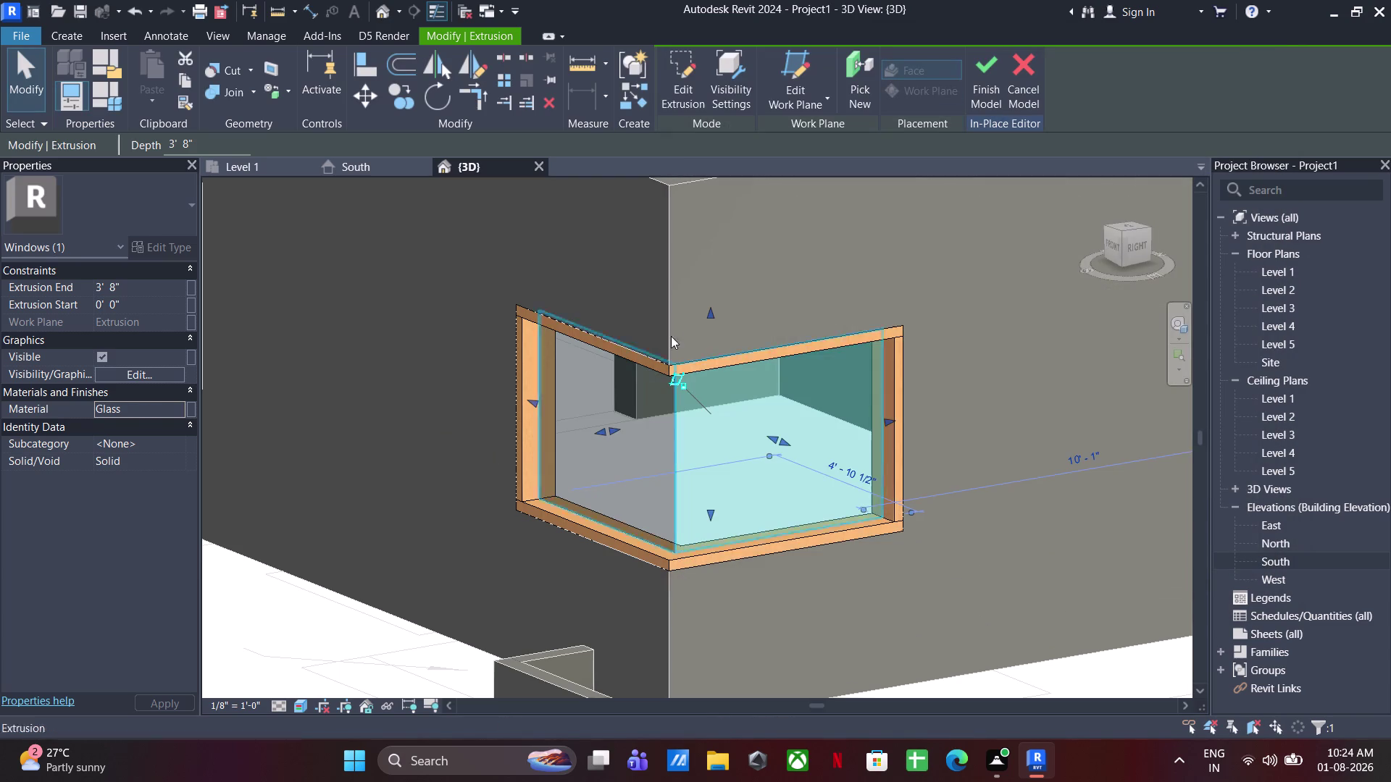
Finish the L-shaped corner window model and dismiss the 'Project Not Saved Recently' reminder.
scroll(down, 3)
click(875, 522)
middle_drag(776, 499, 719, 454)
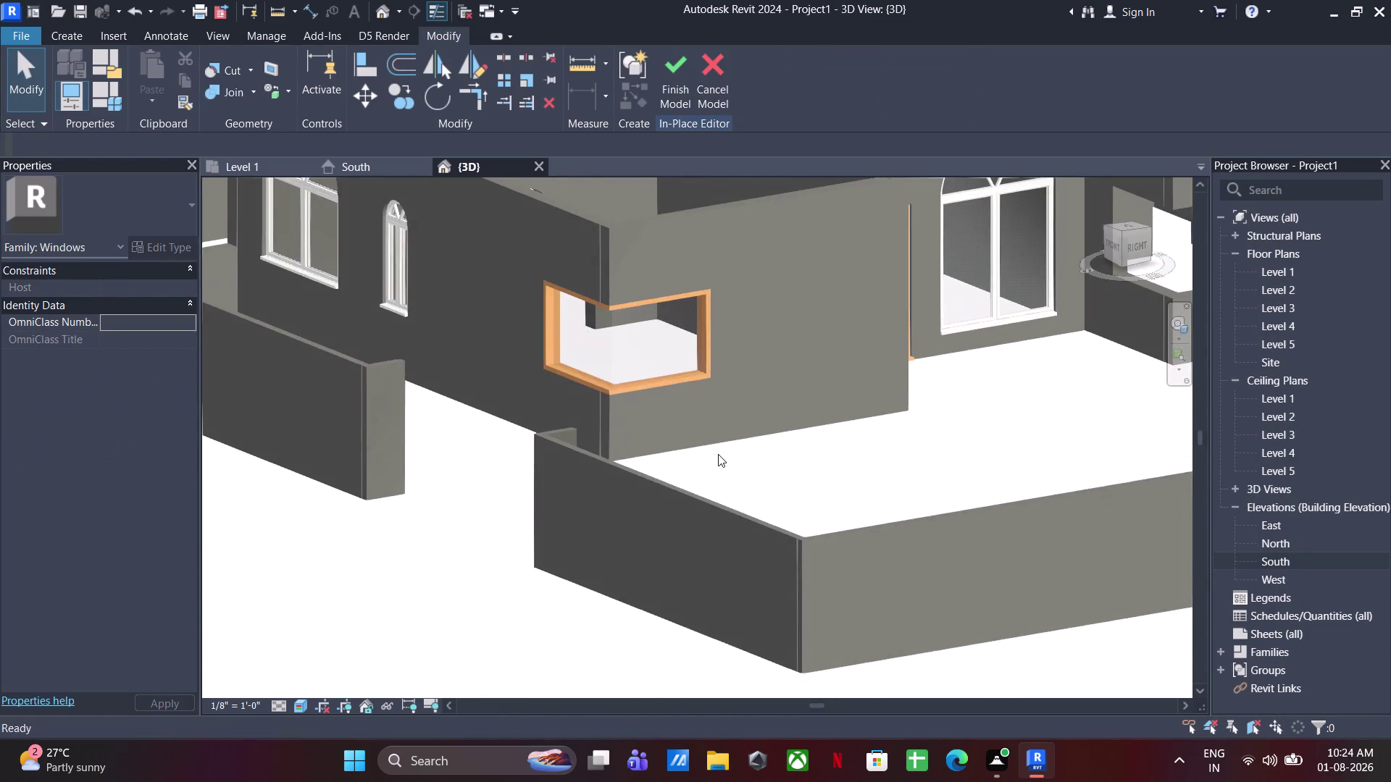
middle_drag(716, 475, 765, 528)
middle_drag(730, 507, 786, 612)
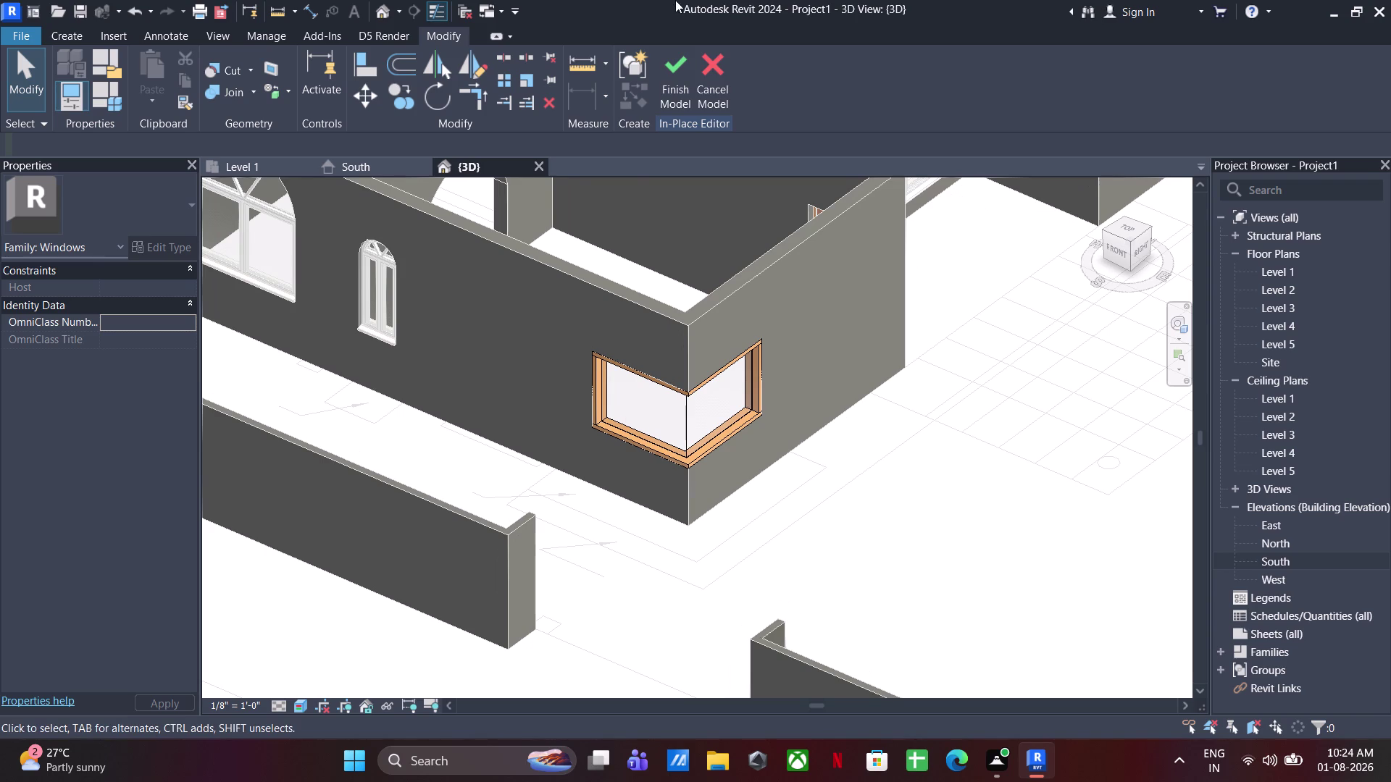
click(681, 61)
scroll(down, 3)
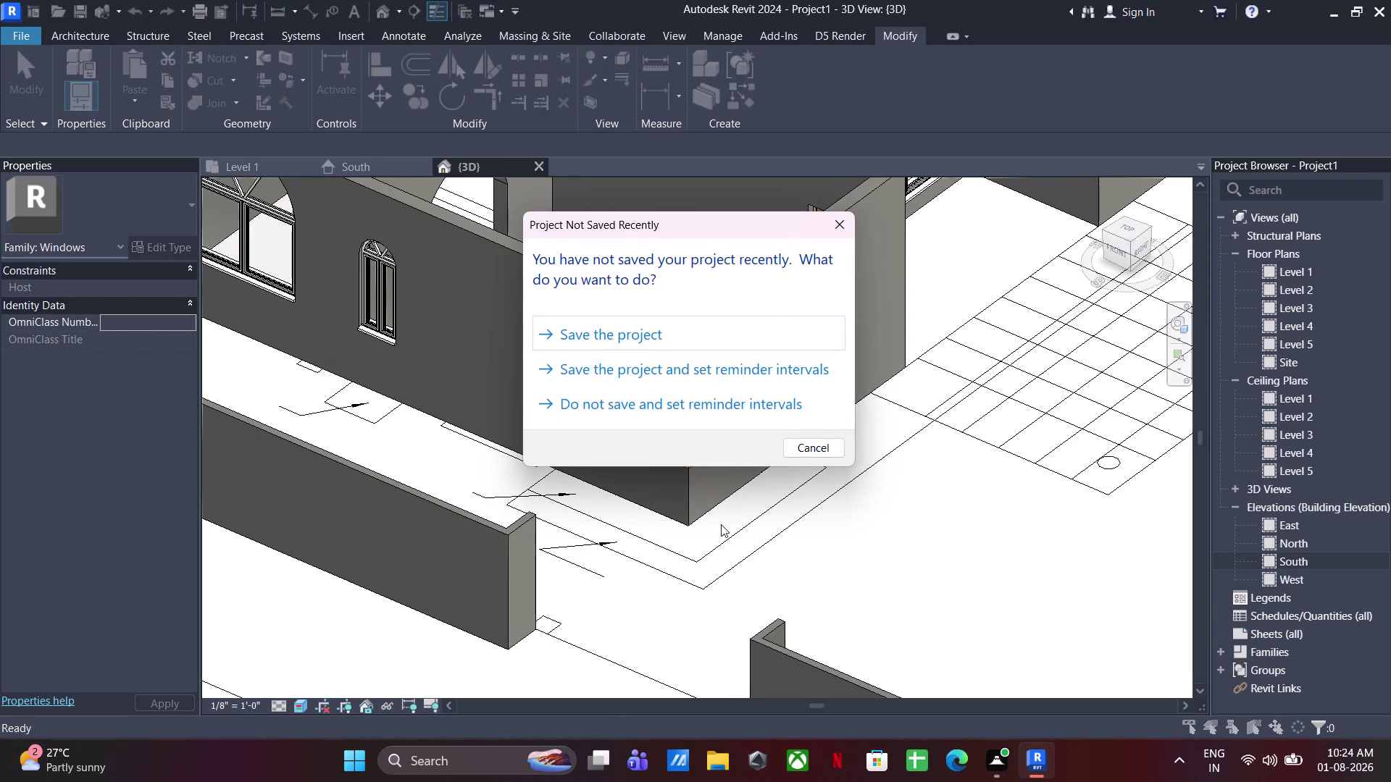
click(845, 227)
scroll(down, 3)
Orbit around the building to face the empty second corner opening.
middle_drag(724, 508, 752, 498)
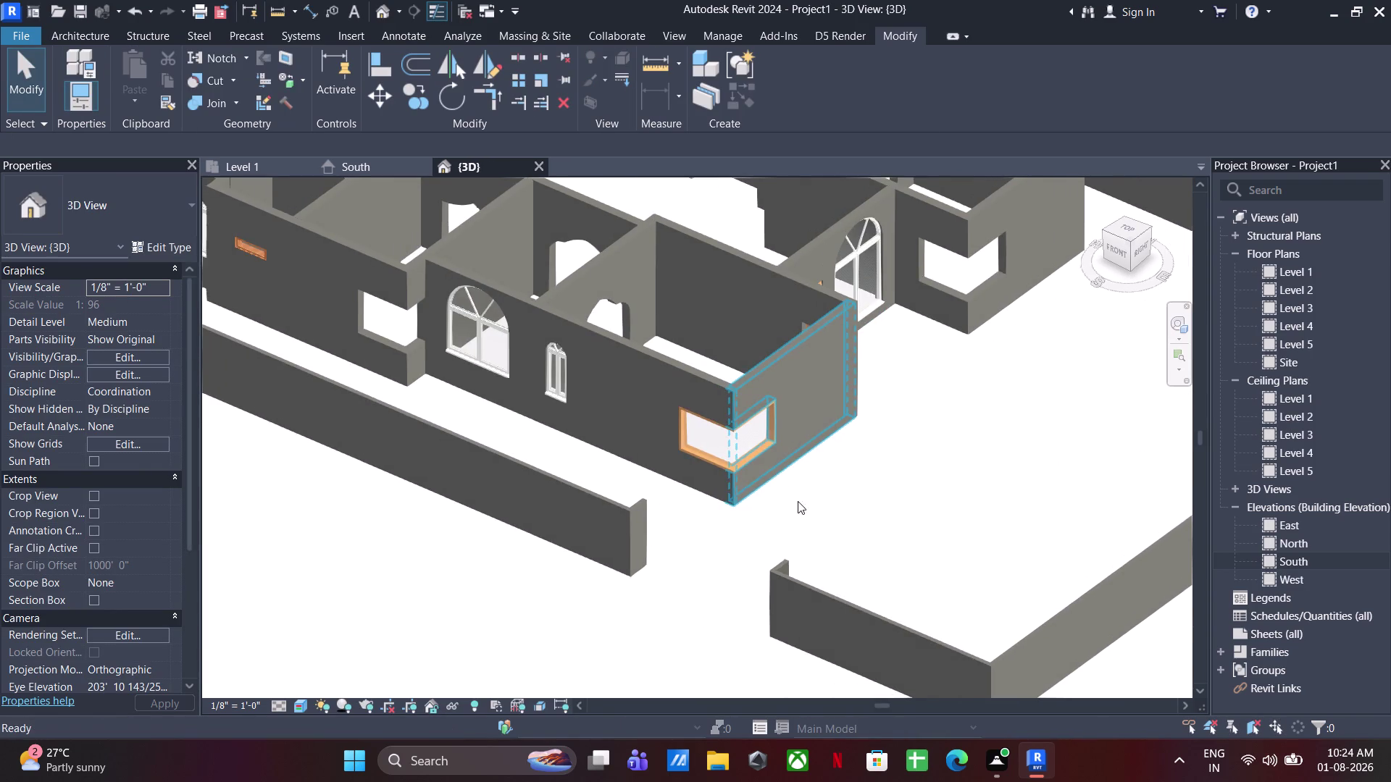
click(902, 524)
middle_drag(872, 537, 809, 450)
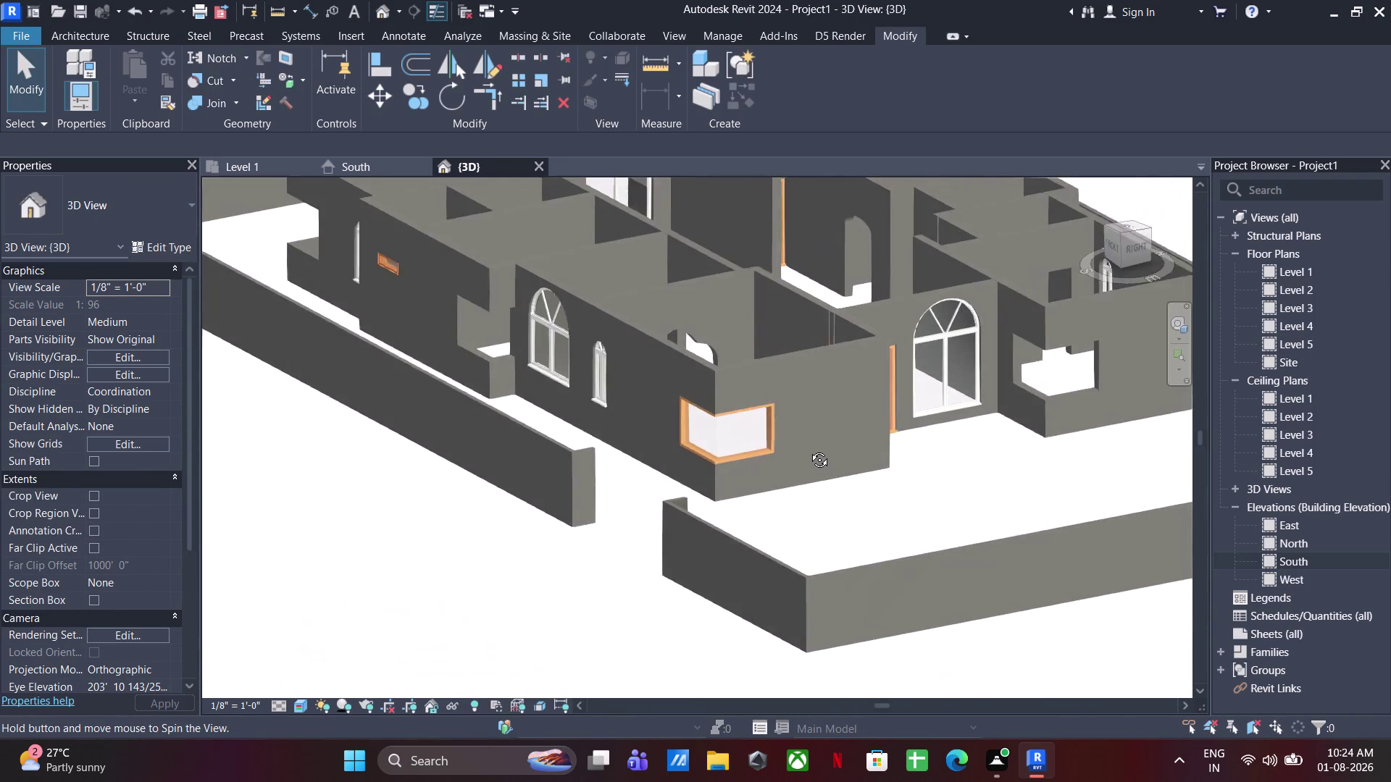
middle_drag(809, 450, 793, 511)
scroll(down, 3)
middle_drag(787, 513, 712, 519)
middle_drag(842, 521, 558, 519)
middle_drag(708, 537, 736, 594)
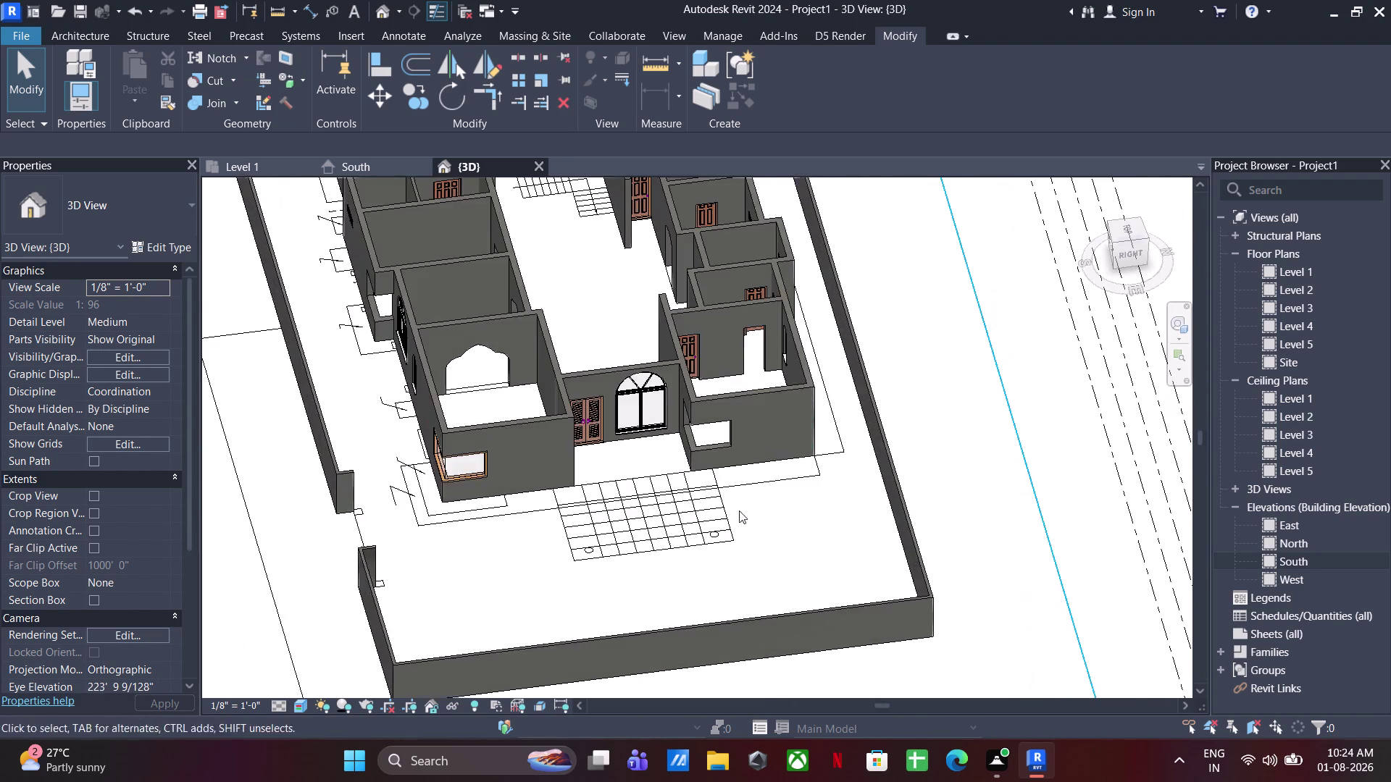
scroll(up, 3)
scroll(up, 3)
middle_drag(679, 500, 646, 590)
middle_drag(707, 541, 767, 464)
scroll(up, 3)
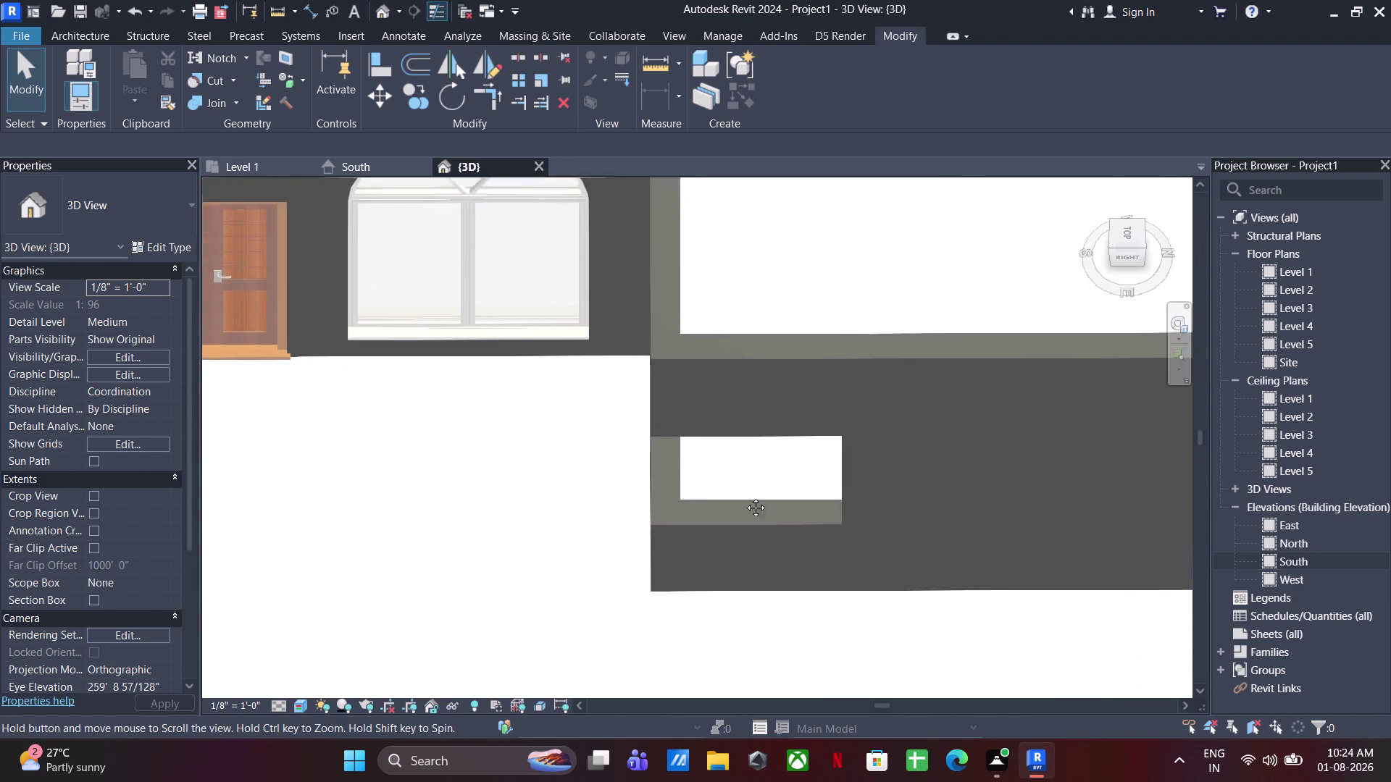
middle_drag(767, 464, 644, 600)
middle_drag(719, 553, 795, 491)
middle_drag(727, 474, 773, 706)
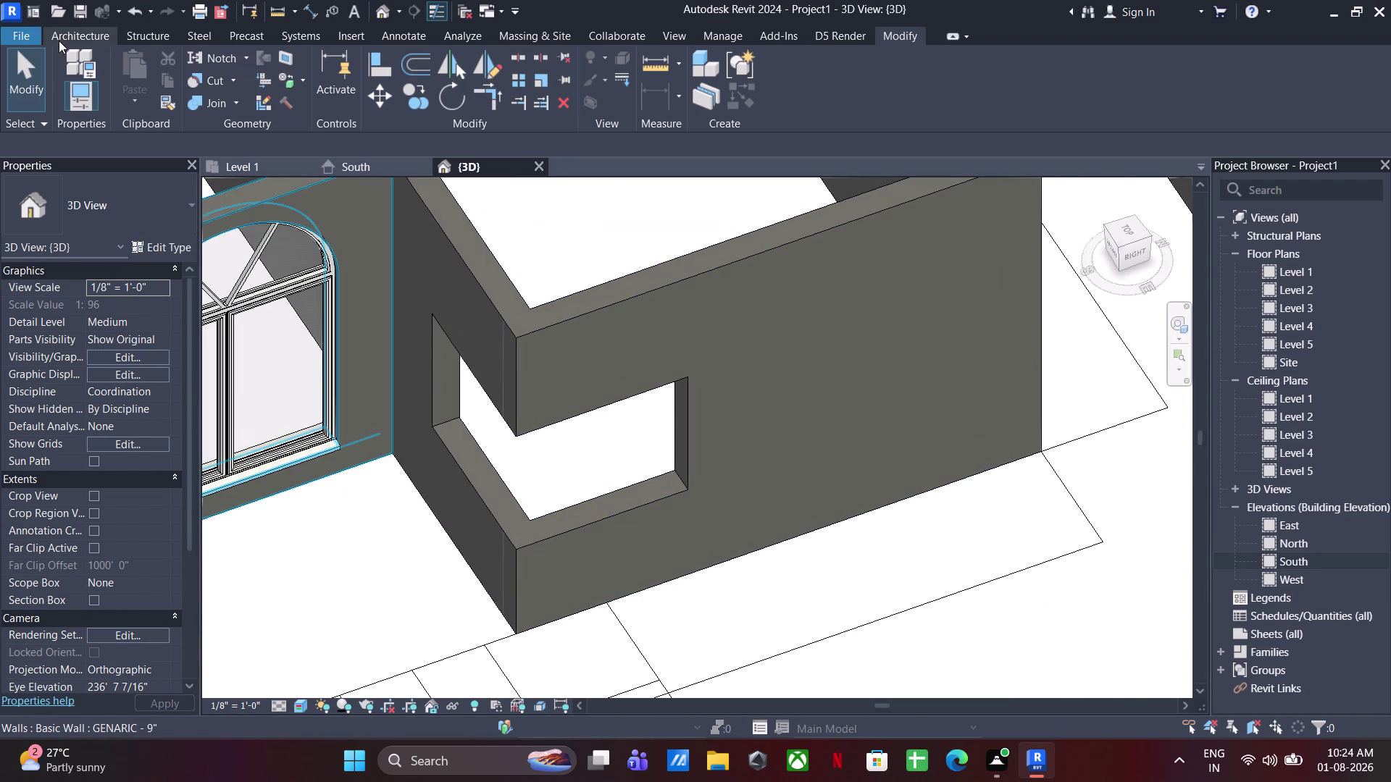
click(60, 39)
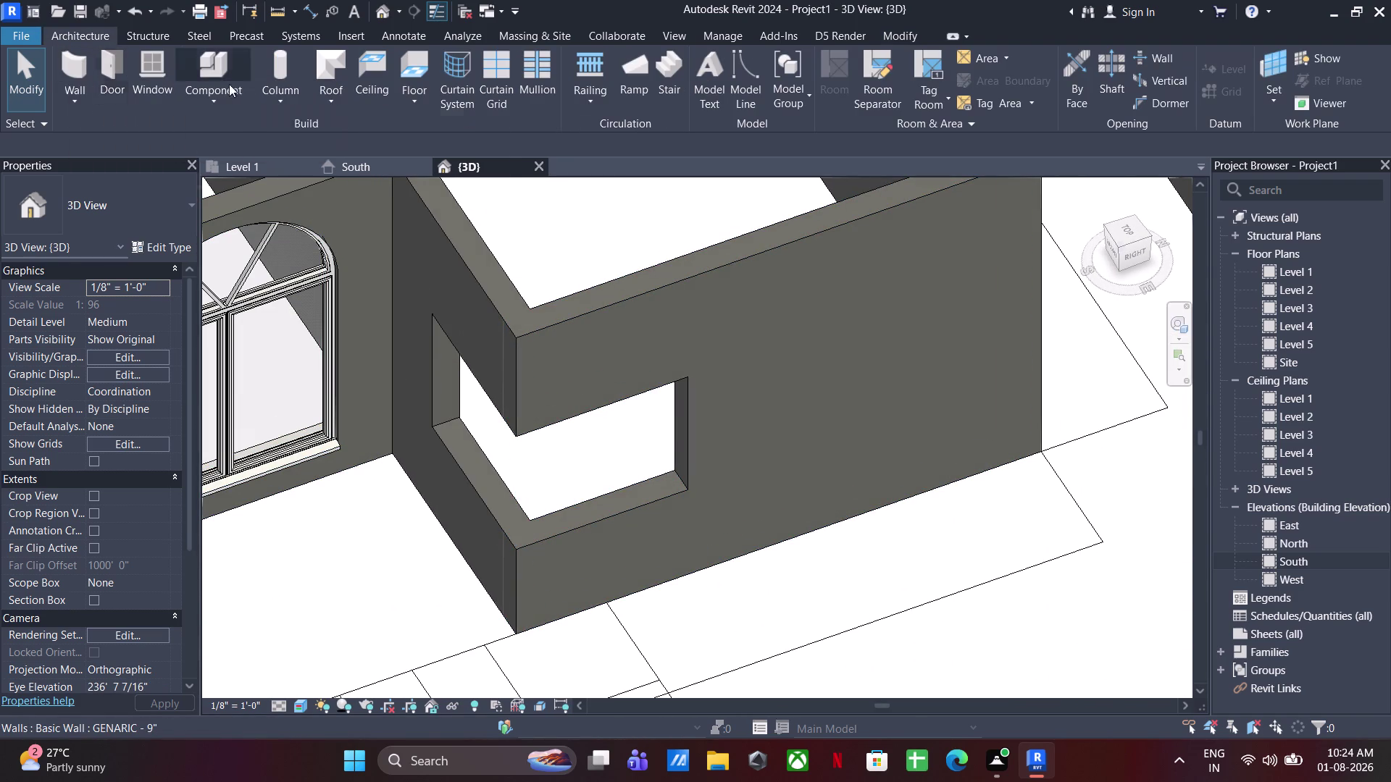
Start a new in-place model in the Windows category.
click(214, 106)
click(232, 182)
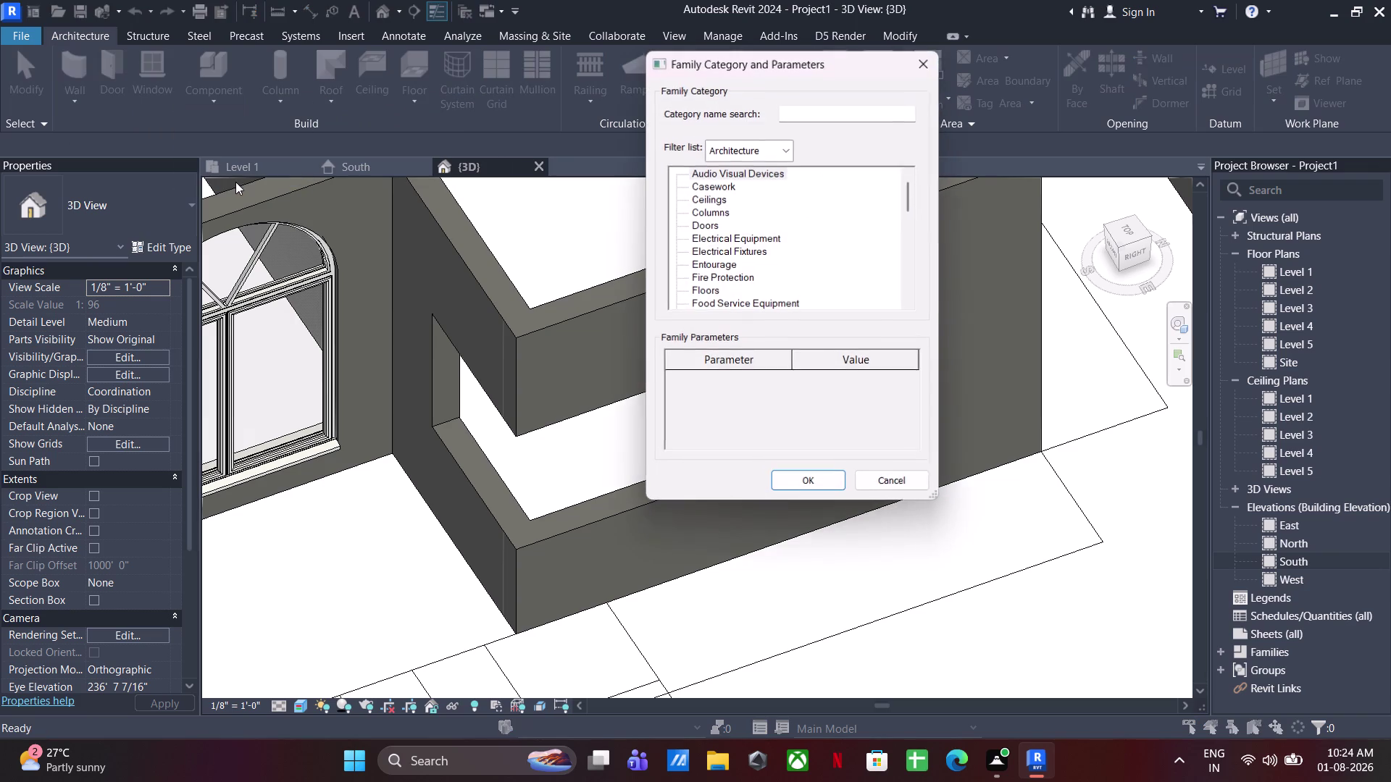
scroll(down, 3)
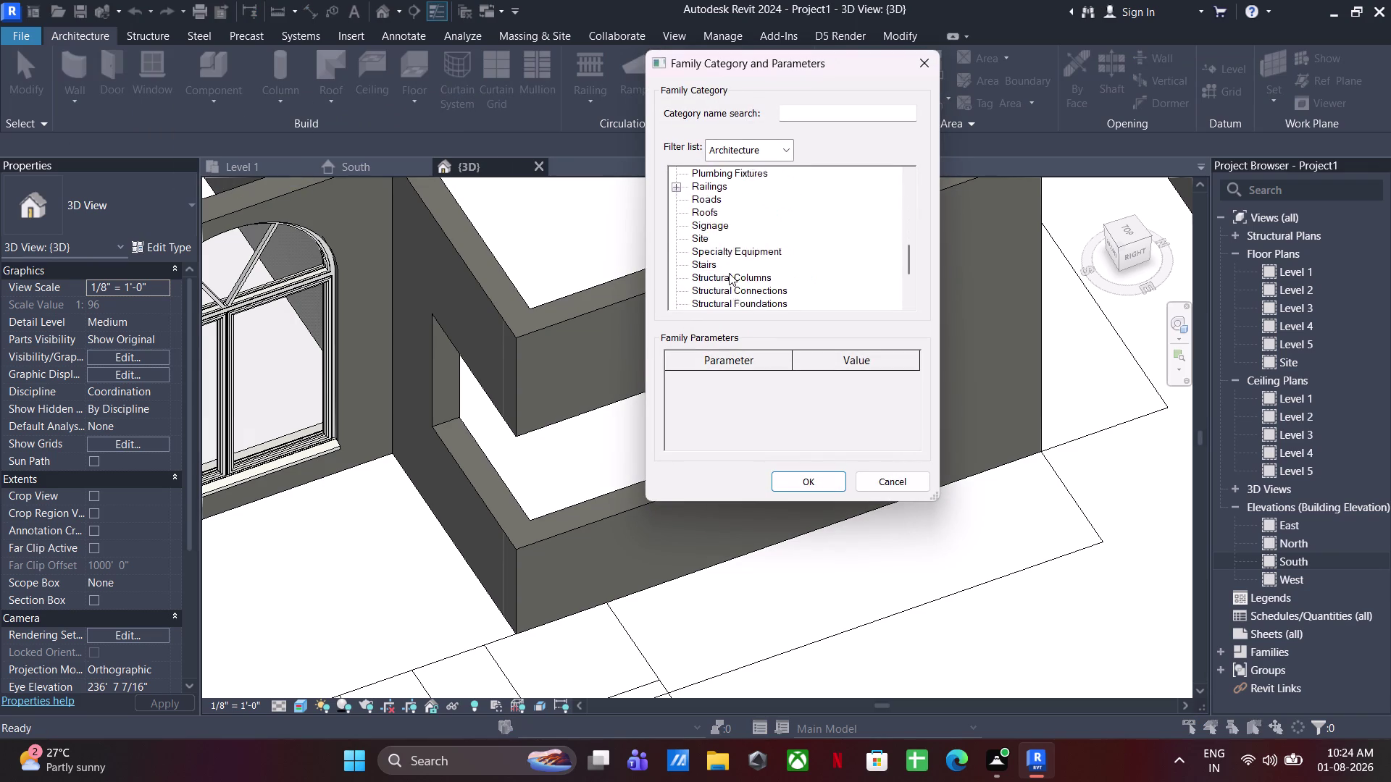
scroll(down, 3)
scroll(down, 3)
click(708, 305)
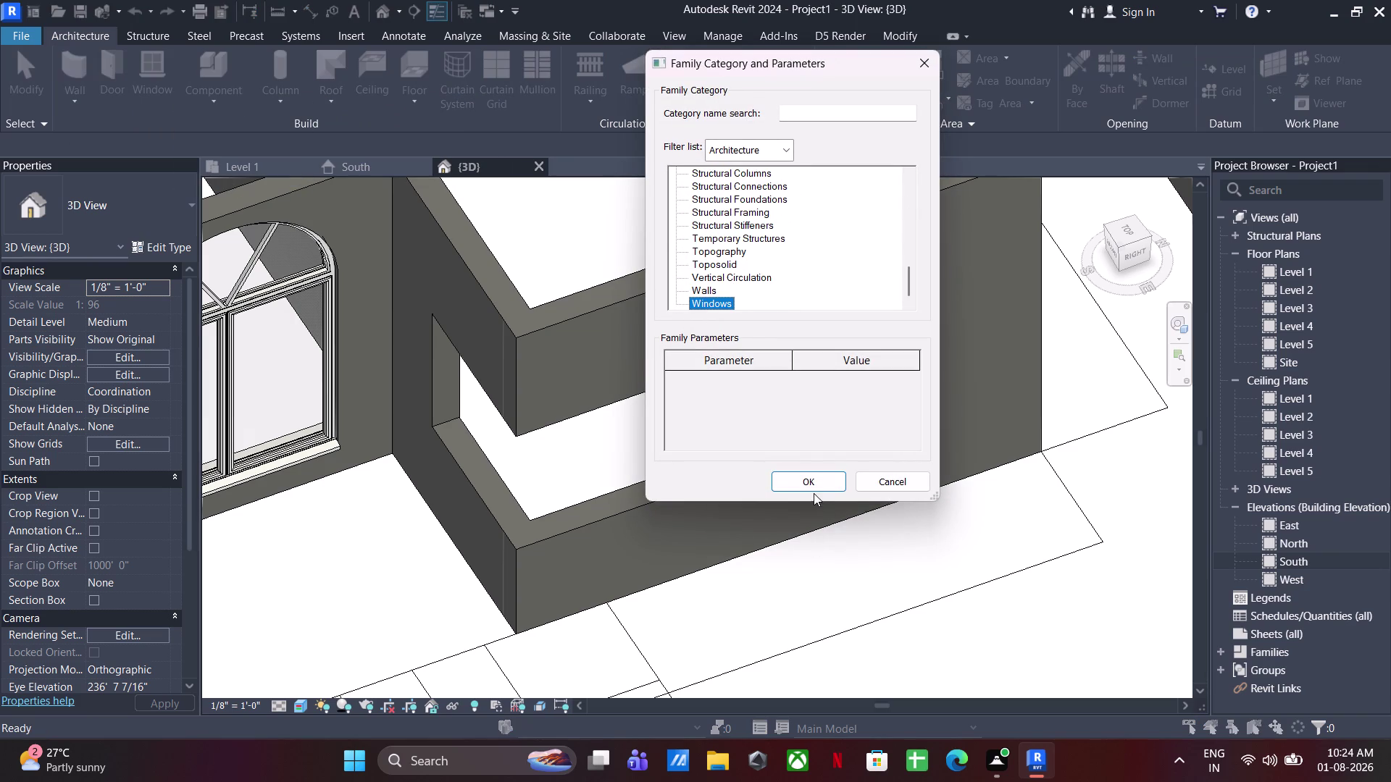
click(813, 481)
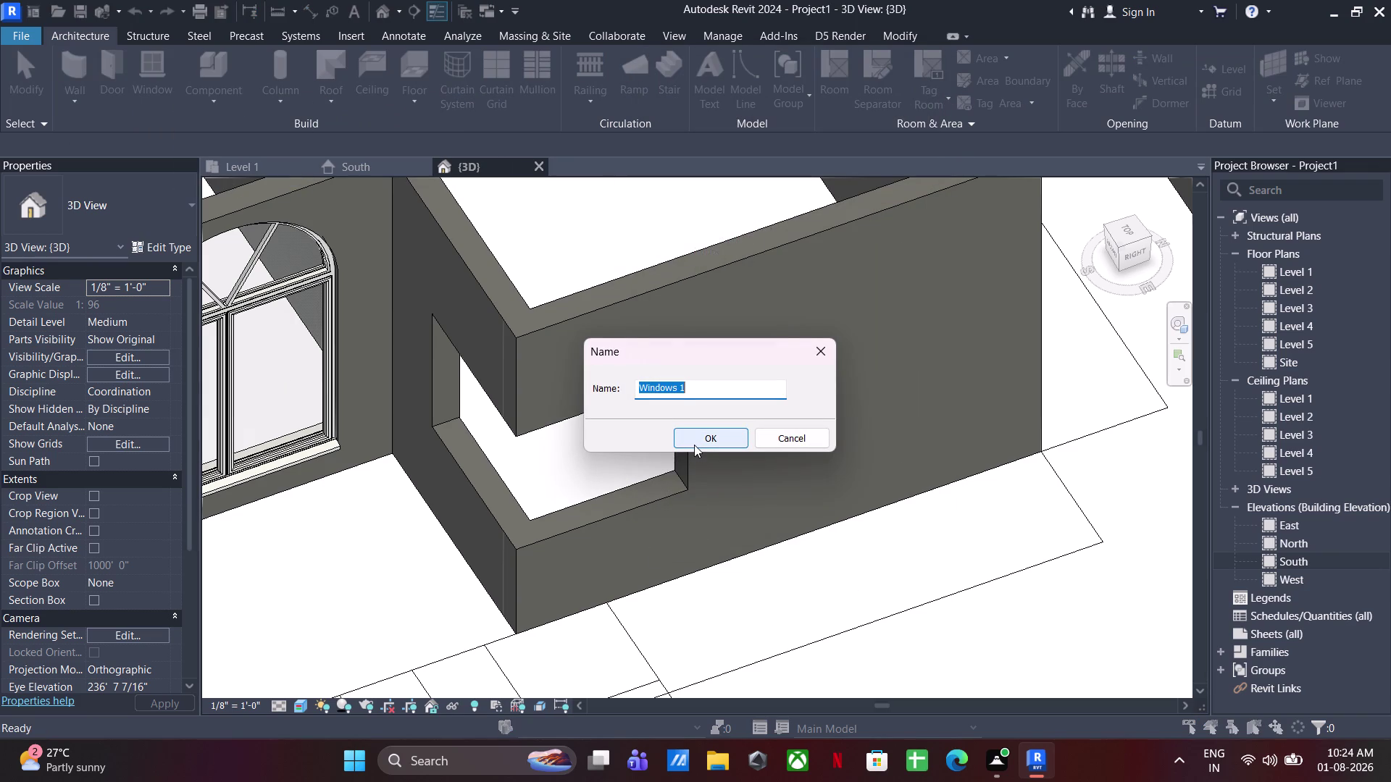
Name the in-place model 'W4 1L SHAPE WINDOW' and begin an extrusion.
text(W4)
key(space)
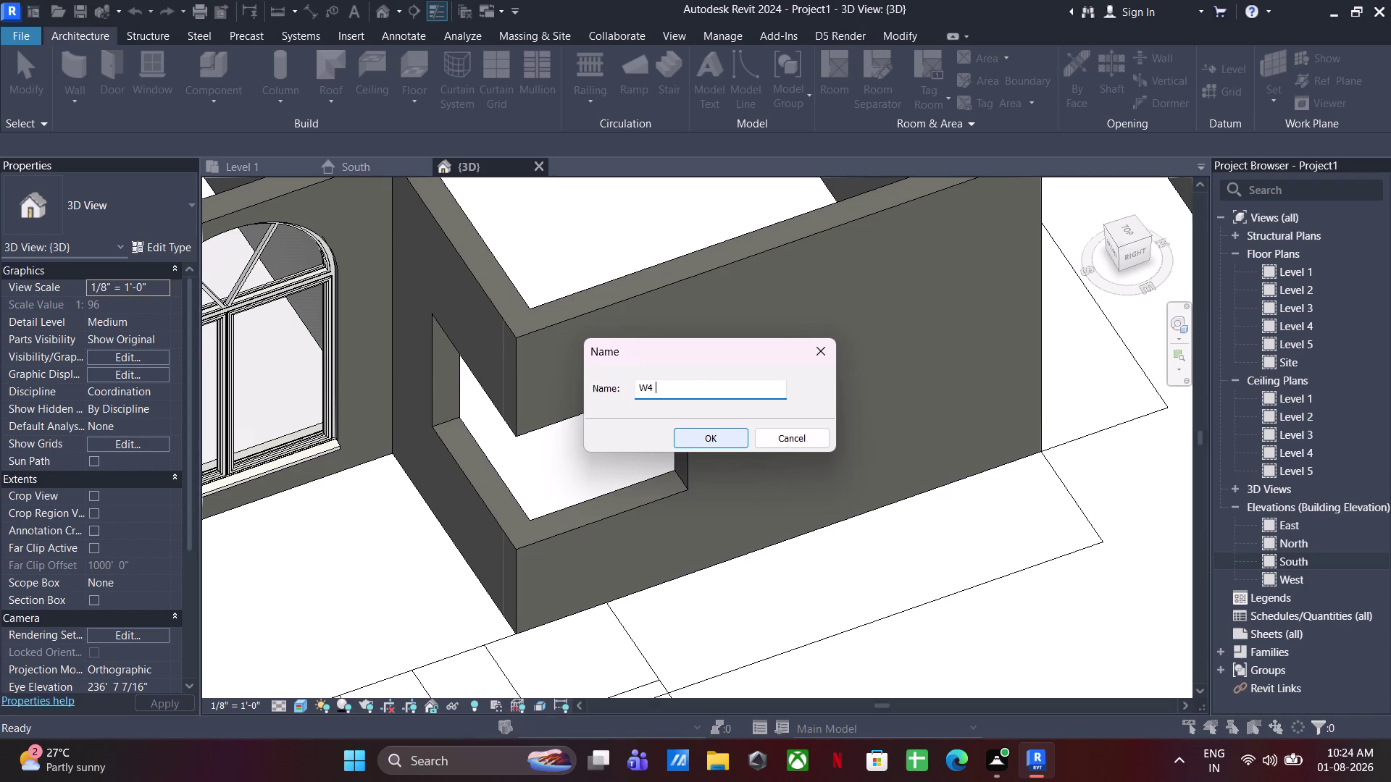
key(1)
text(L)
key(space)
text(SHAPE WIN)
text(DOW)
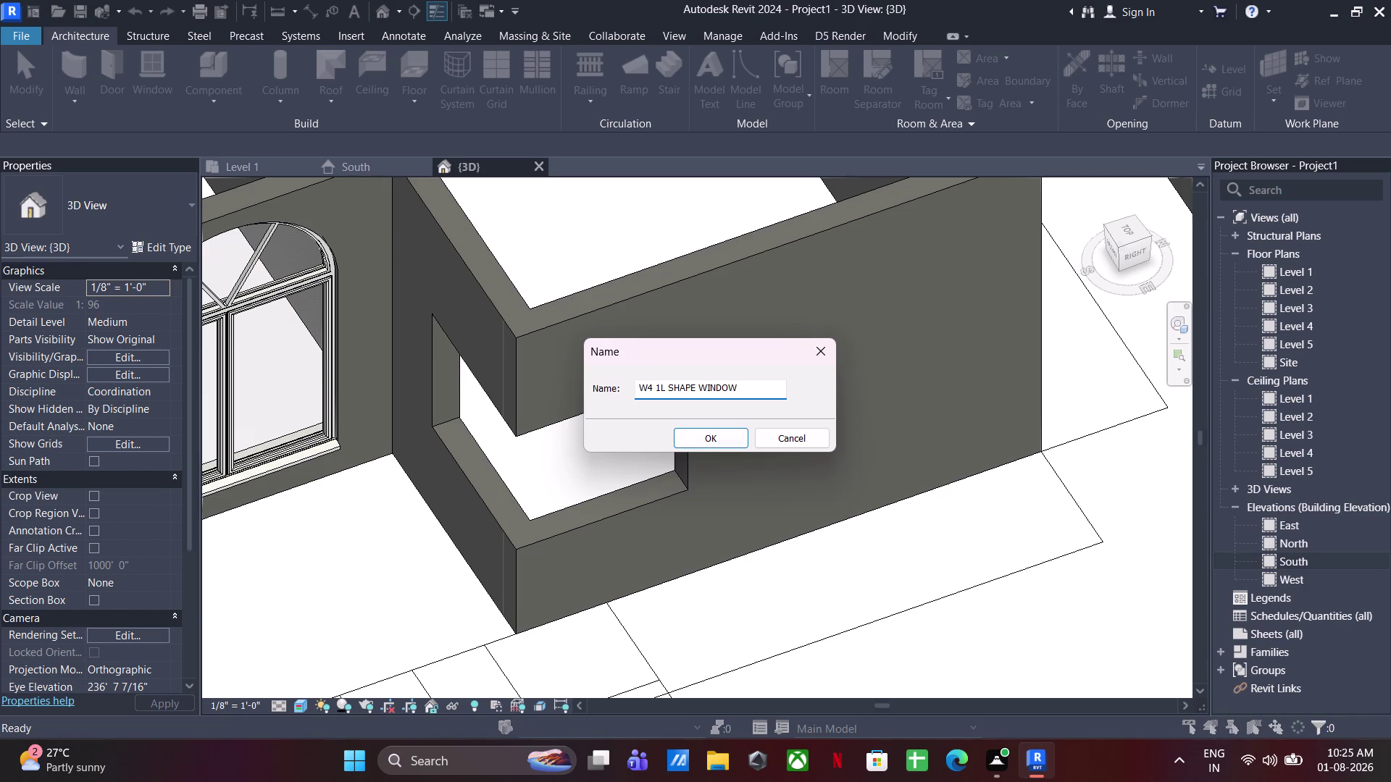
click(702, 436)
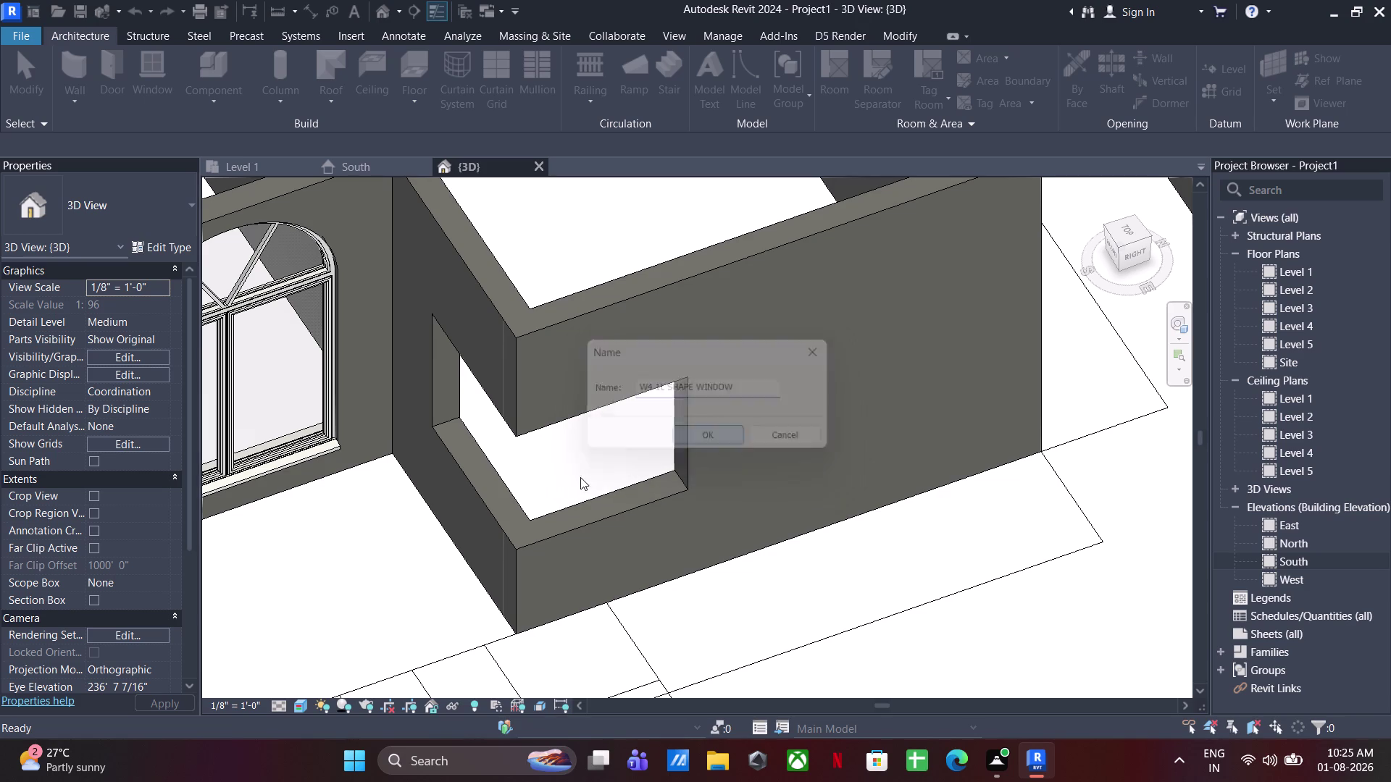
click(158, 94)
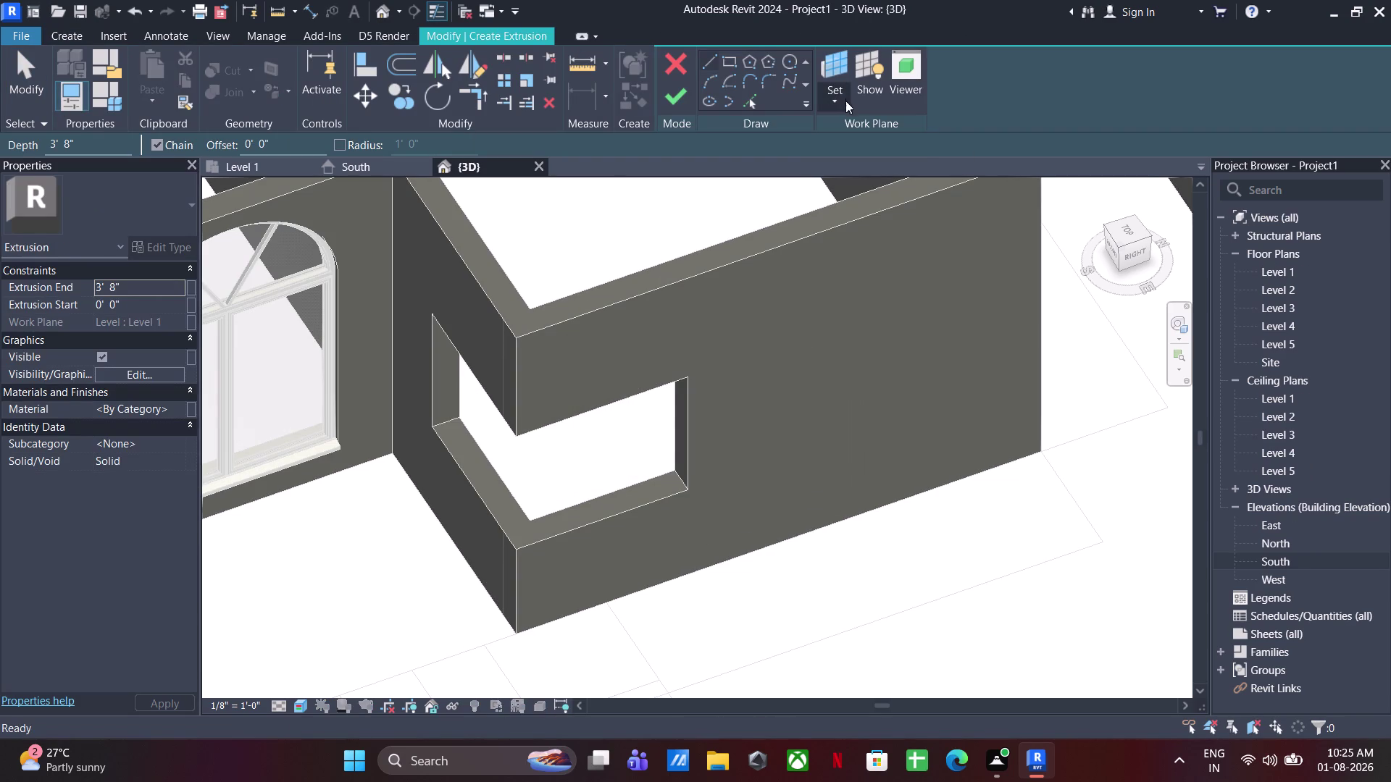
Trace the closed L-shaped sill outline along the bottom of the corner opening.
click(843, 97)
click(860, 167)
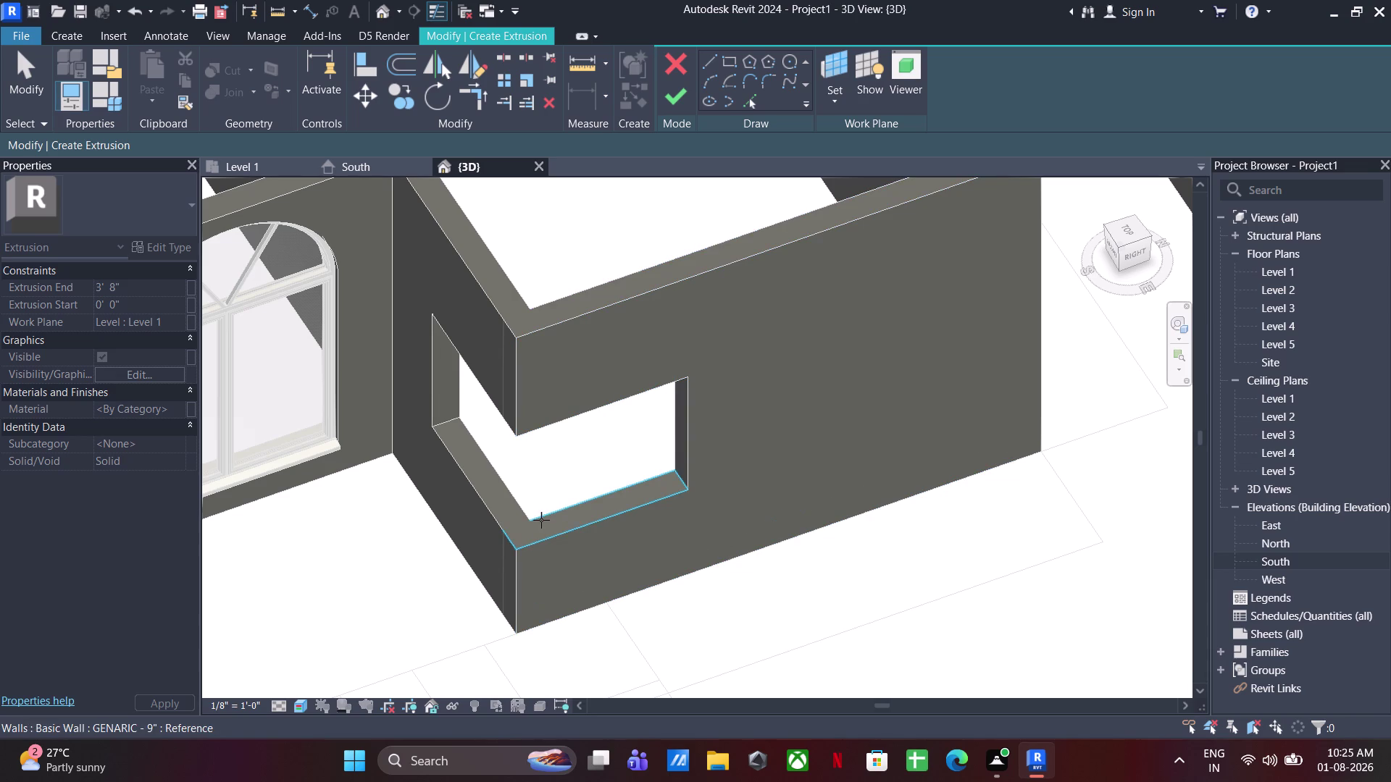
click(541, 520)
click(696, 64)
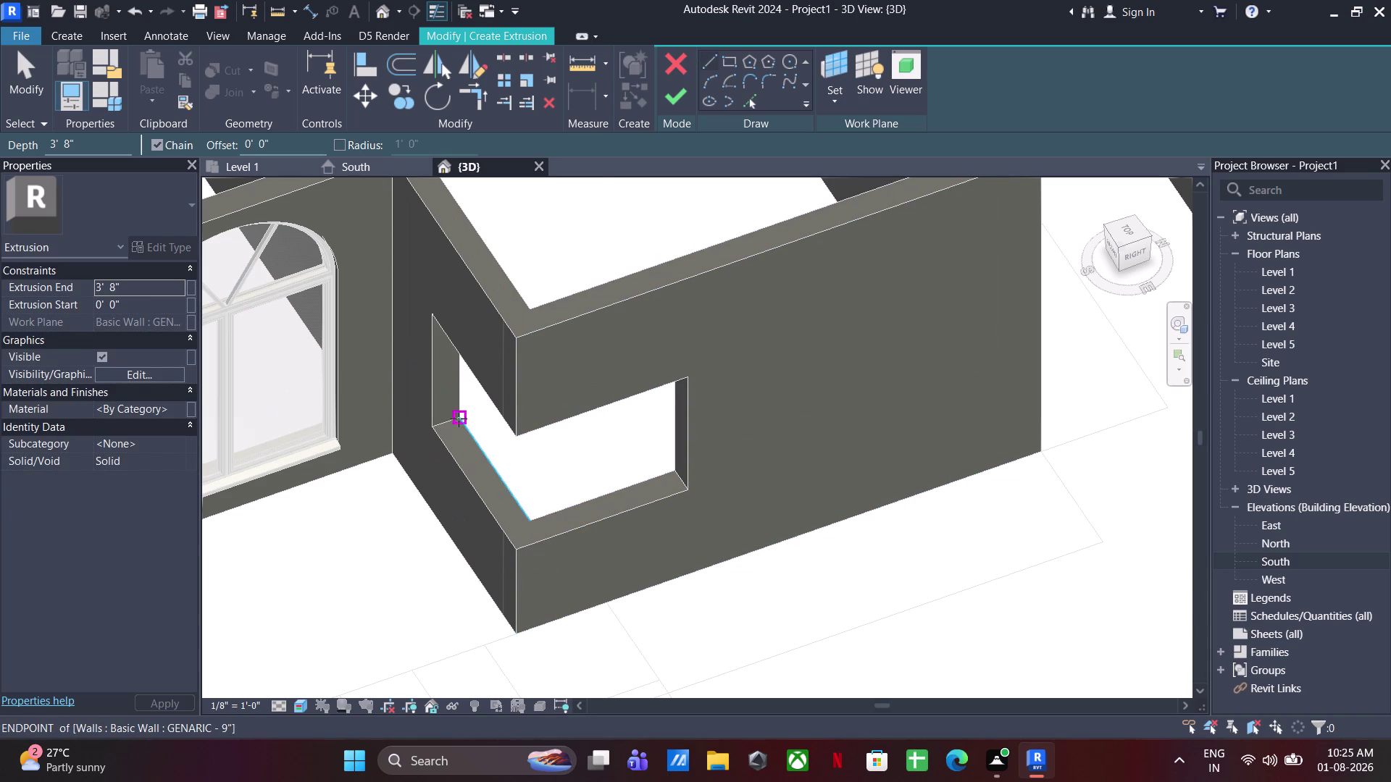
click(458, 417)
click(527, 524)
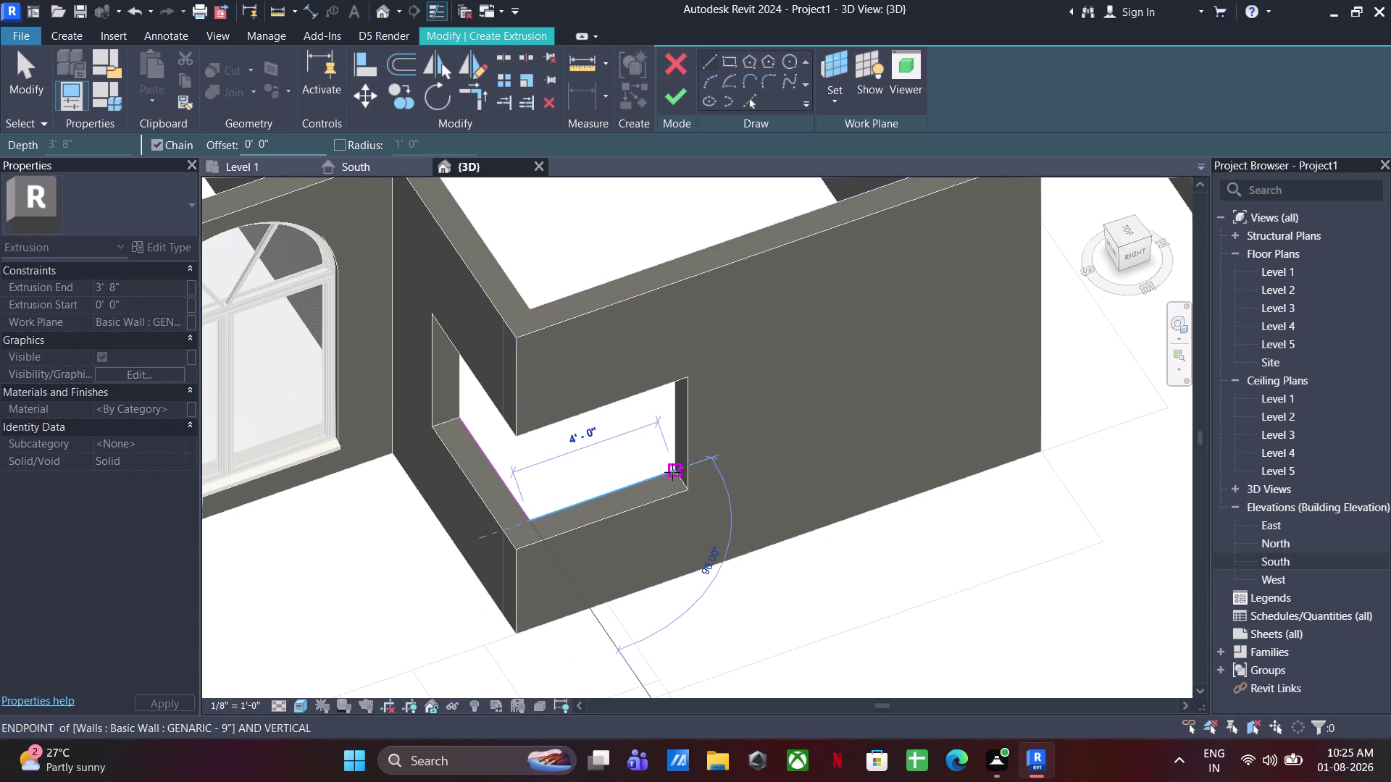
click(674, 470)
click(684, 490)
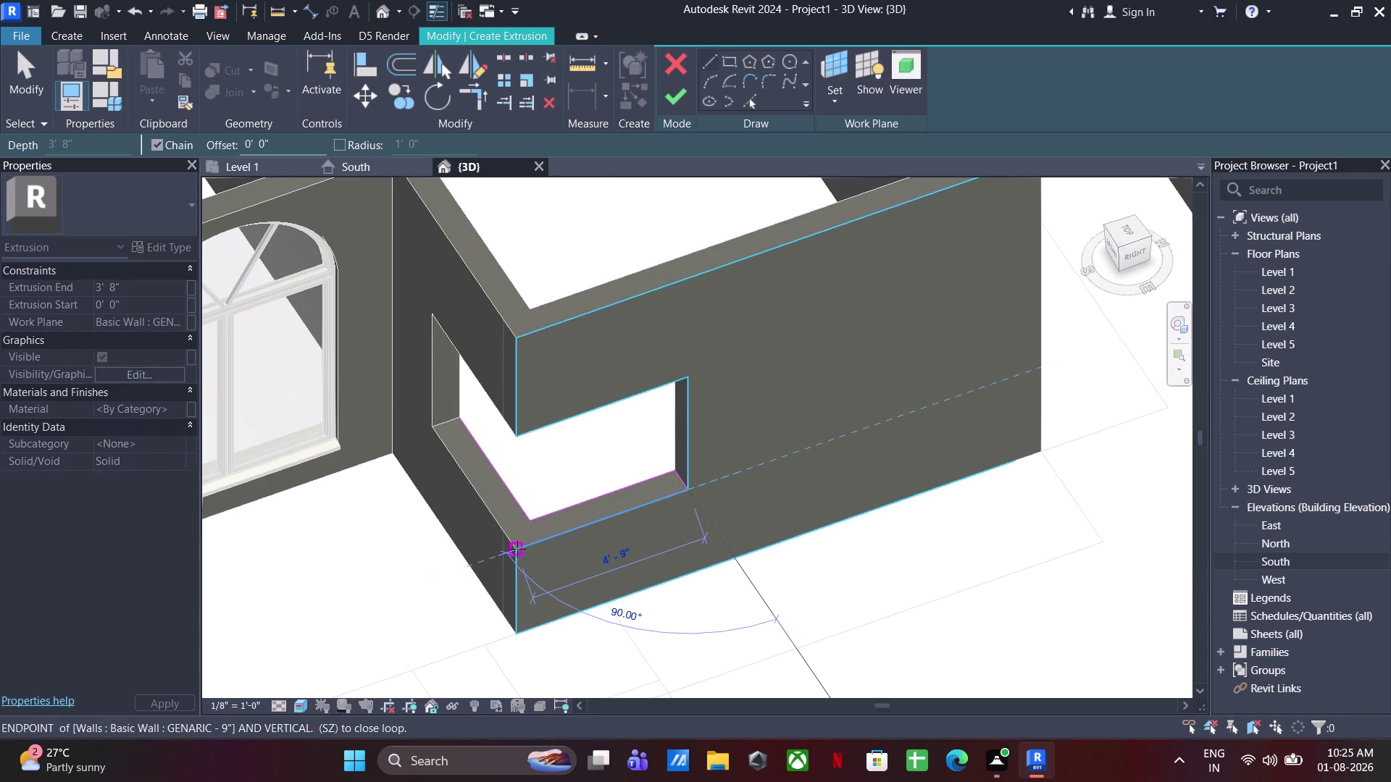
click(518, 549)
click(426, 424)
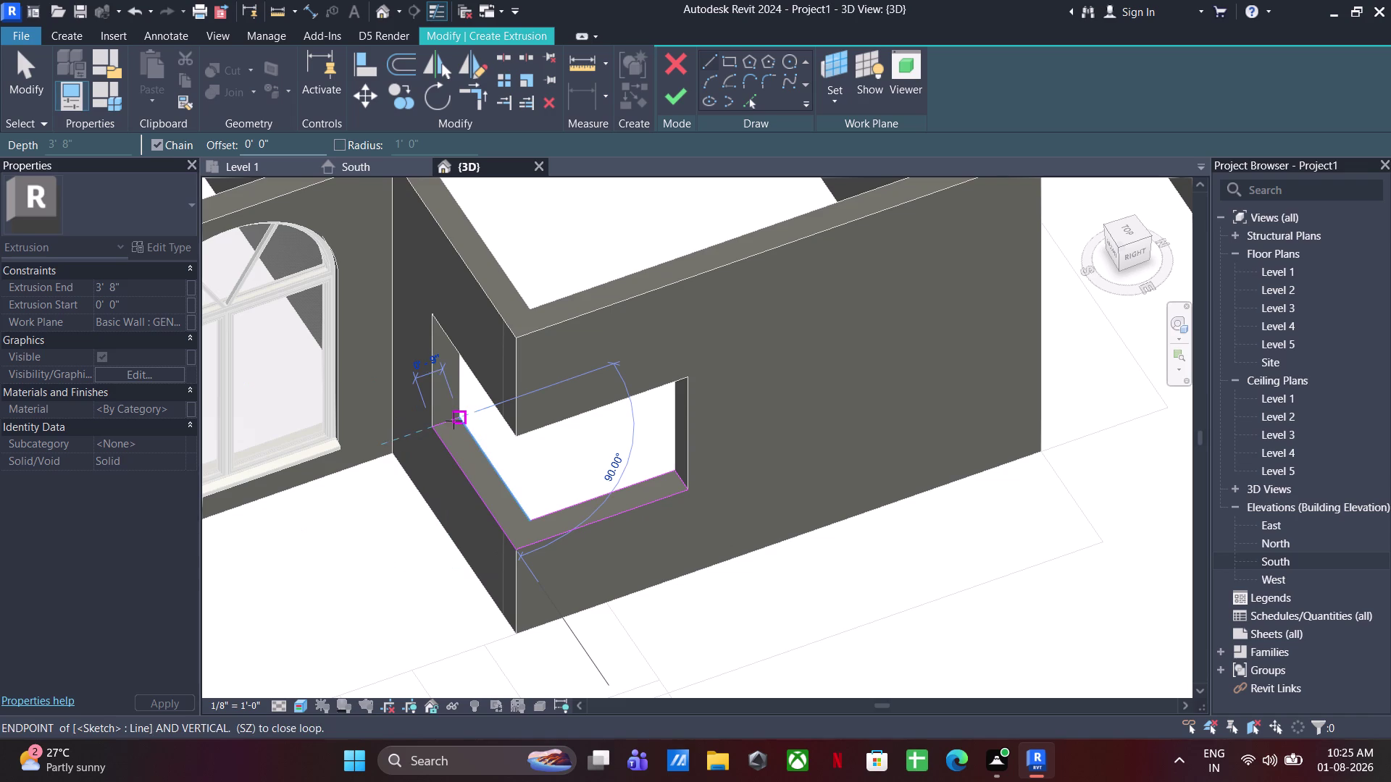
click(453, 421)
key(Escape)
key(Escape)
key(Escape)
key(Escape)
key(Escape)
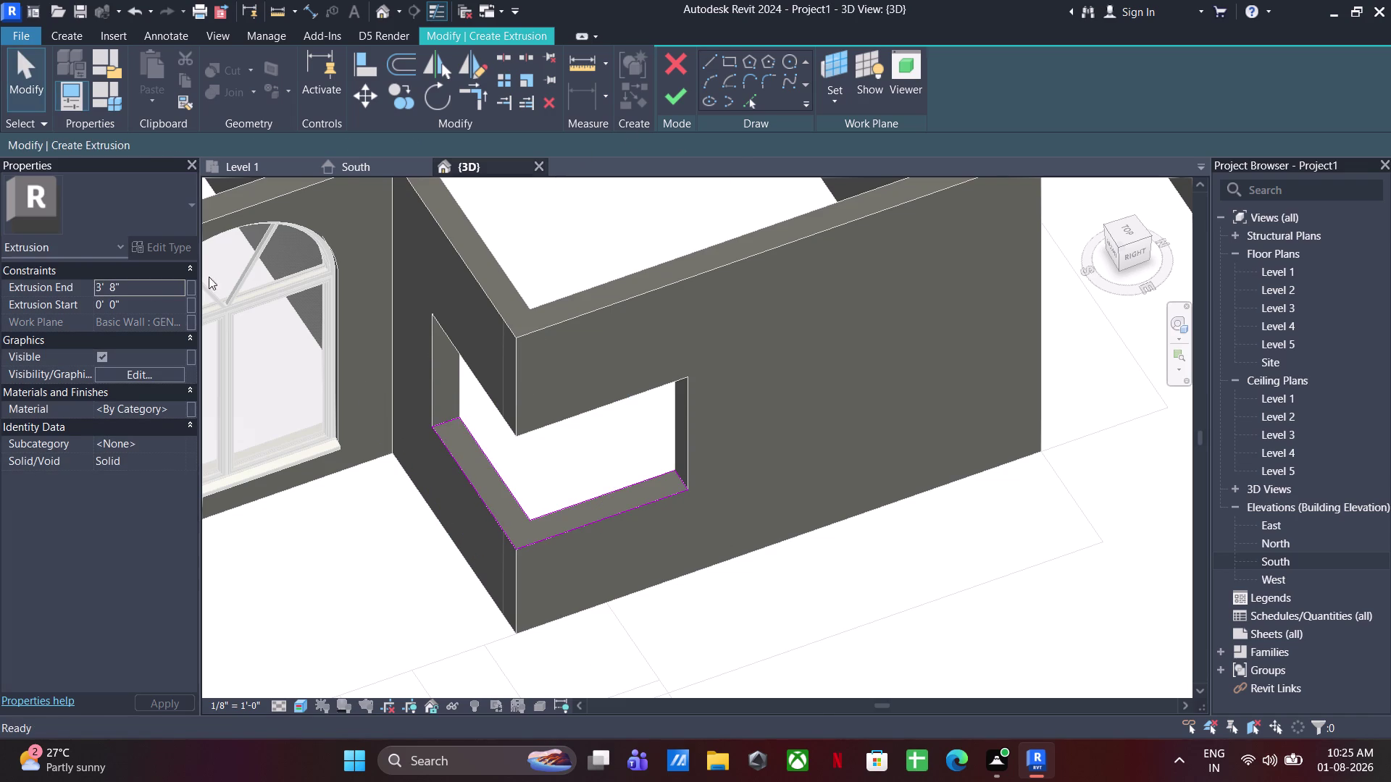
Set the extrusion depth to 2.5" and finish the sill extrusion.
click(165, 280)
text(2.5)
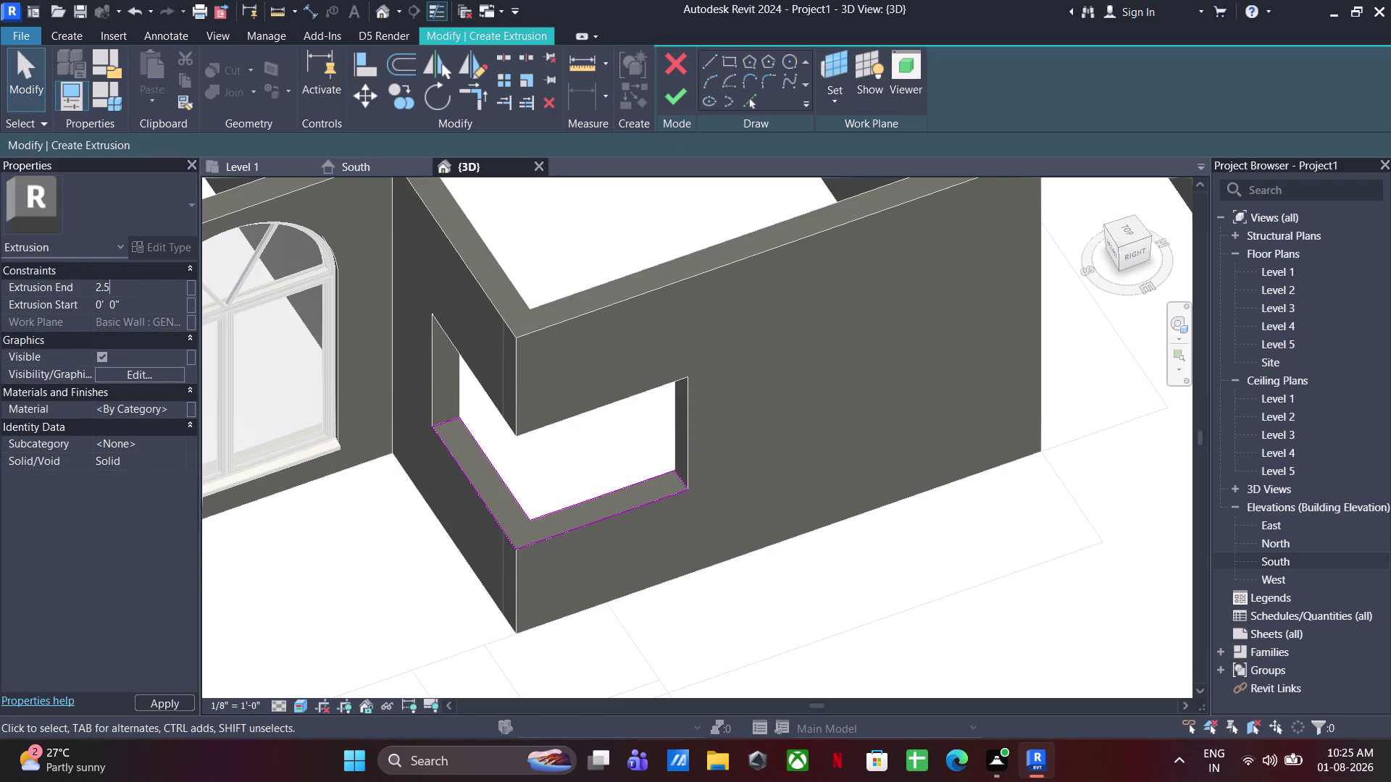
text(")
key(Return)
click(684, 96)
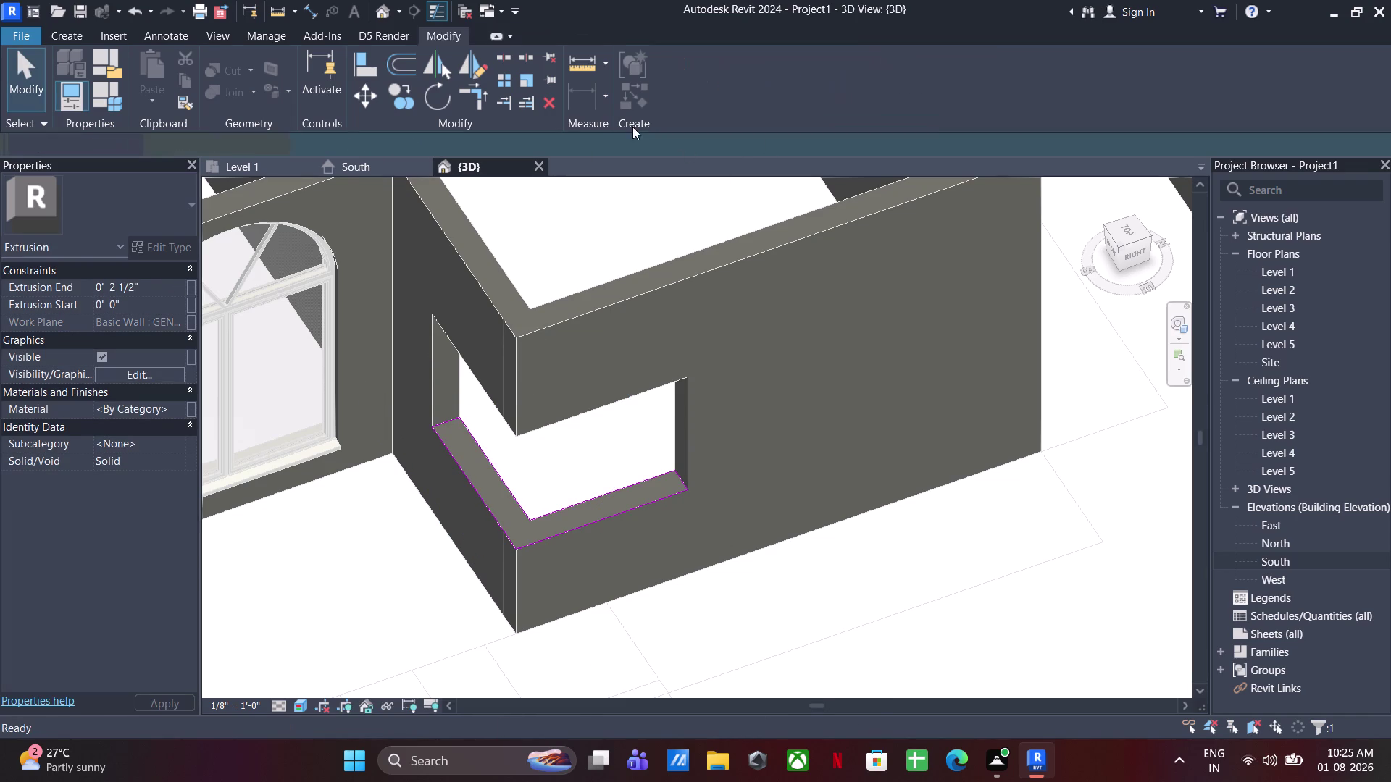
Orbit to inspect the new sill from inside, then clear the selection.
click(848, 609)
middle_drag(737, 599, 778, 493)
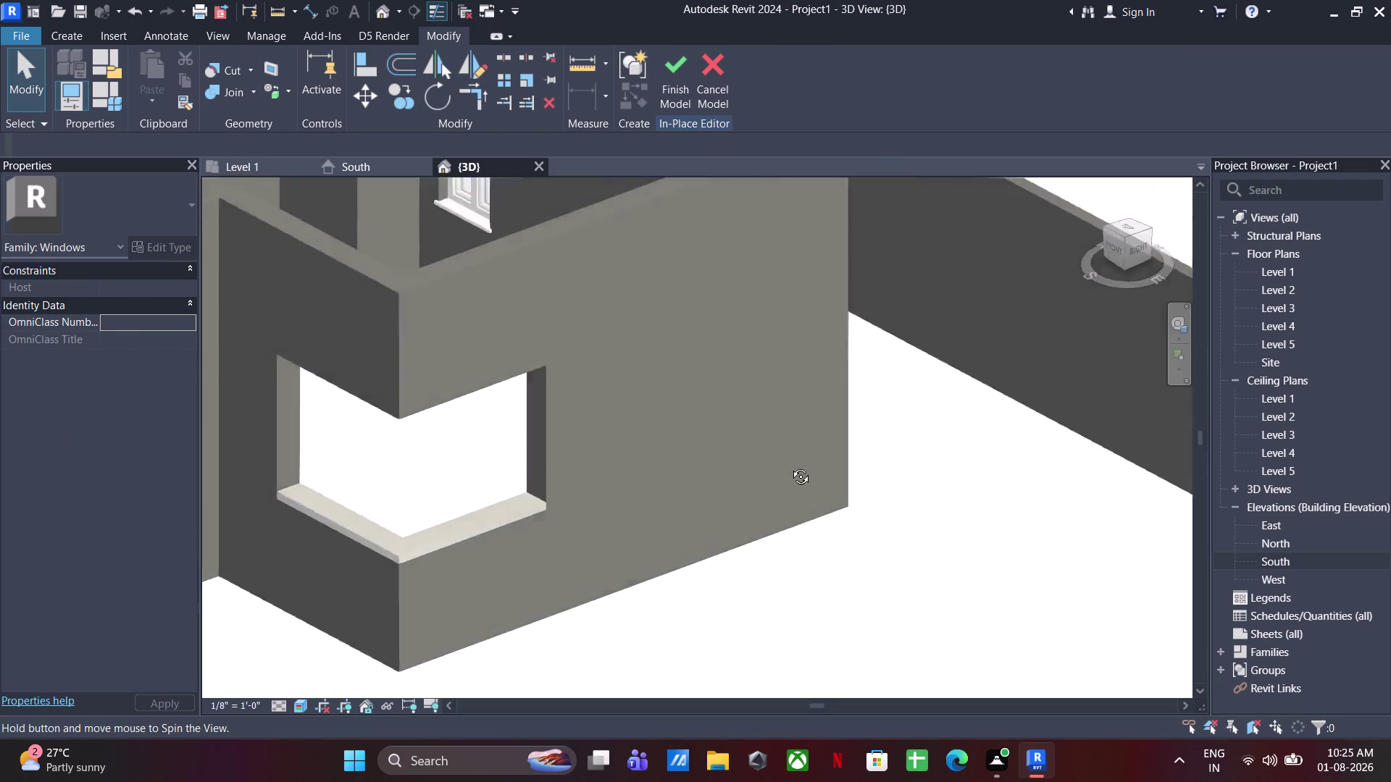
middle_drag(777, 493, 837, 362)
middle_drag(623, 539, 1074, 217)
middle_drag(662, 437, 736, 493)
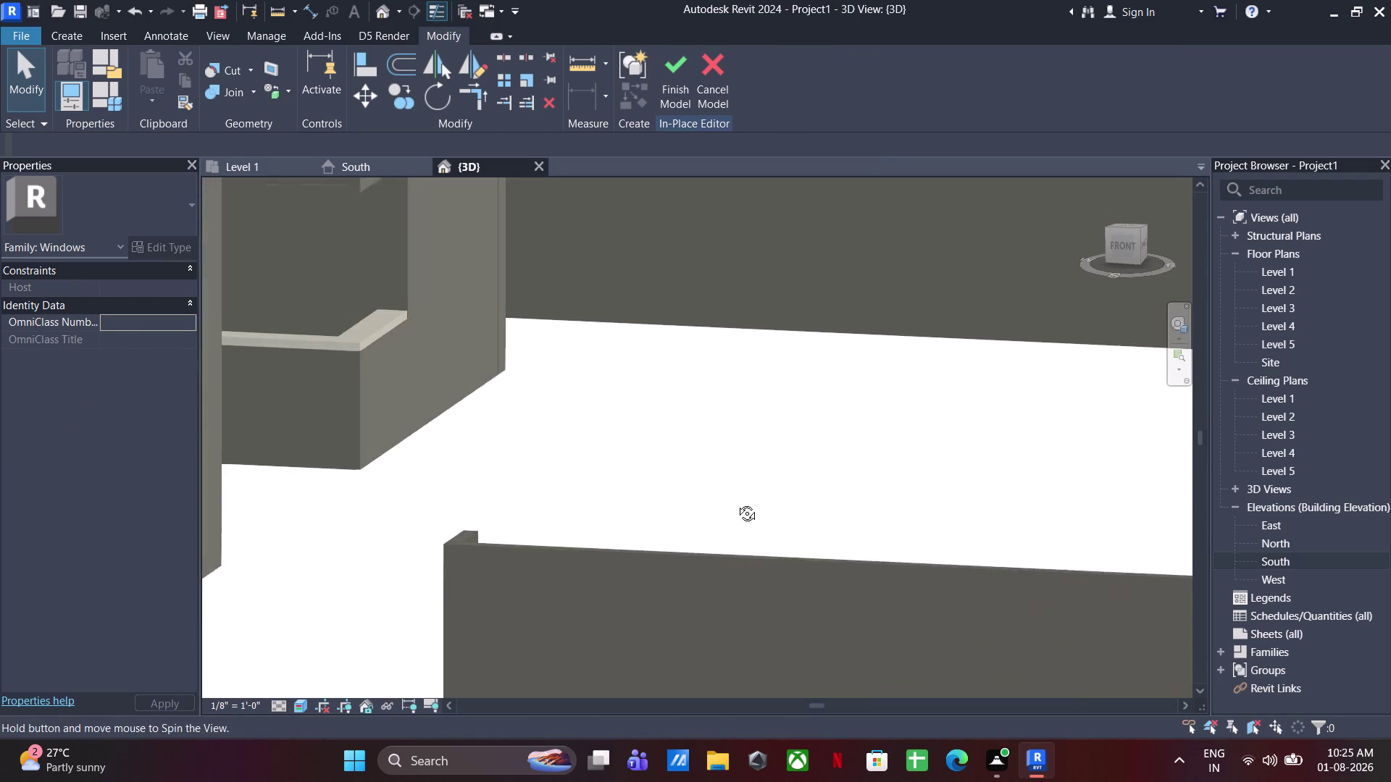
middle_drag(735, 494, 736, 506)
drag(556, 237, 353, 391)
middle_drag(482, 453, 976, 627)
middle_drag(948, 616, 923, 449)
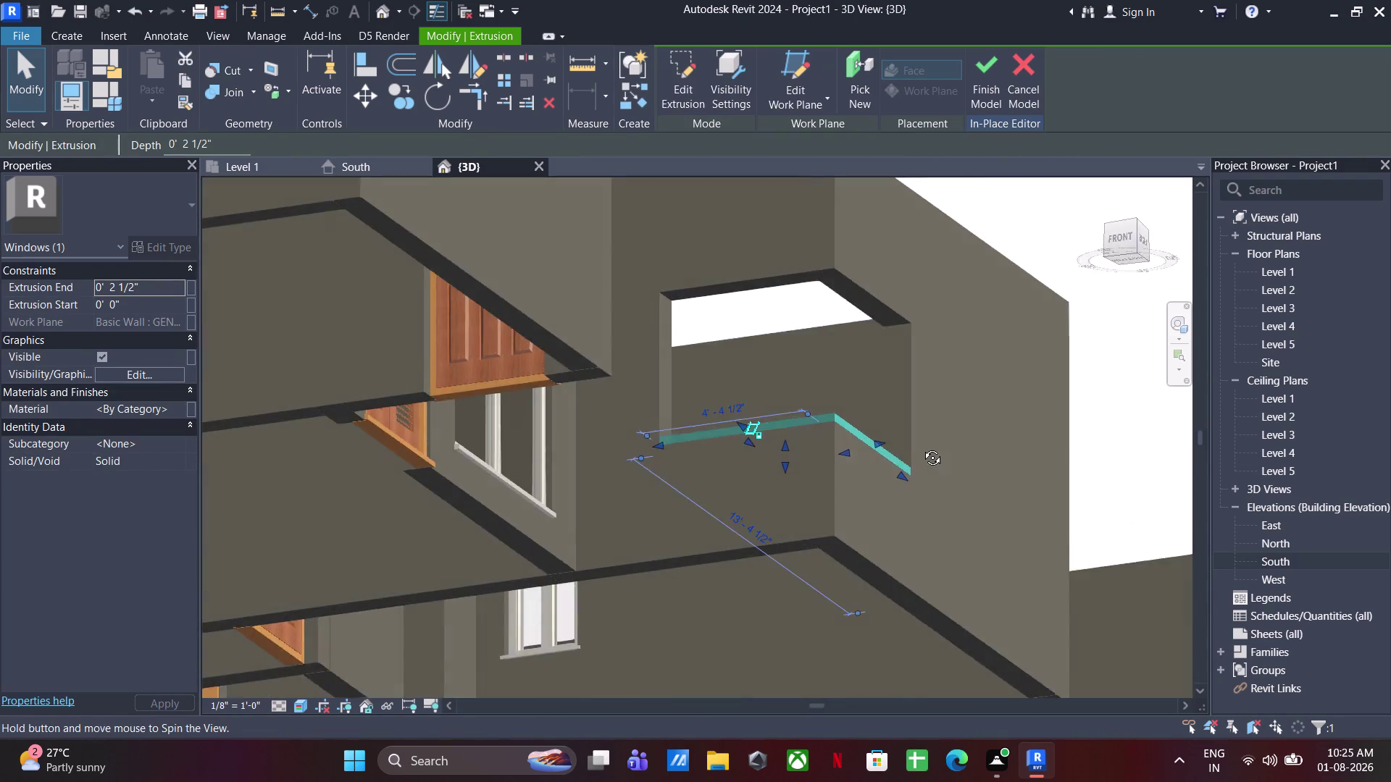
middle_drag(923, 449, 891, 426)
click(1008, 209)
Start a new extrusion on the wall work plane and sketch the head profile's top edge.
click(54, 30)
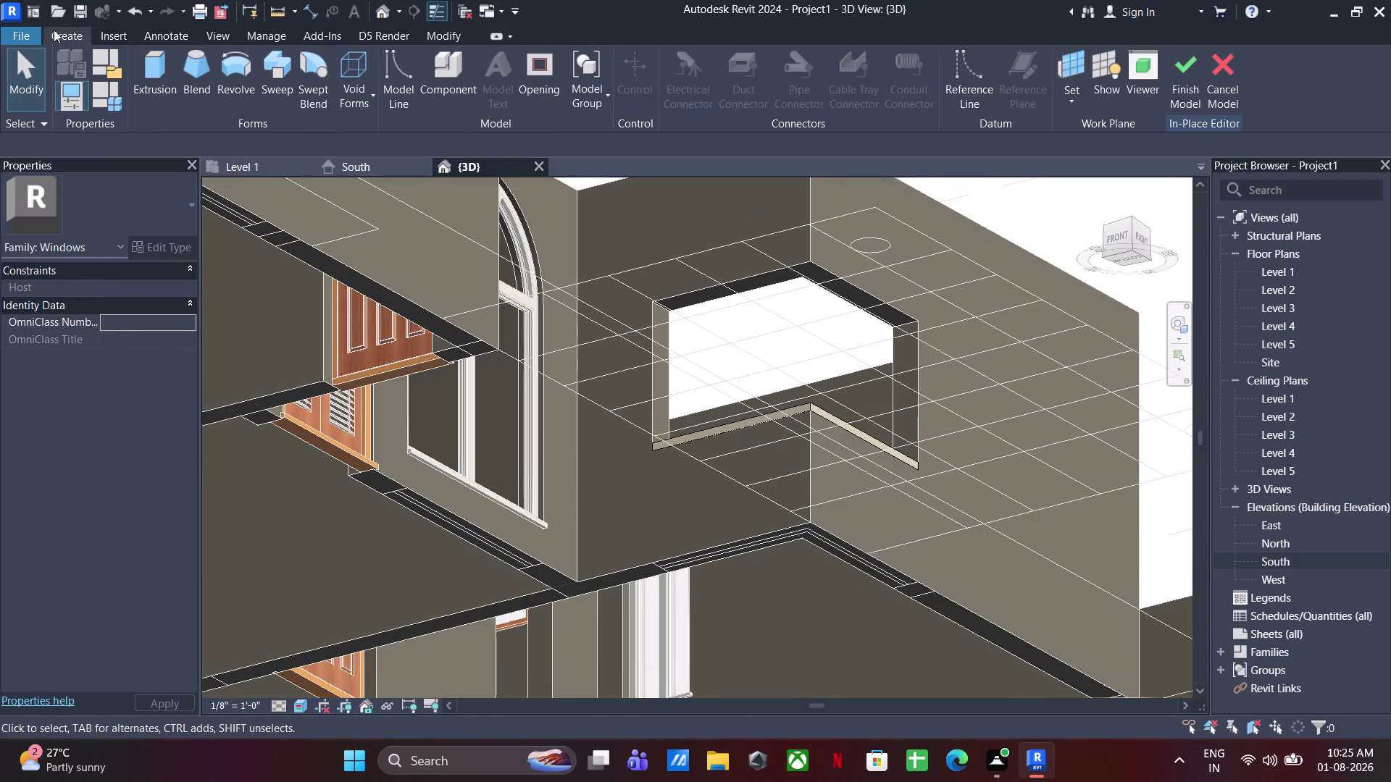
click(148, 74)
click(832, 107)
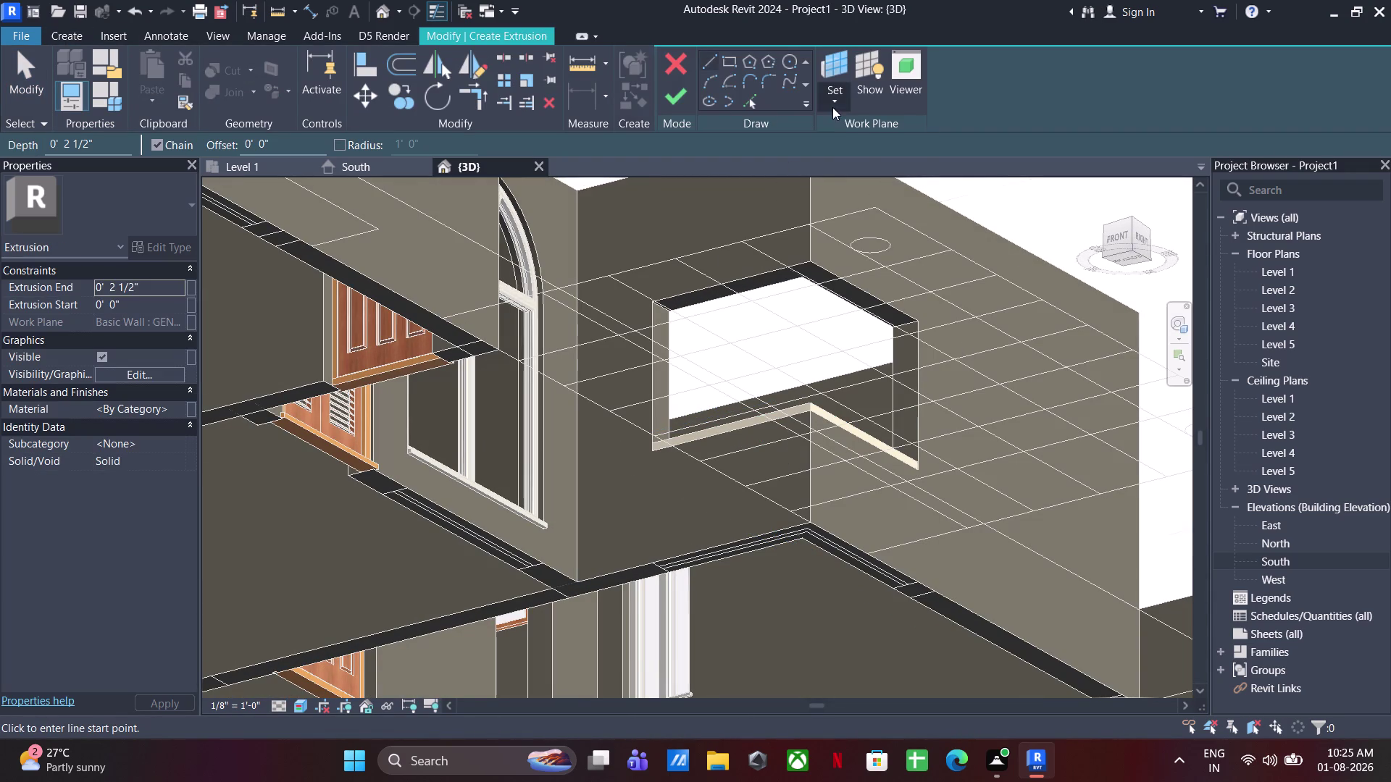
click(862, 154)
scroll(up, 3)
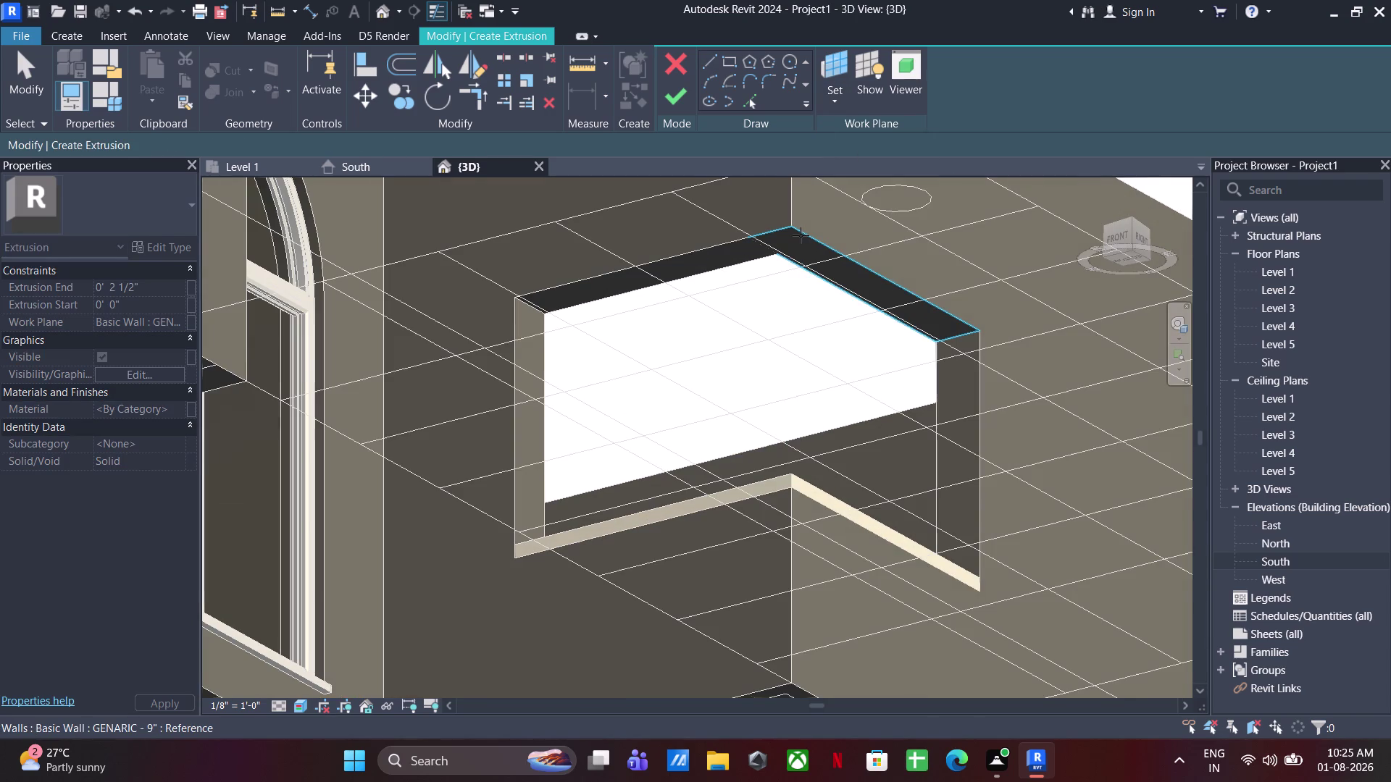
click(800, 236)
click(713, 60)
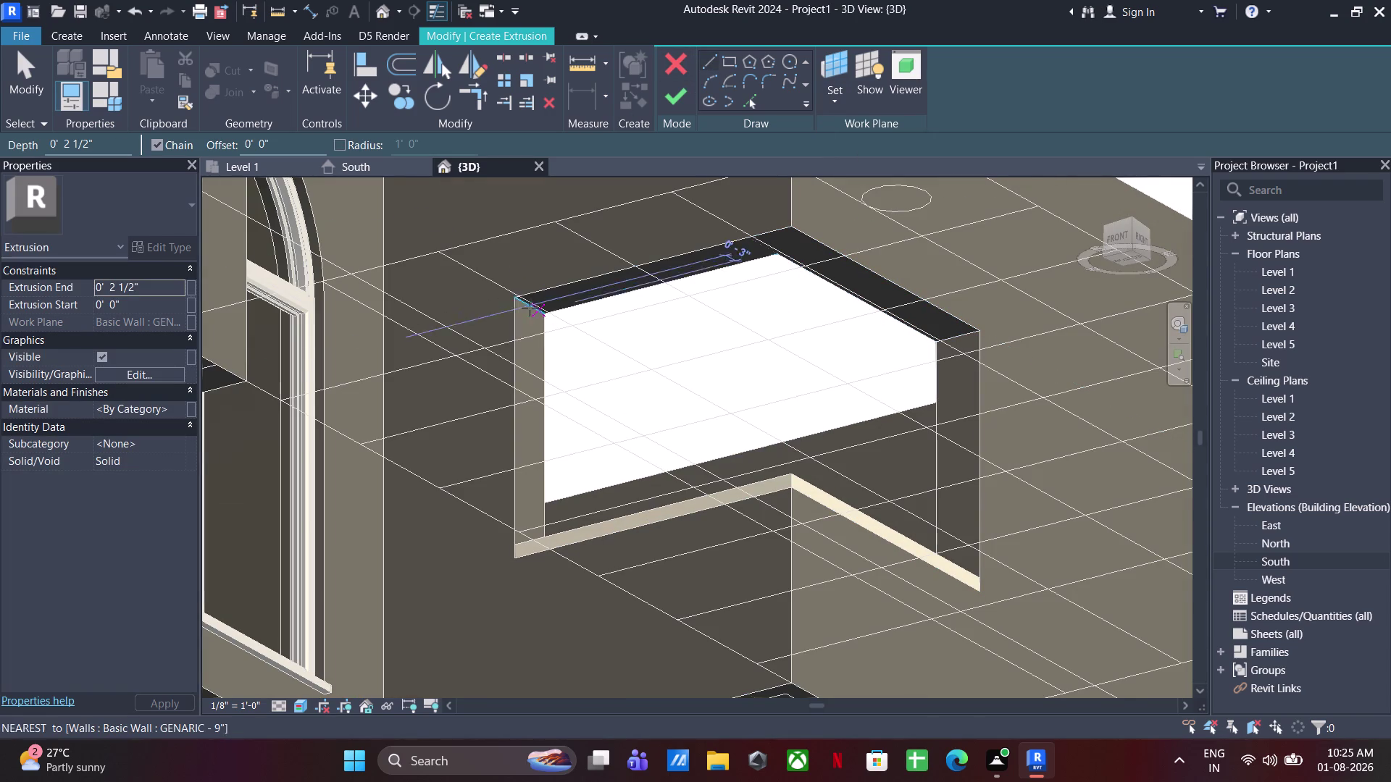
click(518, 296)
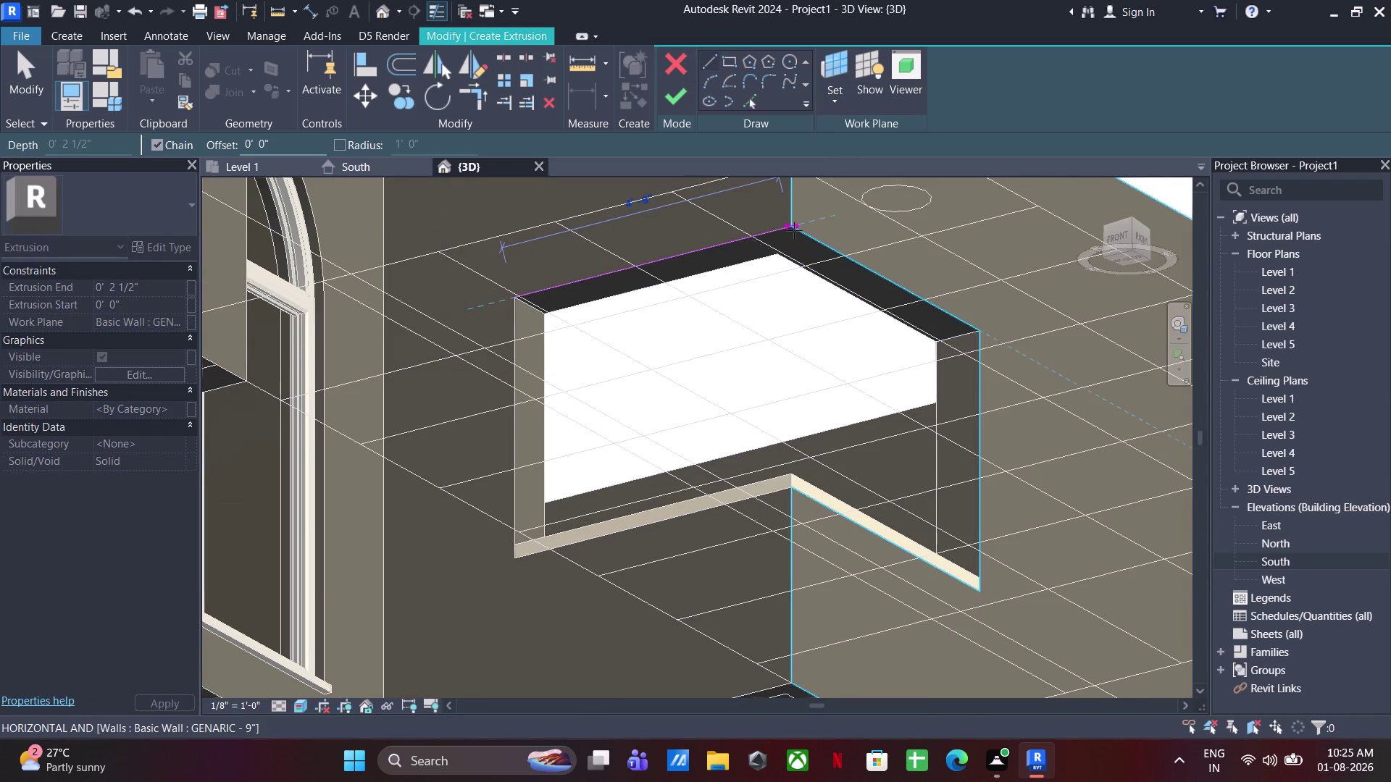
Complete the head trim profile outline, closing it at the starting corner.
click(789, 223)
click(972, 332)
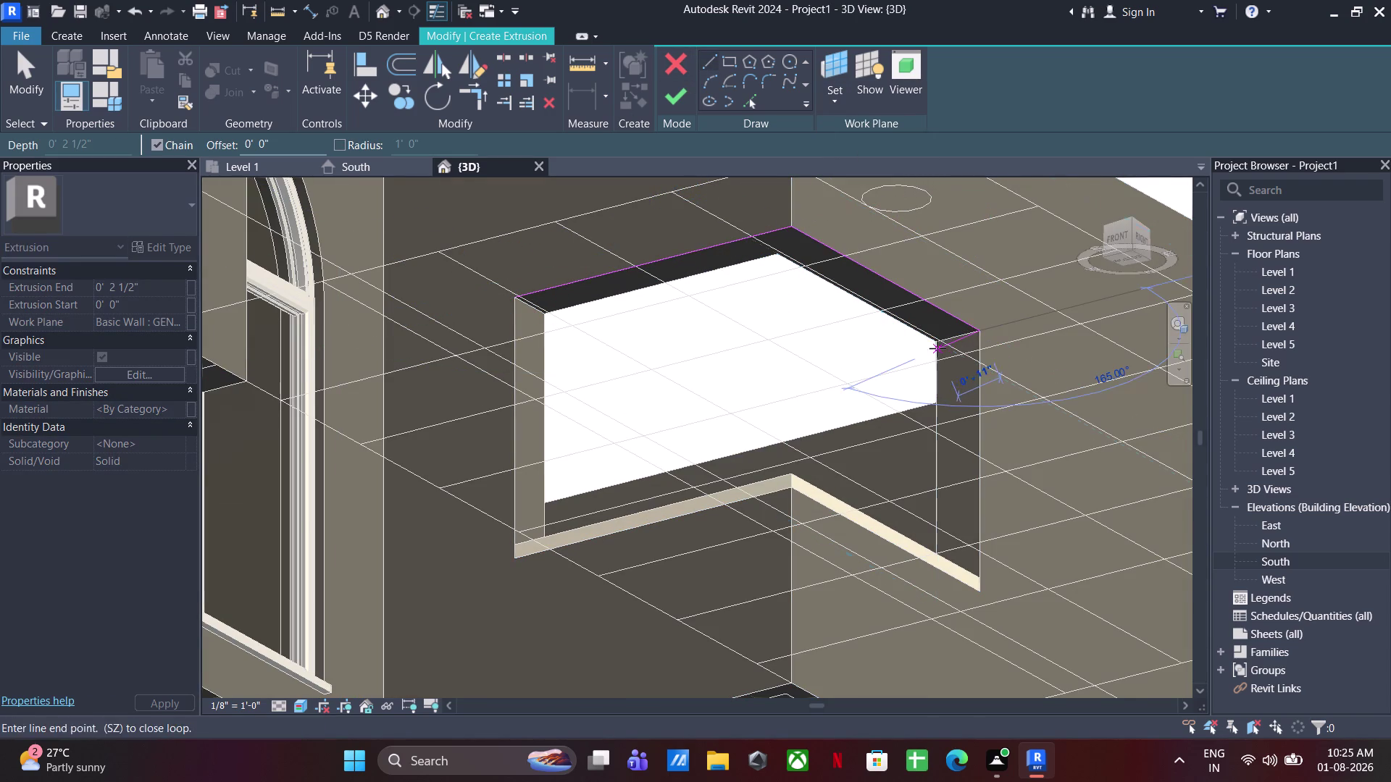
click(933, 343)
click(775, 256)
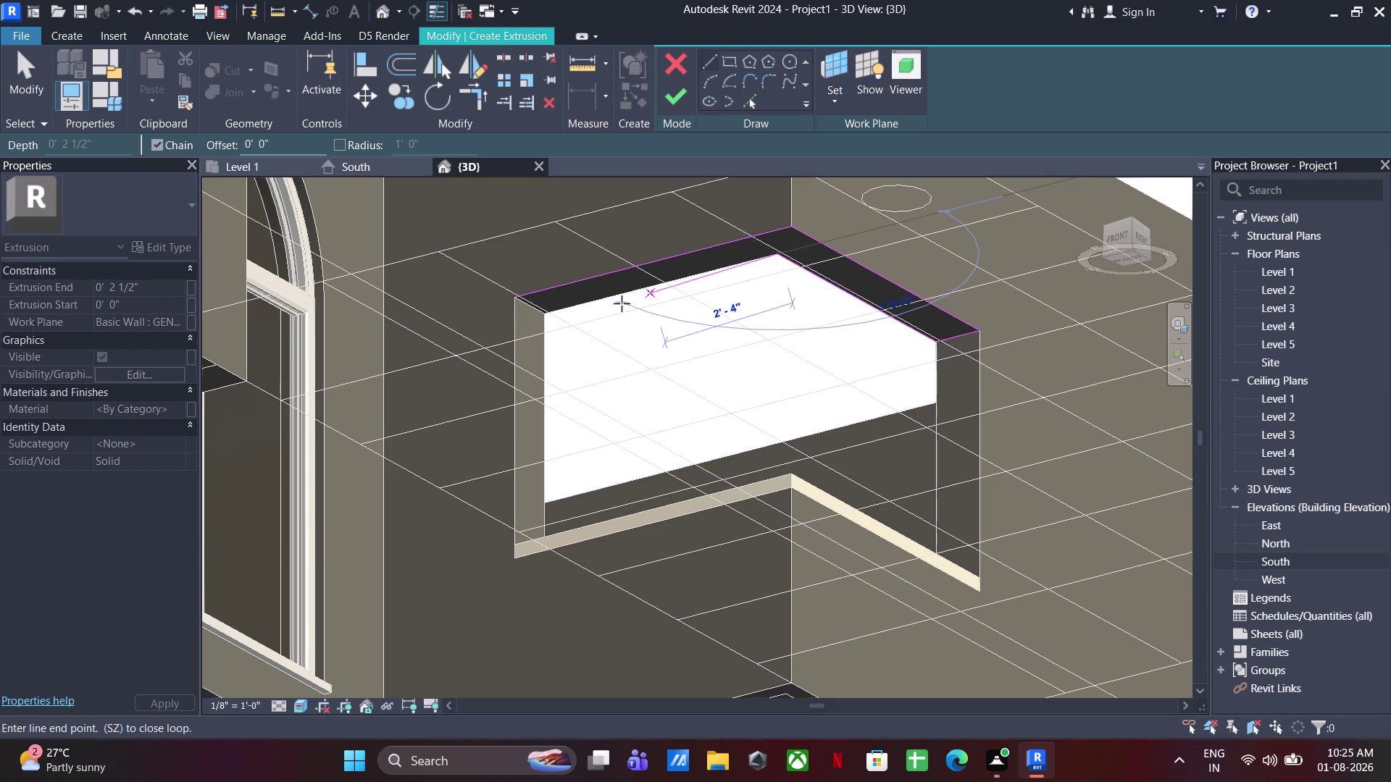
click(540, 315)
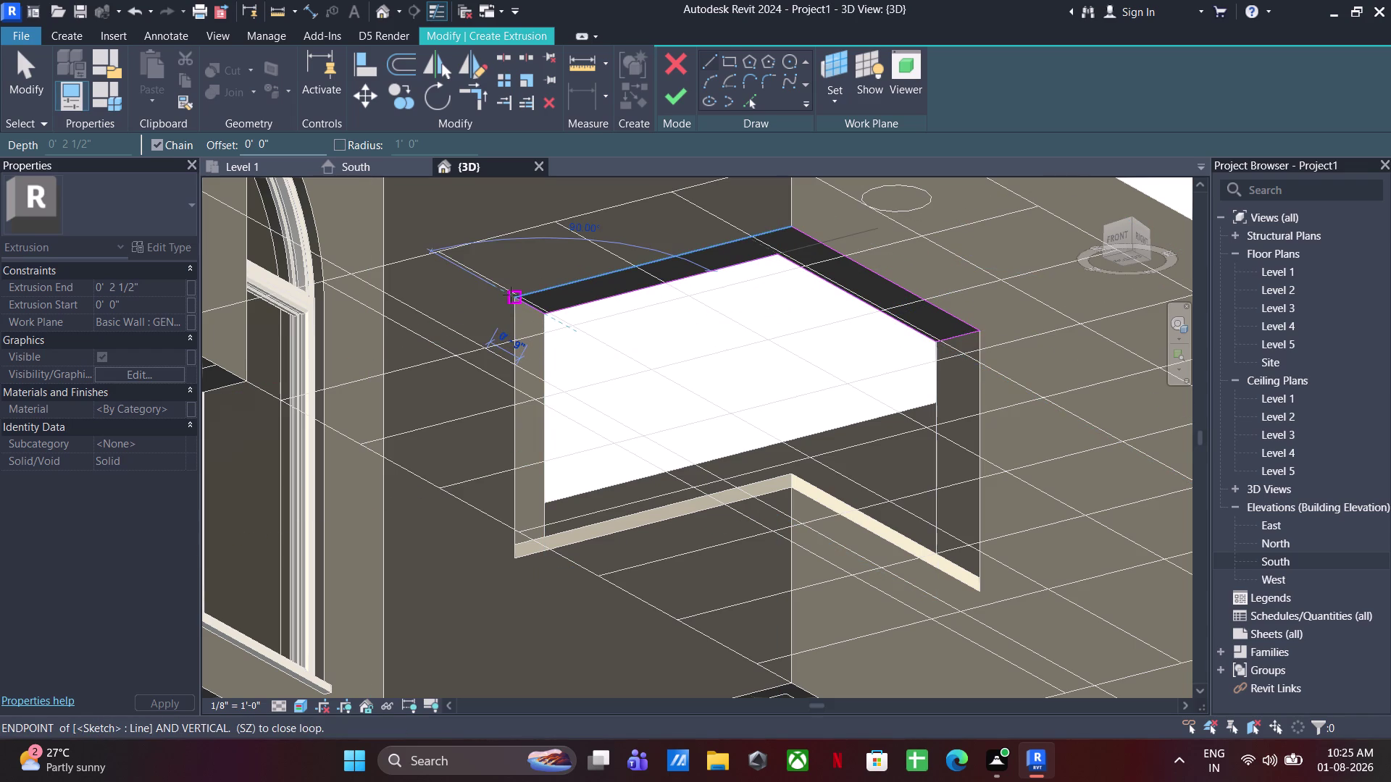
click(510, 295)
key(Escape)
key(Escape)
key(Escape)
key(Escape)
key(Escape)
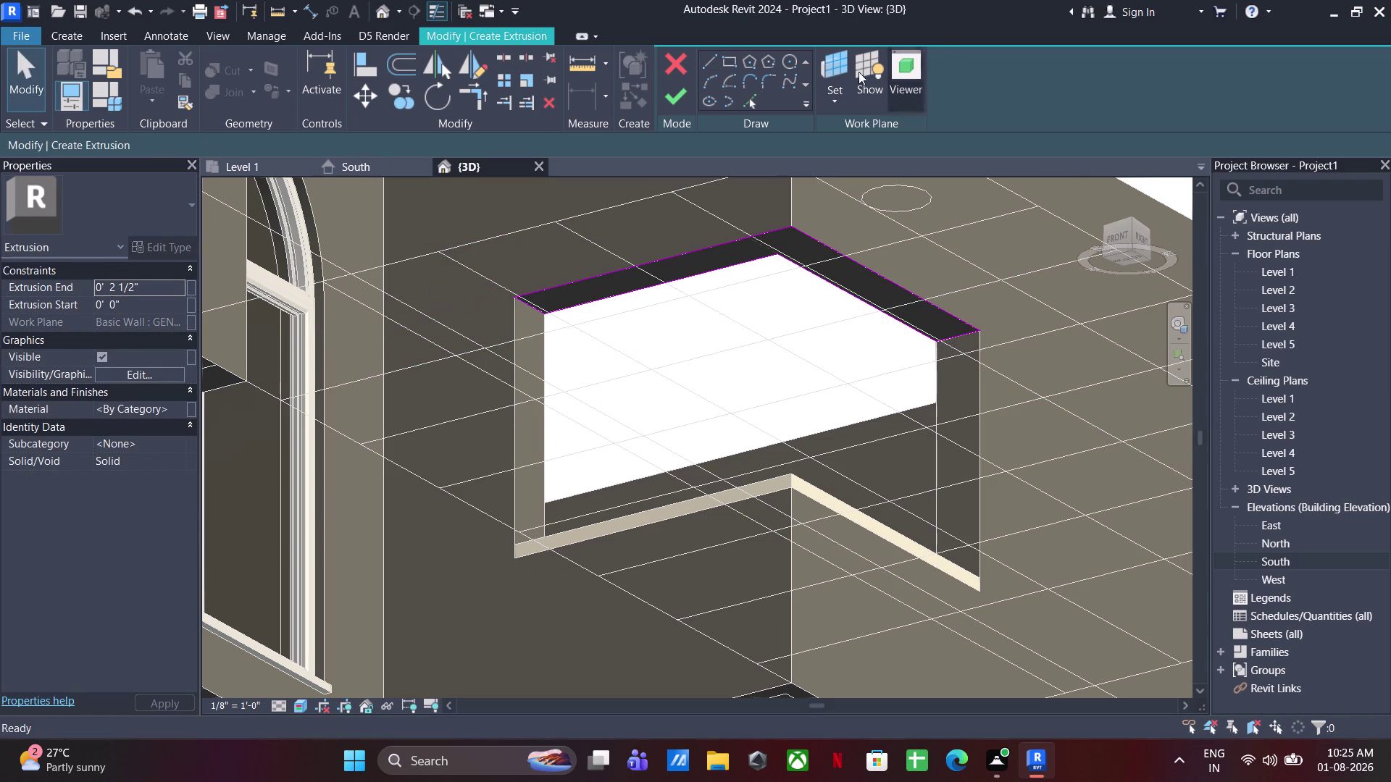
Finish the head trim extrusion, orbit to check it, and clear the selection.
click(665, 105)
scroll(down, 3)
middle_drag(686, 291, 665, 539)
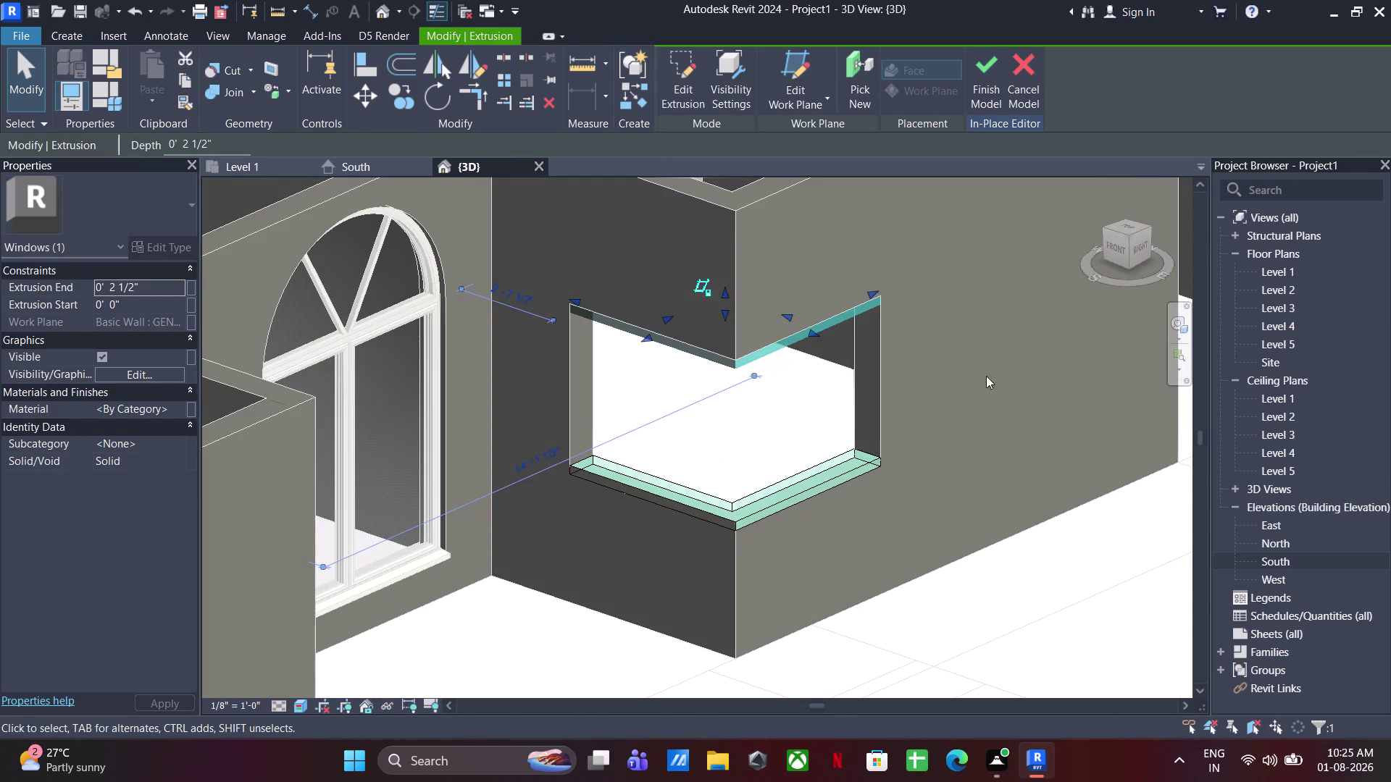
click(1021, 347)
drag(982, 227, 313, 649)
click(1080, 562)
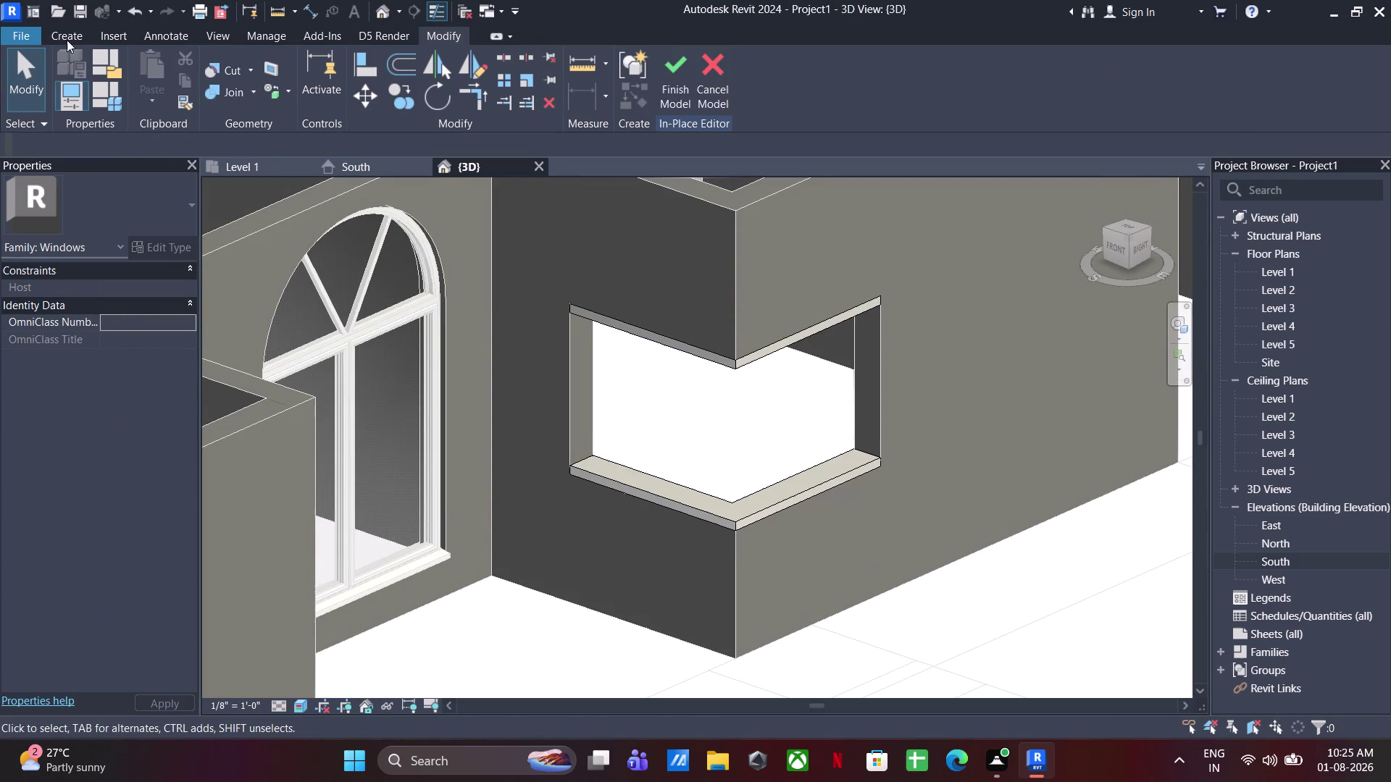
Create the left jamb trim extrusion on the picked wall face.
click(65, 31)
click(136, 62)
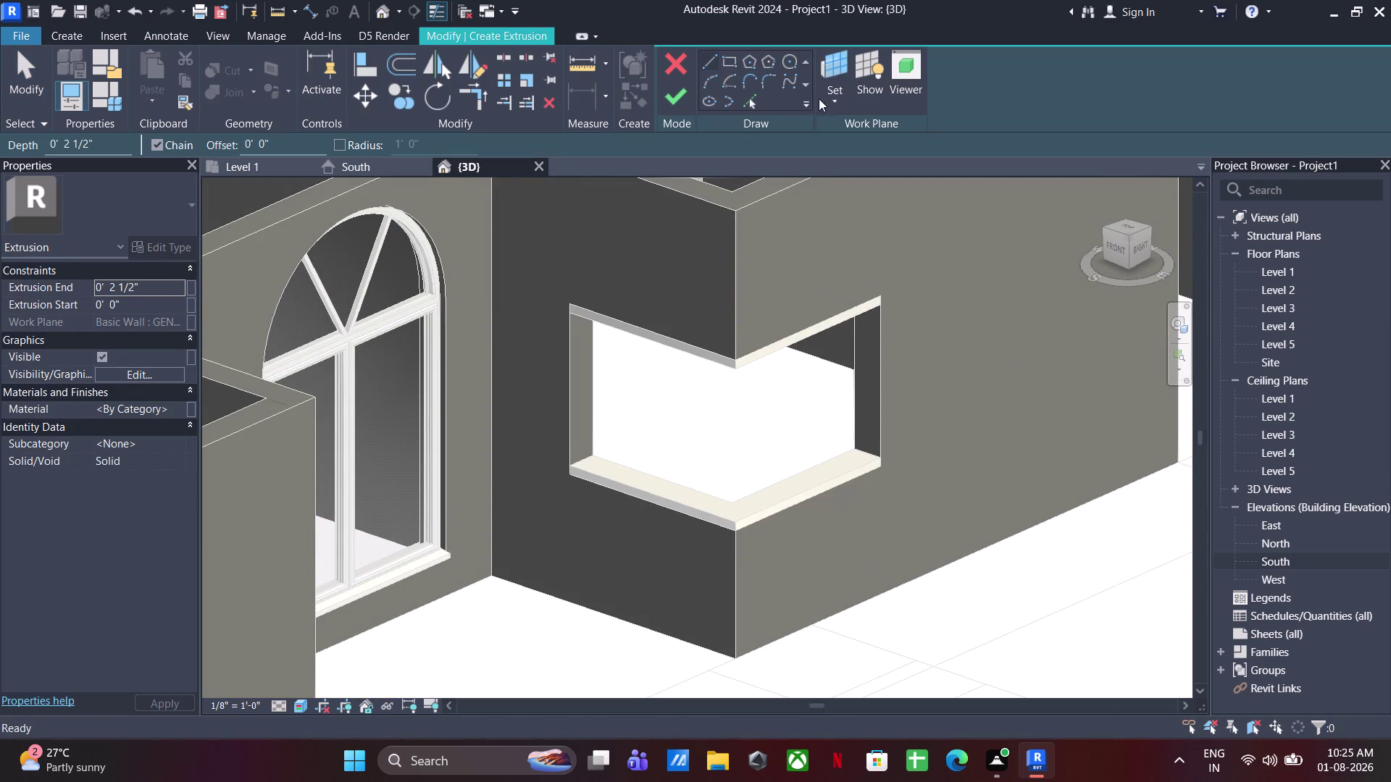
click(825, 96)
click(855, 160)
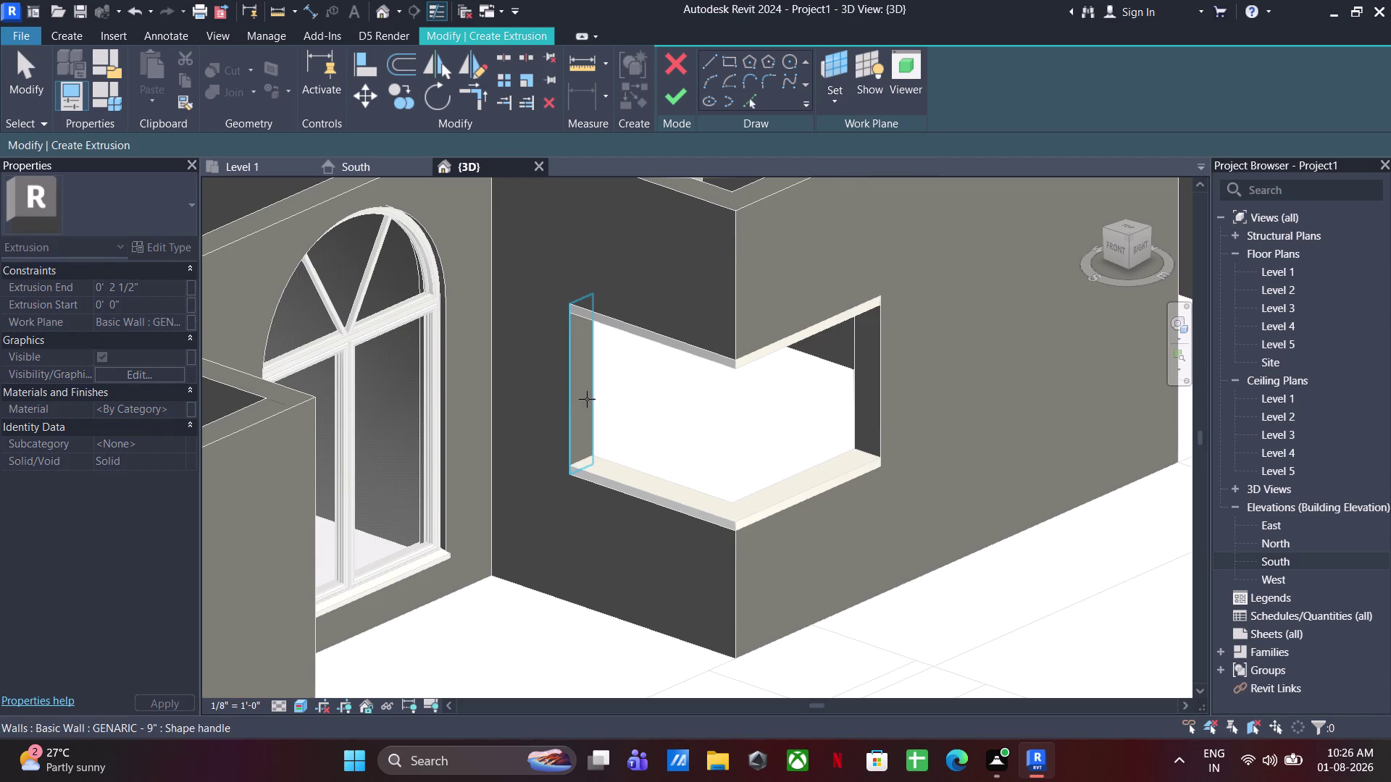
click(587, 399)
click(725, 53)
click(566, 315)
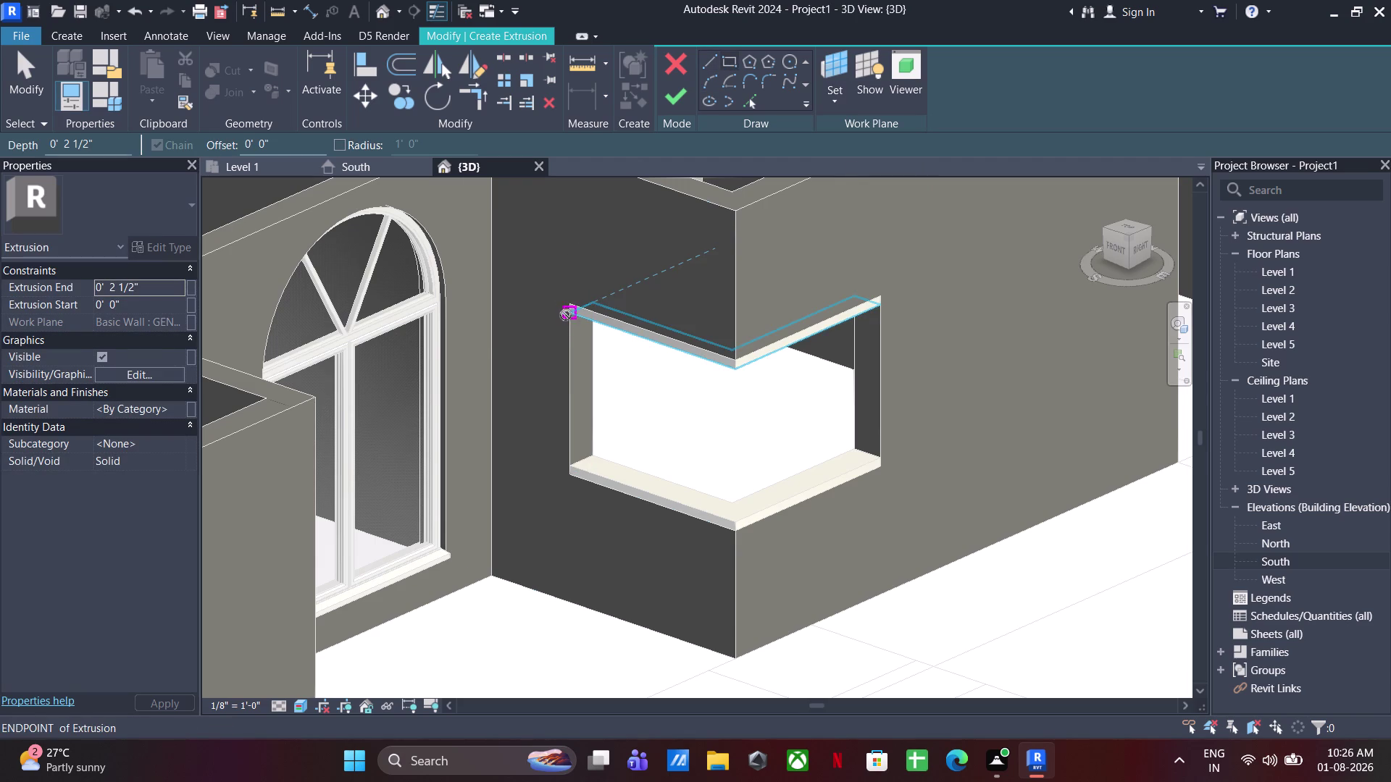
click(593, 453)
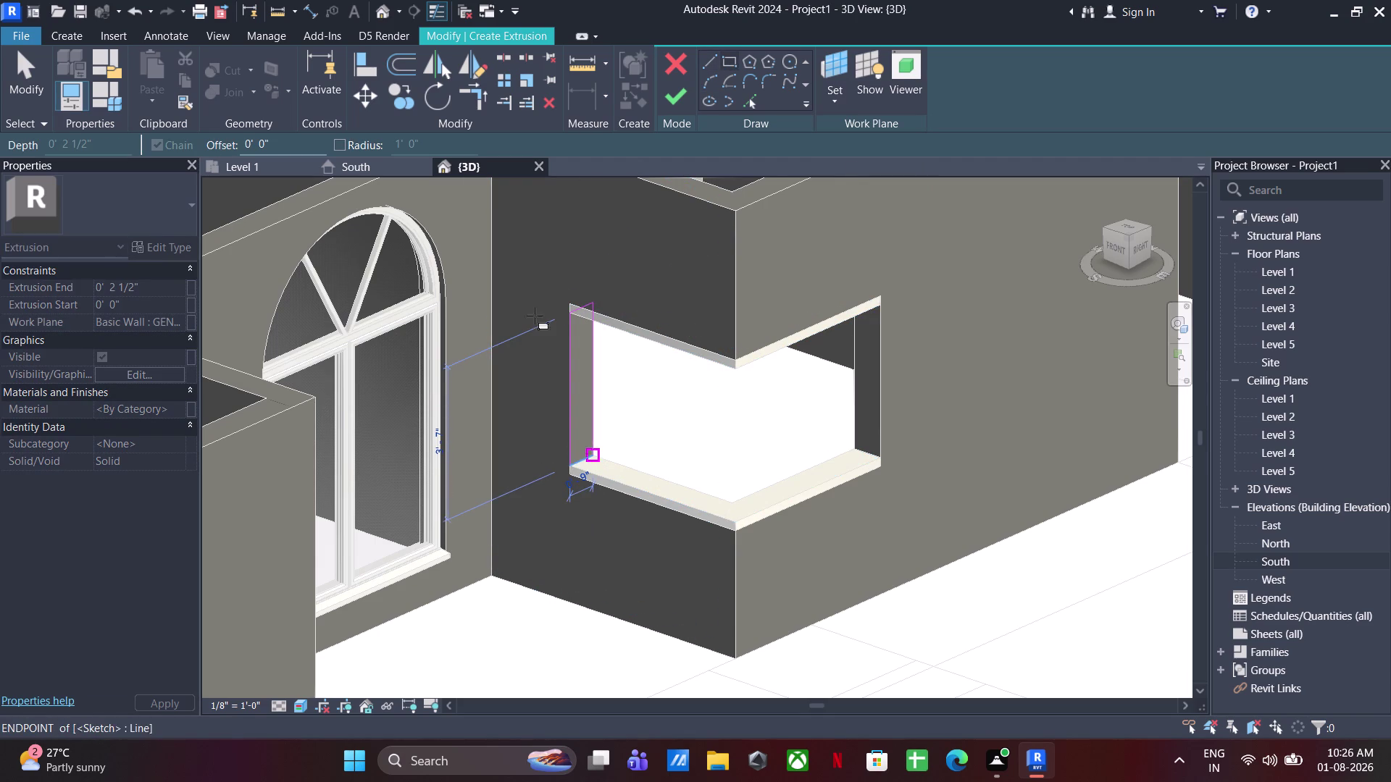
key(Escape)
key(Escape)
key(Escape)
click(671, 100)
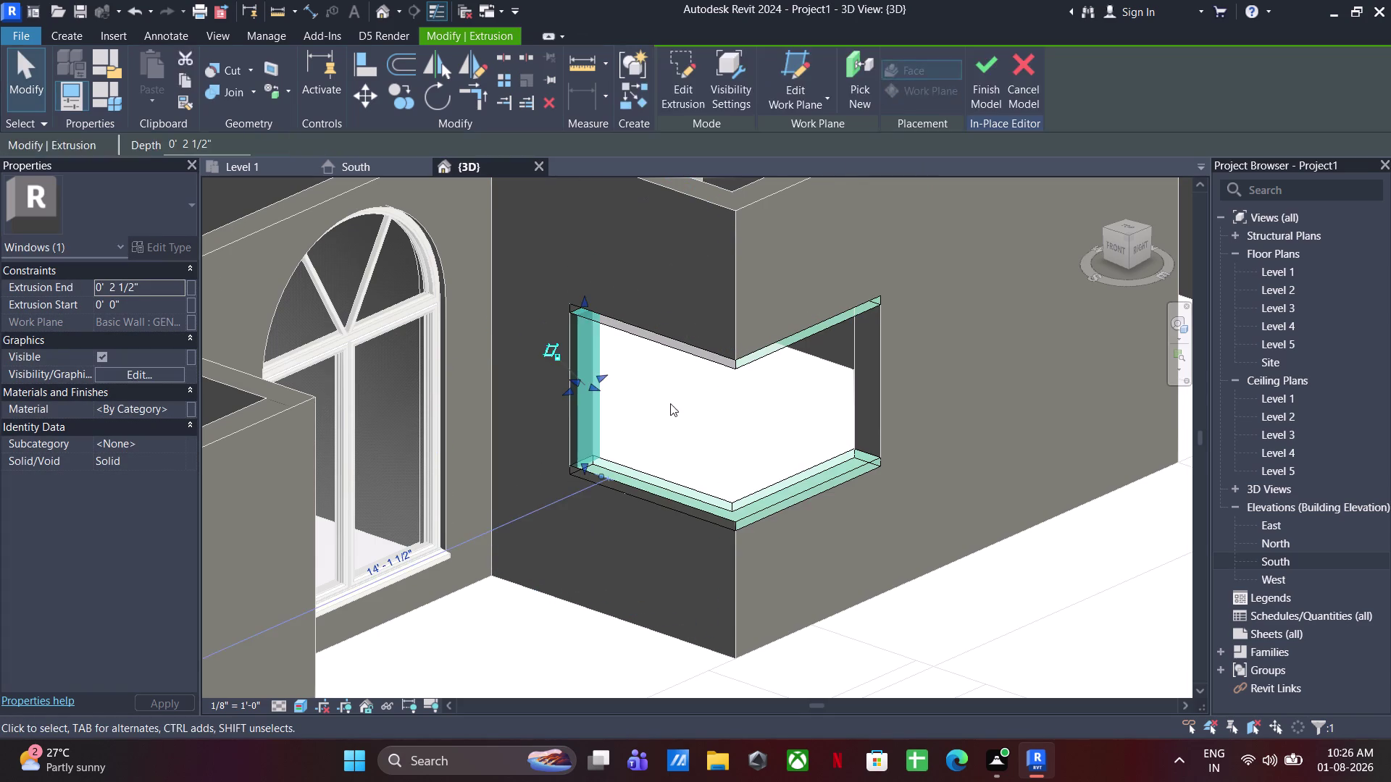
Clear the selection and orbit the model toward the right jamb.
click(677, 402)
drag(907, 270, 472, 649)
click(845, 550)
middle_drag(798, 551, 667, 551)
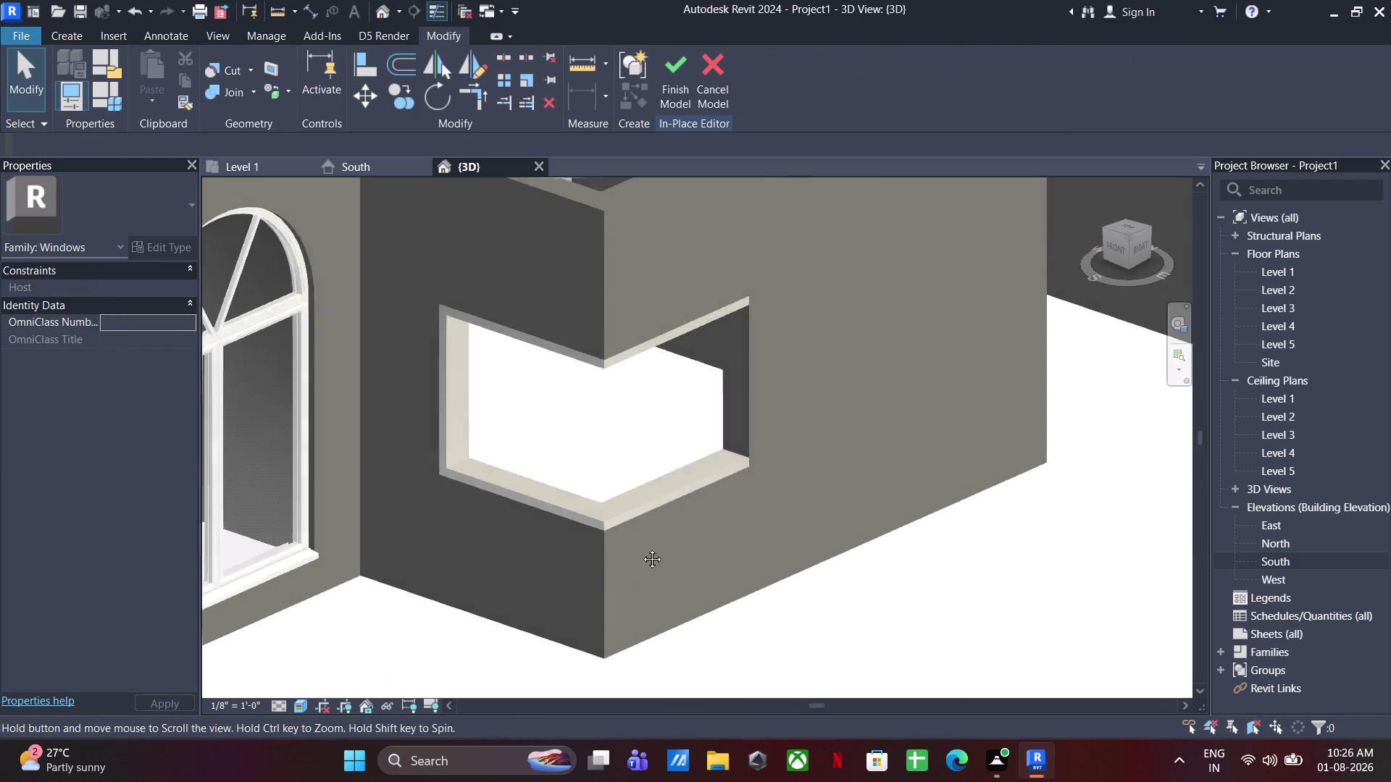
middle_drag(667, 551, 587, 551)
middle_drag(696, 561, 729, 549)
Create the right jamb trim extrusion on the wall face, then select all trim pieces.
click(74, 35)
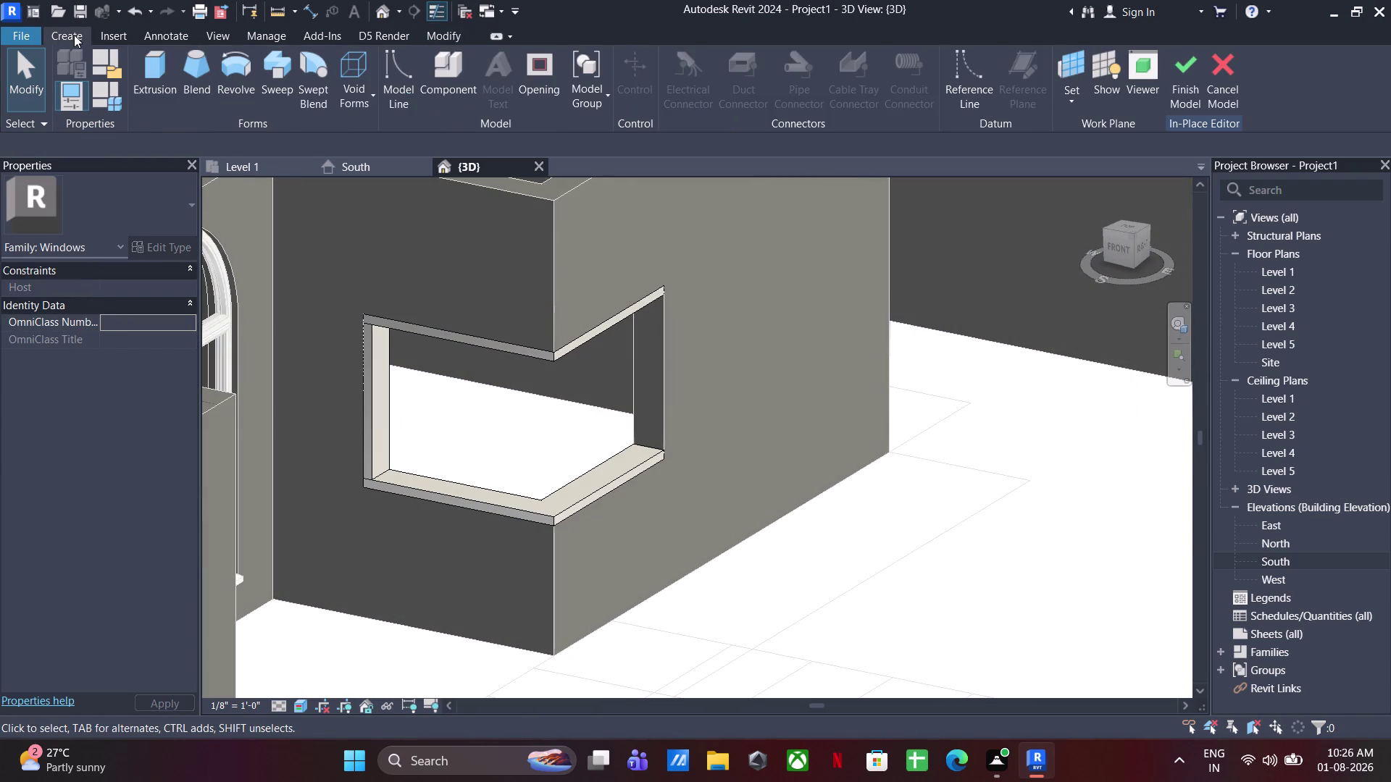
click(151, 65)
click(835, 106)
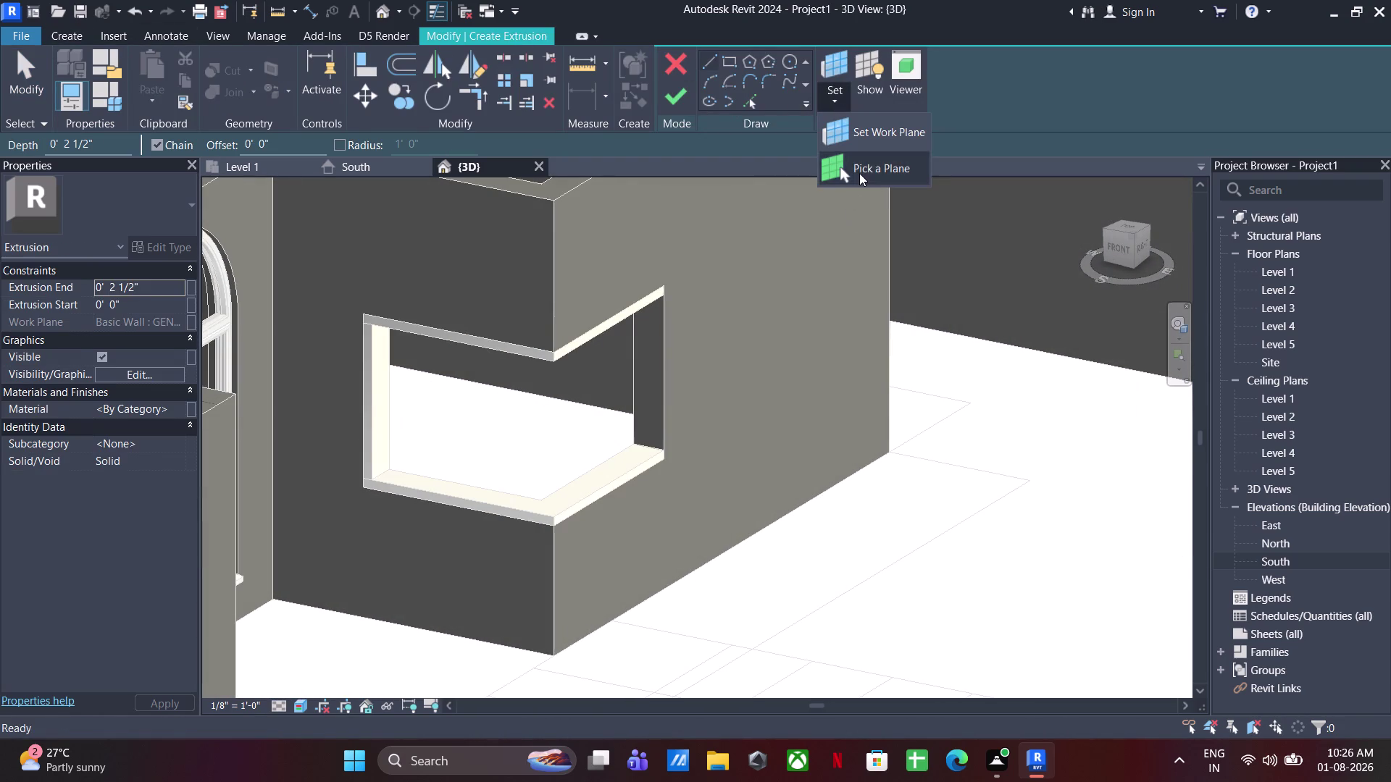
click(859, 174)
click(656, 358)
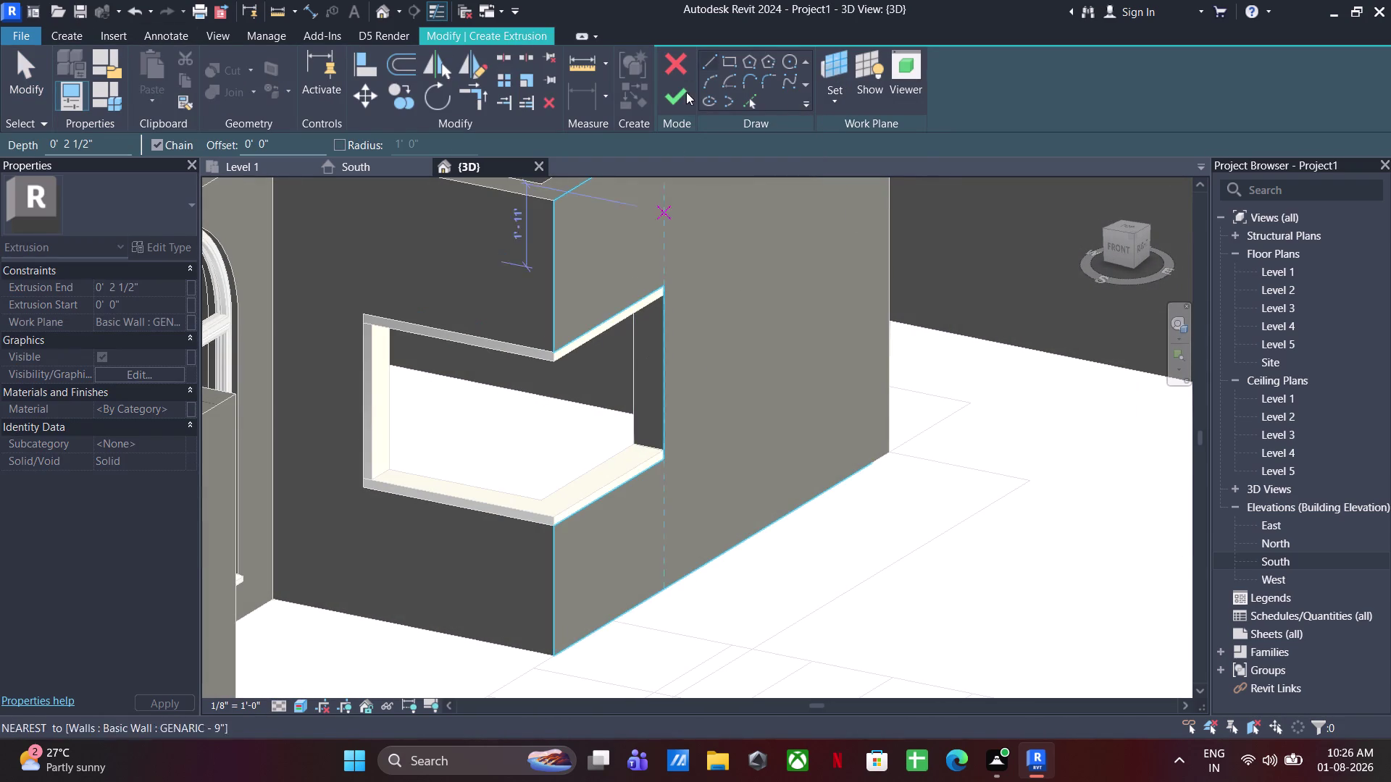
click(737, 65)
click(628, 445)
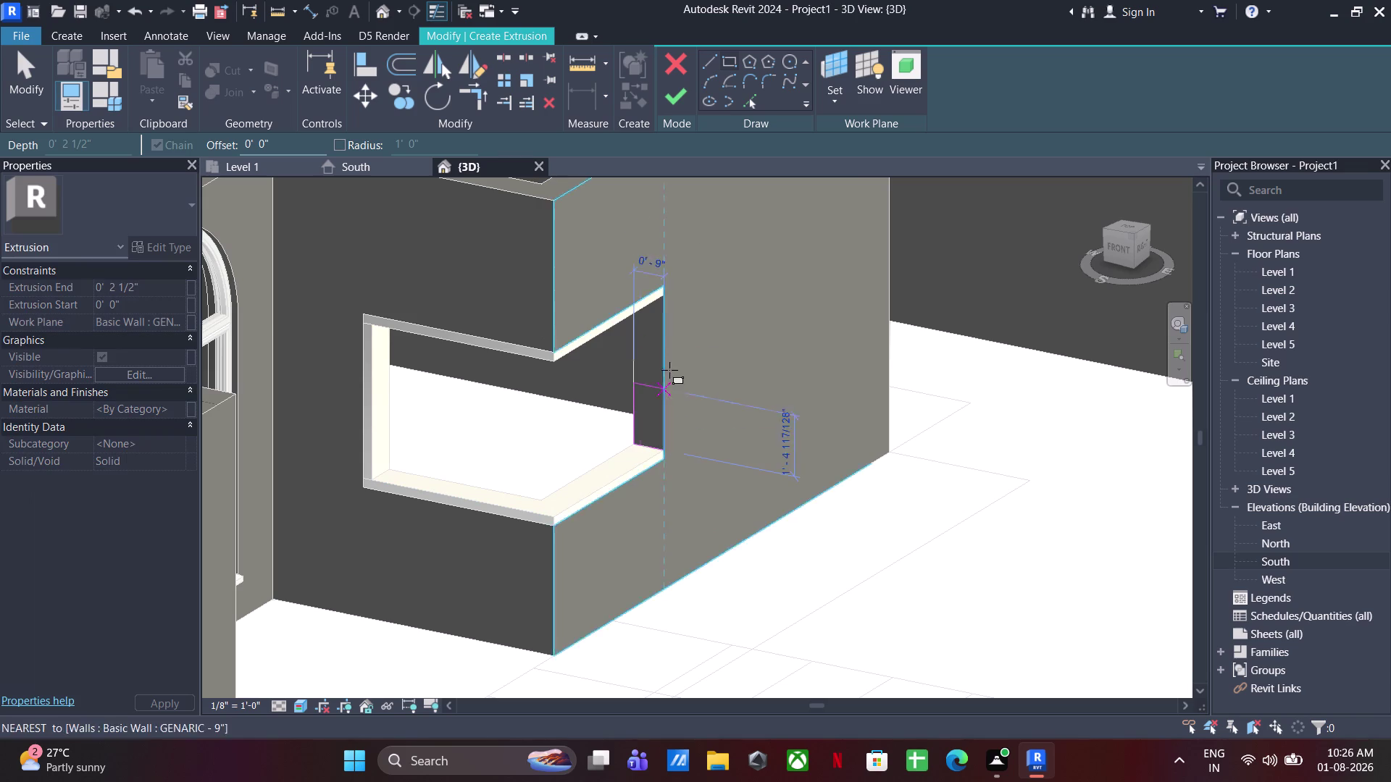
click(662, 299)
key(Escape)
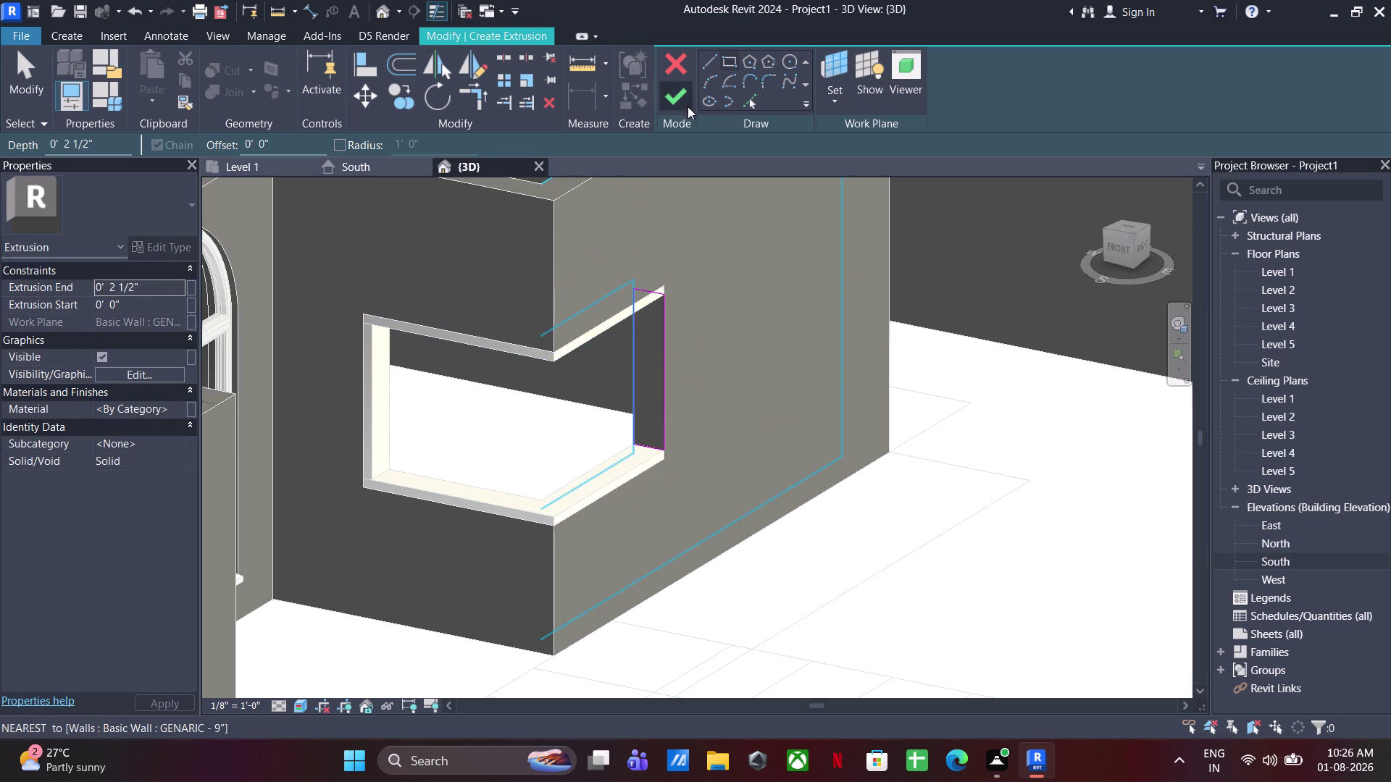
key(Escape)
click(682, 97)
click(897, 539)
drag(823, 266, 228, 620)
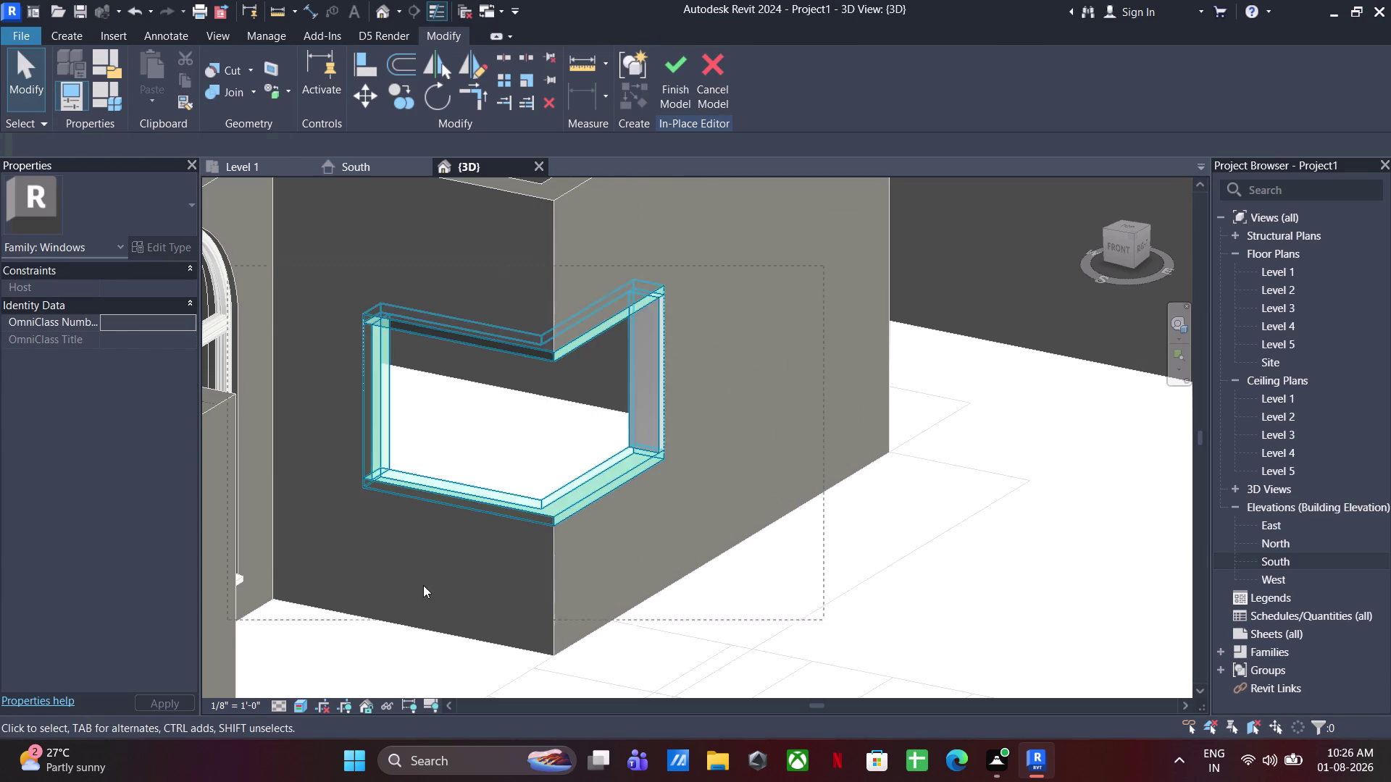
Orbit to face the corner opening and box-select its four trim pieces.
click(852, 544)
scroll(down, 3)
middle_drag(829, 513, 871, 485)
middle_drag(830, 536, 673, 598)
middle_drag(777, 469, 809, 465)
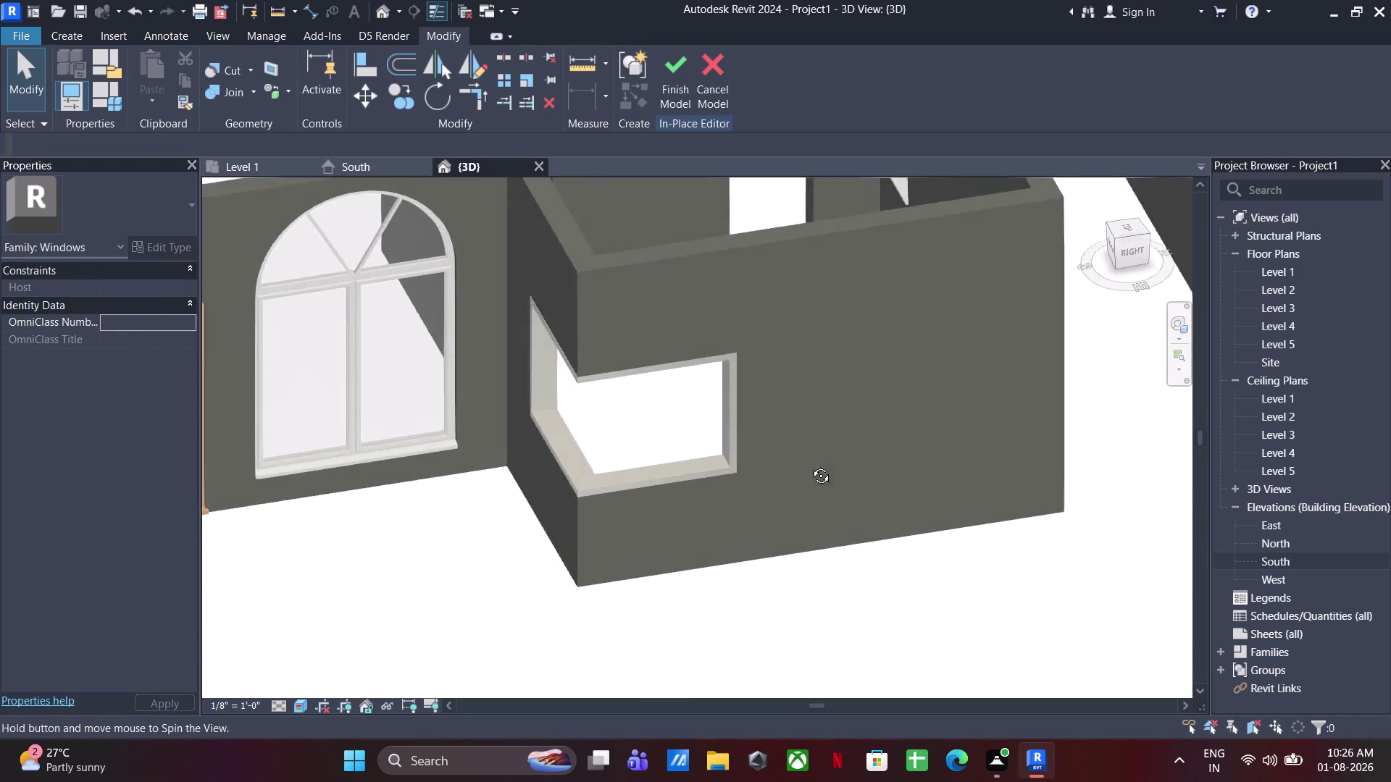
middle_drag(810, 465, 855, 440)
drag(870, 266, 422, 578)
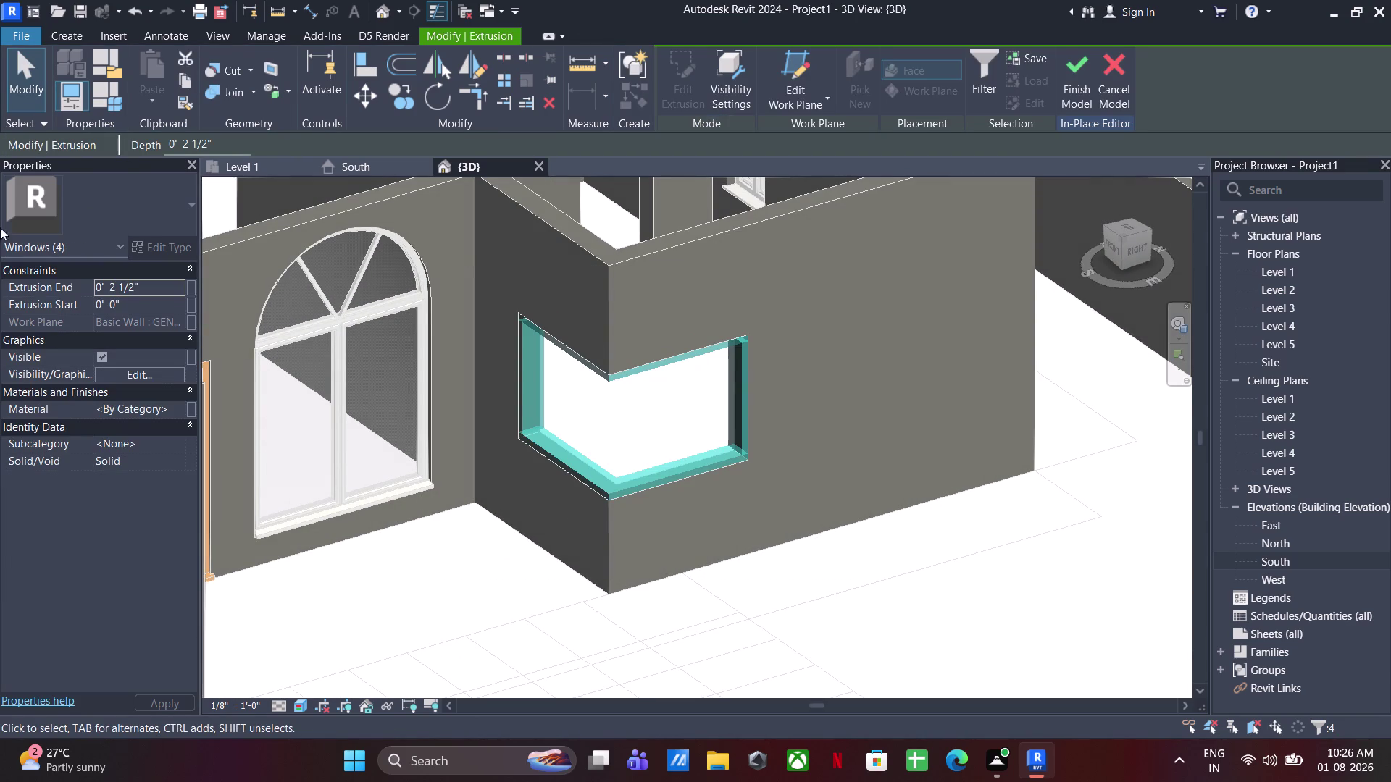
Assign the wood material Door - Frame/Mullion to the four trim pieces.
click(181, 405)
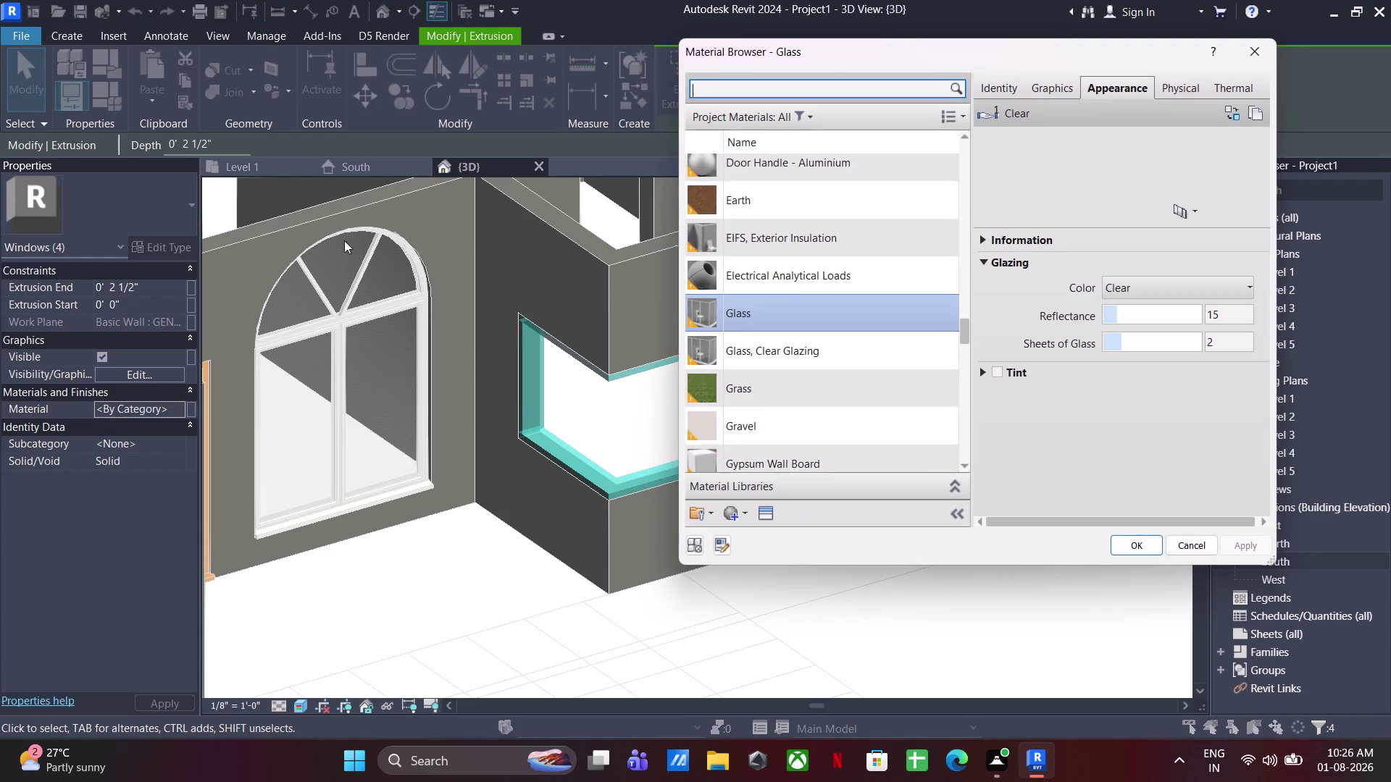
scroll(down, 3)
scroll(up, 3)
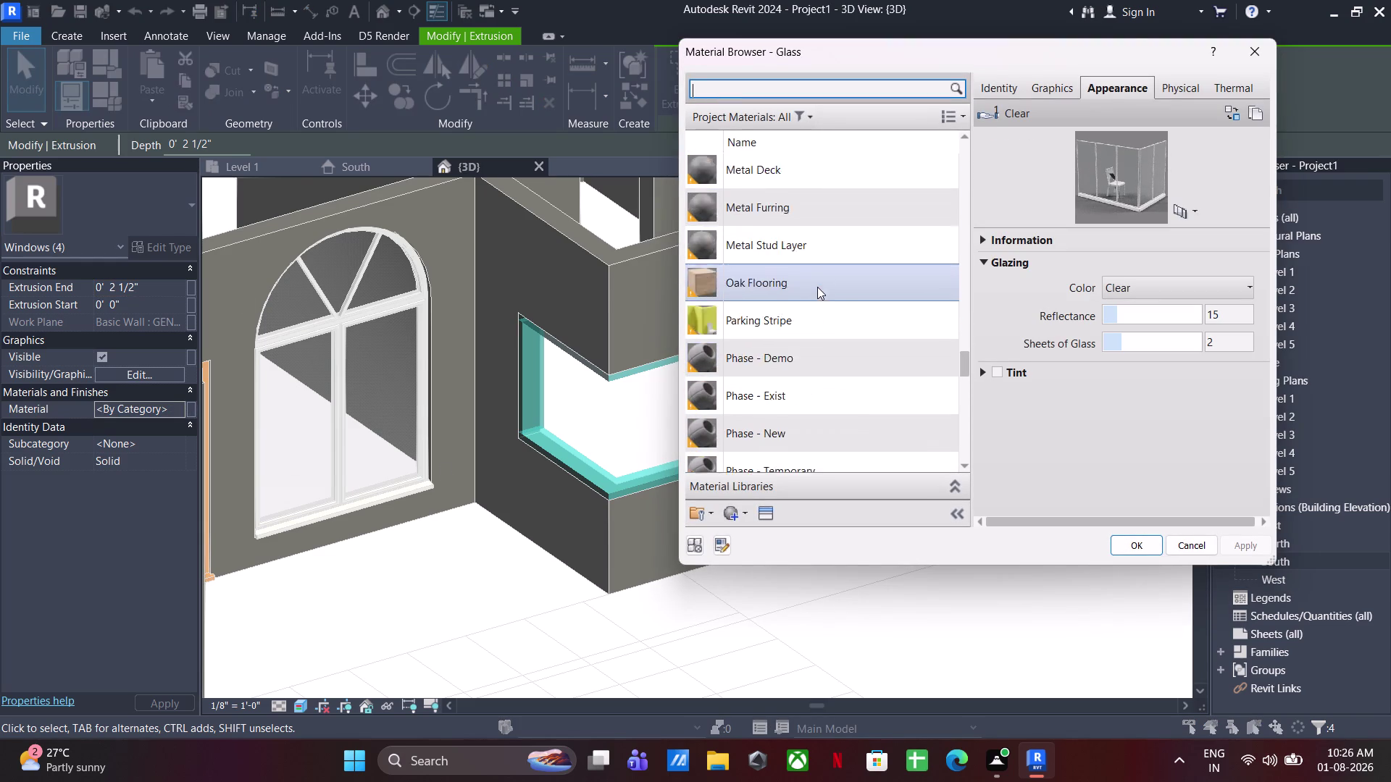
click(816, 112)
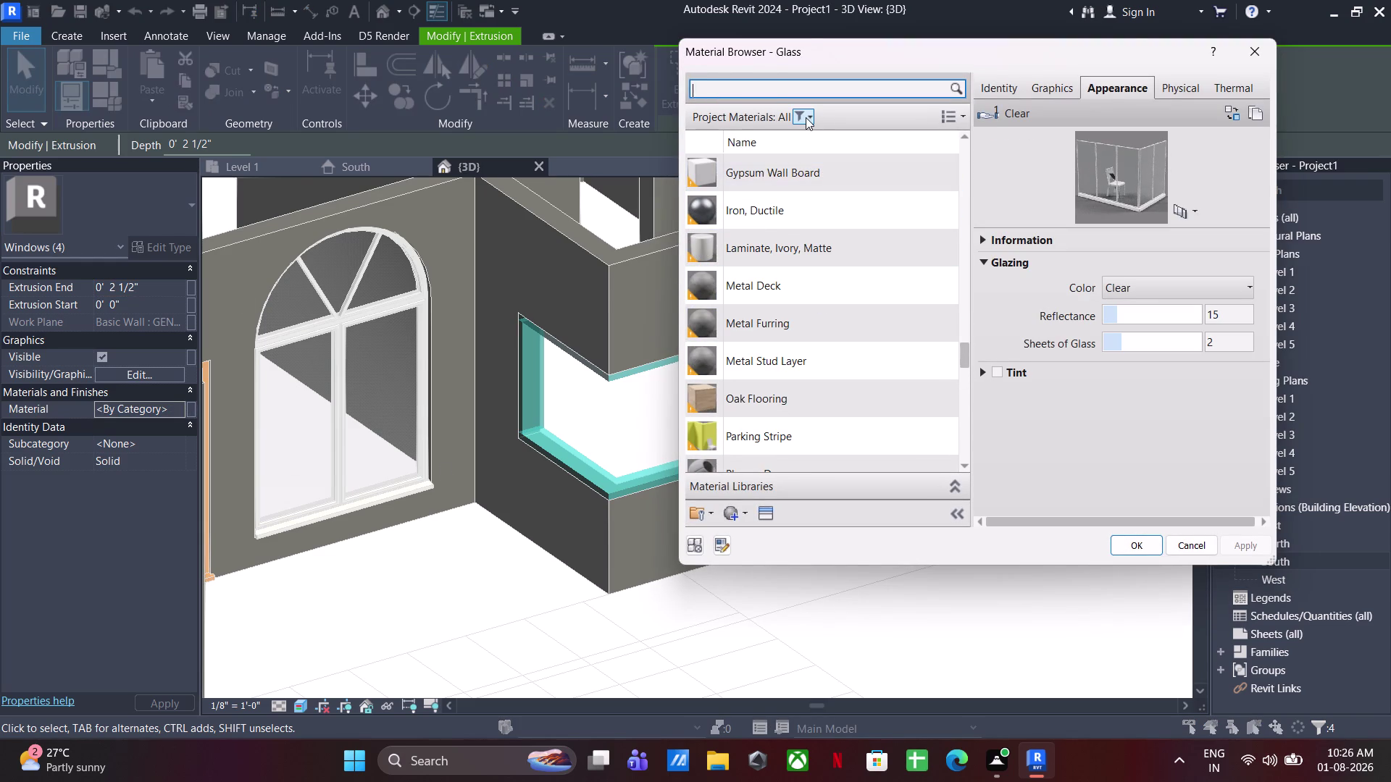
click(806, 118)
click(721, 436)
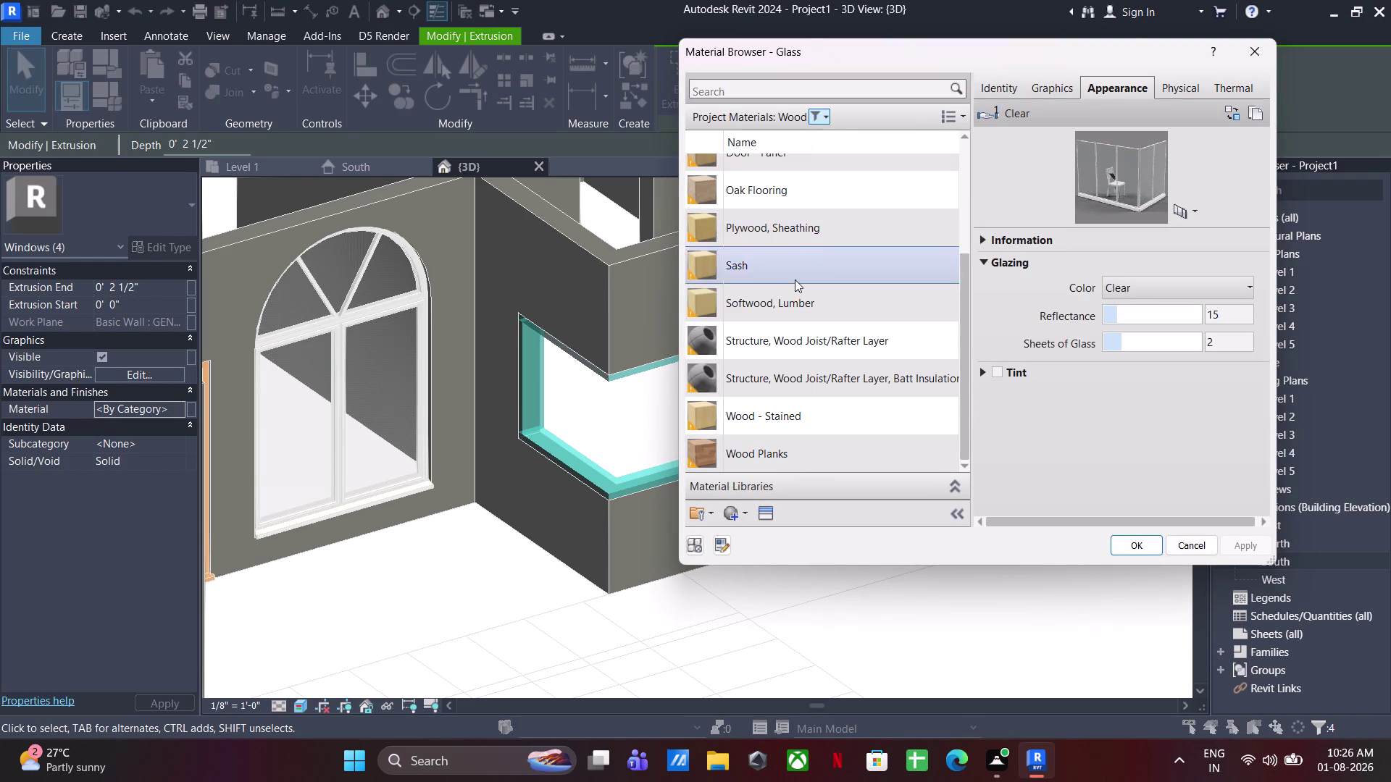
scroll(up, 3)
click(796, 289)
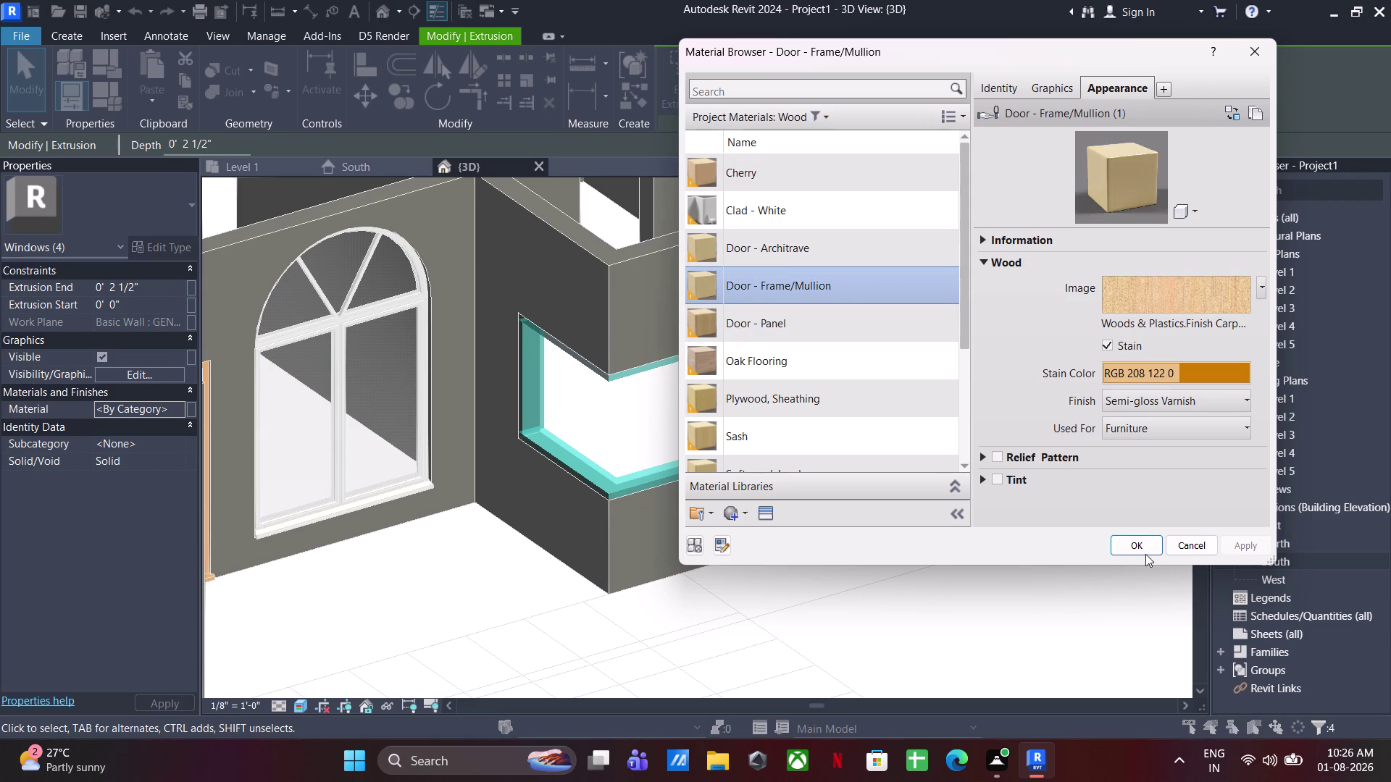
click(1145, 554)
Start another new in-place extrusion beside the framed opening.
click(1003, 597)
scroll(up, 3)
middle_drag(717, 549, 708, 614)
click(80, 33)
click(149, 69)
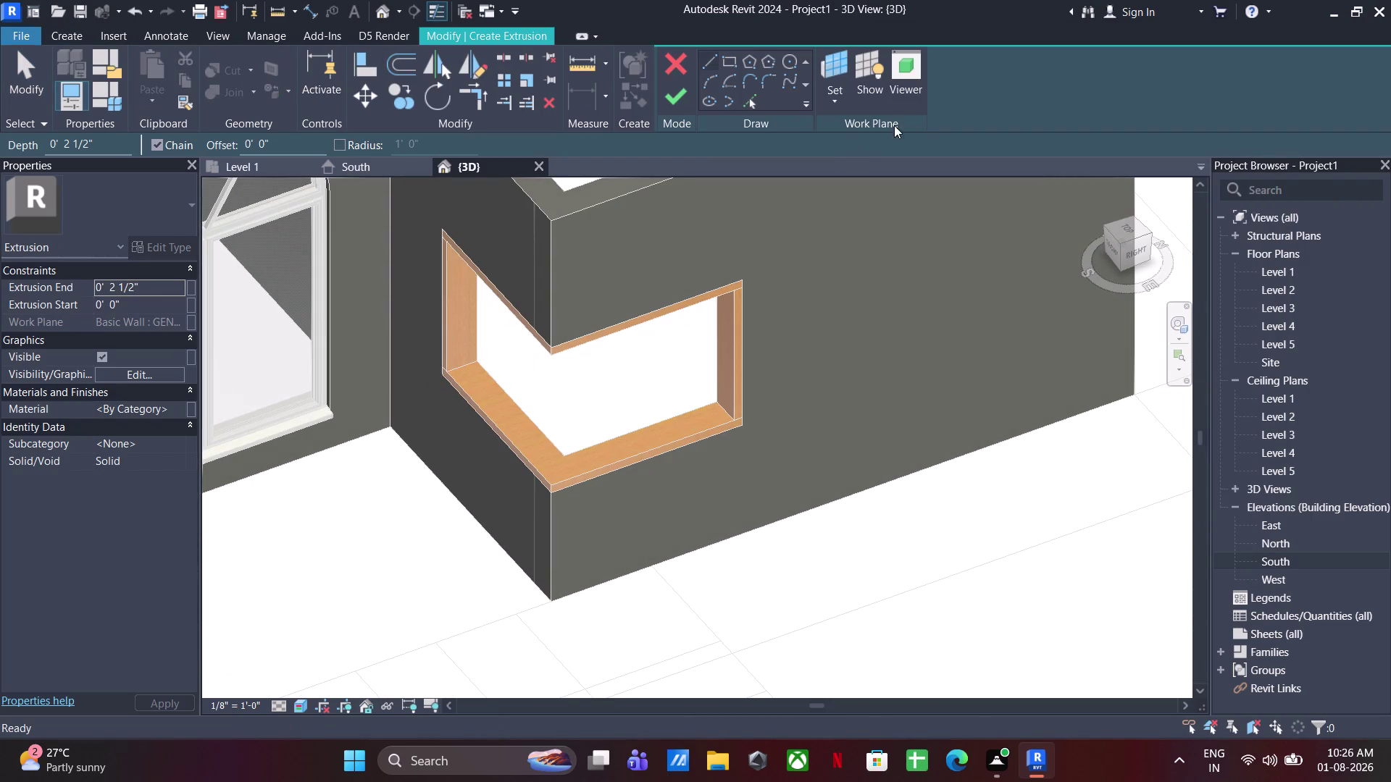
Set the wooden sill face as work plane and sketch a first profile edge.
click(829, 104)
click(854, 164)
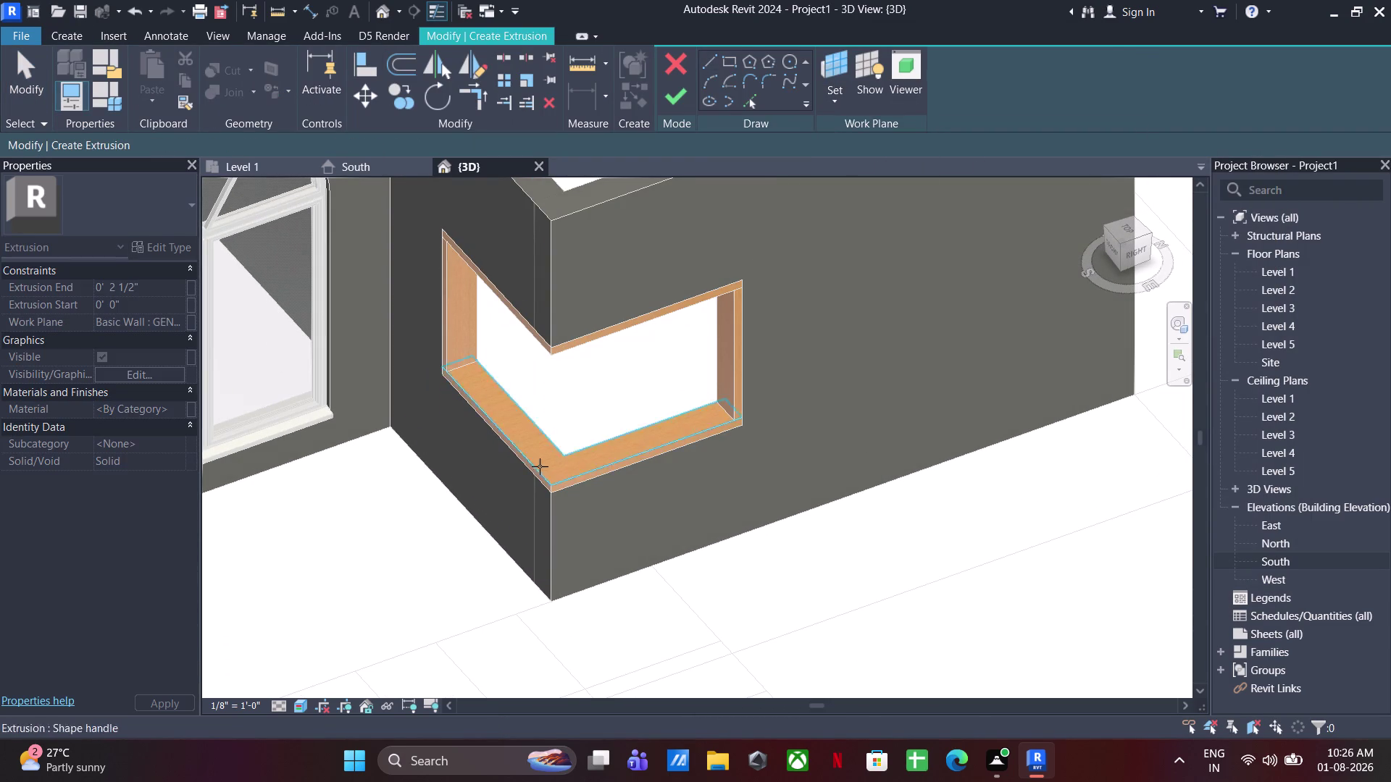
click(553, 446)
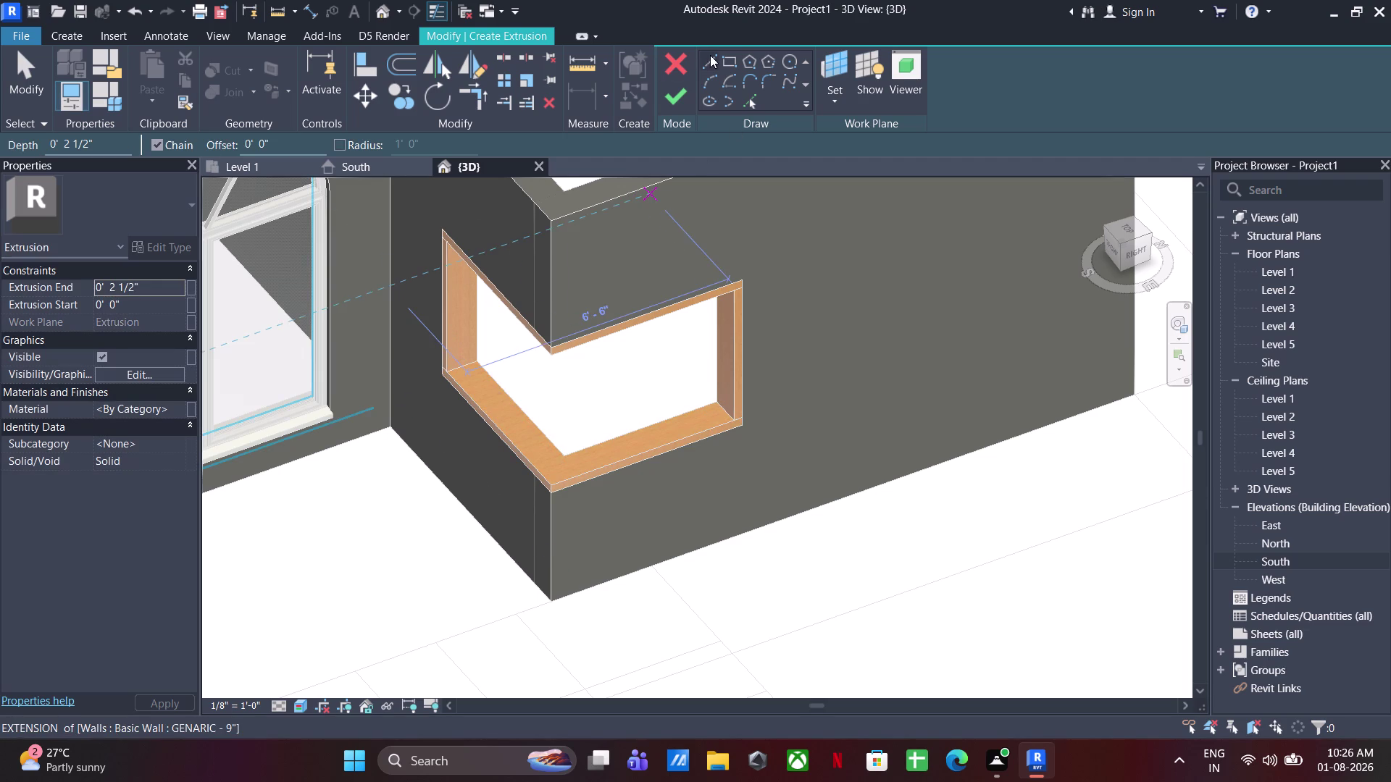
click(712, 55)
click(461, 369)
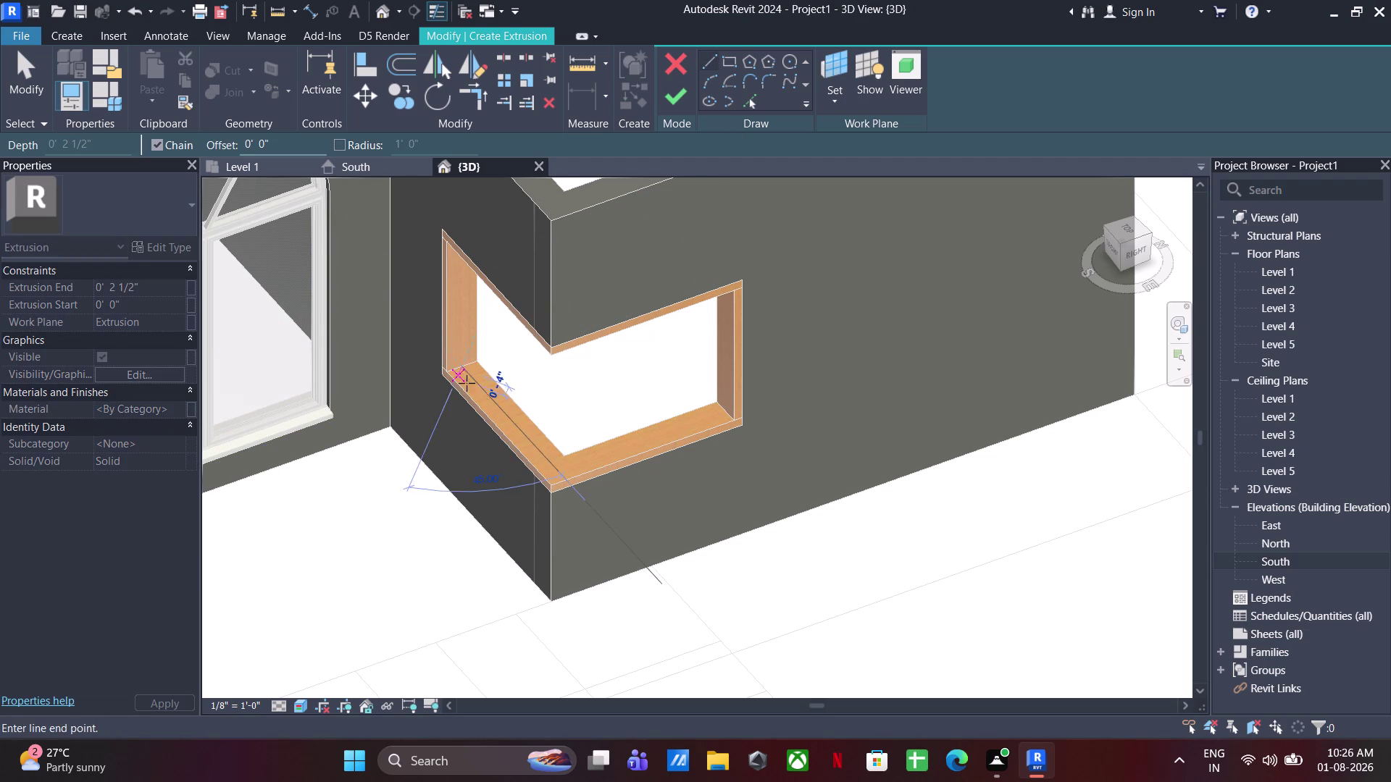
click(607, 527)
key(Escape)
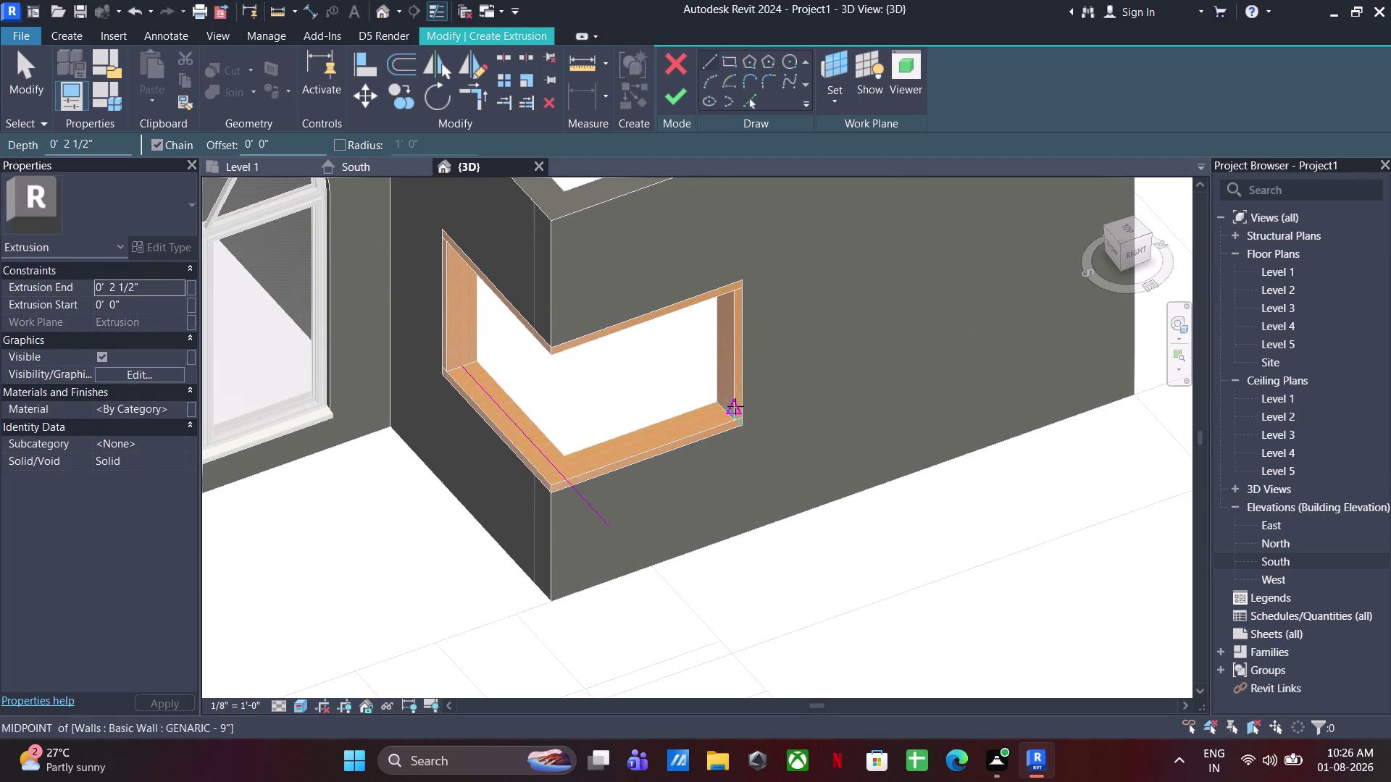
Sketch a line along the frame and trim it to a corner with the first edge.
click(727, 406)
click(488, 517)
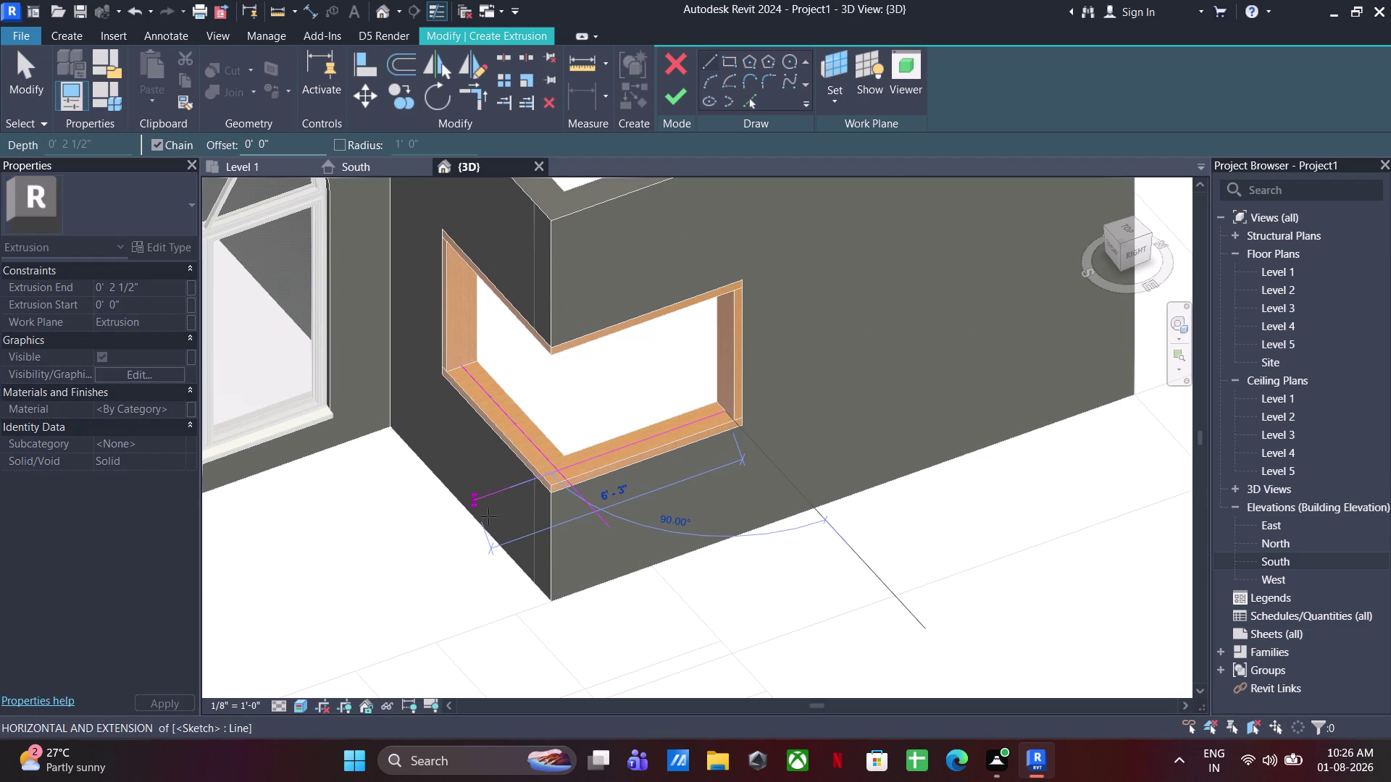
key(Escape)
key(Escape)
key(Escape)
click(460, 97)
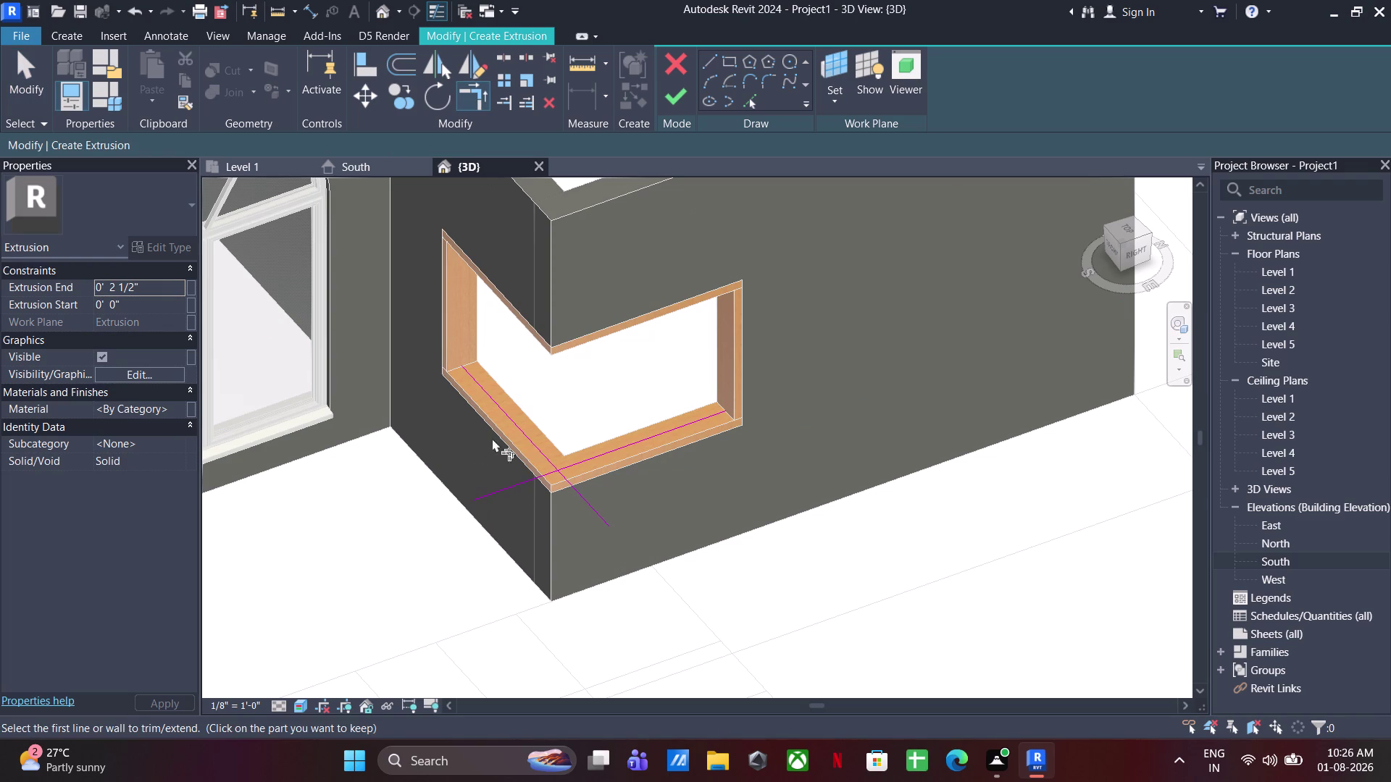
click(520, 438)
click(572, 471)
scroll(up, 3)
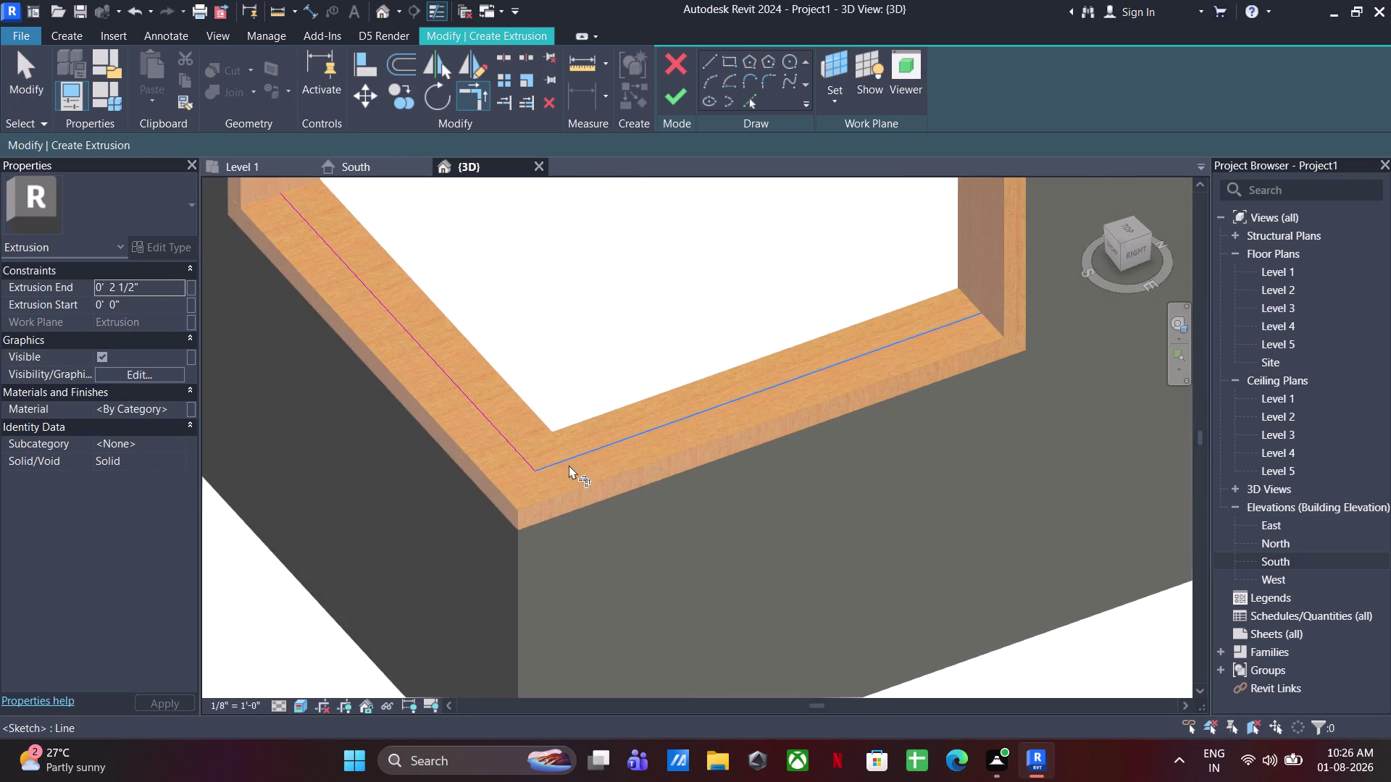
Create picked lines offset 6mm from the two adjoining frame edges.
key(Escape)
key(Escape)
key(Escape)
click(750, 94)
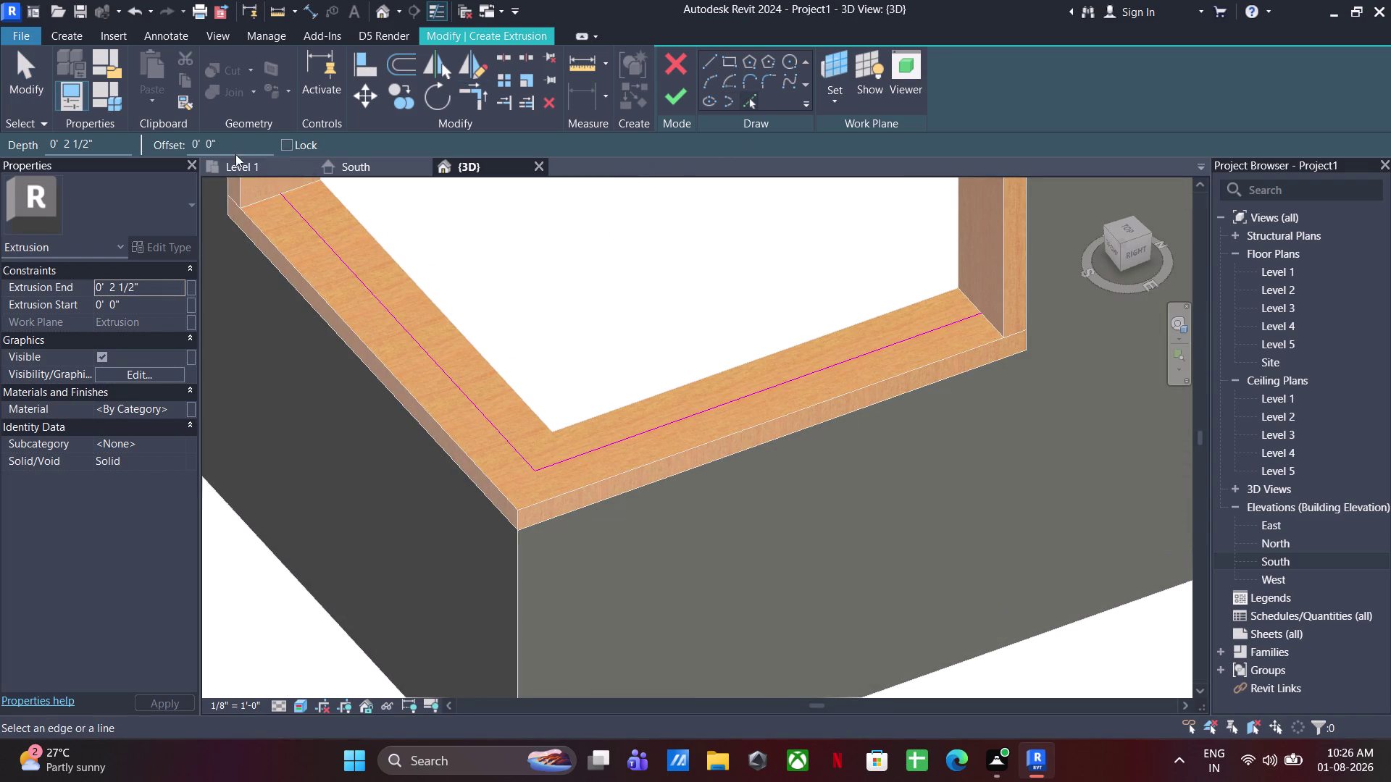
drag(234, 144, 164, 144)
text(6MM)
key(Return)
scroll(up, 3)
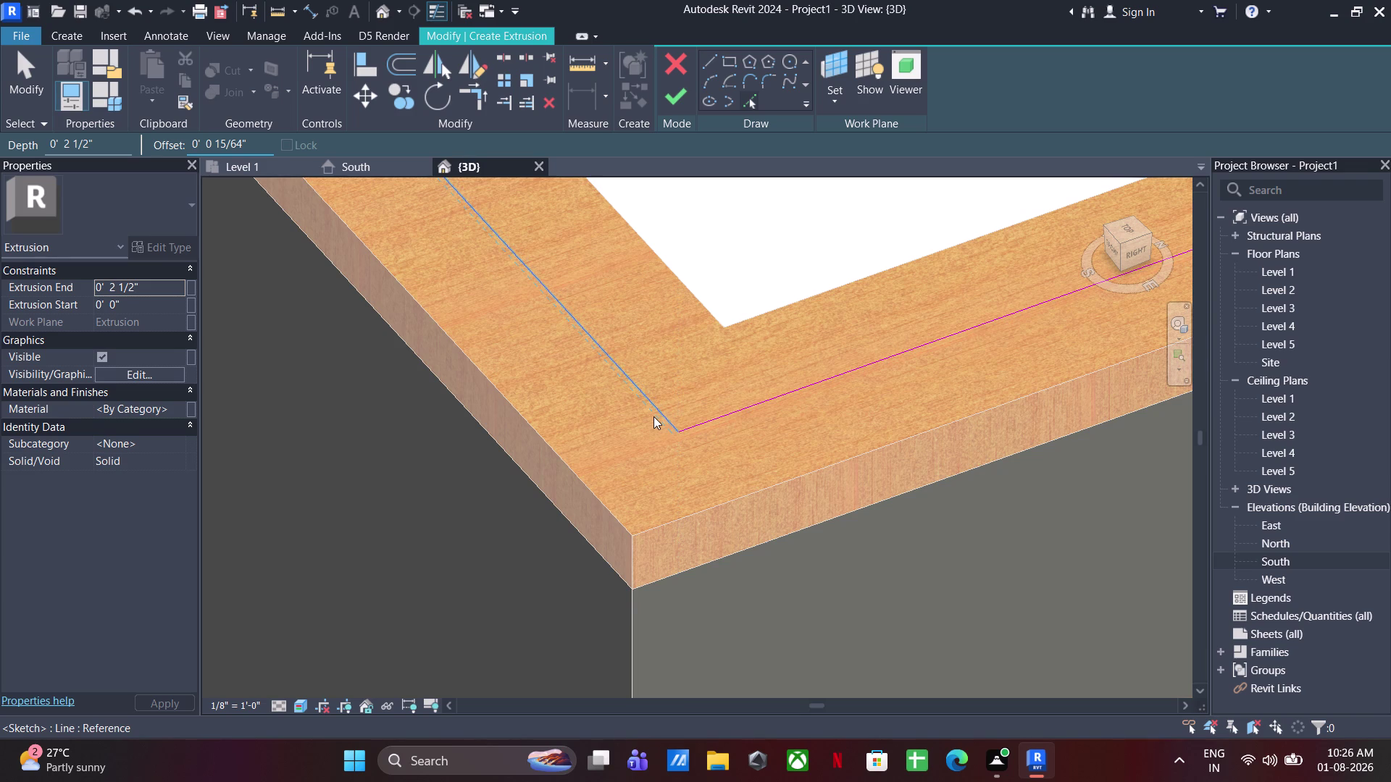
click(653, 416)
click(709, 418)
Pan to the open end of the sketch and draw a line closing the gap.
scroll(up, 3)
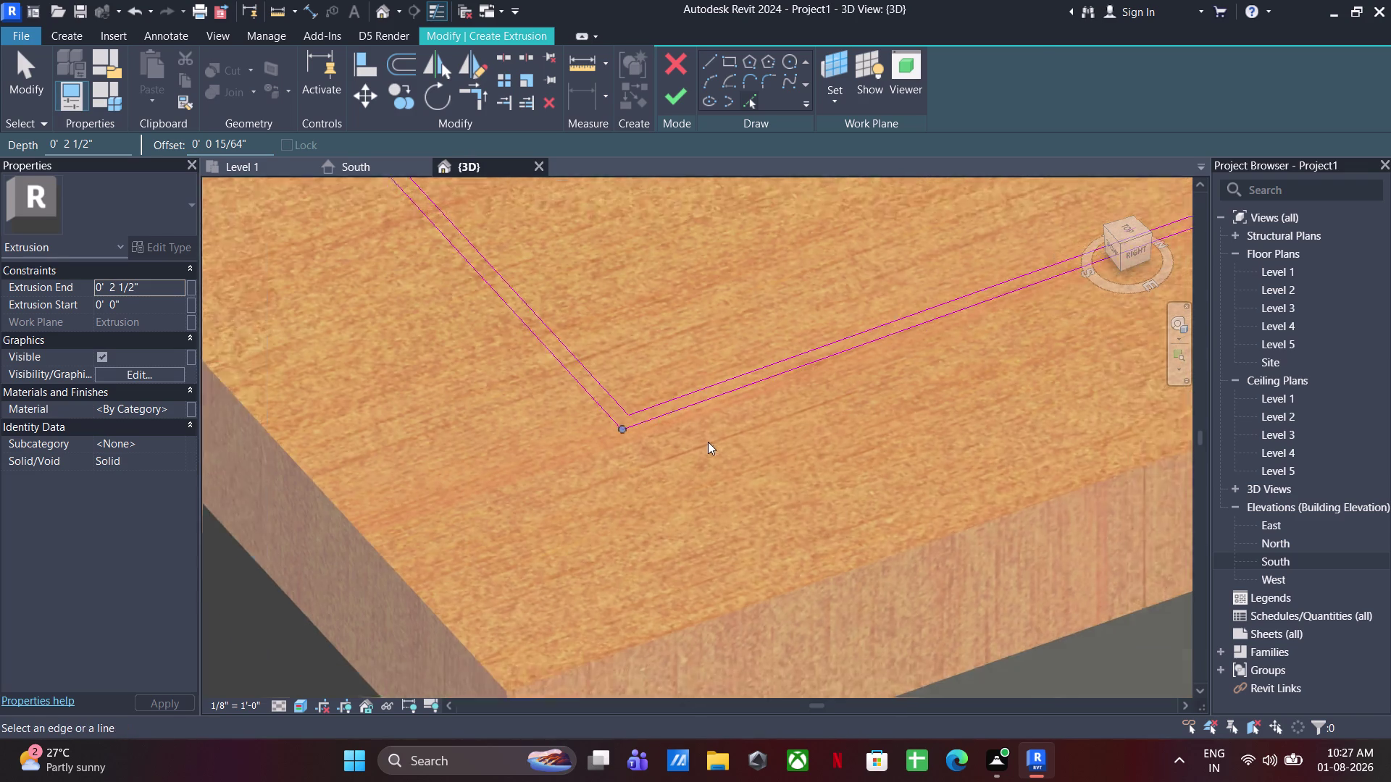
scroll(up, 3)
key(Escape)
key(Escape)
scroll(down, 3)
key(Escape)
key(Escape)
scroll(up, 3)
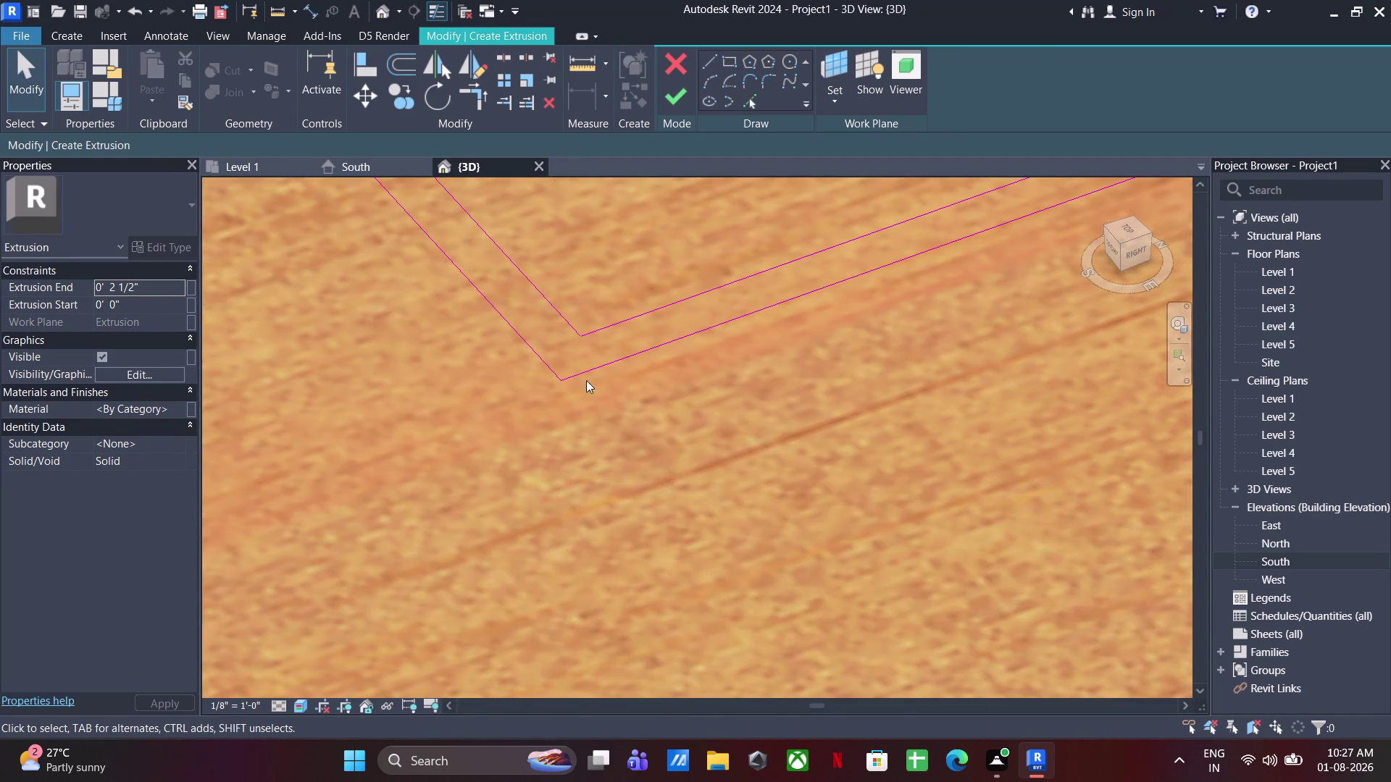
scroll(down, 3)
scroll(up, 3)
scroll(down, 3)
middle_drag(790, 416, 461, 531)
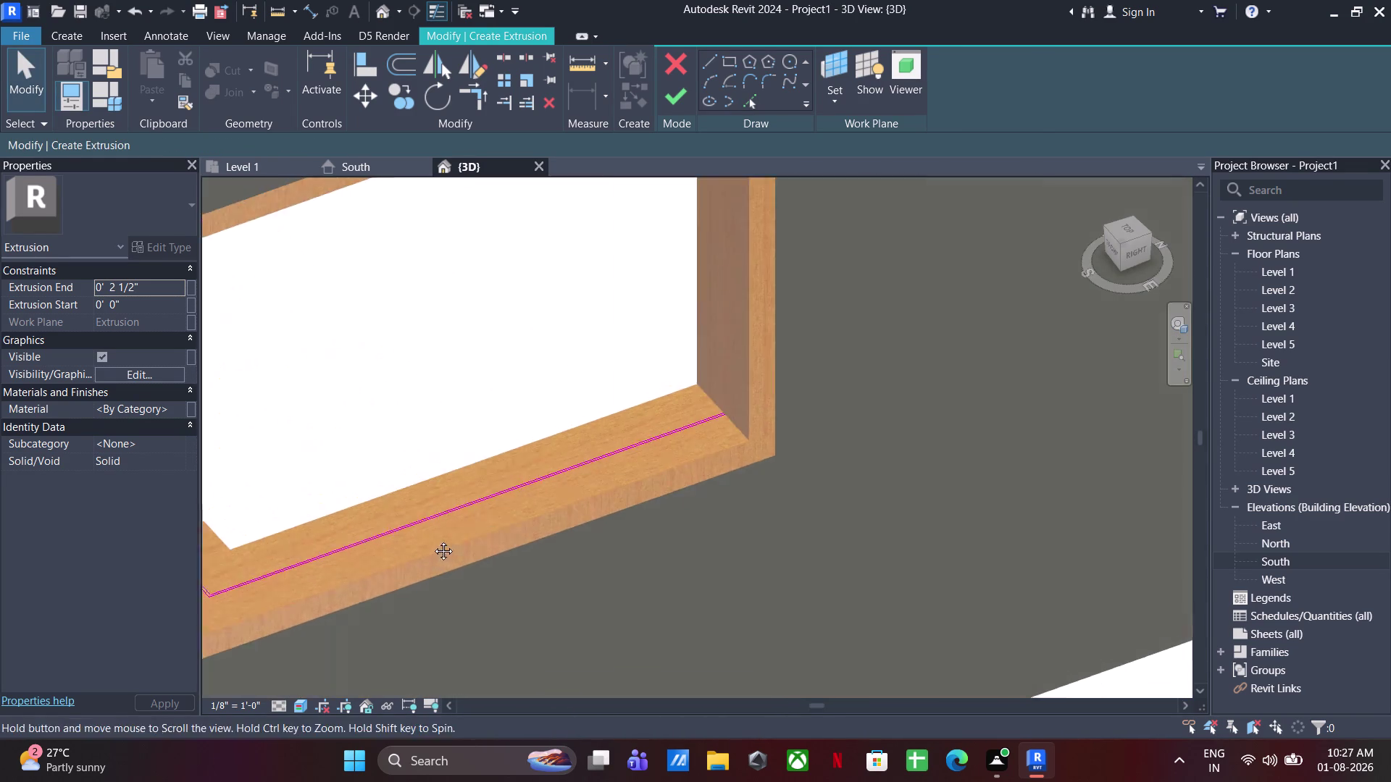
middle_drag(461, 531, 424, 545)
scroll(up, 3)
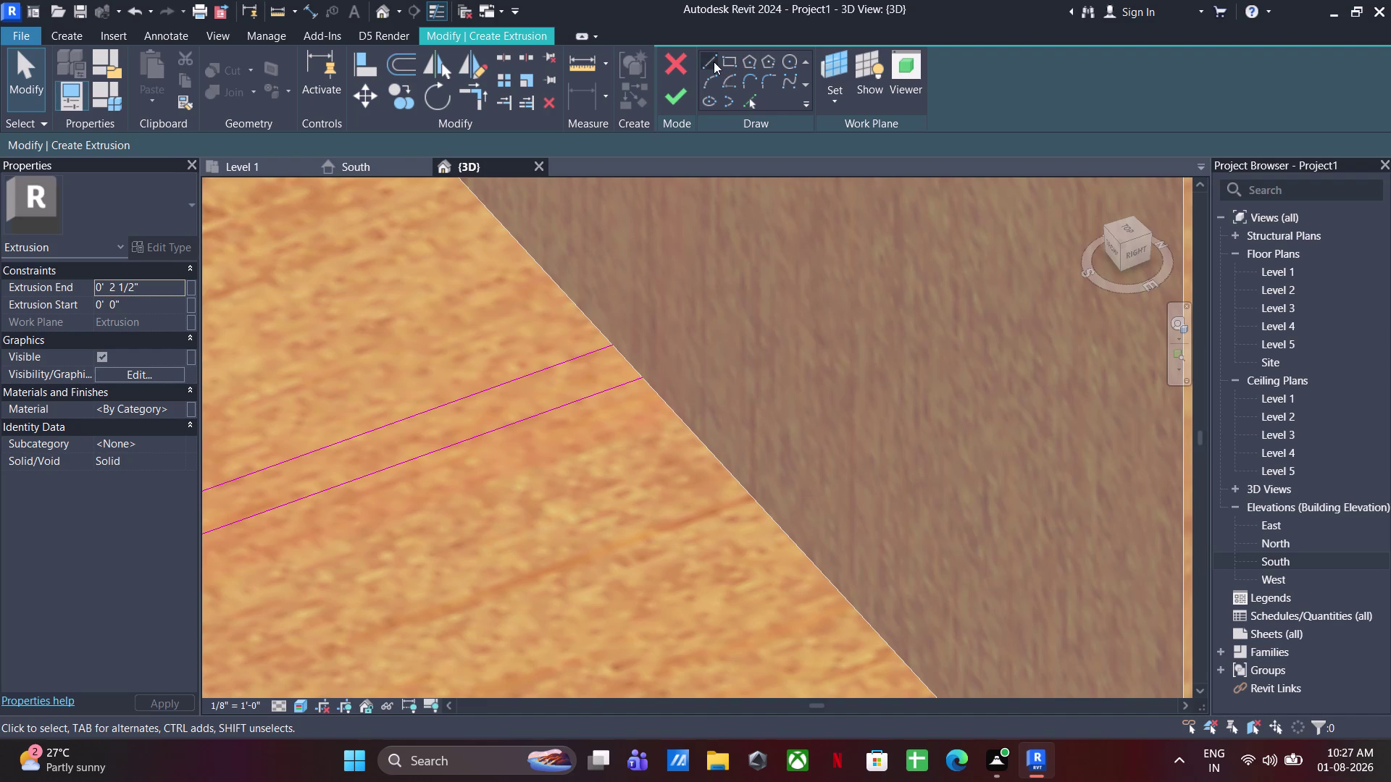
click(713, 61)
click(617, 344)
click(642, 379)
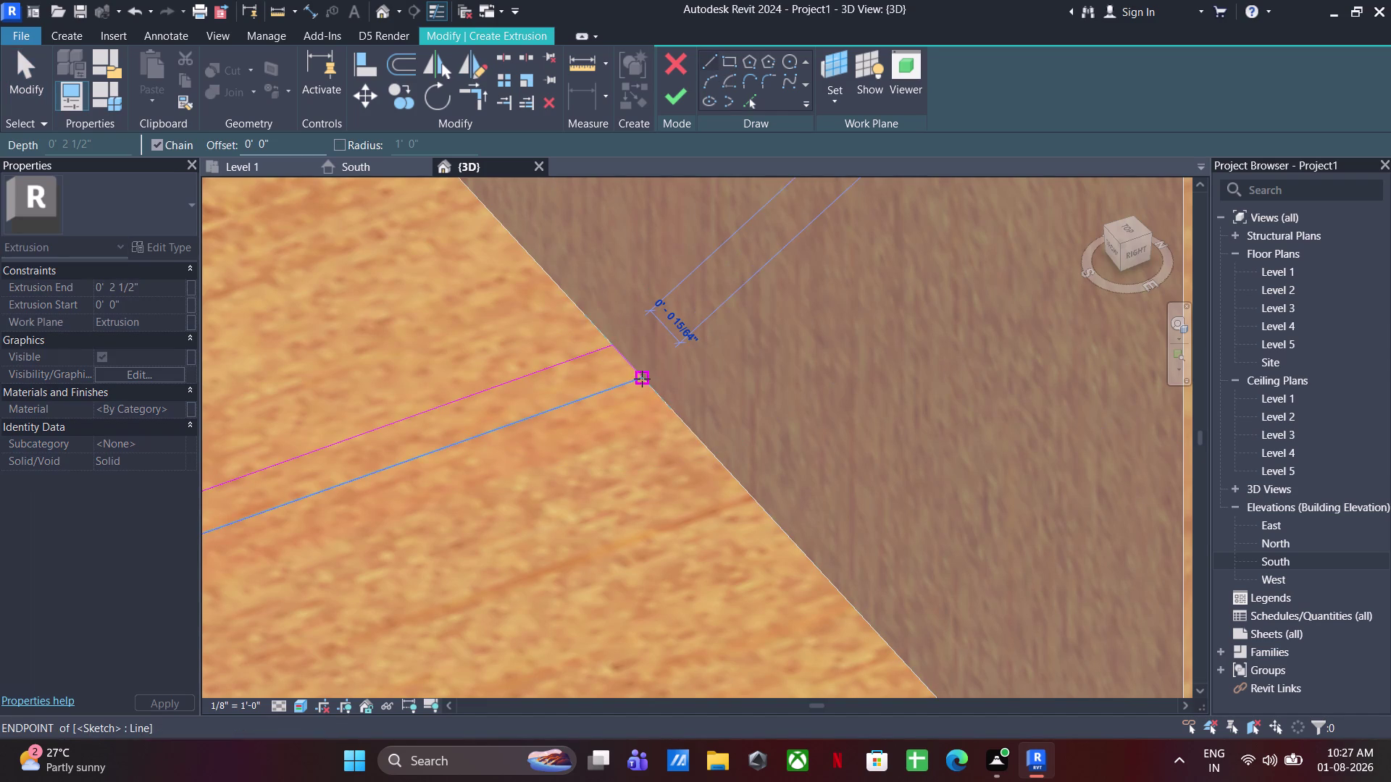
key(Escape)
At the frame's other end, draw a line from its outer edge across the sketch lines.
scroll(down, 3)
scroll(up, 3)
scroll(down, 3)
scroll(up, 3)
scroll(down, 3)
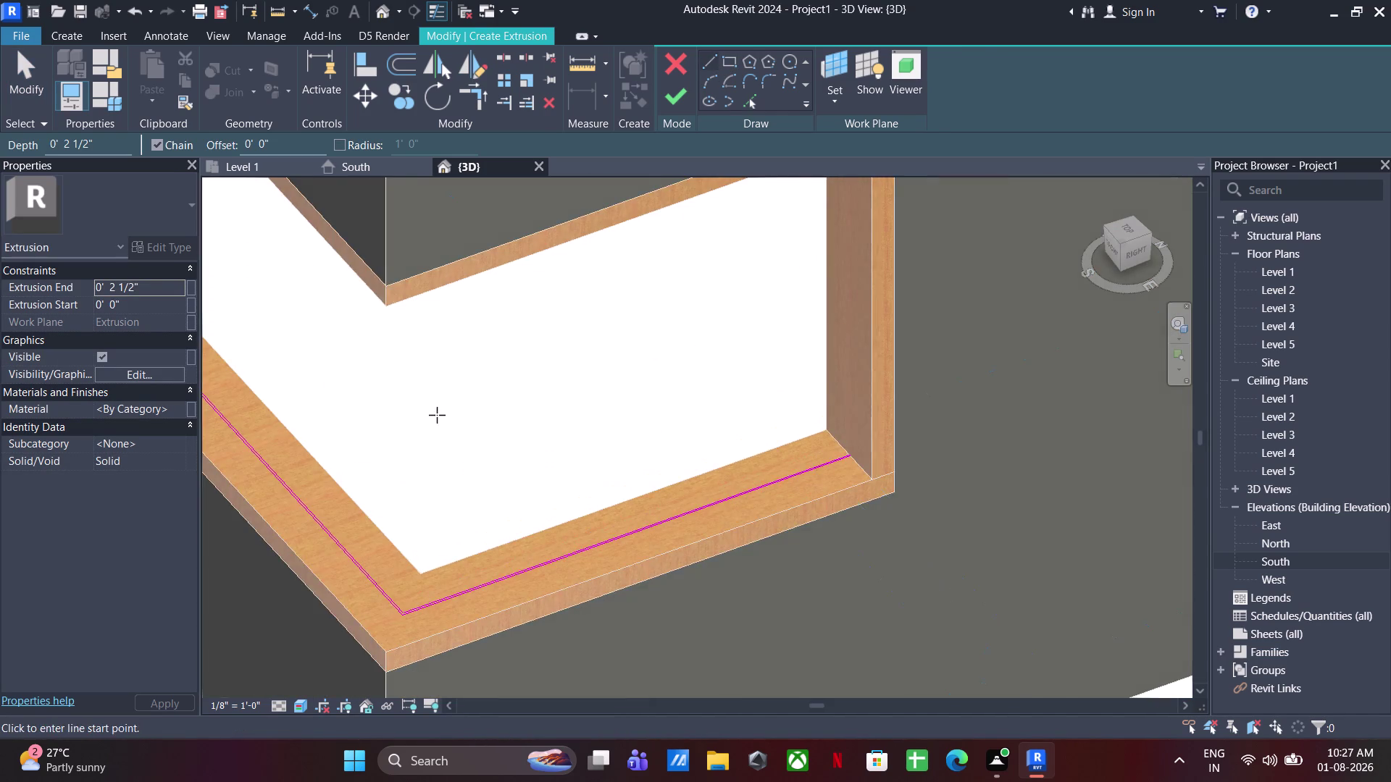
middle_drag(437, 415, 870, 520)
scroll(up, 3)
scroll(down, 3)
scroll(up, 3)
scroll(up, 3)
scroll(down, 3)
scroll(up, 3)
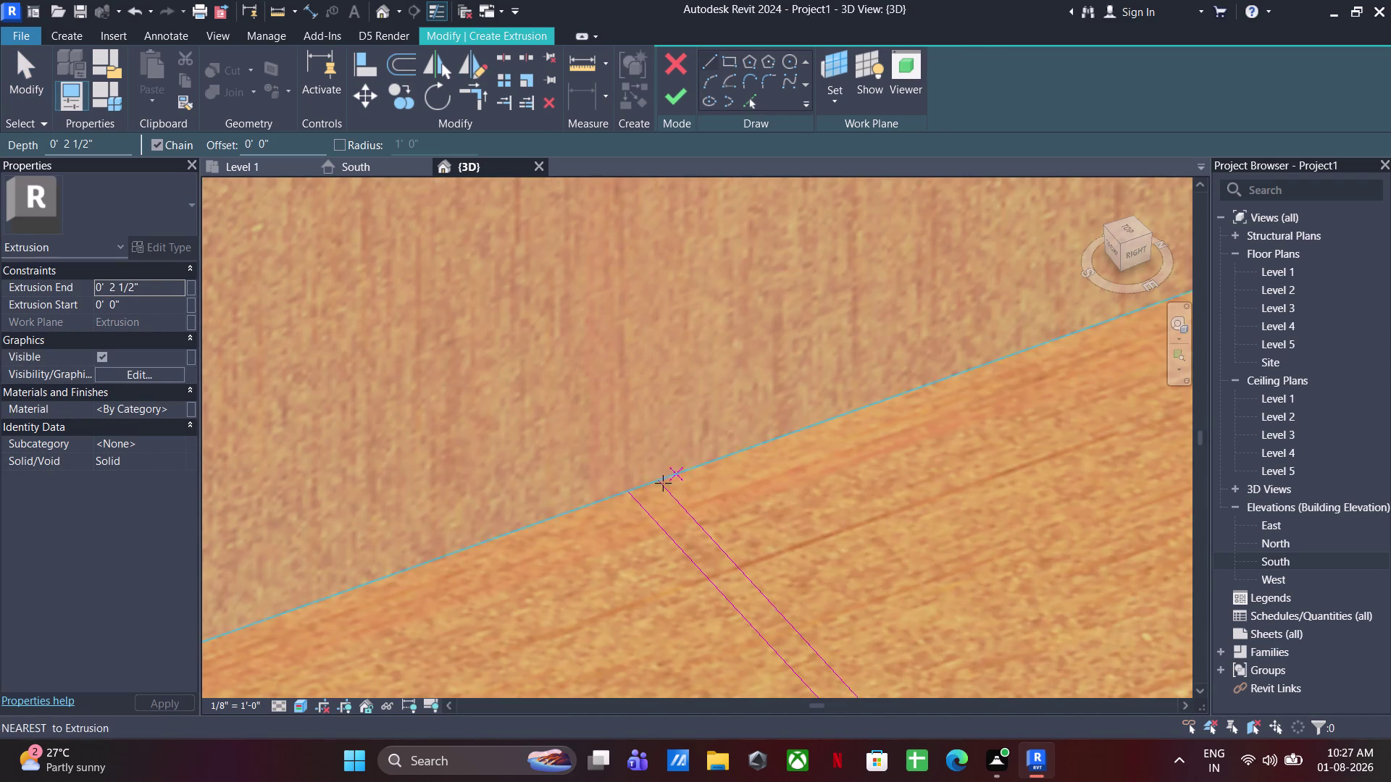
click(631, 491)
click(665, 475)
key(Escape)
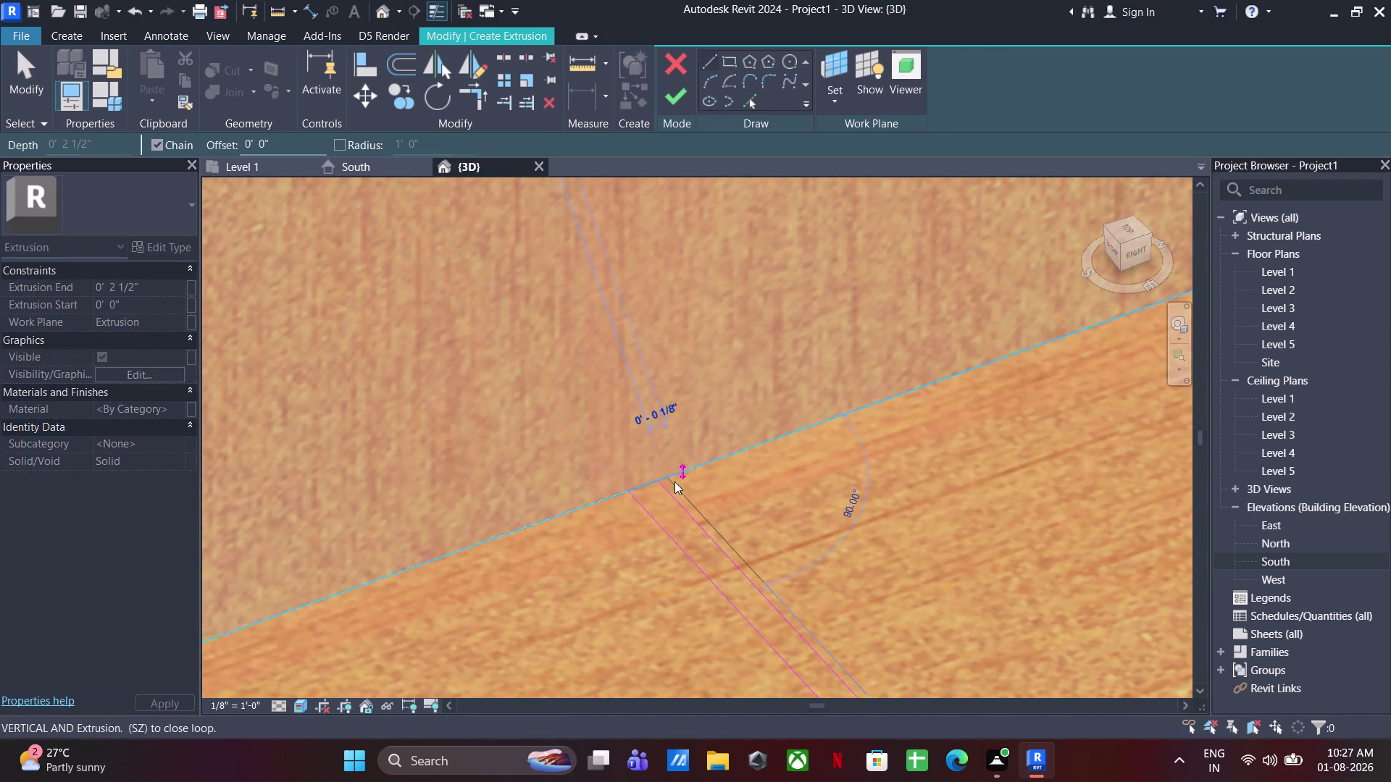
Trim the remaining sketch lines to corners, forming a closed pane loop.
key(Escape)
scroll(up, 3)
key(Escape)
key(Escape)
key(Escape)
click(488, 97)
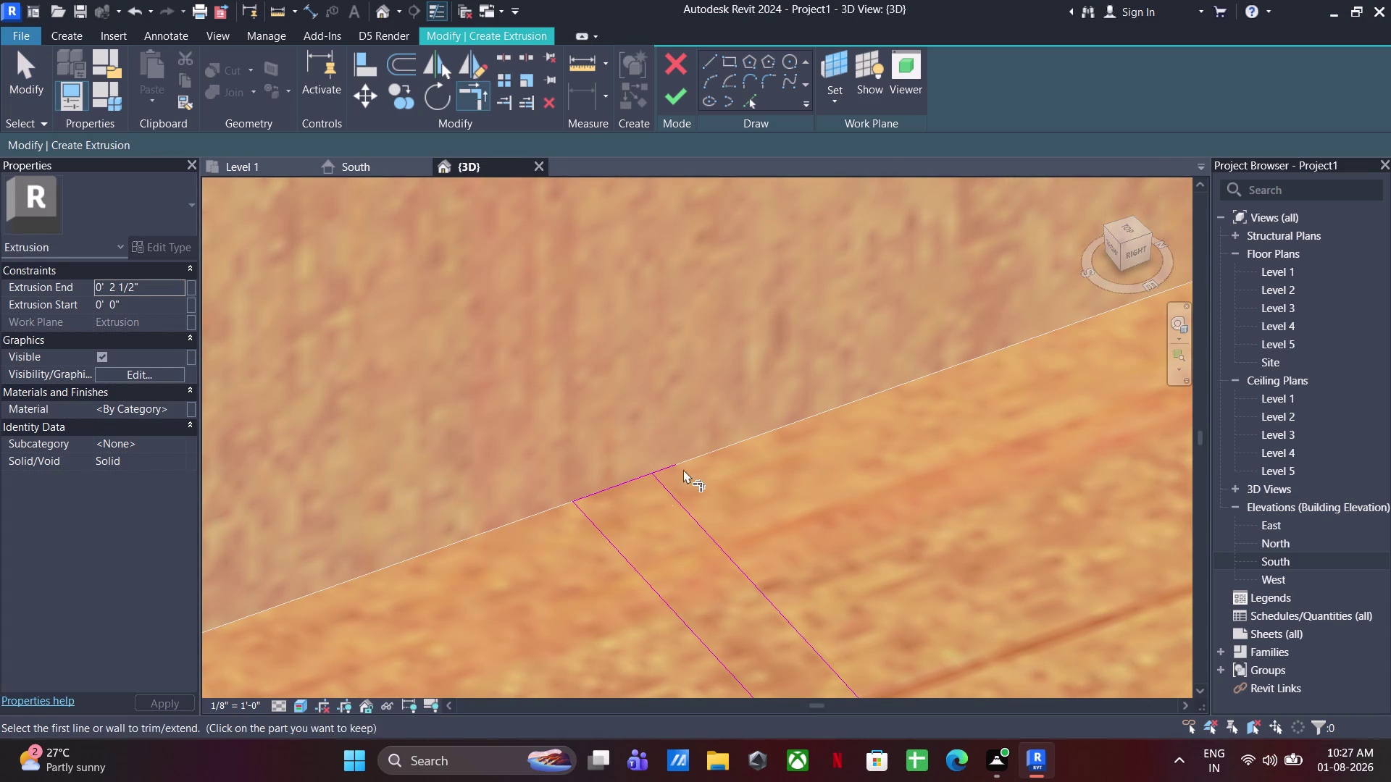
click(632, 479)
click(656, 485)
key(Escape)
Set the Extrusion End to 3'8" and finish the pane sketch.
scroll(down, 3)
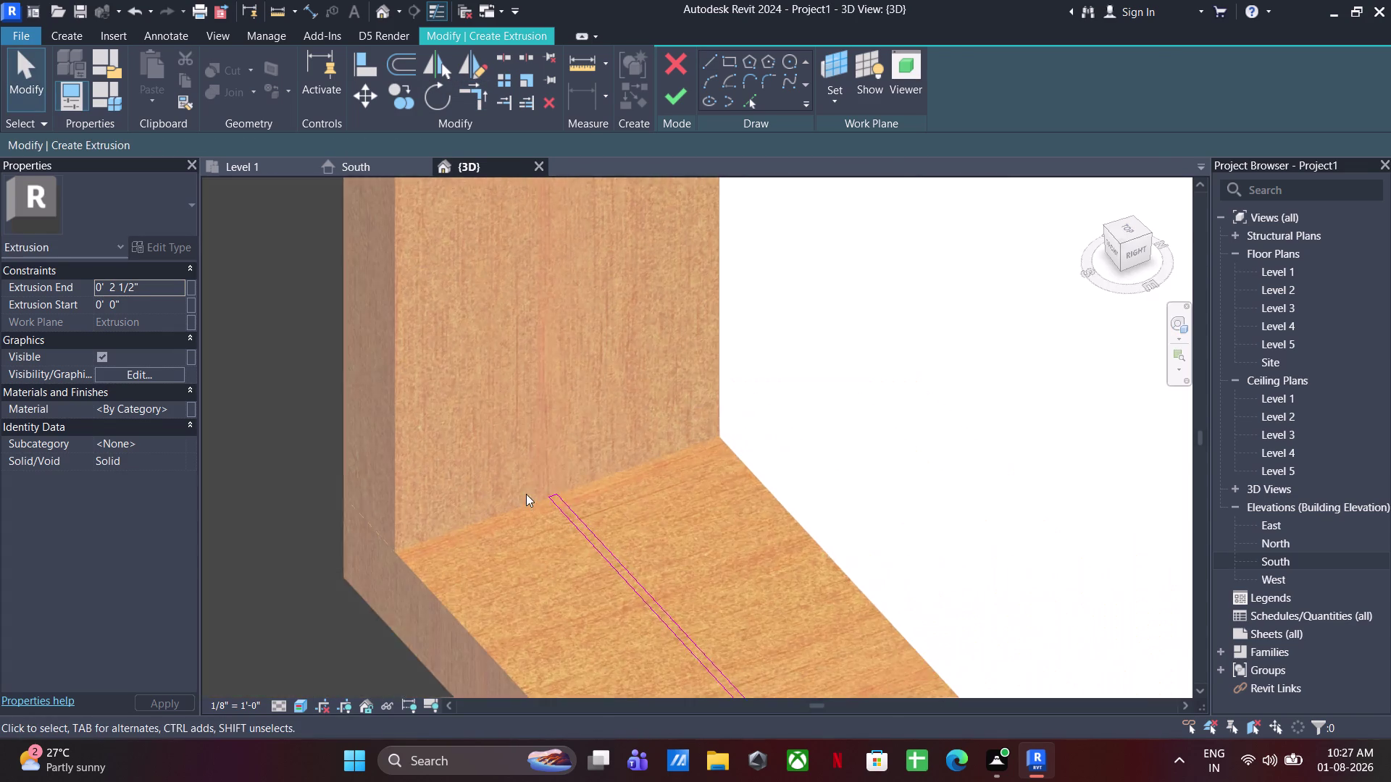
scroll(down, 3)
key(Escape)
key(Escape)
click(168, 290)
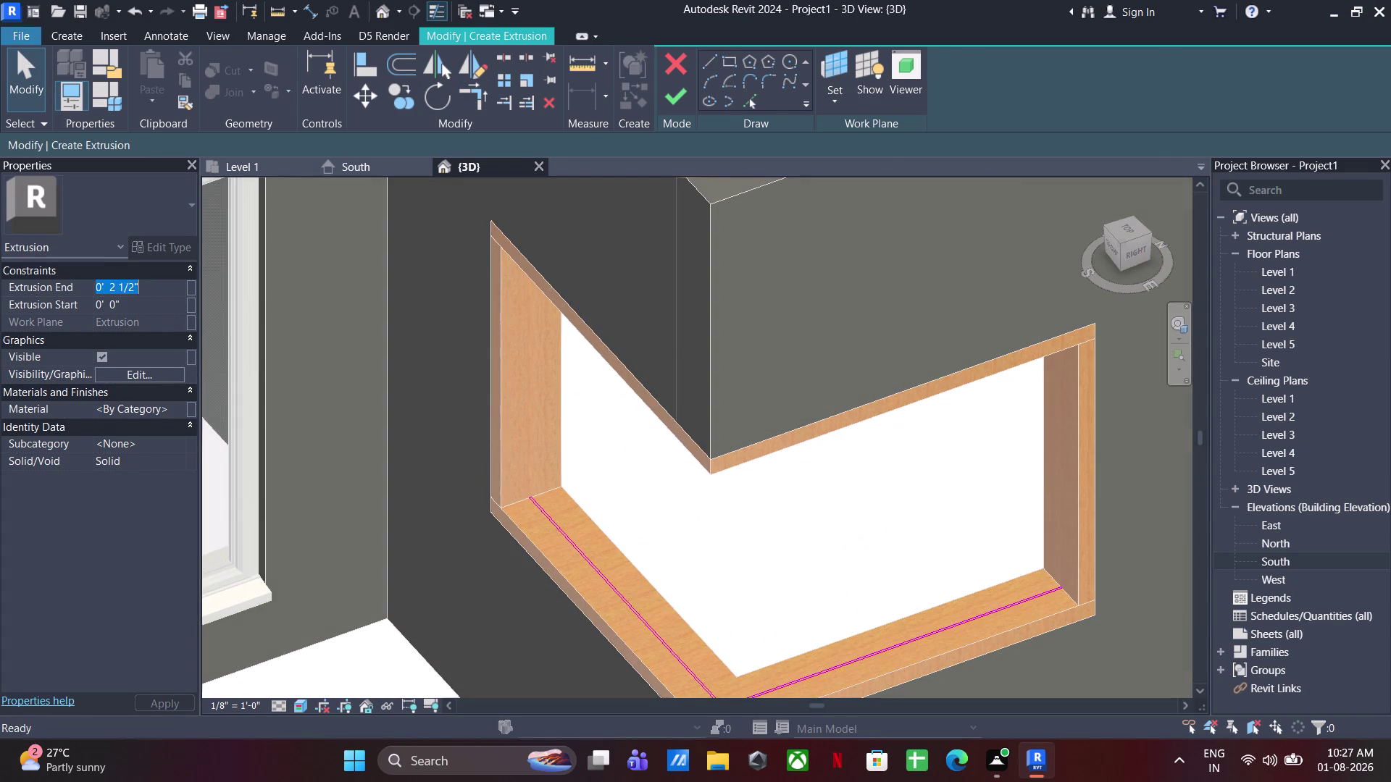
text(3'8")
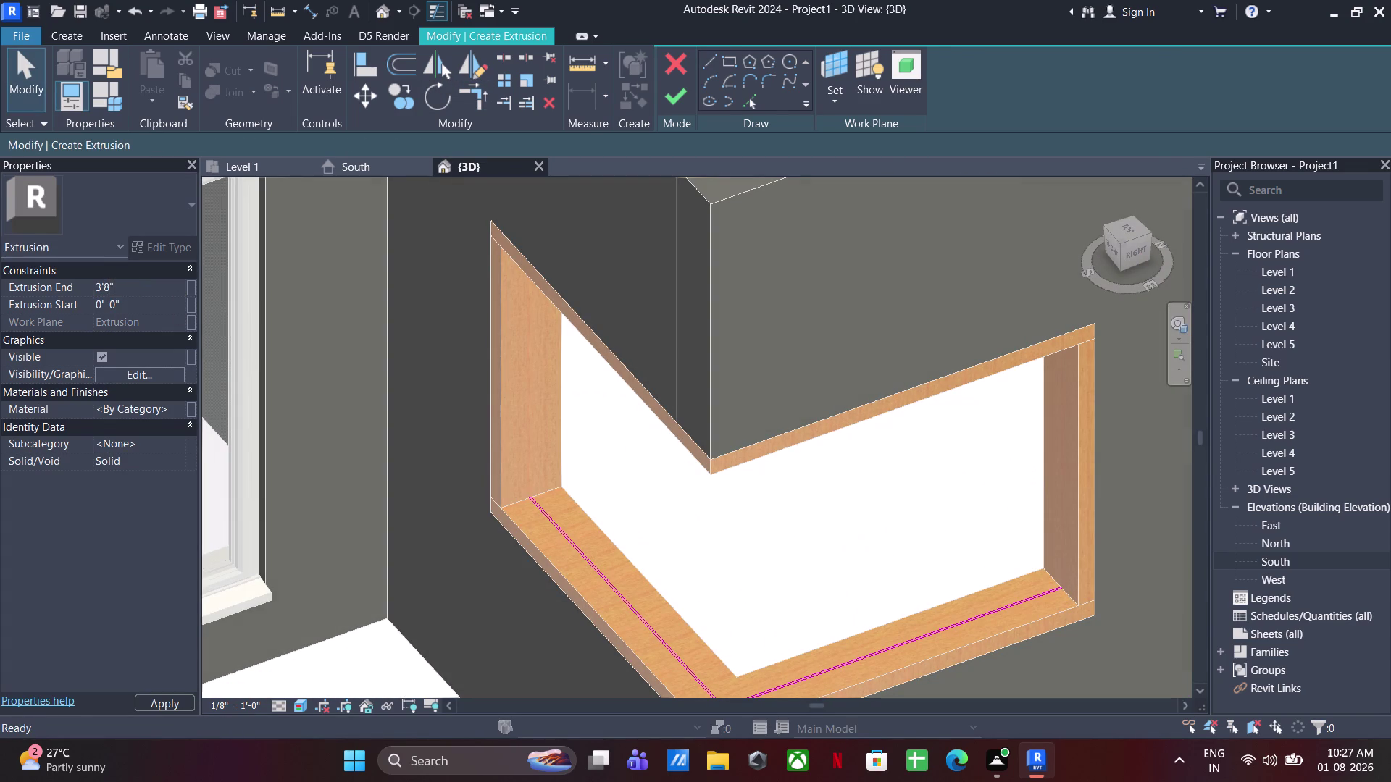
key(Return)
click(667, 103)
Assign Glass, found by searching 'GLASS', to the pane and finish the in-place model.
scroll(down, 3)
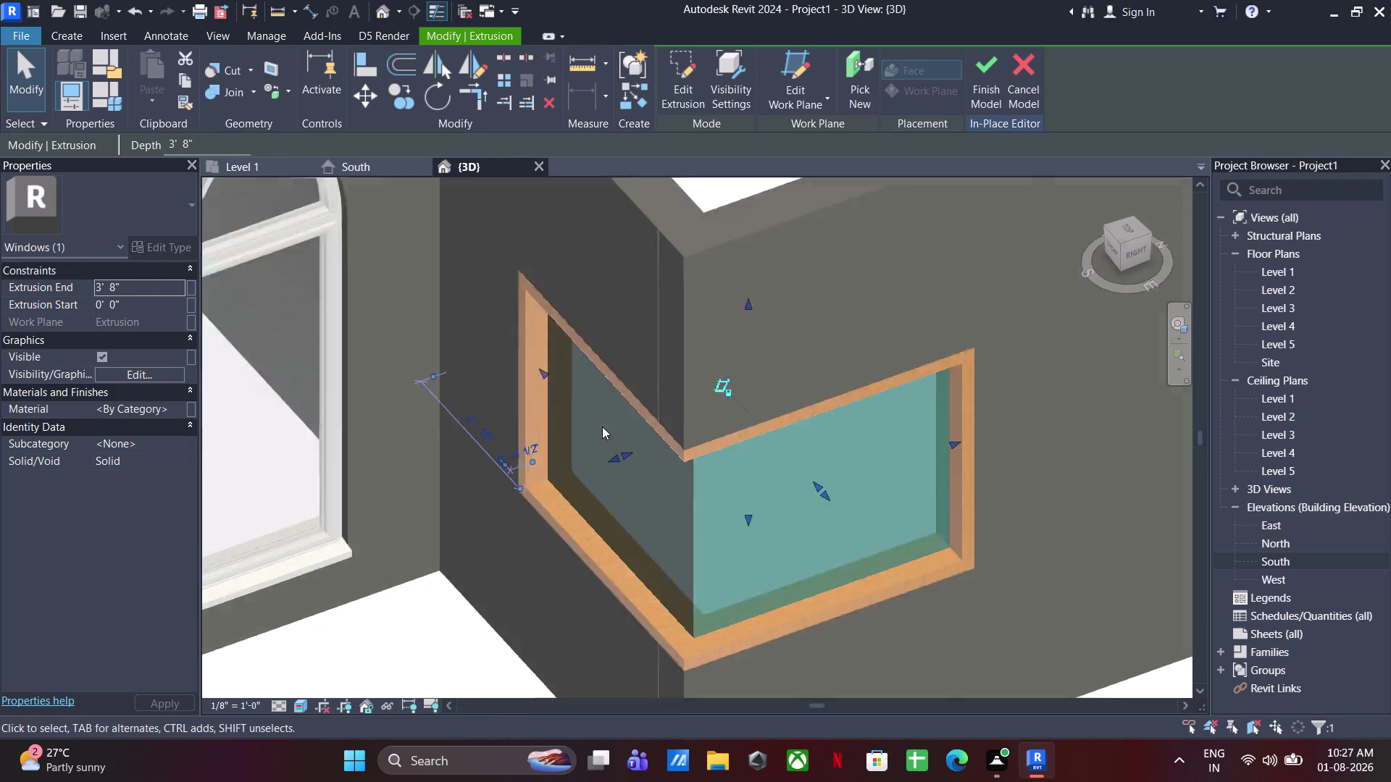
scroll(down, 3)
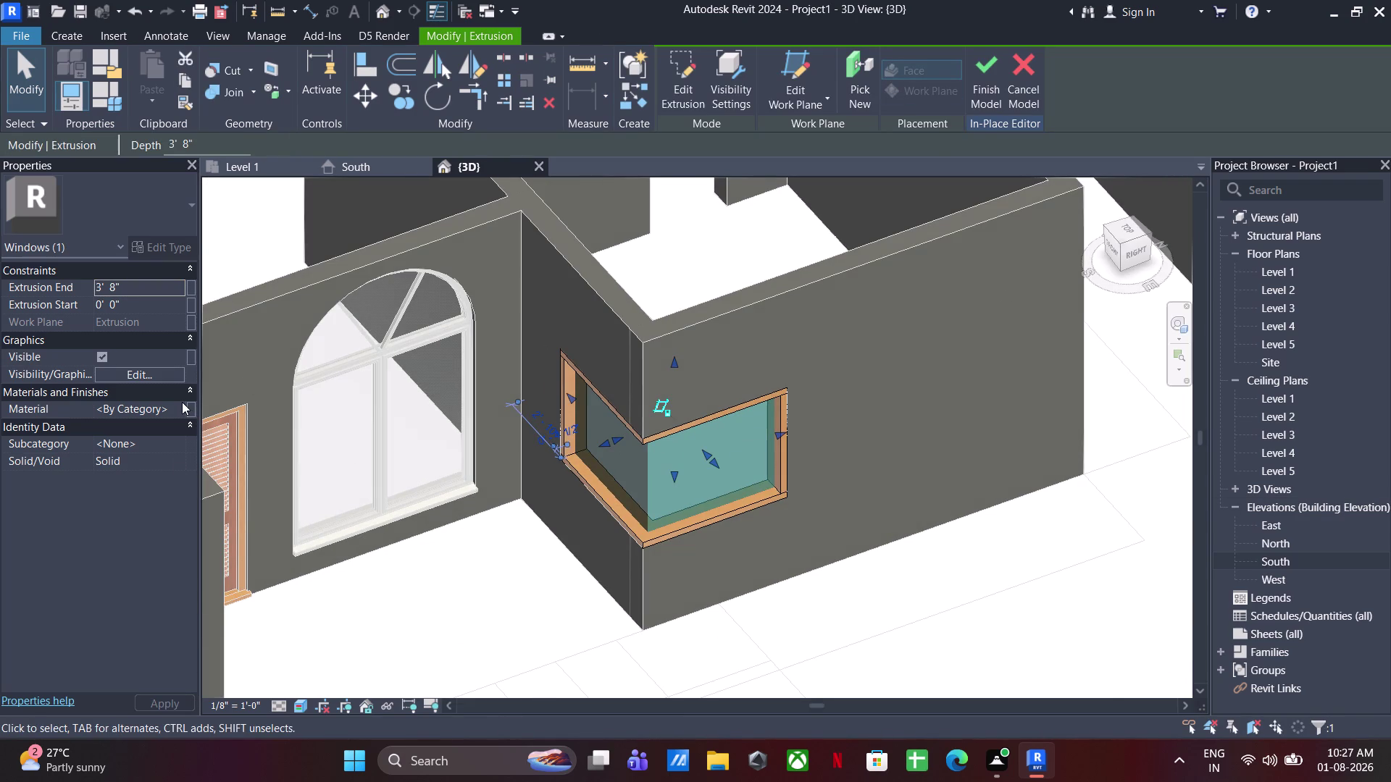
click(182, 402)
click(776, 92)
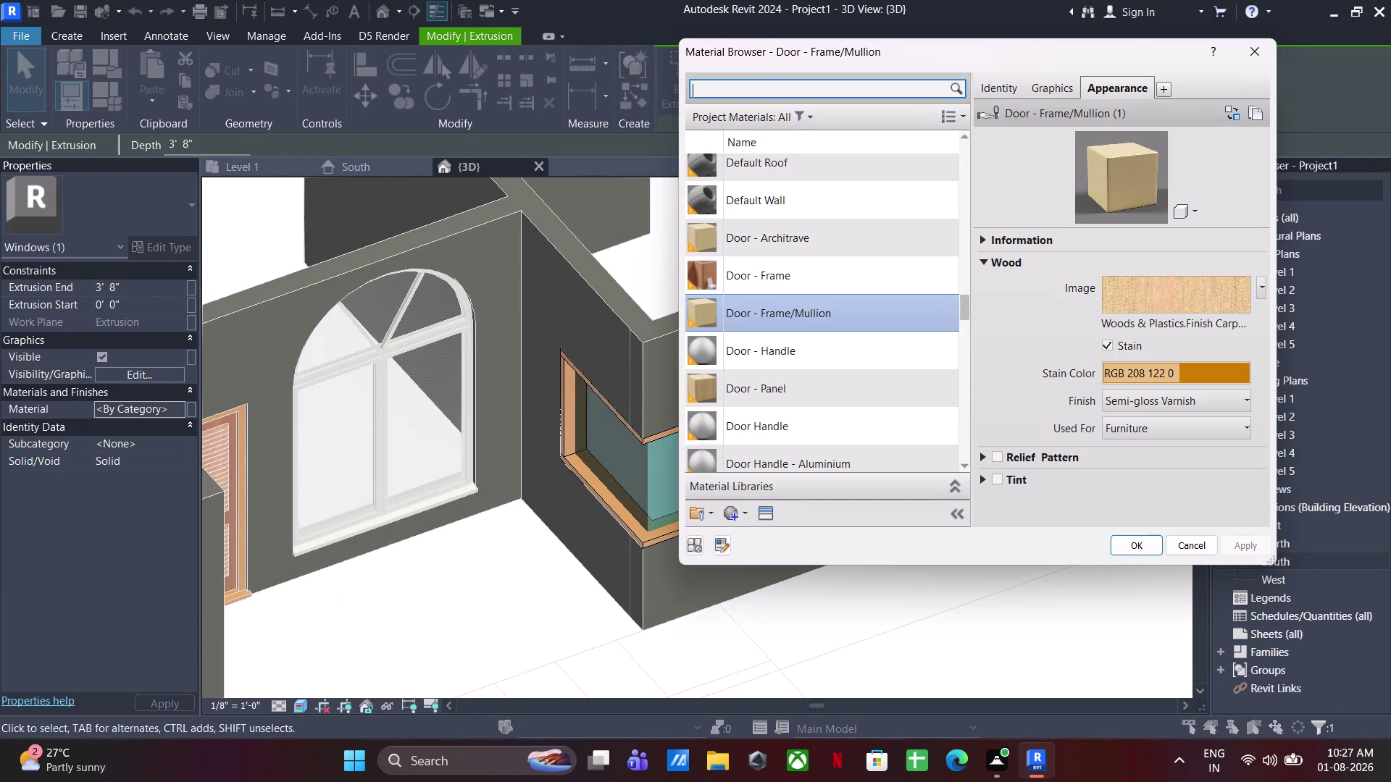
text(GLASS)
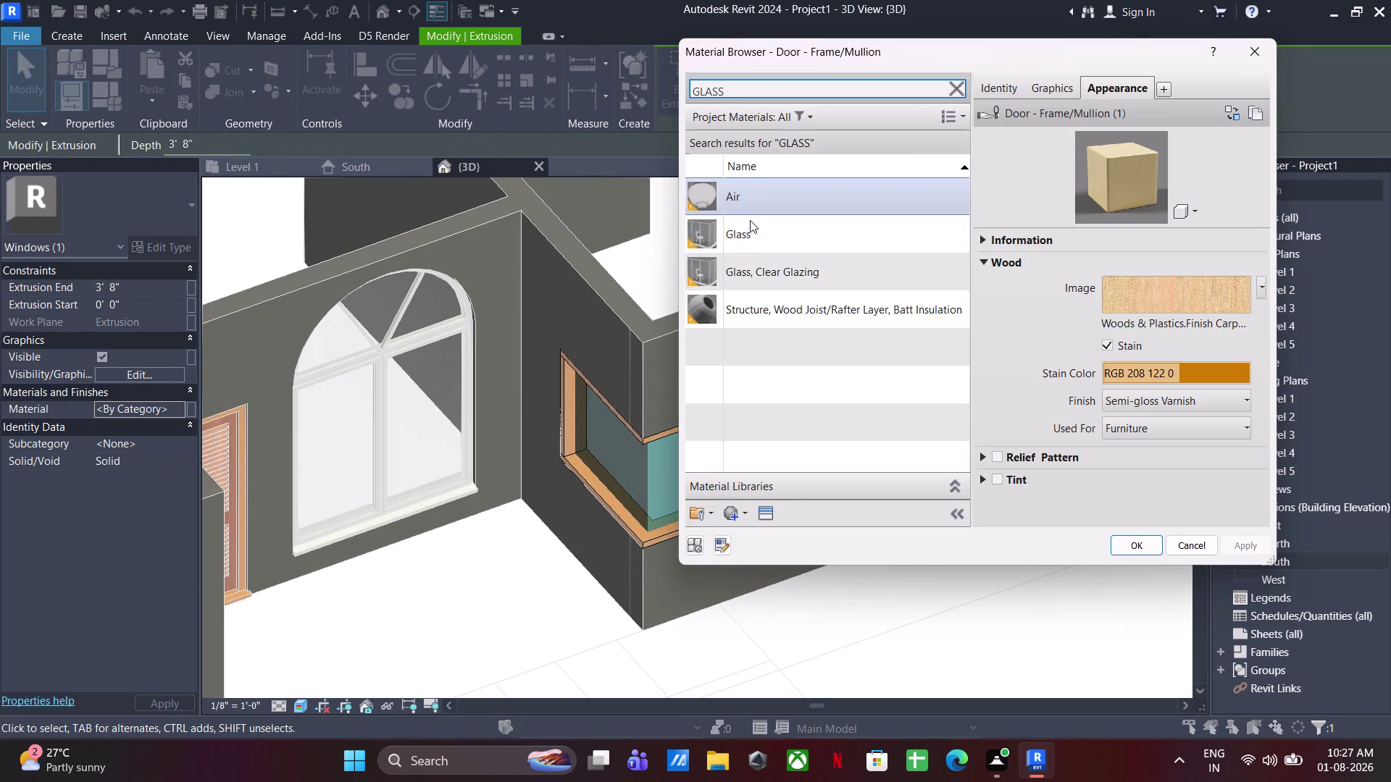
click(749, 232)
click(1150, 551)
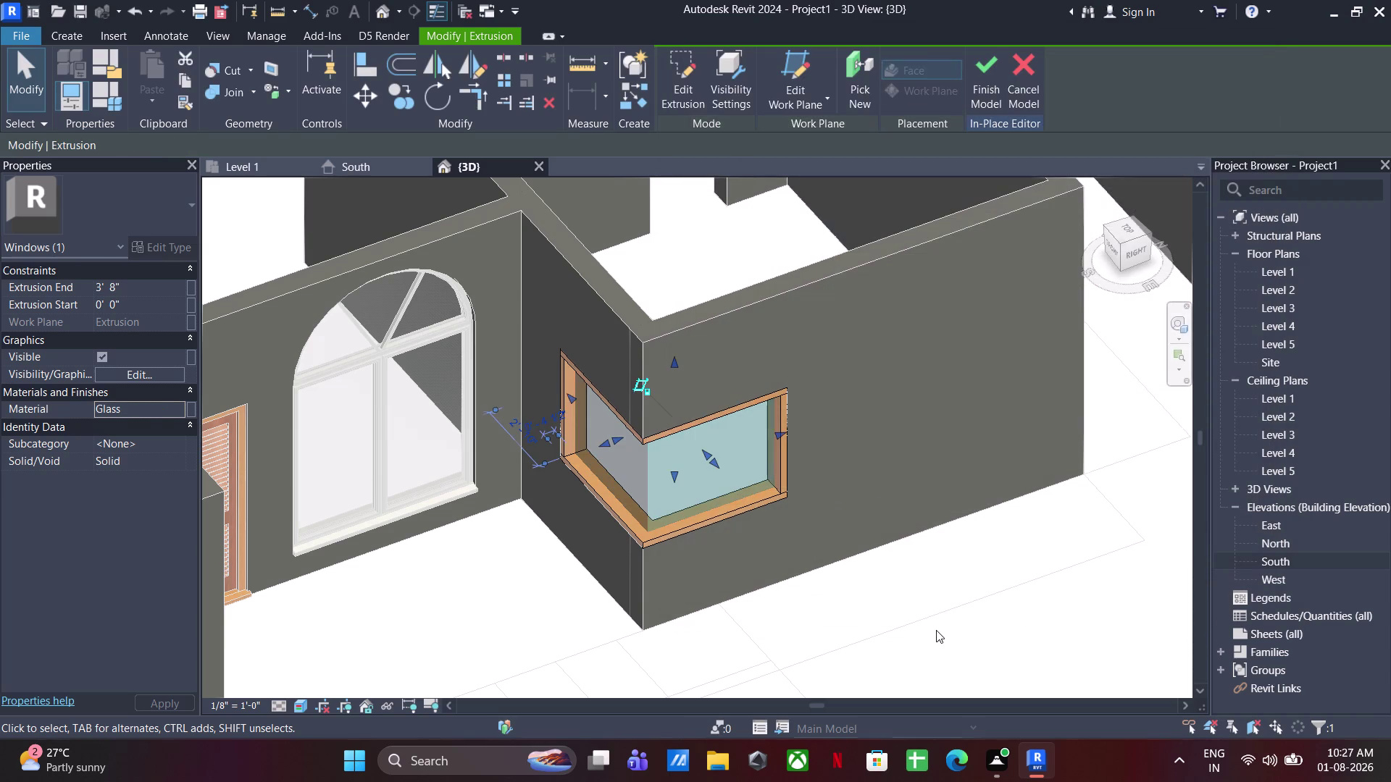
click(936, 630)
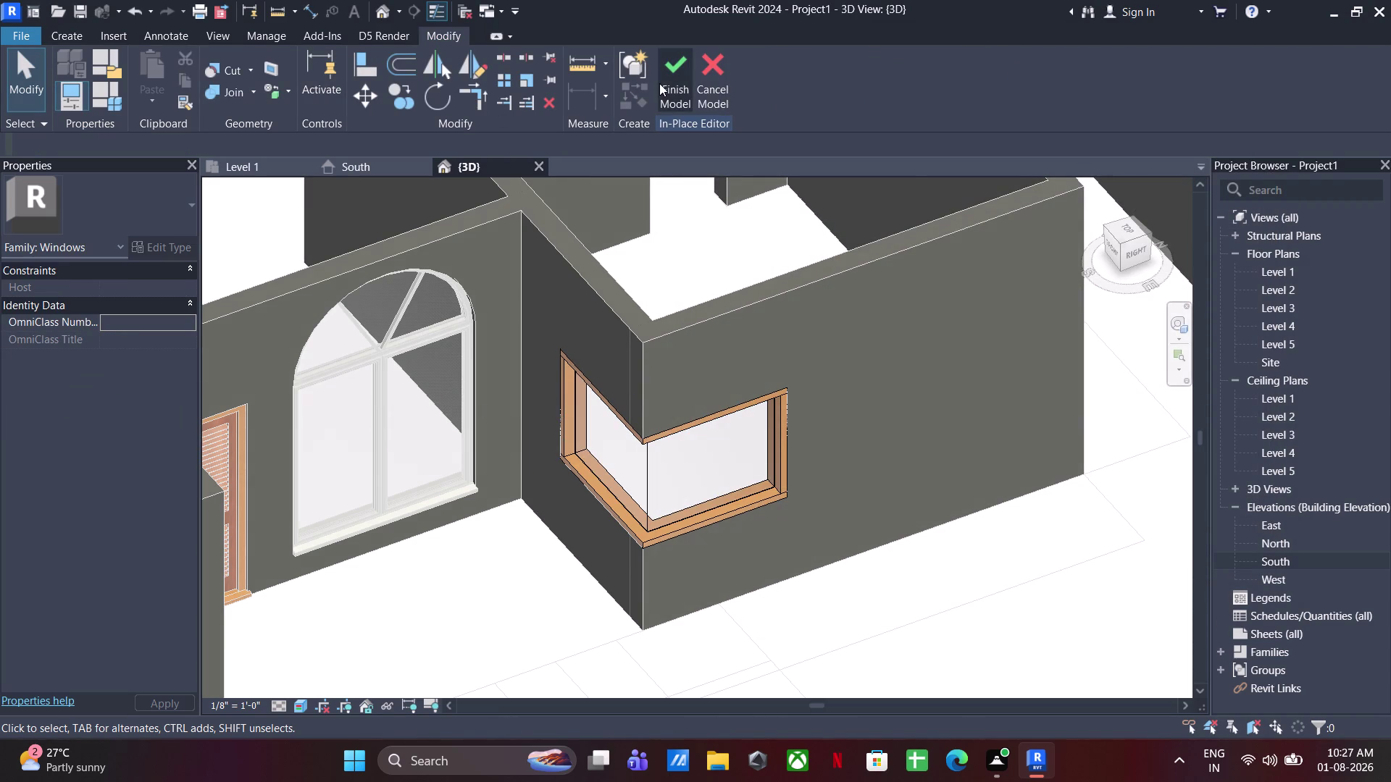
click(659, 83)
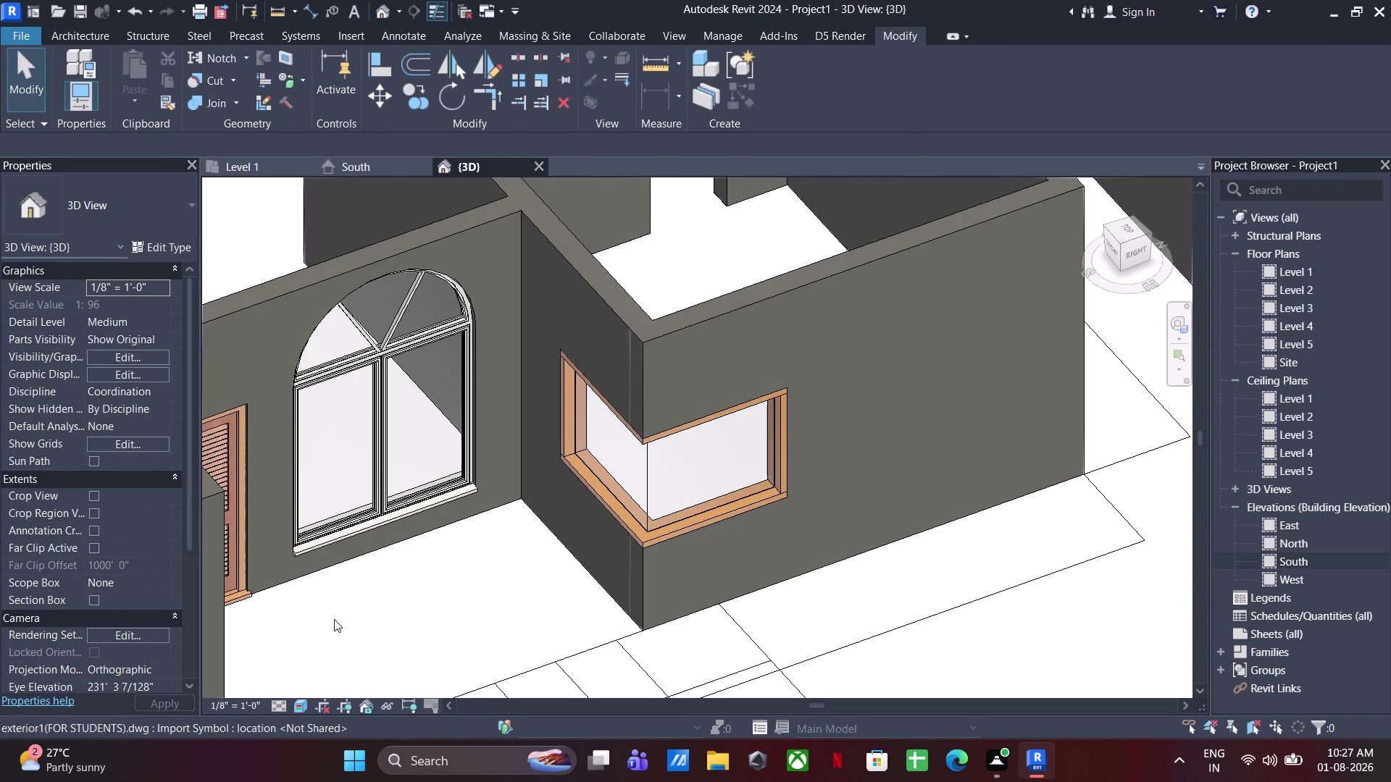
Orbit the 3D view to a near-plan angle and select the corner window.
scroll(down, 3)
middle_drag(596, 532, 386, 595)
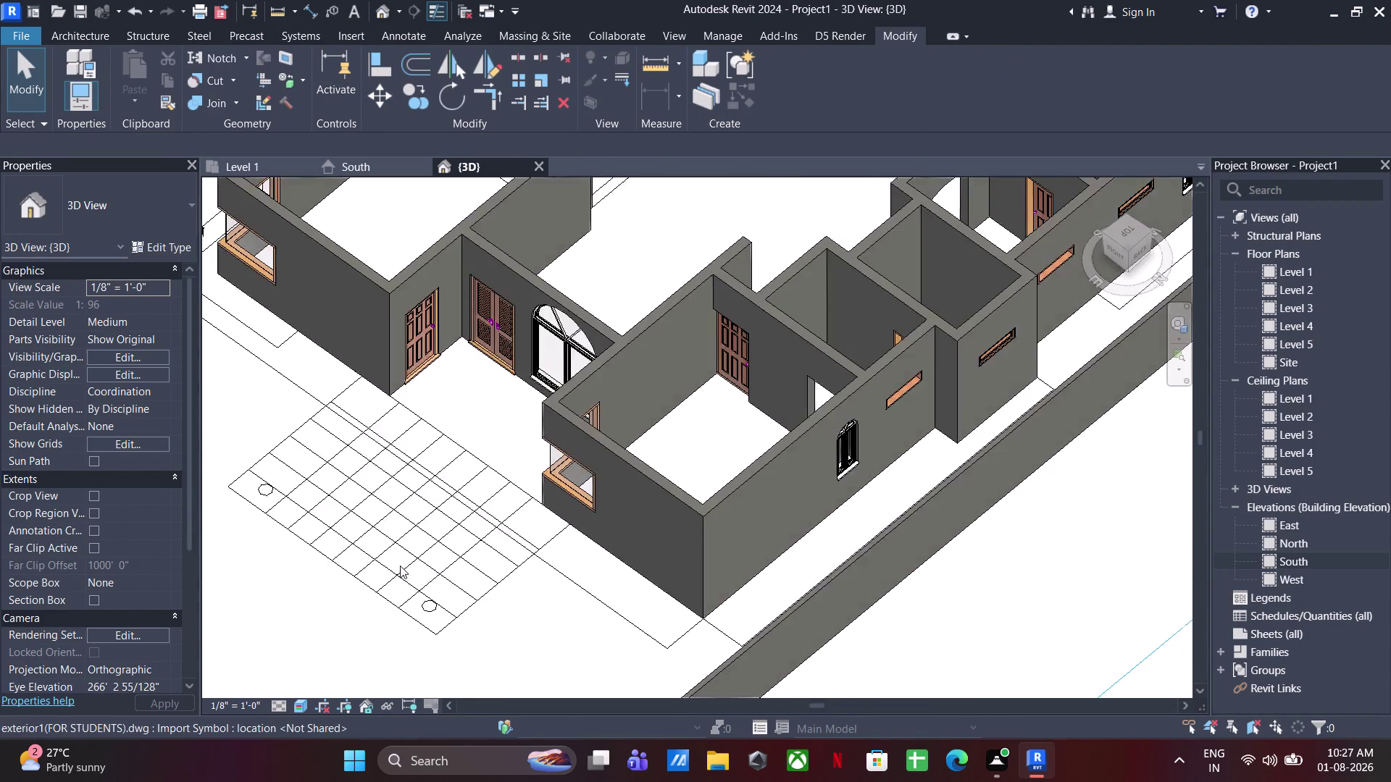
scroll(down, 3)
middle_drag(475, 526, 375, 597)
middle_drag(466, 581, 343, 603)
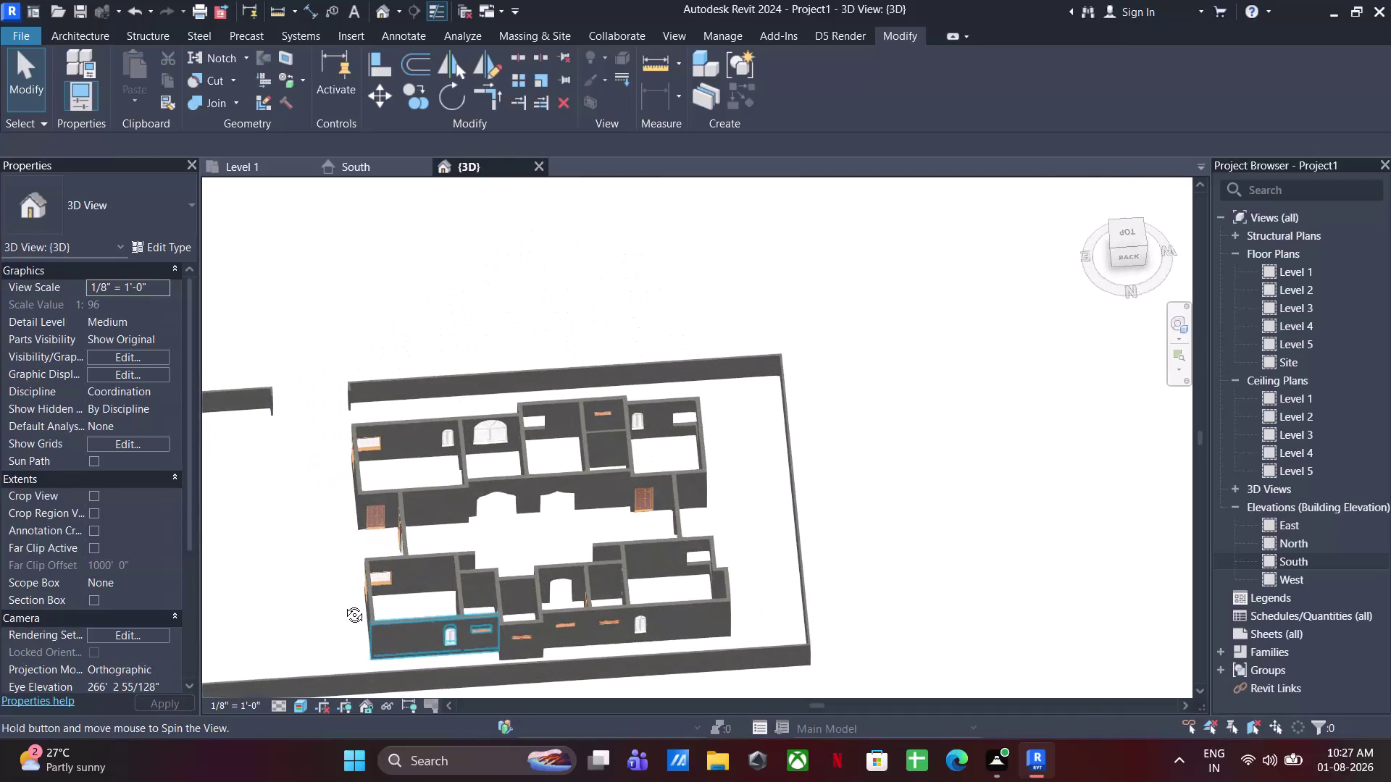
middle_drag(344, 604, 346, 603)
scroll(up, 3)
click(393, 589)
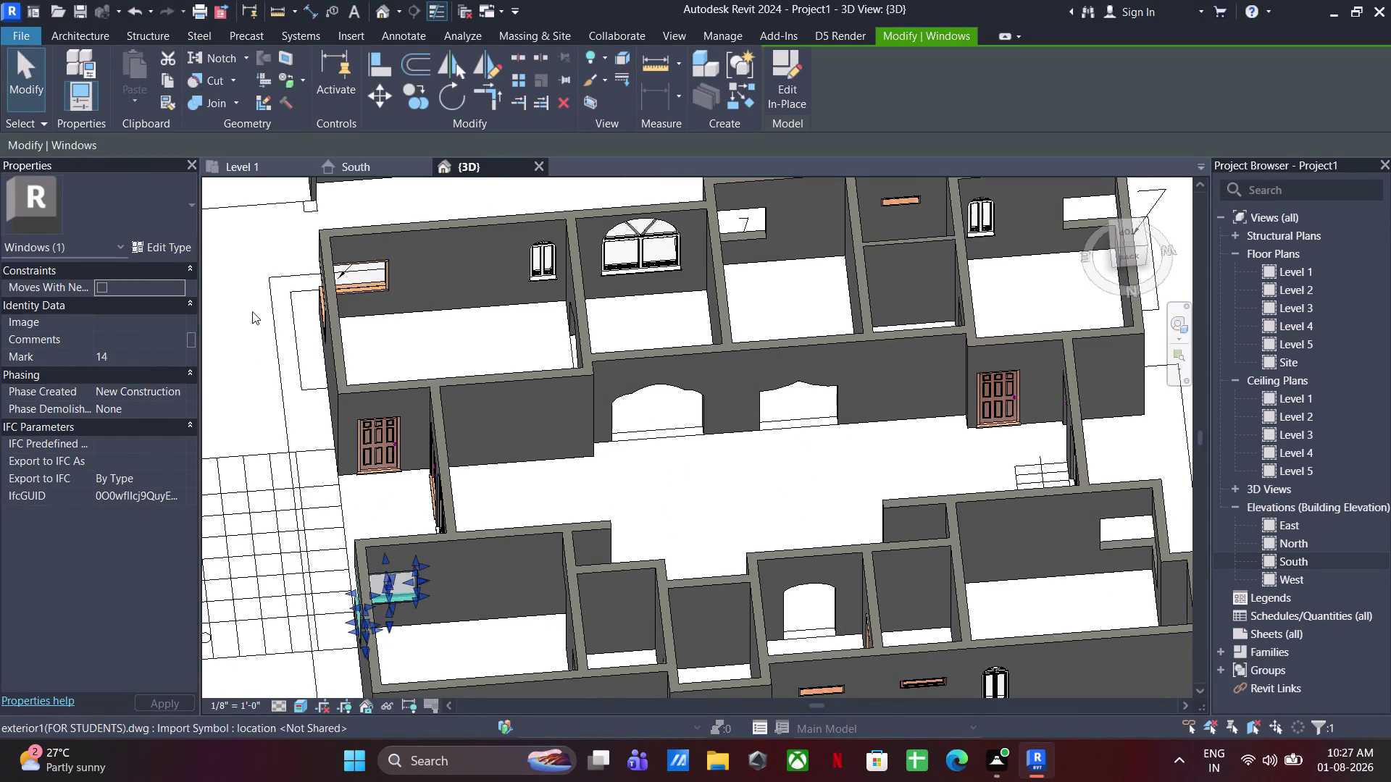
Switch to the Level 1 floor plan and pan to the corner window.
click(249, 166)
scroll(down, 3)
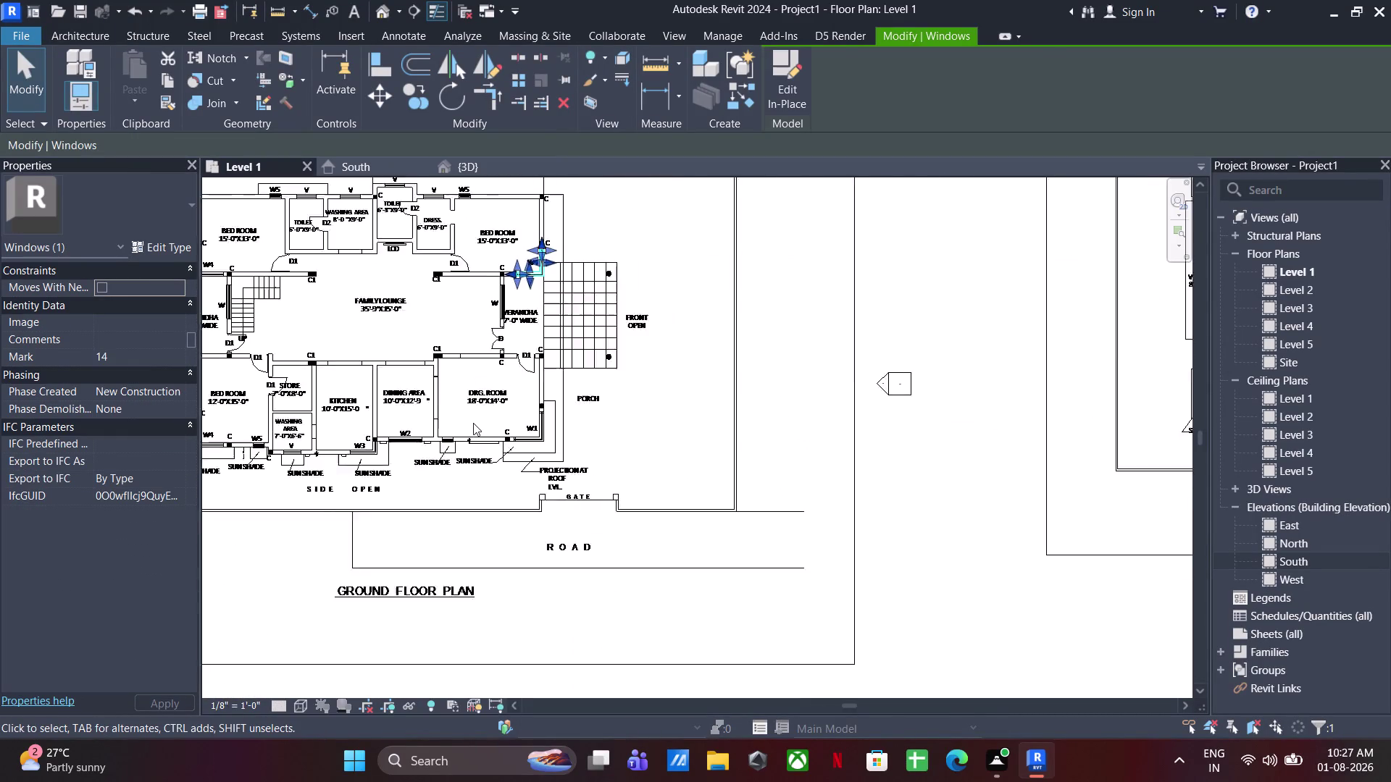
middle_drag(473, 423, 529, 526)
scroll(up, 3)
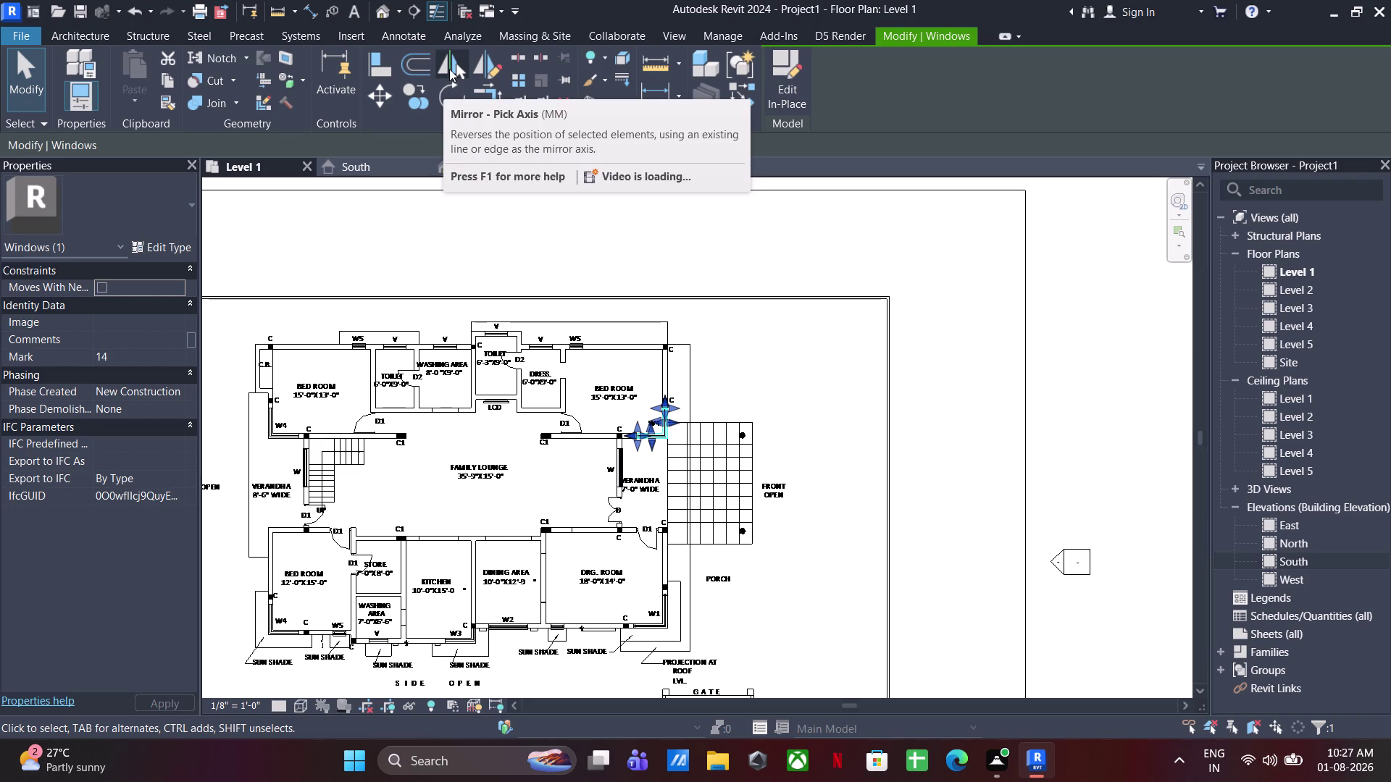
Start a move from the window corner, then pan to the opposite bedroom corner and reselect W4.
click(425, 101)
scroll(up, 3)
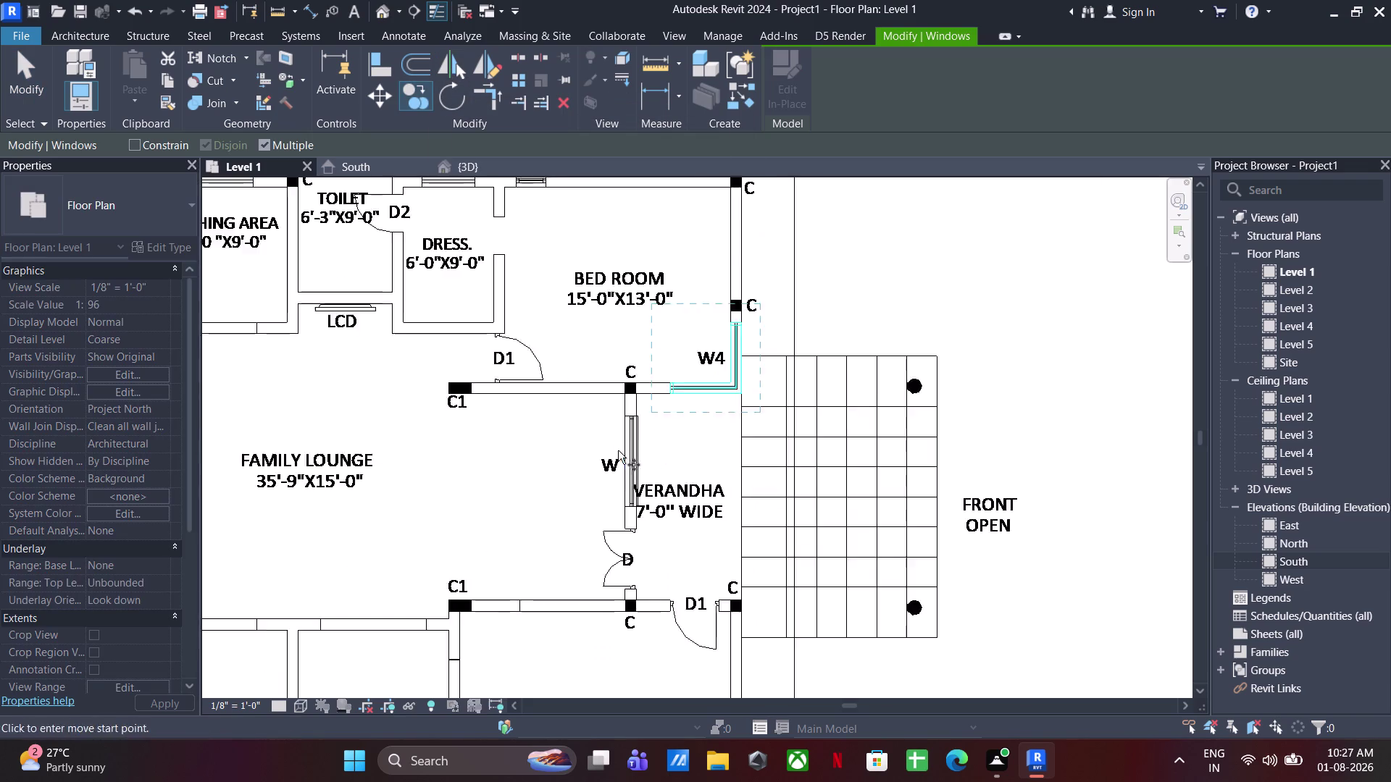
click(679, 388)
middle_drag(474, 413, 529, 415)
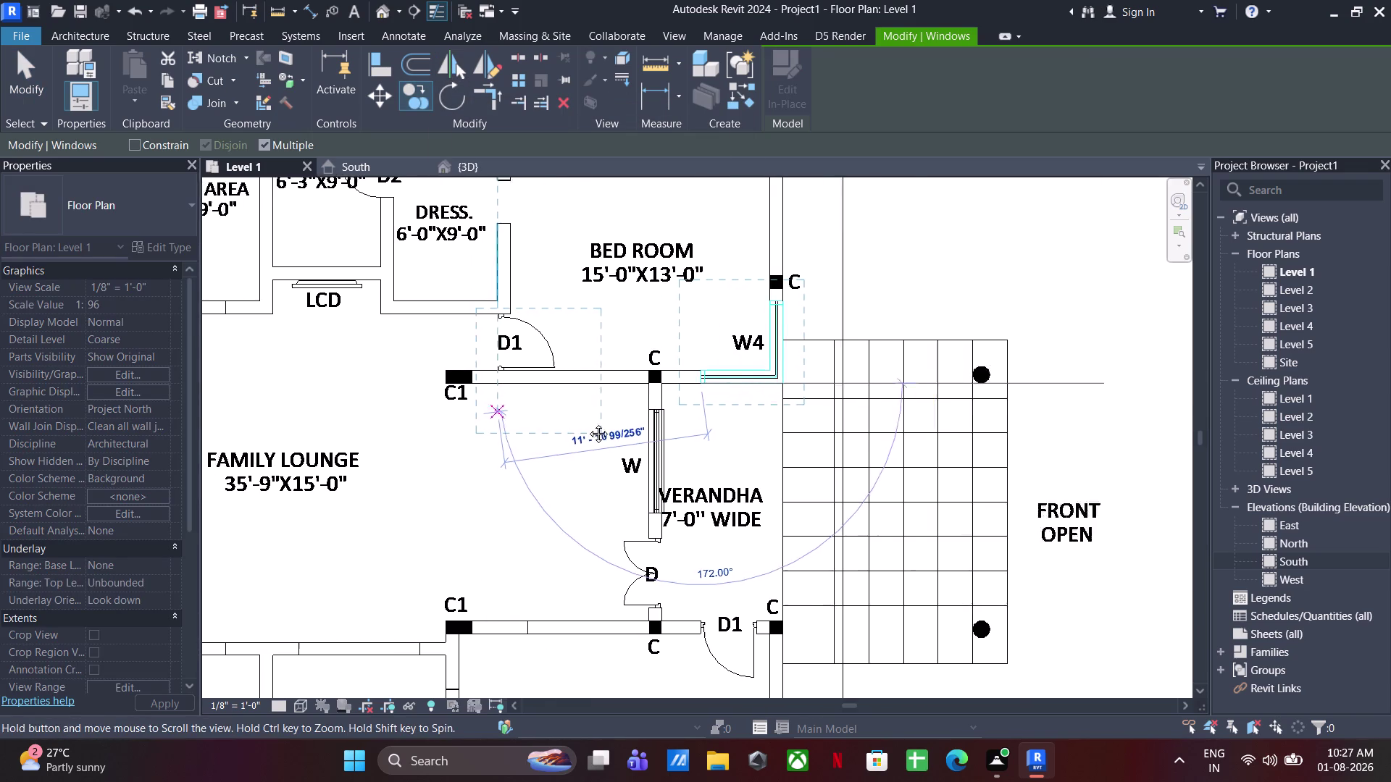
middle_drag(530, 416, 860, 497)
middle_drag(407, 419, 788, 442)
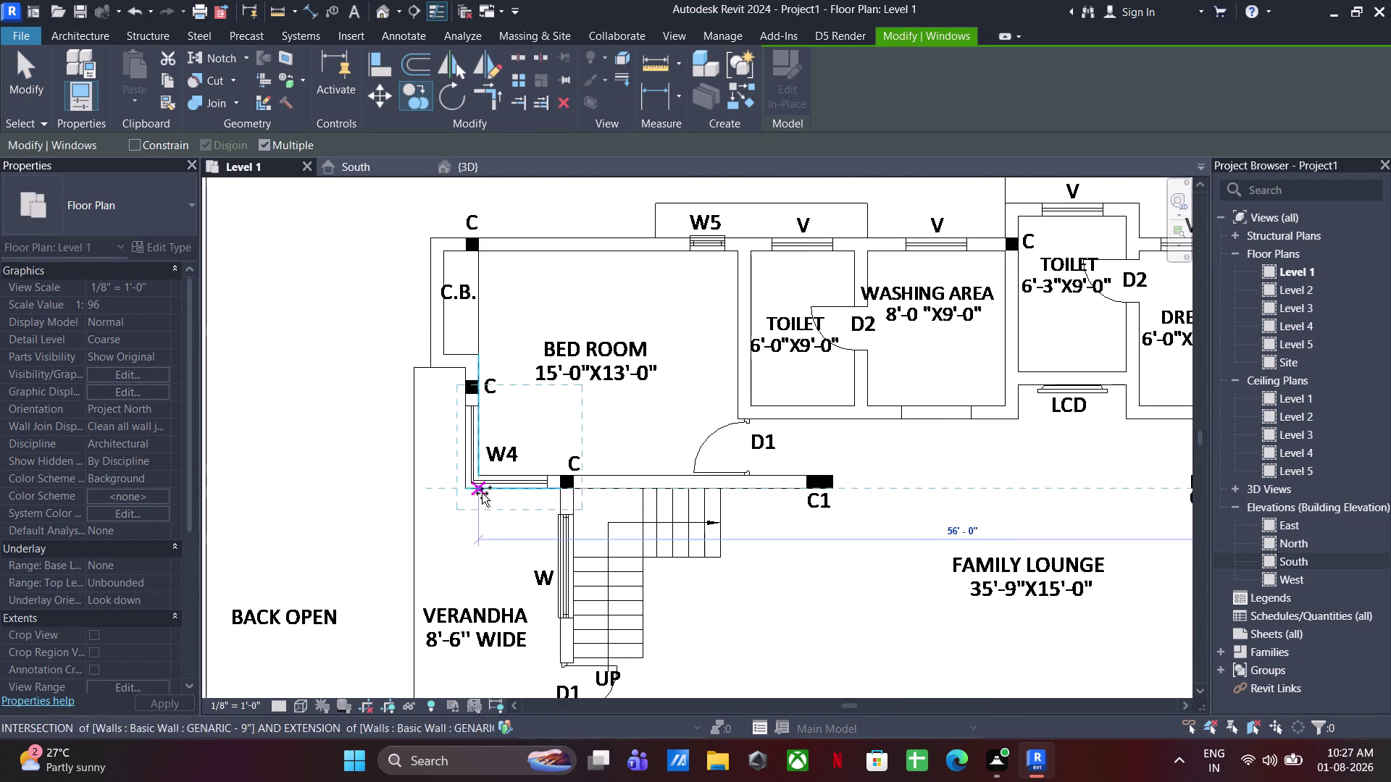
click(465, 497)
scroll(up, 3)
key(Escape)
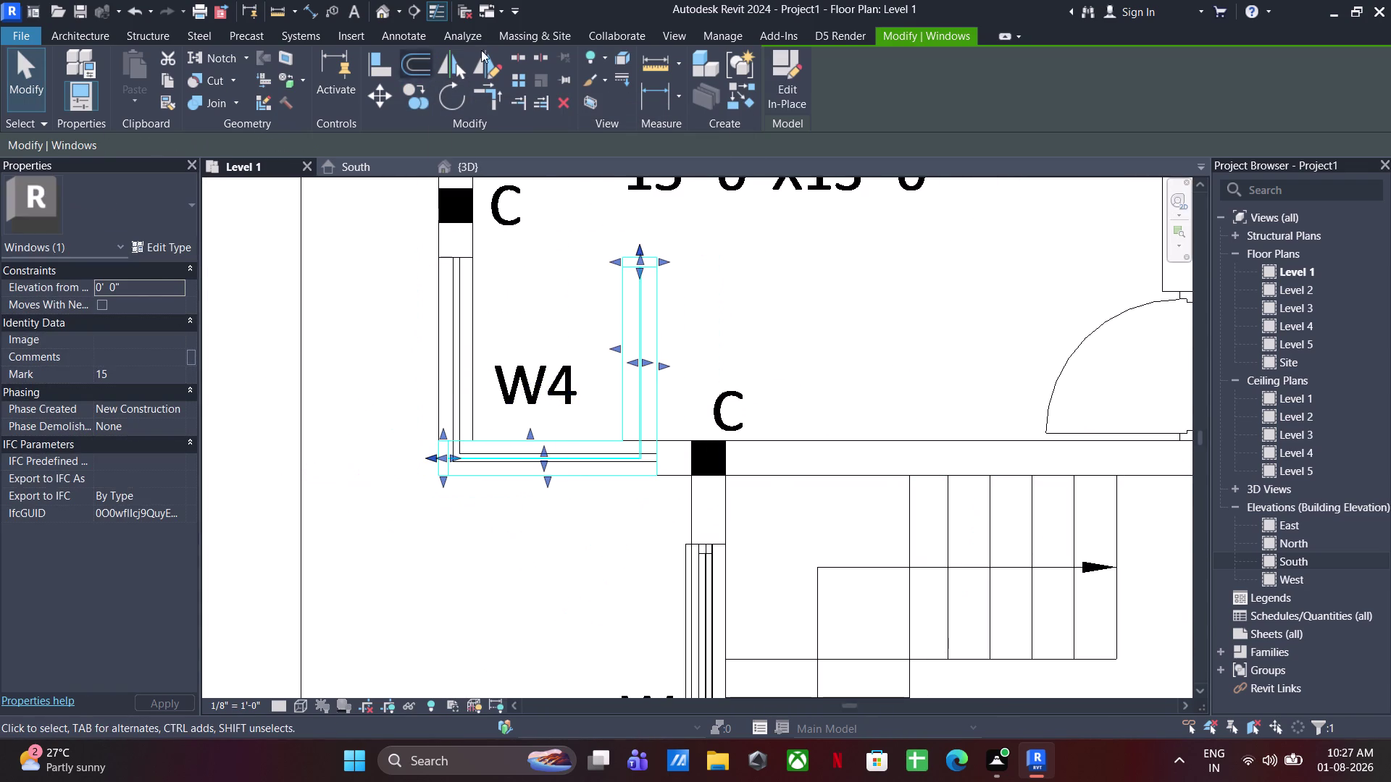
Mirror a copy of the W4 window across a vertical axis onto the left wall.
click(490, 73)
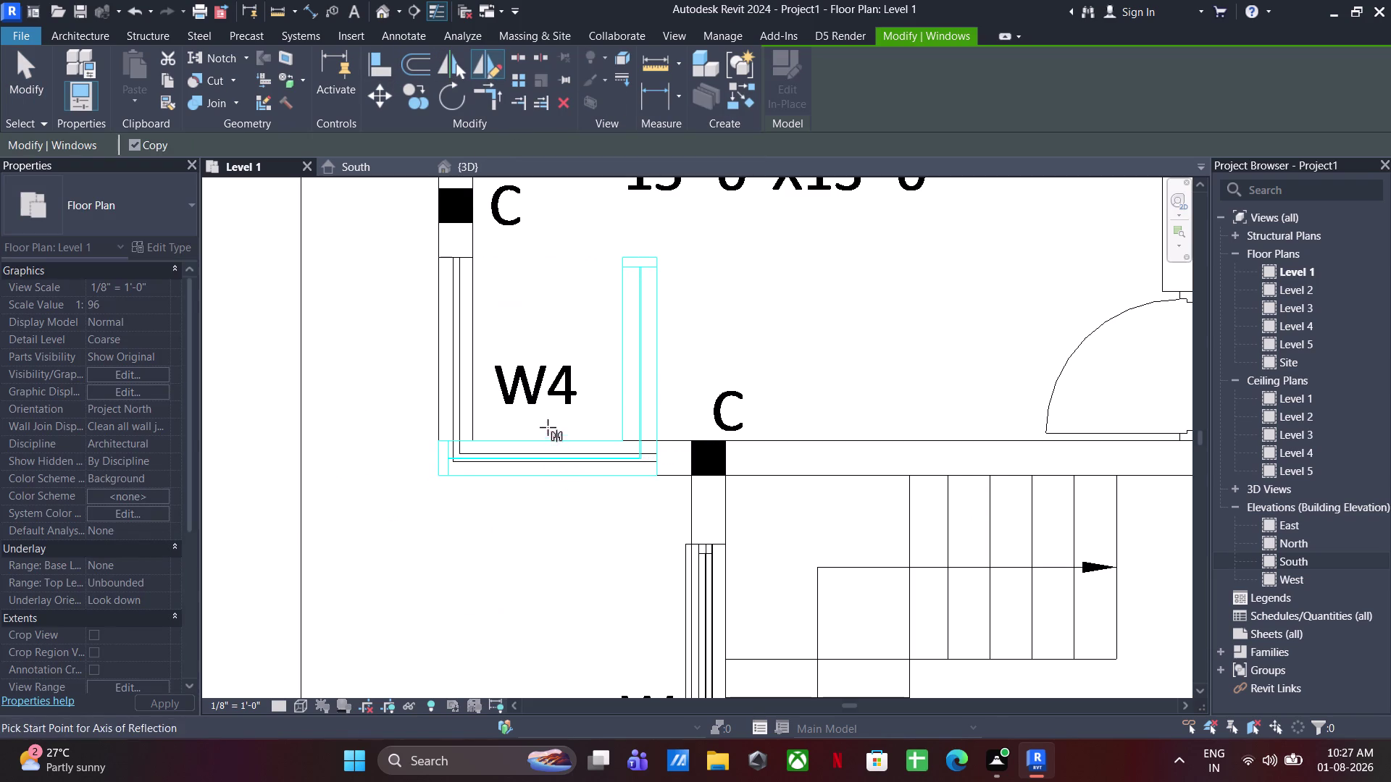
click(549, 480)
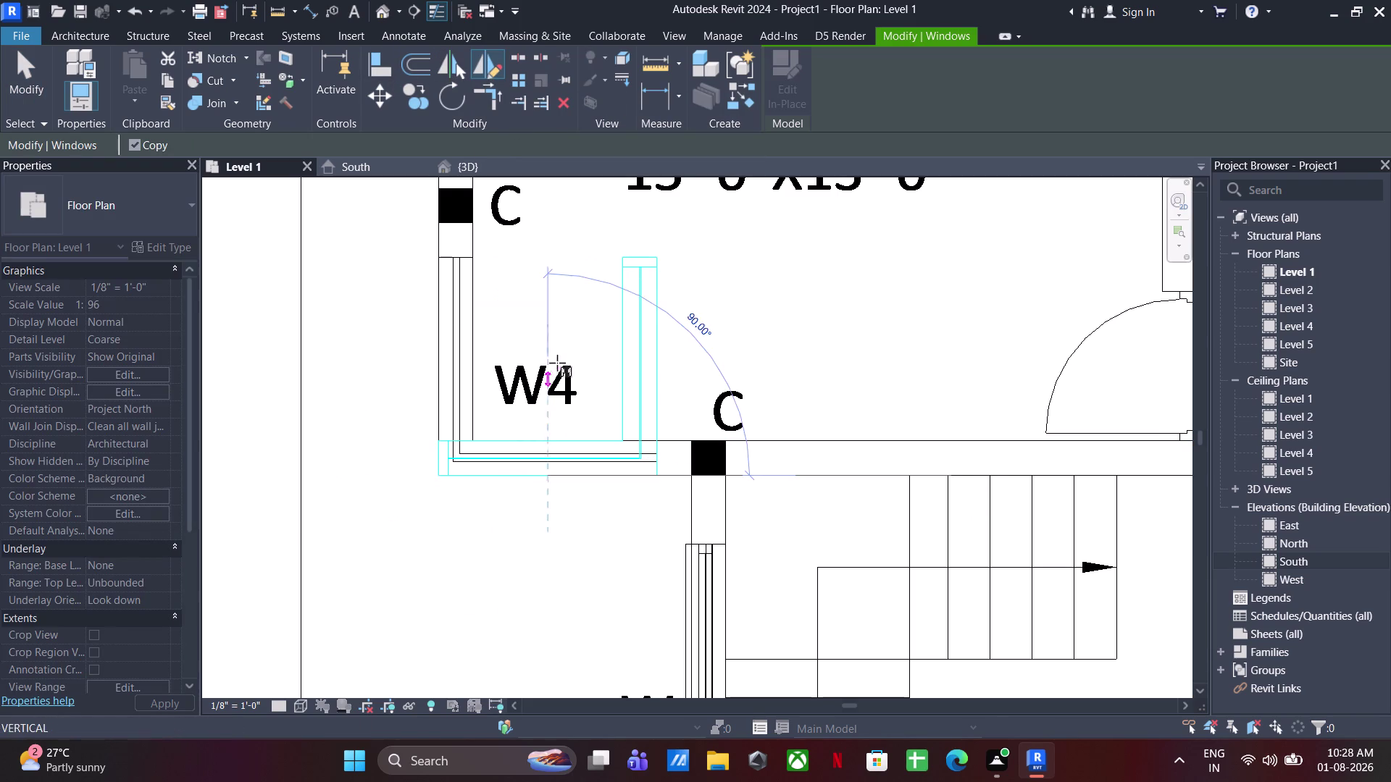
click(542, 339)
key(Escape)
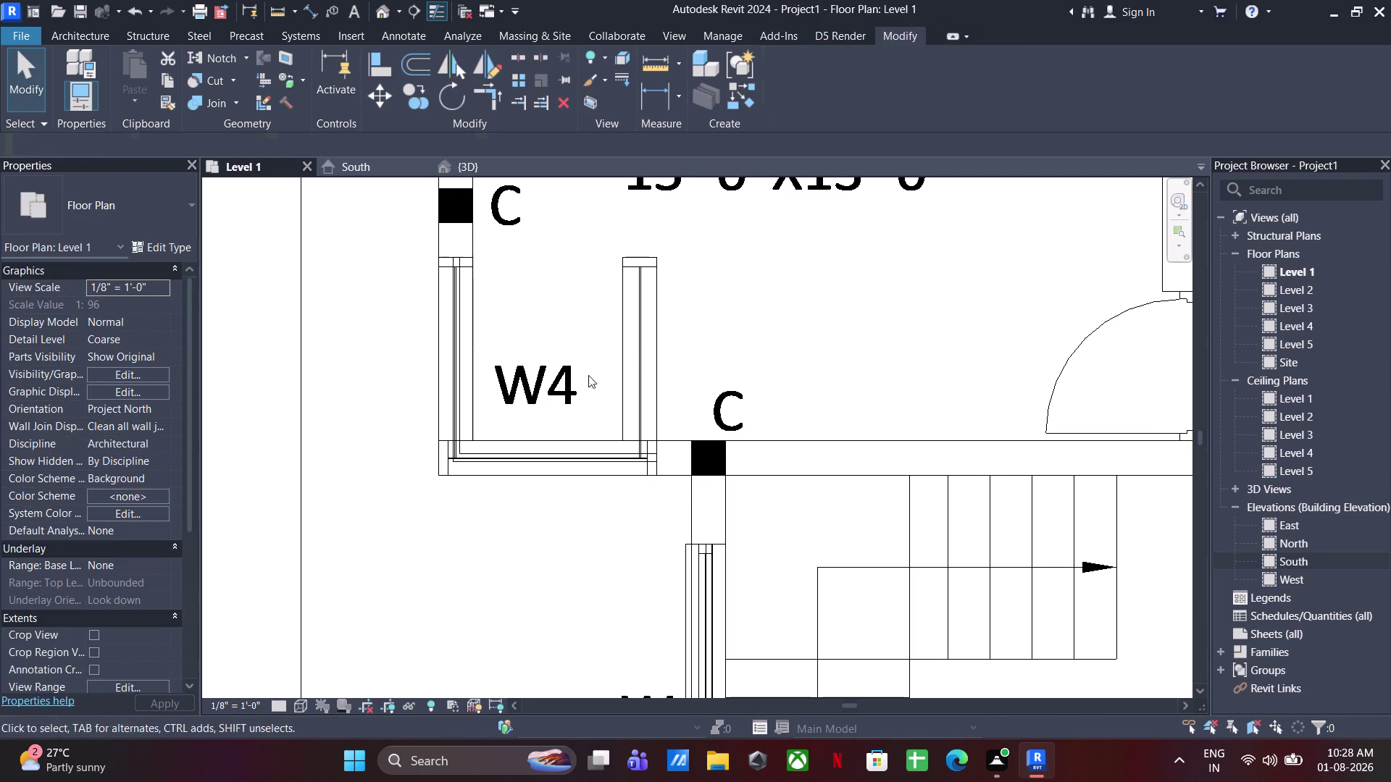
key(Escape)
Delete the original misplaced window and select the mirrored copy.
click(645, 337)
key(F12)
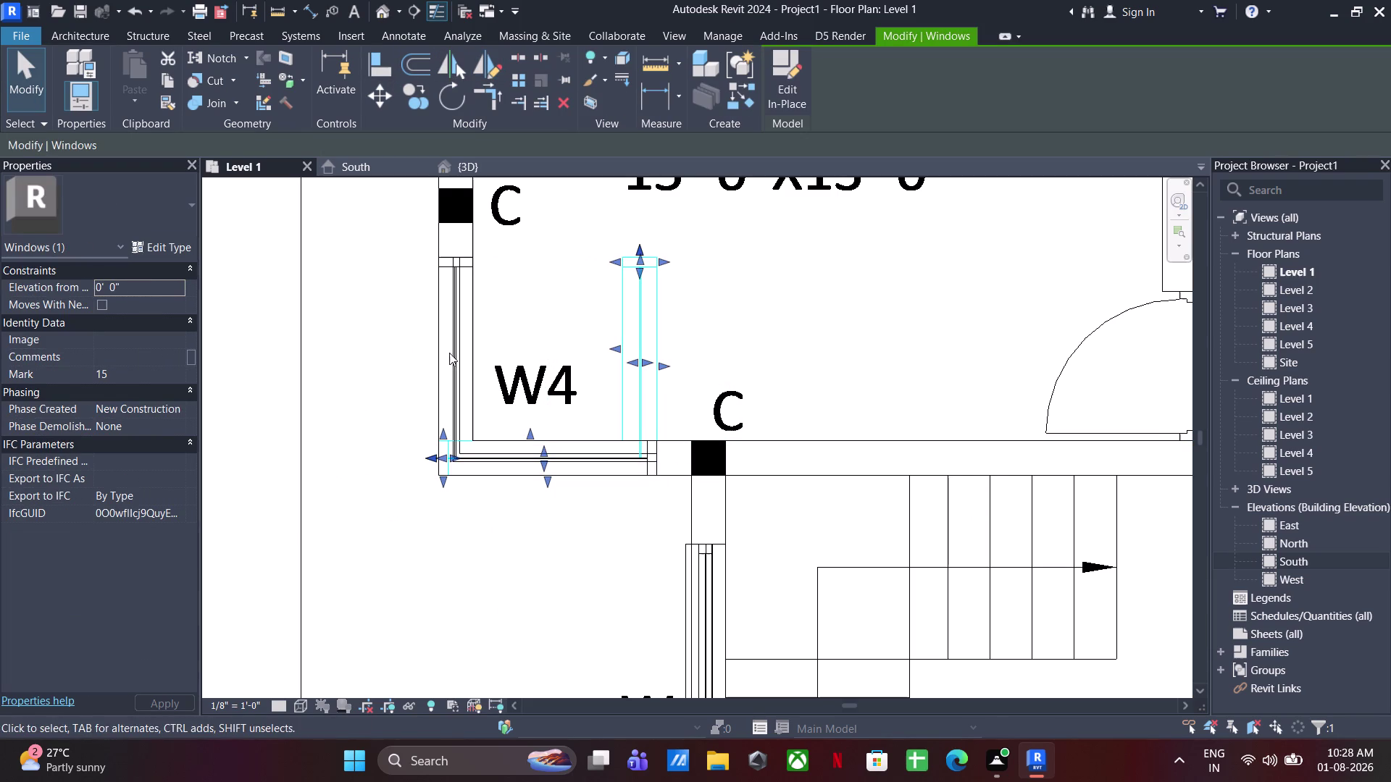
key(Delete)
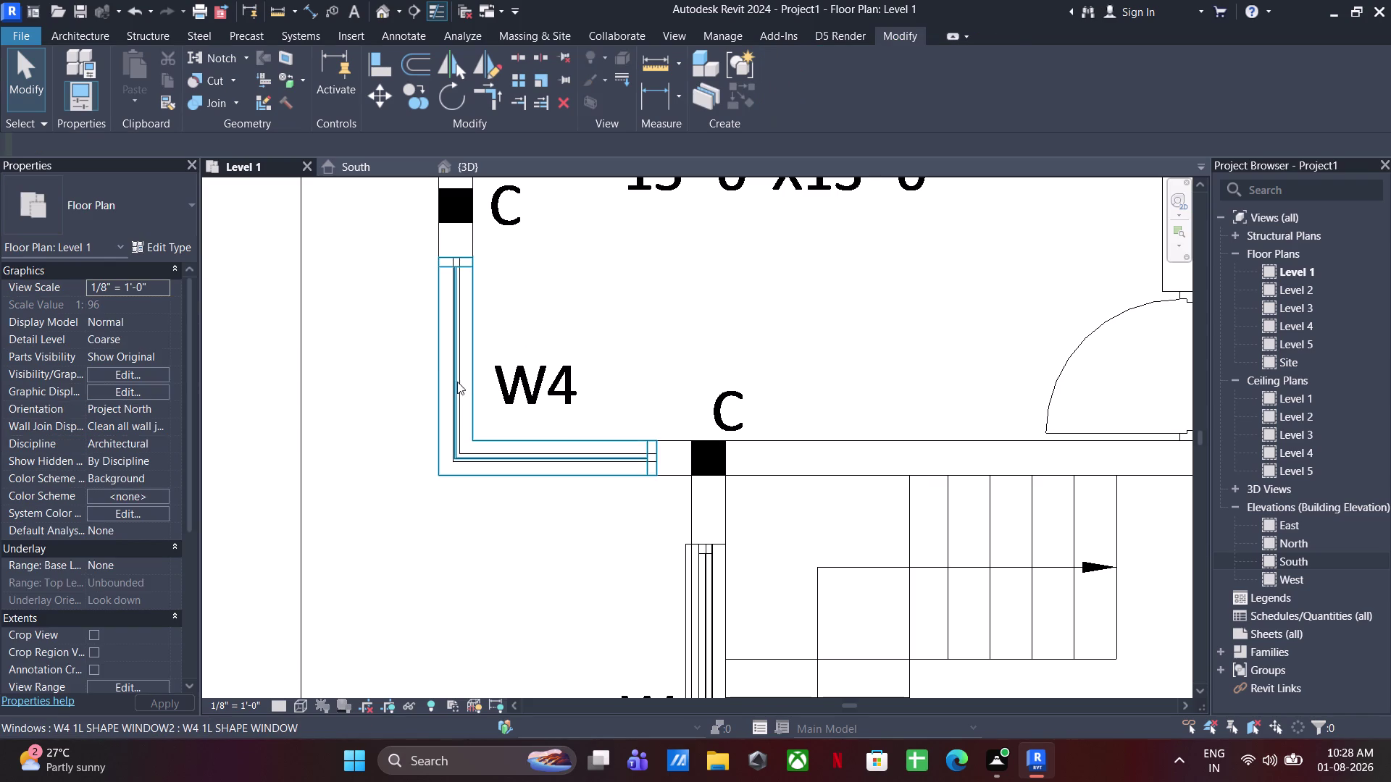
click(457, 382)
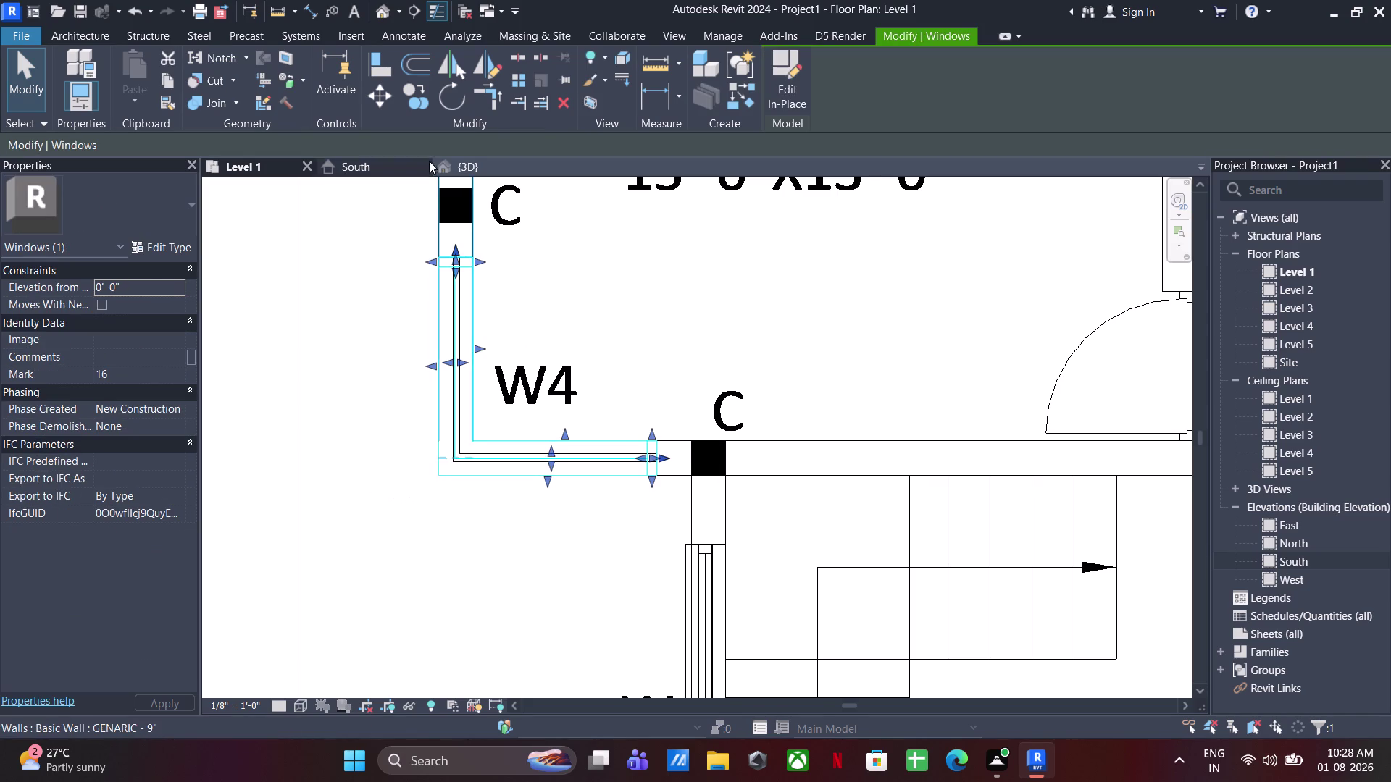
click(467, 166)
scroll(down, 3)
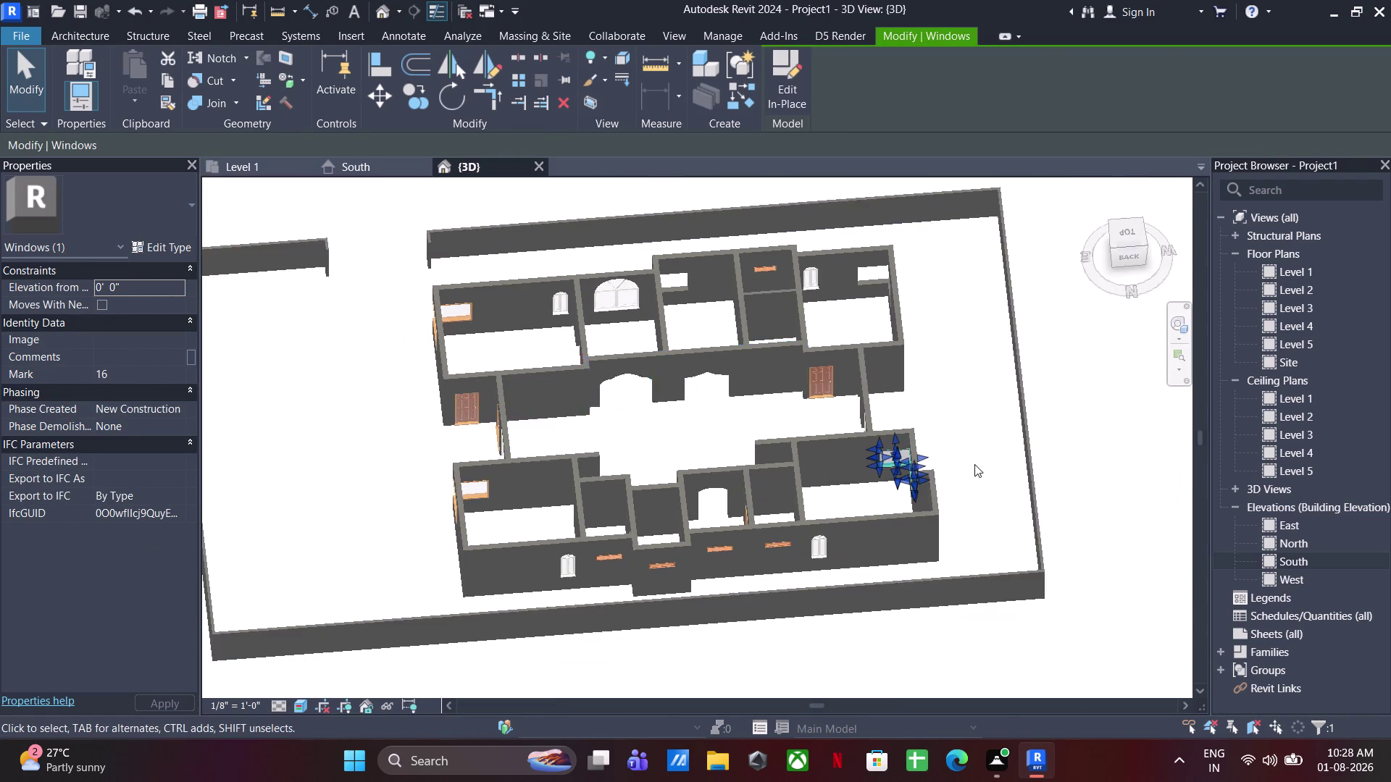
middle_drag(949, 482, 472, 473)
scroll(up, 3)
click(571, 660)
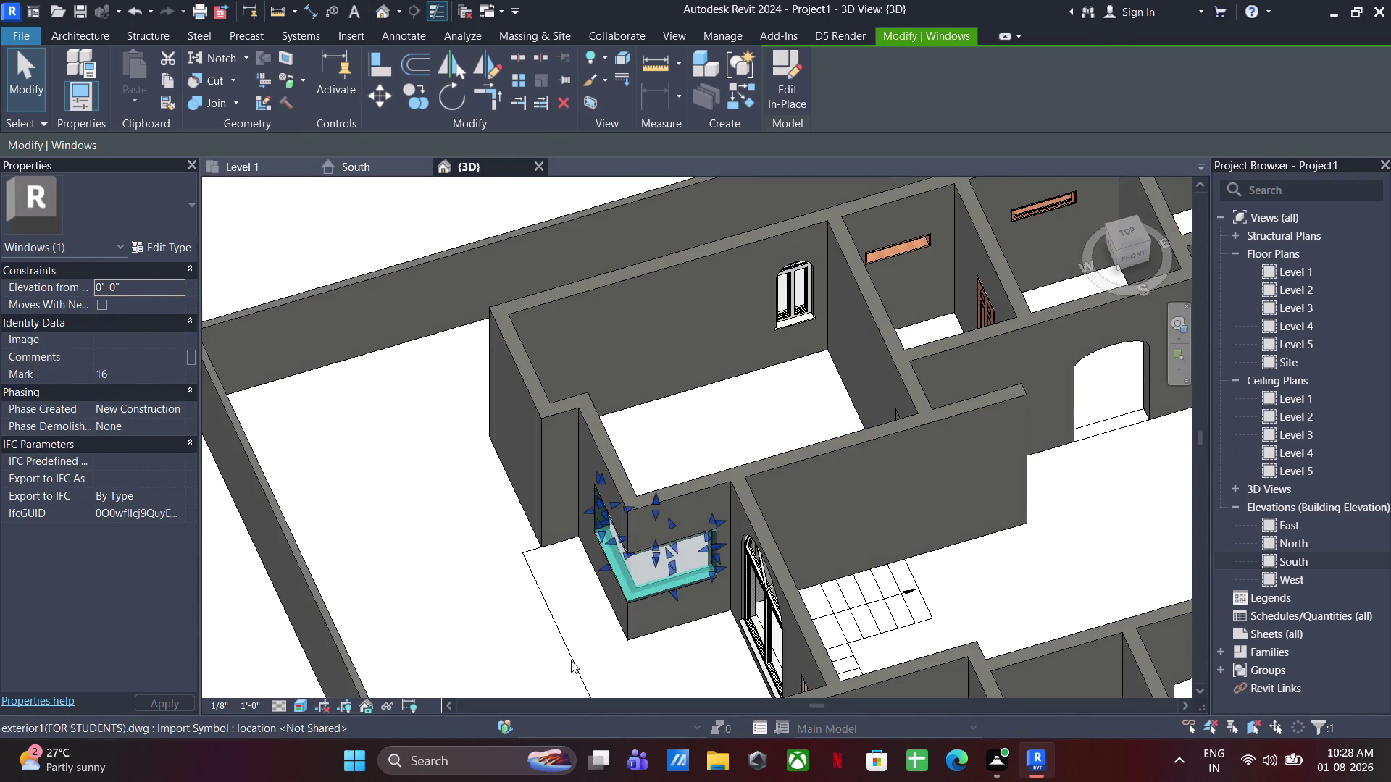
middle_drag(685, 602, 714, 492)
middle_drag(734, 563, 835, 515)
middle_drag(803, 602, 485, 0)
scroll(down, 3)
middle_drag(625, 295, 586, 34)
scroll(down, 3)
scroll(up, 3)
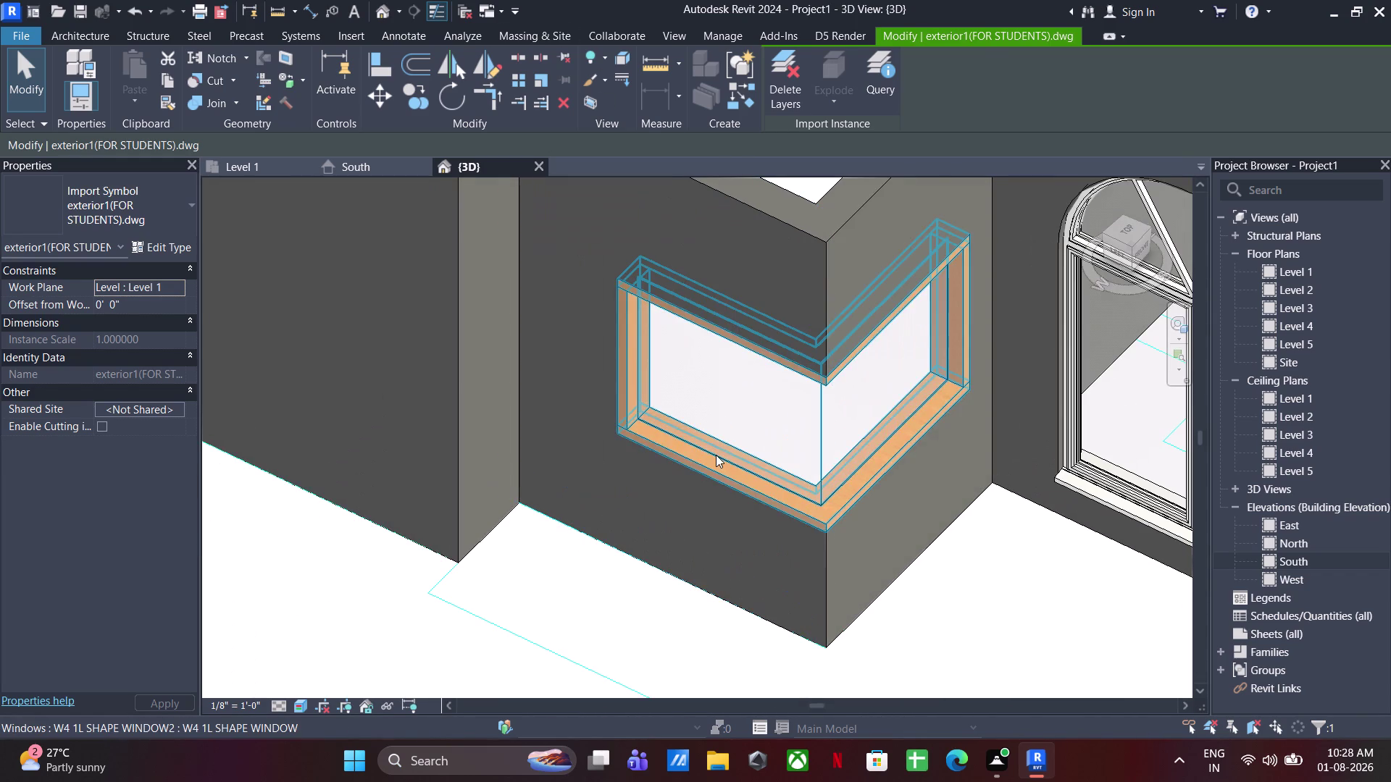
click(715, 455)
middle_drag(523, 470, 472, 419)
middle_drag(500, 476, 507, 467)
middle_click(509, 465)
middle_drag(515, 461, 522, 456)
middle_drag(525, 449, 543, 409)
middle_drag(522, 441, 371, 479)
scroll(down, 3)
middle_drag(501, 476, 552, 479)
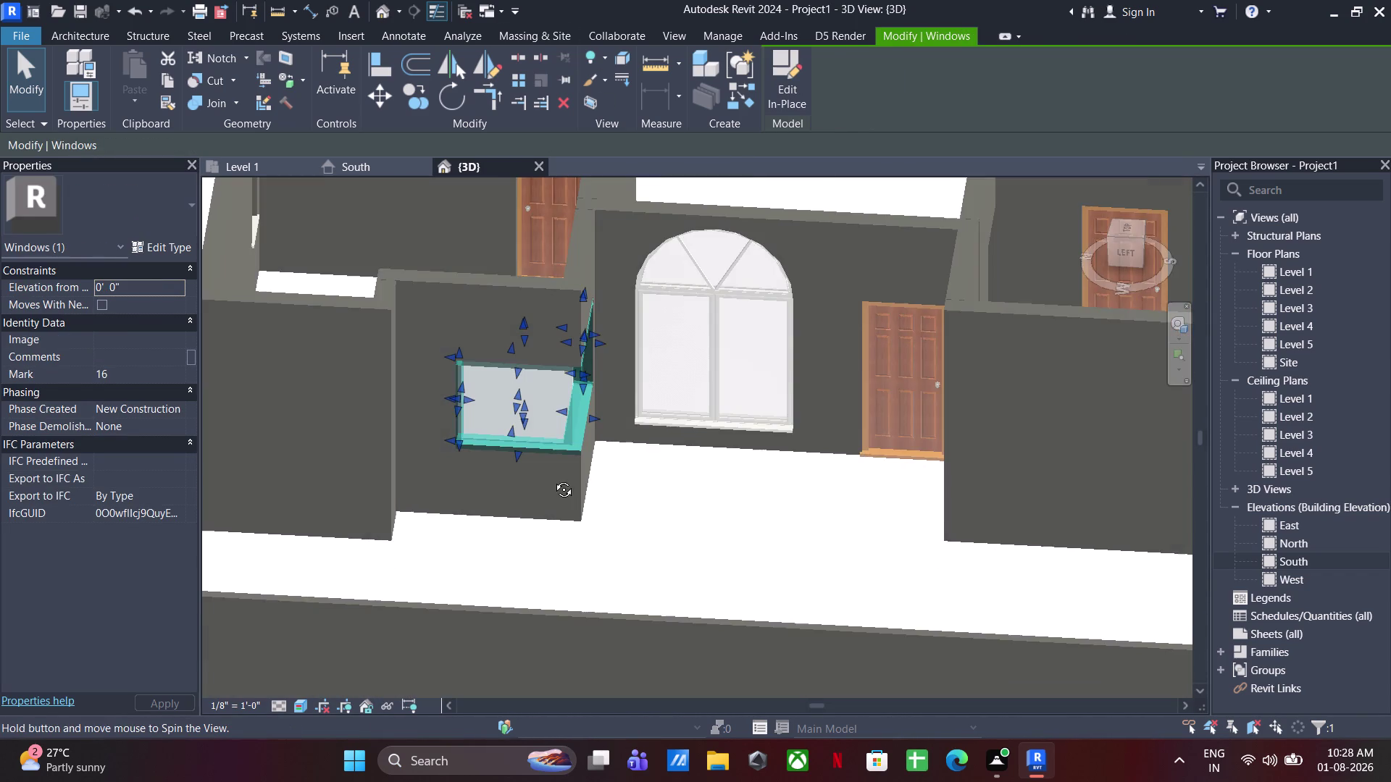
middle_drag(552, 479, 551, 504)
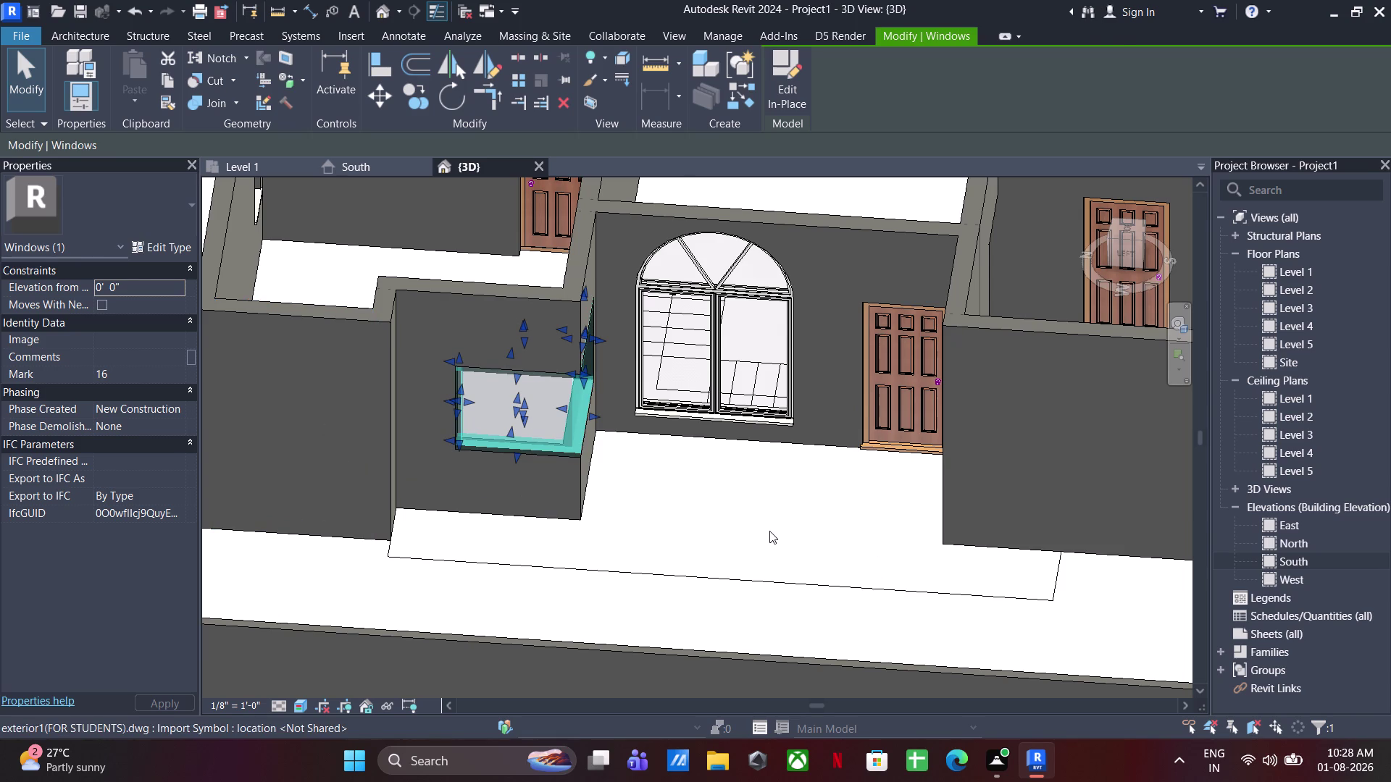
click(770, 531)
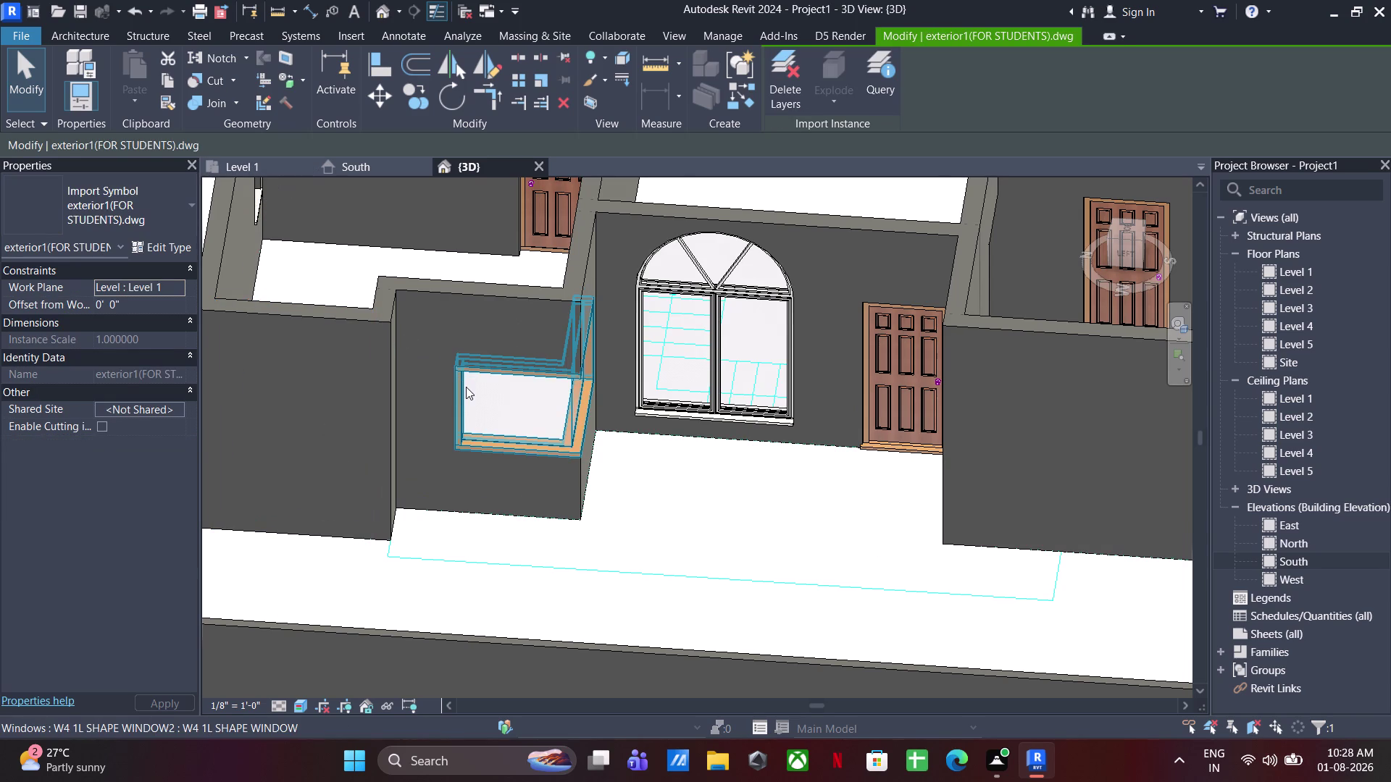
click(466, 387)
click(266, 172)
scroll(down, 3)
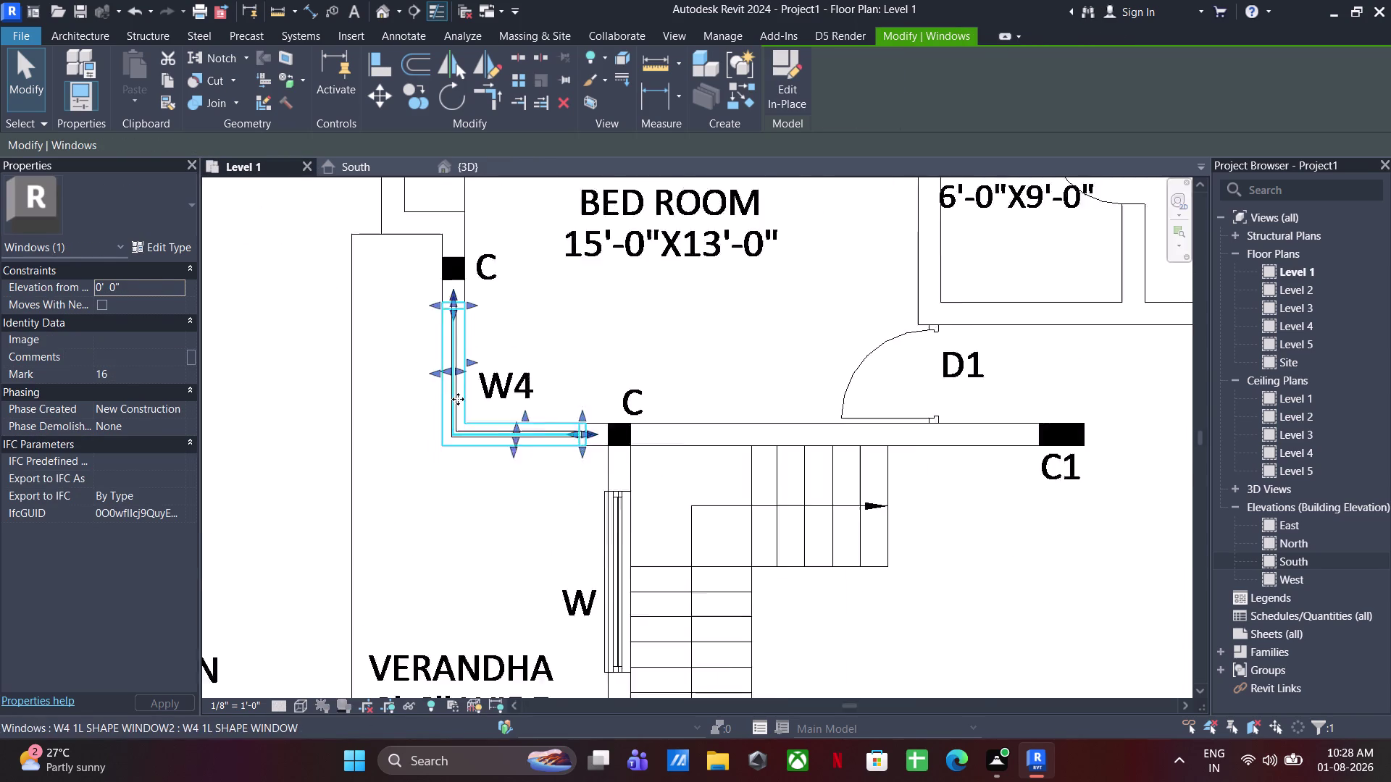
Copy the L-shaped corner window to the lower bedroom's W4 corner beside W5.
scroll(down, 3)
middle_drag(458, 410, 420, 241)
scroll(down, 3)
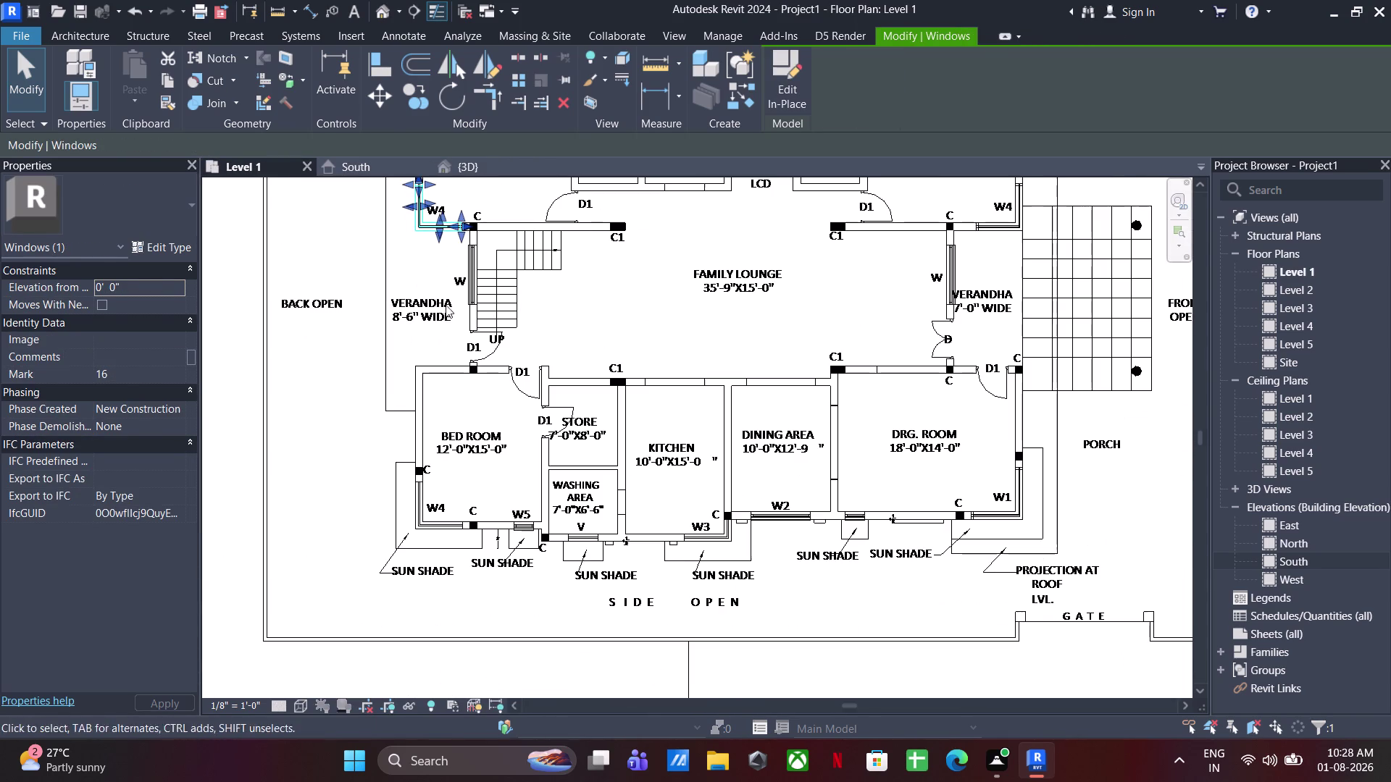
click(413, 95)
scroll(up, 3)
middle_drag(411, 232, 411, 302)
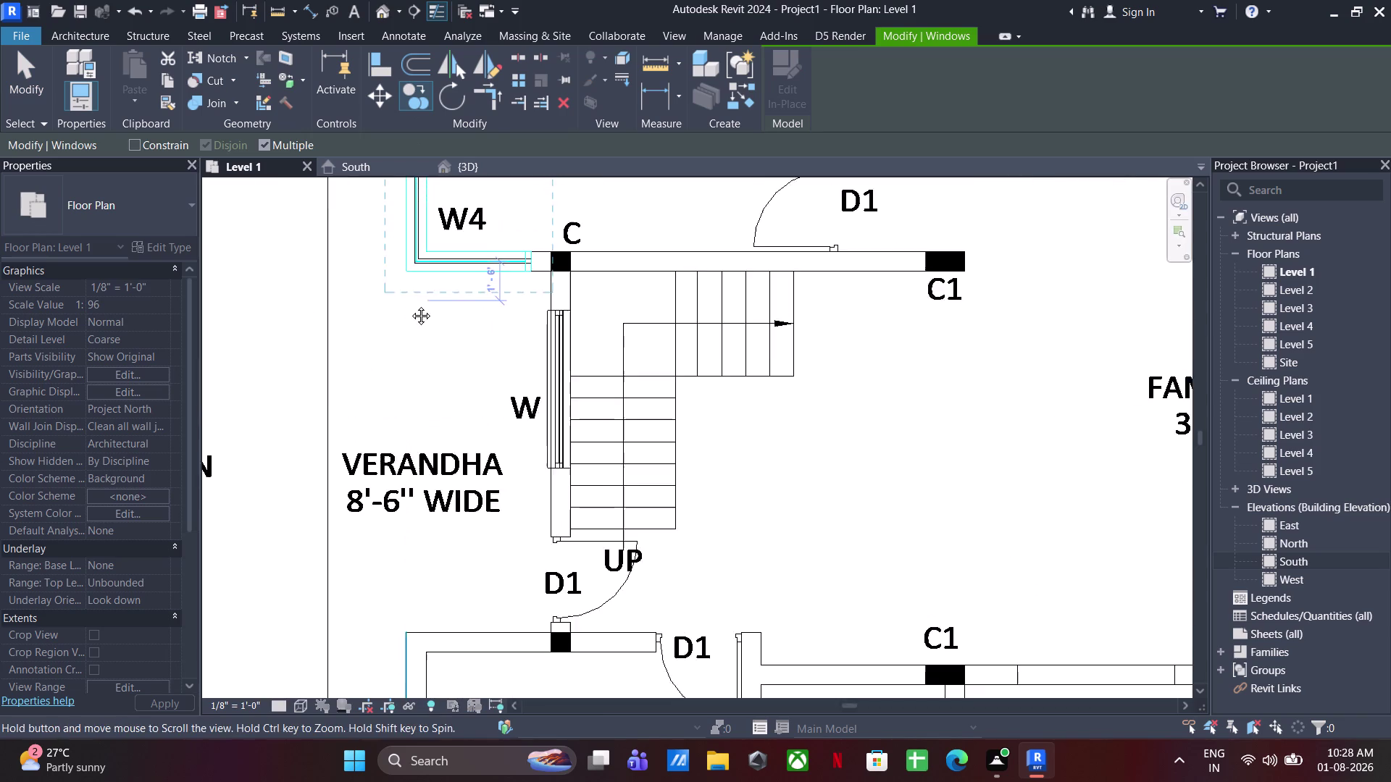
middle_drag(412, 302, 410, 305)
scroll(up, 3)
click(402, 266)
scroll(down, 3)
middle_drag(395, 586, 399, 114)
middle_drag(387, 428, 406, 209)
scroll(up, 3)
click(441, 440)
key(Escape)
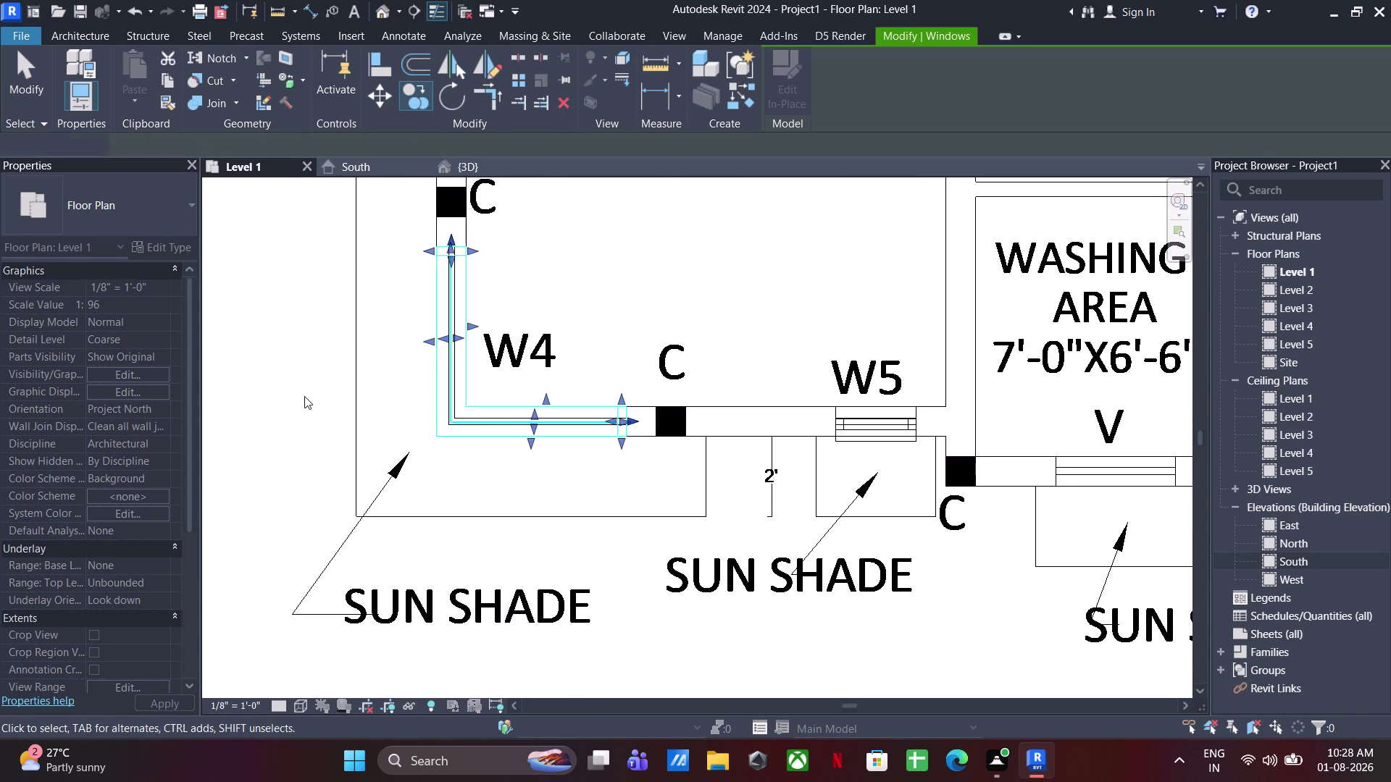
key(Escape)
key(Escape)
In the {3D} view, orbit to find and select the newly copied corner window.
click(448, 160)
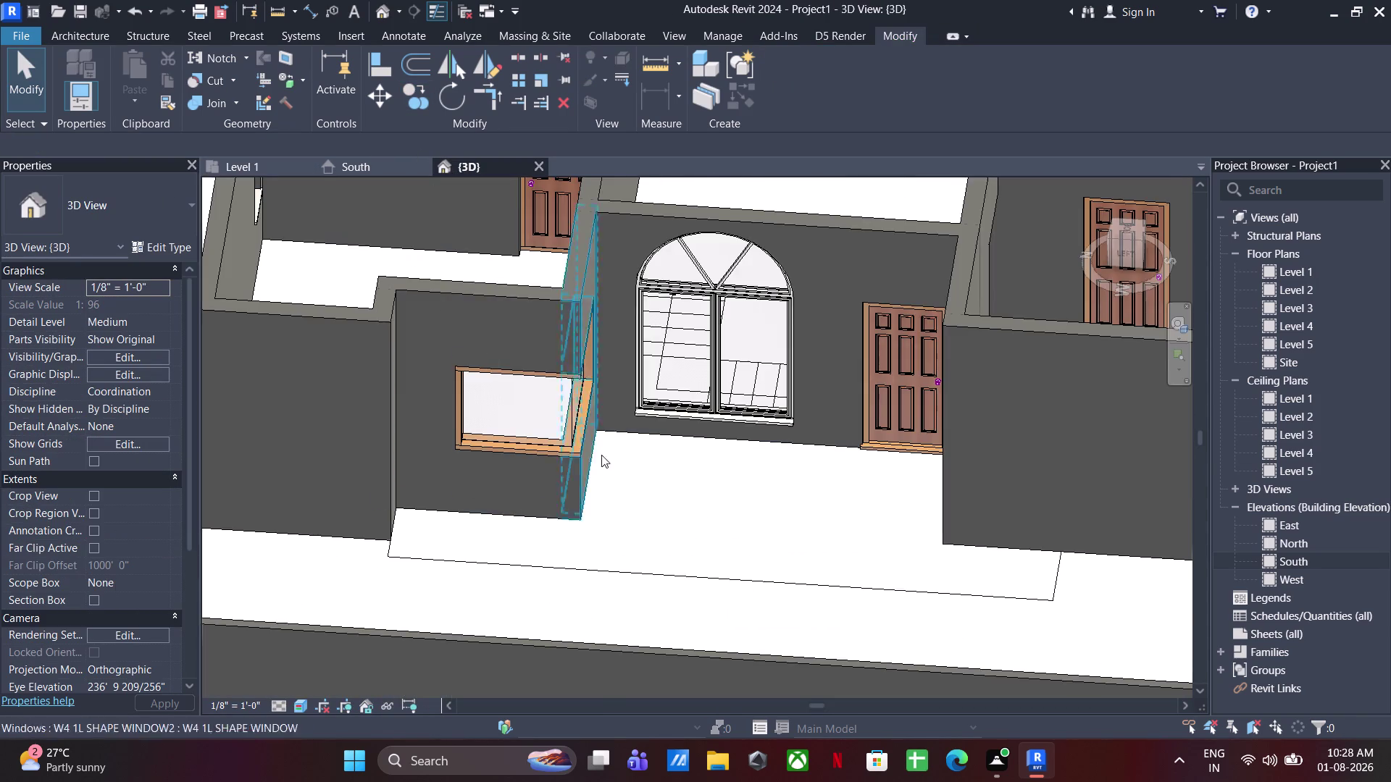
scroll(down, 3)
middle_drag(432, 405, 153, 422)
scroll(up, 3)
click(677, 484)
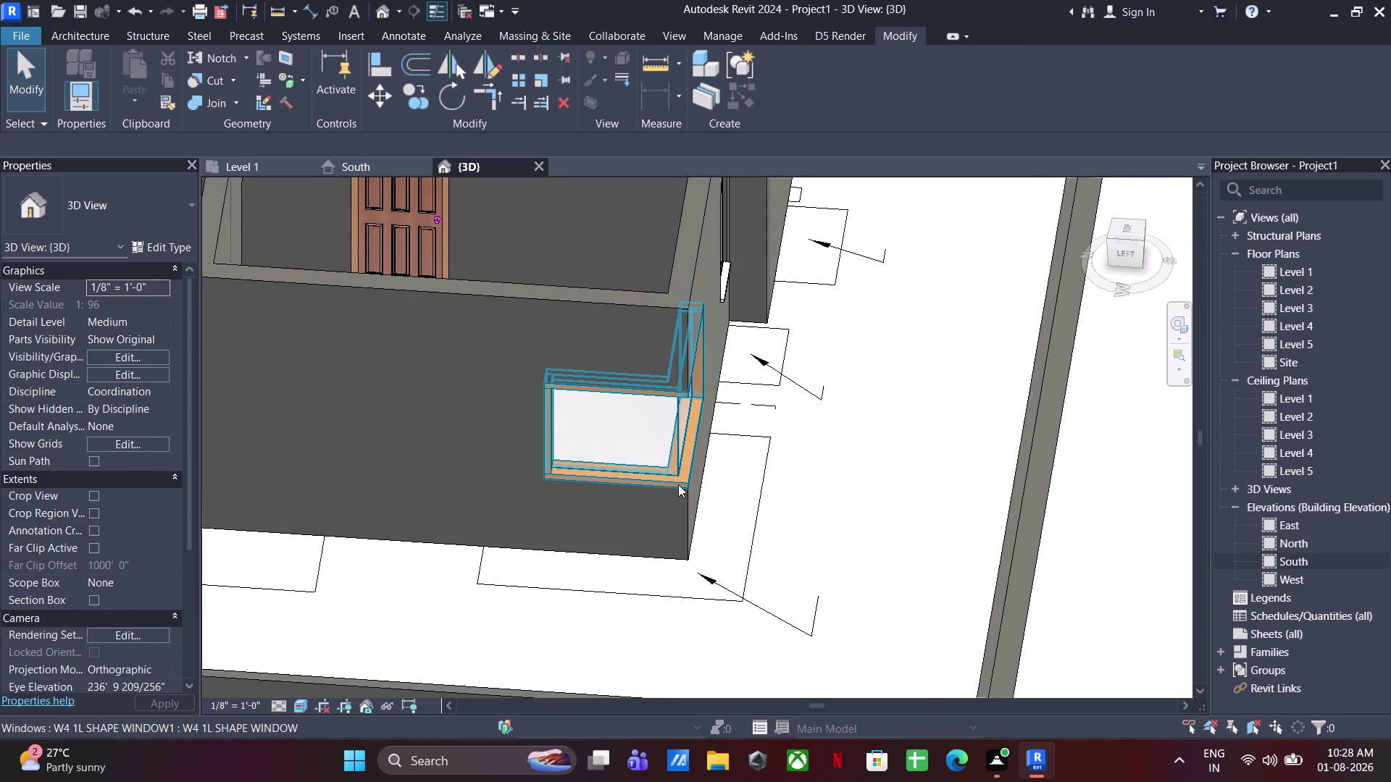
scroll(down, 3)
middle_drag(683, 508, 577, 546)
click(777, 549)
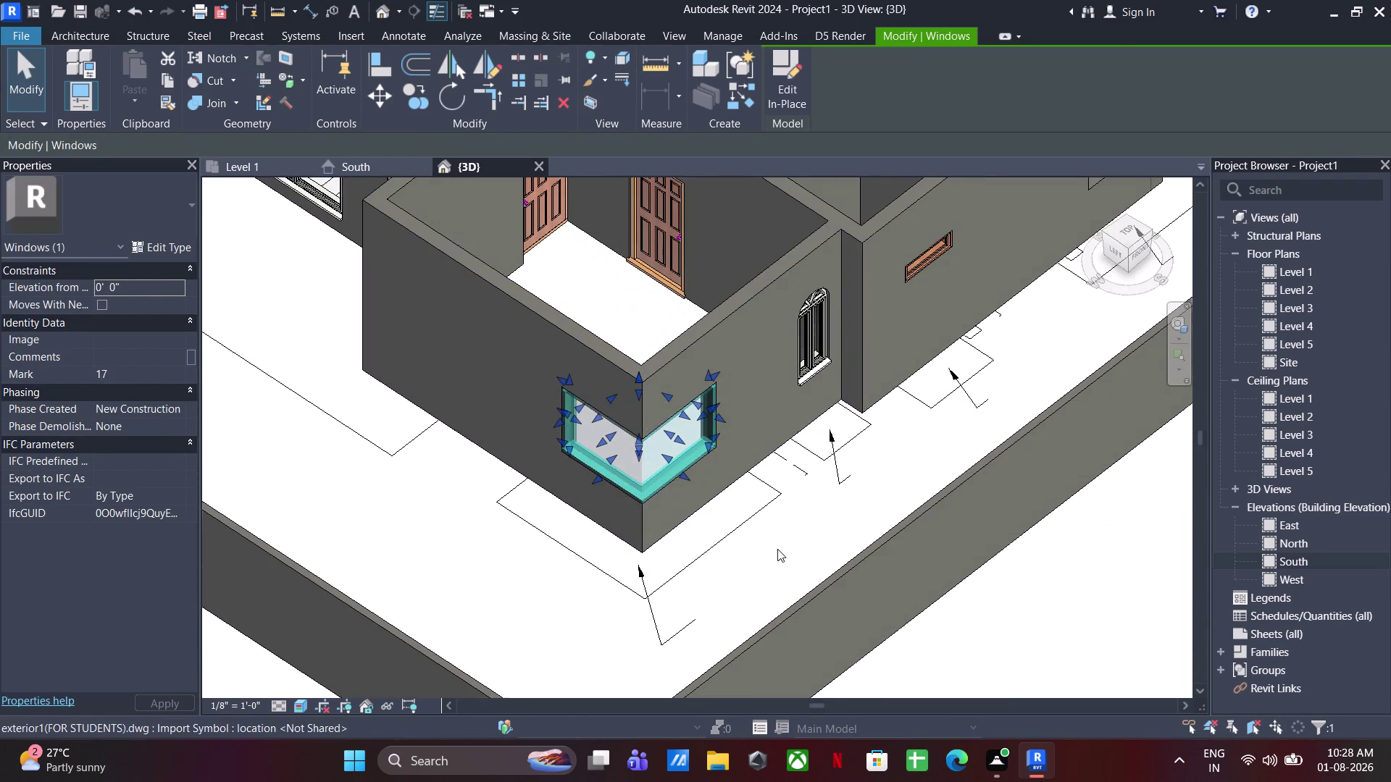
Orbit around the house and inspect the walls and the new recessed opening.
scroll(down, 3)
middle_drag(737, 493, 561, 563)
scroll(up, 3)
scroll(down, 3)
middle_drag(650, 459, 779, 740)
scroll(down, 3)
middle_drag(616, 404, 656, 552)
scroll(up, 3)
click(788, 404)
scroll(down, 3)
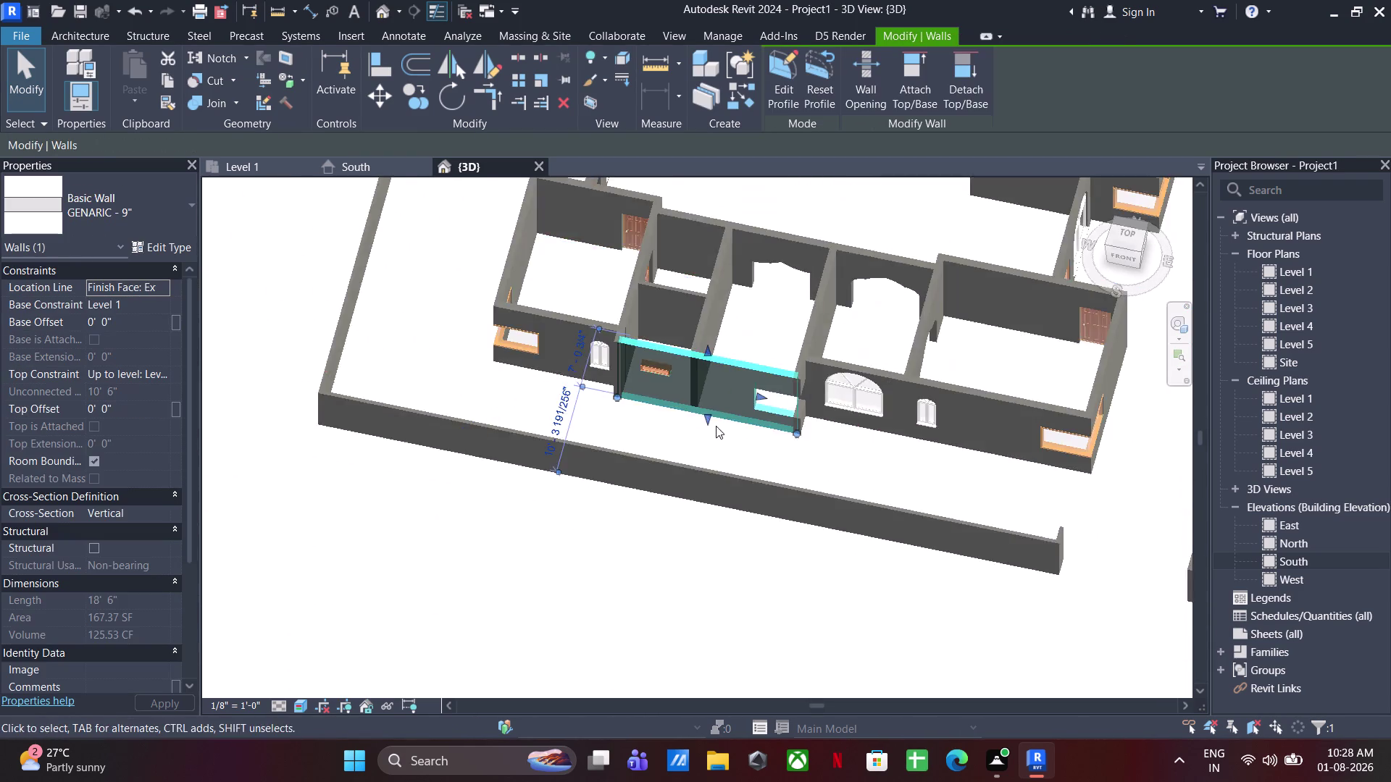
middle_drag(715, 428, 590, 382)
scroll(up, 3)
middle_drag(746, 416, 655, 332)
click(632, 560)
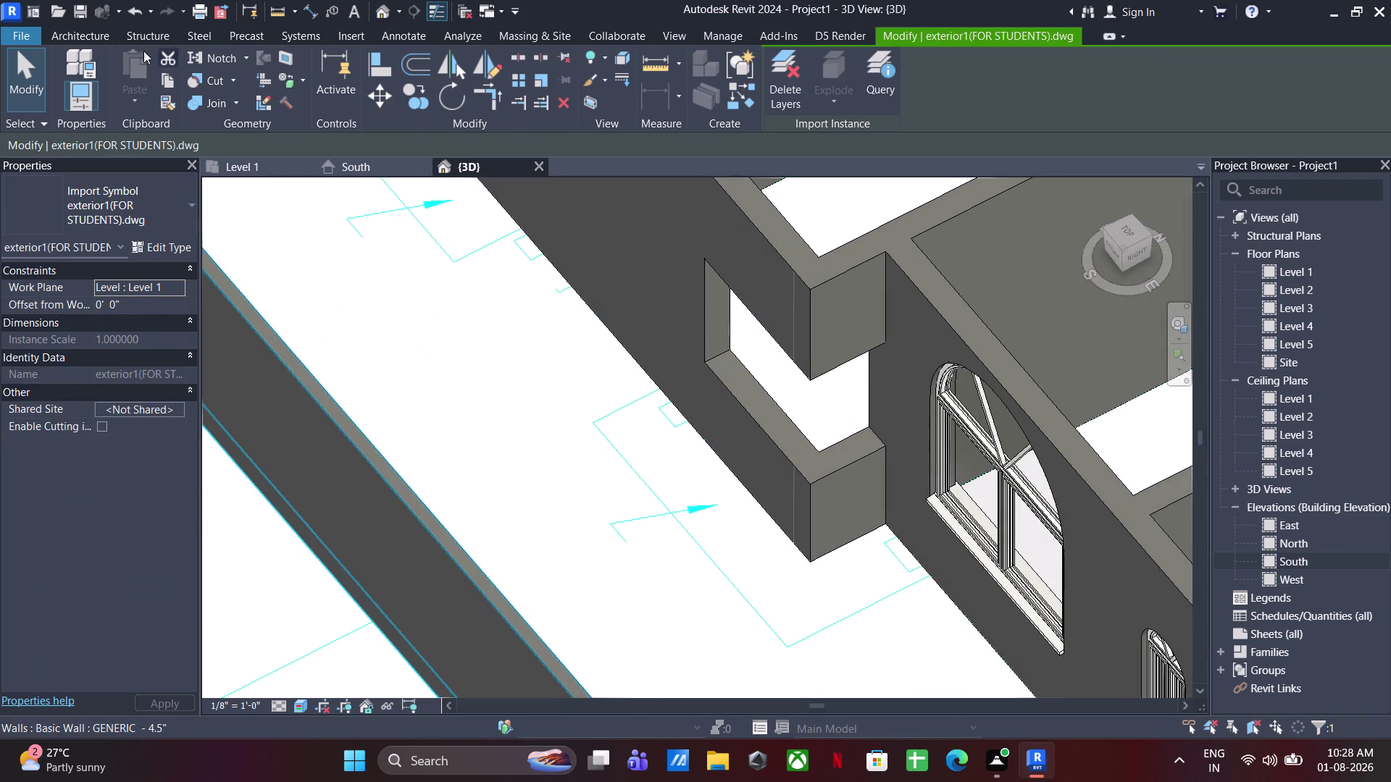
click(103, 35)
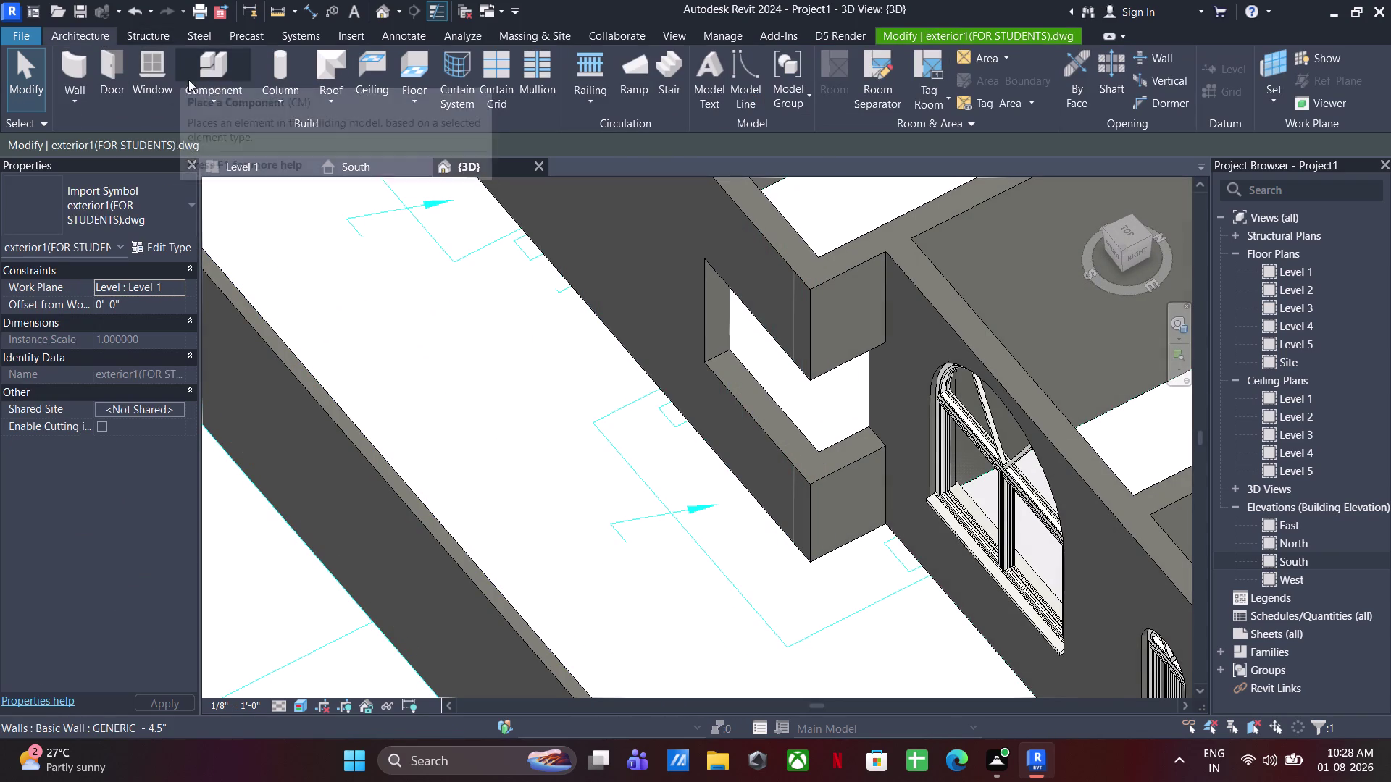
Start an in-place model in the Windows category, then cancel it.
click(207, 101)
click(252, 162)
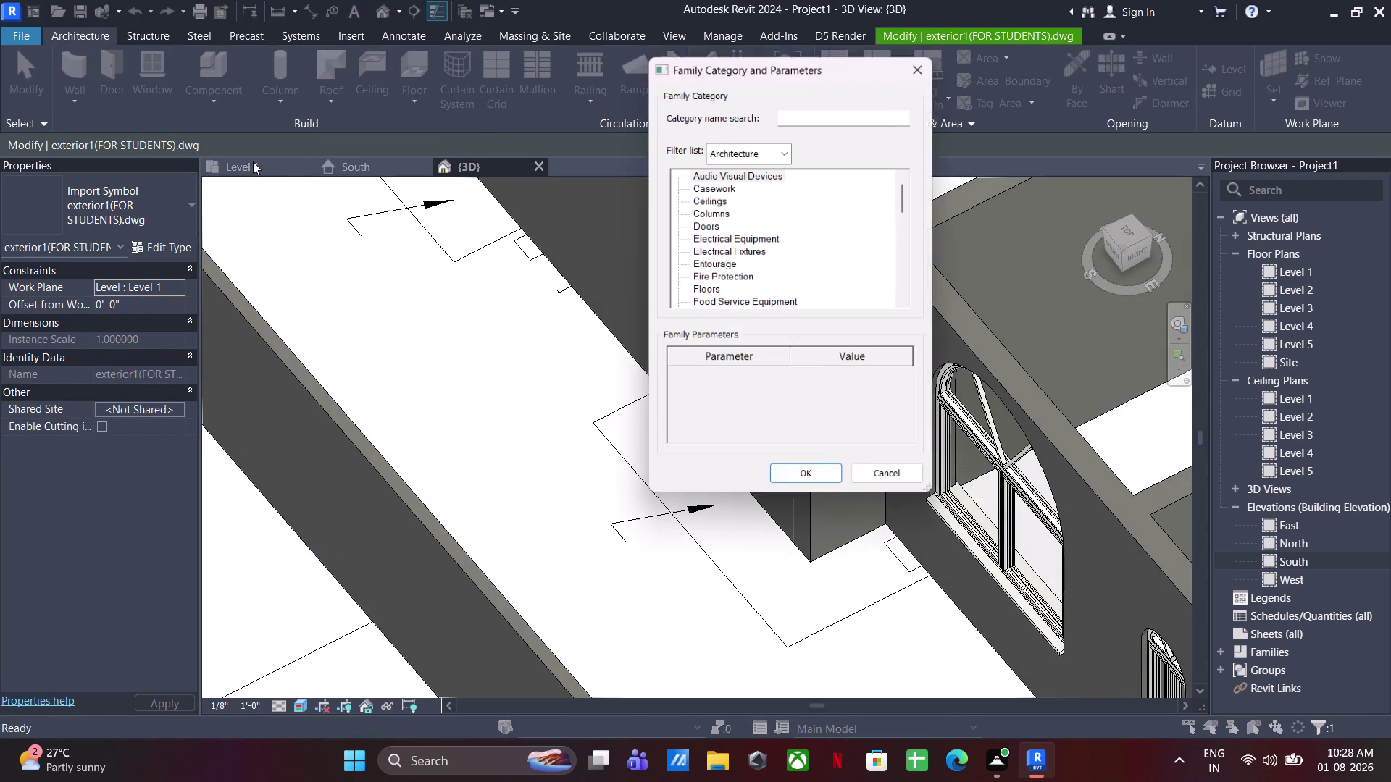
scroll(down, 3)
scroll(up, 3)
scroll(down, 3)
scroll(up, 3)
scroll(down, 3)
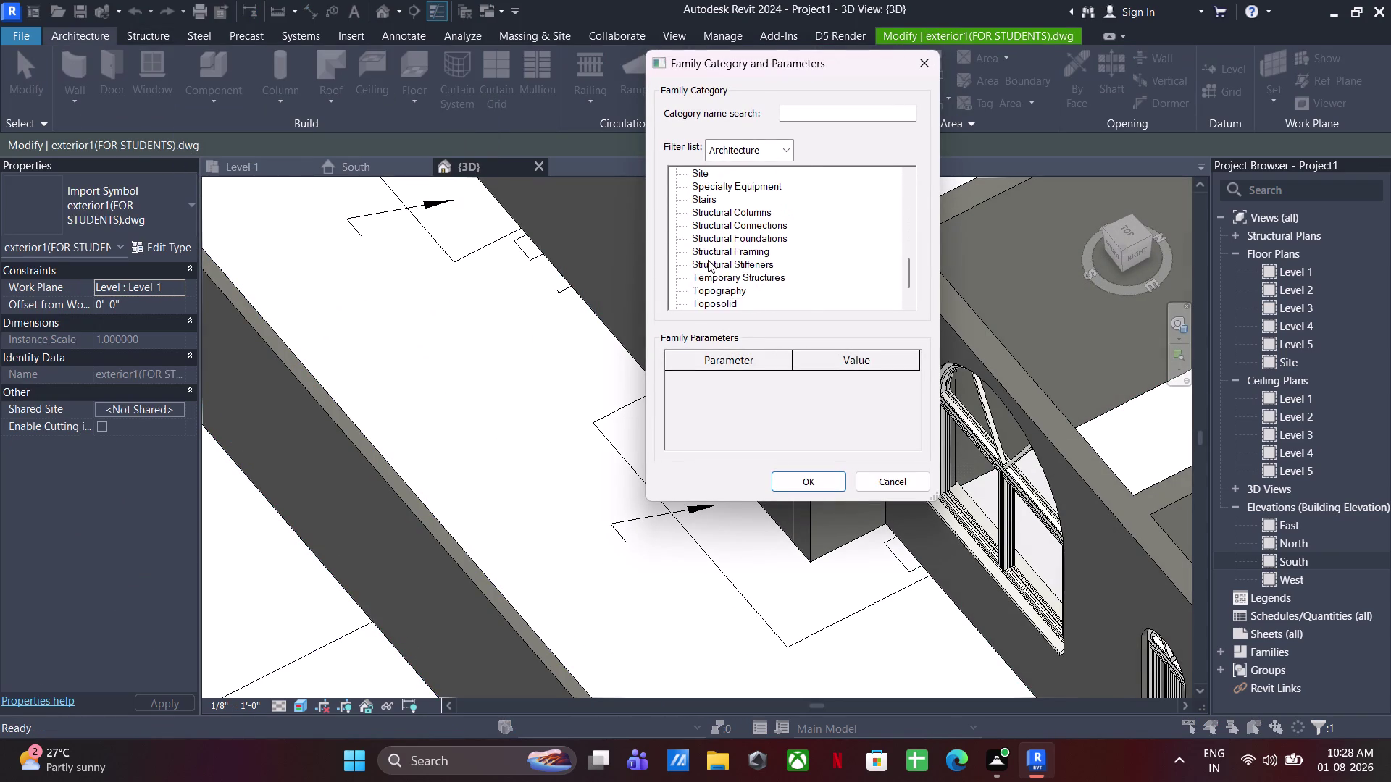
scroll(down, 3)
click(715, 308)
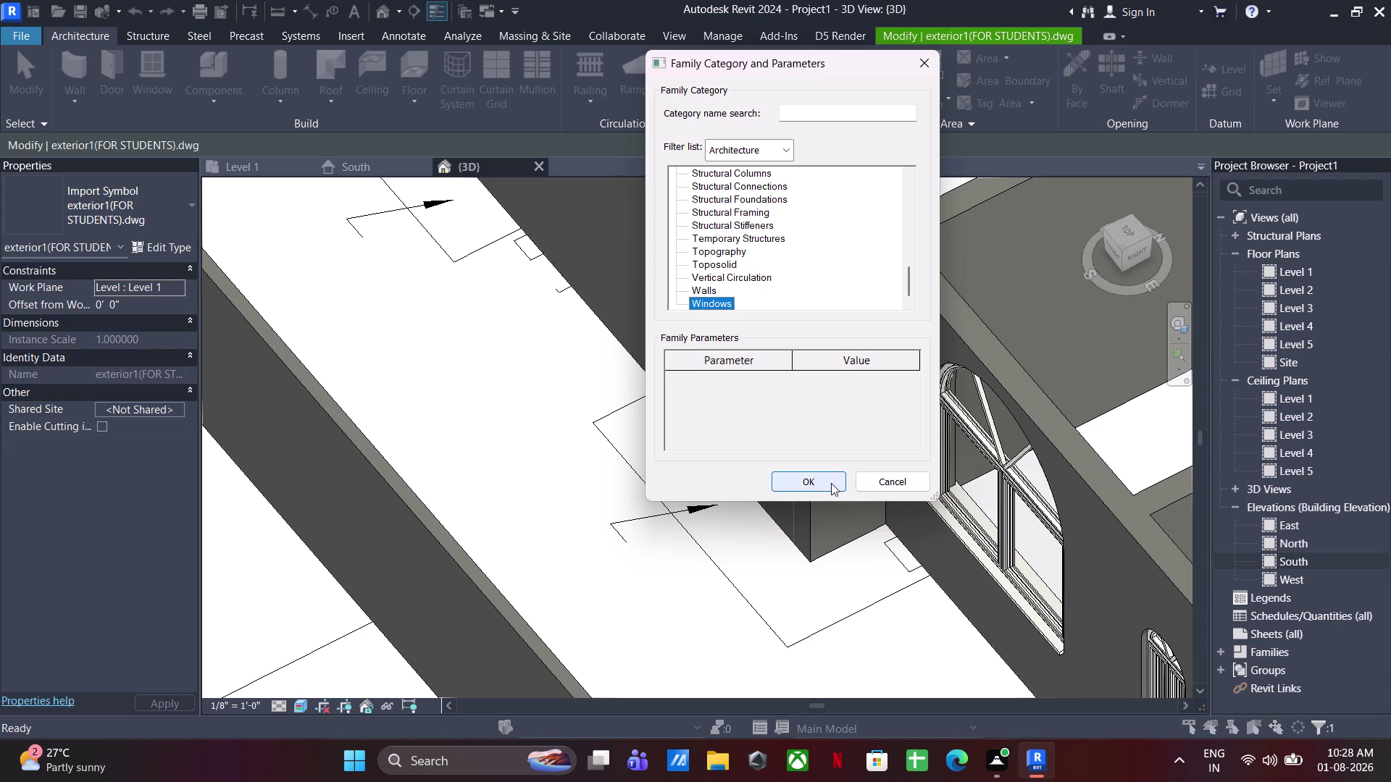
key(Escape)
key(Escape)
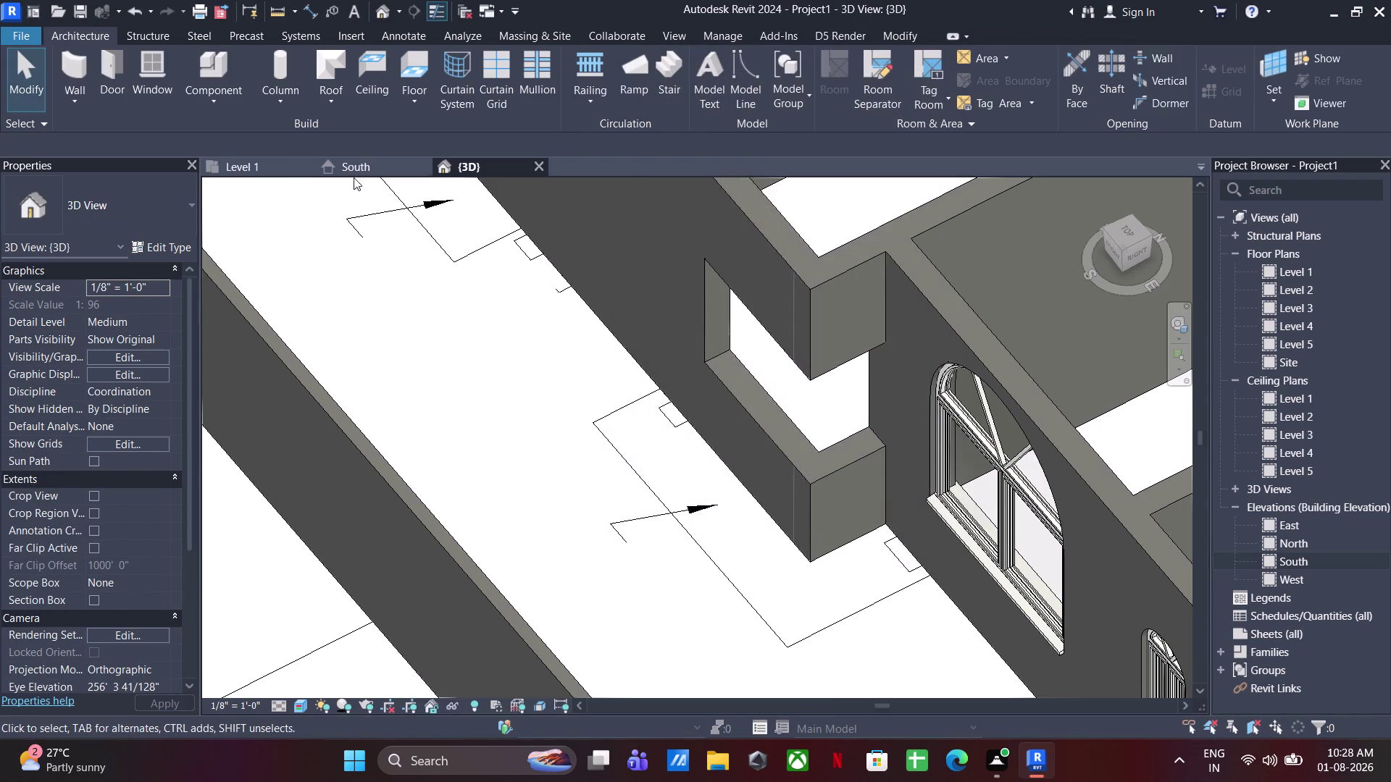
Return to the Level 1 plan and pan to the kitchen's W3 side.
click(279, 166)
scroll(down, 3)
middle_drag(768, 417, 252, 397)
scroll(up, 3)
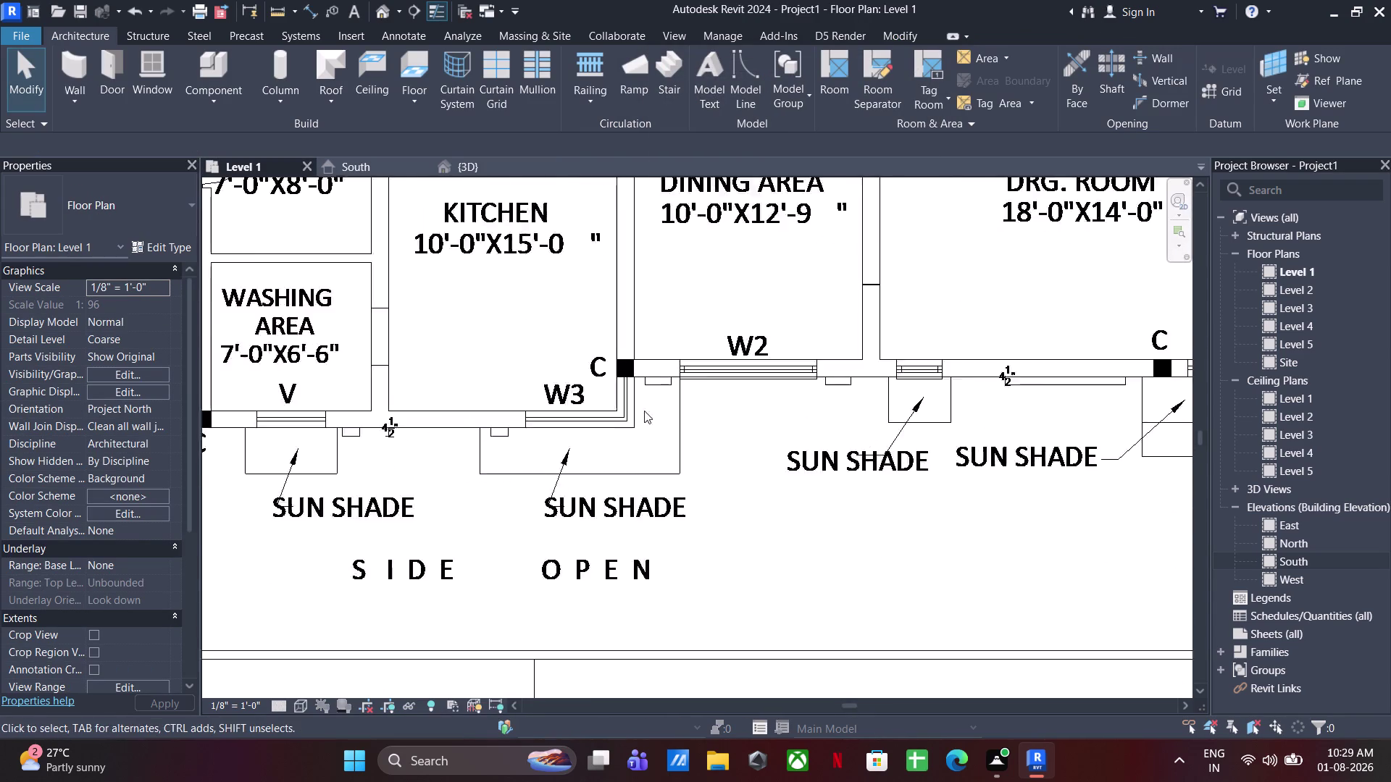
scroll(up, 3)
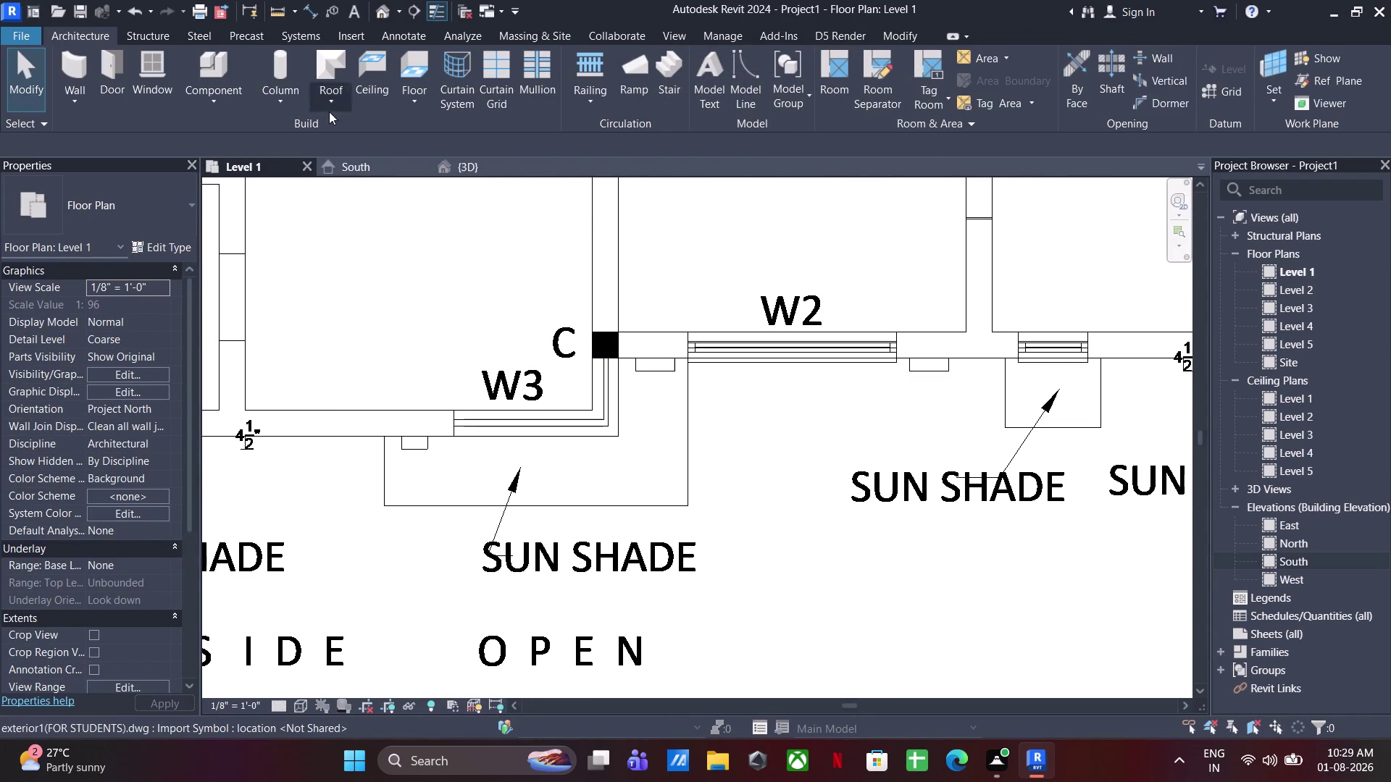
Start a new in-place model in the Windows category.
click(198, 109)
click(252, 155)
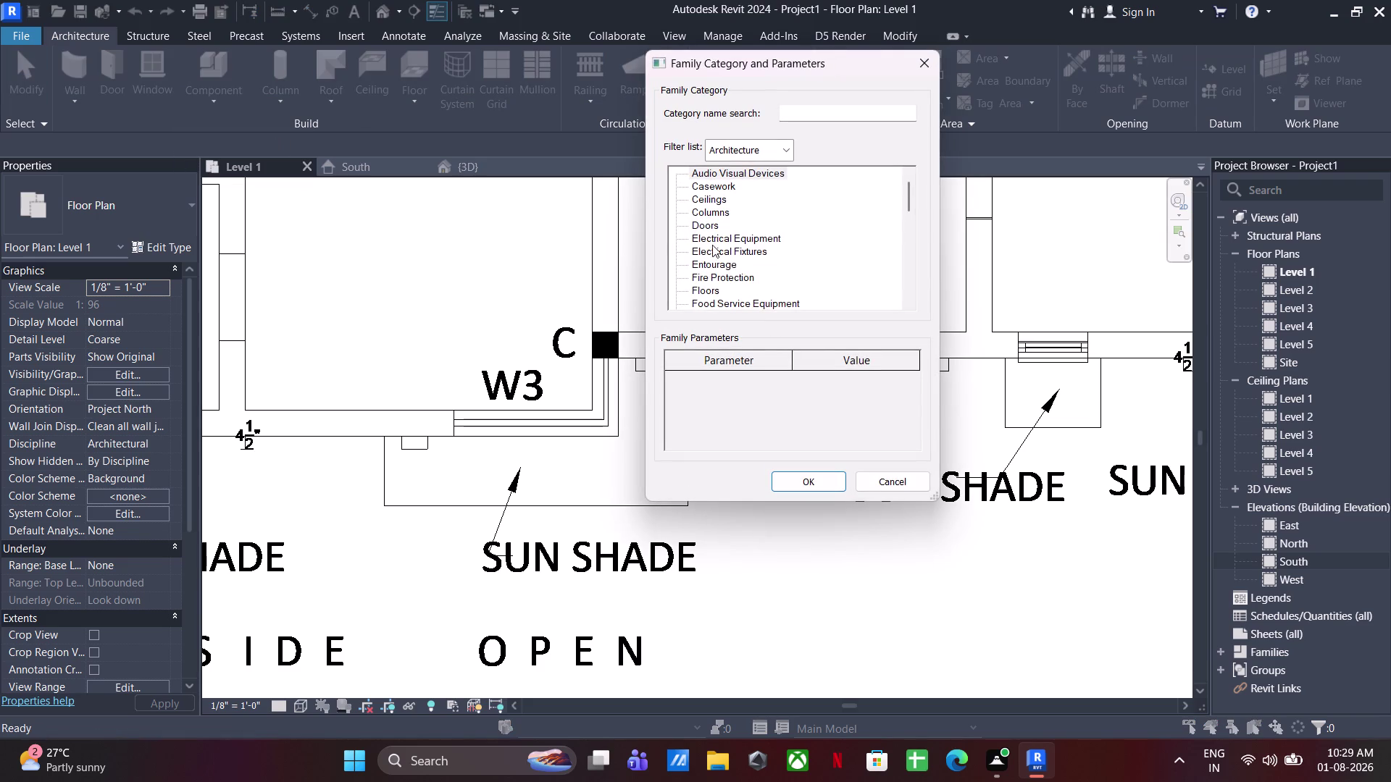
scroll(down, 3)
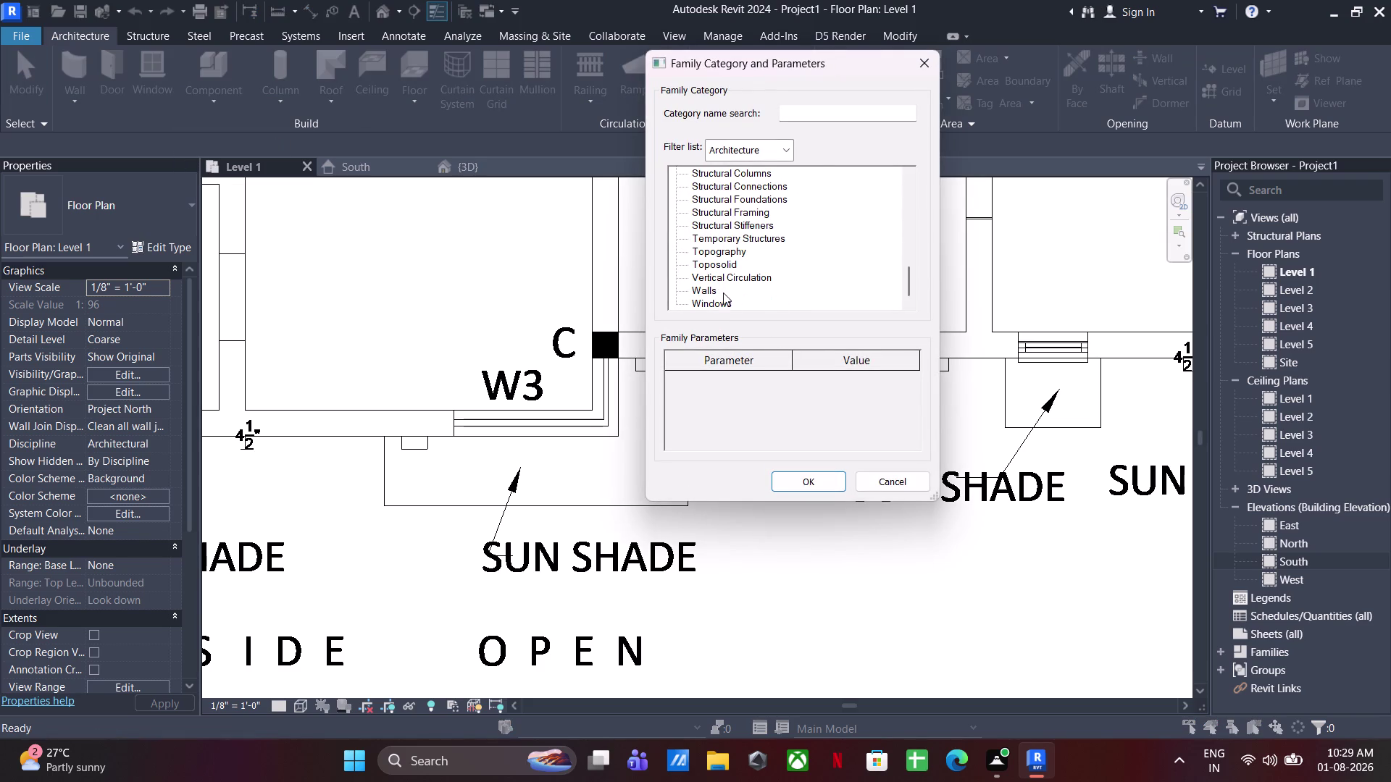
click(720, 304)
click(820, 483)
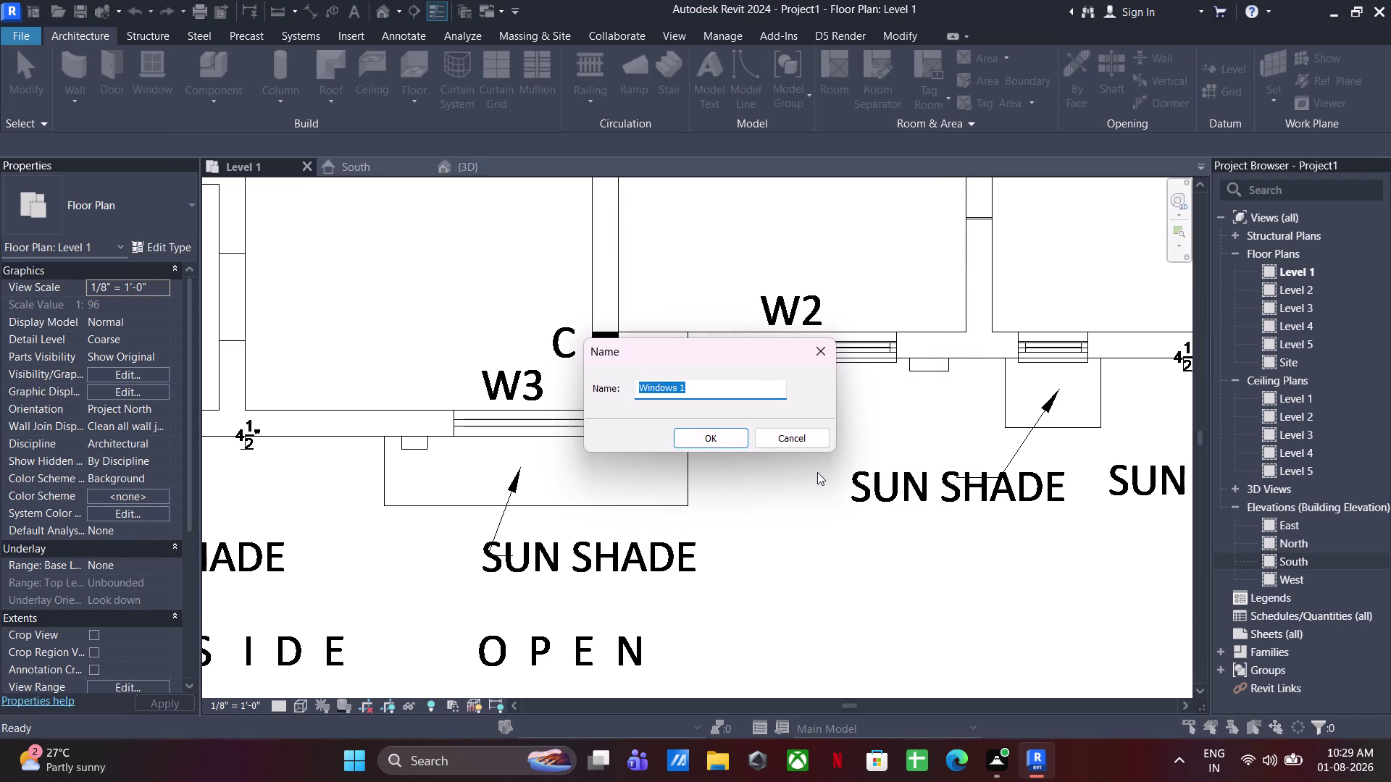
Name the model 'W3 L SHAPE WINDO', correcting a mistyped word along the way.
text(W3)
key(space)
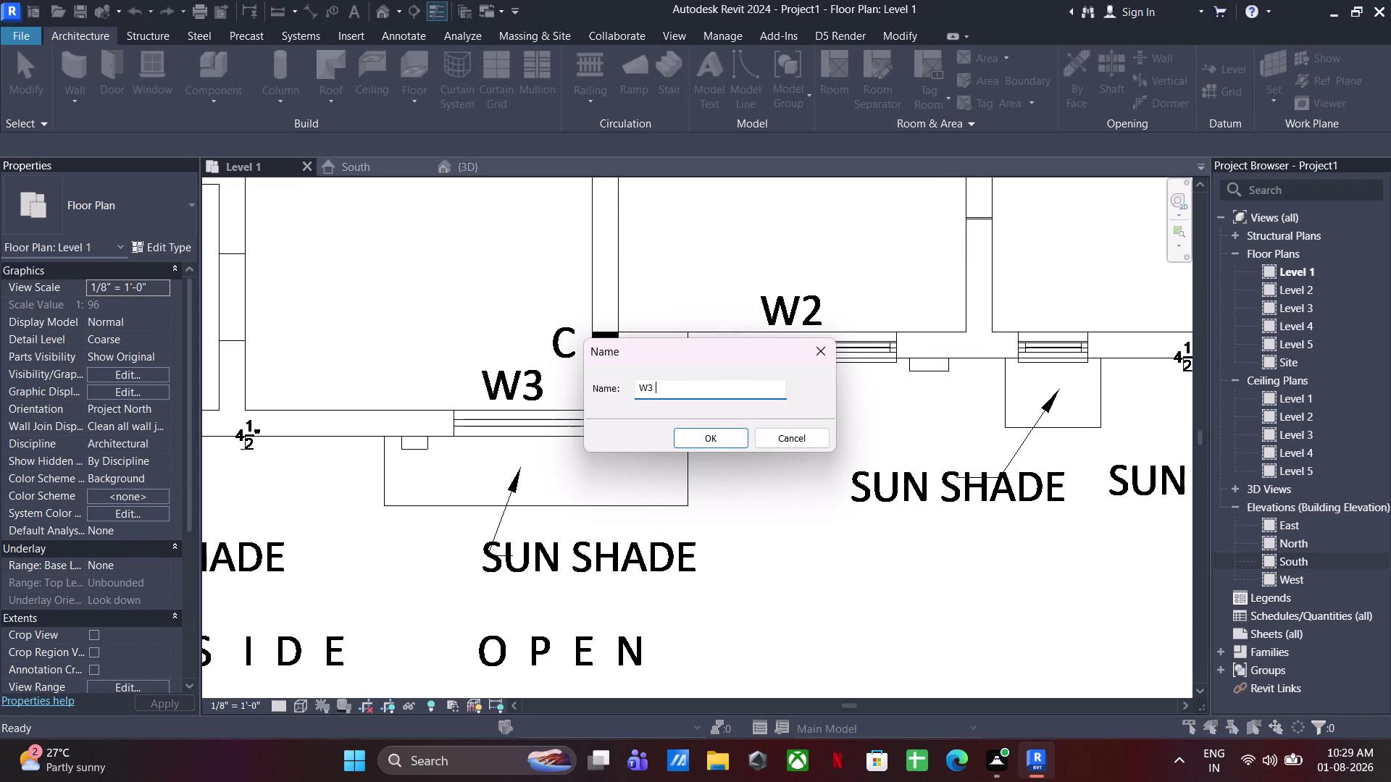
text(WINDO)
key(BackSpace)
key(BackSpace)
key(BackSpace)
key(BackSpace)
key(BackSpace)
text(L SHAPE)
key(space)
text(WINDO)
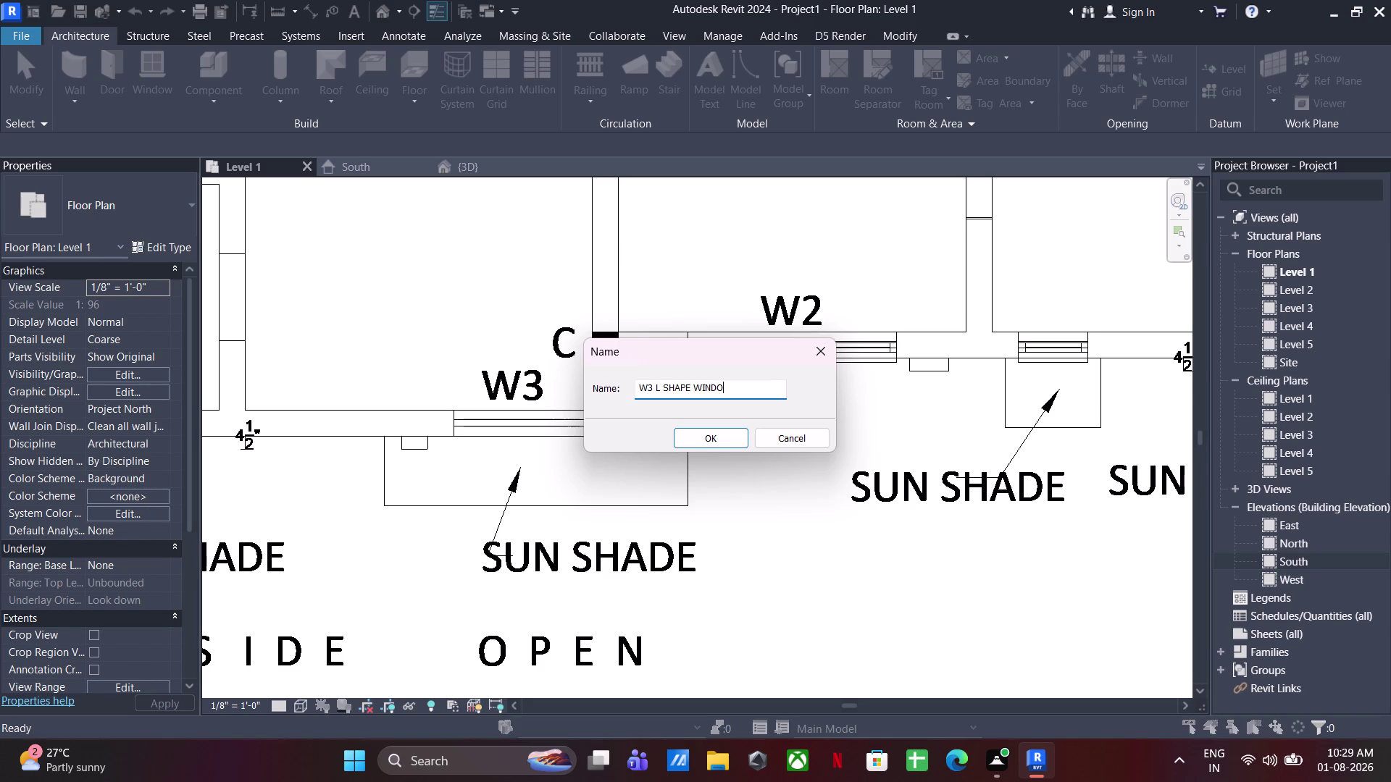
Confirm the name W3 L SHAPE WINDOW and go to the {3D} view.
text(W)
click(696, 432)
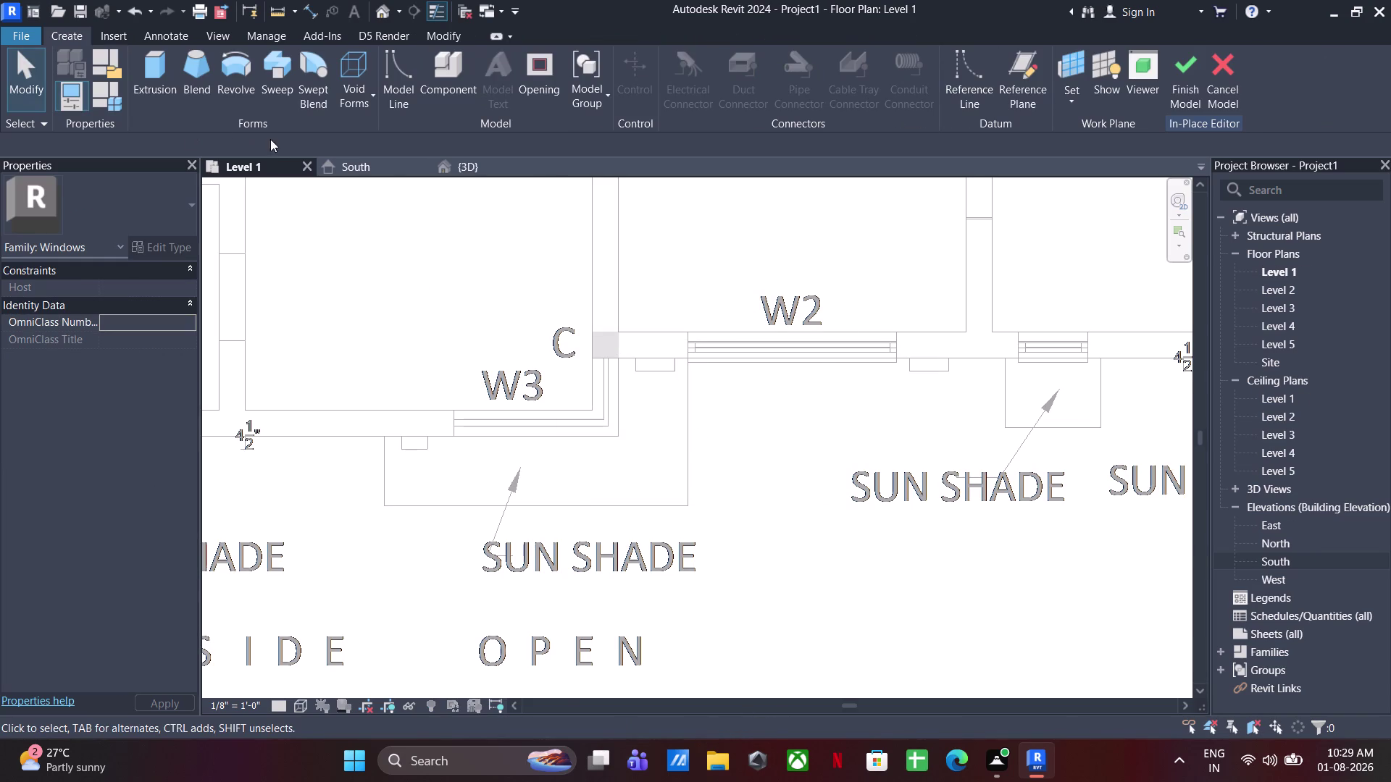
click(470, 166)
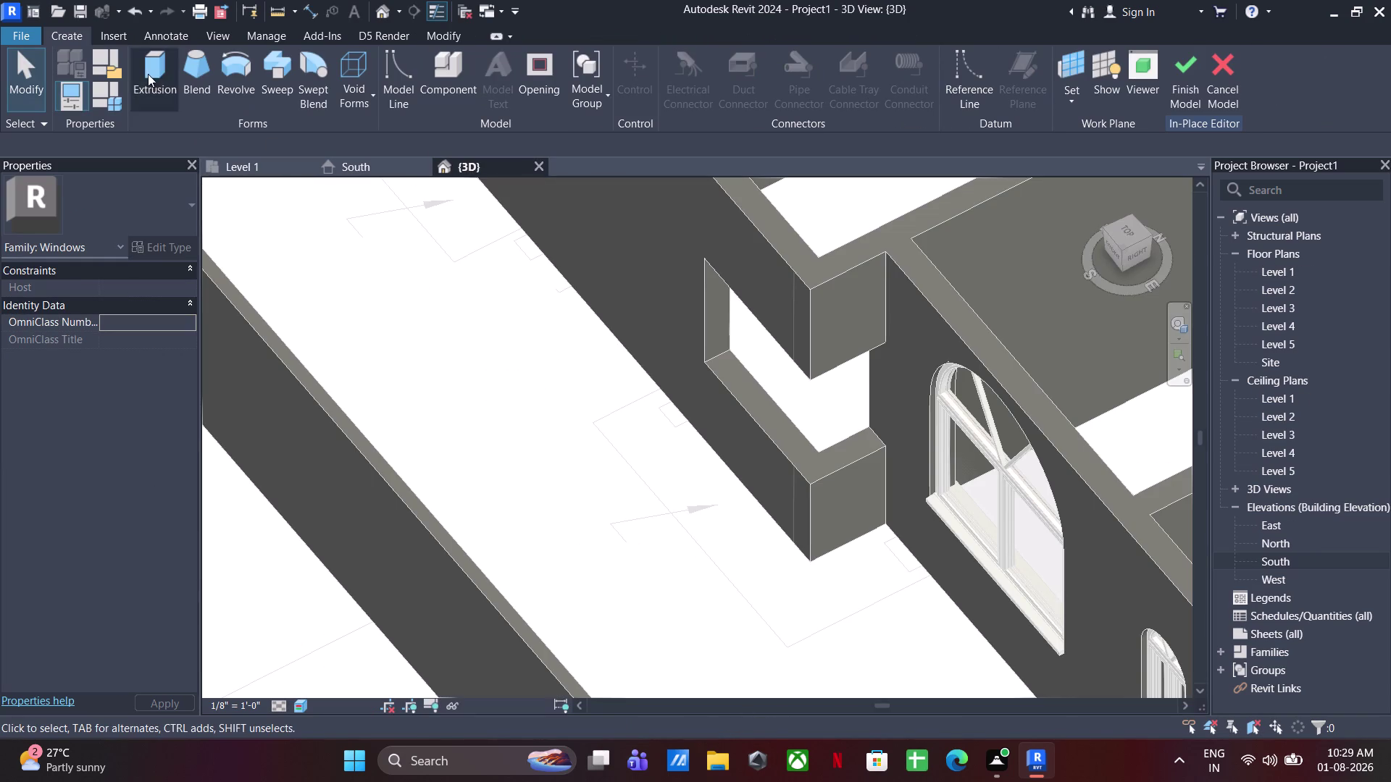
Start an extrusion sketched on the wall face below the opening.
click(148, 74)
click(833, 102)
click(853, 177)
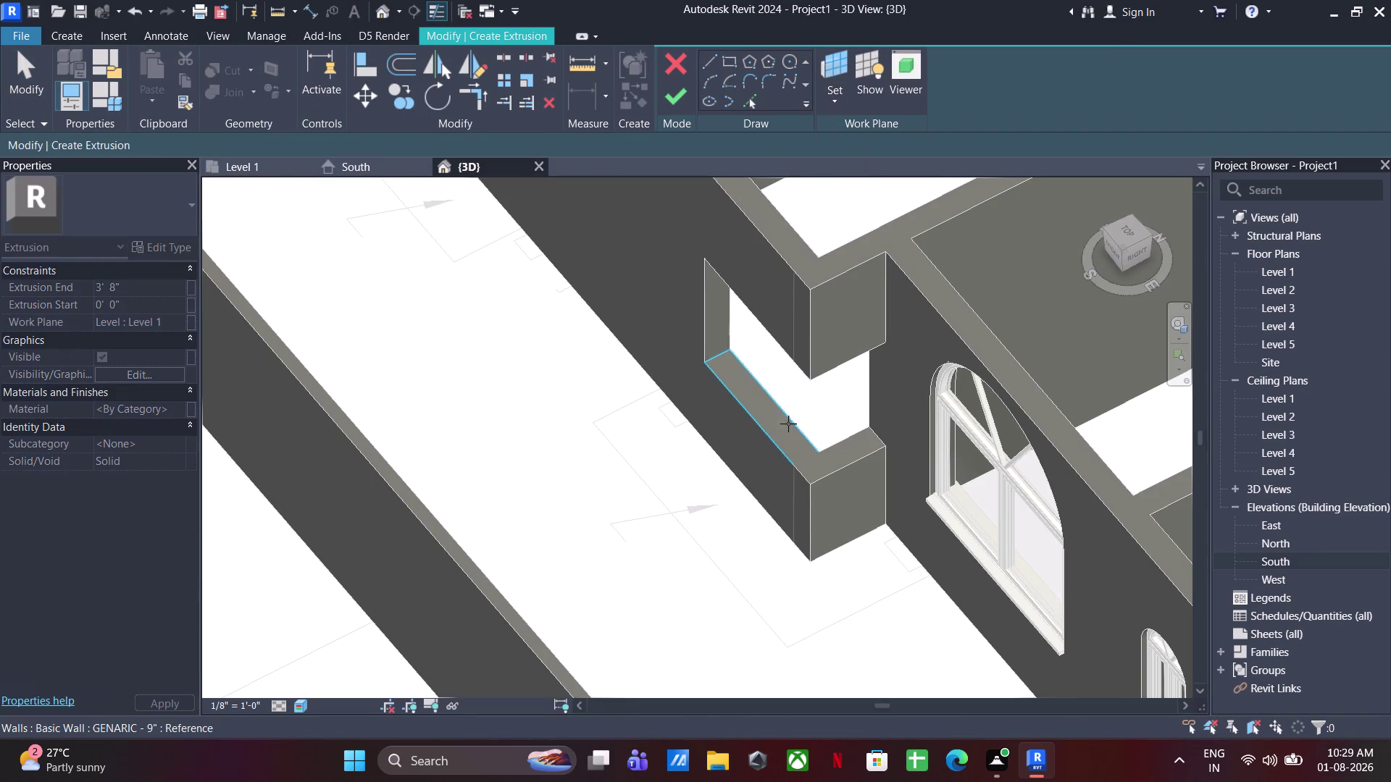
click(842, 443)
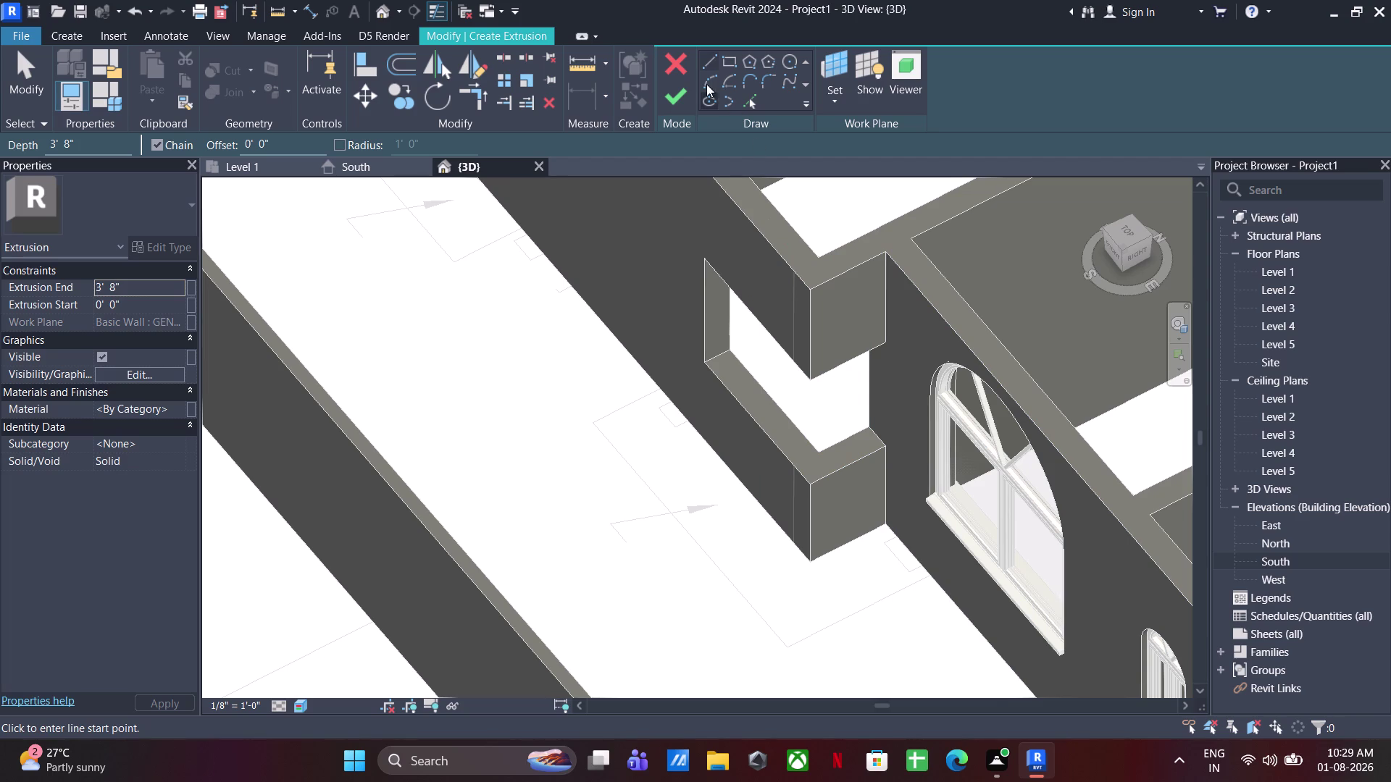
Sketch the closed L-shaped sill outline along the opening's bottom edge.
click(700, 61)
click(707, 361)
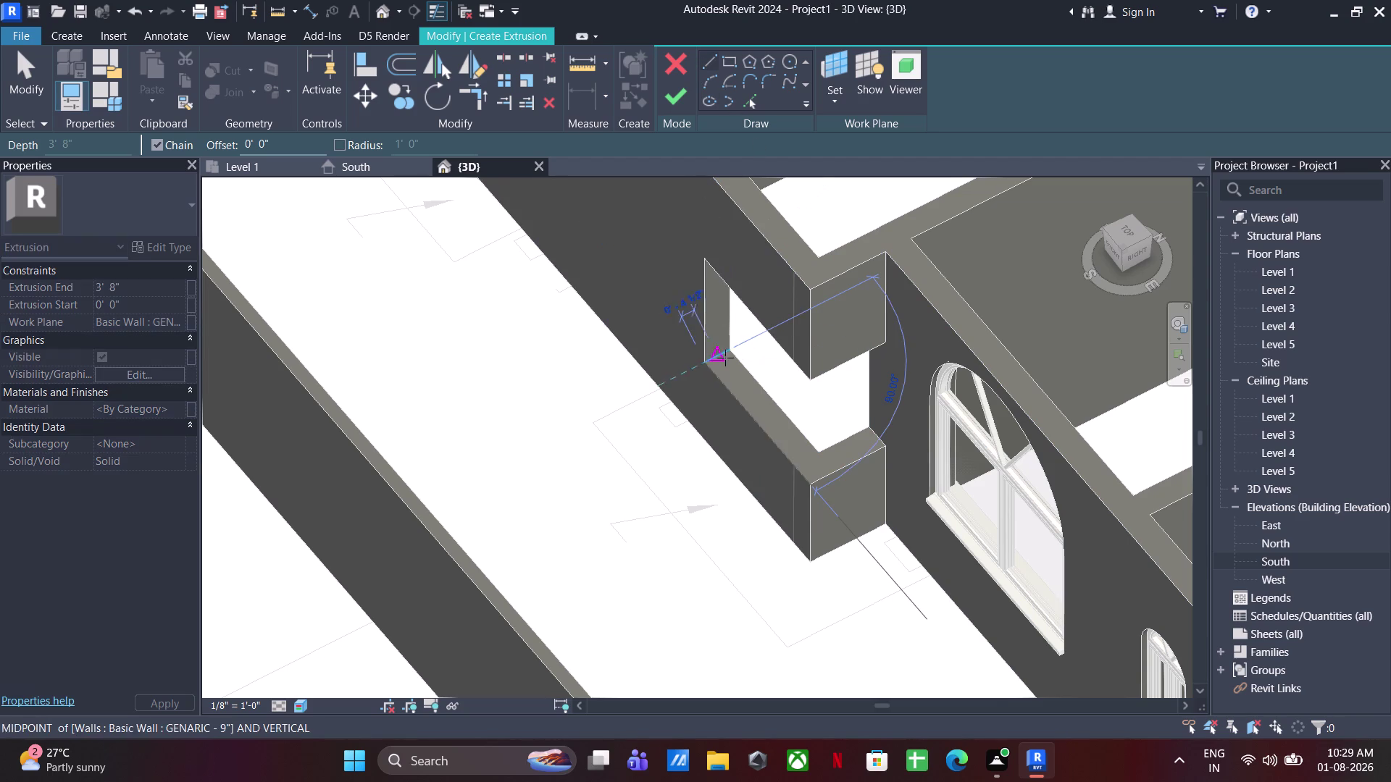
click(733, 351)
click(825, 450)
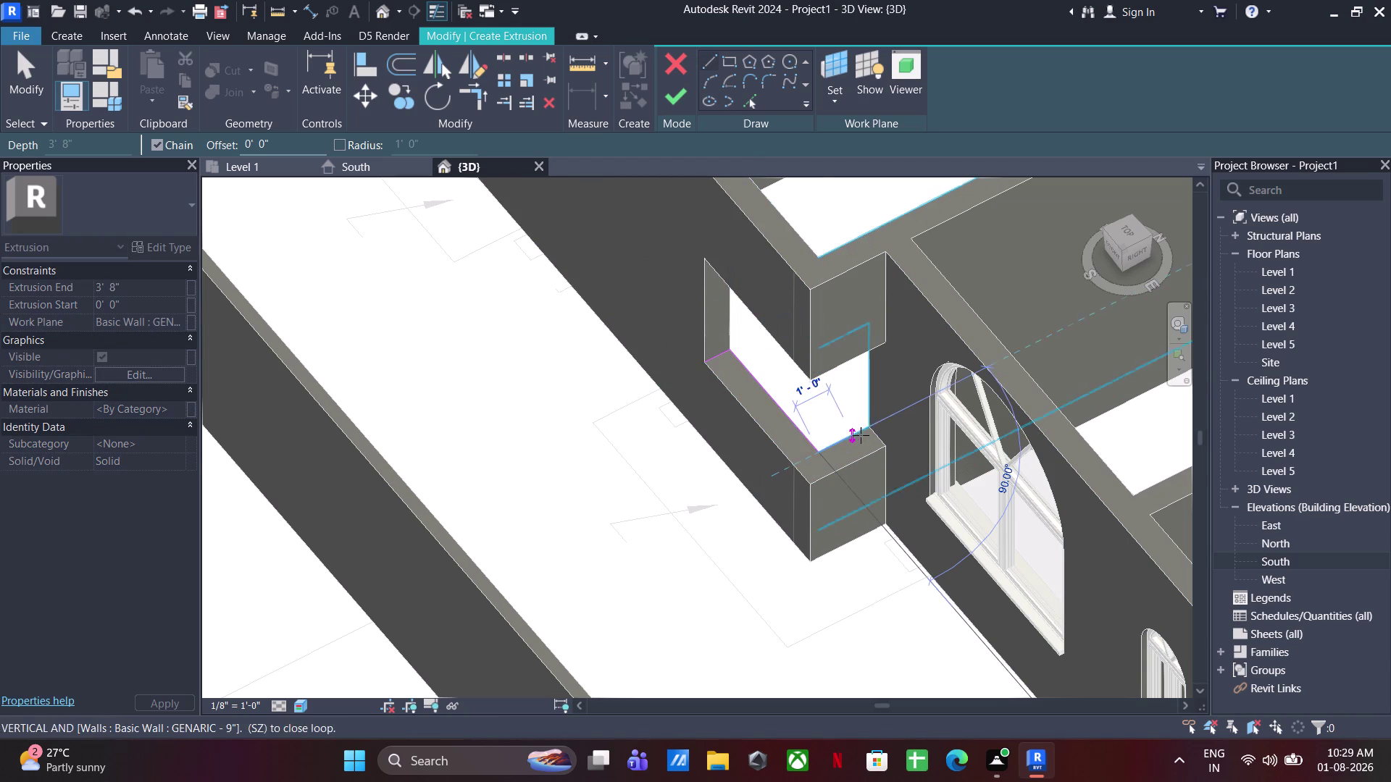
click(874, 430)
click(886, 447)
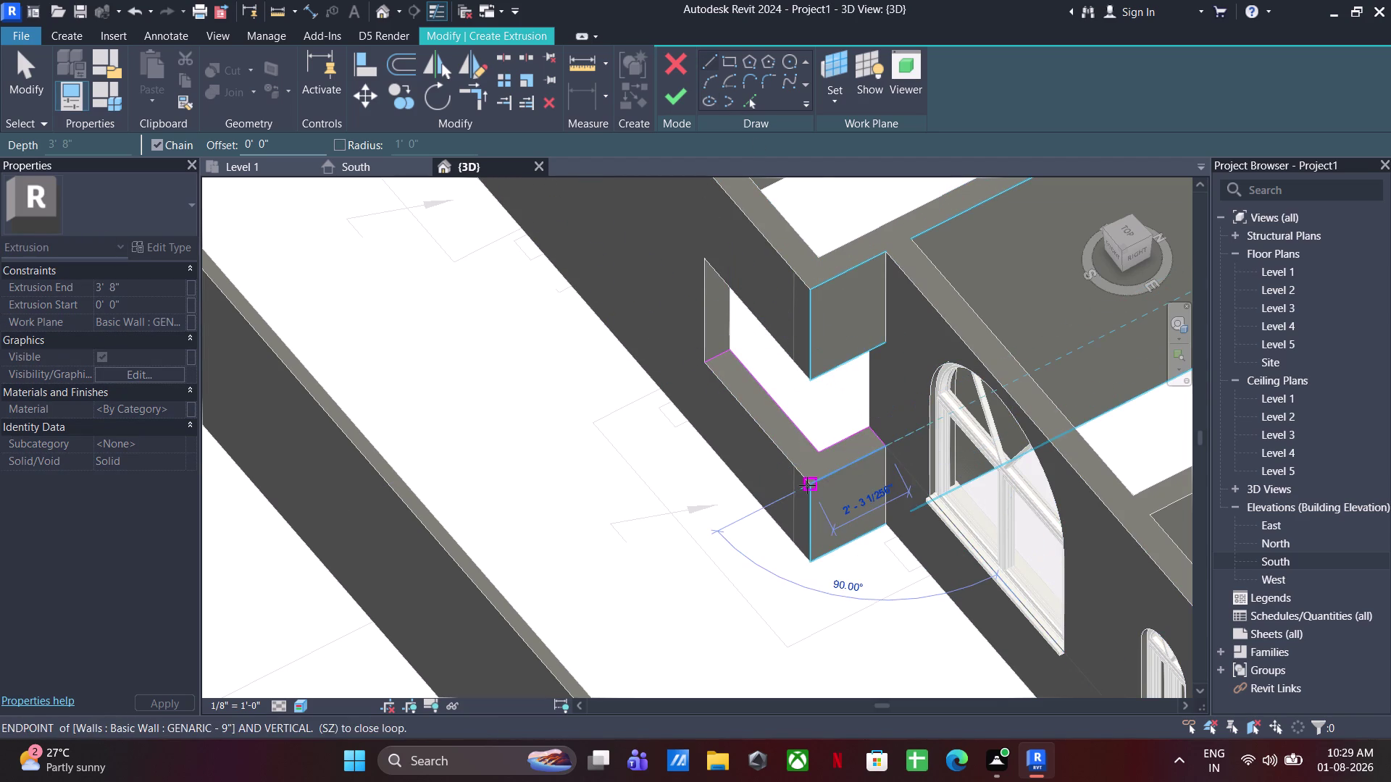
click(807, 485)
click(706, 361)
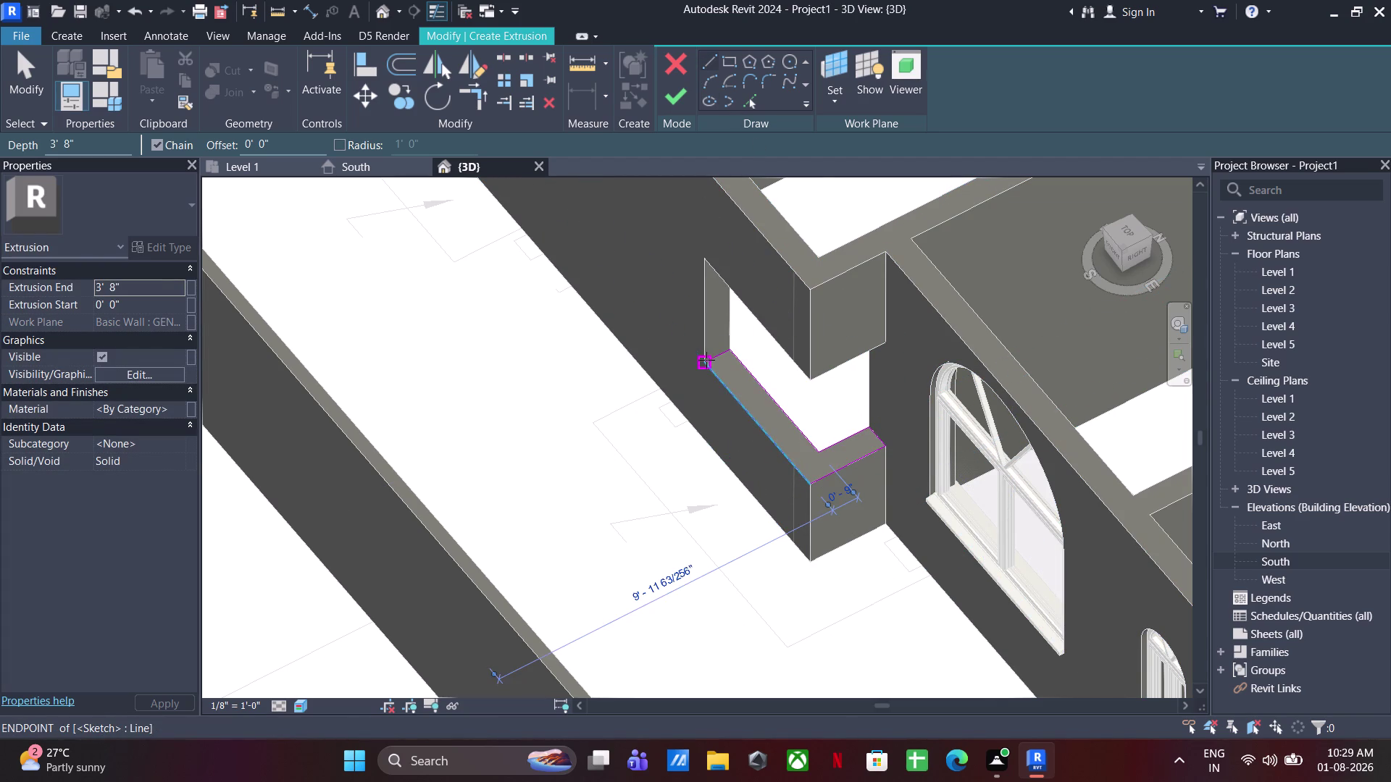
key(Escape)
key(Escape)
key(Escape)
key(Escape)
Set the extrusion end to 2 1/2" and finish the sill extrusion.
click(178, 285)
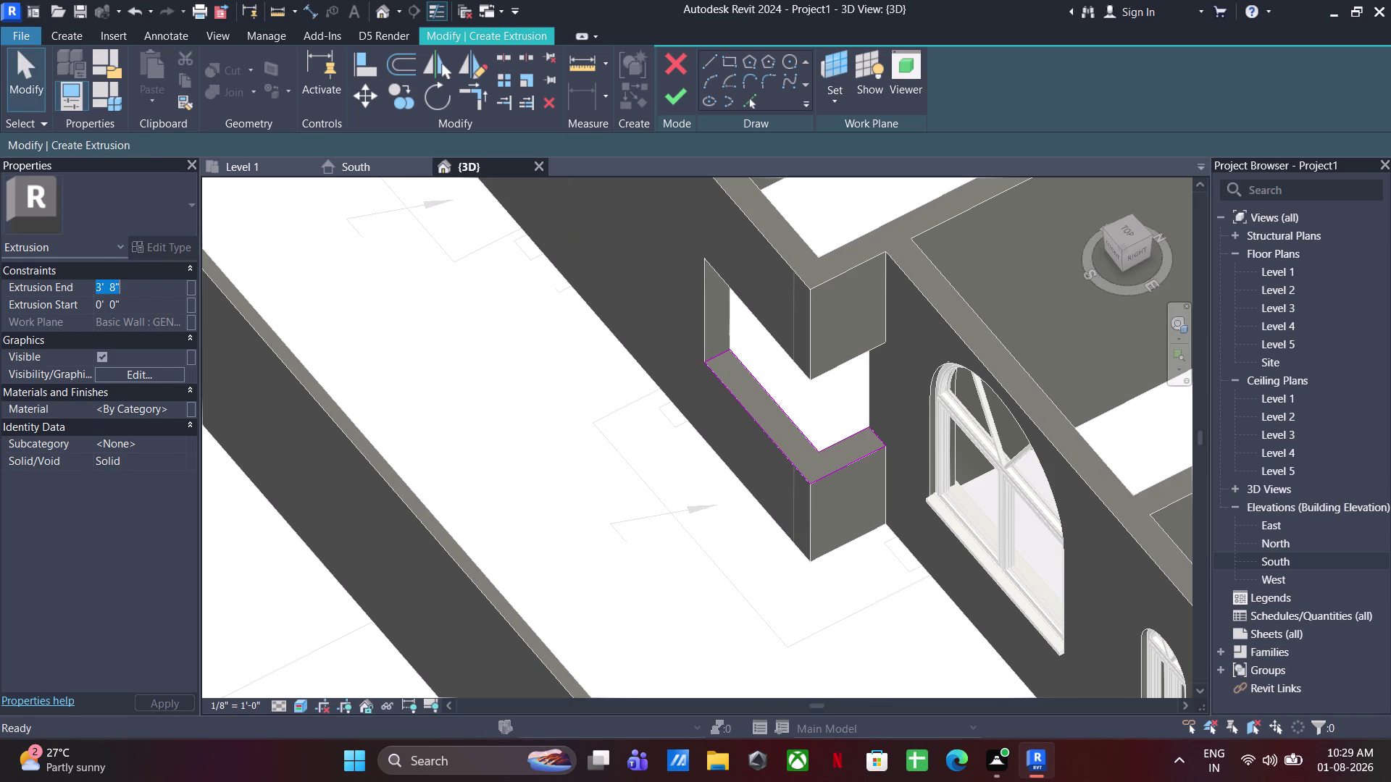
text(2.5")
key(Return)
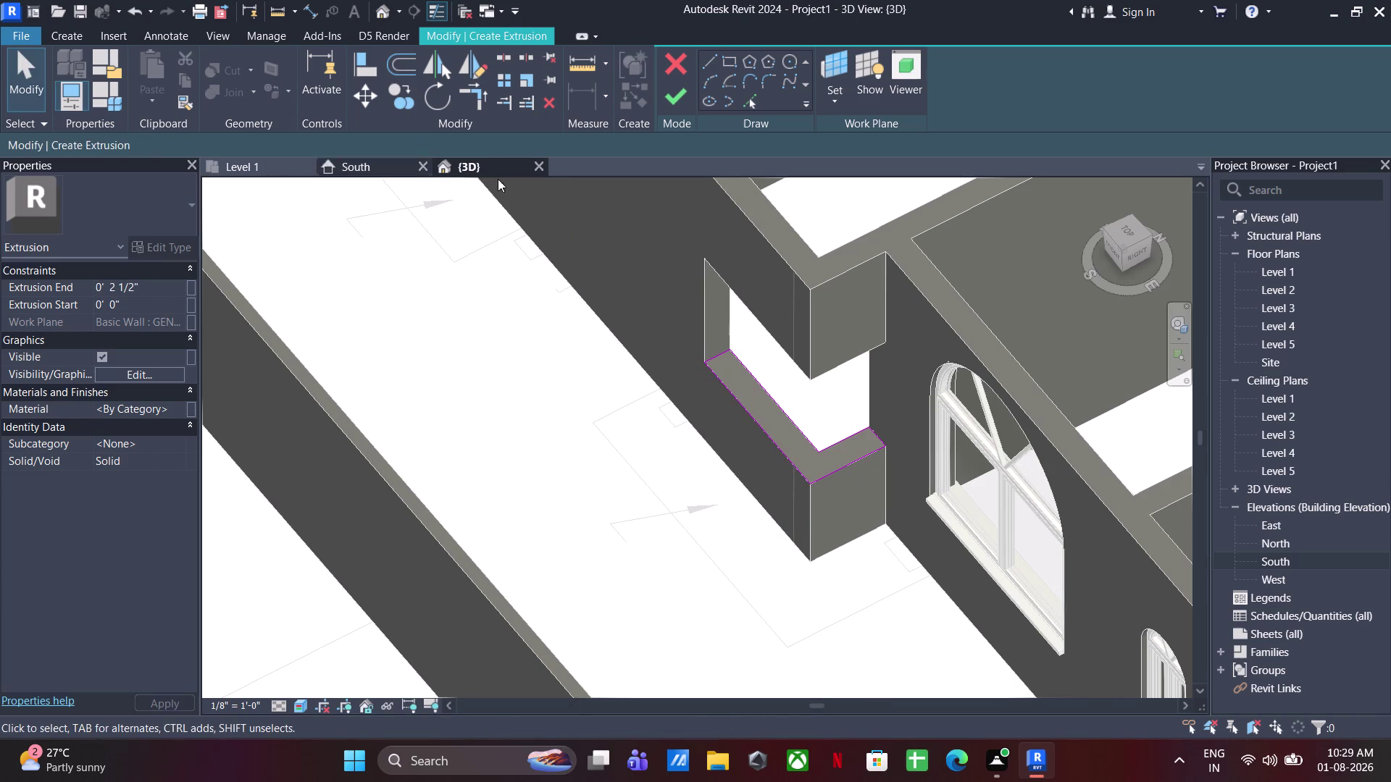
click(684, 96)
middle_drag(681, 477, 573, 459)
middle_drag(698, 453, 755, 323)
click(802, 290)
middle_drag(754, 346, 755, 434)
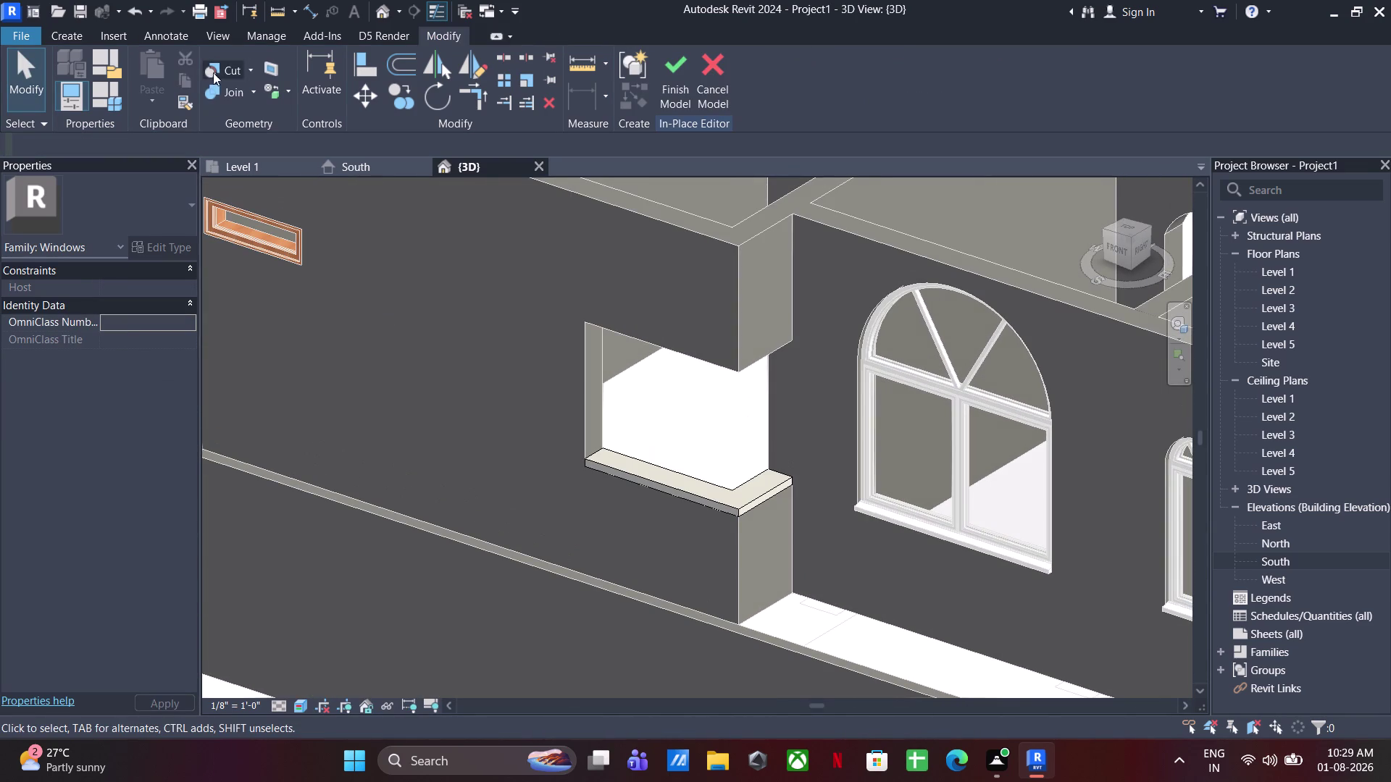
click(80, 27)
click(150, 76)
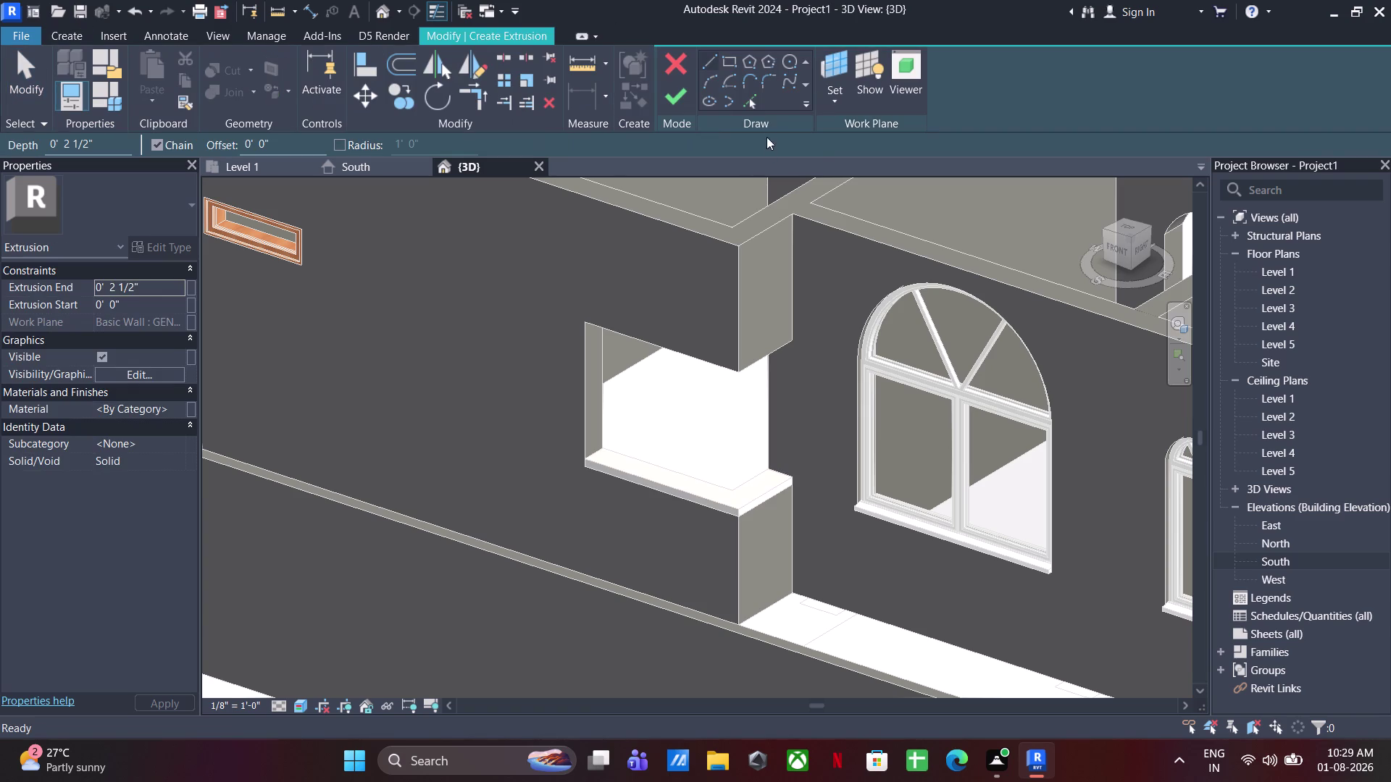
Begin the head extrusion and orbit to view the top of the opening.
click(822, 110)
click(845, 164)
middle_drag(839, 356, 739, 62)
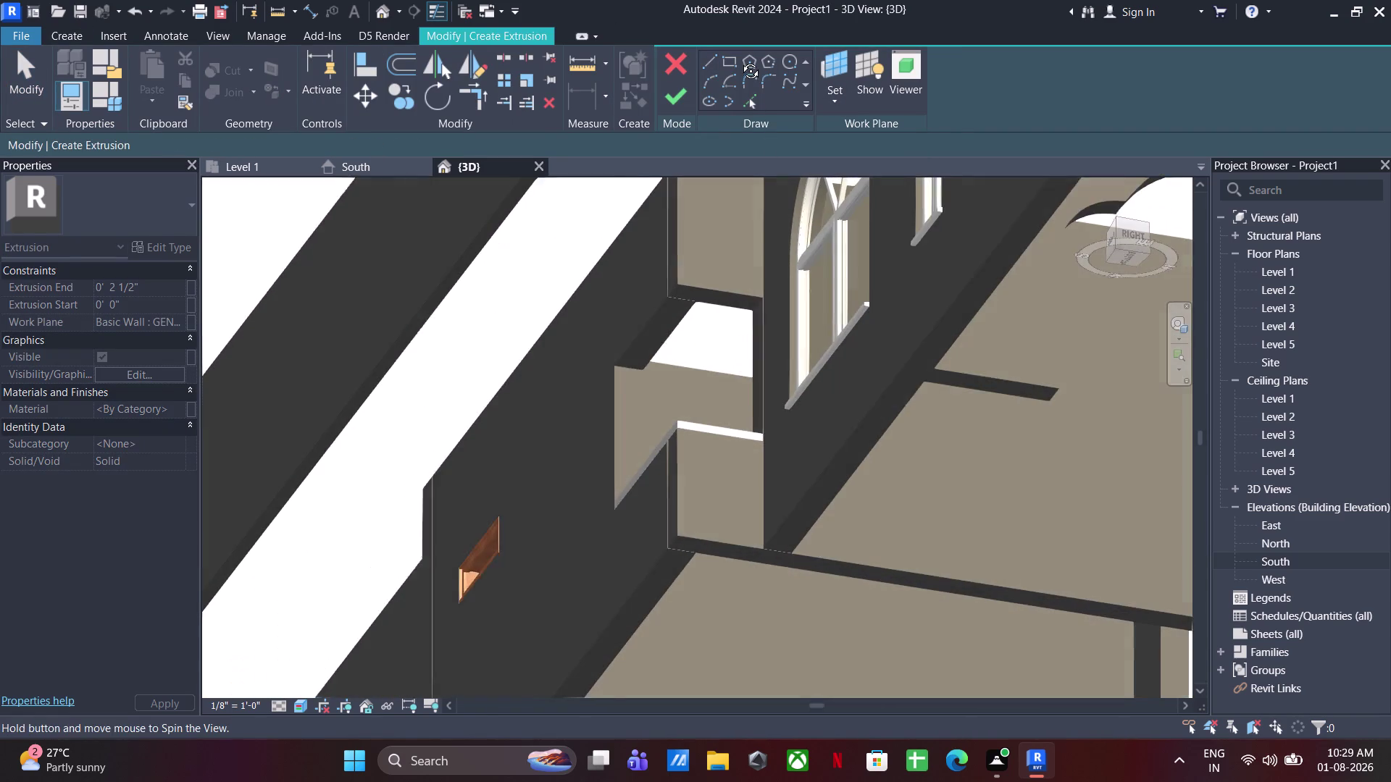
middle_drag(739, 62, 739, 60)
click(665, 340)
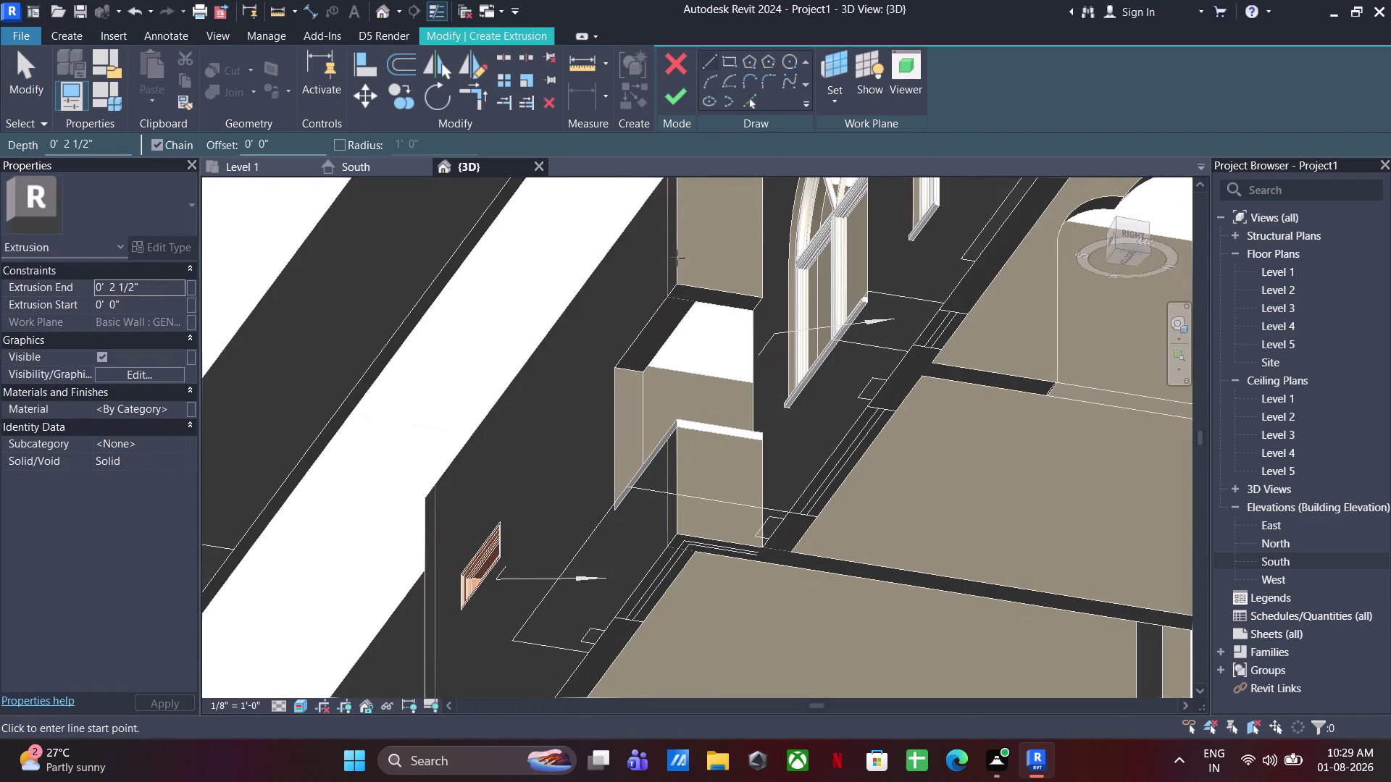
scroll(up, 3)
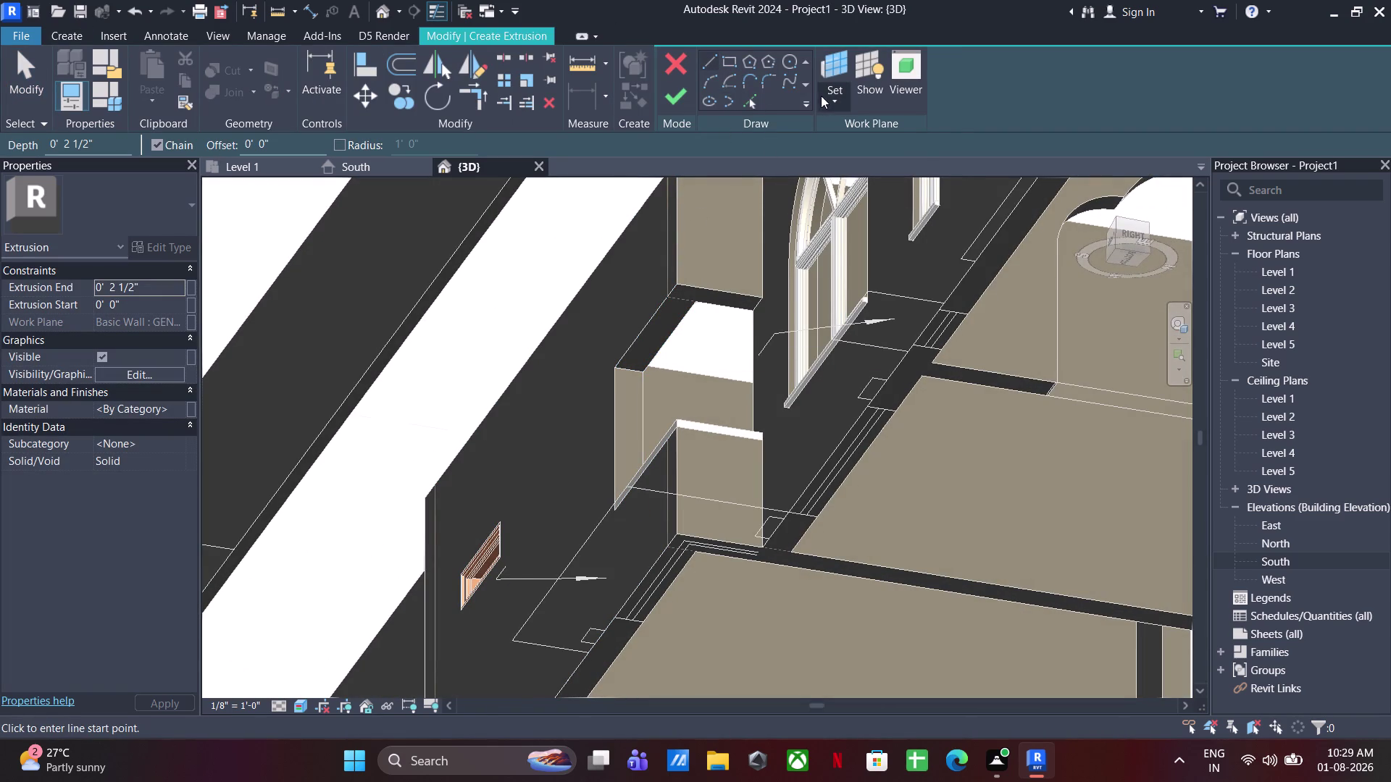
Set the sketch work plane to the face above the opening.
click(827, 99)
click(850, 176)
click(722, 305)
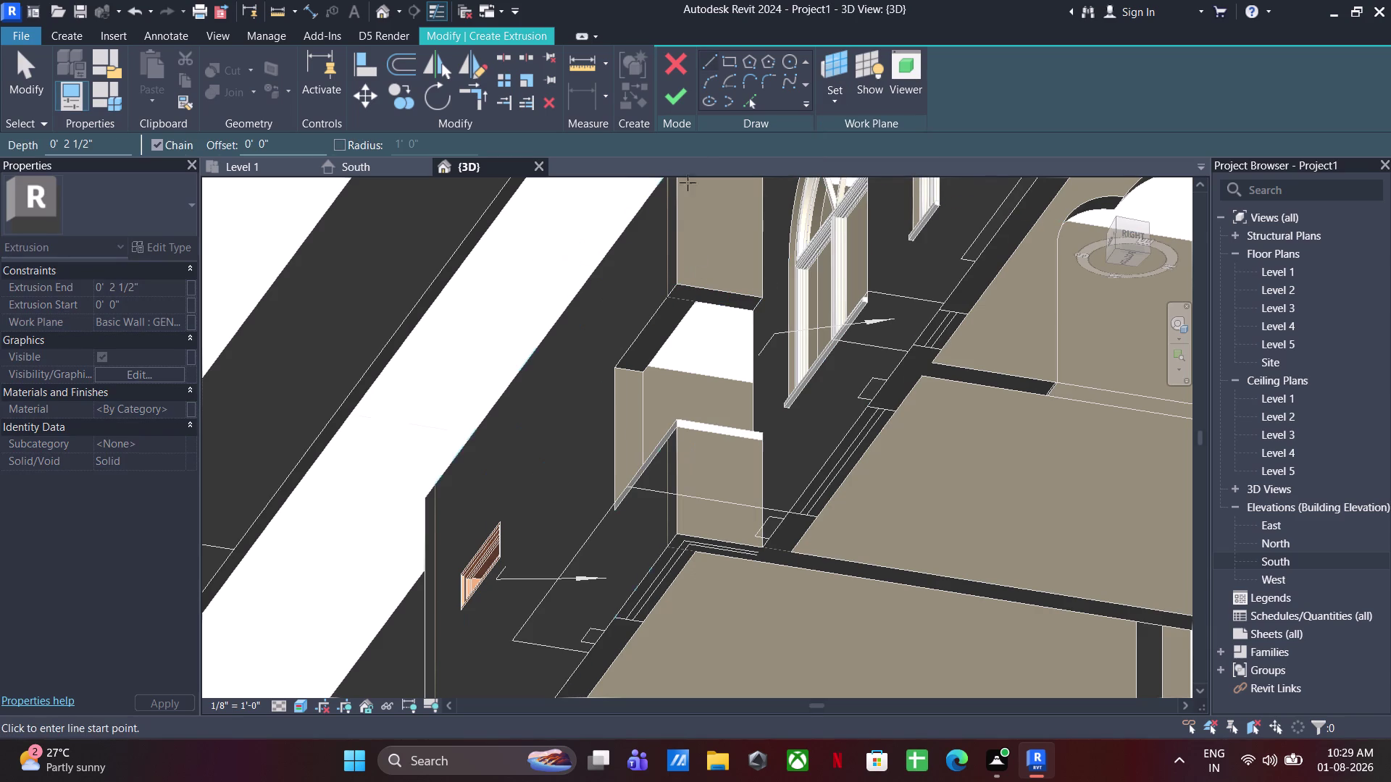
click(709, 62)
Sketch the closed L-shaped head outline along the top edge and finish the extrusion.
click(614, 370)
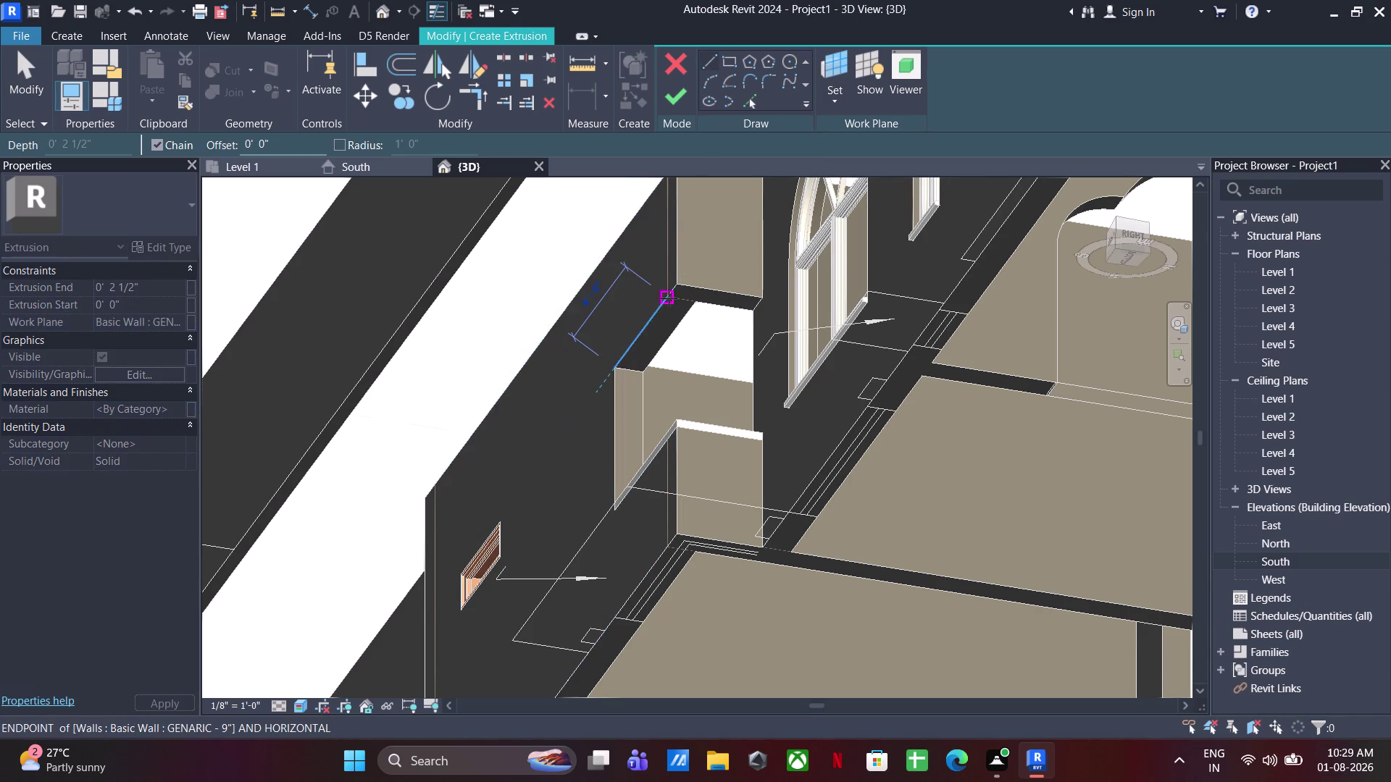
click(678, 281)
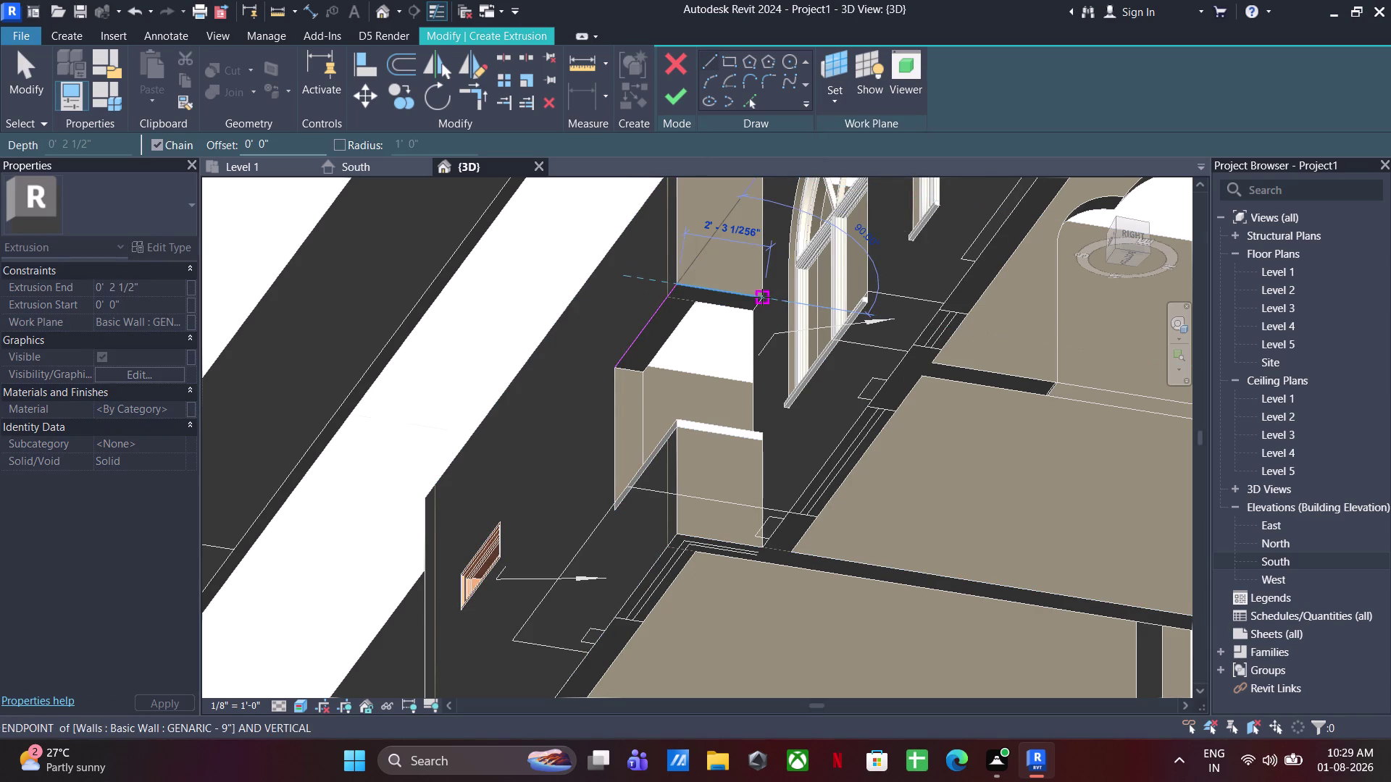
click(762, 297)
click(759, 312)
click(694, 298)
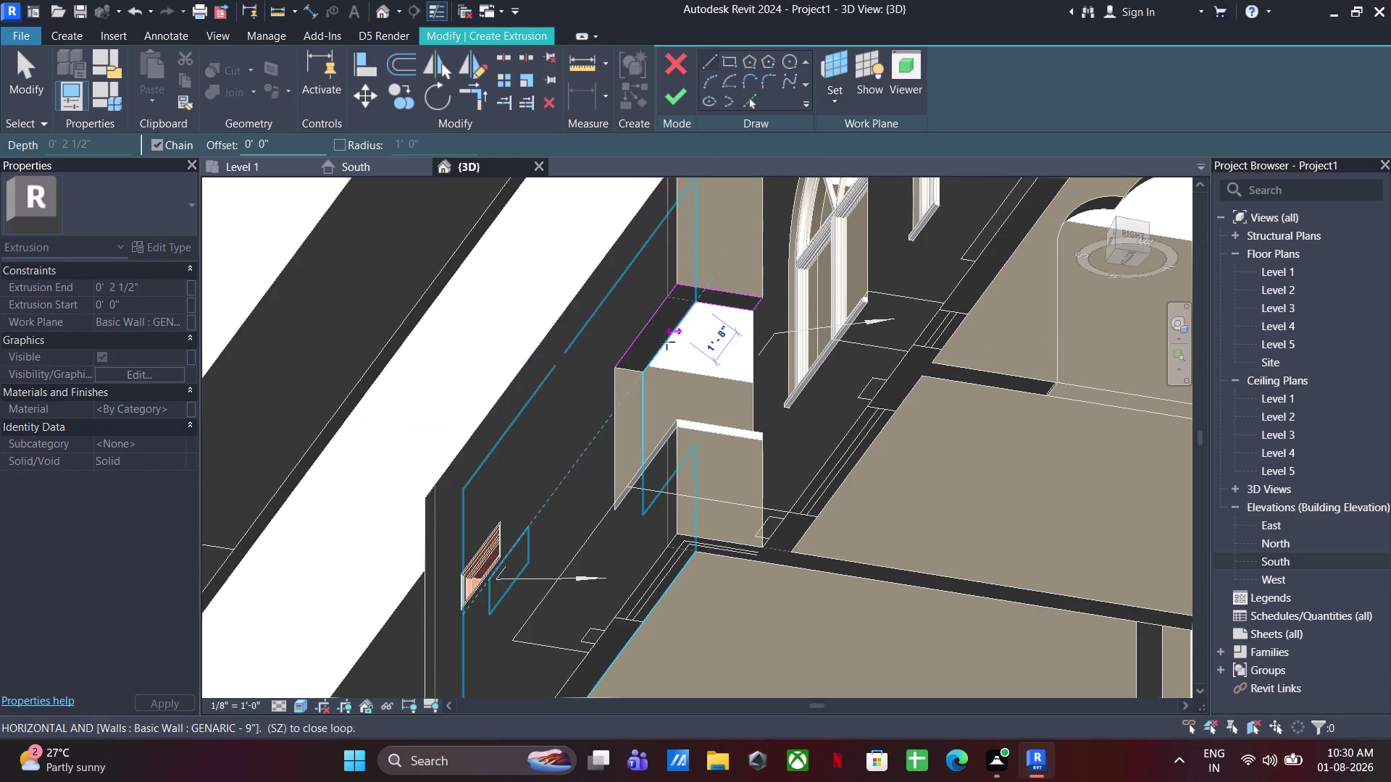
click(643, 375)
click(617, 365)
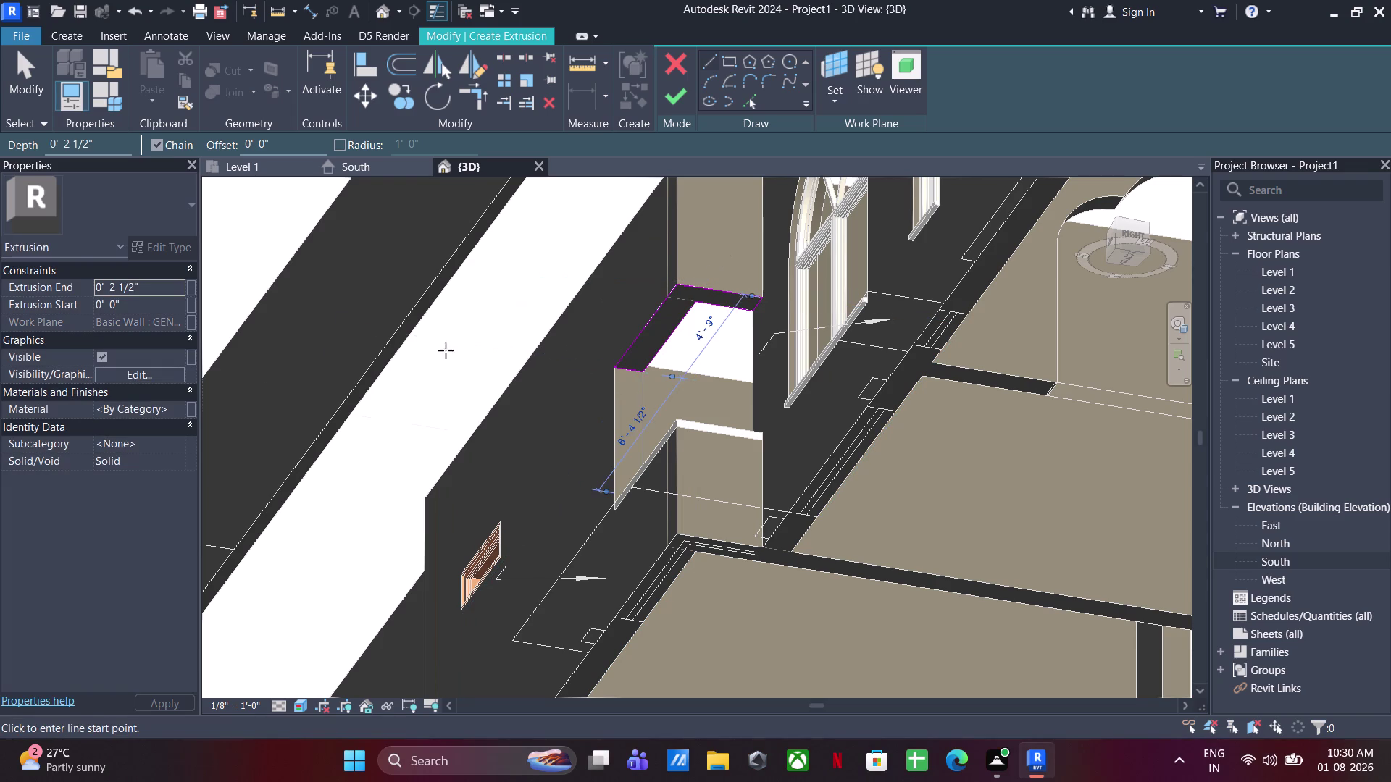
key(Escape)
key(Escape)
key(Escape)
click(682, 103)
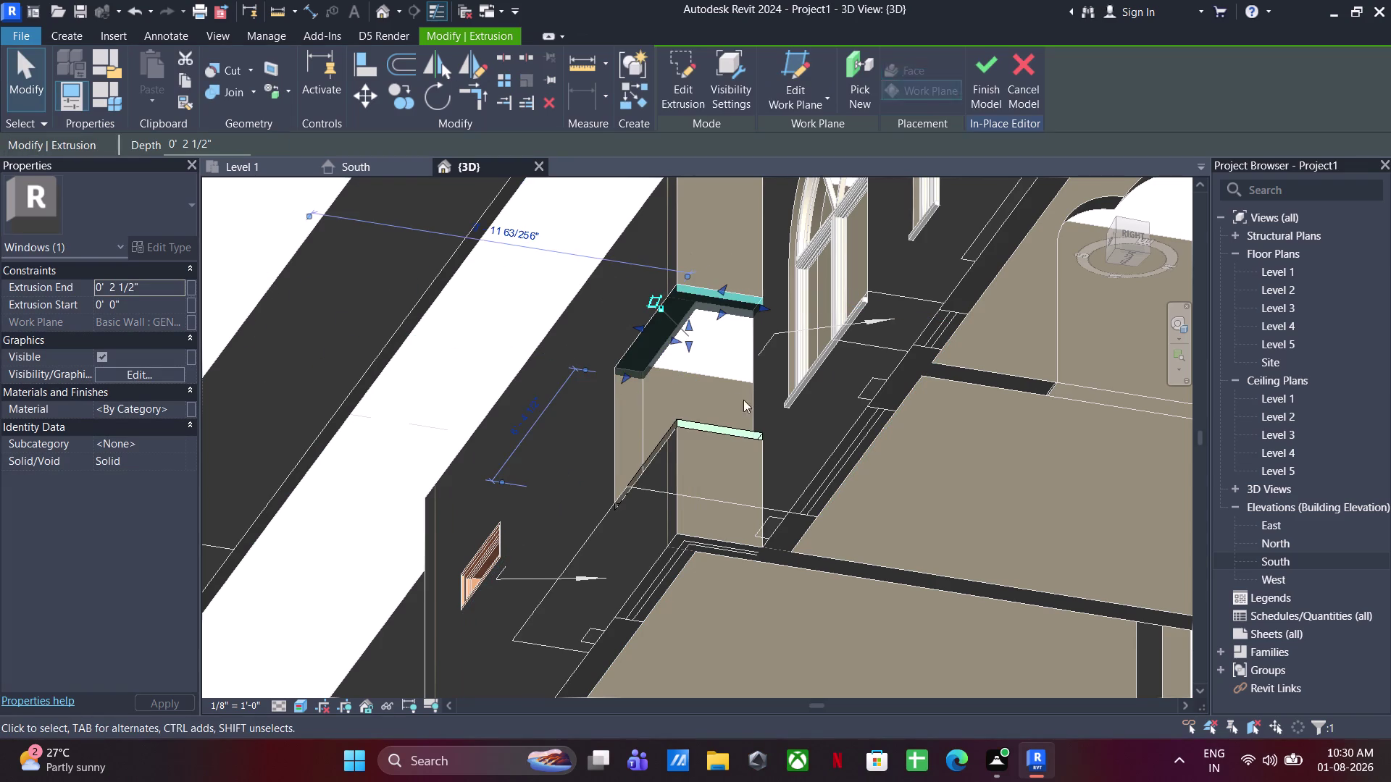
Orbit and select the head and sill pieces to check them from the front.
middle_drag(732, 392, 791, 629)
drag(843, 333, 645, 540)
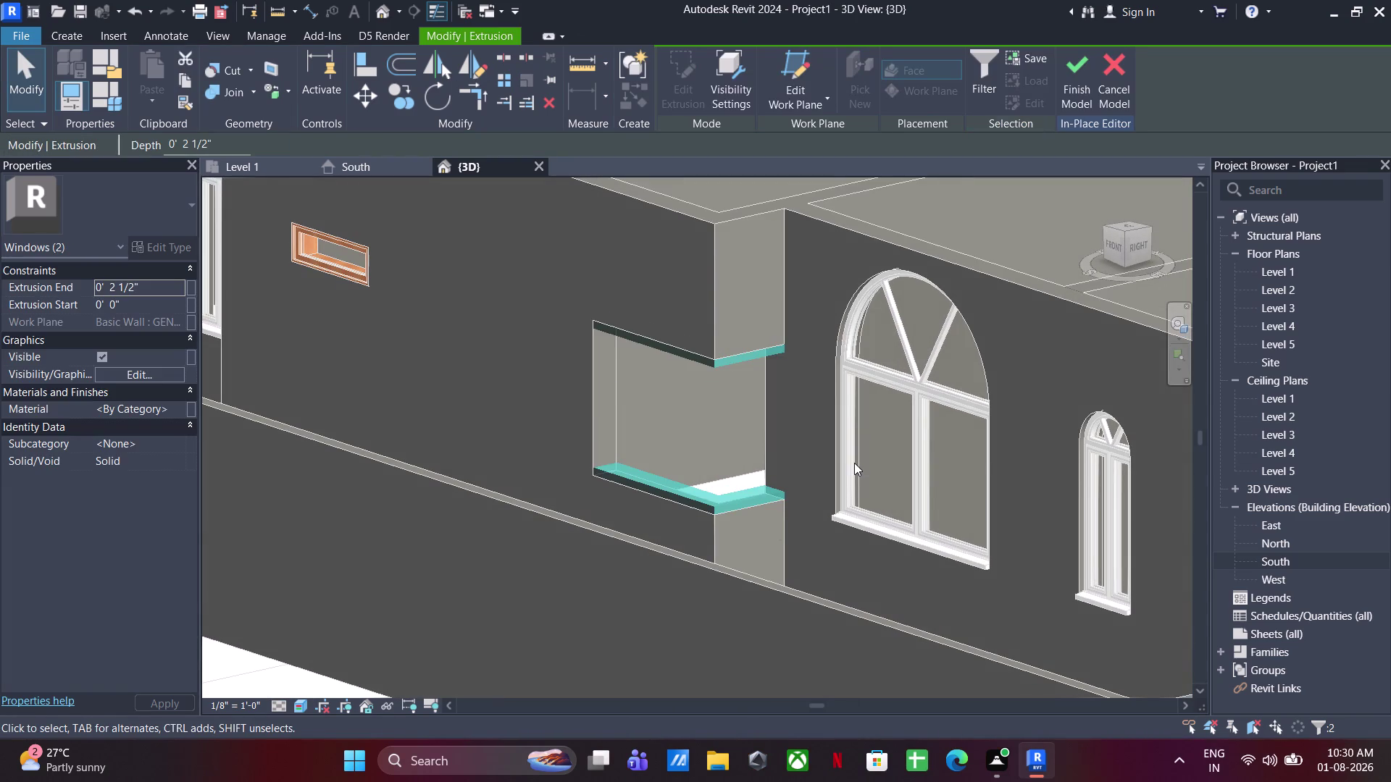
click(811, 473)
middle_drag(813, 449, 763, 517)
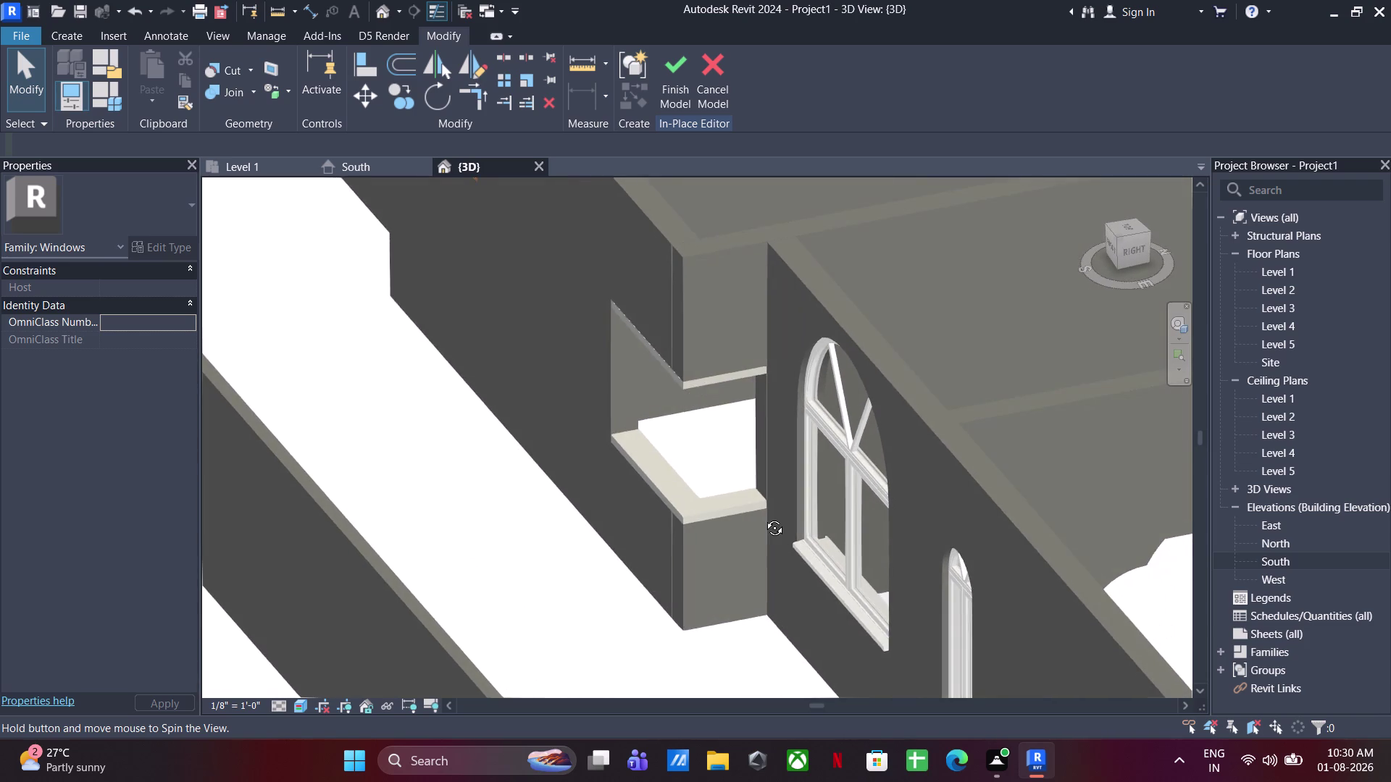
Extrude a rectangular jamb piece on one side face of the corner window opening.
middle_drag(764, 518, 763, 511)
scroll(up, 3)
click(60, 33)
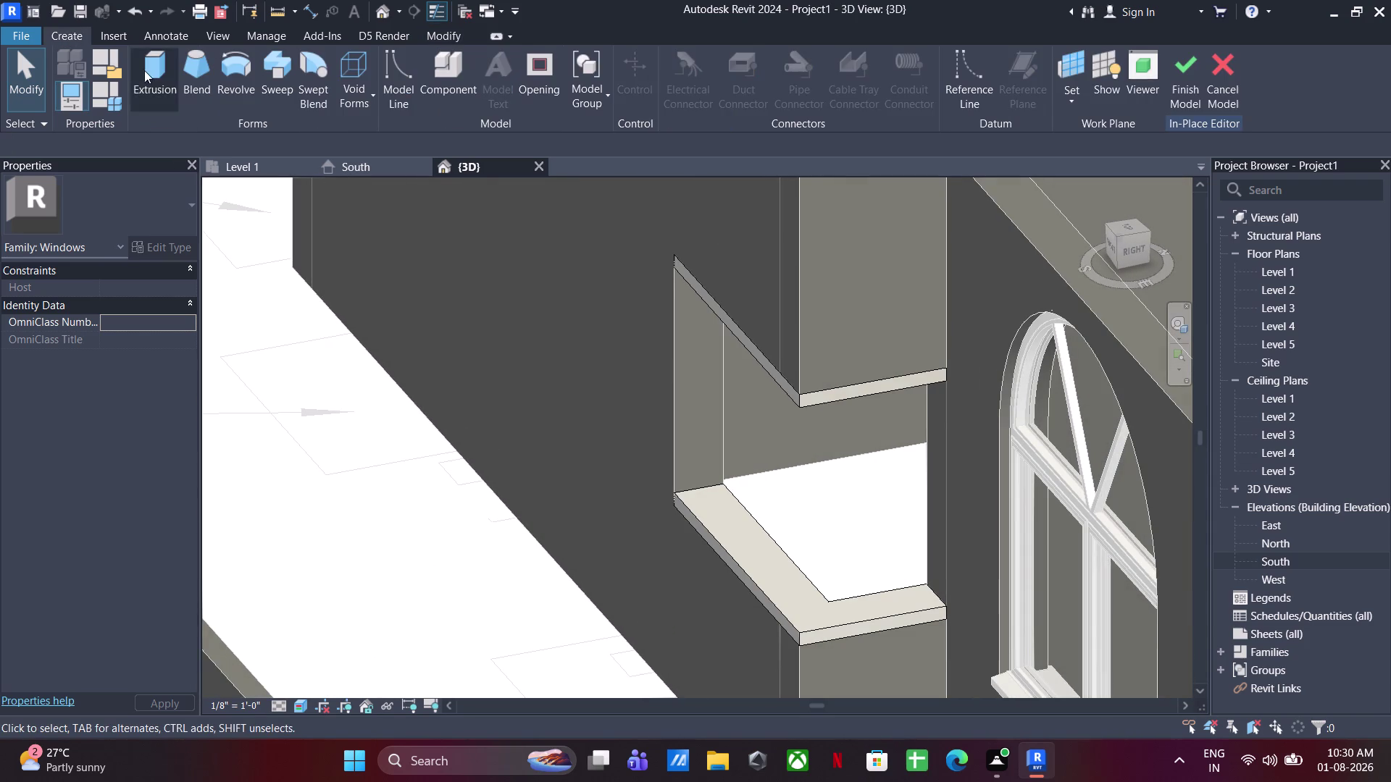
click(145, 72)
click(841, 102)
click(858, 164)
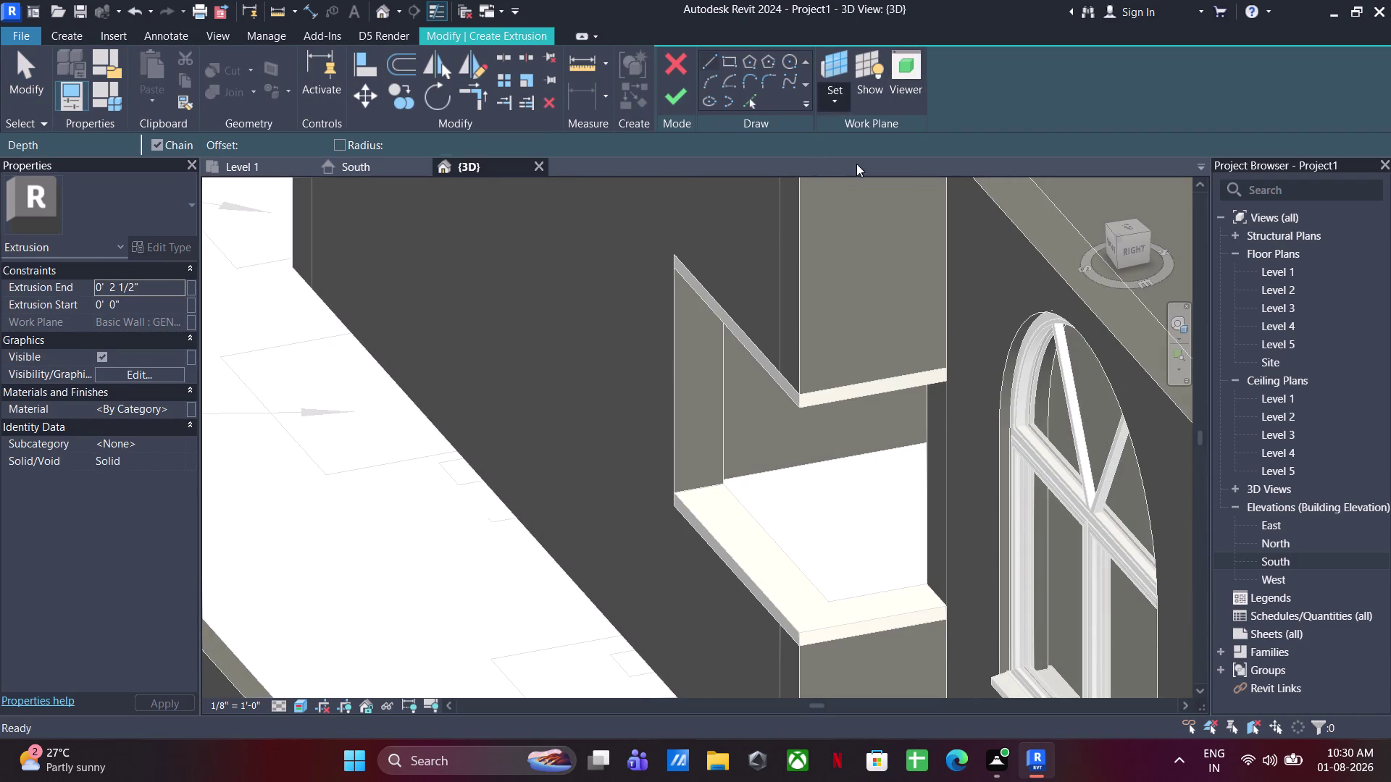
click(719, 404)
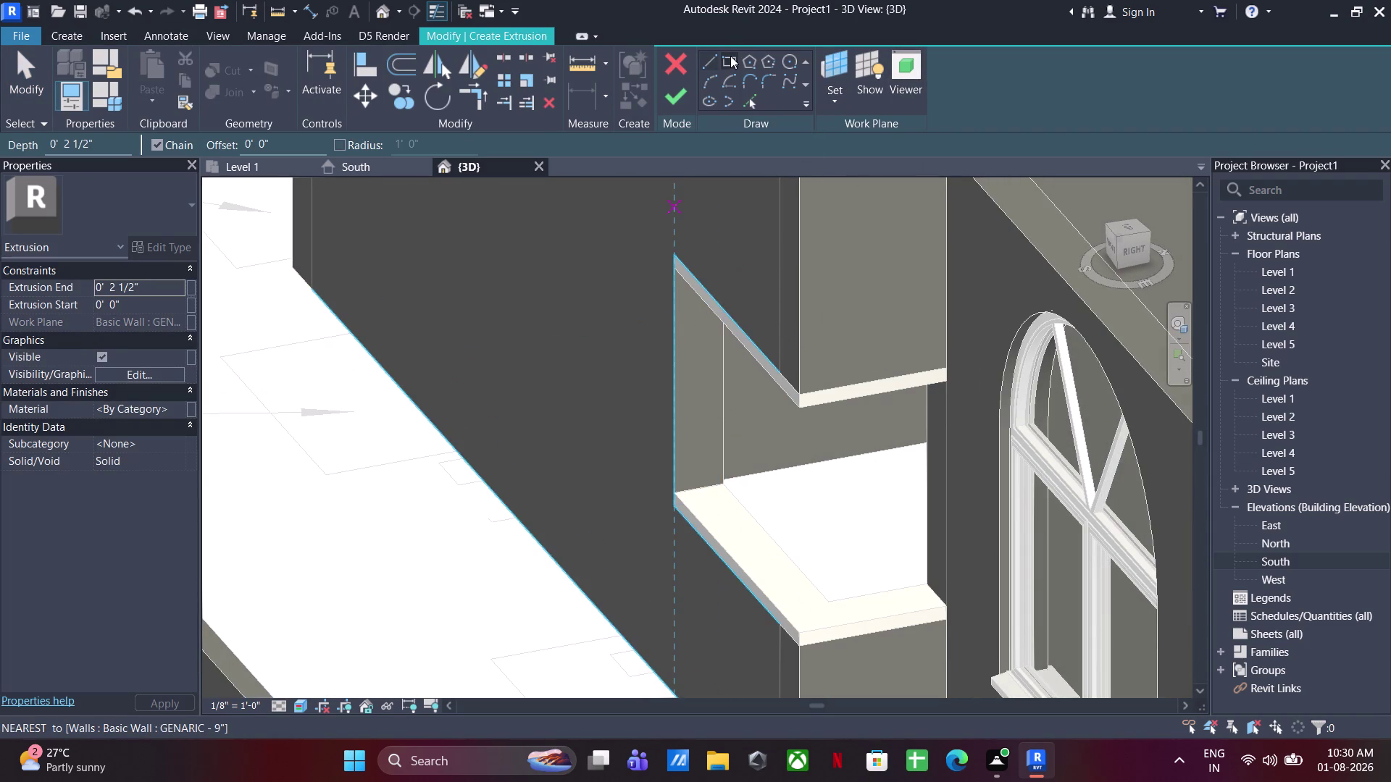
click(730, 57)
click(672, 273)
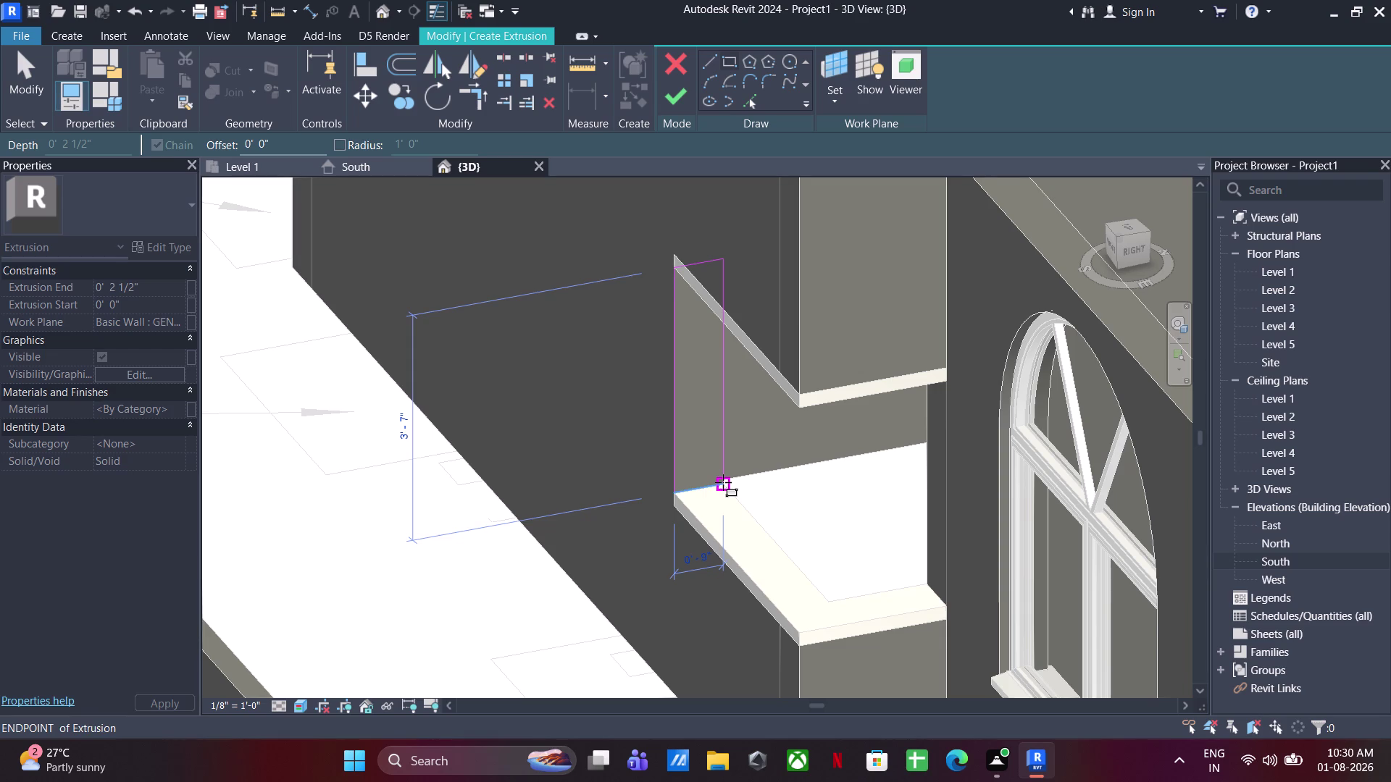
click(723, 483)
key(Escape)
key(Escape)
key(Escape)
key(Escape)
click(685, 95)
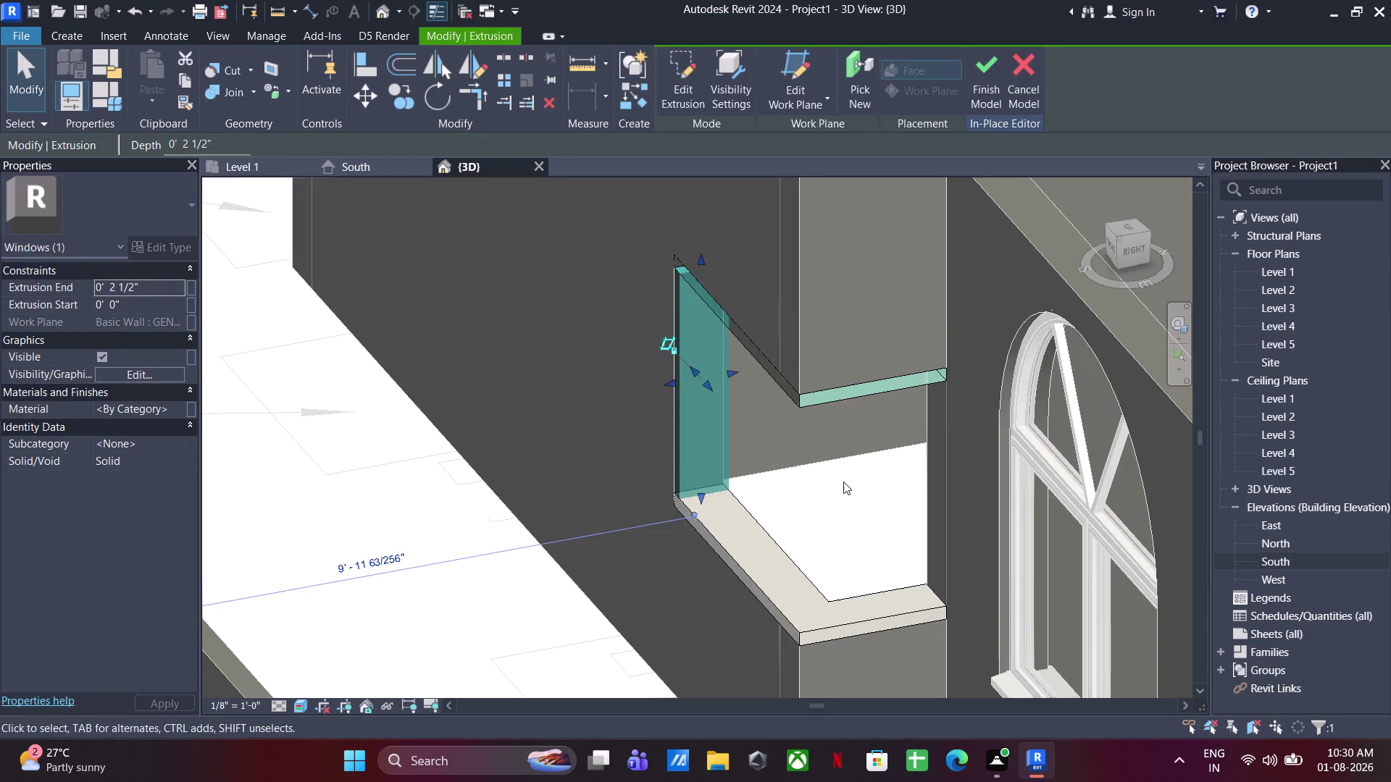
Select and deselect the side piece, then orbit to inspect the window pieces.
click(844, 482)
drag(963, 249, 551, 647)
click(818, 526)
scroll(down, 3)
middle_drag(714, 579, 745, 589)
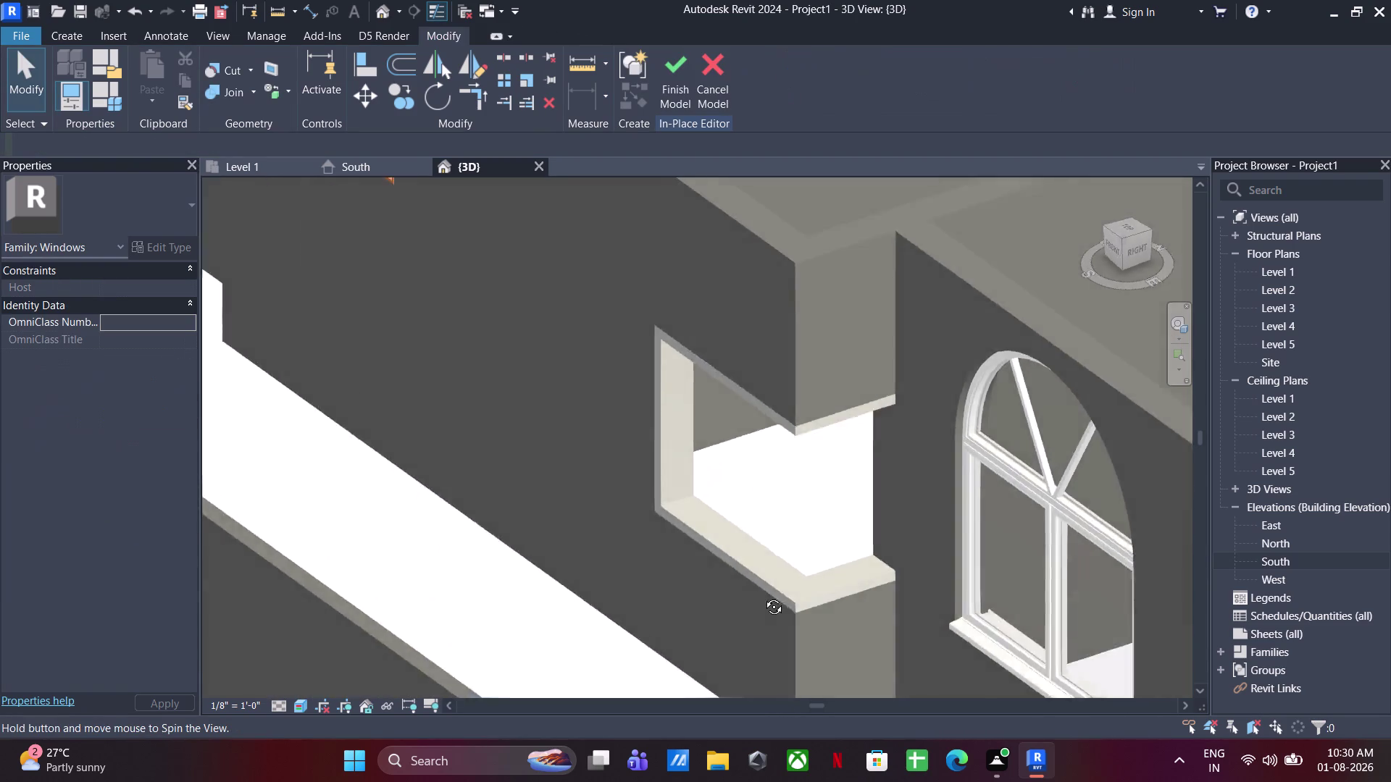
middle_drag(745, 590, 836, 552)
Extrude a second rectangular frame profile along the opening's other side.
click(73, 34)
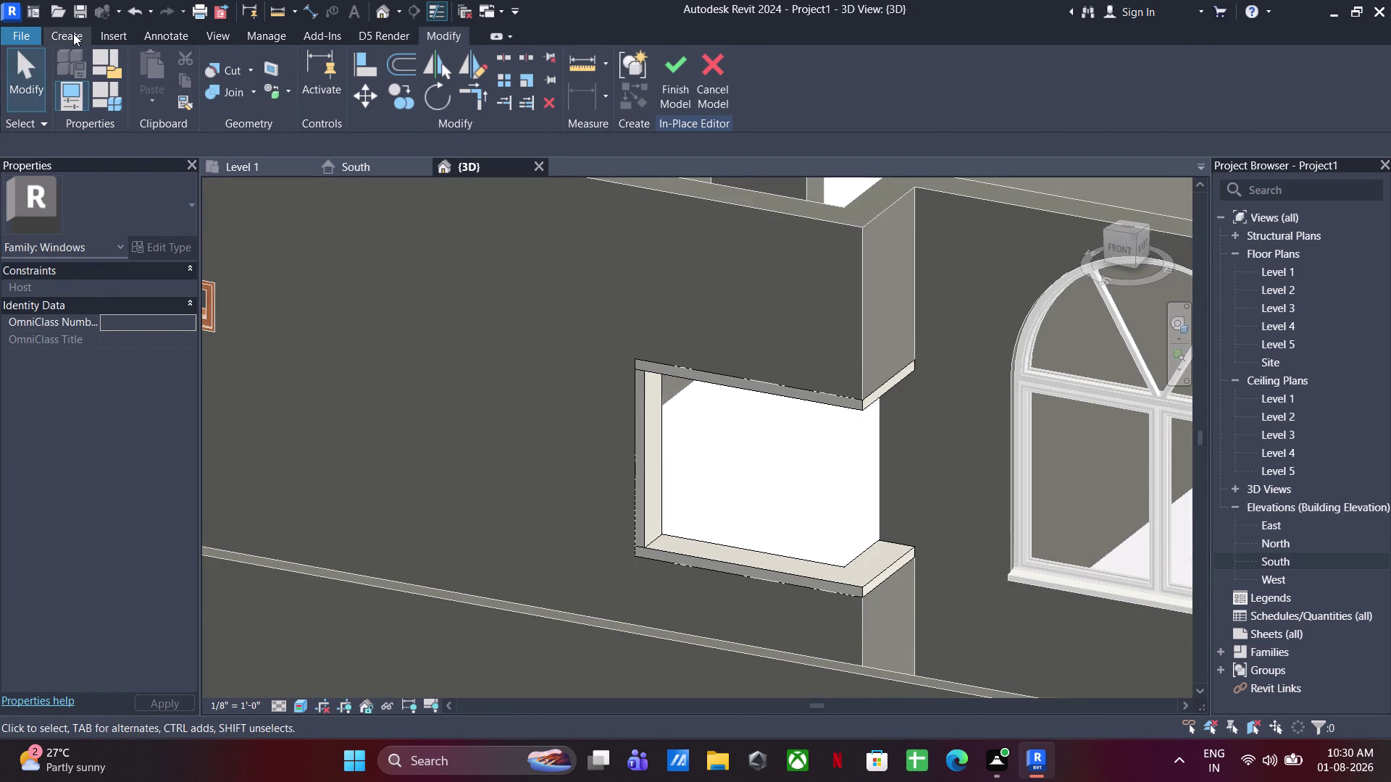
click(164, 69)
click(849, 98)
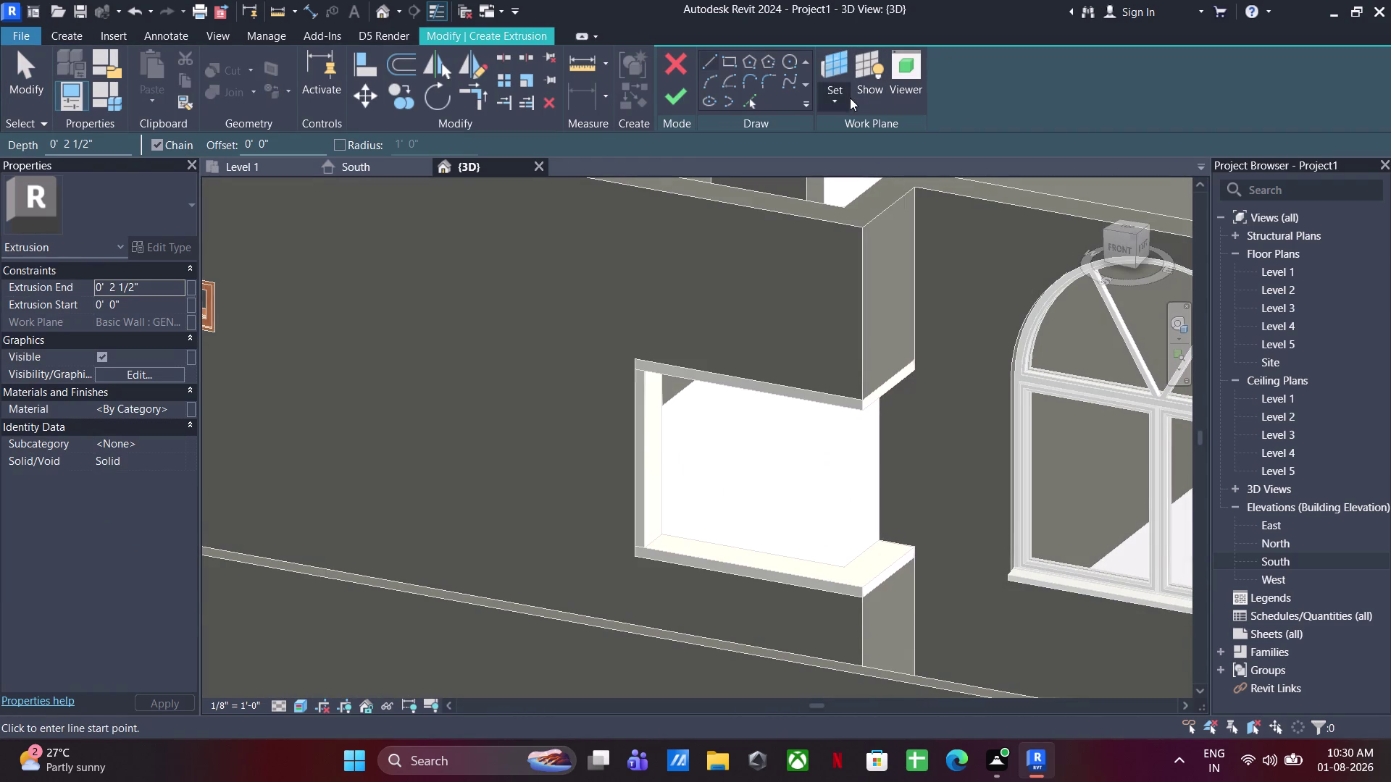
click(873, 168)
click(885, 445)
click(727, 50)
click(732, 57)
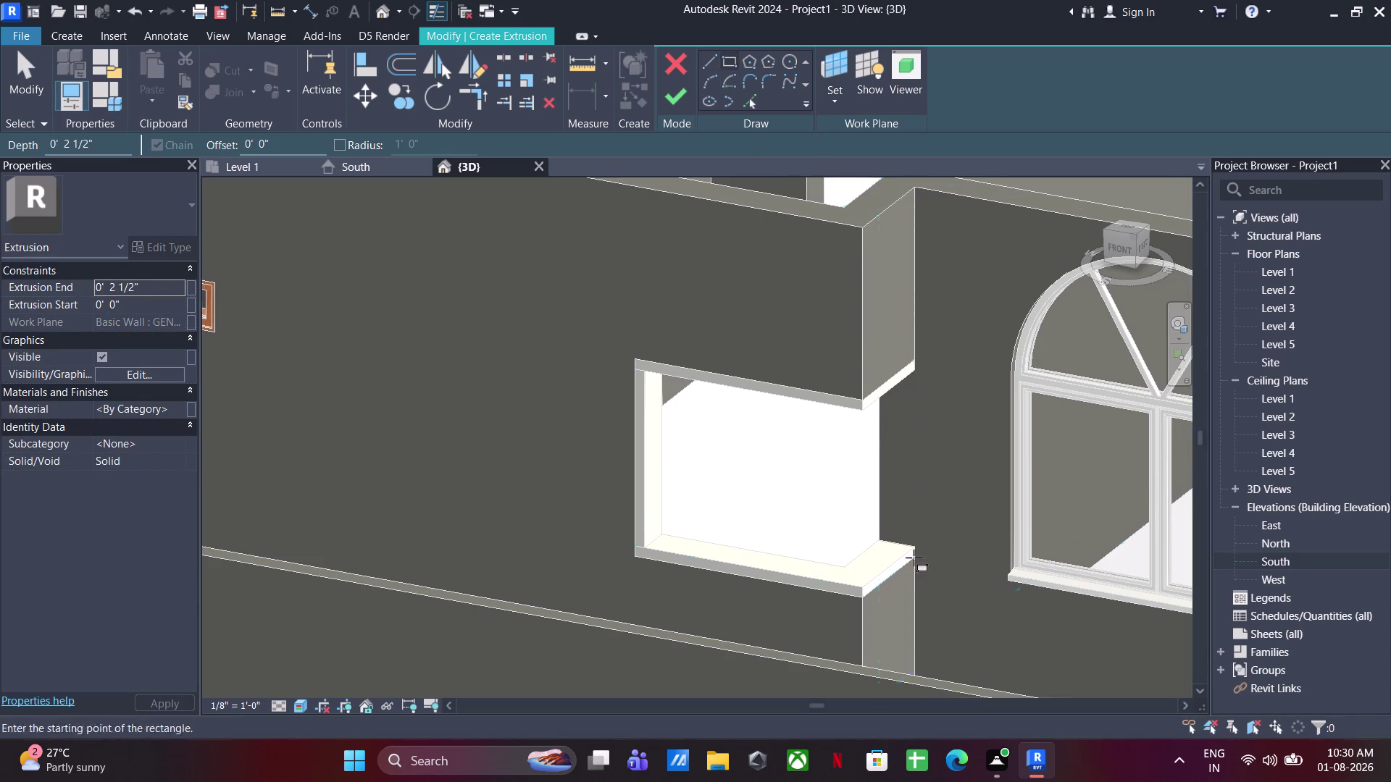
click(881, 534)
click(919, 372)
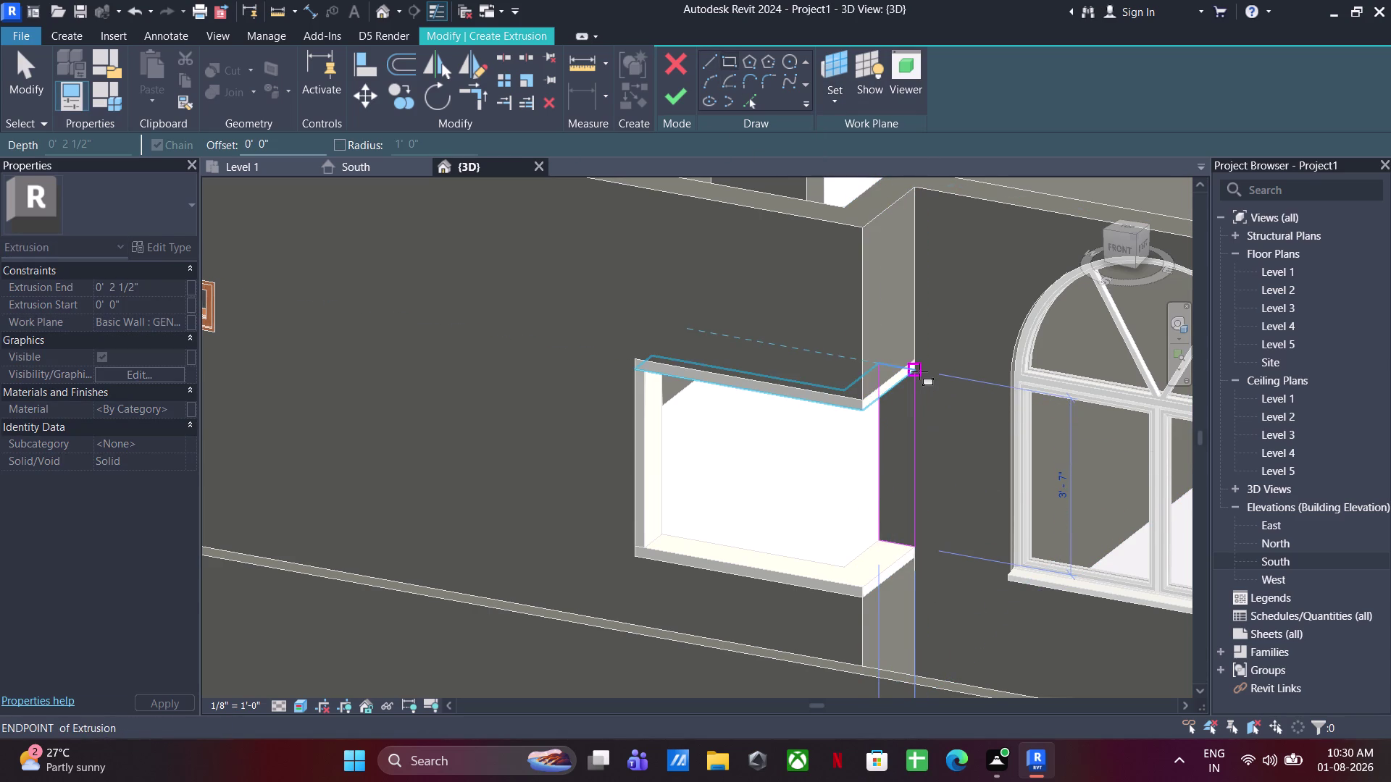
key(Escape)
key(Escape)
key(Escape)
click(673, 100)
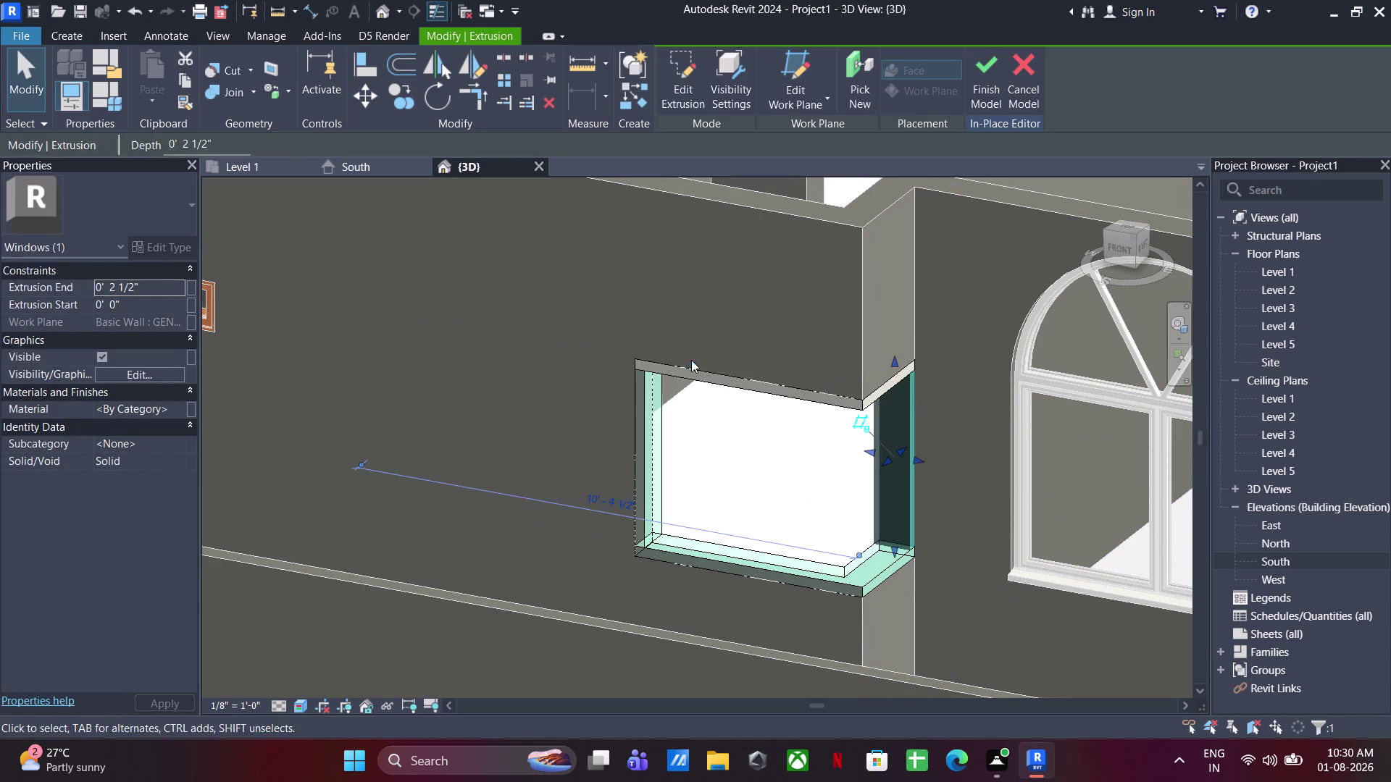
Select all the new frame pieces together and bring up their material setting.
click(681, 286)
drag(1041, 285, 622, 595)
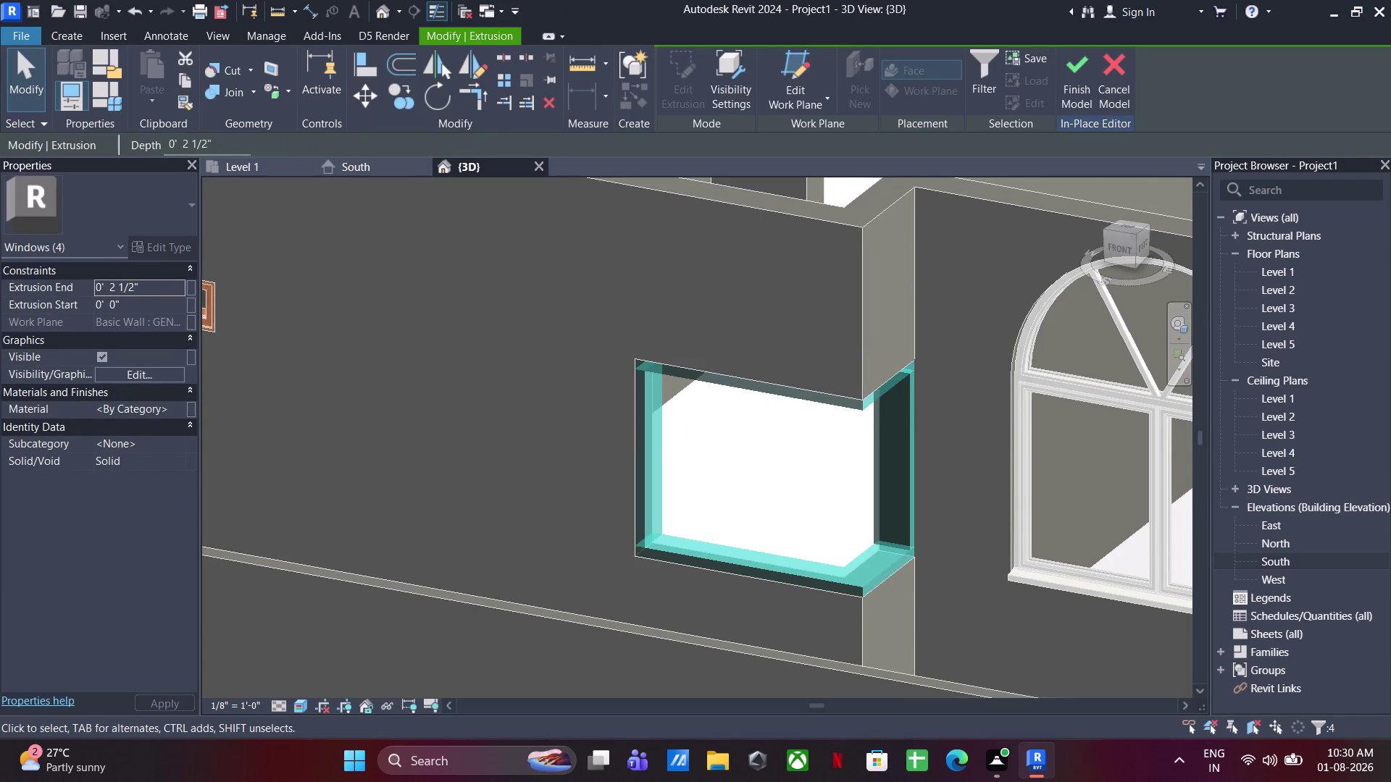
click(180, 409)
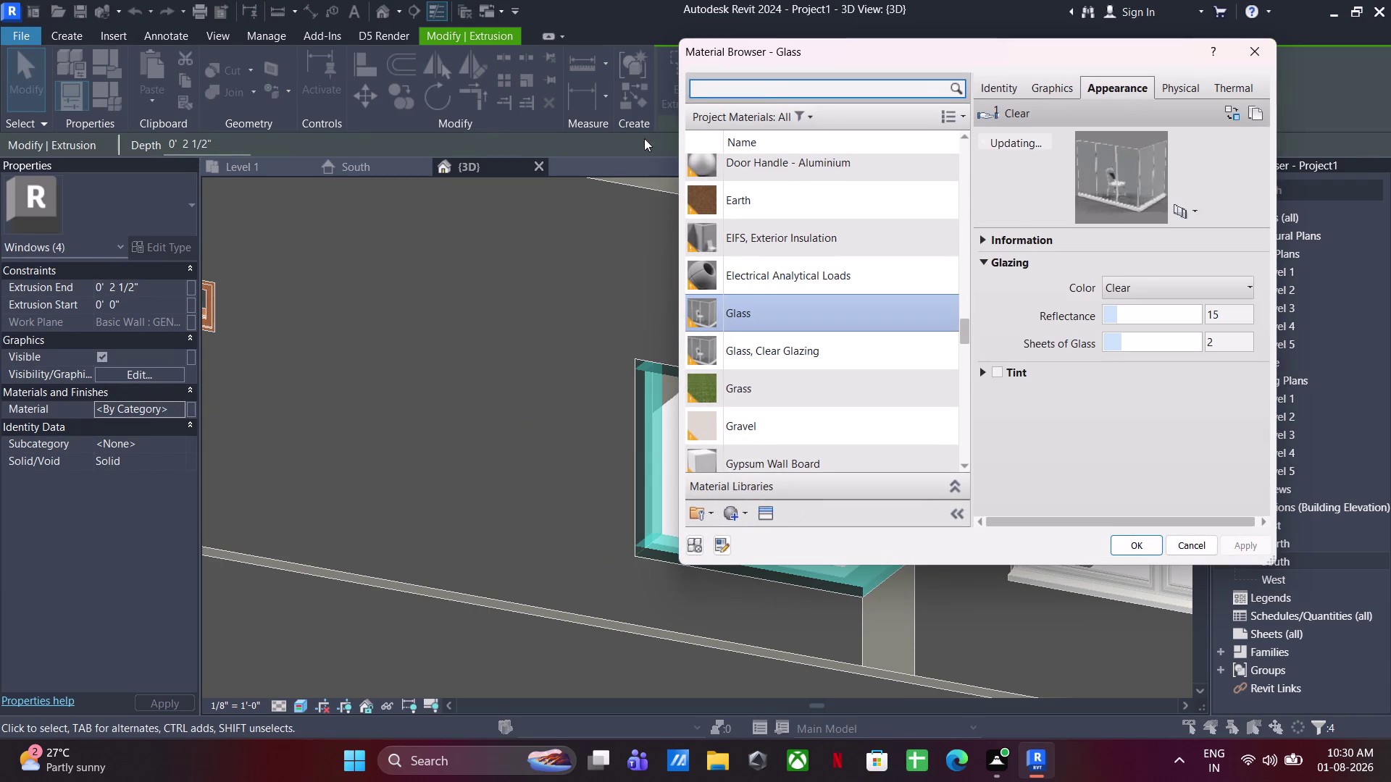
Filter materials to Wood and assign Door - Frame/Mullion to the selected frame pieces.
click(775, 85)
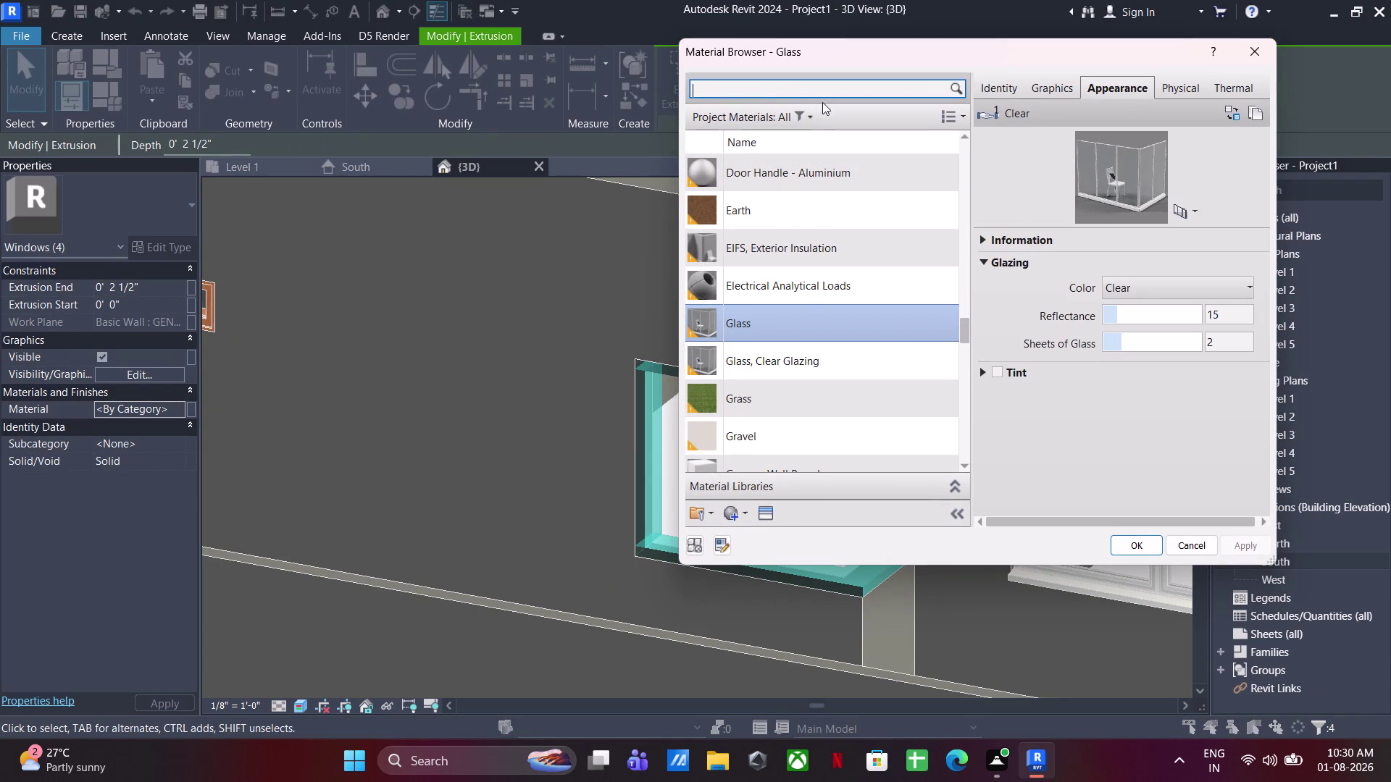
click(808, 115)
click(706, 441)
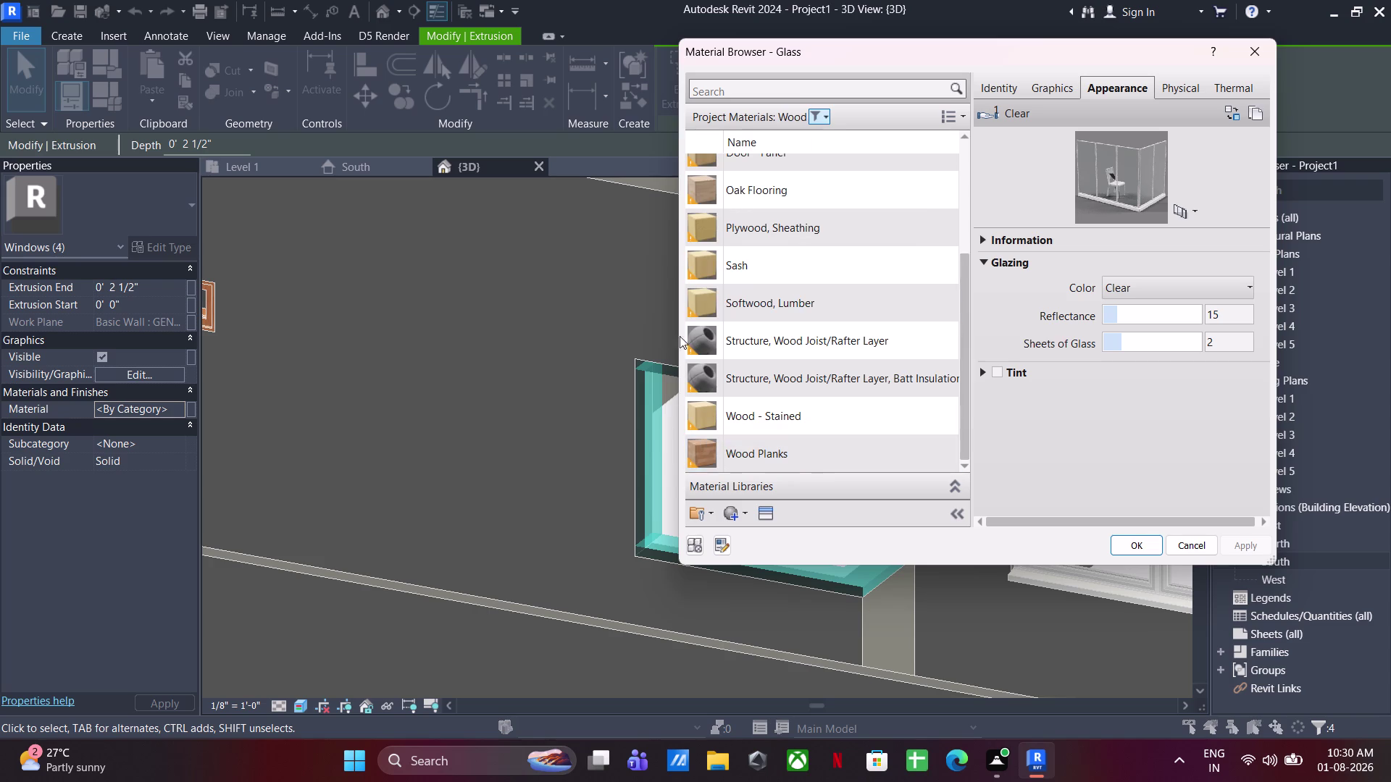
scroll(up, 3)
click(797, 299)
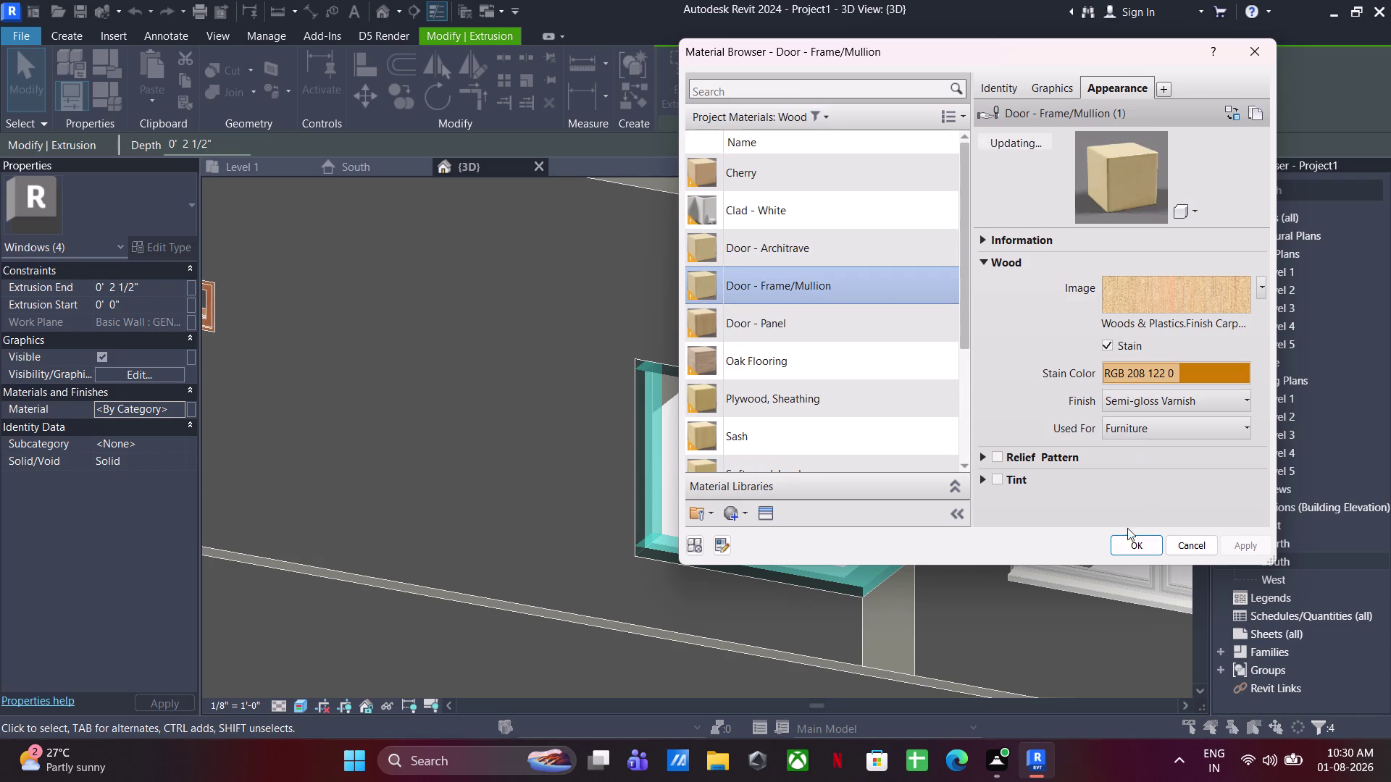
click(1135, 540)
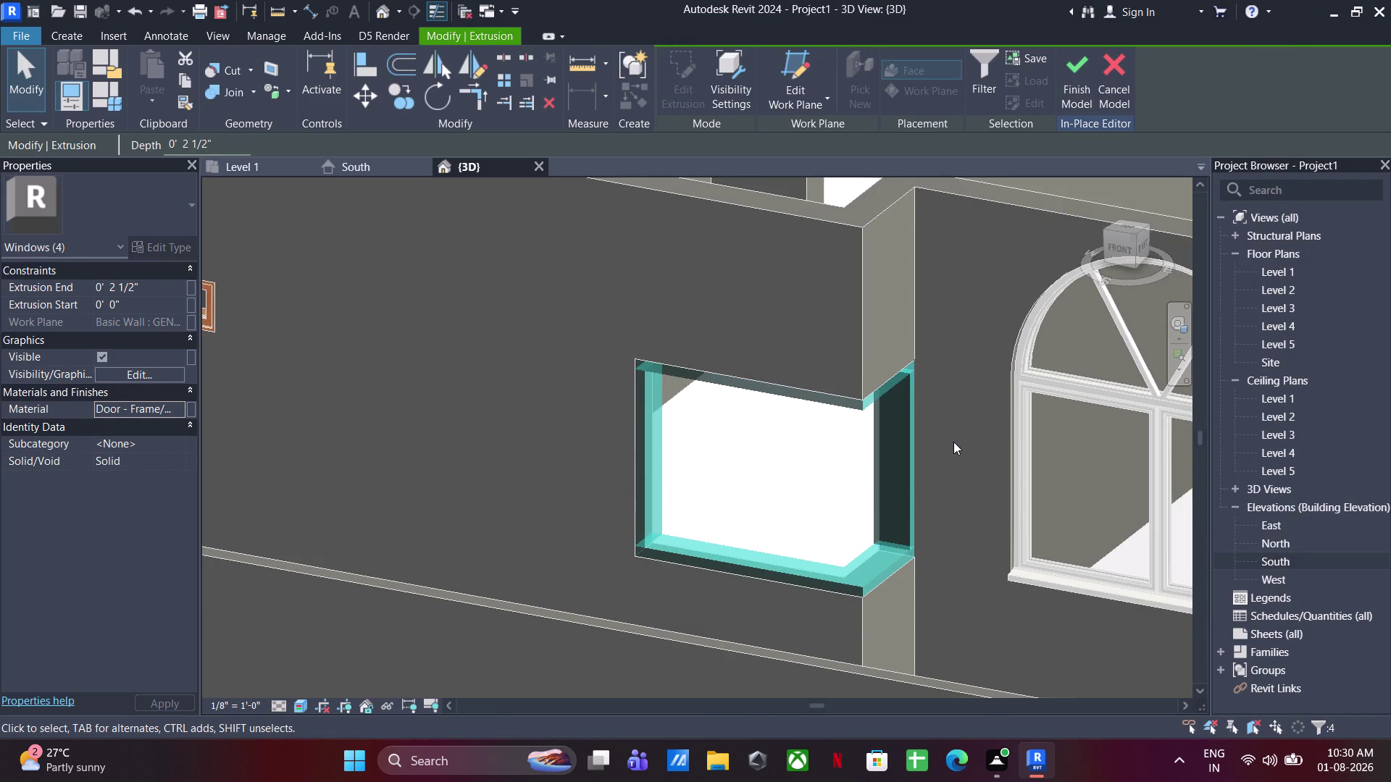
click(952, 441)
middle_drag(916, 452, 860, 548)
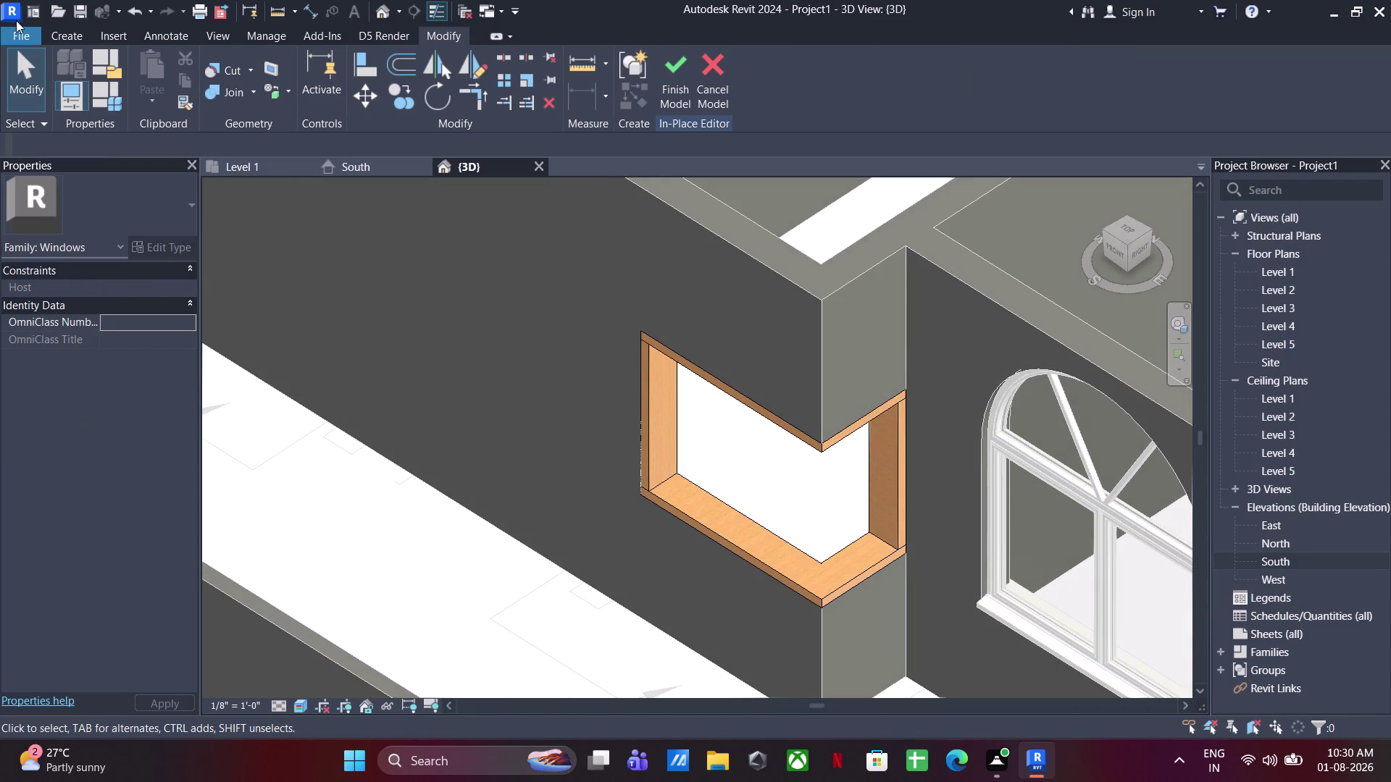
click(57, 36)
Sketch two perpendicular lines along the corner window sill on a picked work plane.
click(162, 75)
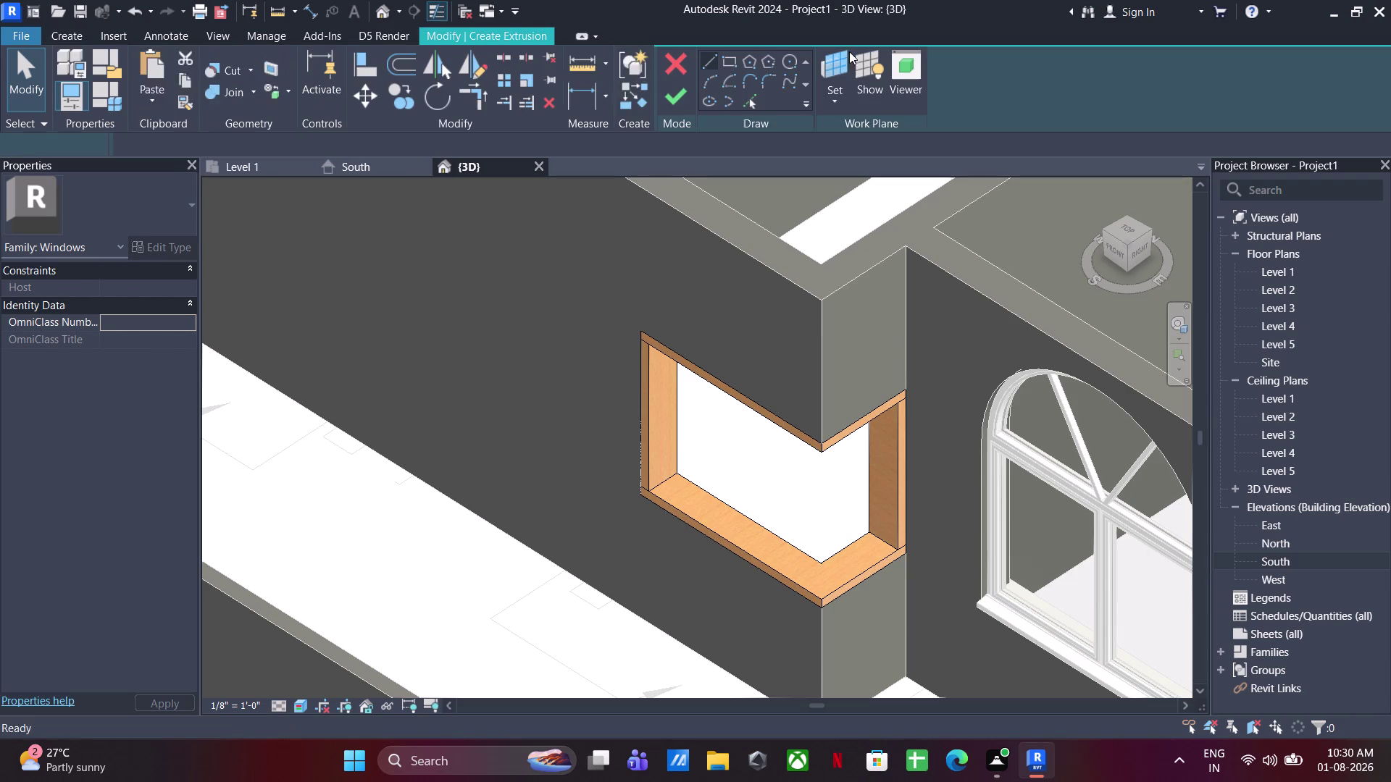
click(830, 98)
click(875, 160)
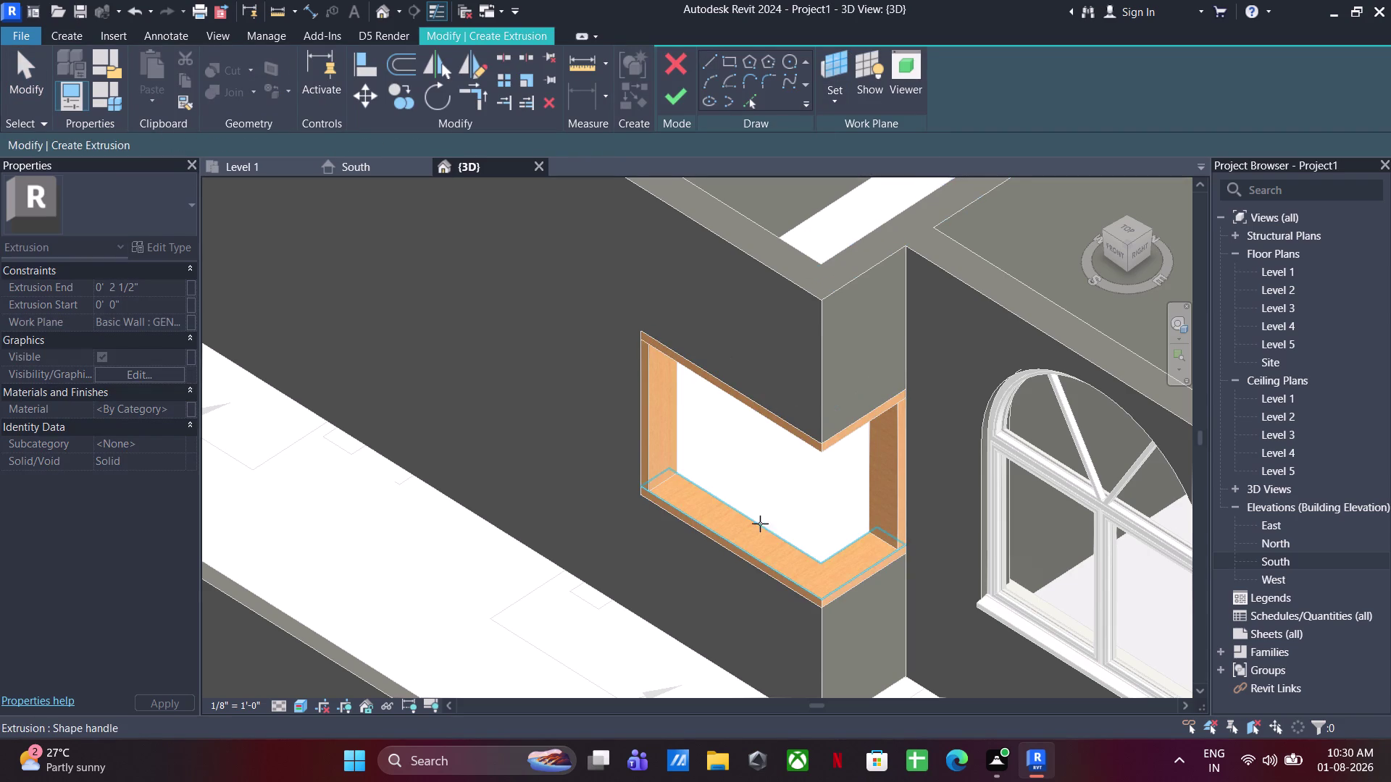
click(757, 527)
click(709, 61)
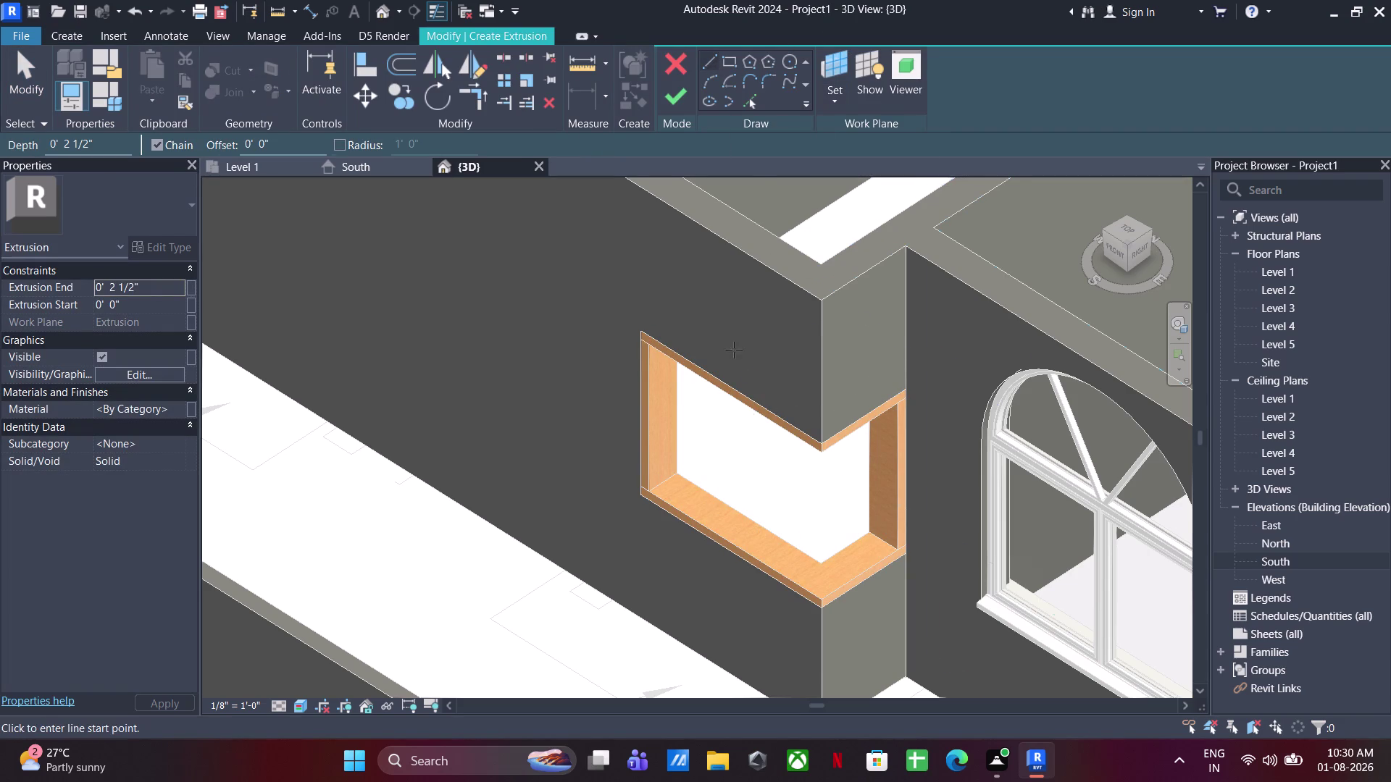
click(665, 478)
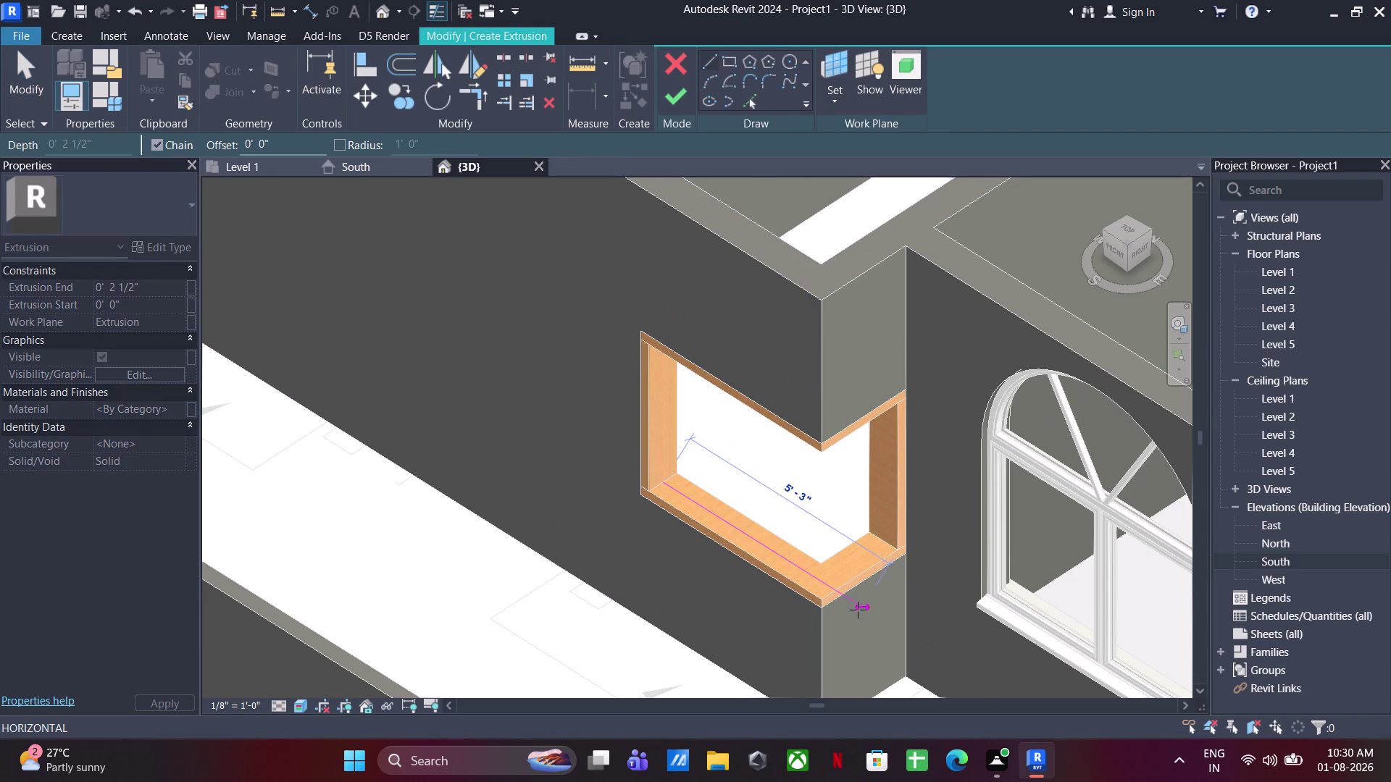
click(869, 612)
key(Escape)
key(Escape)
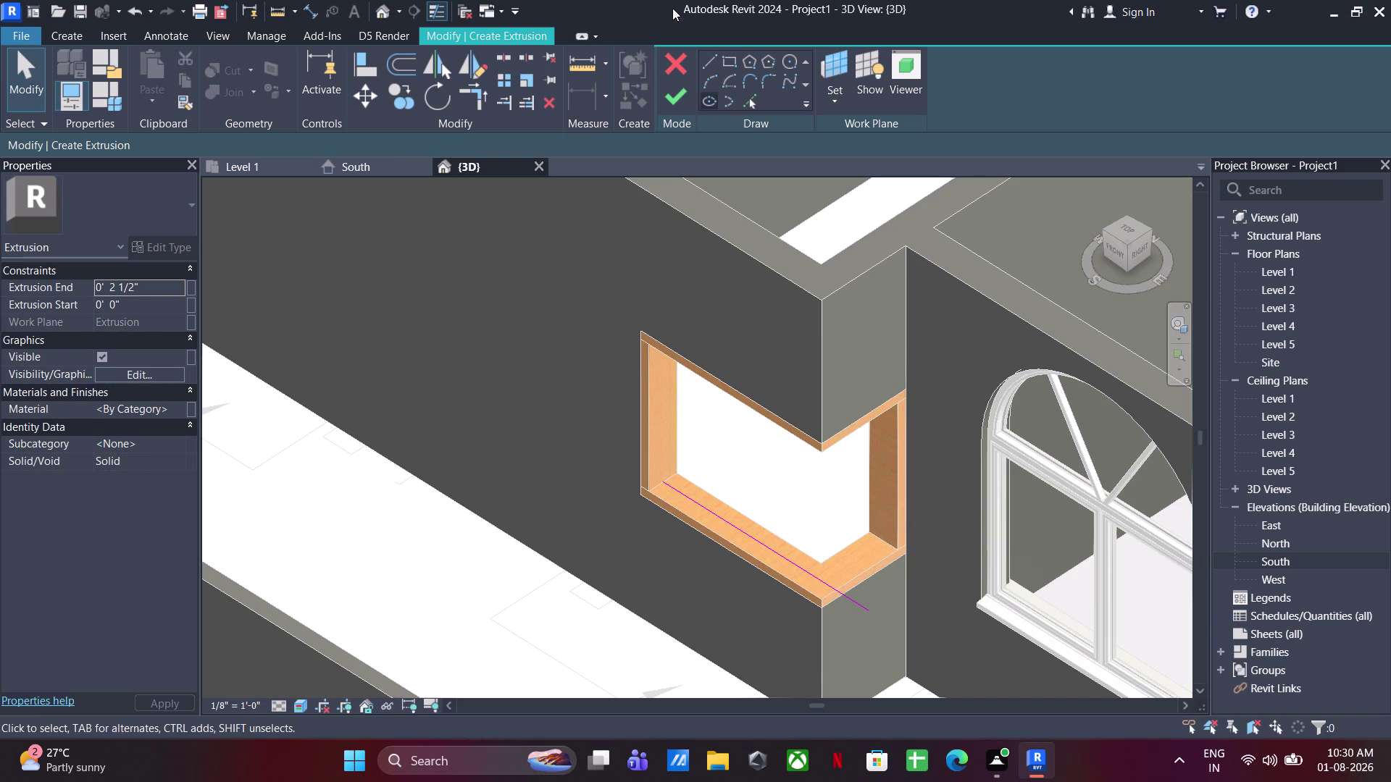
click(712, 62)
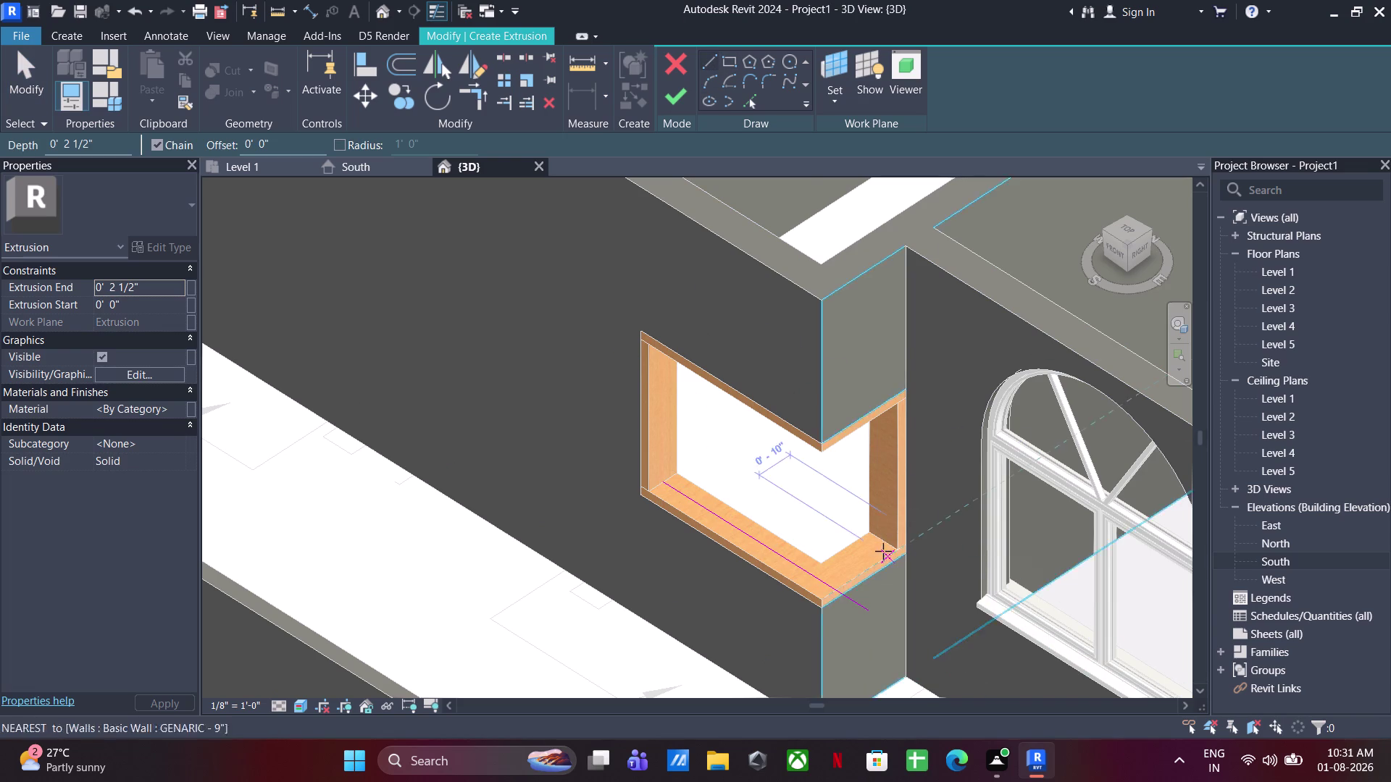
click(883, 542)
click(720, 620)
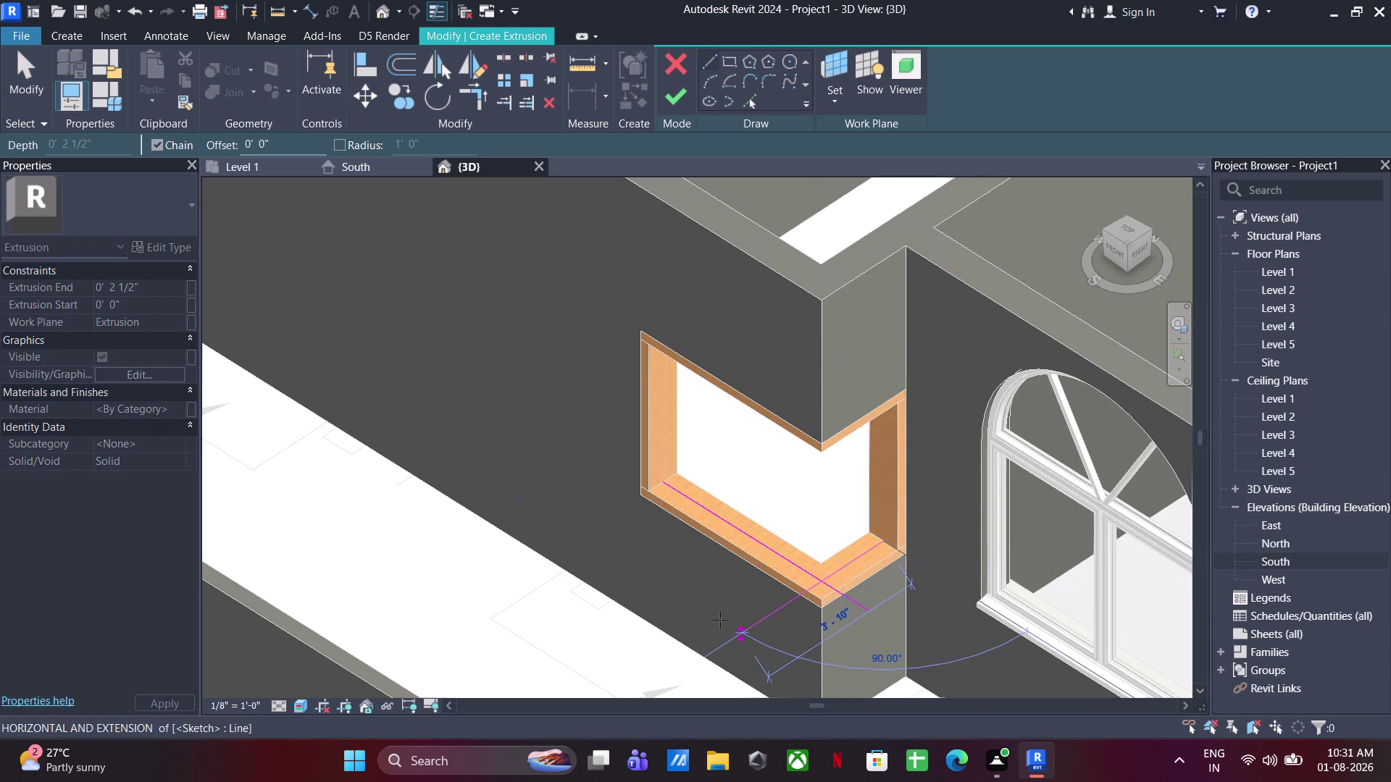
key(Escape)
key(Escape)
key(Escape)
Trim the two sill lines into a clean corner.
click(471, 102)
middle_drag(683, 386, 657, 303)
scroll(up, 3)
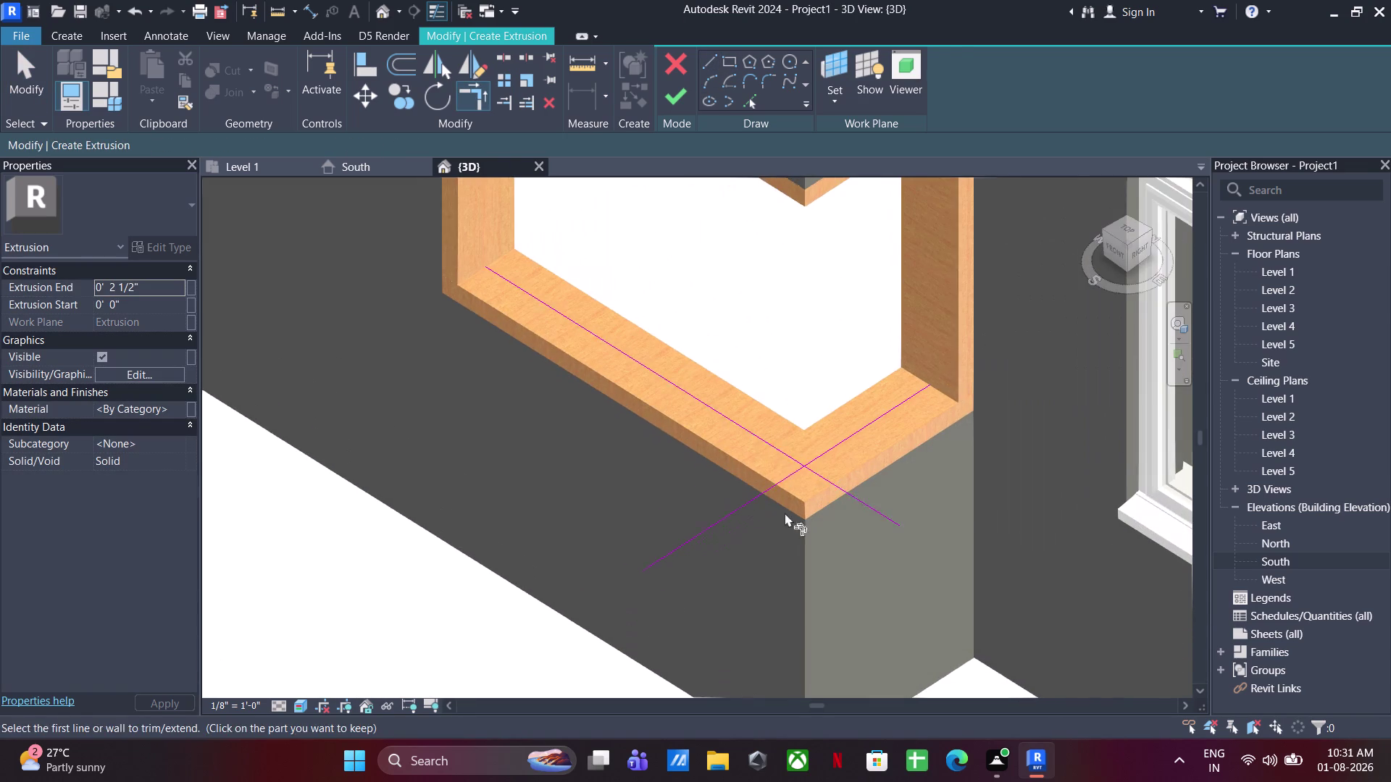
click(775, 446)
click(816, 458)
key(Escape)
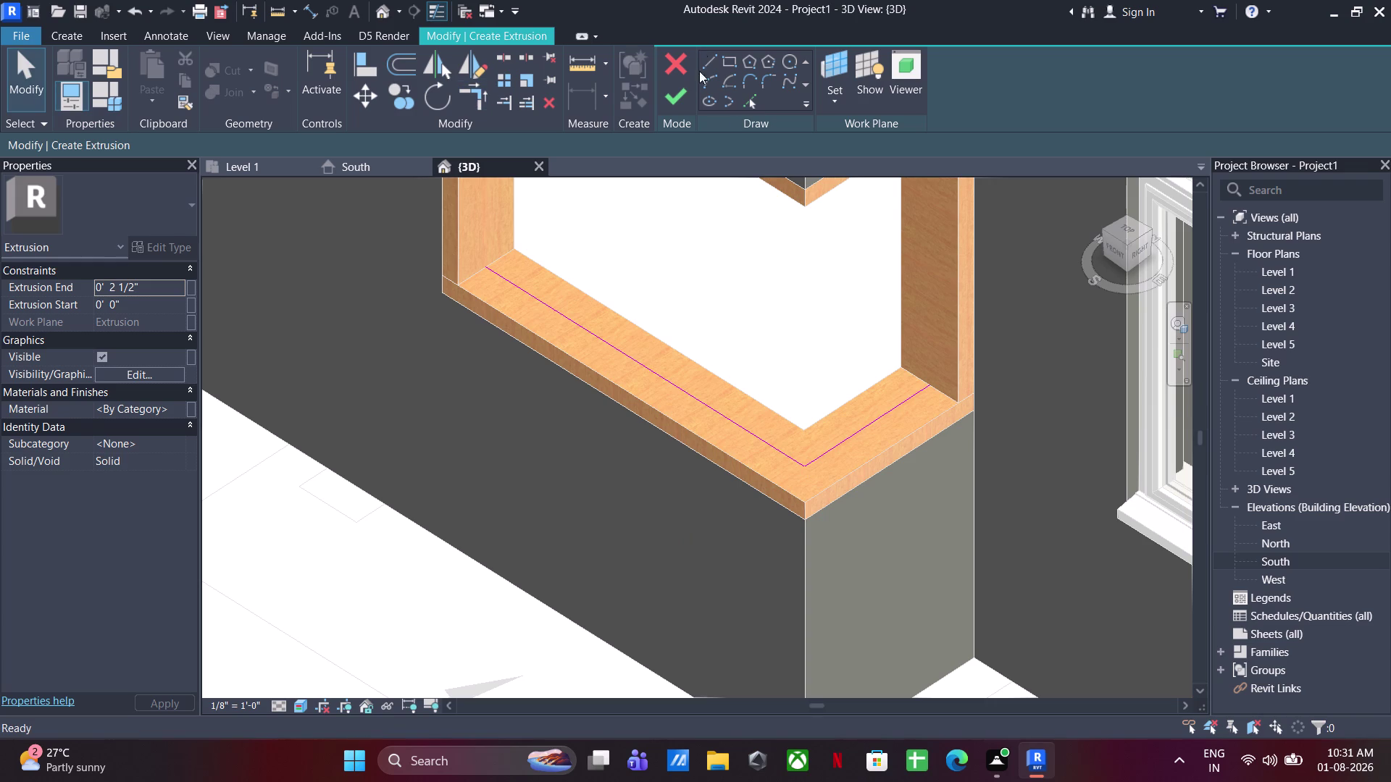
Offset both sill lines 6 mm inward.
key(Escape)
click(745, 104)
drag(228, 149, 144, 148)
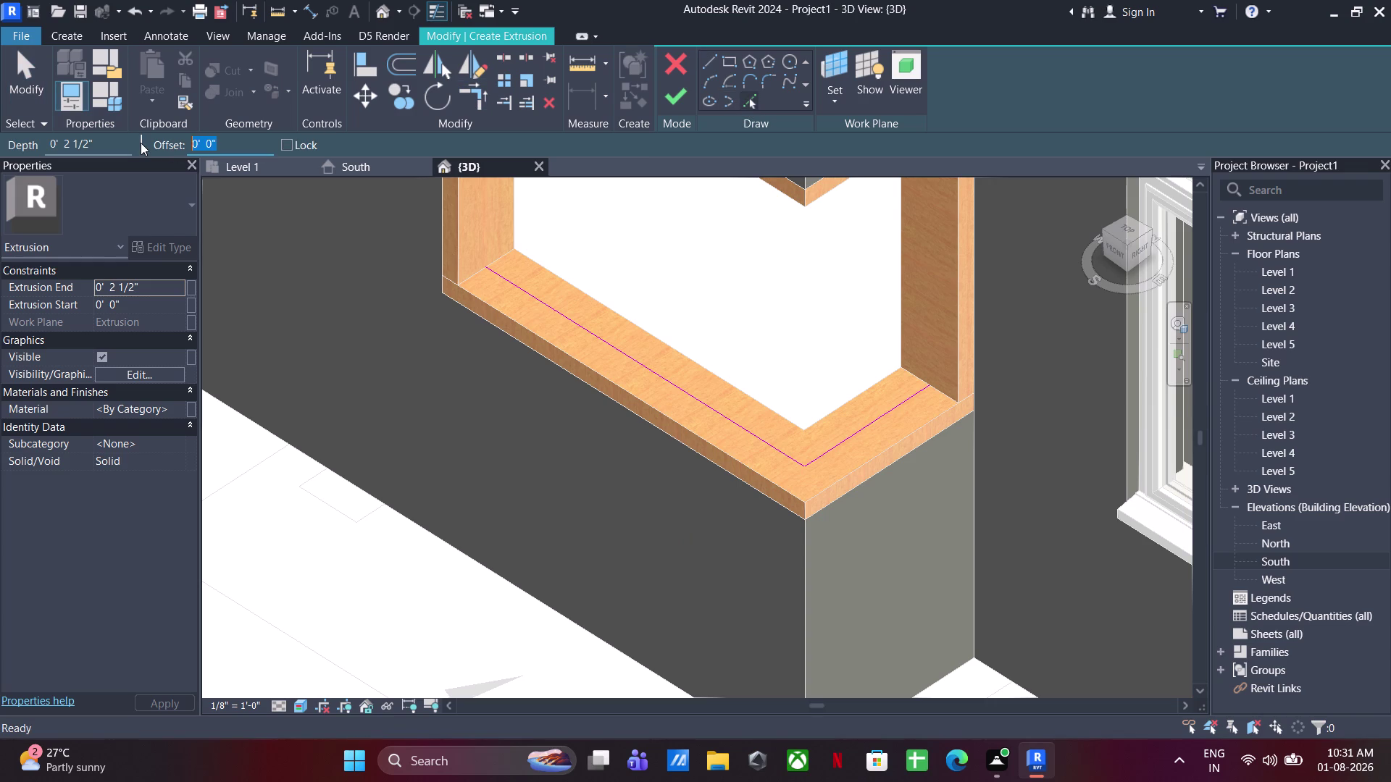
text(6MM)
key(Return)
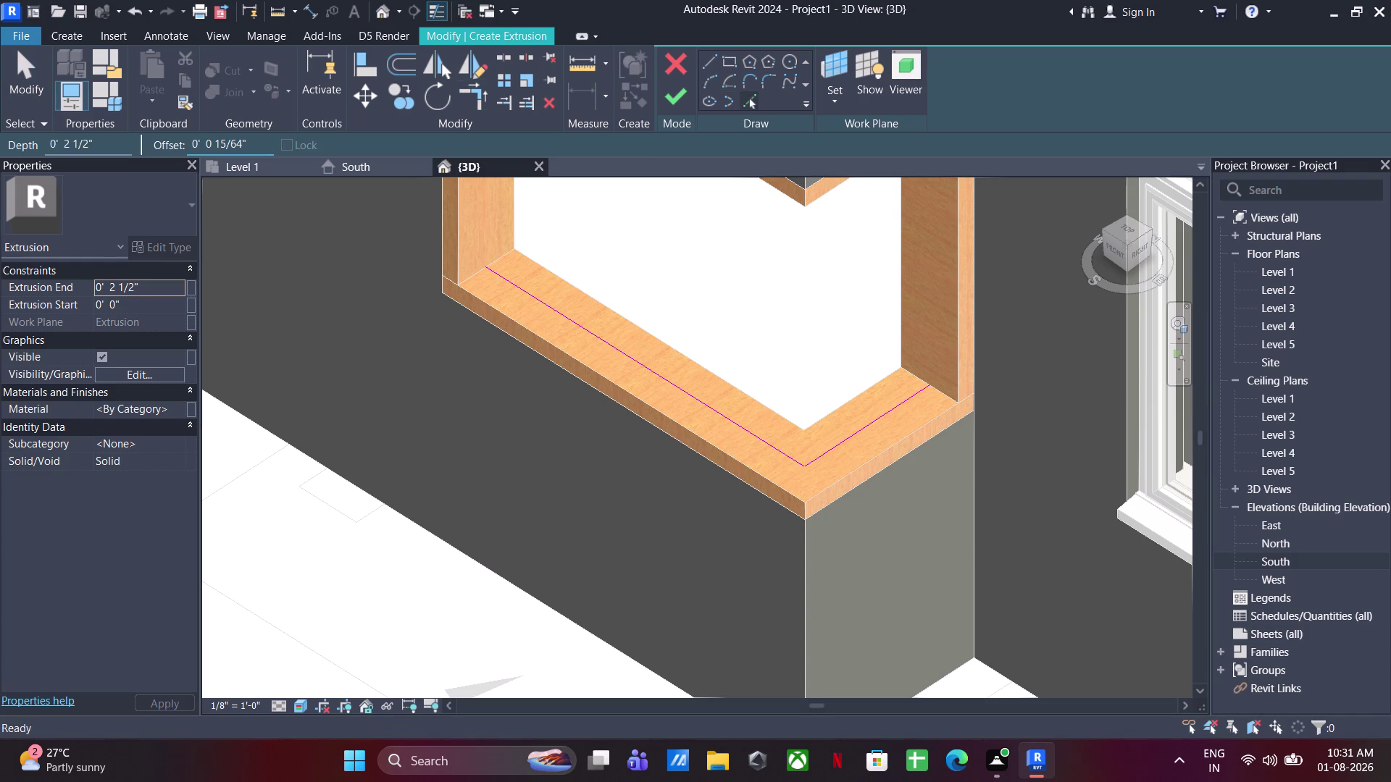
scroll(up, 3)
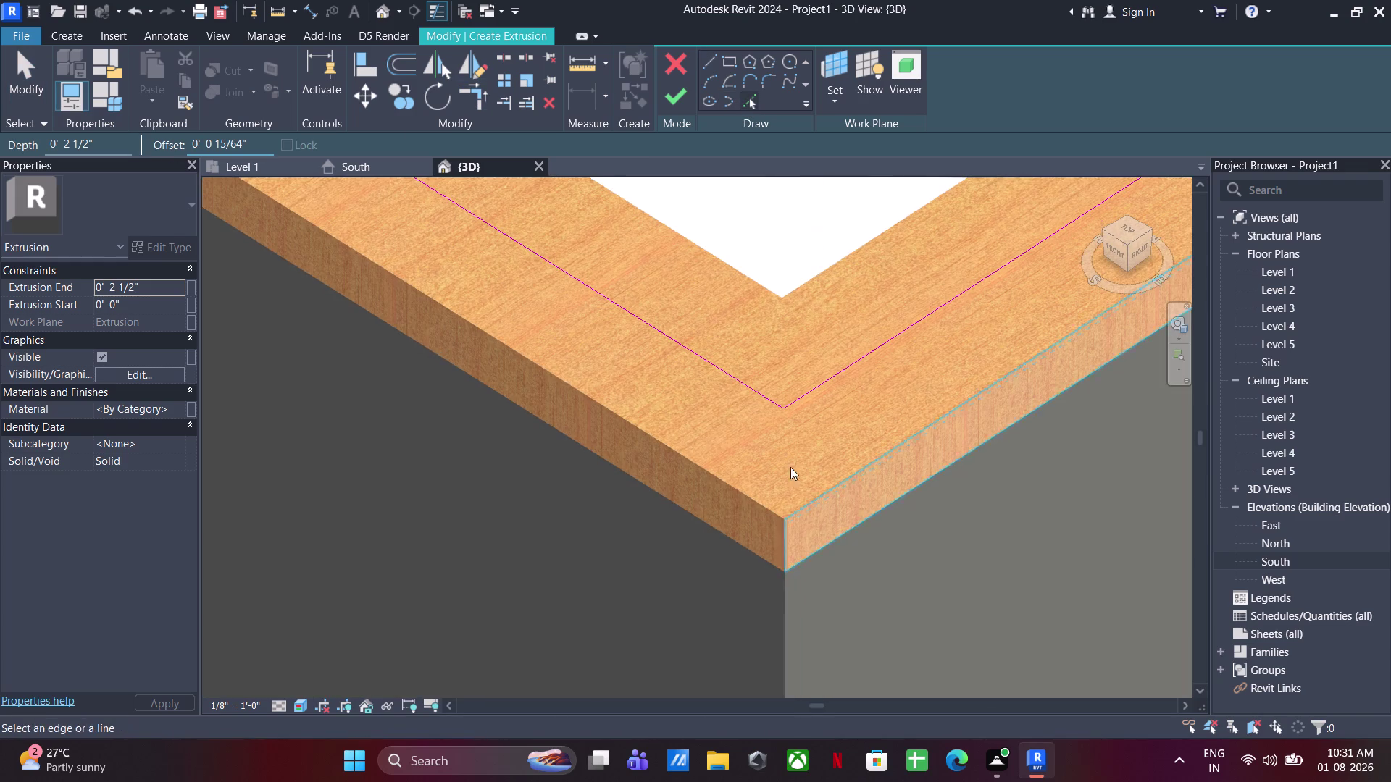
click(736, 386)
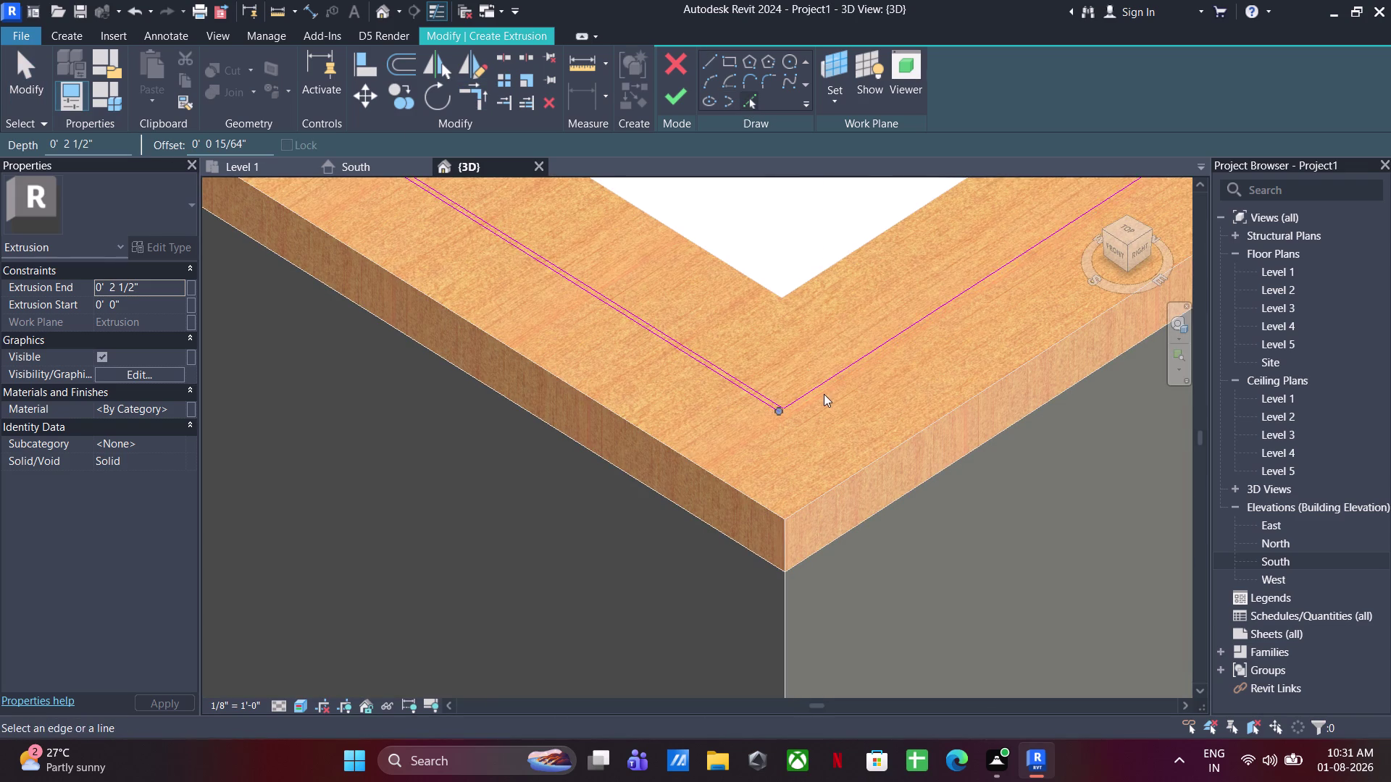
click(820, 391)
scroll(up, 3)
key(Escape)
key(Escape)
key(Escape)
scroll(up, 3)
scroll(down, 3)
scroll(up, 3)
scroll(down, 3)
scroll(up, 3)
scroll(down, 3)
scroll(up, 3)
scroll(down, 3)
scroll(up, 3)
scroll(down, 3)
scroll(up, 3)
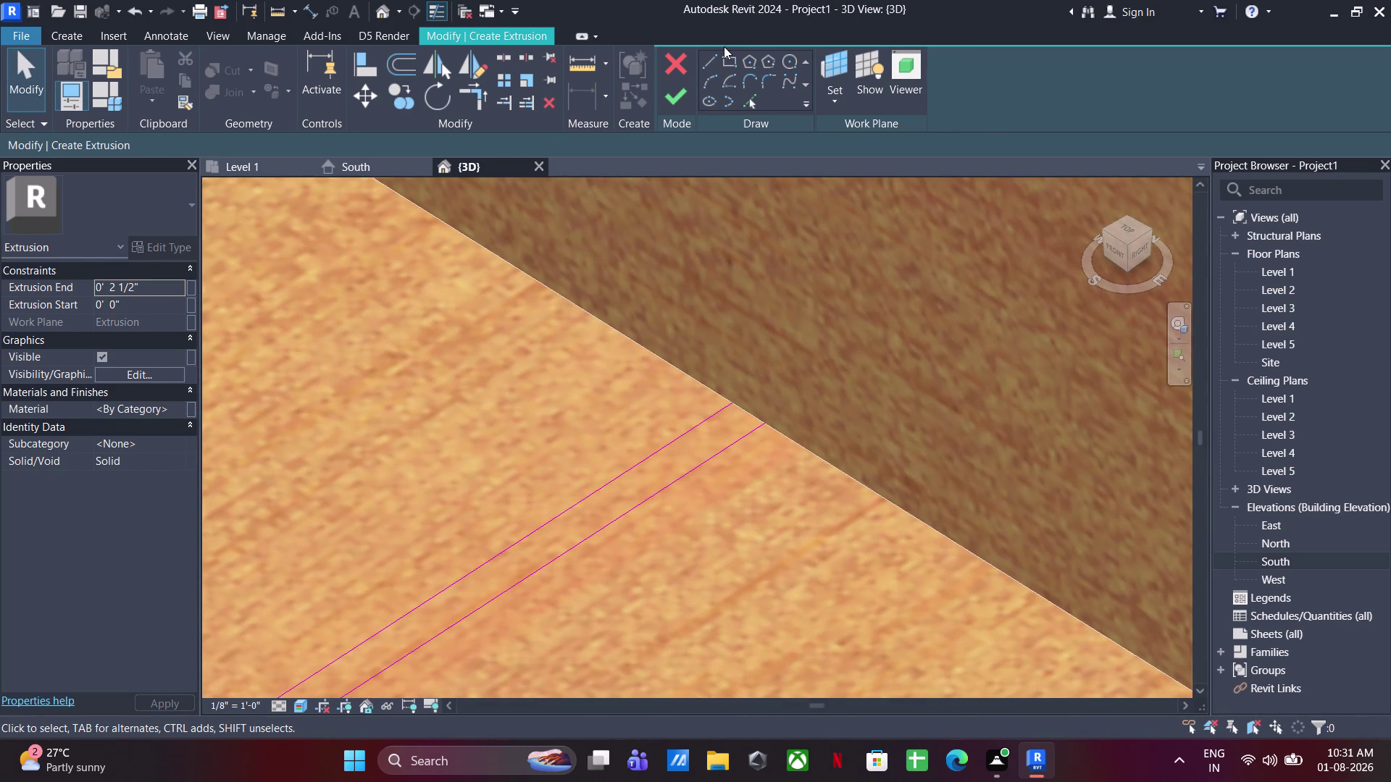
Close the pane sketch with short lines across both sill ends.
click(711, 55)
click(763, 425)
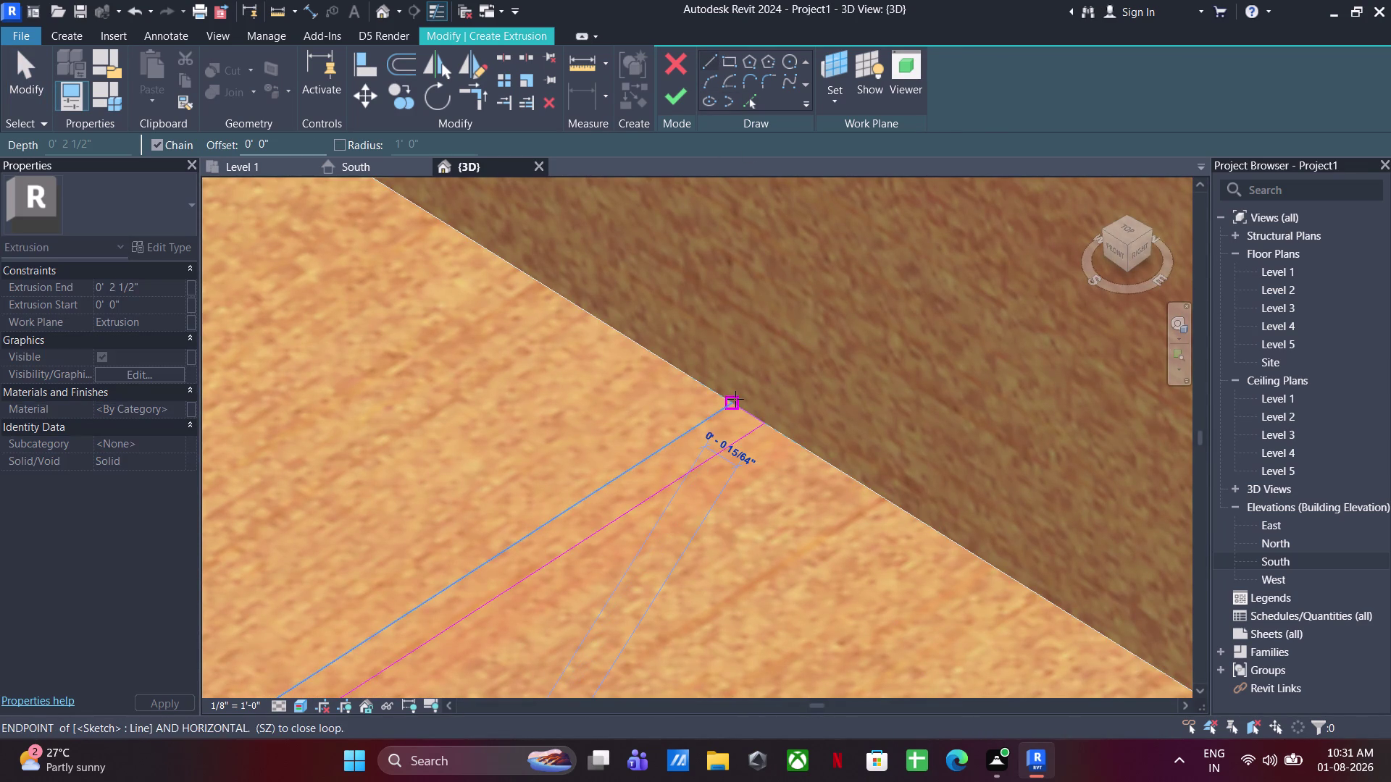
click(735, 399)
key(Escape)
scroll(down, 3)
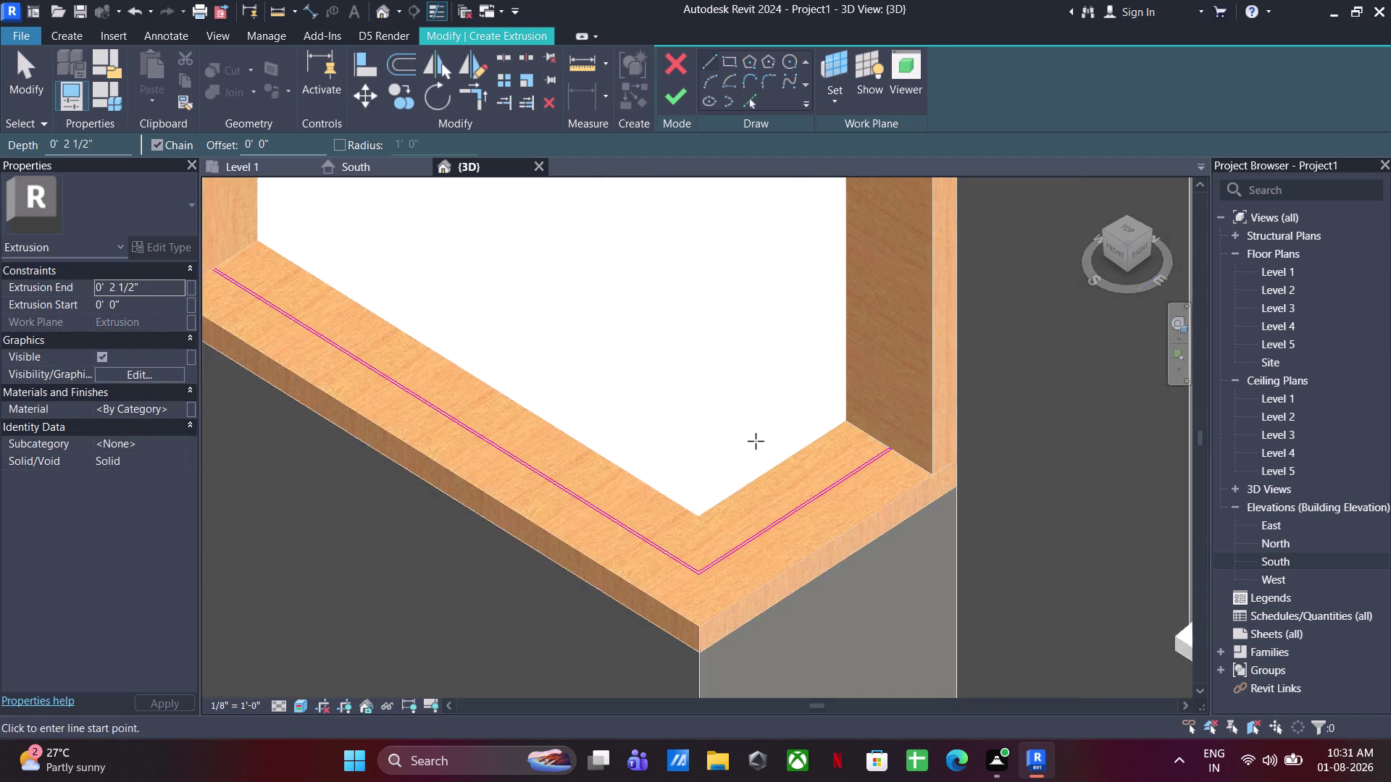
middle_drag(756, 441, 1208, 620)
scroll(up, 3)
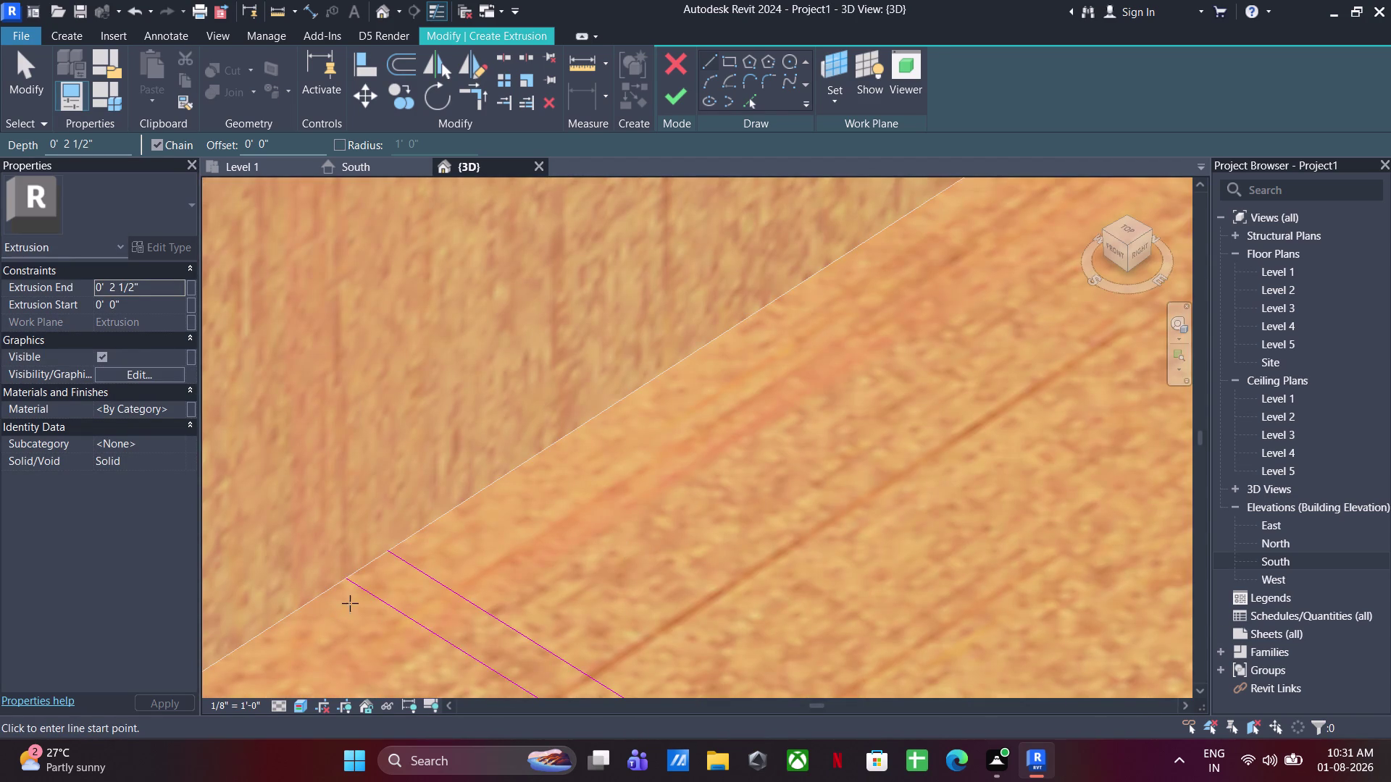
click(346, 583)
click(387, 549)
key(Escape)
key(Escape)
scroll(down, 3)
scroll(up, 3)
scroll(down, 3)
scroll(up, 3)
scroll(down, 3)
key(Escape)
key(Escape)
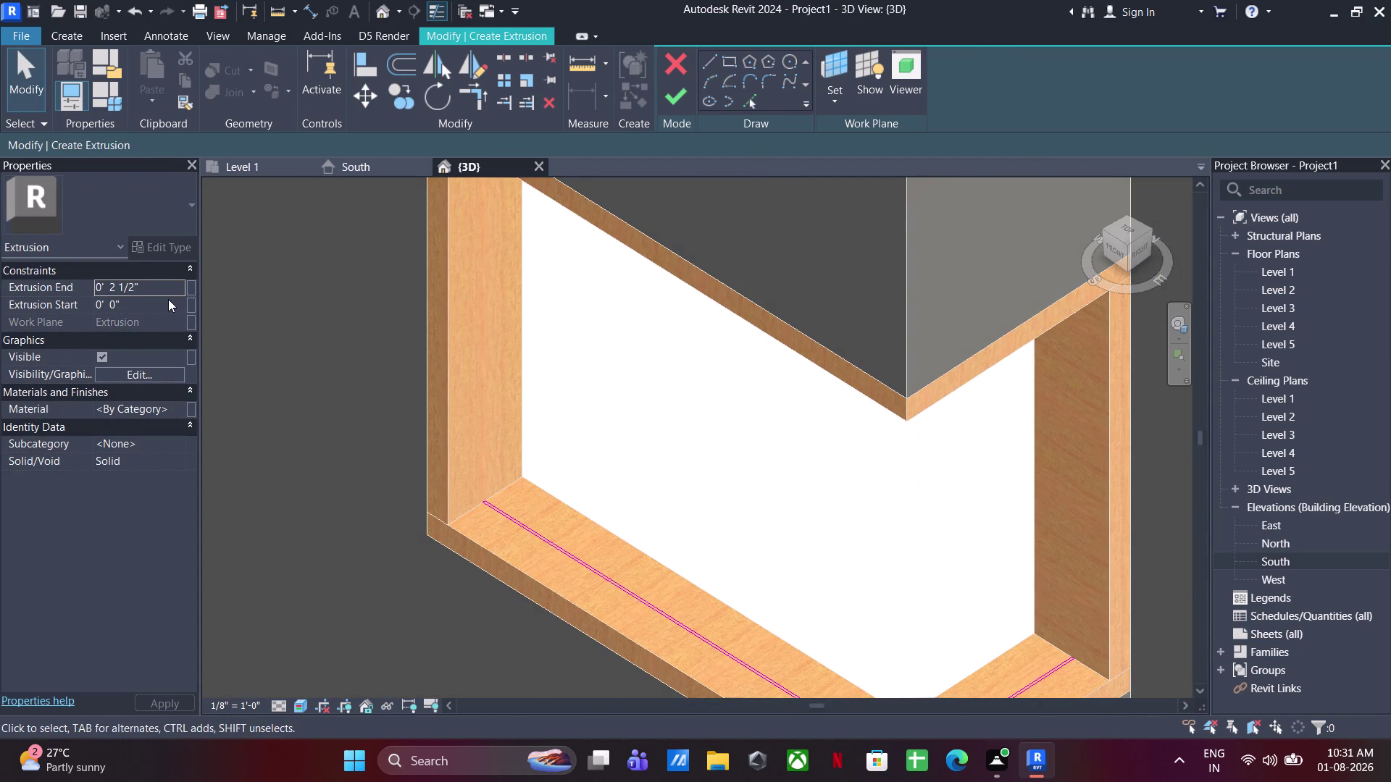
Set Extrusion End to 3' 8" and finish the pane extrusion.
click(170, 293)
text(3')
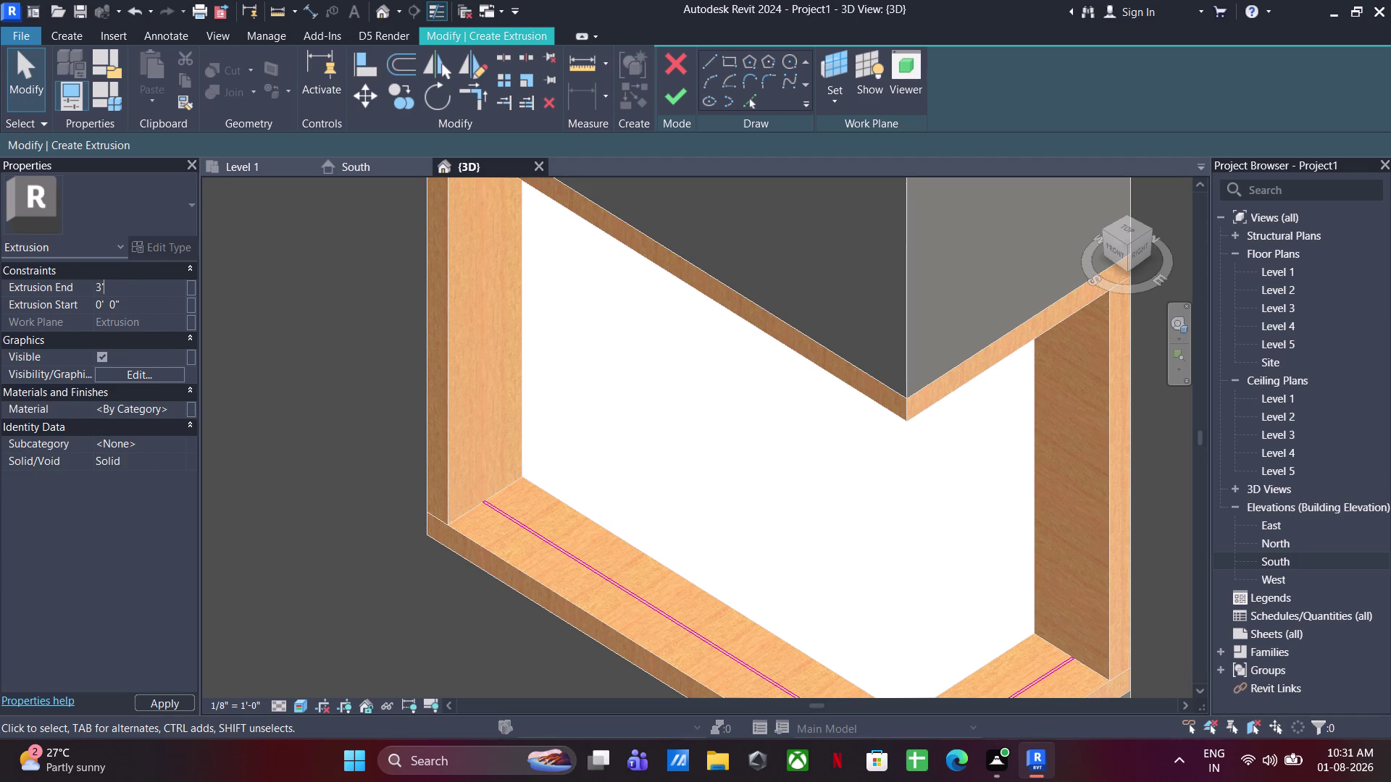
text(8")
key(Return)
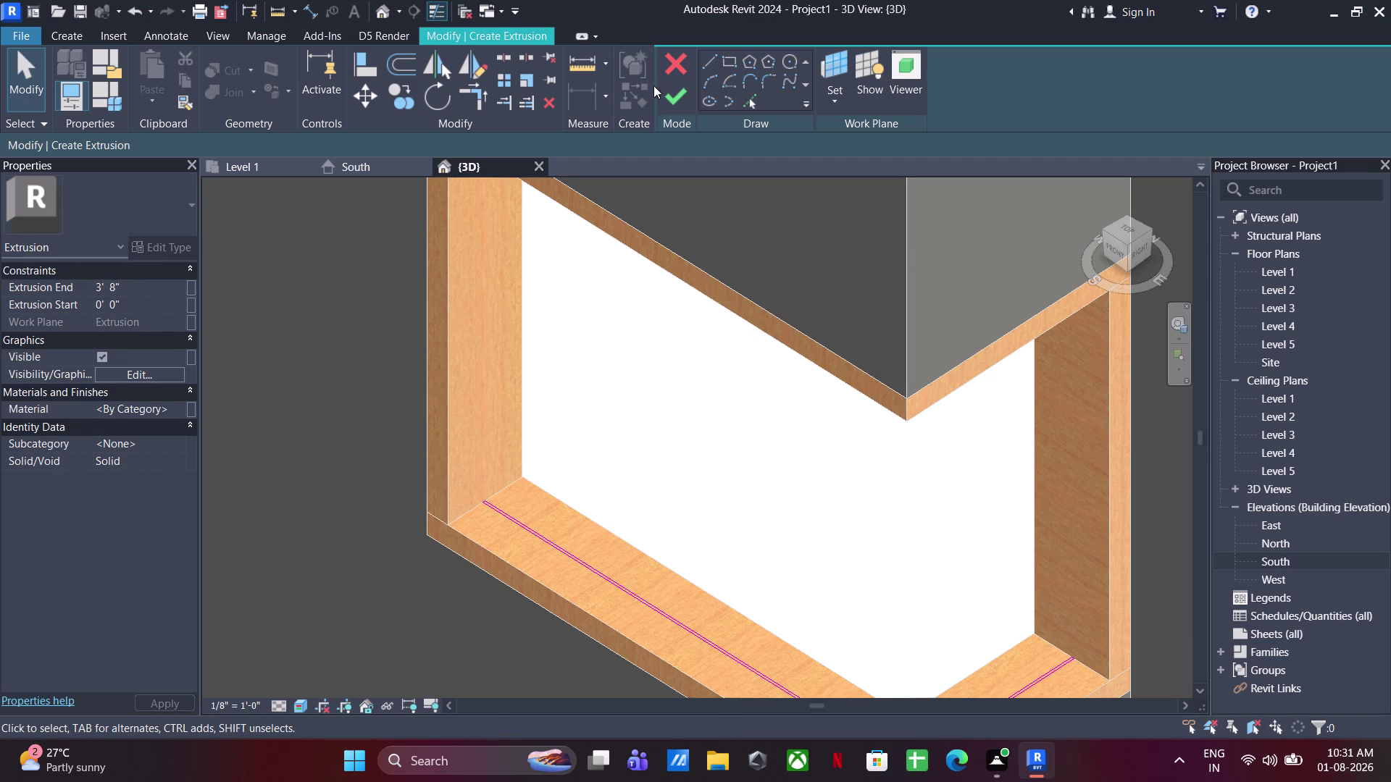
click(673, 91)
scroll(down, 3)
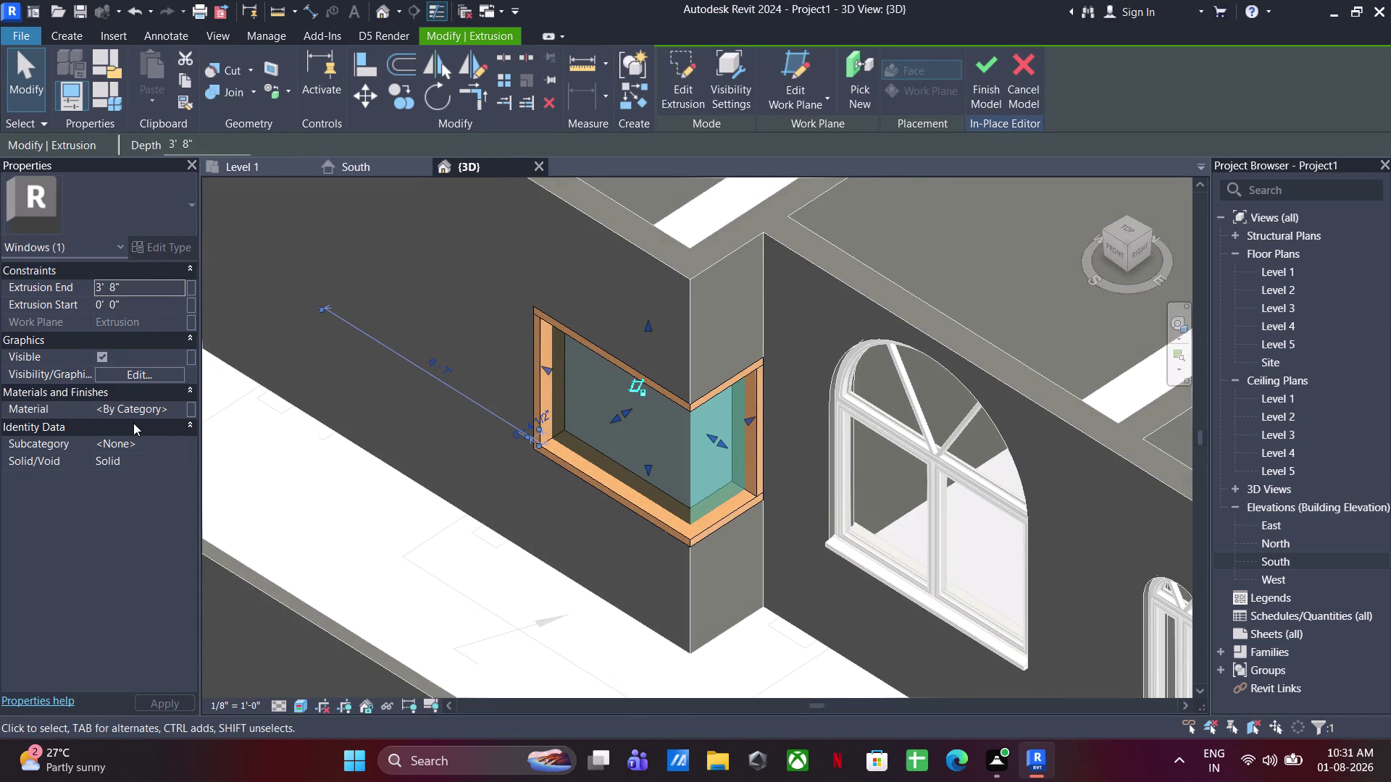
click(184, 406)
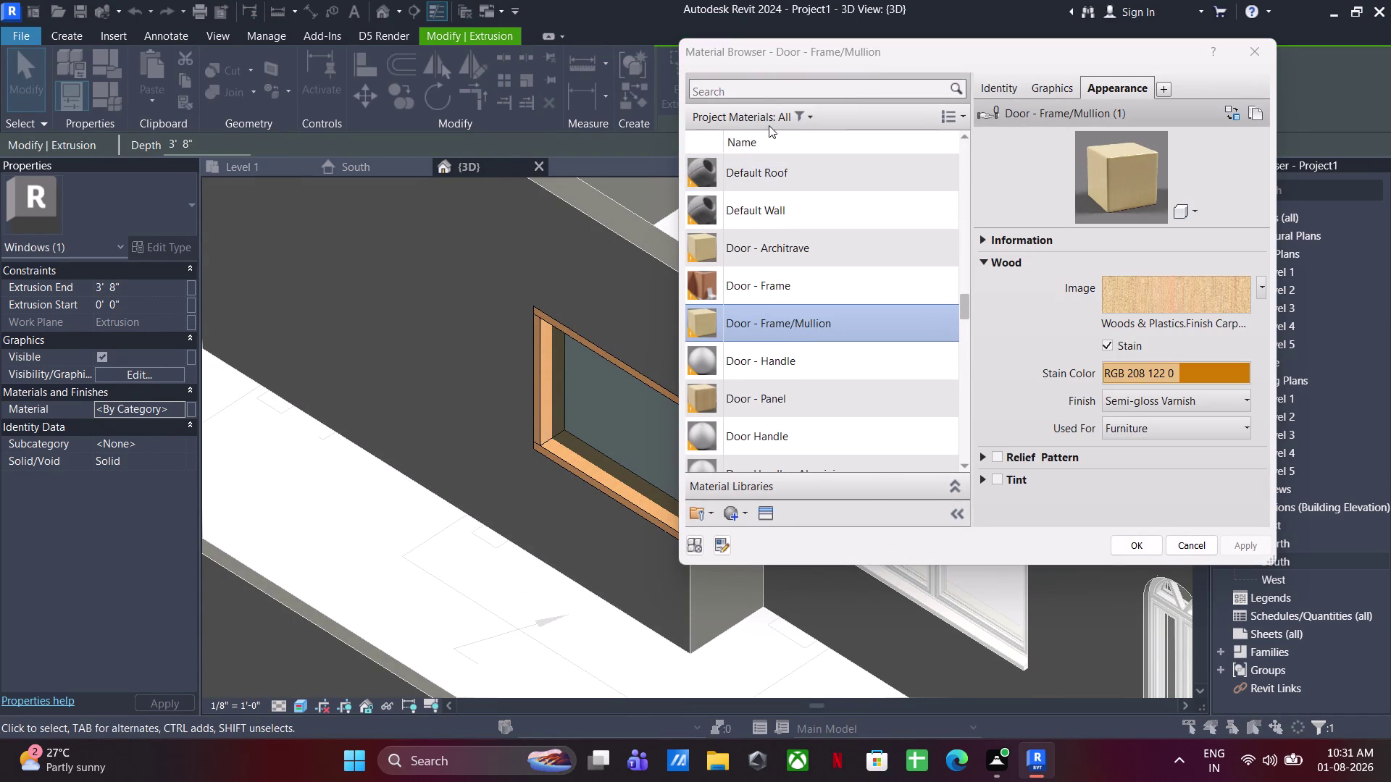
Search materials for 'GLASS' and apply Glass to the pane.
click(757, 88)
text(GLA)
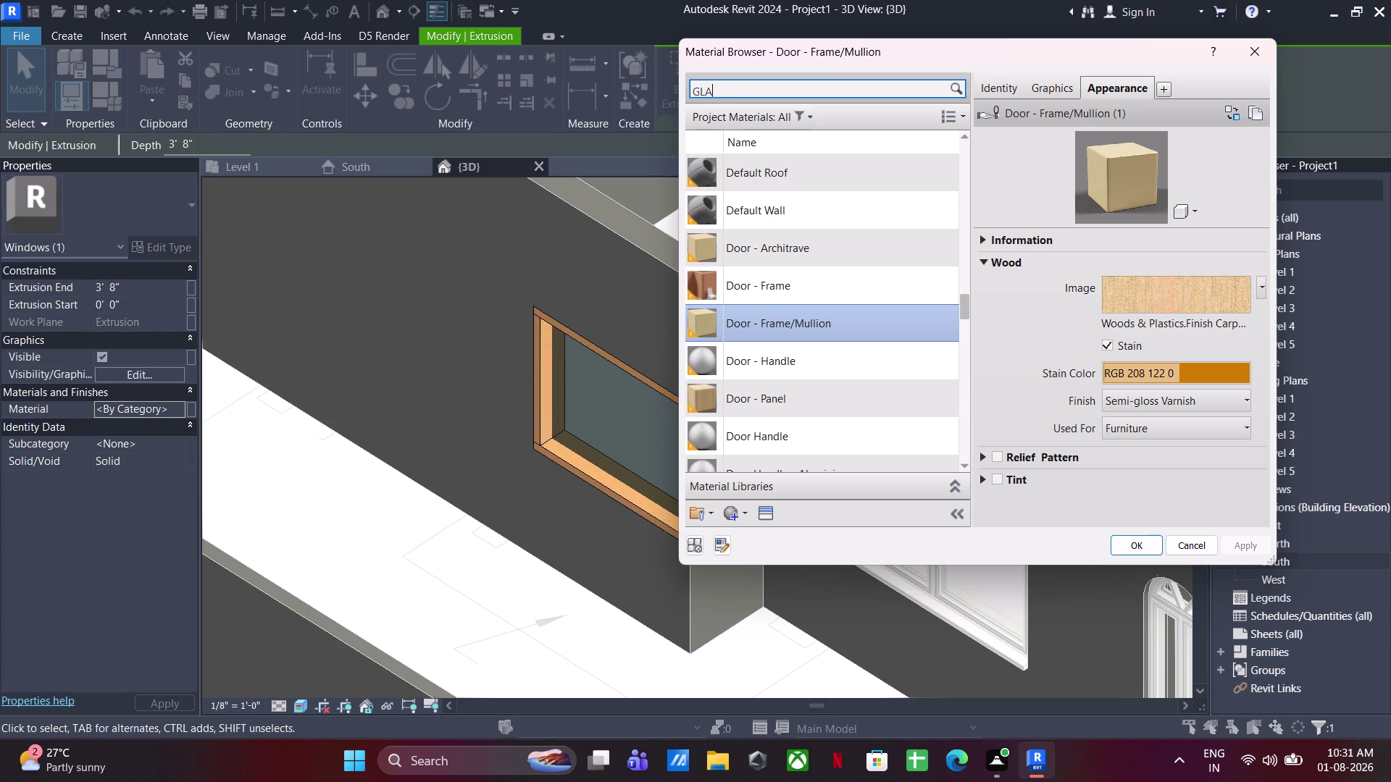
text(SS)
click(774, 228)
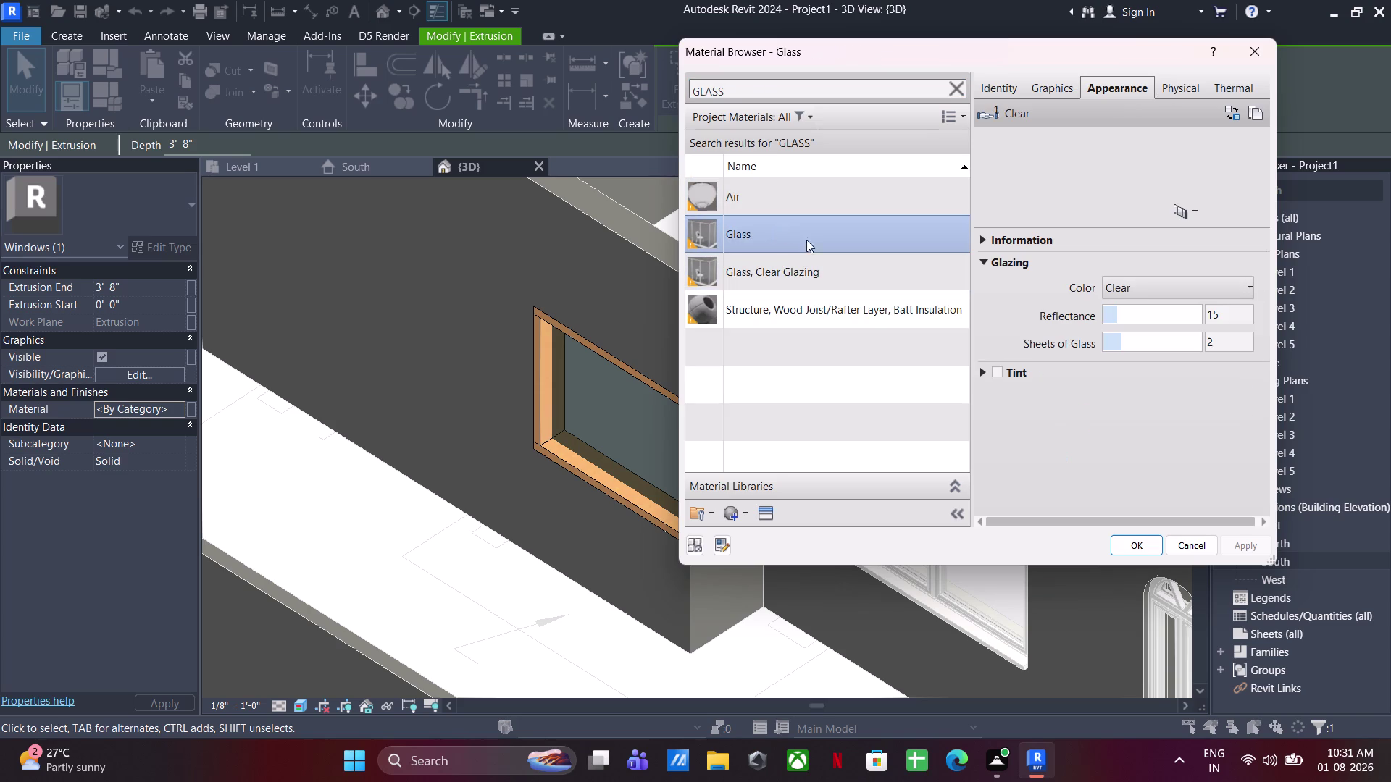
click(1149, 547)
scroll(down, 3)
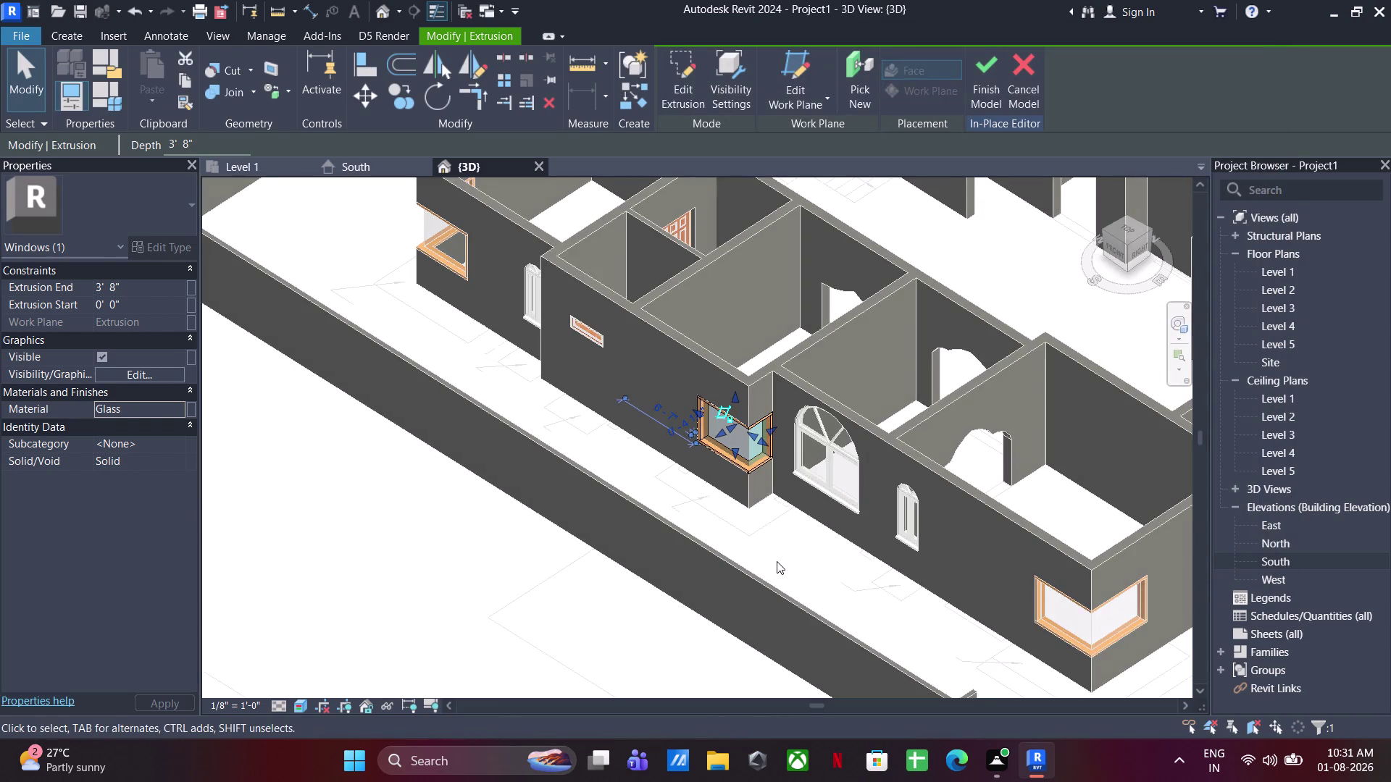
click(777, 561)
Finish the in-place model and dismiss the W3 L SHAPE WINDOW regeneration error.
scroll(down, 3)
click(678, 71)
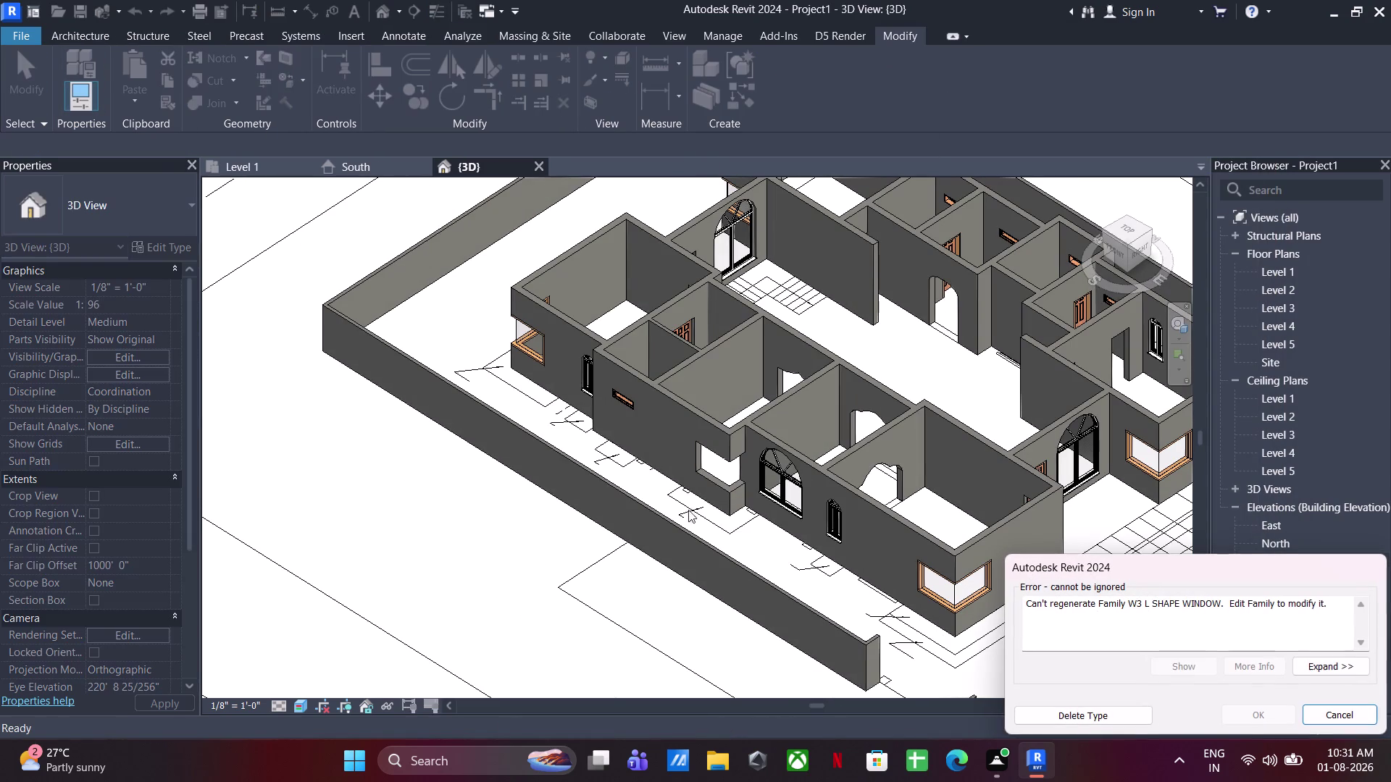
click(1303, 711)
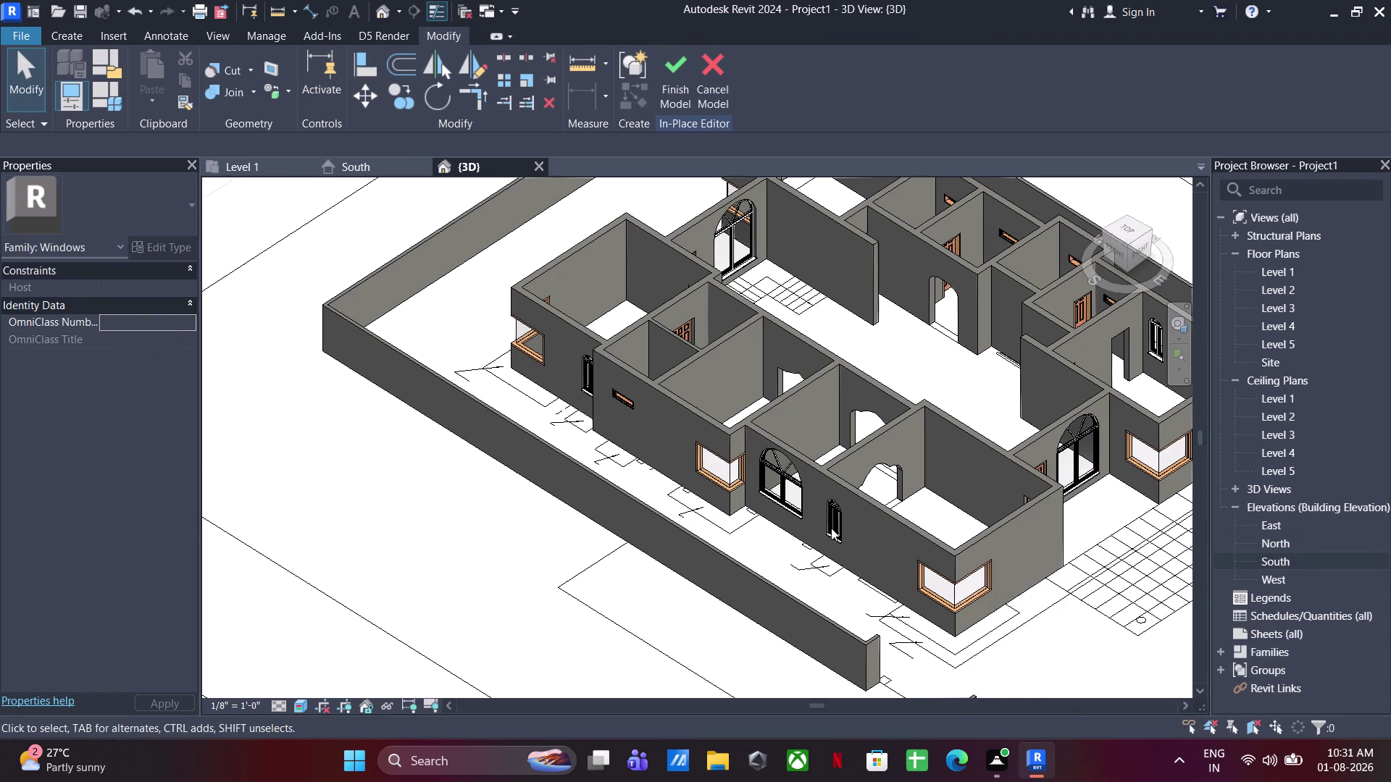
Select the window's sill, head and glass extrusions in turn, orbiting around the window.
scroll(up, 3)
click(638, 418)
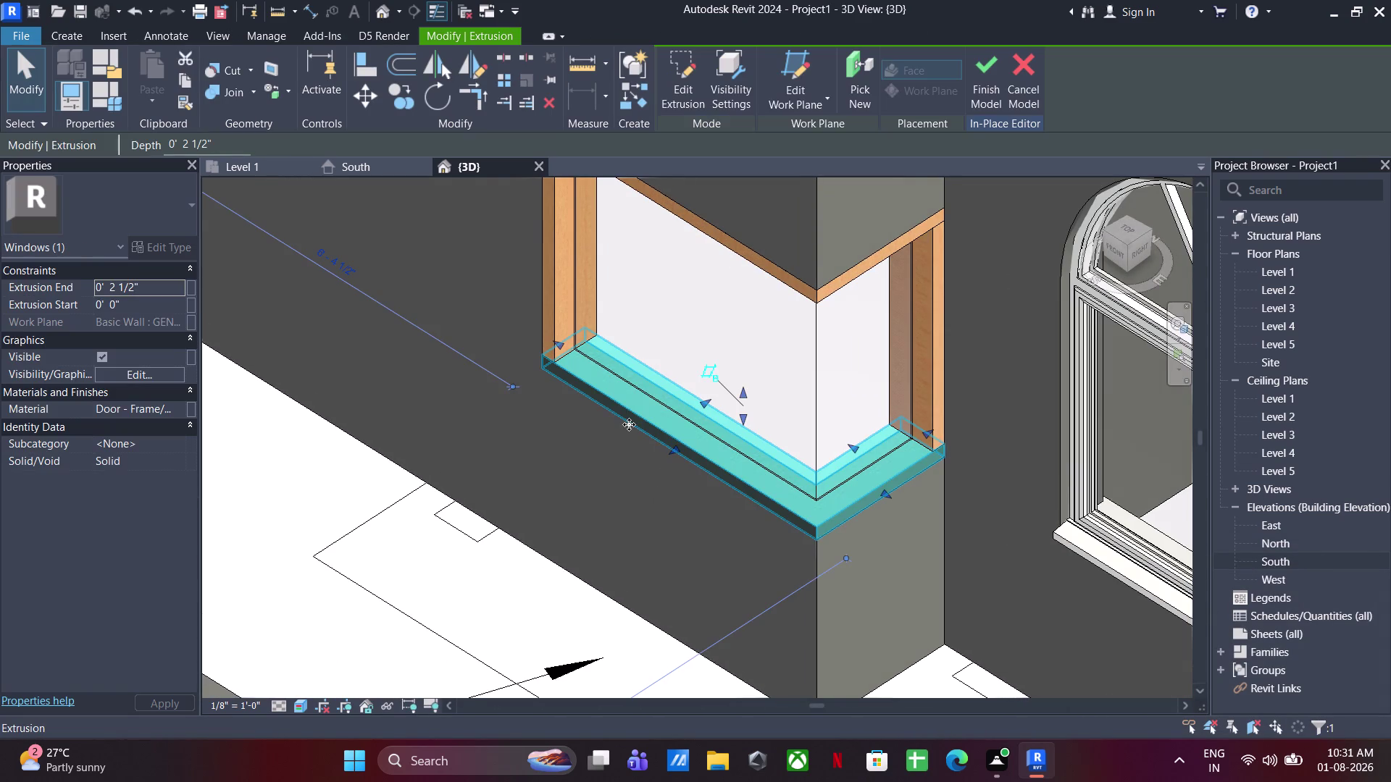
scroll(down, 3)
middle_drag(663, 439, 802, 325)
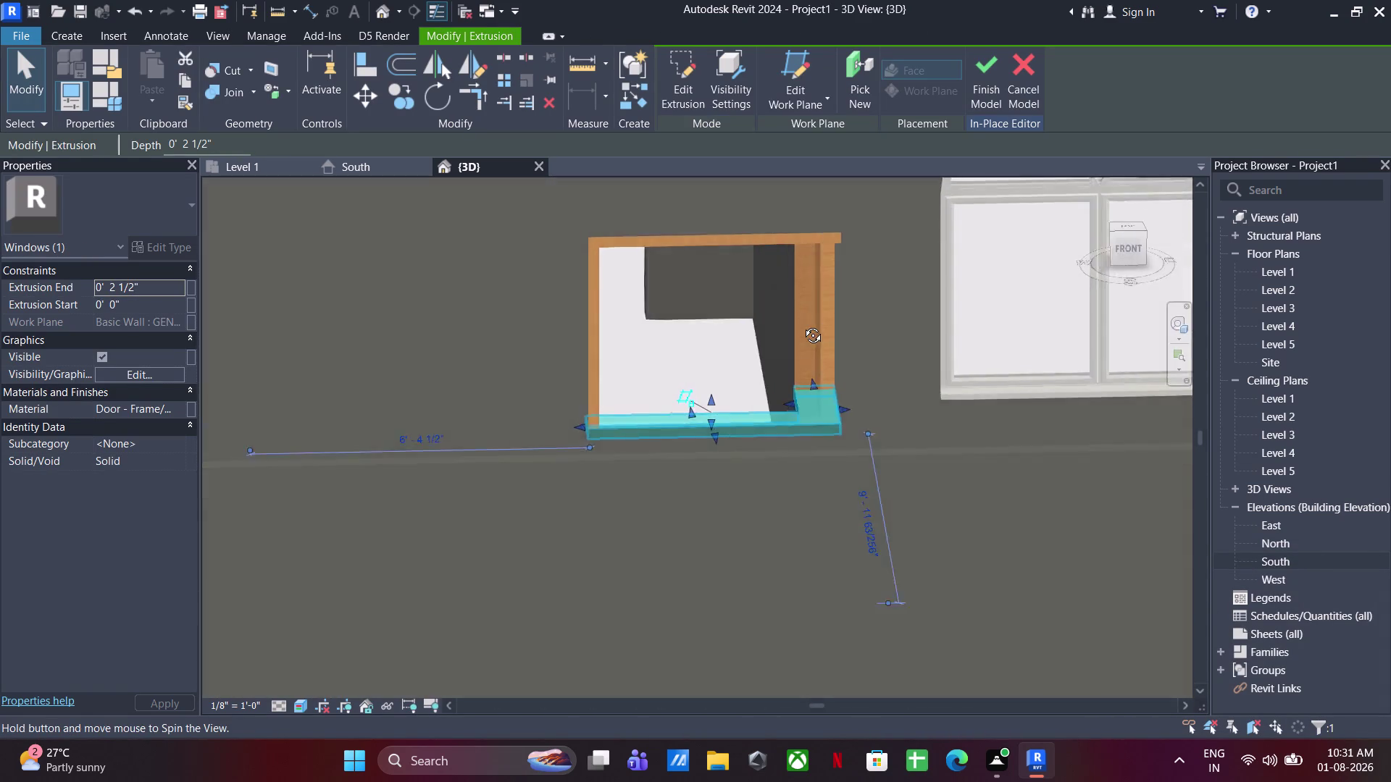
middle_drag(802, 325, 684, 258)
click(662, 211)
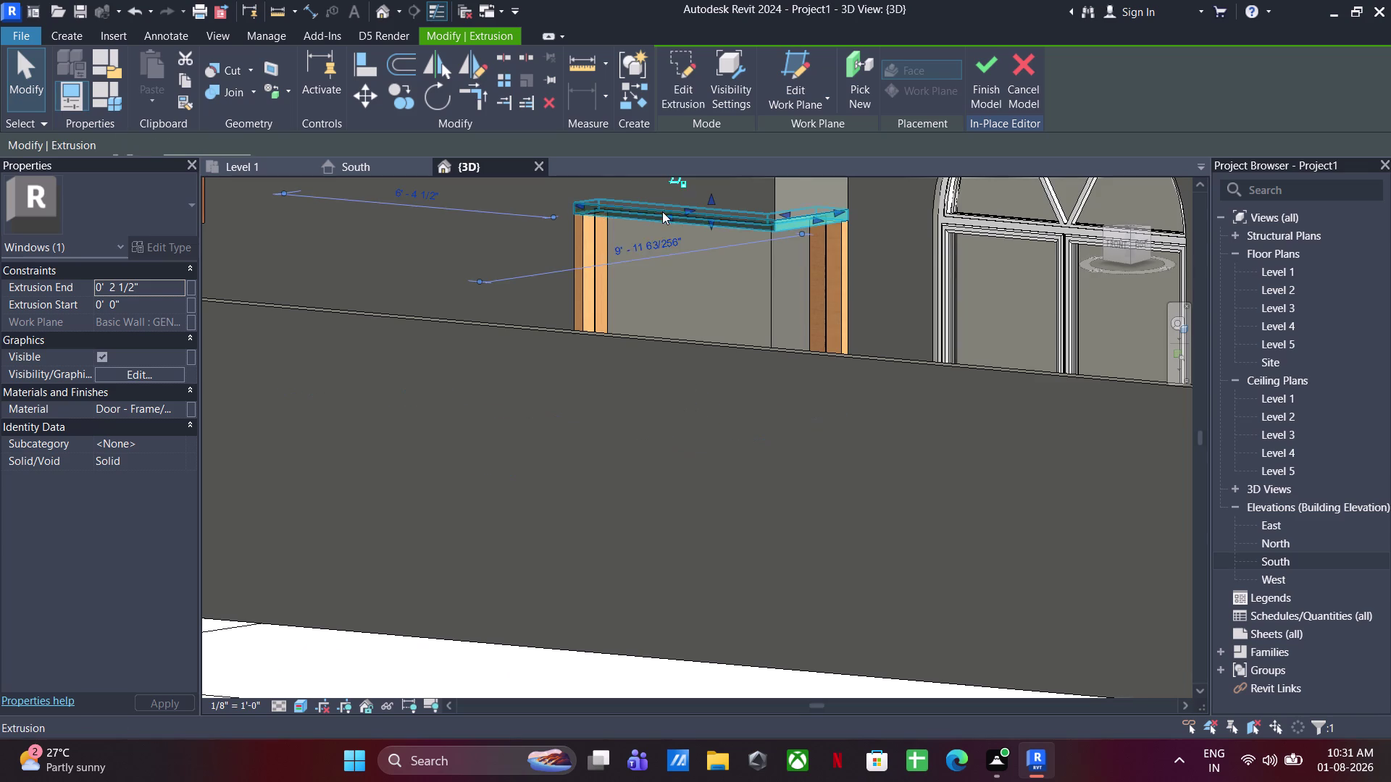
click(586, 281)
middle_drag(784, 317, 733, 404)
click(722, 407)
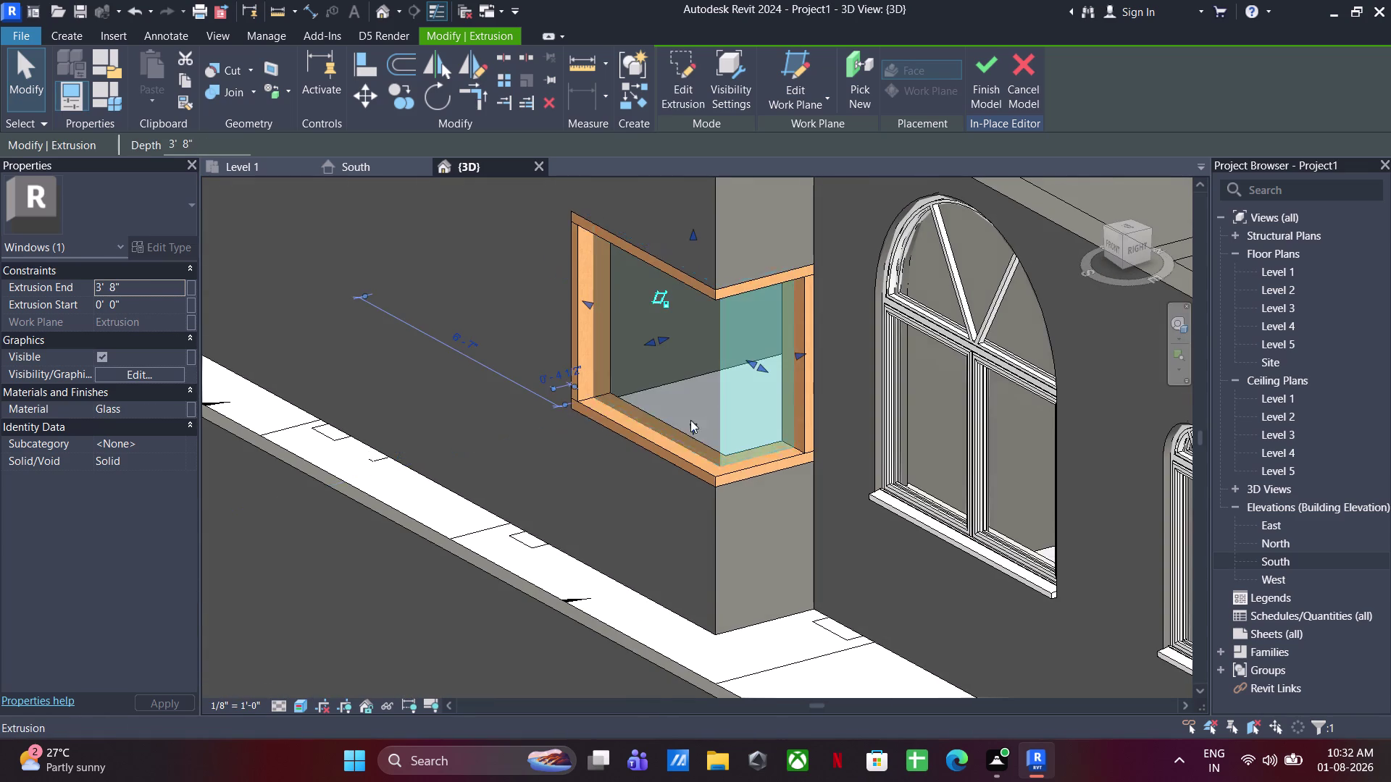
Lower the glass pane's top edge to about 3' 6 7/8" and retry finishing the model.
scroll(up, 3)
scroll(up, 3)
click(738, 461)
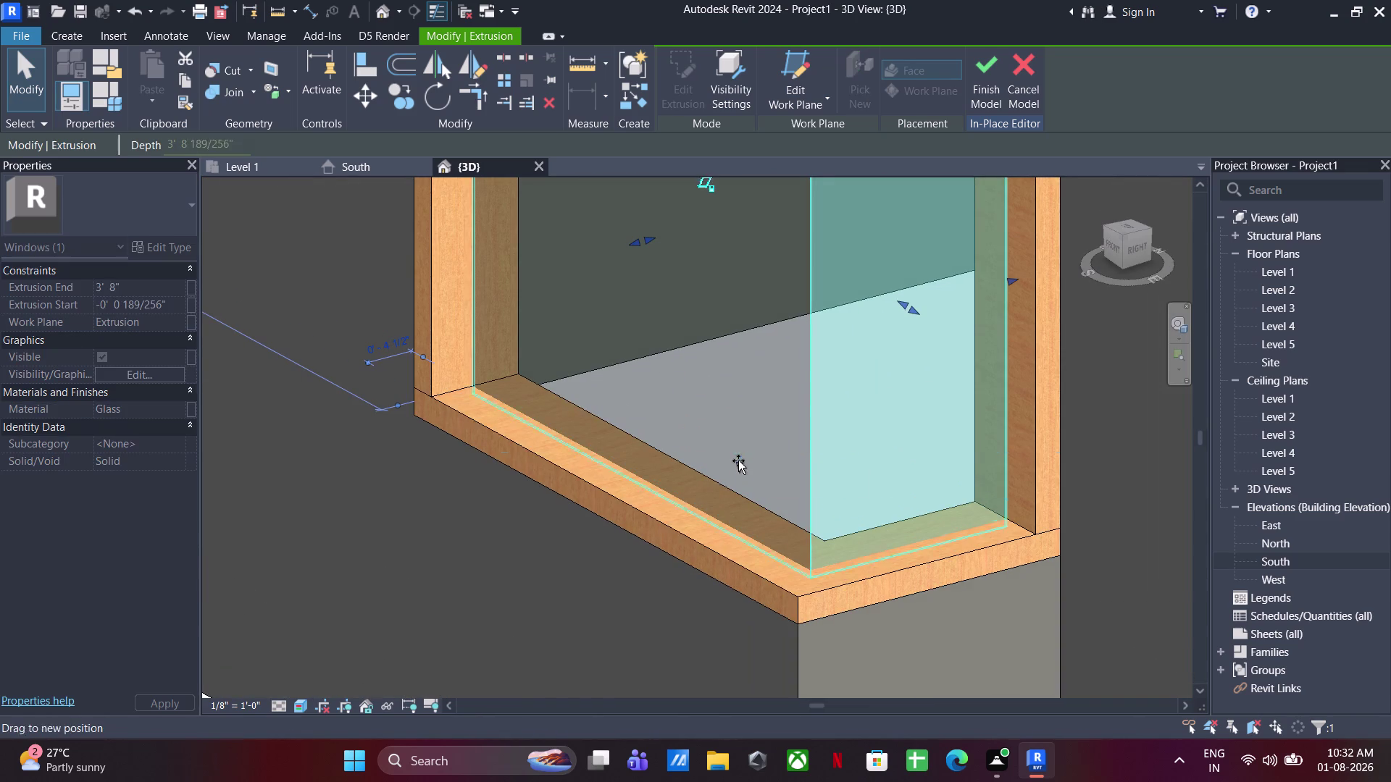
scroll(down, 3)
middle_drag(733, 520, 754, 599)
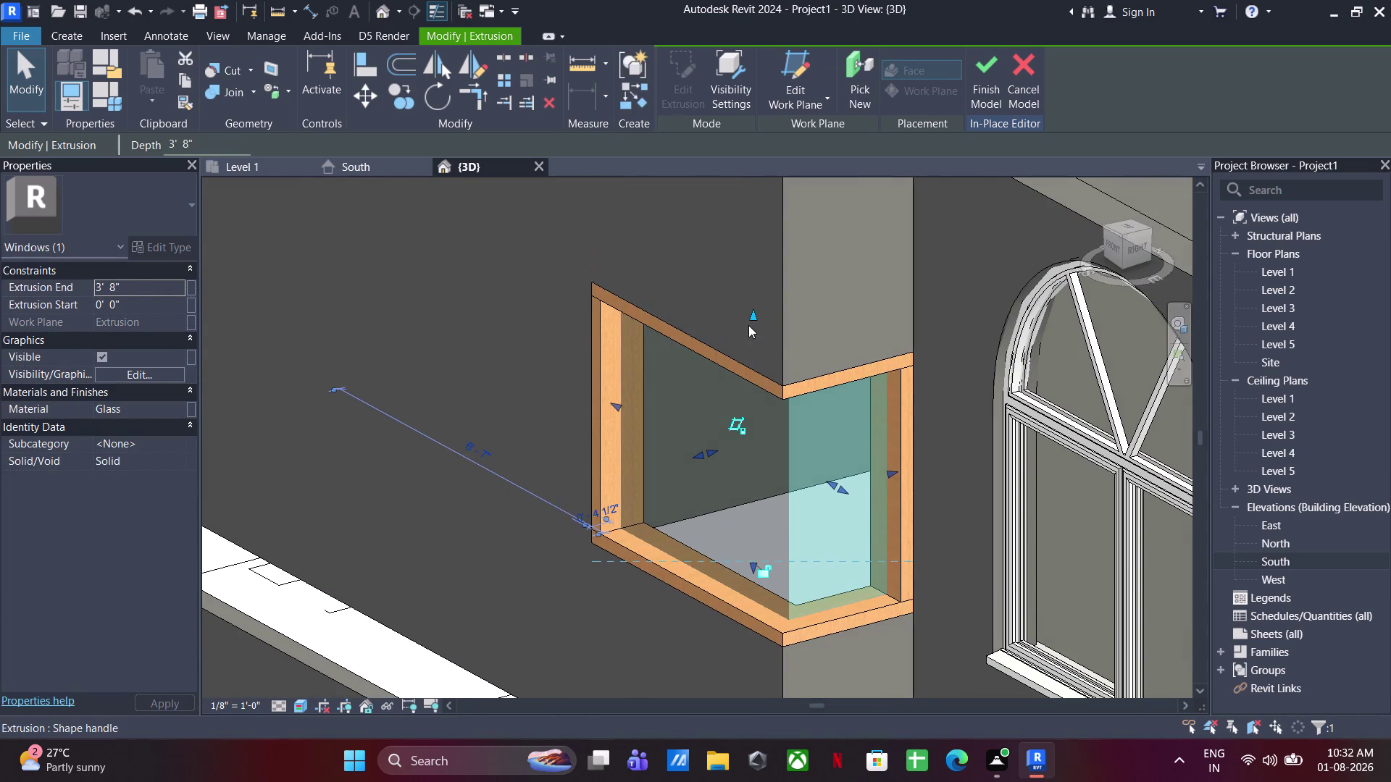
click(749, 325)
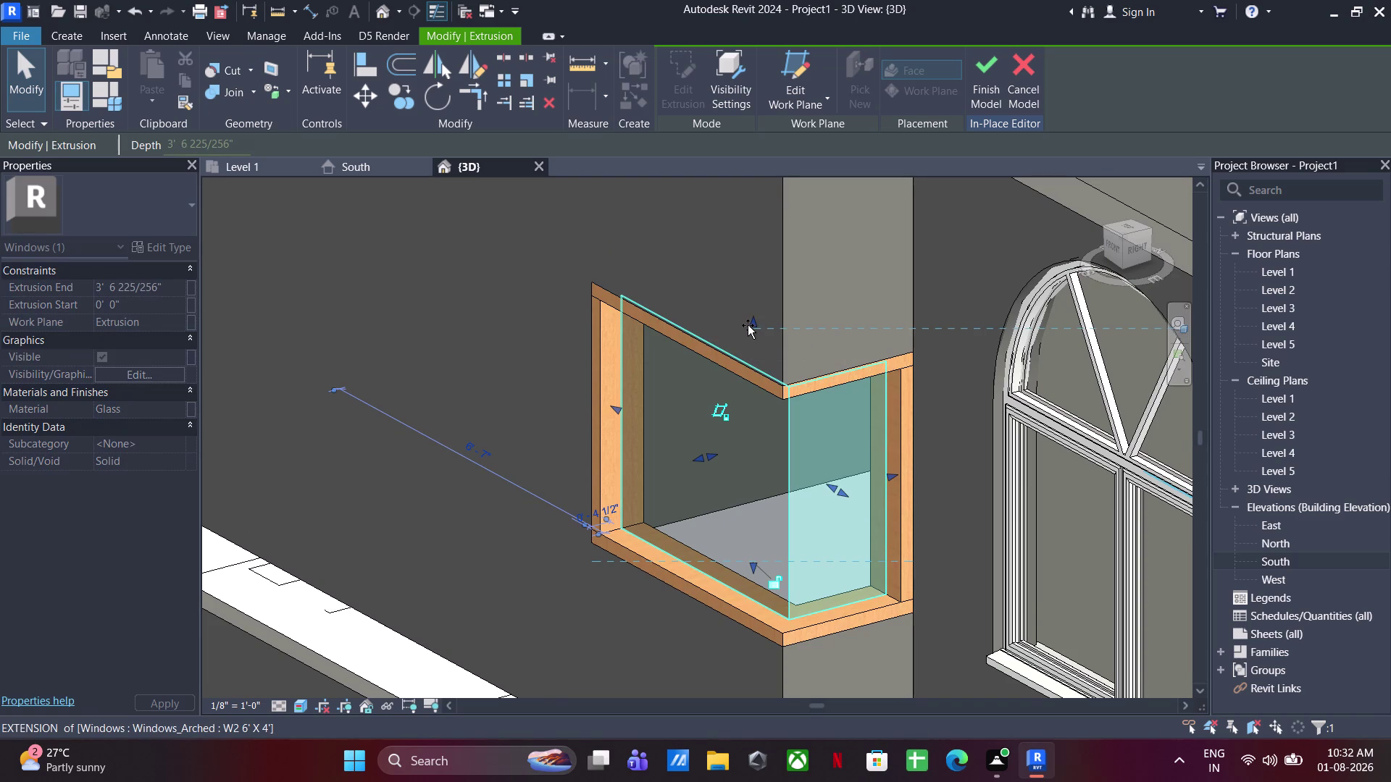
click(997, 69)
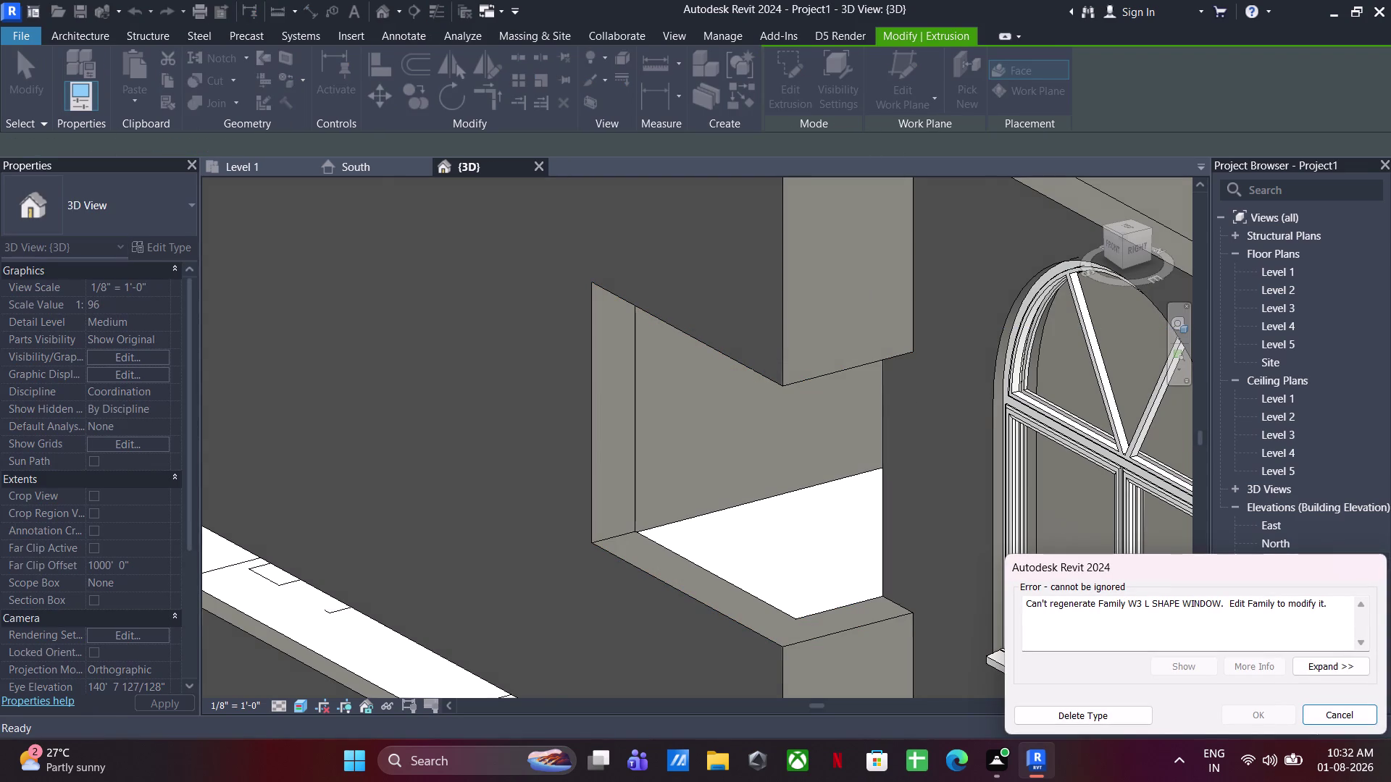
Expand the regeneration error, cancel its report export, and dismiss it, leaving the W3 opening empty.
click(1324, 663)
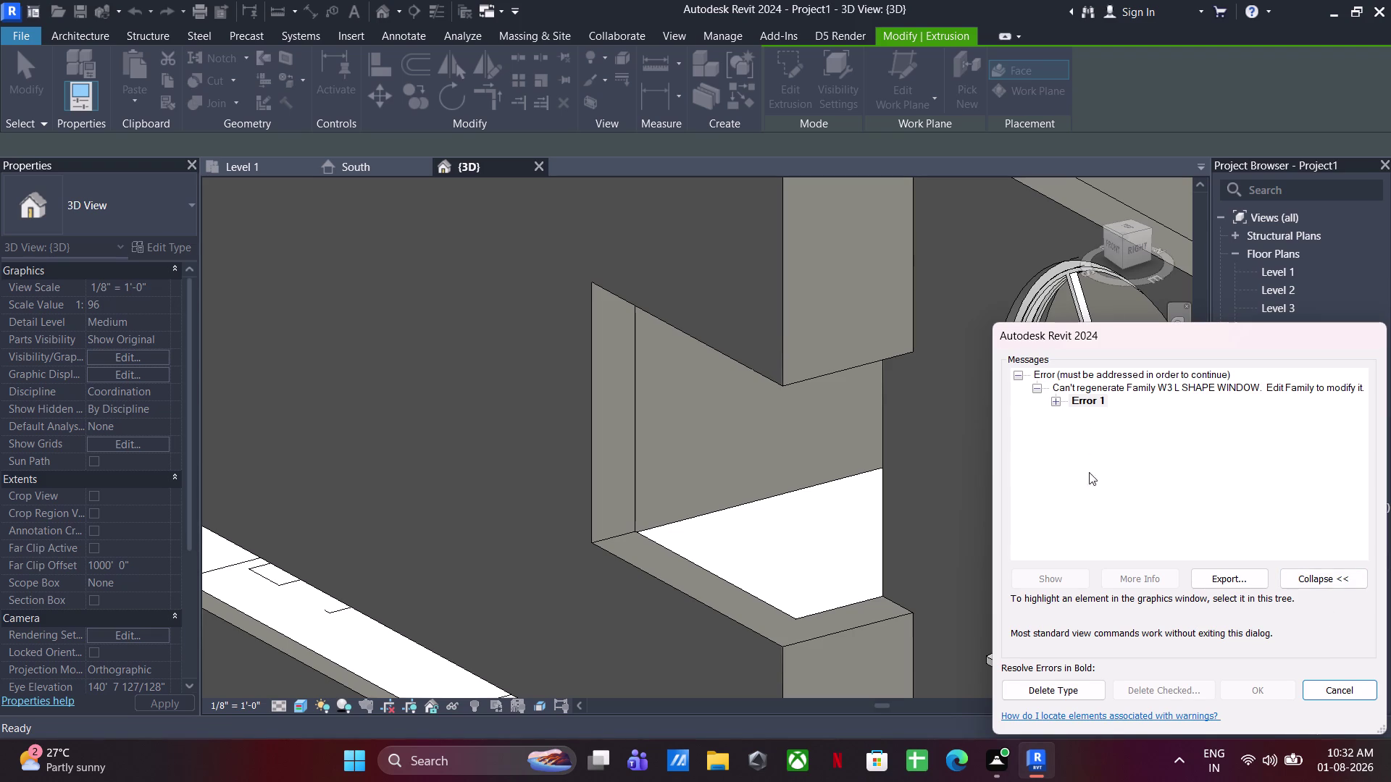
click(1208, 581)
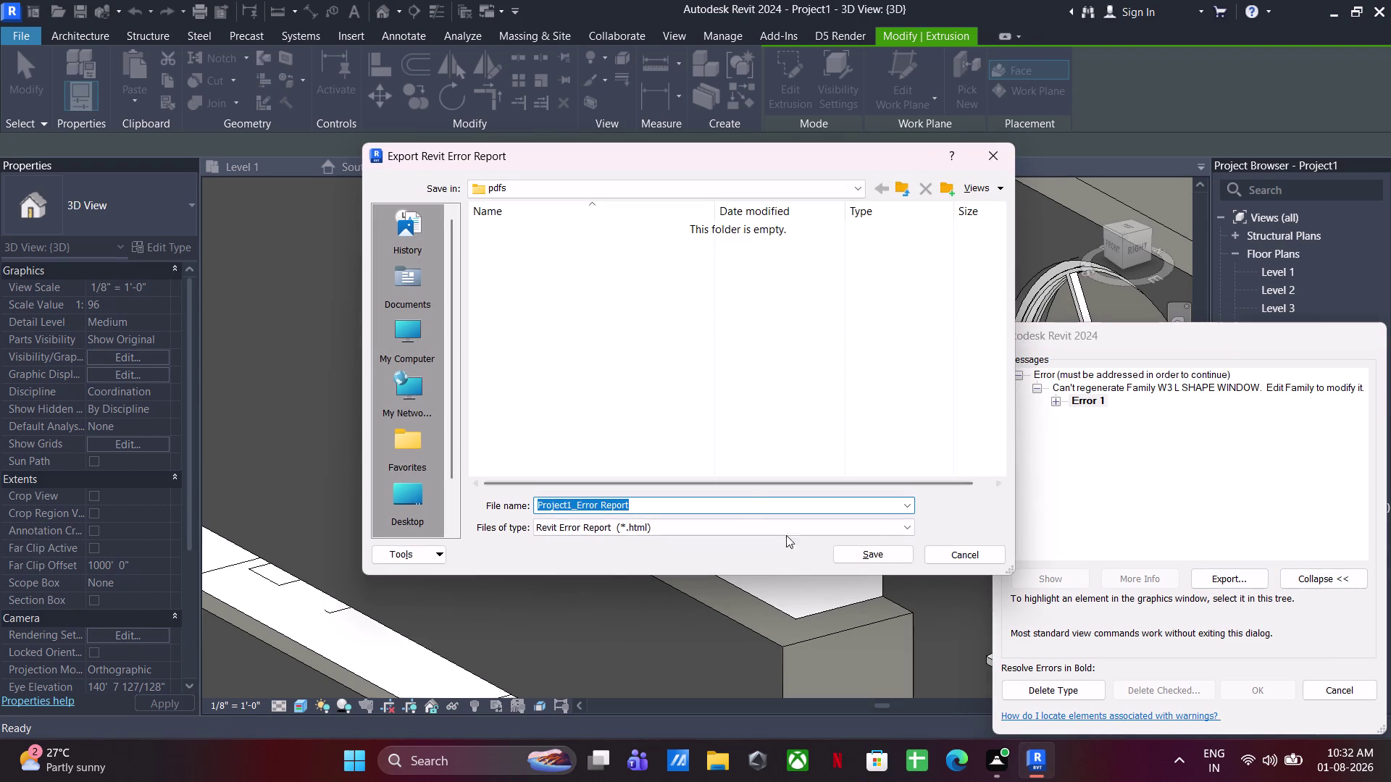
click(870, 555)
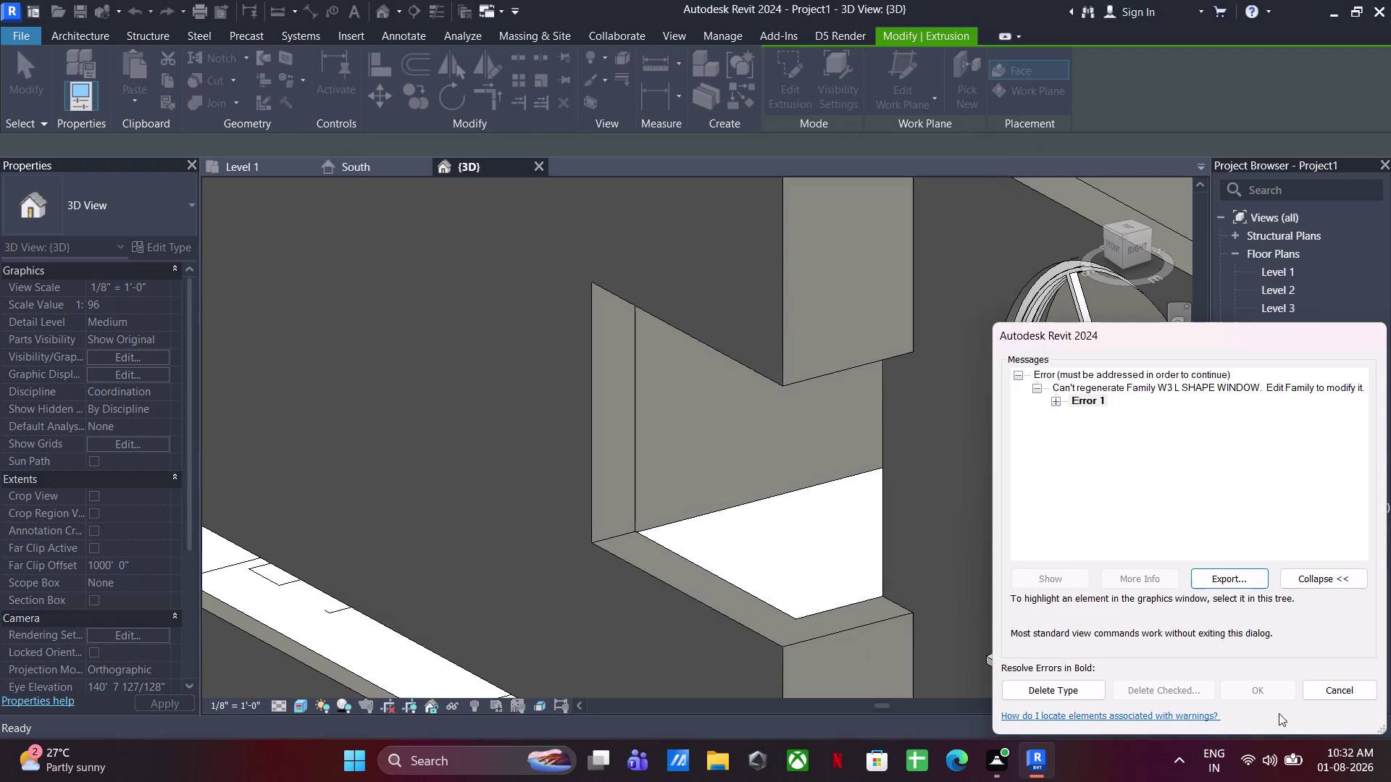
click(1028, 688)
scroll(down, 3)
middle_drag(825, 535, 827, 551)
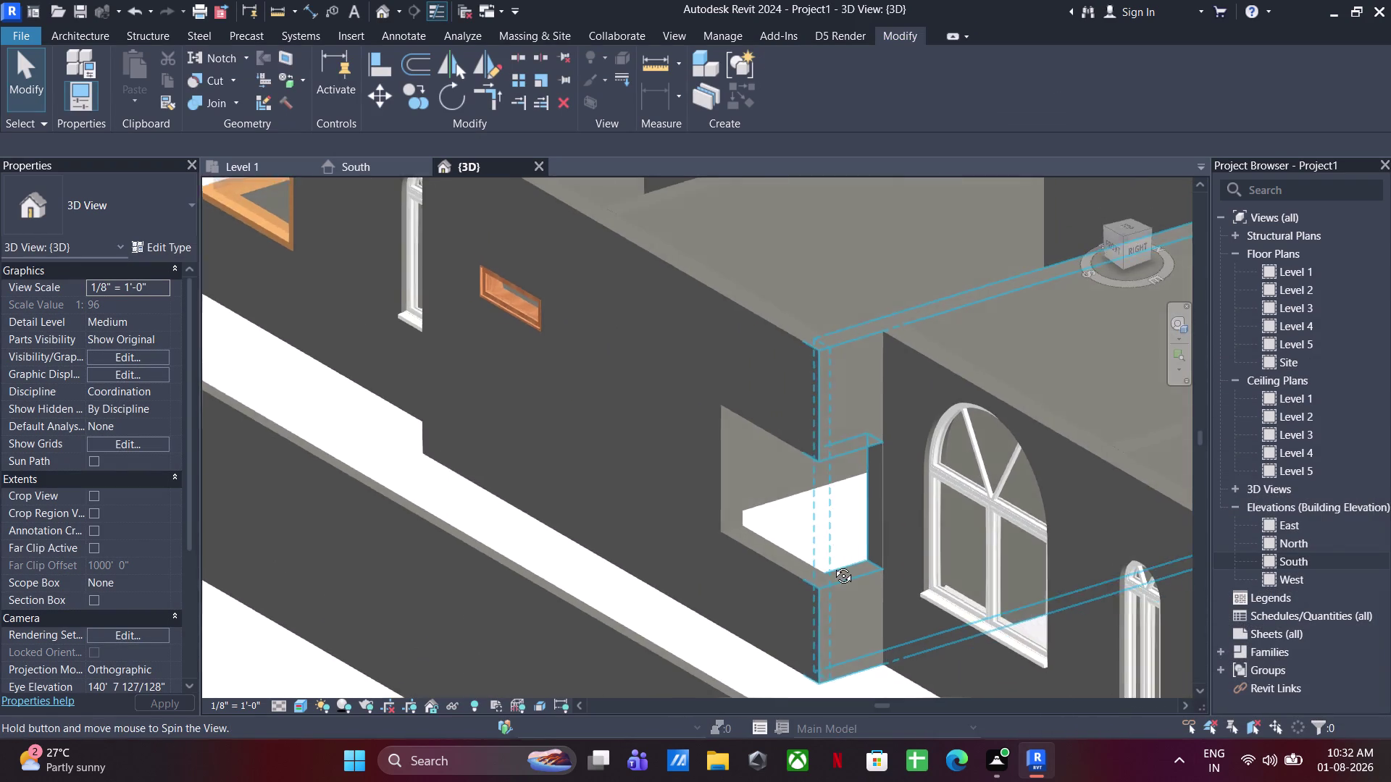
middle_drag(827, 551, 858, 625)
middle_drag(751, 606, 704, 569)
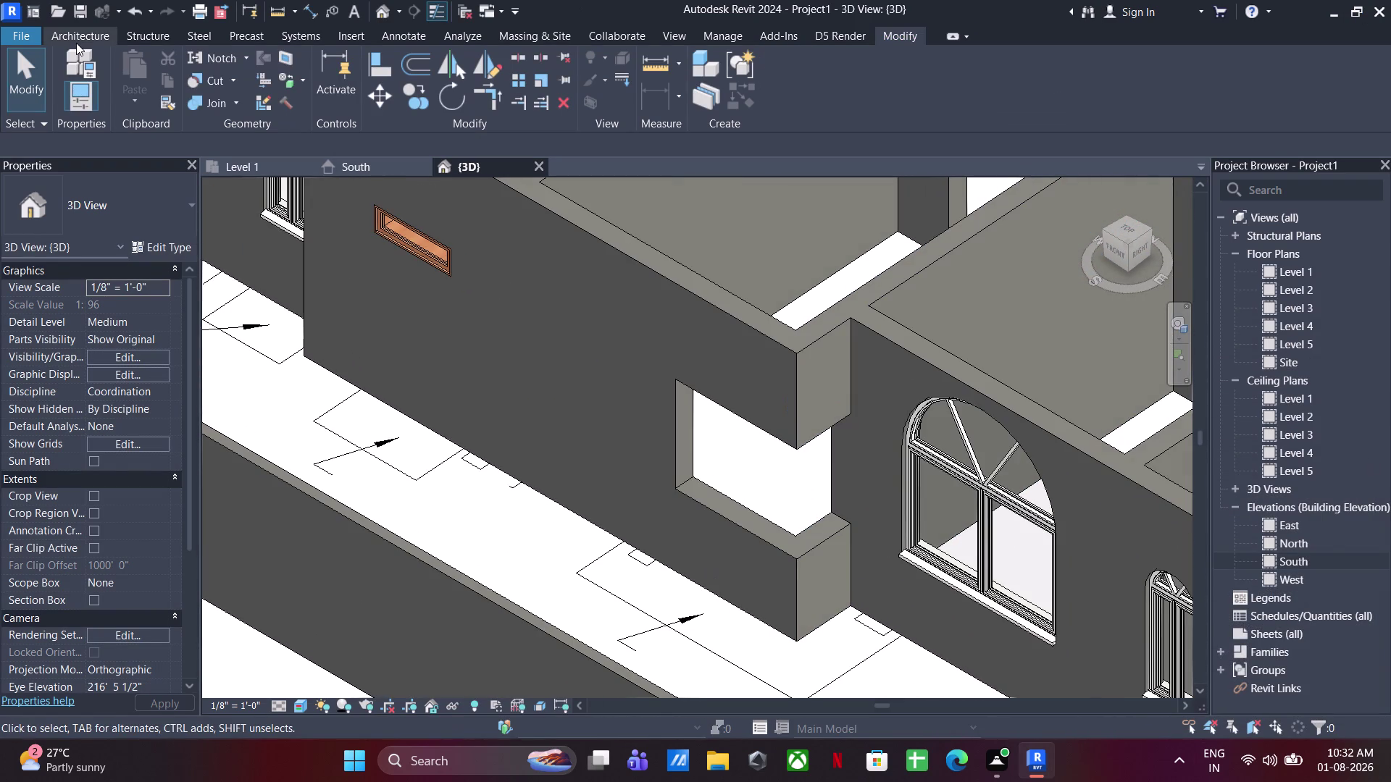
click(77, 43)
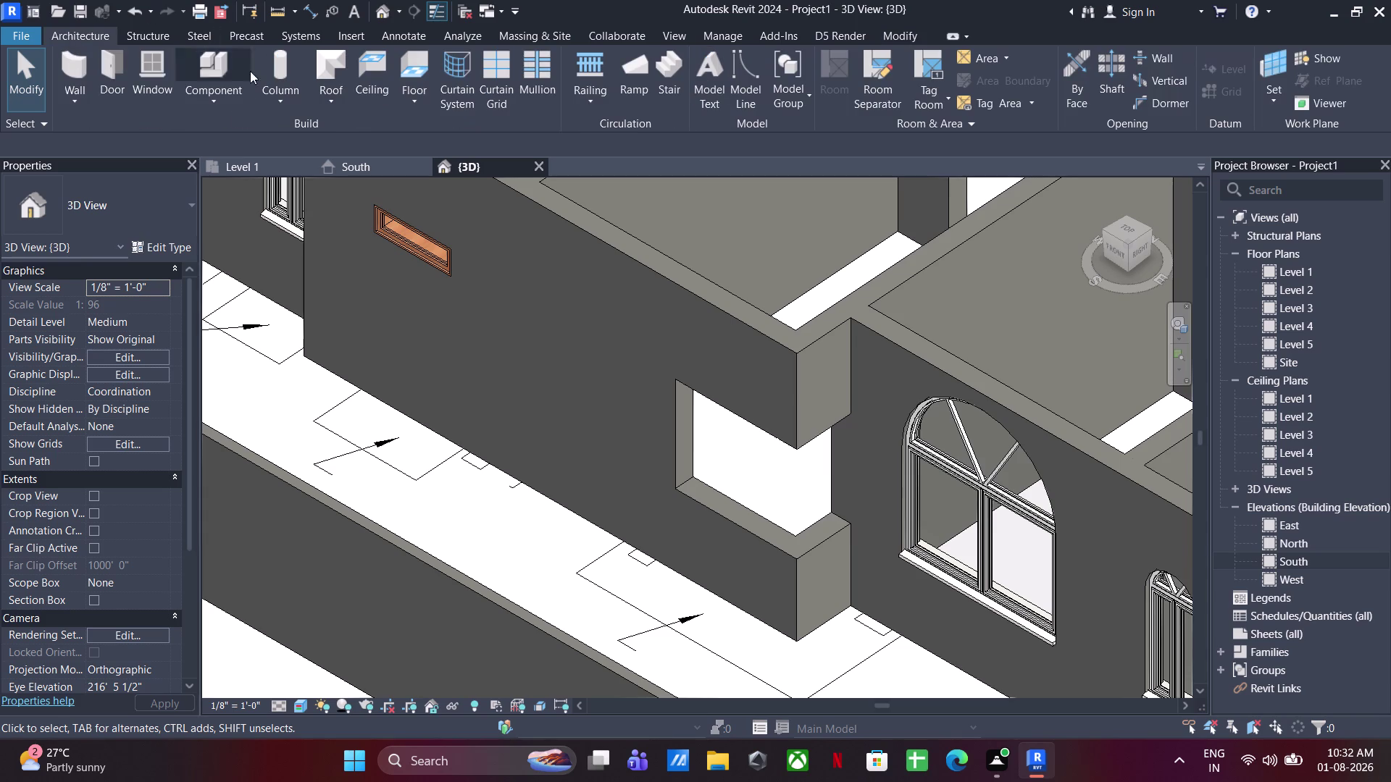
click(215, 98)
click(203, 134)
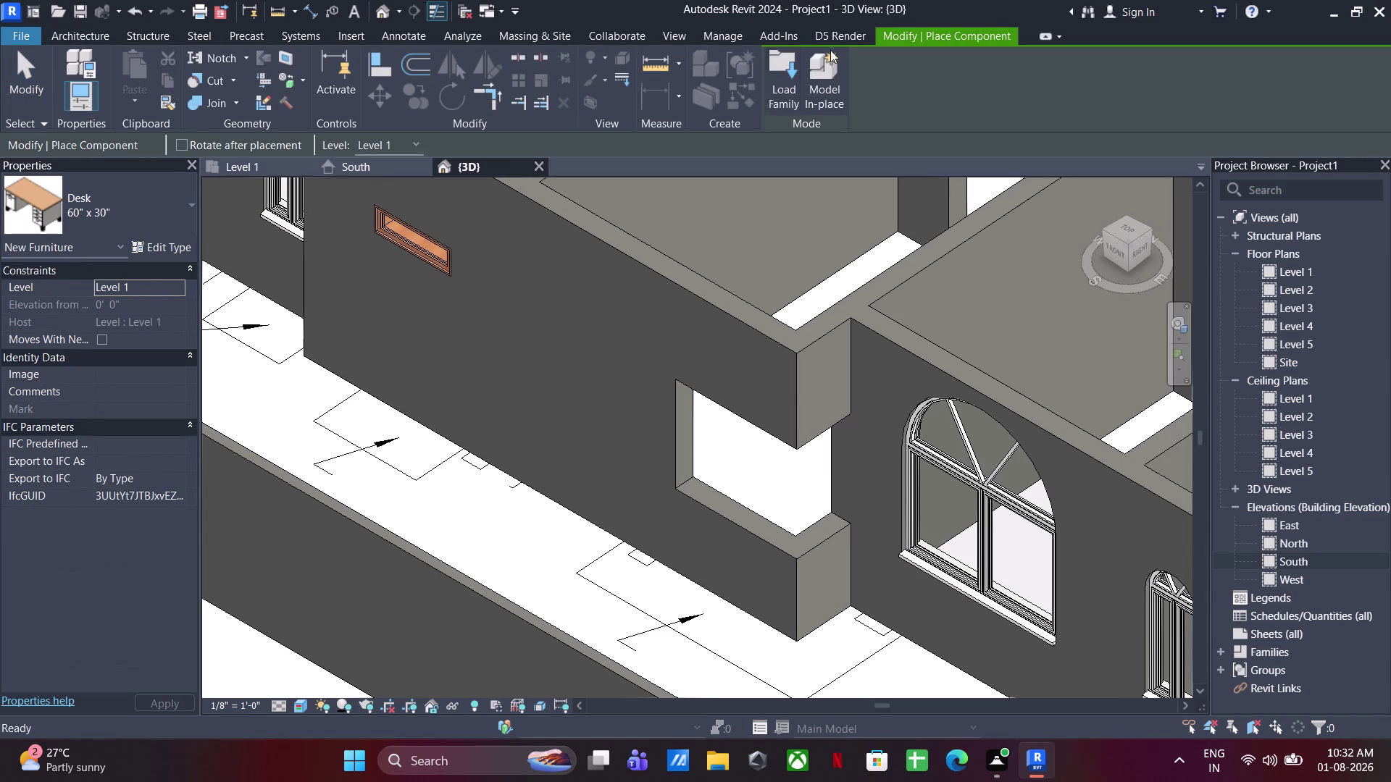
click(768, 102)
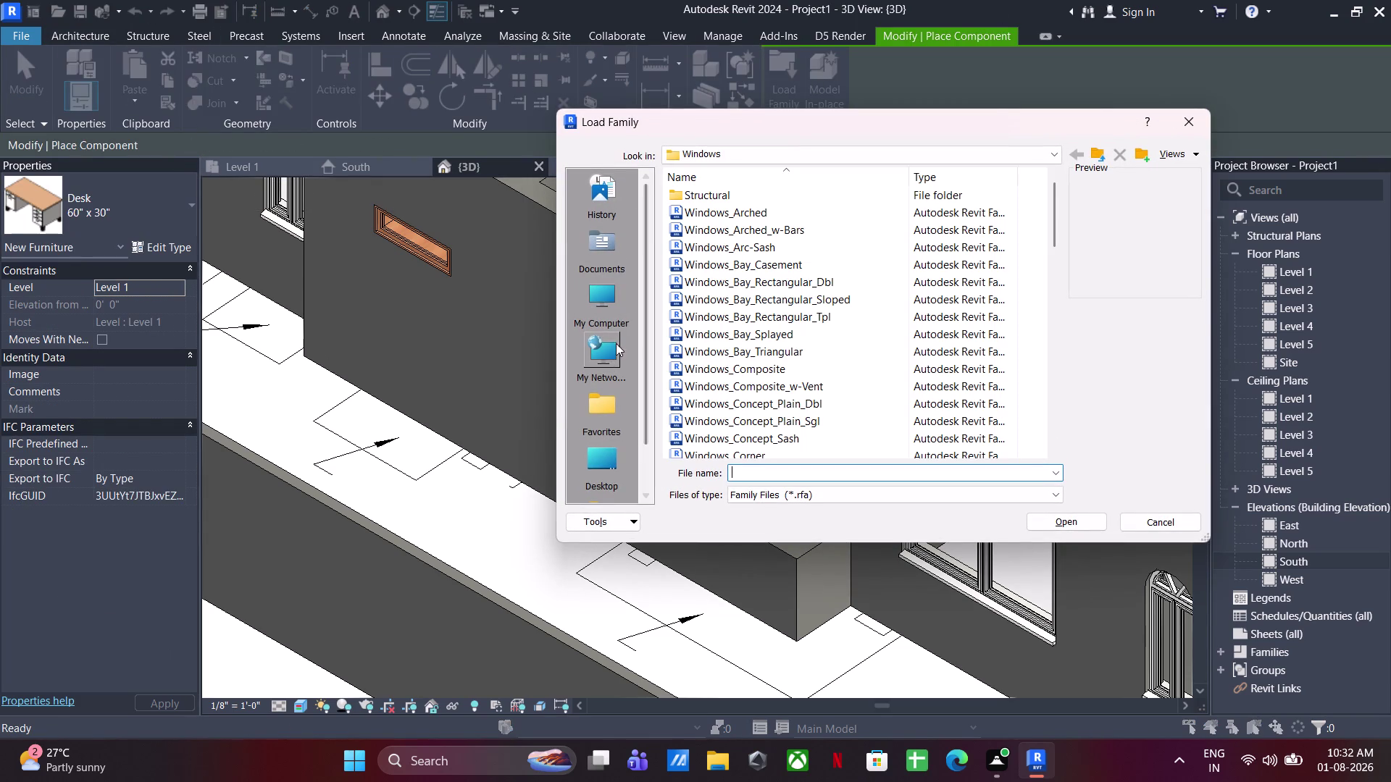
click(597, 471)
scroll(down, 3)
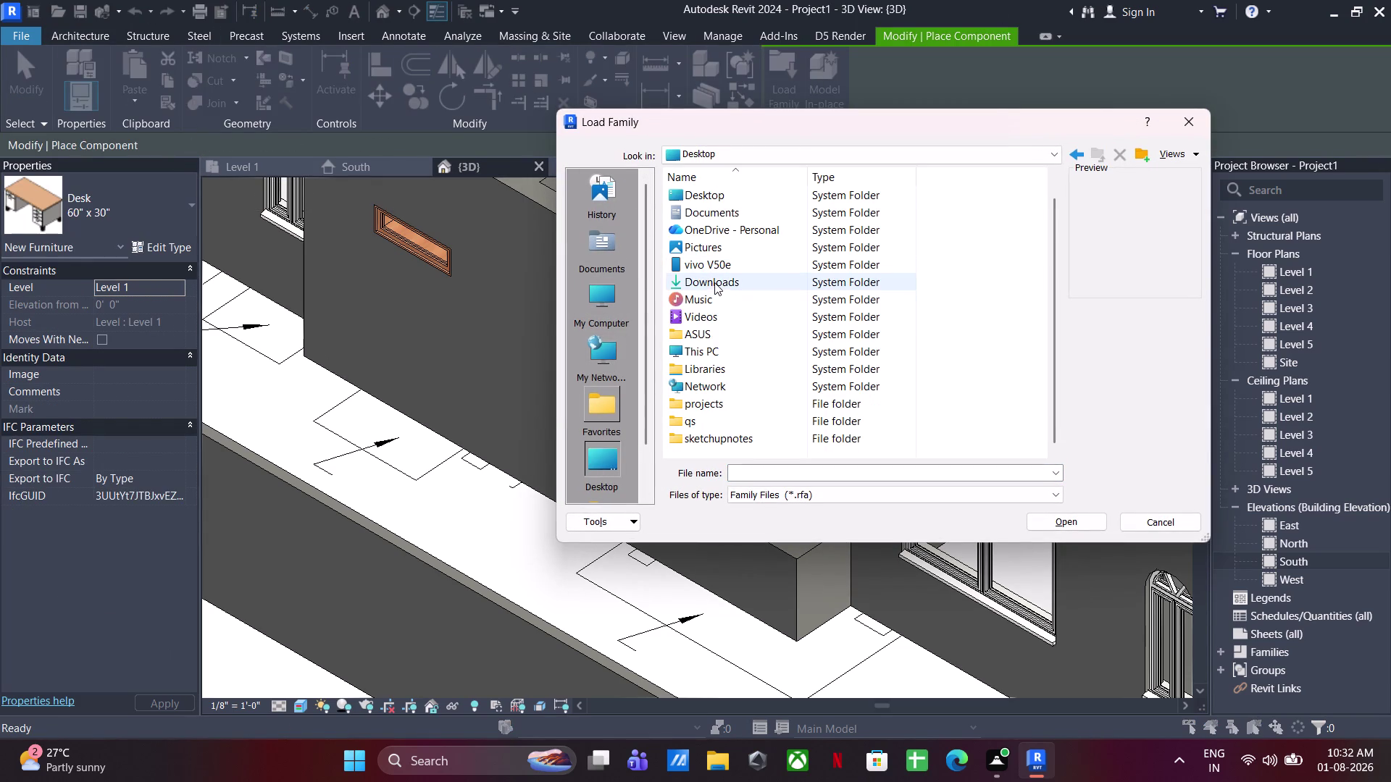
click(616, 261)
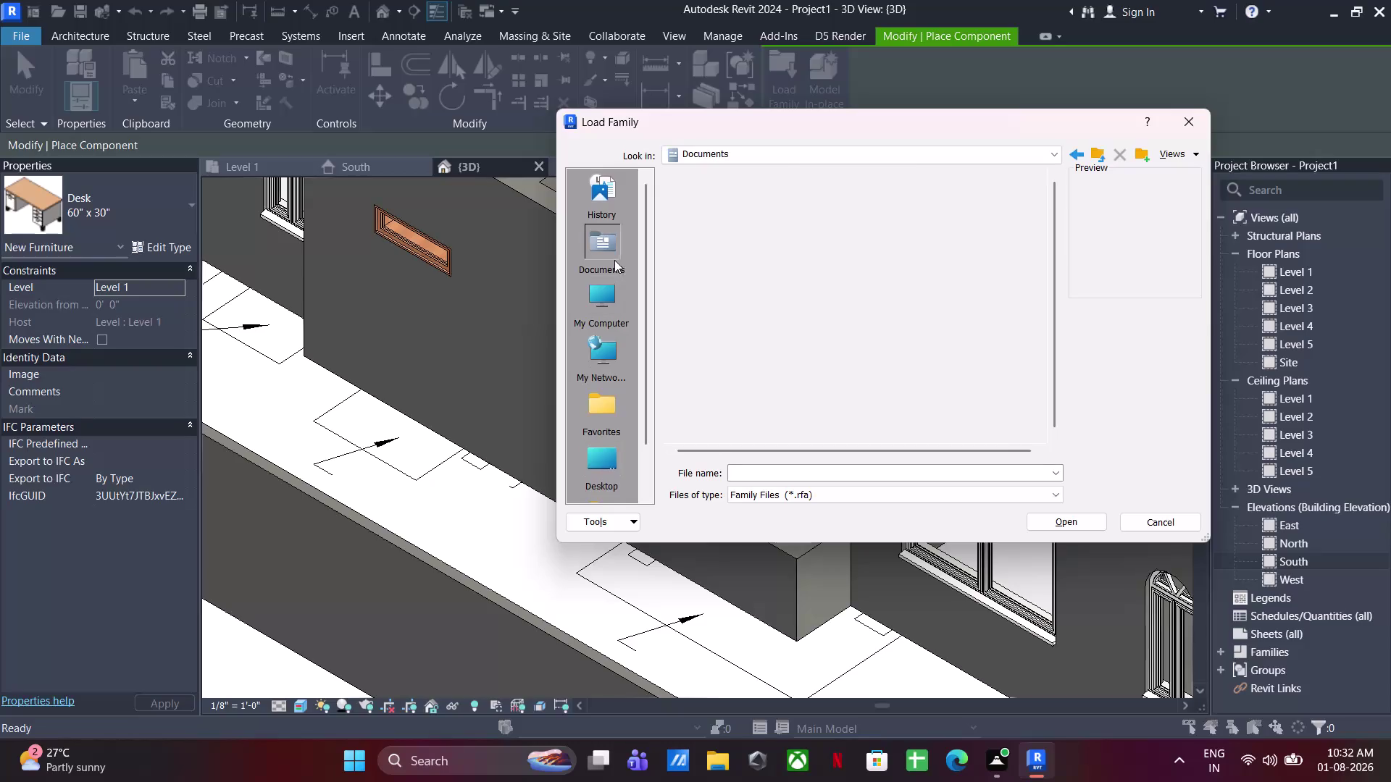
scroll(down, 3)
click(716, 154)
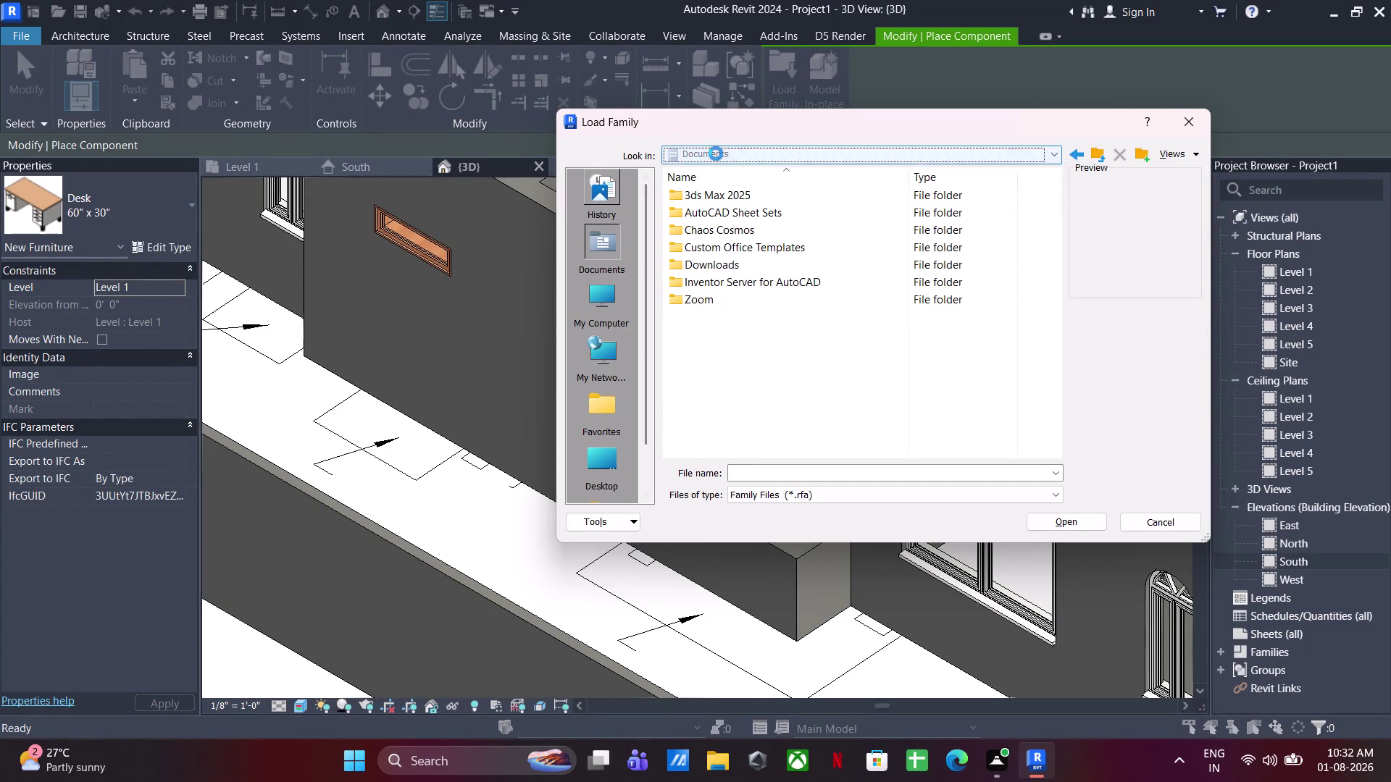
click(725, 306)
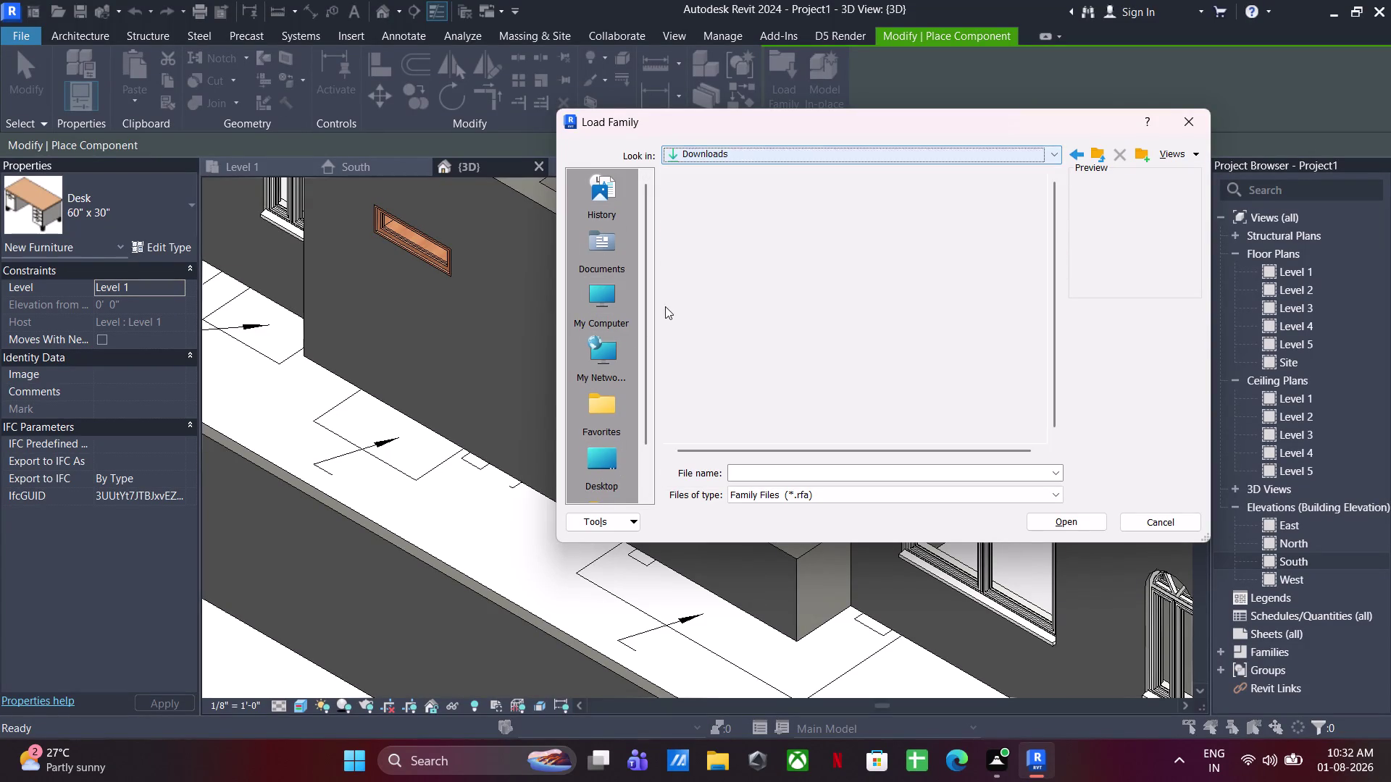
scroll(down, 3)
click(1198, 123)
key(Escape)
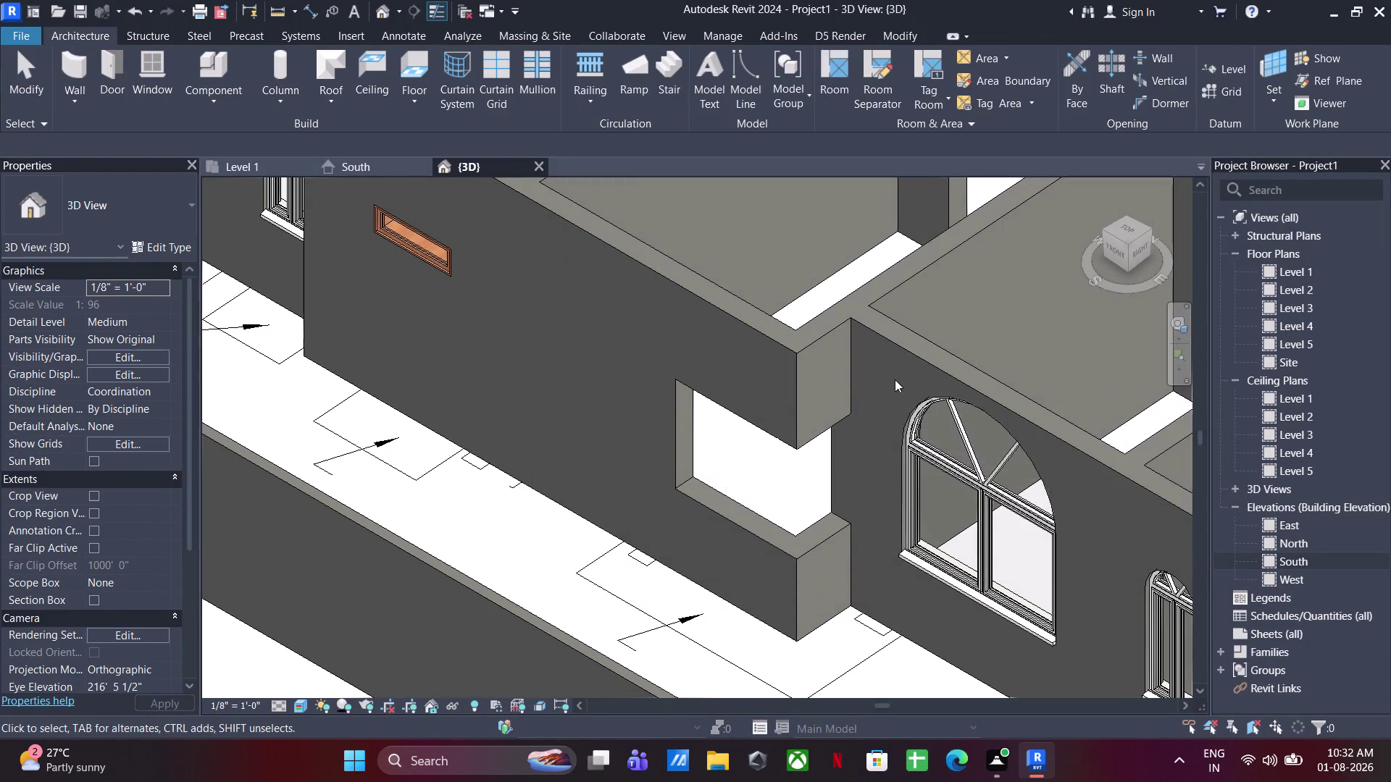
key(Escape)
key(Escape)
middle_drag(790, 369, 802, 345)
scroll(down, 3)
middle_drag(795, 448, 797, 492)
scroll(up, 3)
middle_drag(791, 426, 755, 394)
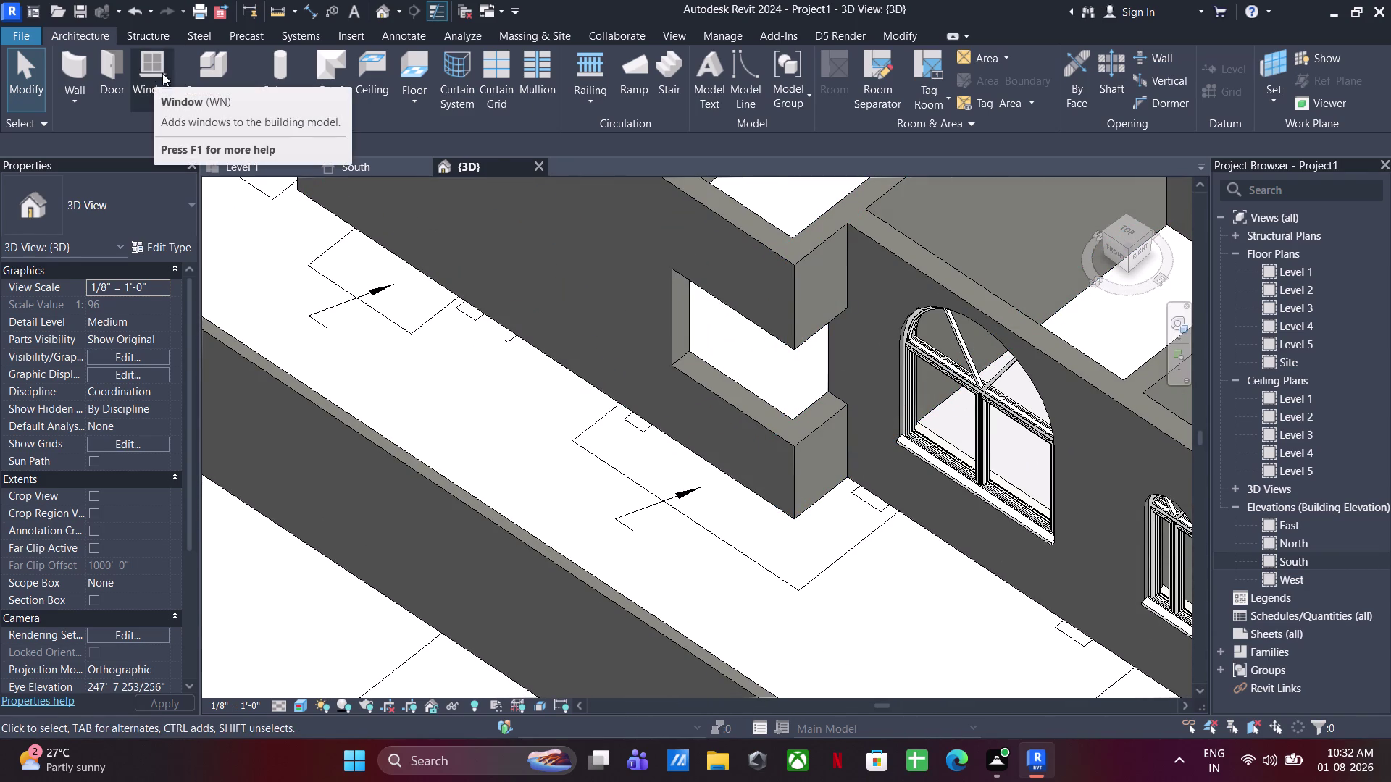
Start a new in-place component in the Windows category.
click(208, 99)
click(239, 171)
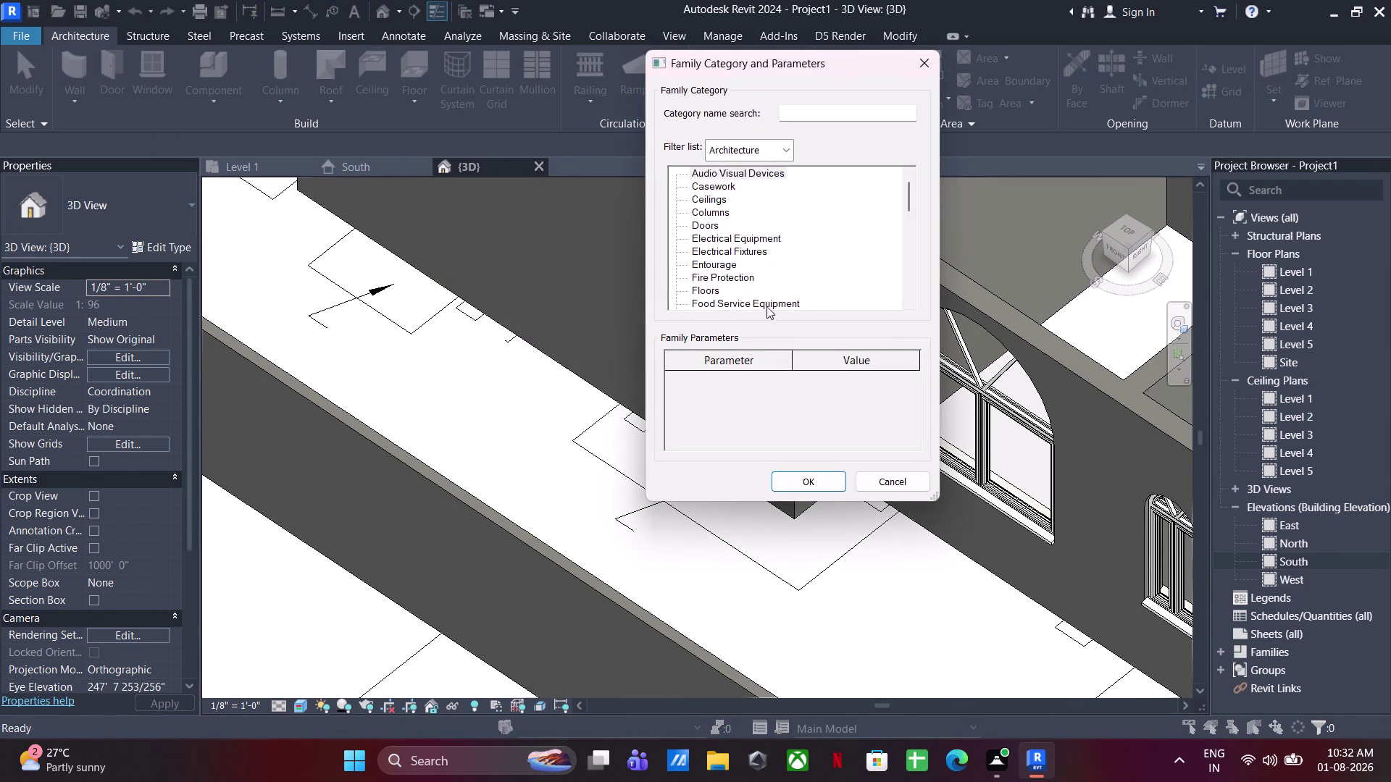
scroll(down, 3)
scroll(down, 3)
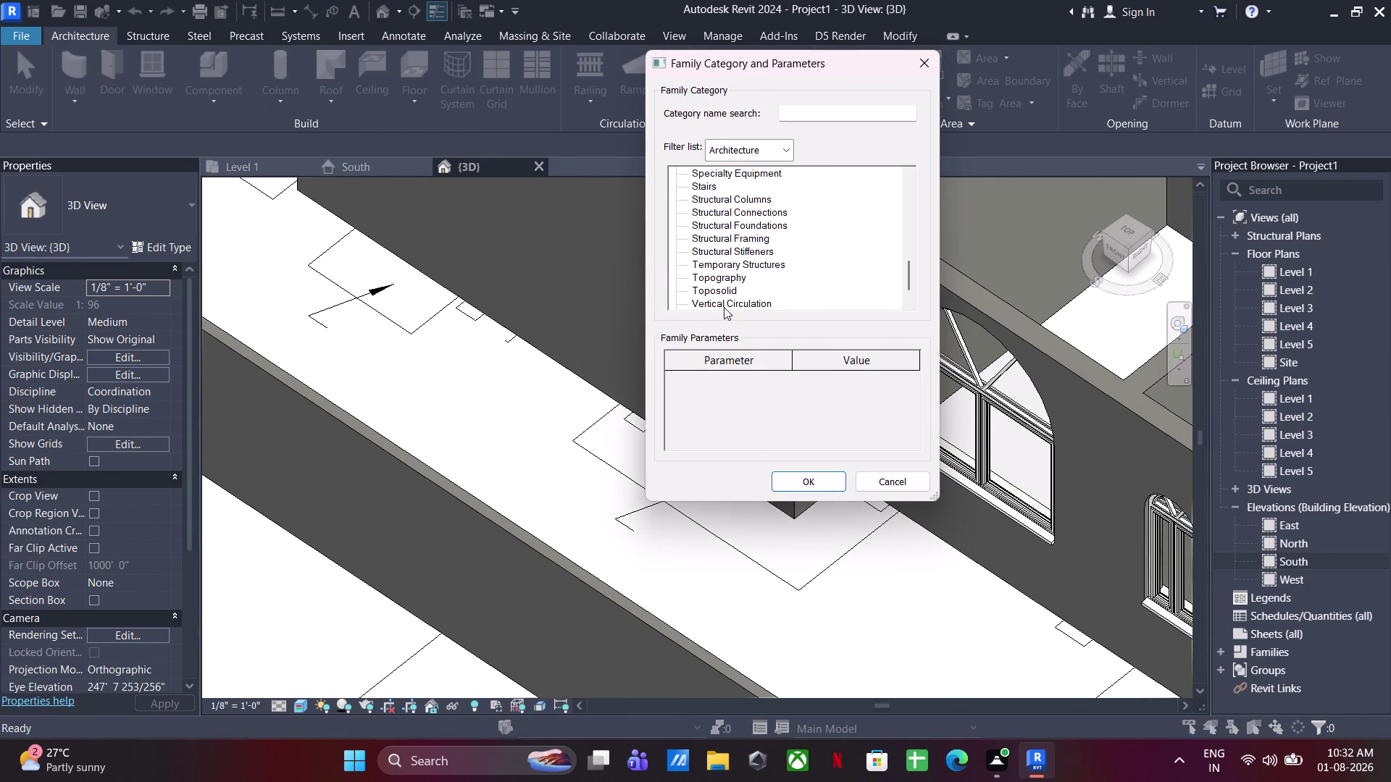
scroll(down, 3)
click(722, 301)
click(805, 488)
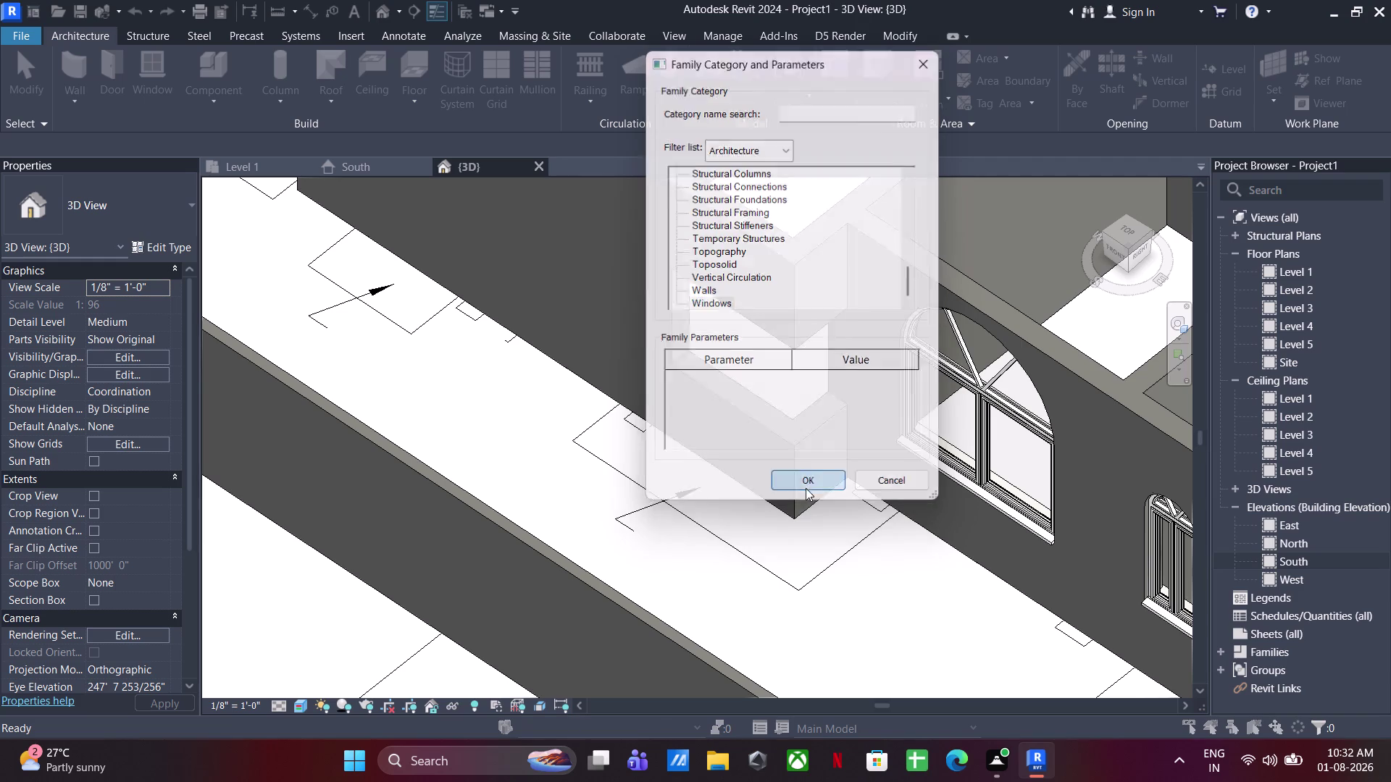
Name the in-place window family 'W3 LSHAPE WINDOW'.
text(W3)
key(space)
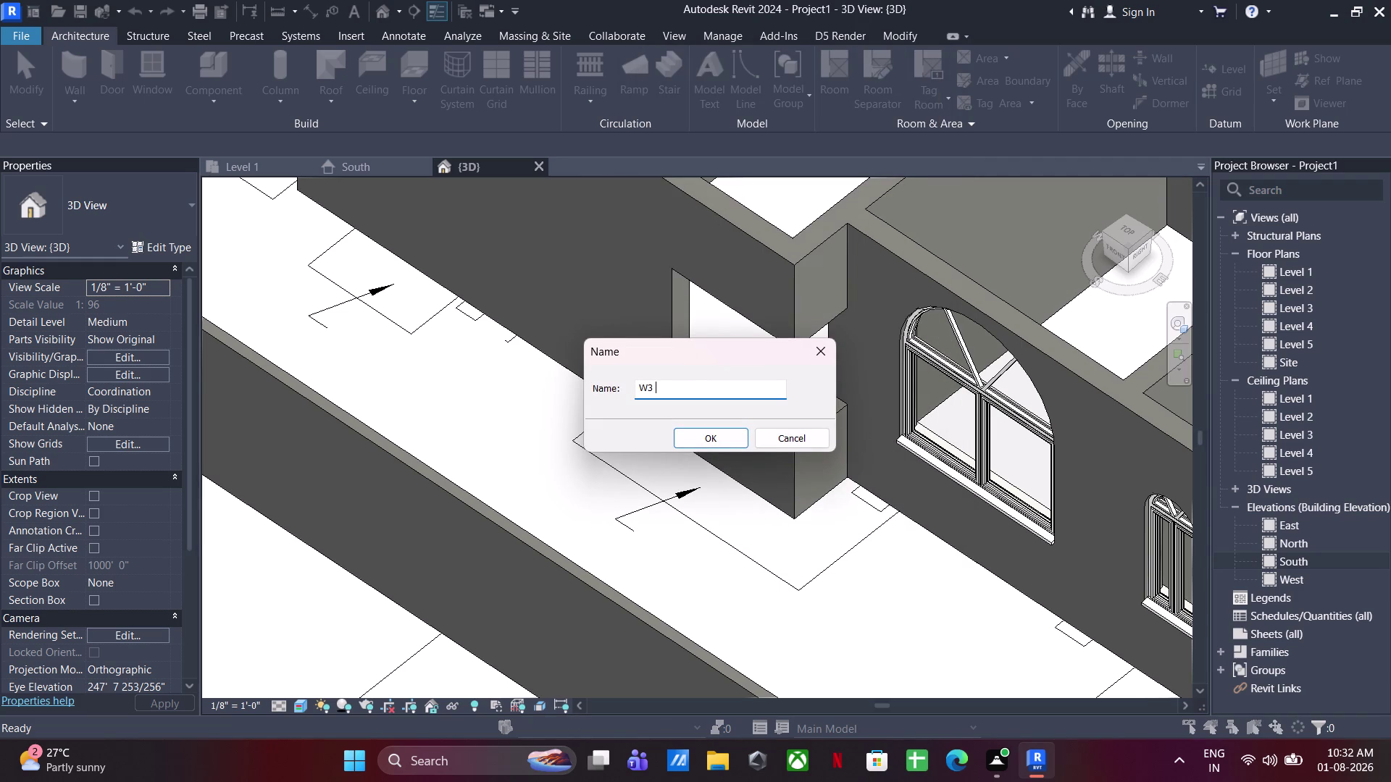
text(LSHAPE)
key(space)
text(WI)
text(NDOW)
click(723, 429)
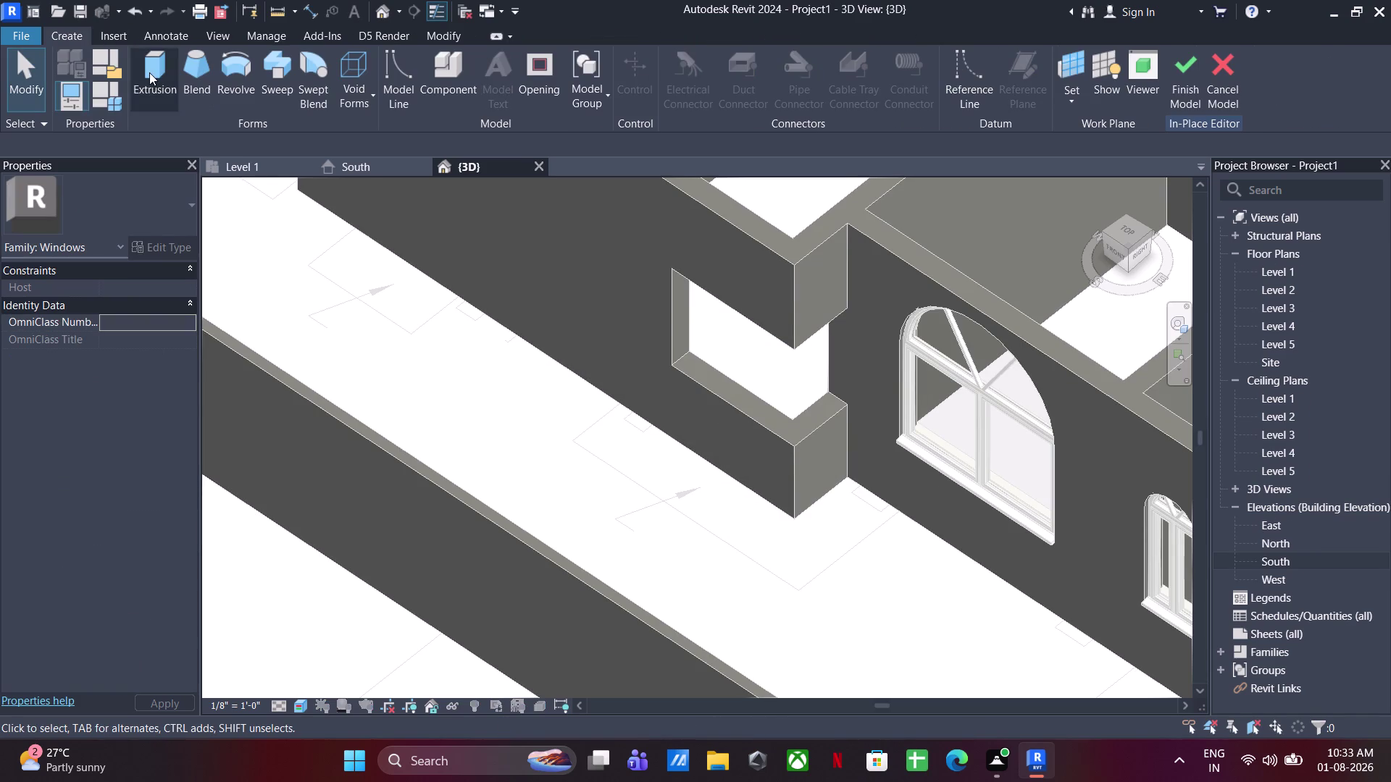
Start a new extrusion with the wall face as its work plane.
click(149, 72)
click(828, 104)
click(835, 167)
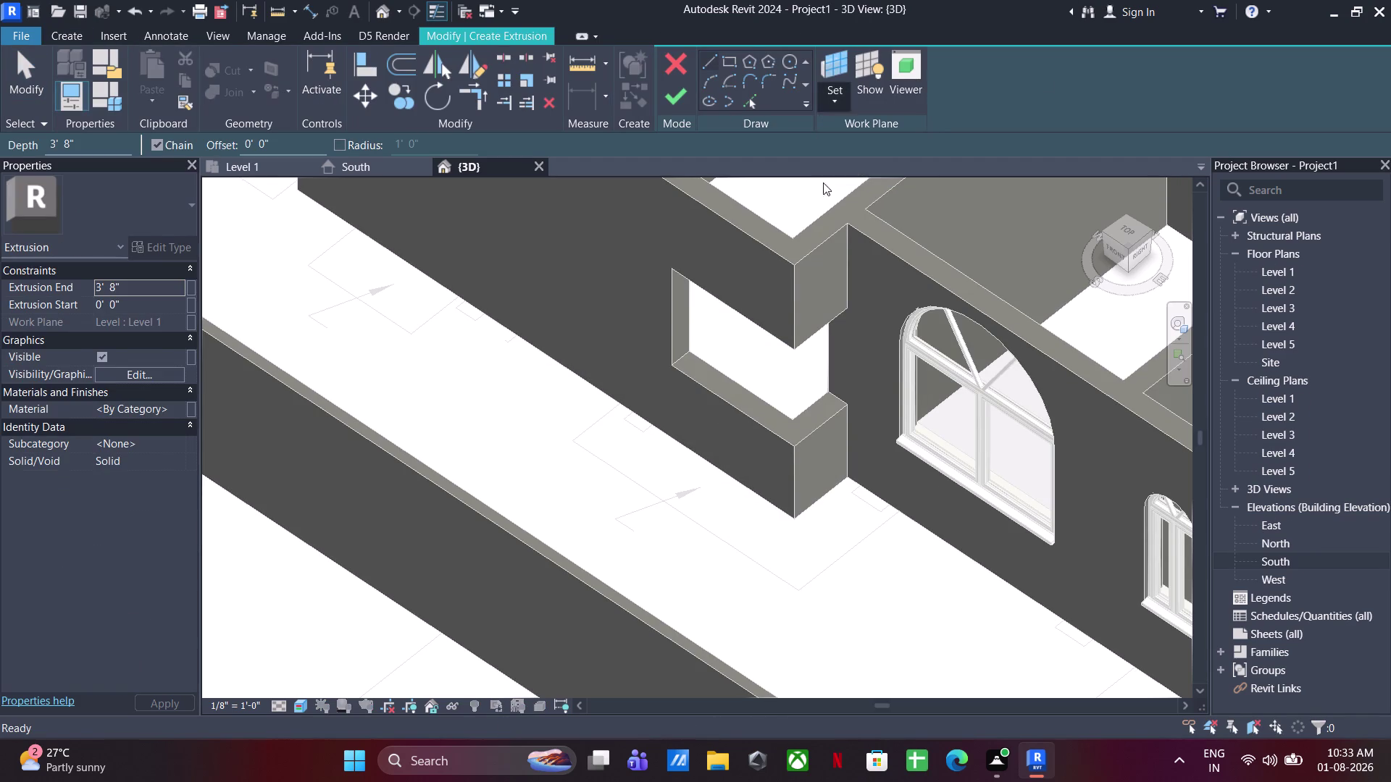
click(756, 398)
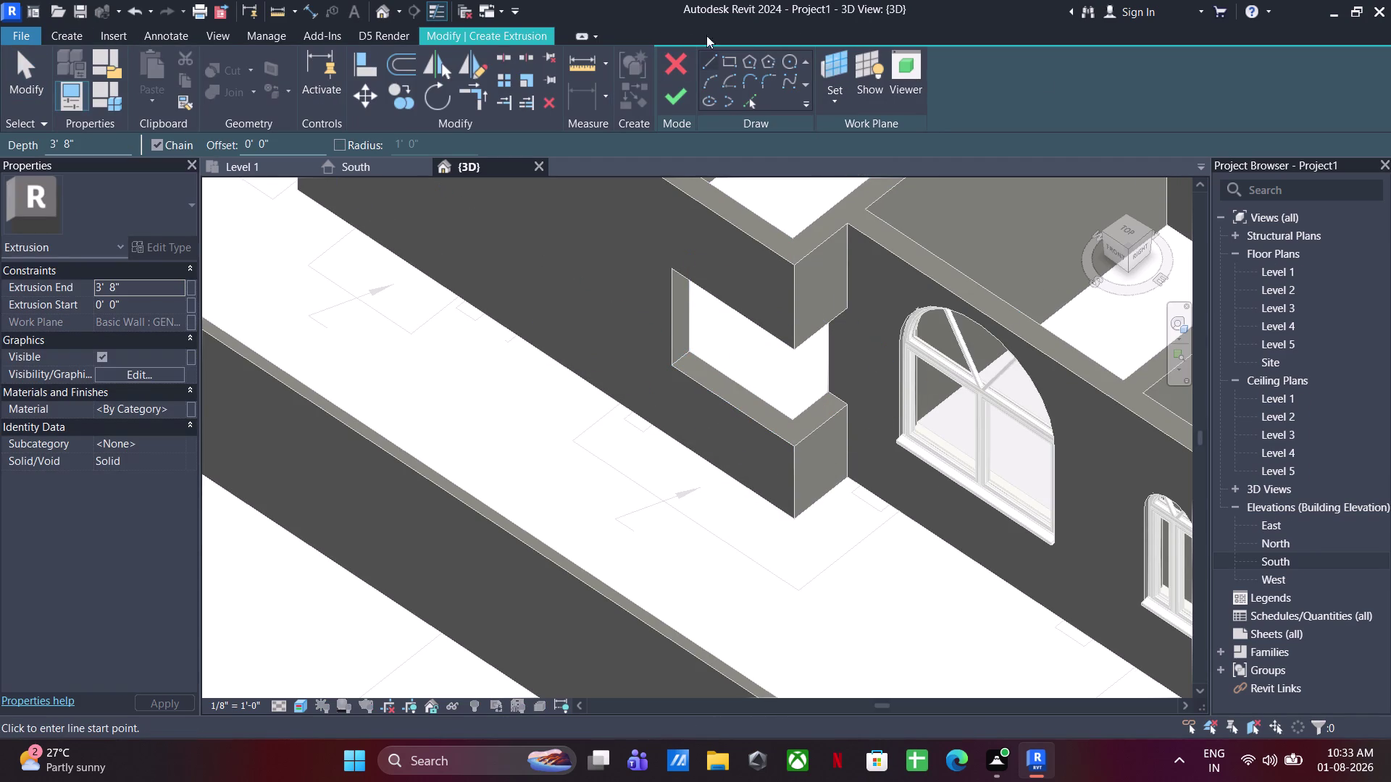
Sketch the sill outline across the bottom of the corner opening.
click(723, 63)
click(697, 353)
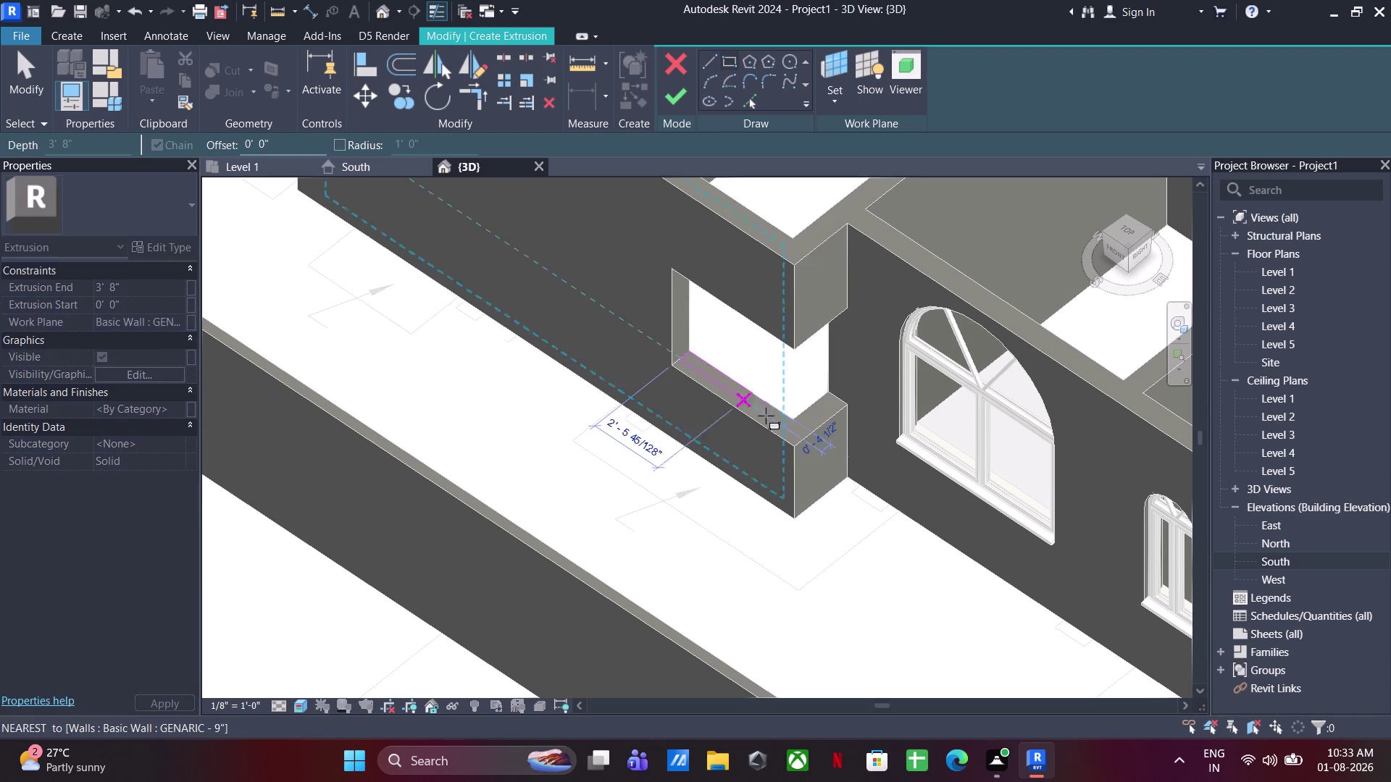
click(800, 448)
scroll(up, 3)
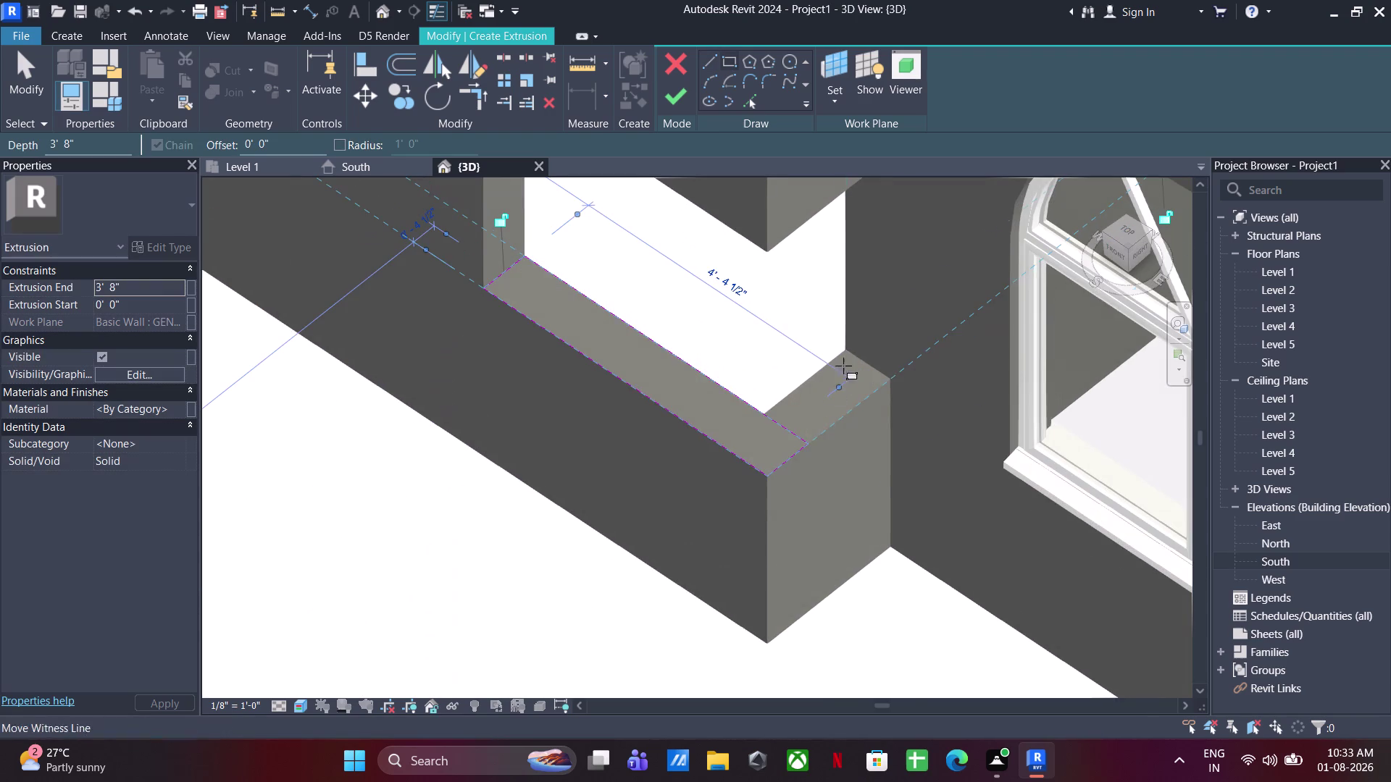
click(849, 346)
click(805, 441)
key(Escape)
scroll(up, 3)
key(Escape)
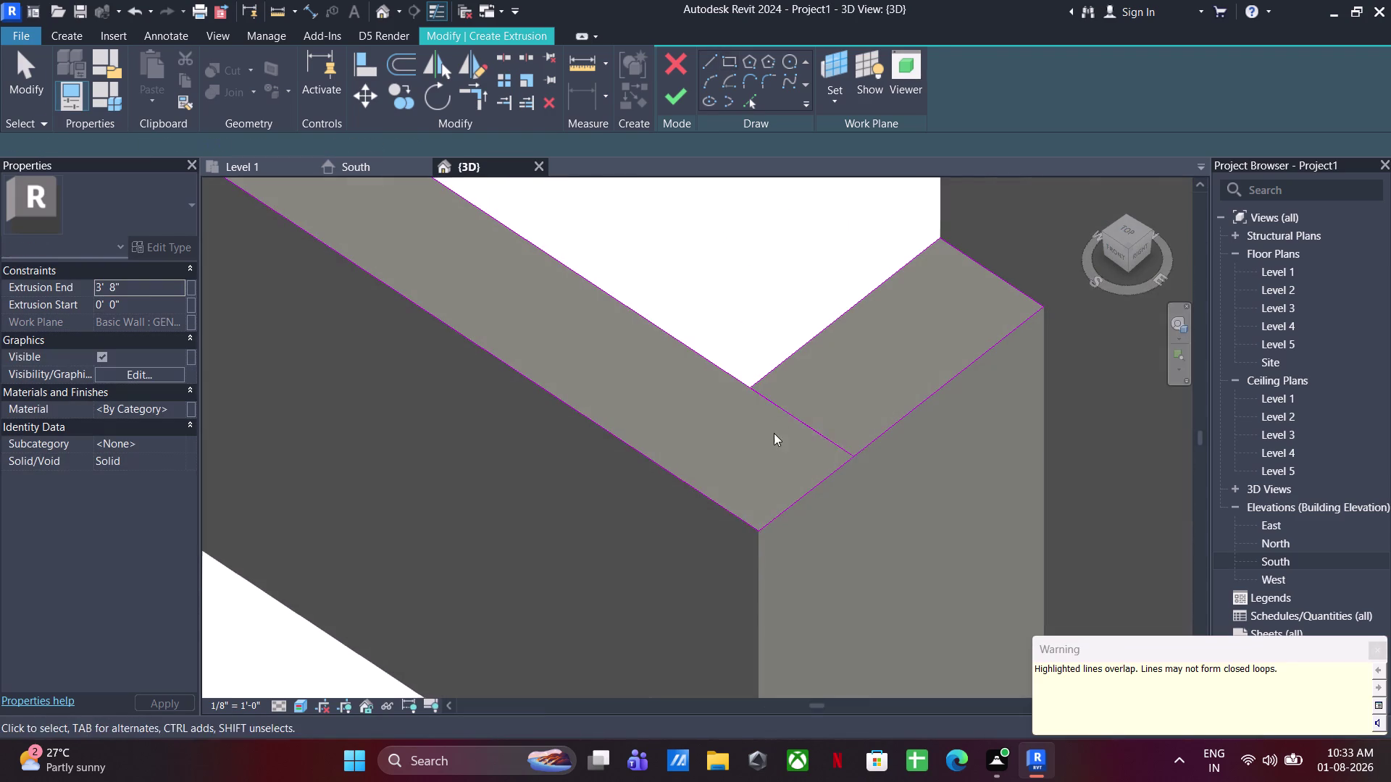
Delete the two overlapping lines from the sill sketch.
click(783, 412)
key(Delete)
click(789, 409)
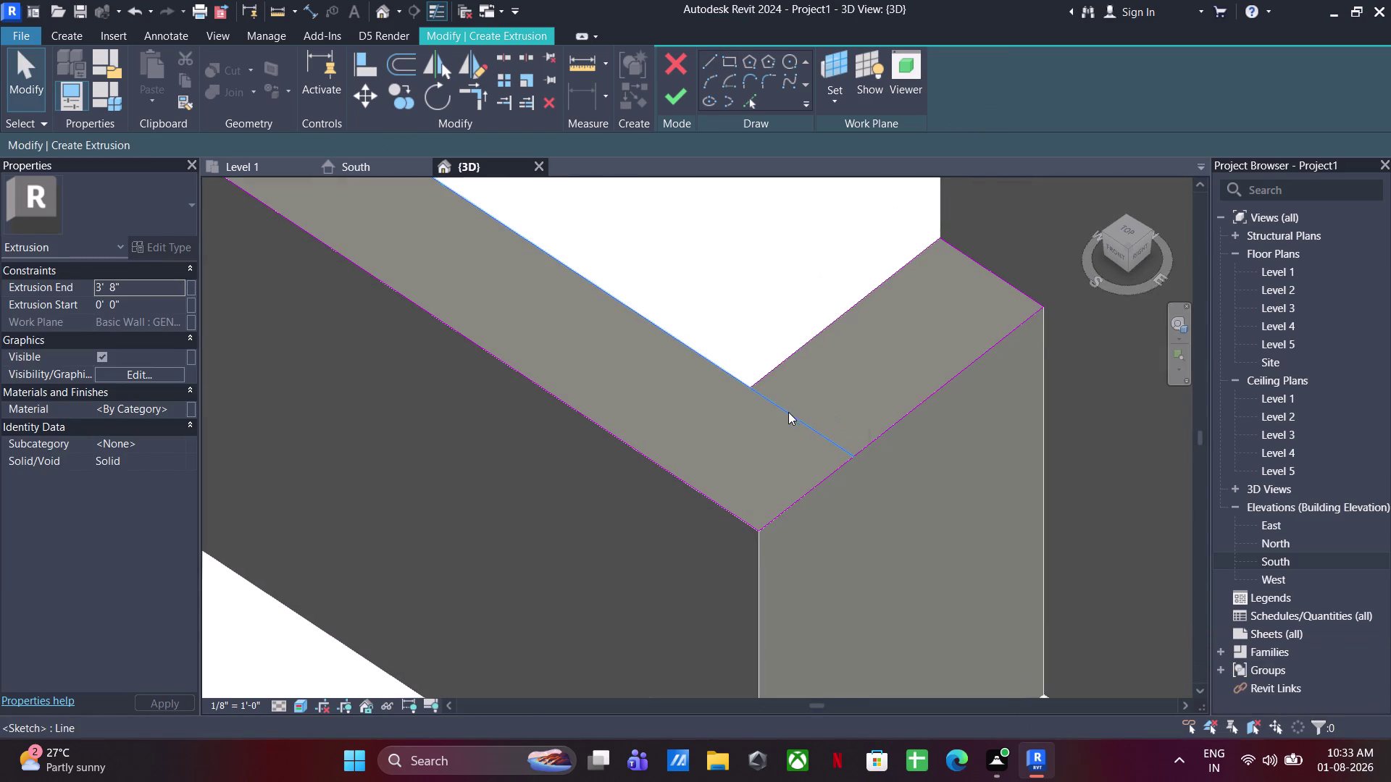
click(785, 418)
key(Delete)
Set the extrusion end to 2.5" and return to the sketch after the open-loop error.
click(129, 289)
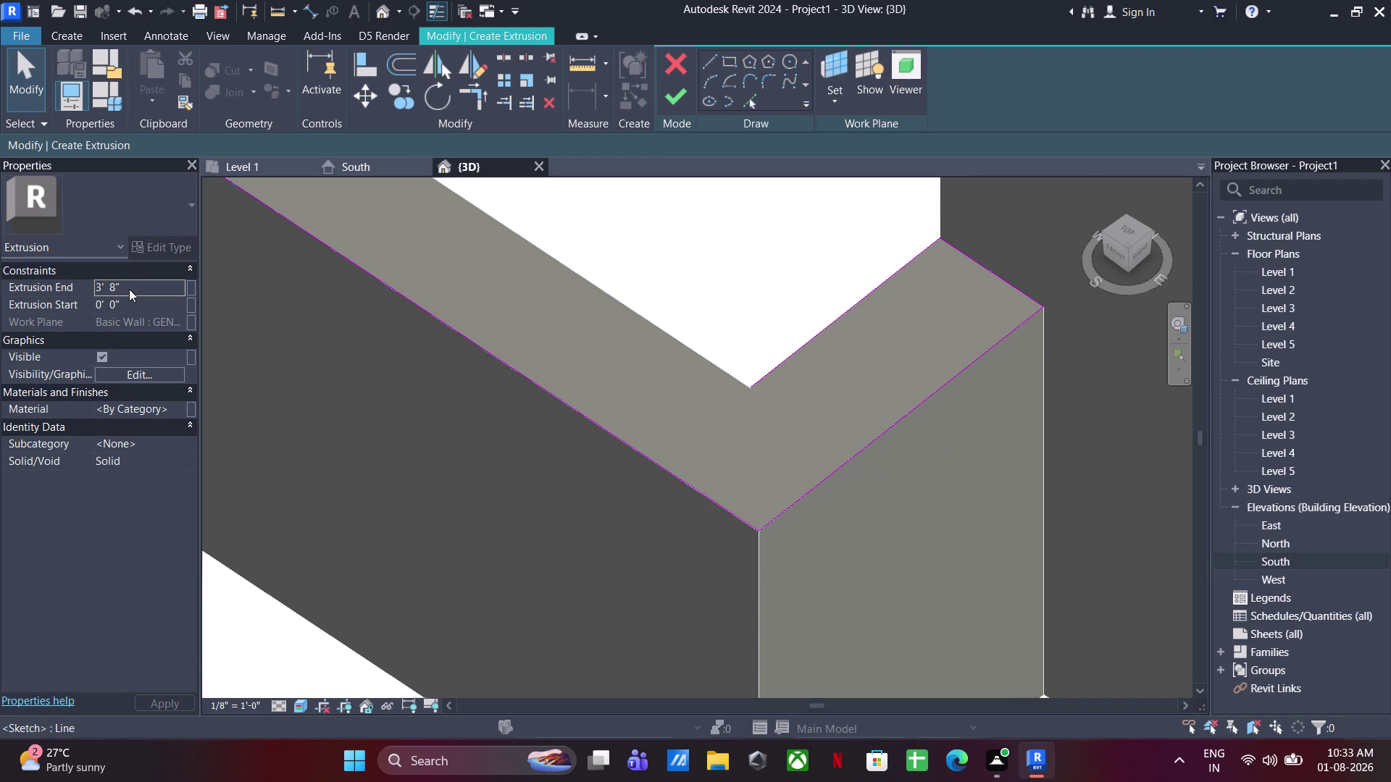
text(2.5")
key(Return)
click(667, 89)
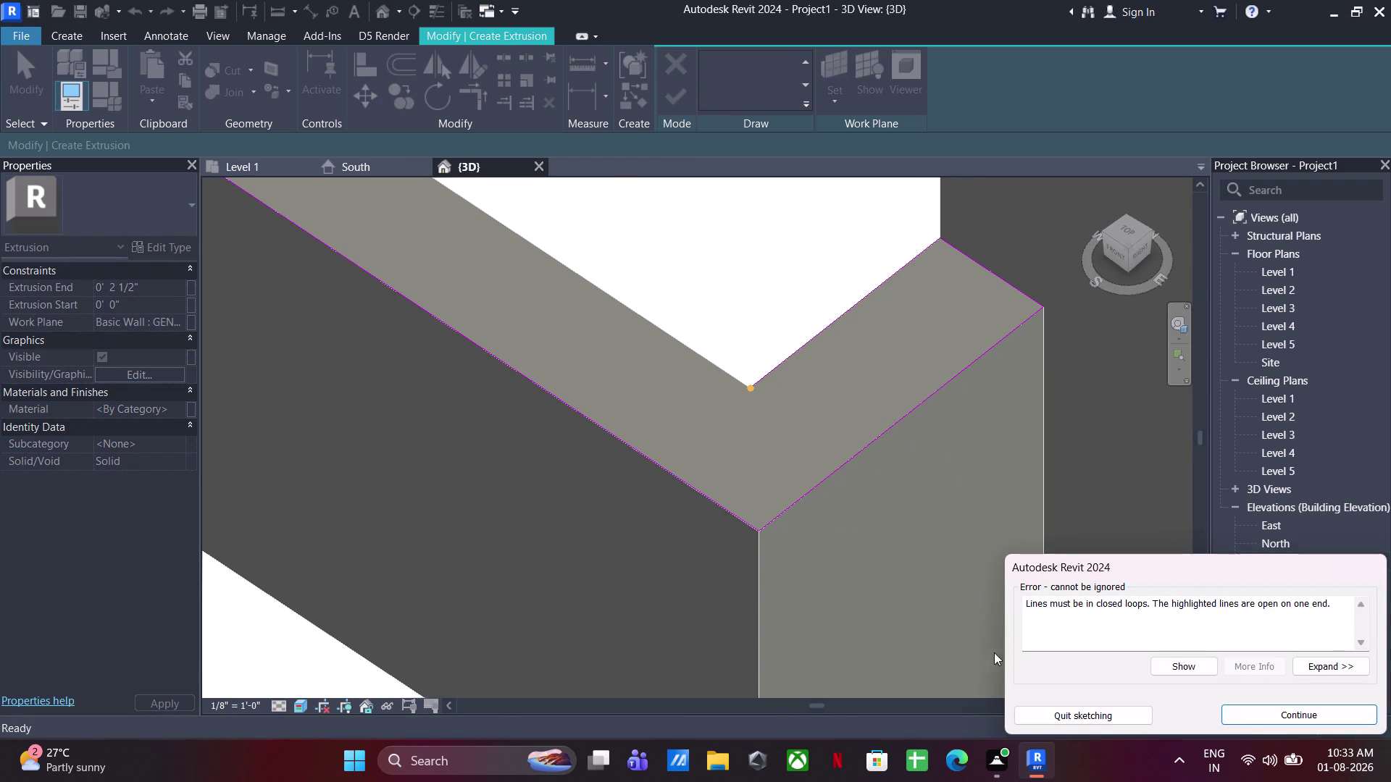
click(1287, 715)
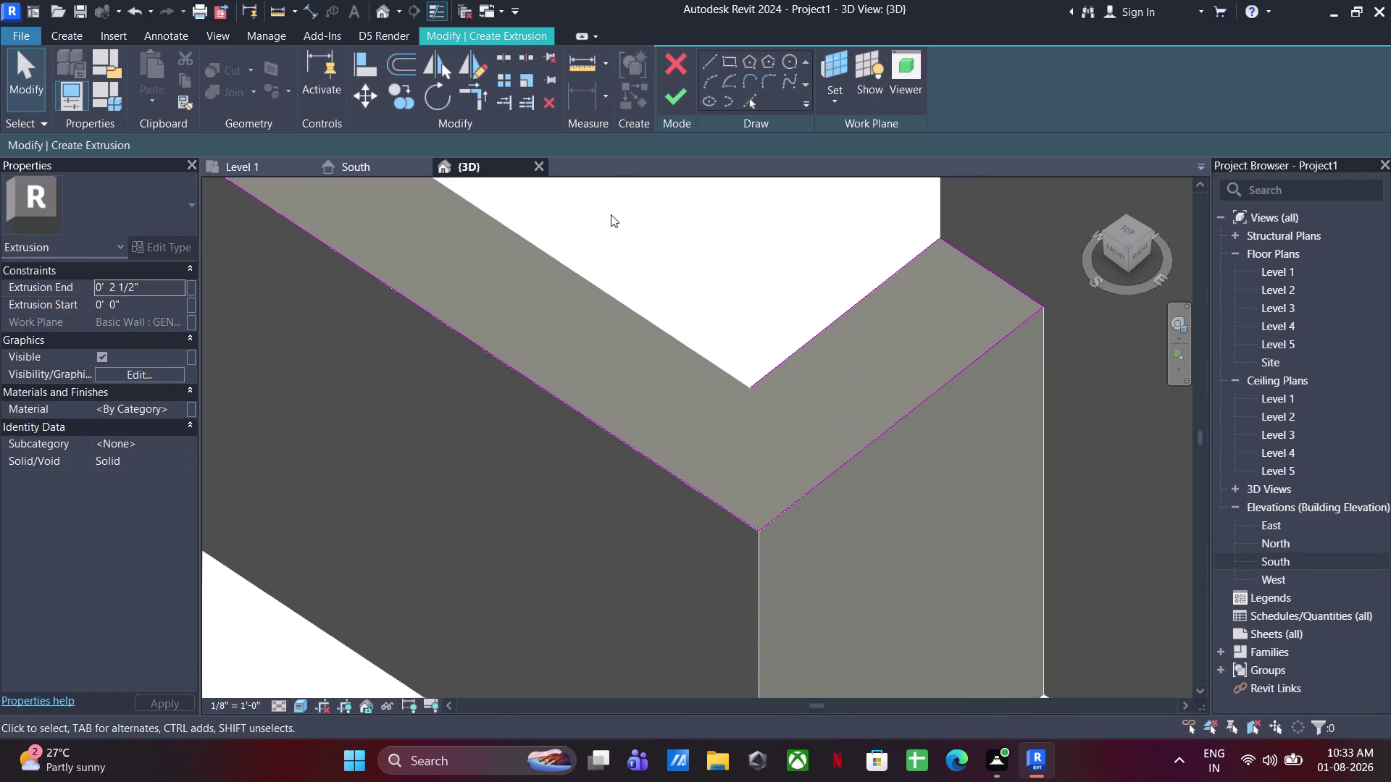
Trim the sill sketch lines into a closed corner.
click(468, 103)
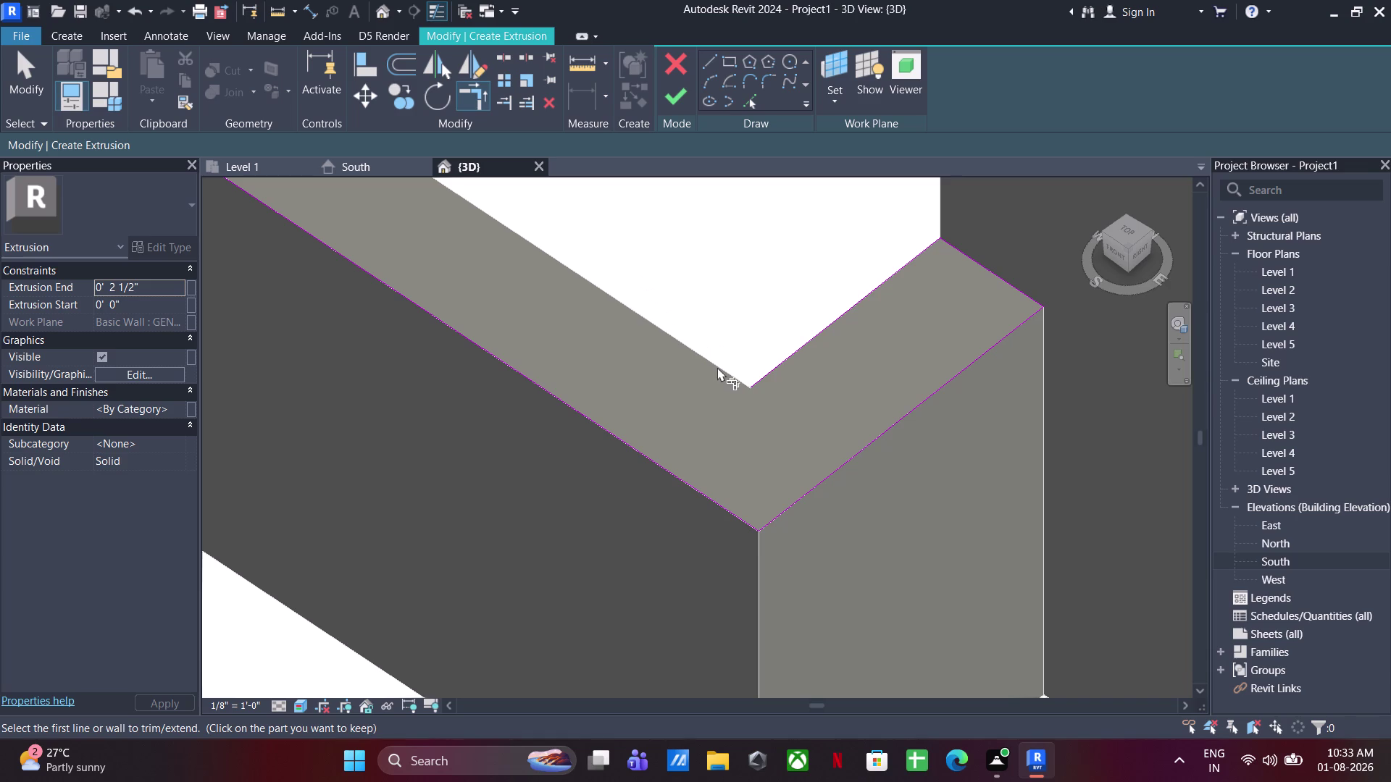
click(717, 367)
click(758, 378)
scroll(down, 3)
middle_drag(723, 398, 725, 409)
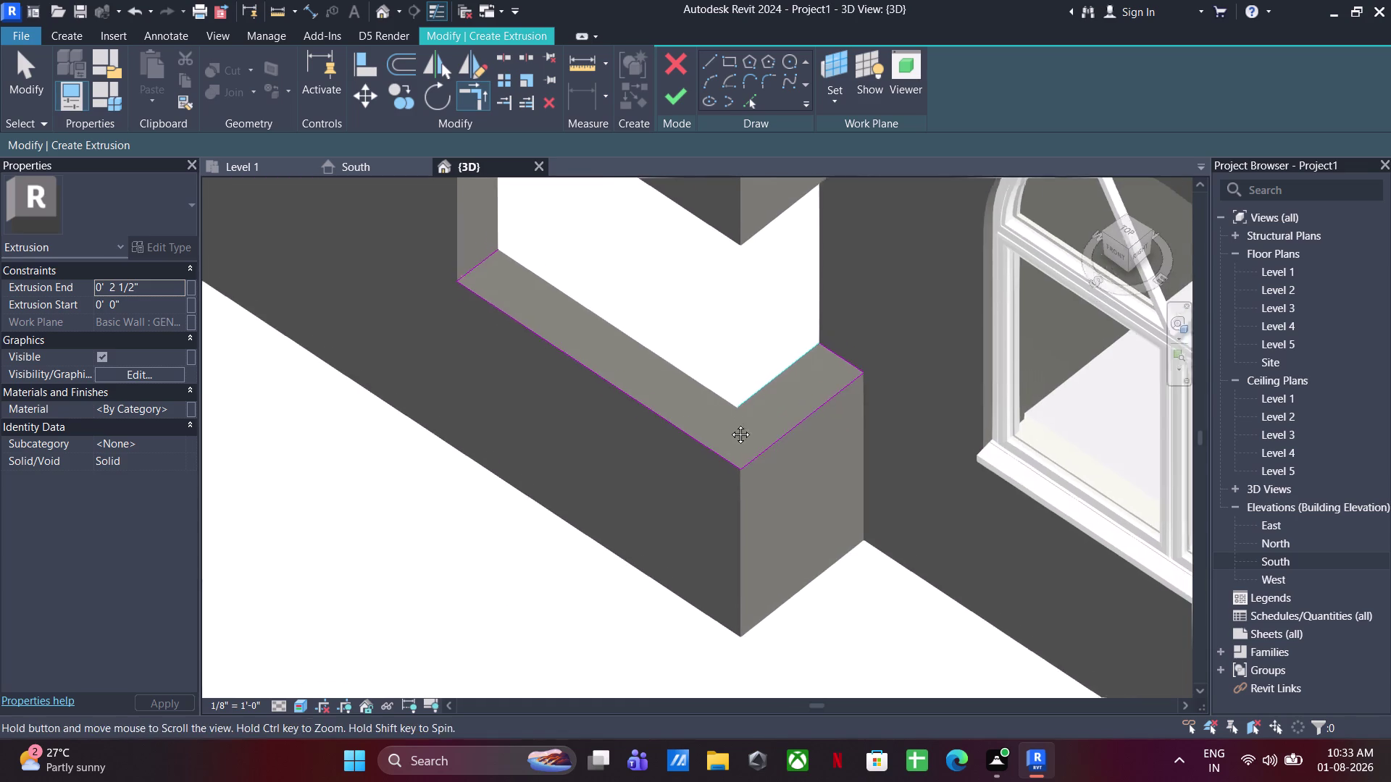
middle_drag(725, 409, 733, 436)
key(Escape)
key(Escape)
Add a sill line along the opening's inner edge and clear the duplicate line.
click(708, 62)
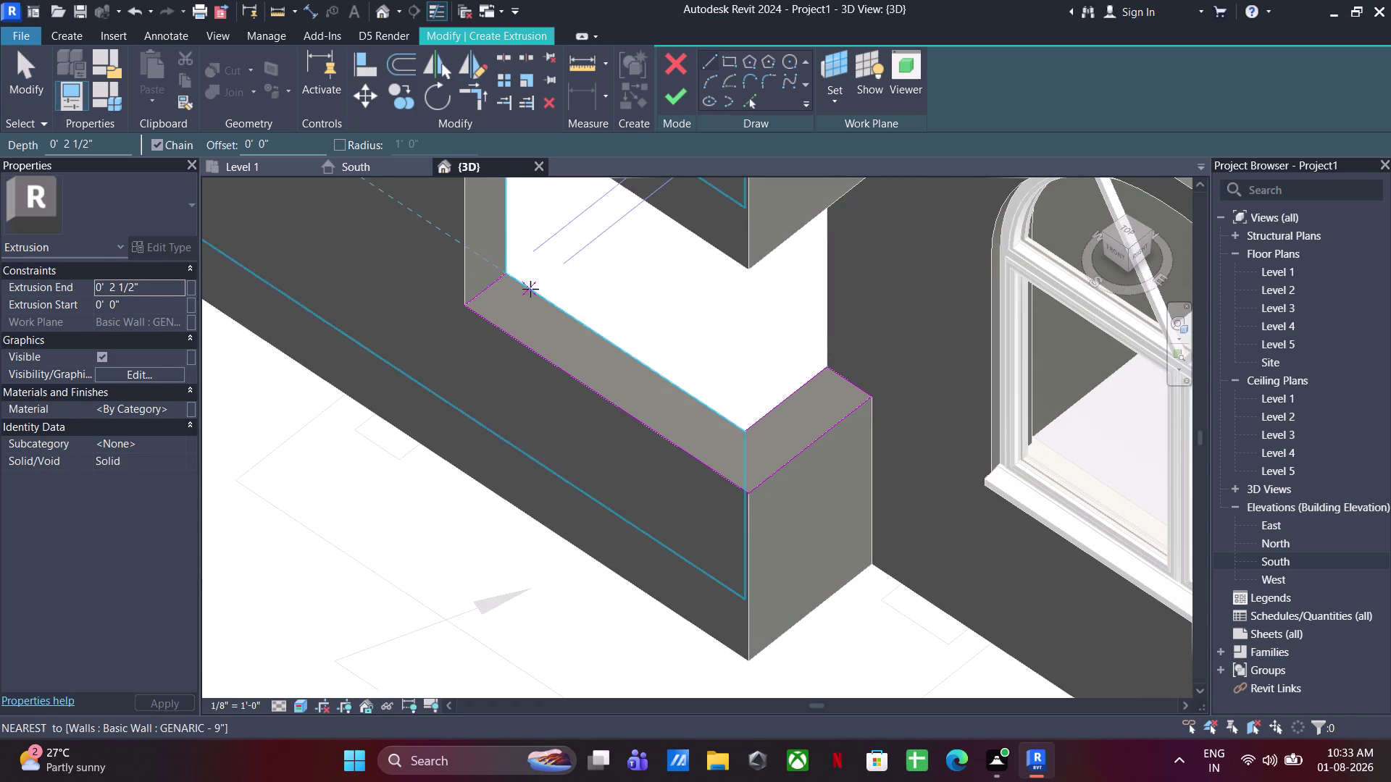
click(507, 270)
click(745, 428)
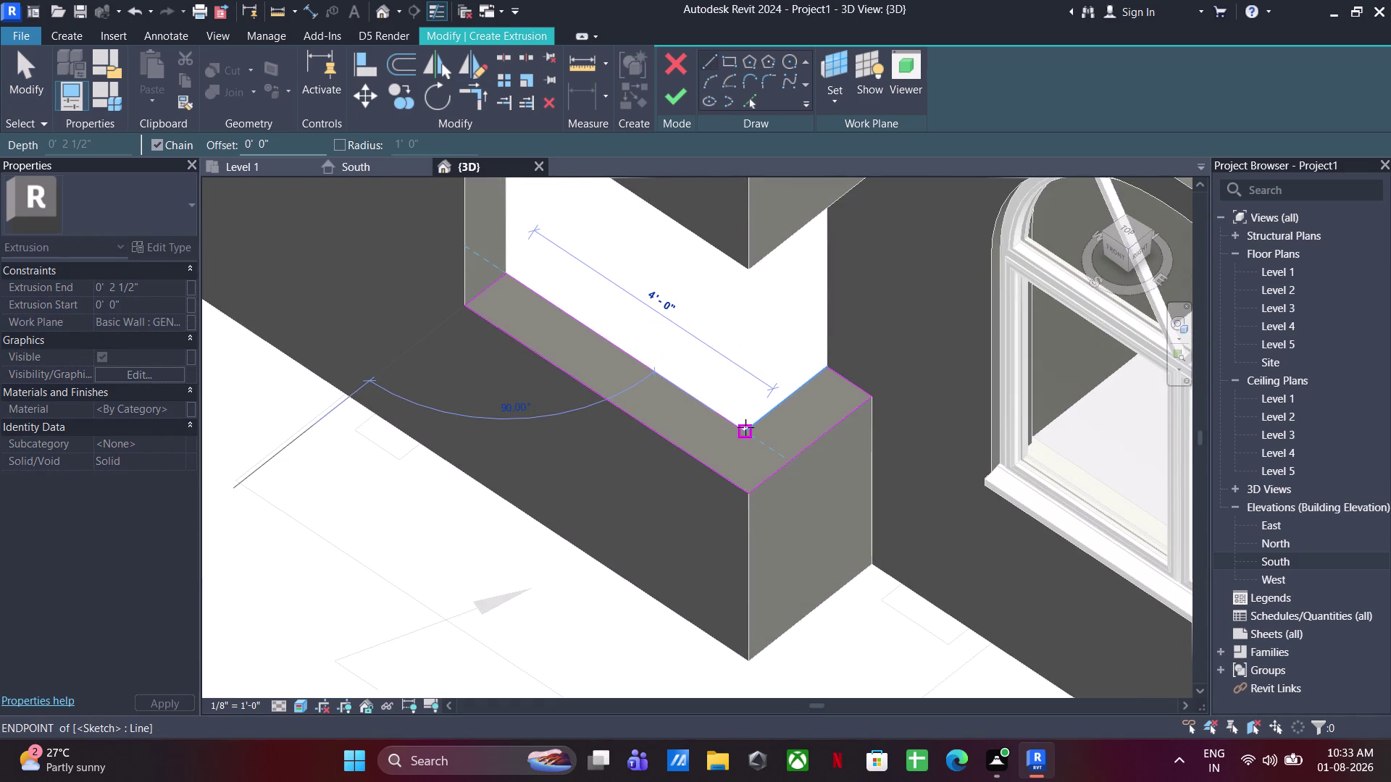
key(Escape)
key(Escape)
key(Escape)
key(Escape)
click(481, 101)
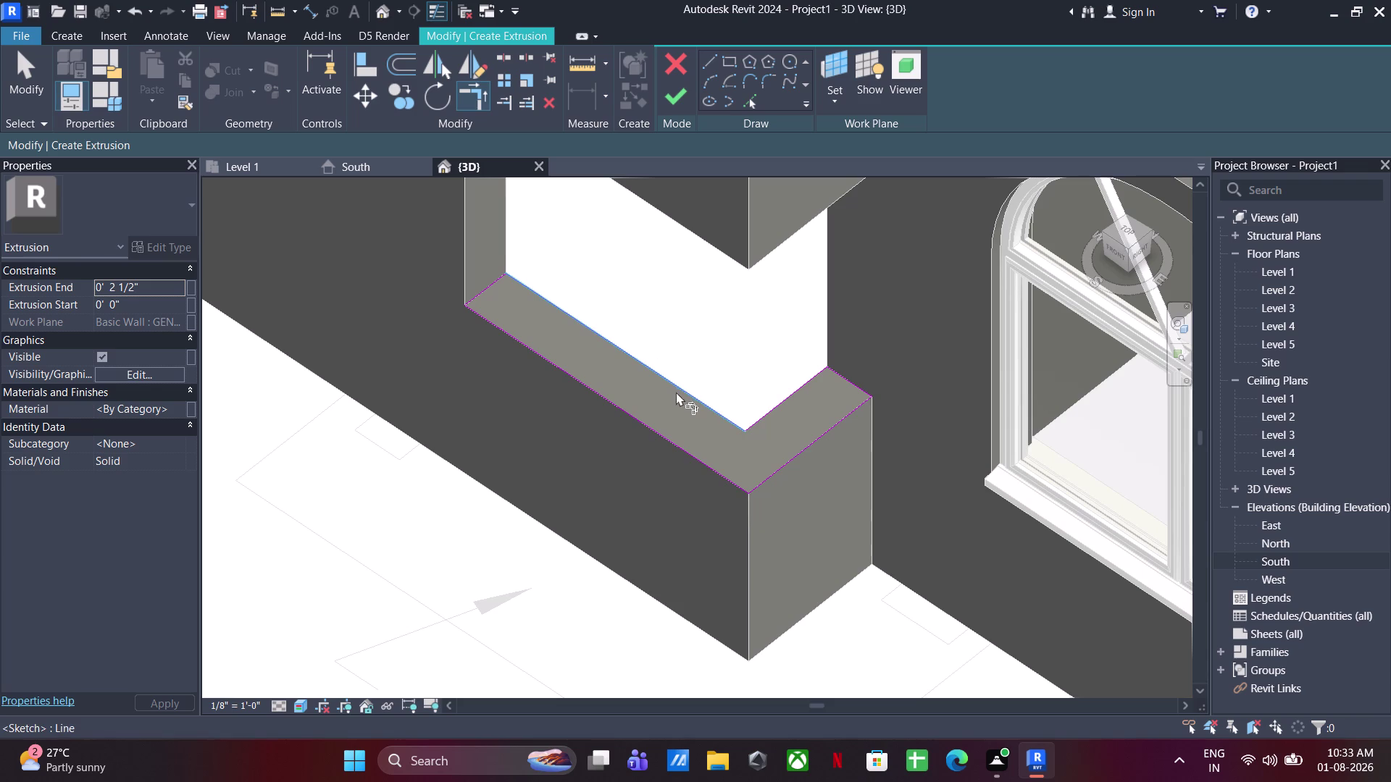
click(676, 392)
click(766, 414)
key(Escape)
key(Escape)
Finish the sill sketch and orbit up toward the opening's top.
click(679, 95)
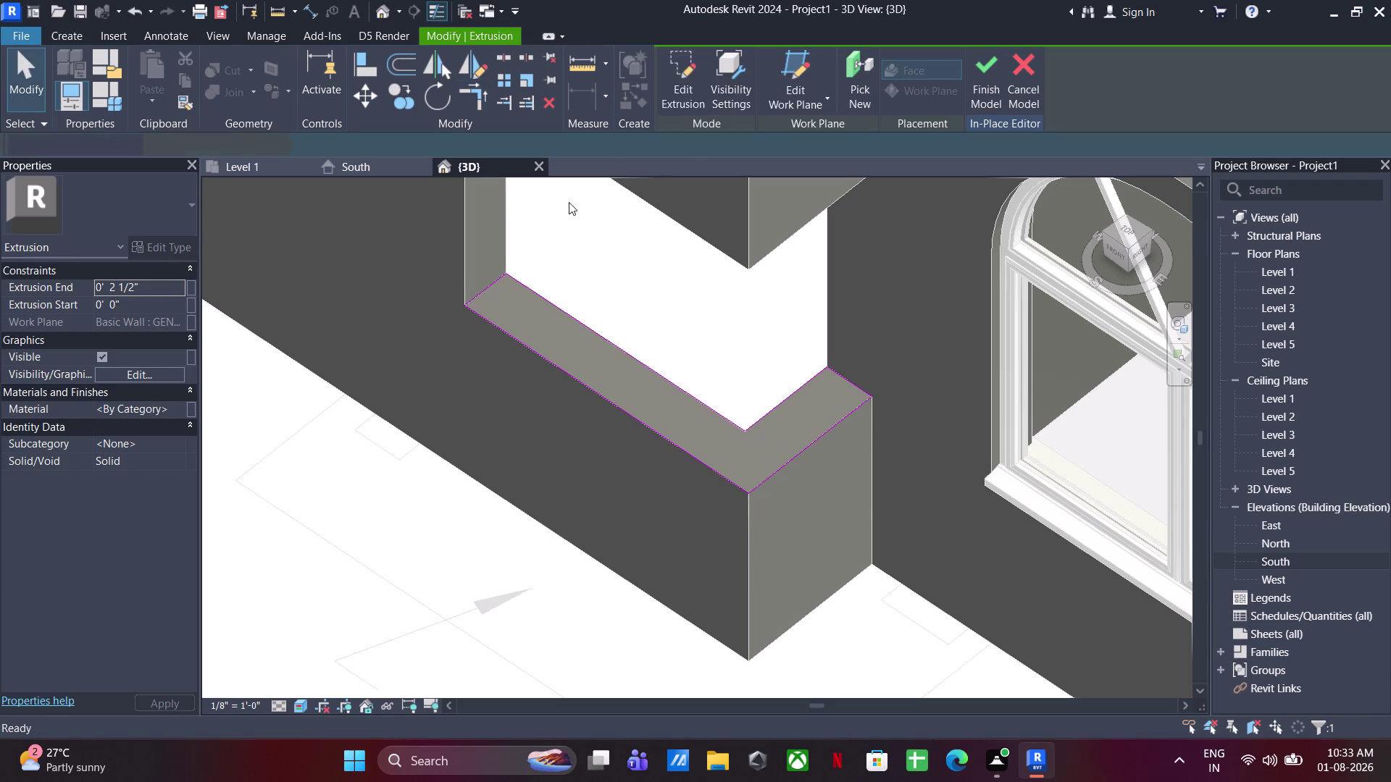
click(706, 319)
scroll(down, 3)
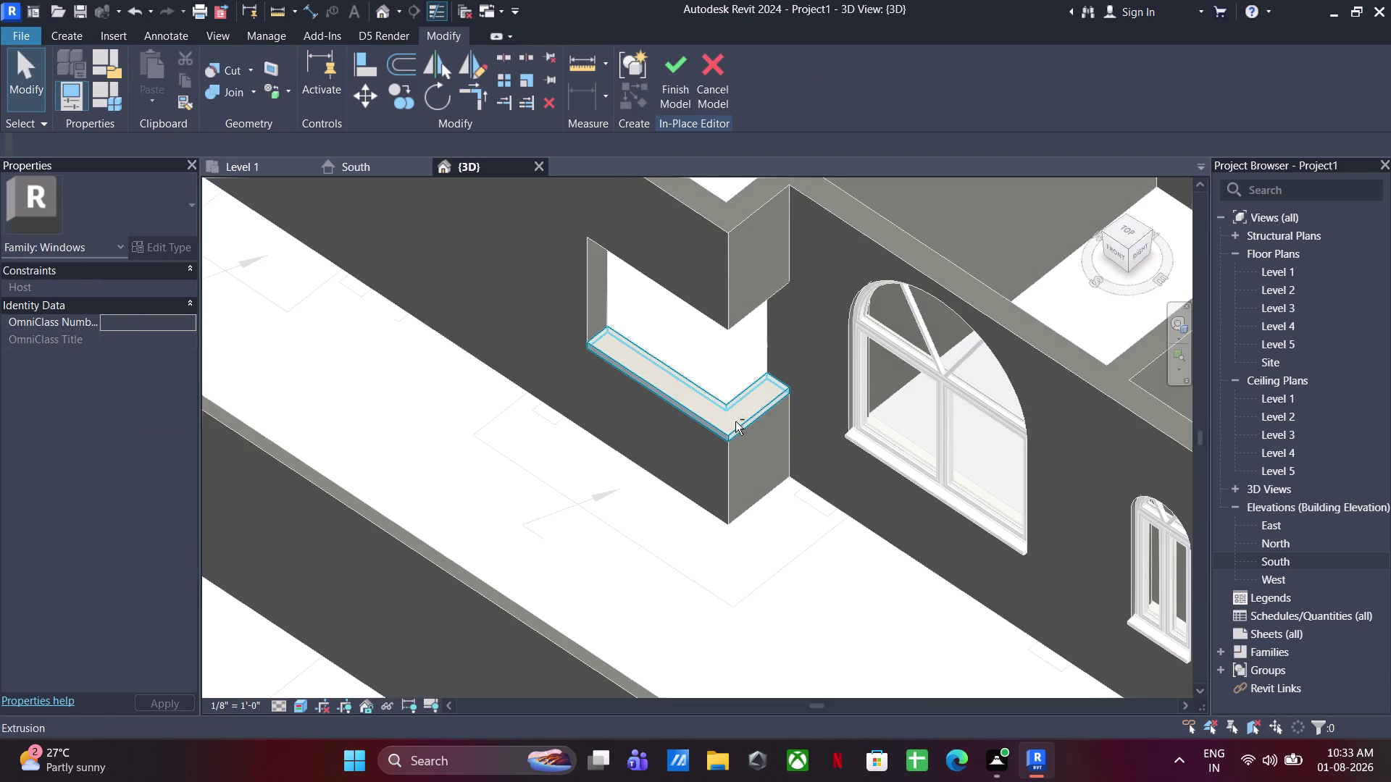
middle_drag(730, 414, 666, 36)
middle_drag(701, 282, 701, 377)
scroll(up, 3)
Start another extrusion with the wall face as its work plane.
scroll(up, 3)
click(55, 37)
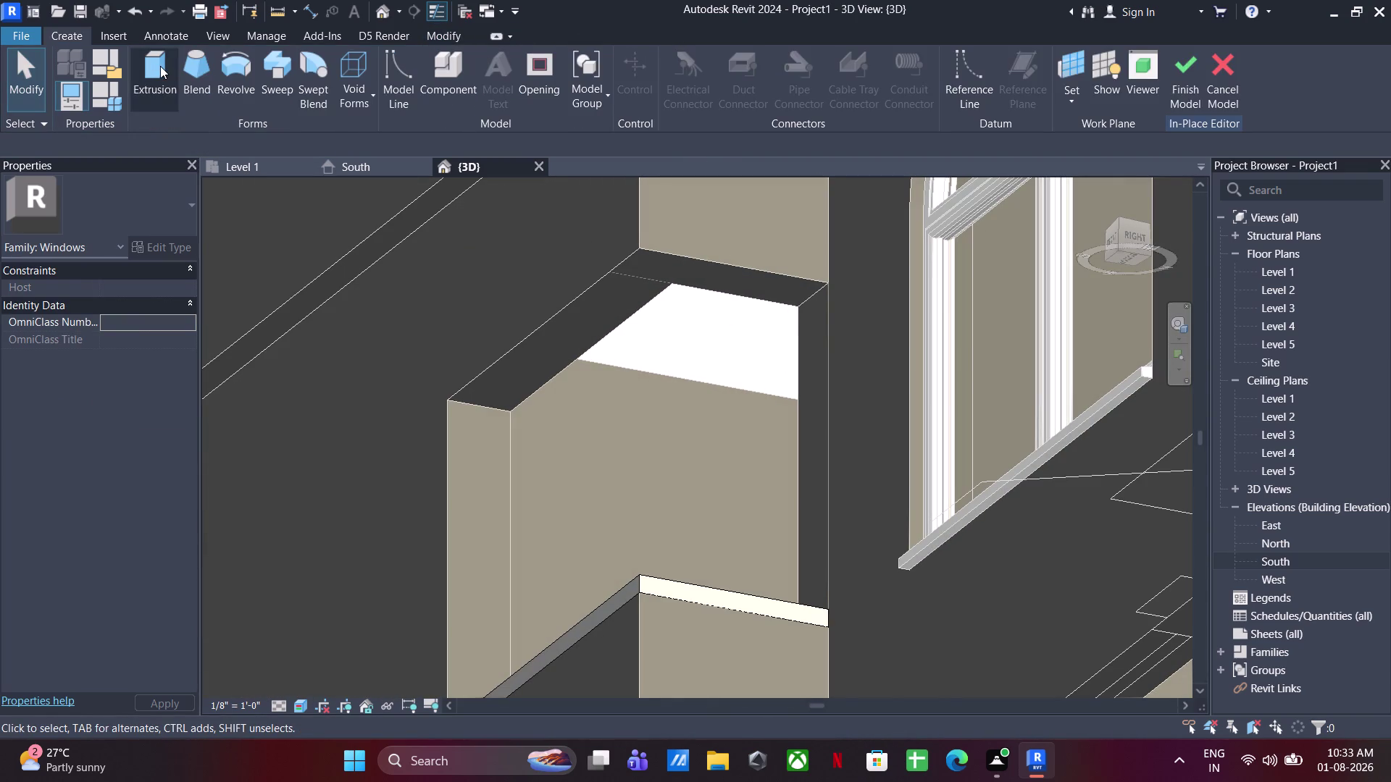
click(160, 66)
click(836, 103)
click(871, 164)
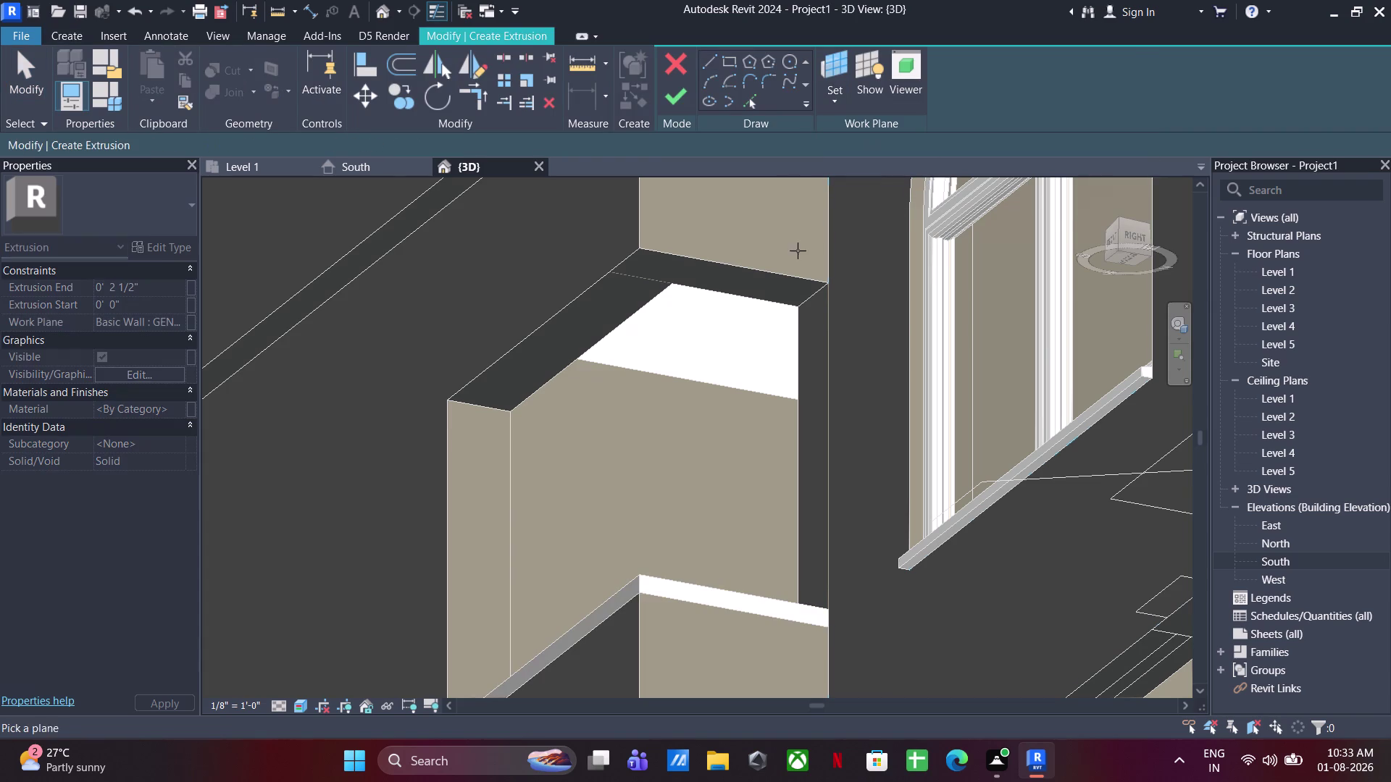
click(764, 276)
Sketch a rectangle along the top of the corner opening.
click(732, 60)
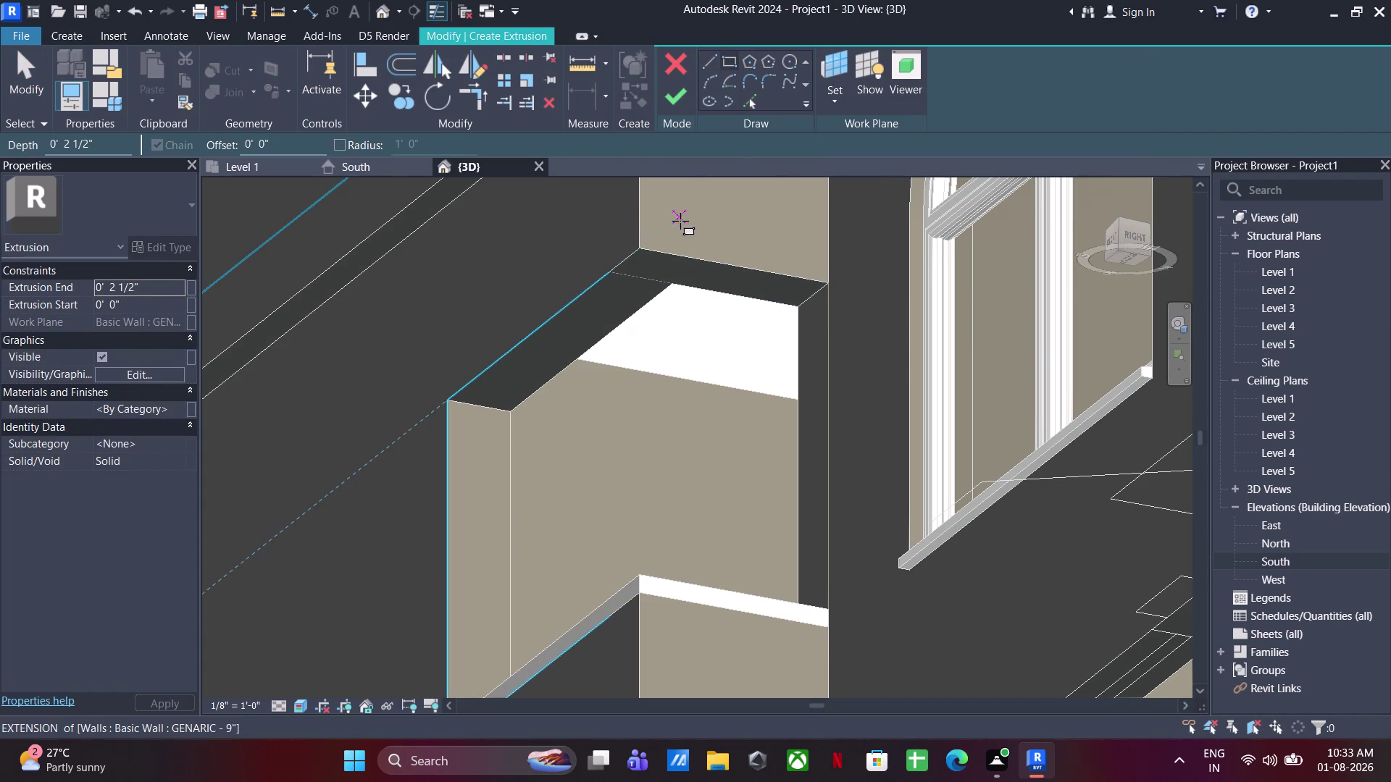
click(633, 249)
click(515, 414)
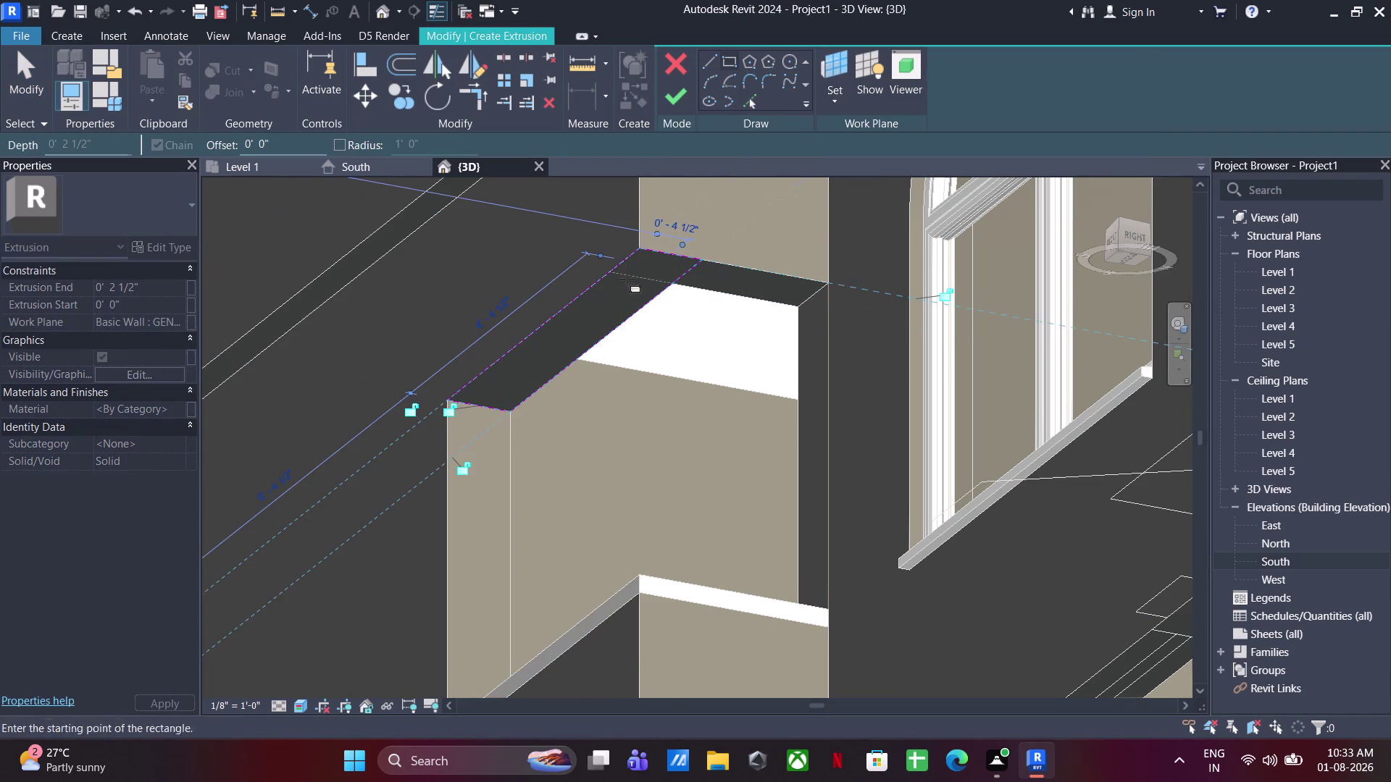
click(672, 282)
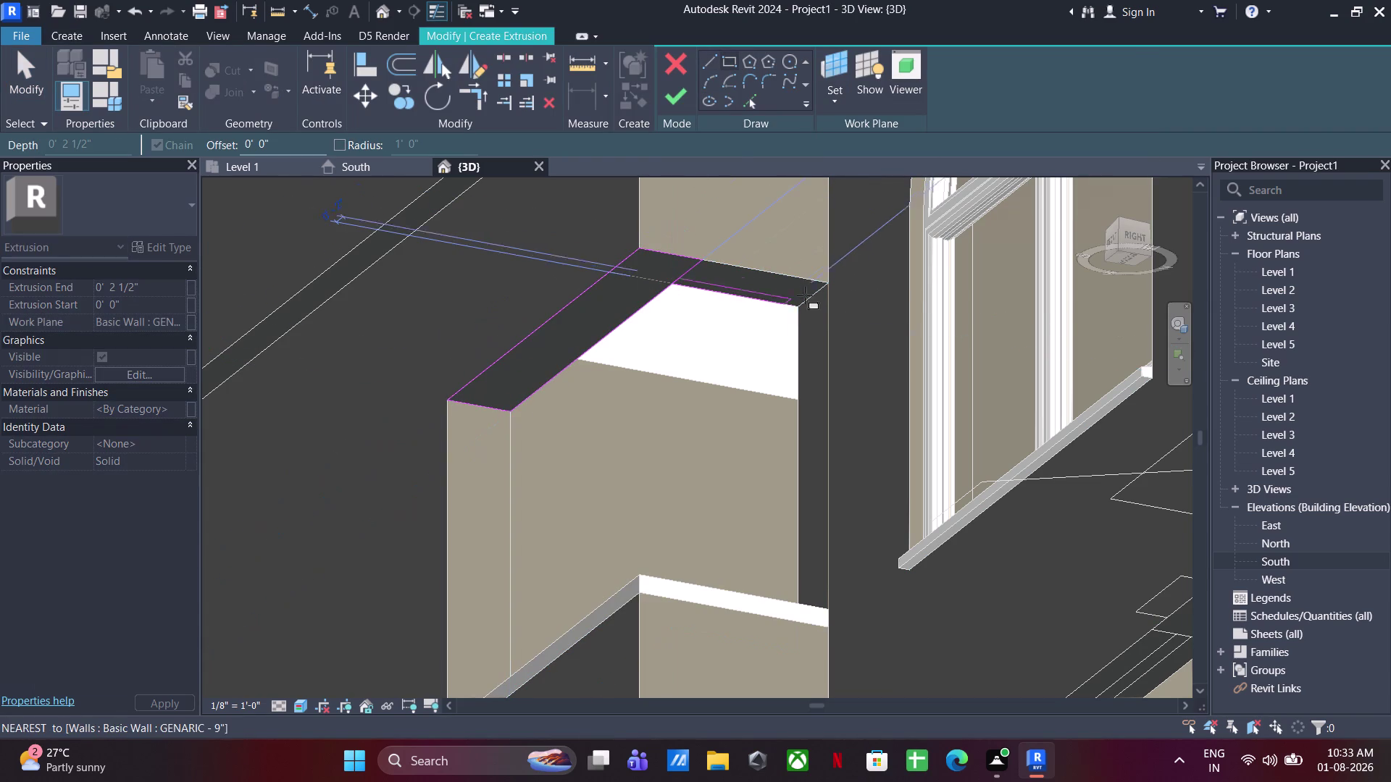
click(826, 284)
scroll(up, 3)
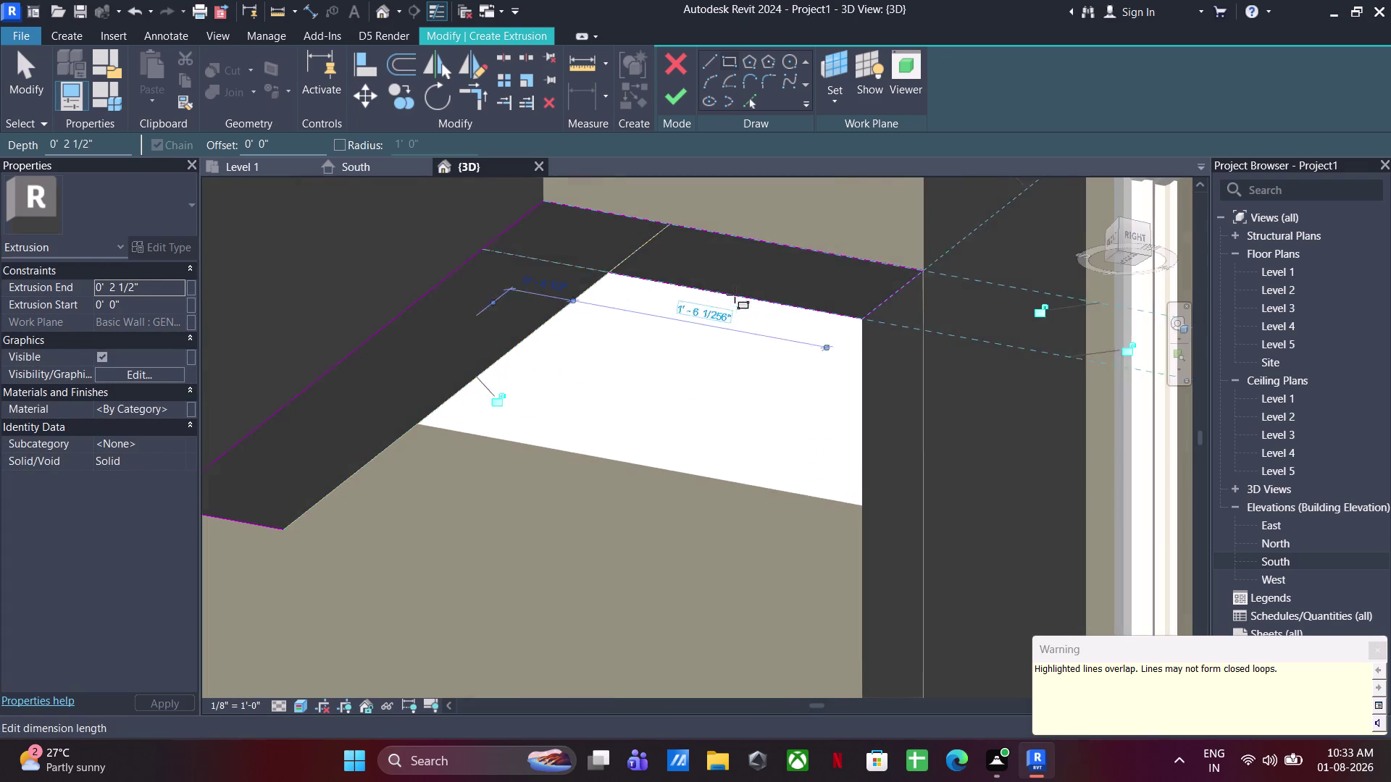
key(Escape)
key(Escape)
Delete the short overlapping line from the head sketch.
click(631, 258)
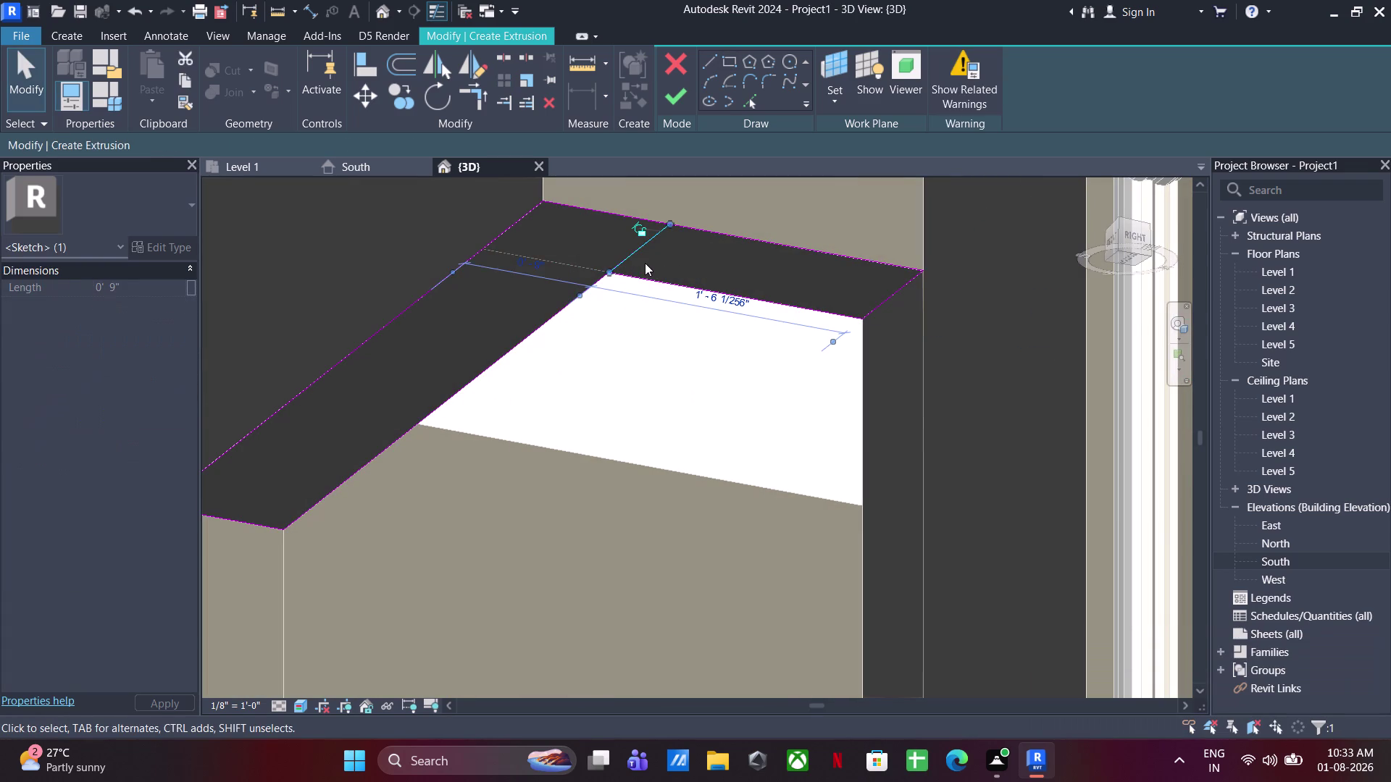
key(Delete)
click(472, 114)
click(480, 102)
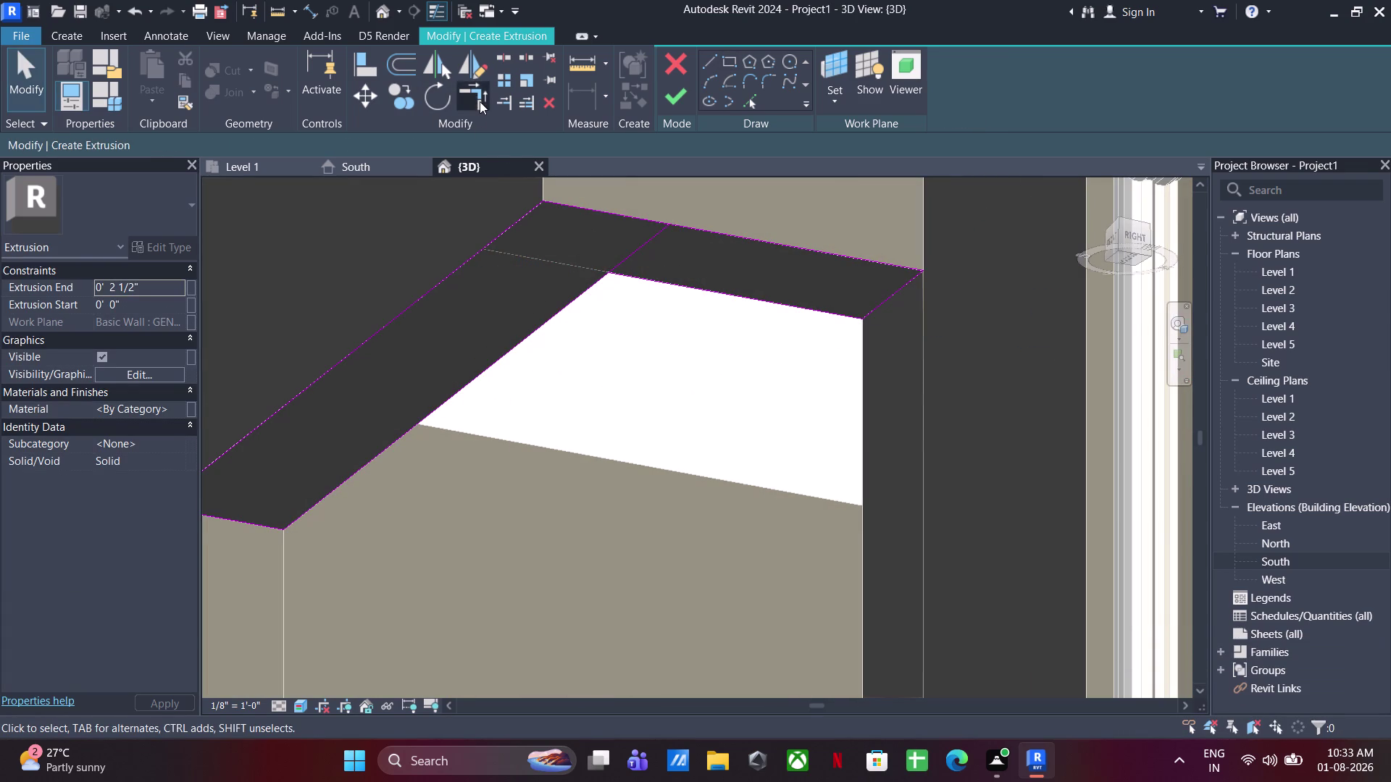
Trim the head sketch corners closed and finish the 2½" head extrusion.
click(571, 304)
click(646, 279)
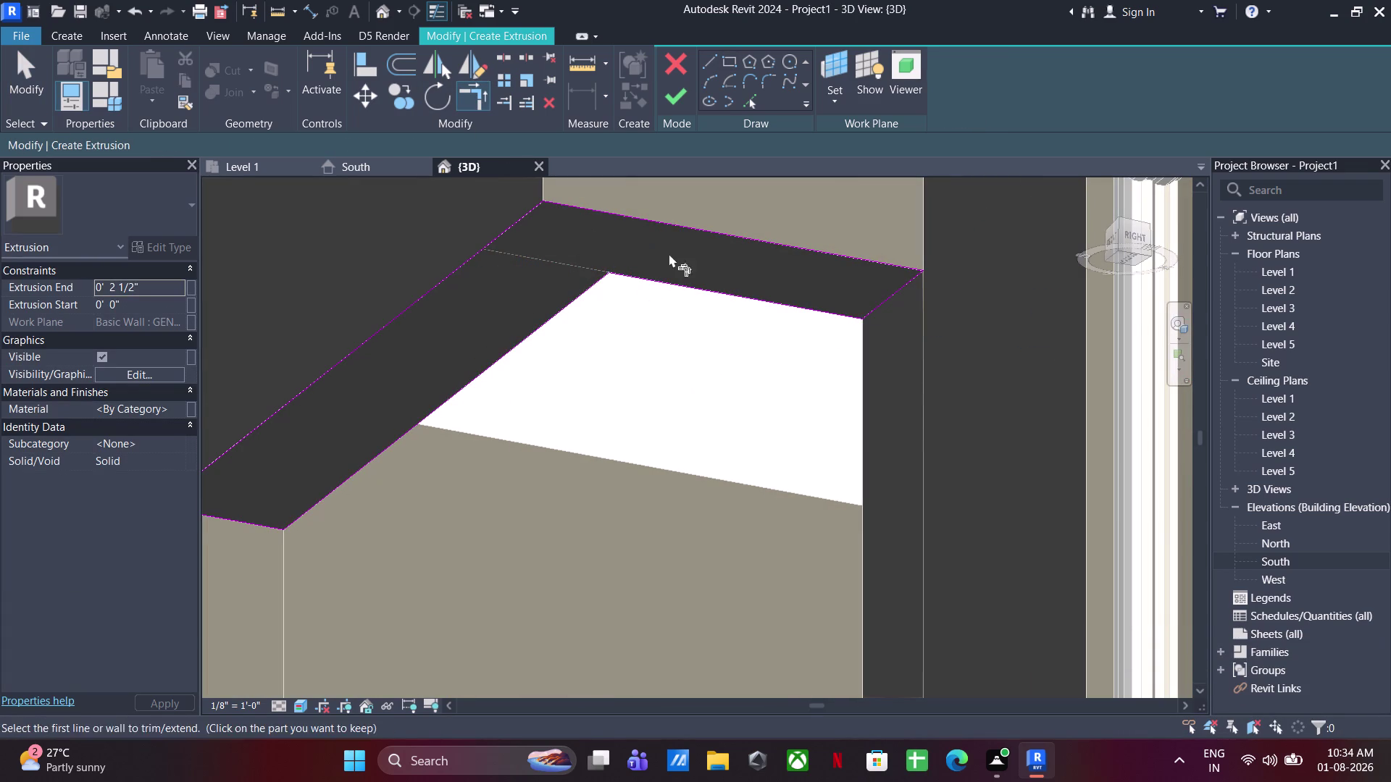
key(Escape)
key(Escape)
click(693, 84)
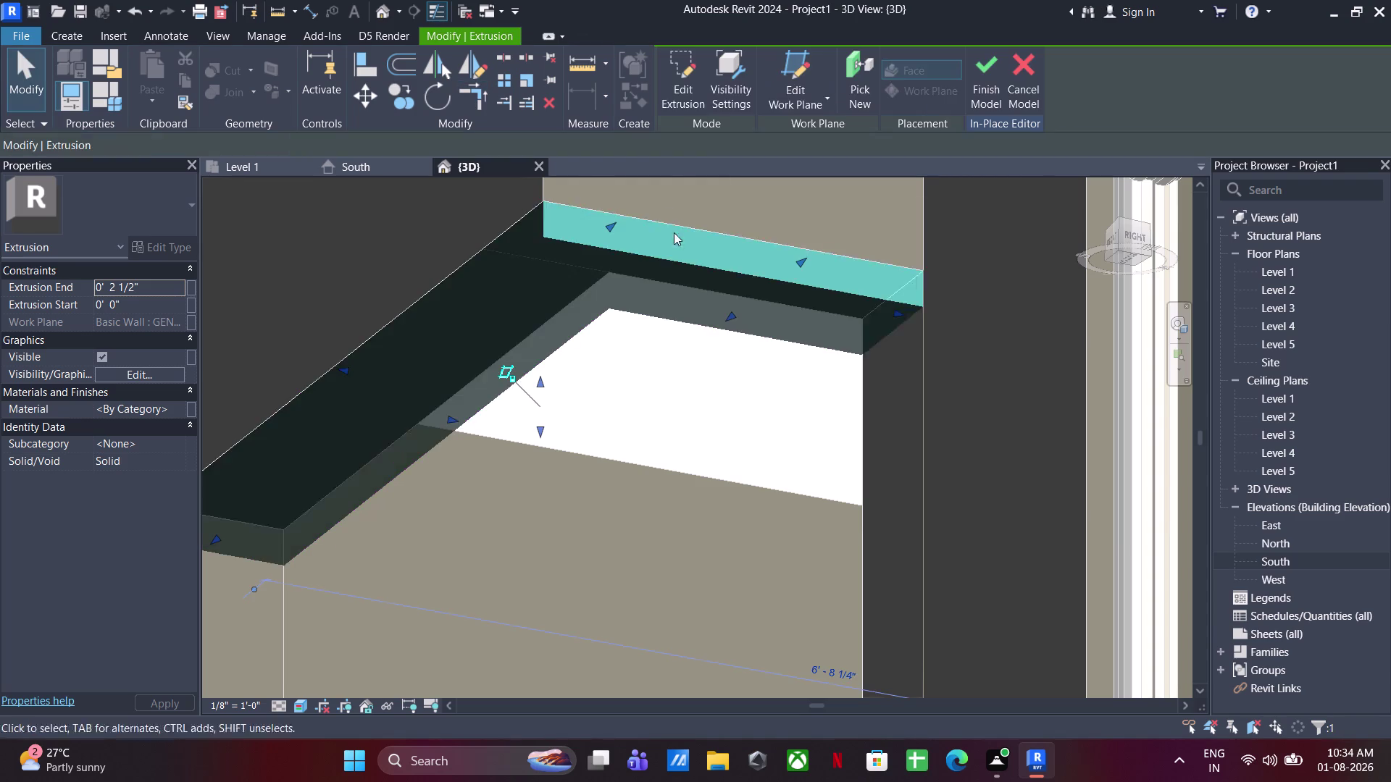
Orbit and zoom the model to inspect the new frame pieces at the opening.
click(701, 409)
scroll(down, 3)
scroll(down, 3)
middle_drag(688, 308, 694, 344)
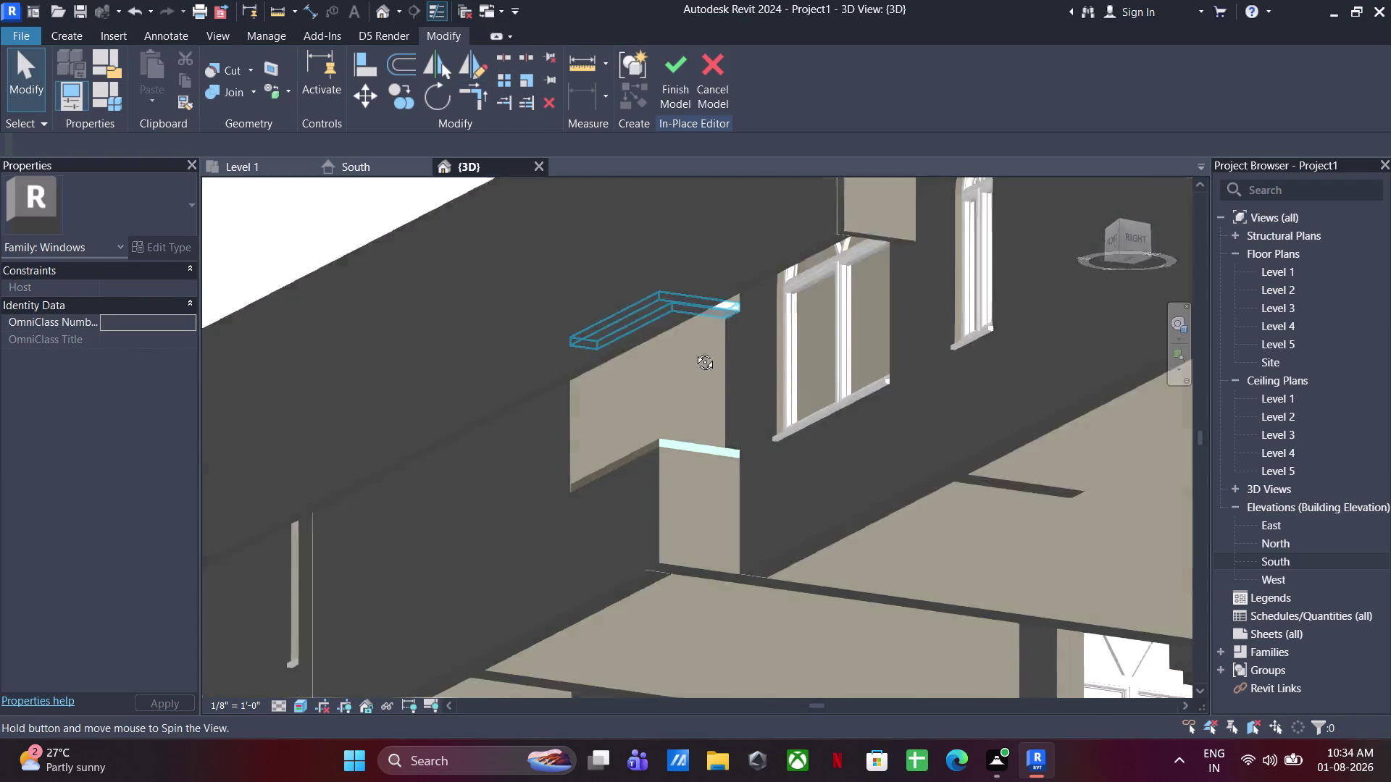
middle_drag(694, 344, 702, 575)
scroll(up, 3)
scroll(down, 3)
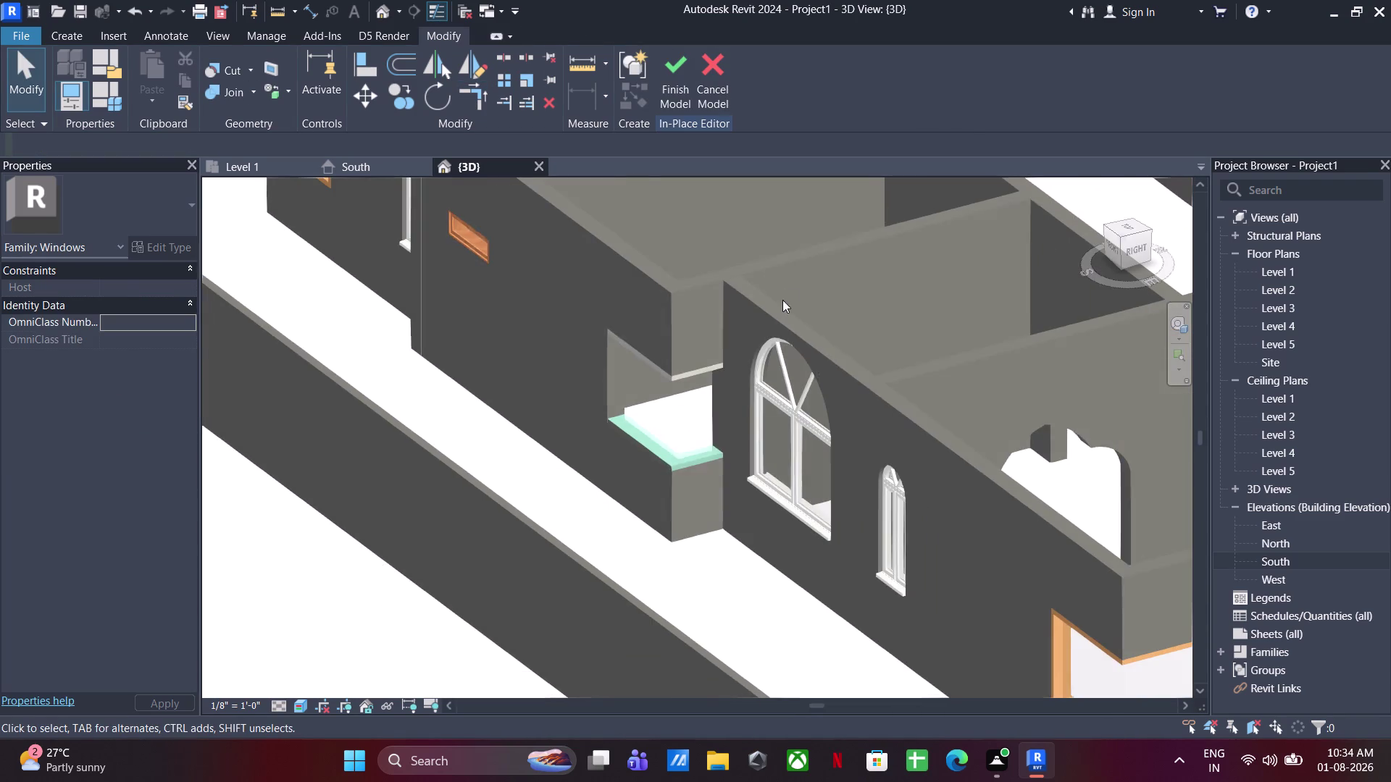
drag(787, 299, 679, 485)
click(730, 565)
scroll(up, 3)
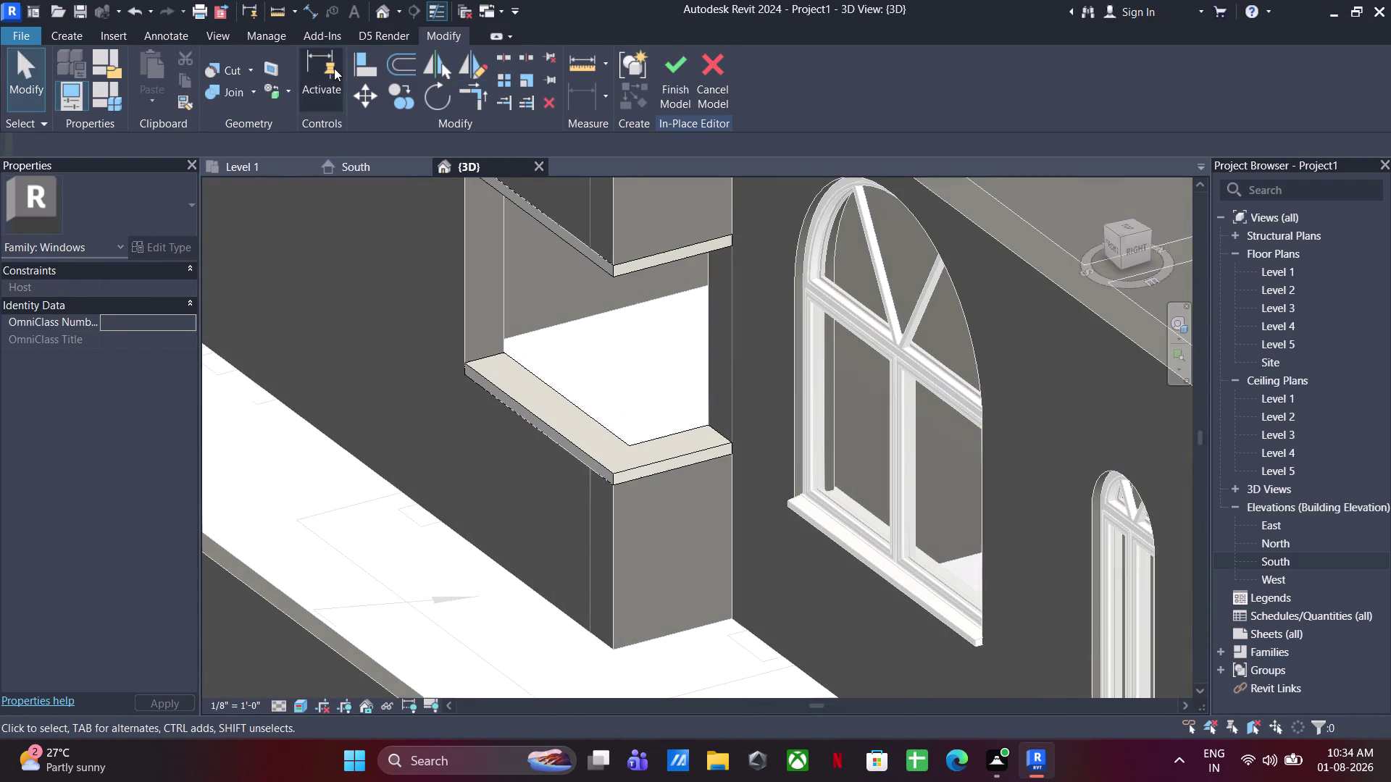
Extrude a side jamb piece from a line profile sketched on the opening's side wall.
click(55, 41)
click(155, 90)
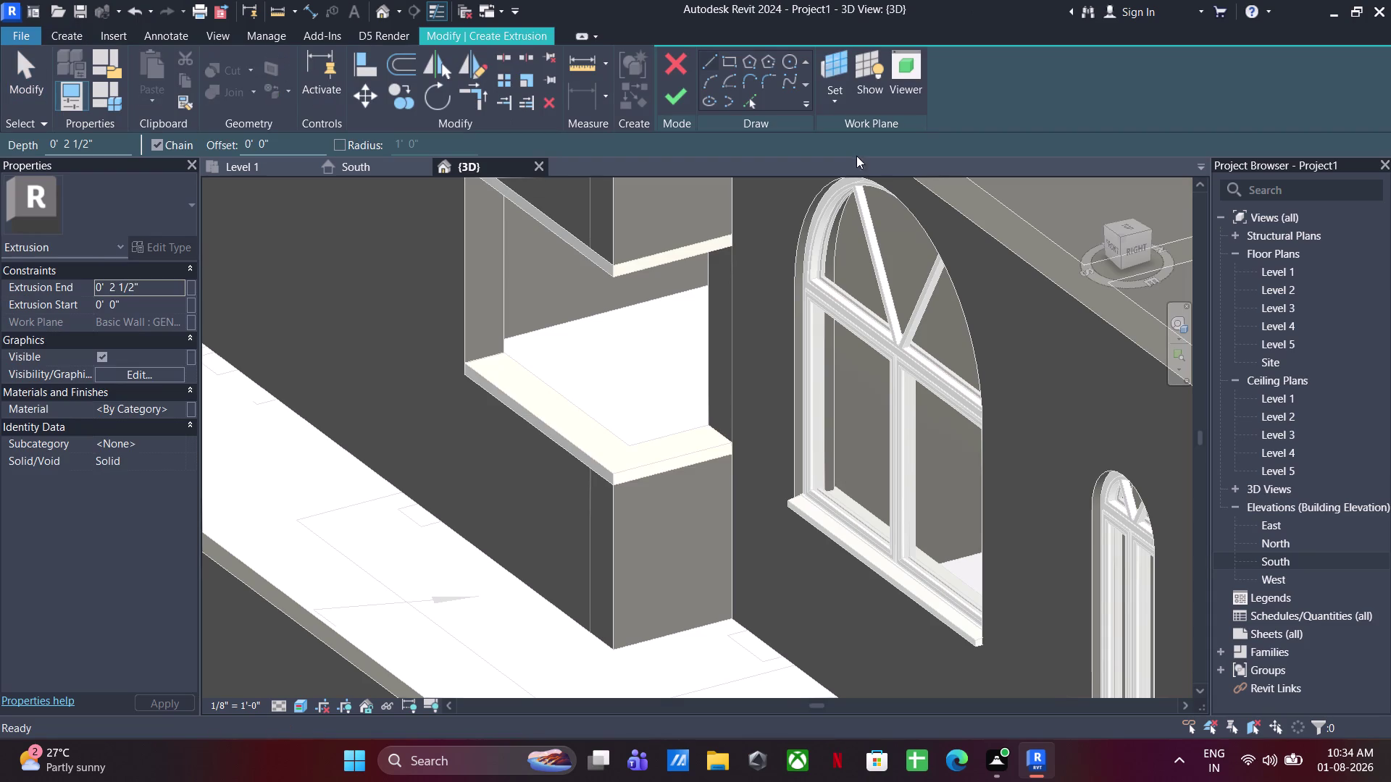
click(842, 94)
click(855, 157)
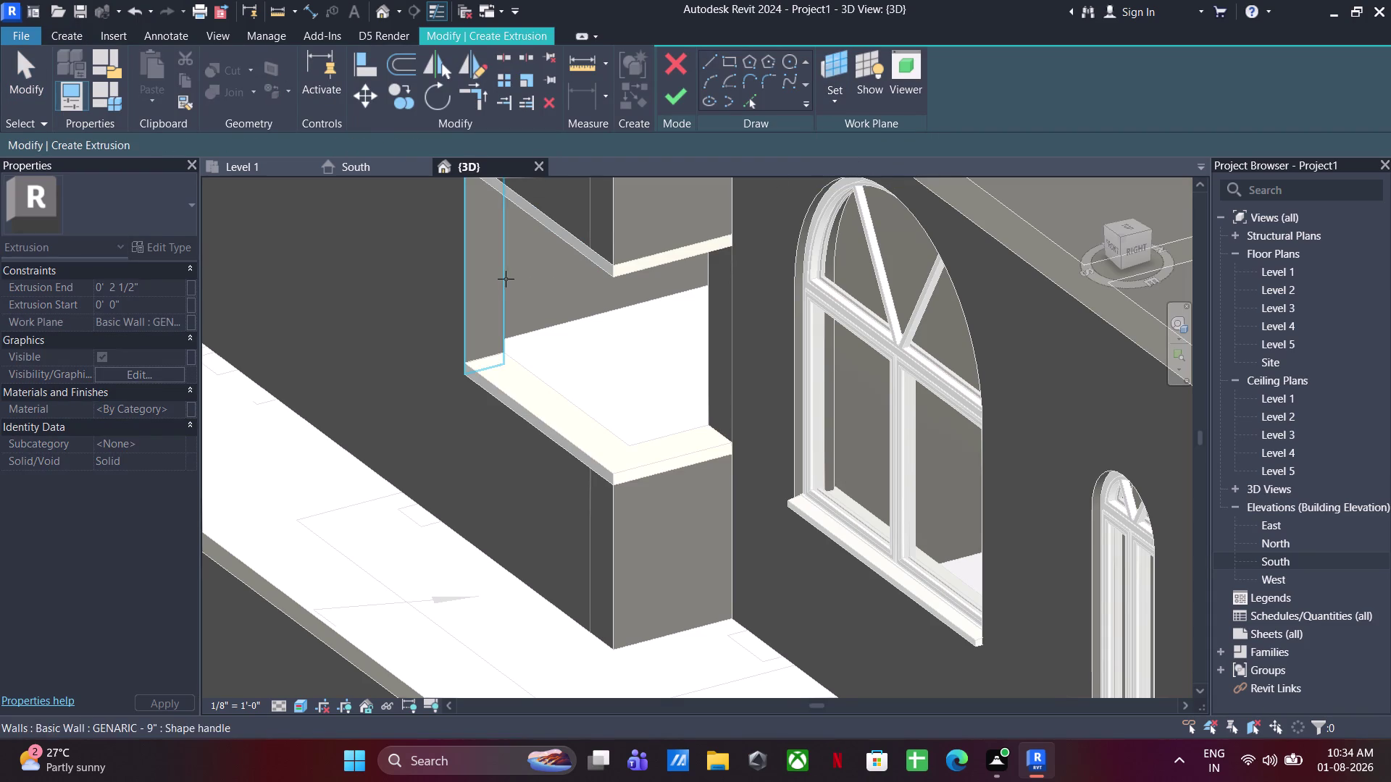
click(506, 279)
middle_drag(596, 300, 763, 445)
click(732, 63)
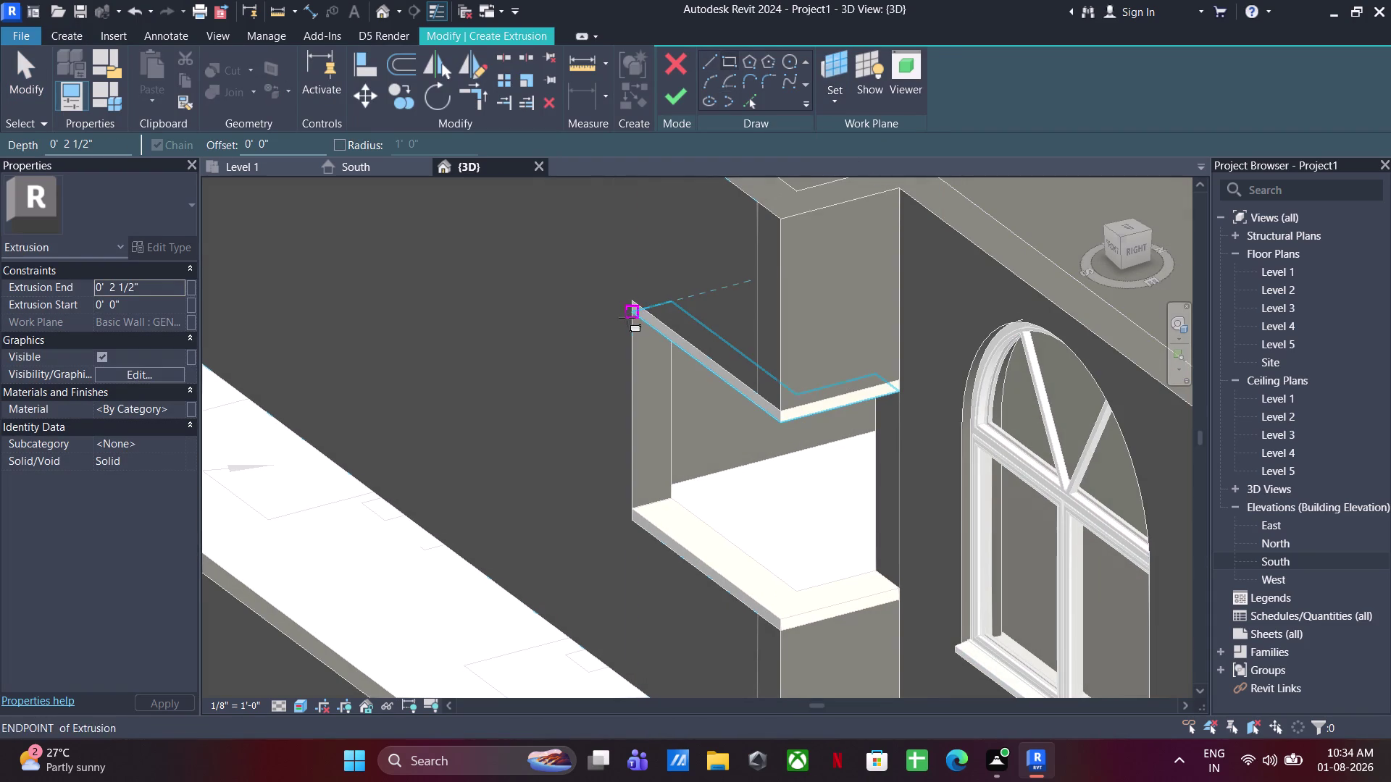
click(637, 315)
click(674, 497)
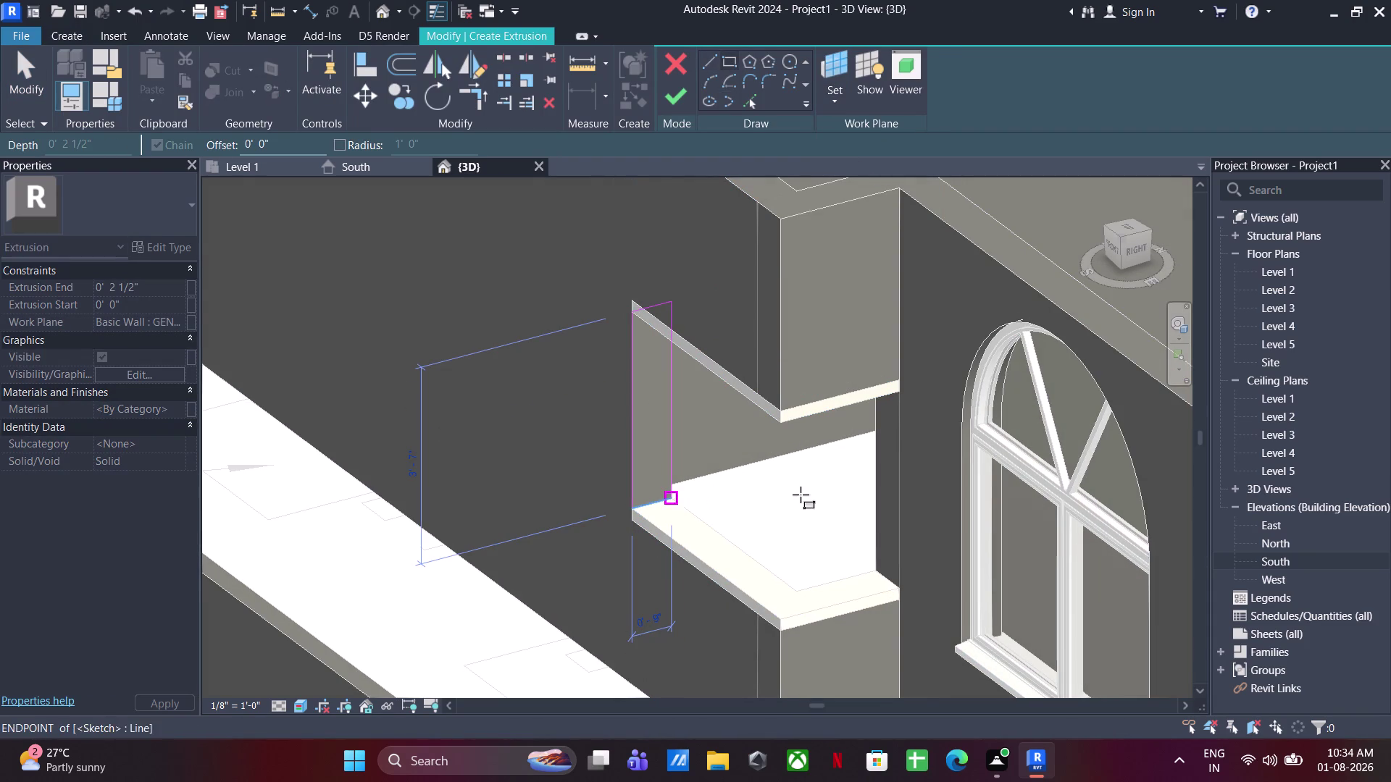
key(Escape)
key(Escape)
key(Escape)
click(686, 98)
Orbit the view to face the window opening along the wall face.
scroll(down, 3)
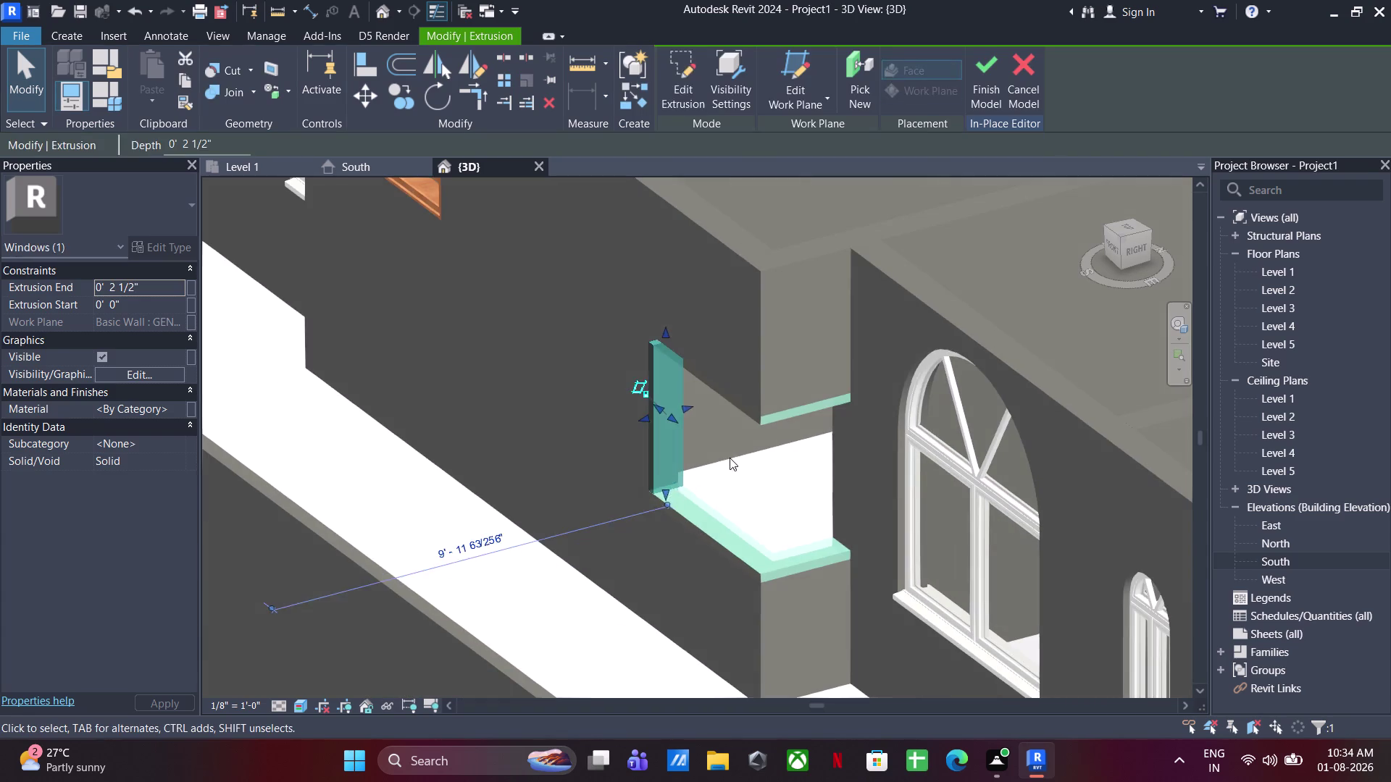
click(733, 461)
drag(826, 306, 620, 638)
click(908, 651)
middle_drag(748, 599, 769, 601)
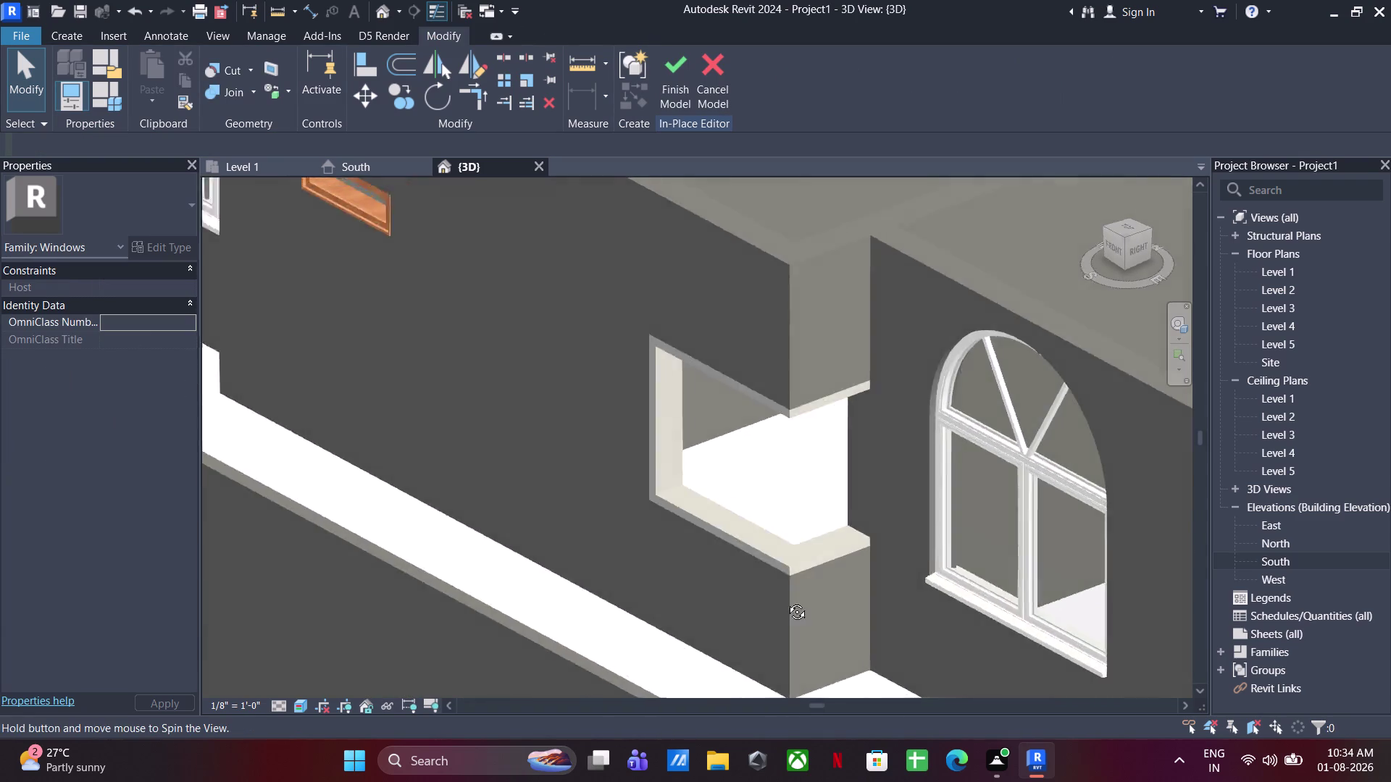
middle_drag(770, 600, 904, 559)
middle_drag(872, 510, 763, 620)
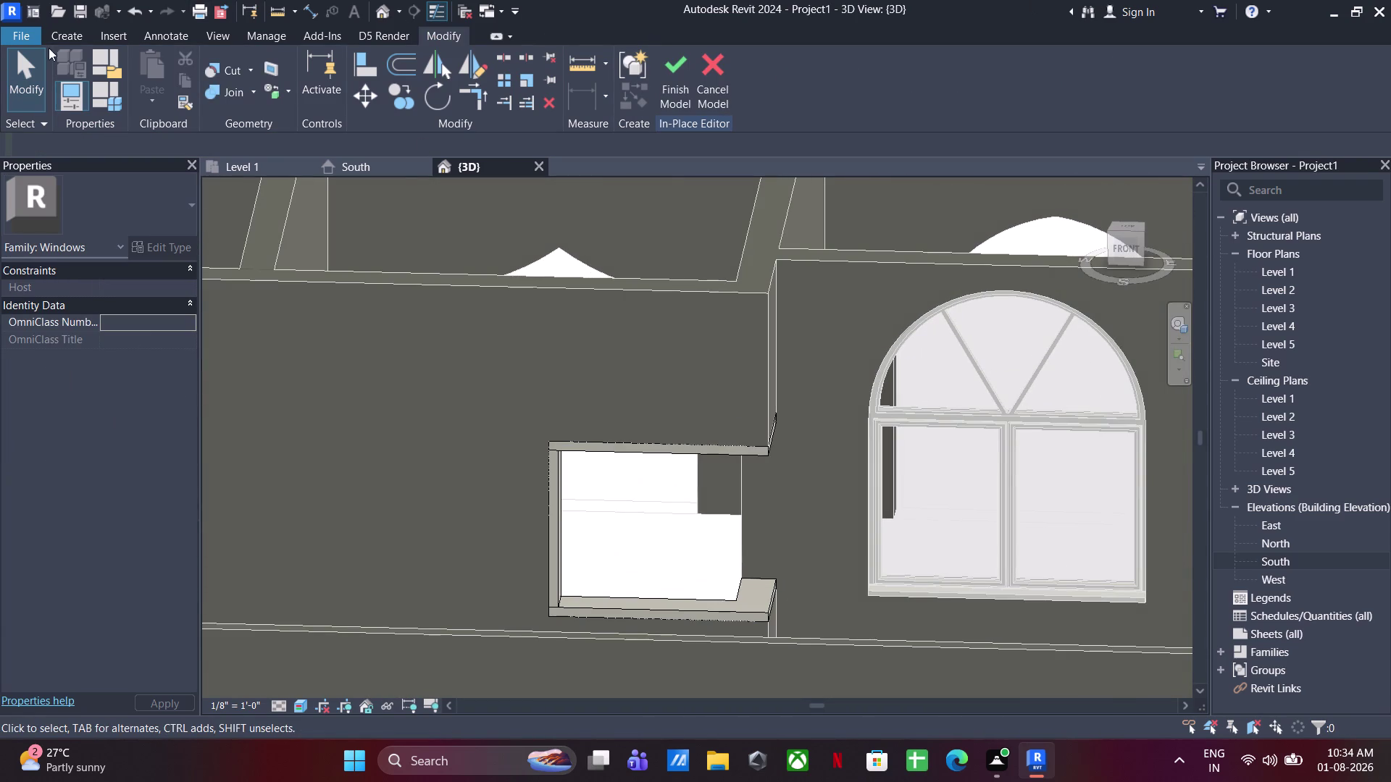
Extrude another jamb piece from a line profile sketched on the wall plane.
click(54, 43)
click(155, 80)
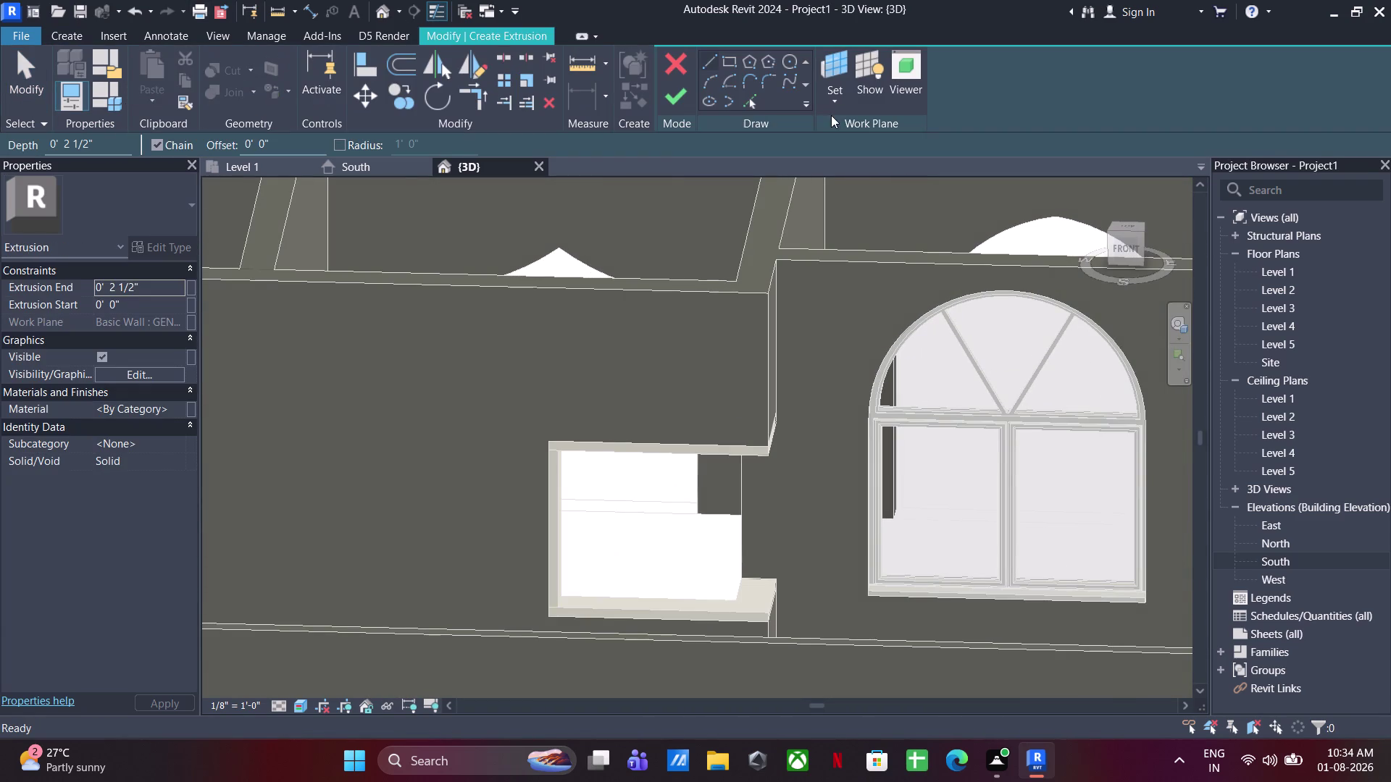
click(835, 101)
click(870, 150)
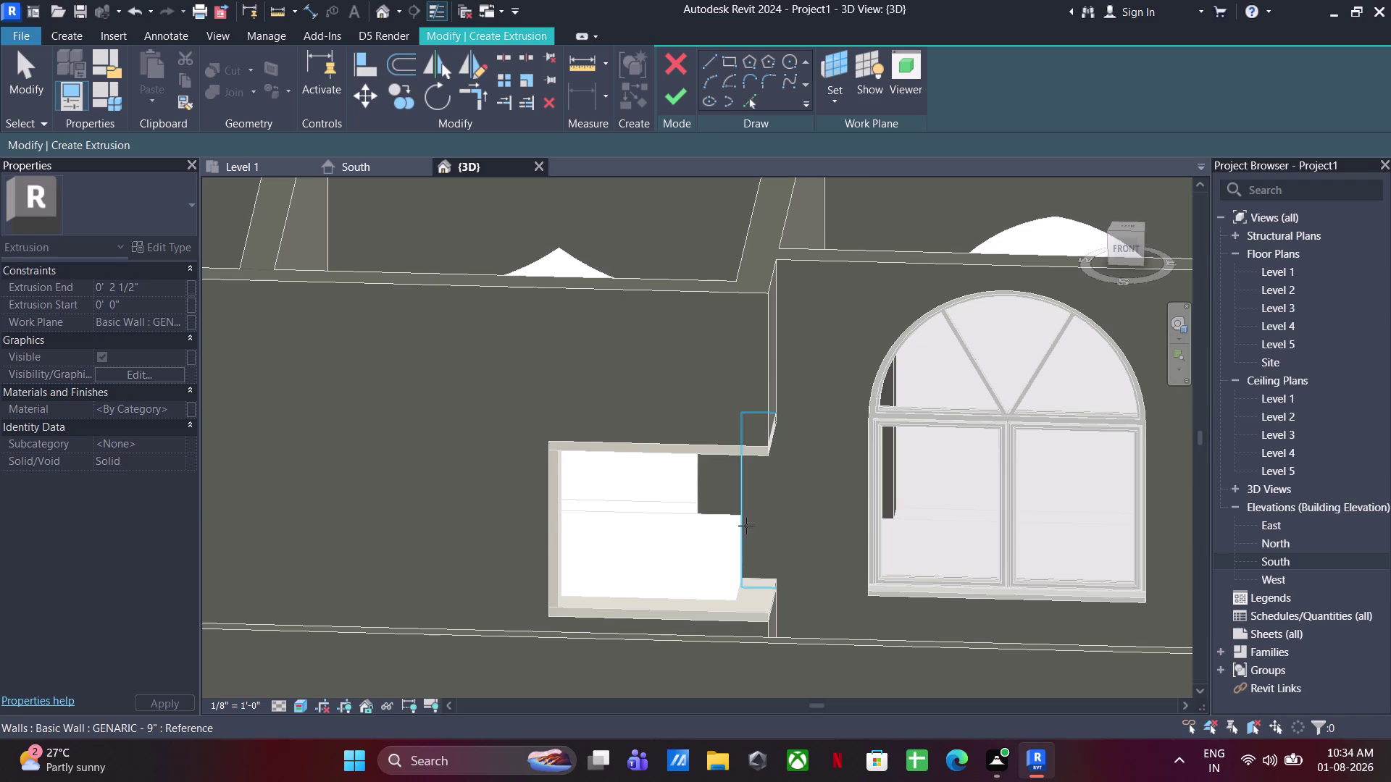
click(746, 526)
click(729, 56)
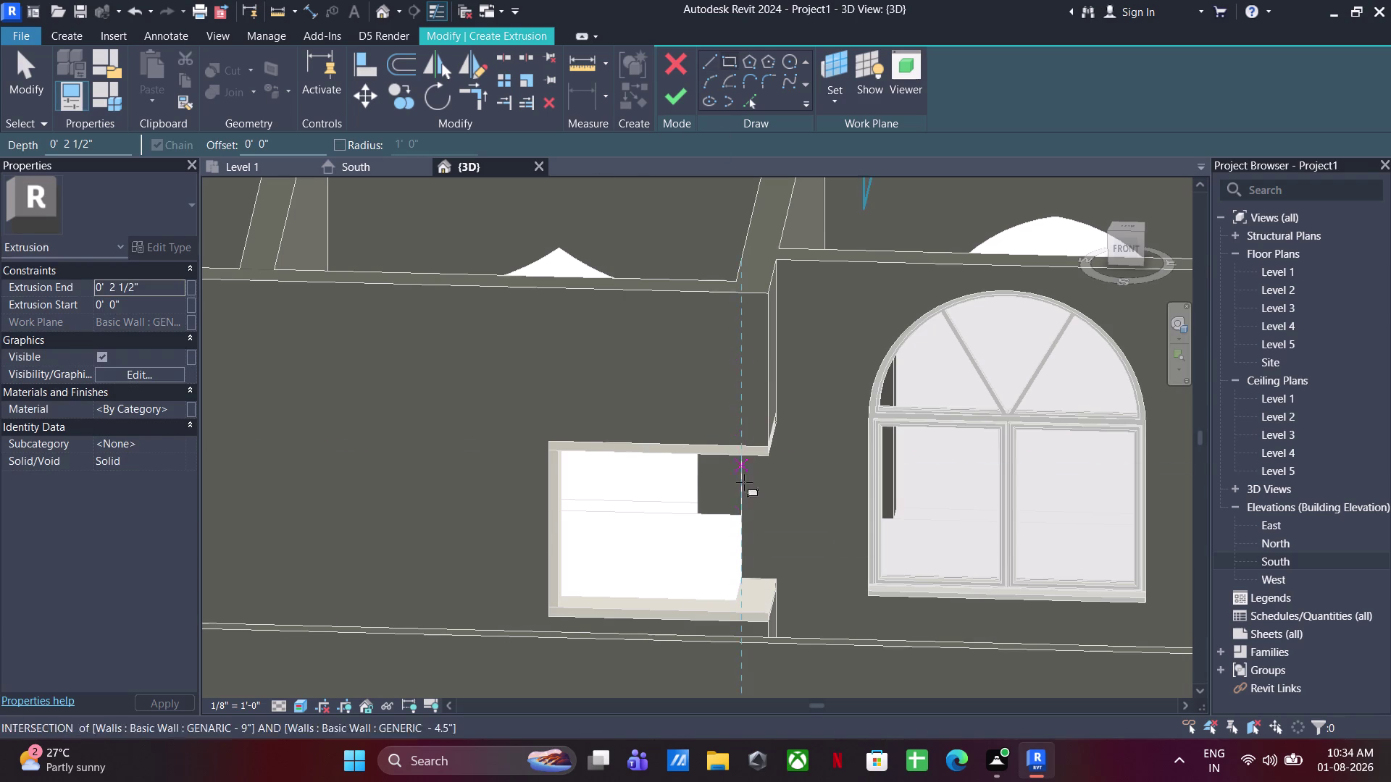
click(744, 580)
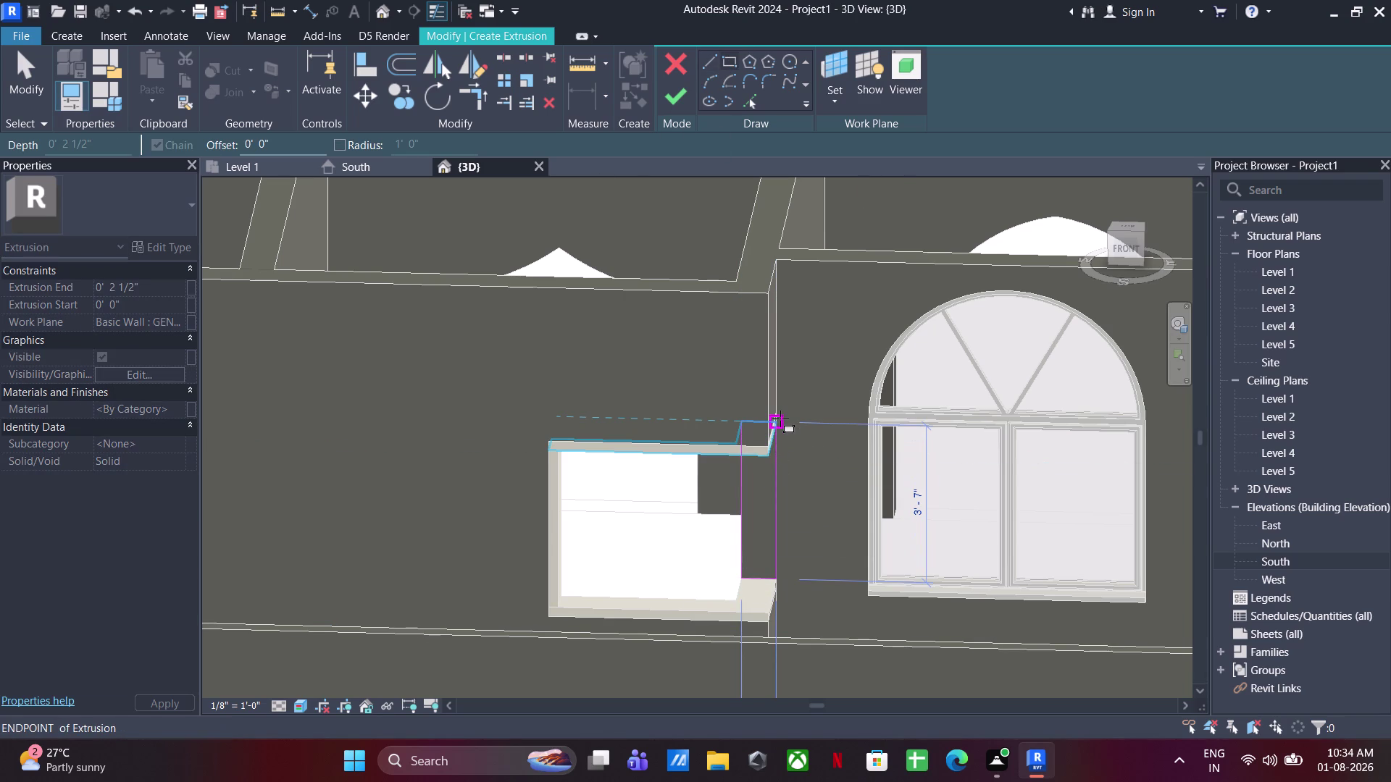
click(780, 419)
key(Escape)
key(Escape)
click(681, 99)
Select all four extruded frame pieces together.
scroll(down, 3)
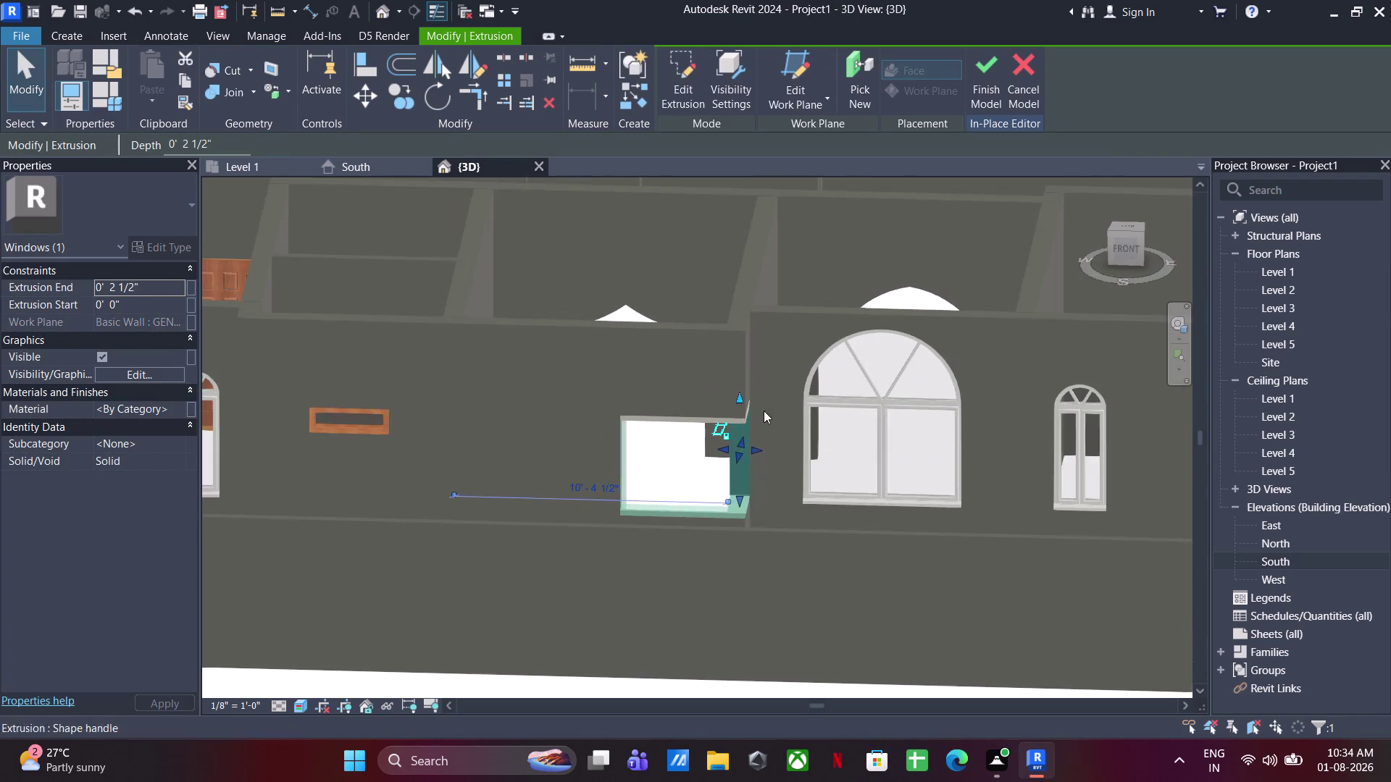
click(803, 461)
drag(796, 316, 583, 565)
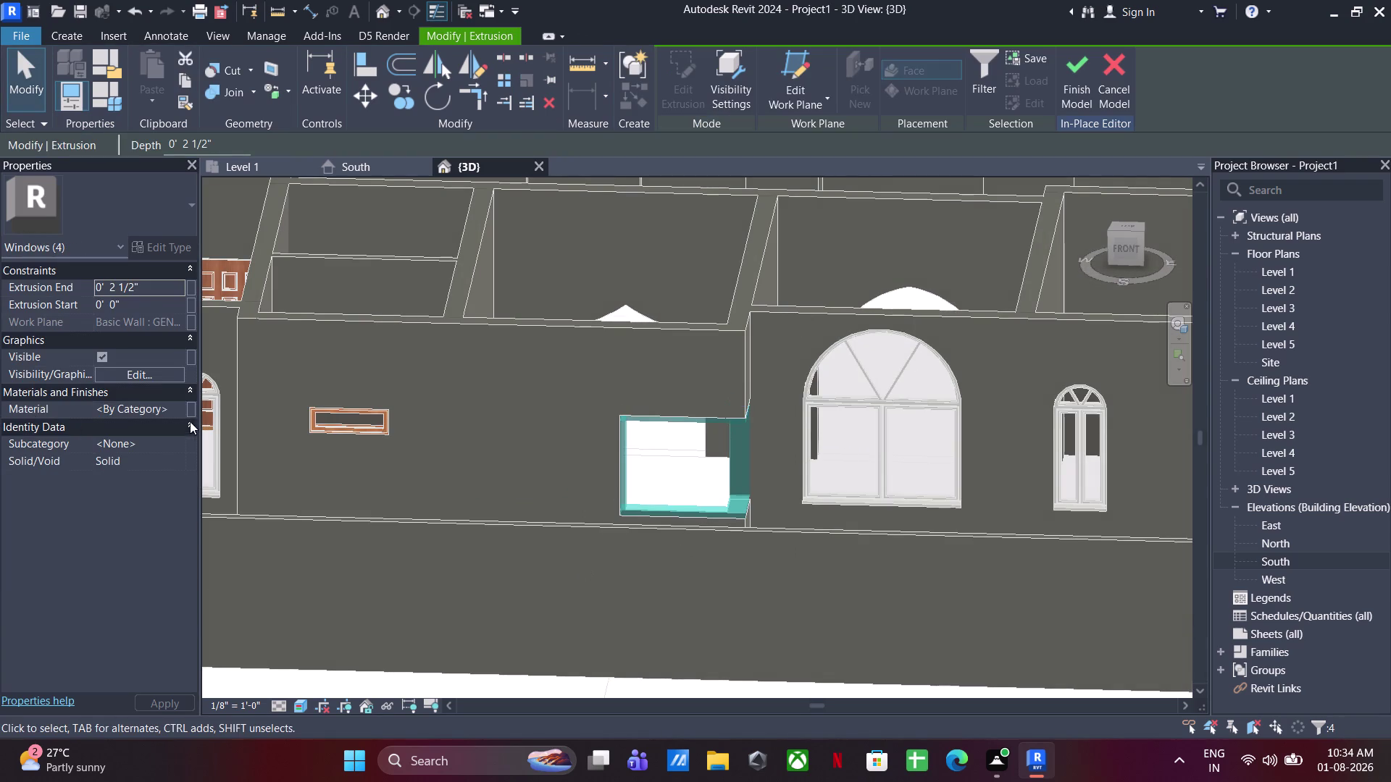
Filter materials to Wood and apply Door - Frame/Mullion to the four frame extrusions.
click(175, 405)
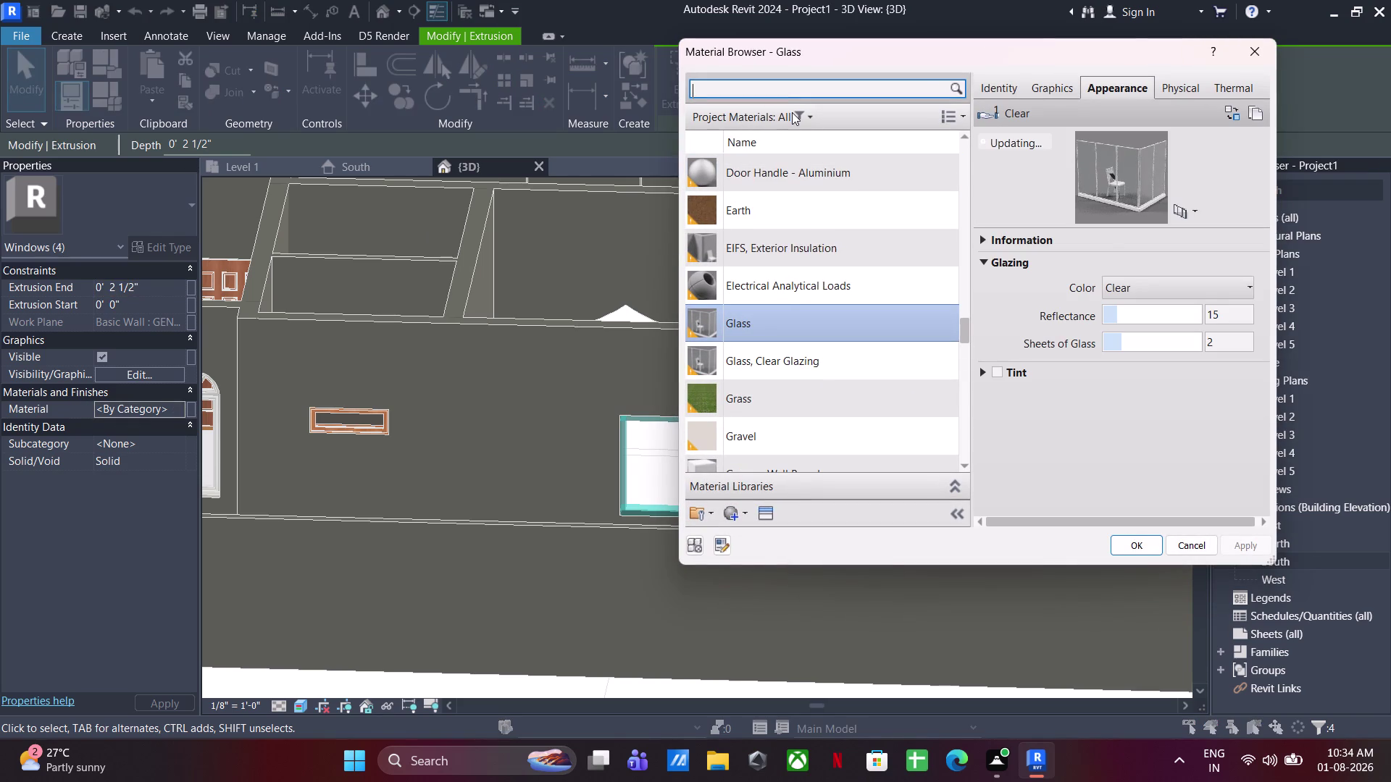
click(792, 114)
click(799, 115)
click(728, 435)
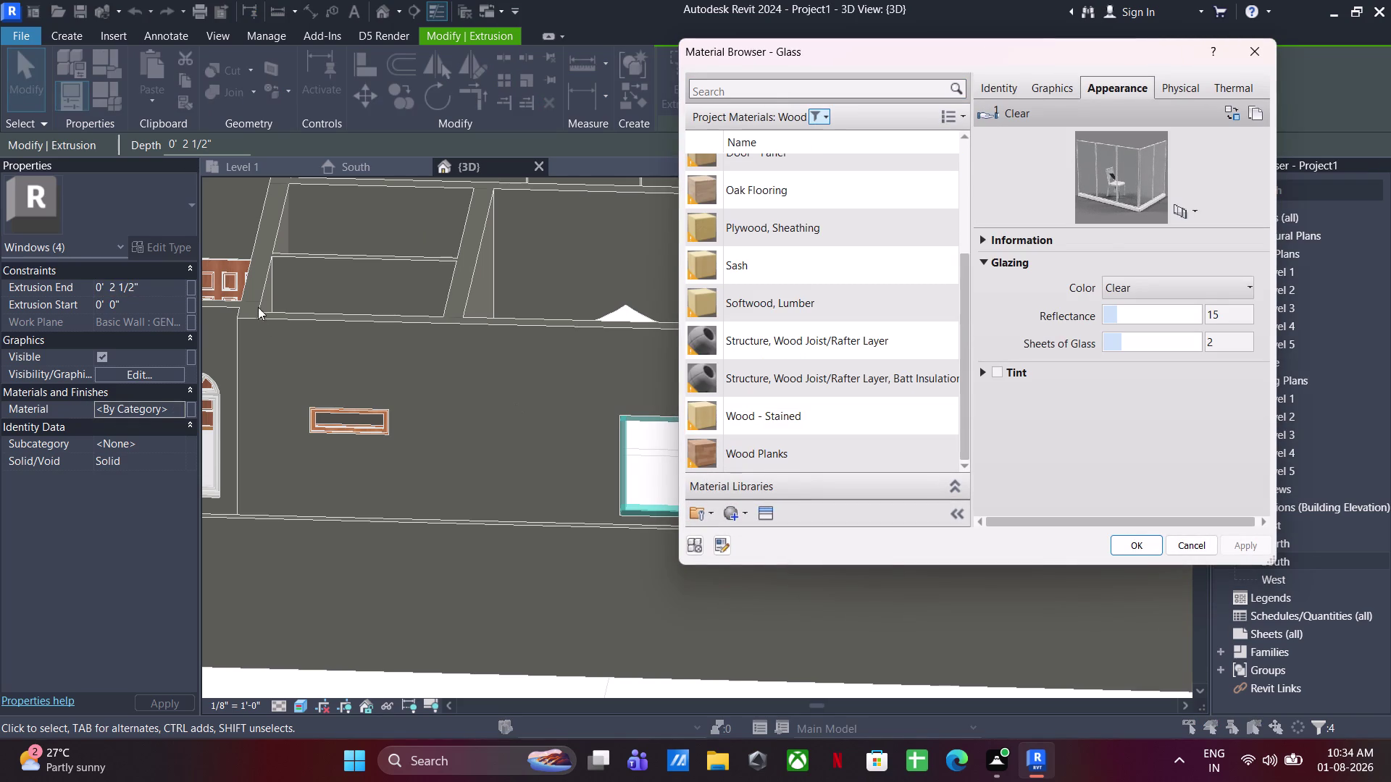
scroll(up, 3)
click(792, 285)
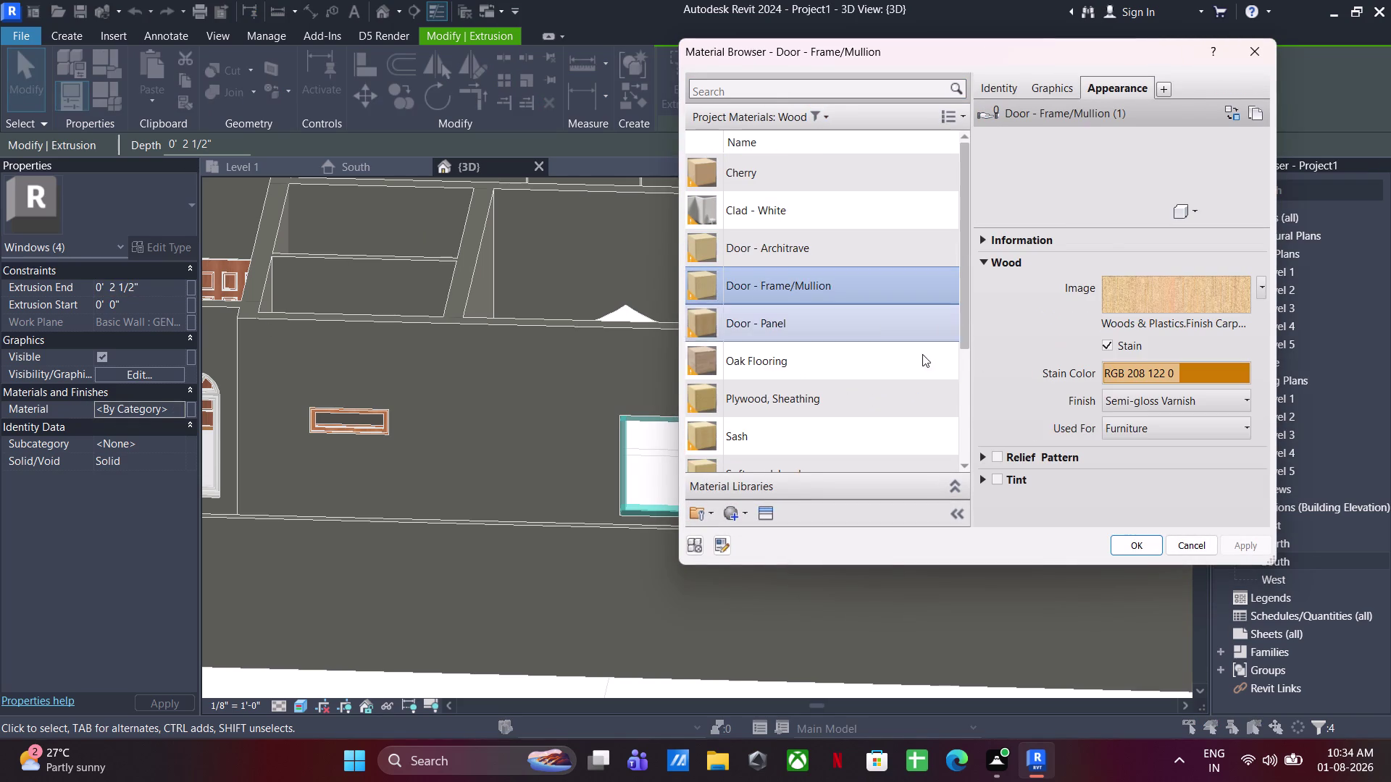
click(1156, 540)
click(779, 343)
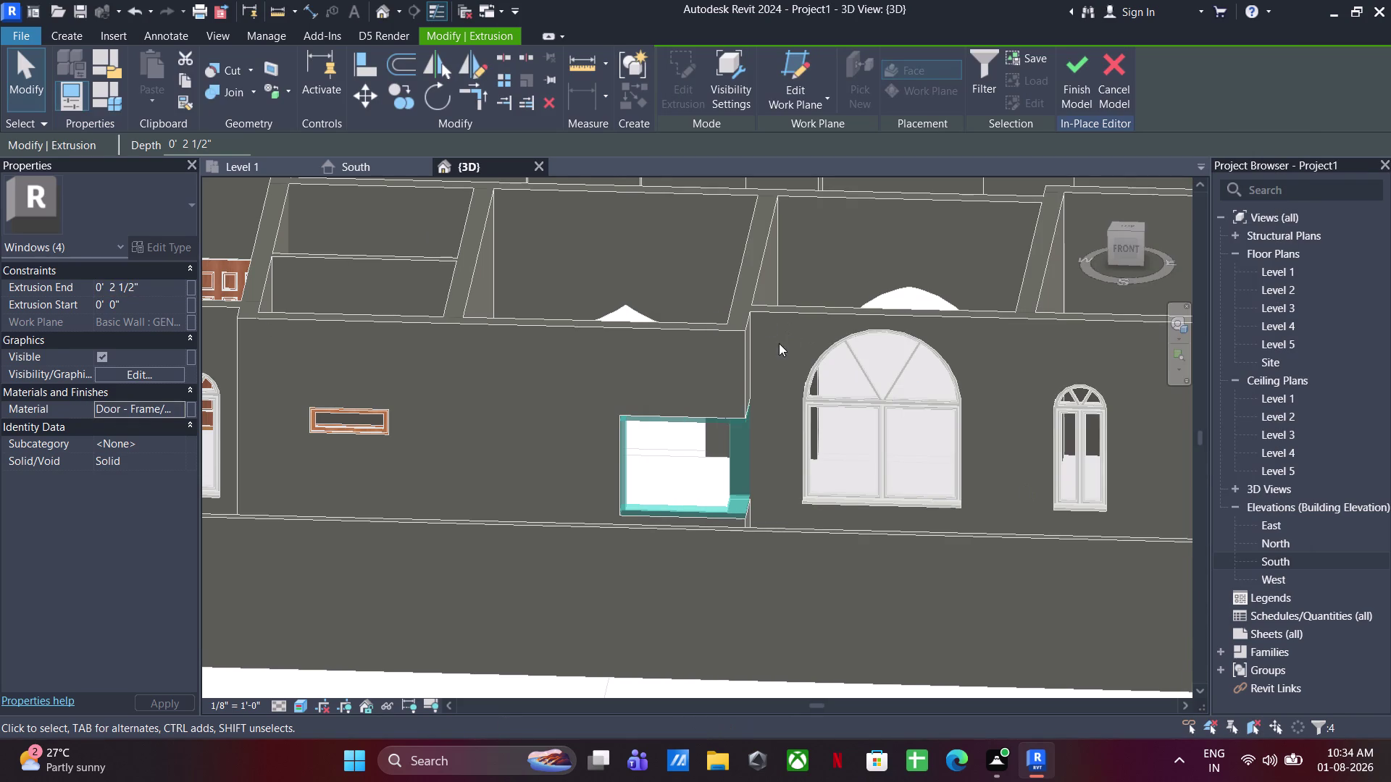
scroll(down, 3)
middle_drag(775, 399, 628, 498)
scroll(up, 3)
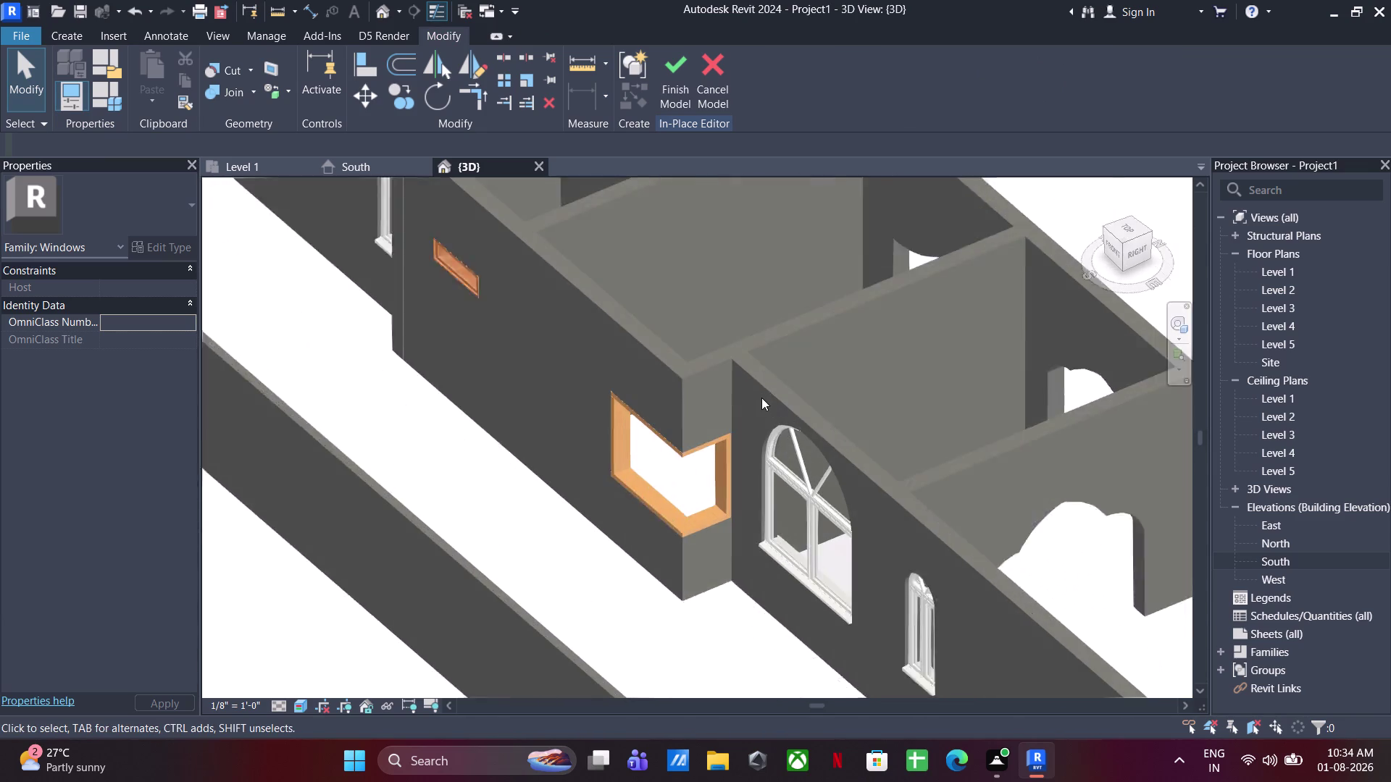
scroll(up, 3)
Finish the model, dismiss the regeneration error, then cancel and quit the in-place window.
click(665, 75)
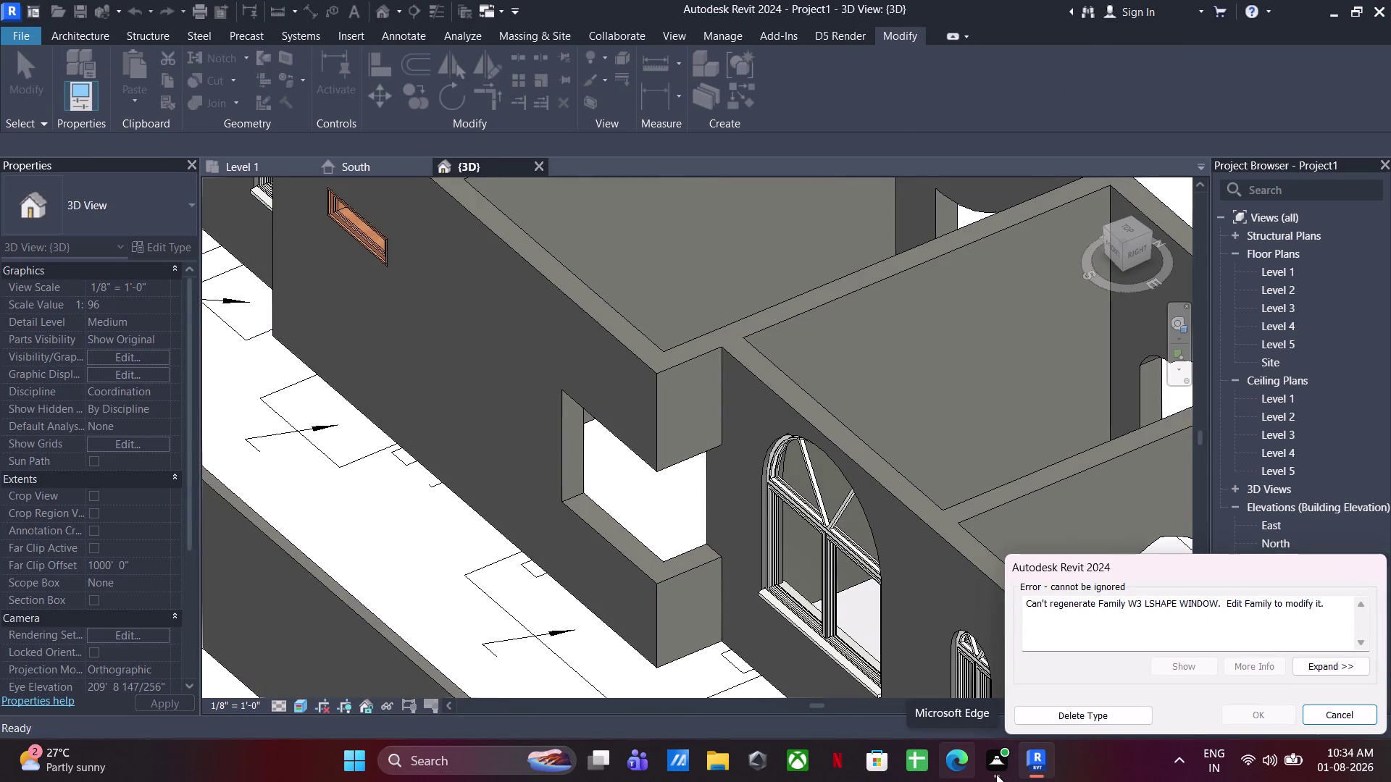
click(1348, 714)
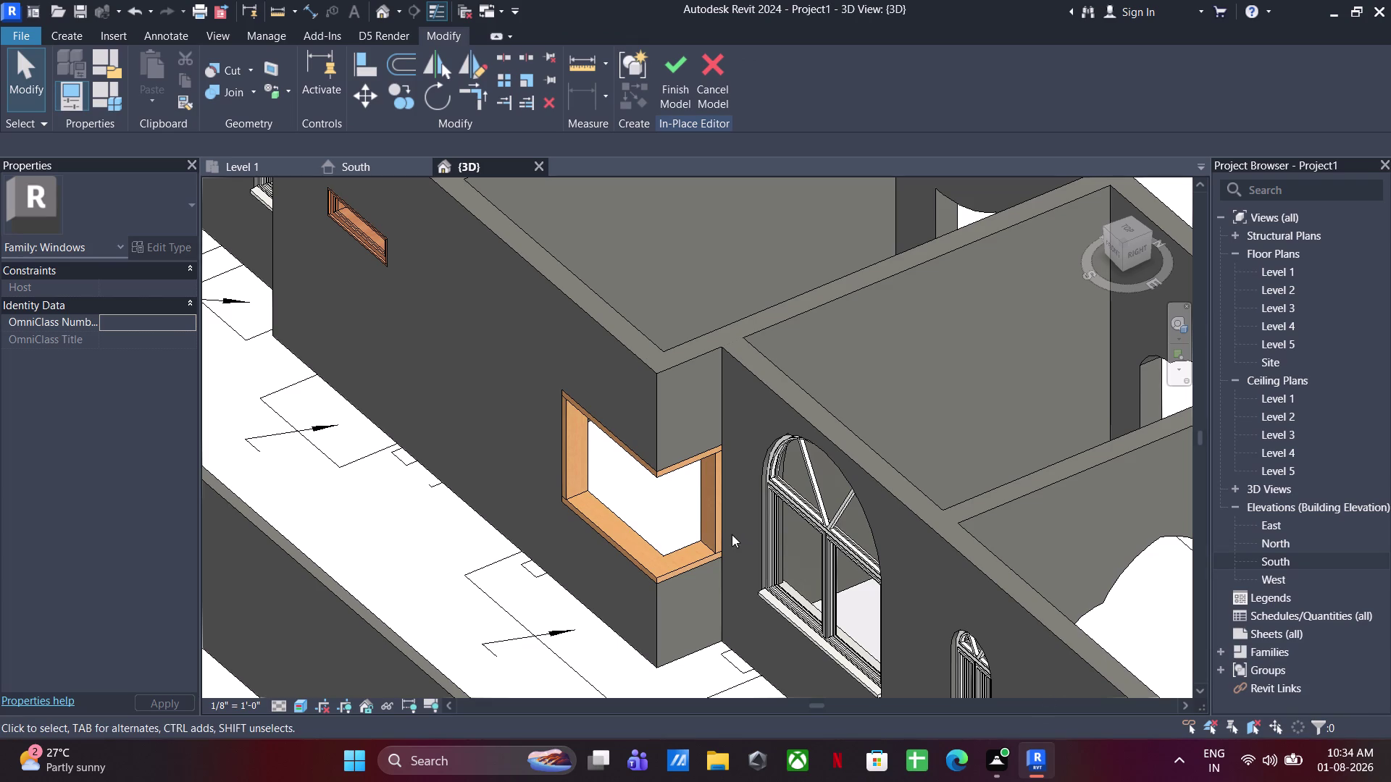
scroll(down, 3)
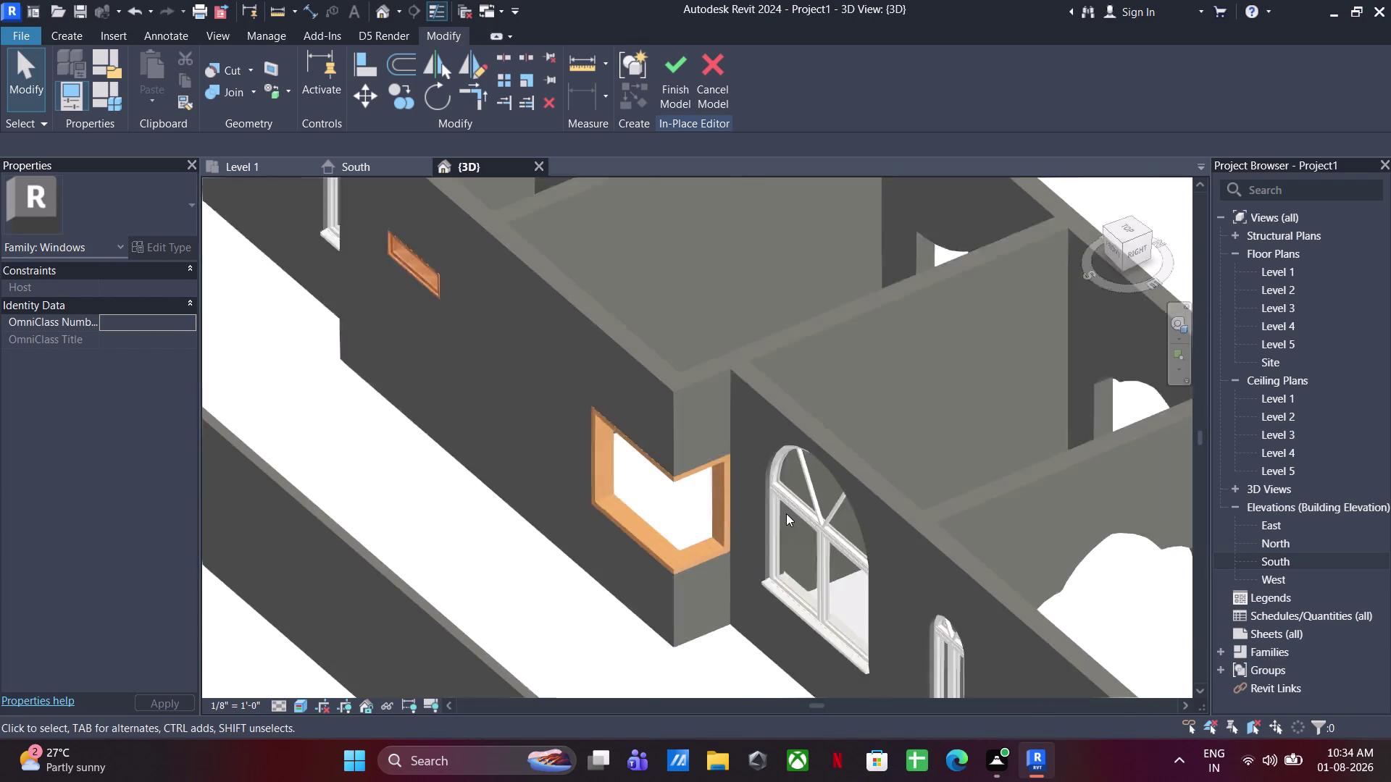
scroll(down, 3)
middle_drag(805, 519, 850, 554)
click(720, 55)
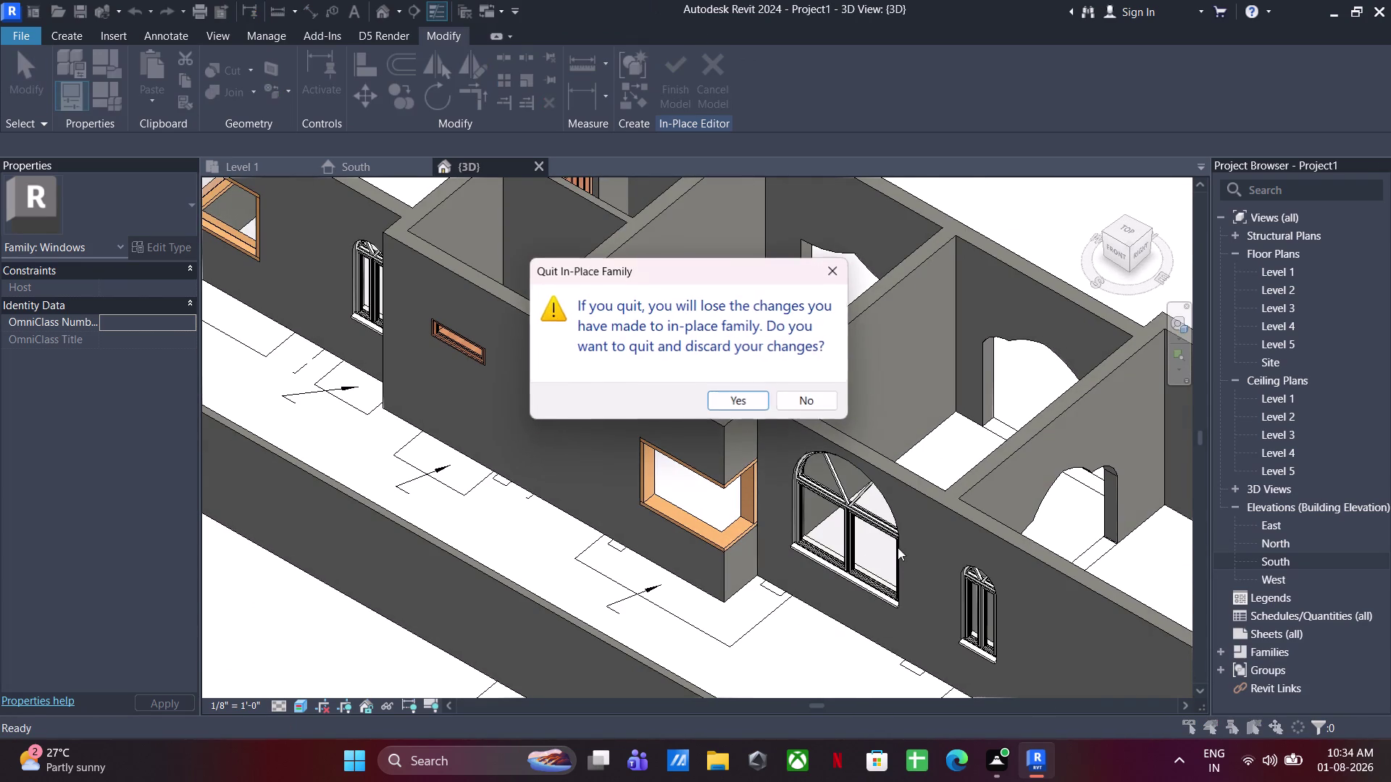
click(746, 399)
scroll(down, 3)
Select the L-shaped corner window in the 3D view.
middle_drag(798, 407, 795, 508)
scroll(down, 3)
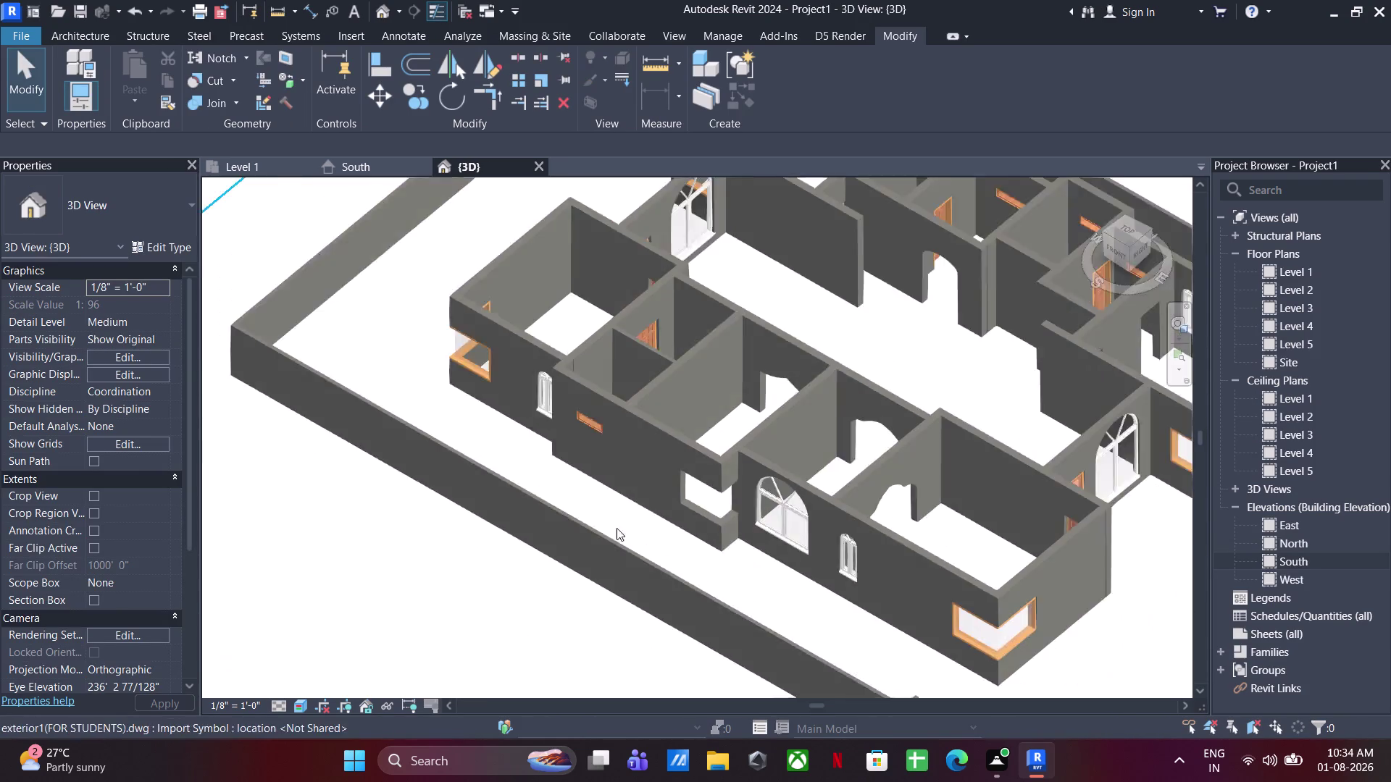
scroll(down, 3)
middle_drag(607, 528, 514, 436)
scroll(up, 3)
click(711, 500)
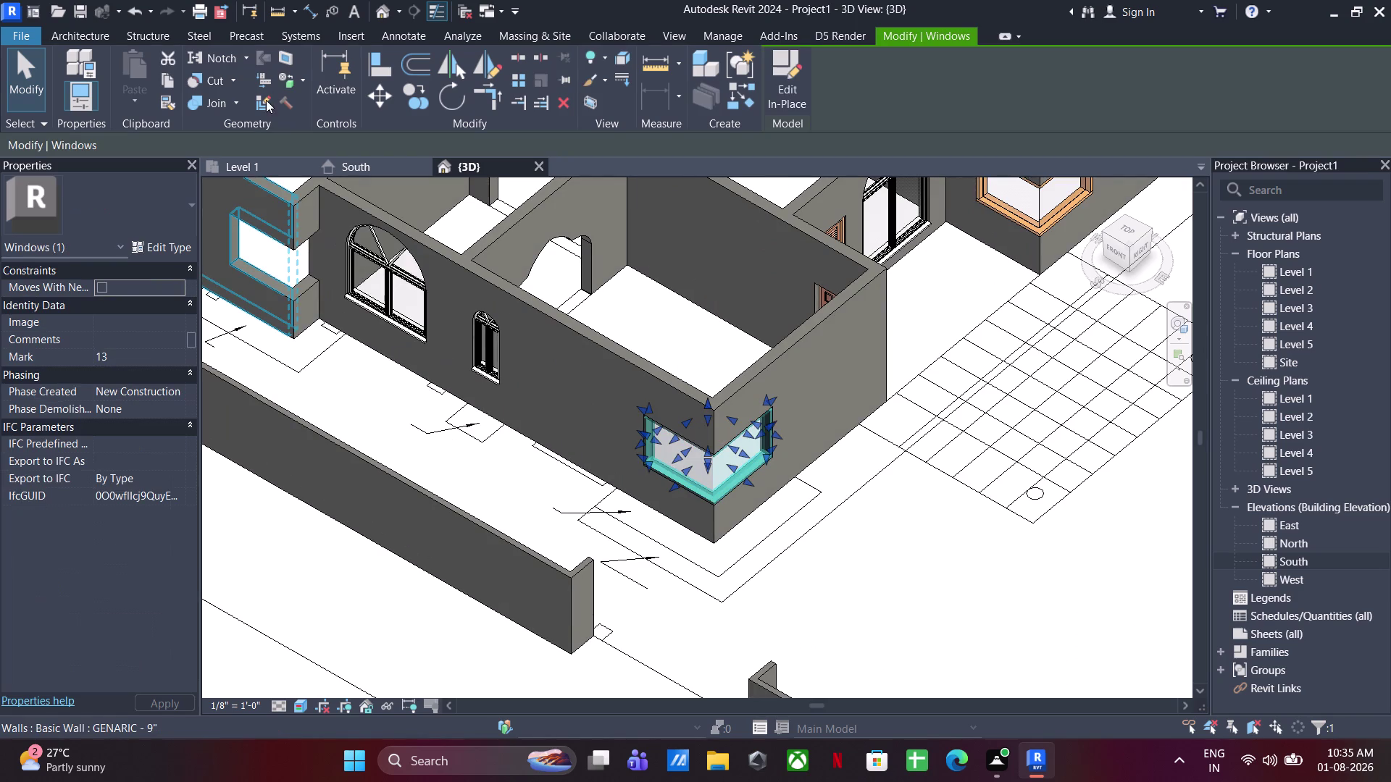
Switch to the Level 1 floor plan, centred on the corner window.
click(227, 175)
scroll(down, 3)
middle_drag(608, 361, 535, 417)
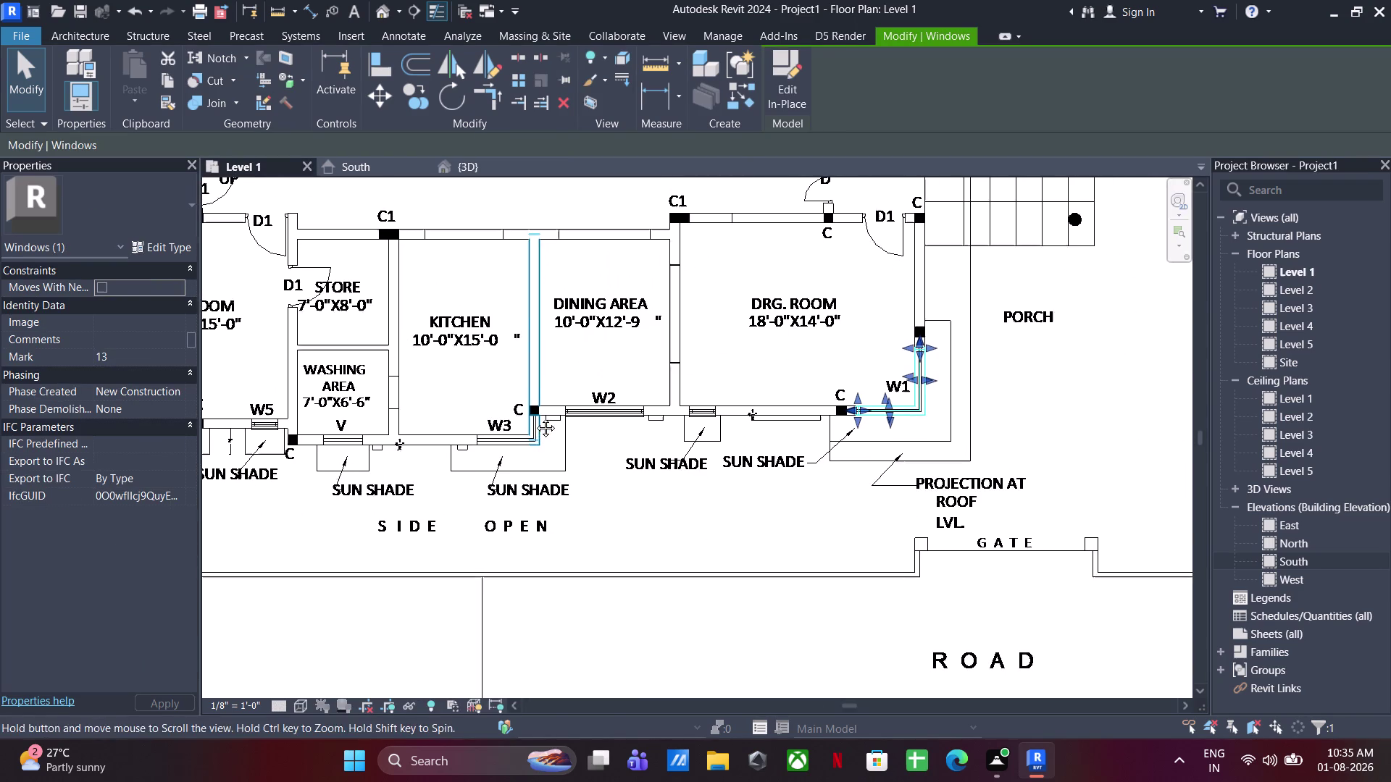
middle_drag(535, 417, 534, 418)
Copy the L-shaped window from its corner base point to the W3 corner.
click(418, 99)
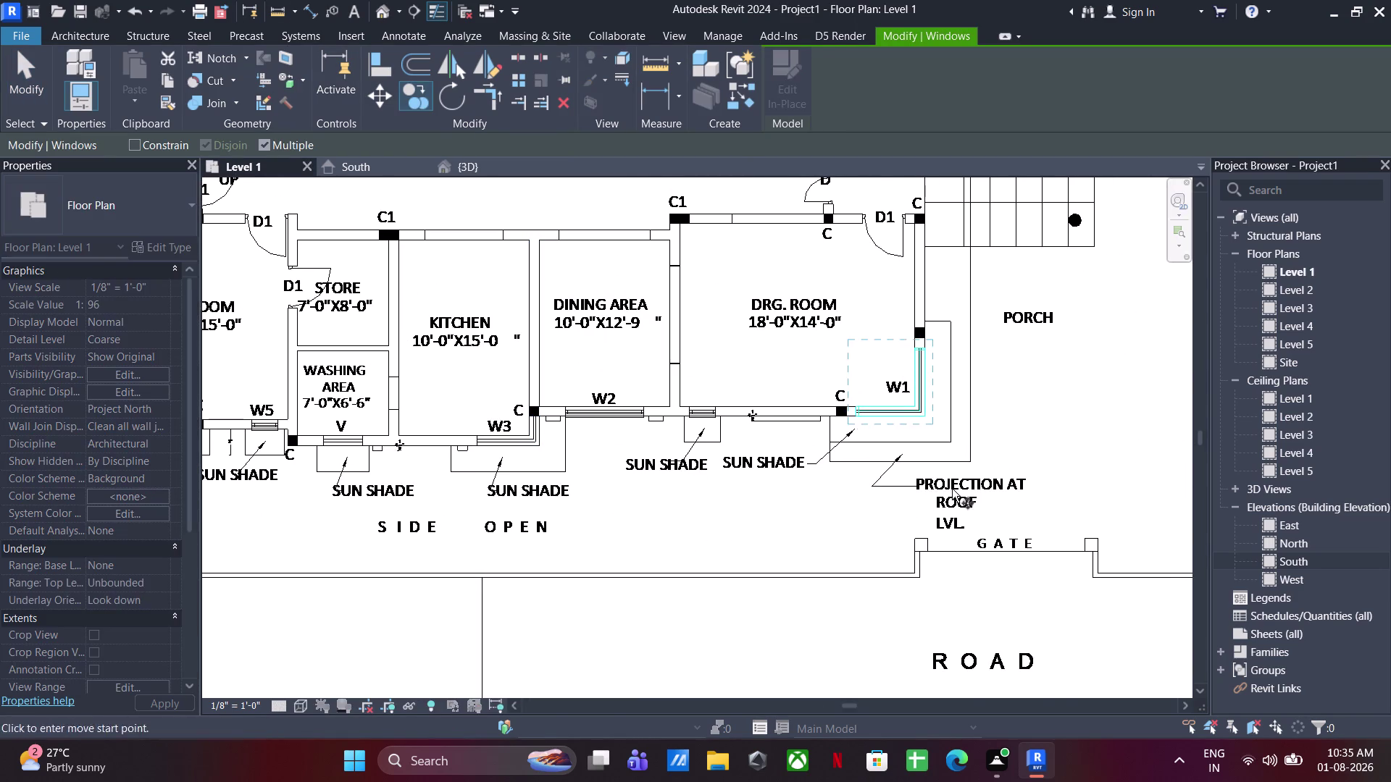
scroll(up, 3)
click(840, 316)
scroll(down, 3)
middle_drag(655, 384, 744, 392)
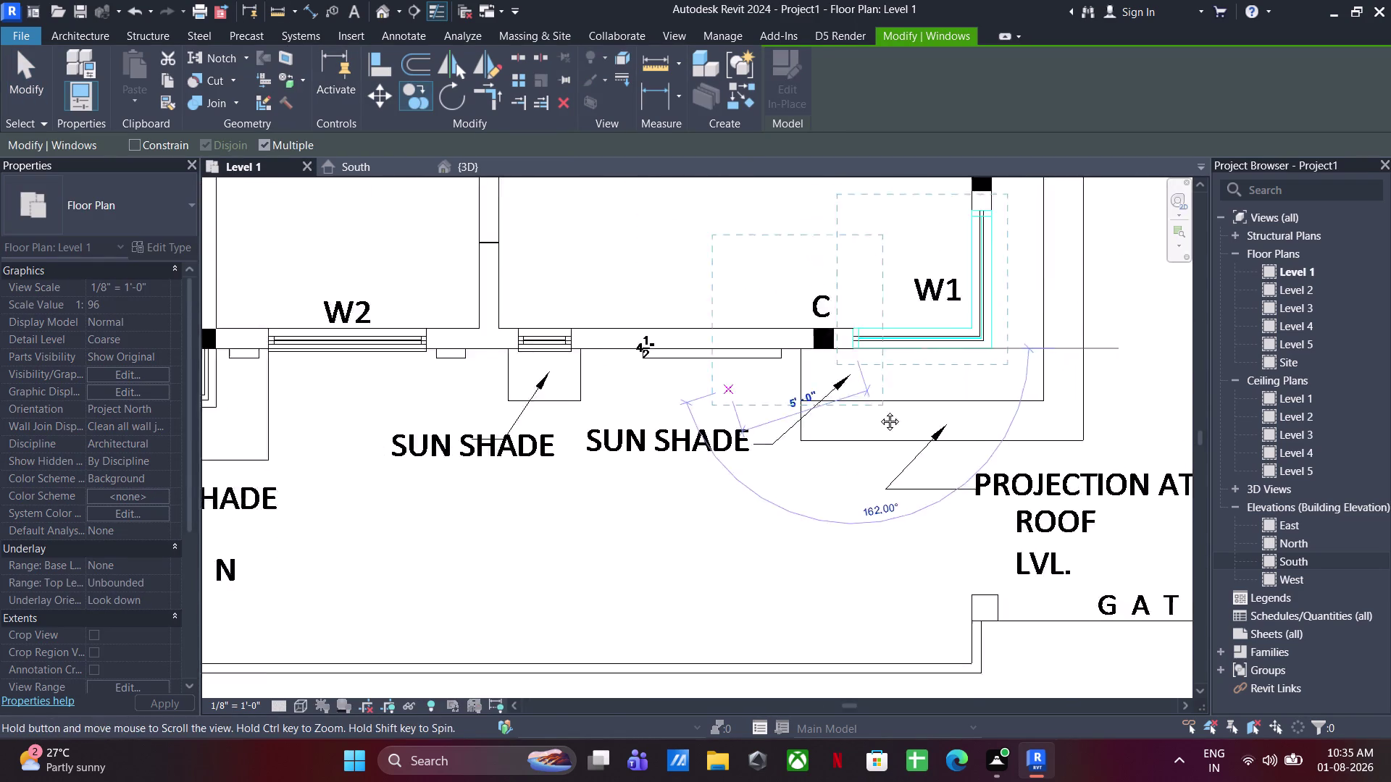
middle_drag(744, 392, 1112, 441)
scroll(up, 3)
click(467, 459)
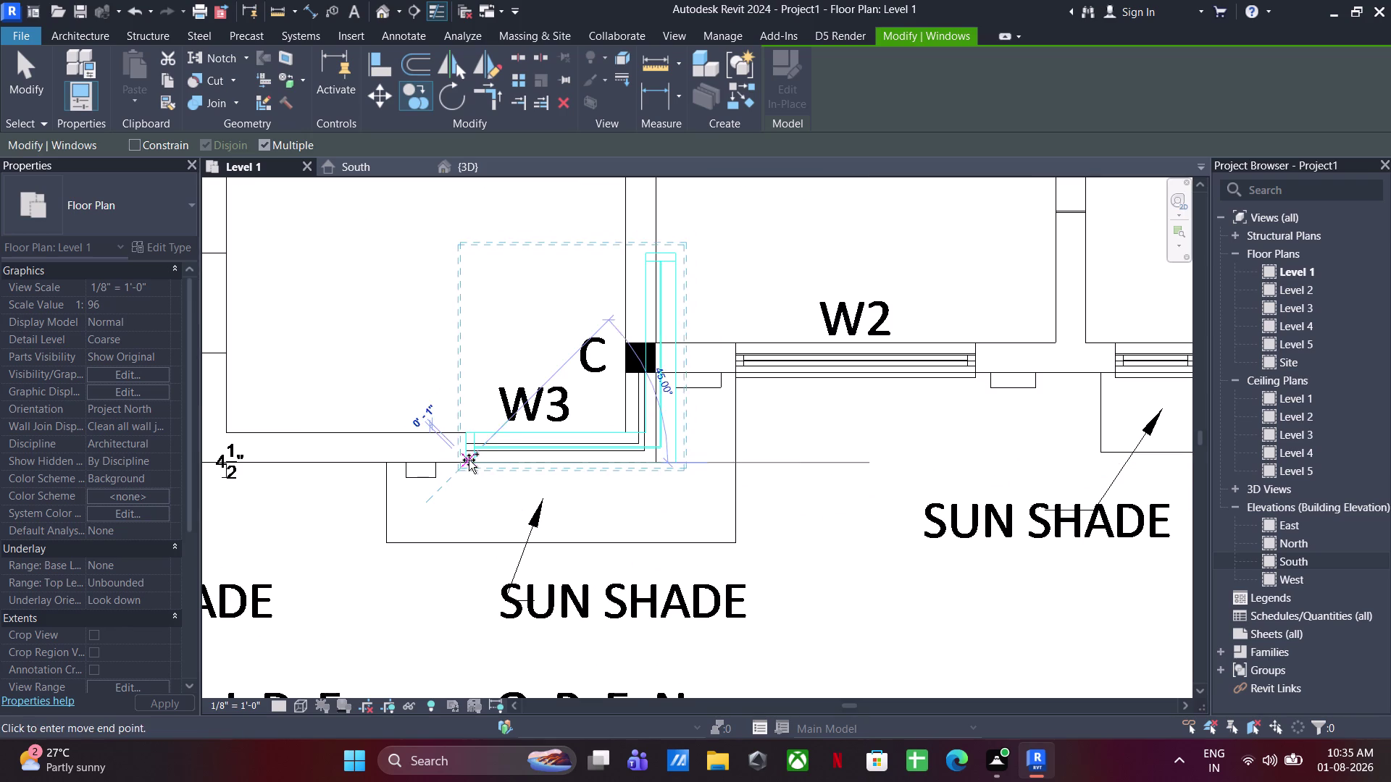
key(Escape)
key(Escape)
key(Escape)
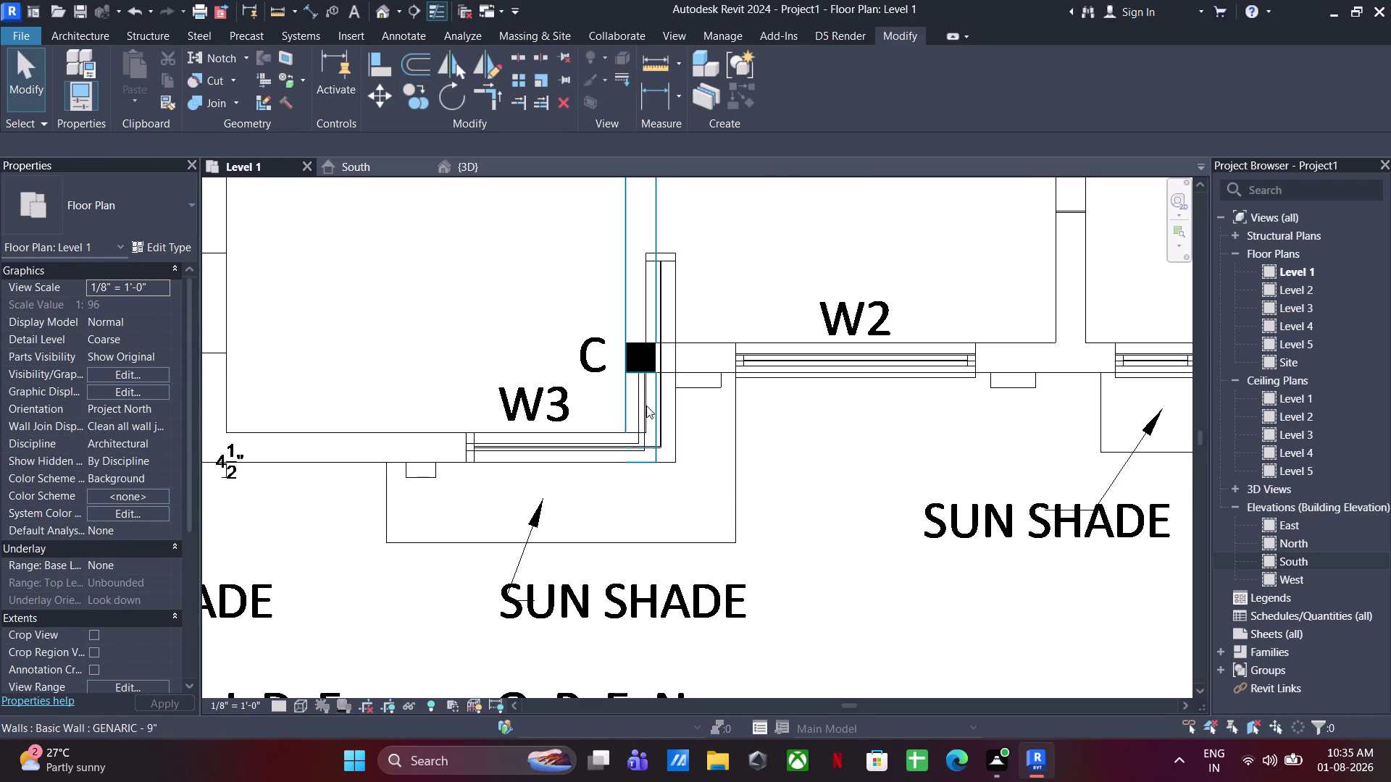
Open the copied W3 window for in-place editing and frame it in 3D.
click(667, 425)
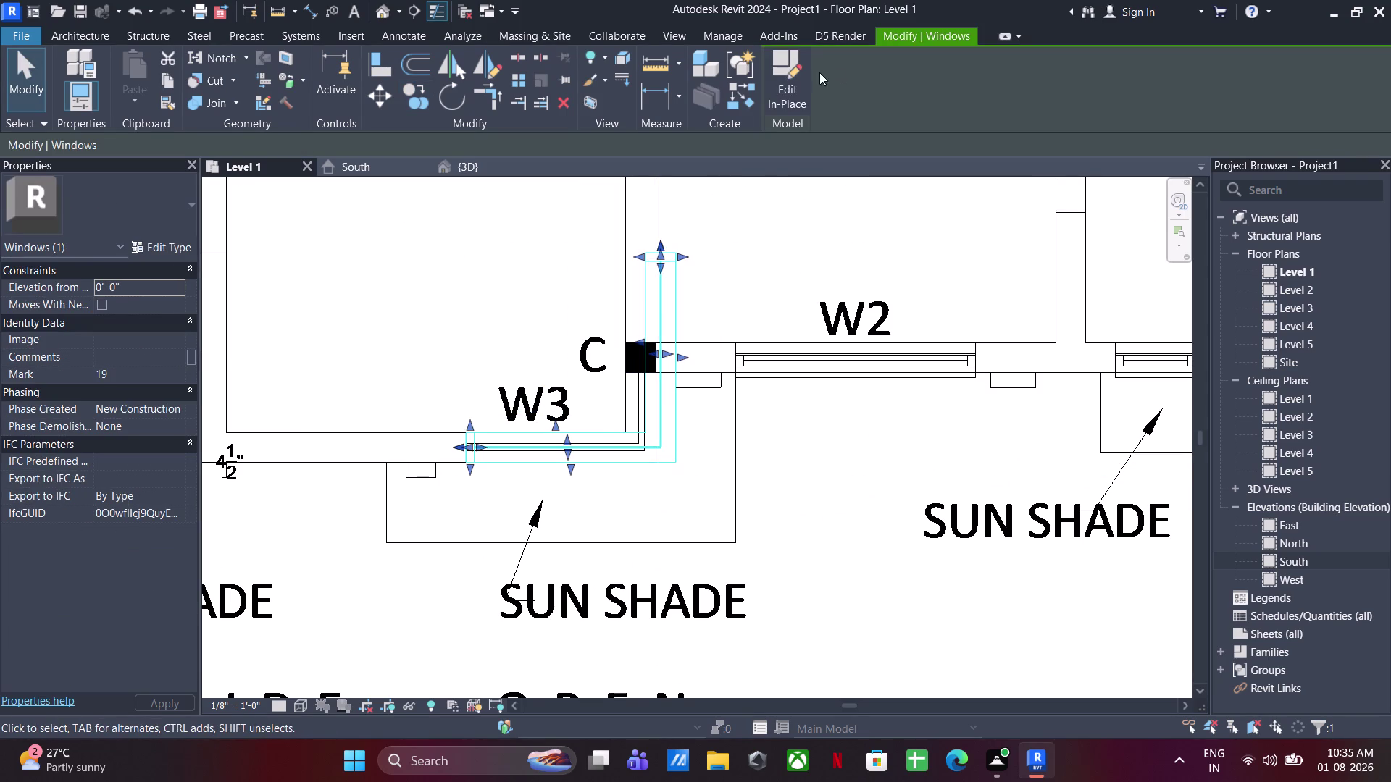
click(796, 74)
click(463, 162)
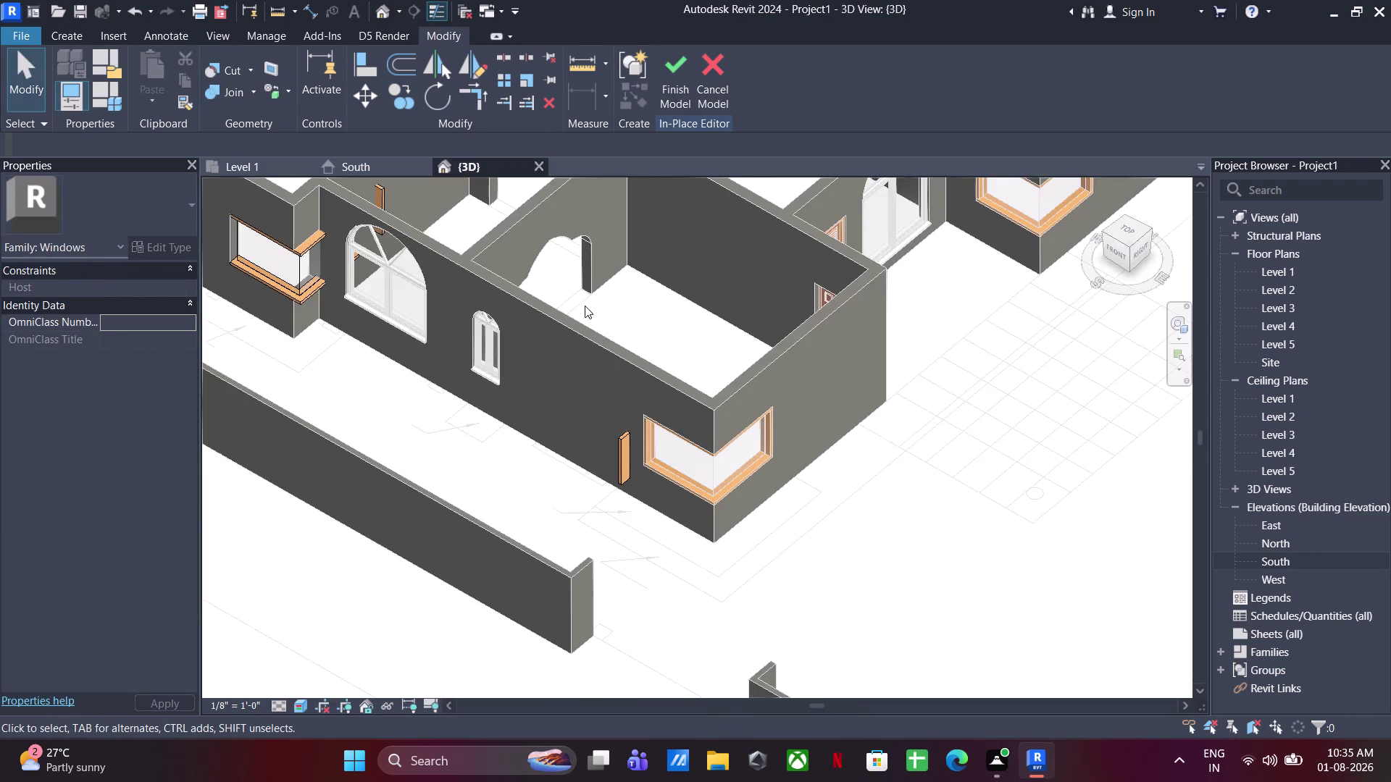
scroll(up, 3)
middle_drag(721, 463, 945, 491)
scroll(down, 3)
middle_drag(901, 499, 915, 522)
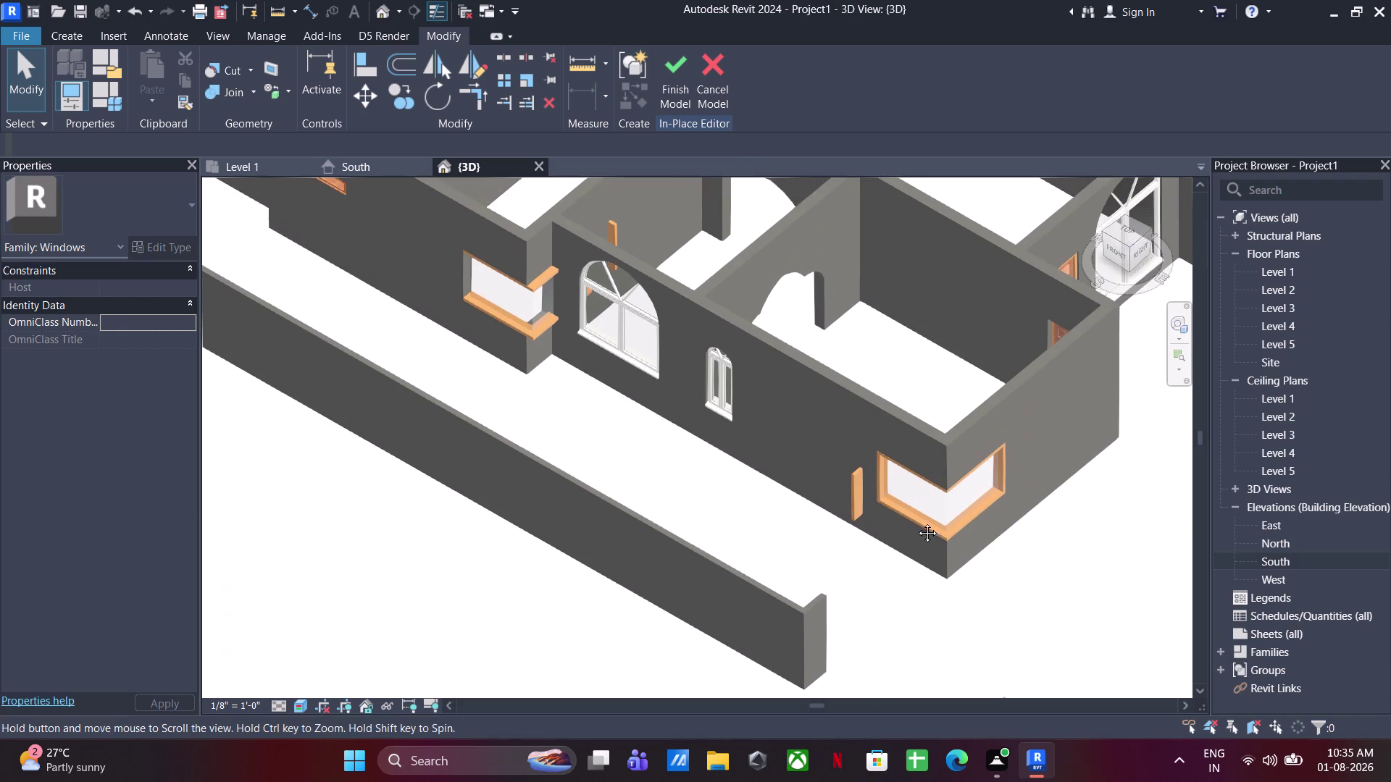
middle_drag(916, 522, 916, 522)
drag(910, 448, 808, 567)
click(917, 568)
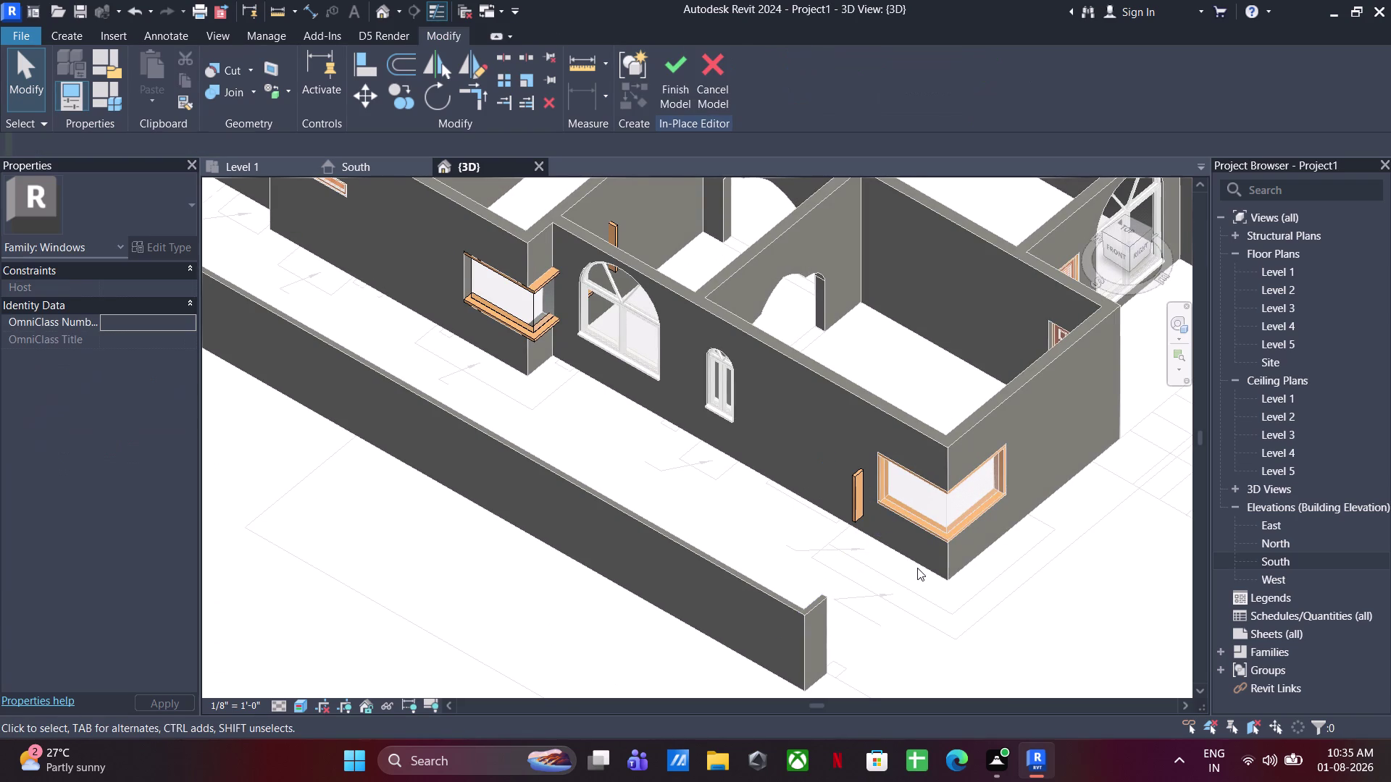
Undo the last two actions and reselect the L-shaped corner window.
key(ctrl+z)
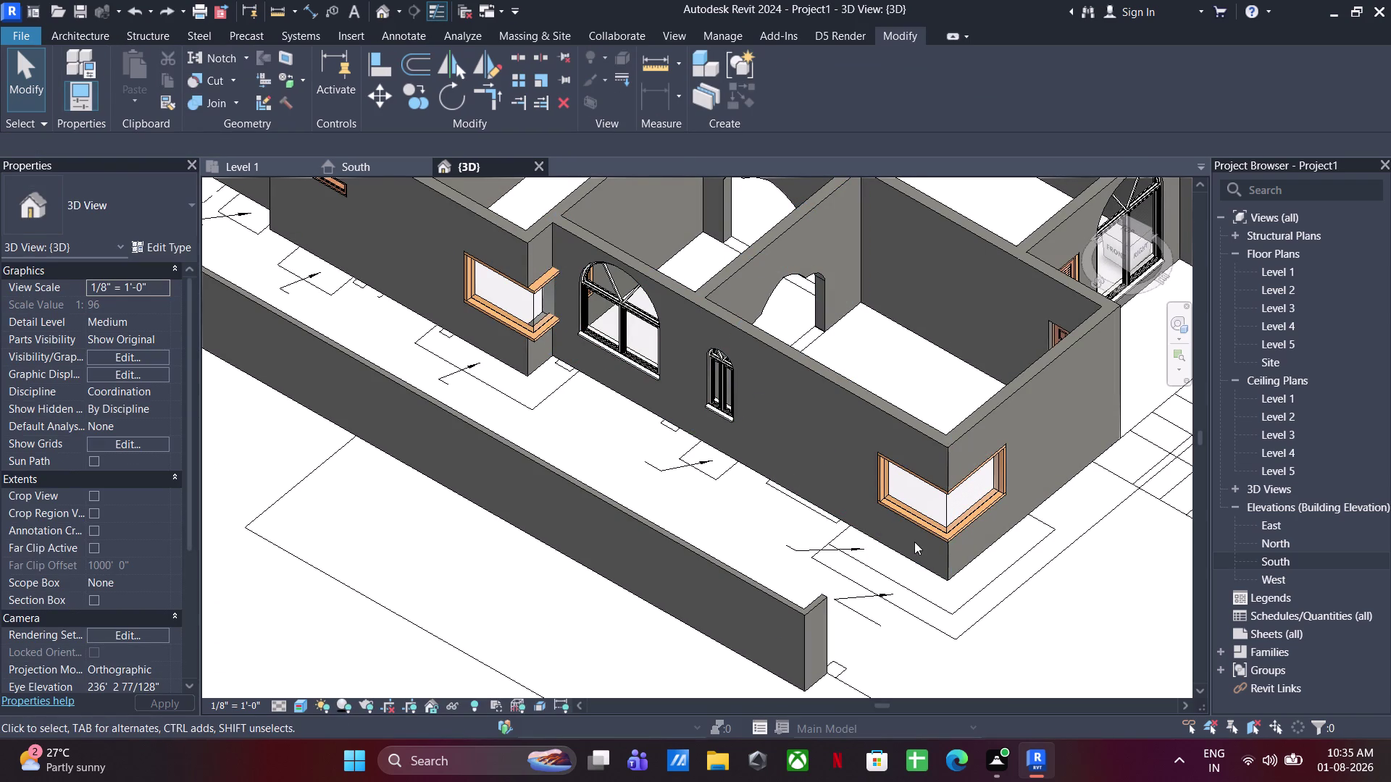
key(ctrl+z)
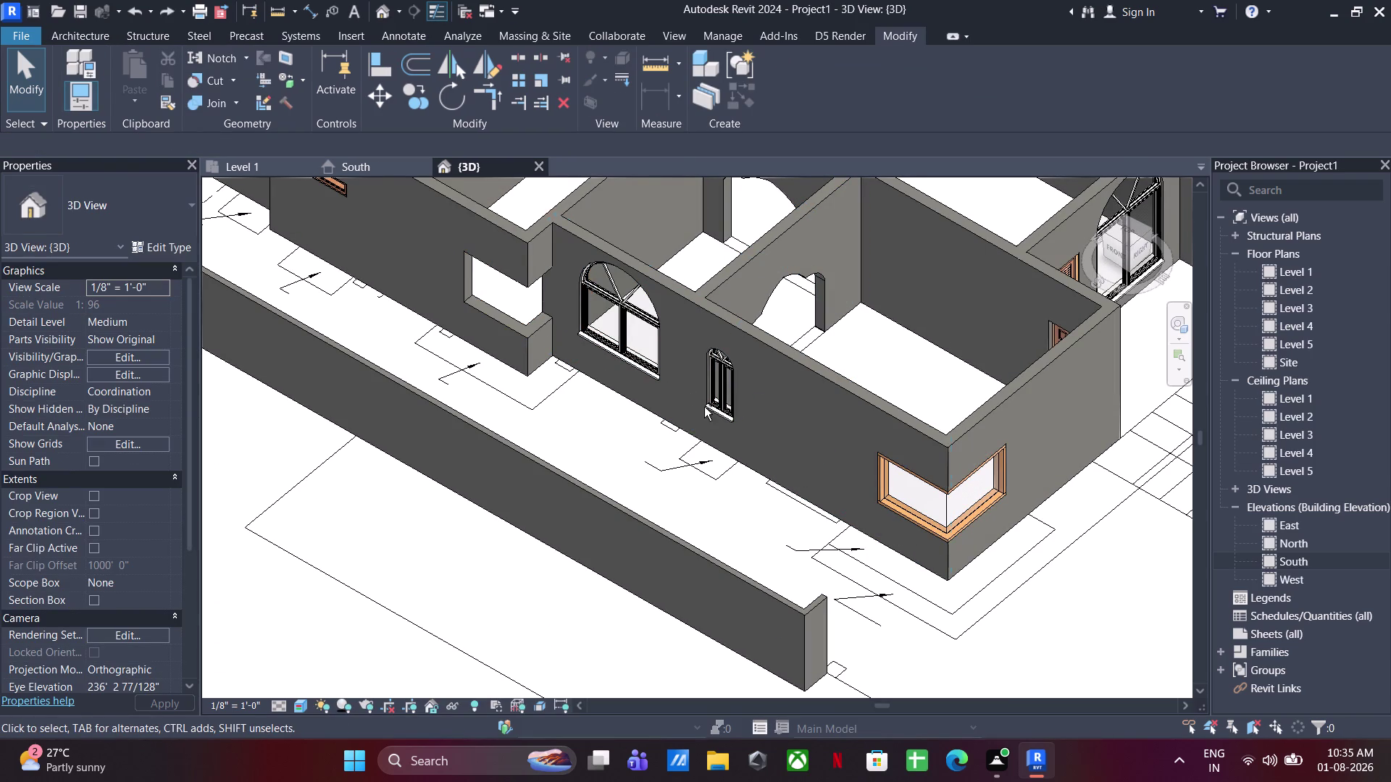
click(894, 503)
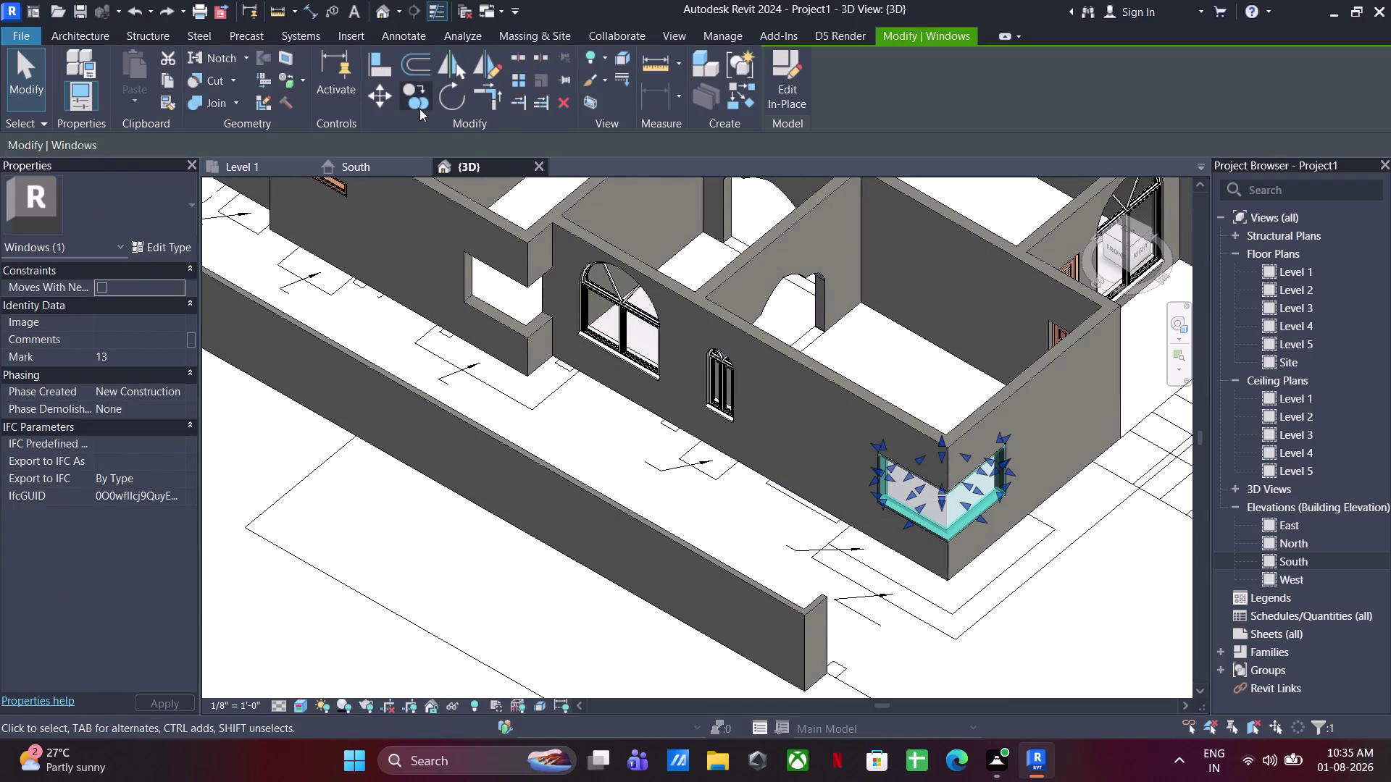
Copy the L-shaped window from its corner base point to the destination wall corner.
click(420, 103)
scroll(up, 3)
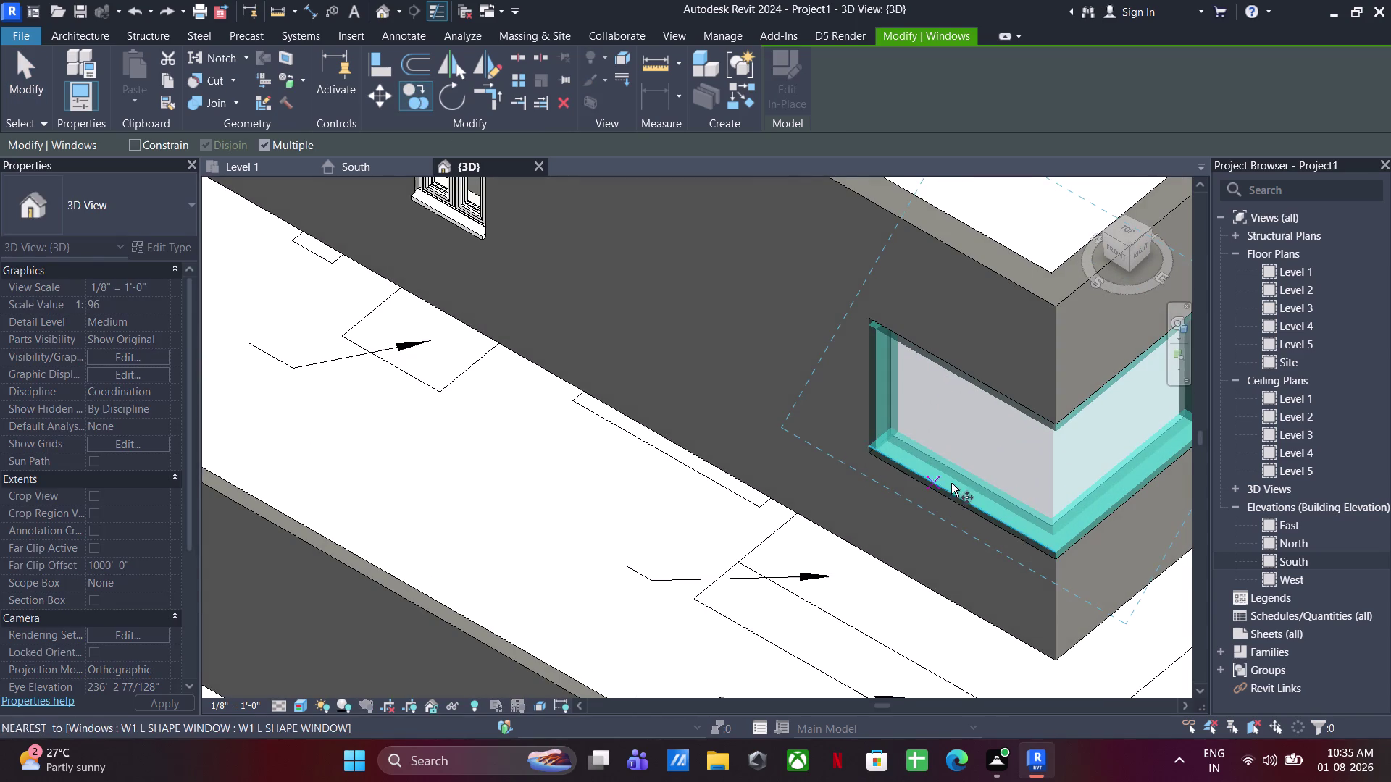
click(866, 448)
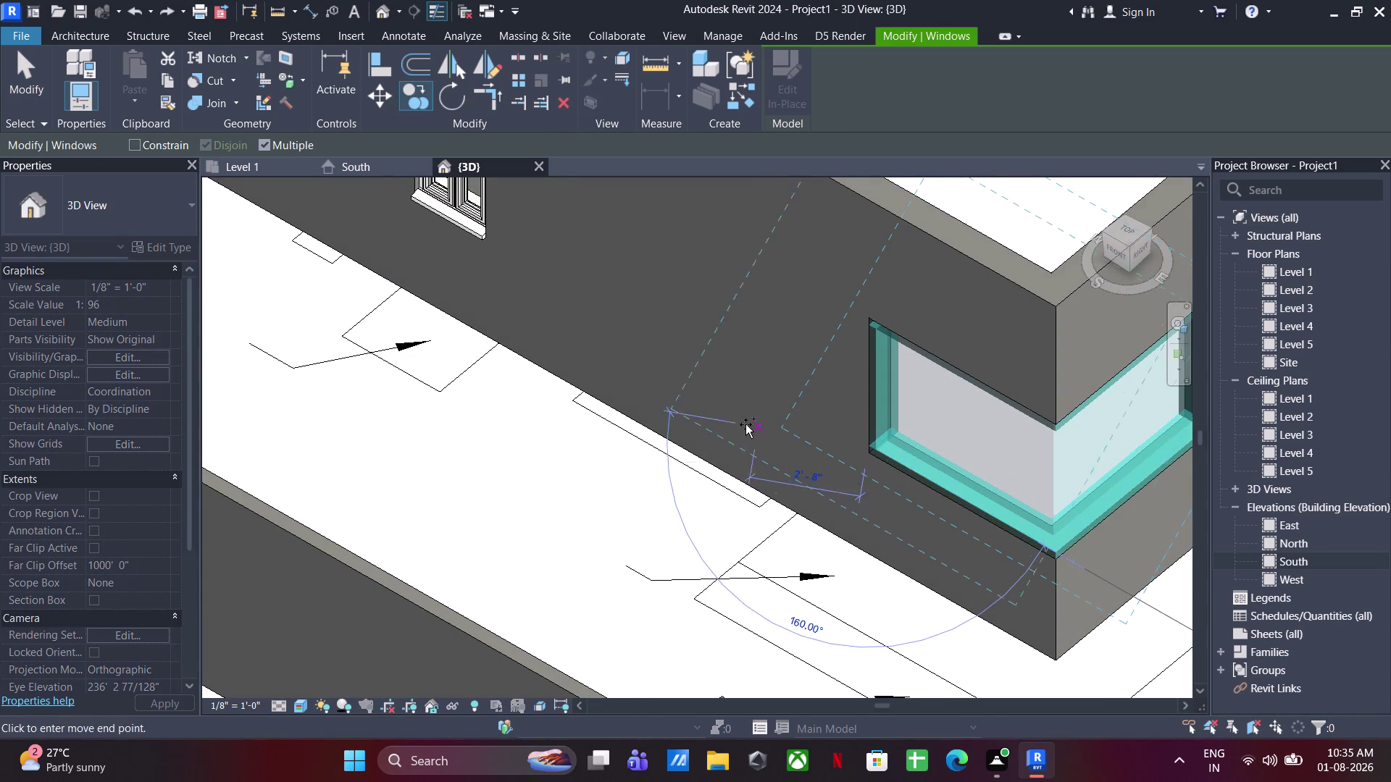
scroll(down, 3)
middle_drag(741, 424, 1200, 698)
scroll(up, 3)
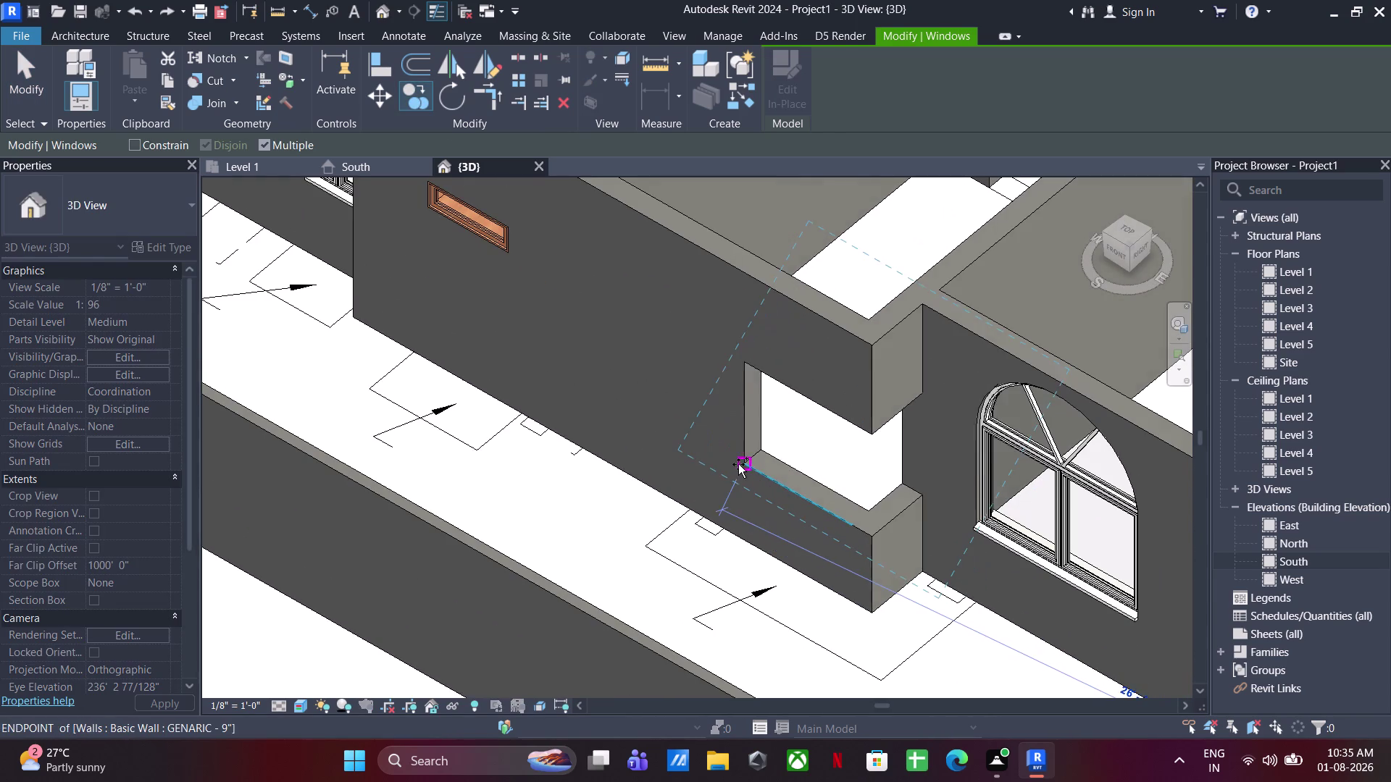
click(738, 464)
scroll(down, 3)
middle_drag(932, 597, 857, 546)
key(Escape)
key(Escape)
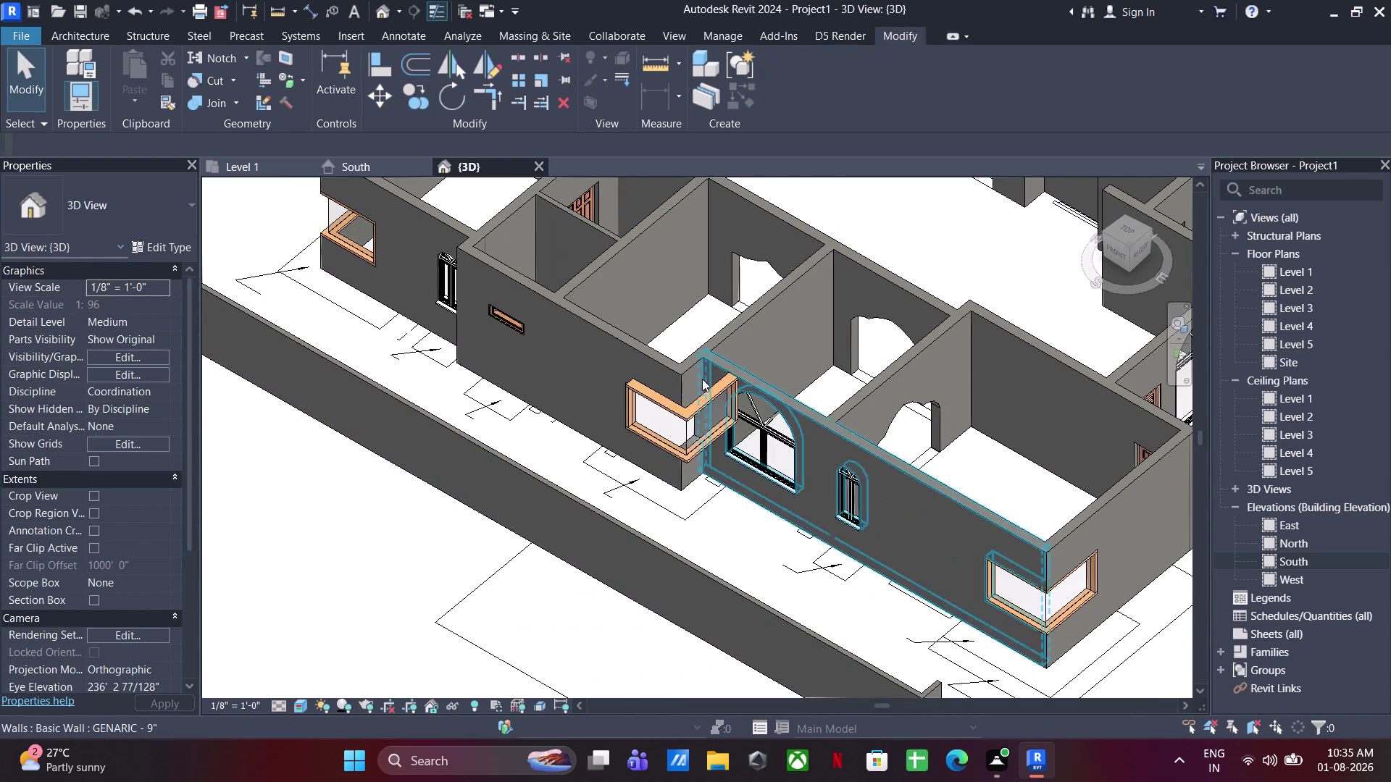
key(Escape)
Edit the copied window in place, selecting its frame and sill extrusions and deleting them.
click(687, 457)
click(781, 89)
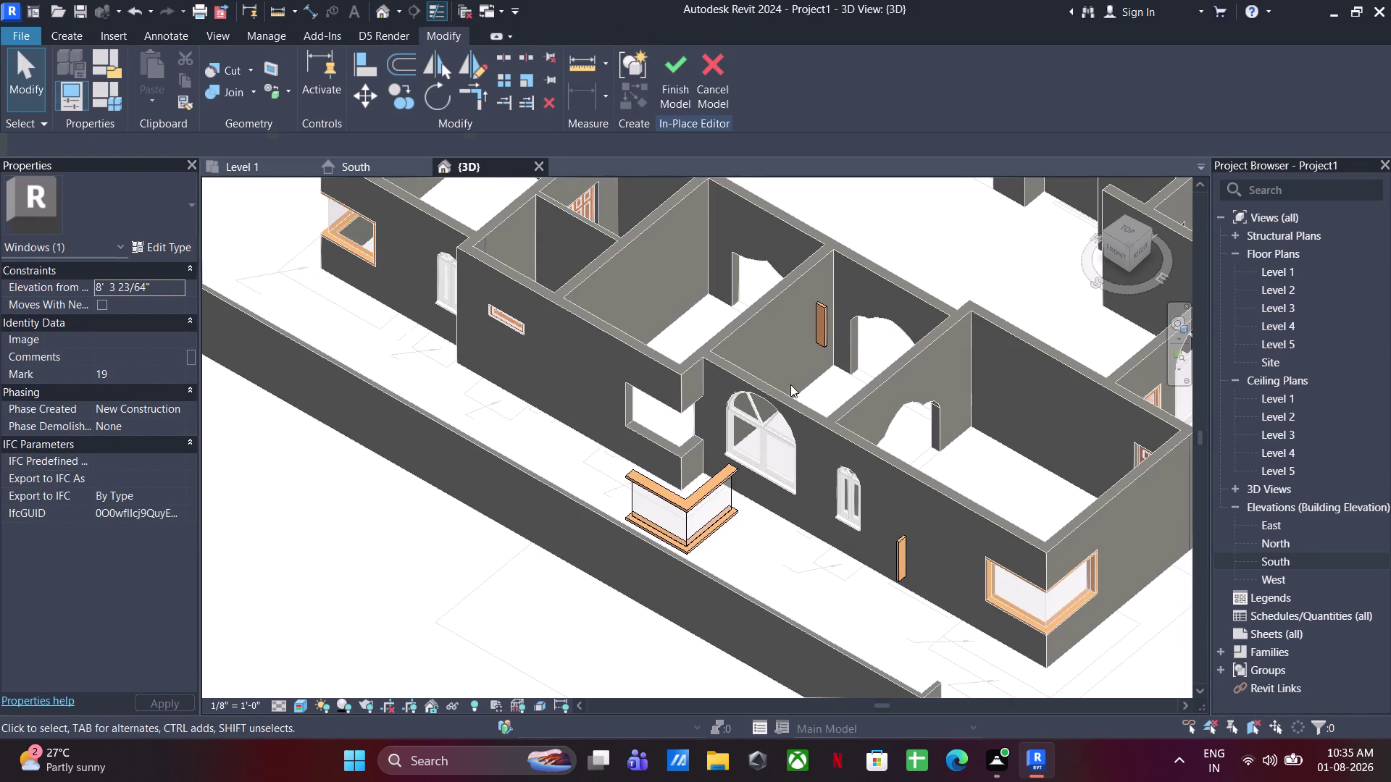
middle_drag(769, 541, 798, 603)
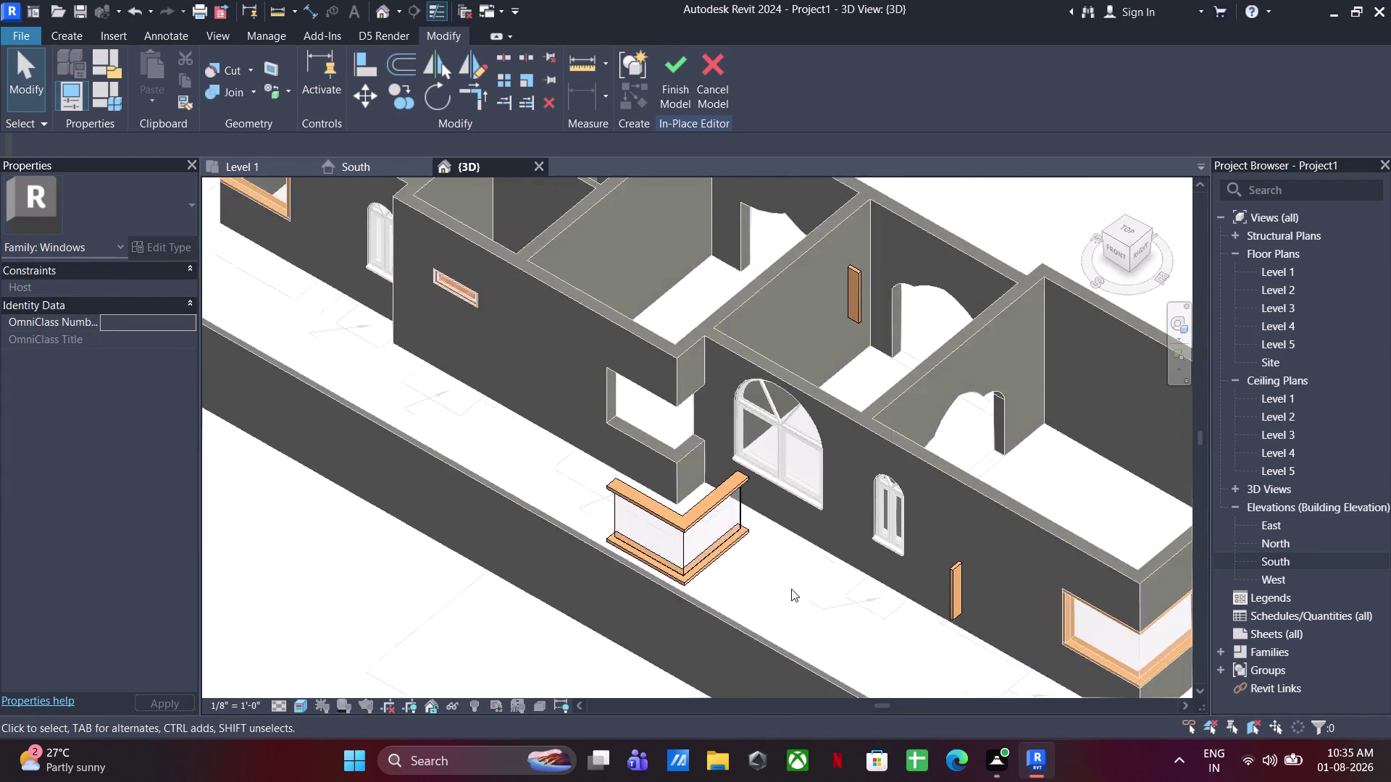
middle_drag(786, 588, 756, 480)
scroll(down, 3)
middle_drag(758, 487, 823, 607)
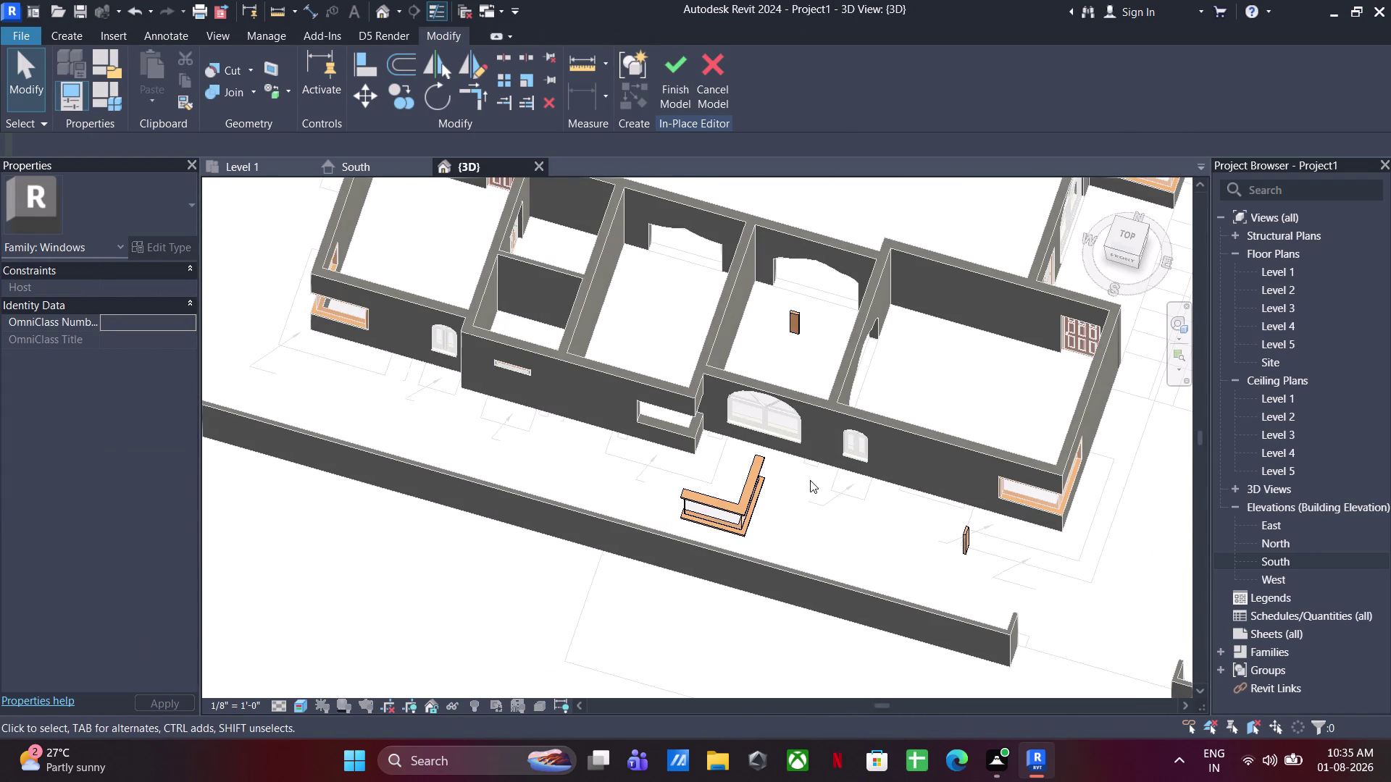
drag(805, 463, 721, 549)
key(Delete)
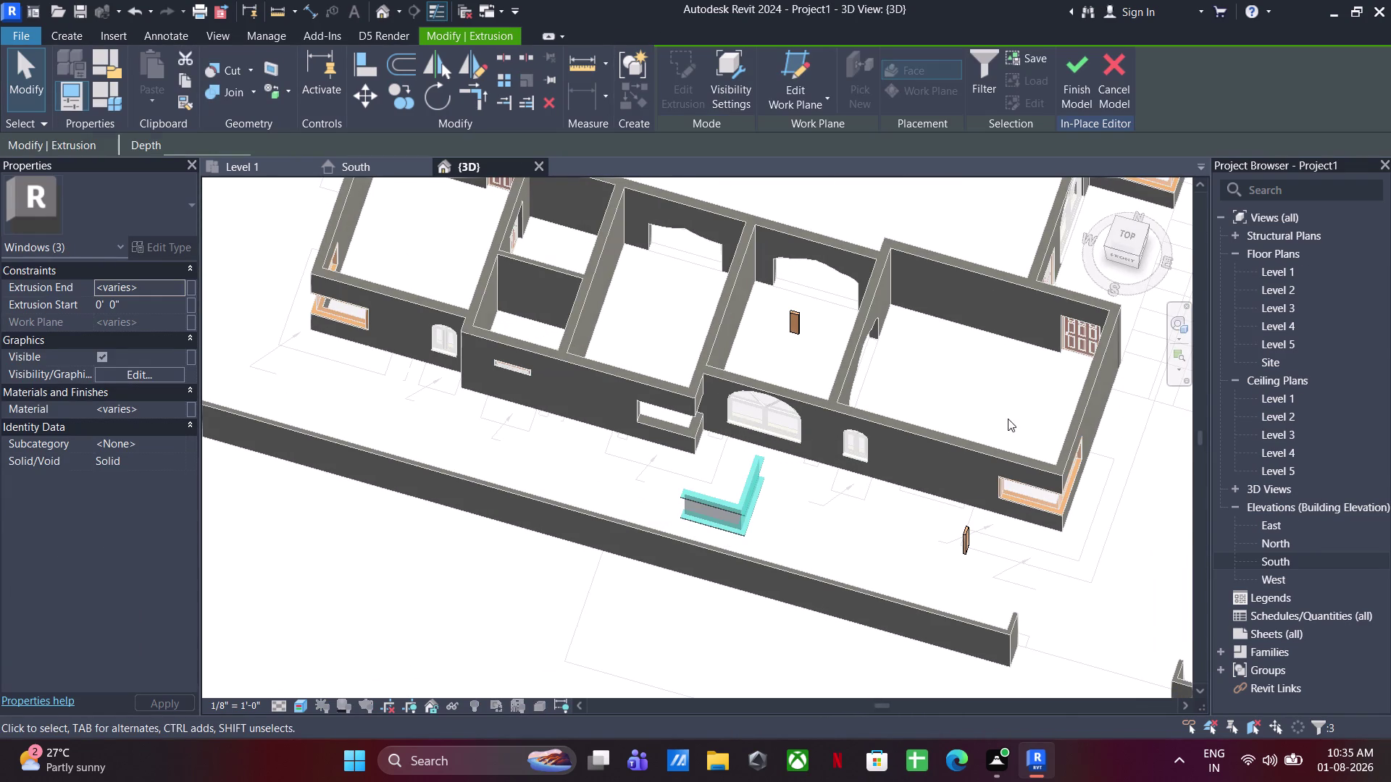
Delete the two box-selected pieces of existing geometry around the opening.
drag(858, 252, 728, 437)
key(Delete)
drag(1063, 517, 725, 654)
key(Delete)
scroll(up, 3)
Start a new solid extrusion with the wall face as its work plane.
click(84, 29)
click(156, 63)
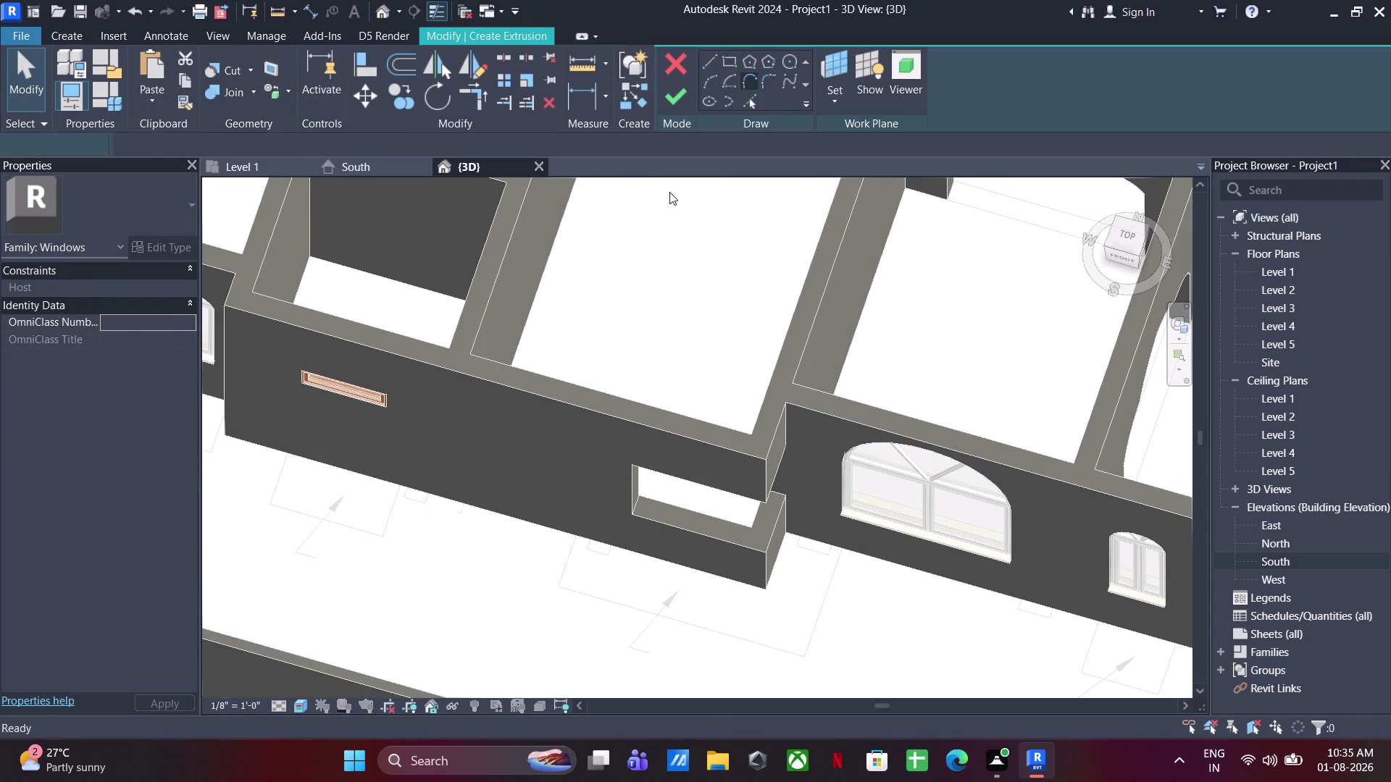
click(851, 106)
click(846, 161)
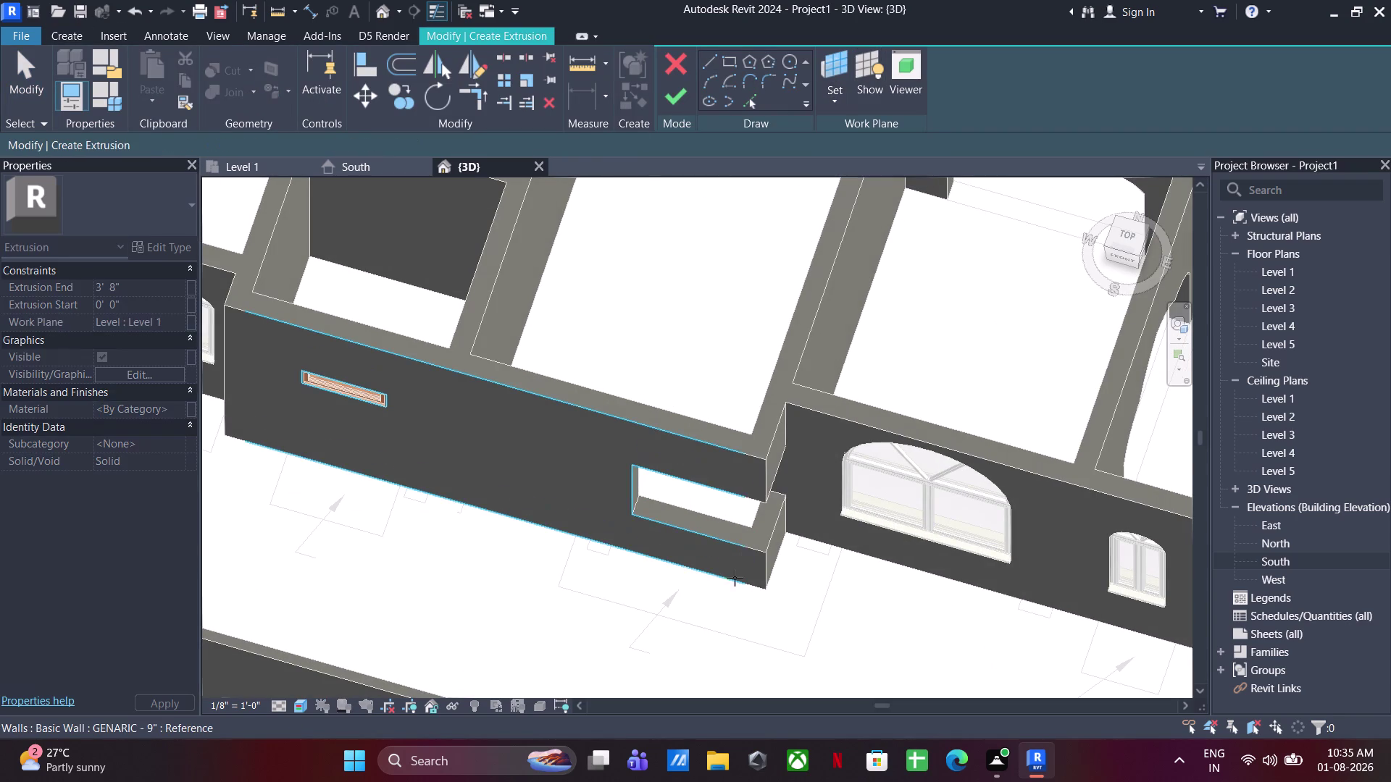
click(741, 528)
Sketch the sill lines along the opening, ending at the wall corner.
click(737, 58)
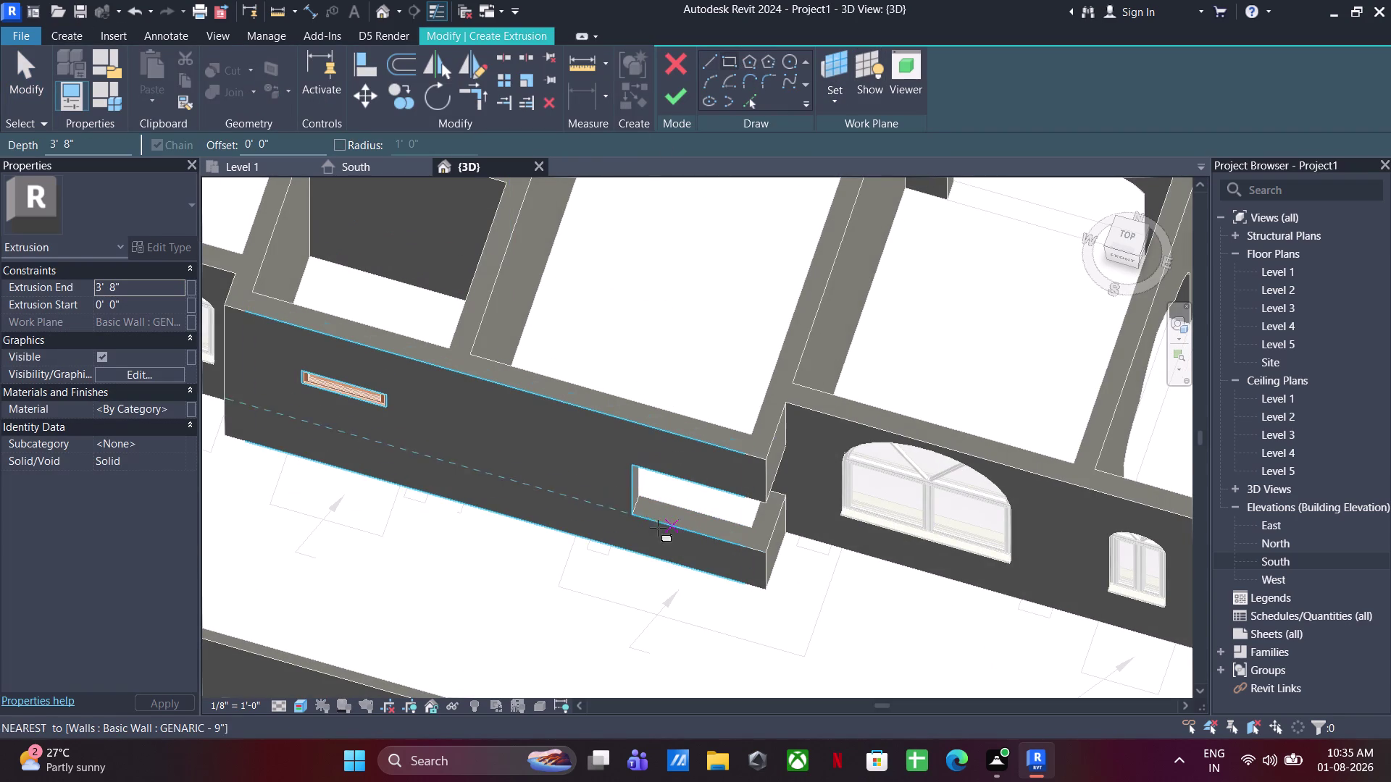
click(642, 494)
click(766, 554)
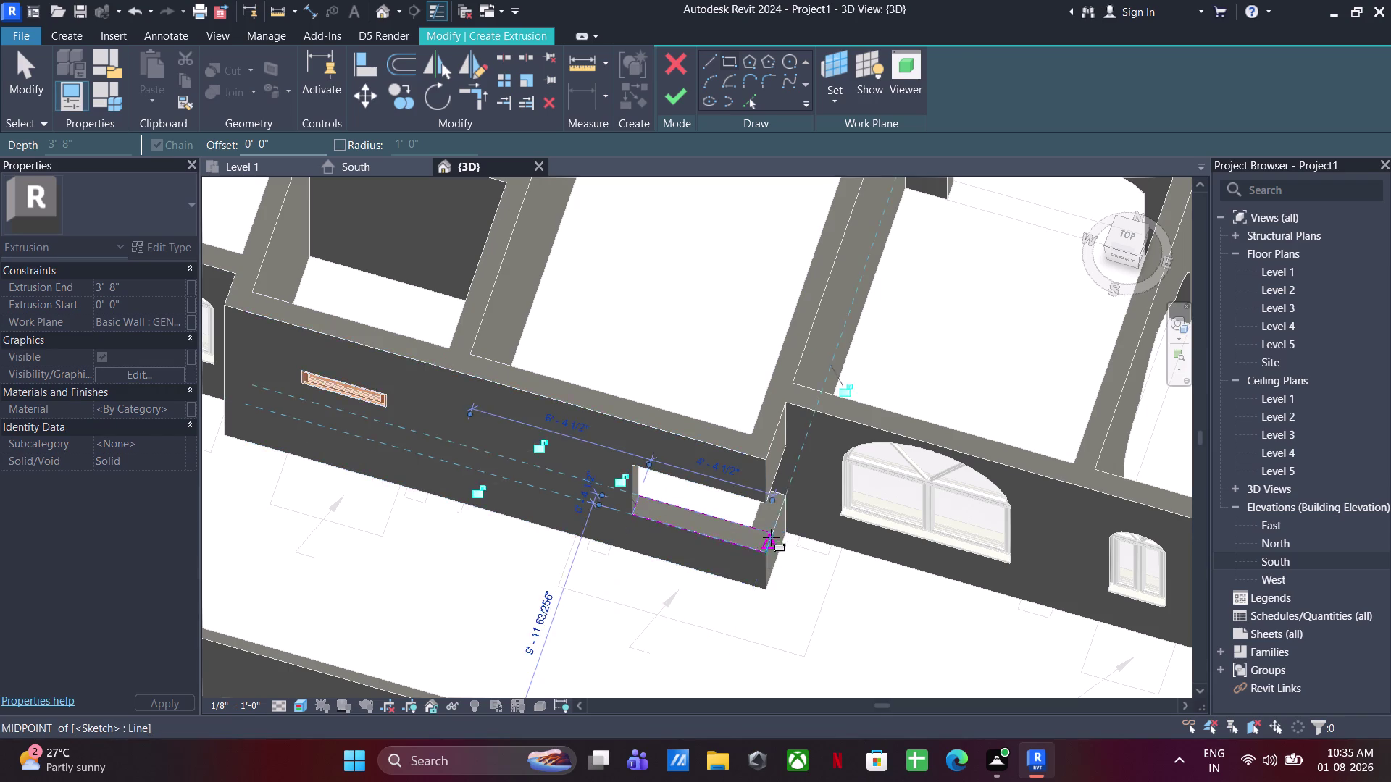
scroll(up, 3)
click(772, 533)
middle_drag(770, 495, 735, 446)
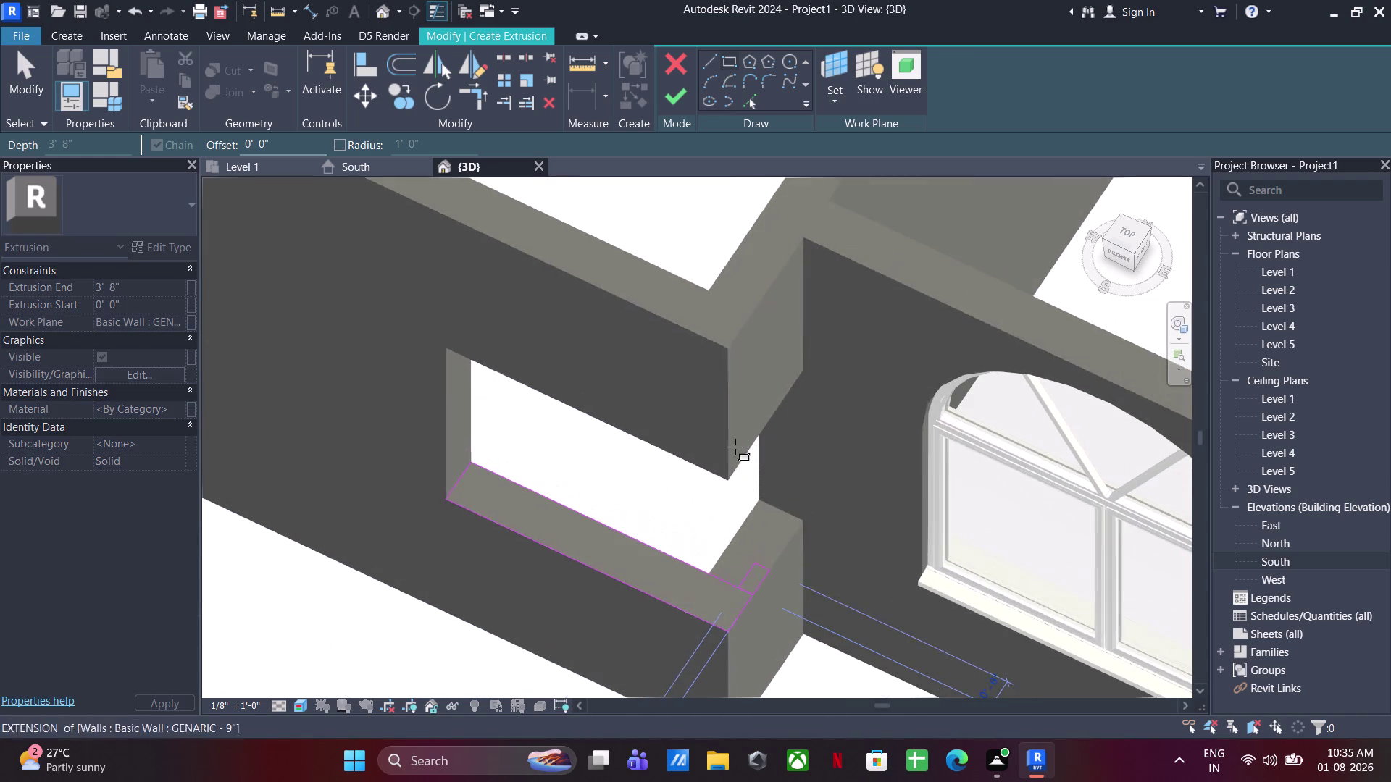
click(758, 500)
key(Escape)
key(Escape)
key(Escape)
Remove the short sketch line, trim the sill lines to a corner, and finish the sketch.
click(729, 583)
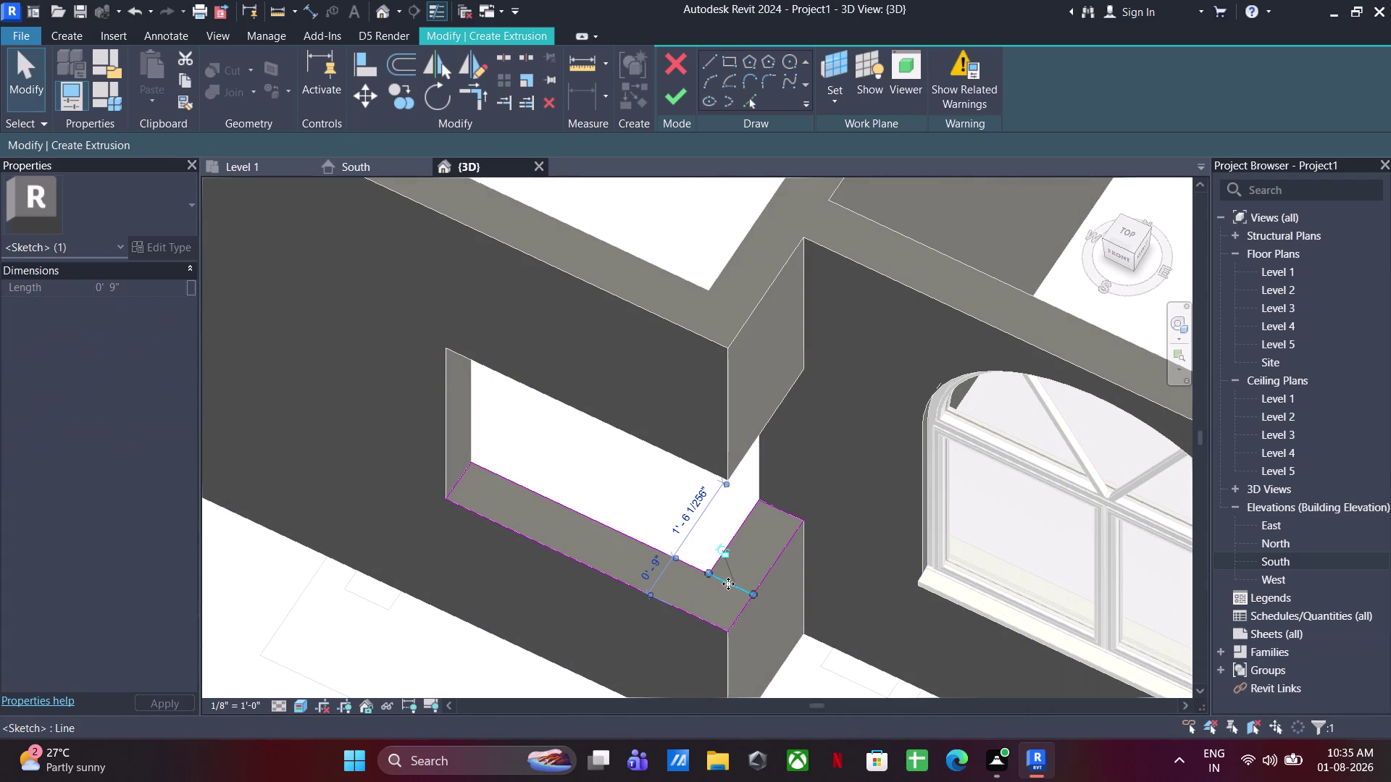
key(Delete)
key(Delete)
click(473, 100)
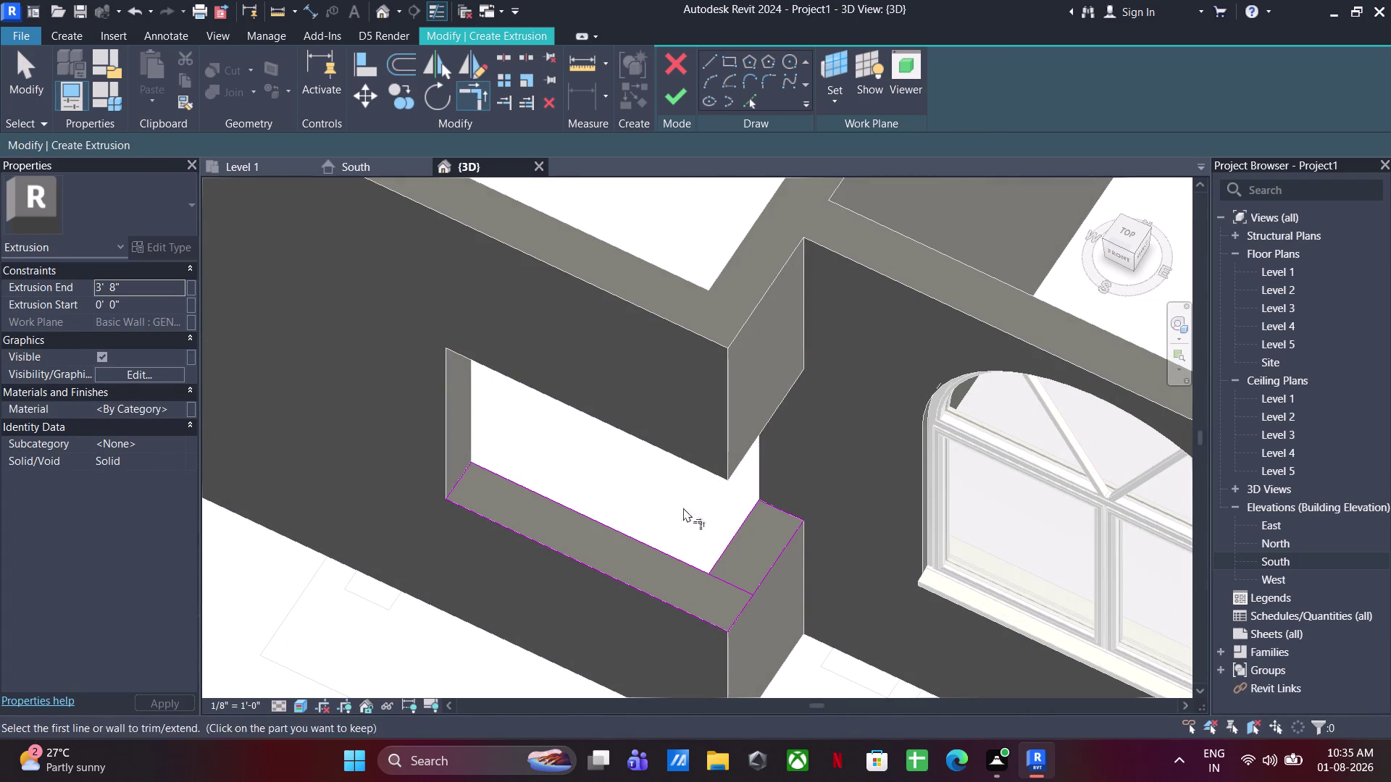
click(683, 562)
click(724, 558)
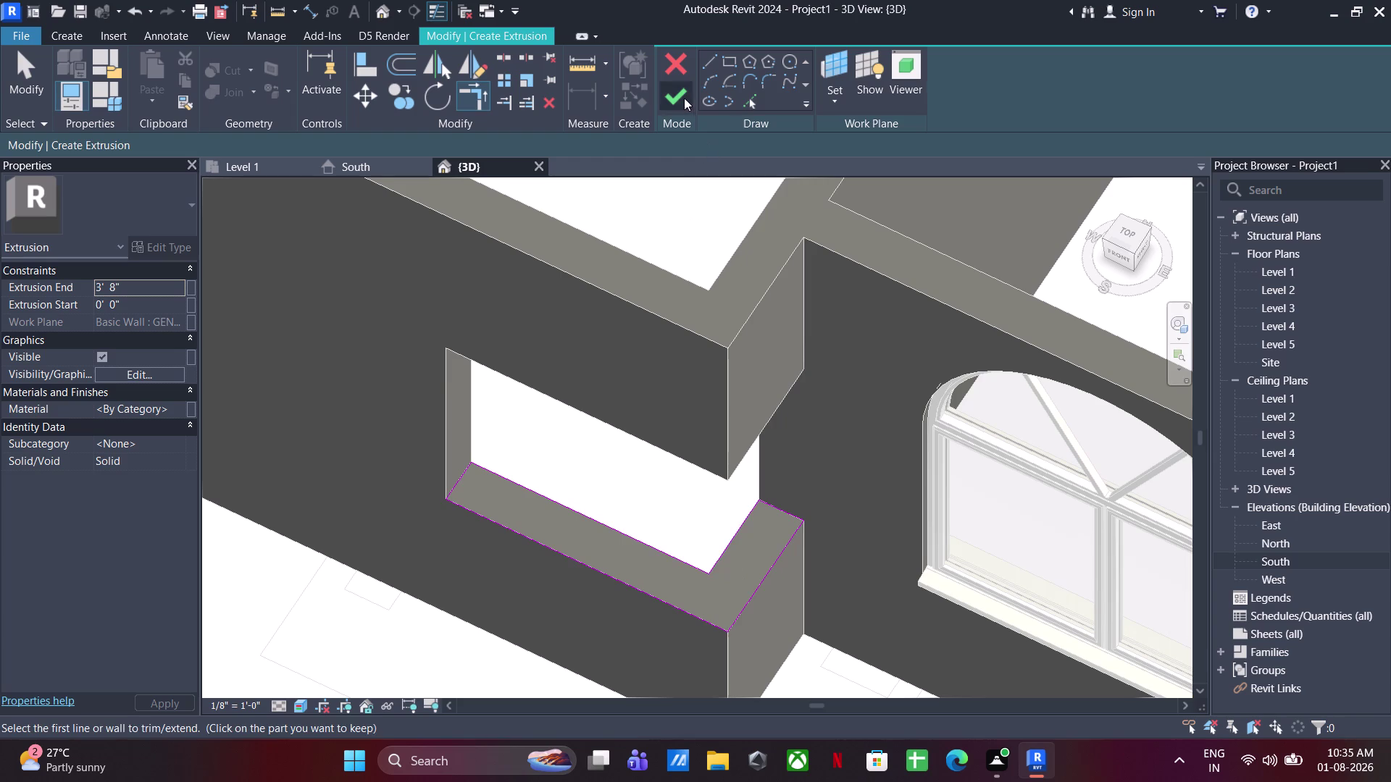
click(684, 98)
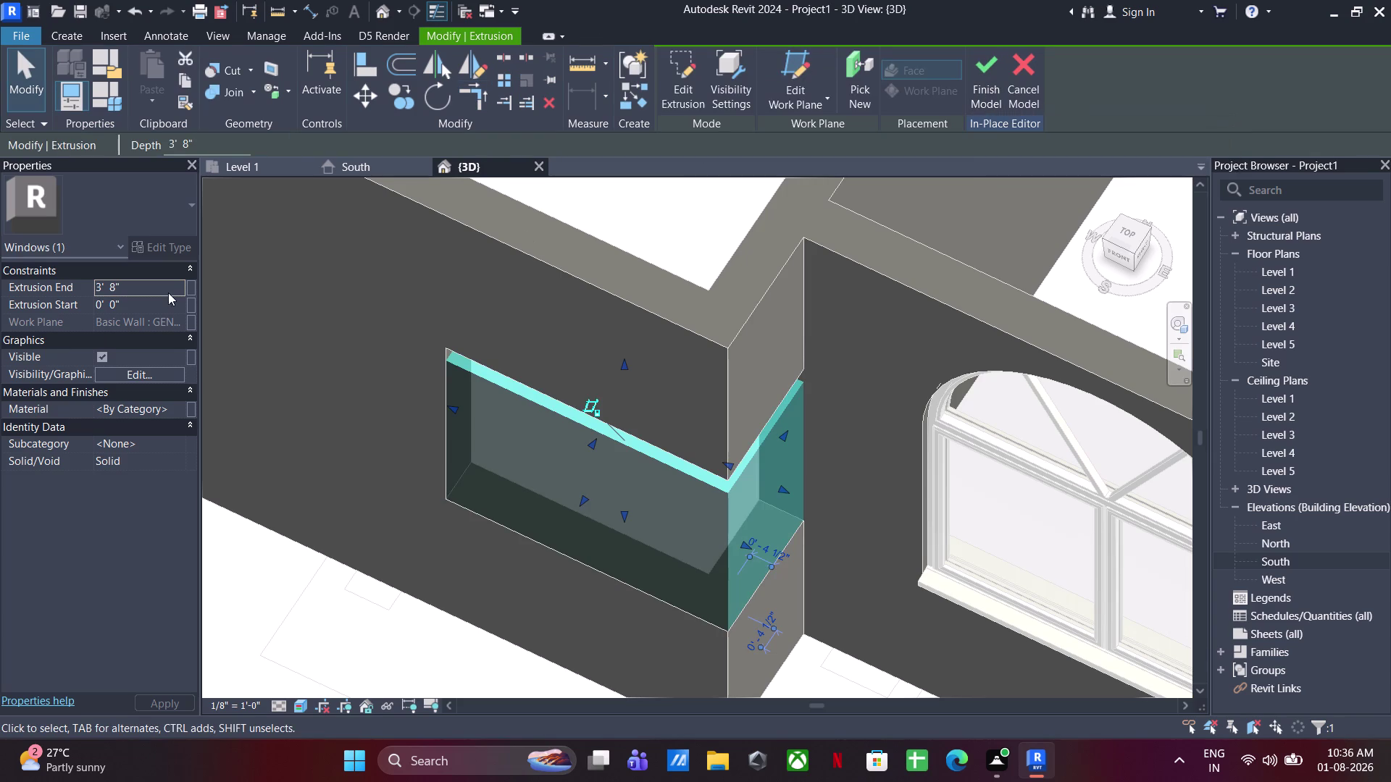
Set the sill's Extrusion End to 2.5" and finish the in-place window model.
click(155, 300)
click(152, 290)
text(2.5)
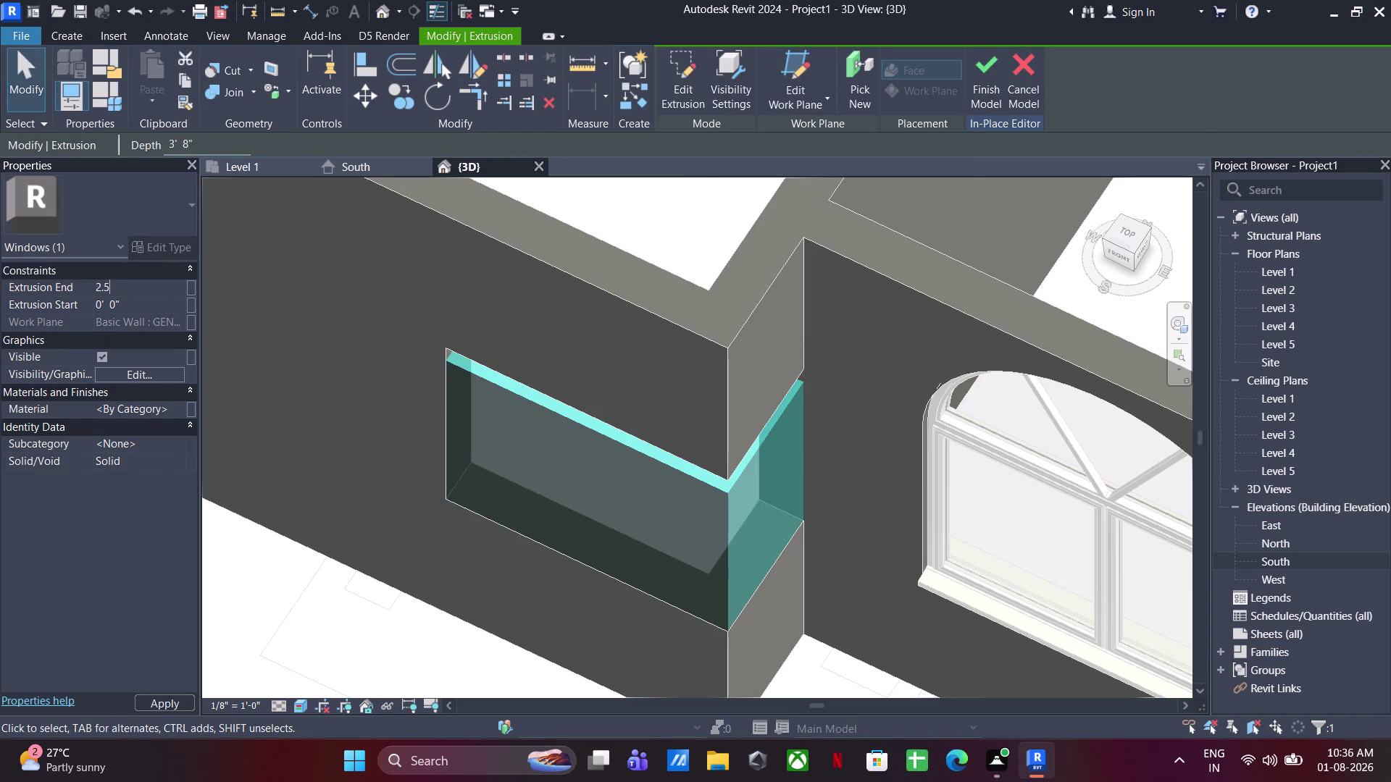
text(")
key(Return)
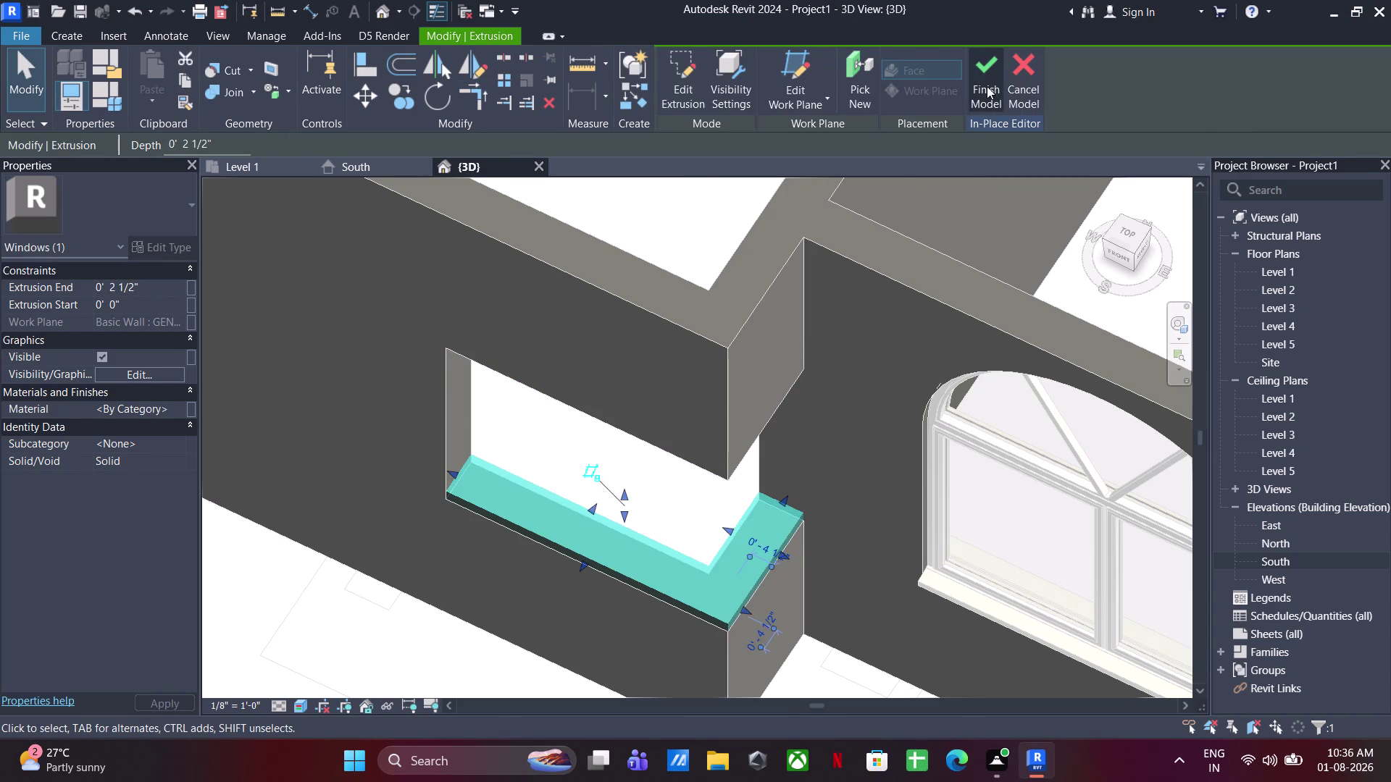
click(987, 87)
scroll(down, 3)
middle_drag(739, 432, 736, 429)
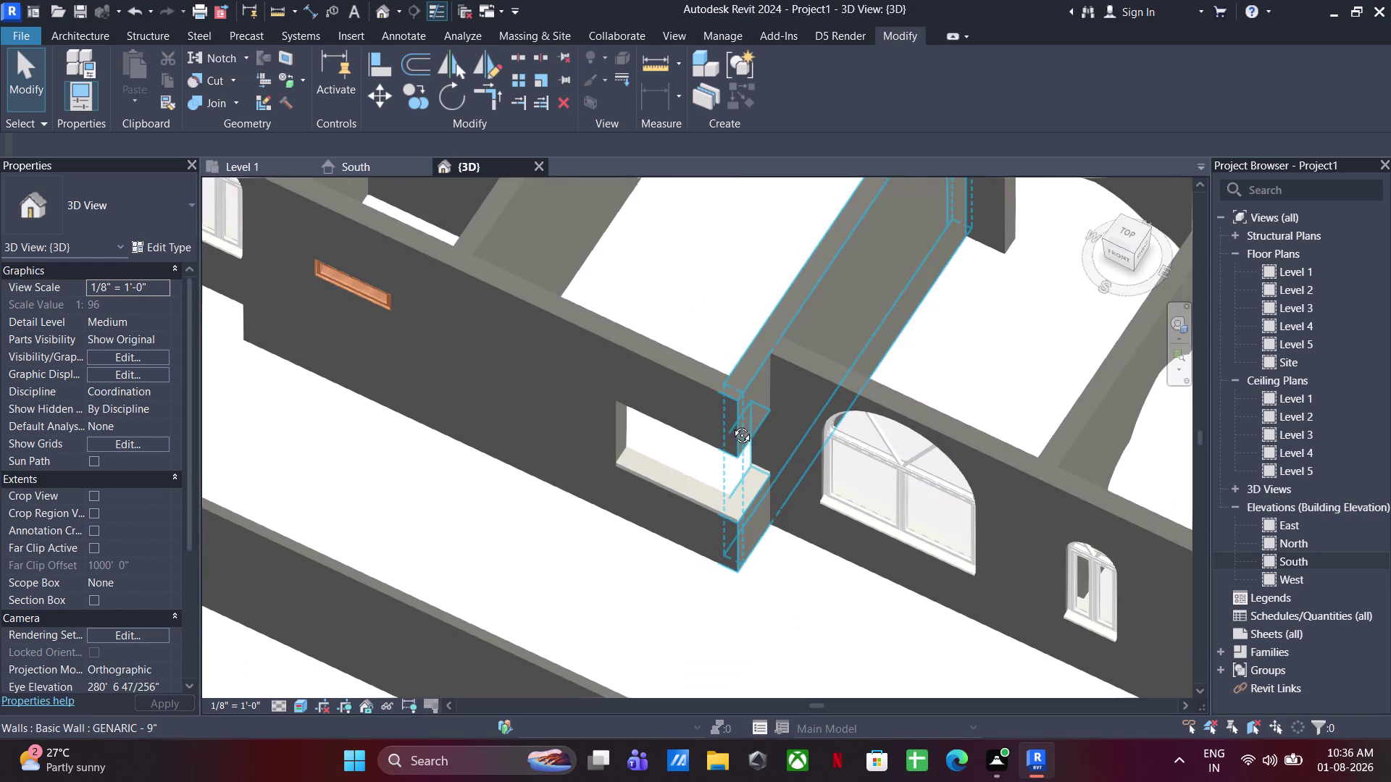
middle_drag(735, 428, 642, 225)
scroll(up, 3)
Reopen the window with the new sill for in-place editing, viewing down into the opening.
click(674, 551)
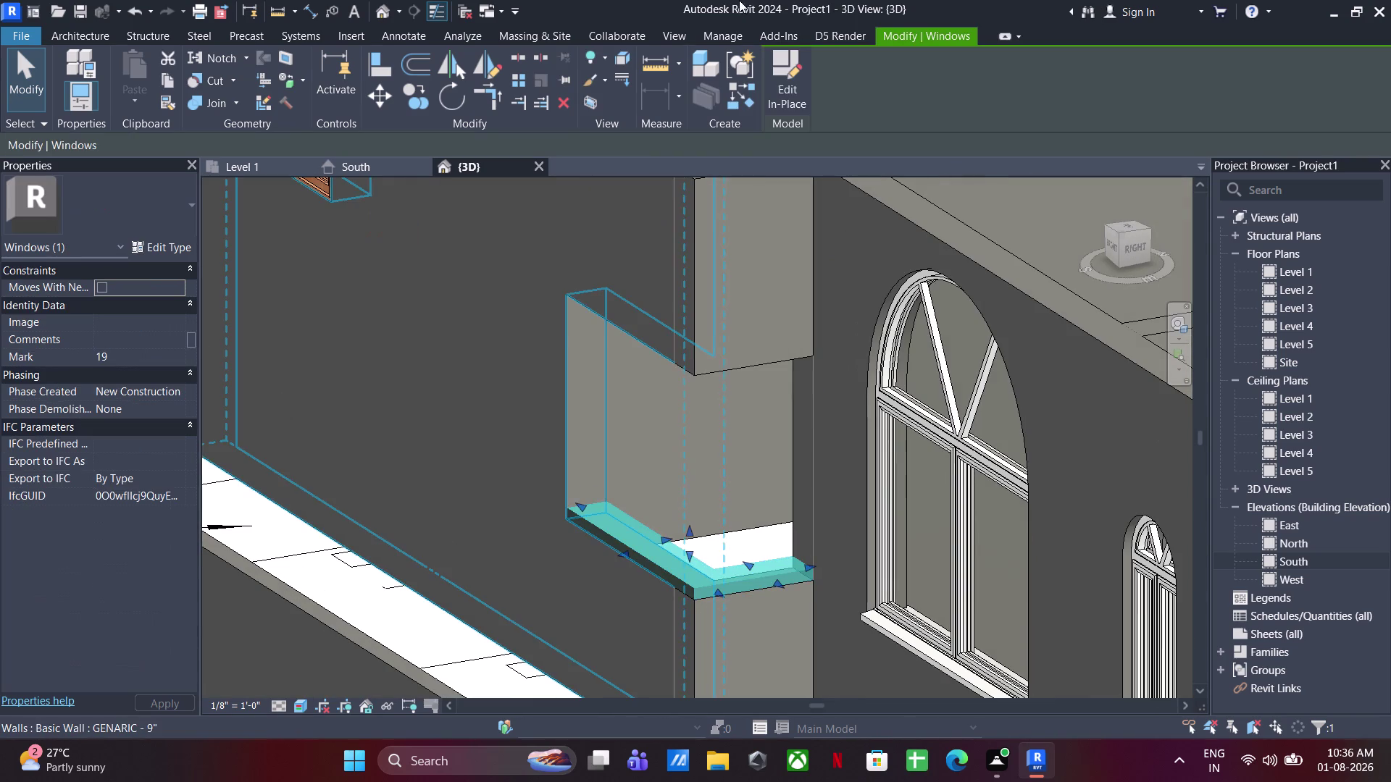
click(800, 78)
middle_drag(698, 164, 675, 0)
scroll(down, 3)
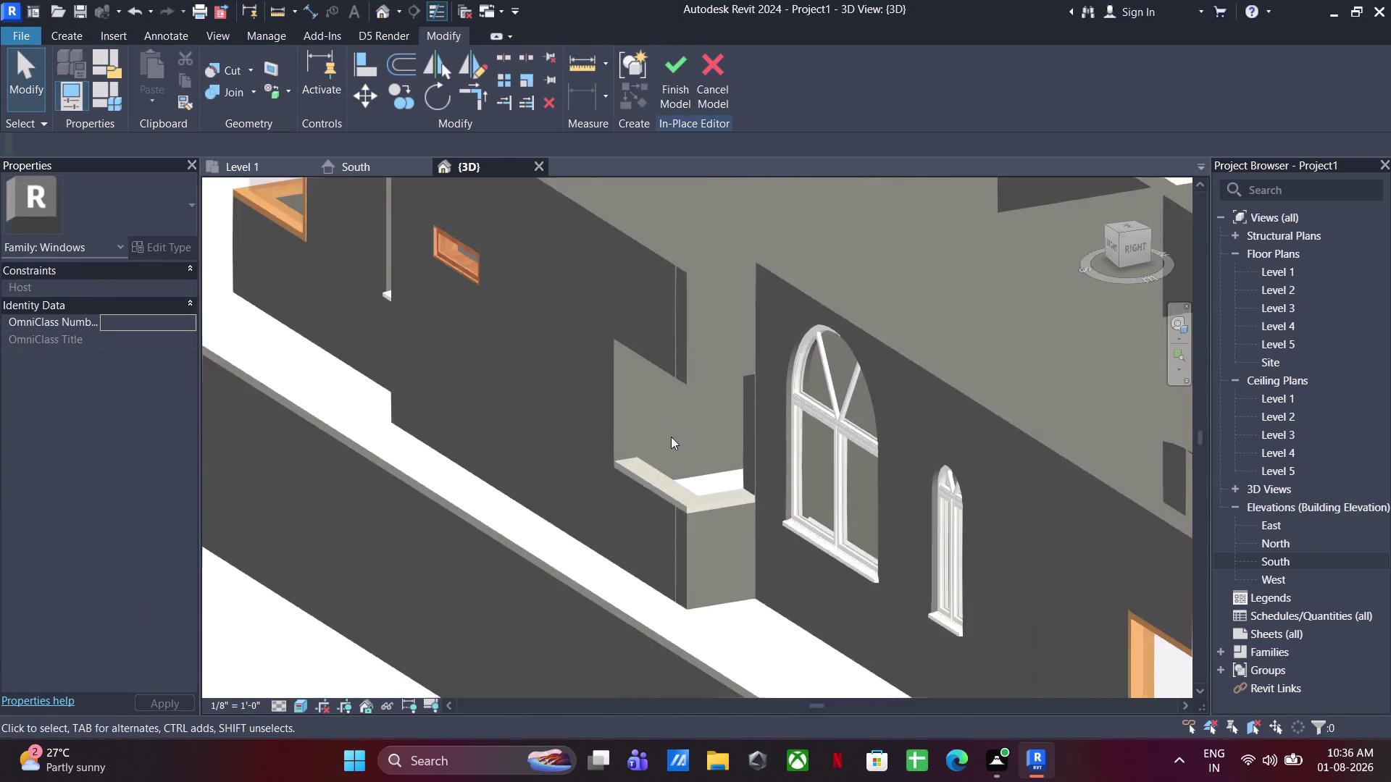
middle_drag(669, 442, 632, 171)
scroll(up, 3)
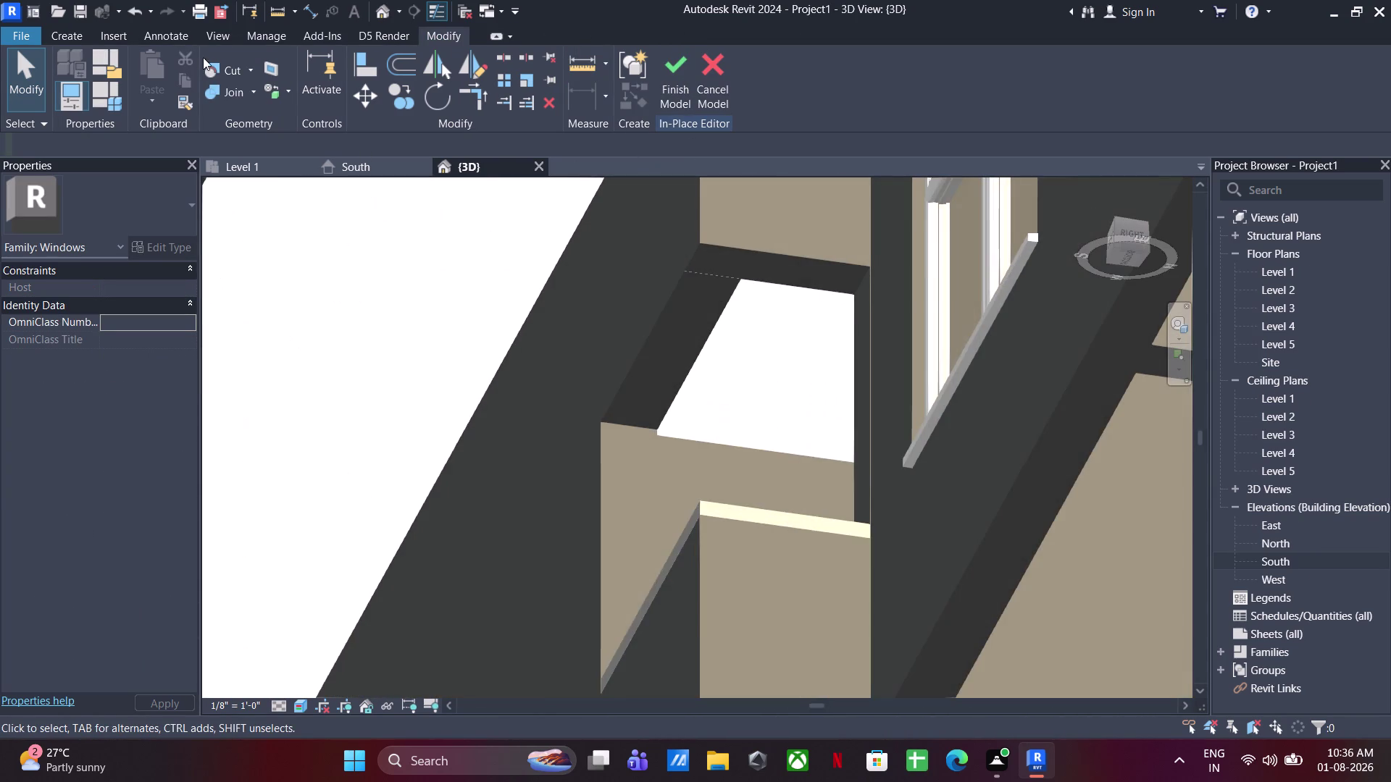
Start another solid extrusion on a wall-face work plane.
click(81, 38)
click(166, 96)
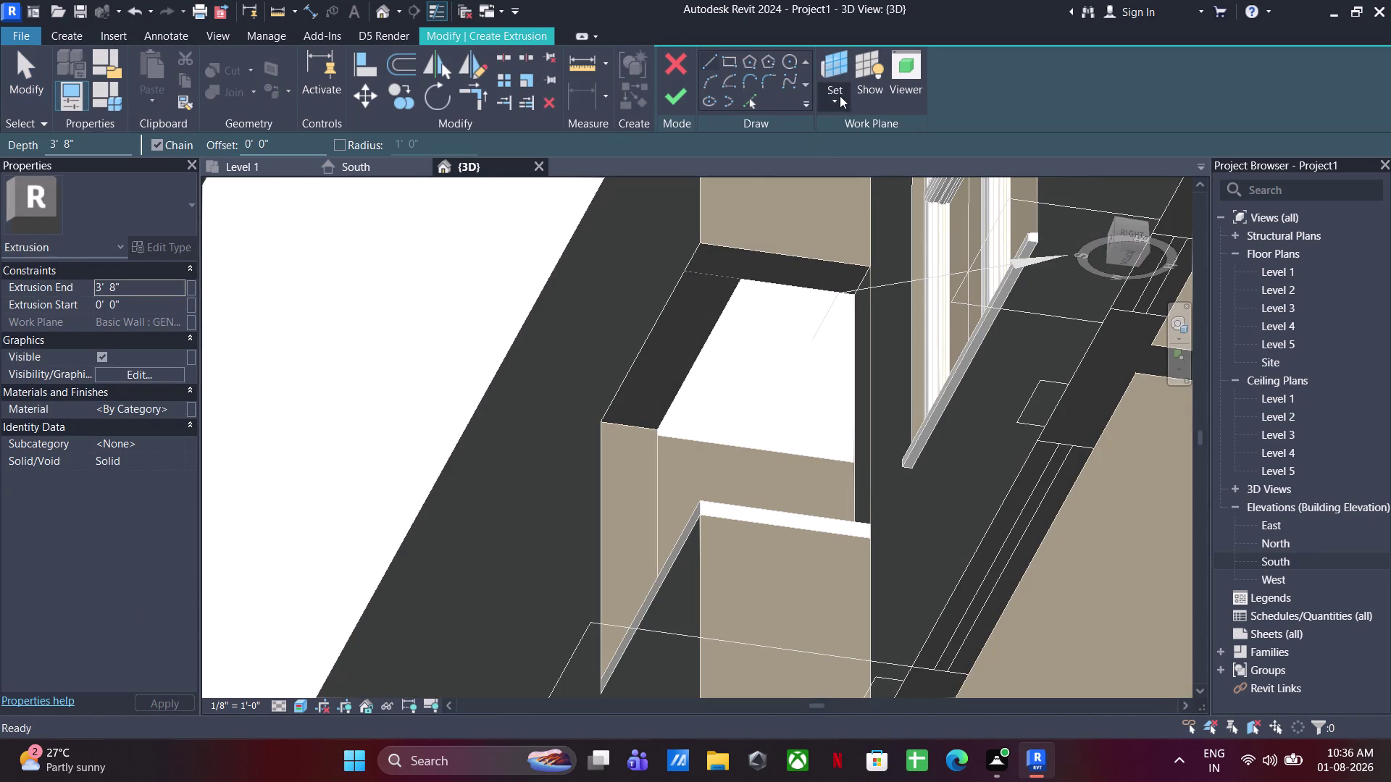
click(847, 97)
click(869, 174)
click(688, 360)
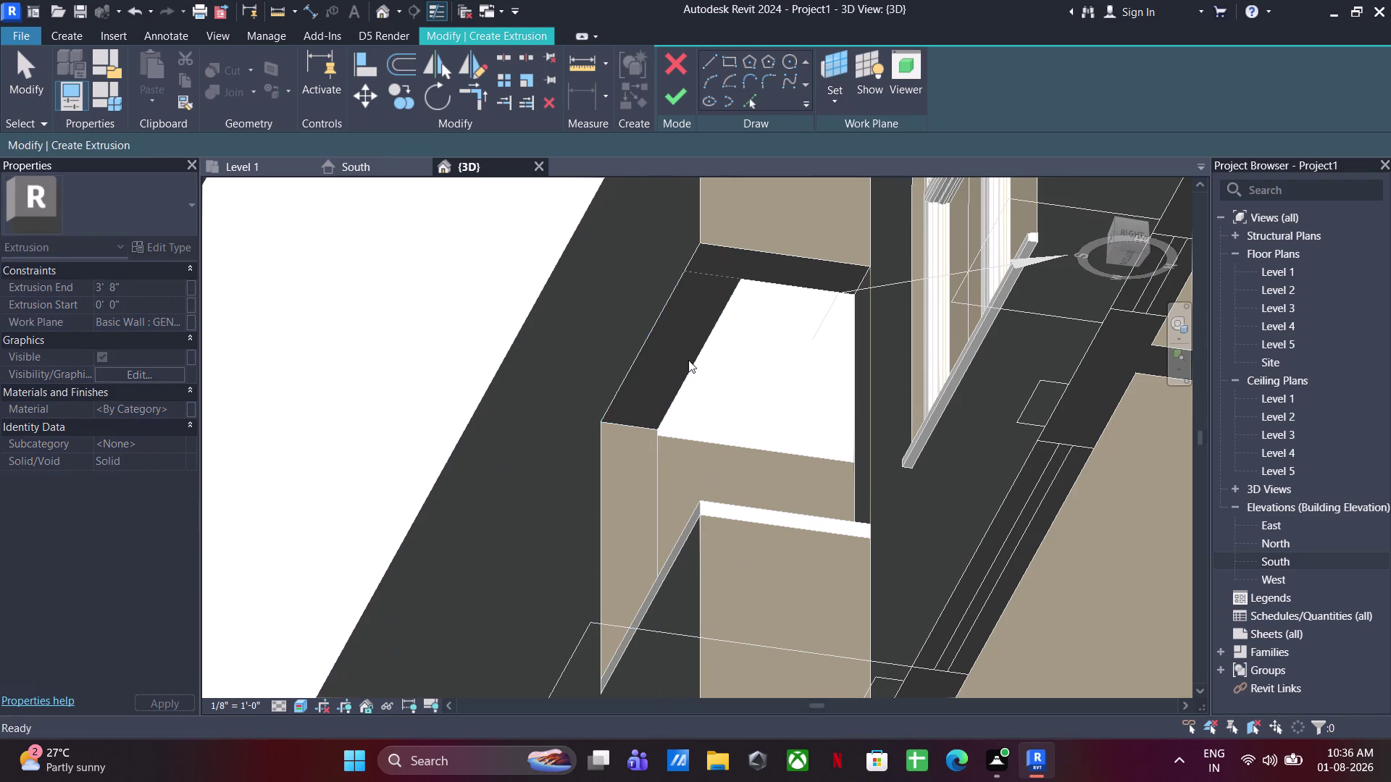
Sketch a rectangle across the top of the opening for the ledge.
click(719, 60)
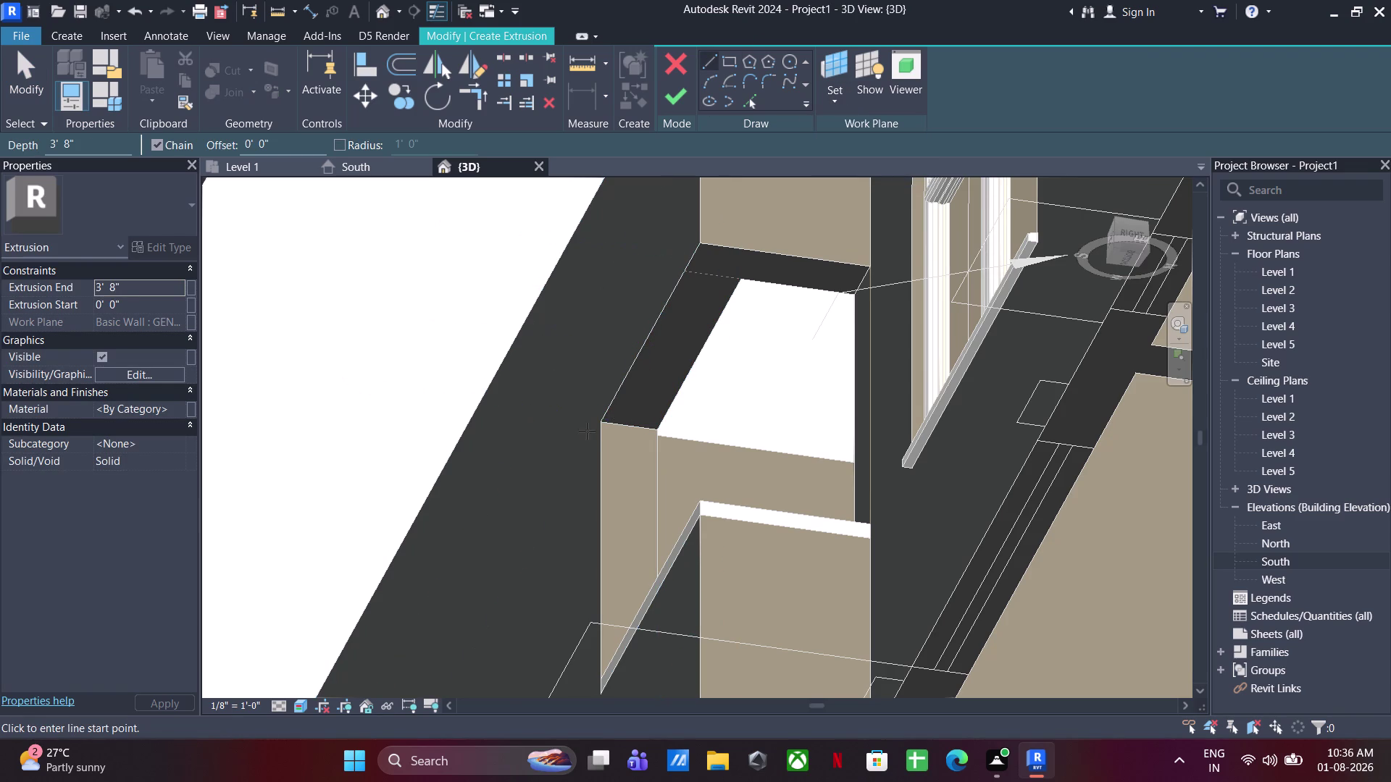
click(595, 422)
key(Escape)
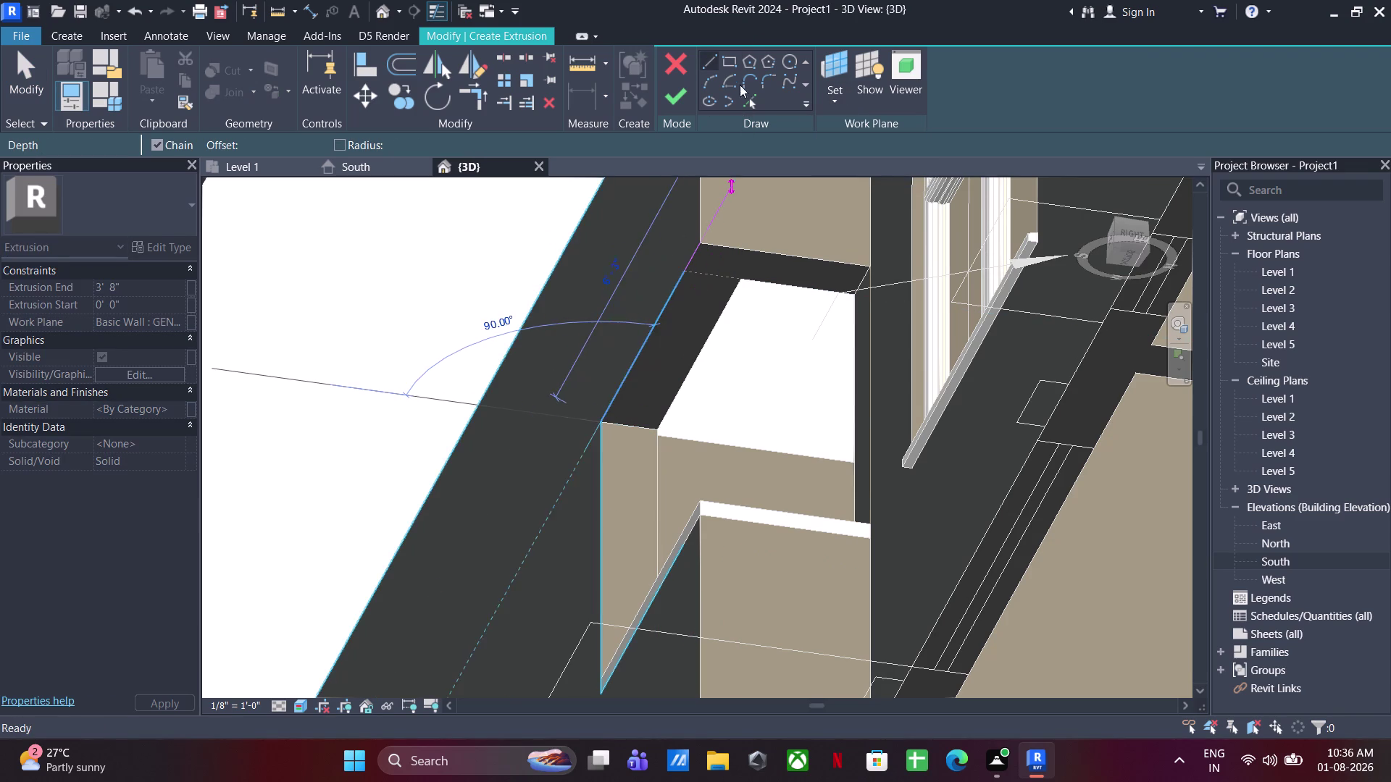
click(739, 62)
click(736, 63)
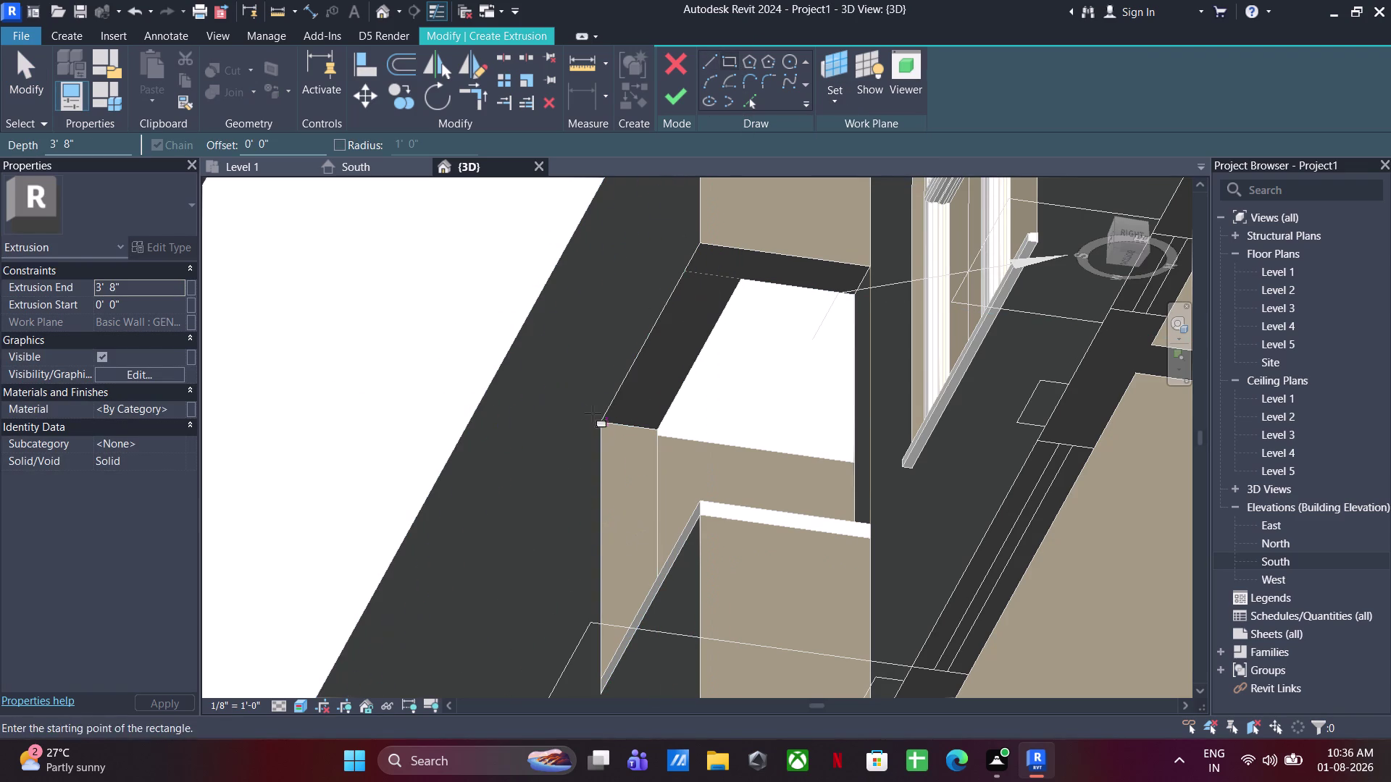
click(607, 425)
click(736, 281)
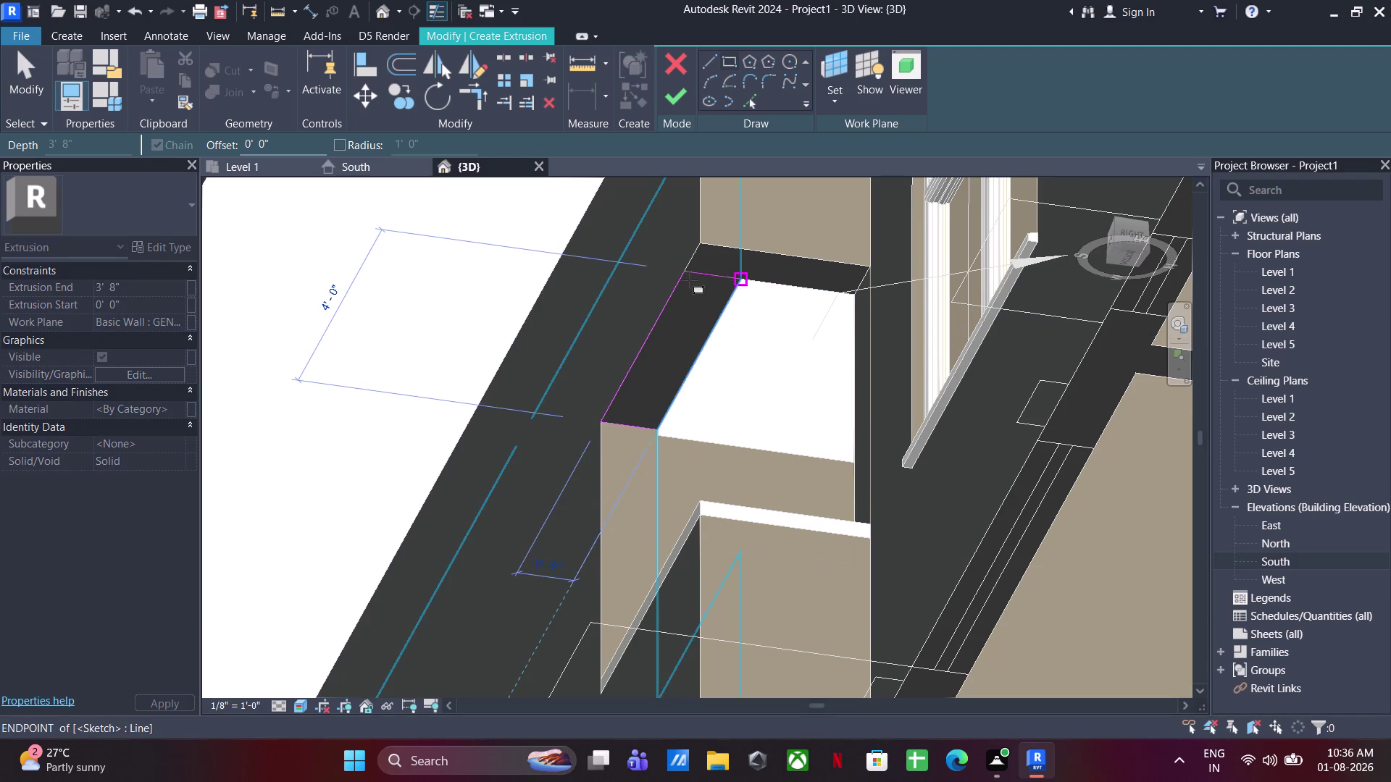
click(689, 272)
click(865, 266)
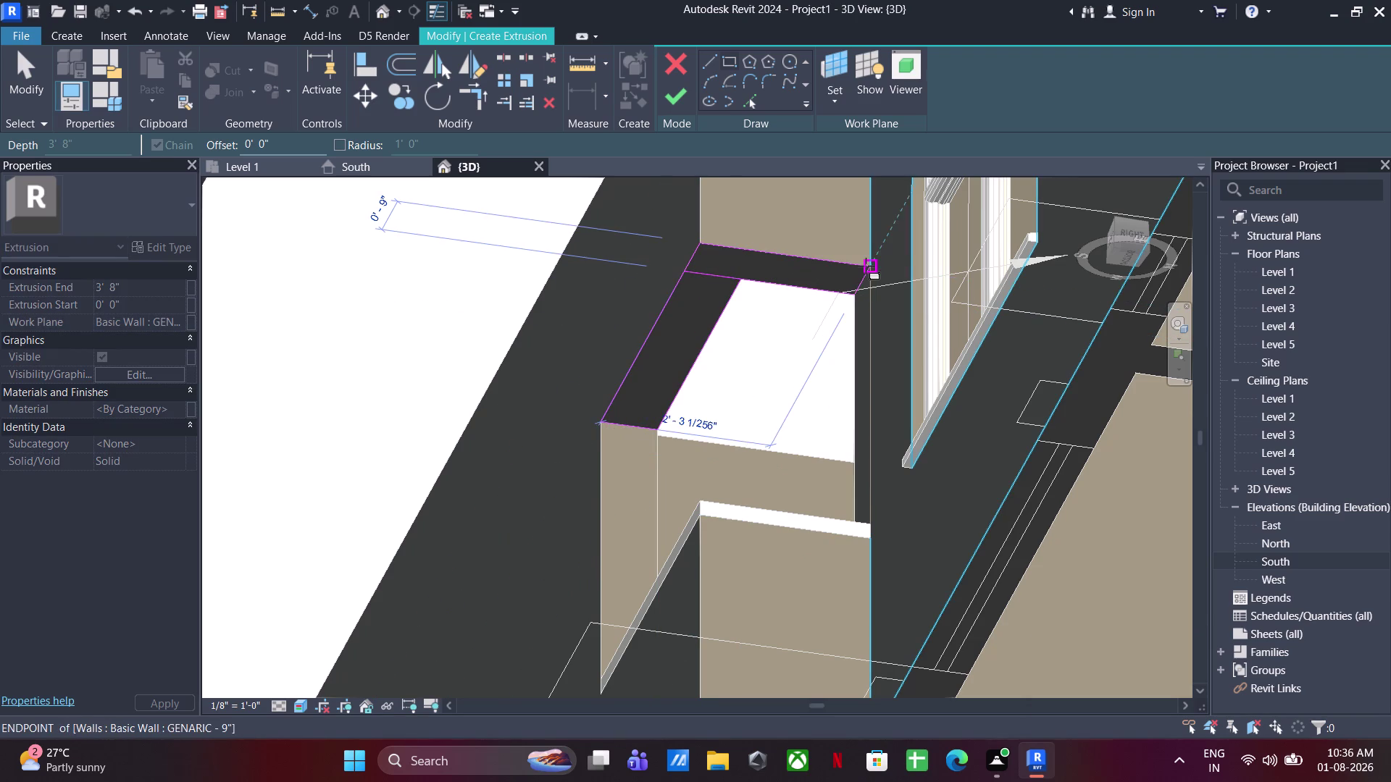
key(Escape)
key(Escape)
key(Escape)
Refine the ledge outline by deleting its short closing edge.
click(698, 270)
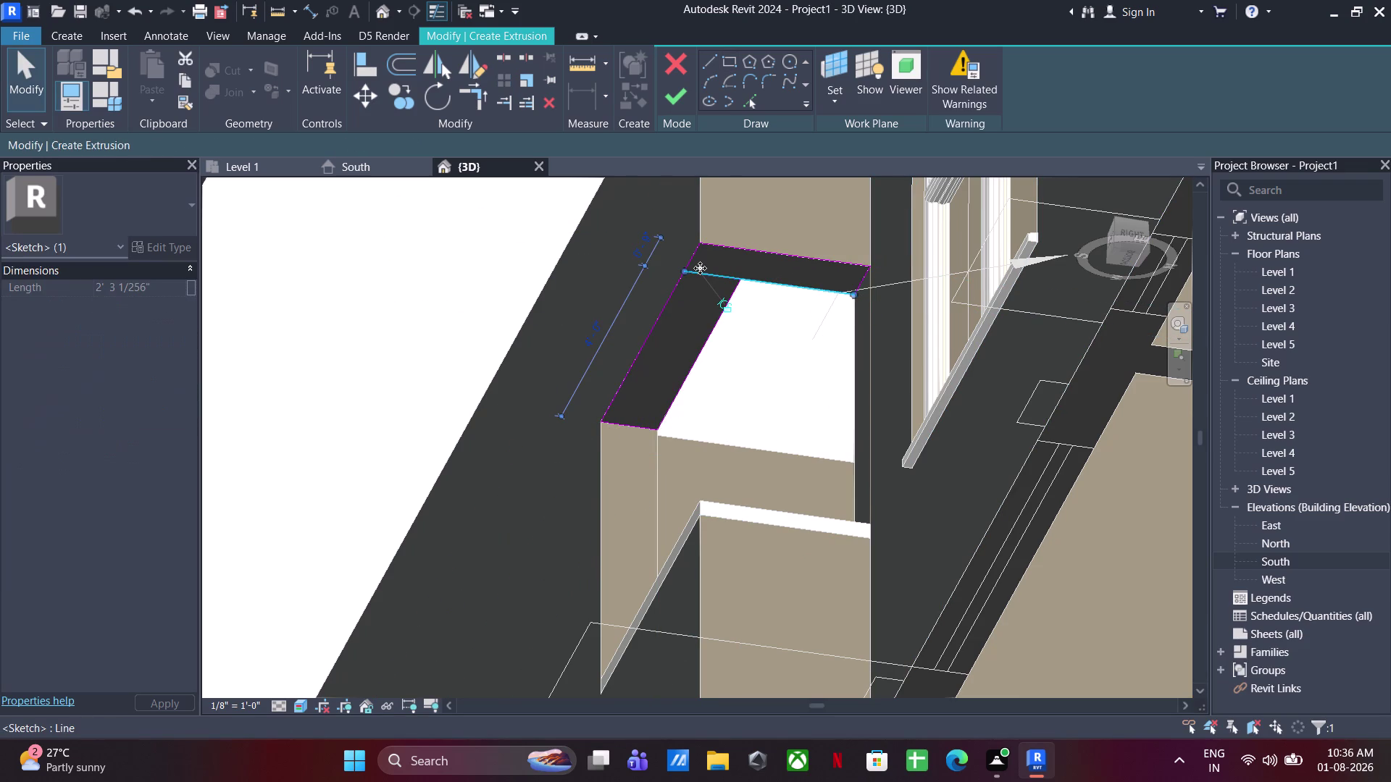
scroll(up, 3)
drag(665, 252, 666, 251)
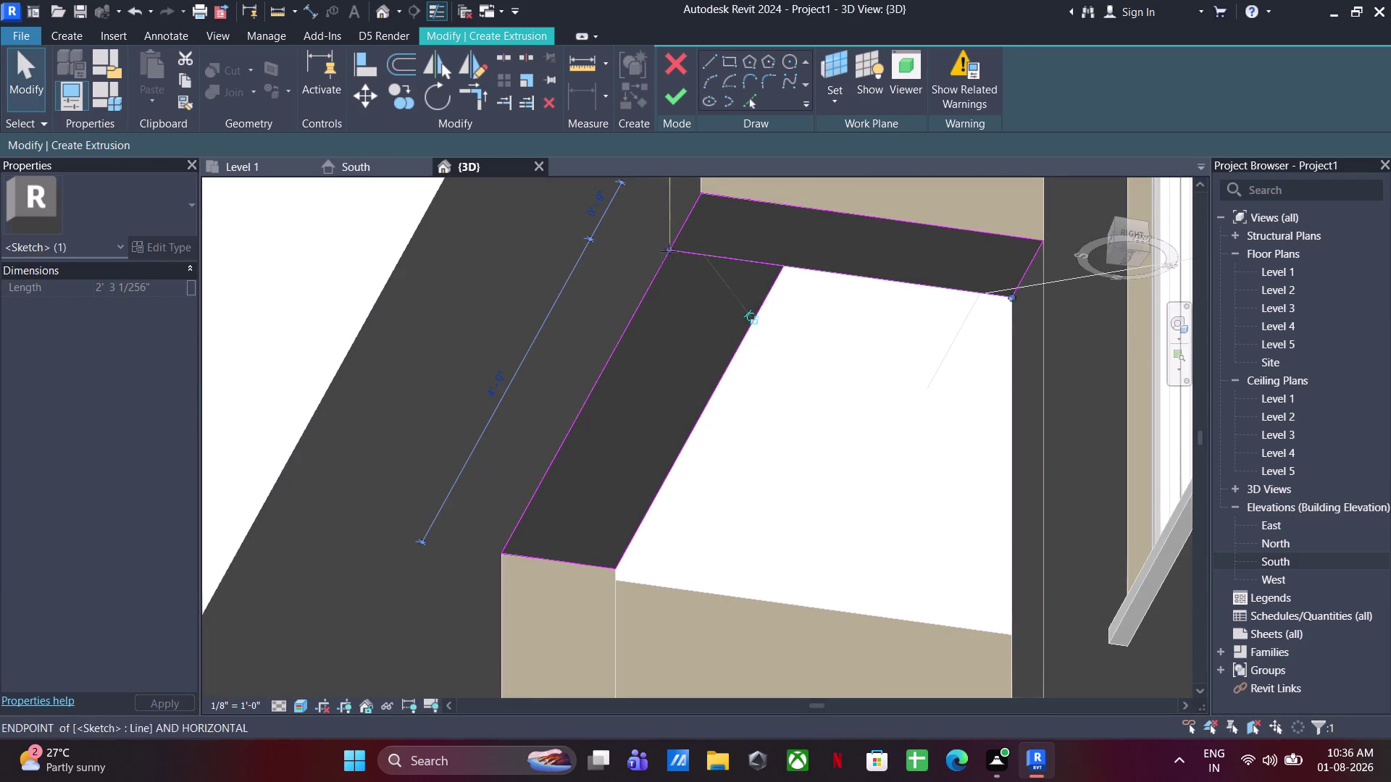
drag(666, 251, 782, 266)
click(739, 275)
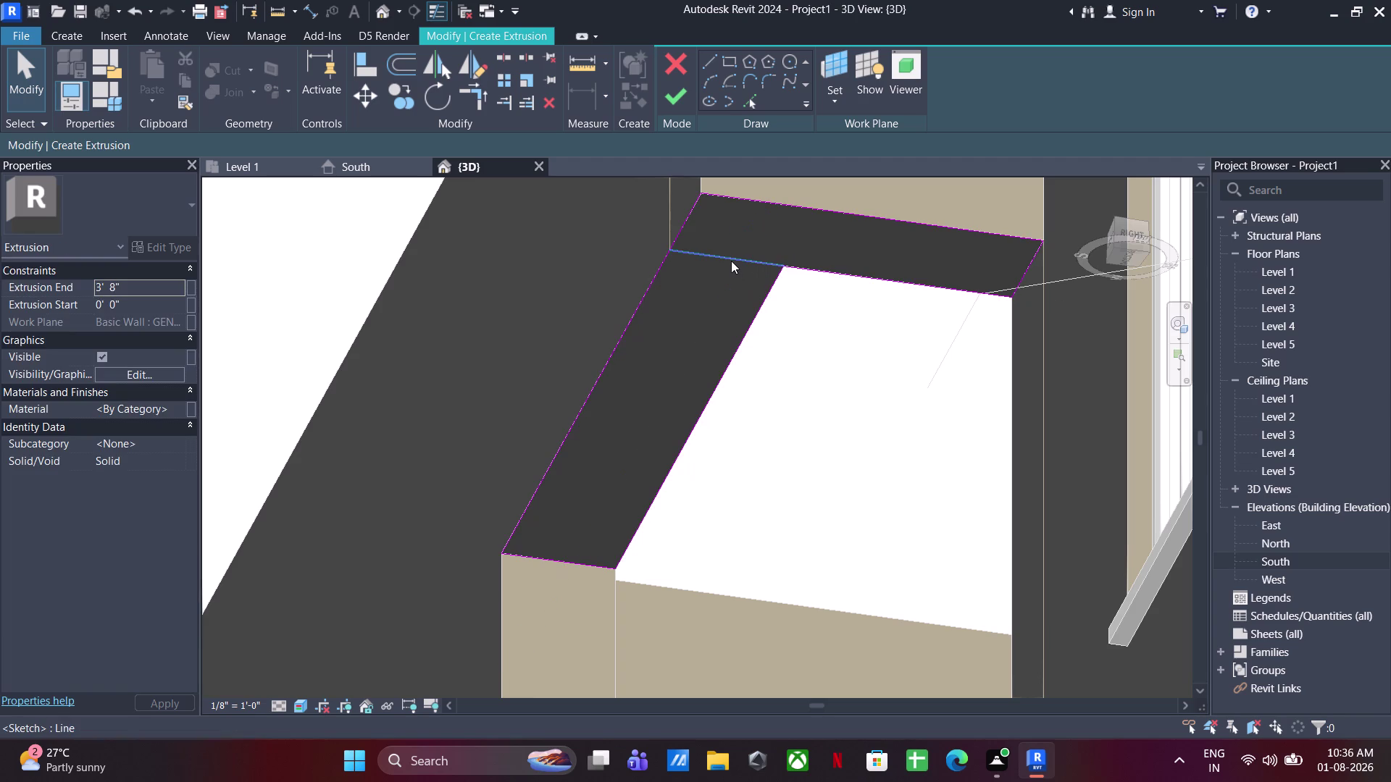
click(731, 261)
key(Delete)
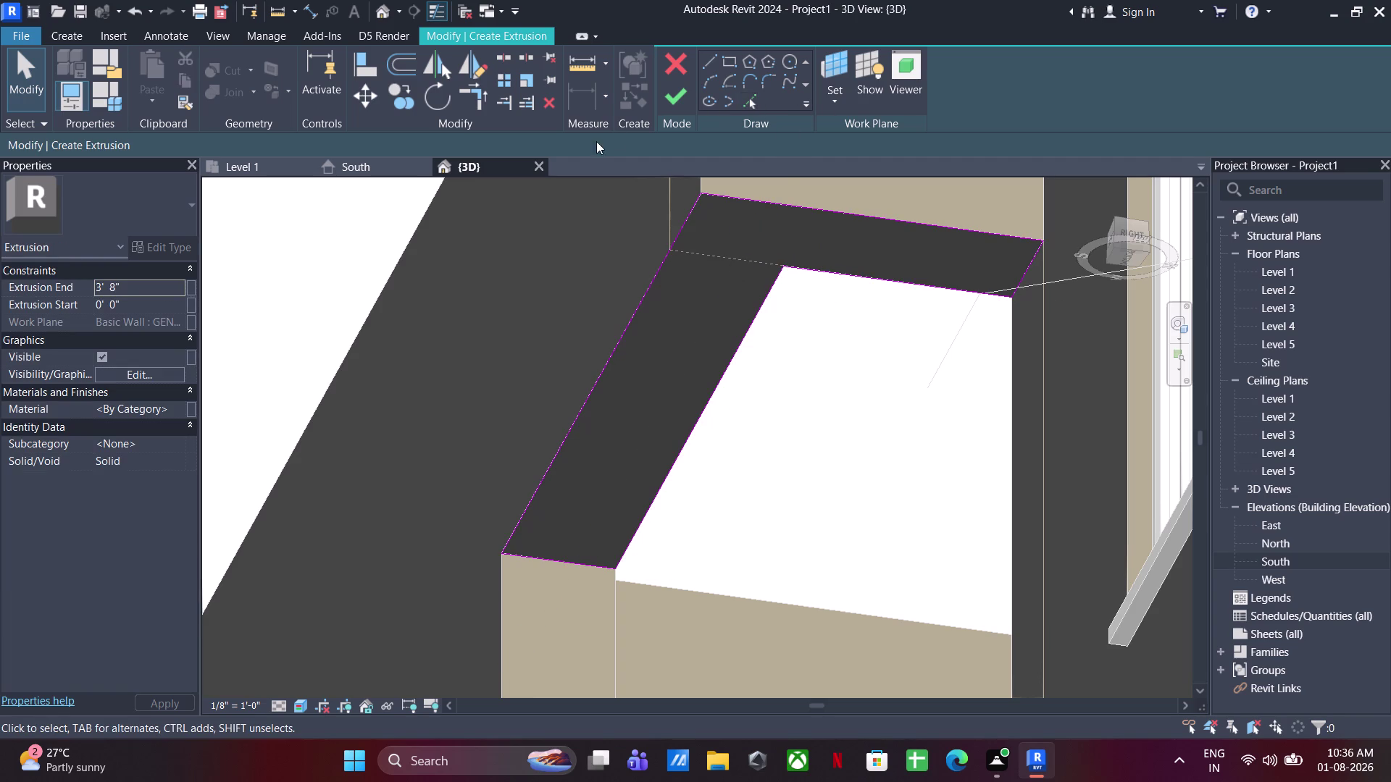
Set the ledge's Extrusion End to 2.5", complete the extrusion, and finish the window model.
click(147, 289)
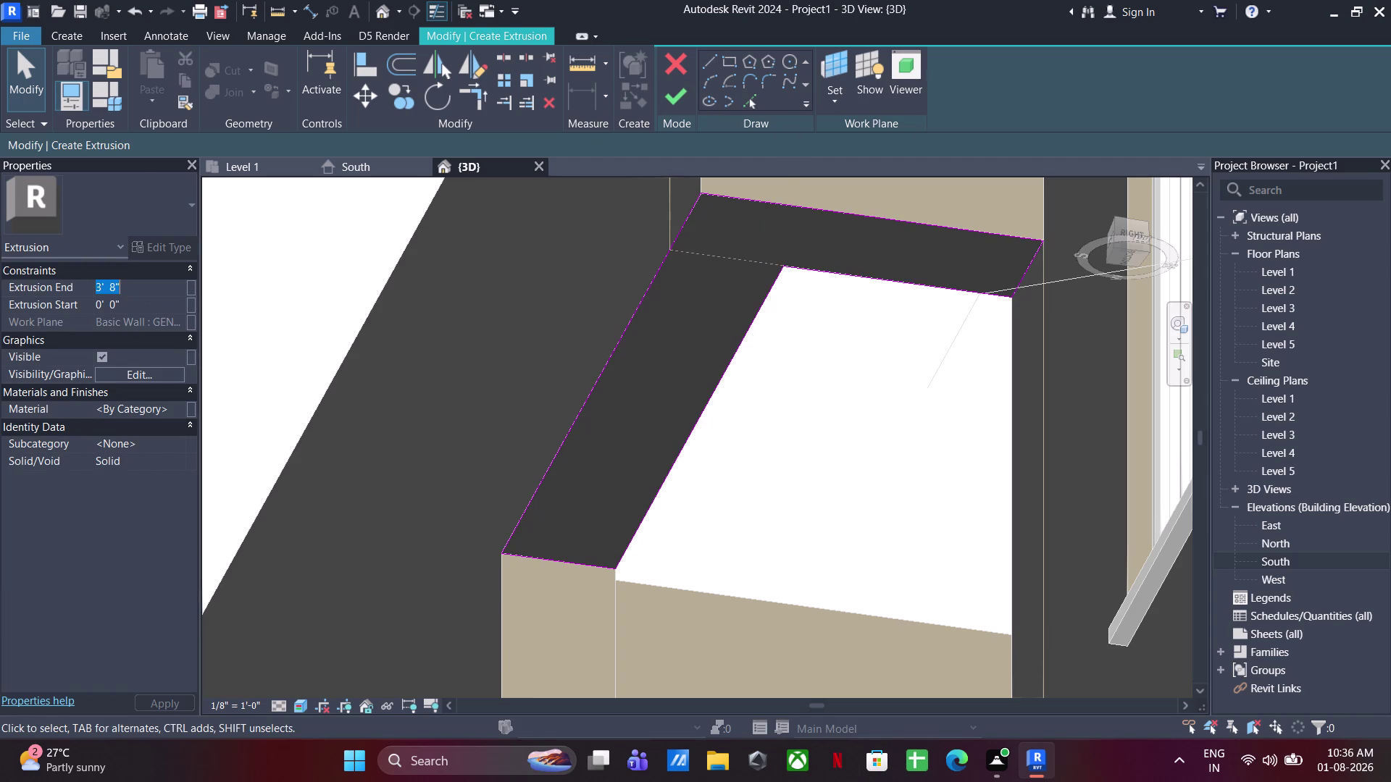
text(2.5")
key(Return)
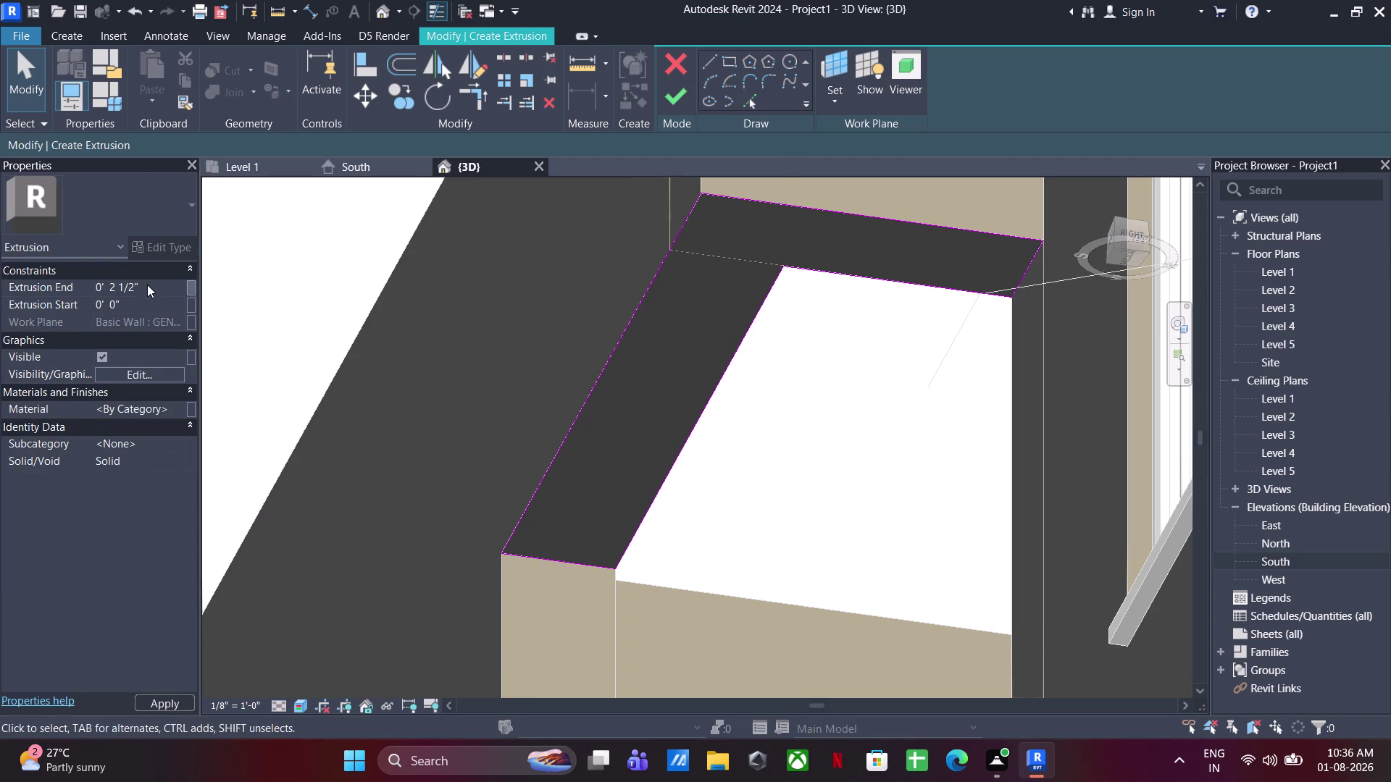
click(672, 99)
click(883, 497)
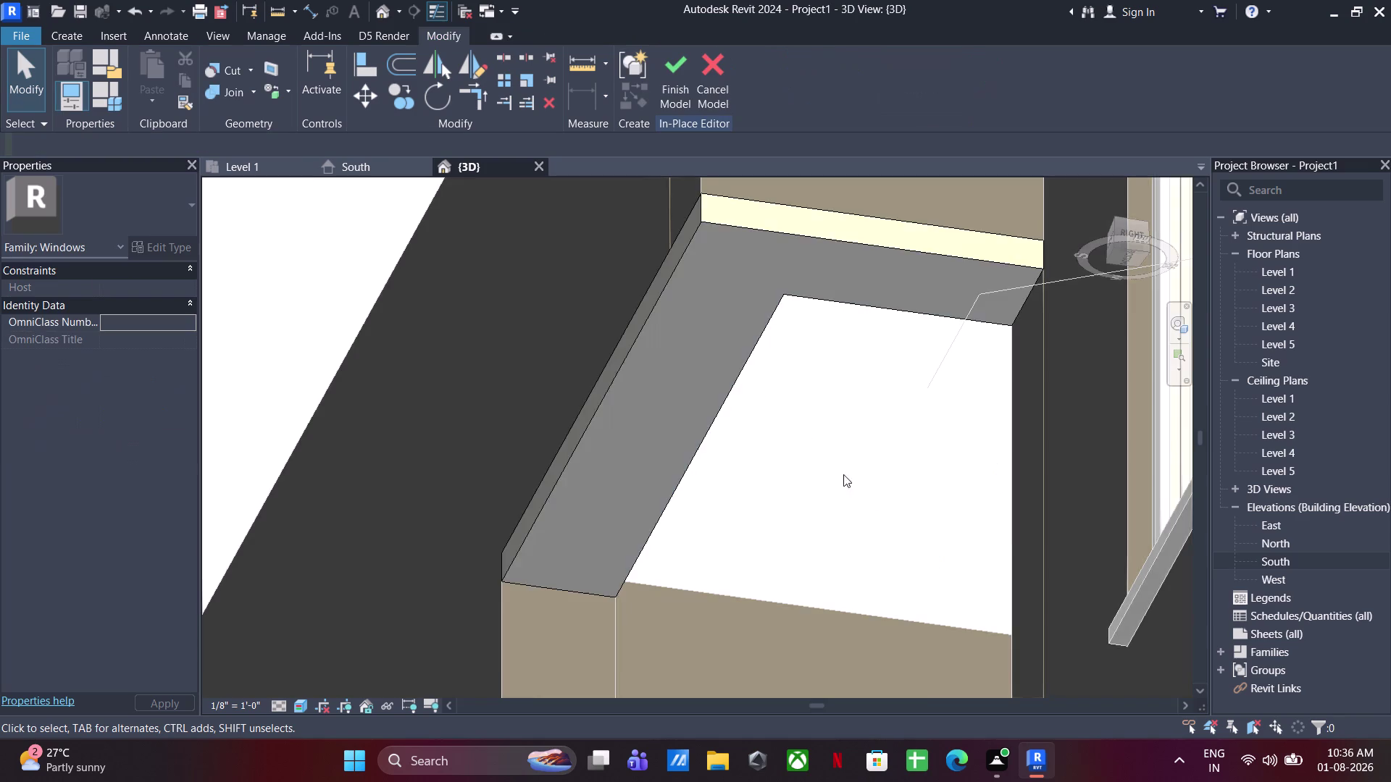
scroll(down, 3)
middle_drag(796, 419, 858, 725)
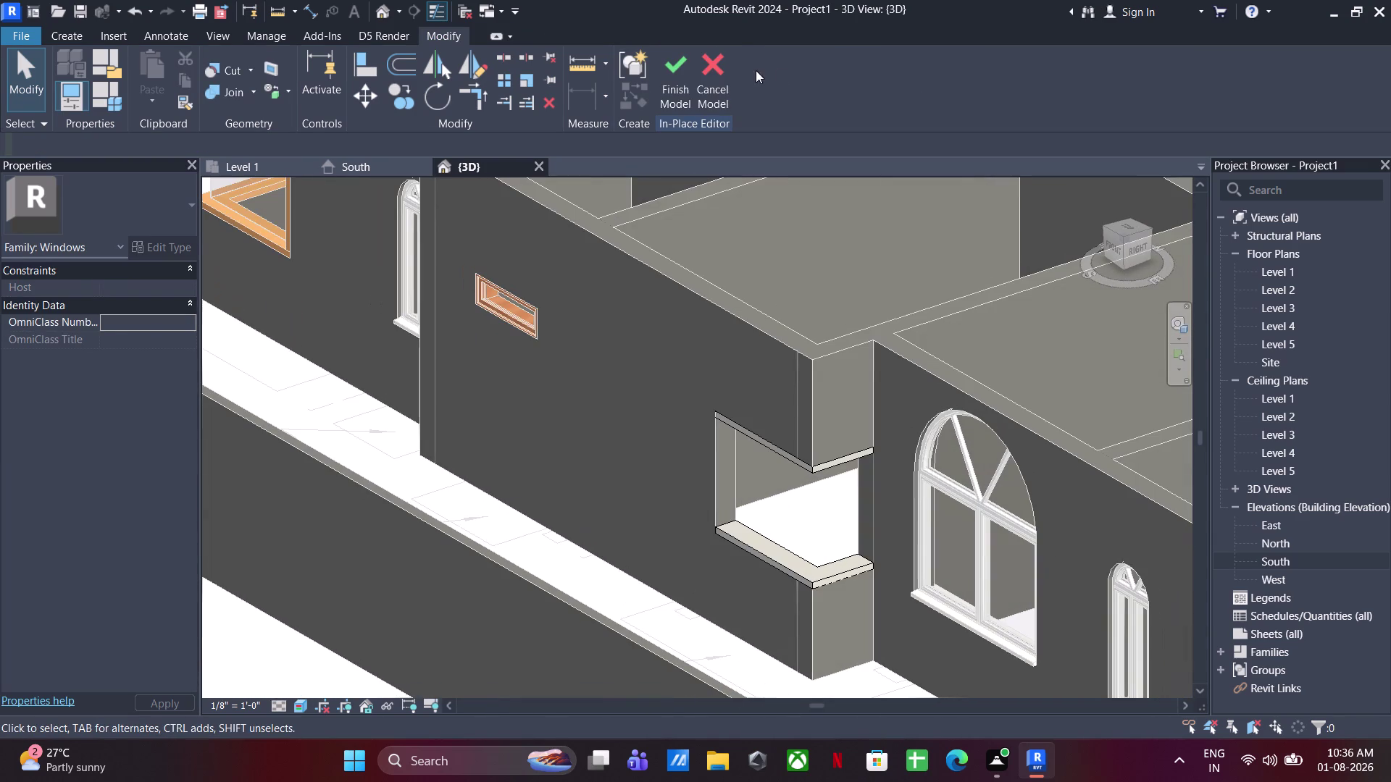
click(678, 82)
Select the window and reopen it for in-place editing.
click(770, 546)
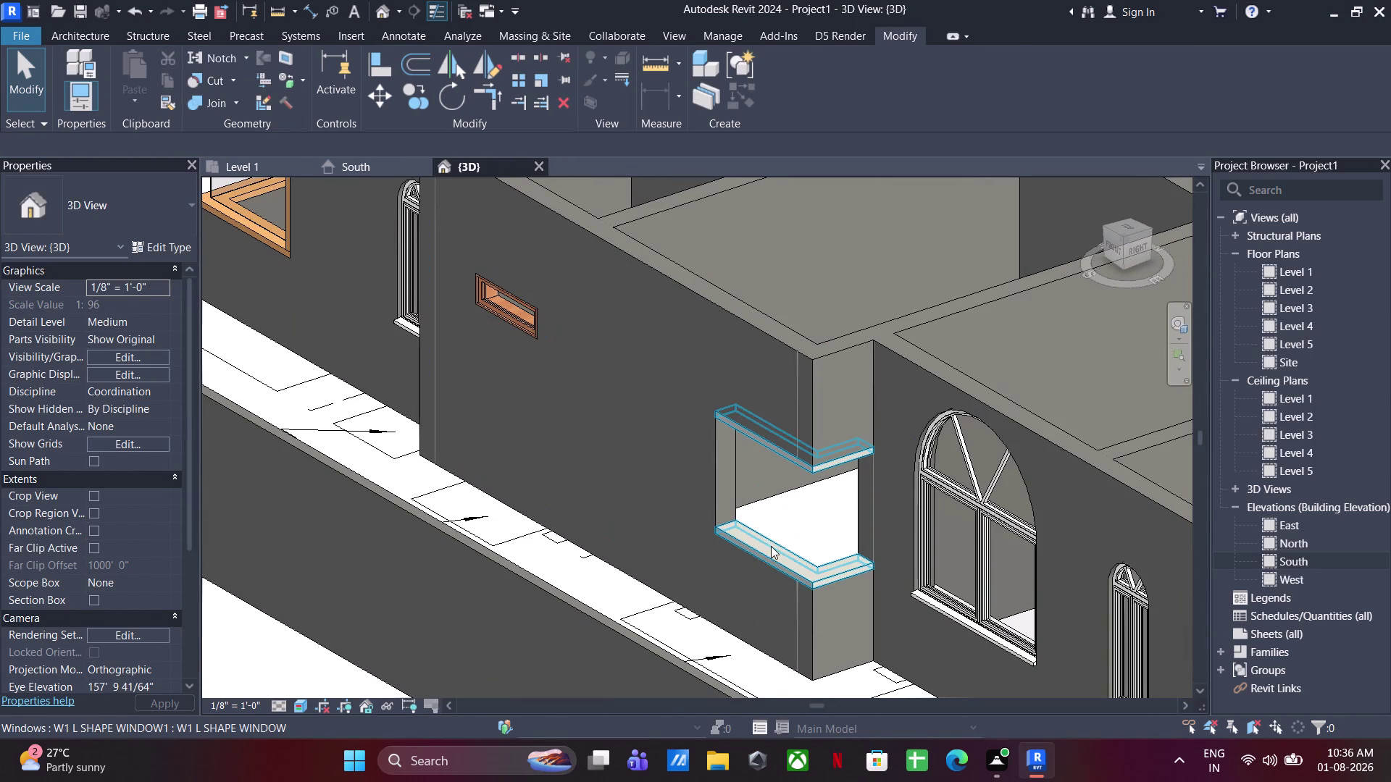
click(785, 83)
scroll(up, 3)
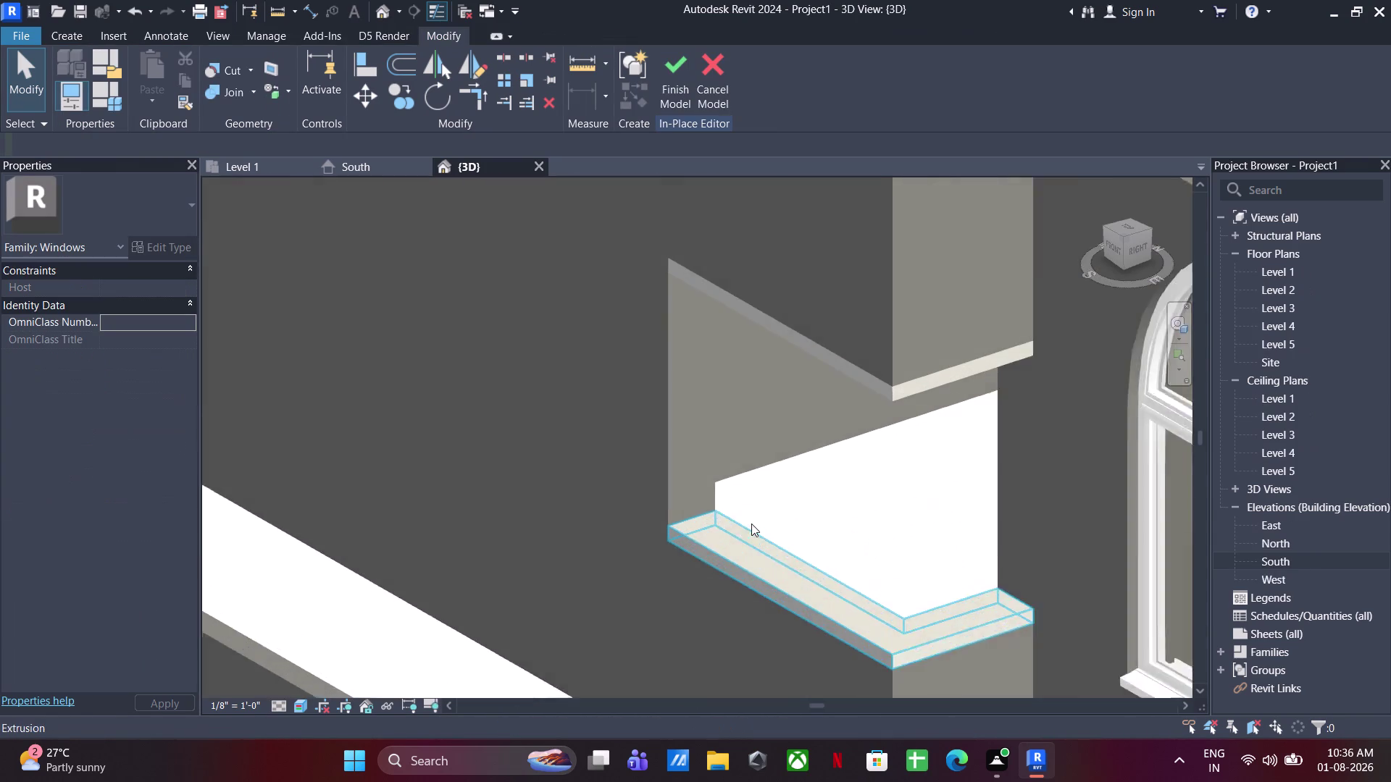
scroll(up, 3)
Start a new extrusion with a wall face as the work plane.
click(66, 30)
click(149, 85)
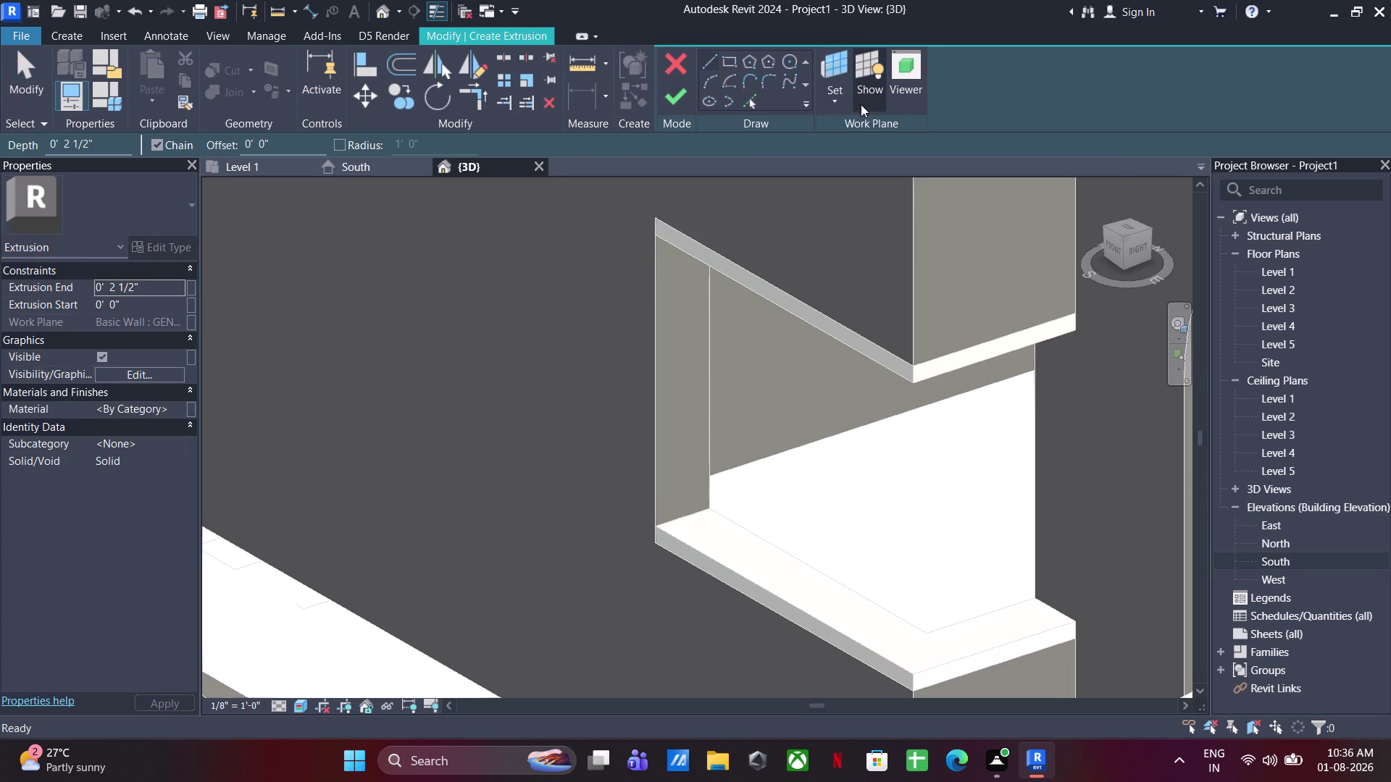
click(840, 104)
click(873, 165)
click(709, 358)
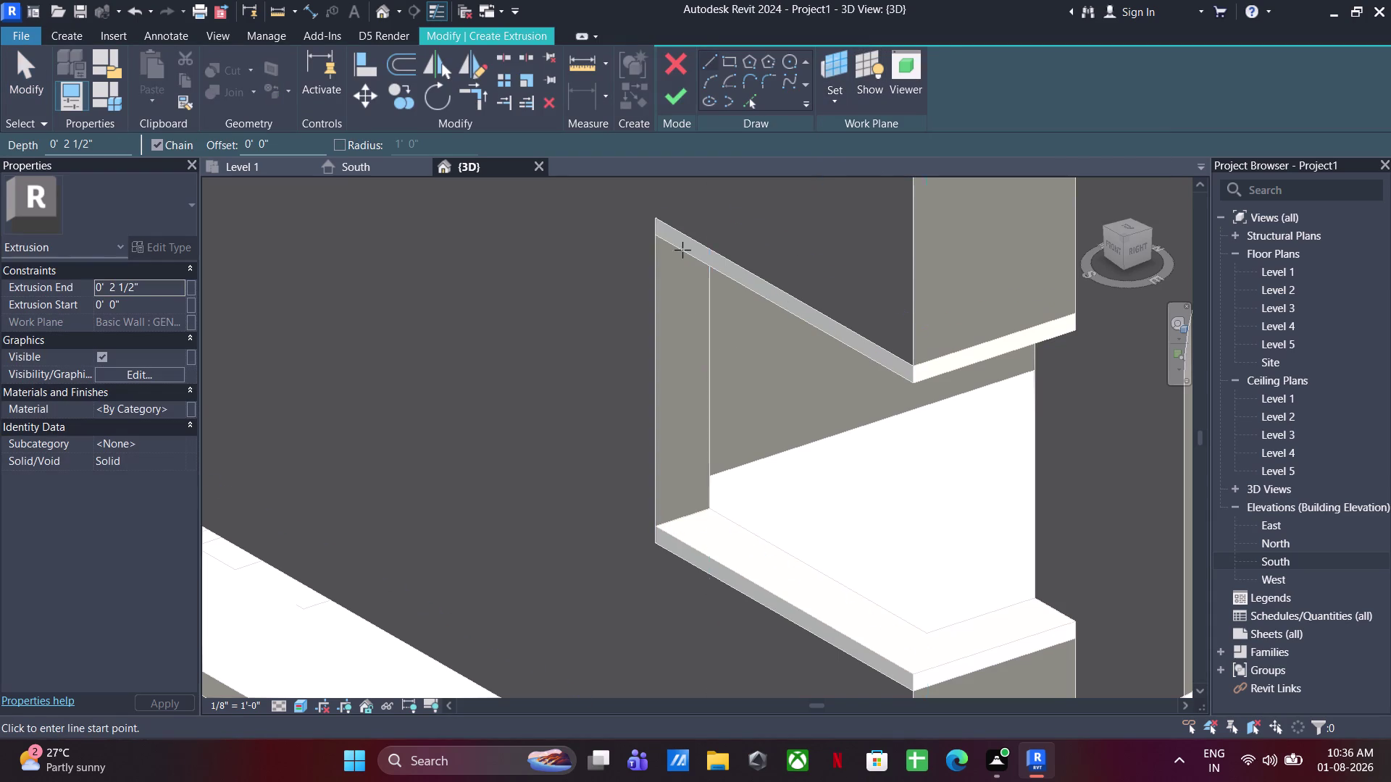
Draw the left jamb outline down the opening and complete the extrusion.
click(734, 60)
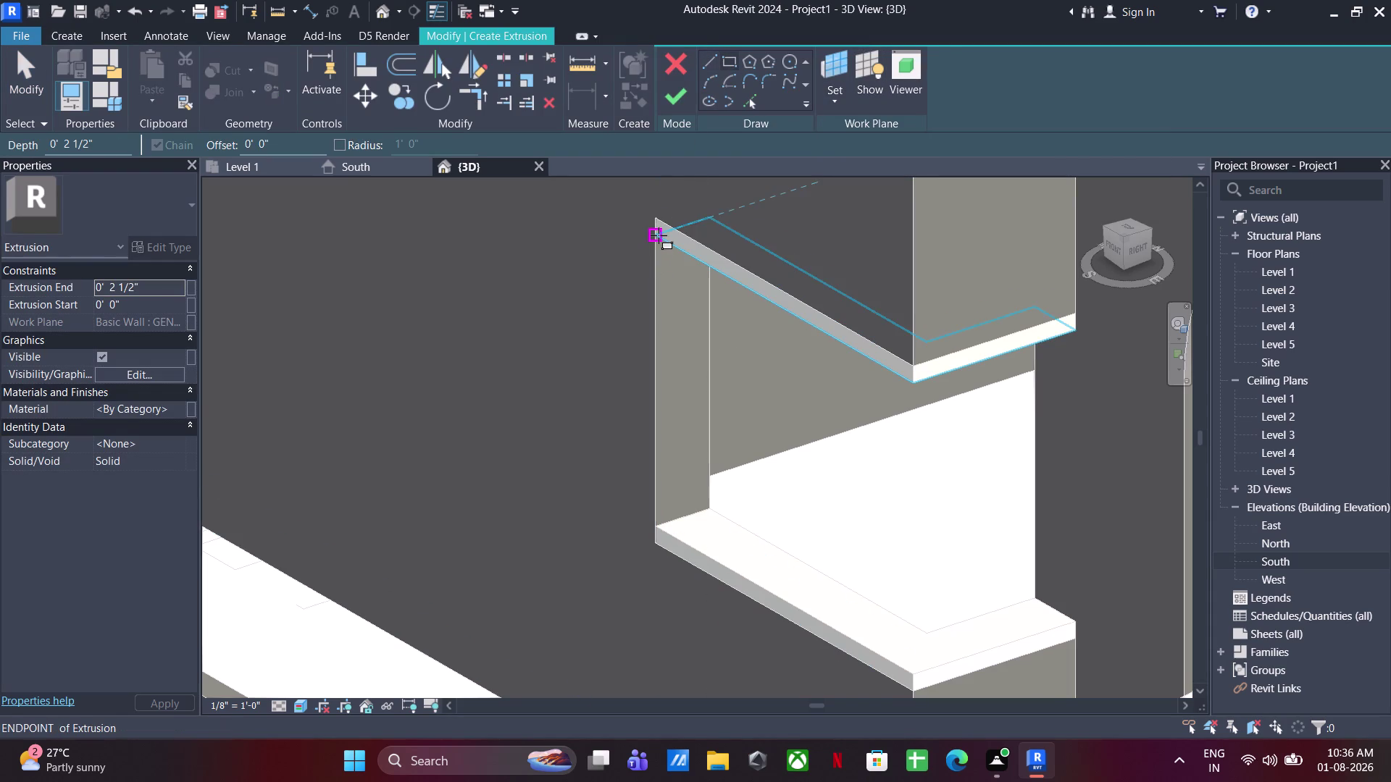
click(658, 235)
click(704, 507)
key(Escape)
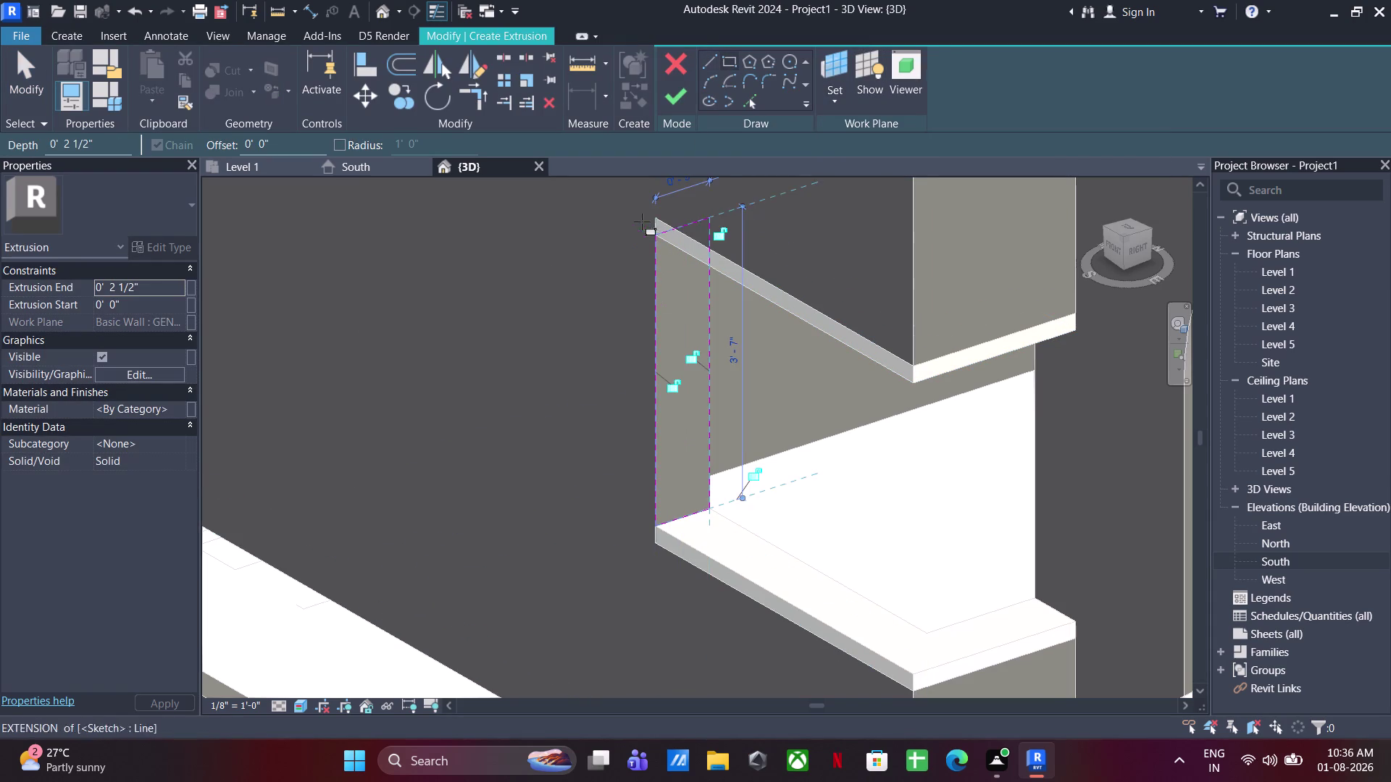
key(Escape)
click(676, 105)
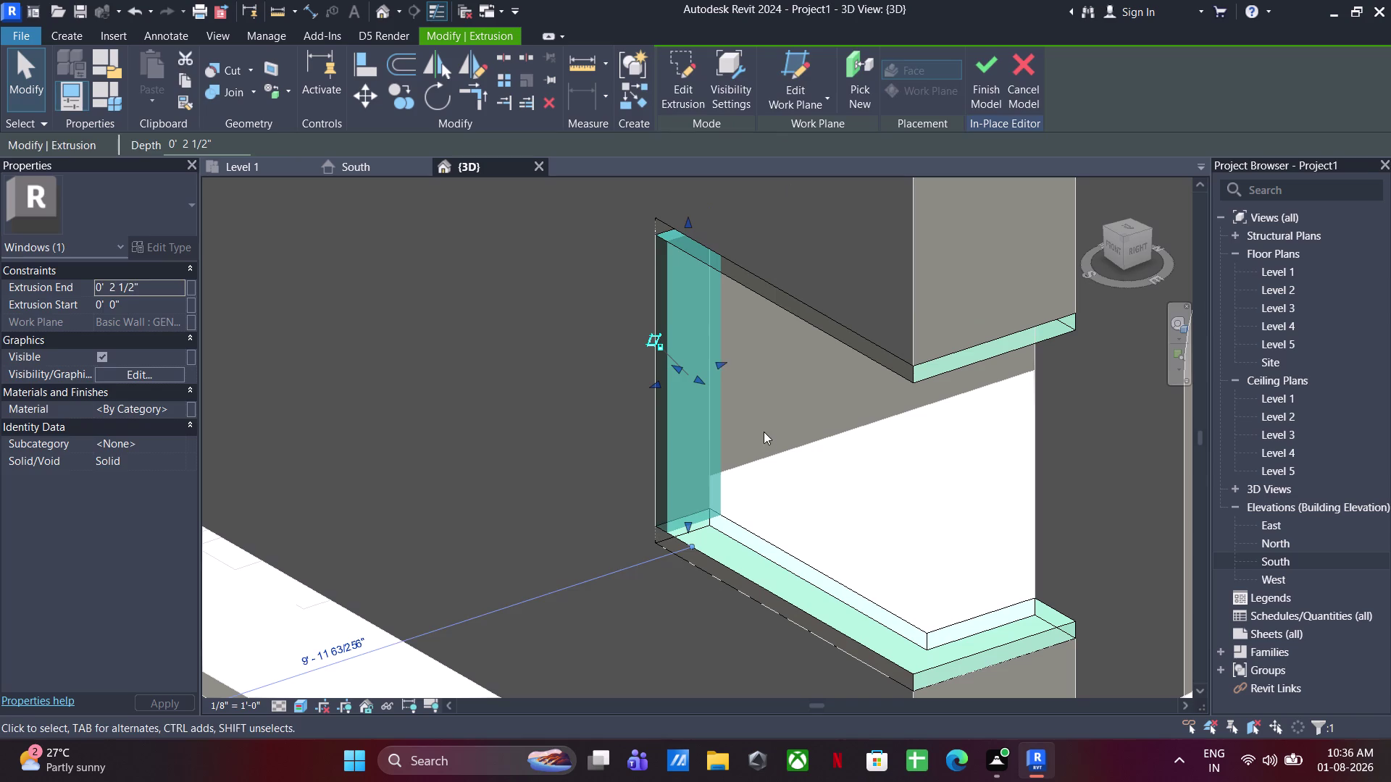
Deselect the new jamb and finish the in-place window model.
click(765, 436)
drag(828, 189, 559, 575)
click(878, 406)
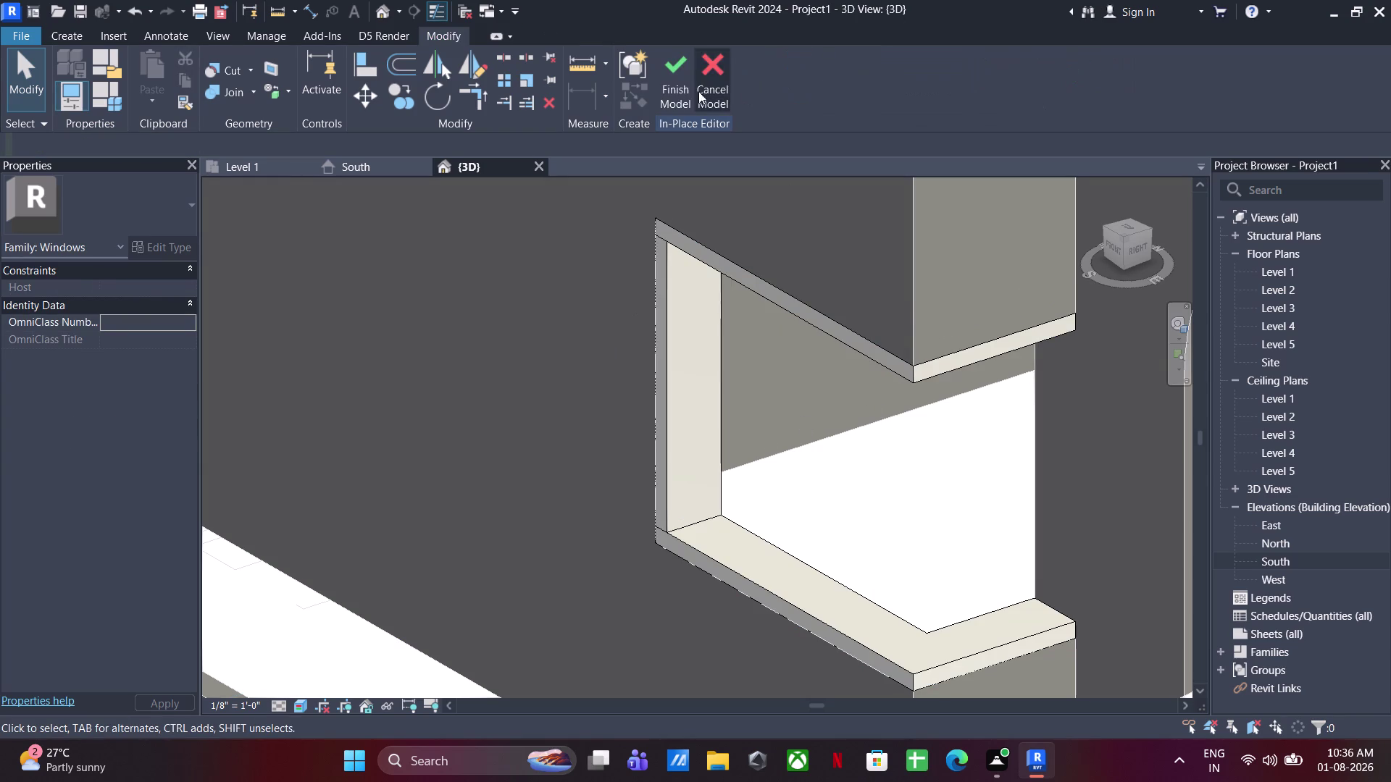
click(684, 81)
Reselect the window, reopen it for editing, and orbit toward its other side.
click(733, 532)
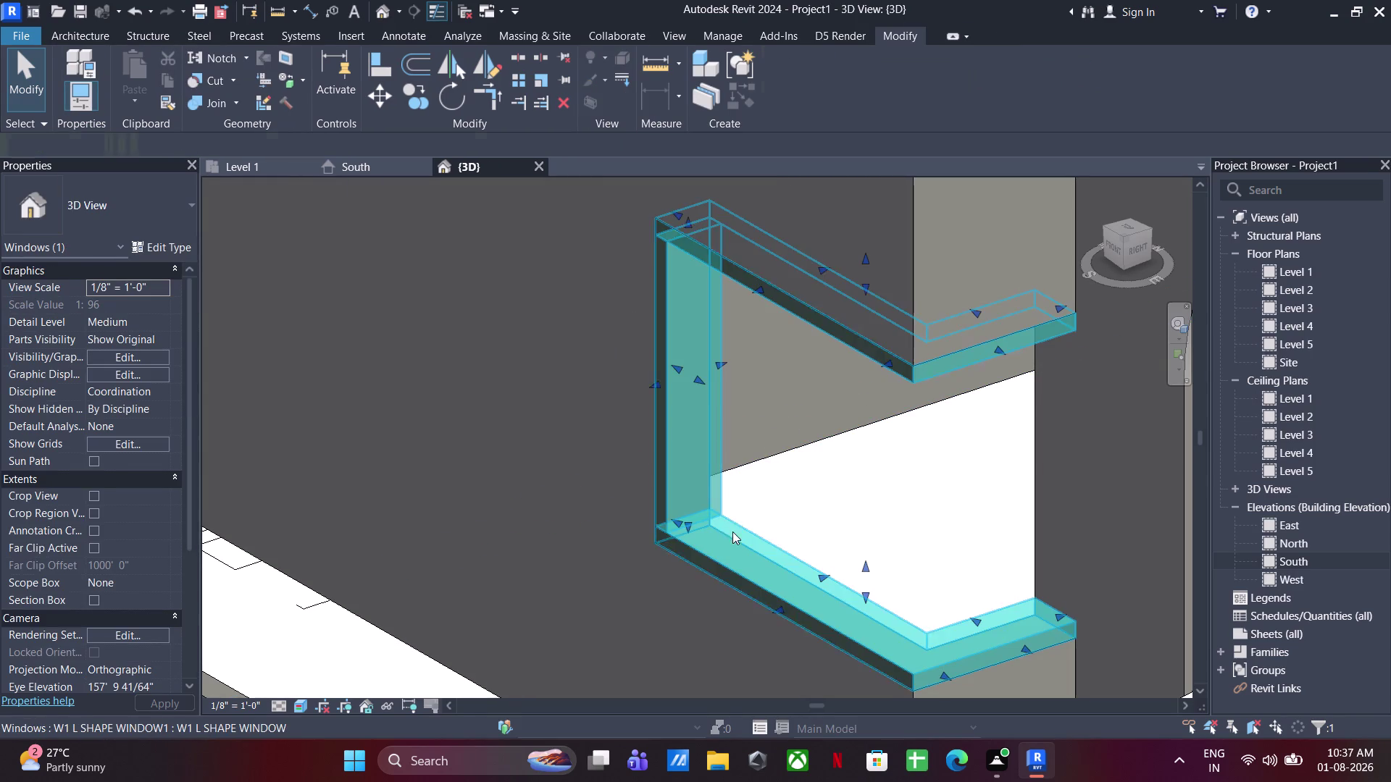
click(802, 94)
middle_drag(857, 366, 602, 363)
middle_drag(767, 451, 865, 423)
click(70, 30)
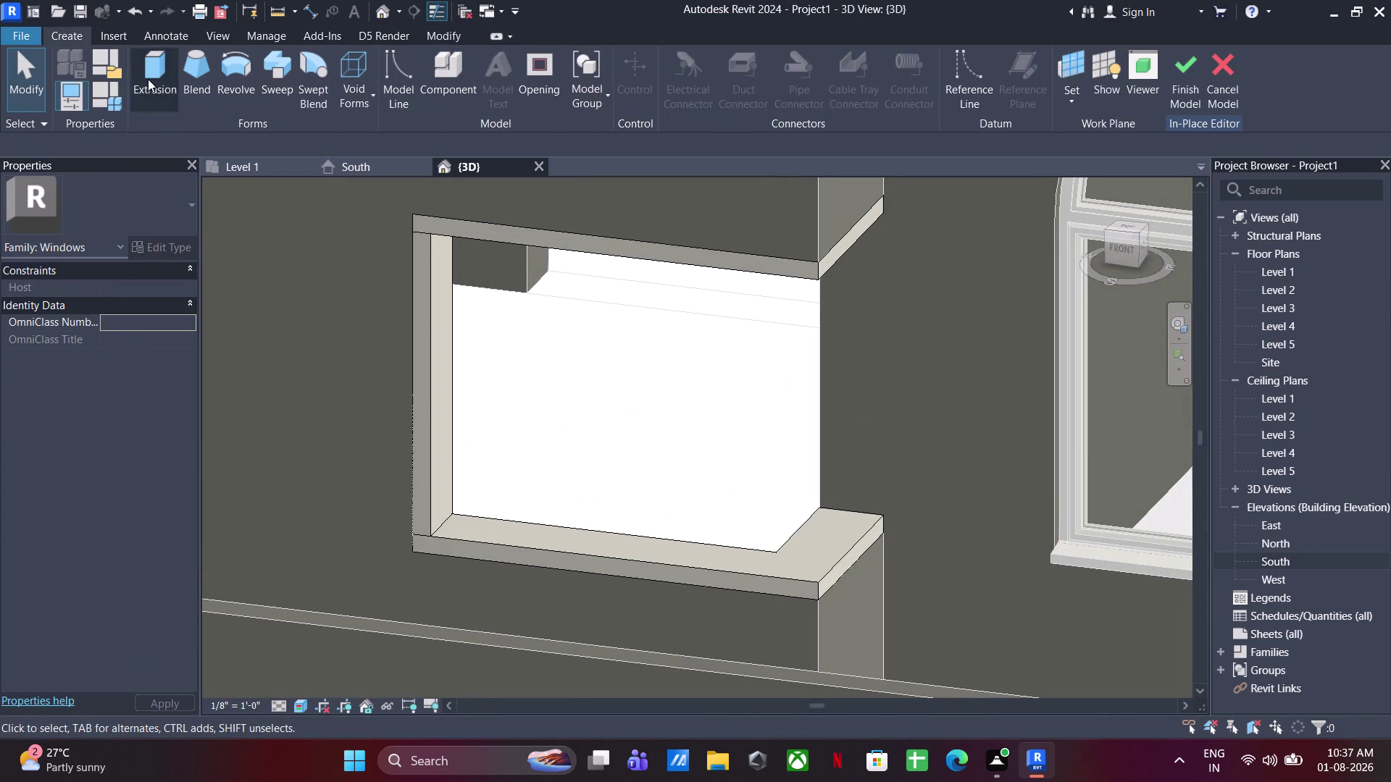
Start a new extrusion on a picked face for the right jamb.
click(148, 79)
click(824, 99)
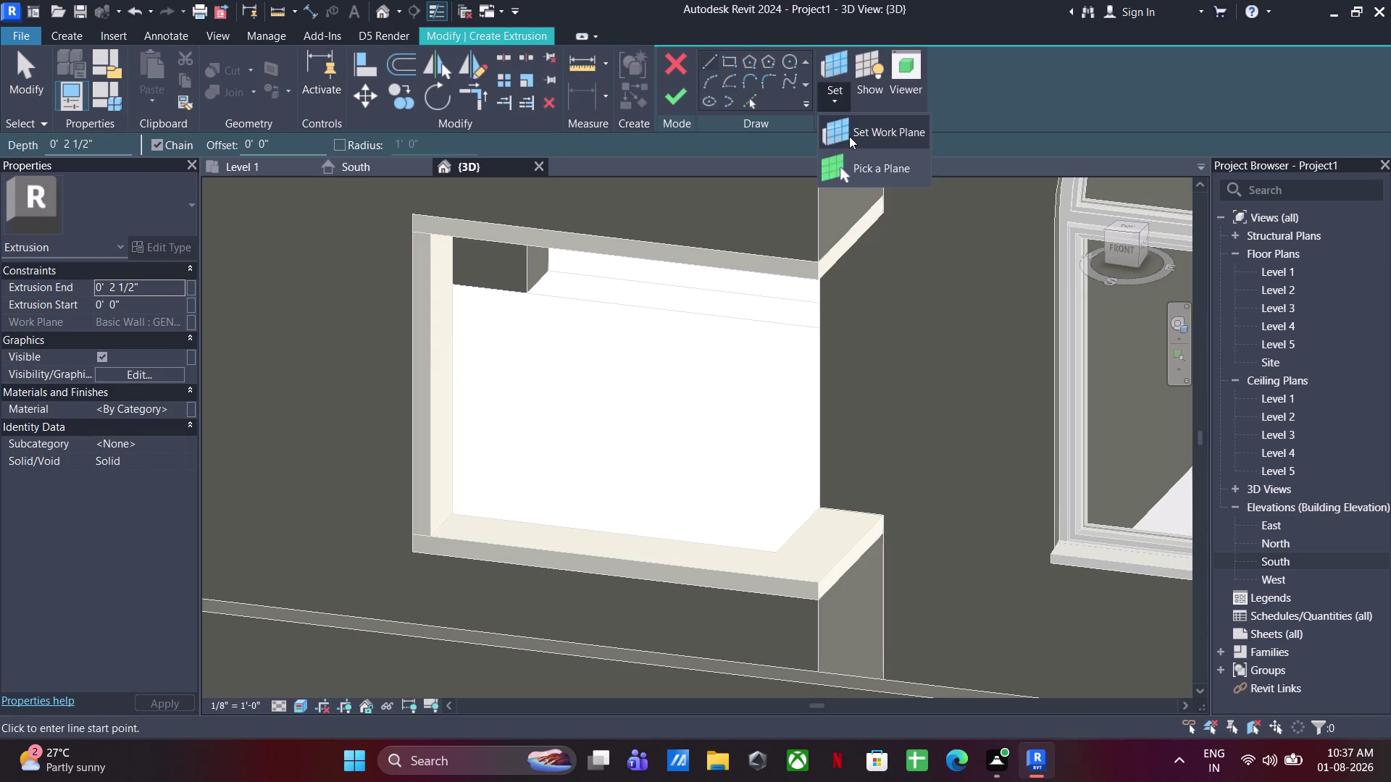
click(852, 165)
click(824, 367)
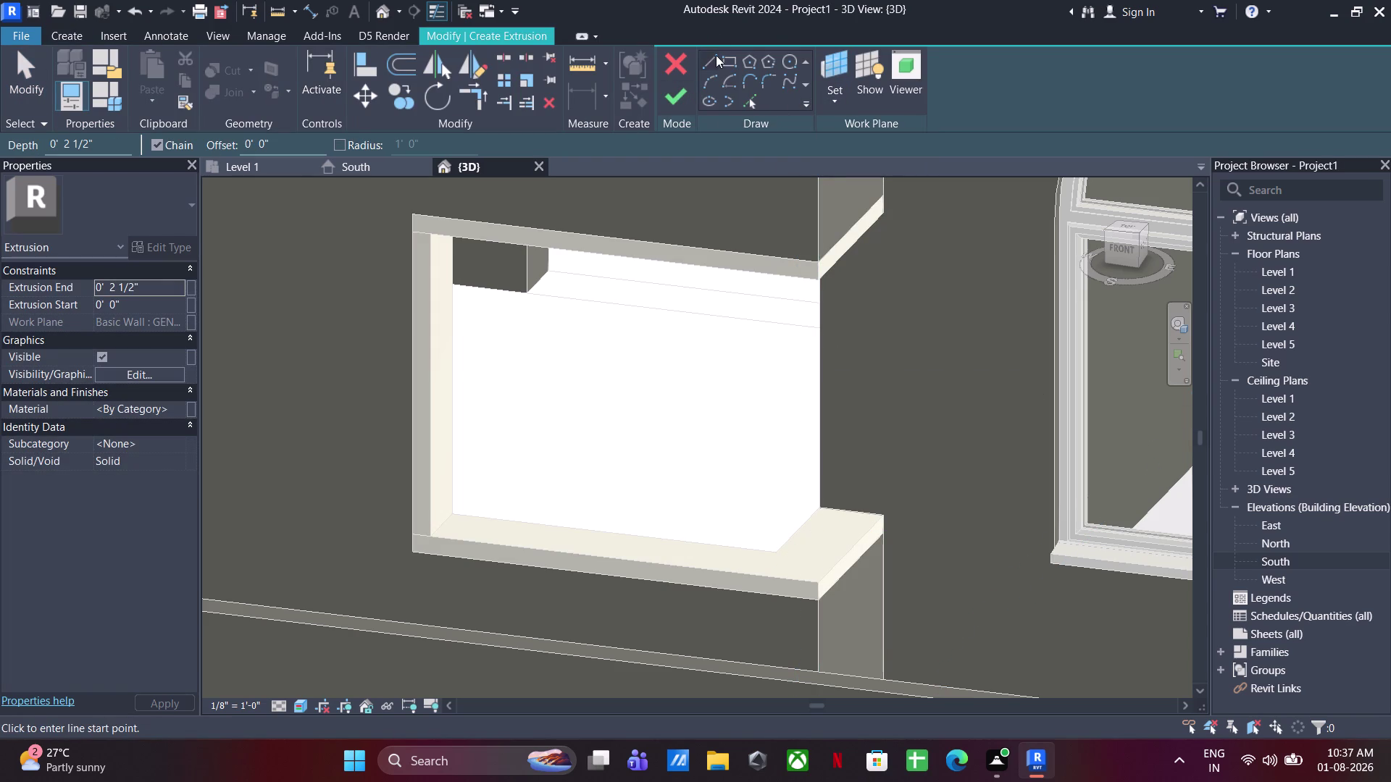
click(720, 59)
click(825, 507)
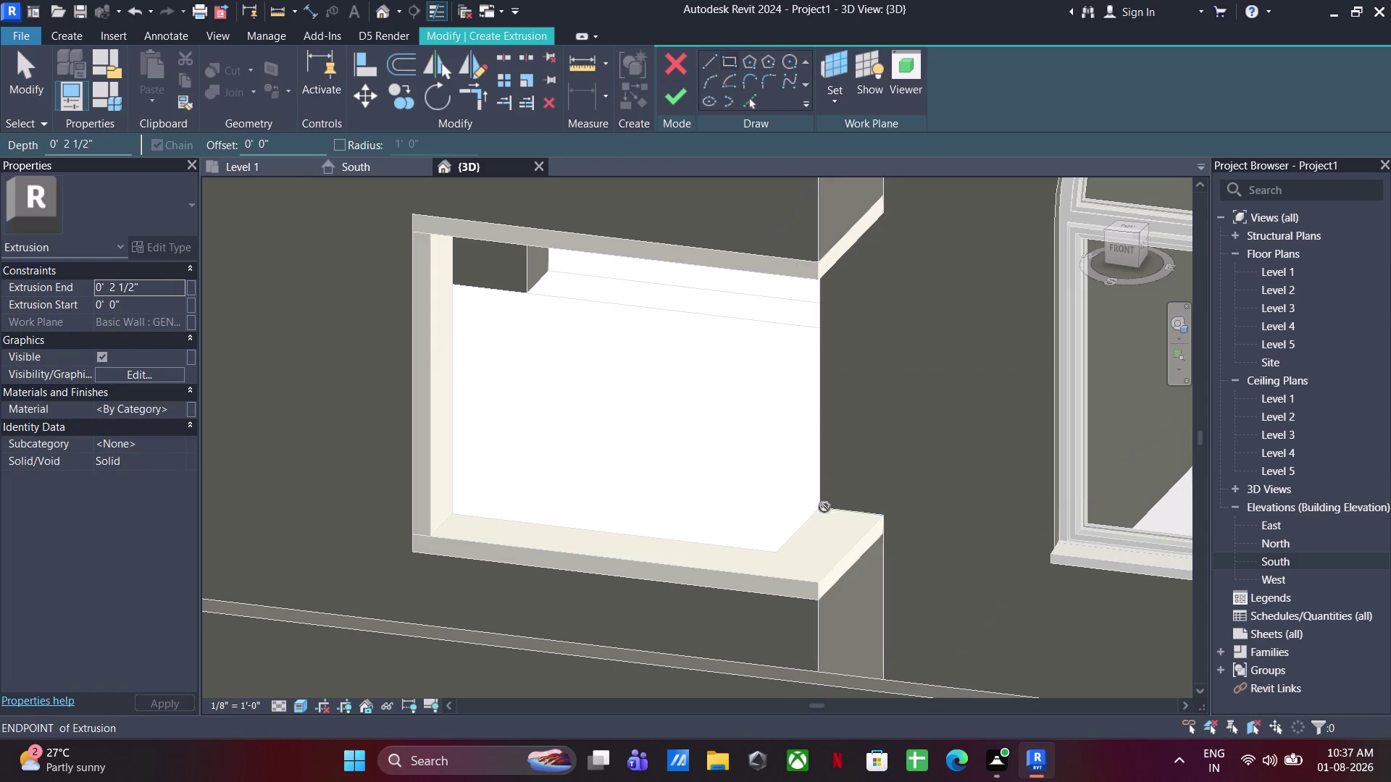
Draw the right jamb outline from the right corner and complete the extrusion.
click(886, 214)
key(Escape)
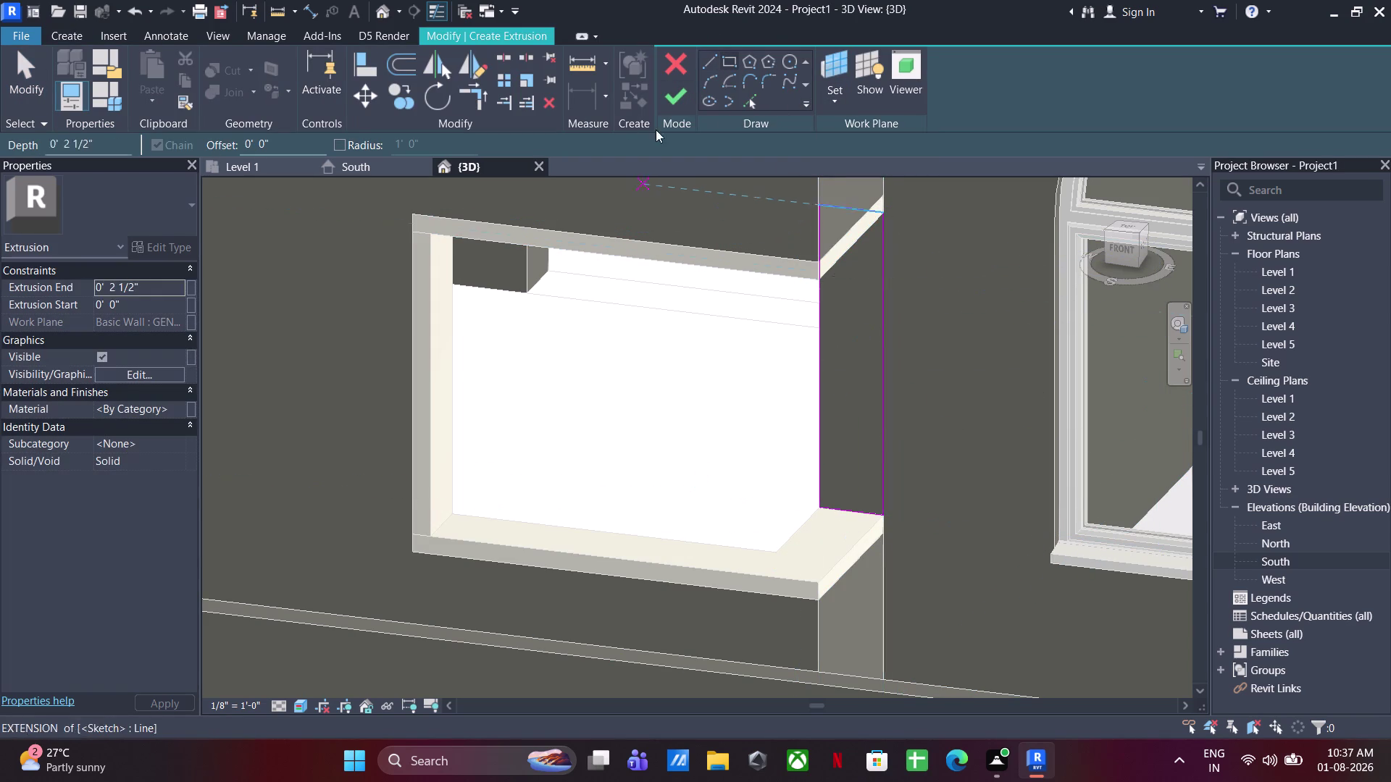
key(Escape)
key(Escape)
click(677, 96)
Select all frame extrusions and finish the model, then cancel the regeneration error.
click(1028, 365)
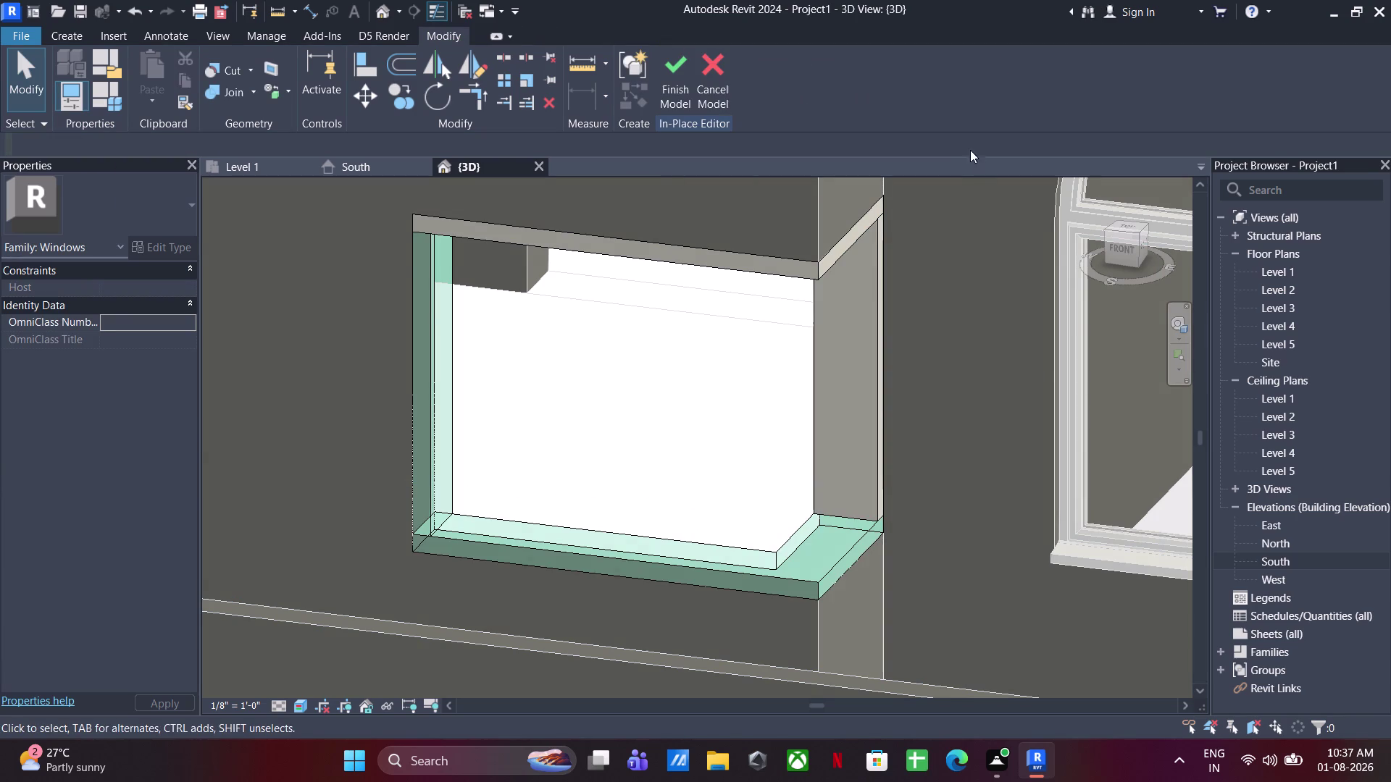
drag(970, 159, 392, 615)
drag(966, 204, 414, 692)
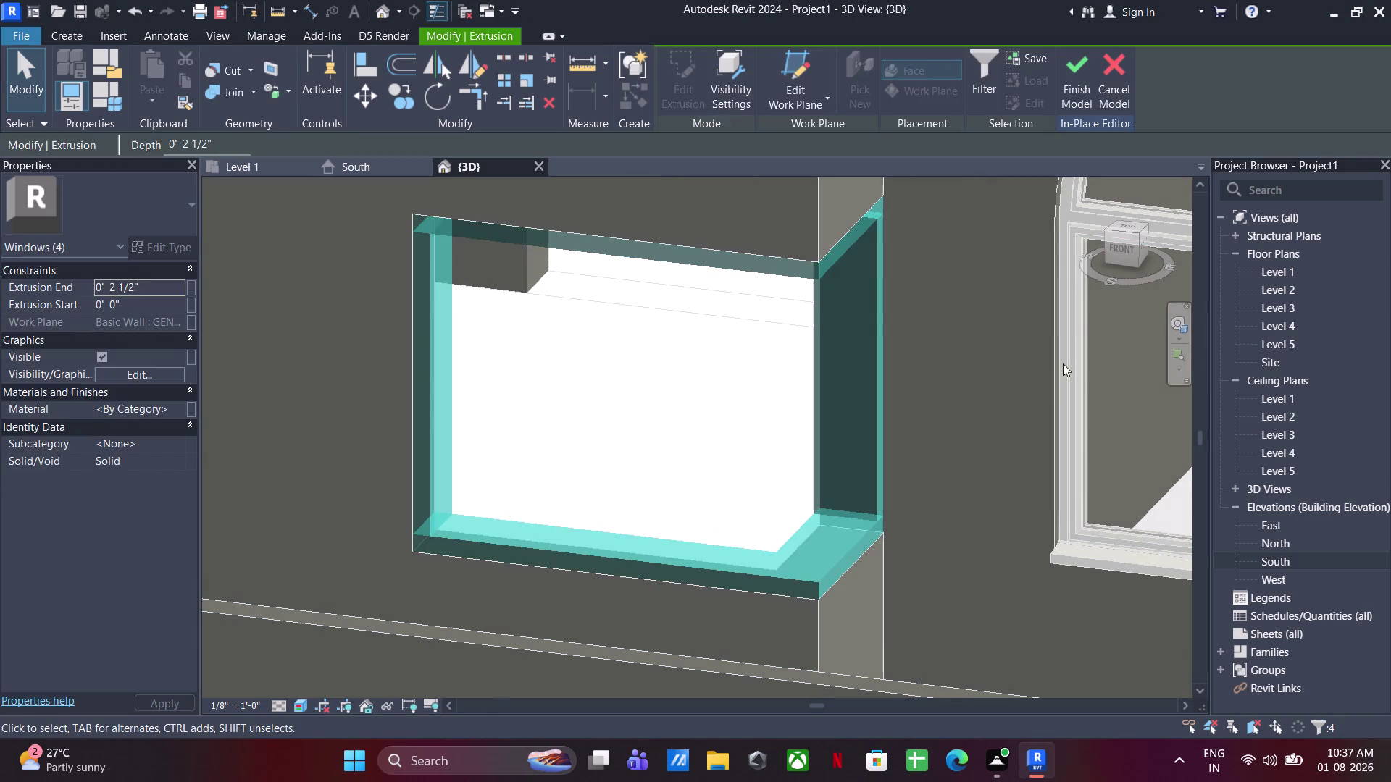
click(1021, 363)
click(686, 65)
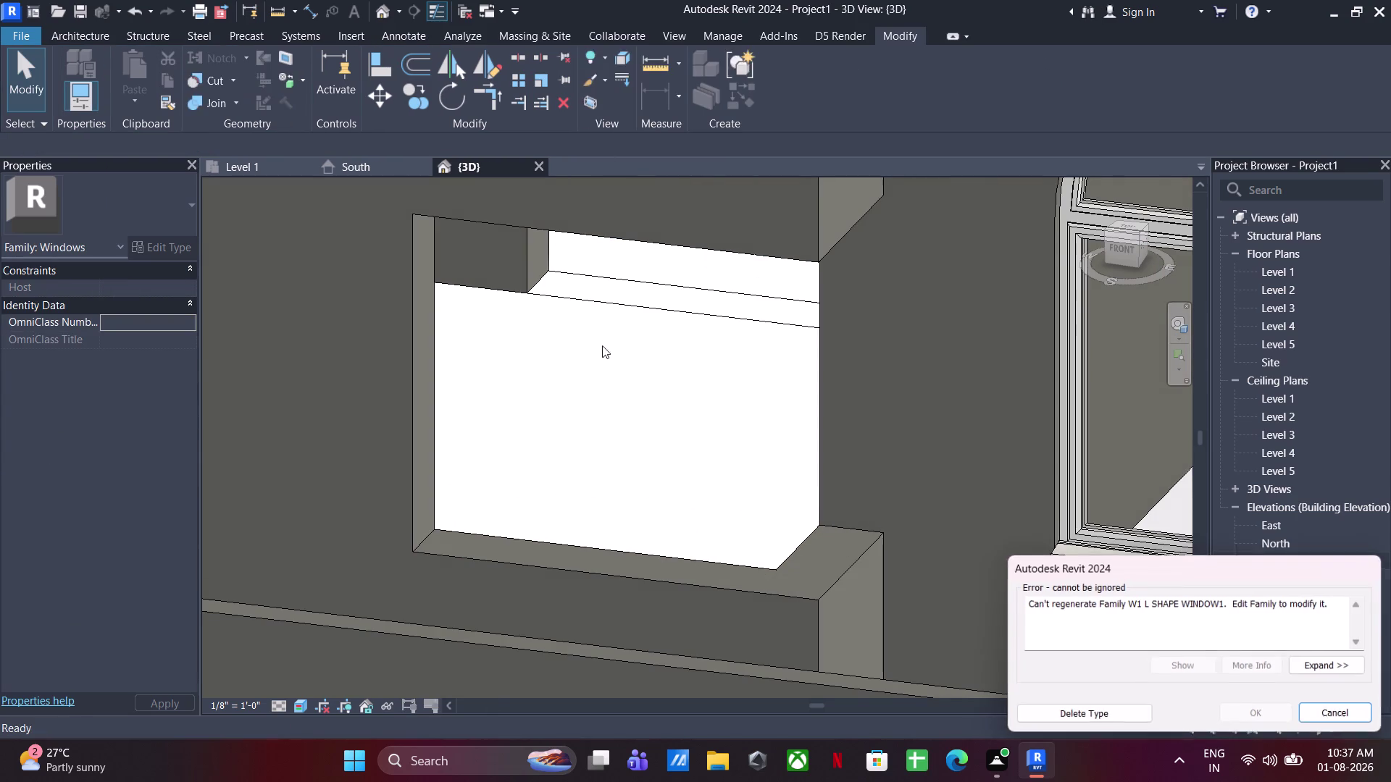
click(1359, 707)
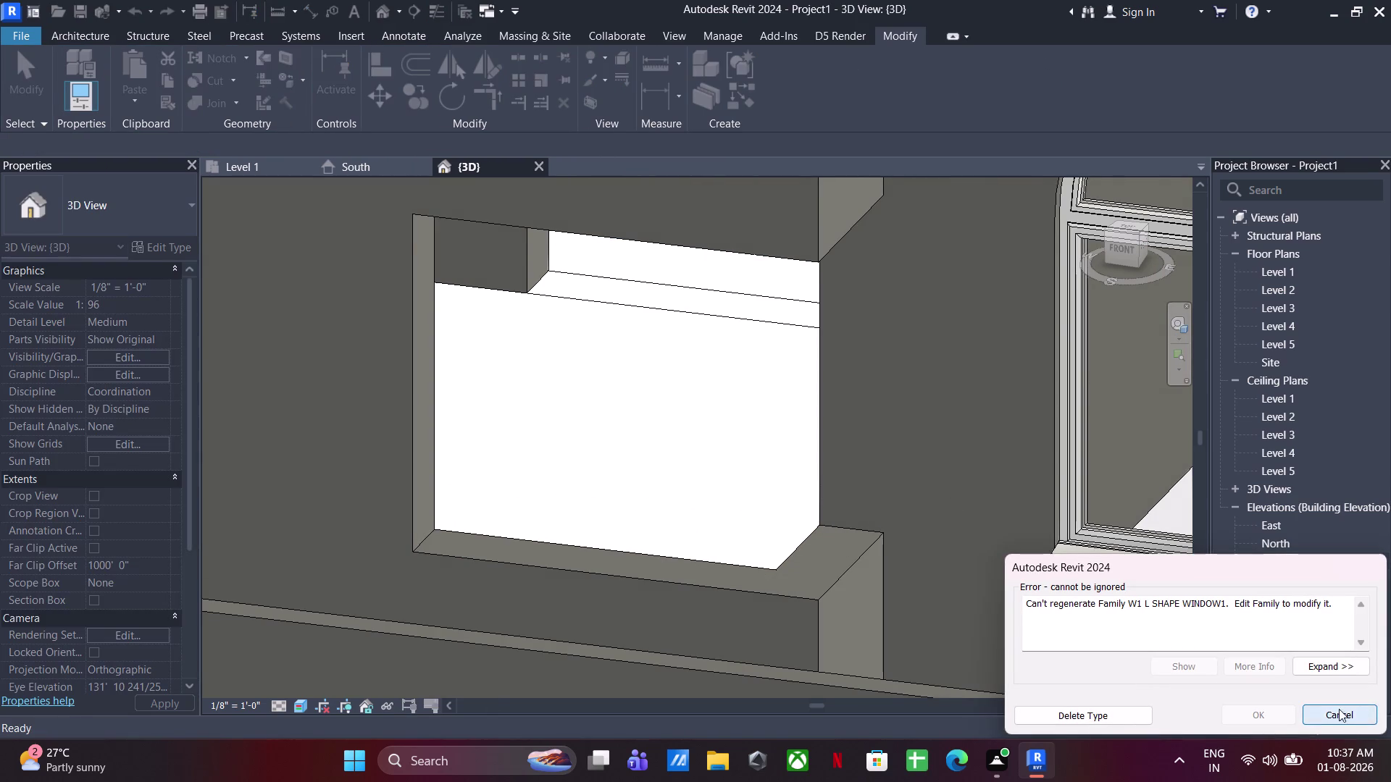
click(872, 440)
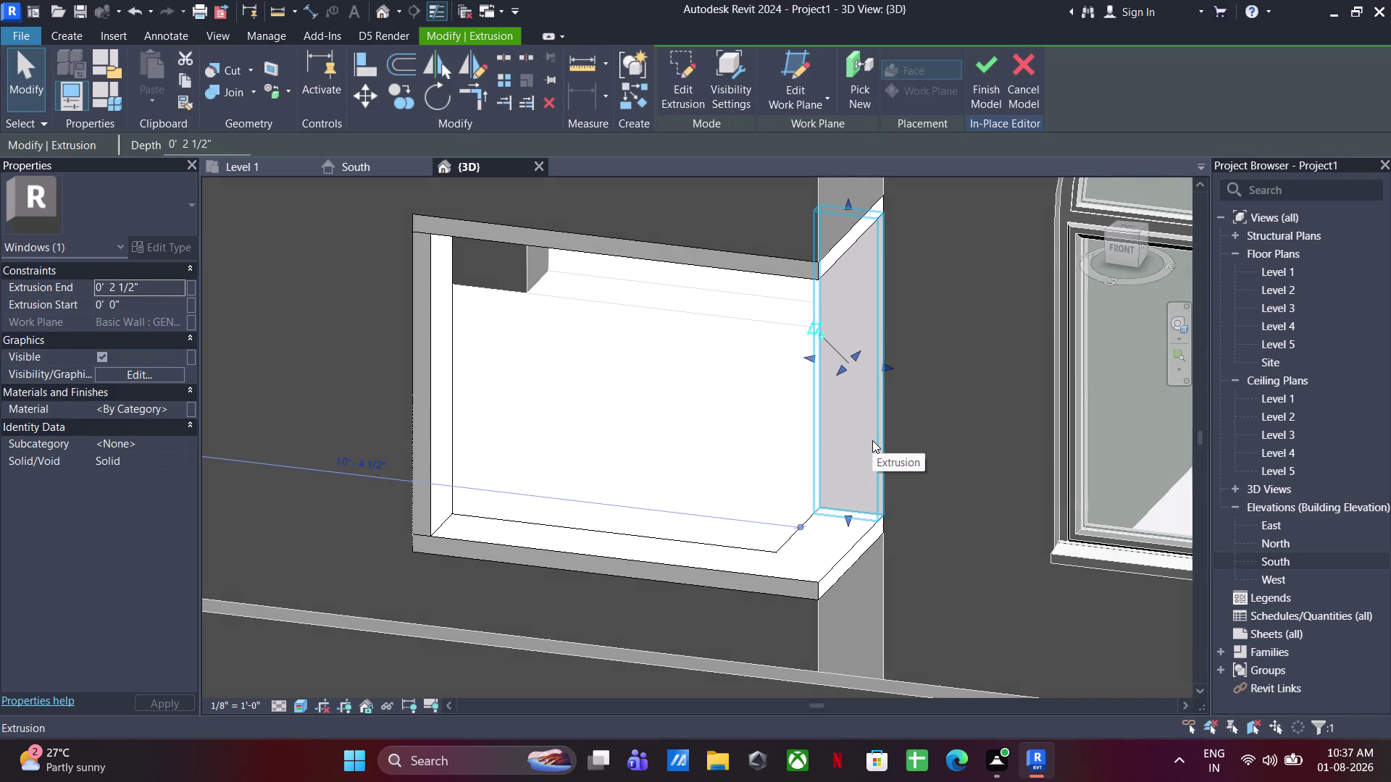
Delete the selected element and orbit around the copied window.
key(Delete)
middle_drag(856, 430, 841, 507)
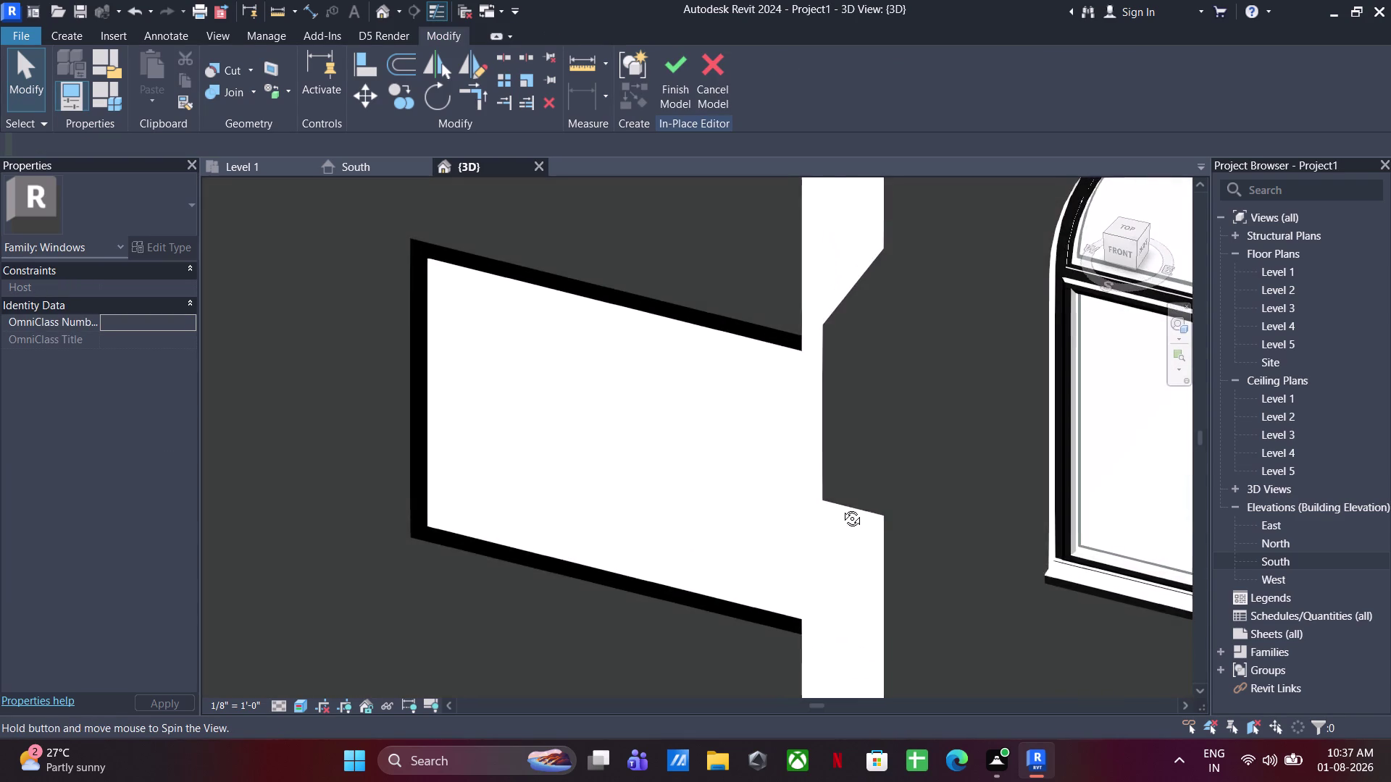
middle_drag(841, 507, 842, 509)
middle_drag(843, 516, 909, 445)
middle_drag(885, 520, 815, 527)
scroll(up, 3)
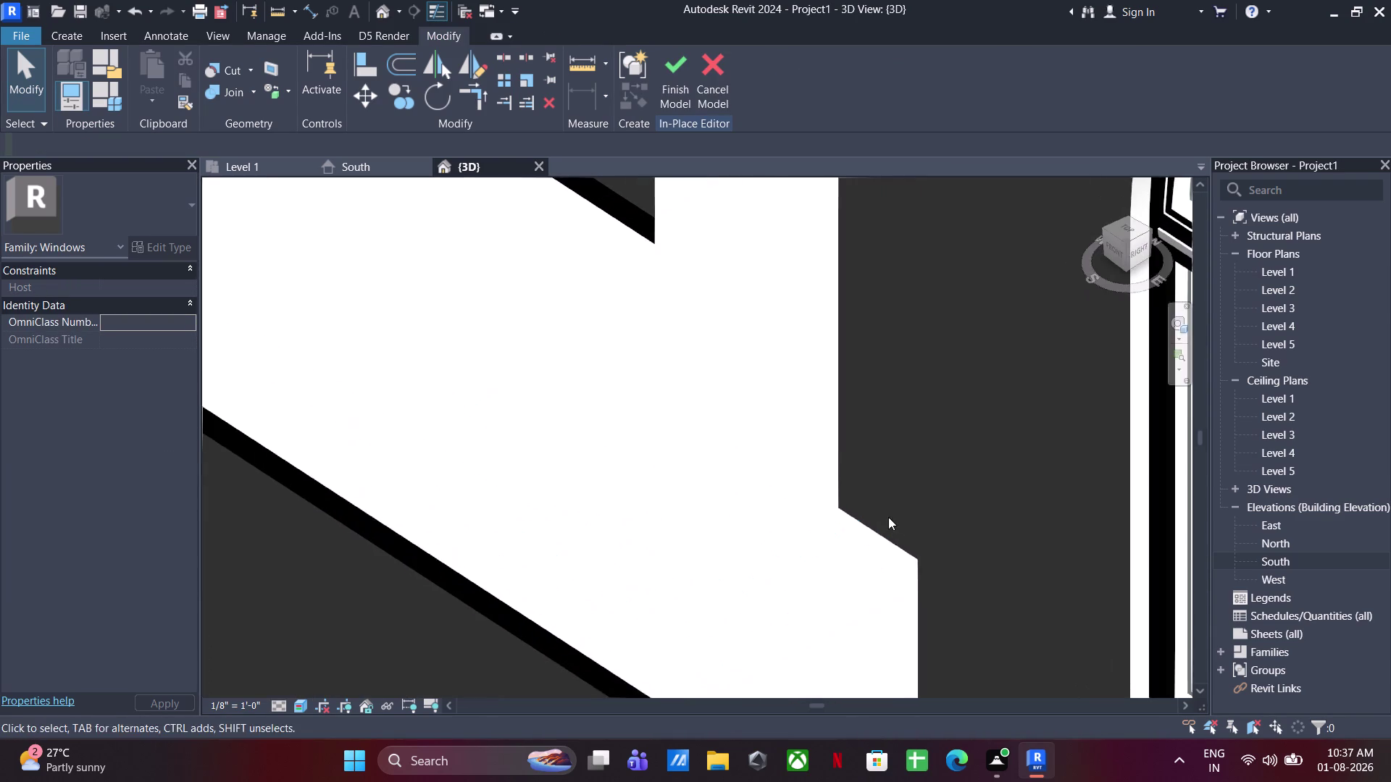
scroll(down, 3)
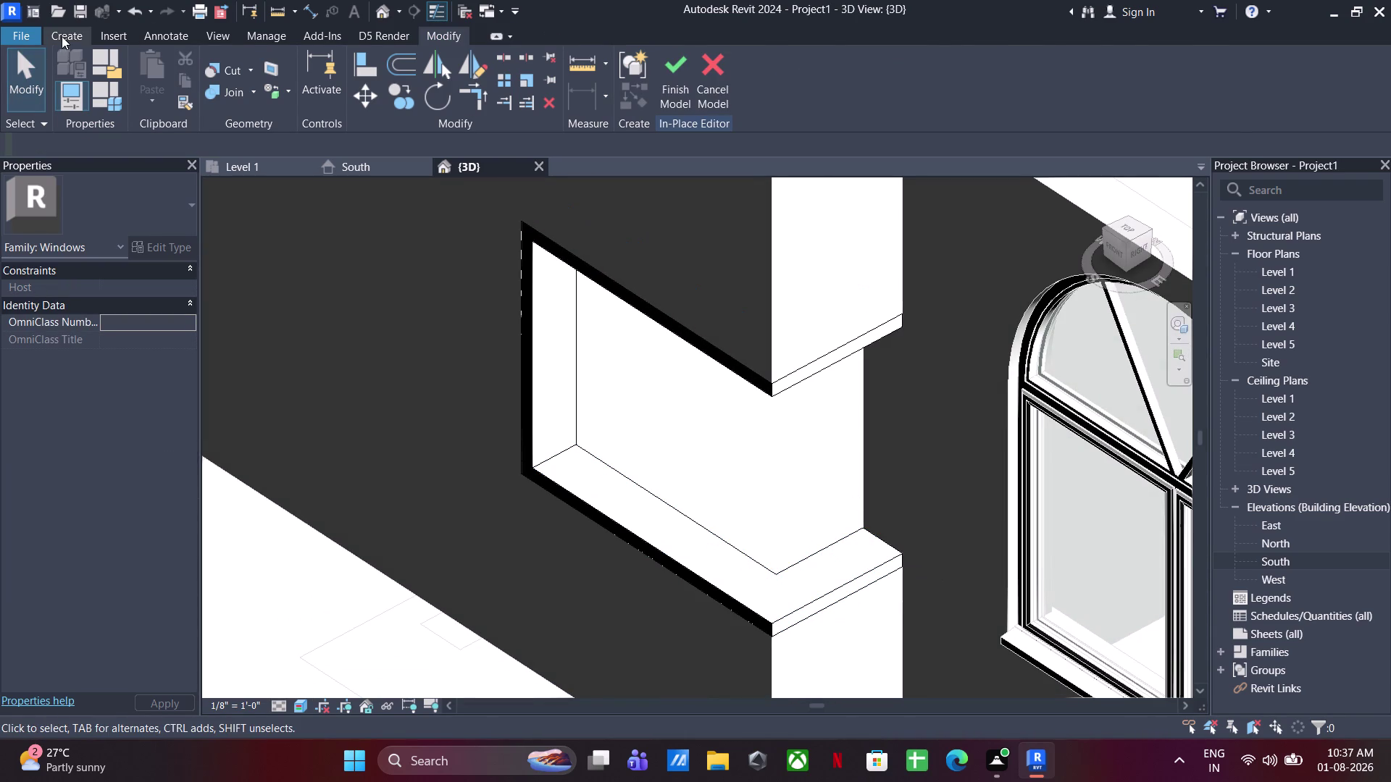
Start a new extrusion on the window's face and sketch its profile lines.
click(61, 36)
click(165, 61)
click(832, 104)
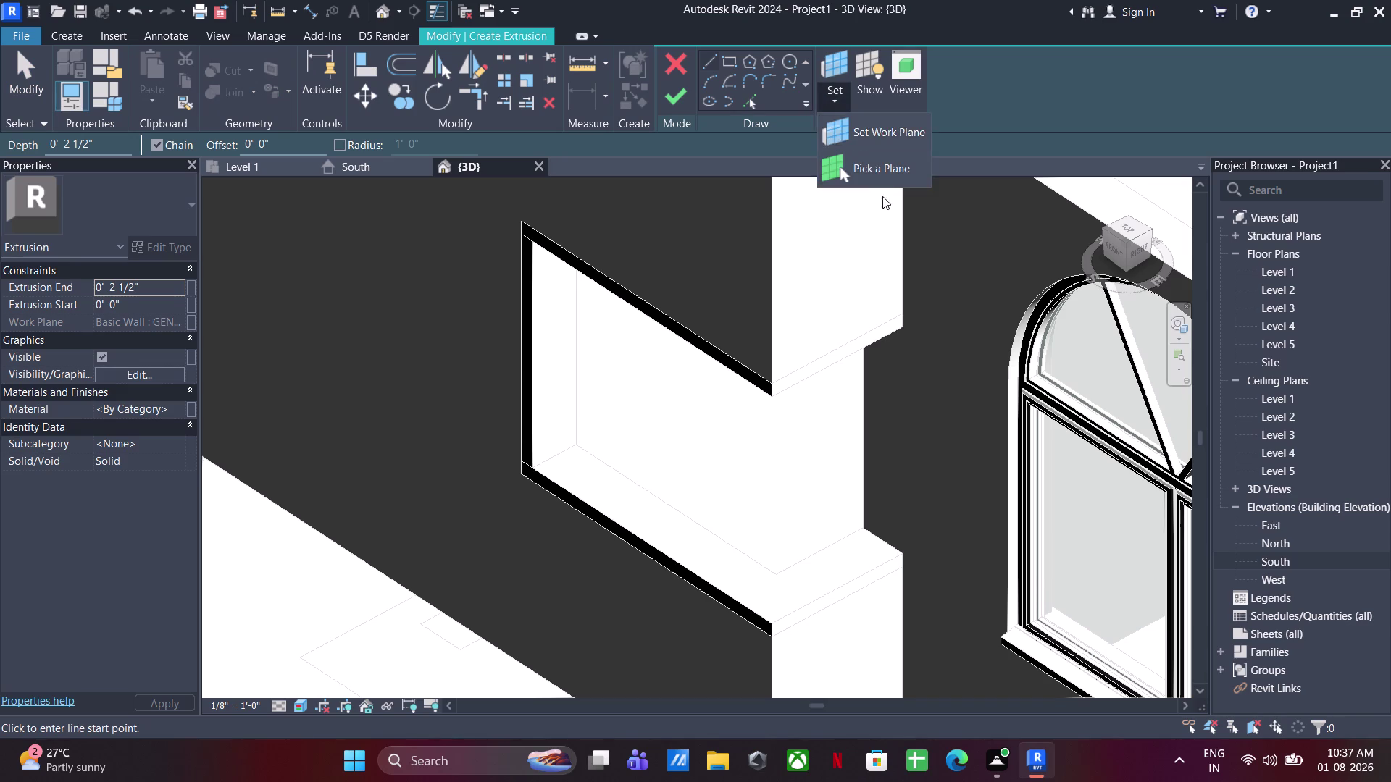
click(879, 167)
click(877, 563)
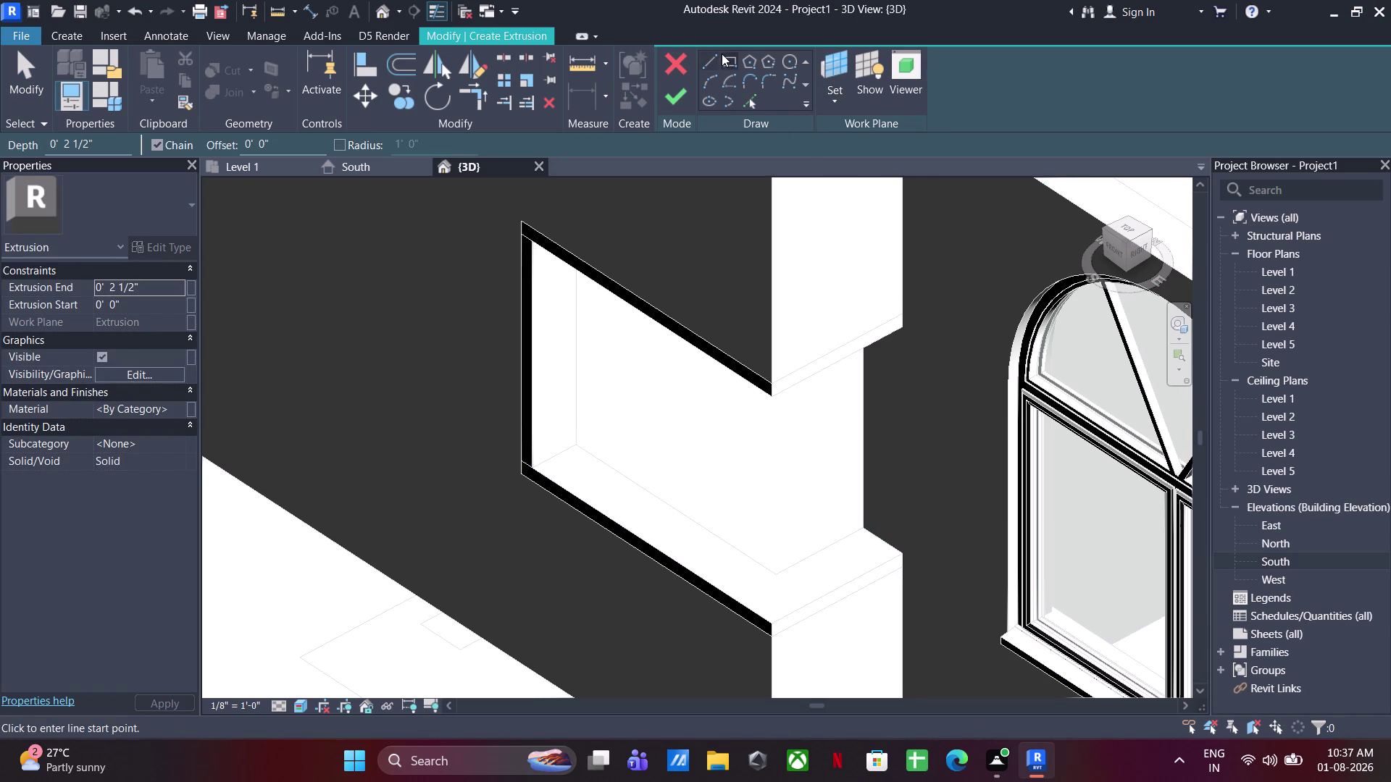
click(722, 53)
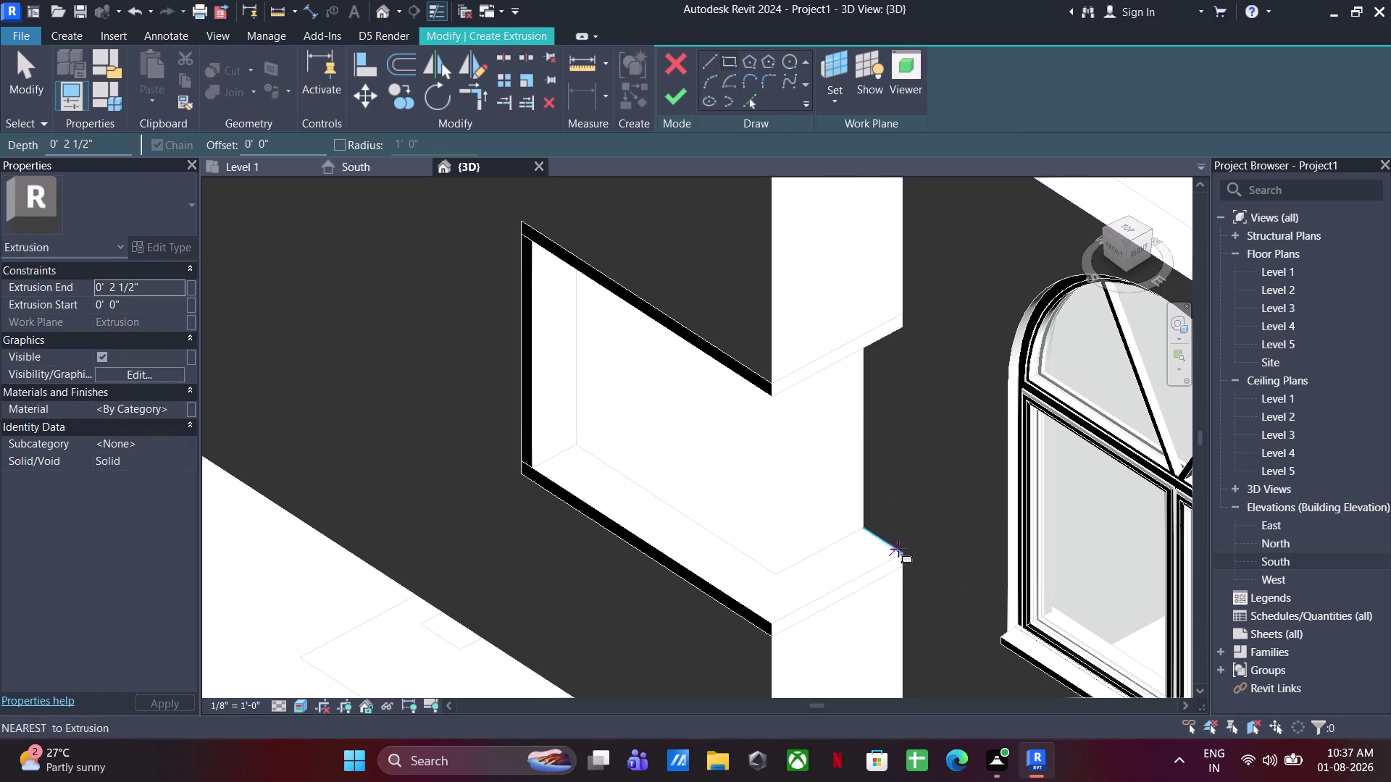
click(902, 552)
click(826, 551)
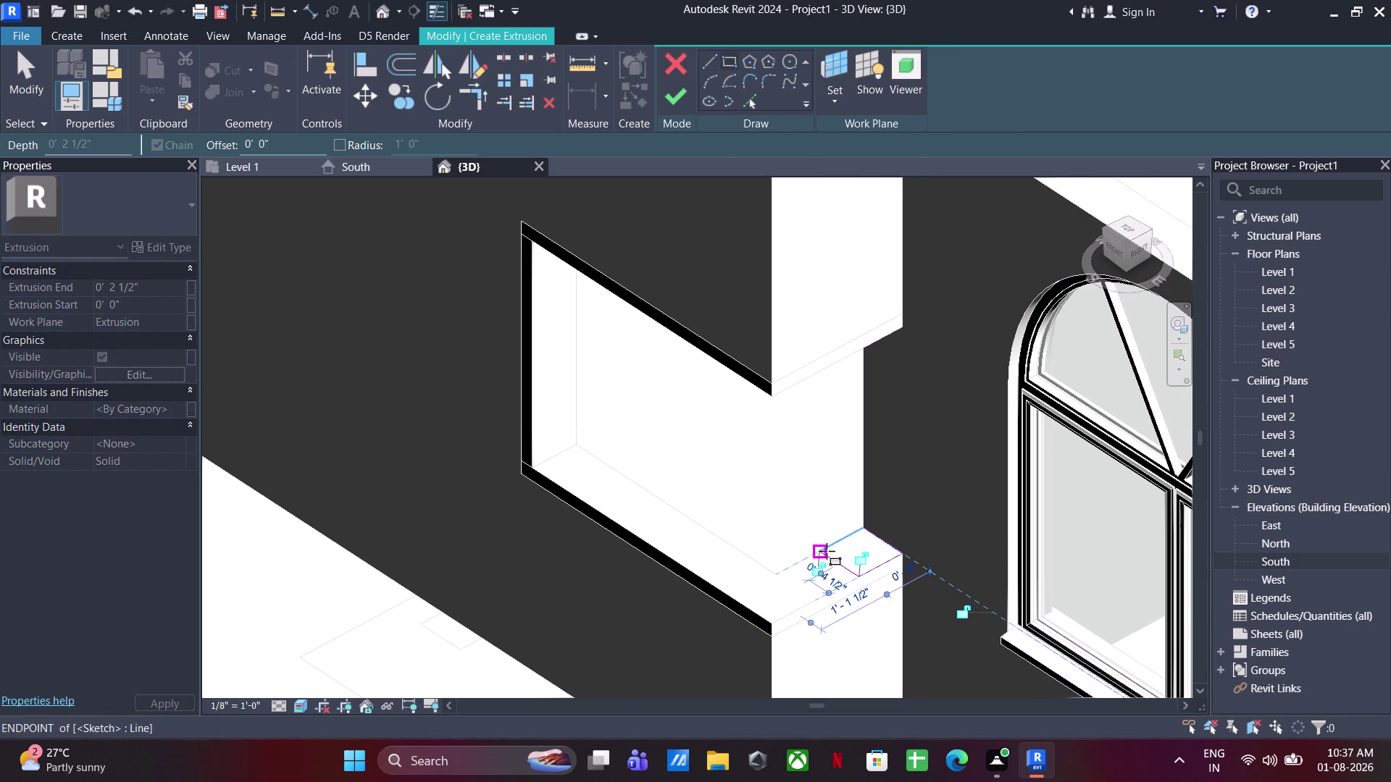
scroll(up, 3)
key(Escape)
key(Escape)
Change the sketched profile line's length to 2.5".
click(836, 561)
click(959, 579)
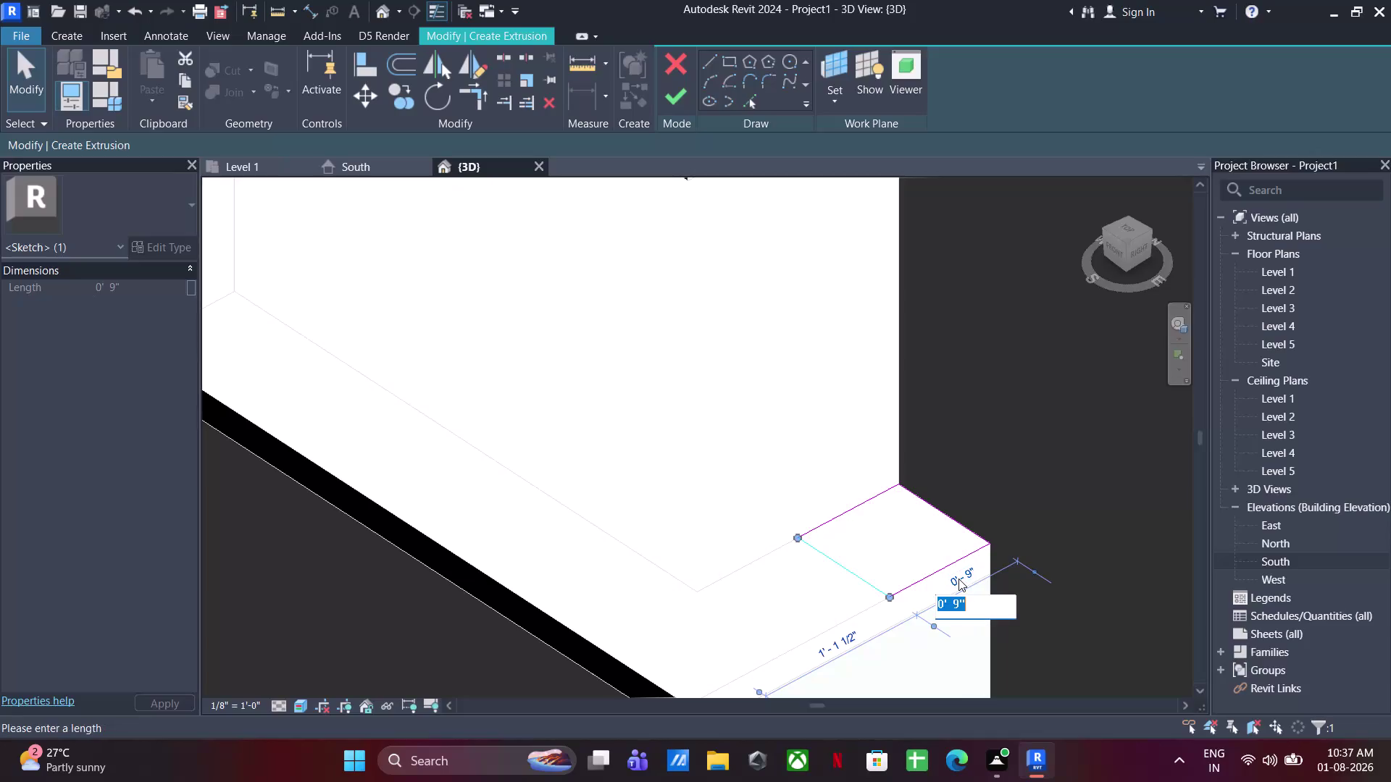
text(23)
key(BackSpace)
text(.5)
text(")
key(Return)
click(922, 396)
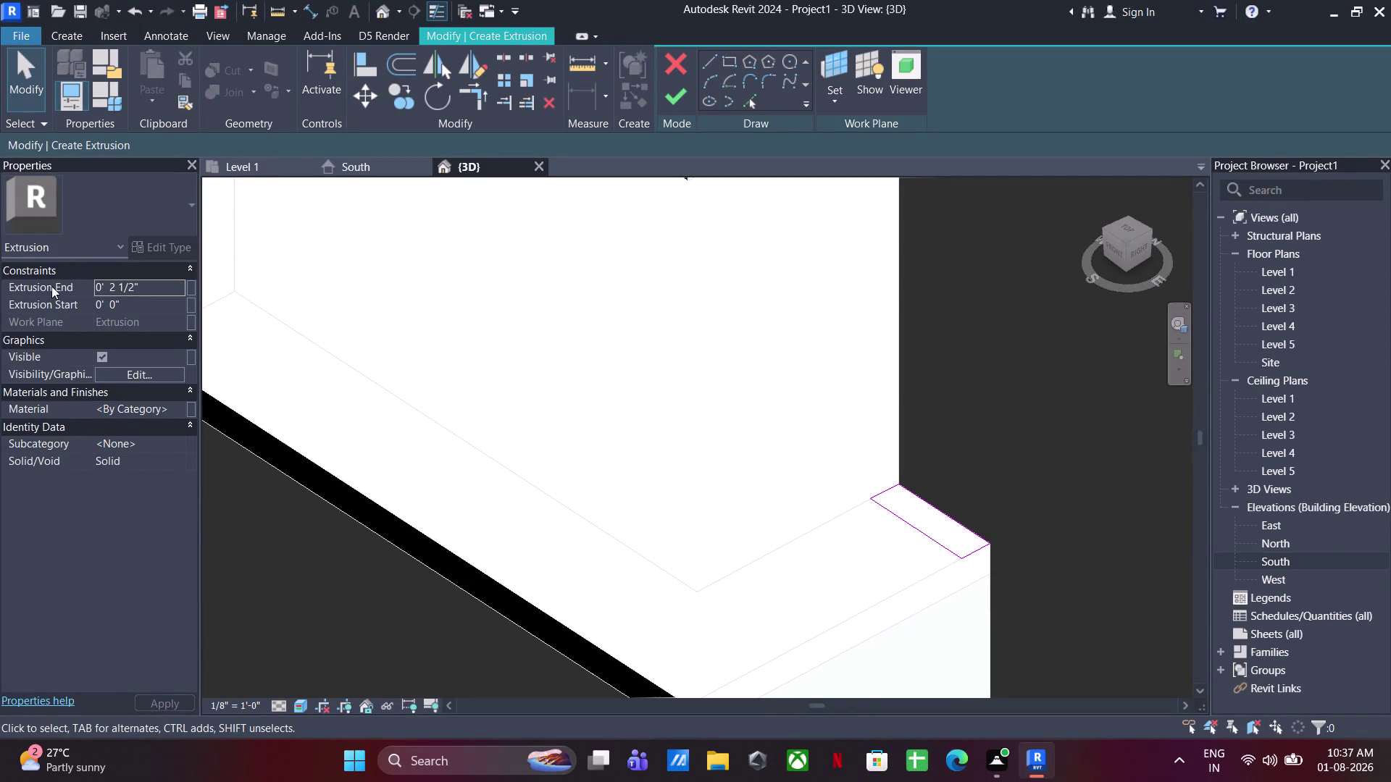
Set Extrusion End to 3' 8", apply it, and finish the in-place model.
click(164, 284)
text(3)
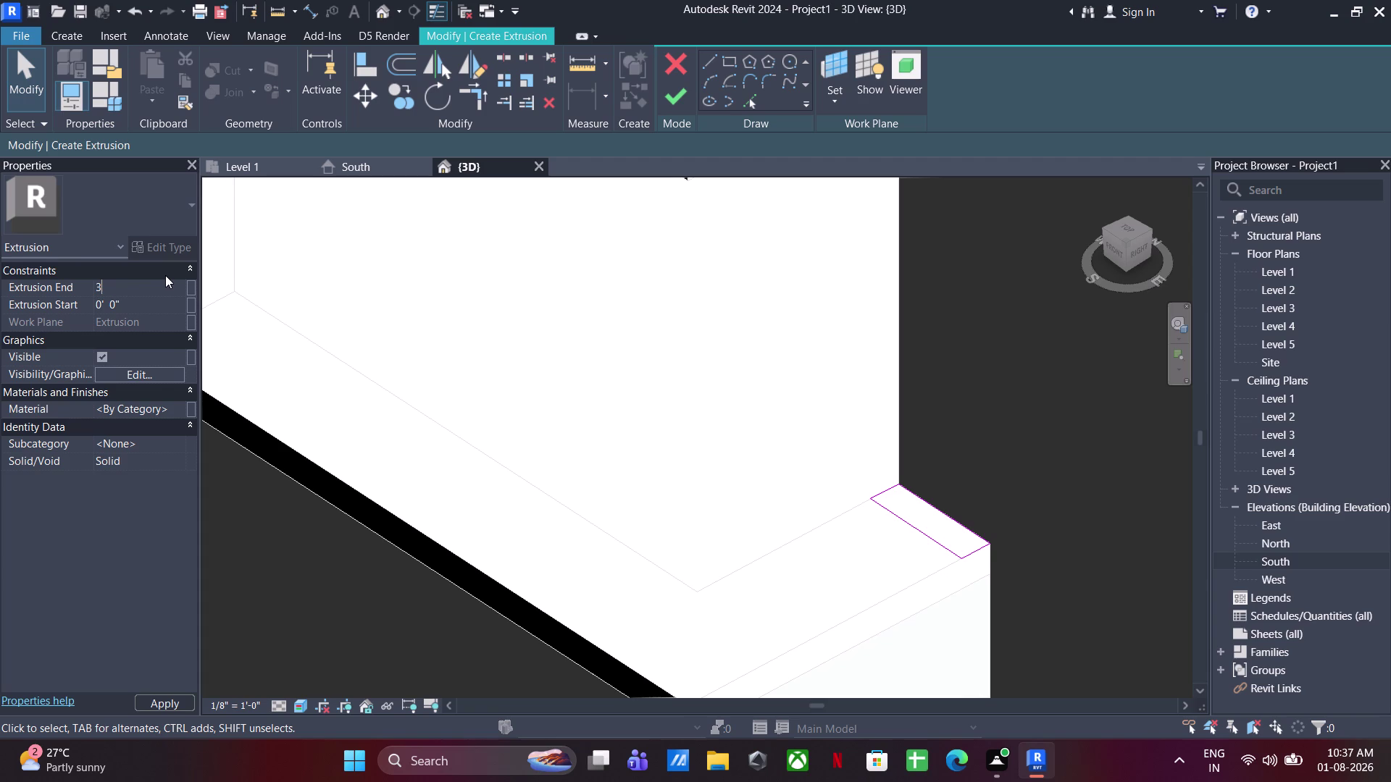
text('8")
key(Return)
click(683, 96)
scroll(down, 3)
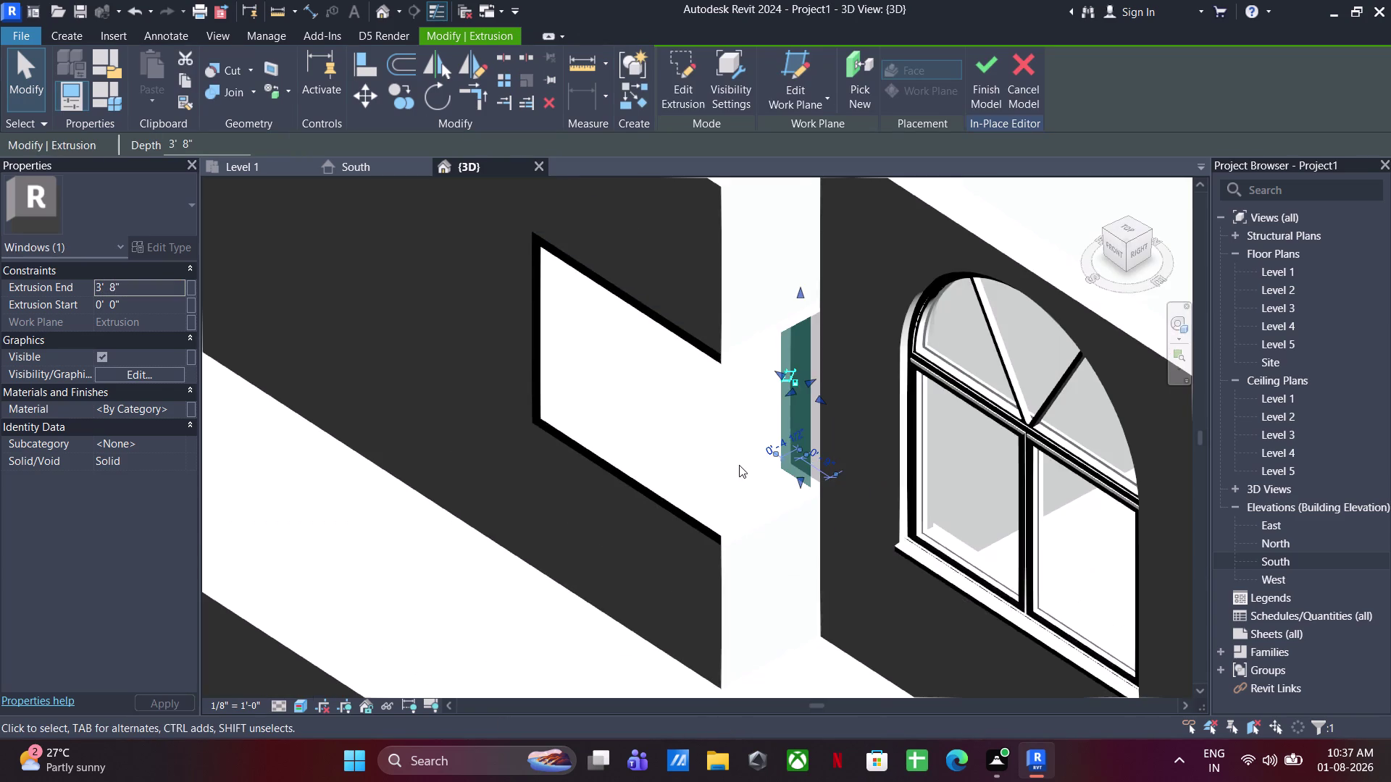
click(881, 283)
click(685, 70)
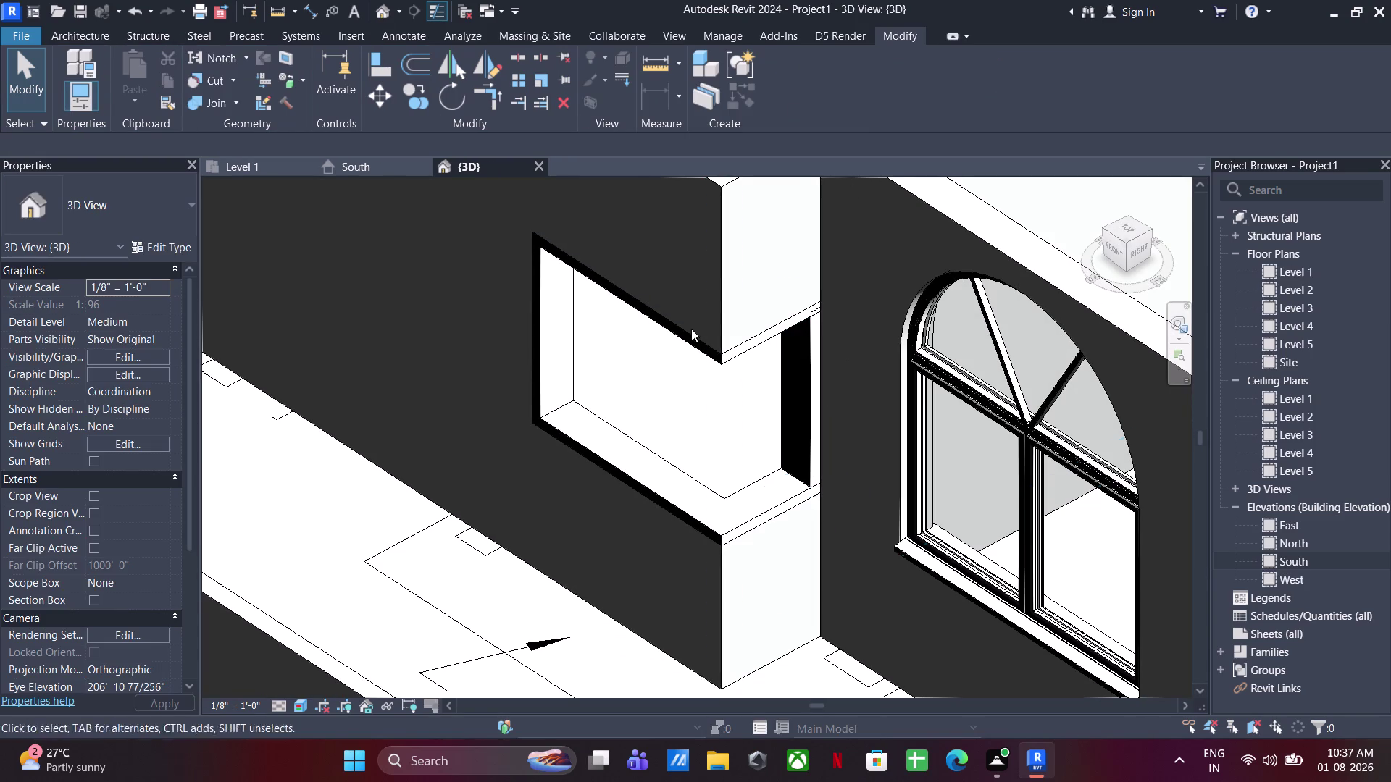
Reopen the L-shaped window in place and give its four frame extrusions Door - Frame/Mullion material.
click(812, 405)
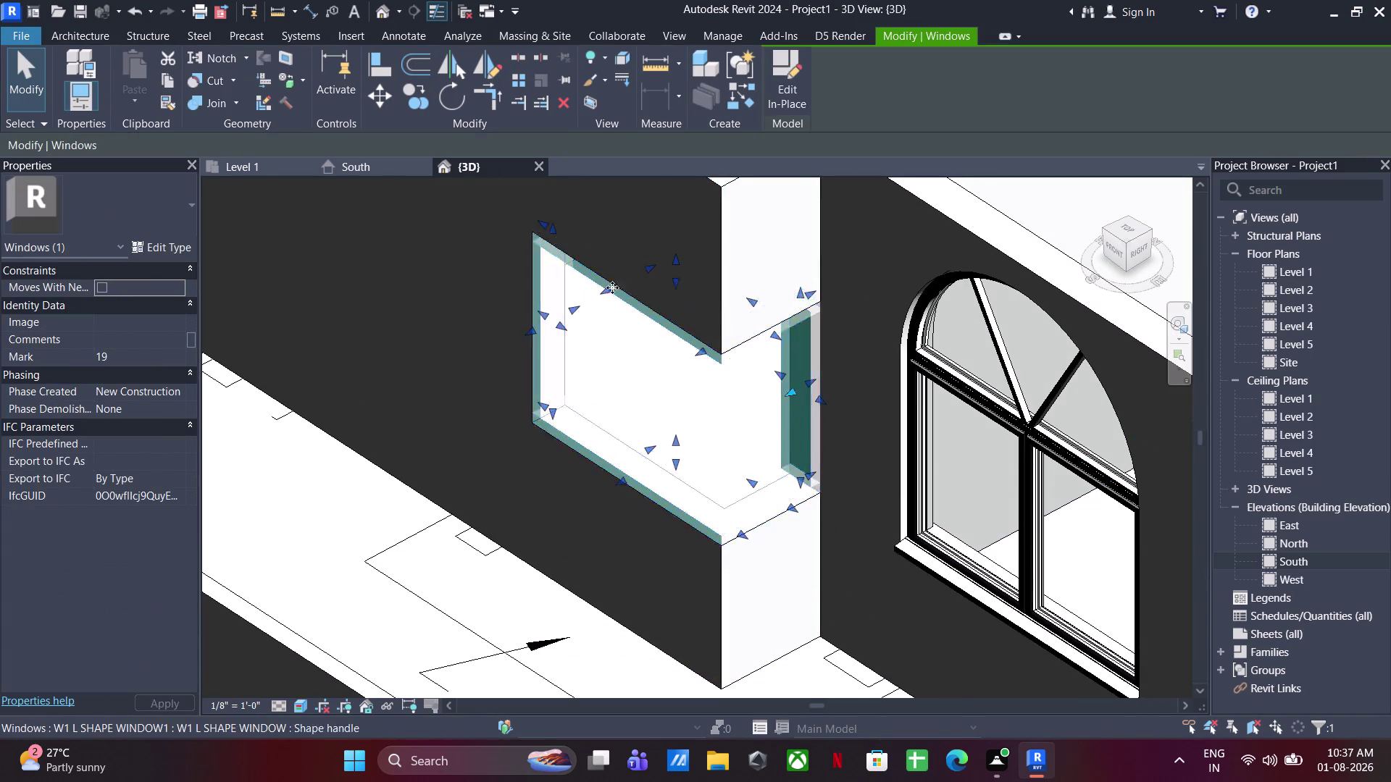
click(793, 76)
drag(853, 221, 424, 561)
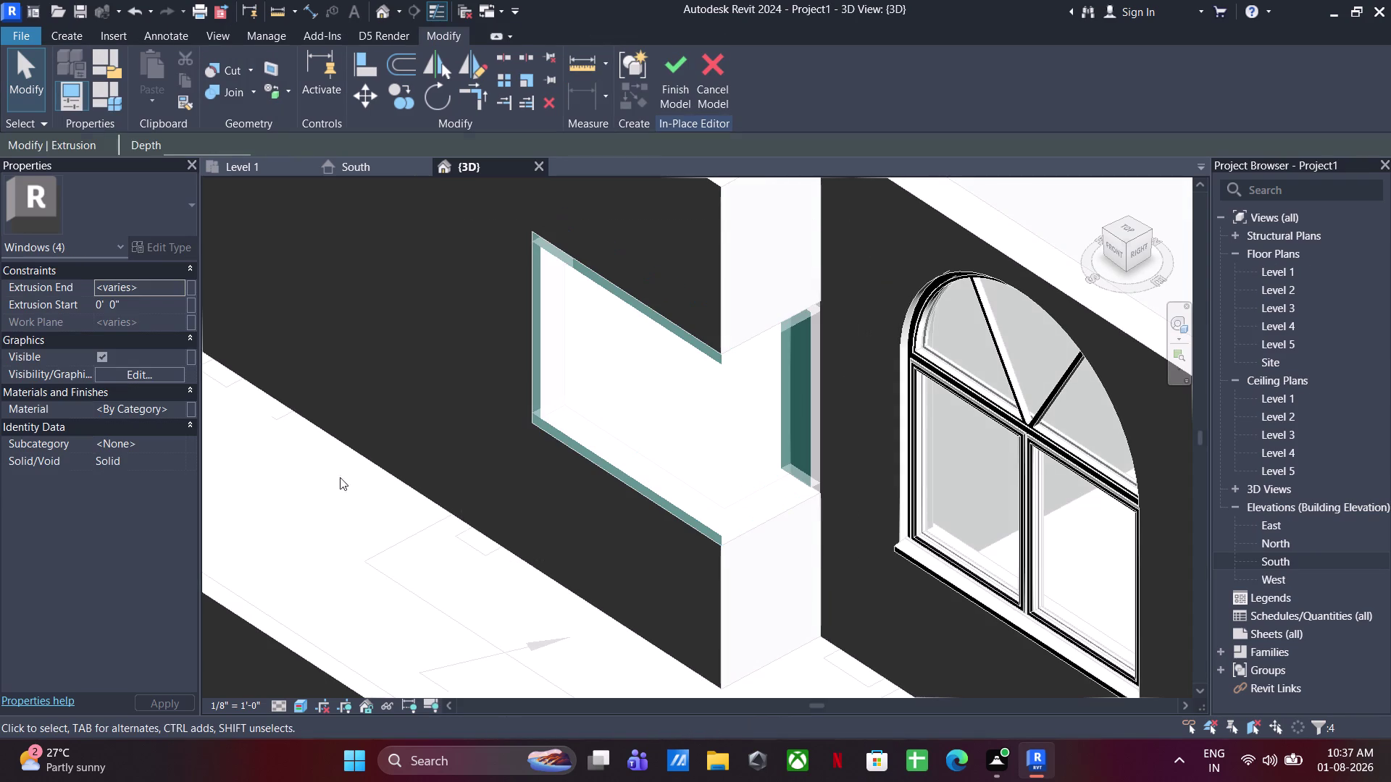
click(179, 407)
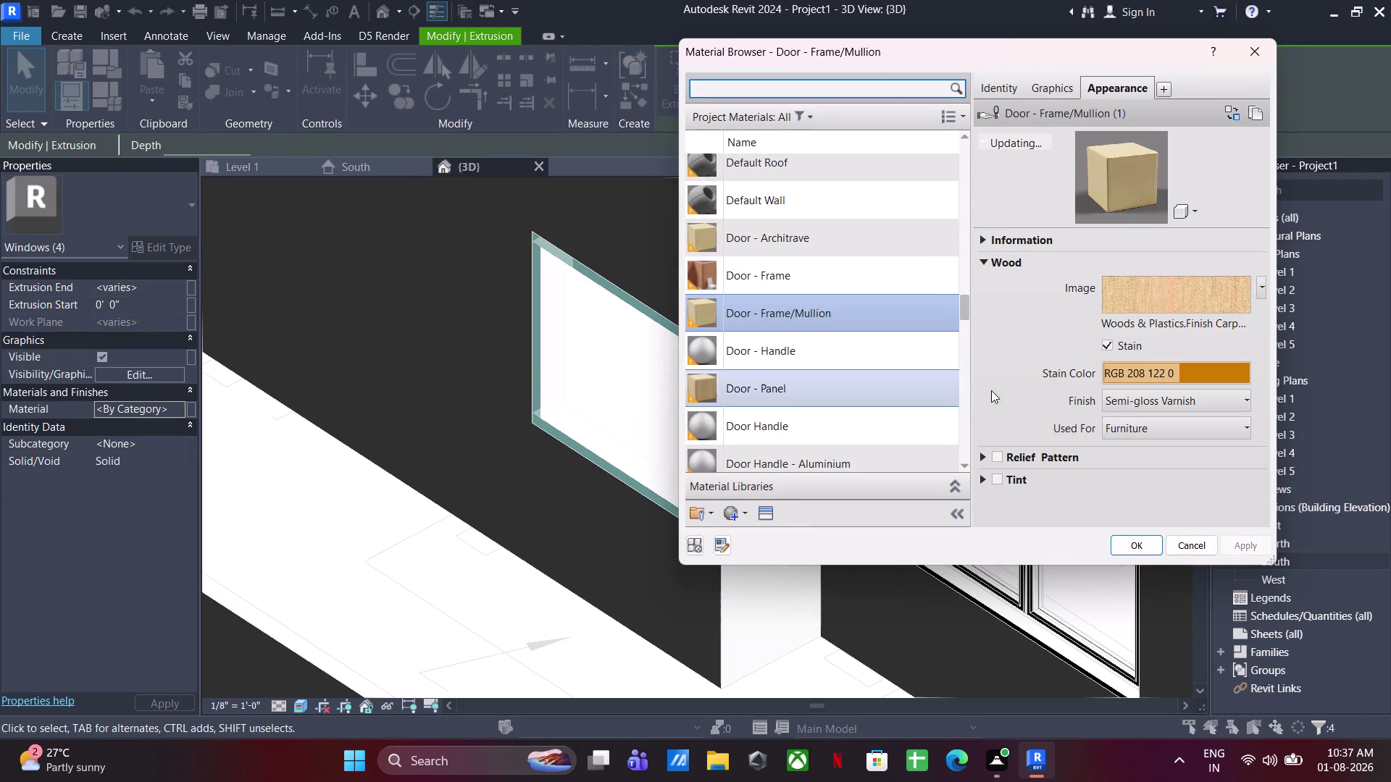
click(1139, 551)
scroll(down, 3)
click(851, 529)
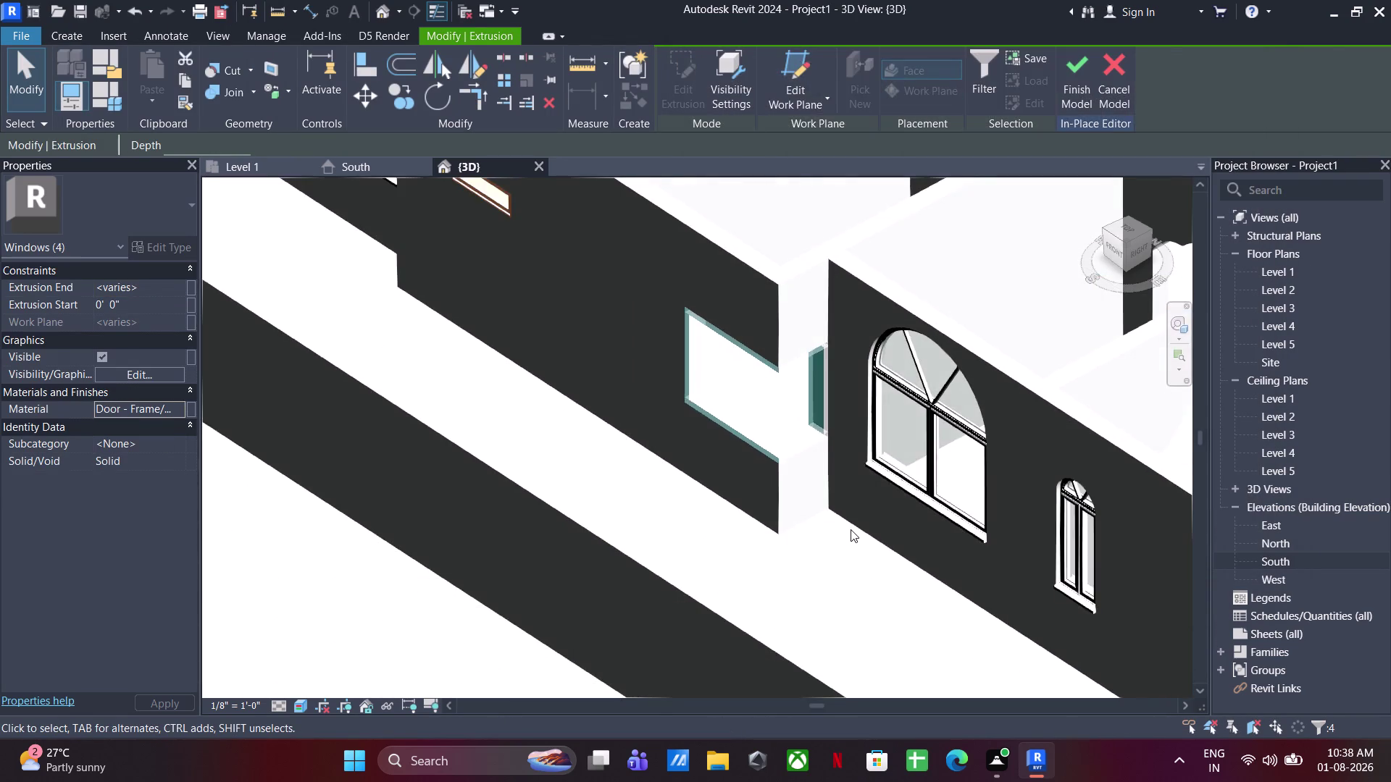
middle_drag(777, 535, 964, 668)
scroll(down, 3)
Orbit in to look down on the wooden window frame's bottom sill.
middle_drag(784, 545, 714, 356)
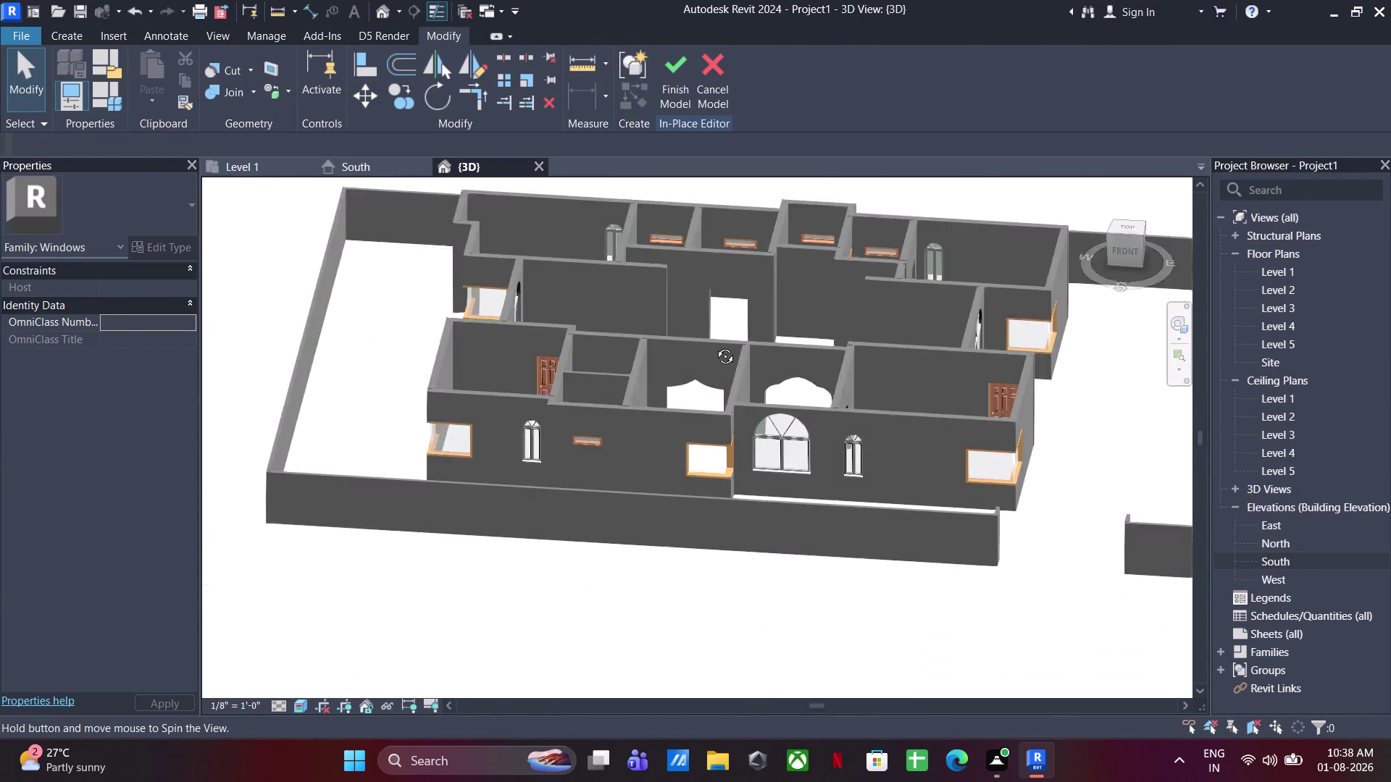
middle_drag(714, 356, 701, 271)
scroll(up, 3)
middle_drag(721, 453, 670, 476)
scroll(up, 3)
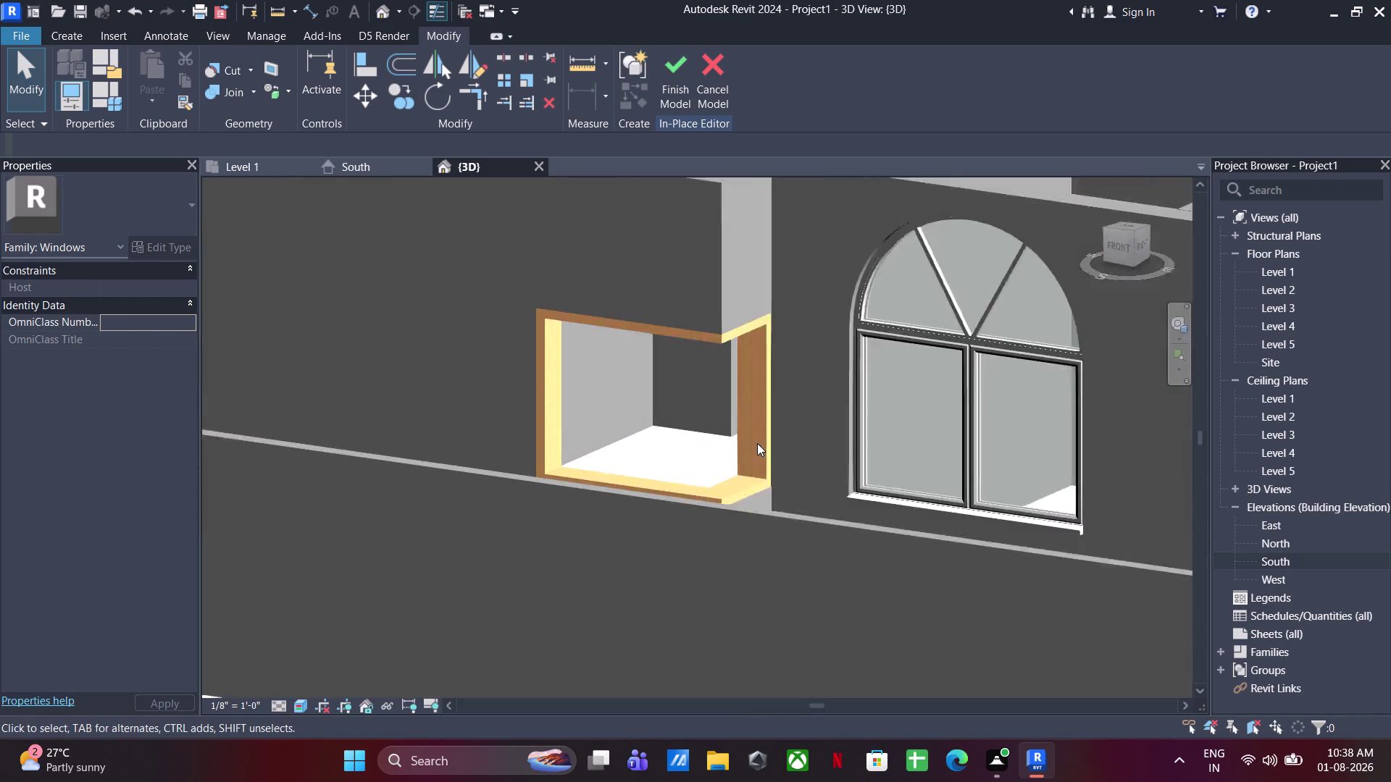
scroll(up, 3)
click(708, 533)
scroll(down, 3)
middle_drag(795, 491, 721, 594)
middle_drag(729, 594, 820, 525)
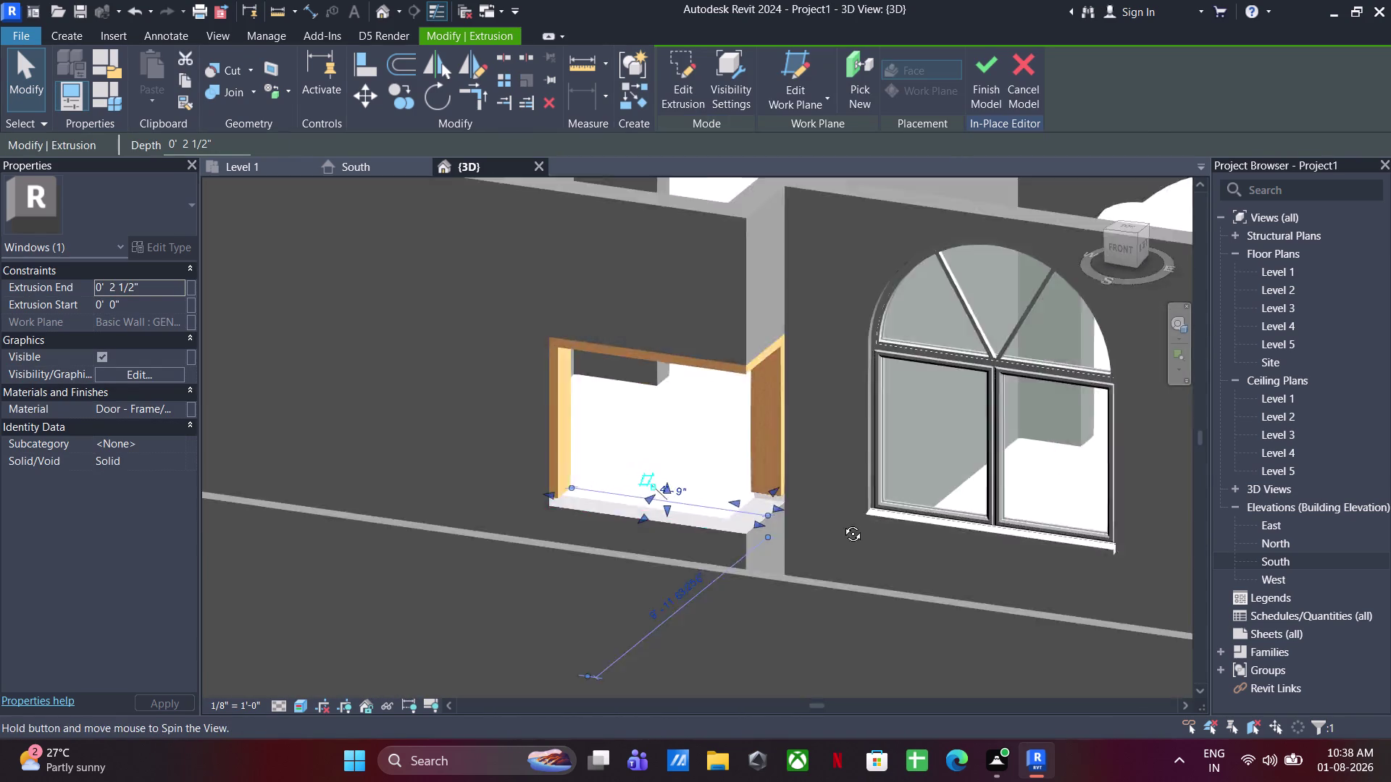
middle_drag(820, 525, 919, 539)
scroll(up, 3)
middle_drag(847, 557, 904, 669)
click(838, 636)
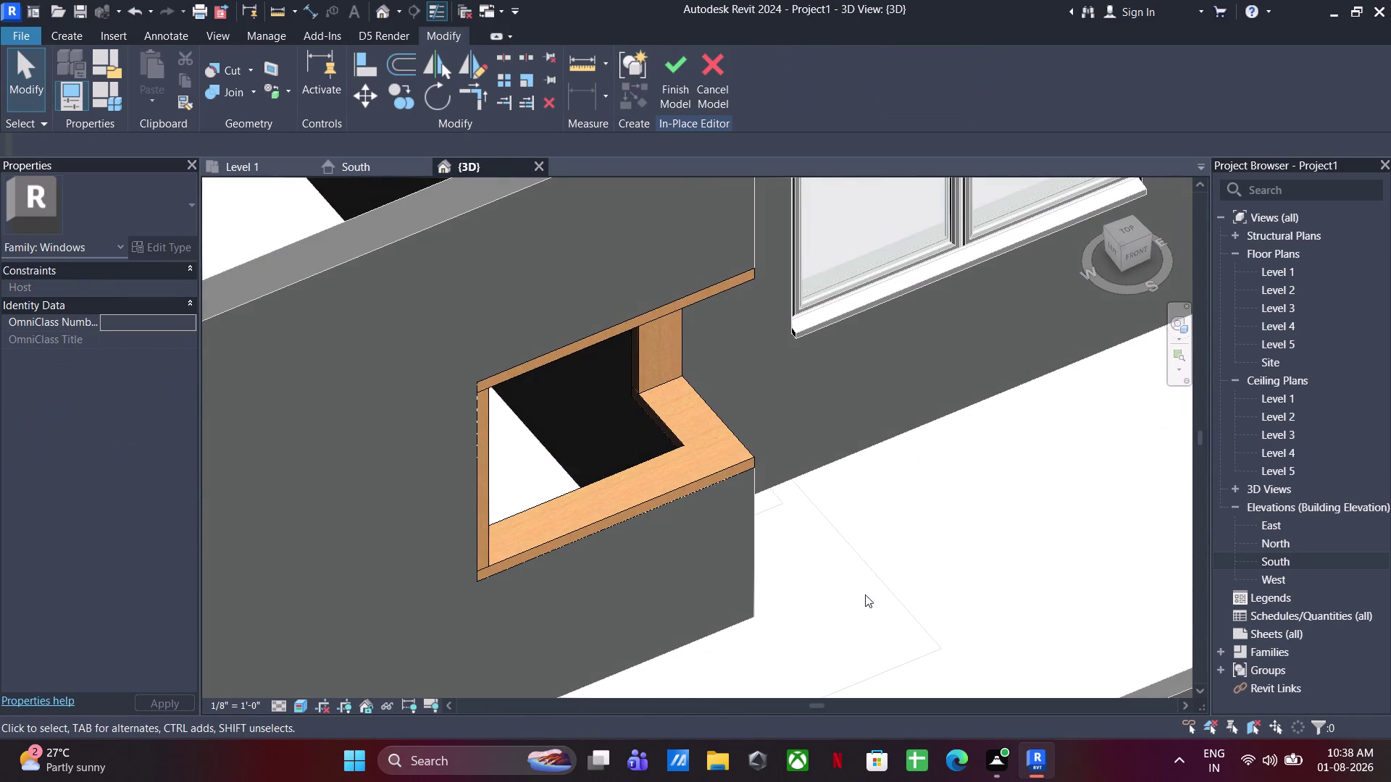
Start a new extrusion sketched on the wall and draw a first profile line.
click(70, 28)
click(174, 92)
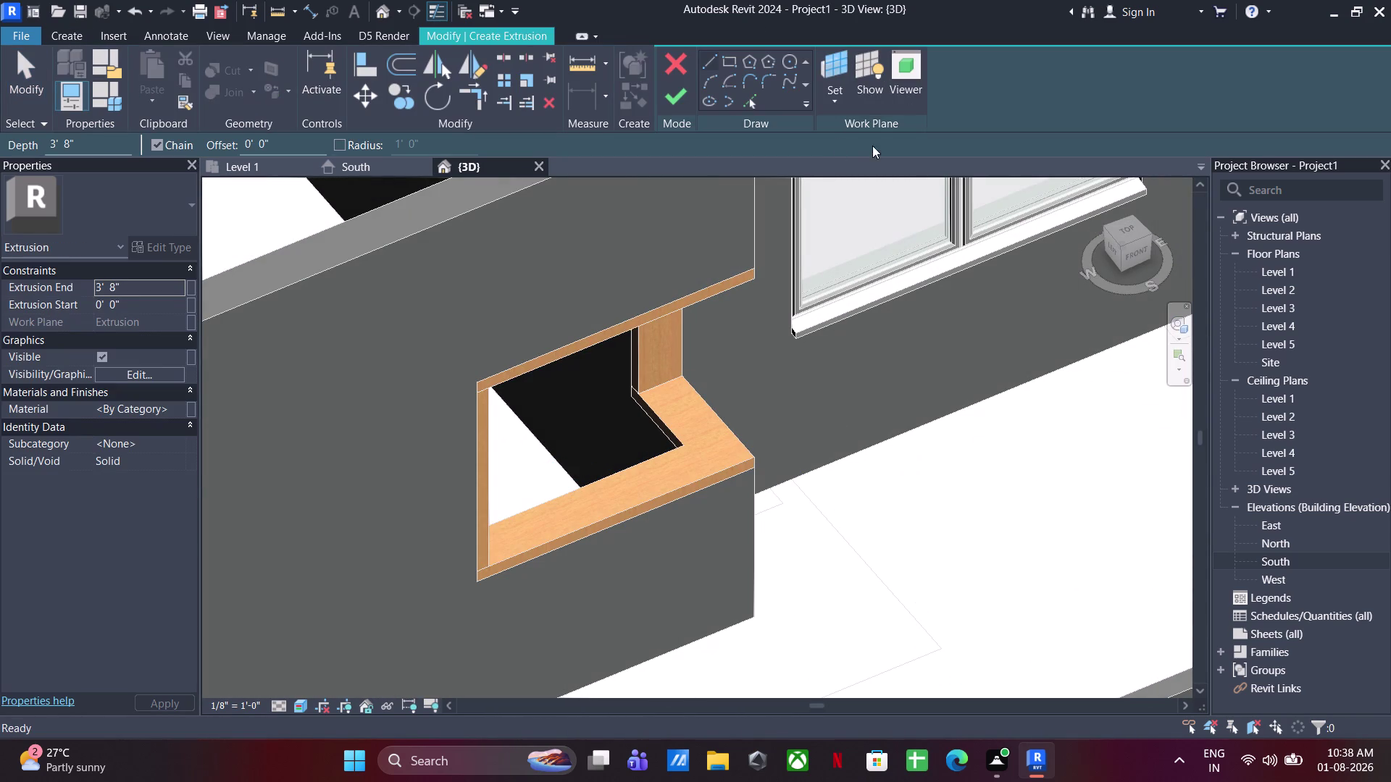
click(842, 94)
click(861, 153)
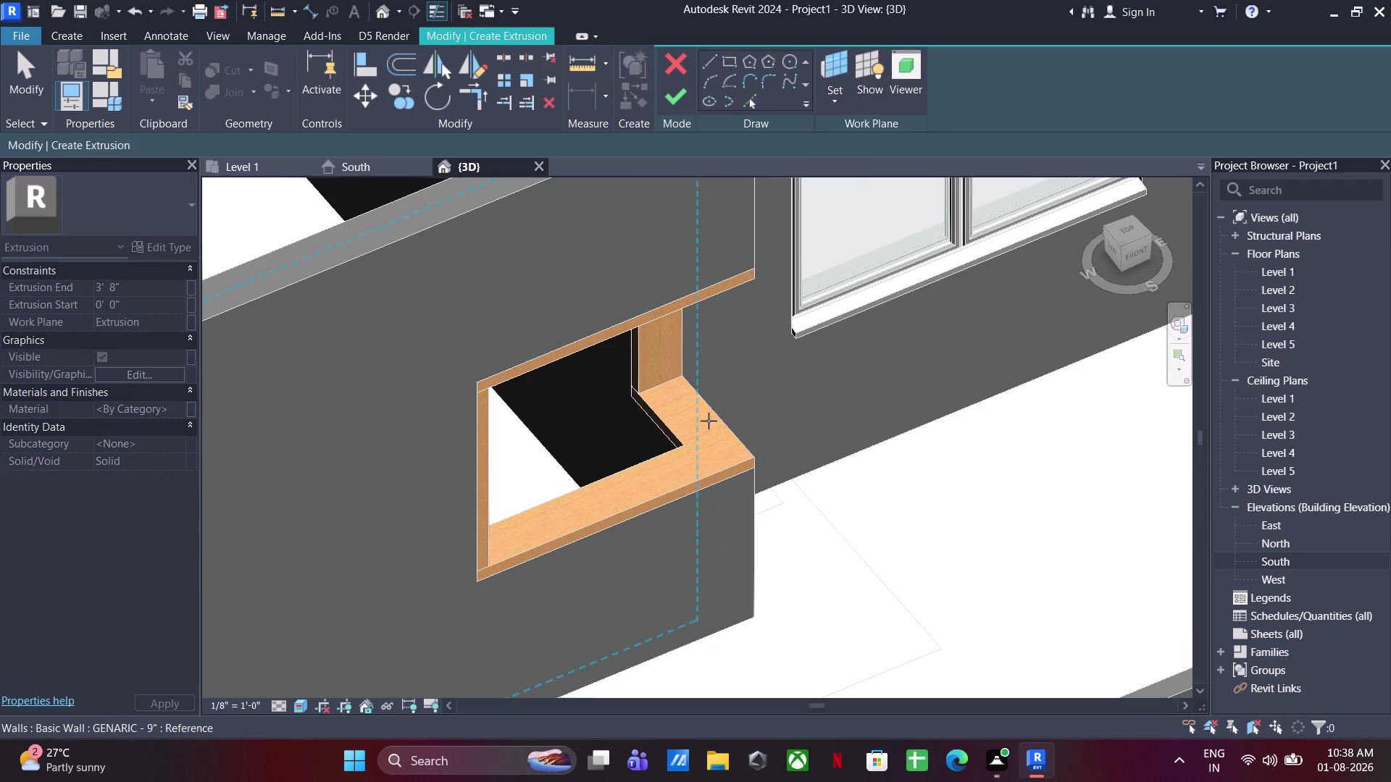
click(713, 411)
click(716, 59)
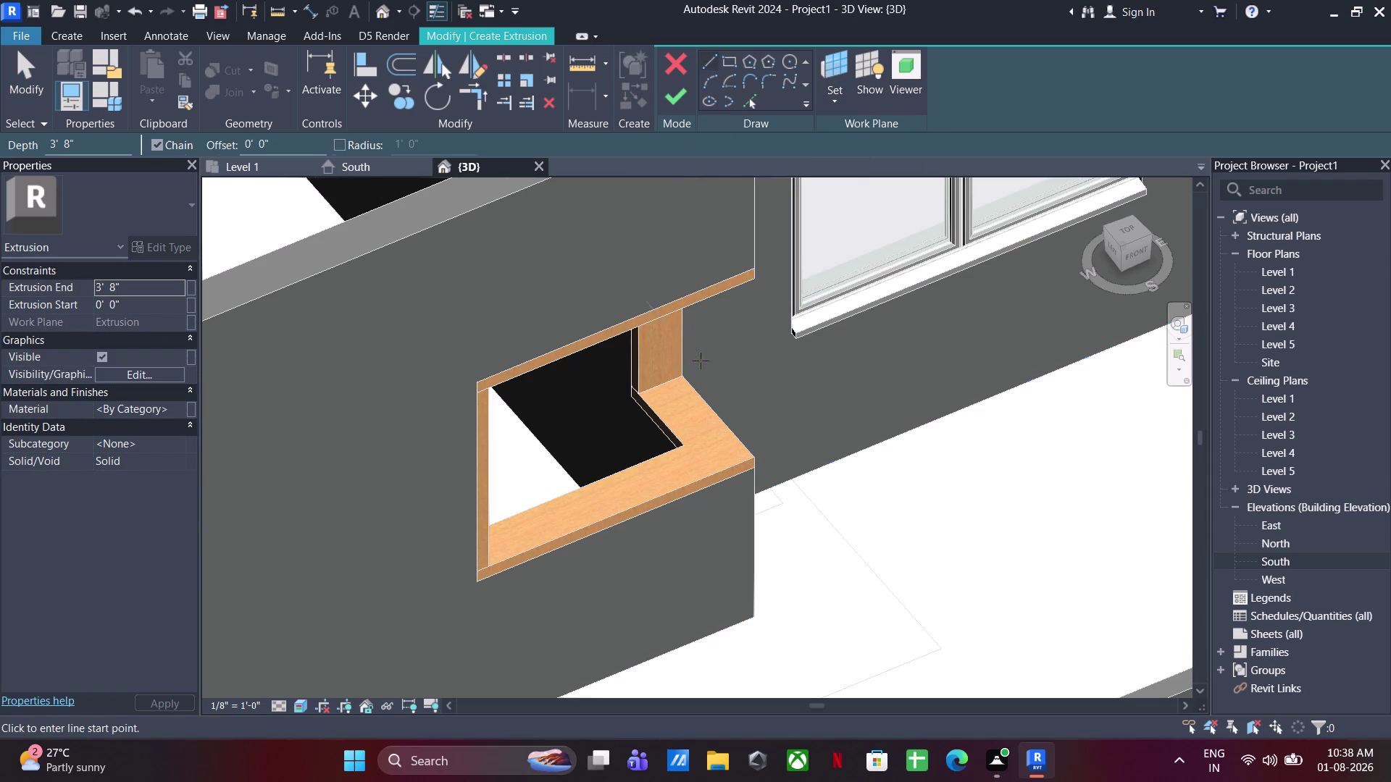
click(664, 385)
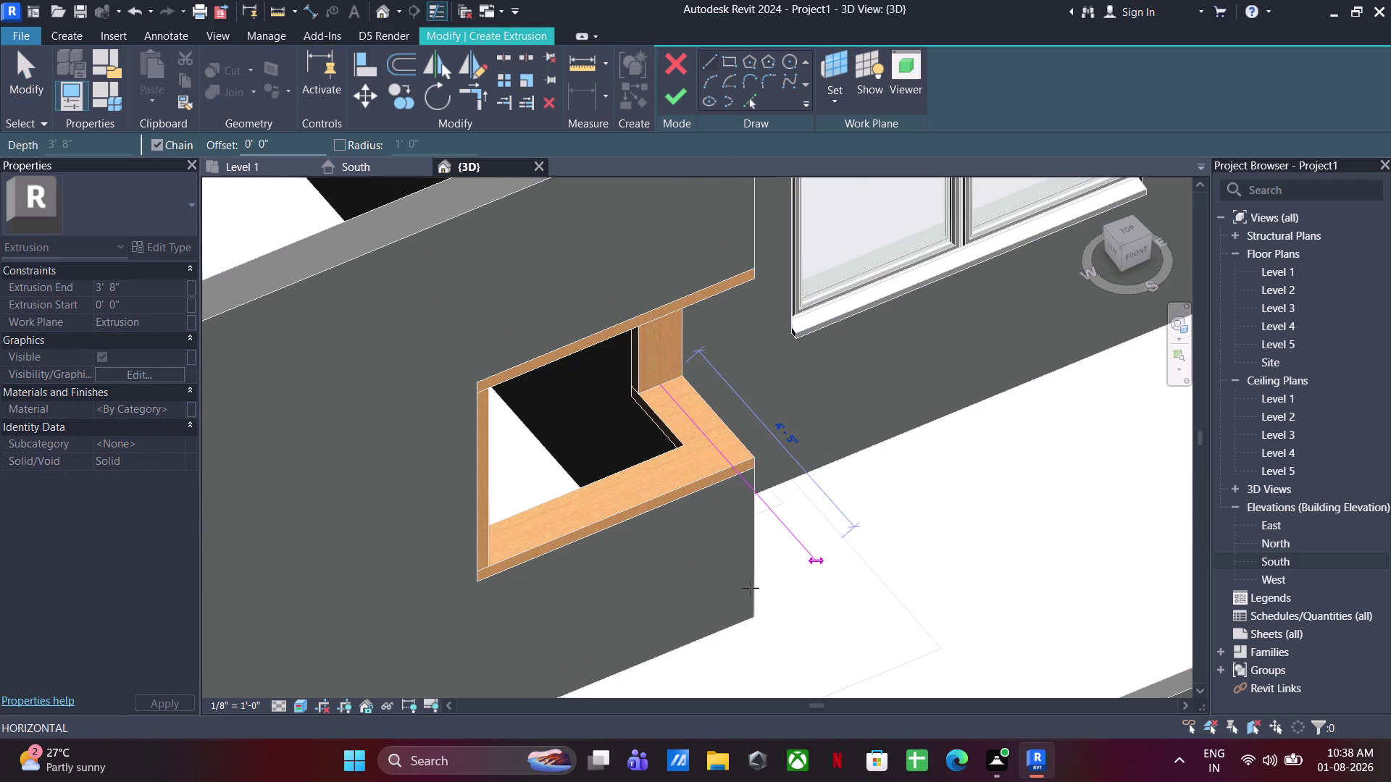
click(750, 588)
key(Escape)
key(Escape)
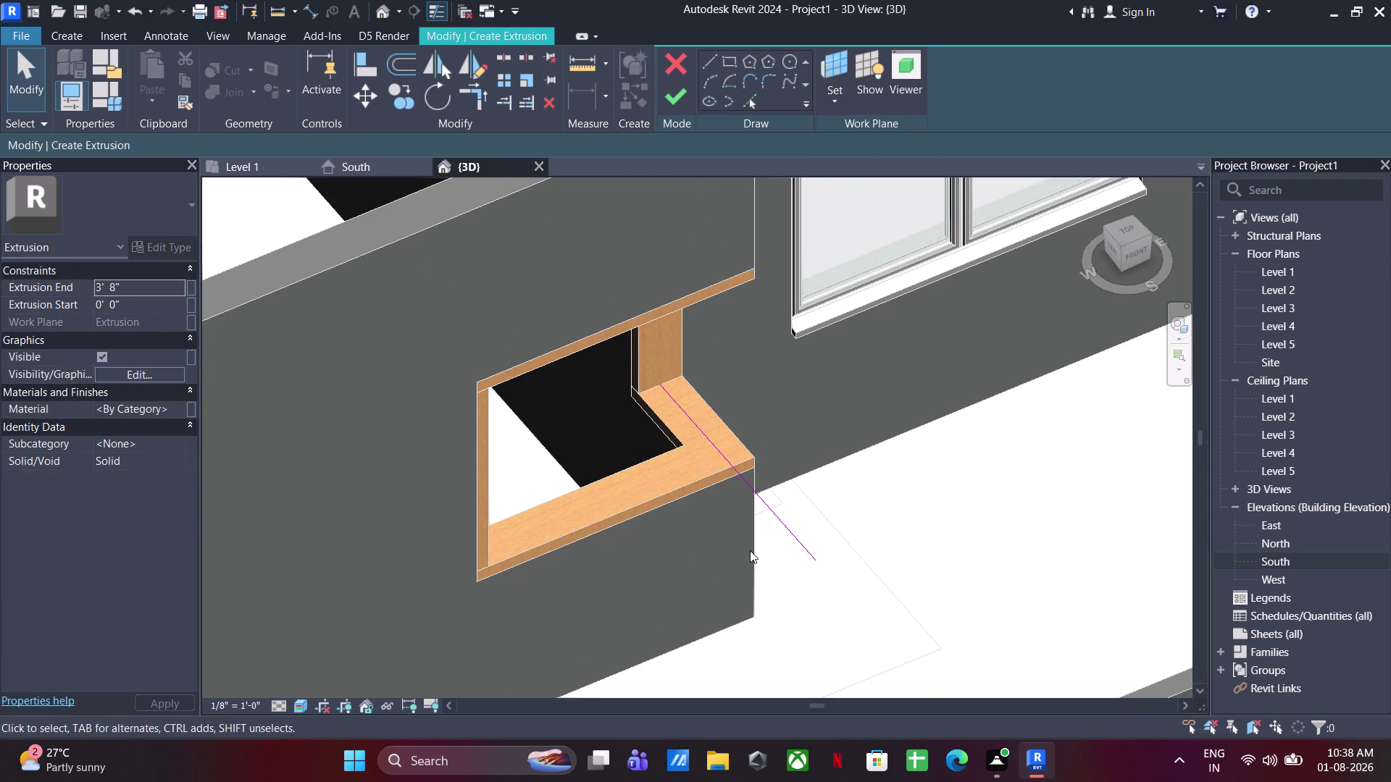
Draw a profile line from the frame midpoint along the sill and remove stray sketch lines.
middle_drag(734, 550, 598, 569)
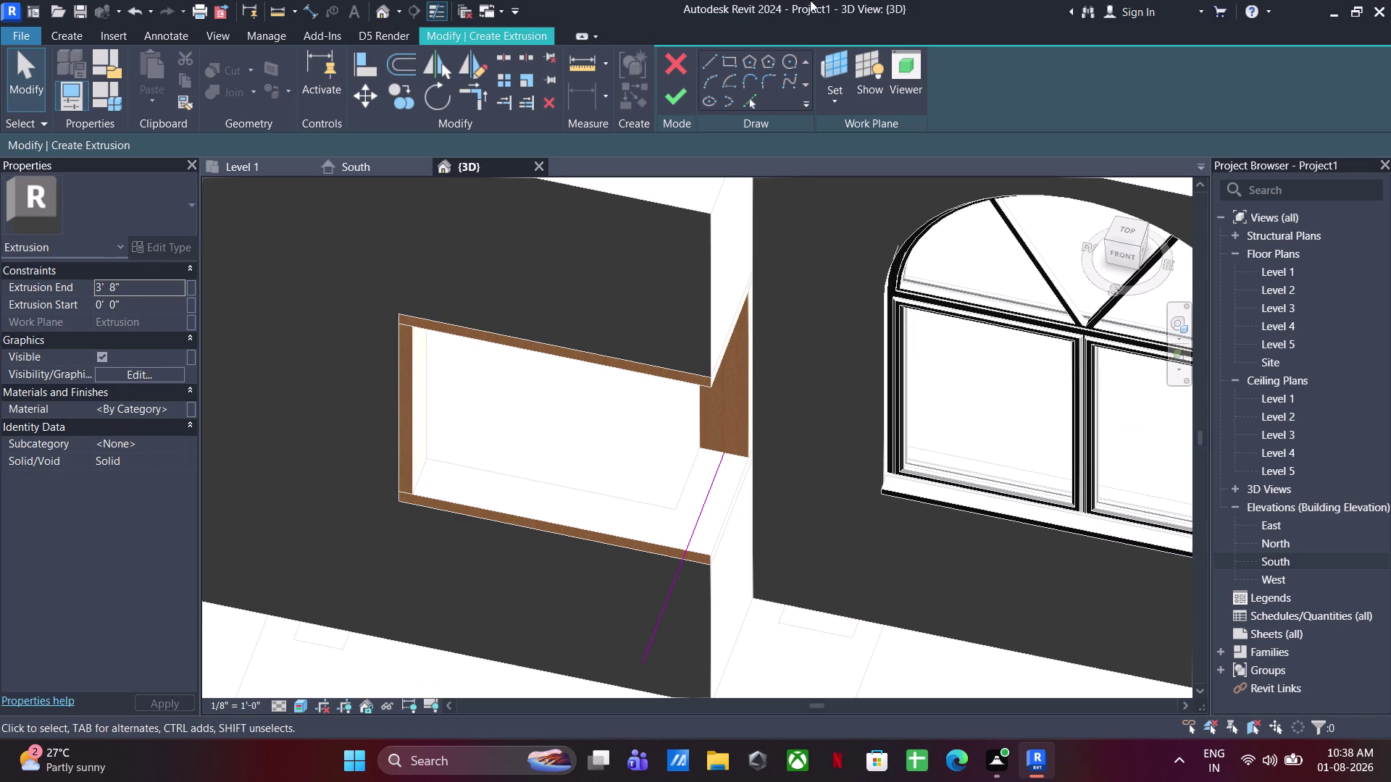
click(717, 62)
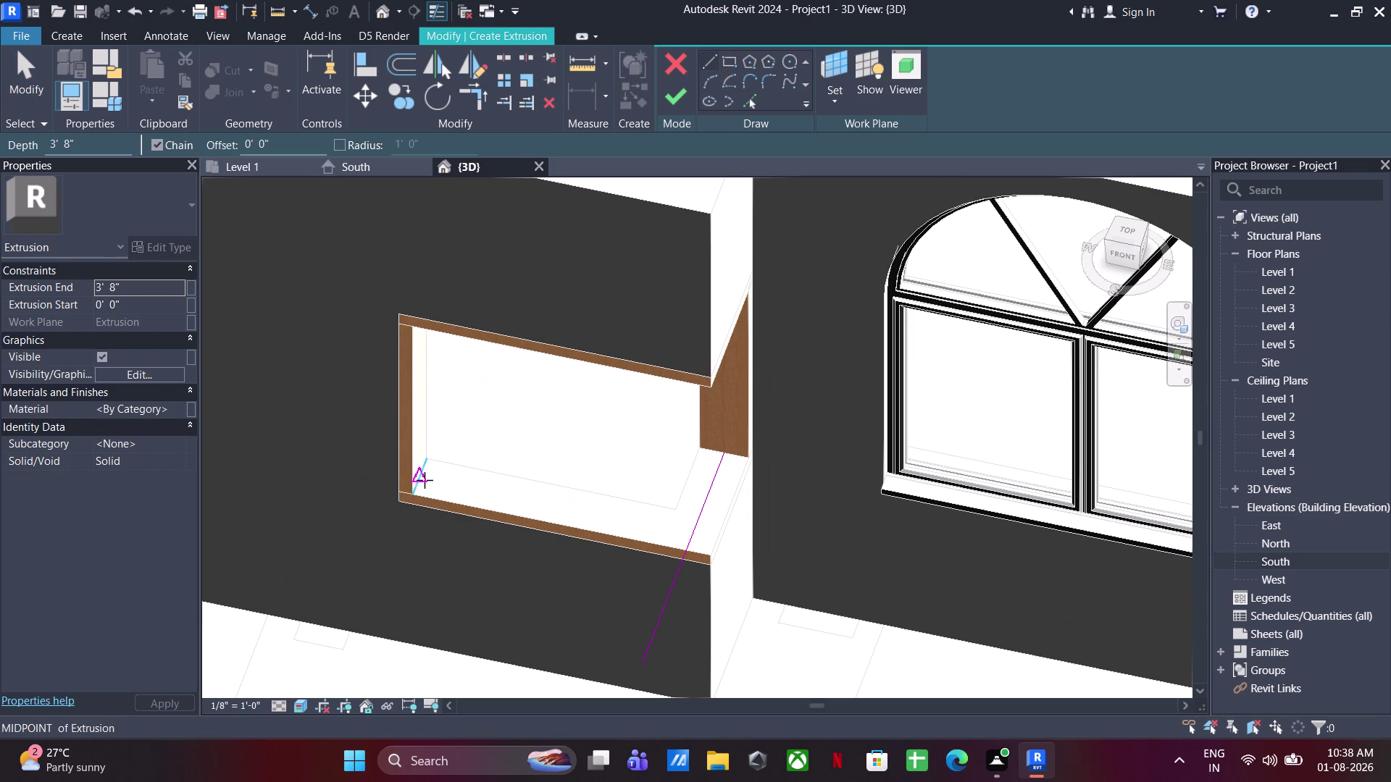
click(425, 481)
click(780, 543)
key(Escape)
key(Escape)
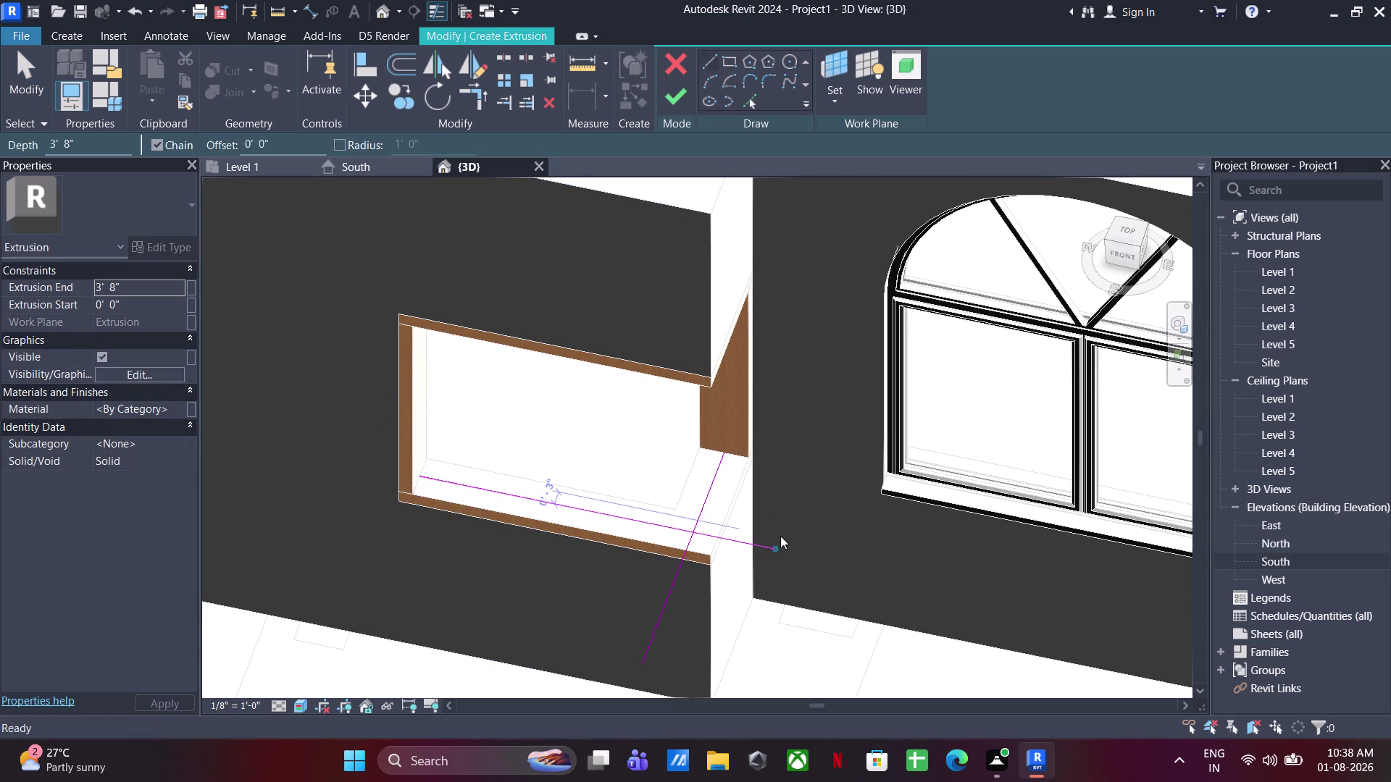
key(Escape)
middle_drag(726, 575, 884, 484)
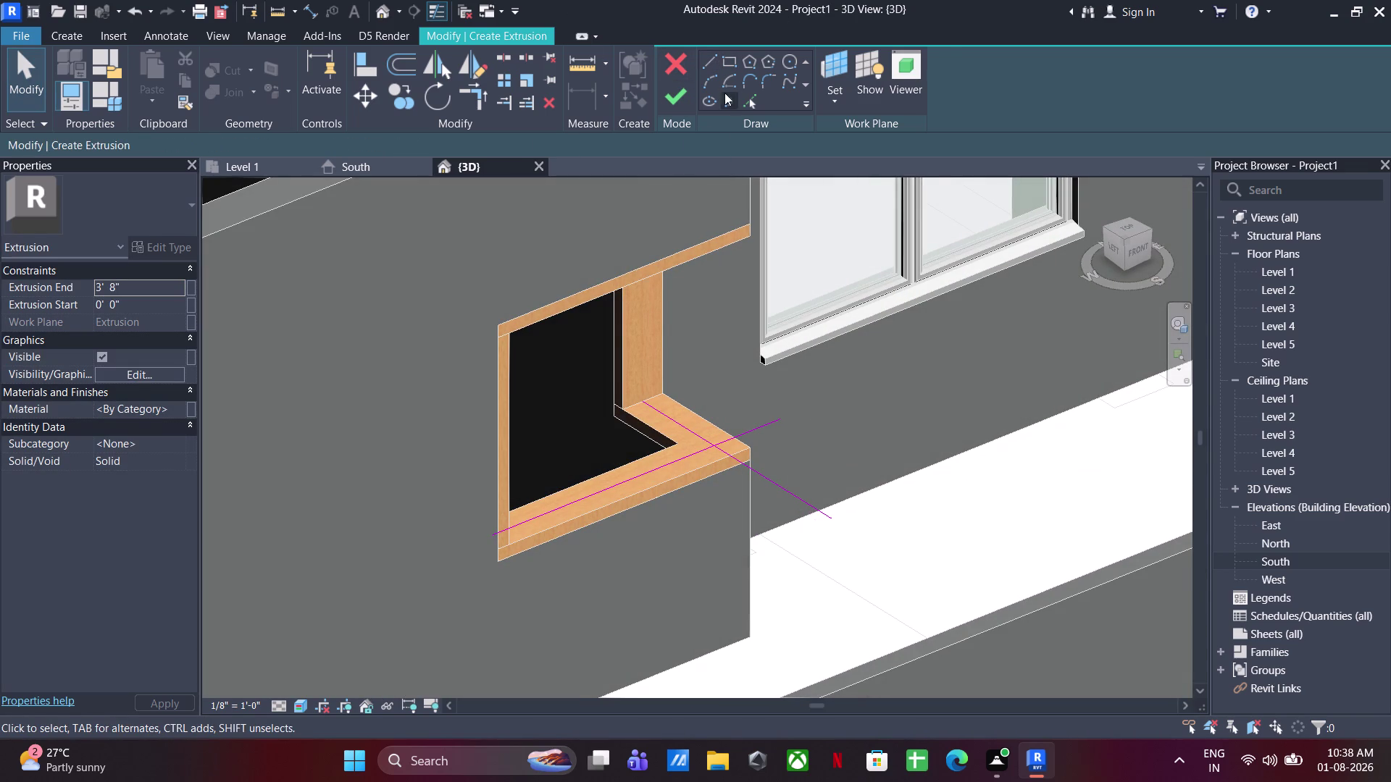
click(475, 90)
click(679, 454)
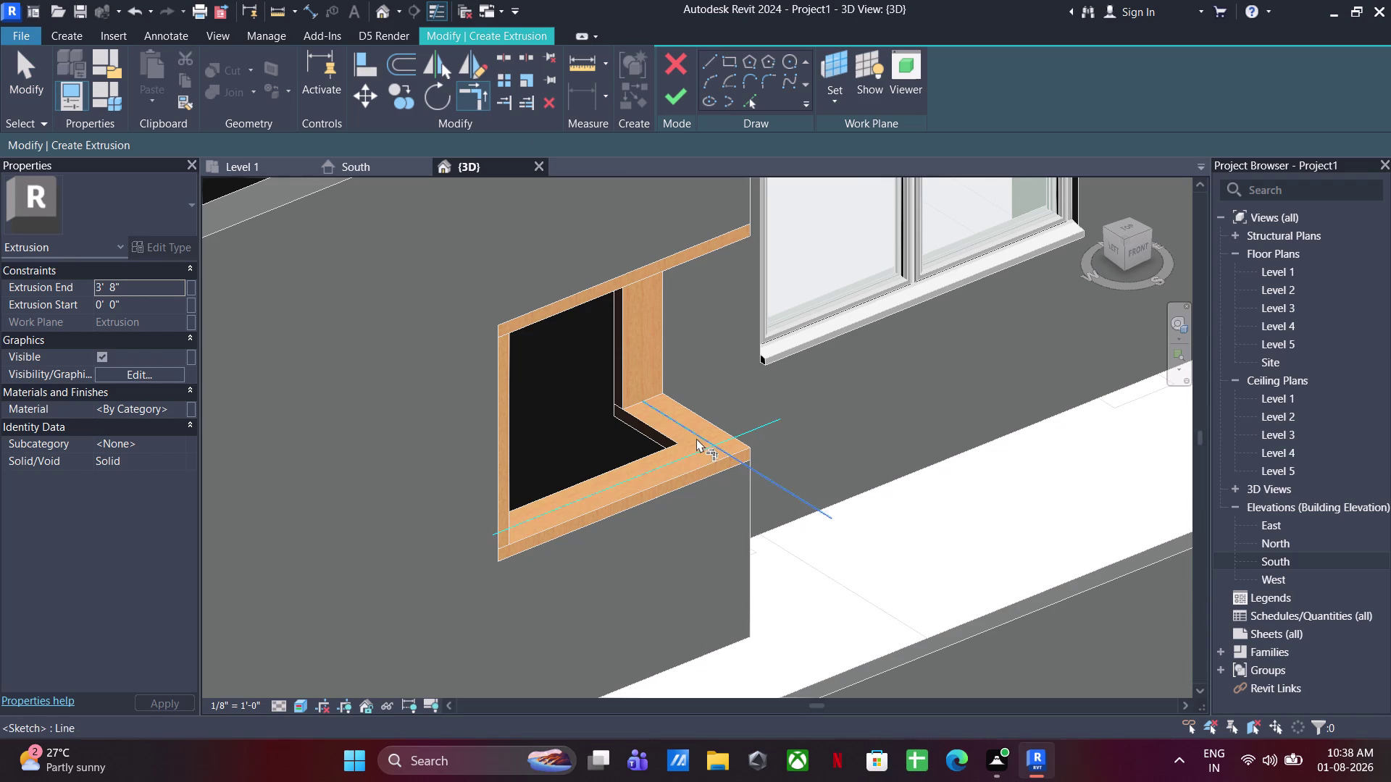
click(697, 438)
key(Escape)
key(Escape)
key(Escape)
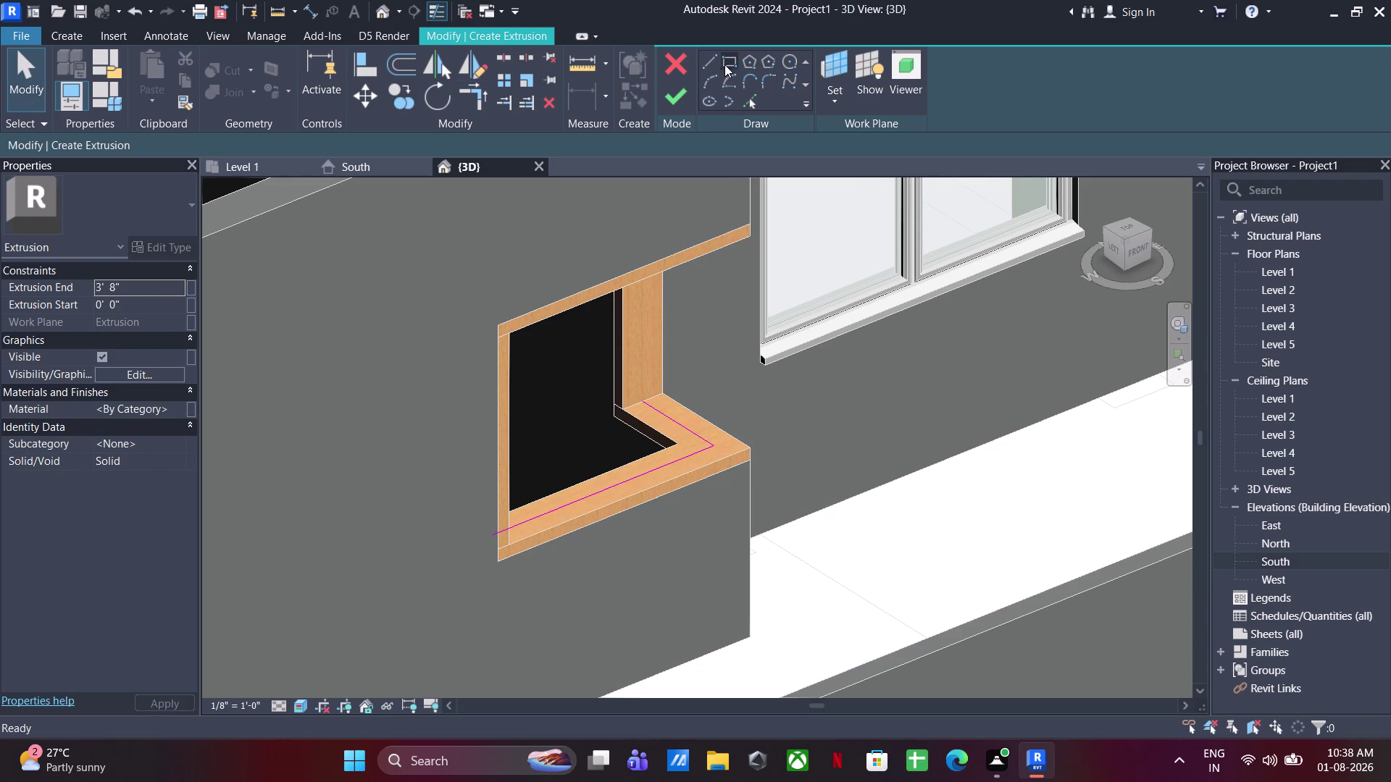
Pick two sill edges with a 6 mm offset to create profile lines.
click(751, 102)
drag(235, 135, 169, 134)
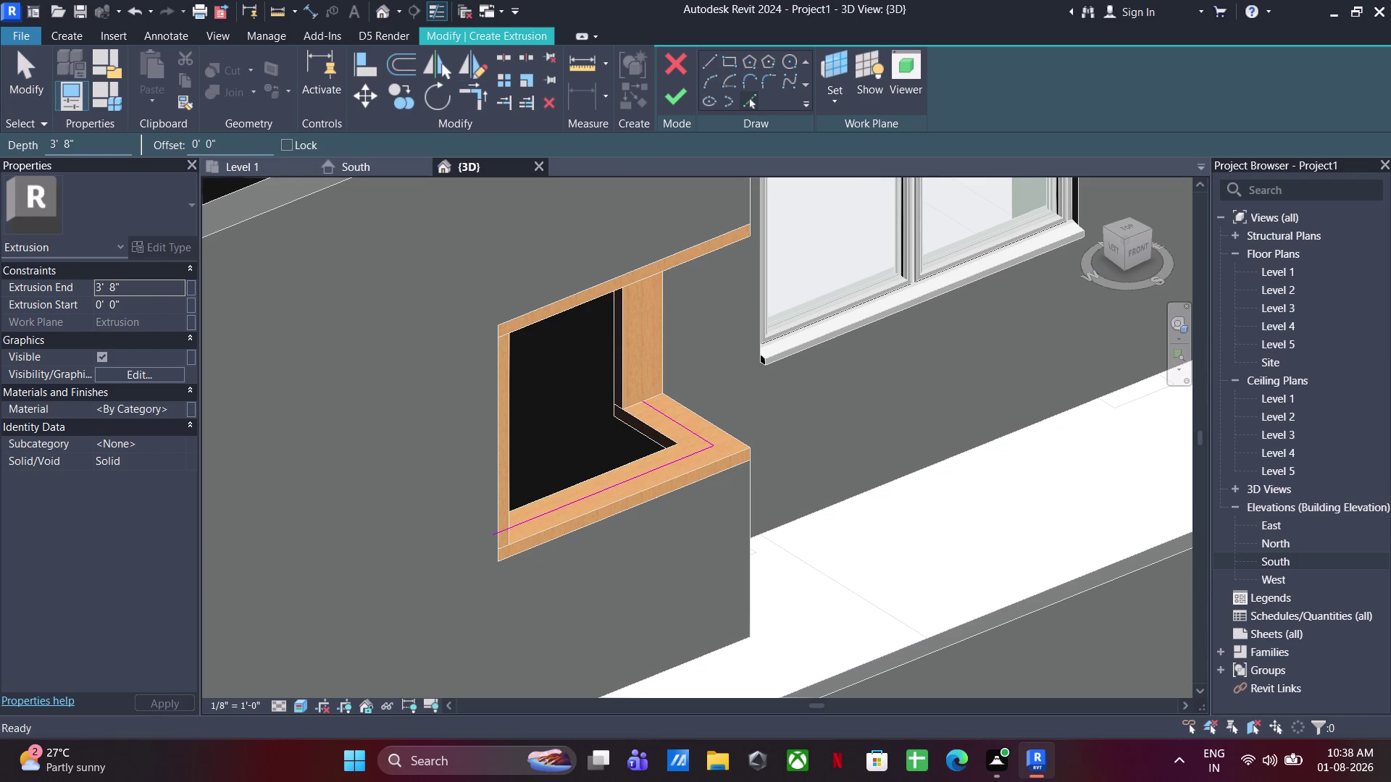
drag(263, 149, 92, 152)
text(6MM)
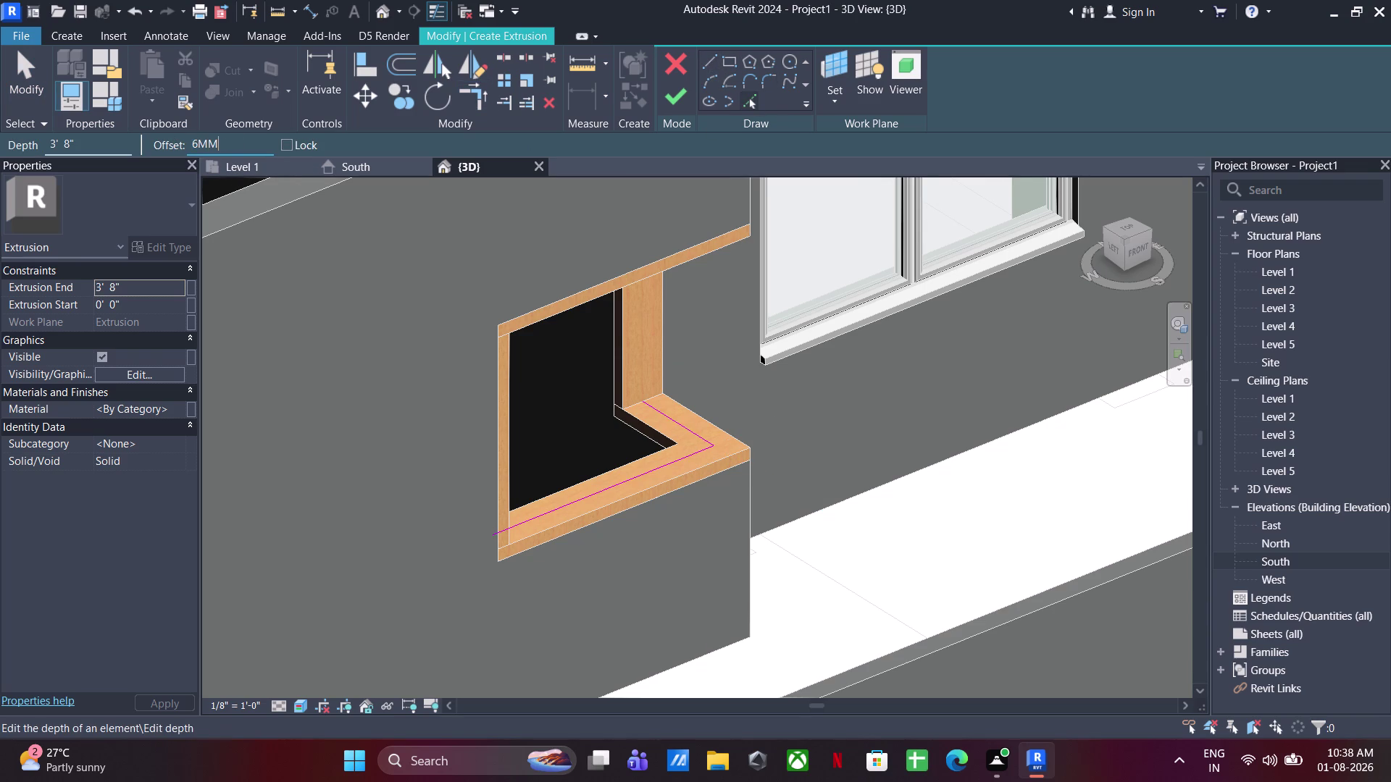
key(Return)
scroll(up, 3)
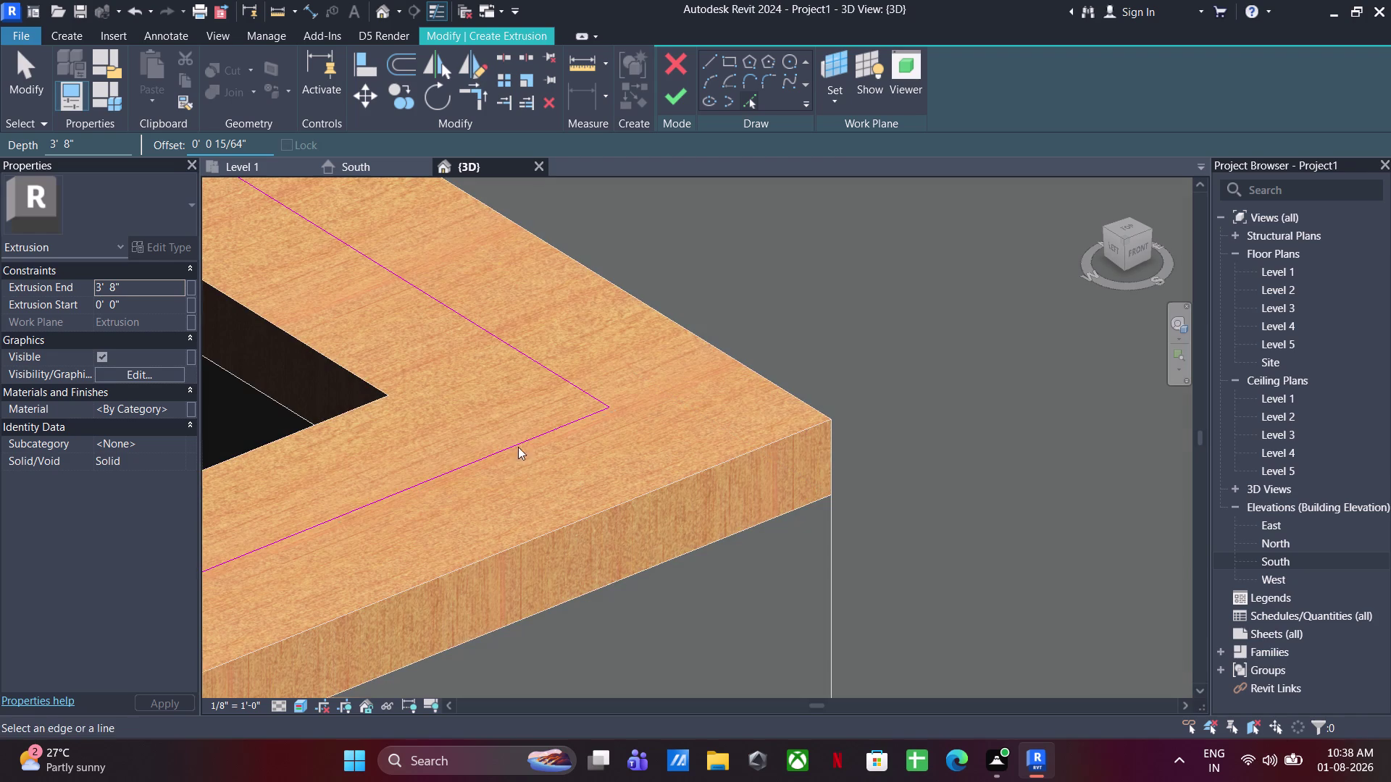
click(541, 435)
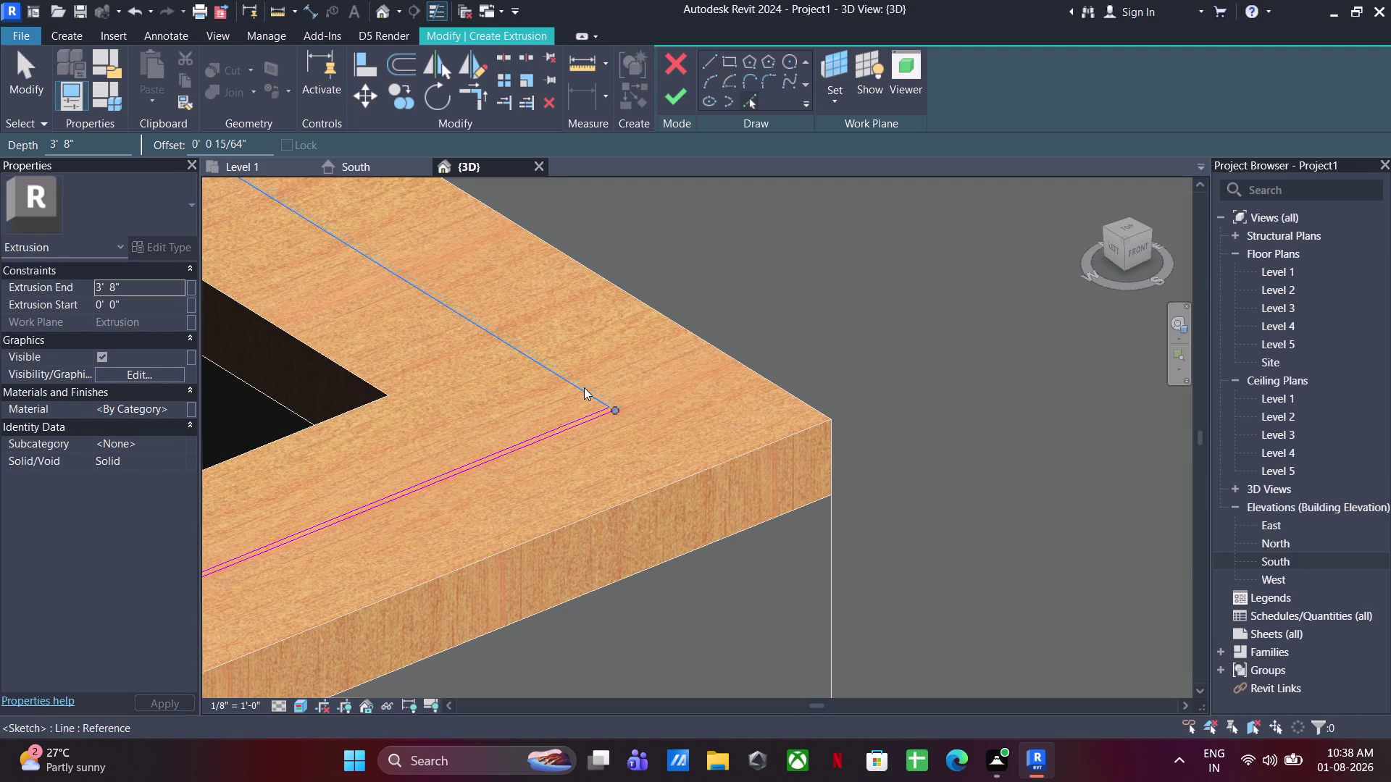
click(583, 387)
key(Escape)
key(Escape)
scroll(down, 3)
key(Escape)
Continue the profile along the frame edge and close it at the frame corner.
middle_drag(568, 374, 612, 480)
scroll(up, 3)
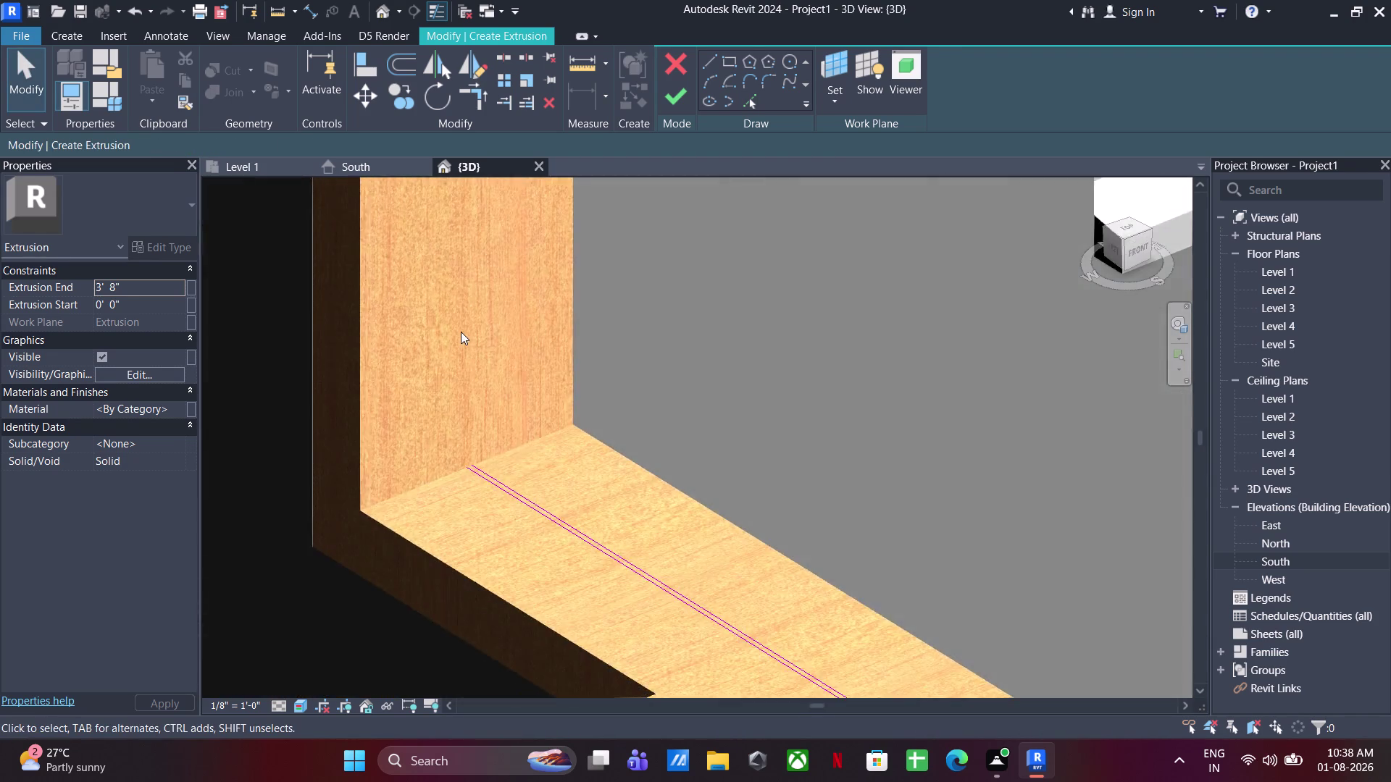
scroll(up, 3)
scroll(down, 3)
scroll(up, 3)
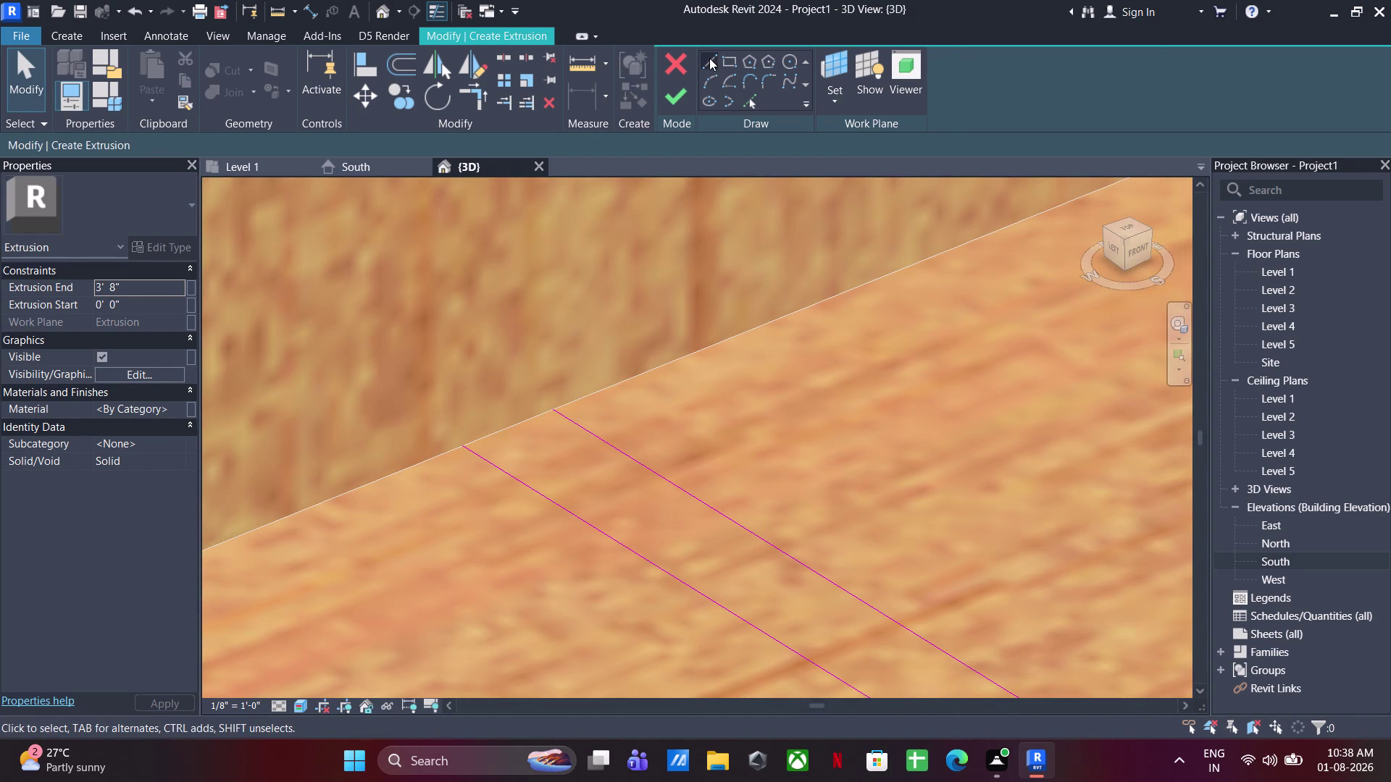
click(709, 58)
click(463, 442)
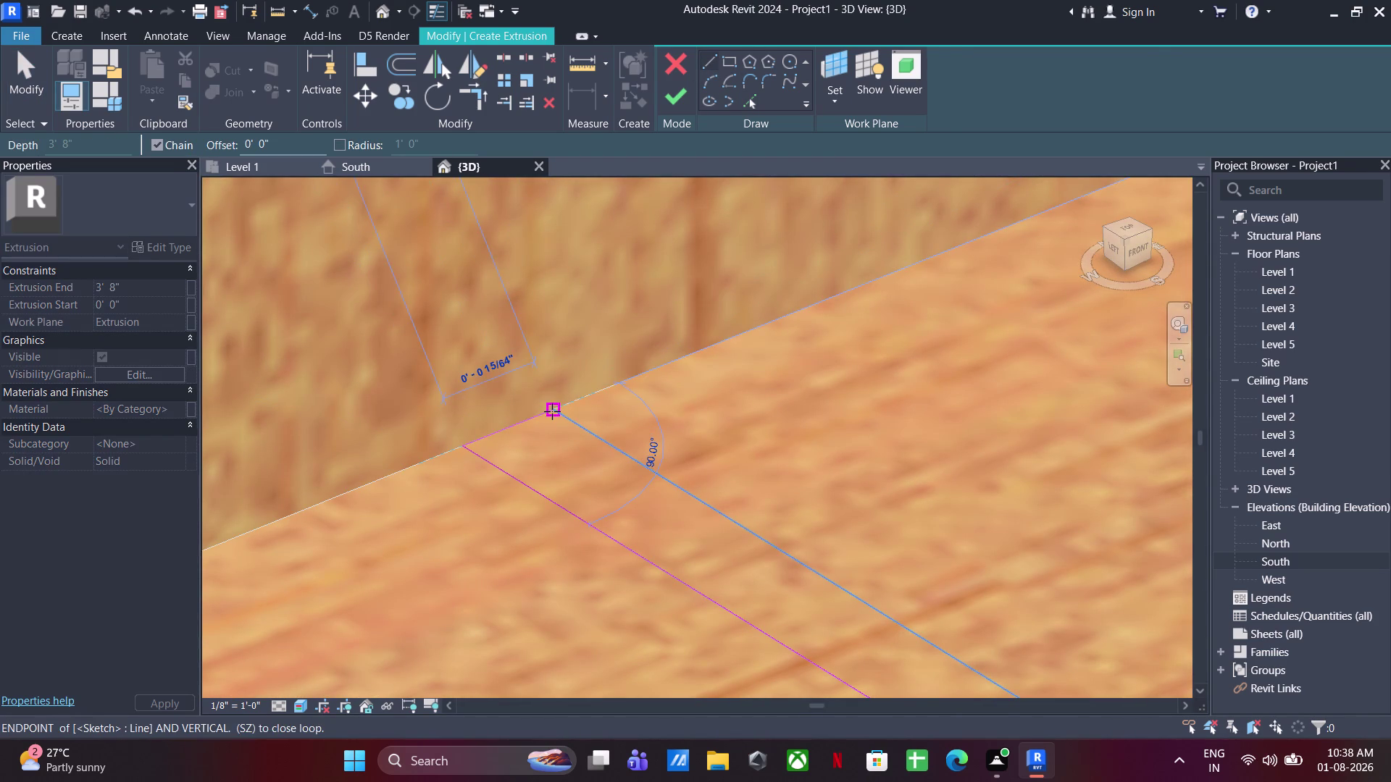
click(552, 412)
key(Escape)
Sketch a profile line along the edge at the frame's lower corner.
scroll(down, 3)
middle_drag(565, 378, 572, 381)
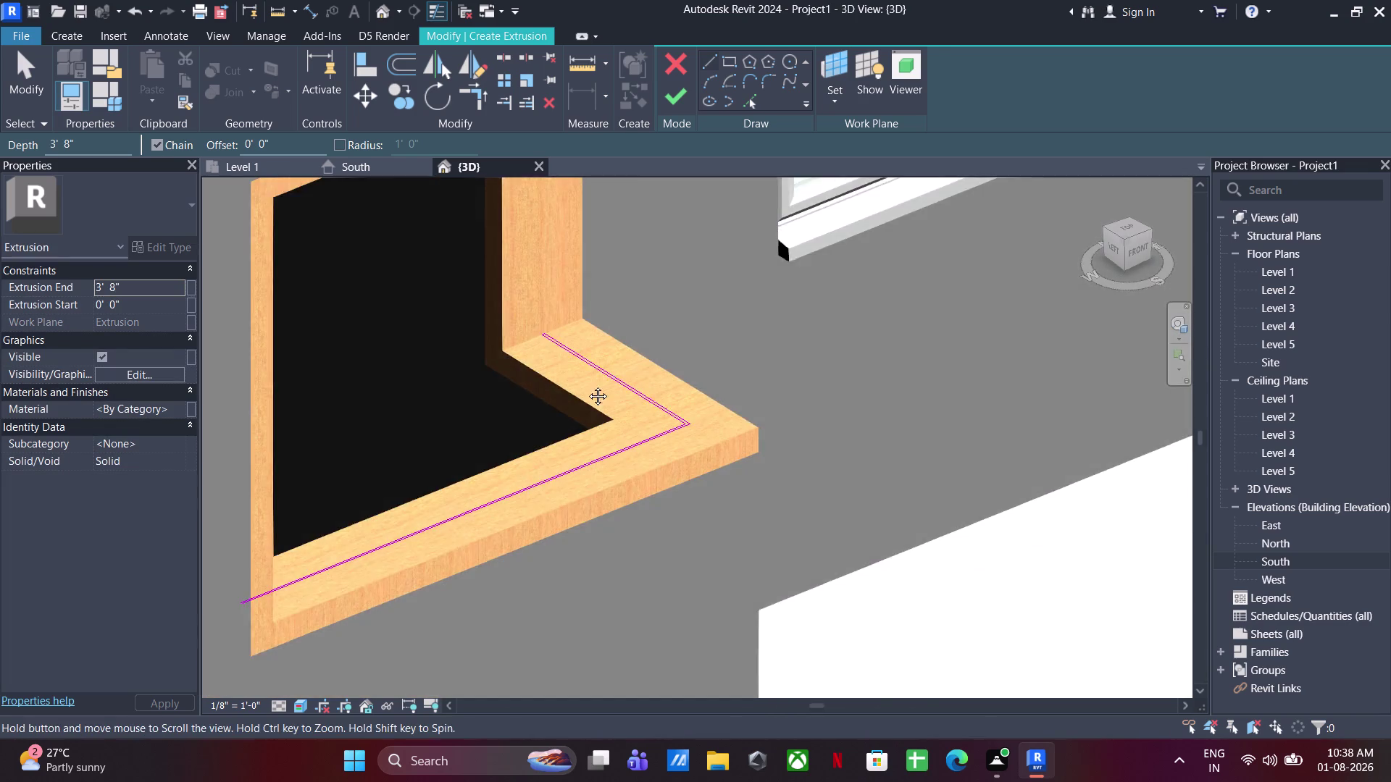
middle_drag(573, 381, 736, 320)
middle_drag(648, 480, 303, 523)
middle_drag(396, 424, 496, 580)
scroll(up, 3)
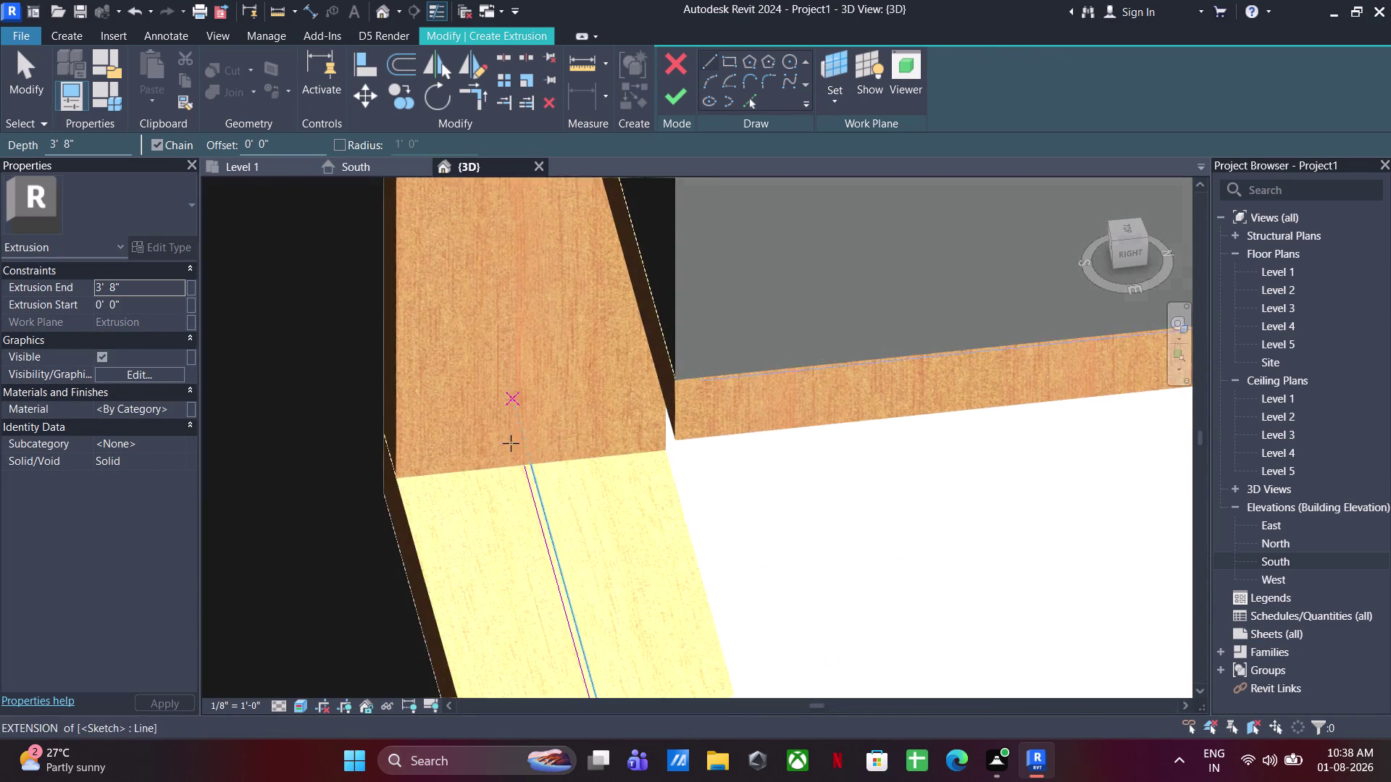
scroll(up, 3)
click(568, 429)
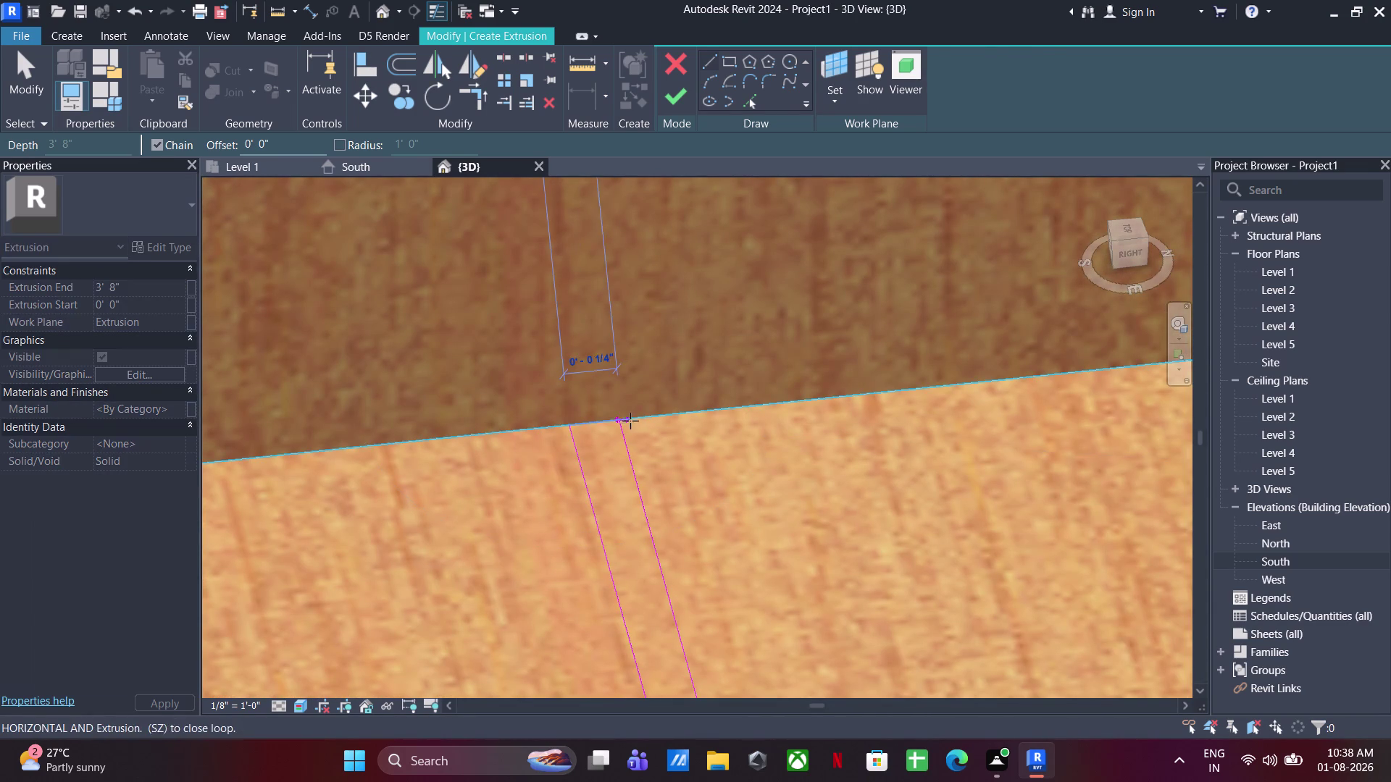
click(613, 424)
key(Escape)
key(Escape)
Exit line drawing and finish the extrusion sketch as the 3' 8" pane.
scroll(down, 3)
key(Escape)
key(Escape)
key(Escape)
key(Escape)
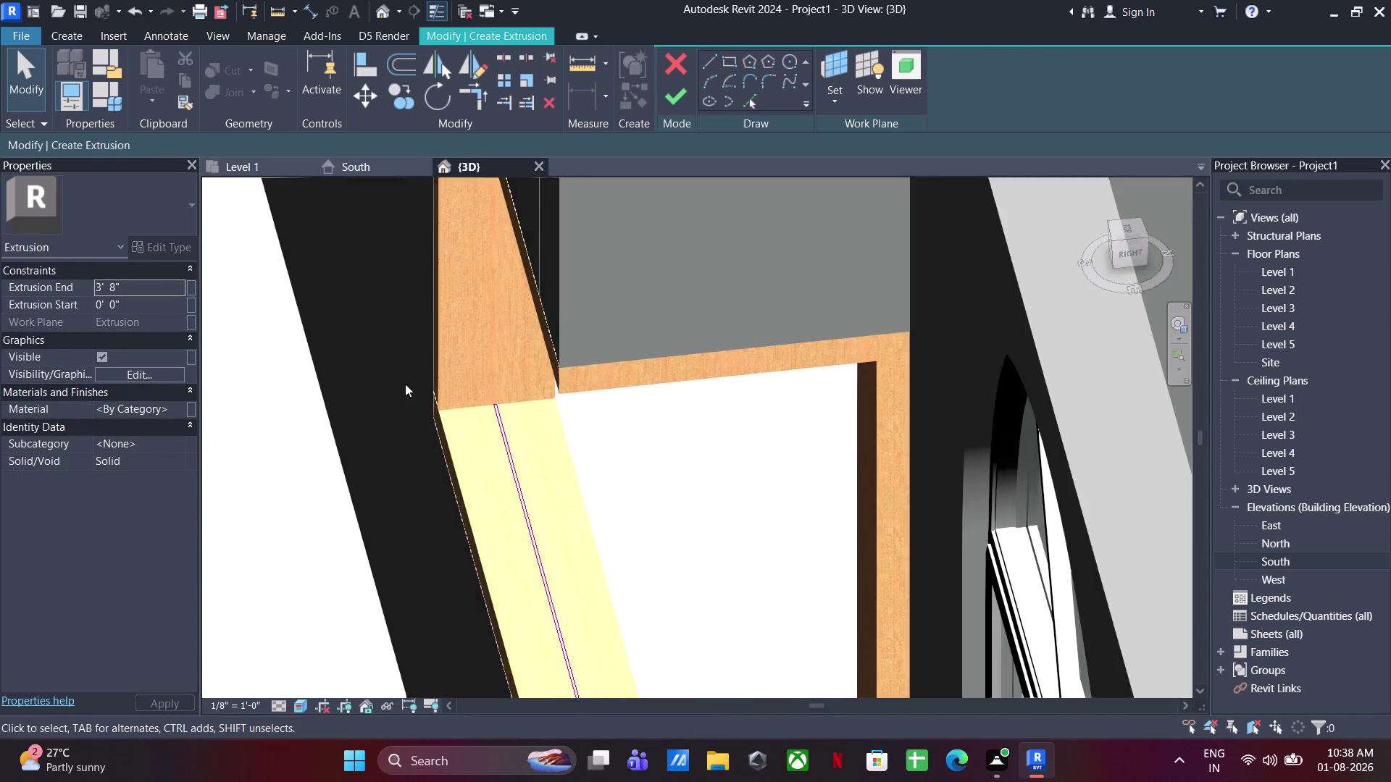
scroll(down, 3)
click(664, 98)
scroll(down, 3)
middle_drag(636, 446, 801, 433)
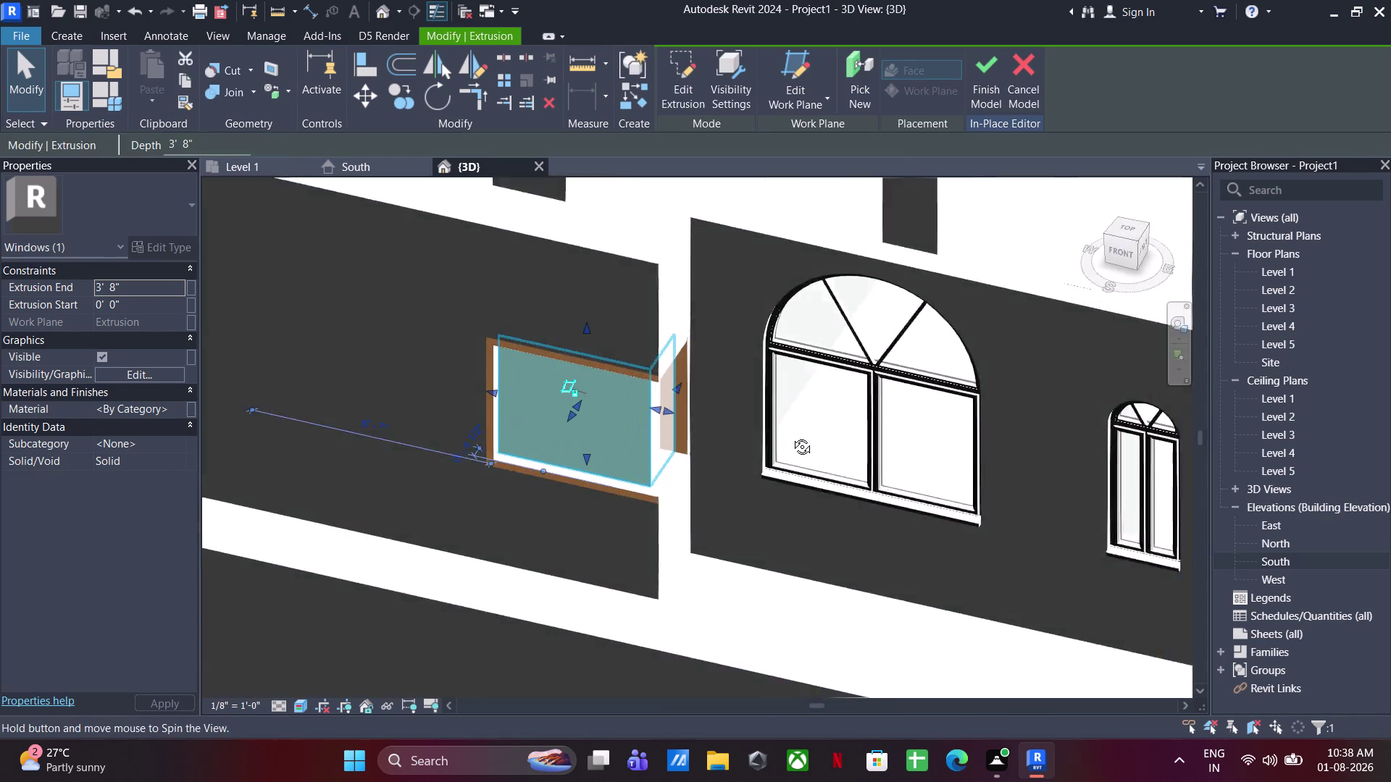
Assign the Glass material to the pane extrusion and finish the in-place model.
middle_drag(801, 433, 785, 439)
click(174, 411)
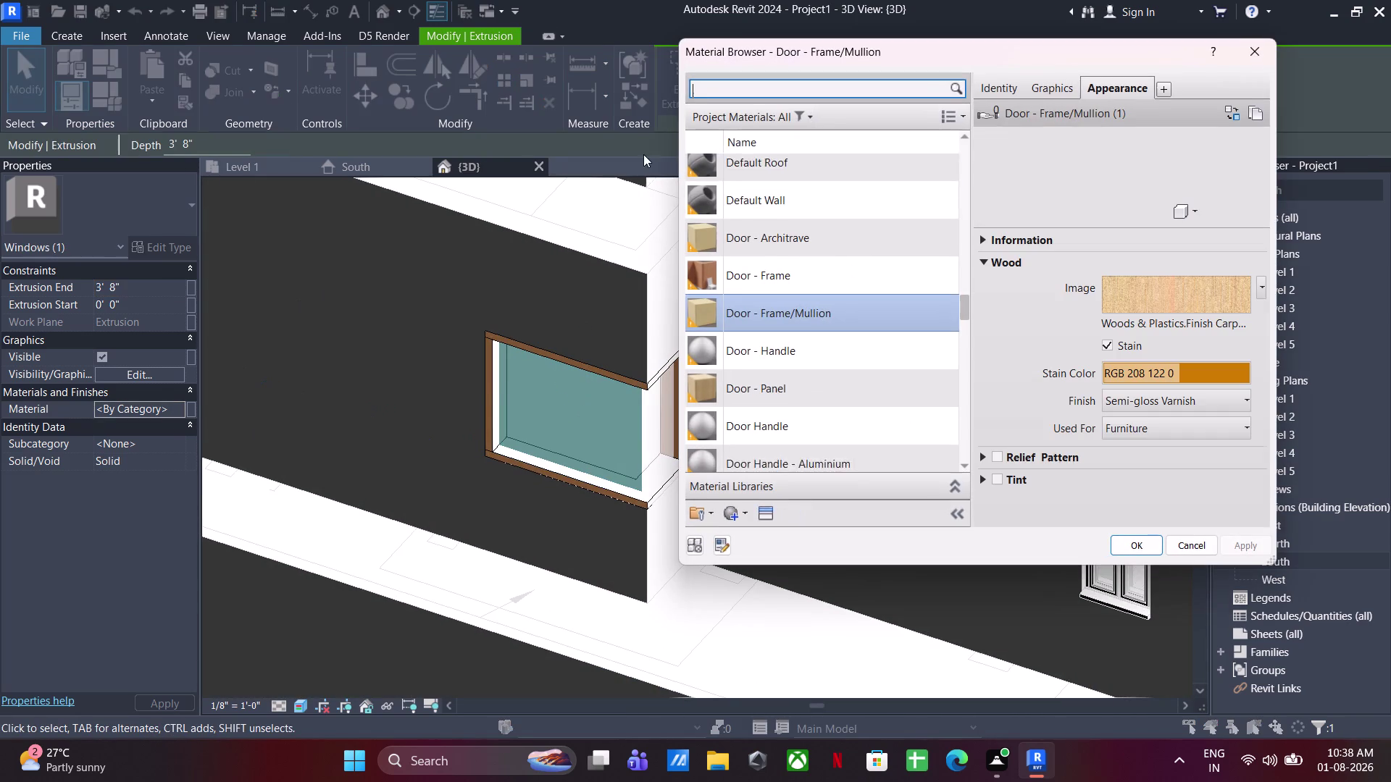
text(GL)
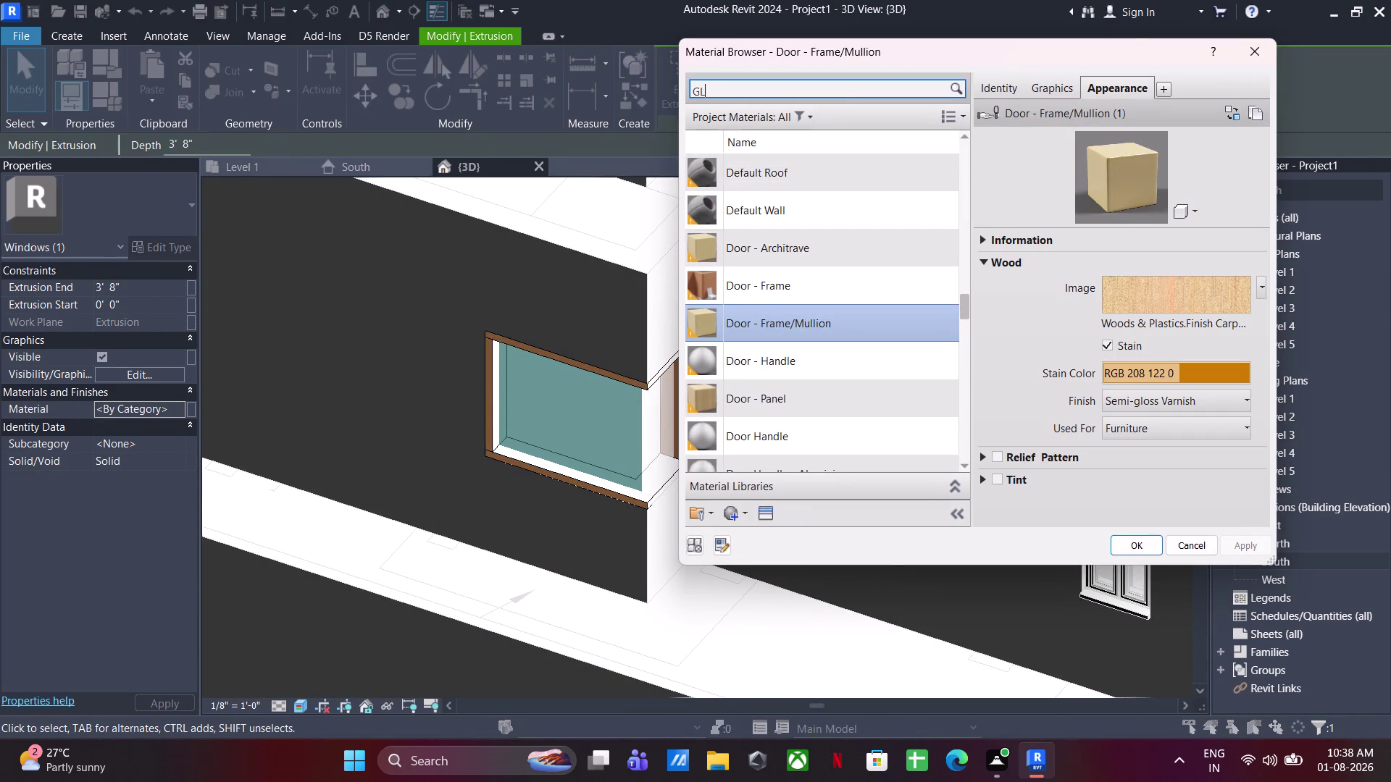
text(ASS)
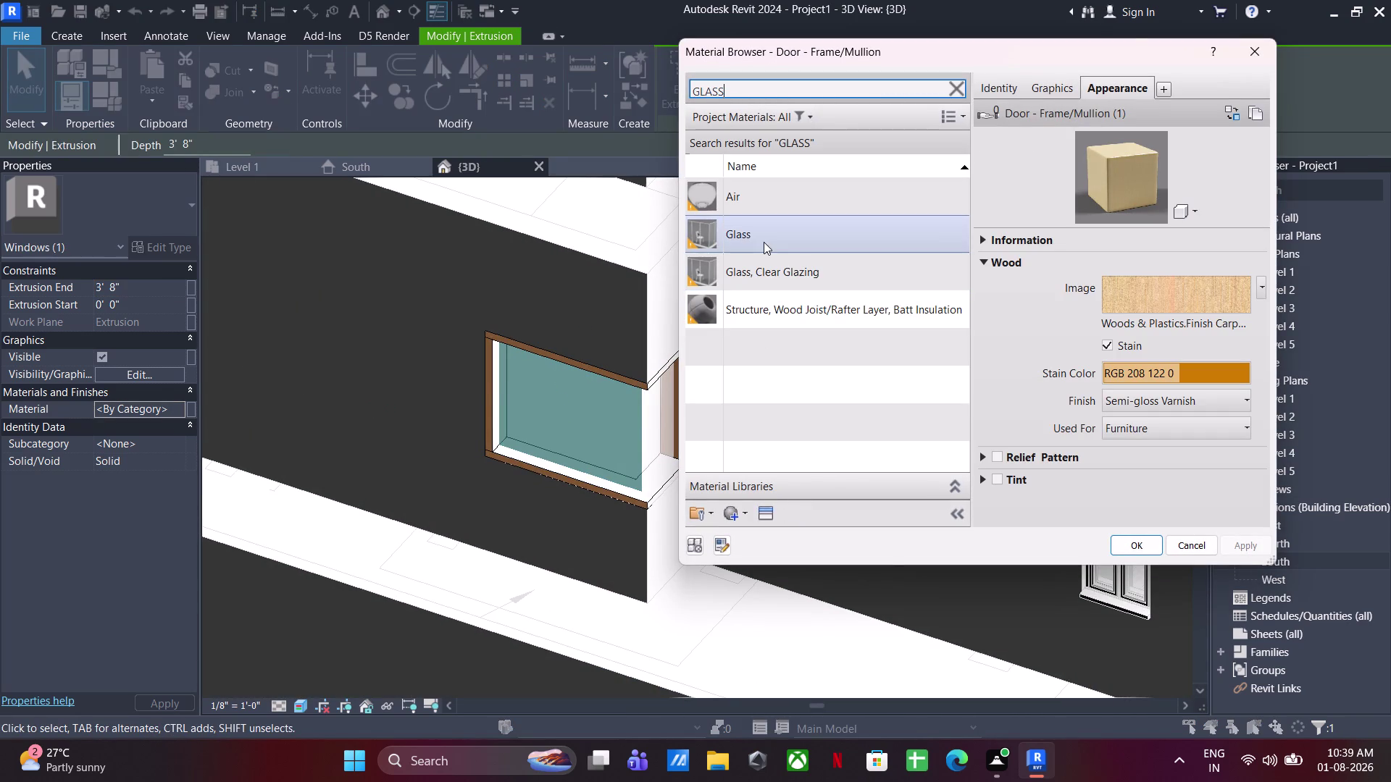
click(763, 242)
click(1144, 541)
click(748, 634)
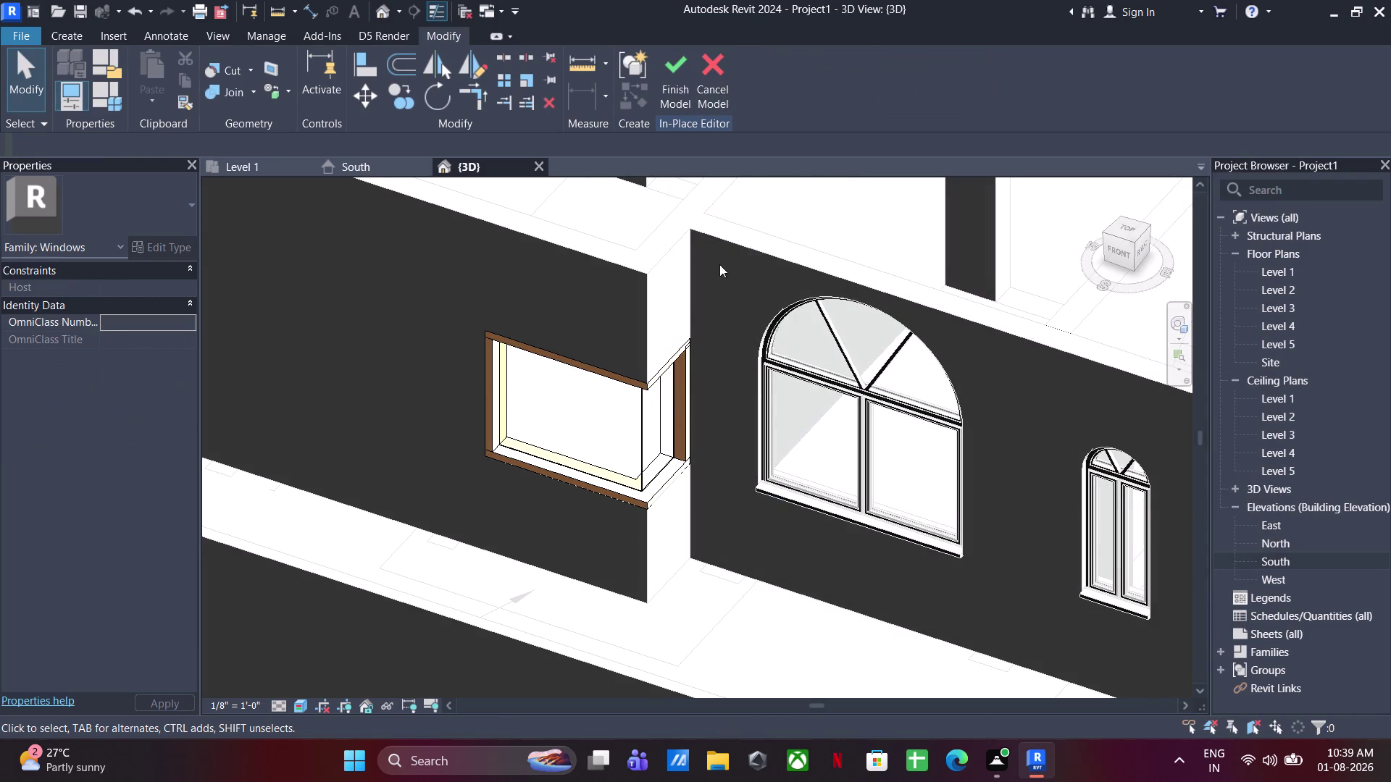
click(682, 90)
scroll(down, 3)
Orbit the 3D model to inspect the building from several sides, then return to Level 1.
middle_drag(673, 509, 711, 538)
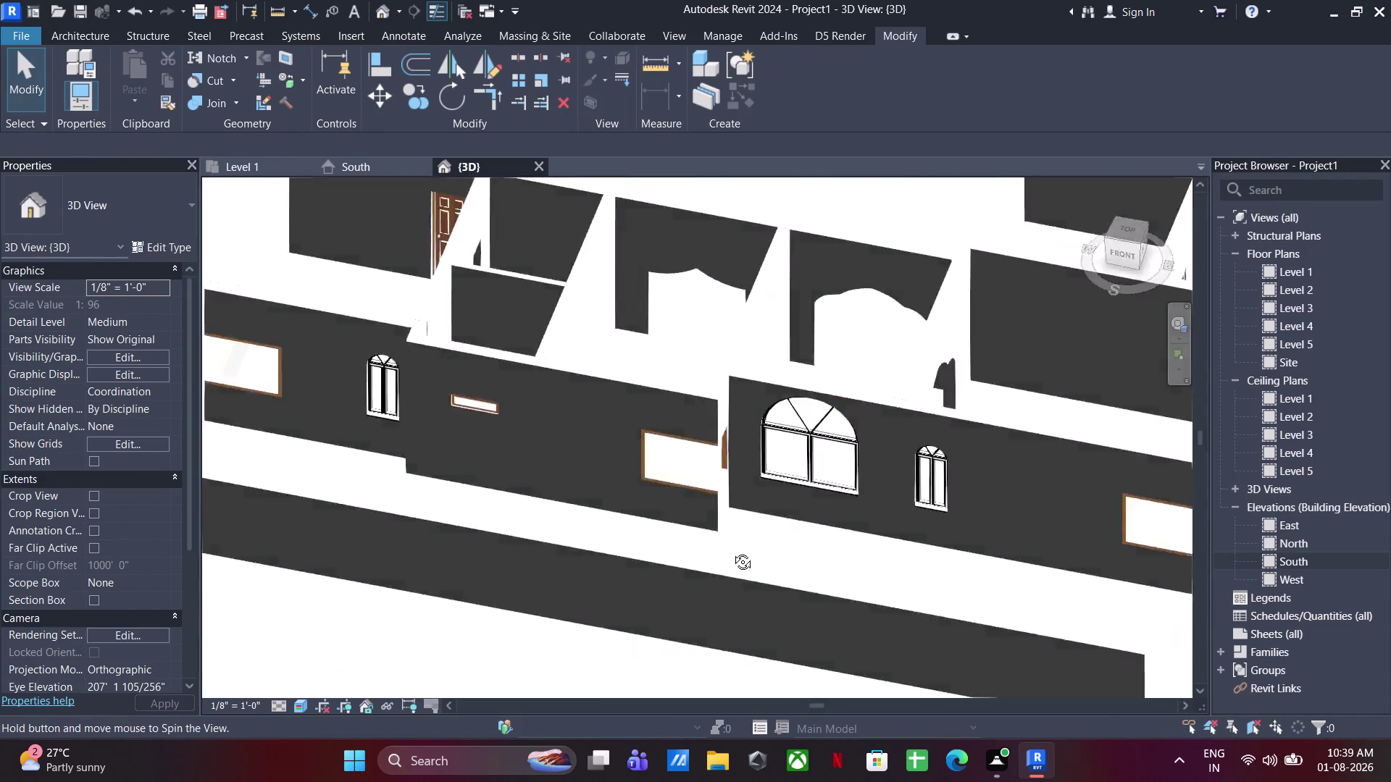
middle_drag(711, 539, 826, 618)
scroll(down, 3)
middle_drag(798, 509, 896, 380)
middle_drag(880, 459, 801, 429)
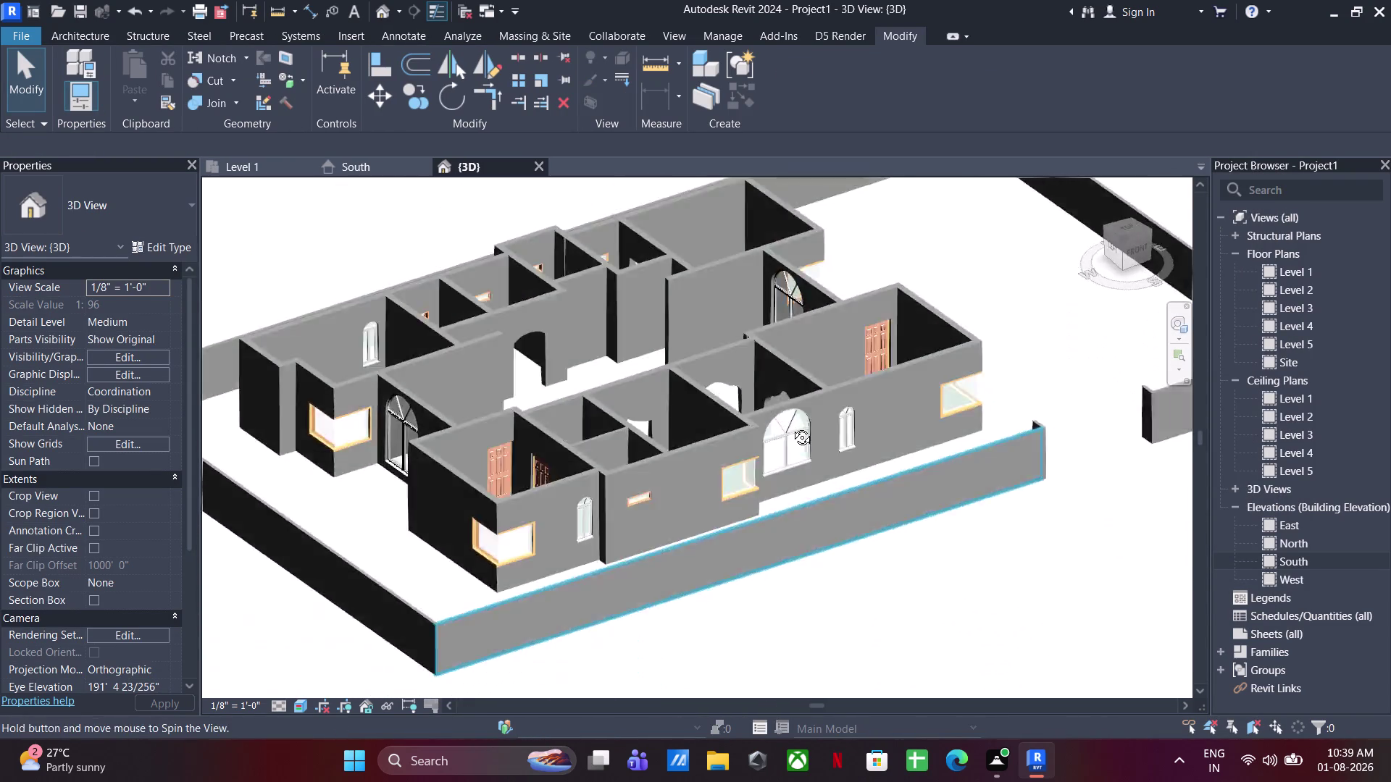
middle_drag(801, 430, 761, 405)
scroll(down, 3)
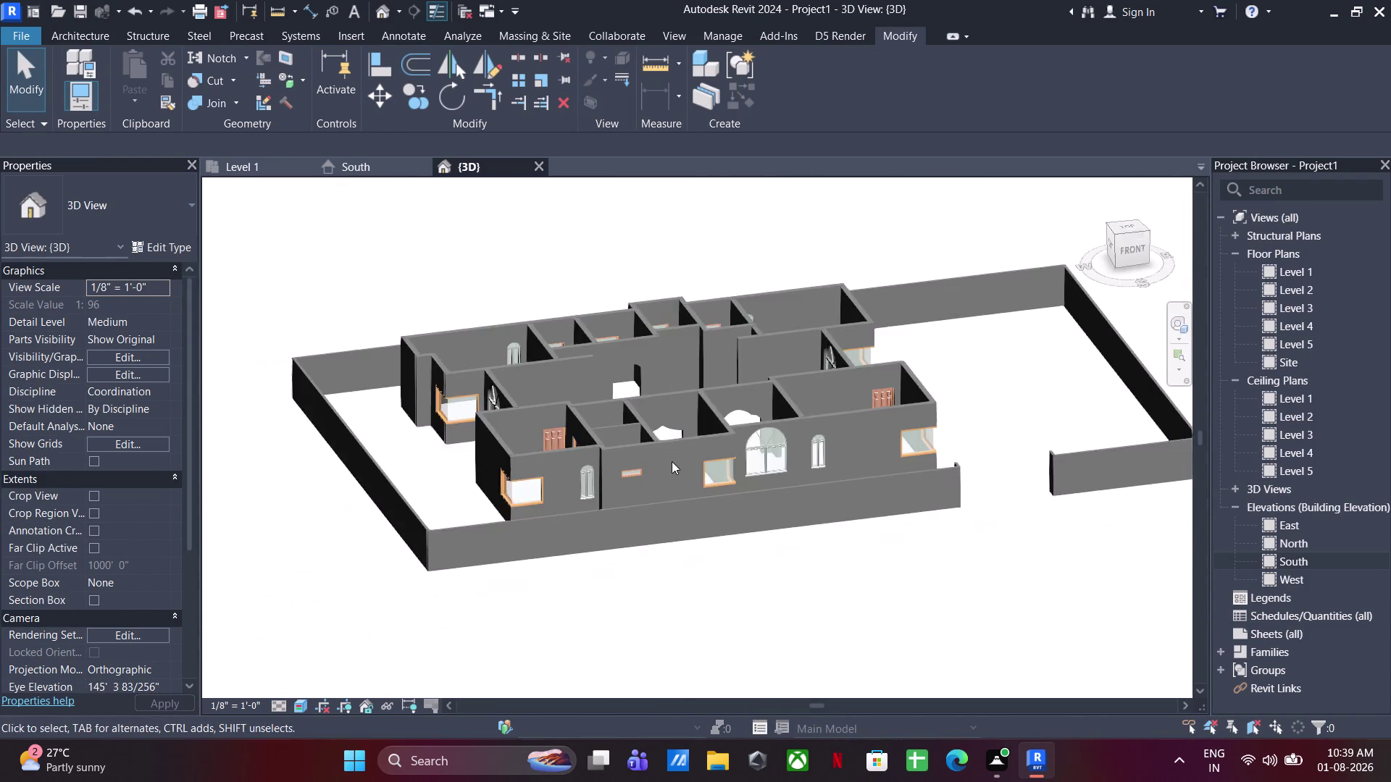
middle_drag(672, 507, 979, 544)
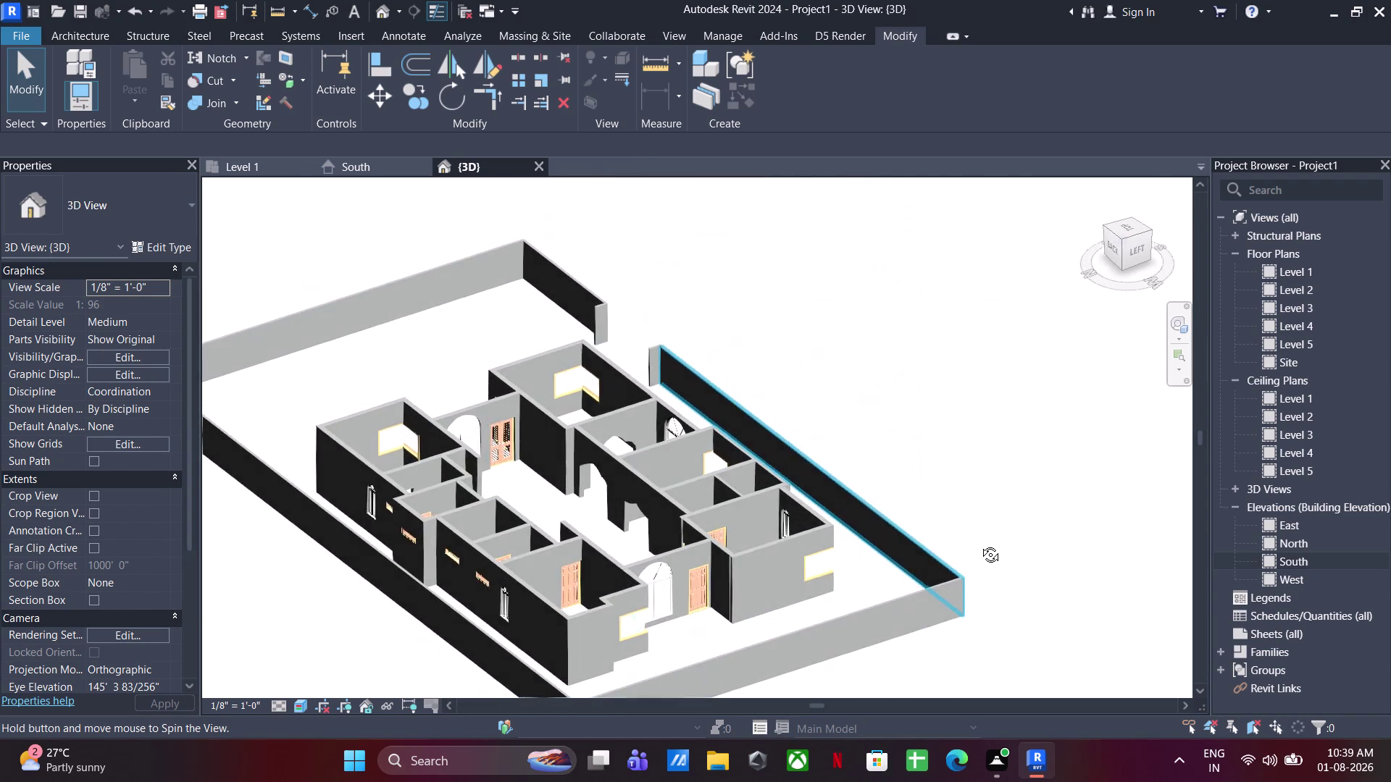
middle_drag(979, 544, 612, 572)
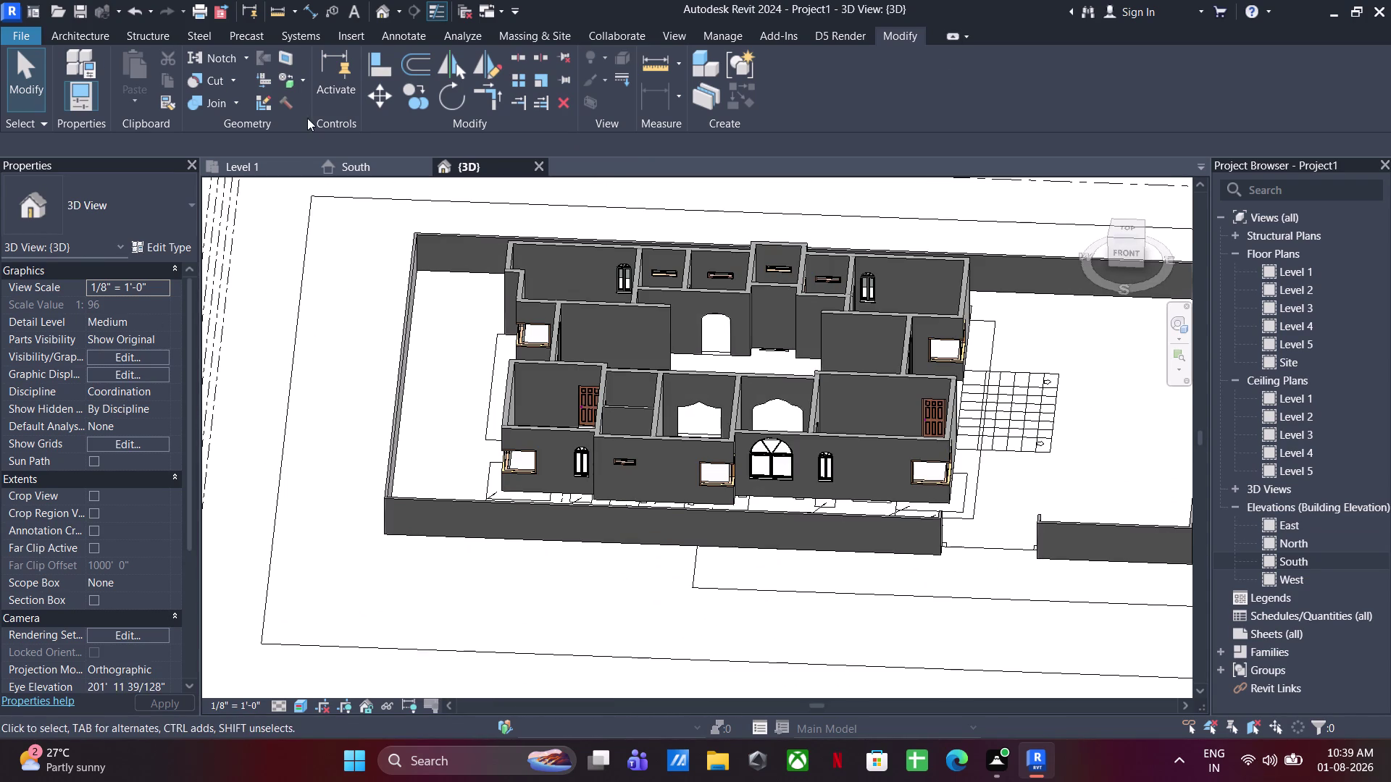
click(265, 160)
Check the visual style list without changing it and pan to show all imported drawings.
scroll(down, 3)
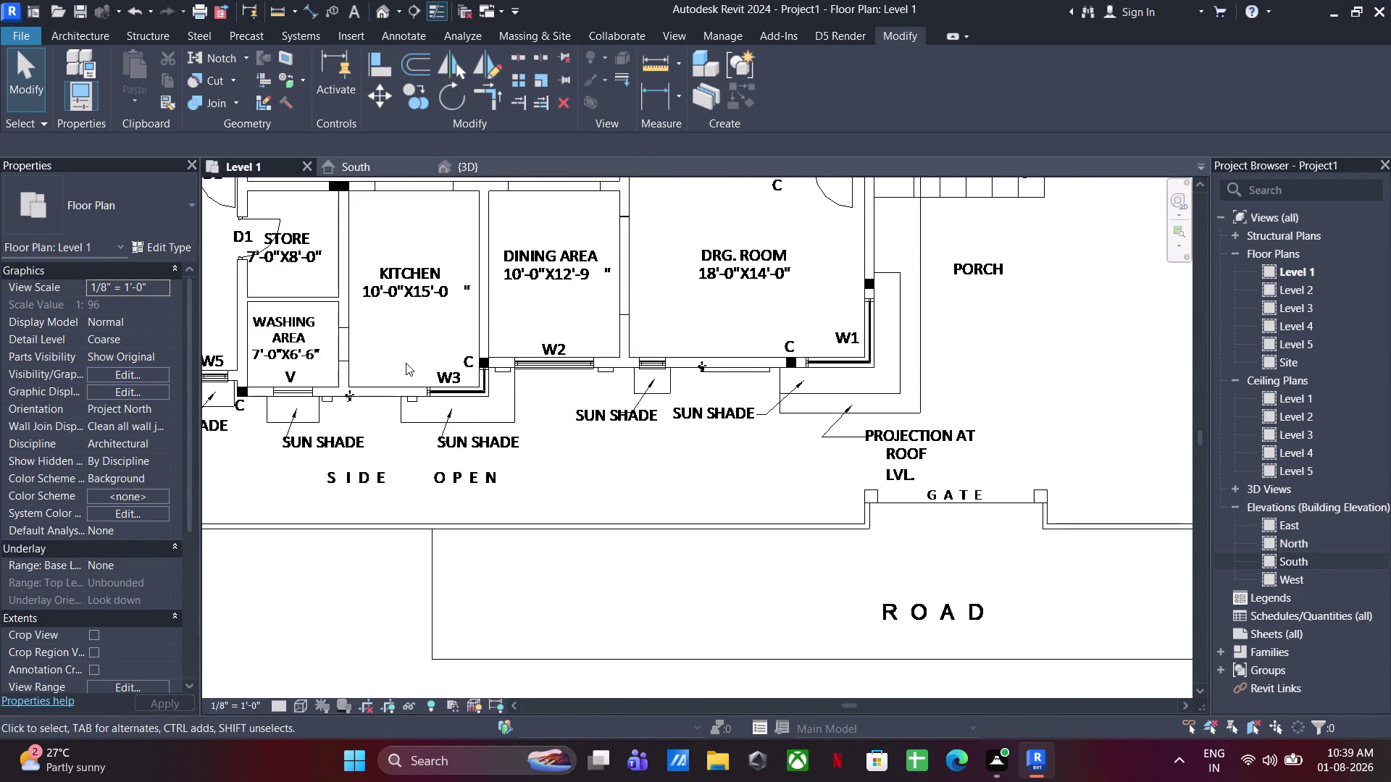
scroll(down, 3)
click(298, 711)
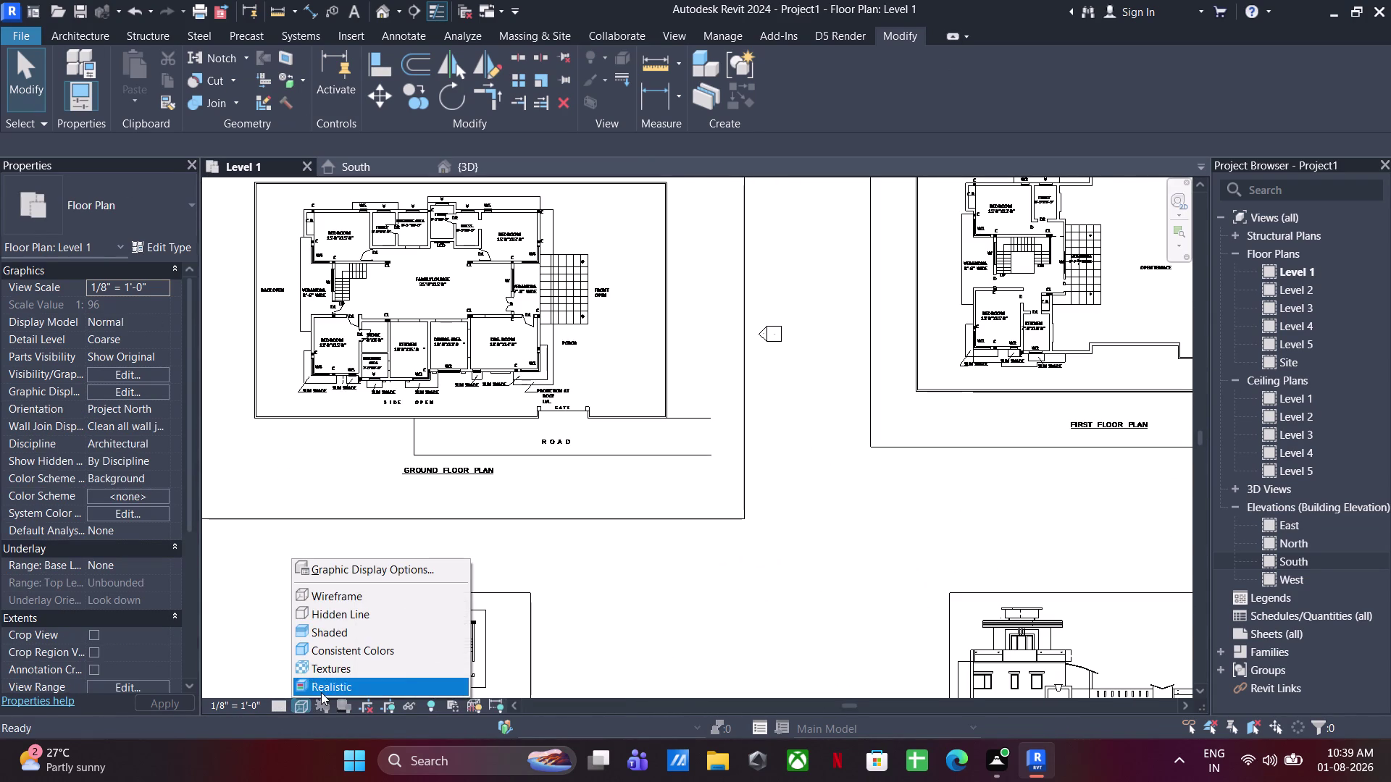
click(321, 692)
click(666, 486)
scroll(down, 3)
middle_drag(653, 493, 675, 498)
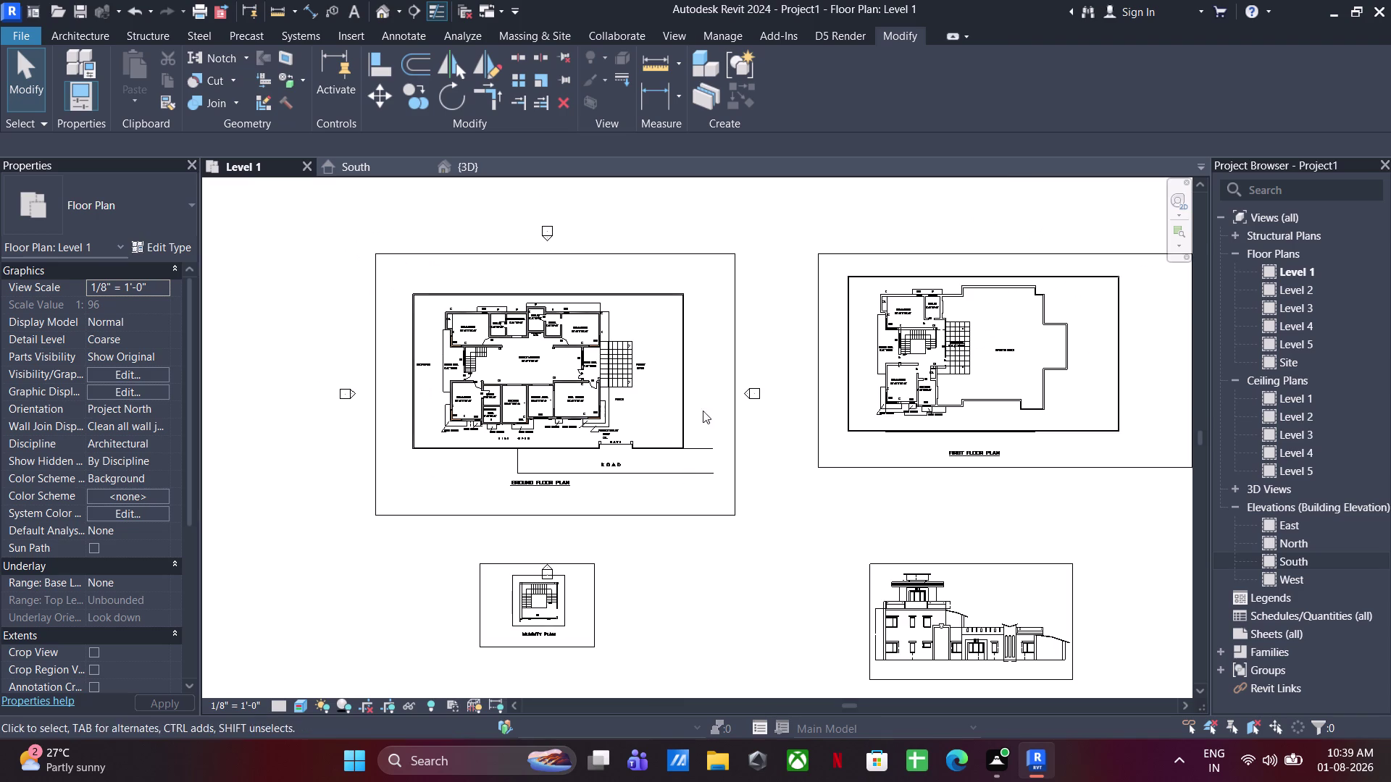
Window-select the drawing area and filter the selection down to only the imported DWG.
drag(707, 266, 425, 520)
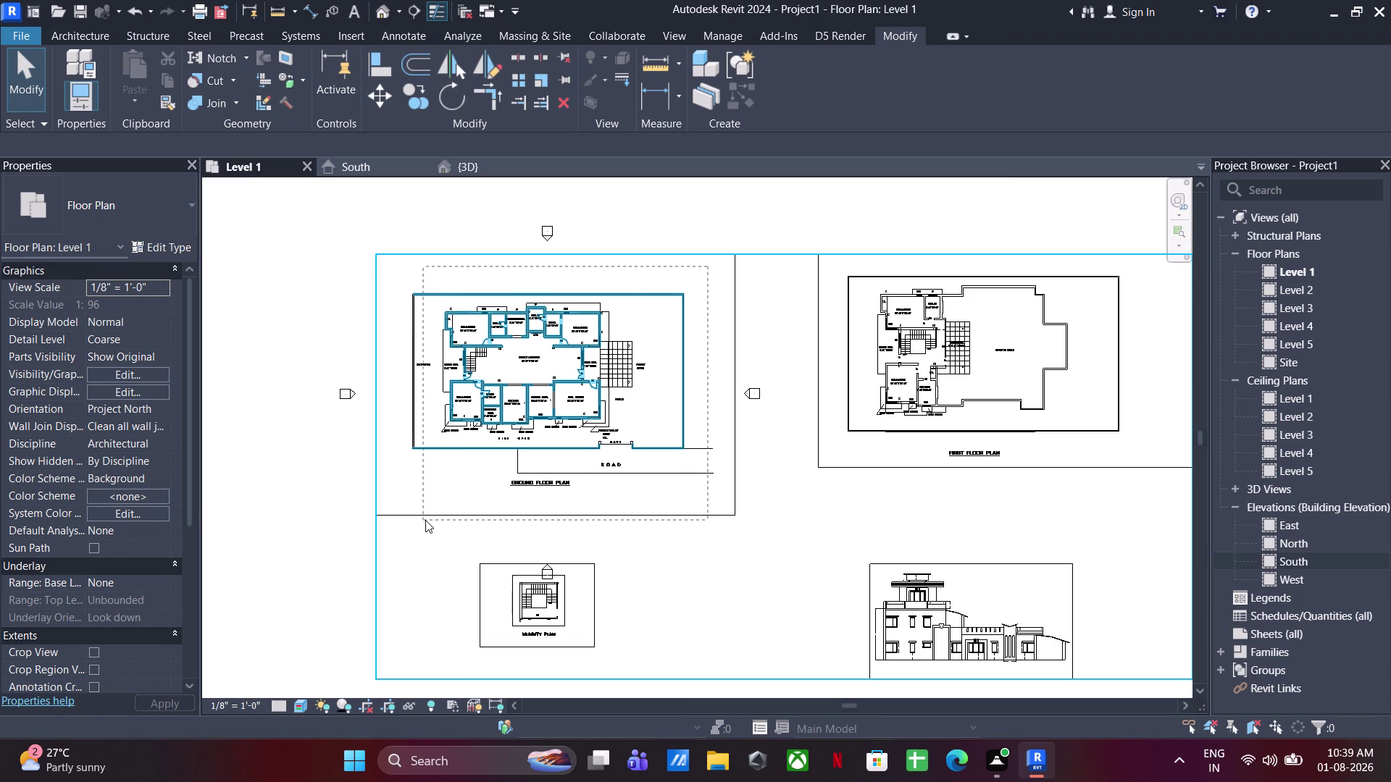
drag(425, 520, 404, 519)
click(780, 83)
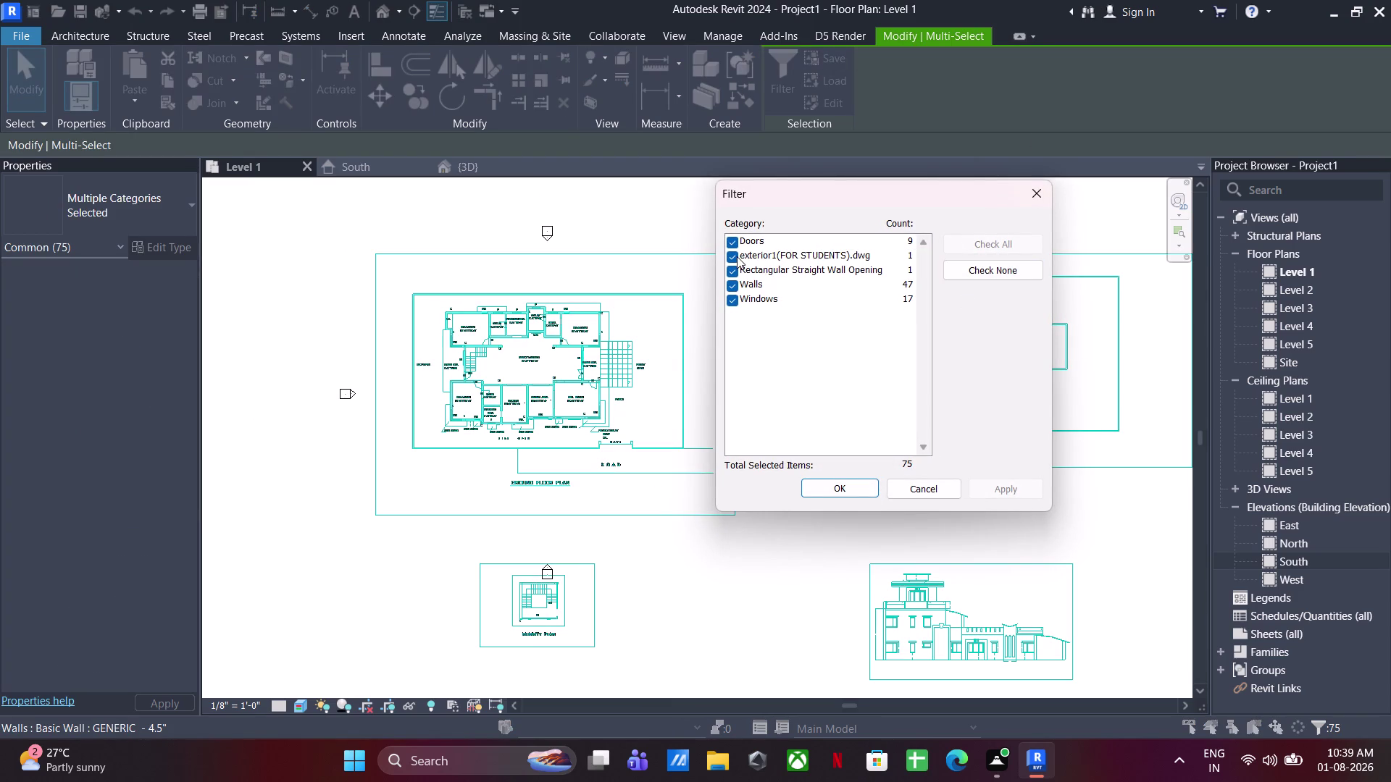
click(1000, 267)
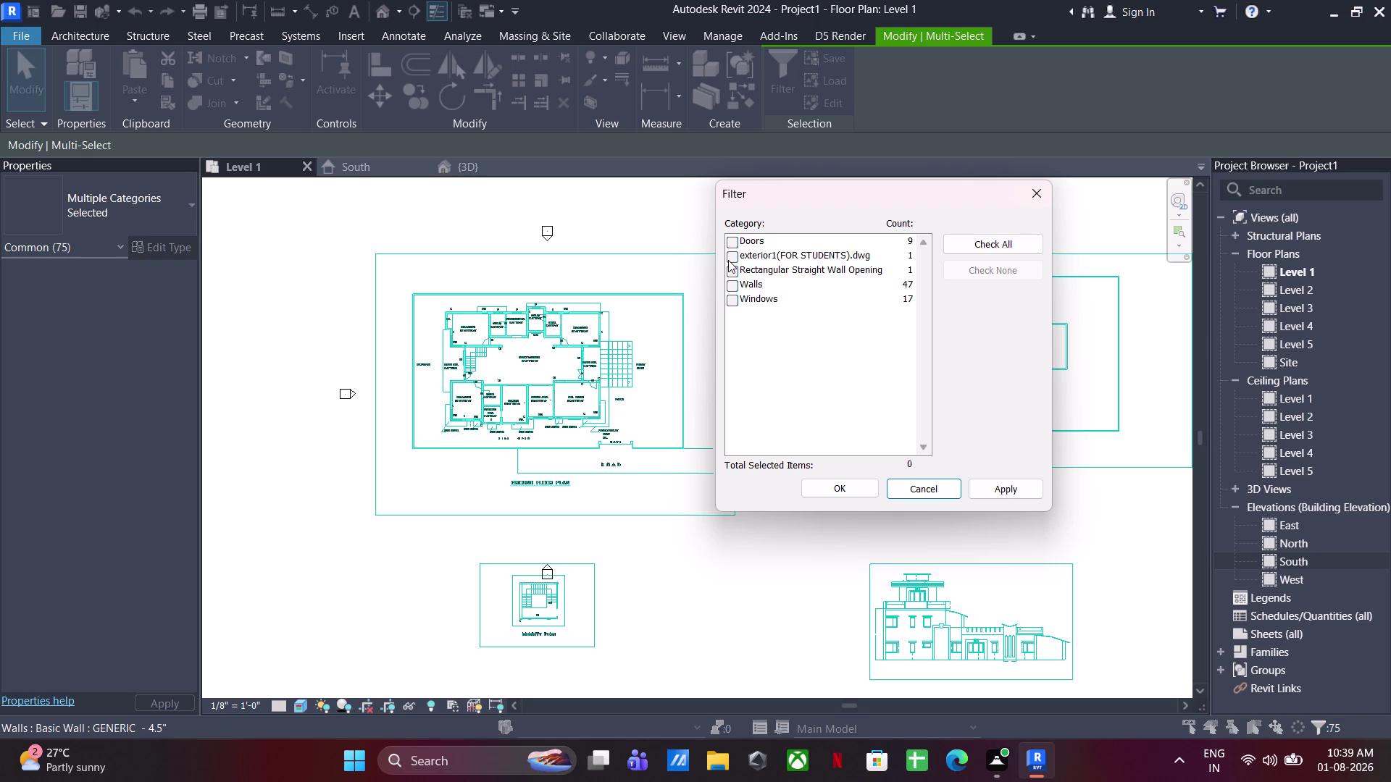
click(728, 260)
click(835, 481)
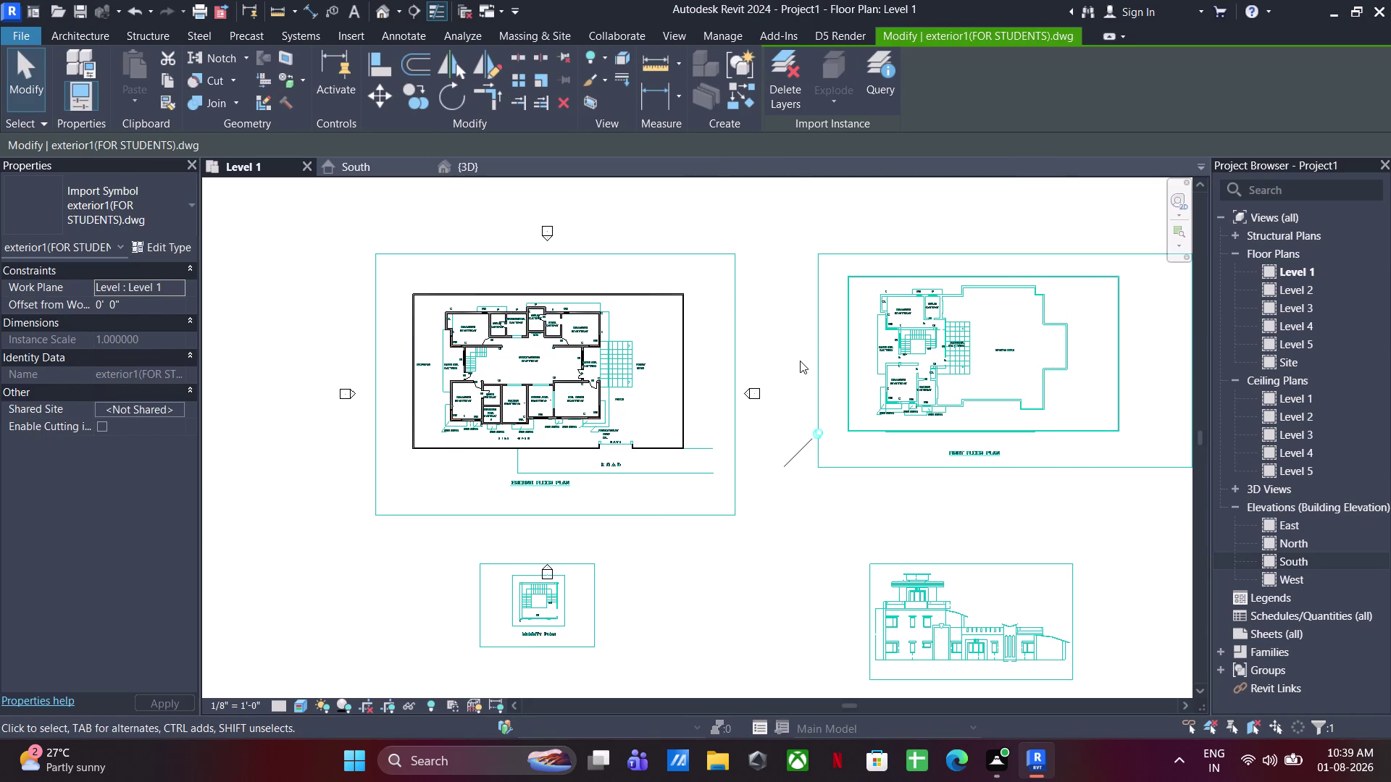
Reselect everything, filter out the DWG, and temporarily hide the walls, doors and windows with HH.
click(798, 359)
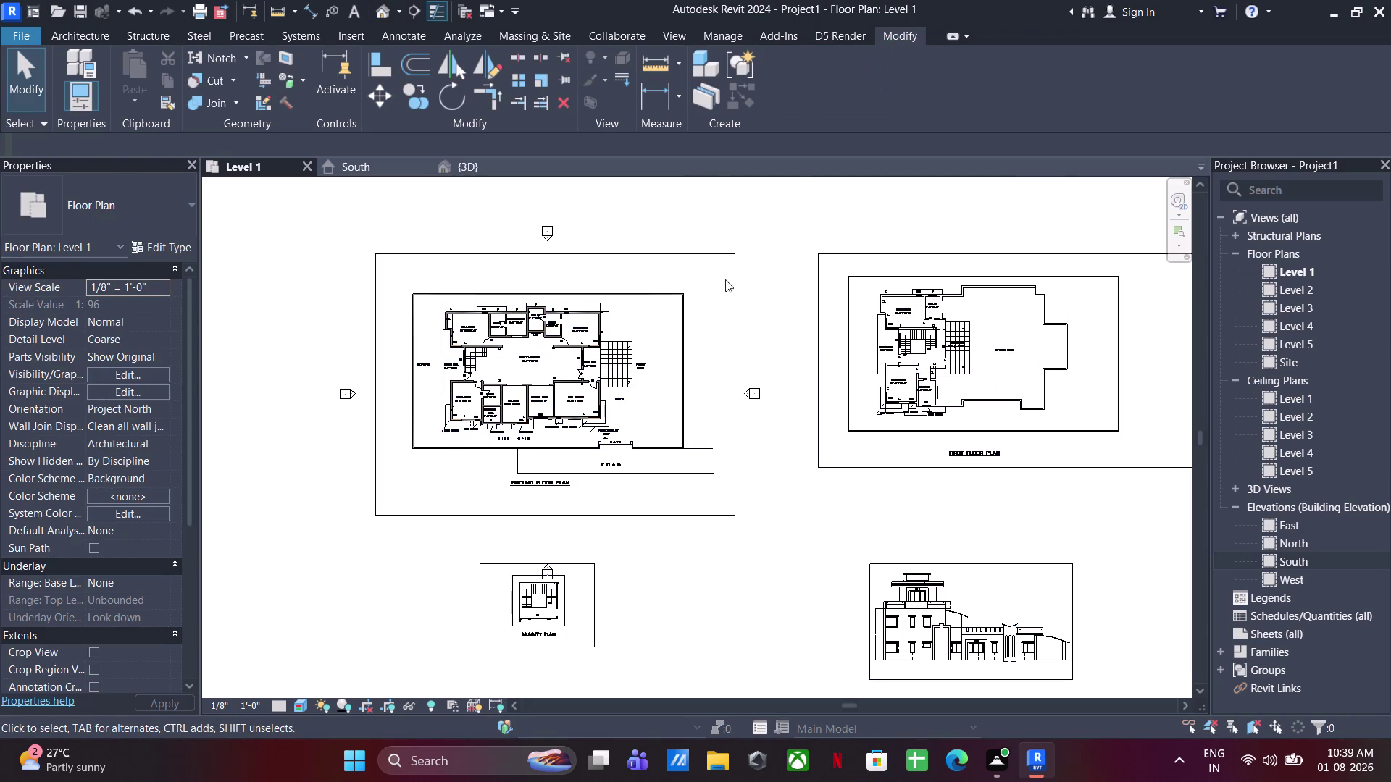
drag(697, 279, 407, 521)
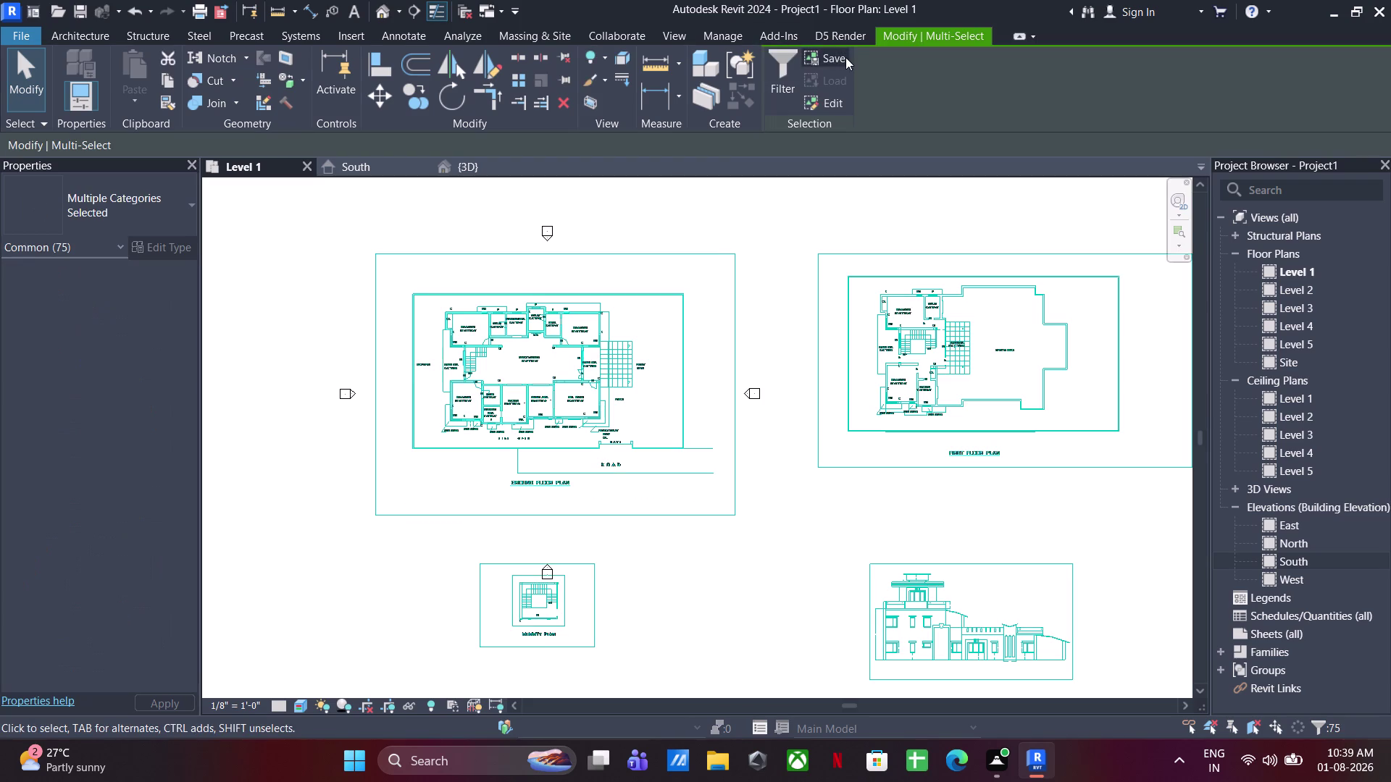
click(781, 76)
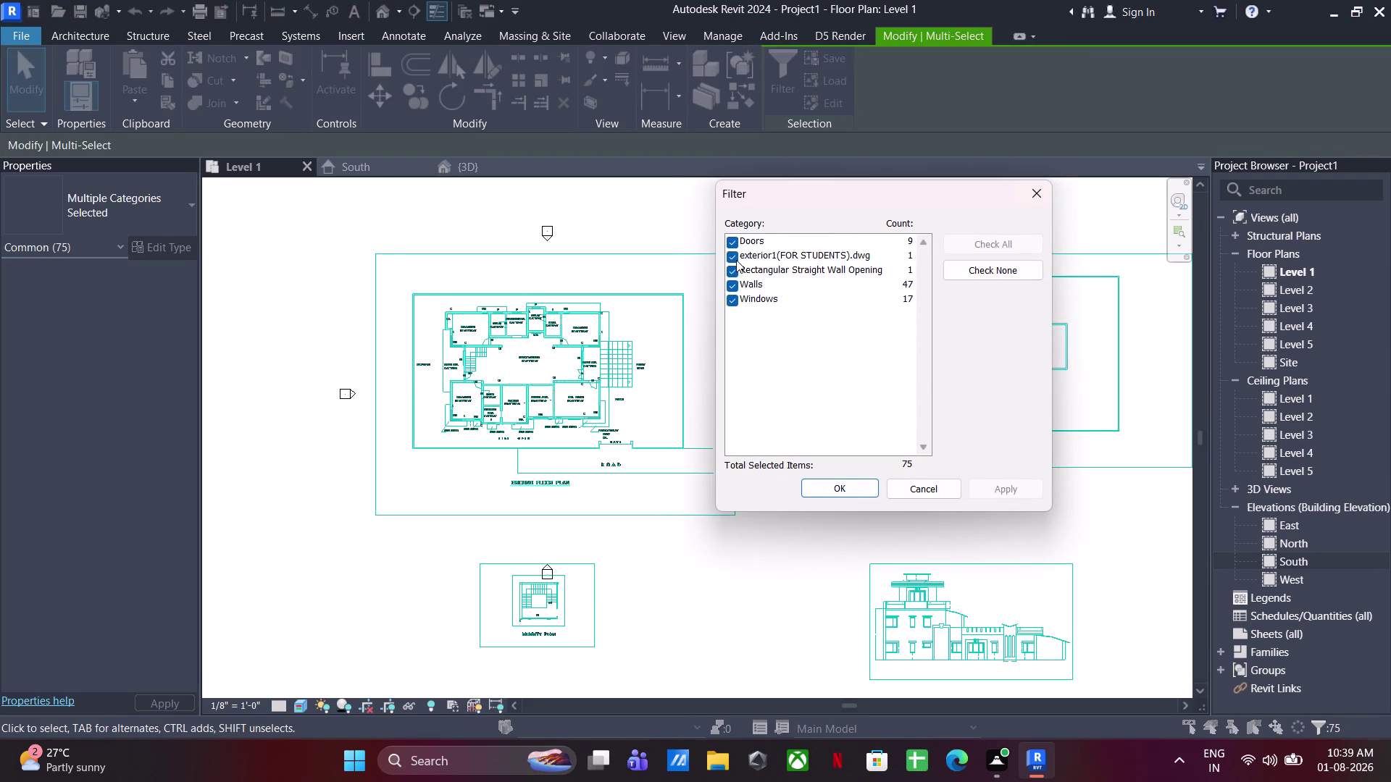
click(733, 254)
click(864, 485)
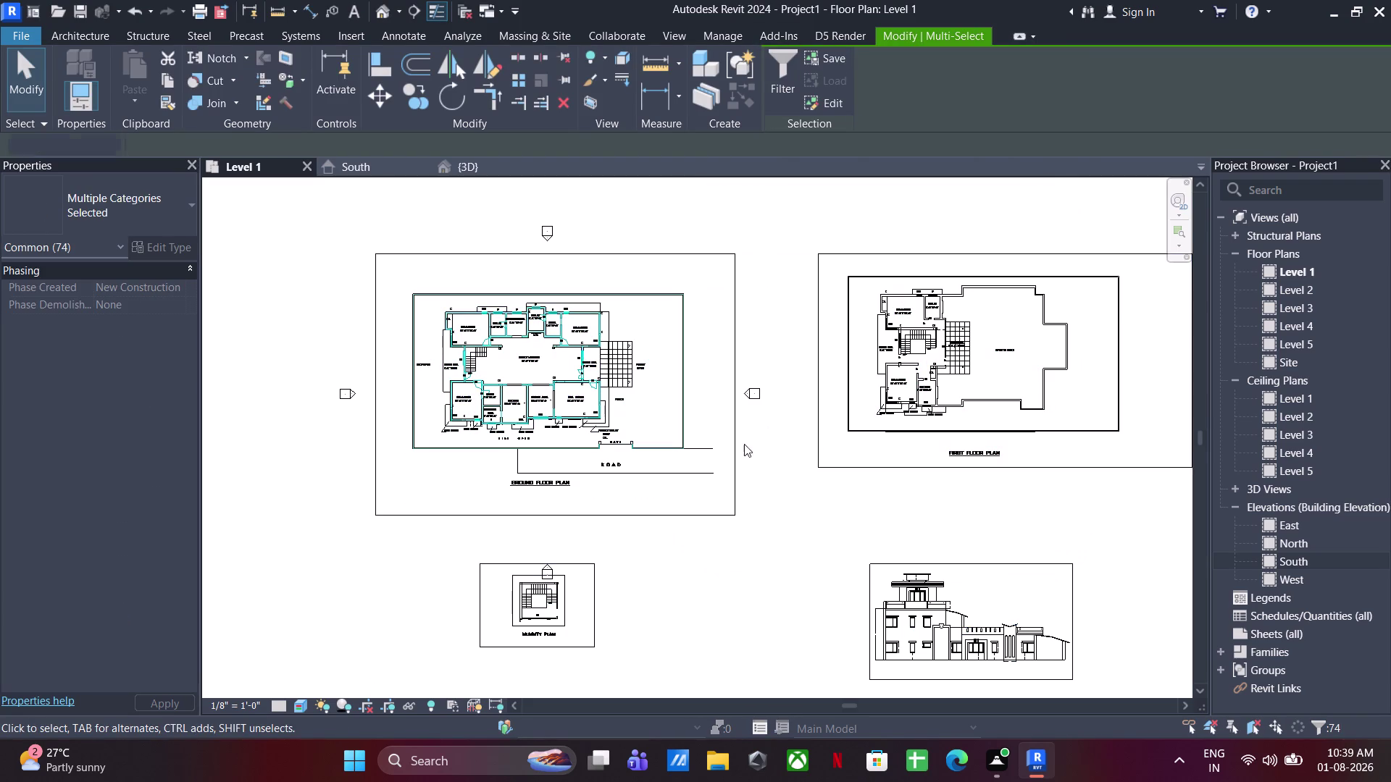
text(HH)
Zoom to the ground floor plan and start a new floor from the Architecture tools.
scroll(up, 3)
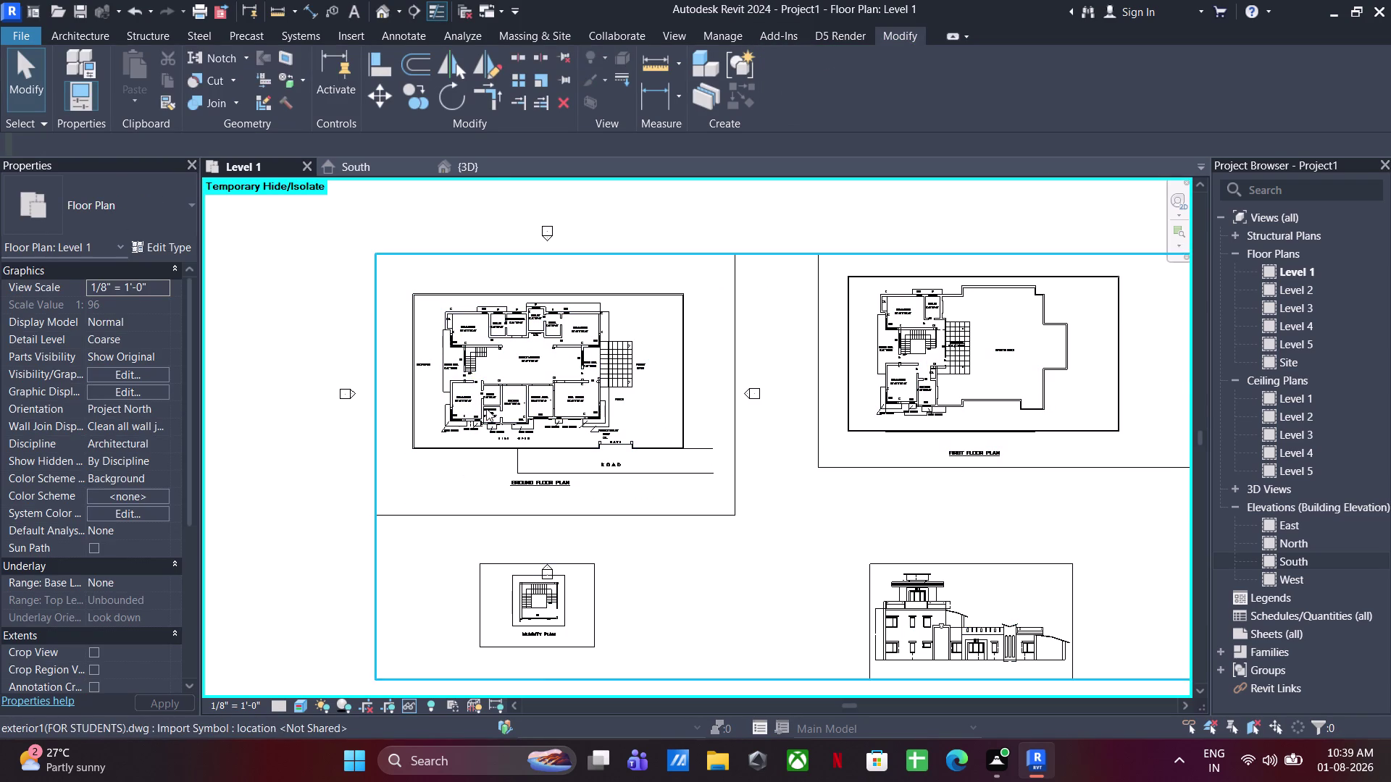
scroll(up, 3)
middle_drag(462, 369, 539, 470)
click(92, 31)
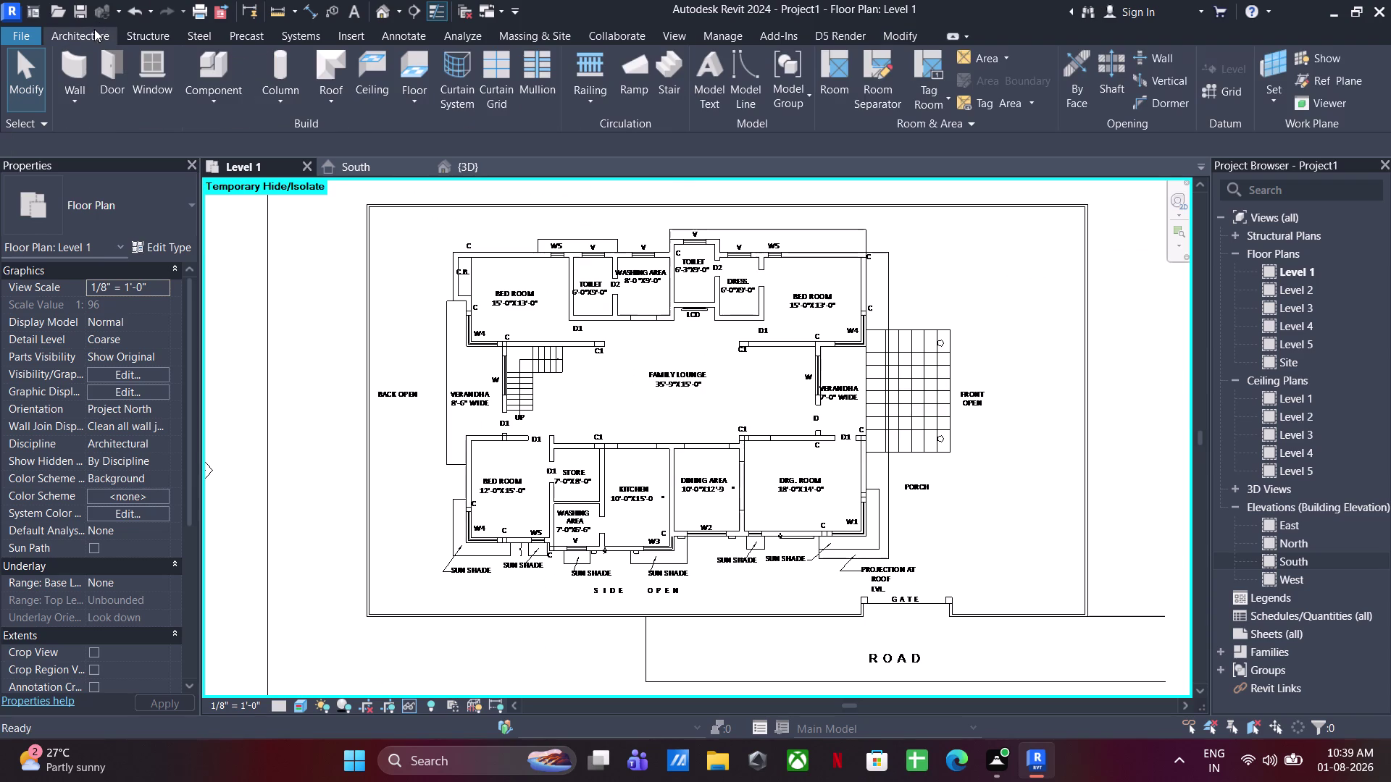
click(412, 73)
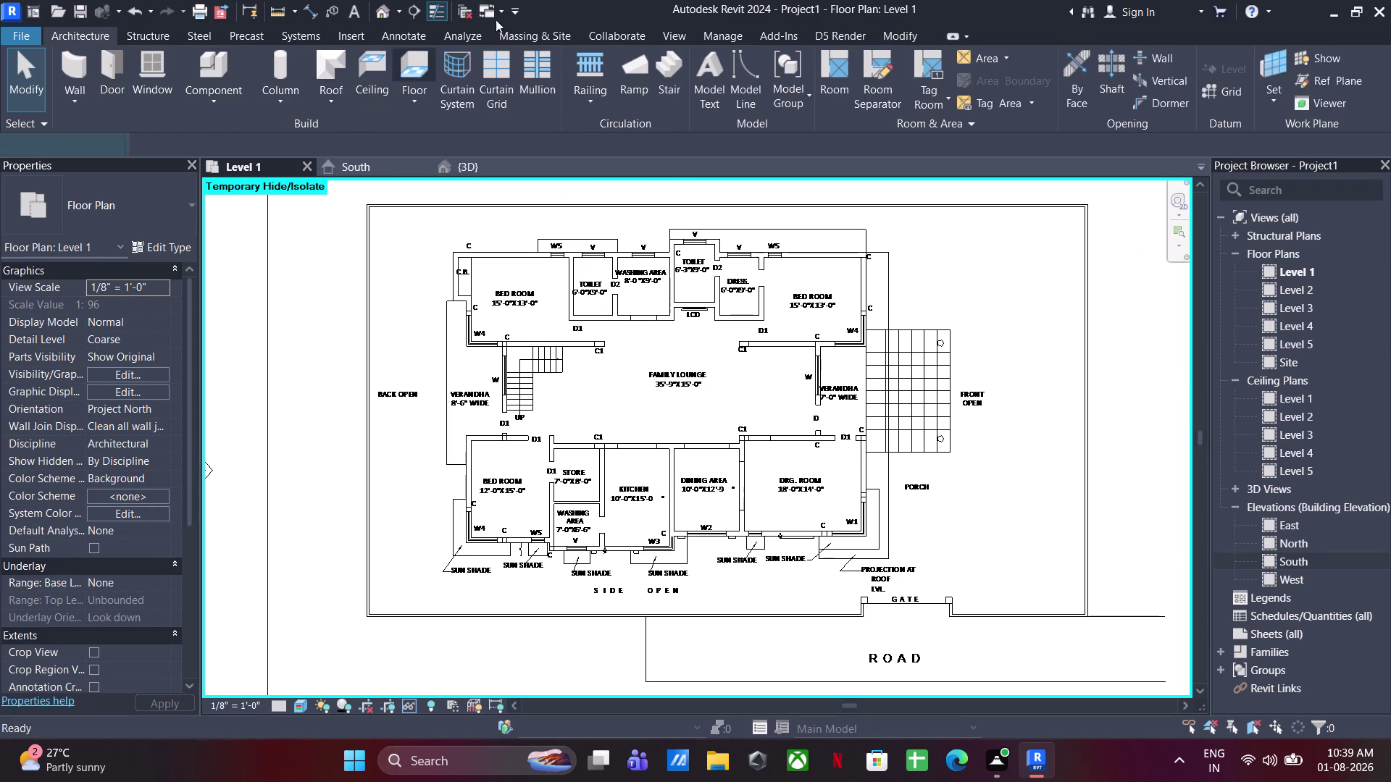
click(942, 55)
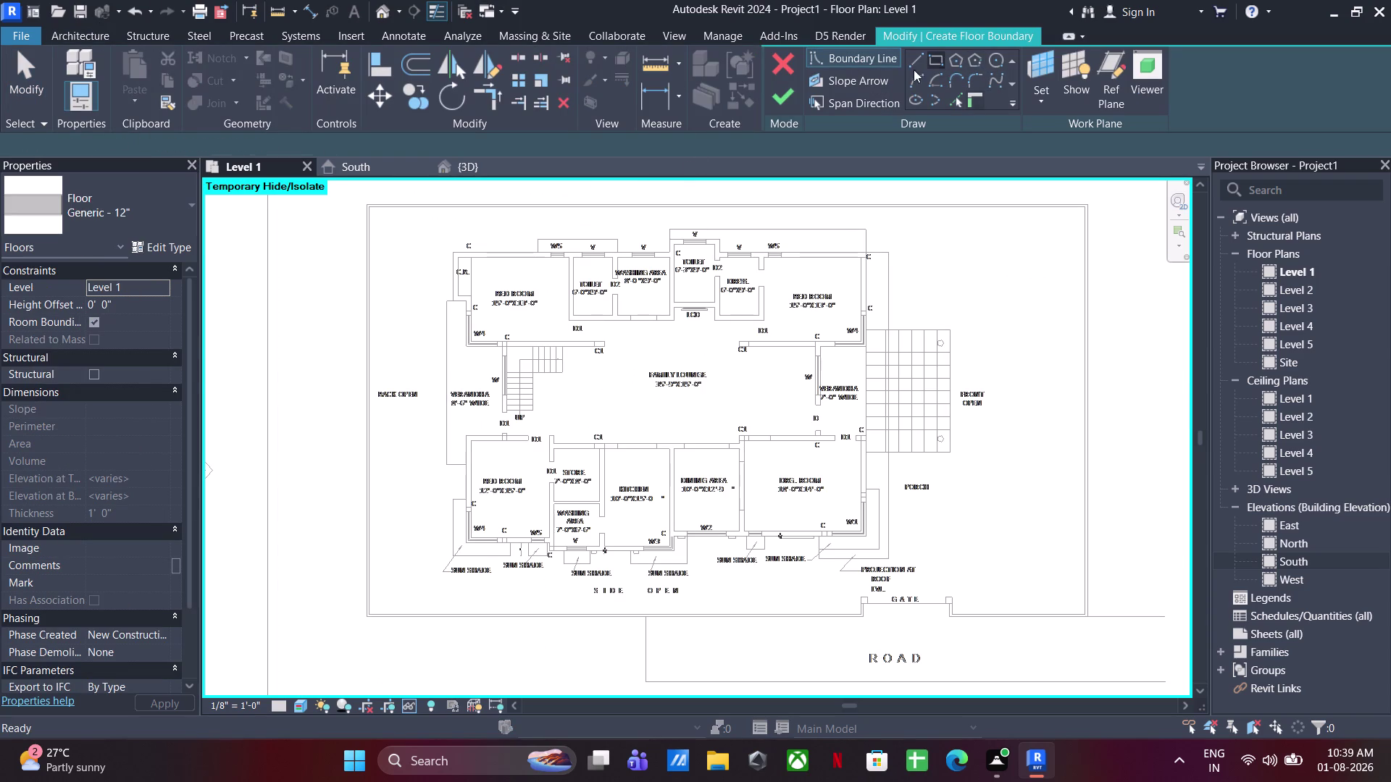
Begin the floor boundary at the plan's corner and along the wall edge near the gate.
scroll(up, 3)
click(385, 208)
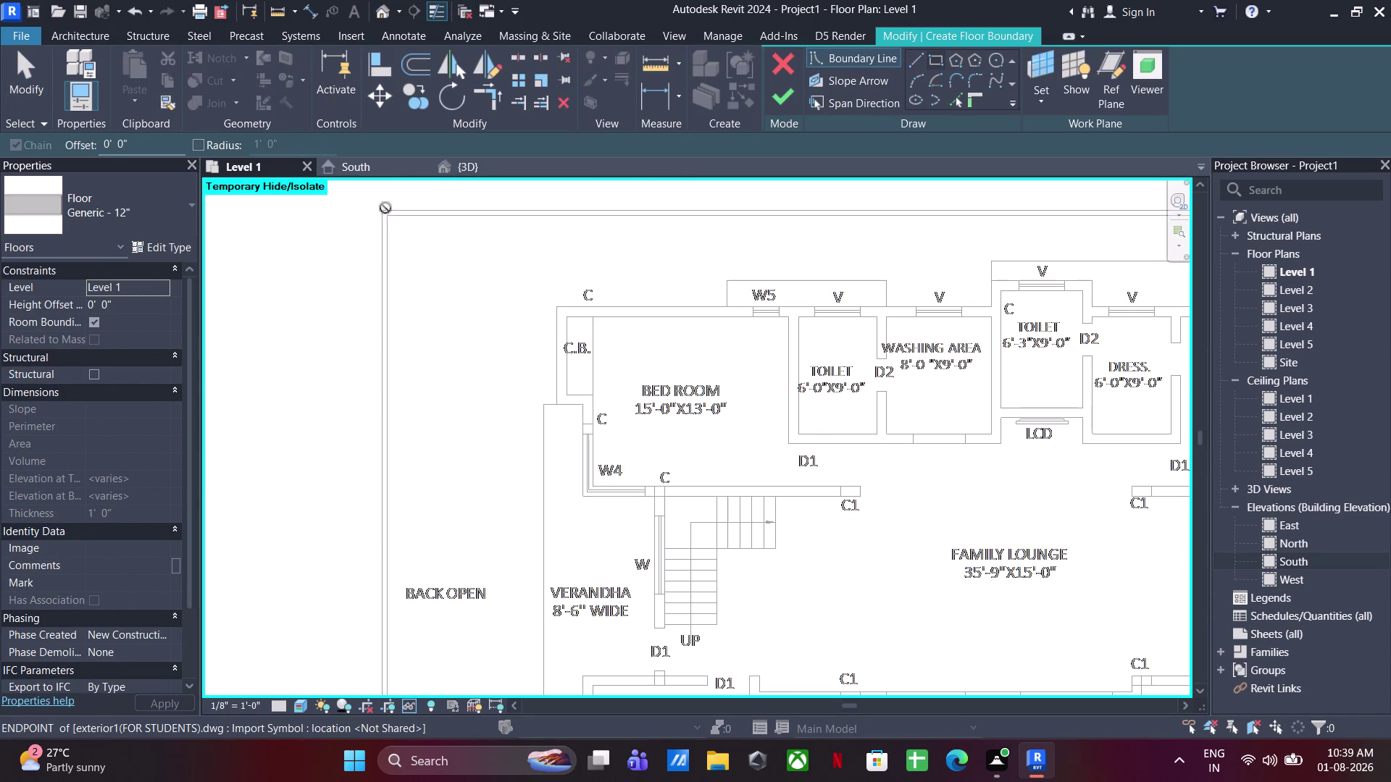
scroll(down, 3)
scroll(up, 3)
middle_drag(769, 441, 377, 183)
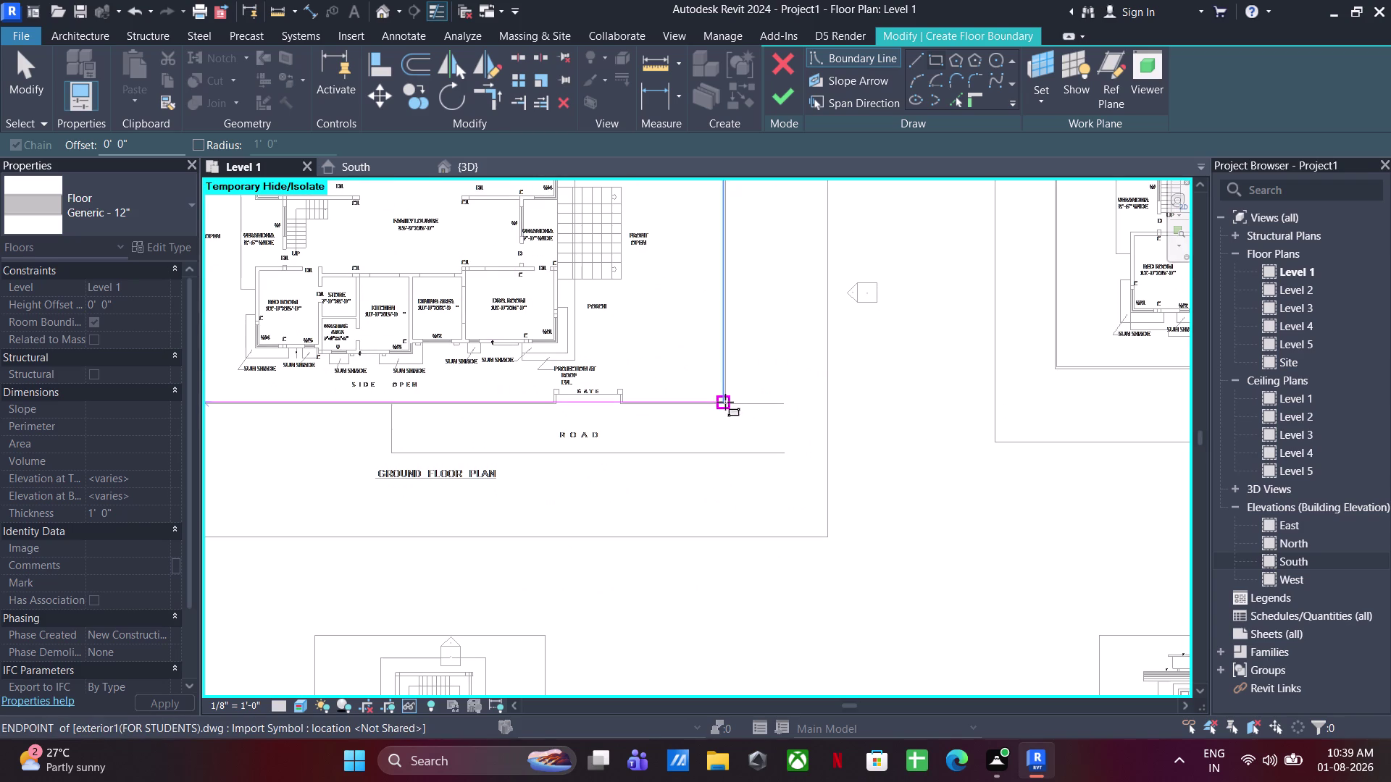
scroll(up, 3)
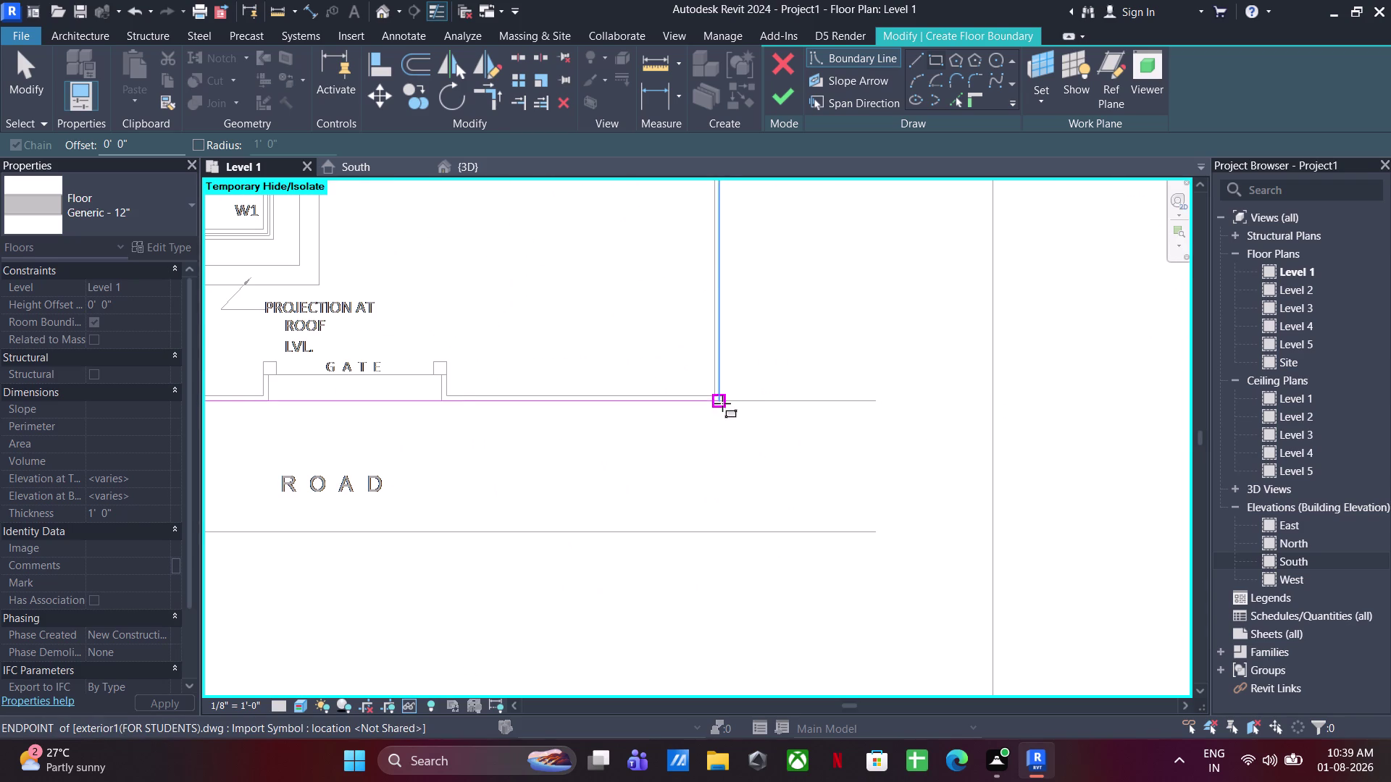
click(722, 404)
scroll(up, 3)
scroll(down, 3)
middle_drag(665, 468, 821, 589)
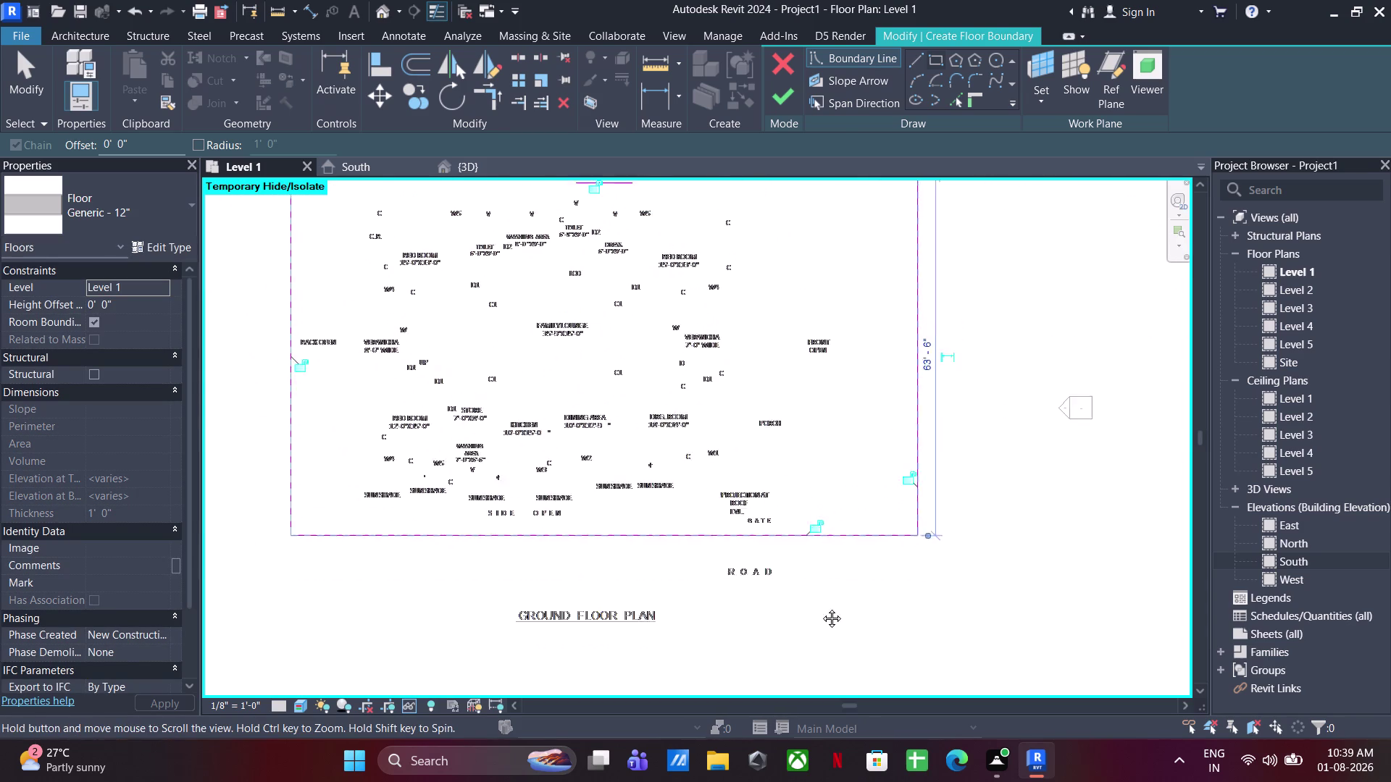
middle_drag(820, 589, 822, 626)
scroll(up, 3)
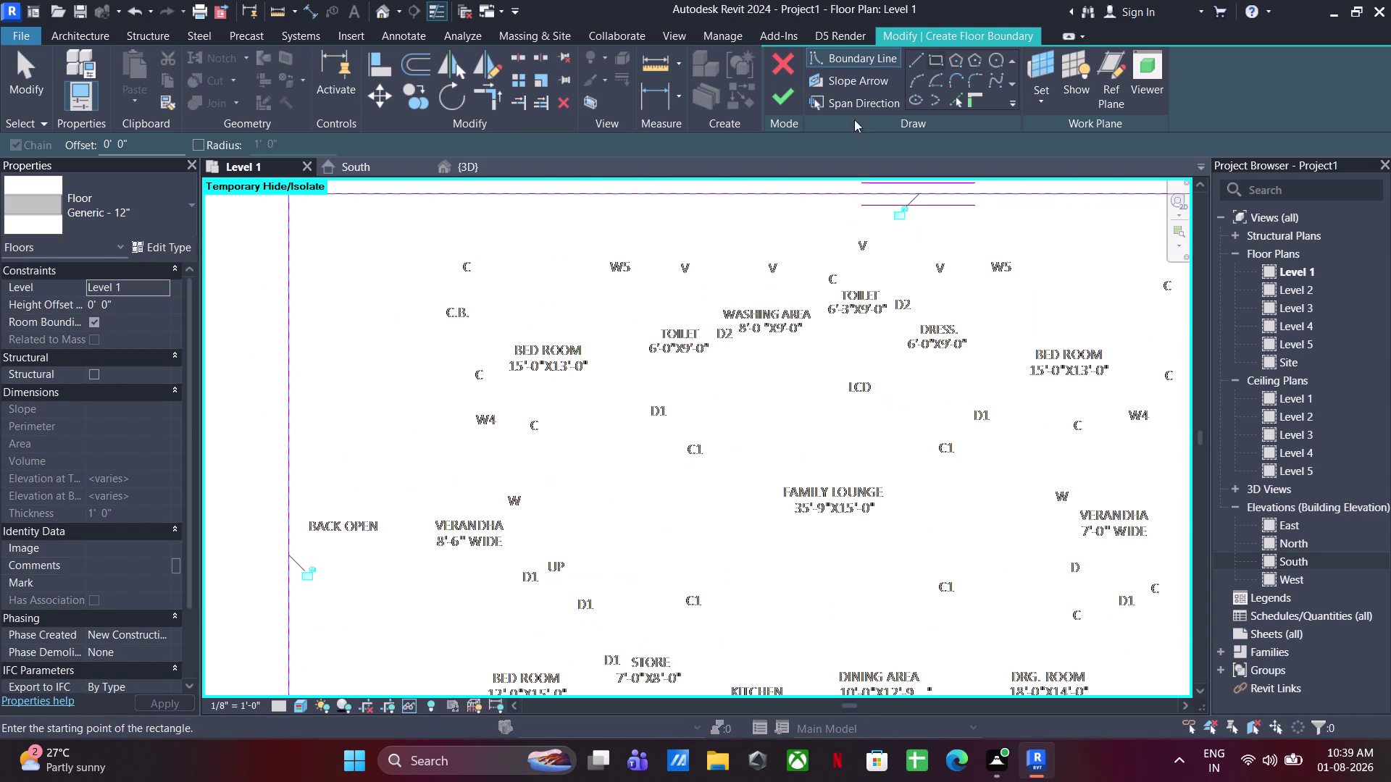
Use Pick Lines on the top wall edges over the bedrooms and toilet, plus the right outer wall.
click(955, 102)
click(568, 273)
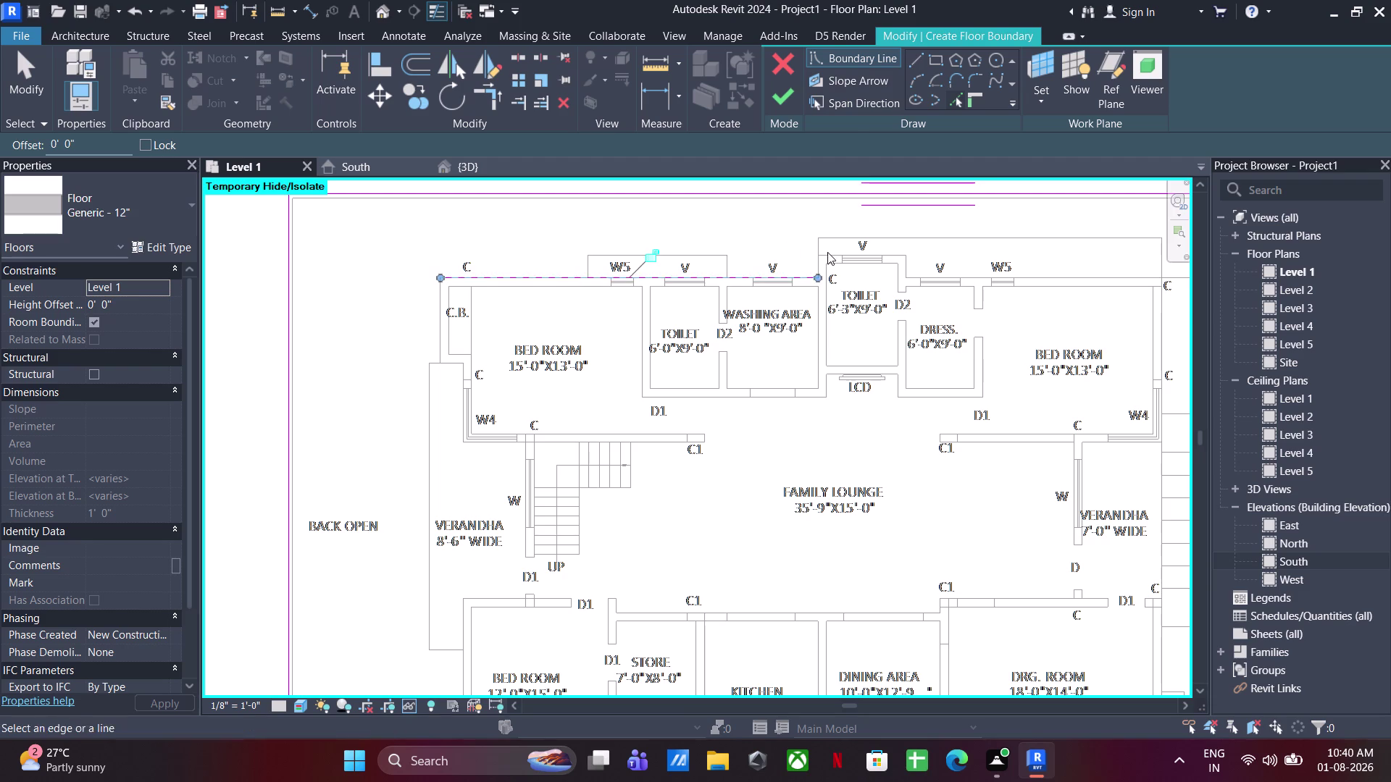
scroll(up, 3)
click(789, 273)
click(819, 243)
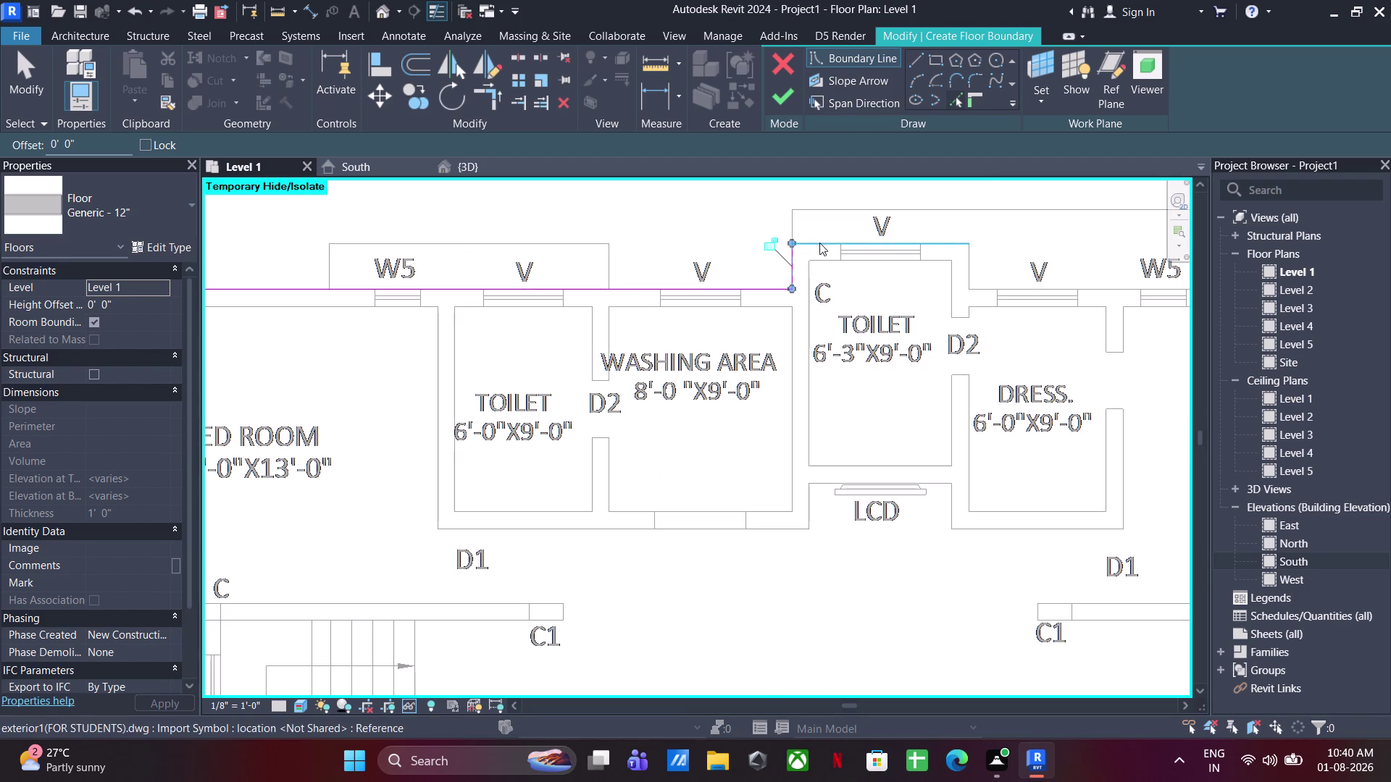
click(962, 265)
scroll(up, 3)
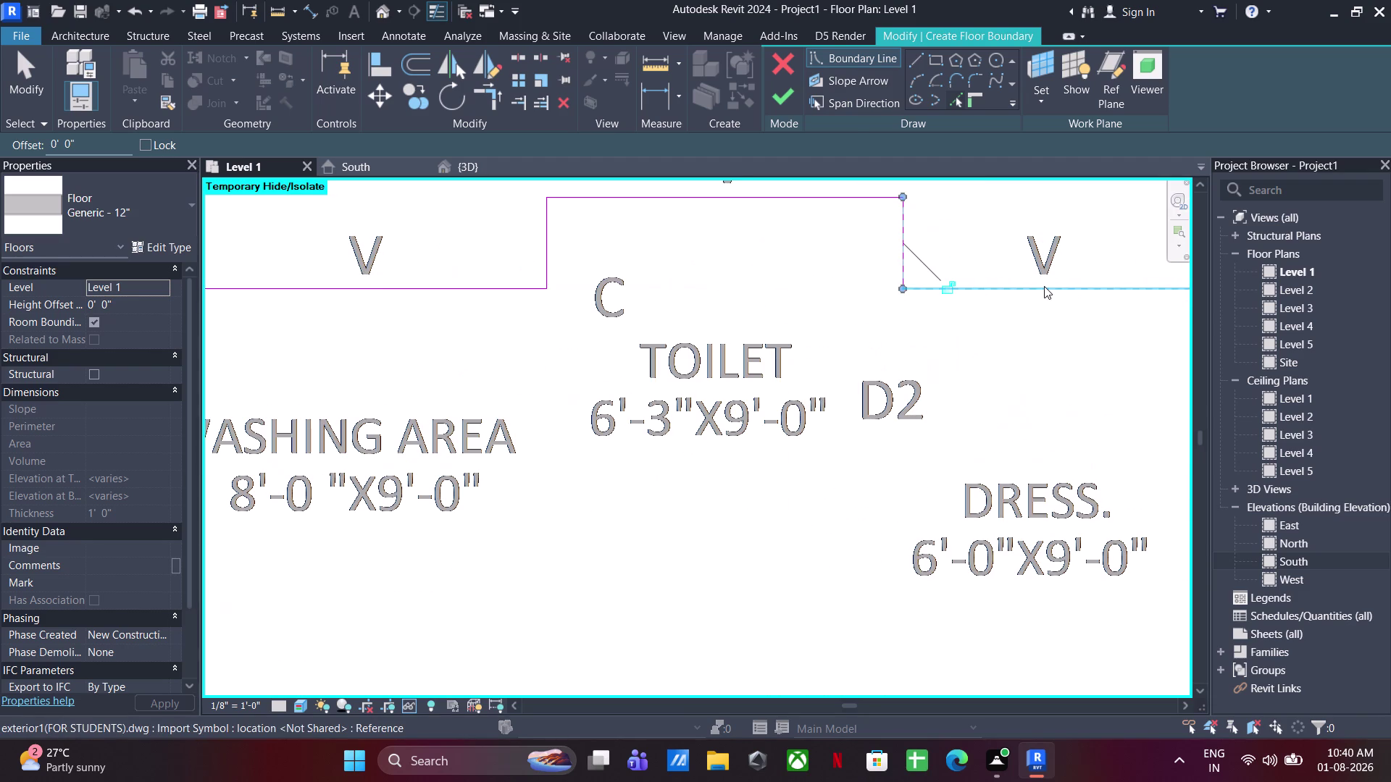
click(1043, 286)
scroll(down, 3)
middle_drag(912, 365, 334, 327)
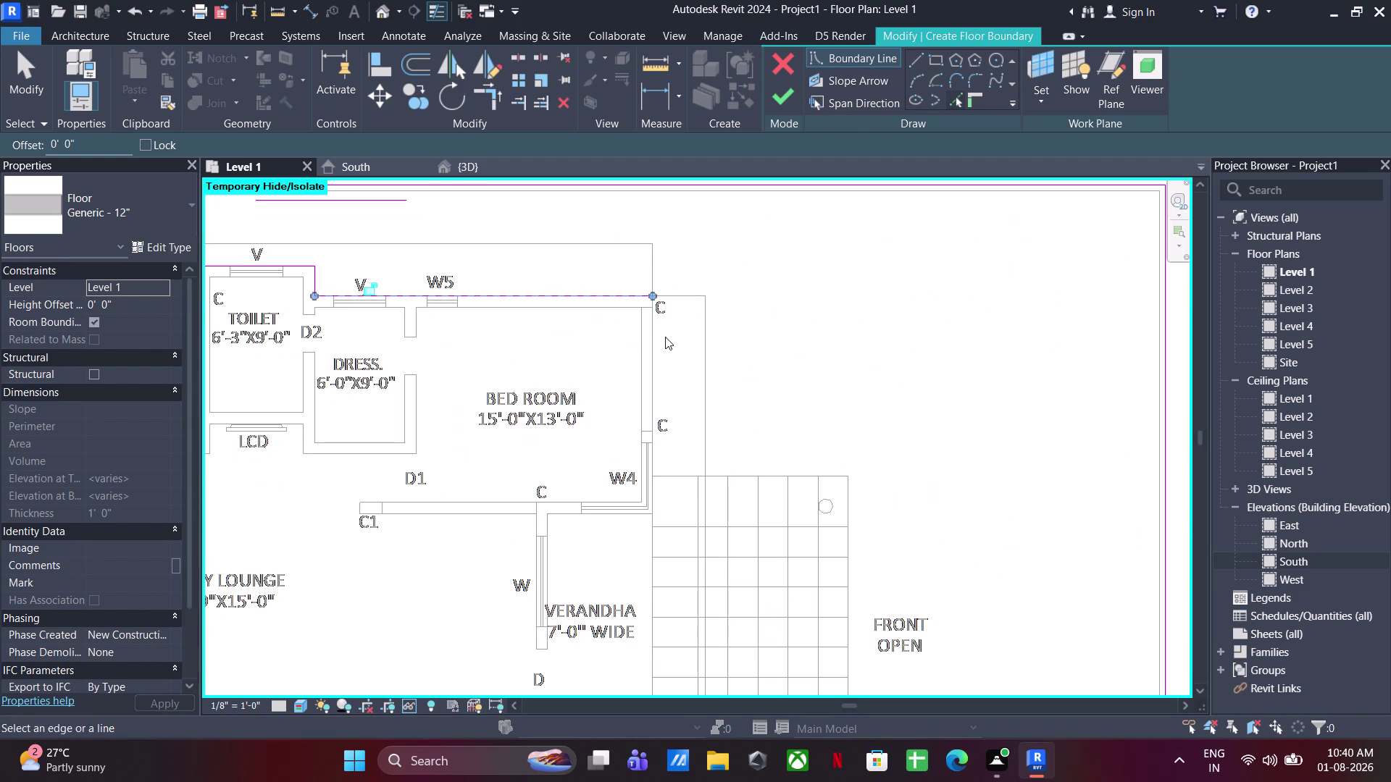
click(678, 299)
click(708, 332)
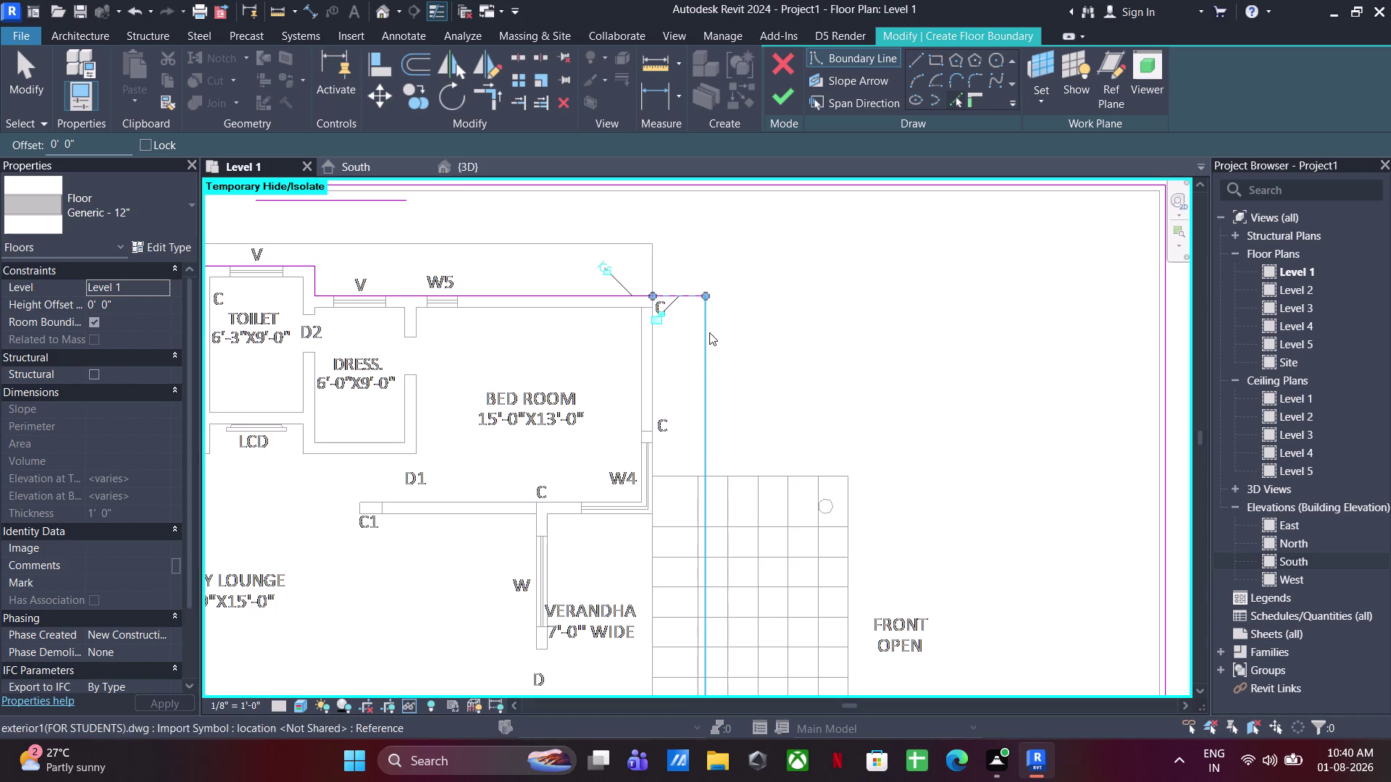
Pick the bottom wall edges by the drawing room, roof projection, dining area and window W3.
scroll(down, 3)
middle_drag(725, 541, 751, 188)
scroll(up, 3)
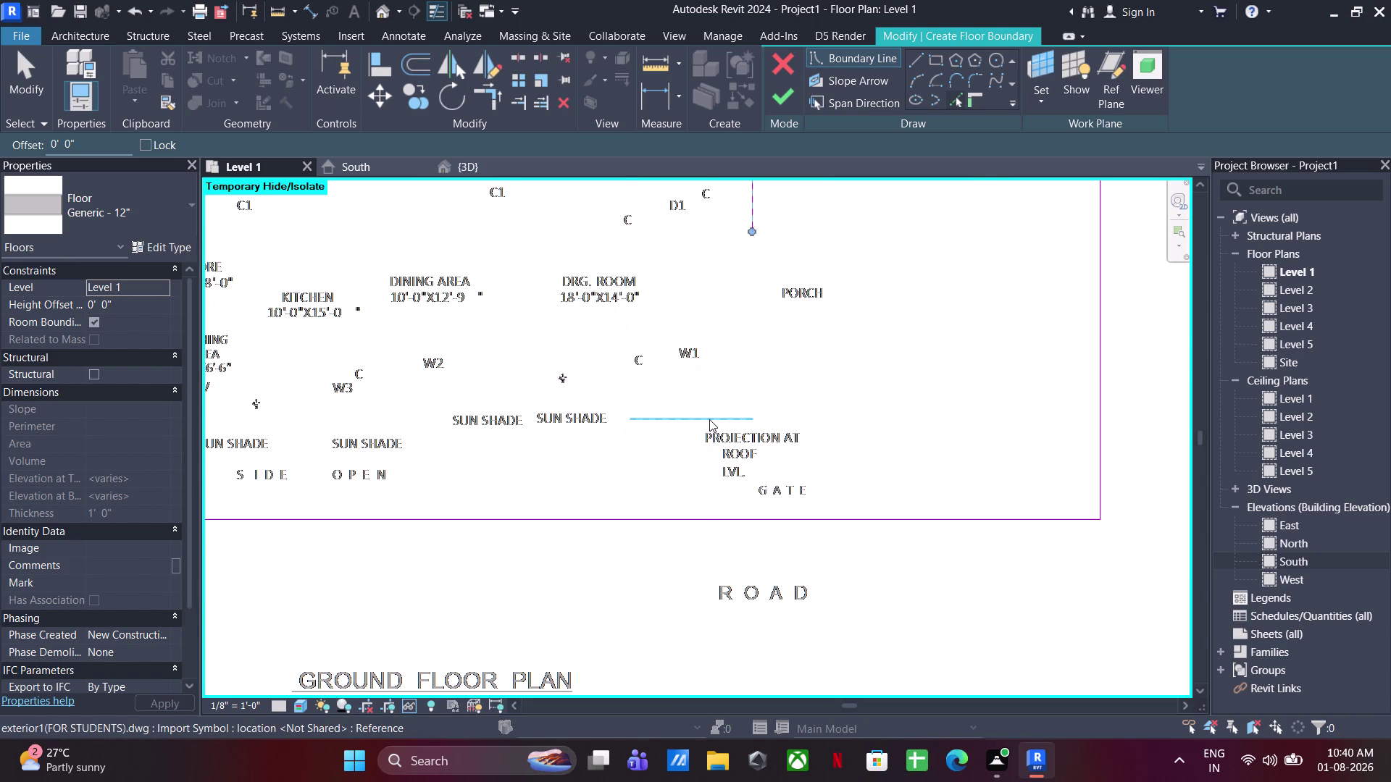
click(709, 419)
scroll(up, 3)
click(640, 381)
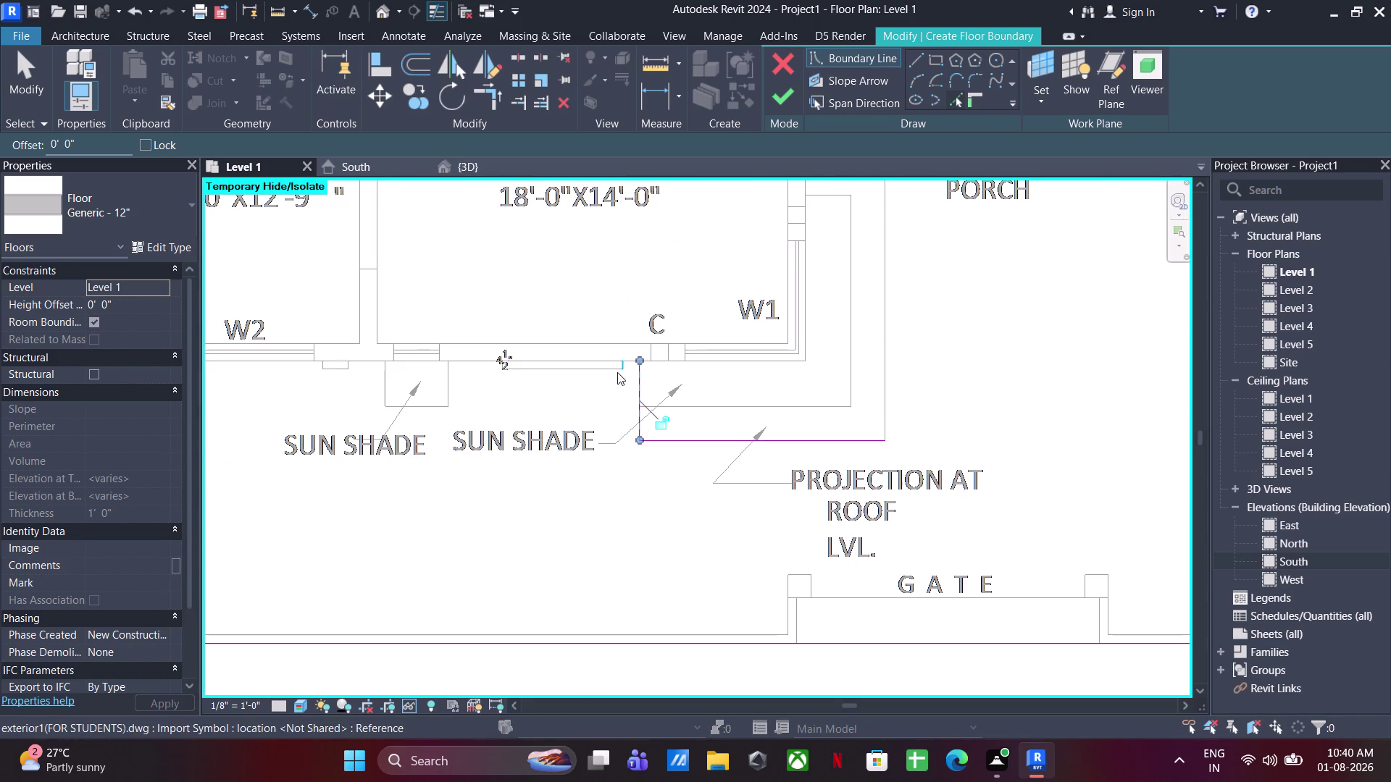
click(608, 358)
scroll(down, 3)
middle_drag(508, 390, 896, 409)
scroll(up, 3)
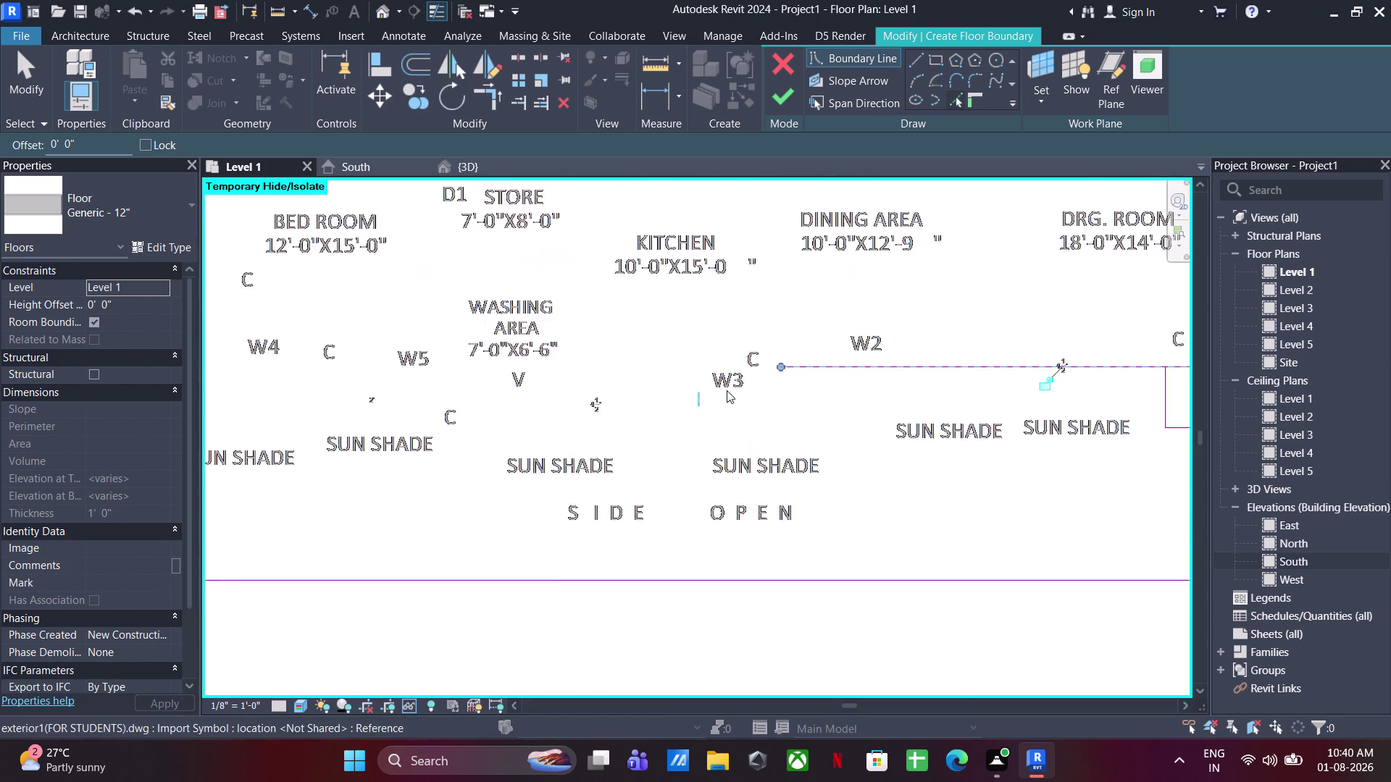
scroll(up, 3)
click(827, 390)
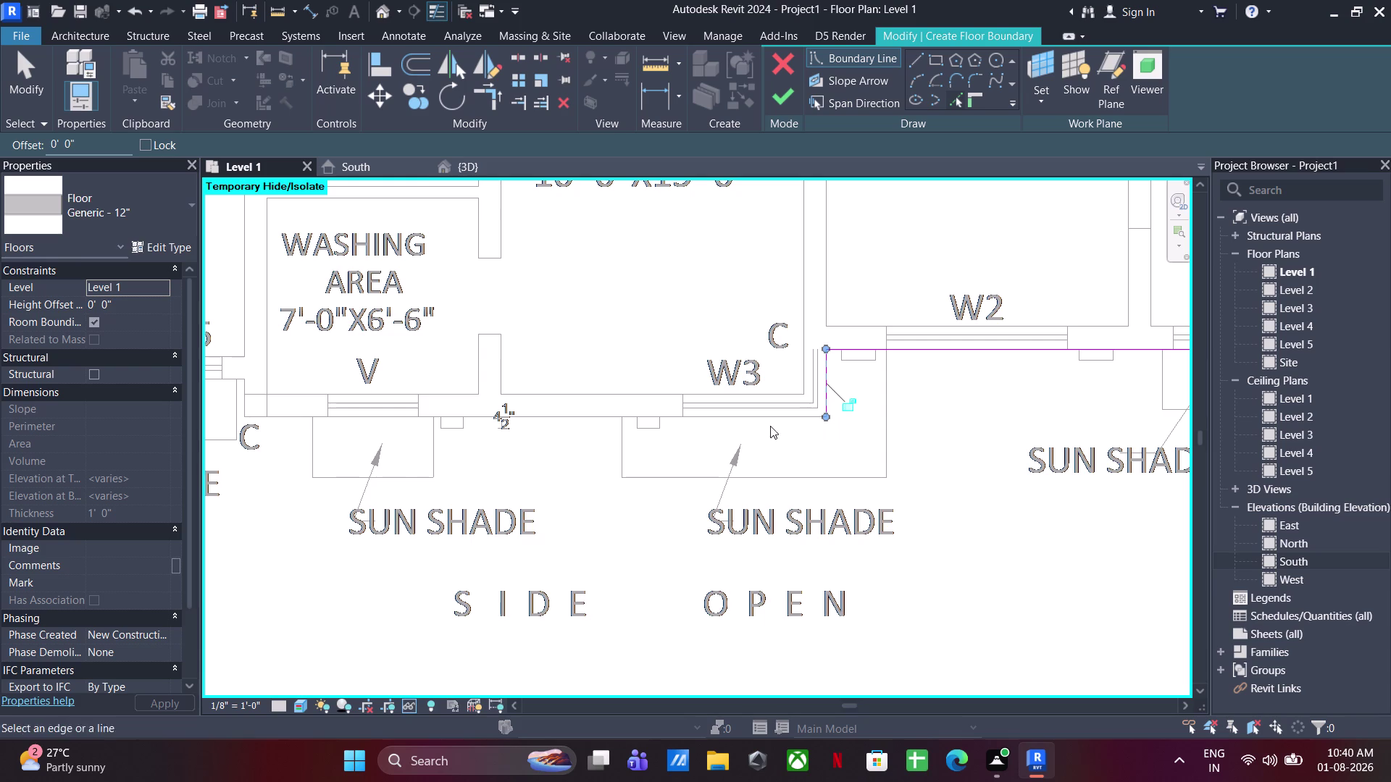
click(764, 413)
Pick the bottom wall edges under the washing area and left bedroom, and along the left side.
scroll(down, 3)
middle_drag(582, 415, 907, 428)
scroll(up, 3)
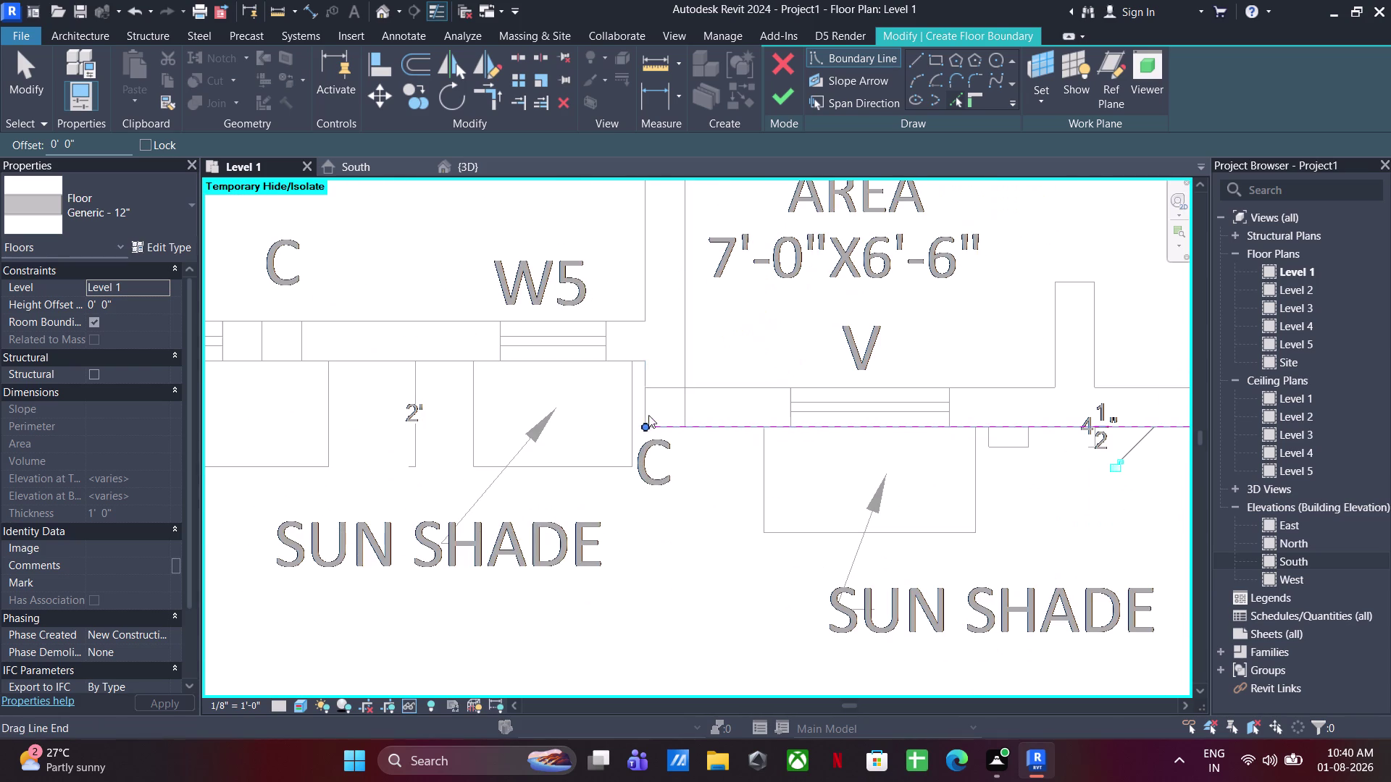
click(647, 401)
click(588, 360)
scroll(down, 3)
middle_drag(553, 423, 635, 441)
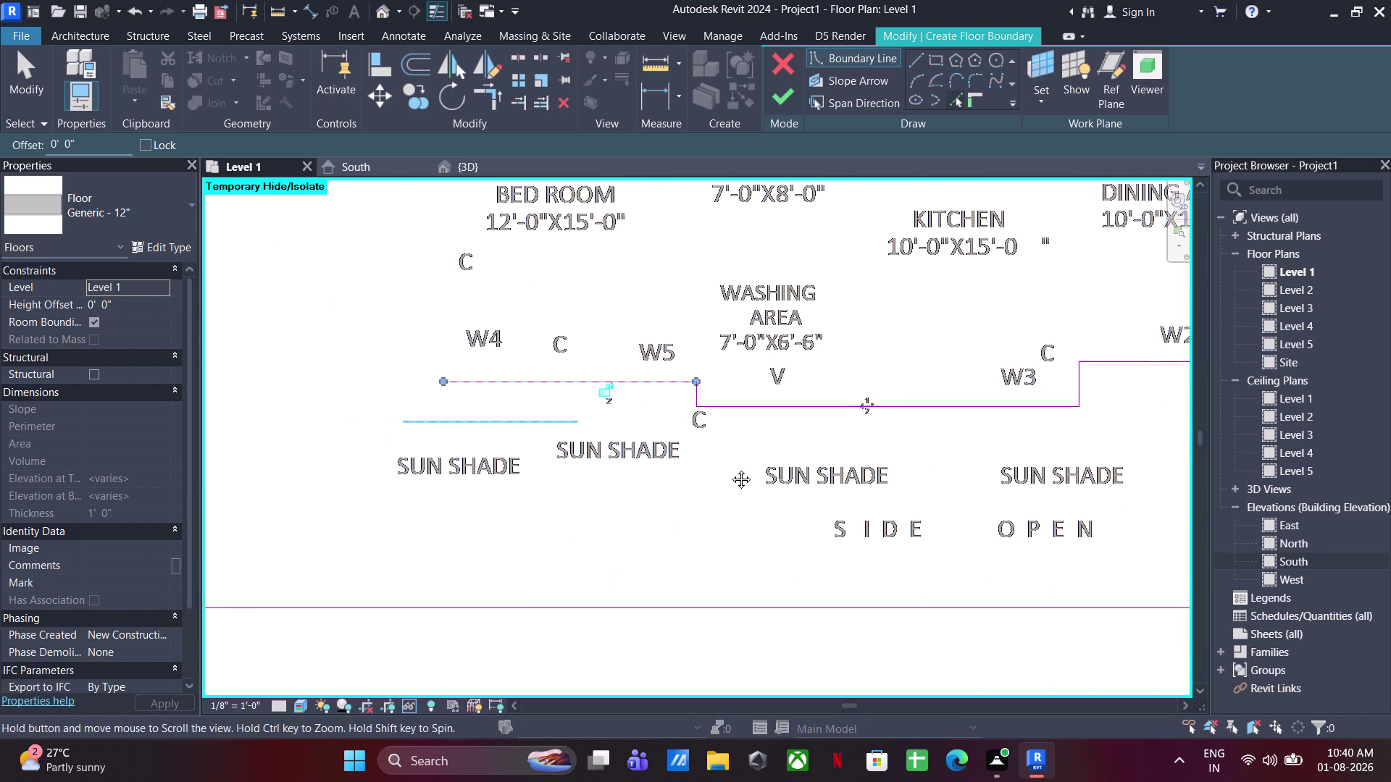
middle_drag(634, 441, 808, 523)
click(689, 429)
middle_drag(662, 342, 729, 573)
click(723, 478)
click(694, 406)
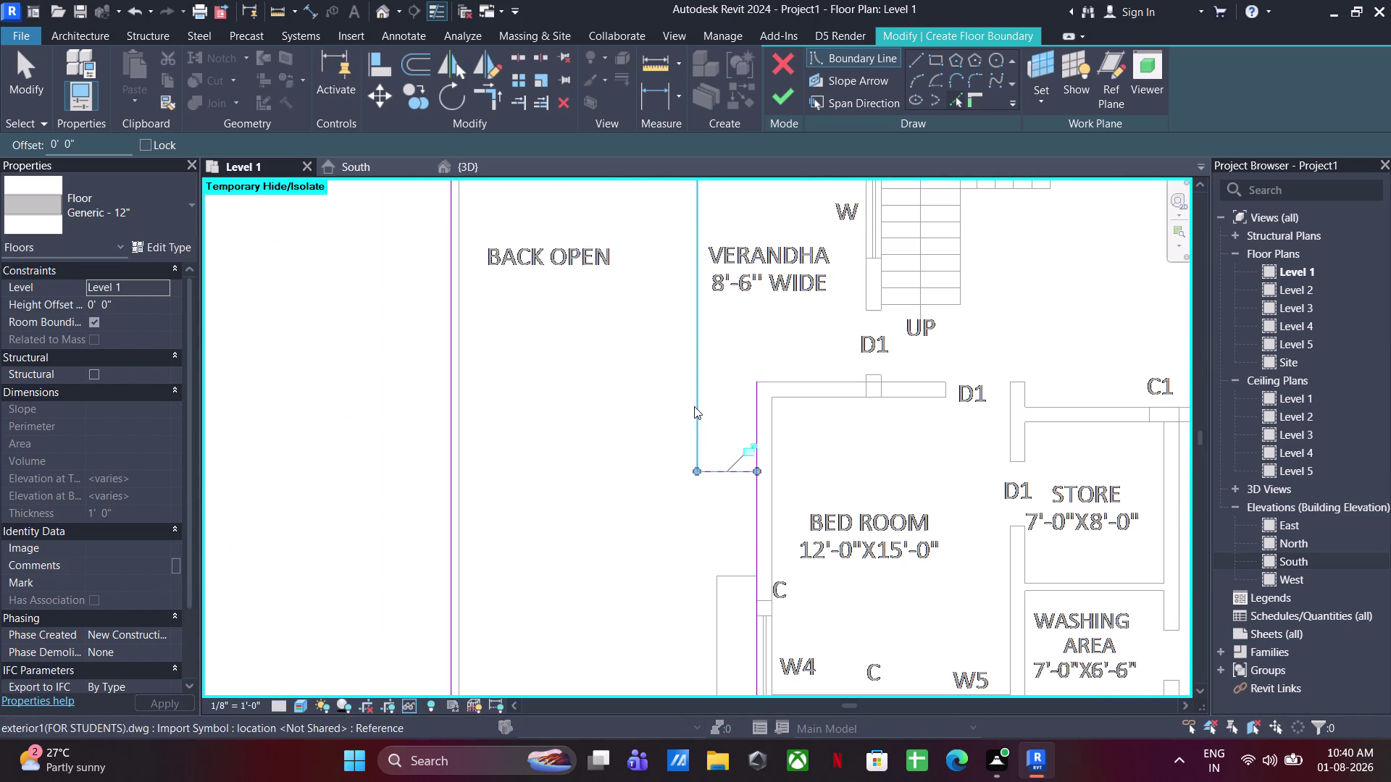
Pick the left outer wall edges by the verandah, then review the completed boundary outline.
scroll(down, 3)
middle_drag(709, 369, 679, 747)
scroll(down, 3)
scroll(up, 3)
scroll(up, 3)
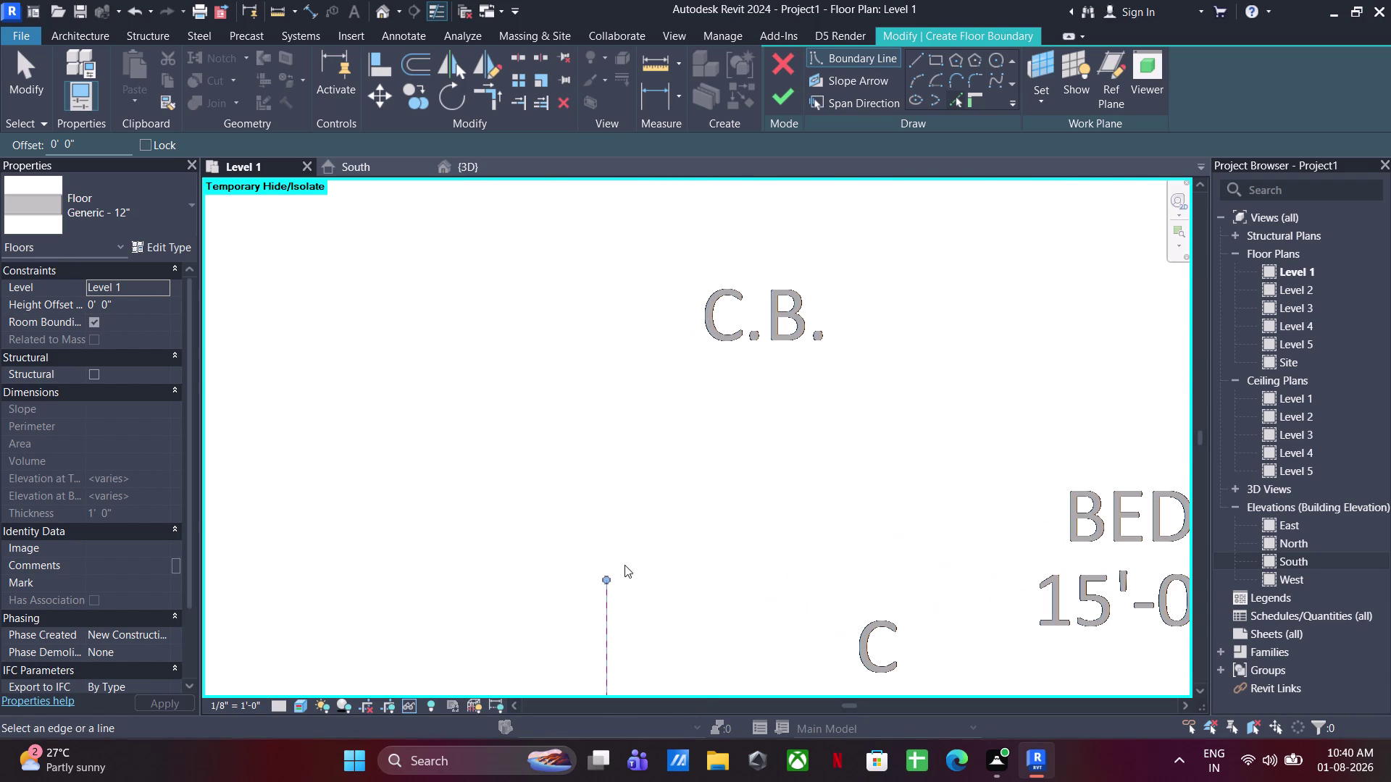
click(633, 577)
click(671, 514)
scroll(down, 3)
middle_drag(634, 568, 301, 350)
scroll(down, 3)
middle_drag(771, 496, 465, 583)
key(Escape)
key(Escape)
click(498, 94)
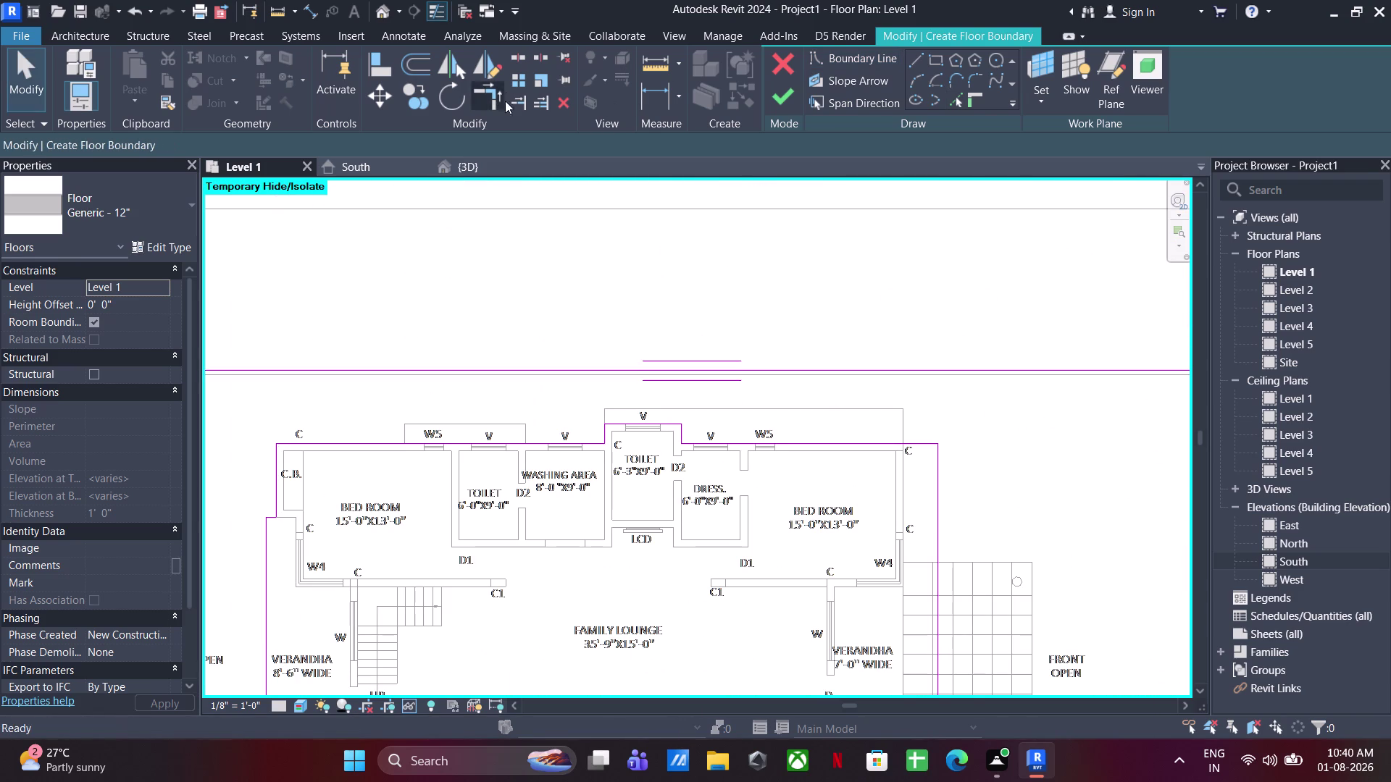
Trim the open boundary corners near the roof projection, drawing room and porch edge.
scroll(up, 3)
middle_drag(870, 431, 769, 398)
scroll(down, 3)
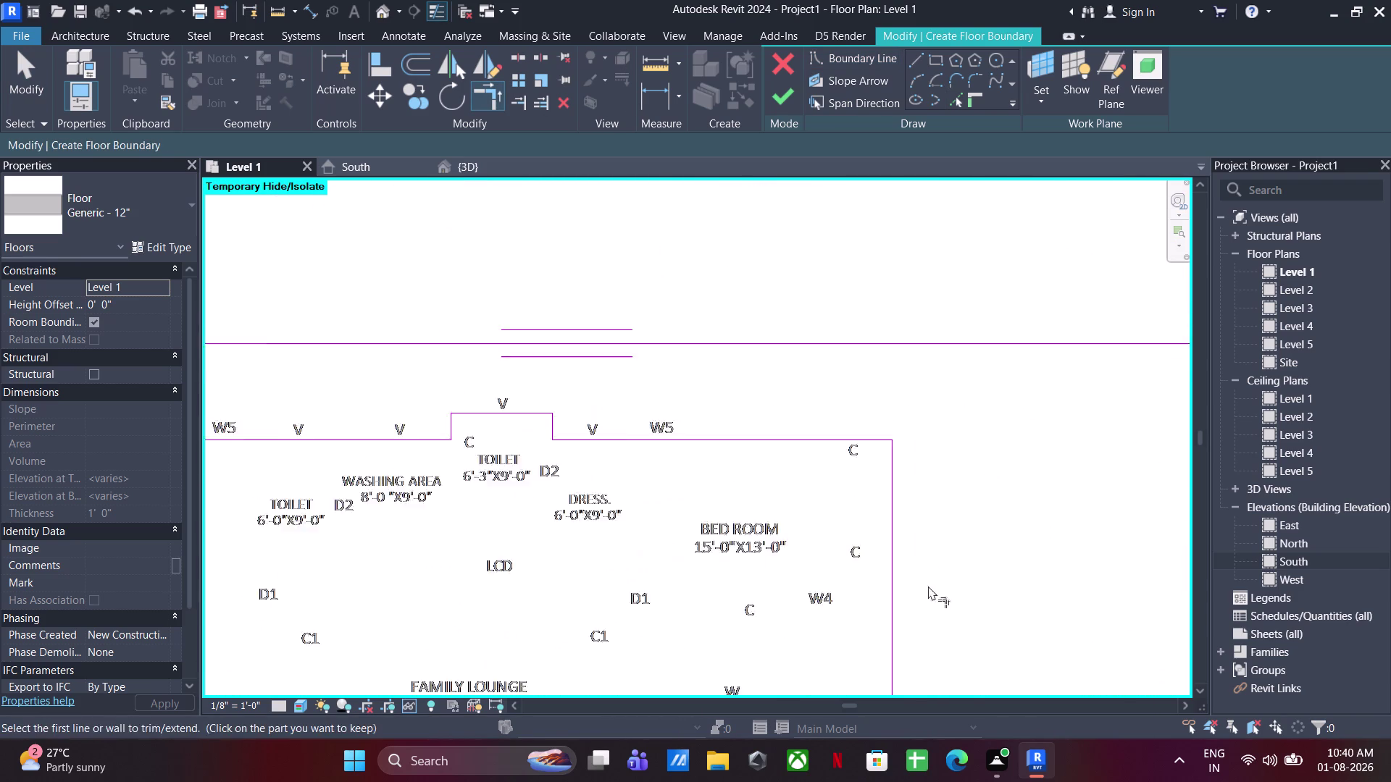
scroll(down, 3)
middle_drag(935, 620, 909, 194)
scroll(up, 3)
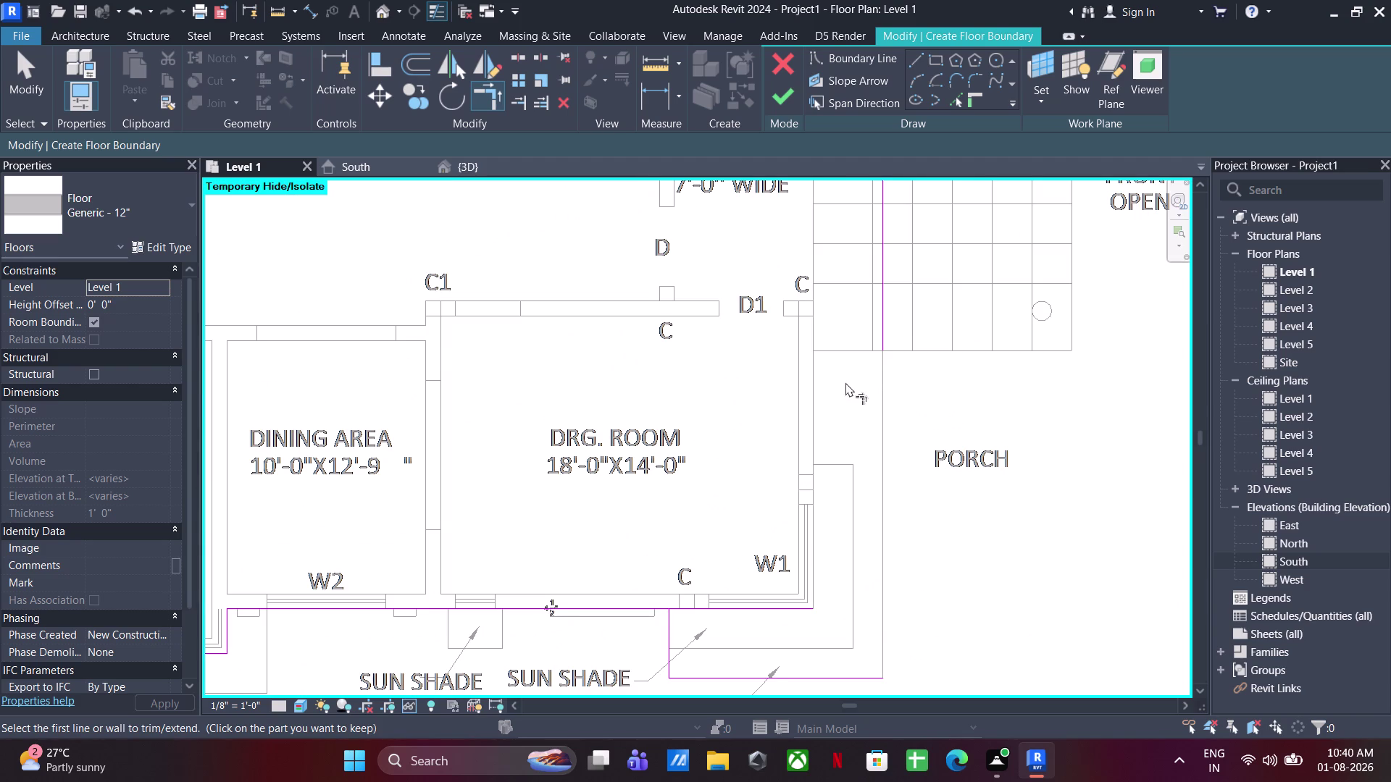
middle_drag(854, 661, 881, 562)
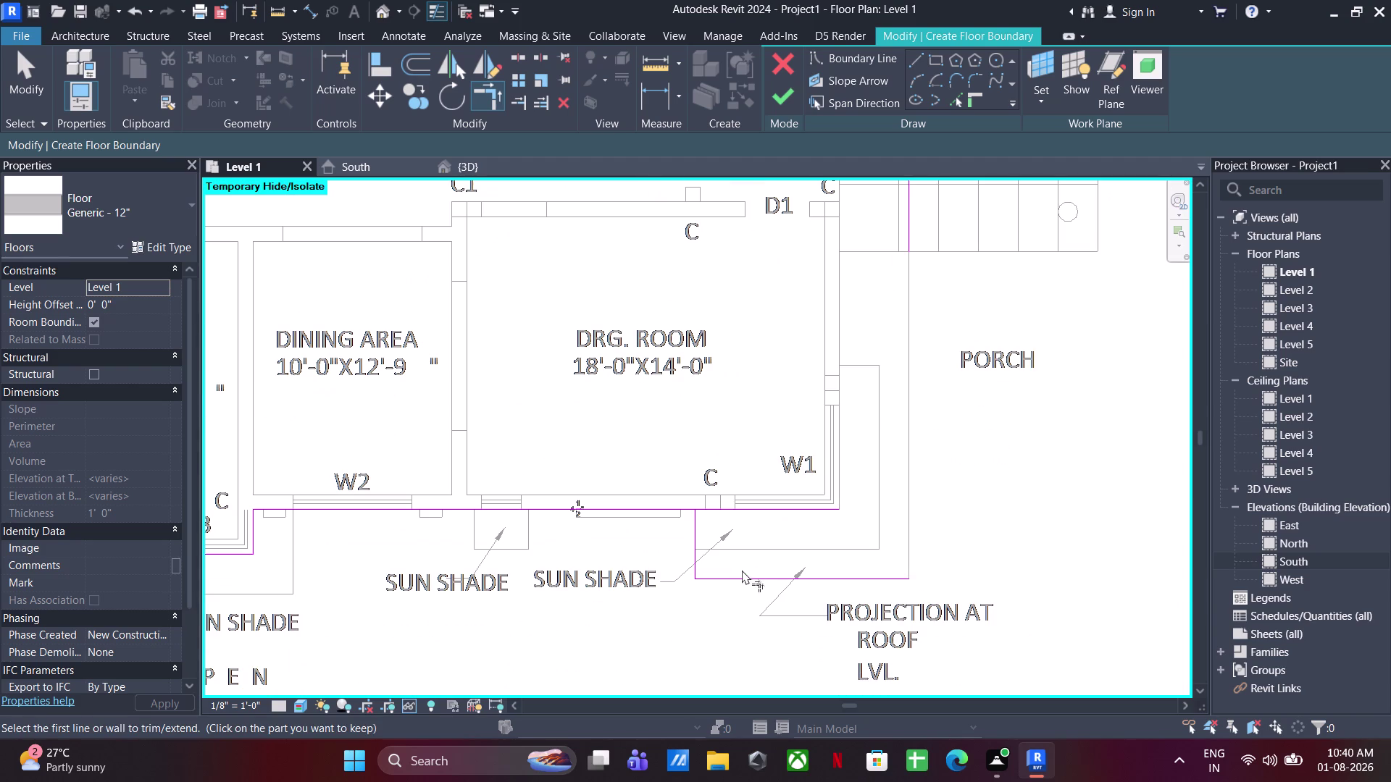
click(669, 500)
click(676, 511)
click(695, 540)
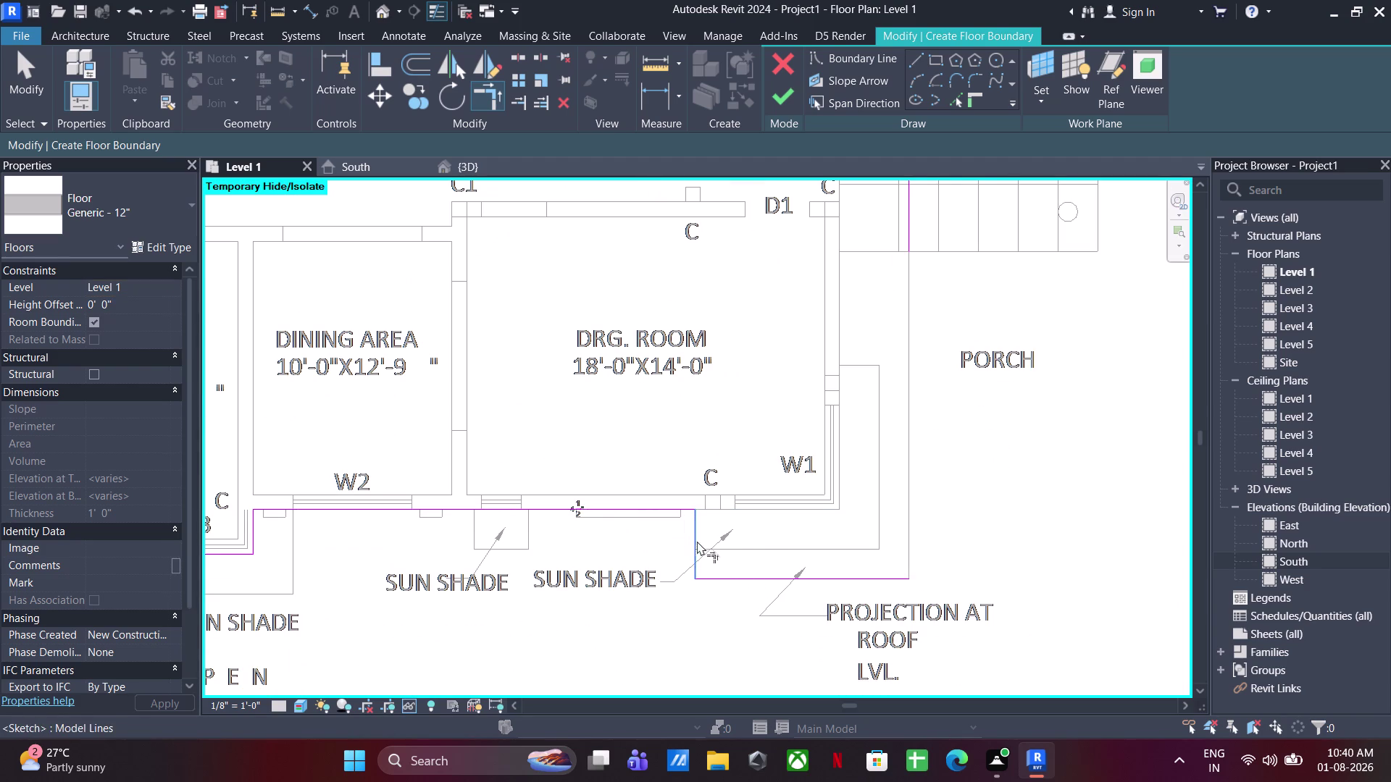
click(808, 575)
scroll(down, 3)
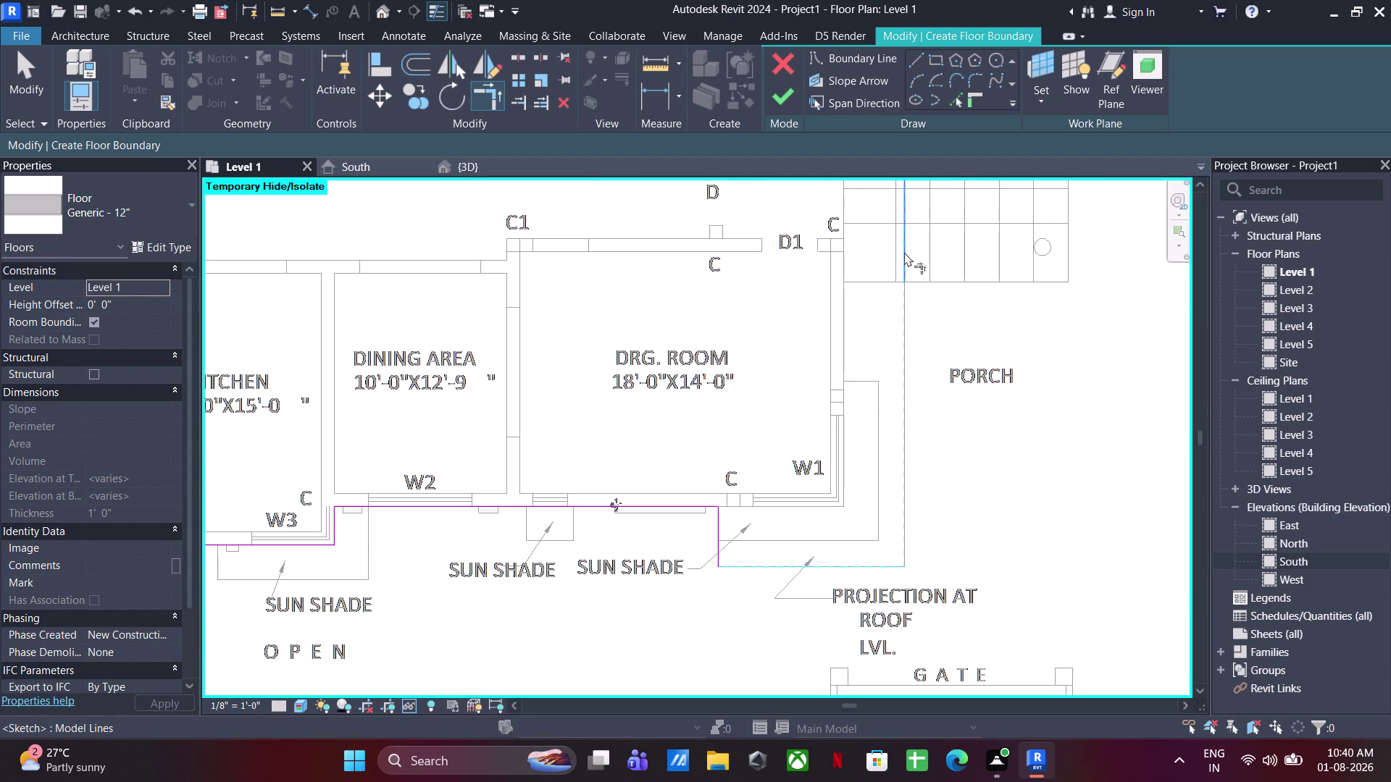
click(904, 252)
Close the remaining corners at the left verandah and bedroom, then finish the floor sketch.
scroll(down, 3)
middle_drag(738, 448, 921, 448)
scroll(up, 3)
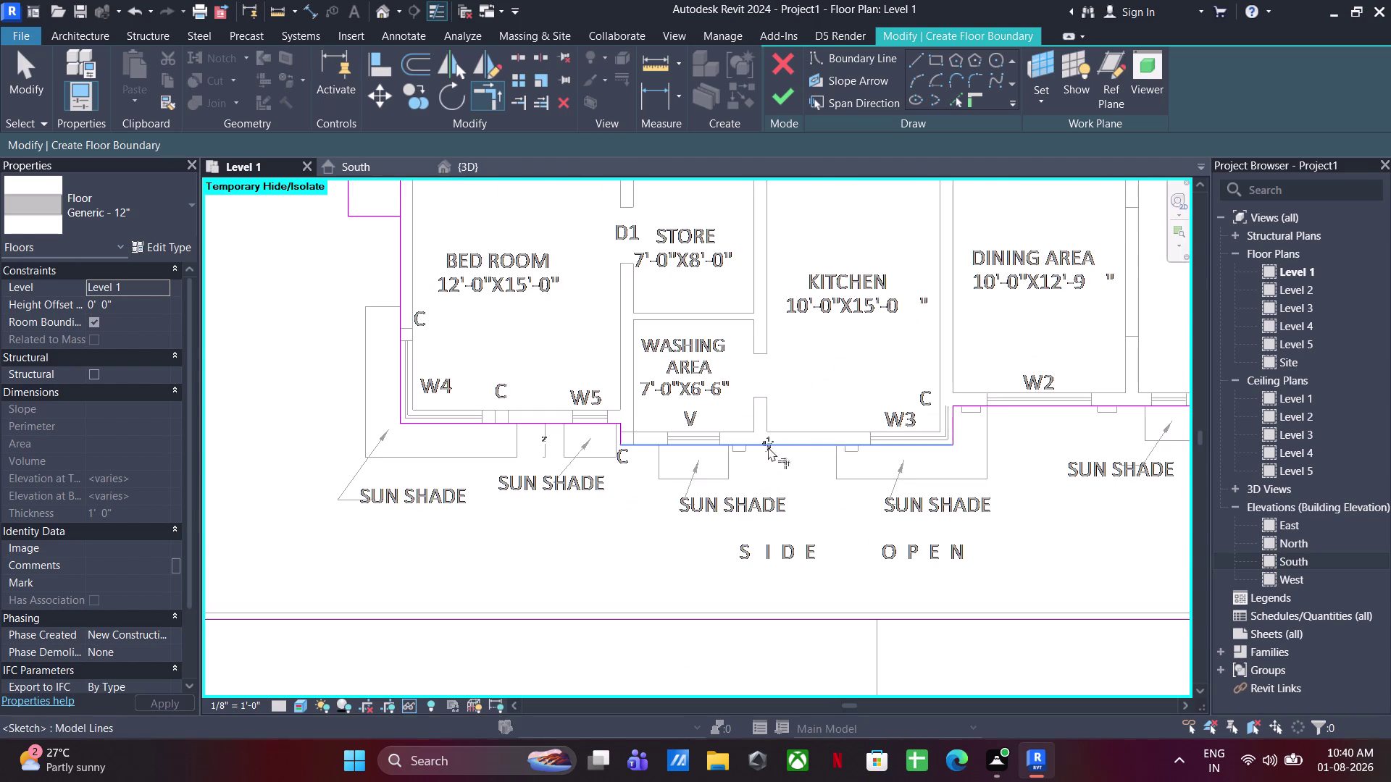
scroll(up, 3)
scroll(down, 3)
middle_drag(577, 469, 710, 598)
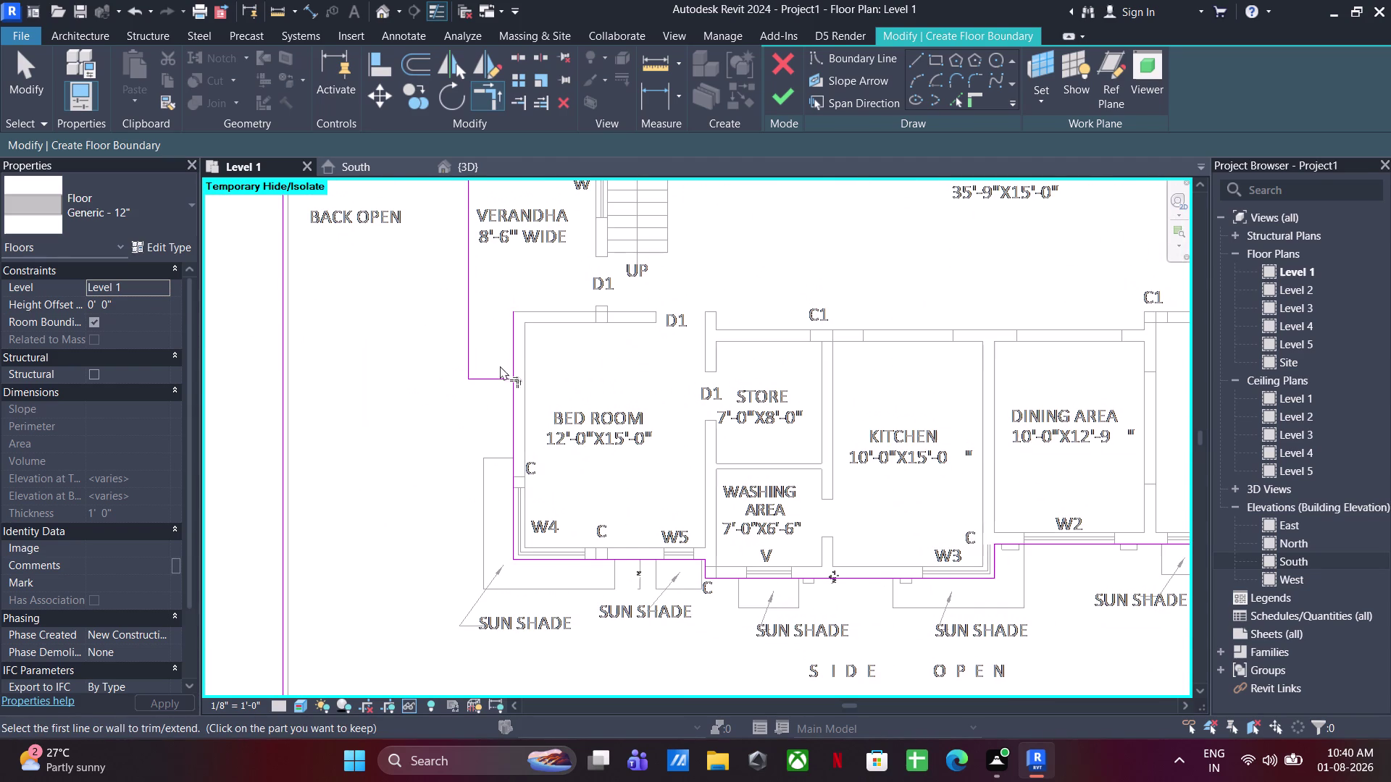
click(497, 371)
click(494, 381)
click(511, 396)
scroll(down, 3)
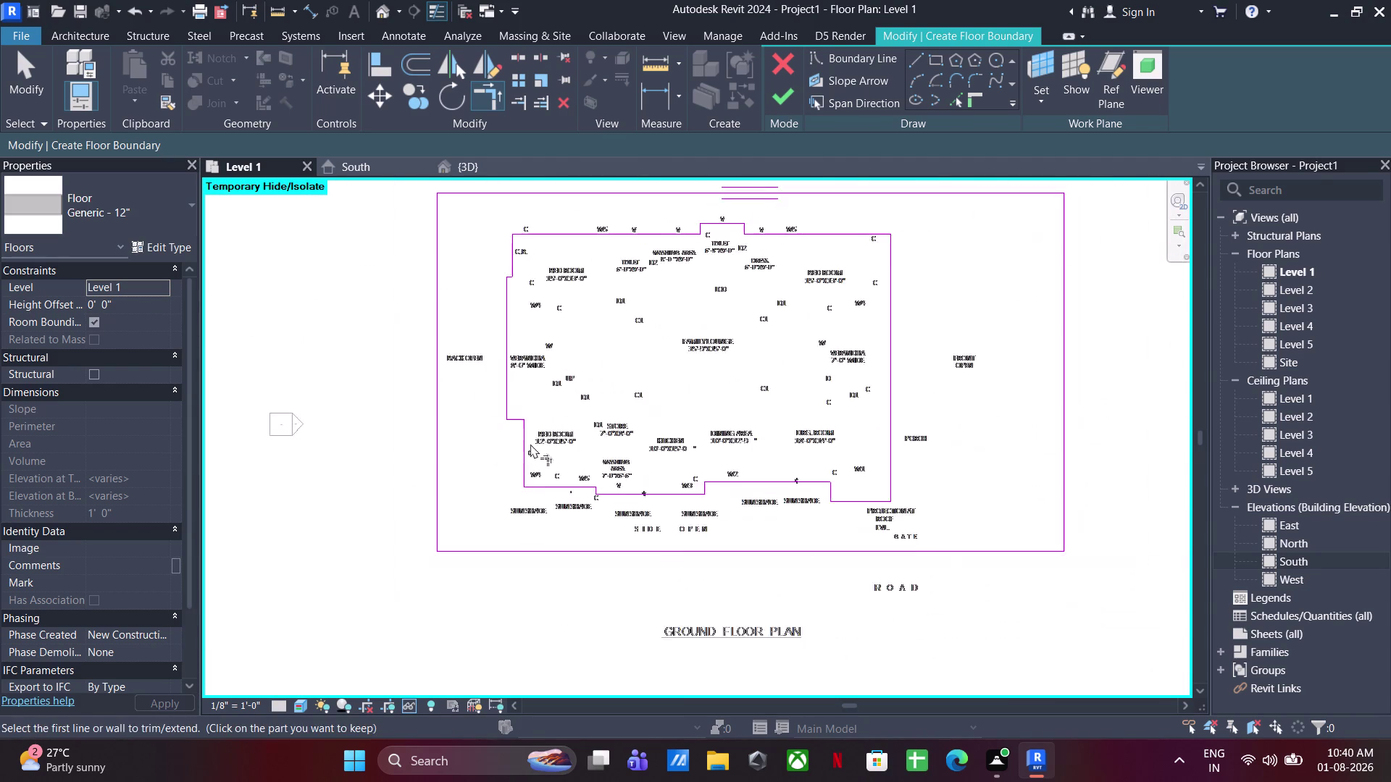
middle_drag(530, 445, 476, 525)
key(Escape)
key(Escape)
click(789, 106)
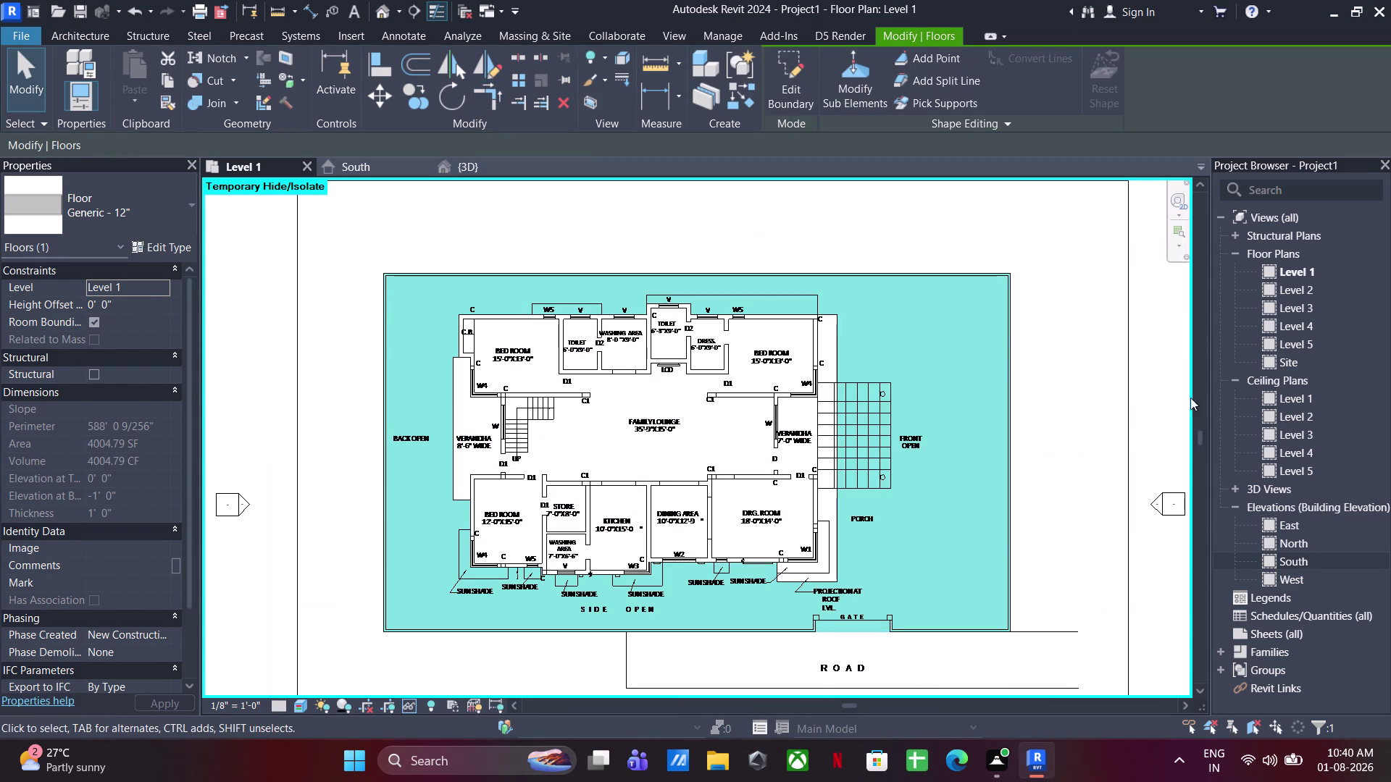
Select the new floor in the {3D} view and begin duplicating its Generic 12" floor type.
click(1033, 430)
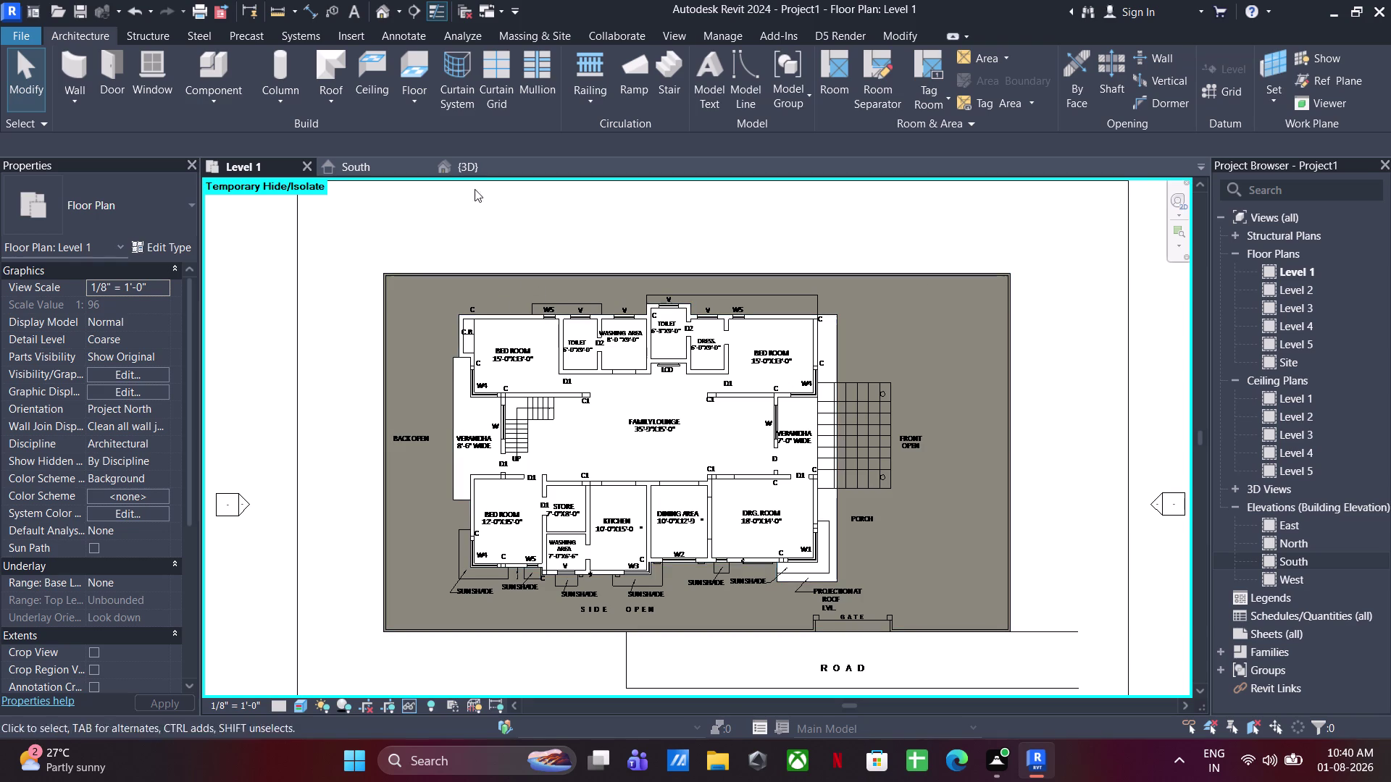
click(481, 164)
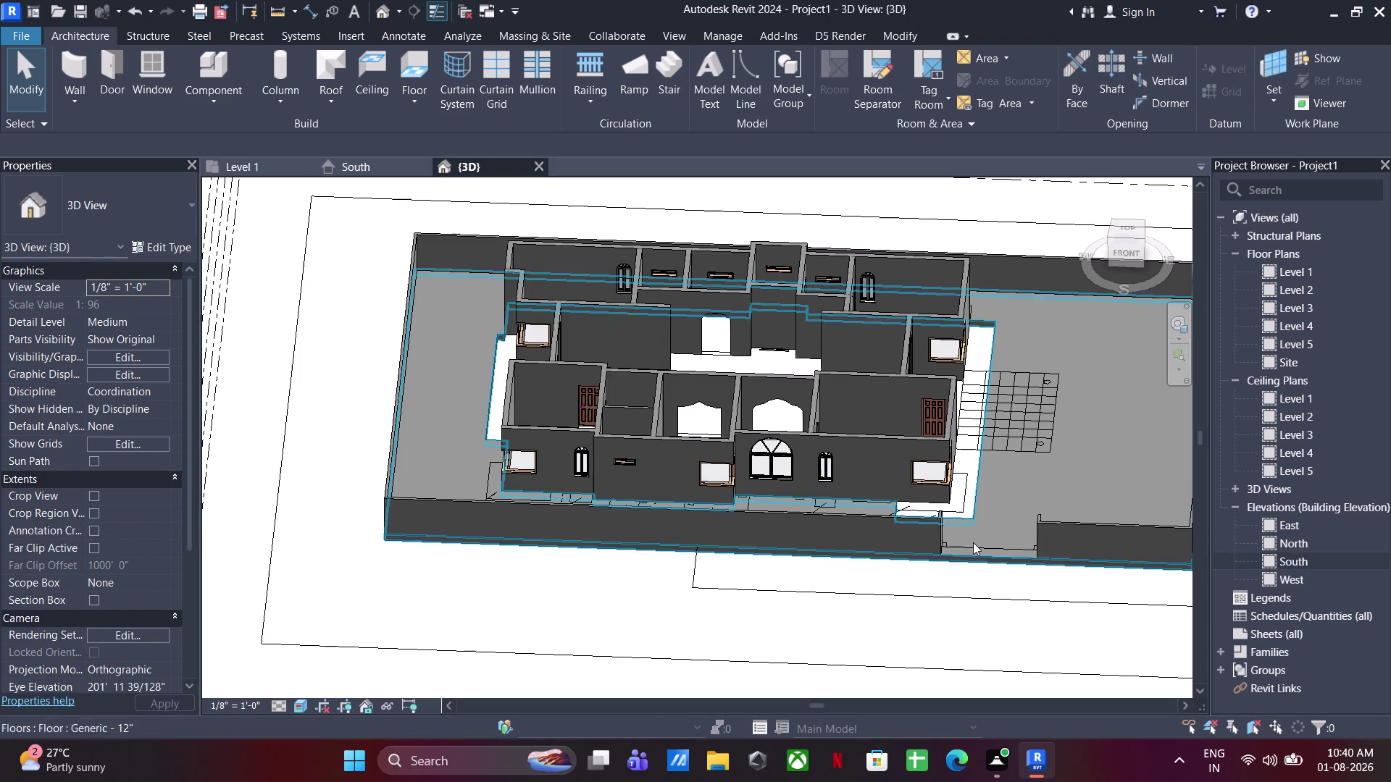
click(969, 556)
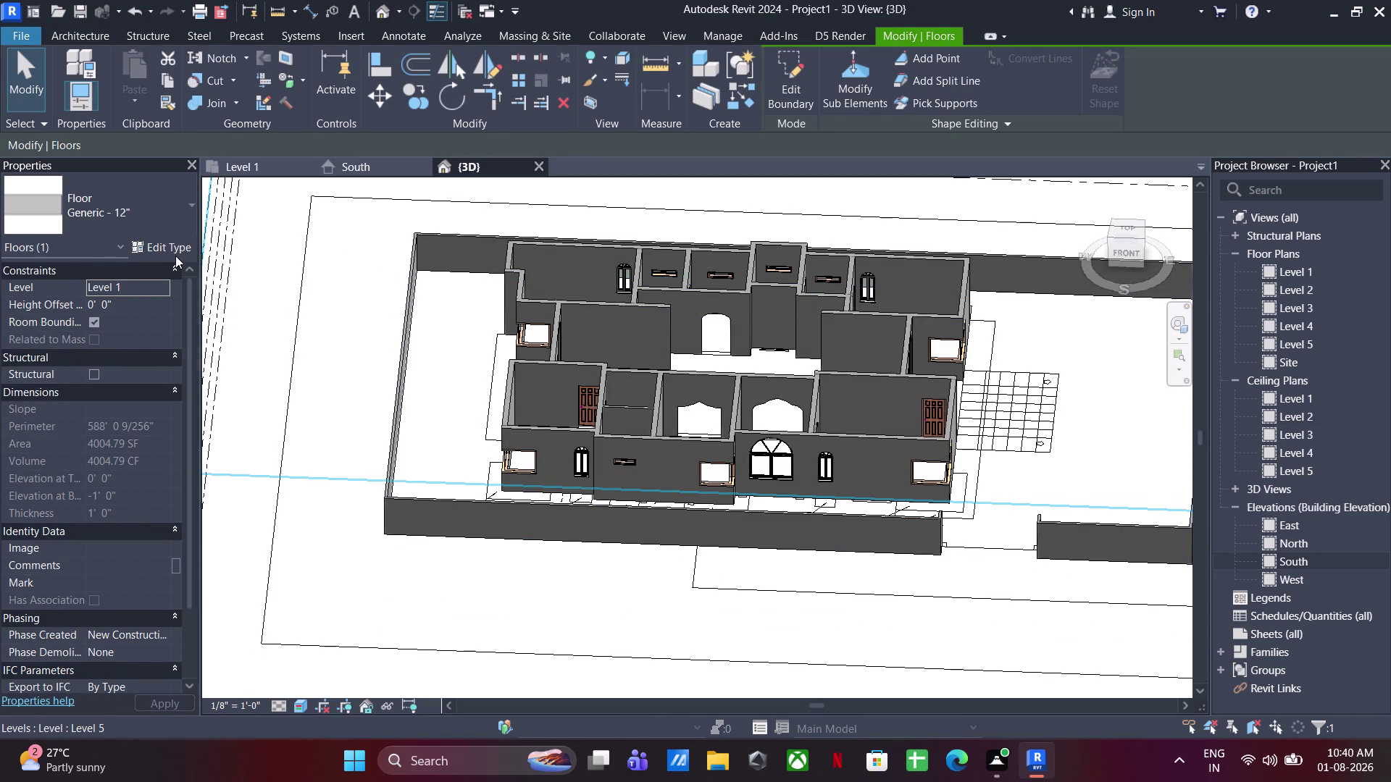
click(172, 254)
click(1194, 135)
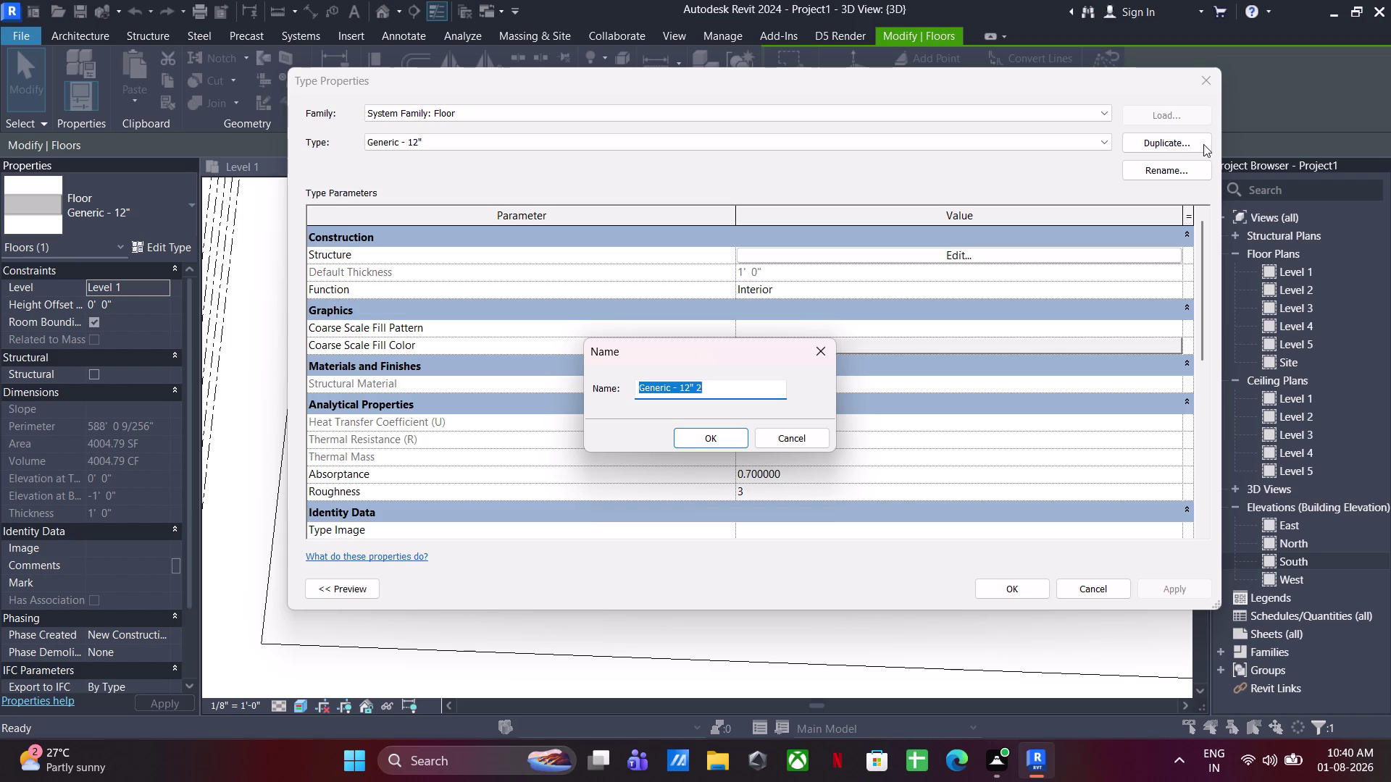
Name the new floor type 'GENERIC 6"'.
text(GENERIC)
key(space)
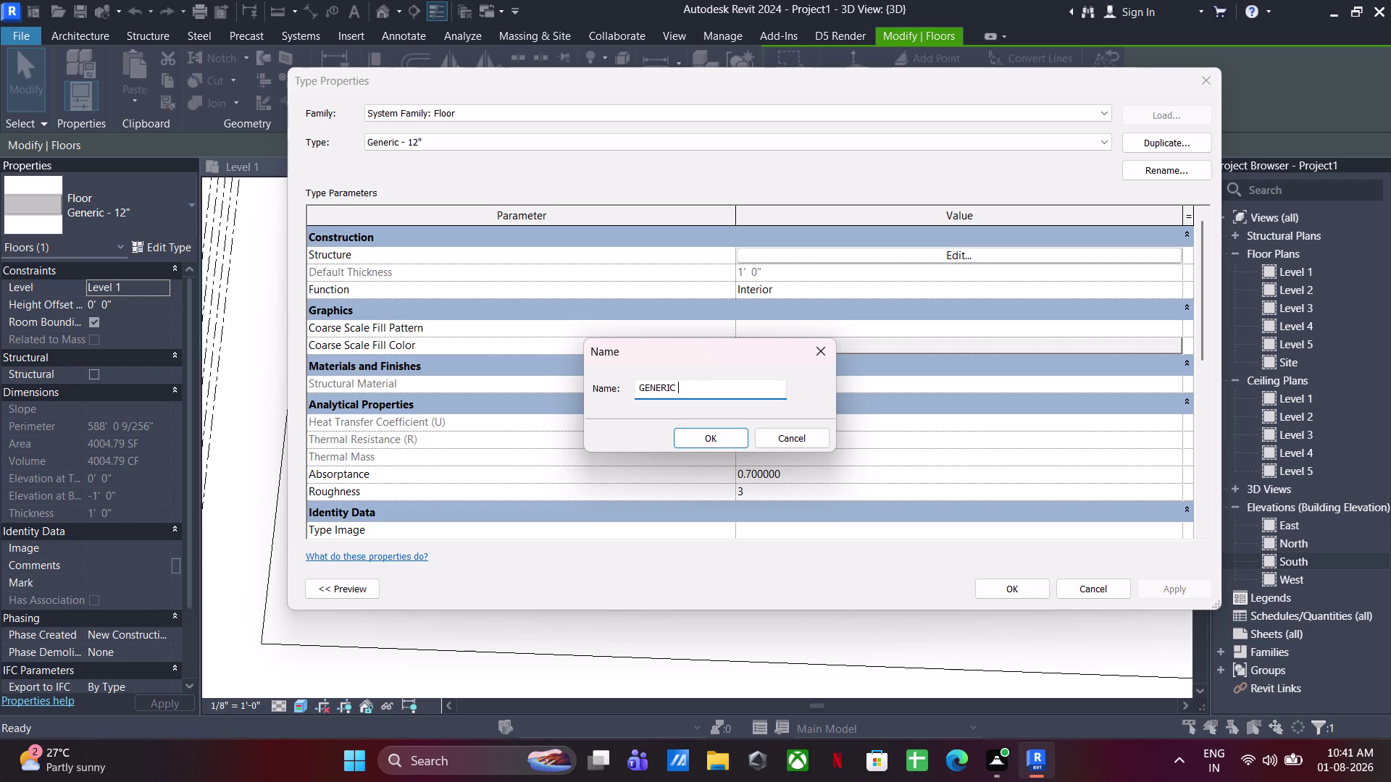
text(6")
key(space)
click(709, 432)
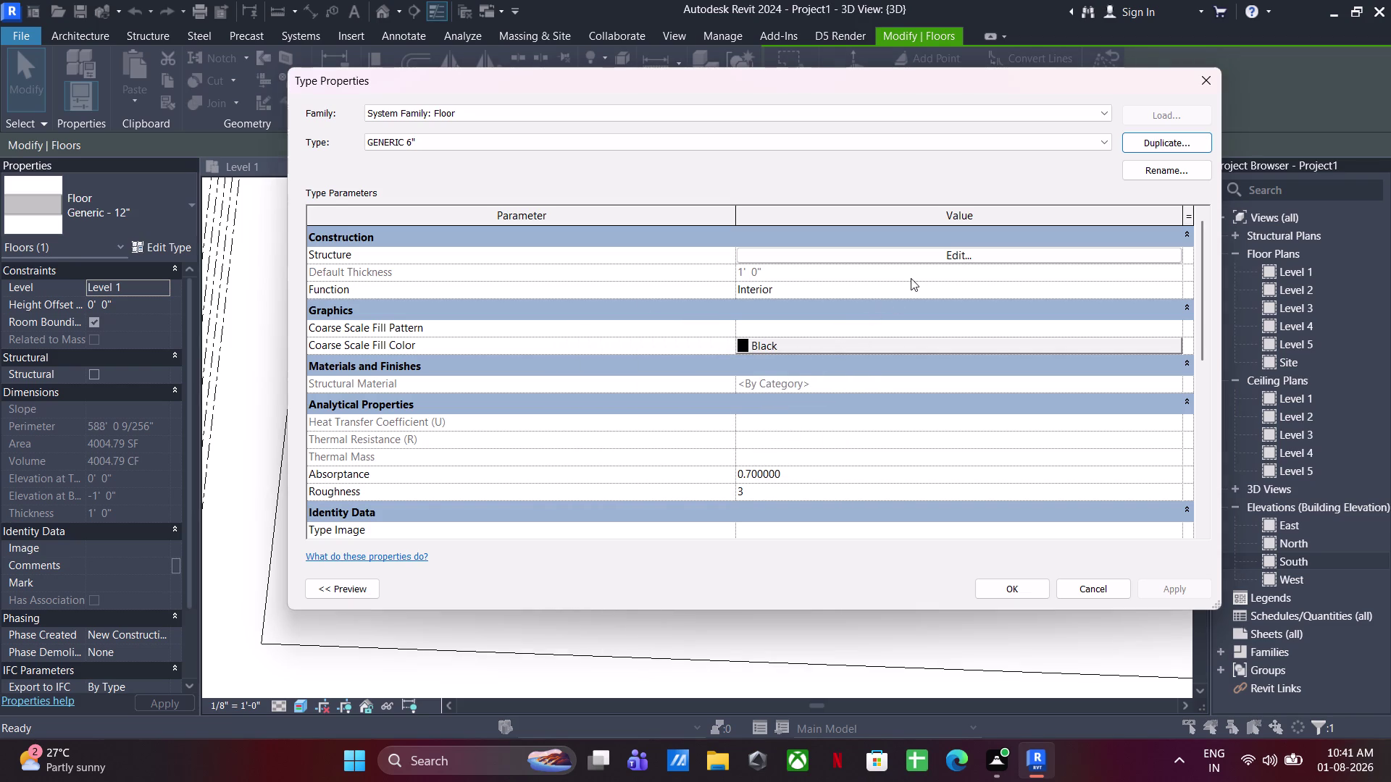
Set the structure layer thickness to 6" and accept both the assembly and type dialogs.
click(960, 255)
click(741, 251)
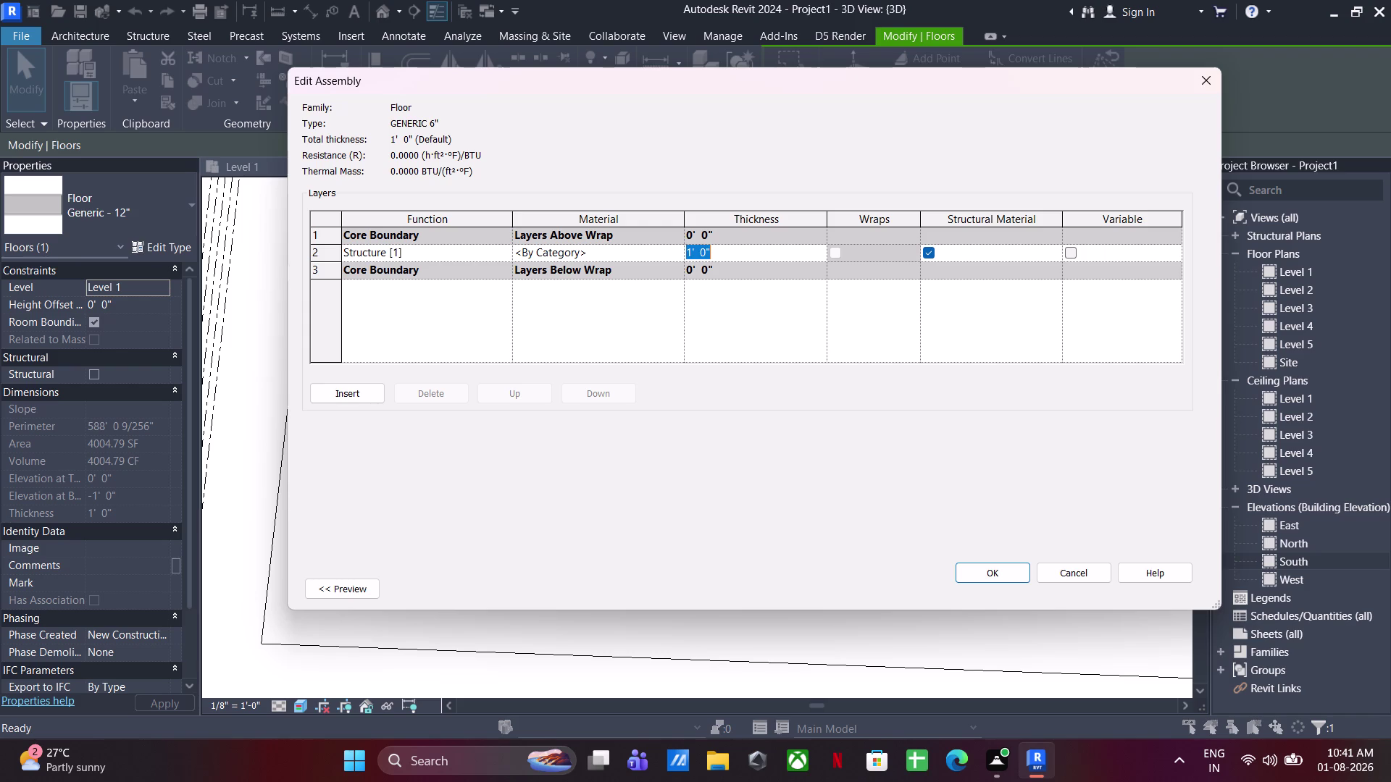
text(6")
key(Return)
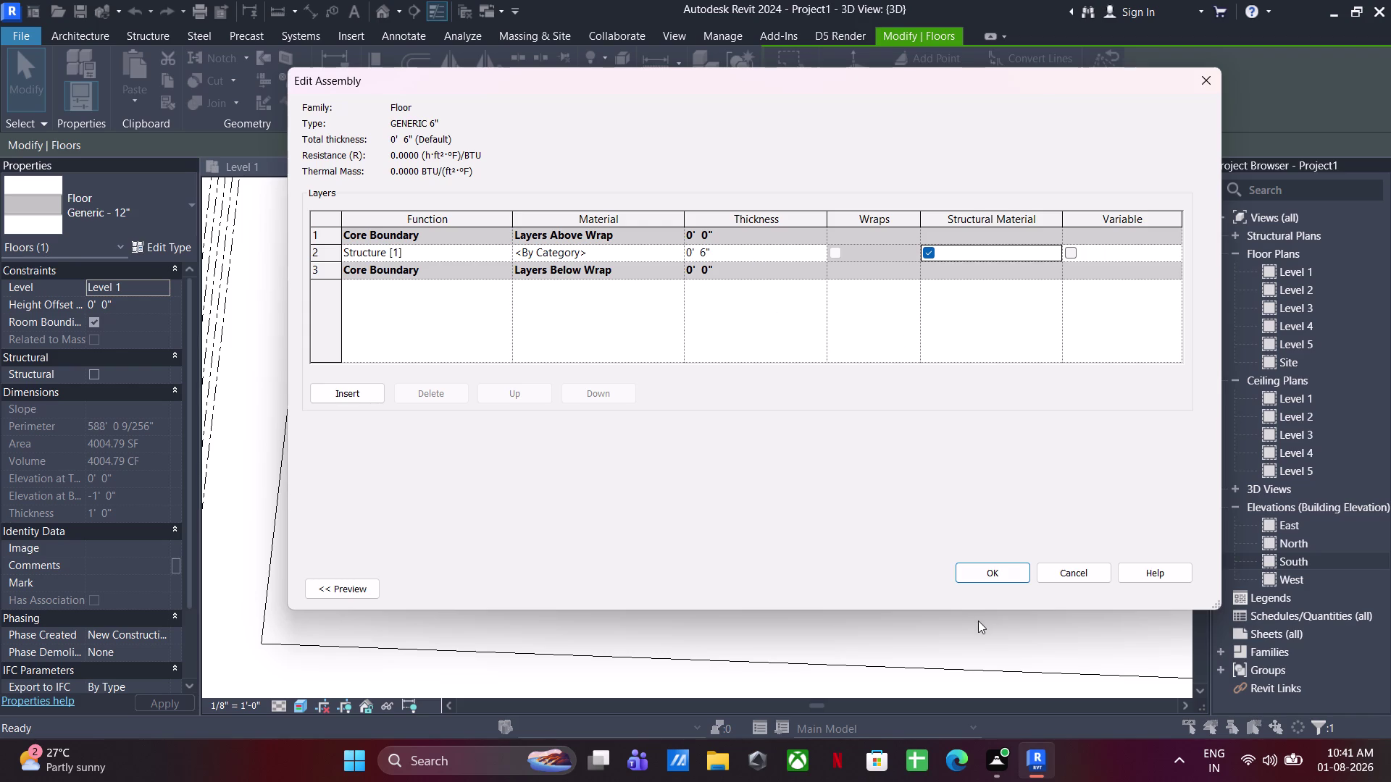
click(987, 584)
click(976, 556)
click(977, 564)
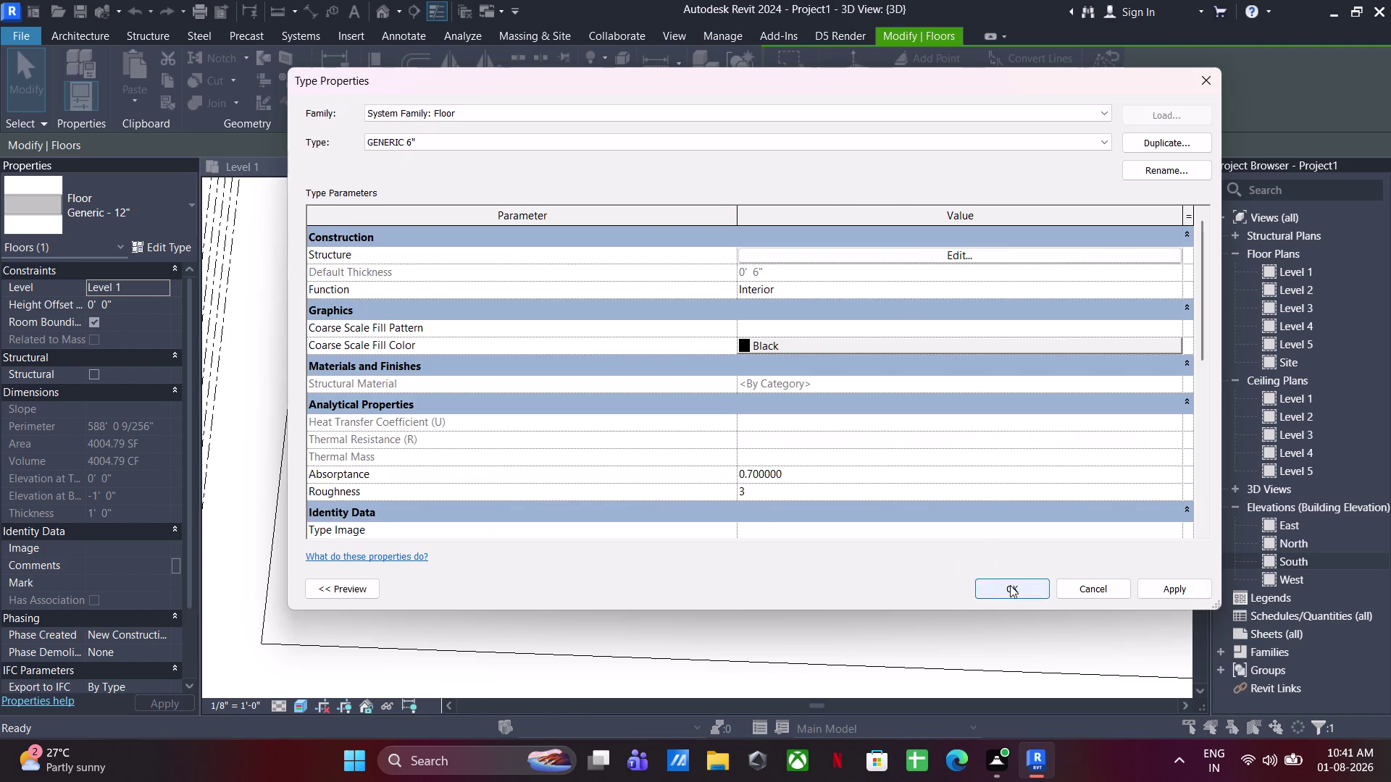
click(1009, 585)
scroll(down, 3)
click(1051, 611)
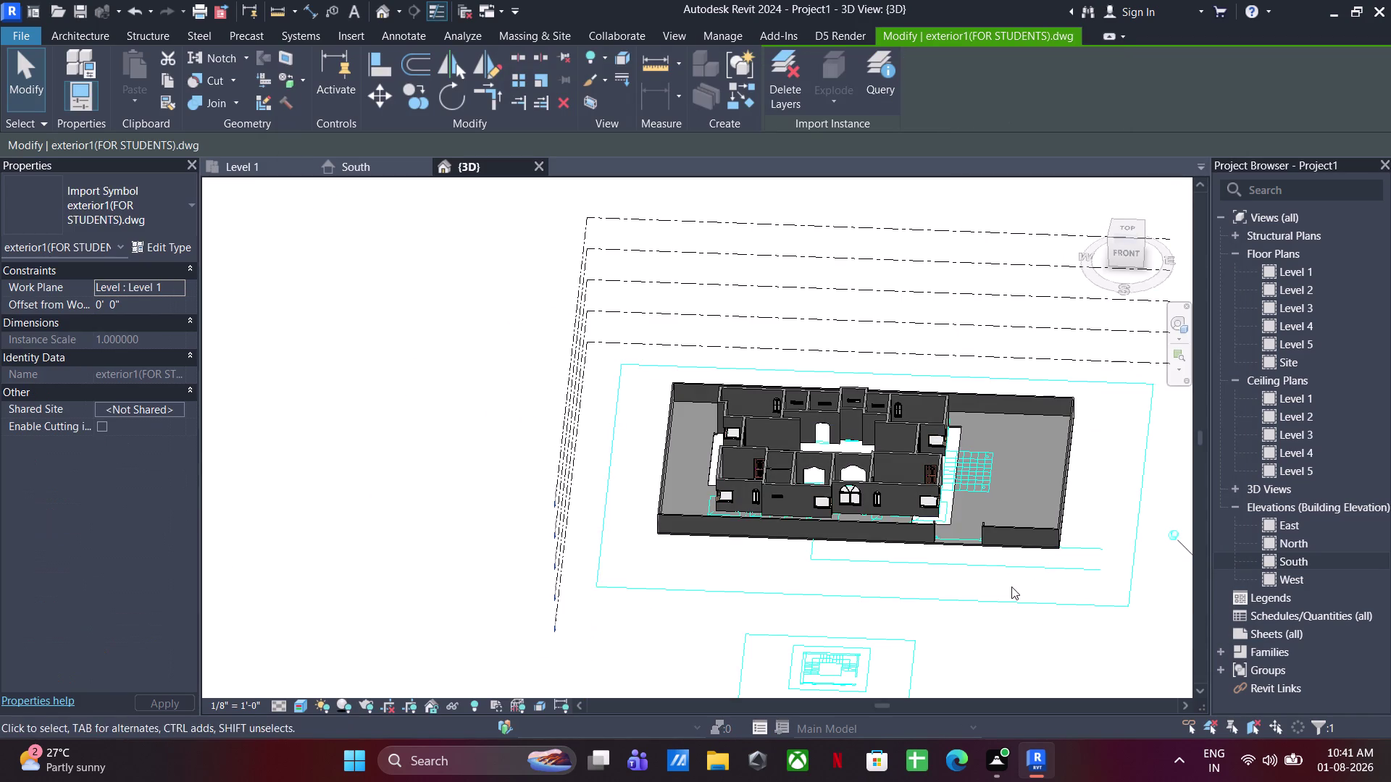
Paint the ground slab with the Grass material using PT, then show the Level 1 plan.
scroll(up, 3)
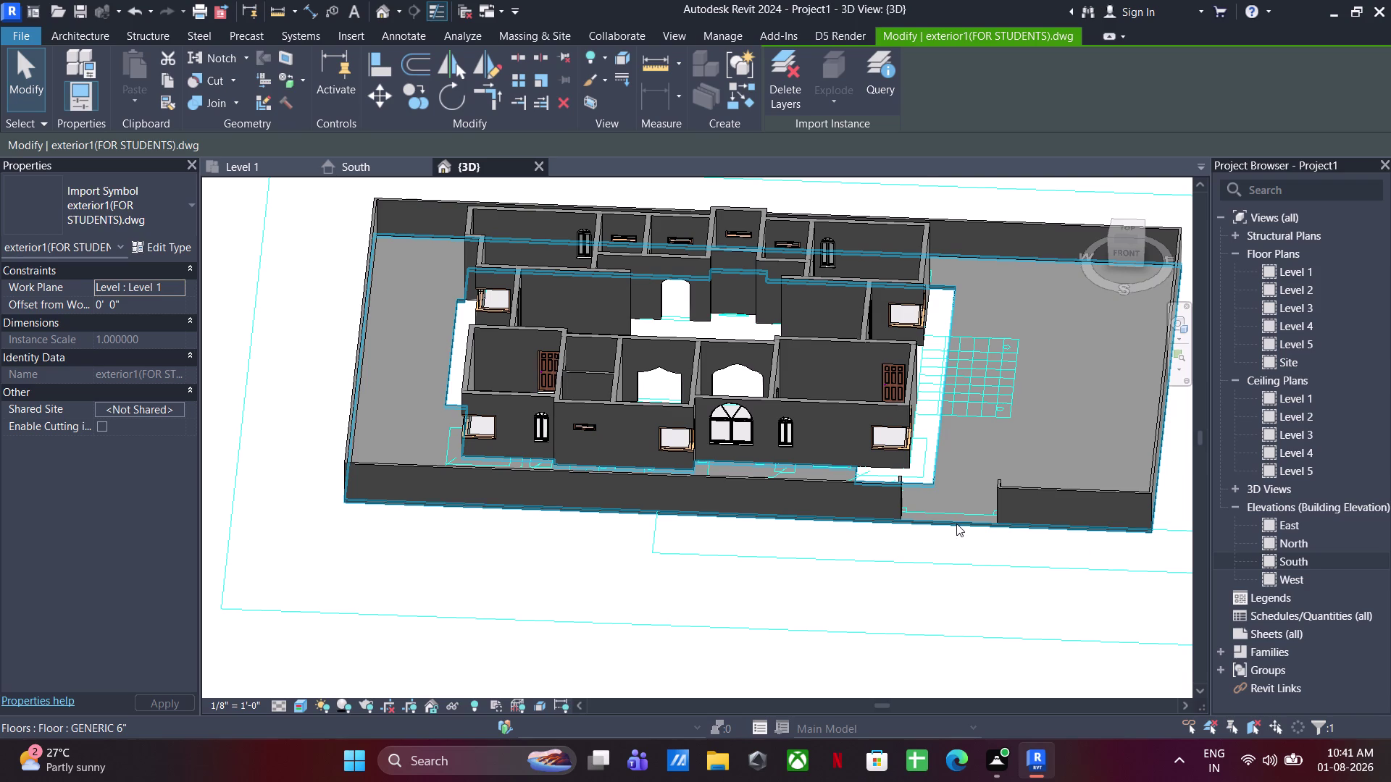
text(PT)
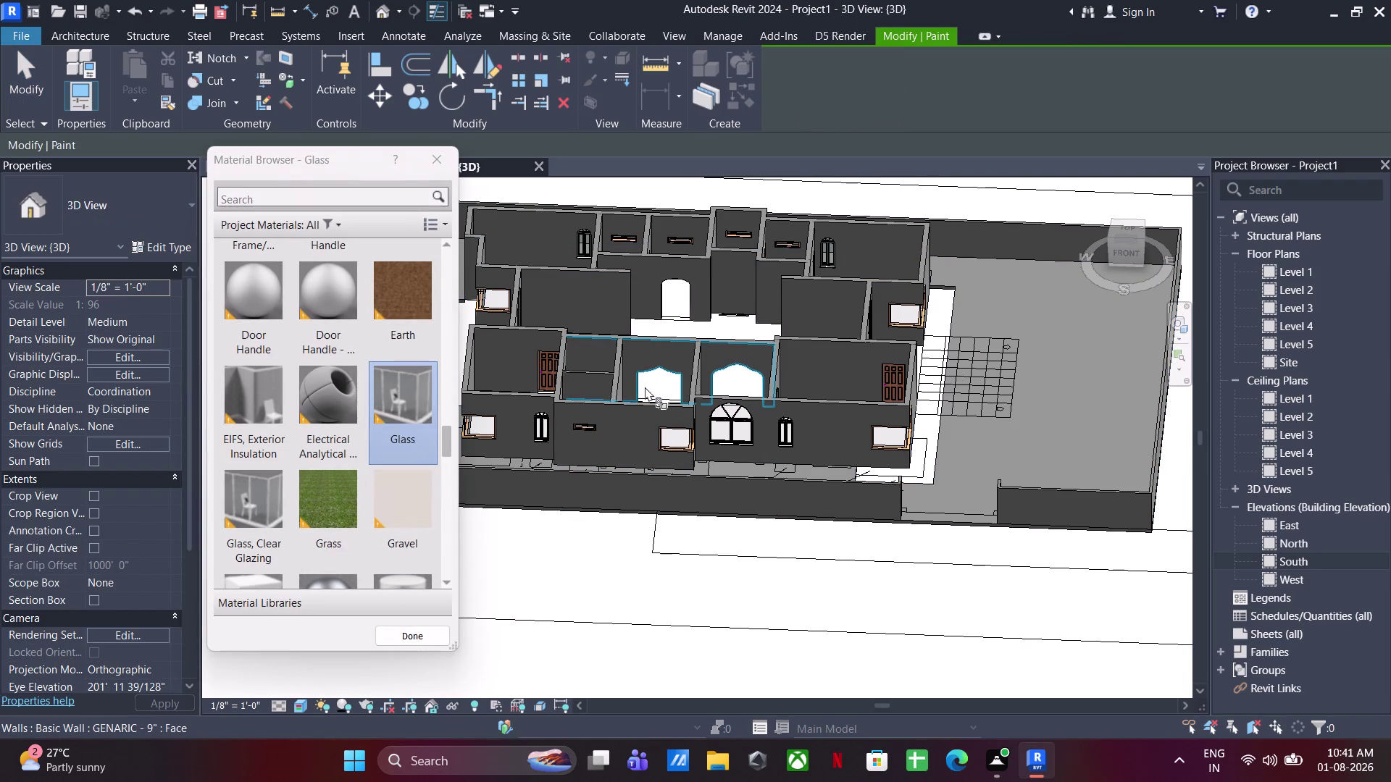
click(350, 473)
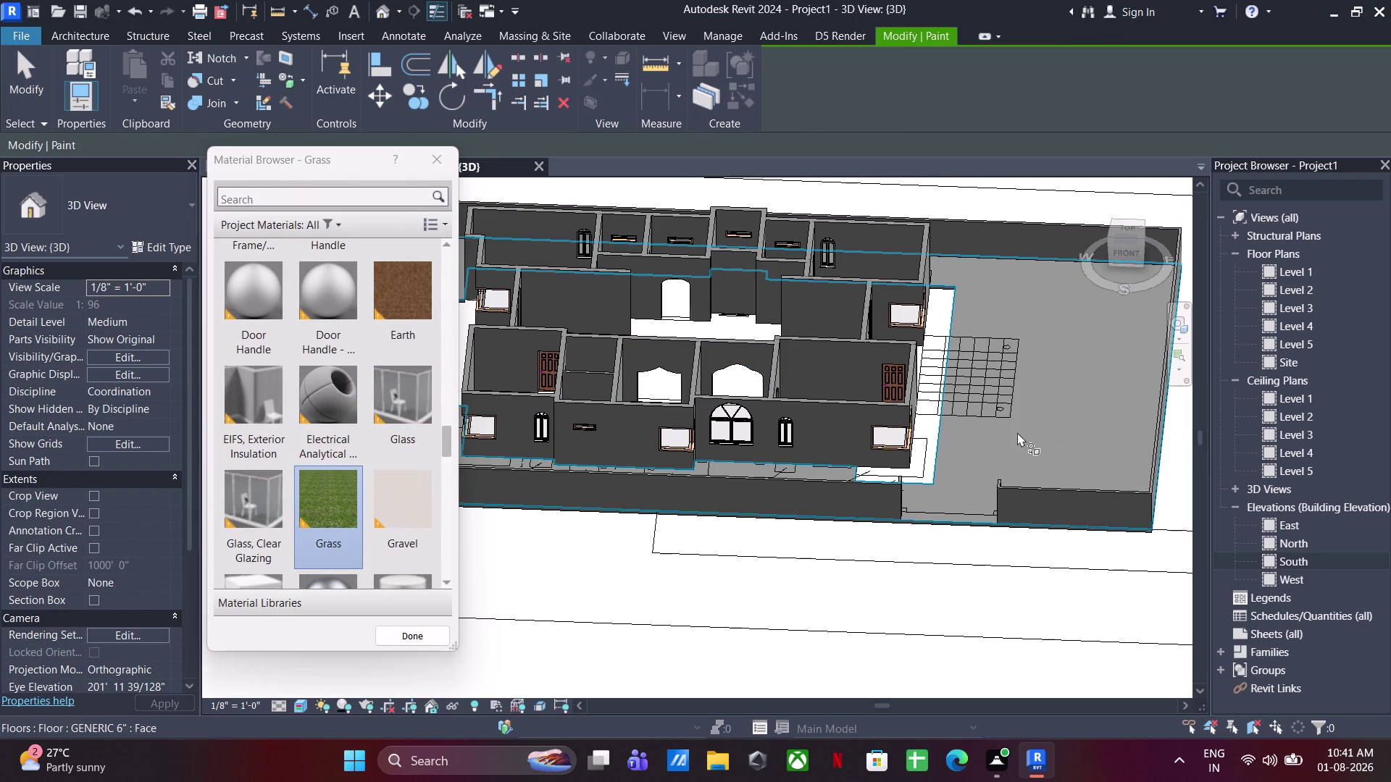
click(1017, 433)
key(Escape)
key(Escape)
key(Escape)
key(Escape)
key(Escape)
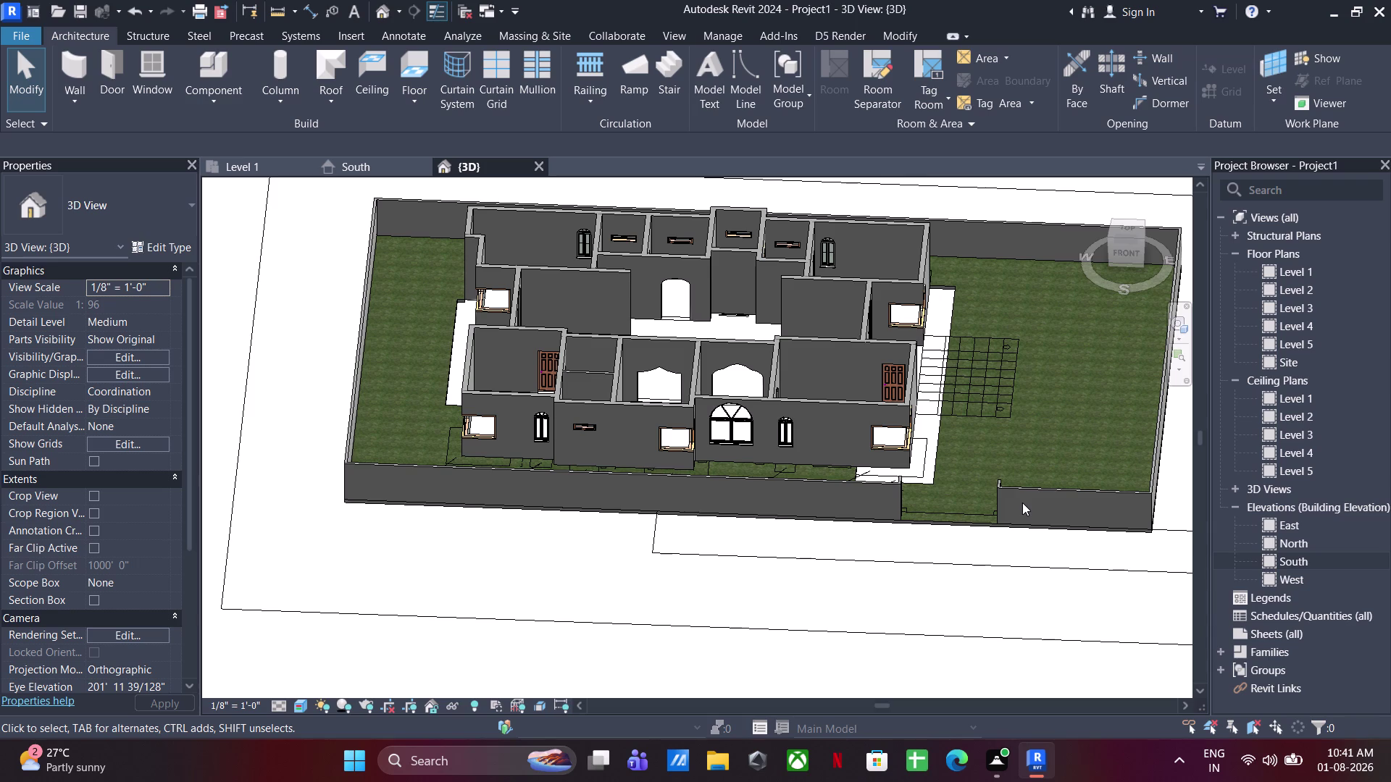
click(227, 169)
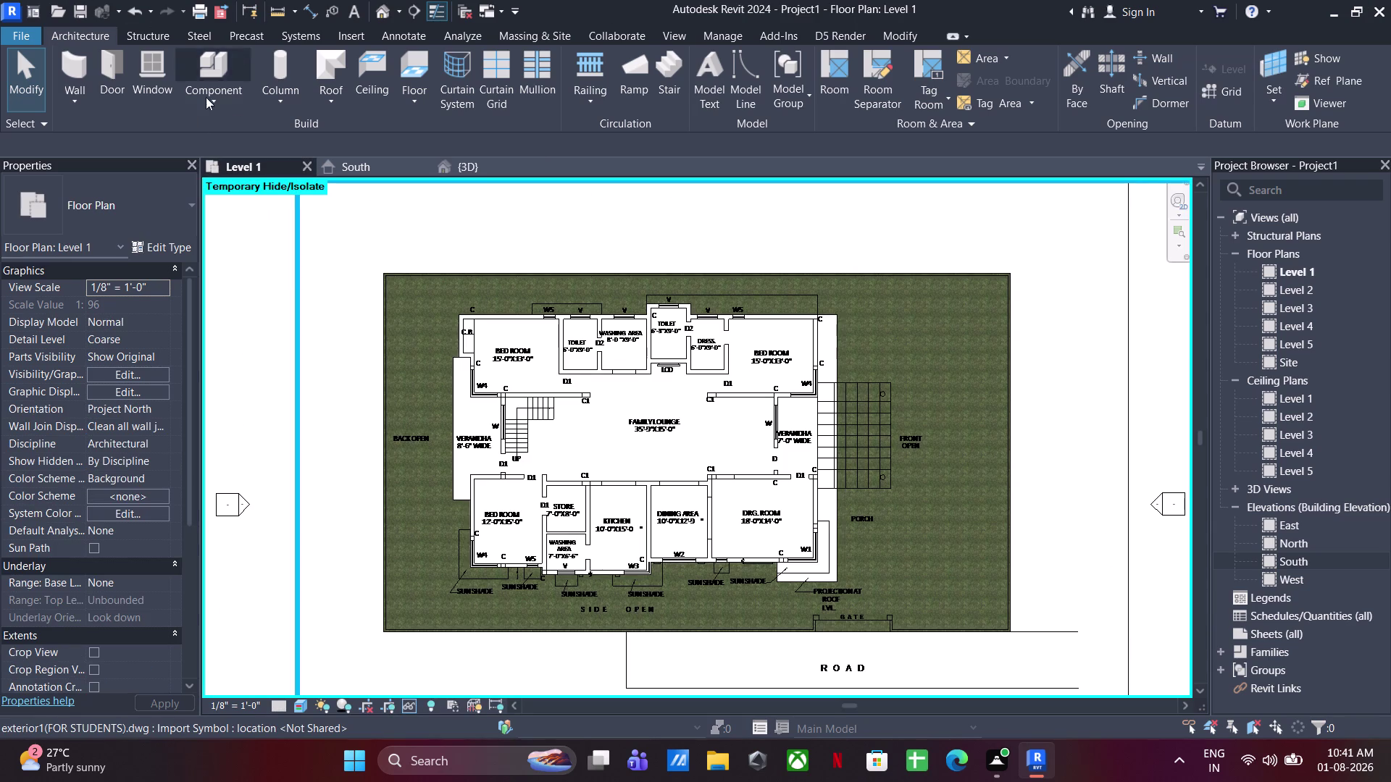
Start a new floor and trace the verandah boundary's first corners from the bedroom corner.
click(401, 65)
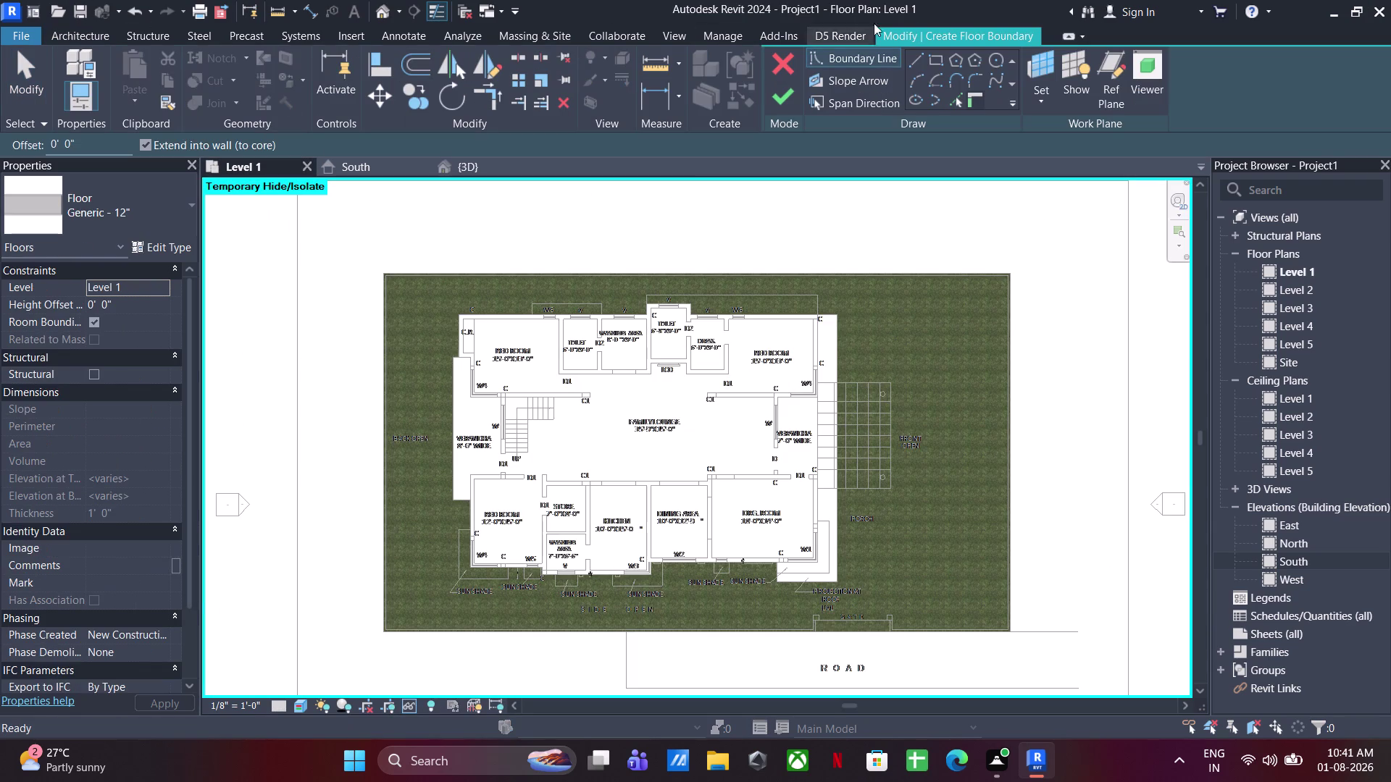
click(911, 70)
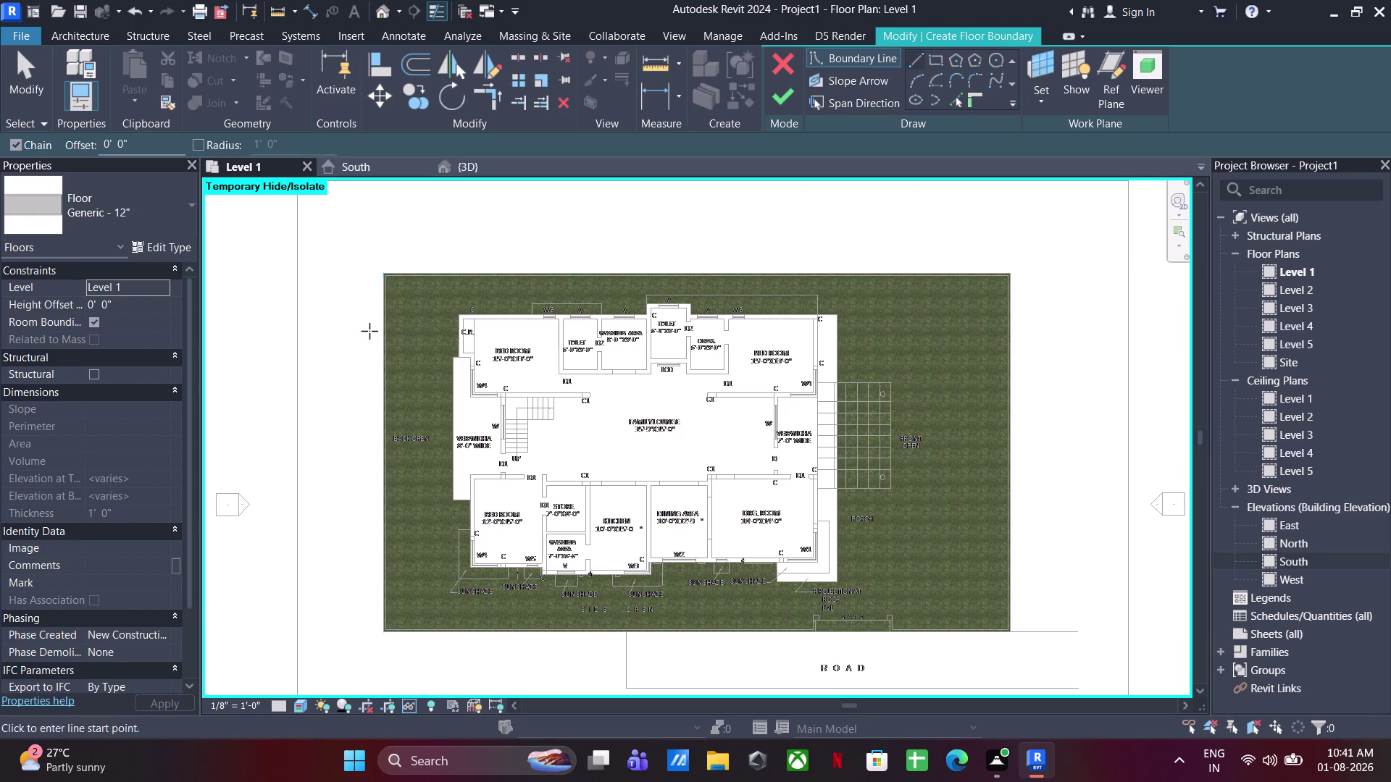
scroll(up, 3)
click(484, 331)
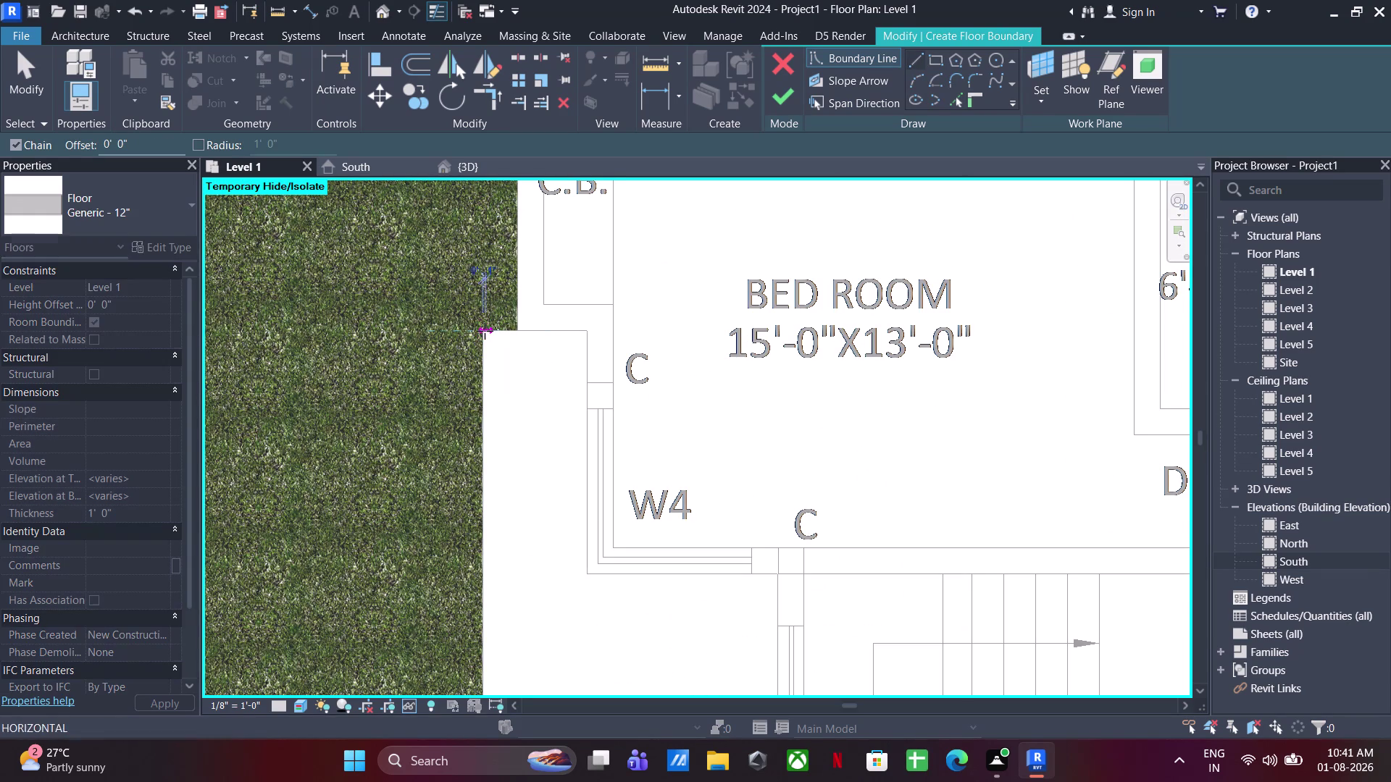
click(583, 329)
click(585, 569)
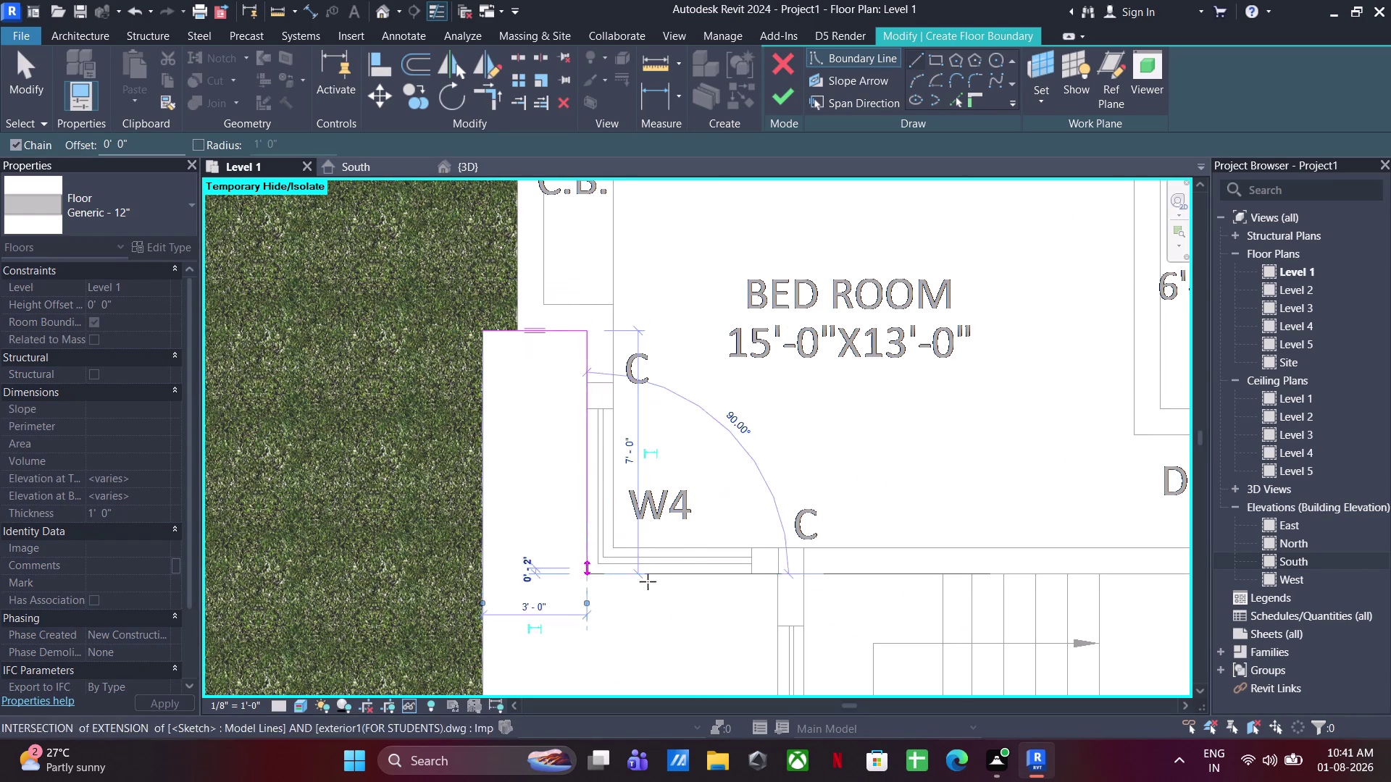
click(784, 577)
Continue the verandah boundary past the stair and close it at the start point.
middle_drag(780, 613, 796, 250)
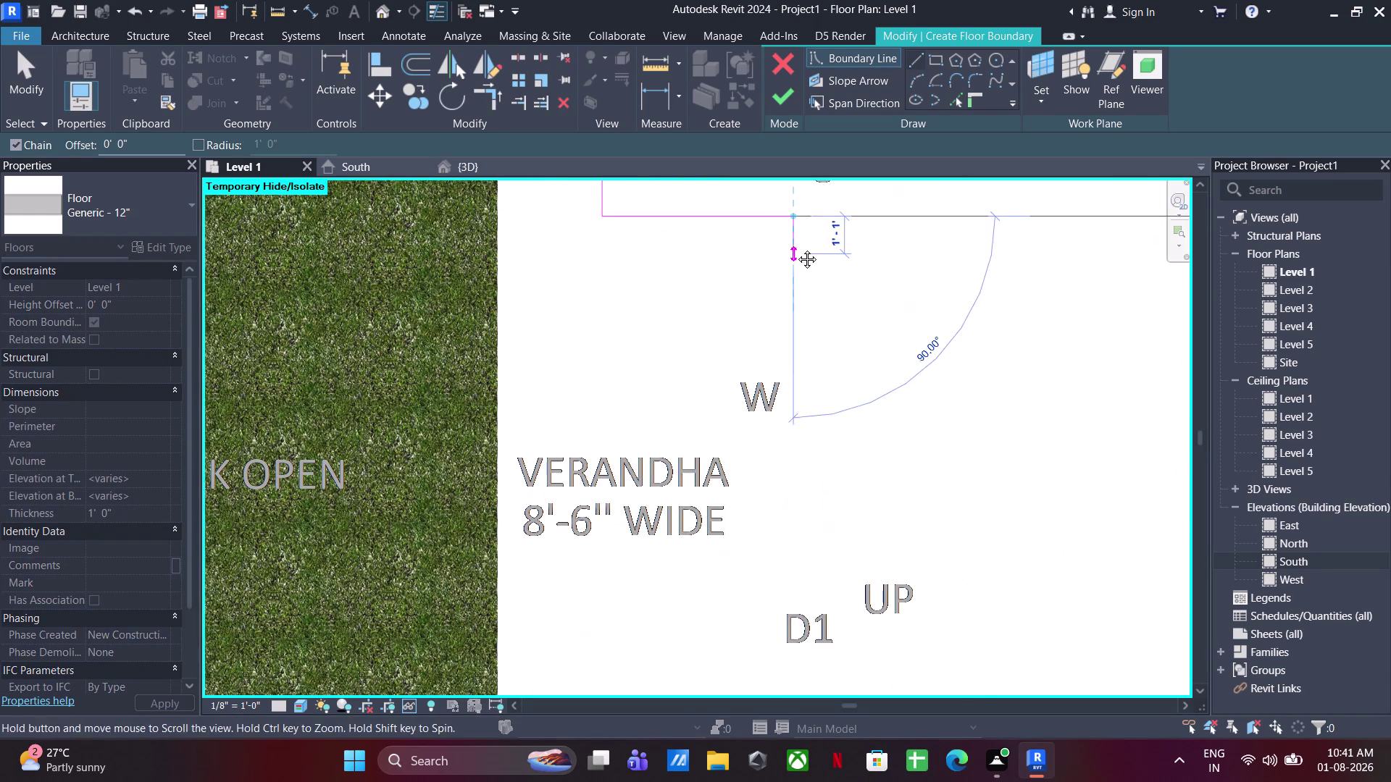
middle_drag(796, 250, 796, 246)
middle_drag(810, 531, 810, 287)
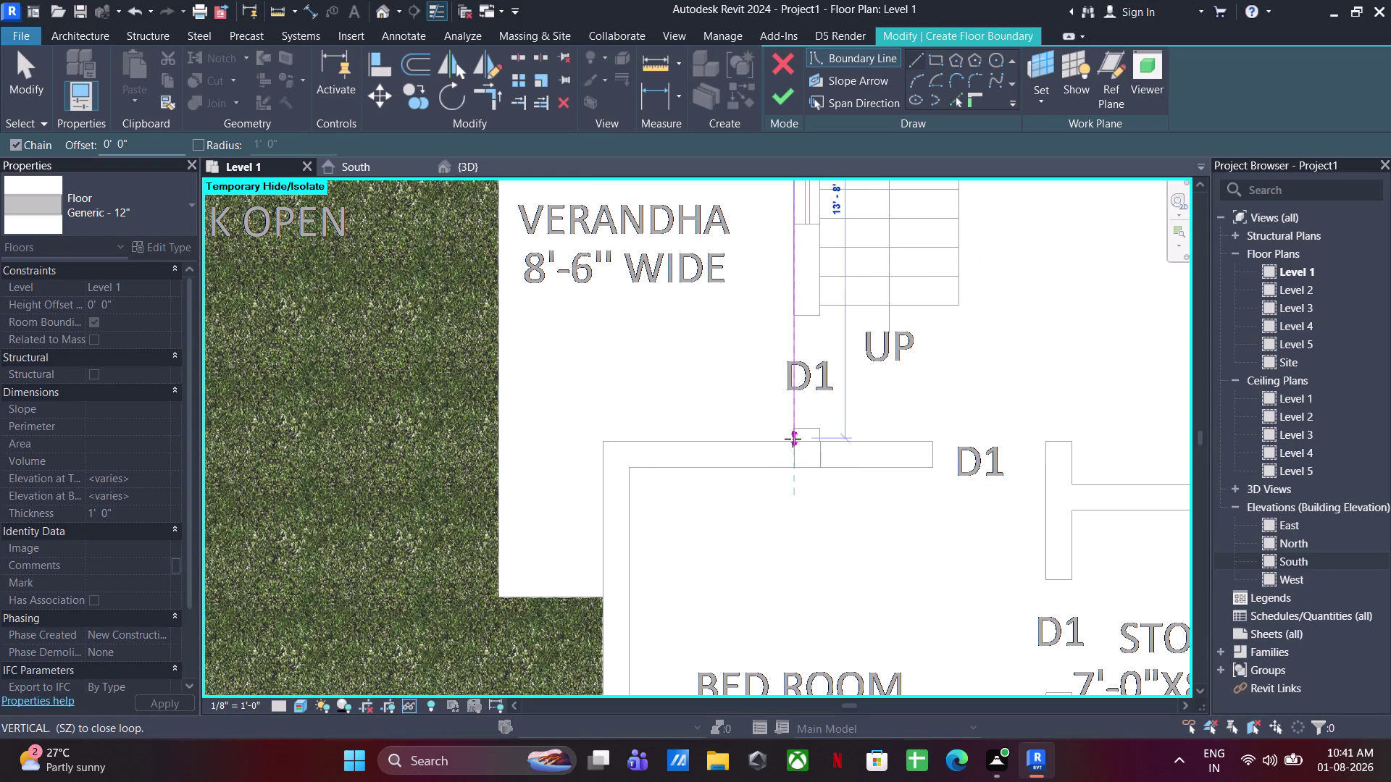
click(794, 443)
click(604, 443)
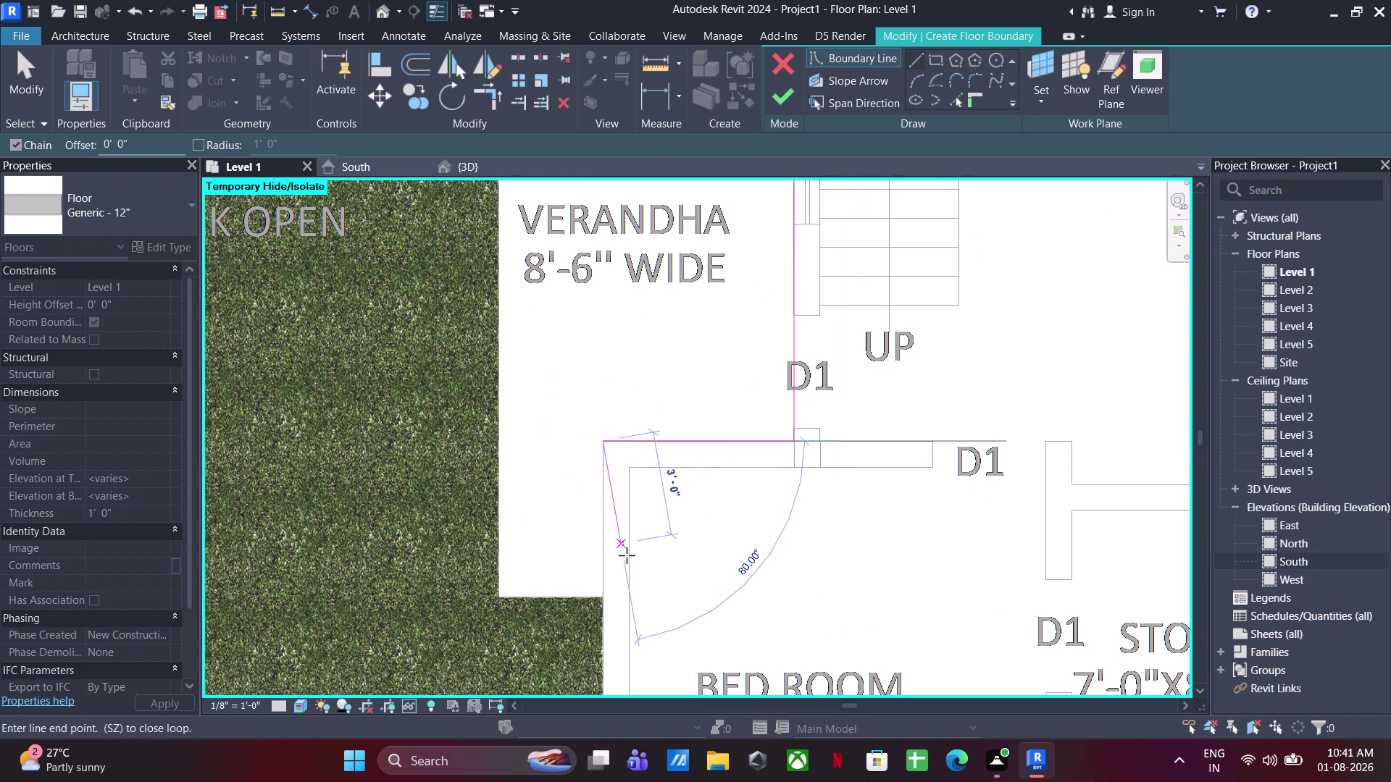
click(599, 601)
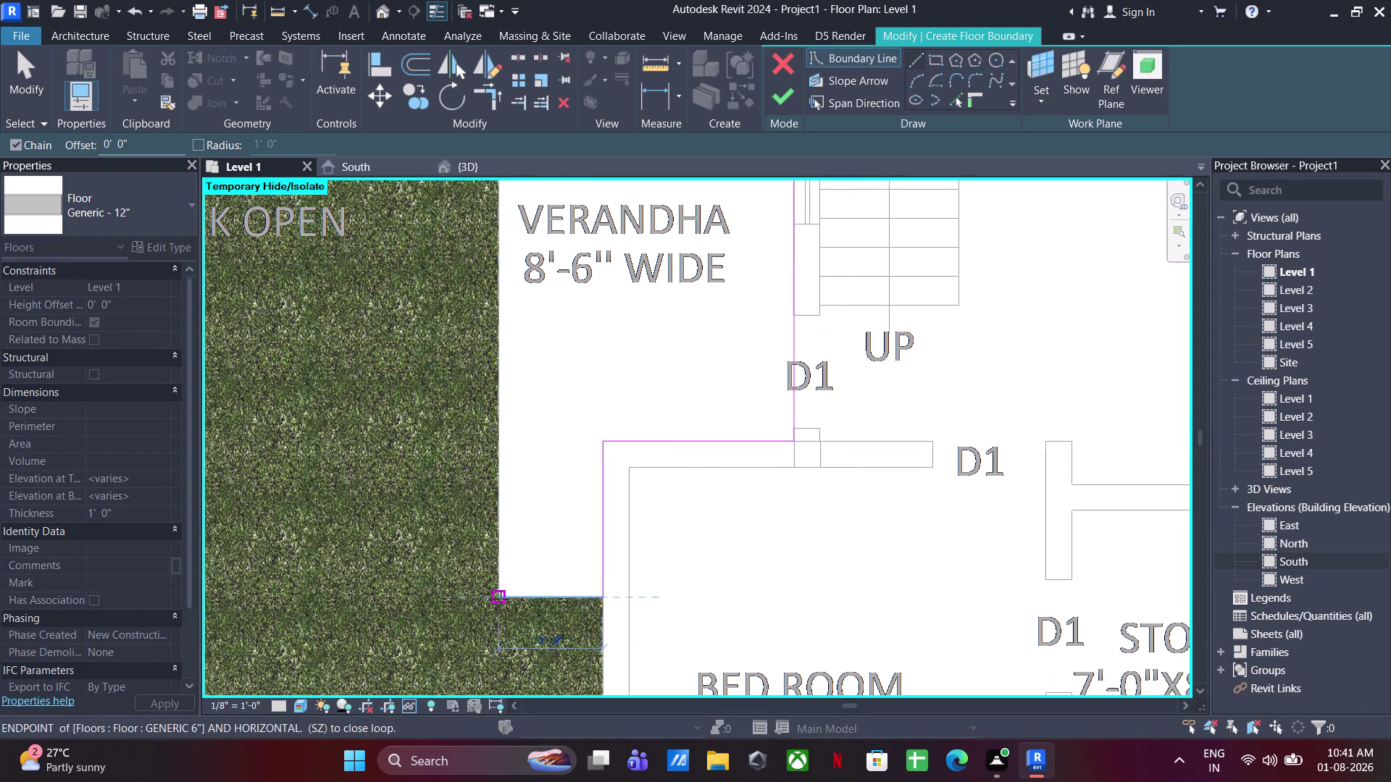
click(501, 599)
scroll(down, 3)
middle_drag(508, 351, 533, 755)
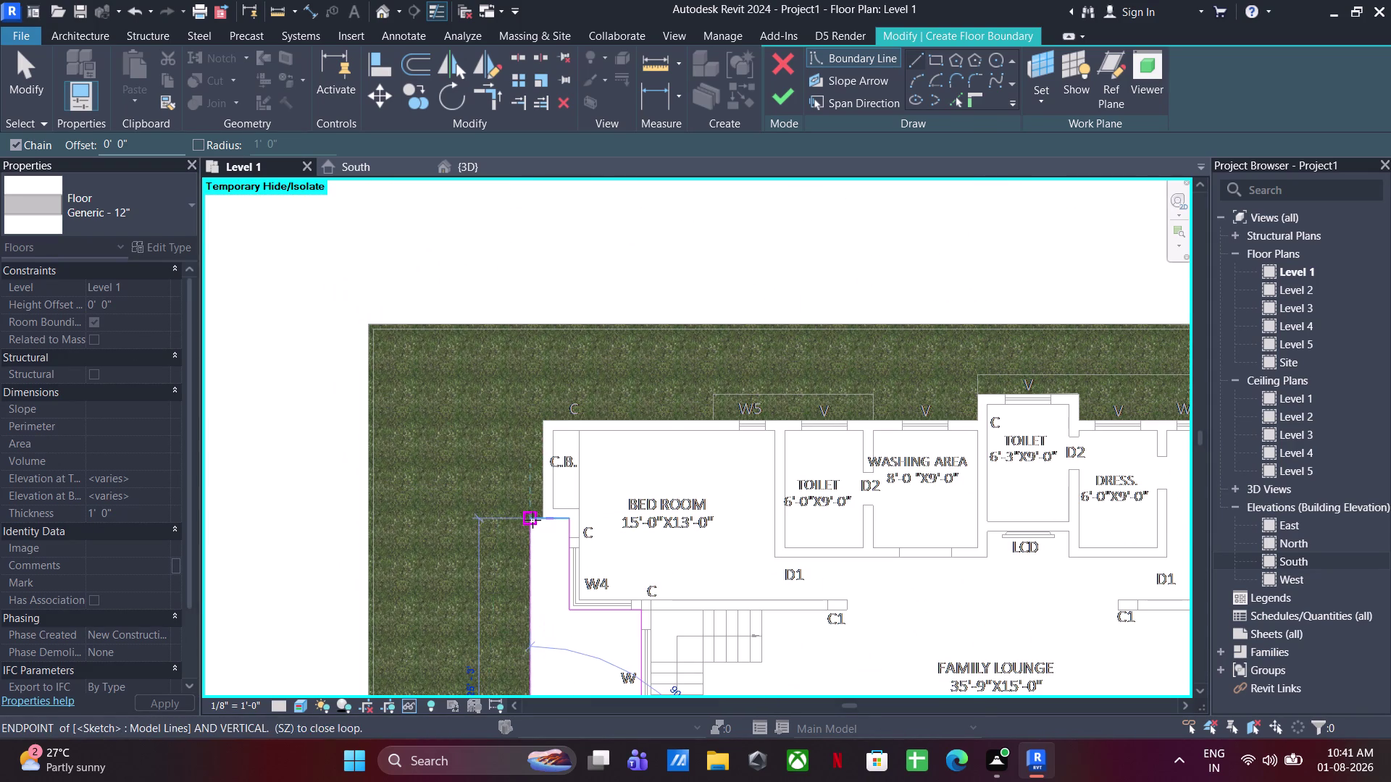
click(532, 520)
key(Escape)
key(Escape)
key(Escape)
key(Escape)
key(Escape)
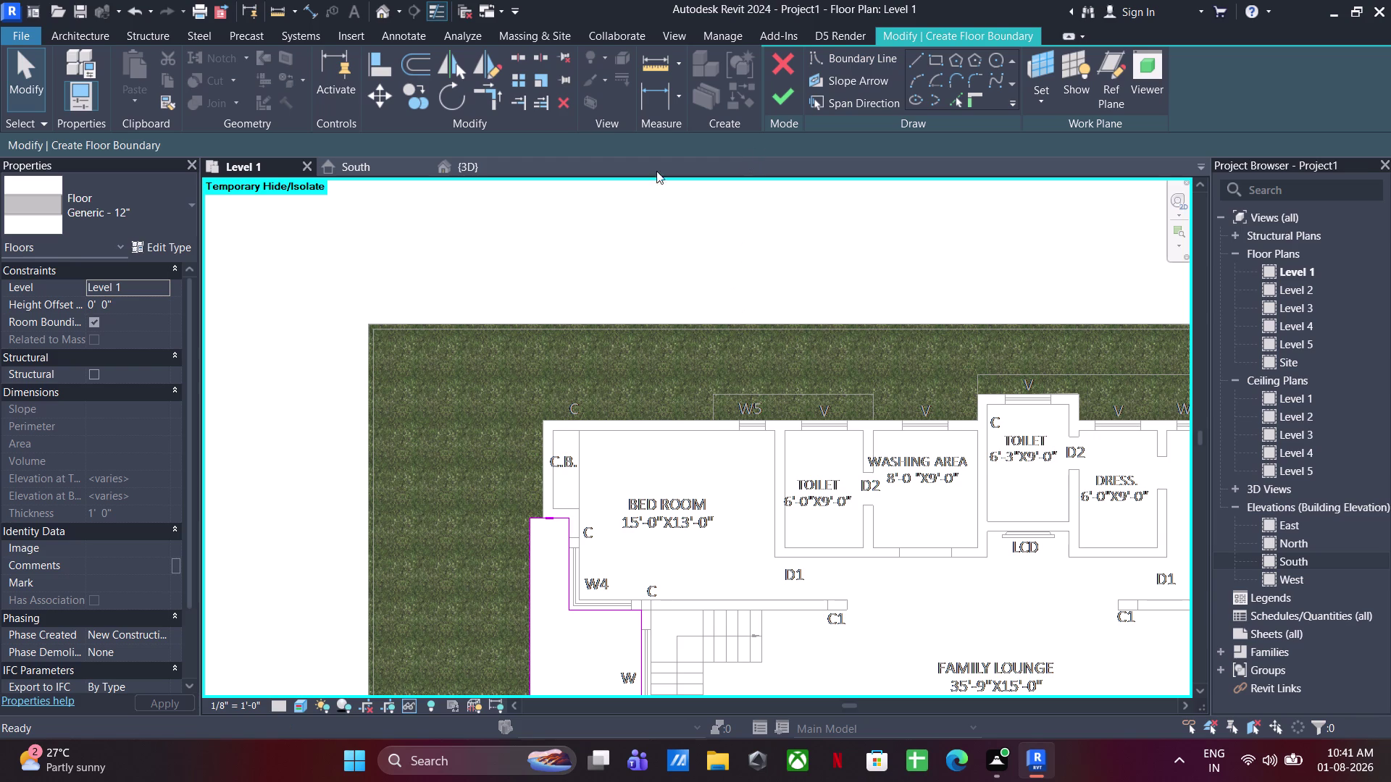
Set the floor type to GENERIC 6" and finish the verandah slab.
click(152, 213)
click(100, 352)
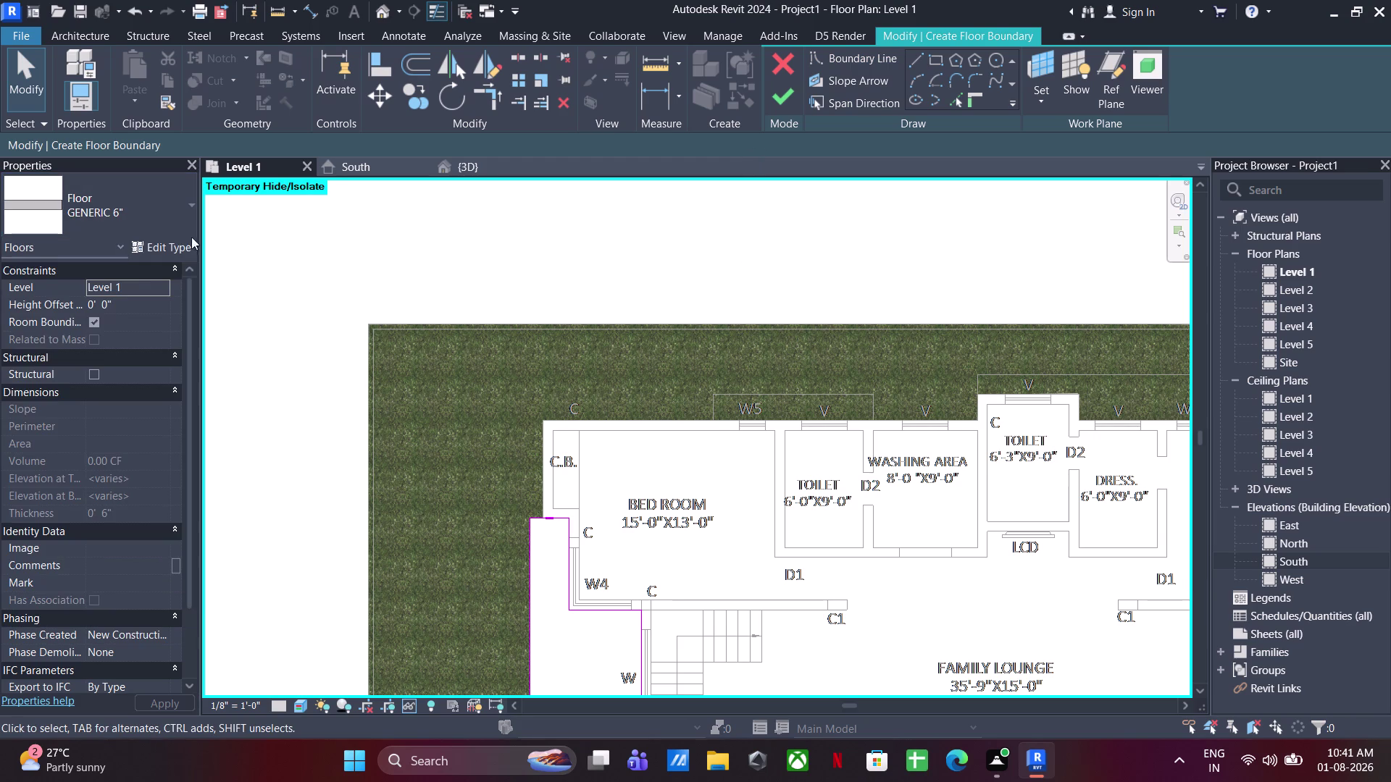
click(787, 90)
middle_drag(720, 261, 582, 184)
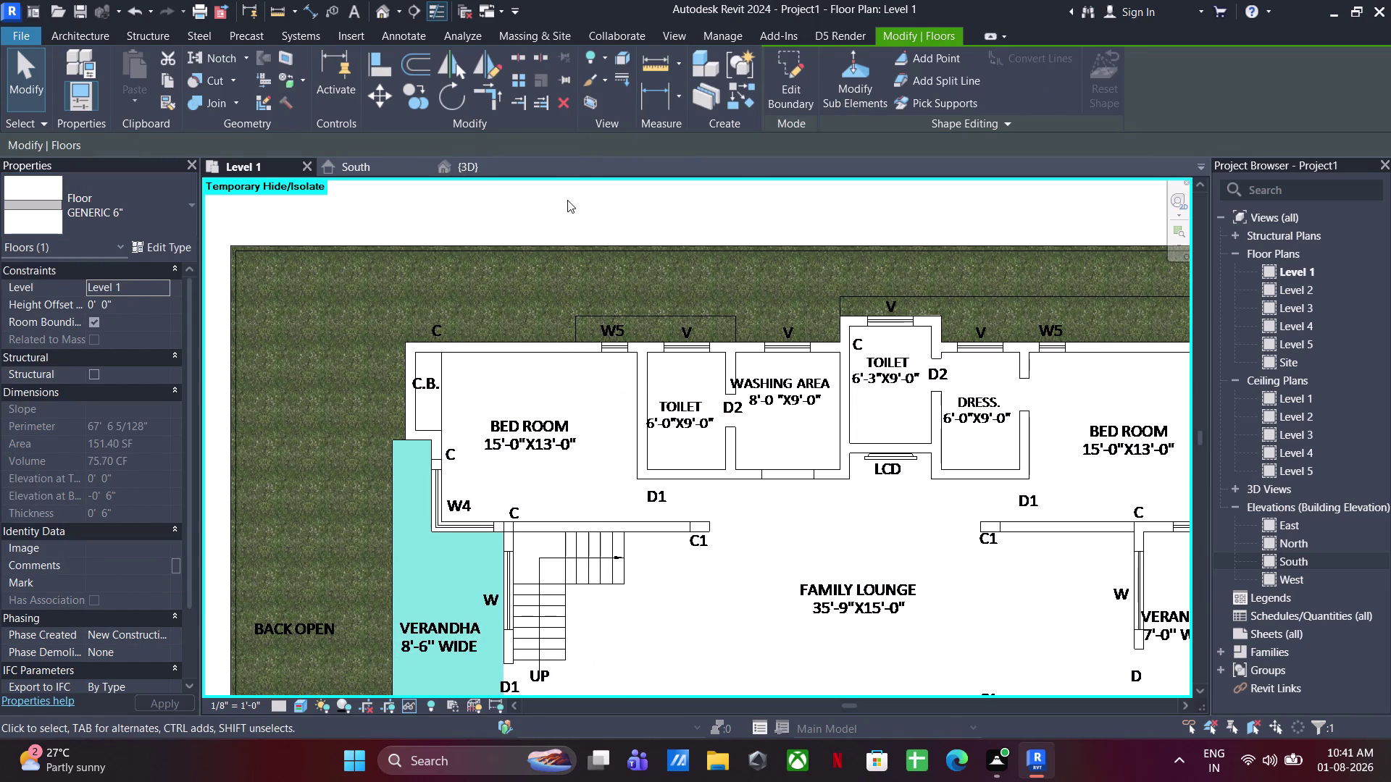
click(567, 200)
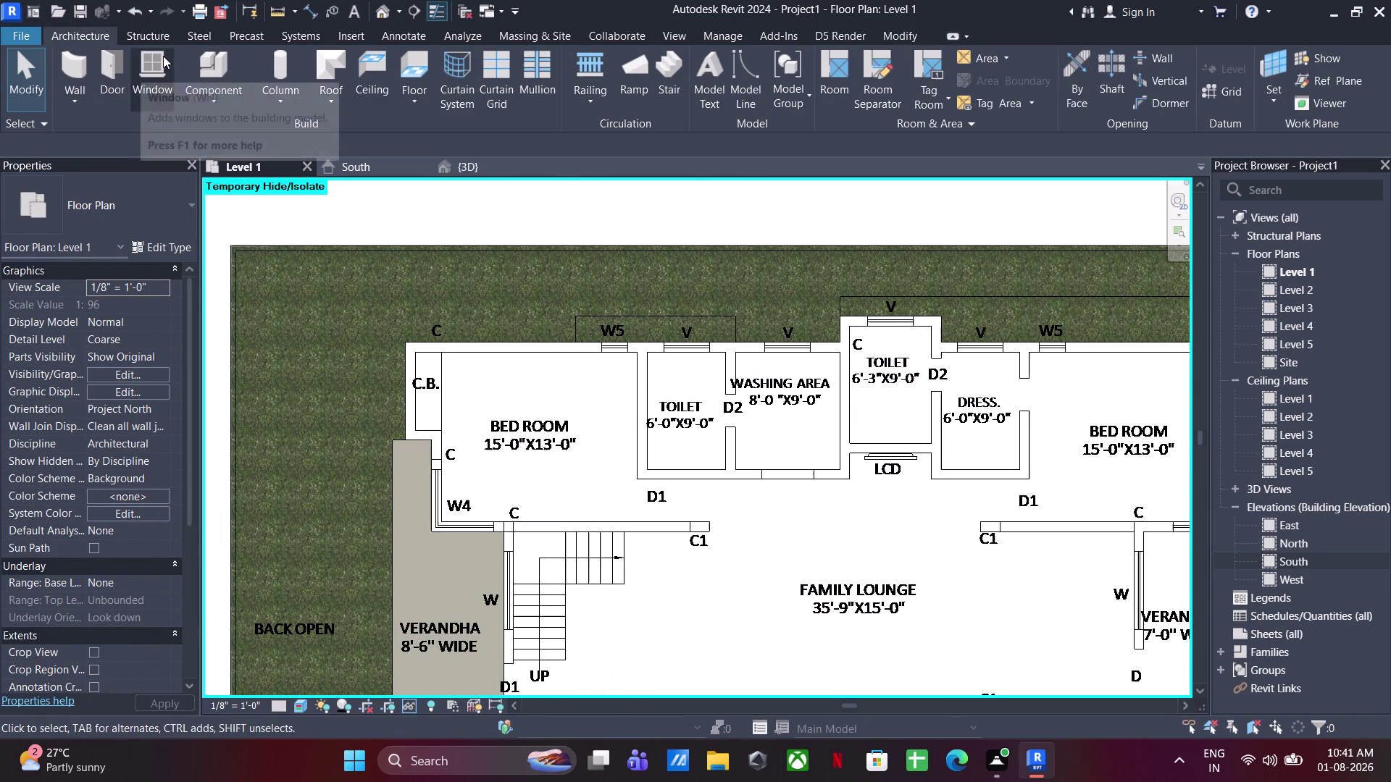
Sketch a closed line boundary around the upper-left bedroom, meeting the verandah slab corner.
click(401, 70)
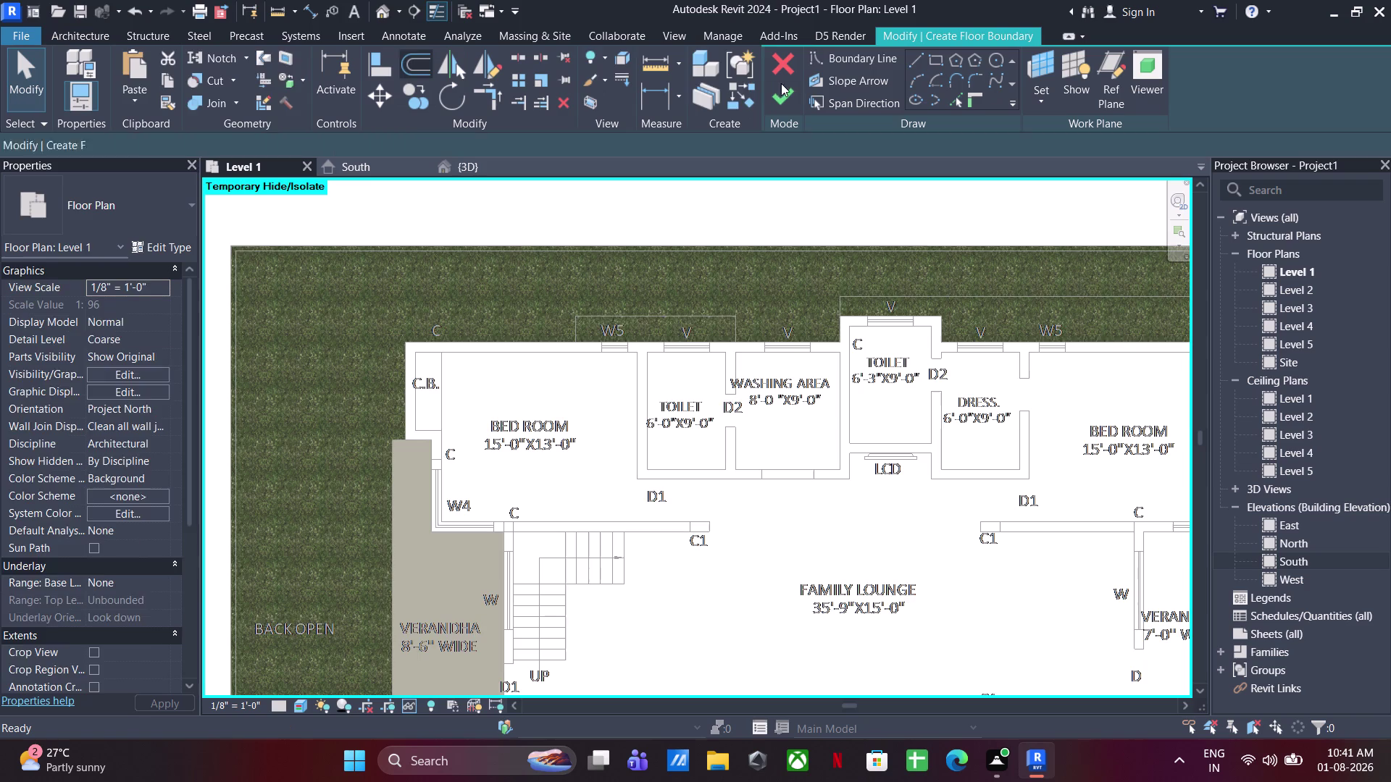
click(919, 58)
click(413, 435)
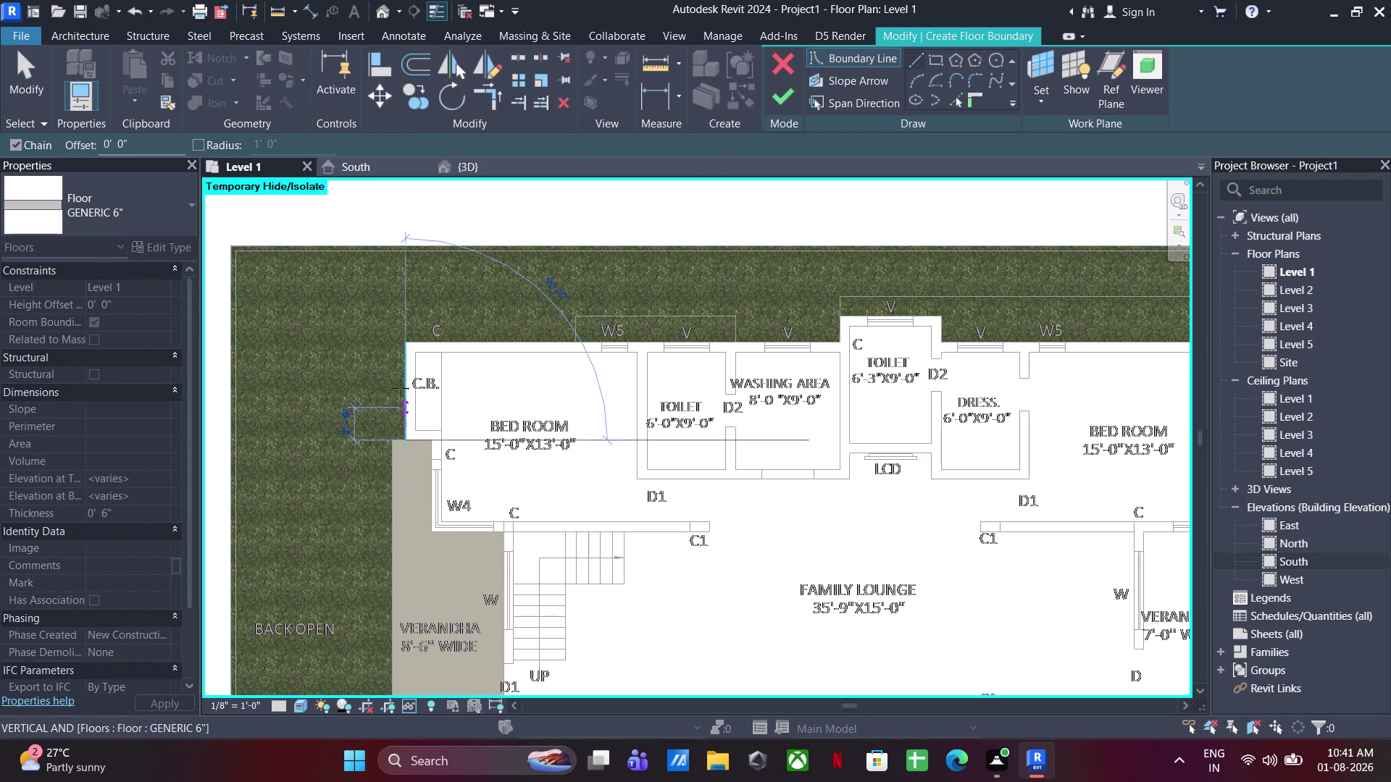
click(402, 345)
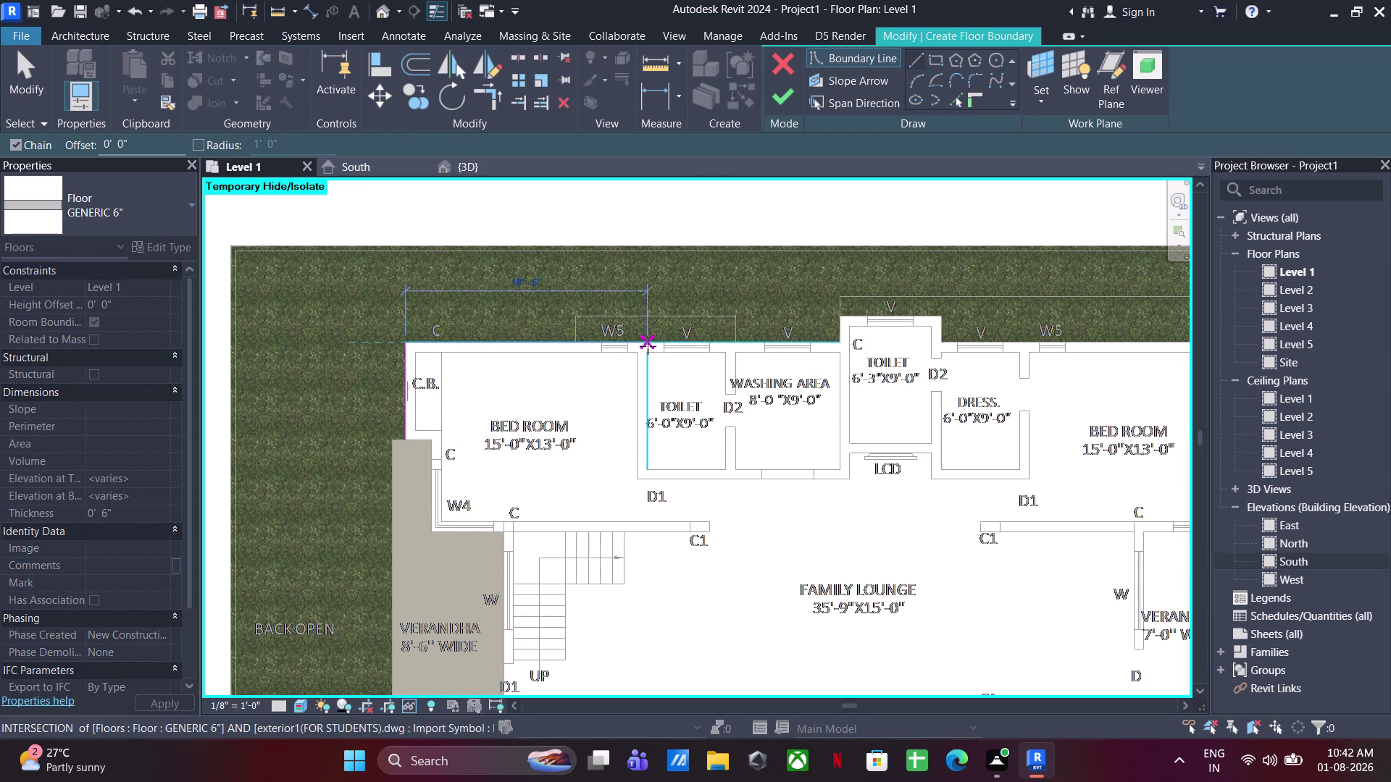
click(647, 346)
click(649, 530)
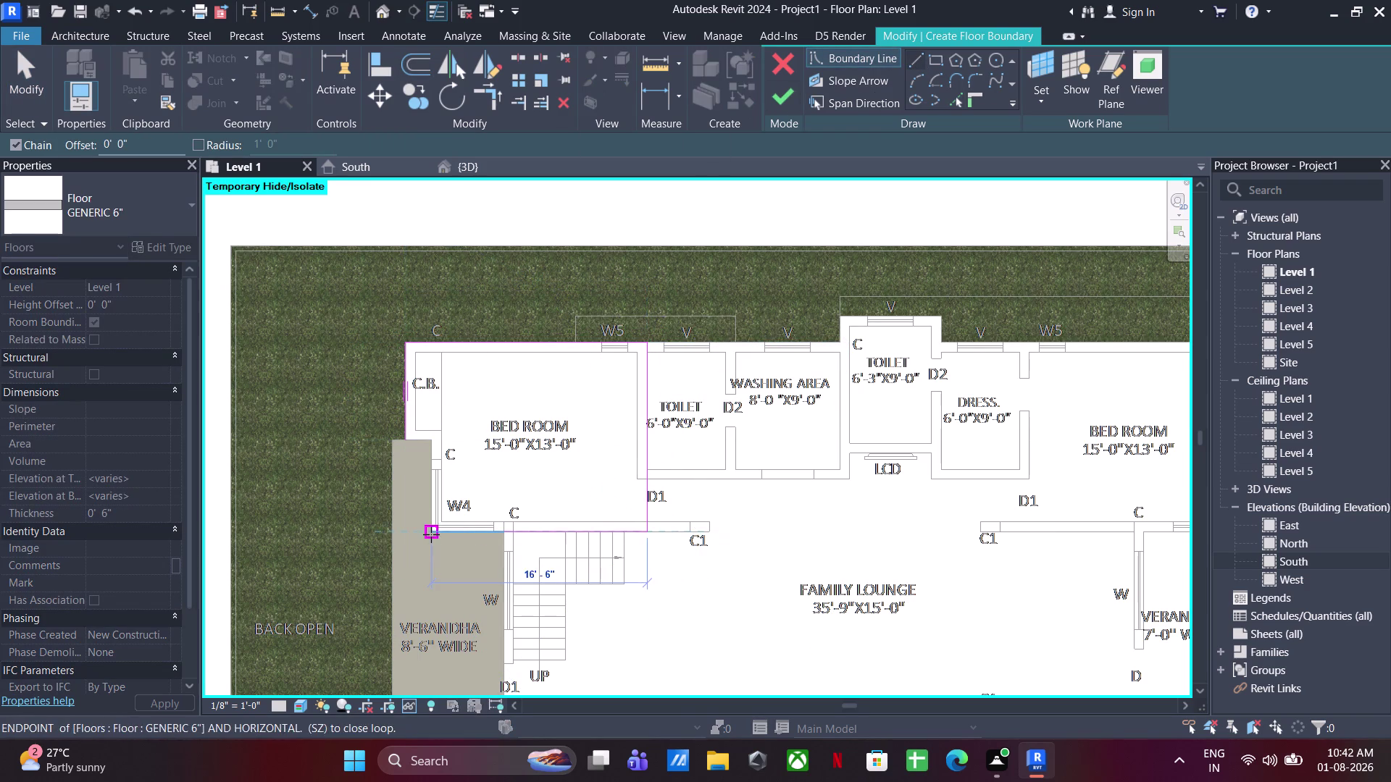
click(430, 534)
click(435, 437)
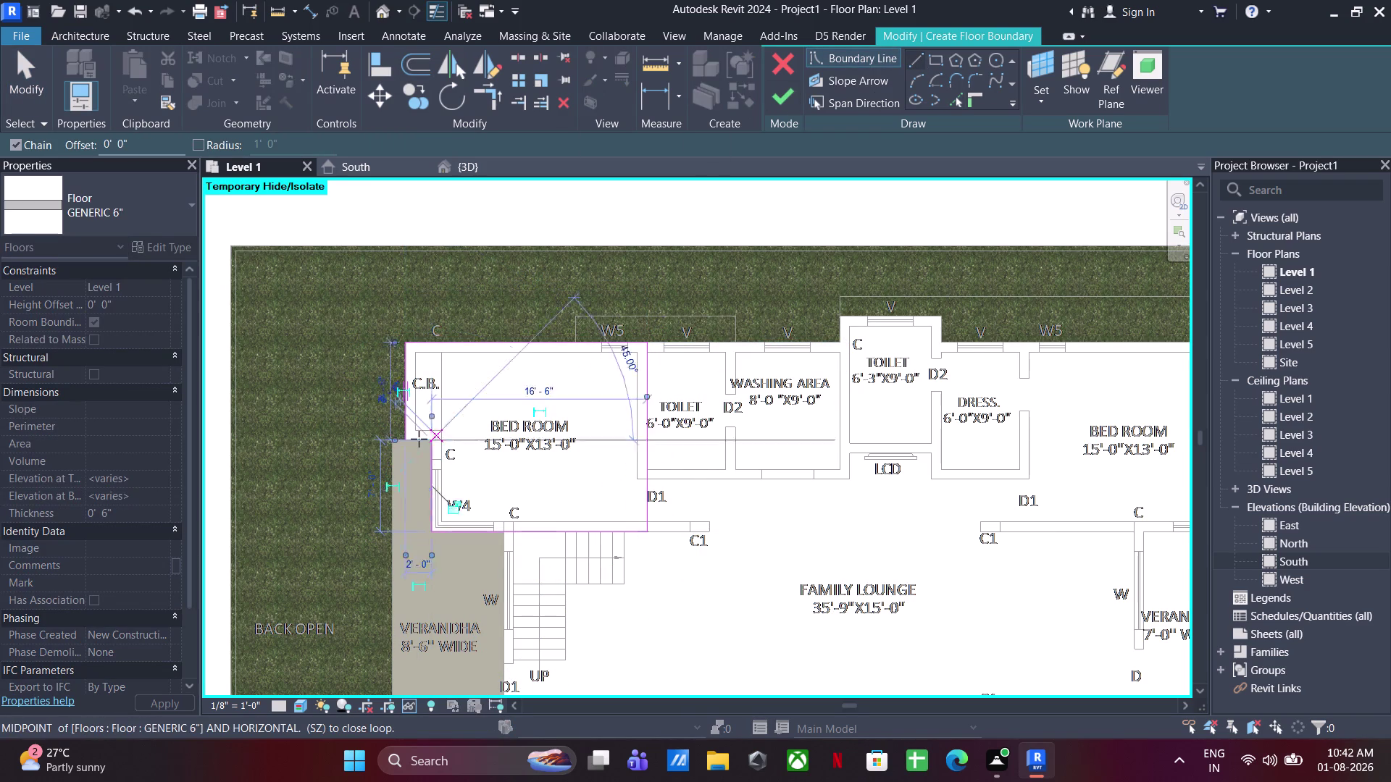
click(405, 439)
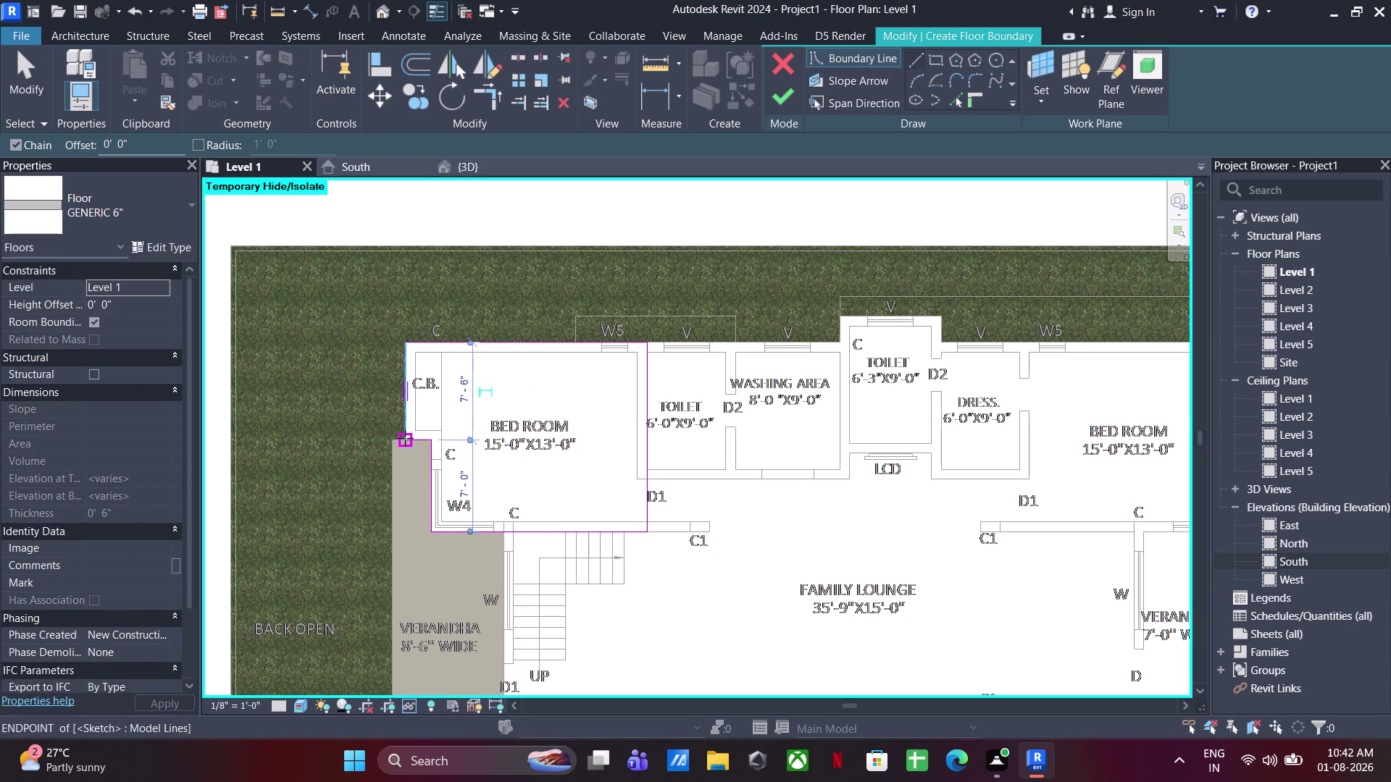
Finish the sketch to create the bedroom floor slab.
key(Escape)
key(Escape)
key(Escape)
key(Escape)
key(Escape)
click(774, 99)
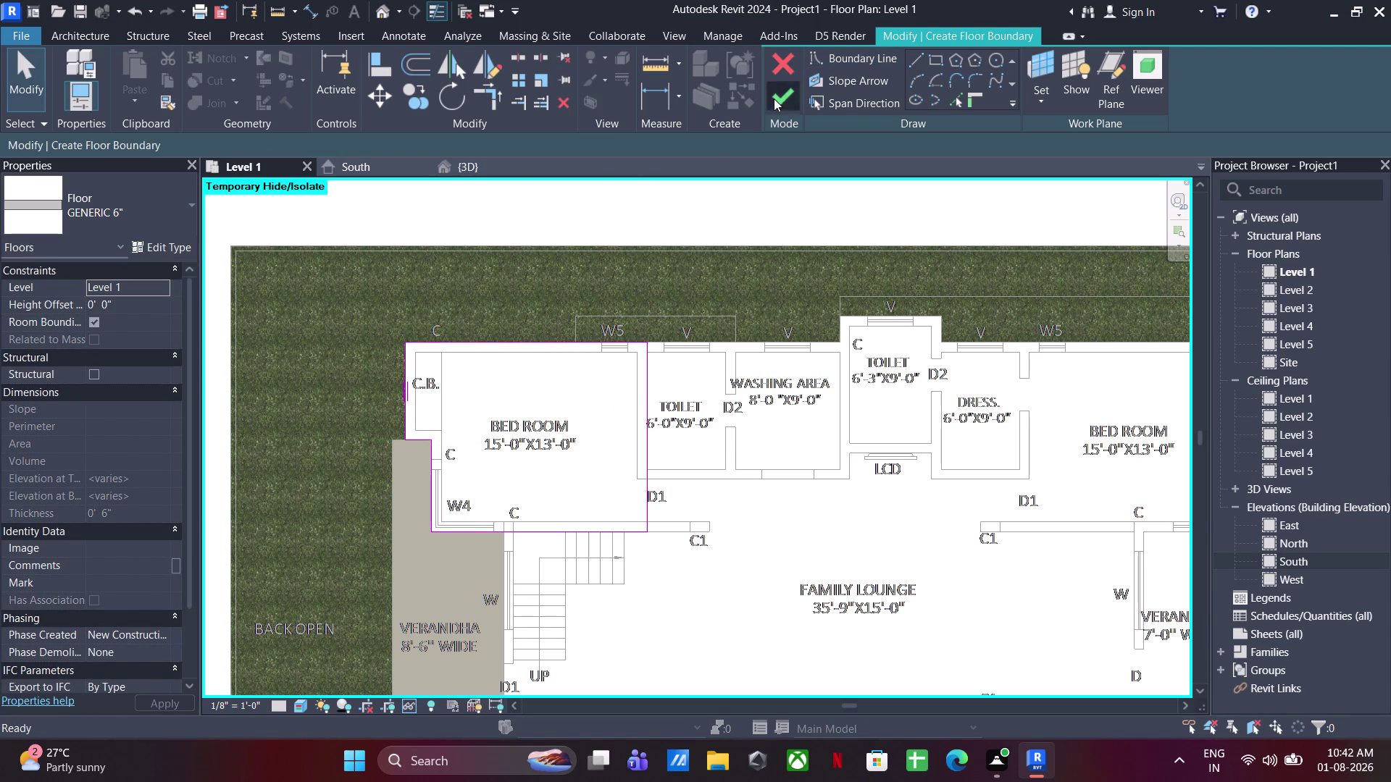
middle_drag(601, 355, 505, 267)
click(591, 580)
scroll(up, 3)
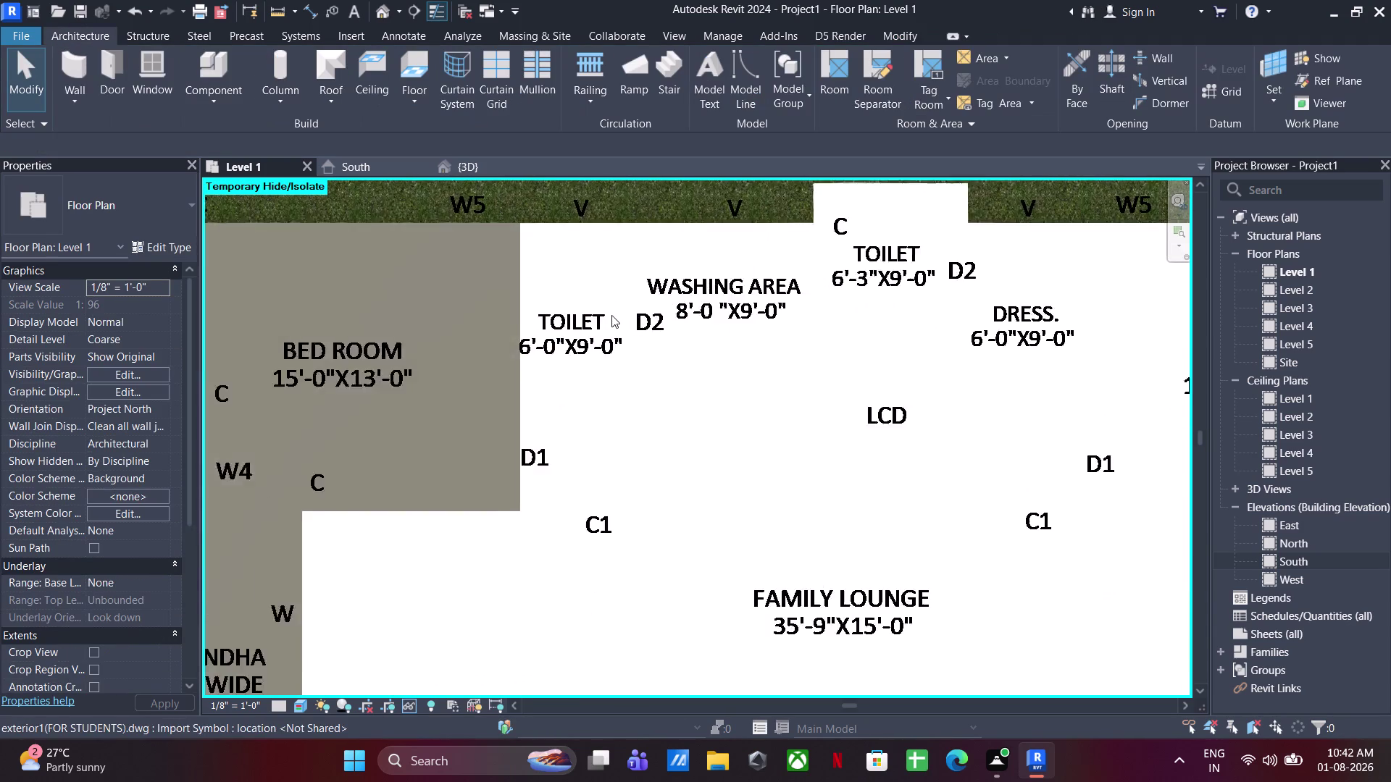
Create a rectangular floor slab over the 6'-0" x 9'-0" toilet.
middle_drag(610, 317, 576, 369)
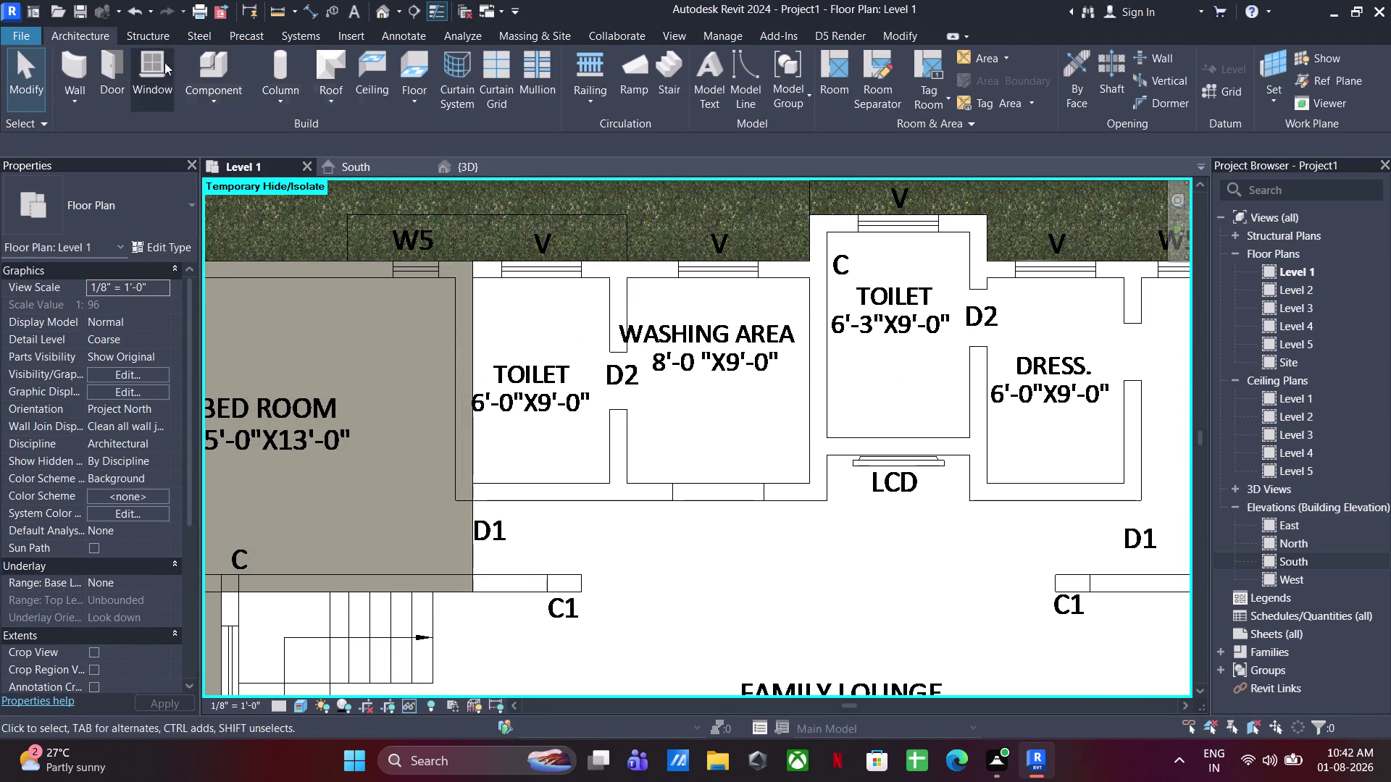
click(409, 68)
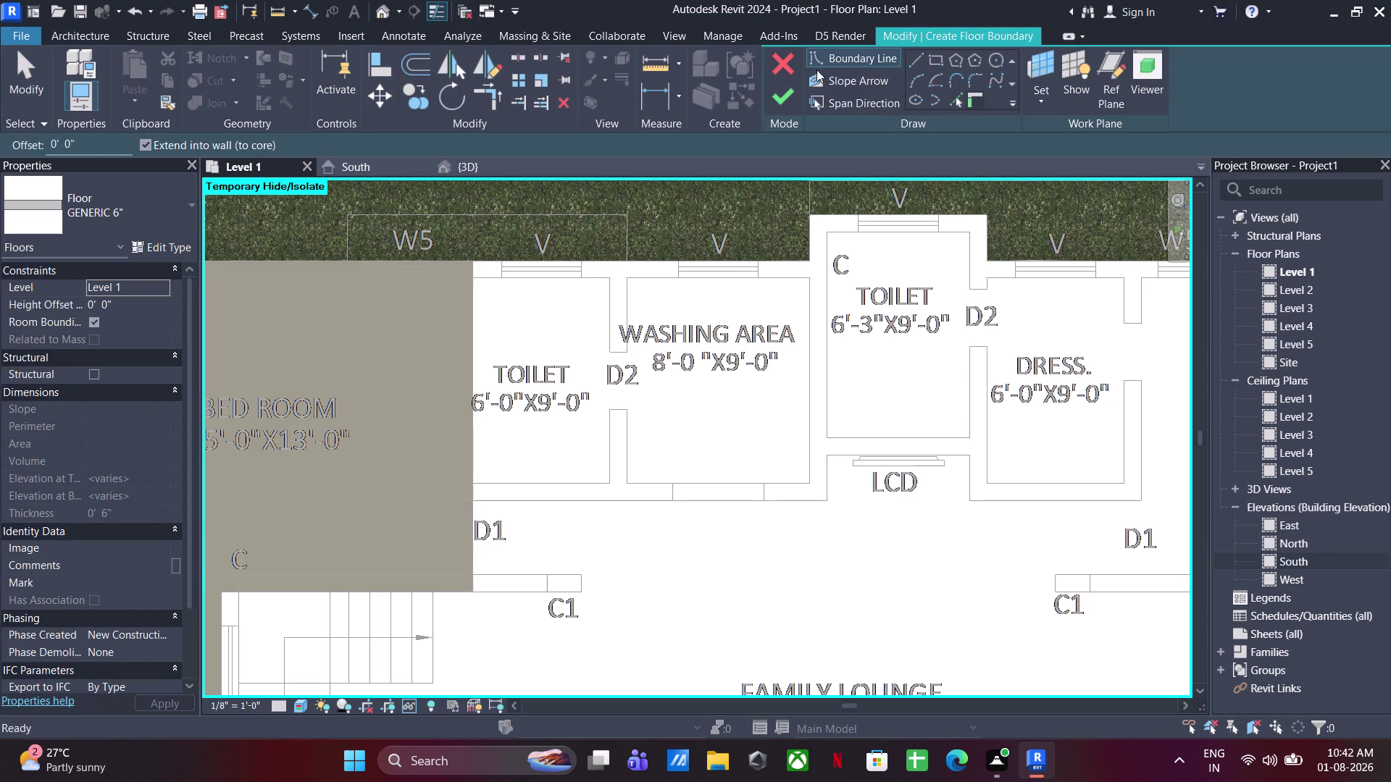
click(933, 53)
click(473, 255)
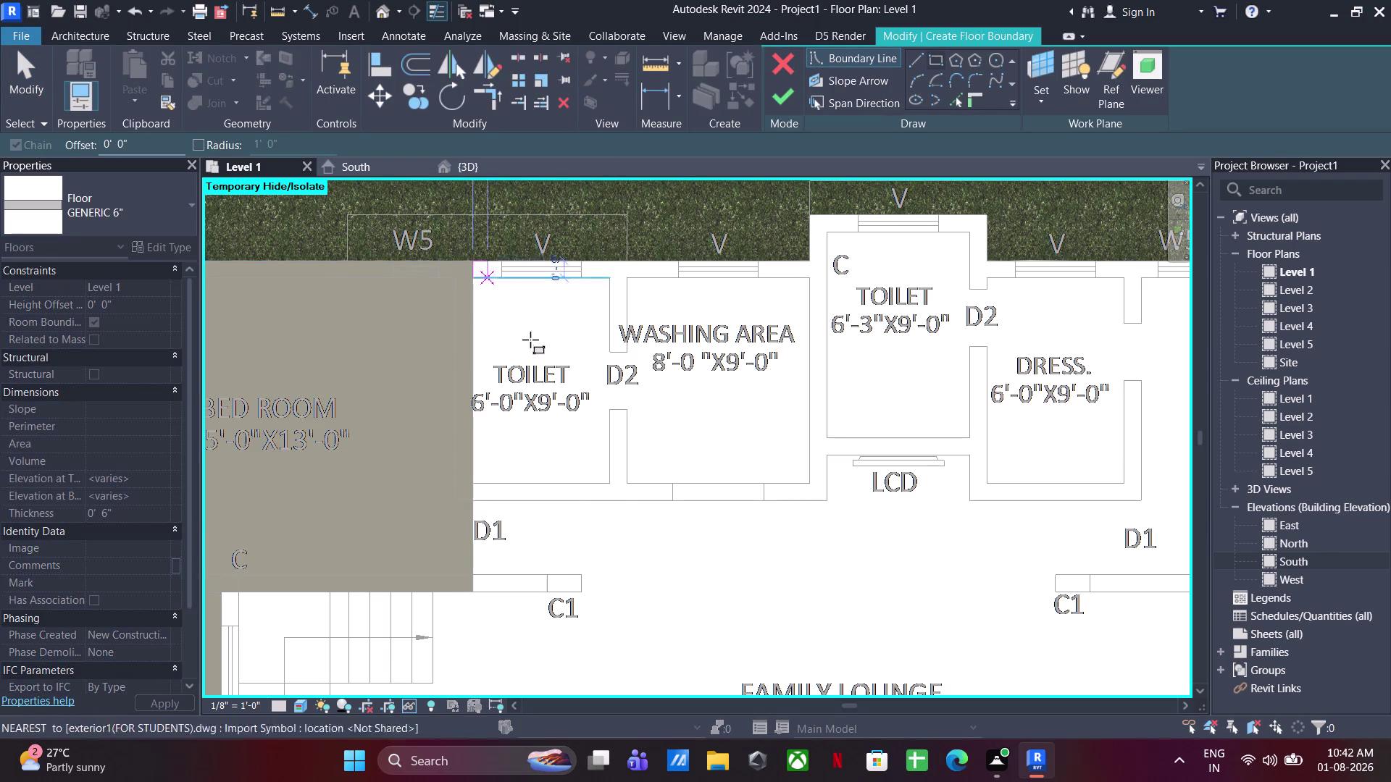
click(623, 505)
key(Escape)
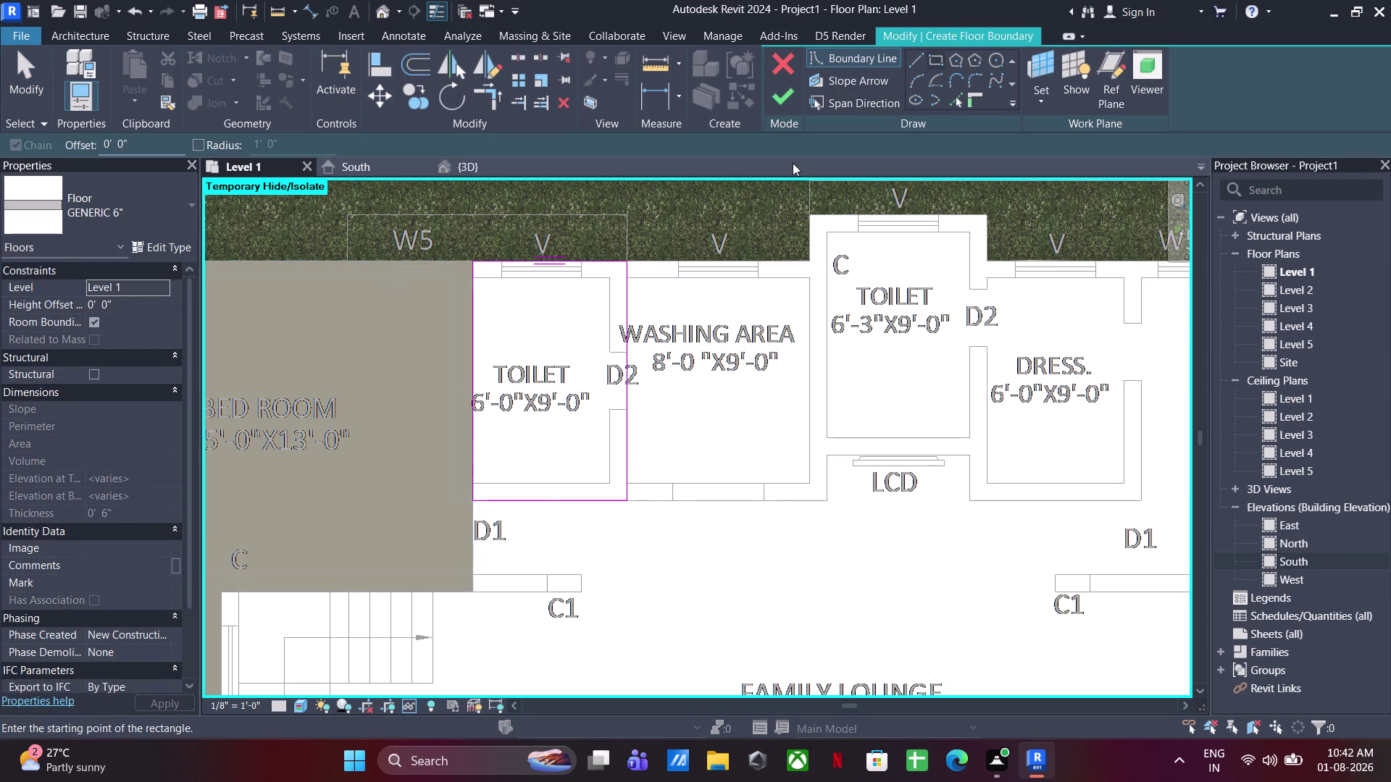
click(786, 102)
click(740, 391)
Create a rectangular floor slab over the washing area.
middle_drag(720, 407, 704, 410)
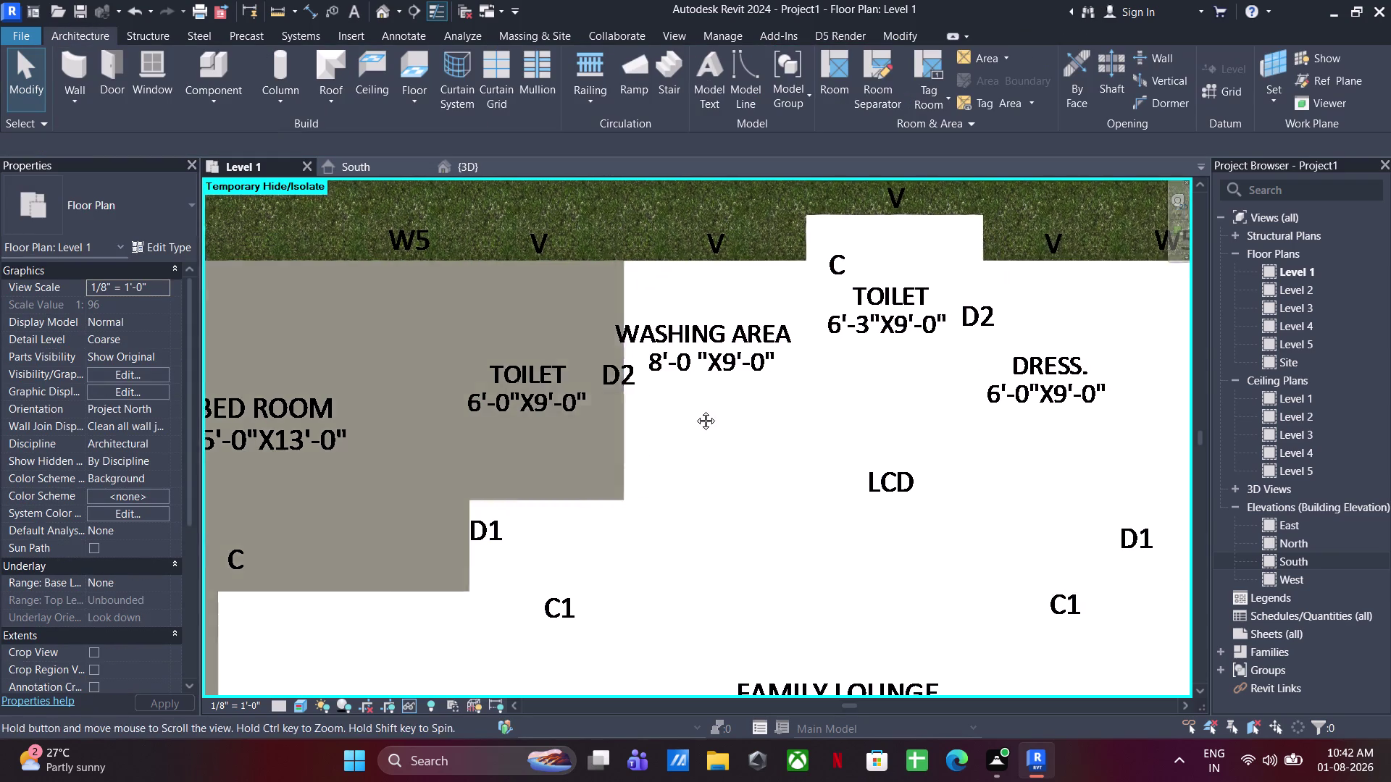
middle_drag(705, 410, 535, 435)
click(410, 80)
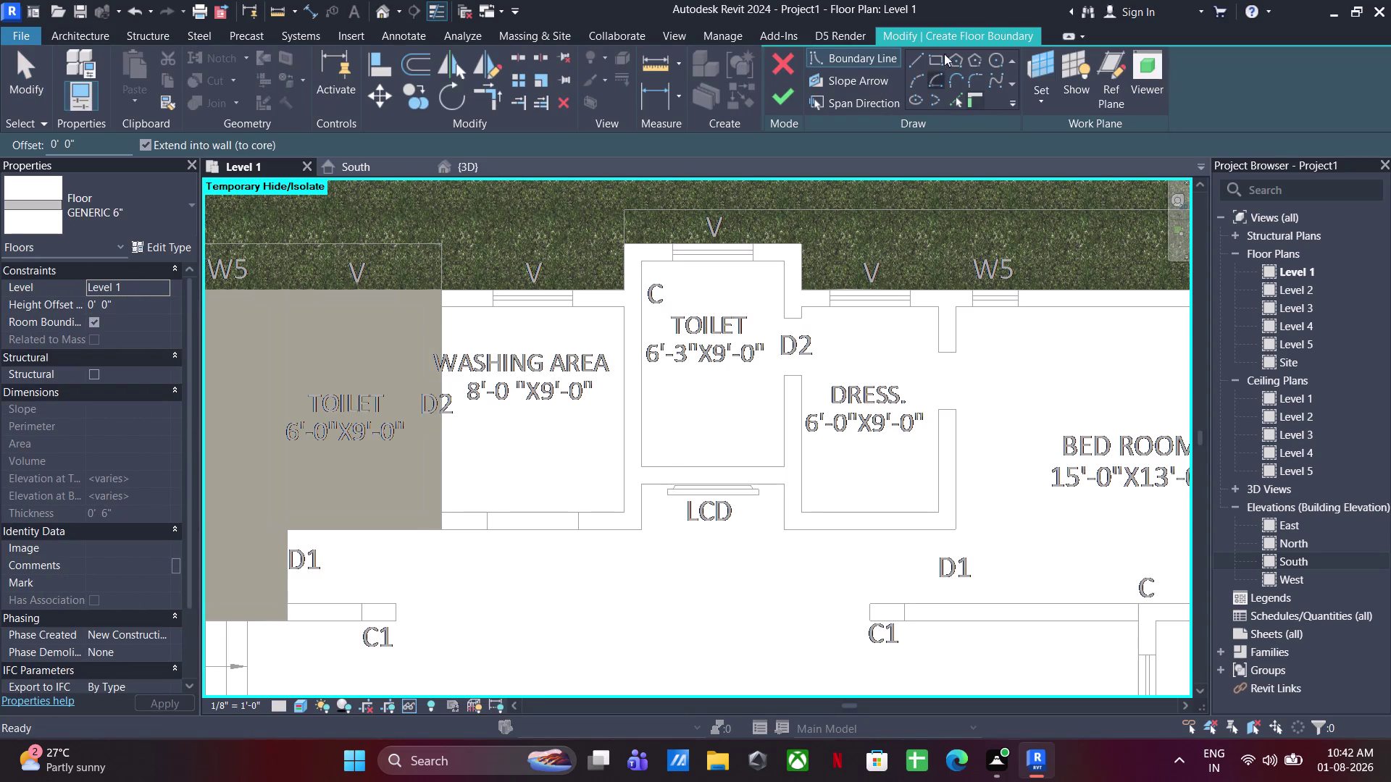
click(940, 55)
click(446, 287)
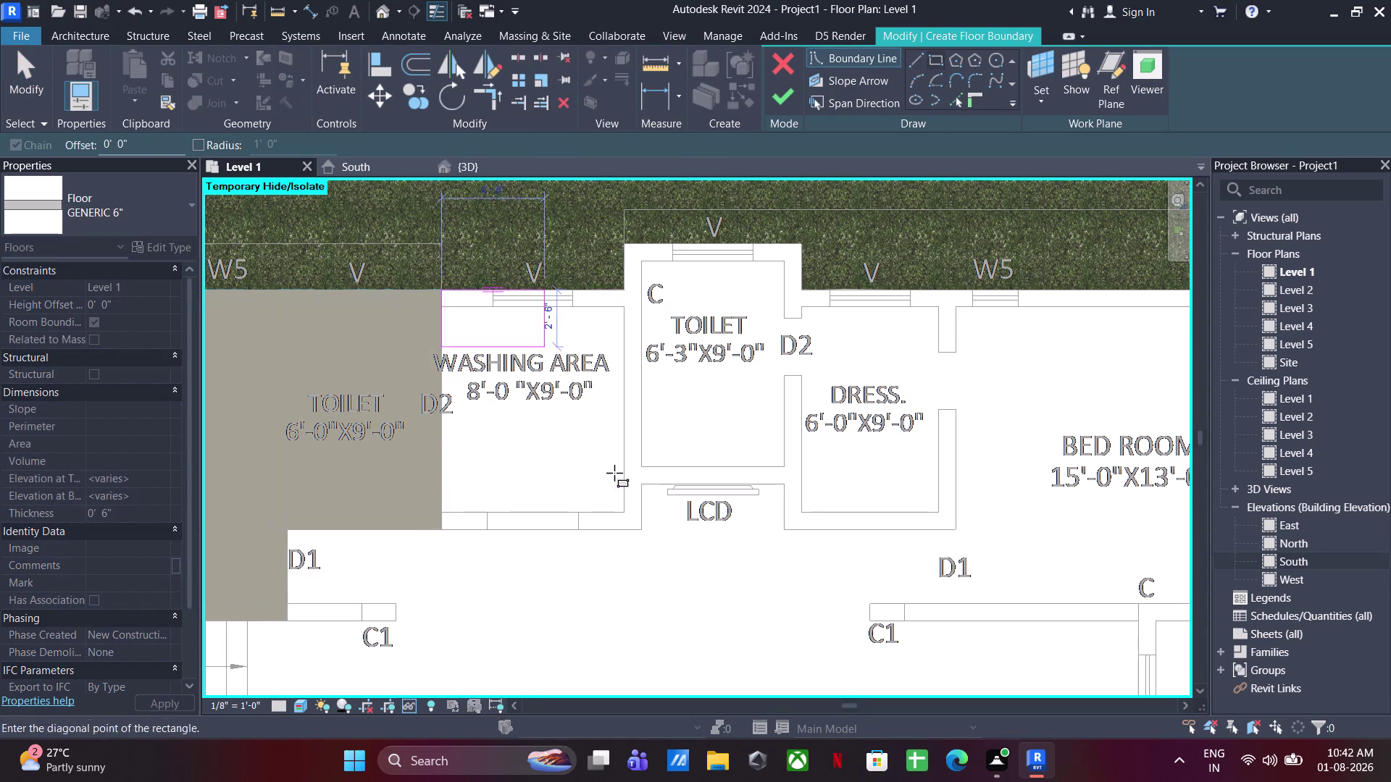
click(636, 526)
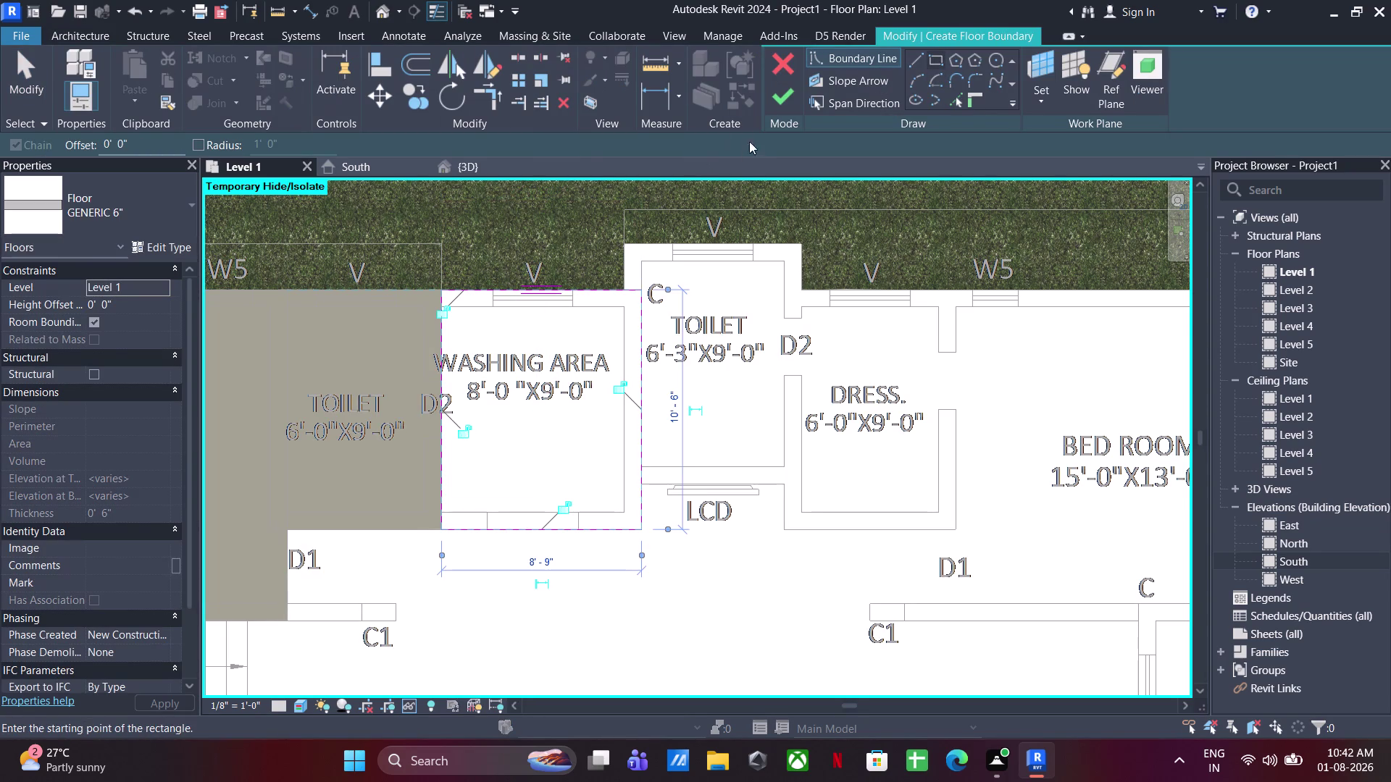
click(776, 106)
click(730, 425)
Trace a line boundary around the 6'-3" x 9'-0" toilet and finish its floor slab.
middle_drag(718, 416, 657, 421)
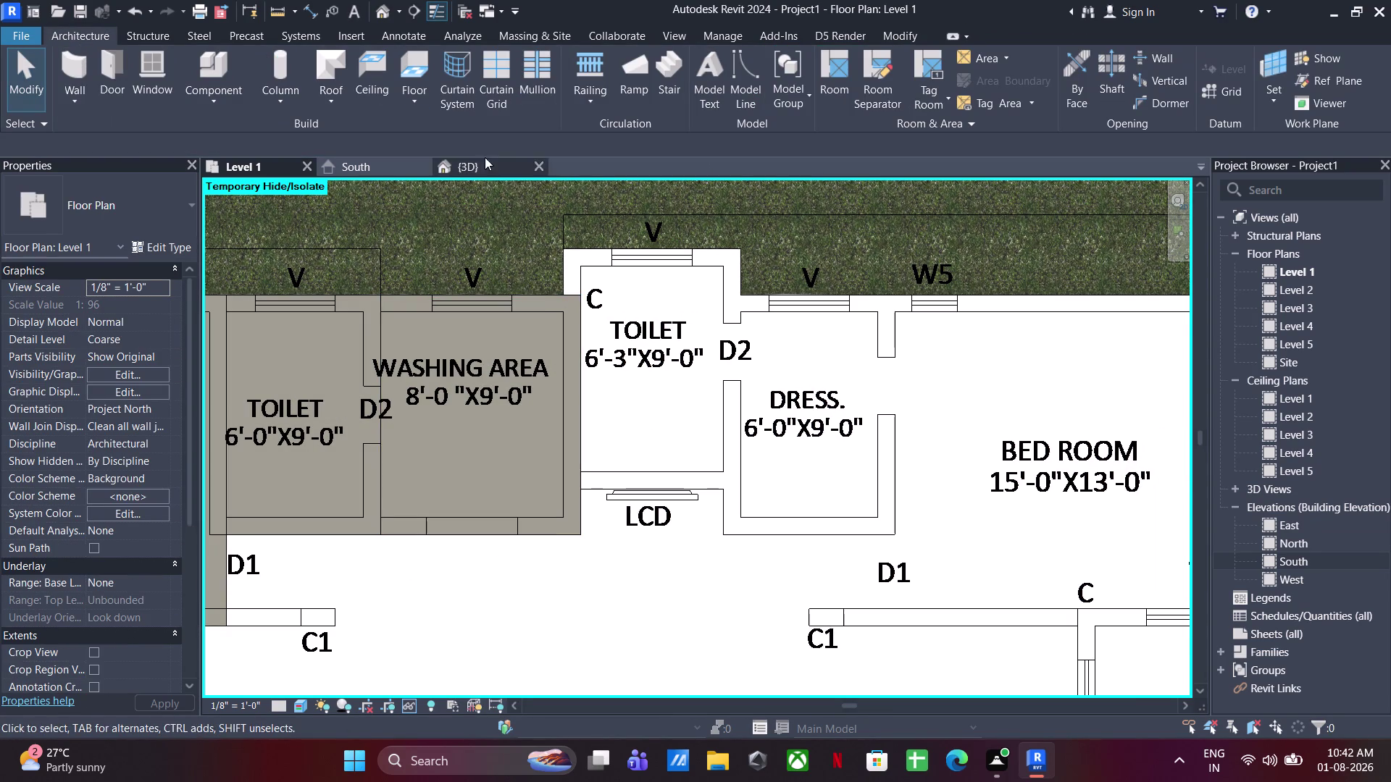
click(416, 66)
click(912, 58)
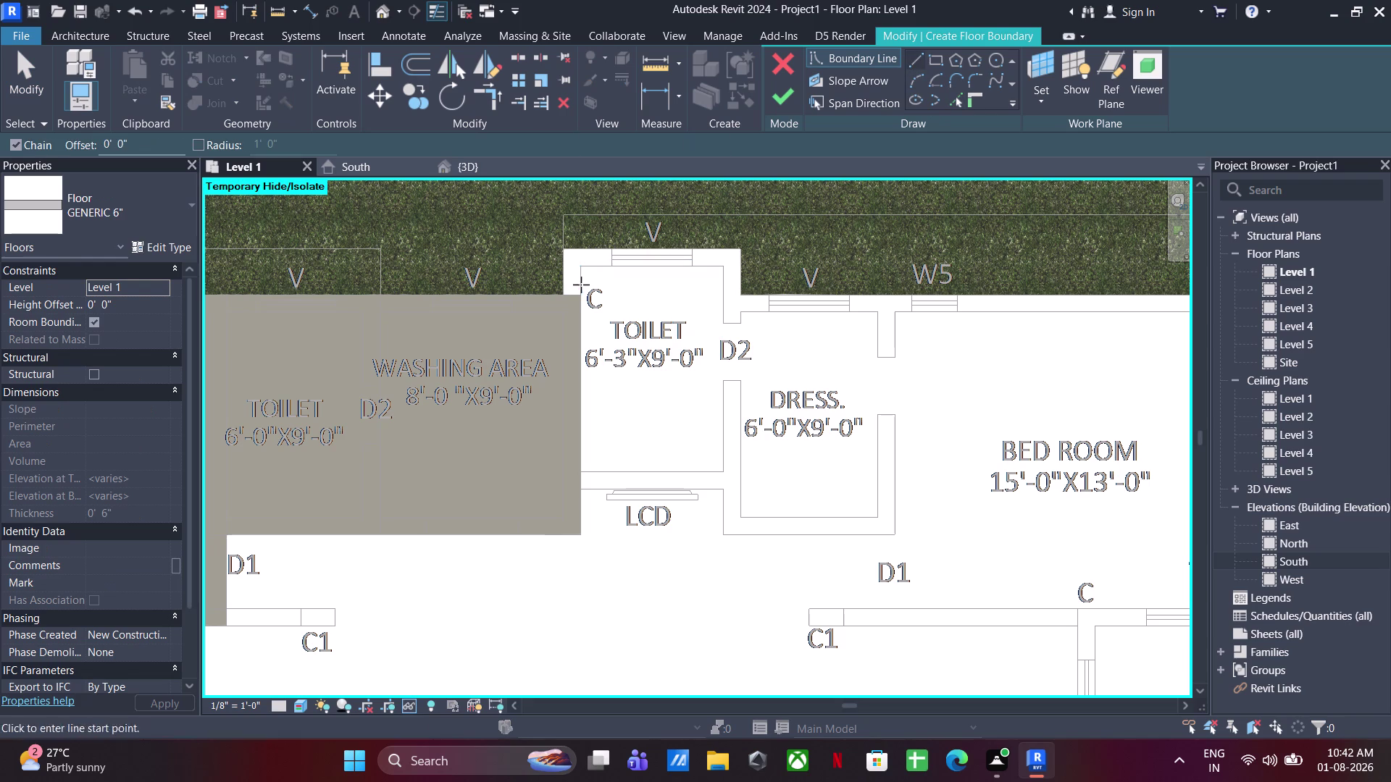
click(575, 294)
click(561, 291)
click(570, 252)
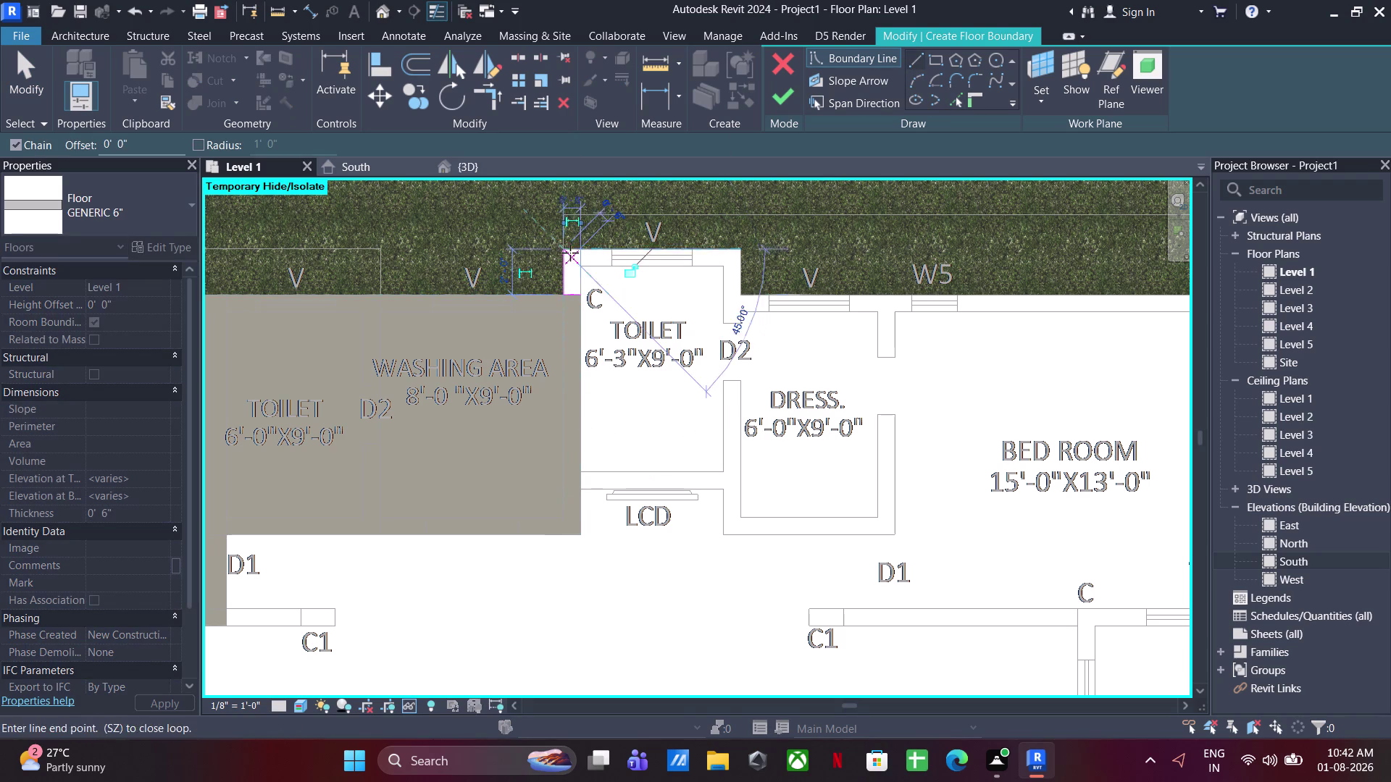
click(743, 247)
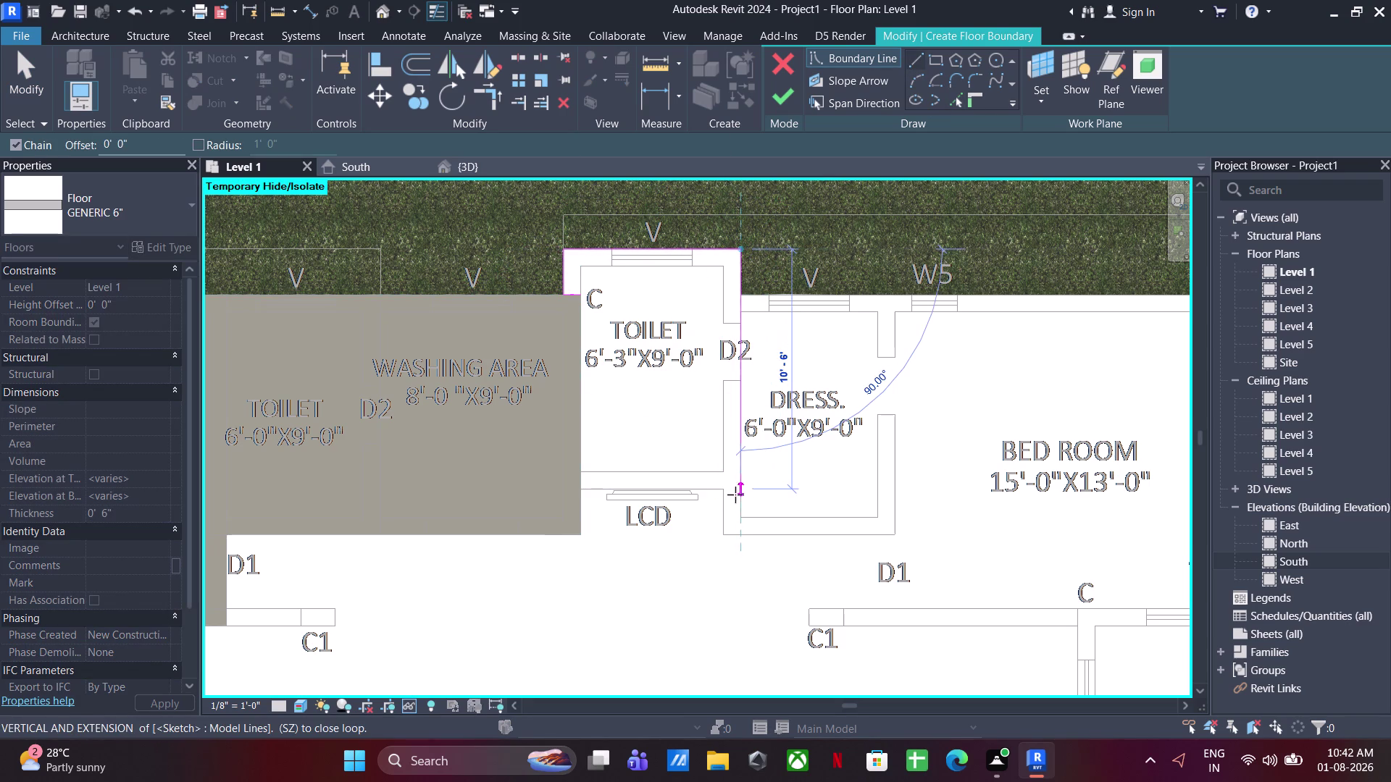
click(740, 487)
click(577, 489)
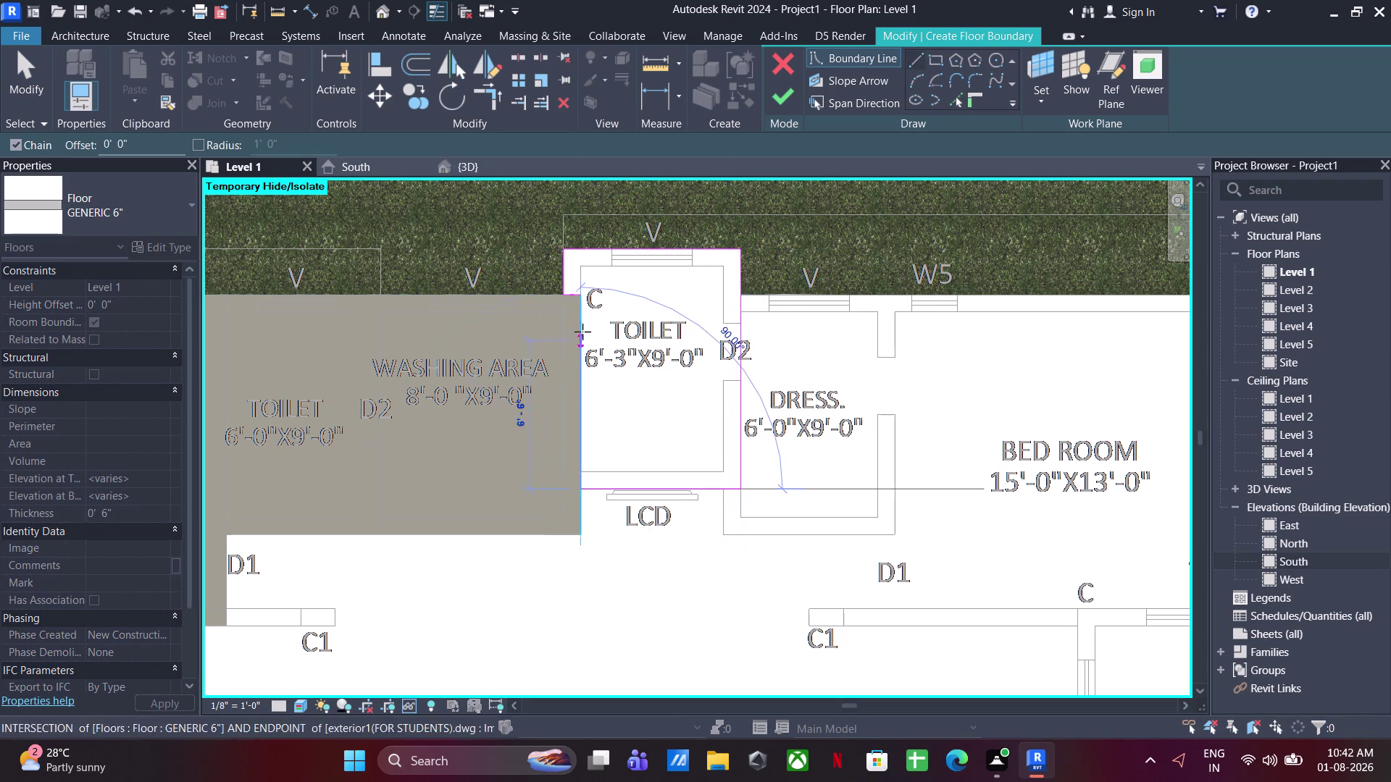
click(587, 298)
click(794, 95)
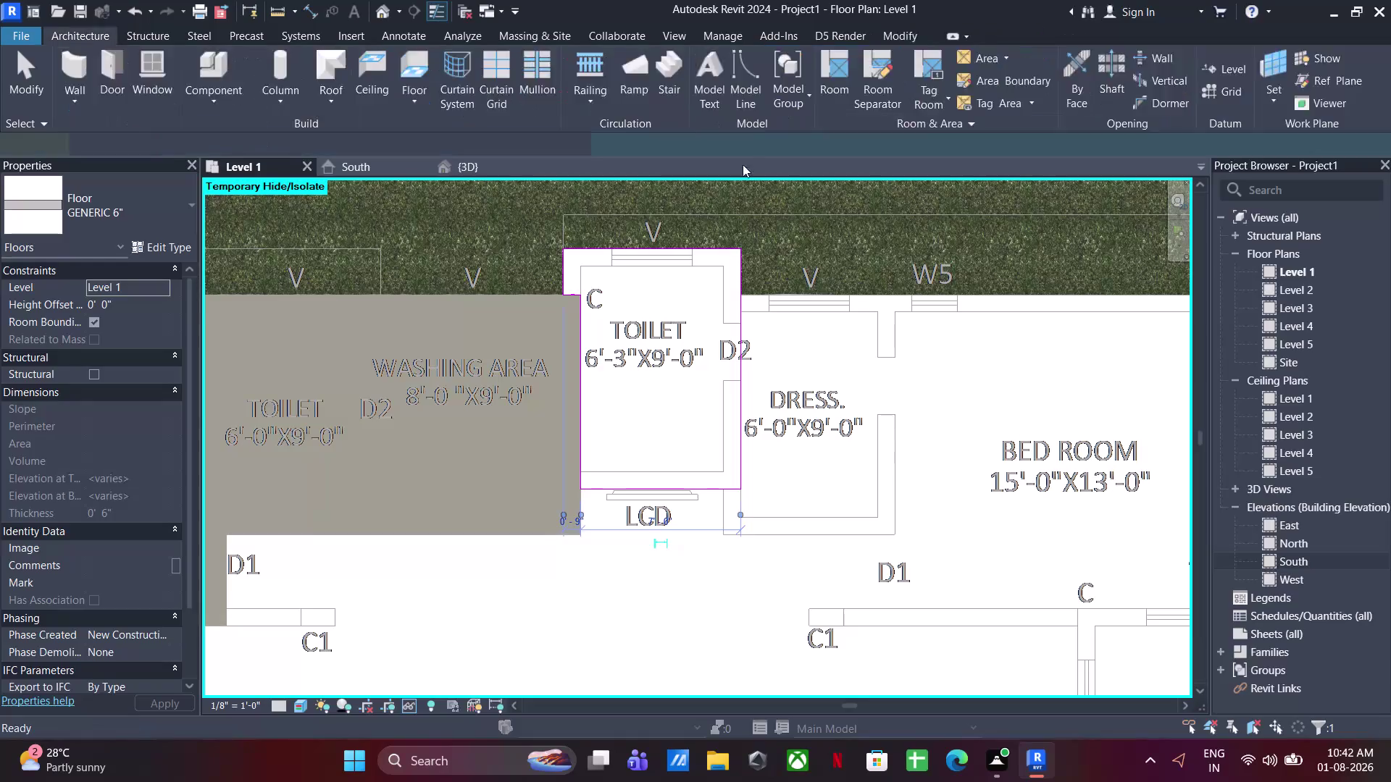
middle_drag(780, 390, 667, 365)
click(687, 326)
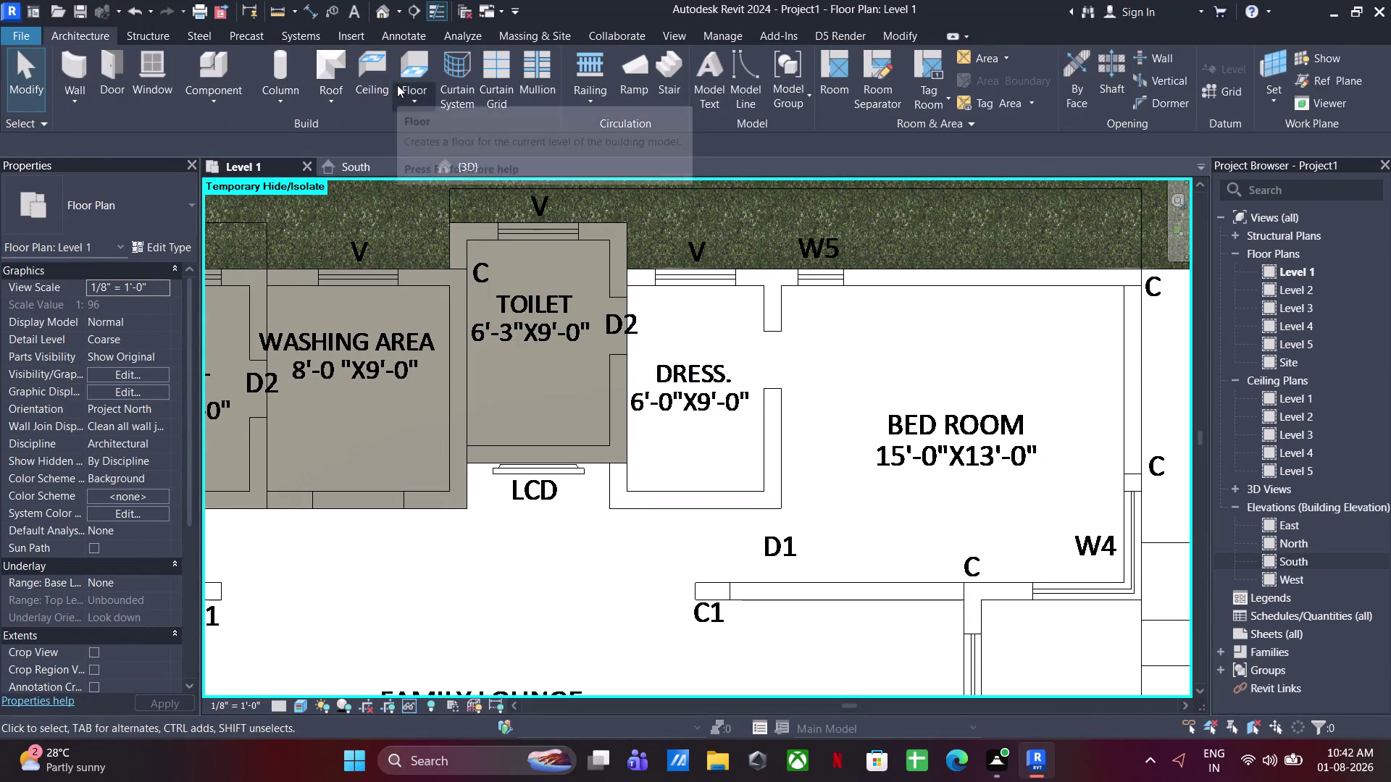
Sketch a closed line boundary around the 6'-0" x 9'-0" dressing room.
click(405, 73)
click(930, 64)
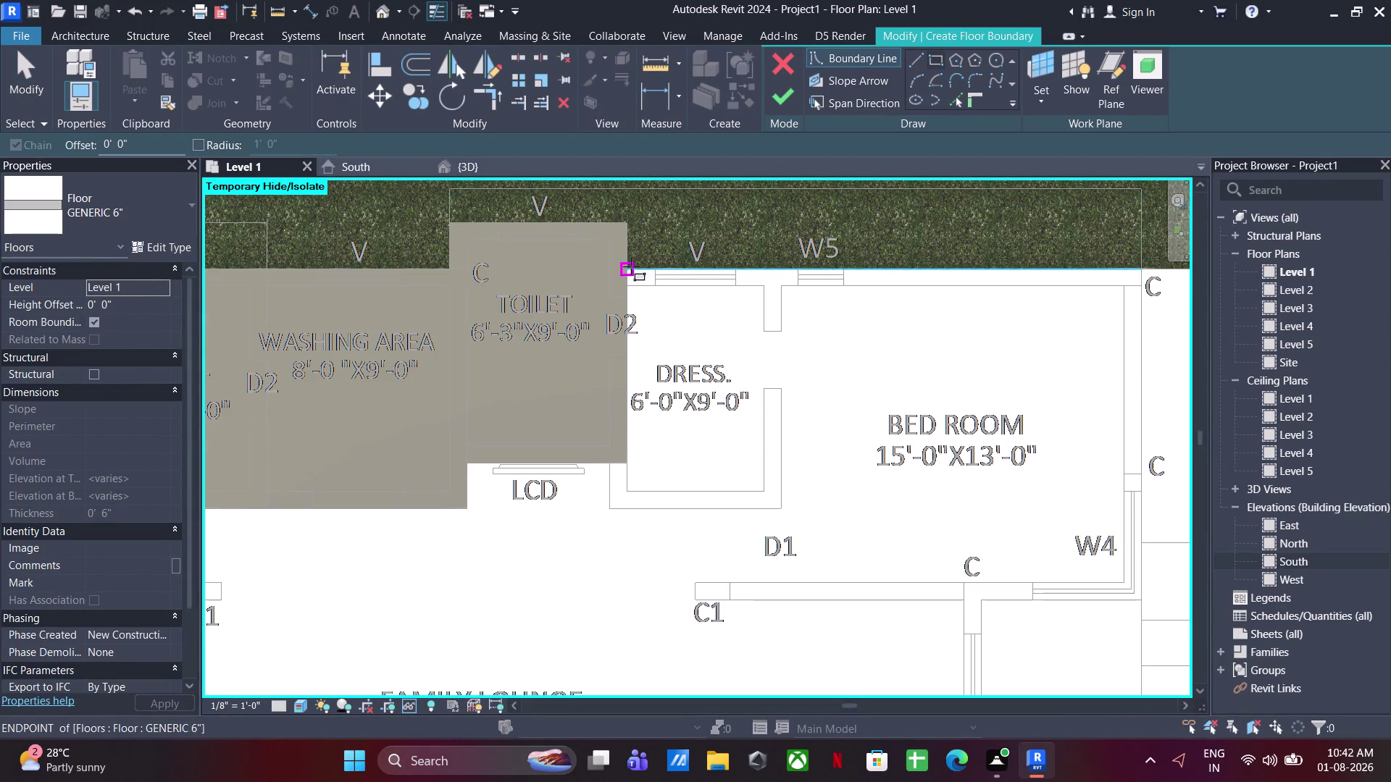
click(921, 51)
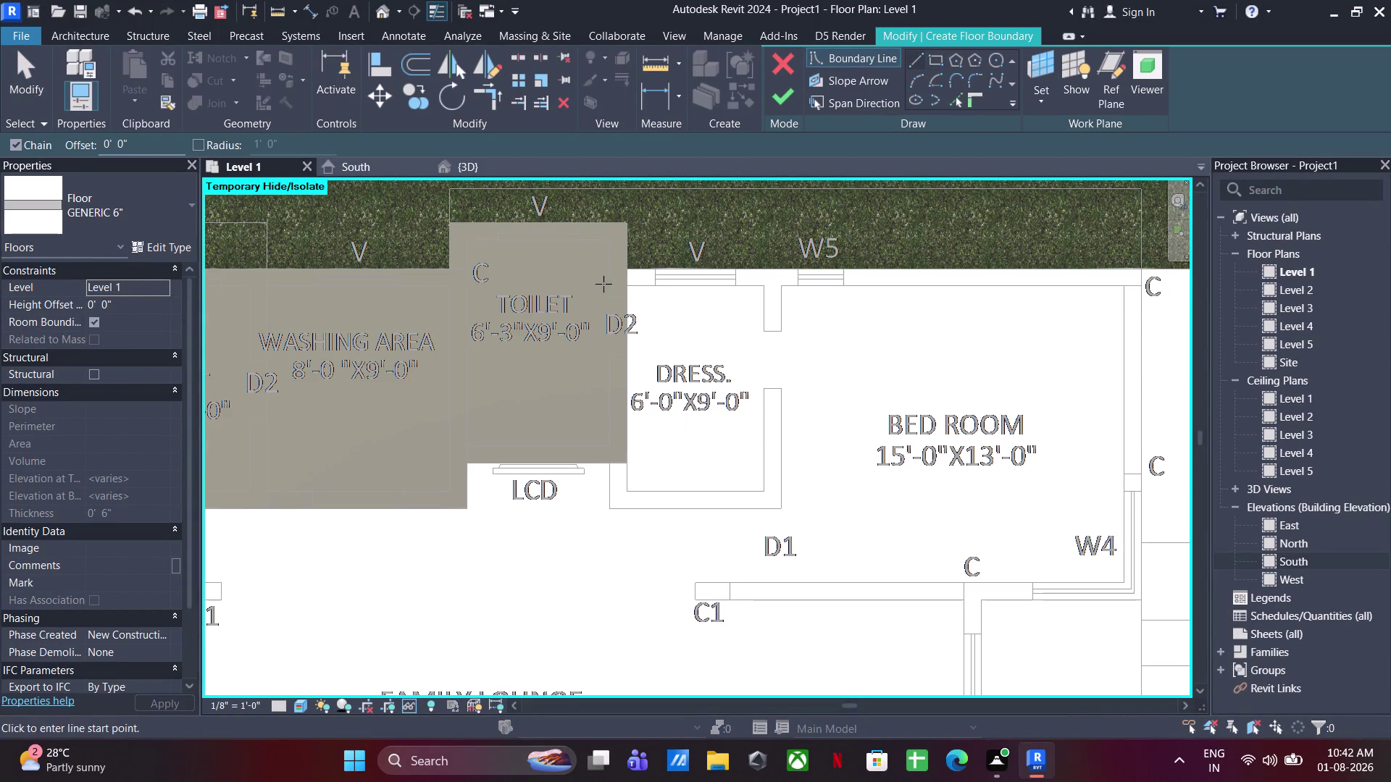
click(634, 271)
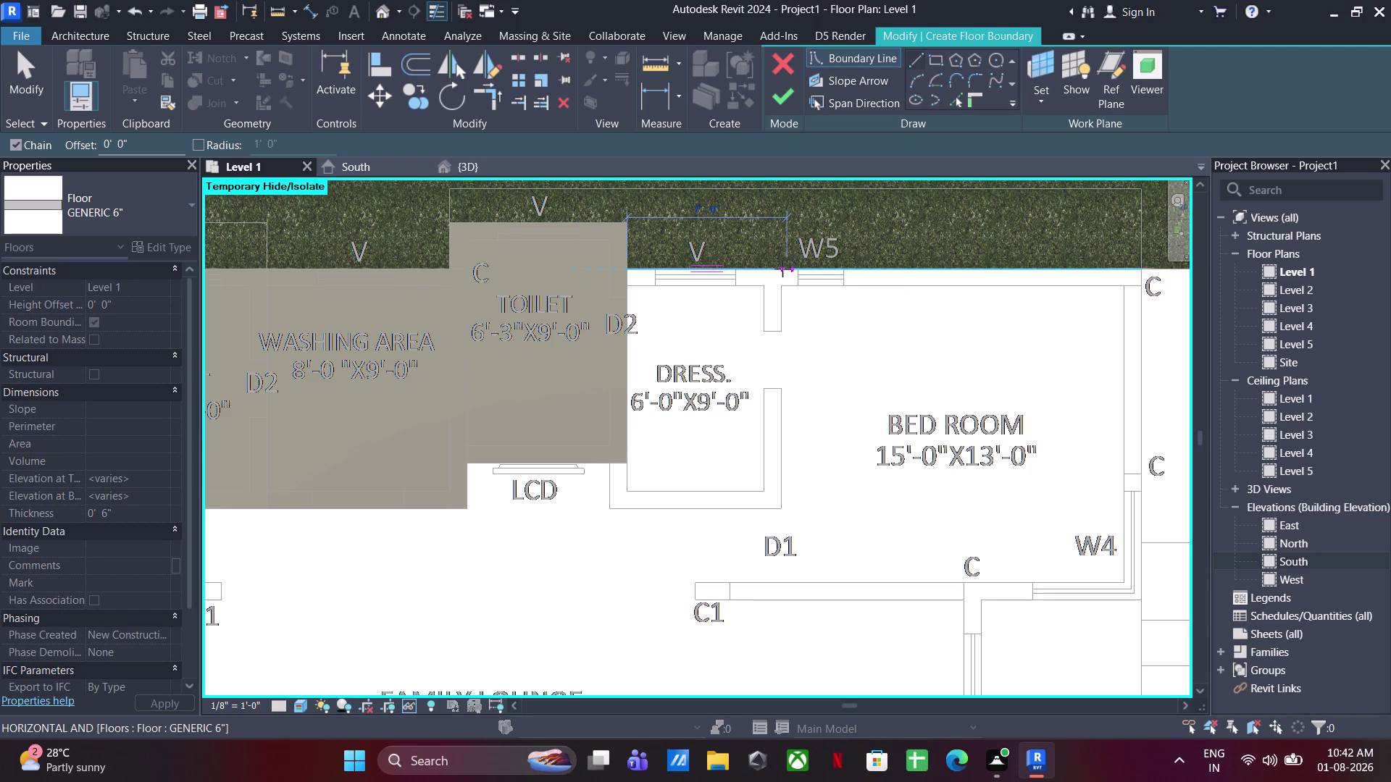
click(783, 269)
click(787, 508)
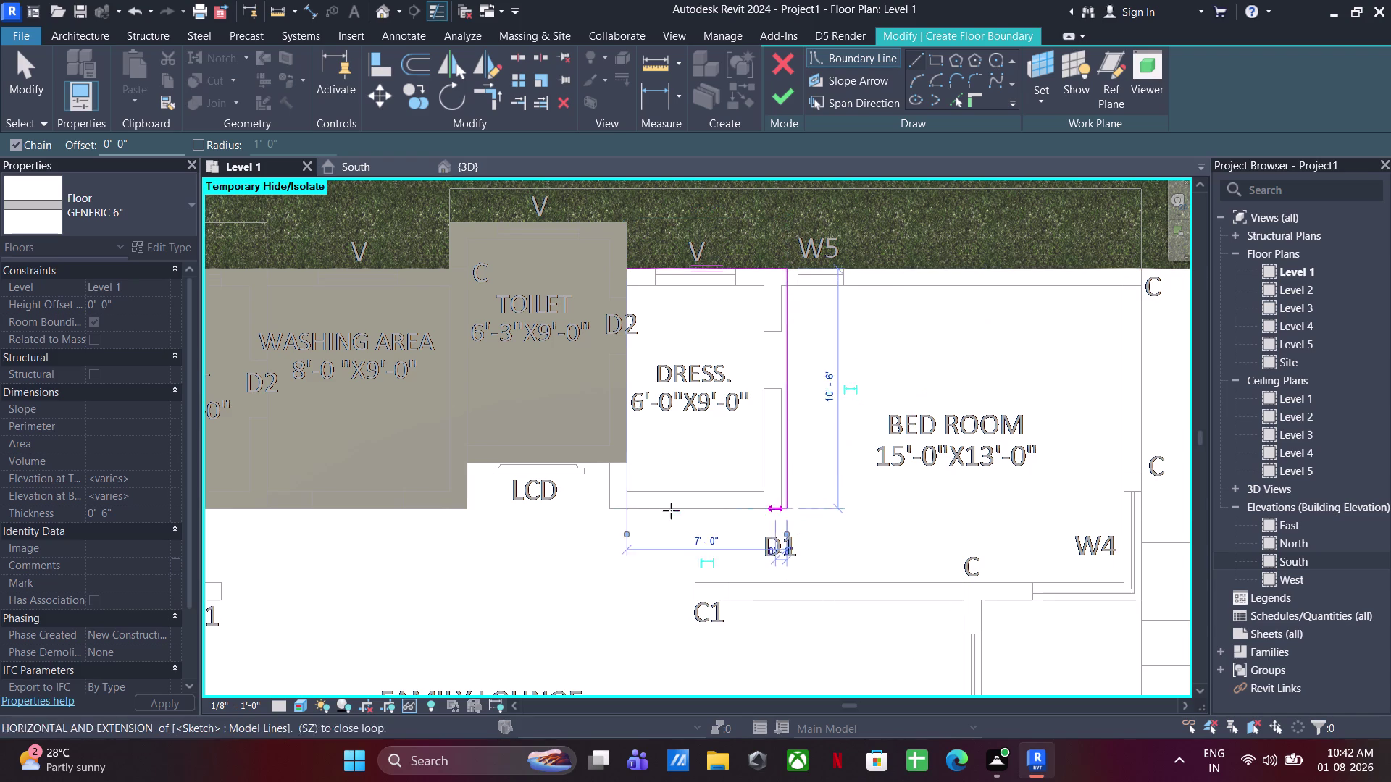
click(608, 509)
click(608, 459)
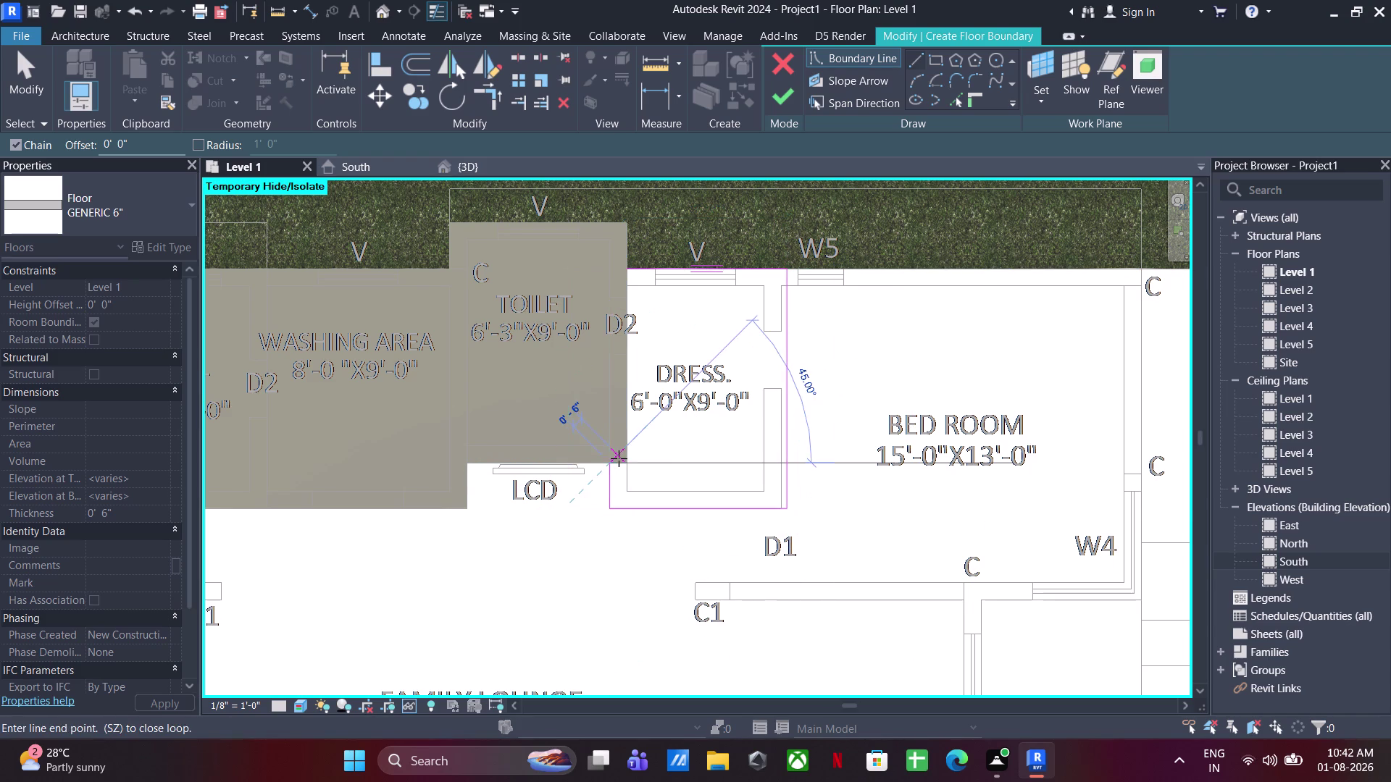
click(625, 460)
click(619, 263)
key(Escape)
key(Escape)
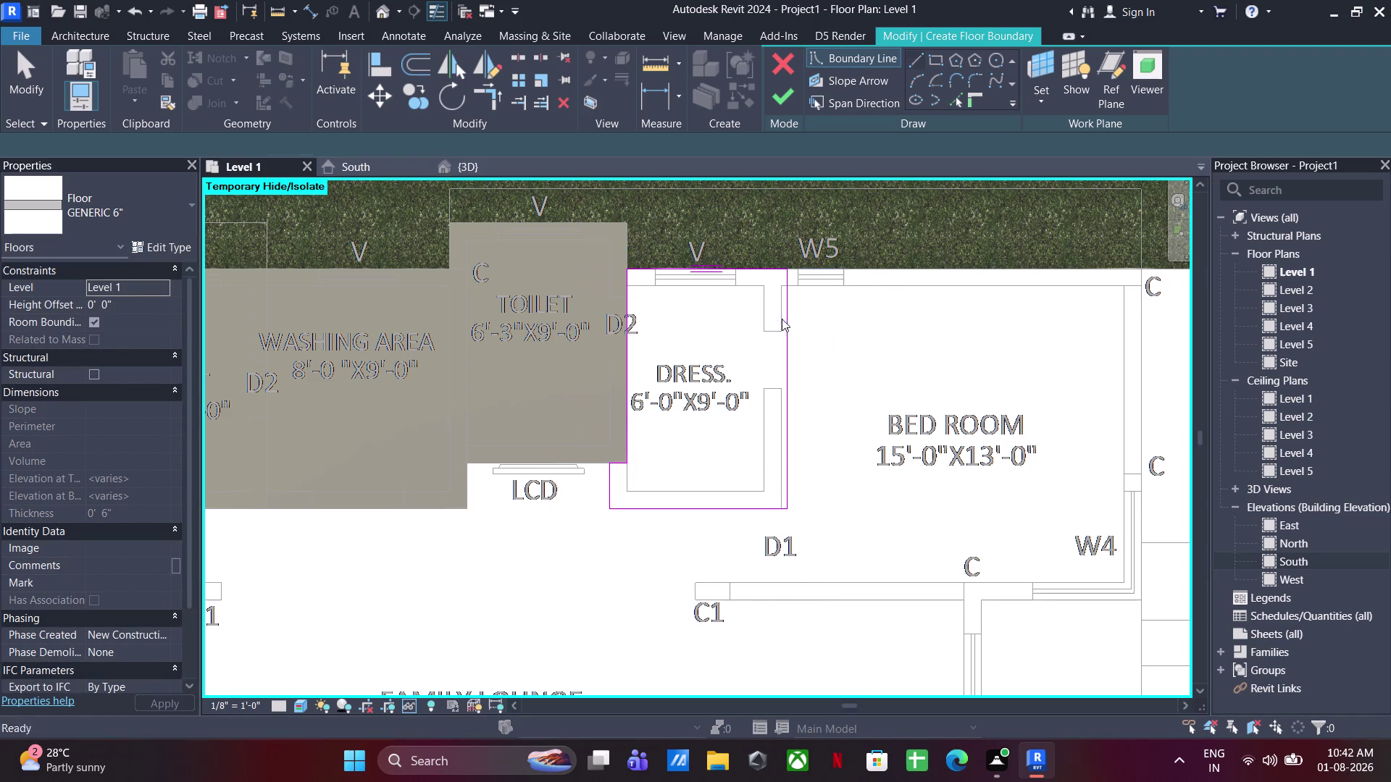
key(Escape)
Nudge the right boundary line left and finish the dressing room floor slab.
click(789, 361)
key(Left)
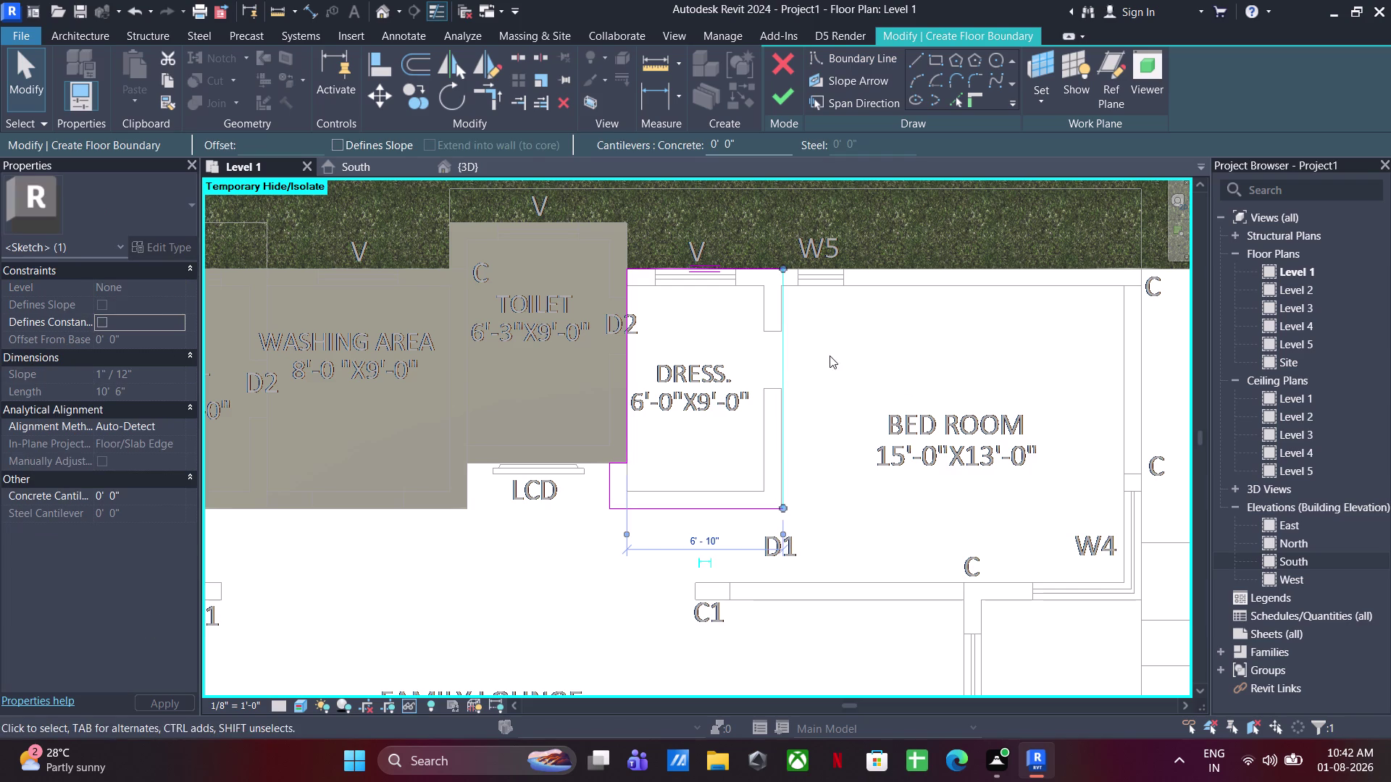
scroll(up, 3)
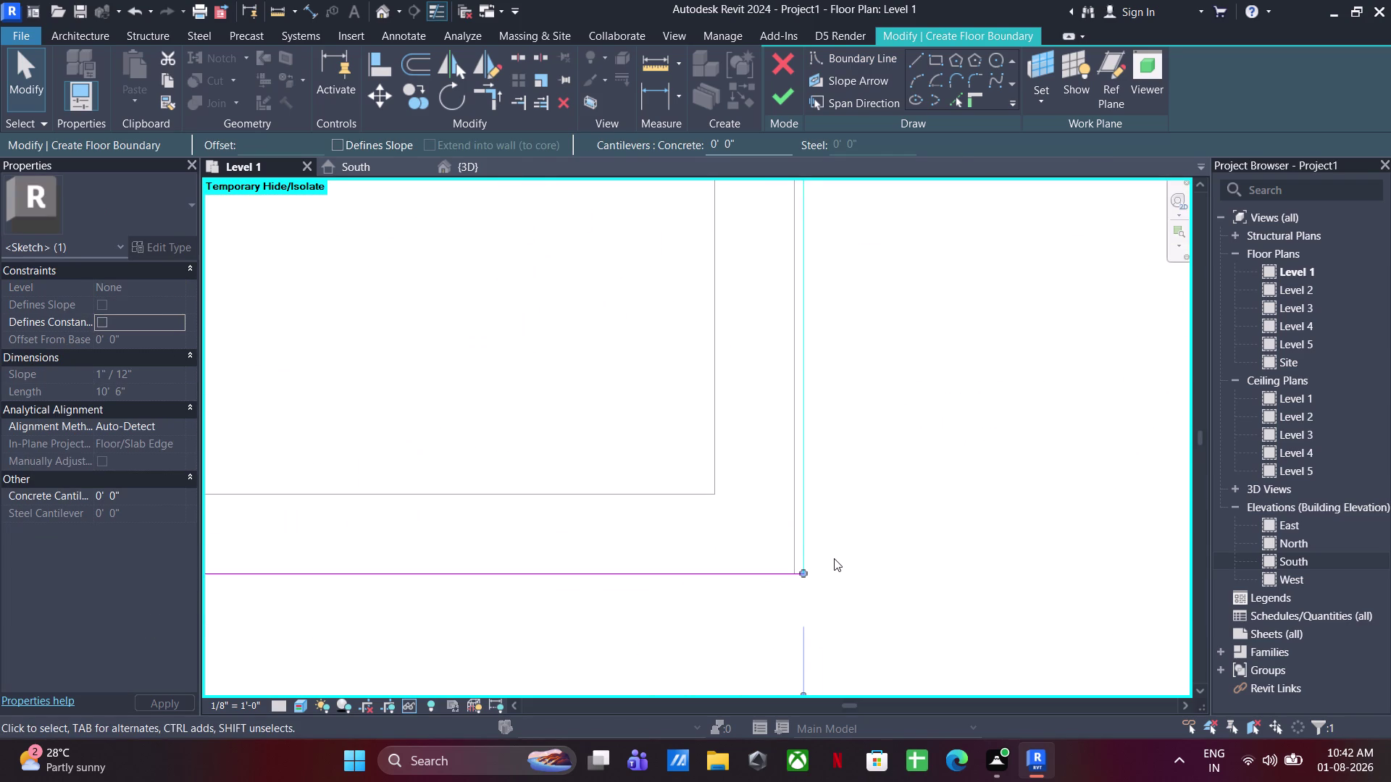
key(Left)
key(Left)
click(839, 549)
scroll(down, 3)
scroll(up, 3)
scroll(down, 3)
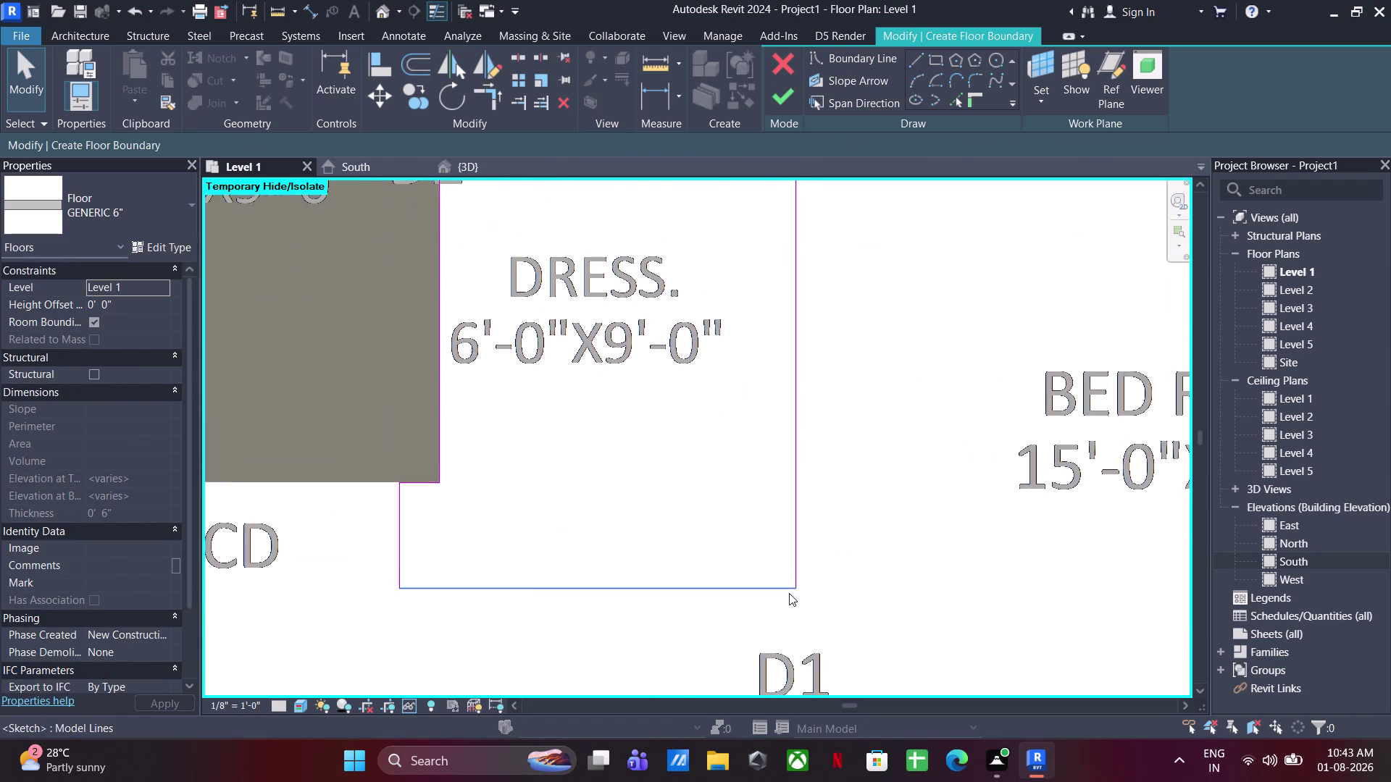
scroll(down, 3)
middle_drag(779, 588, 739, 575)
click(790, 92)
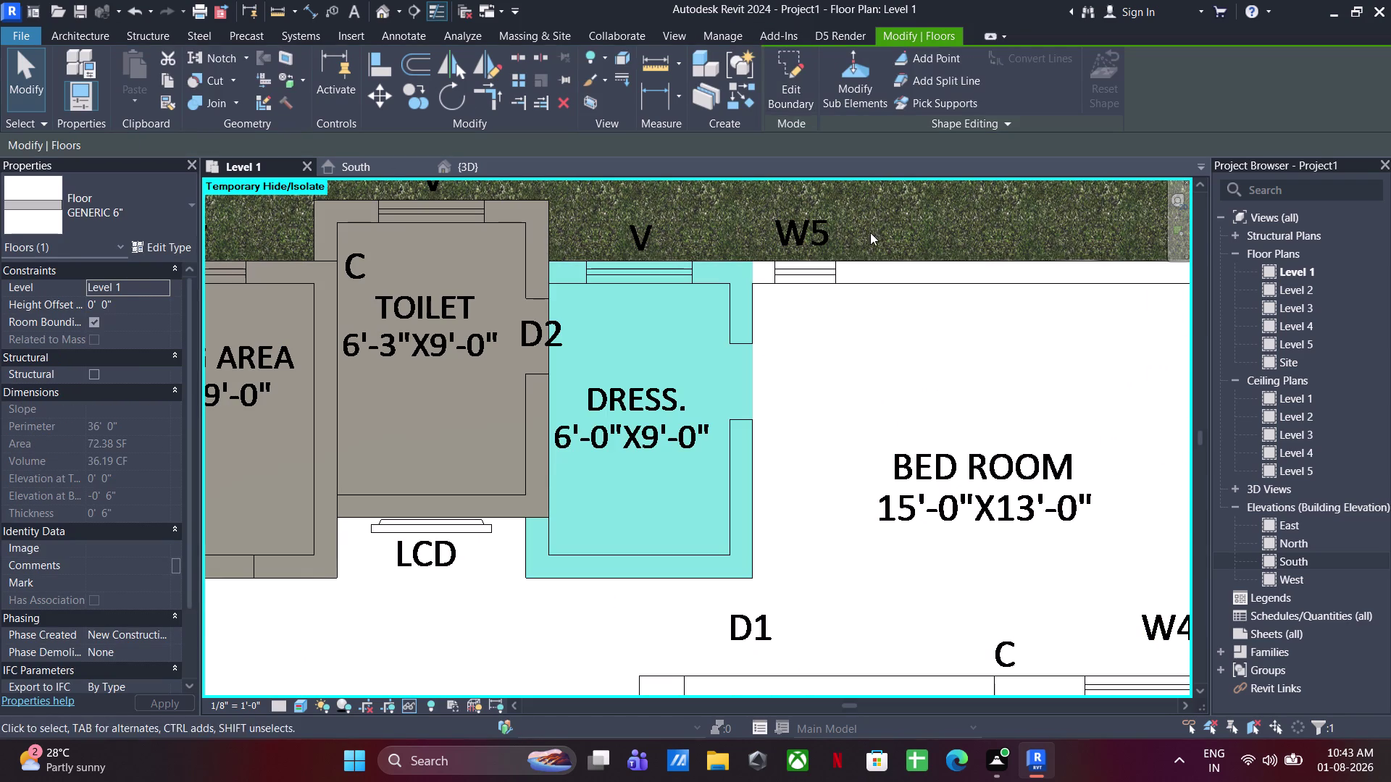
click(845, 338)
click(406, 80)
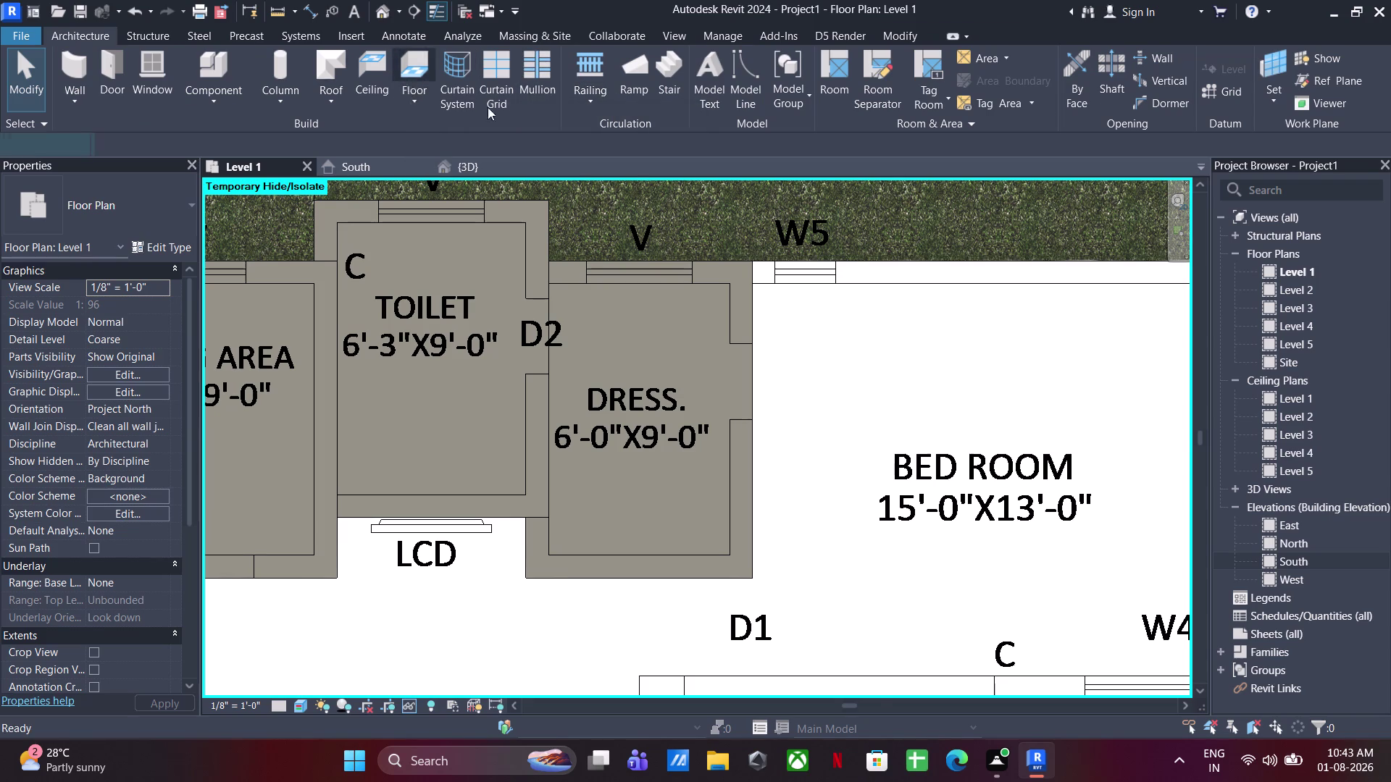
Draw a rectangular floor boundary over the 15'-0" x 13'-0" right bedroom and finish it.
scroll(down, 3)
middle_drag(743, 415, 483, 317)
middle_drag(645, 320, 504, 293)
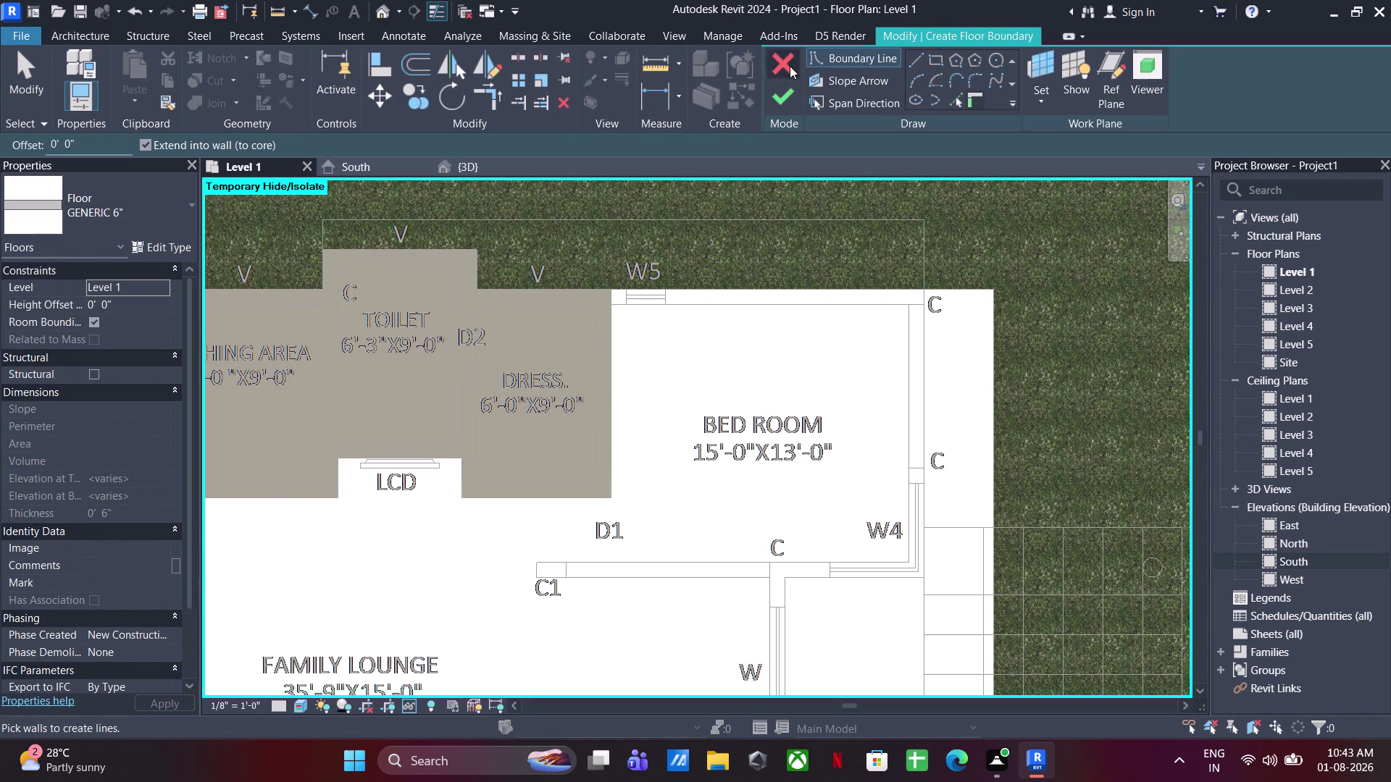
click(941, 64)
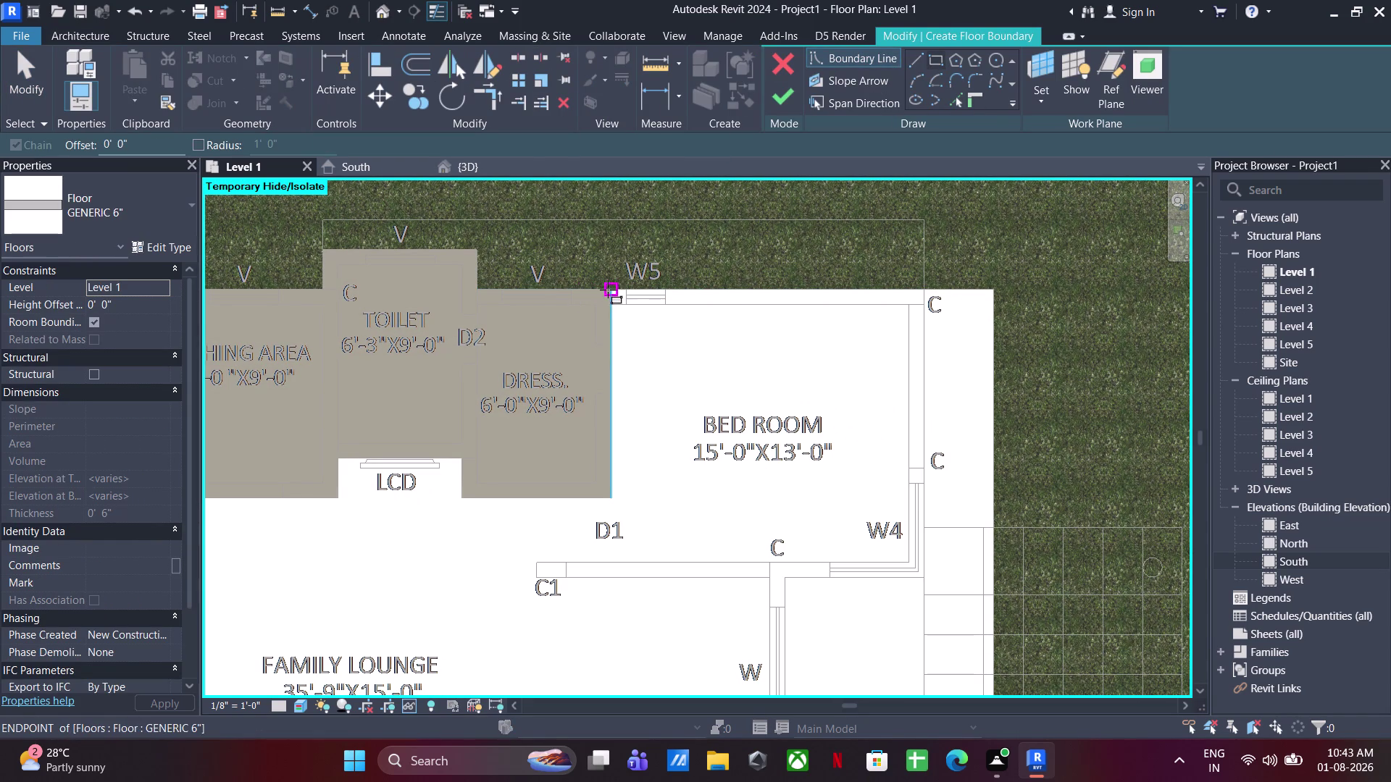
click(608, 290)
click(918, 581)
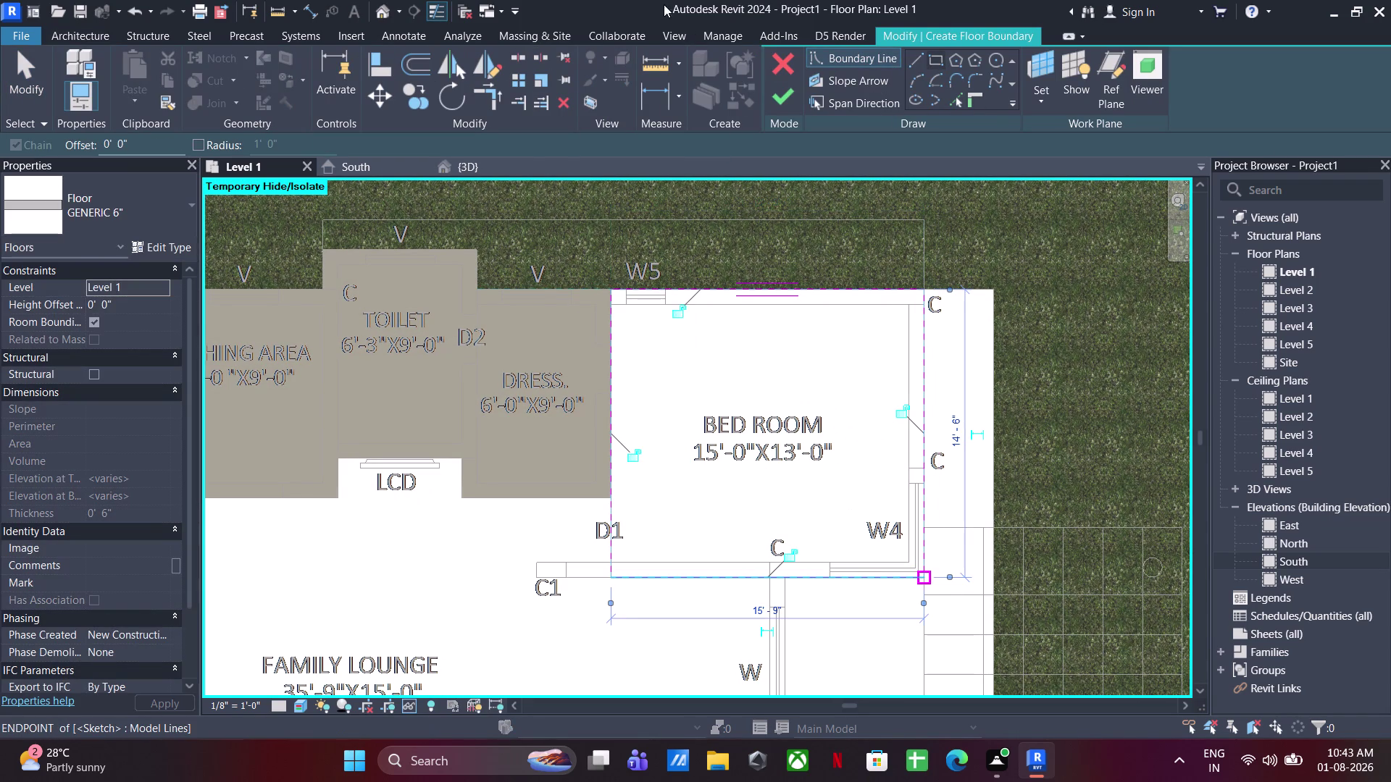
click(790, 92)
scroll(down, 3)
middle_drag(790, 309, 876, 220)
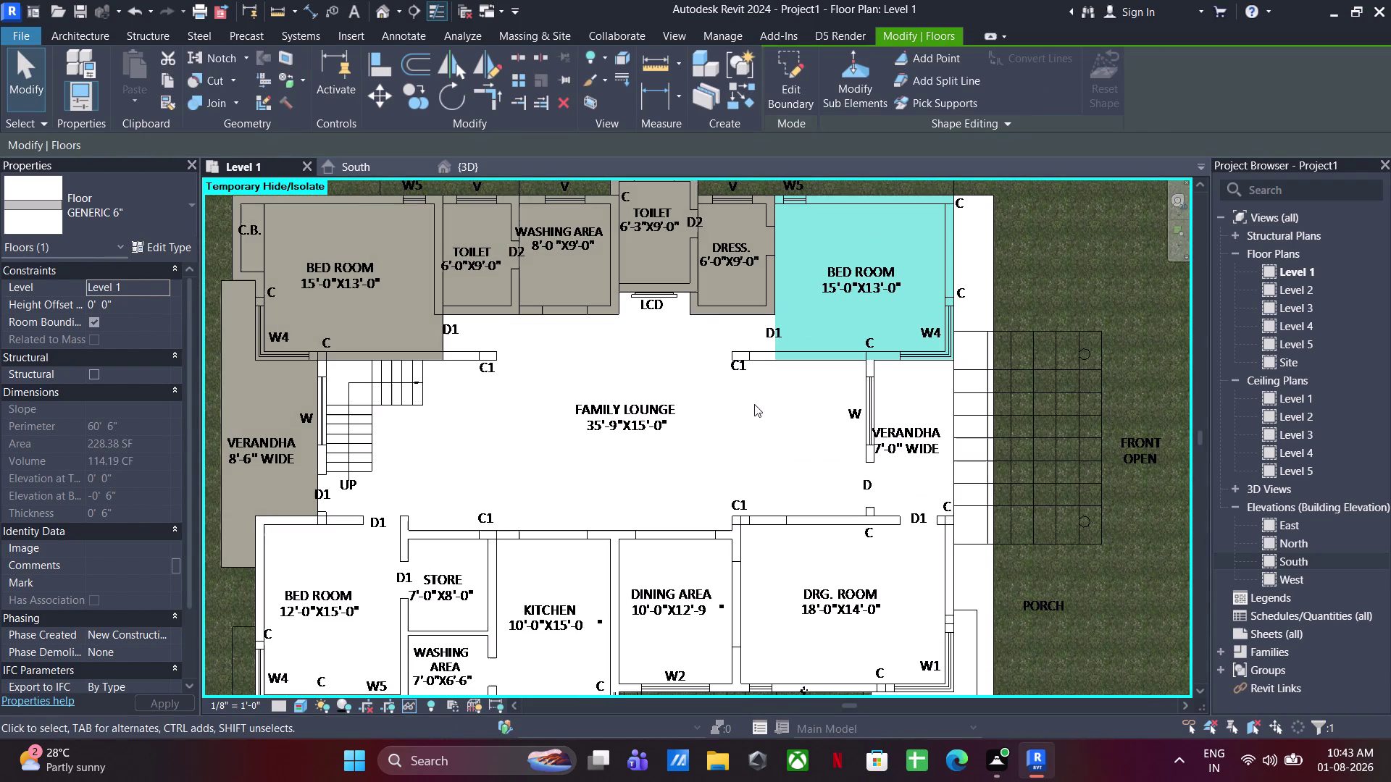
click(748, 402)
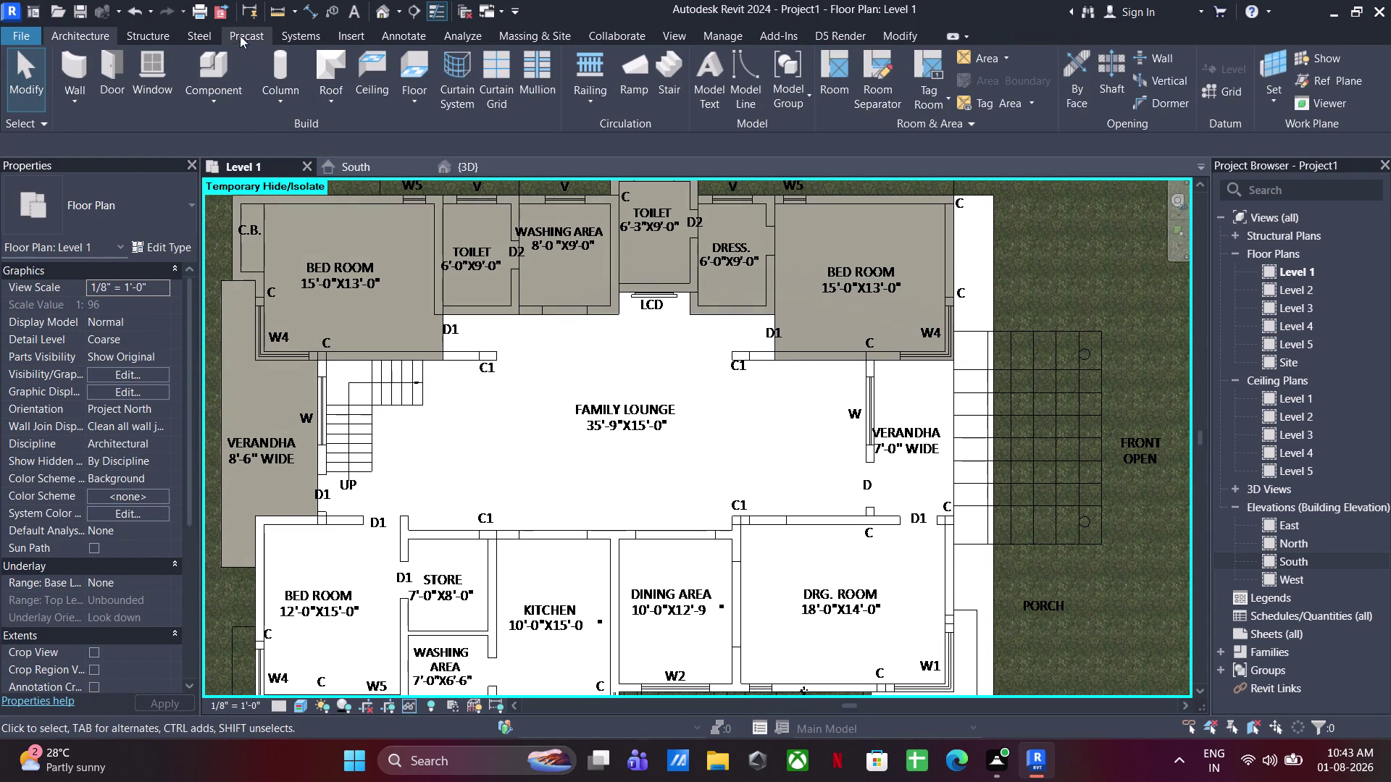
Sketch a rectangular boundary around the 12'-0" x 15'-0" bedroom and finish its slab.
click(420, 73)
middle_drag(420, 410, 467, 171)
scroll(down, 3)
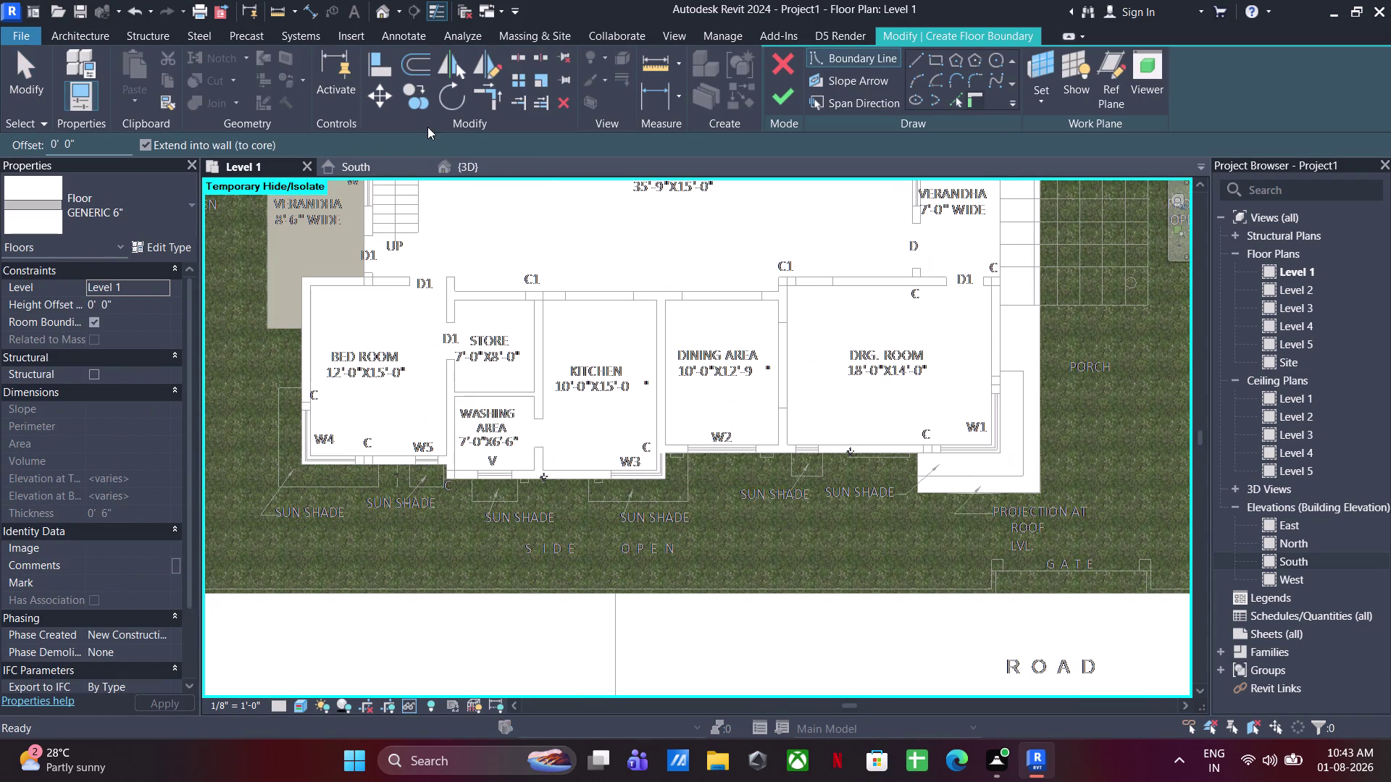
click(938, 55)
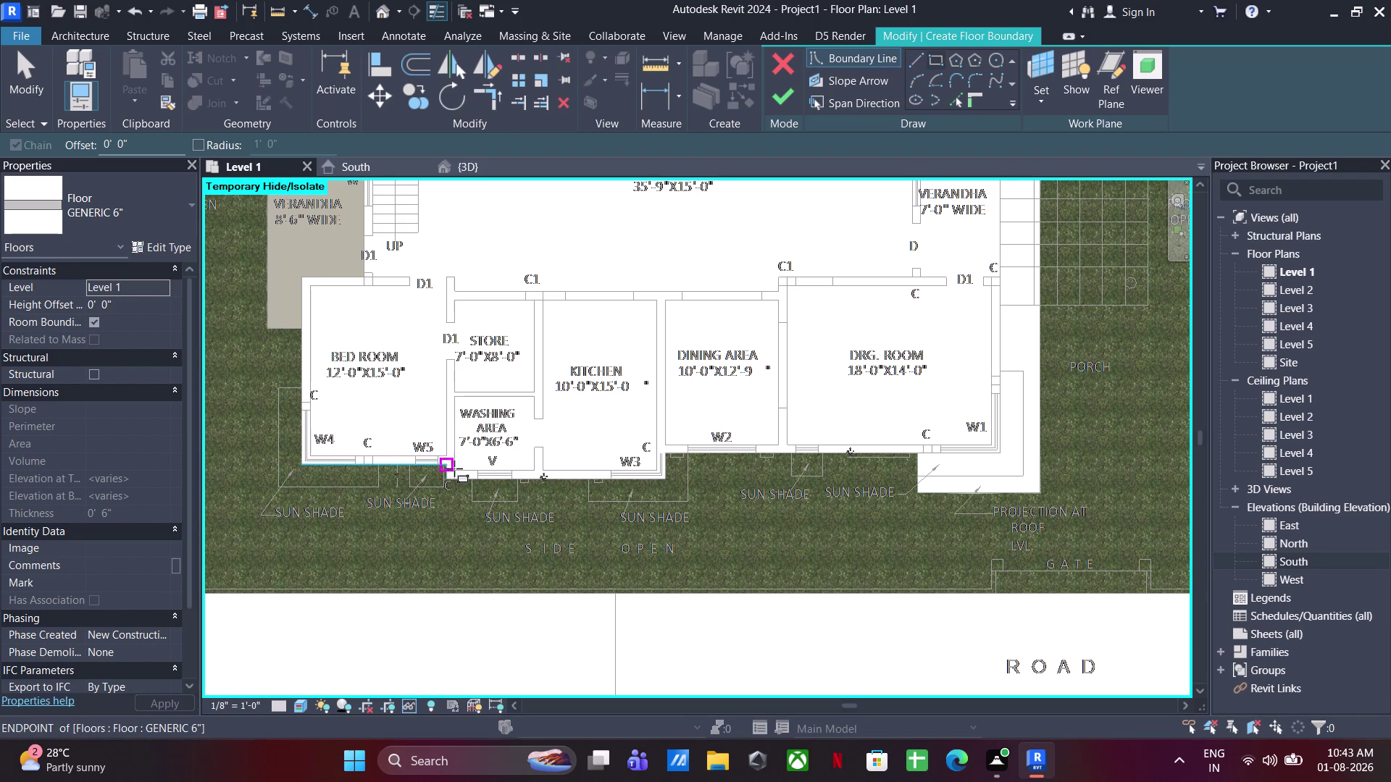
scroll(up, 3)
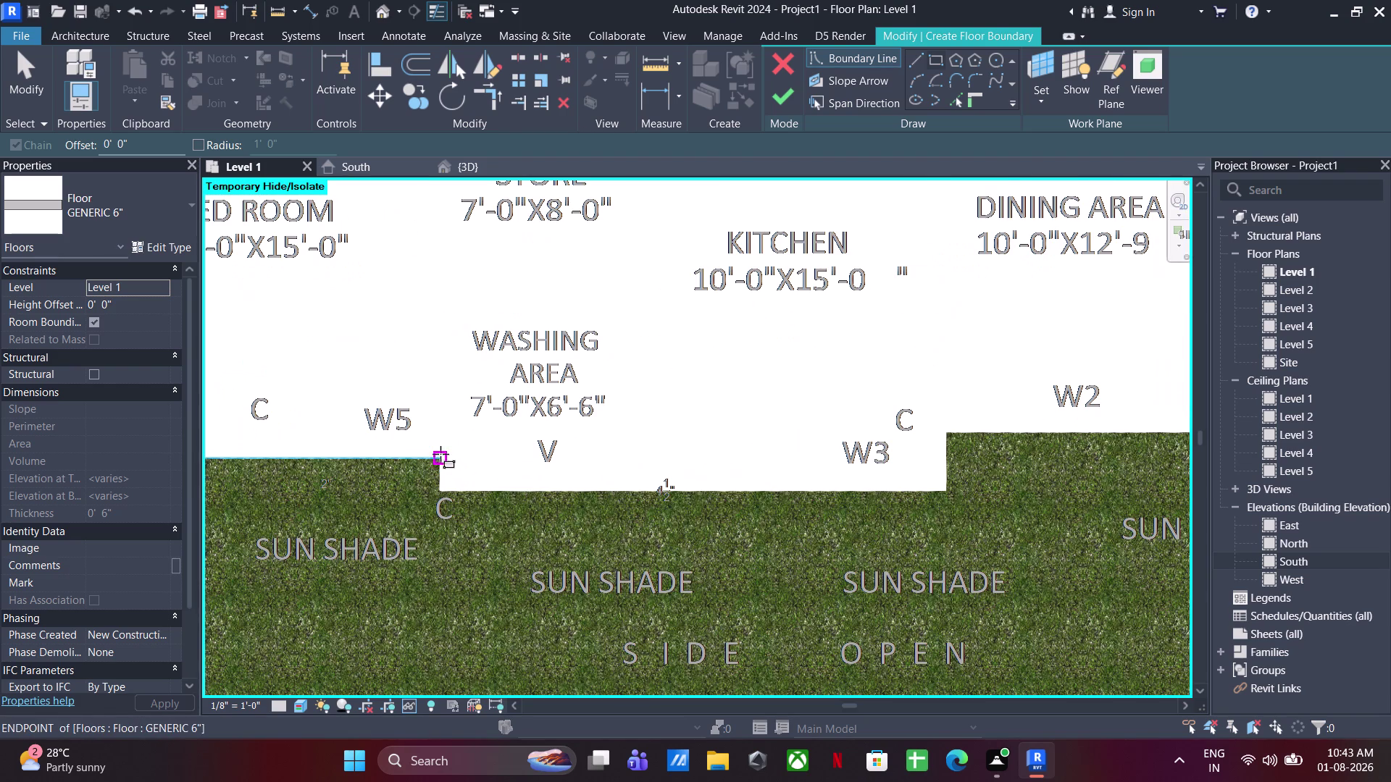
click(439, 452)
scroll(down, 3)
middle_drag(369, 331, 469, 488)
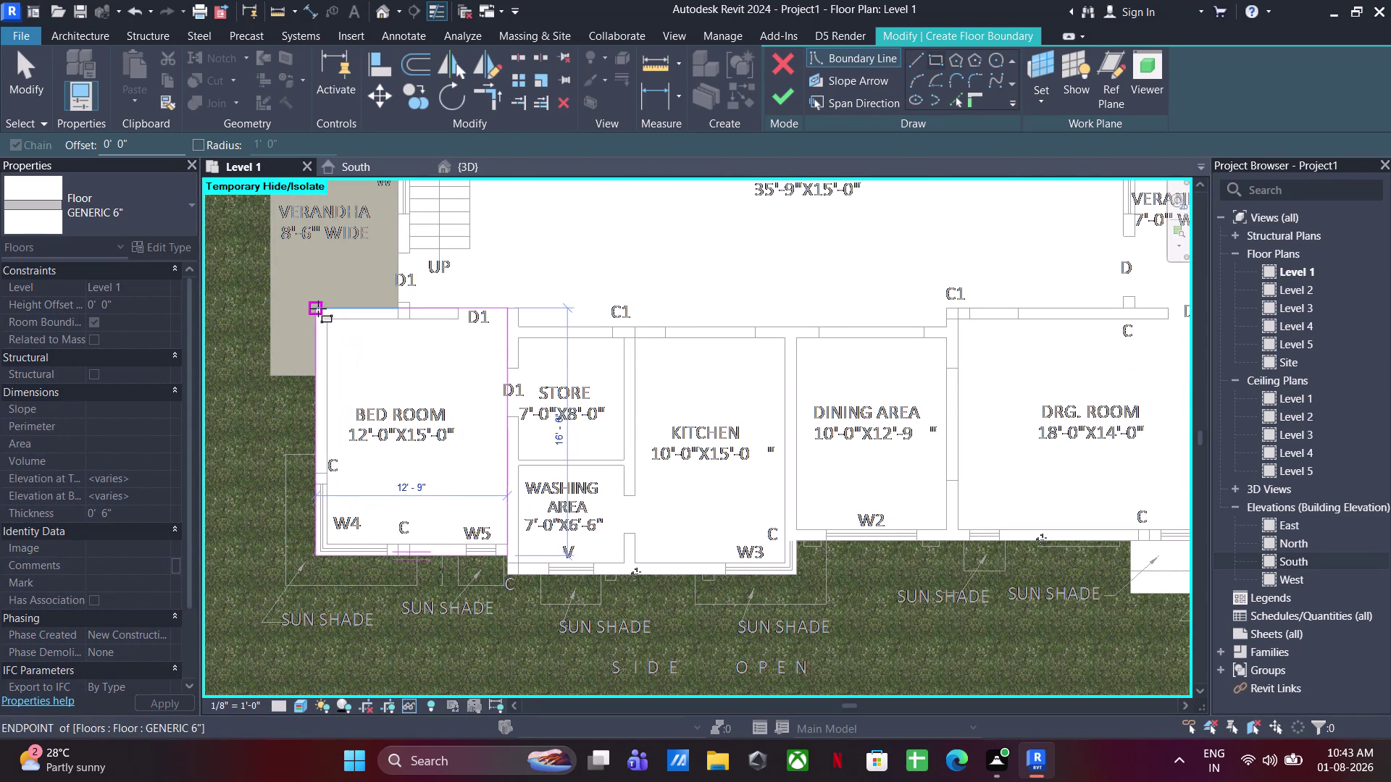
click(318, 308)
click(783, 91)
click(580, 275)
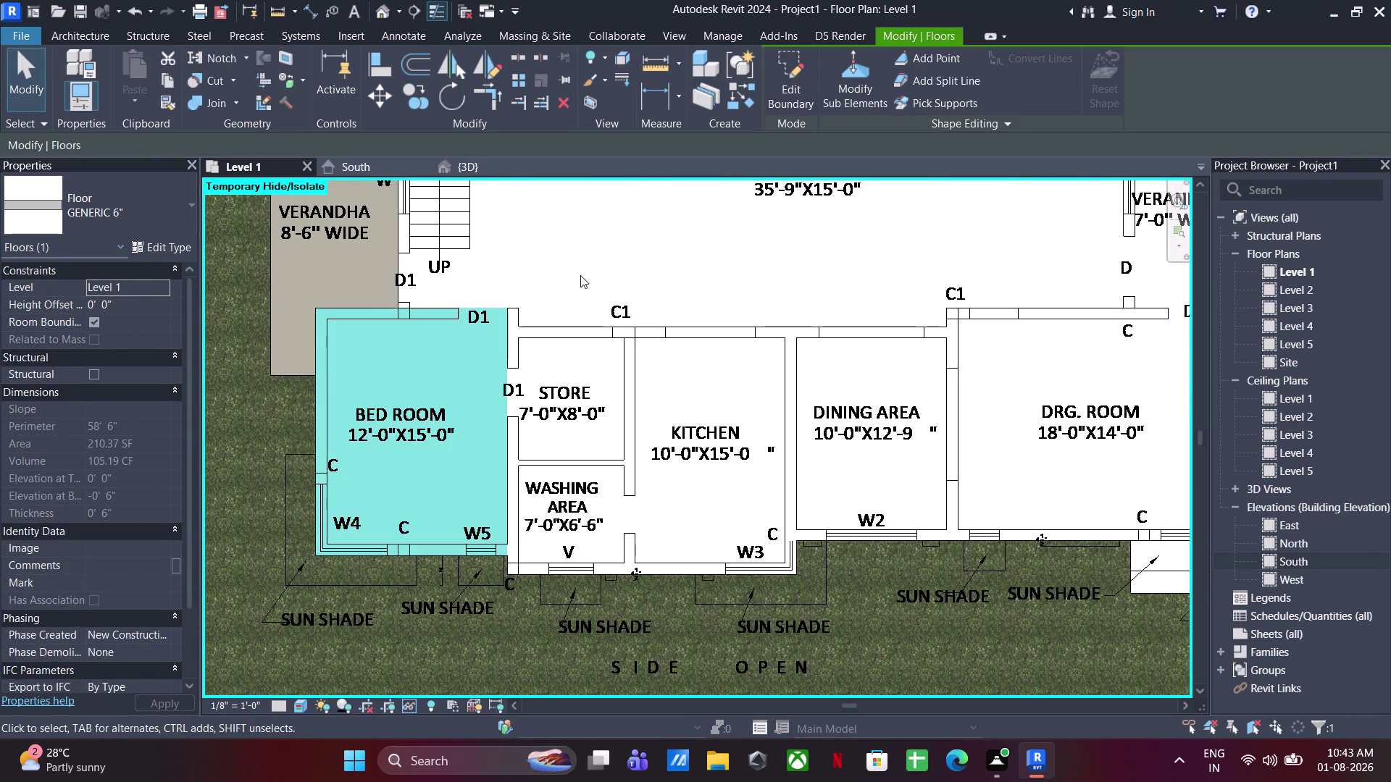
click(414, 64)
Create a rectangular floor slab spanning the store and washing area.
middle_drag(611, 299, 470, 267)
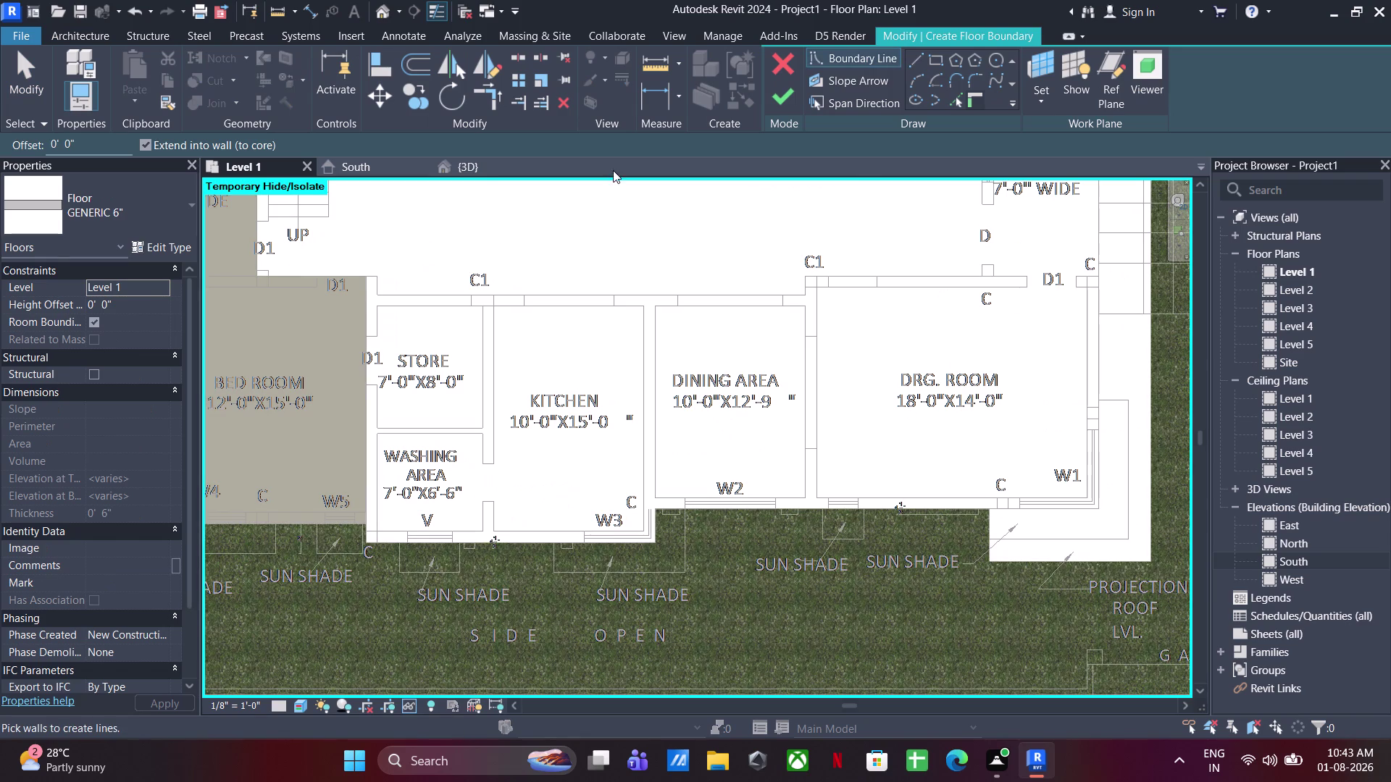
click(930, 60)
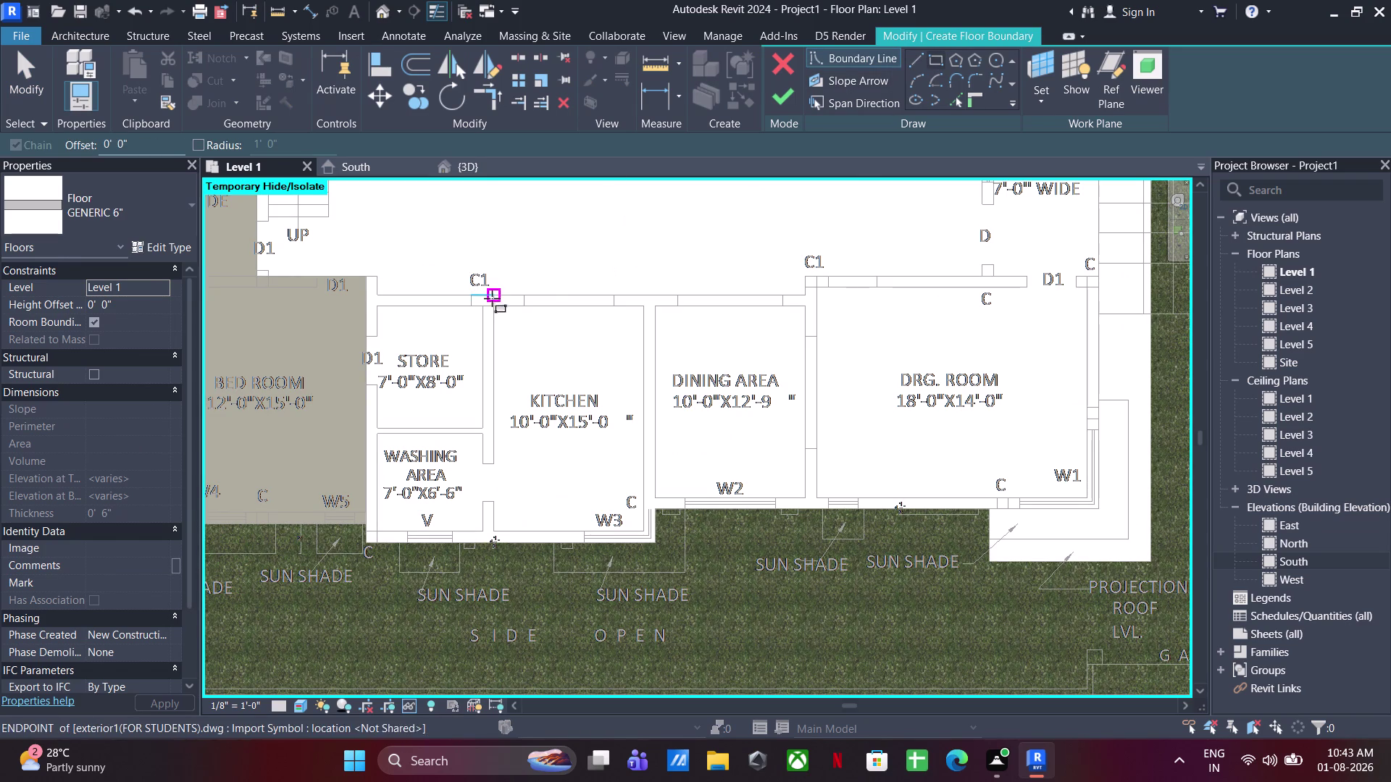
click(491, 298)
click(373, 541)
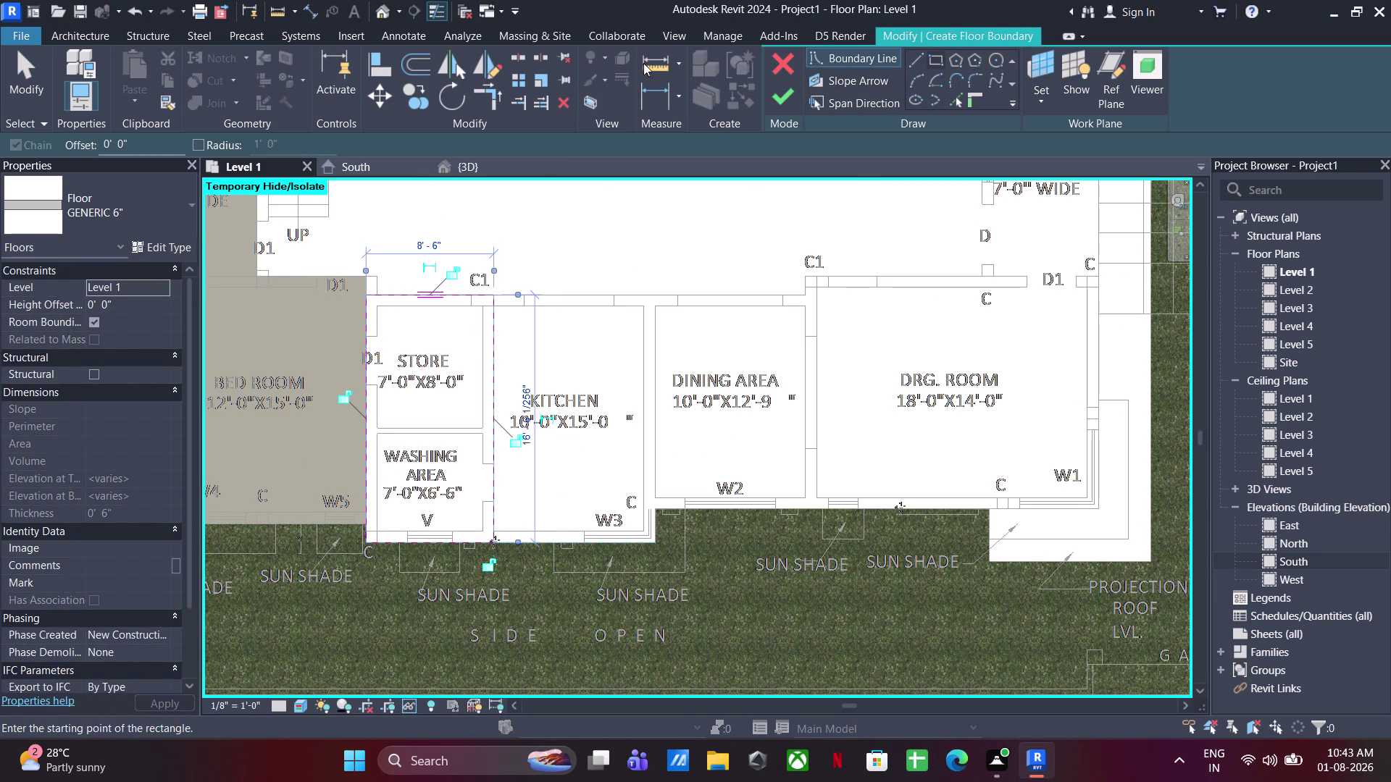
click(790, 93)
click(596, 258)
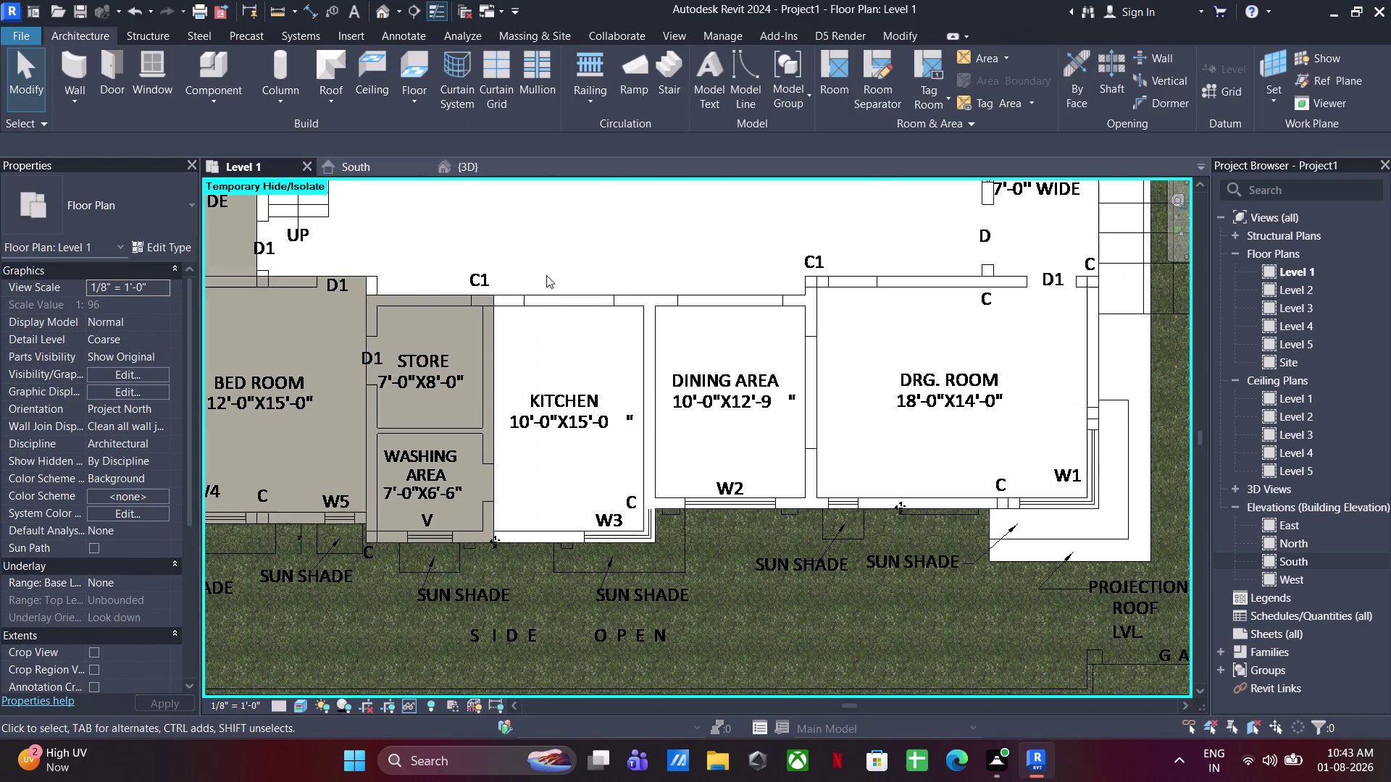
Edit the store floor boundary to meet the wall corner, then finish.
scroll(up, 3)
double_click(373, 268)
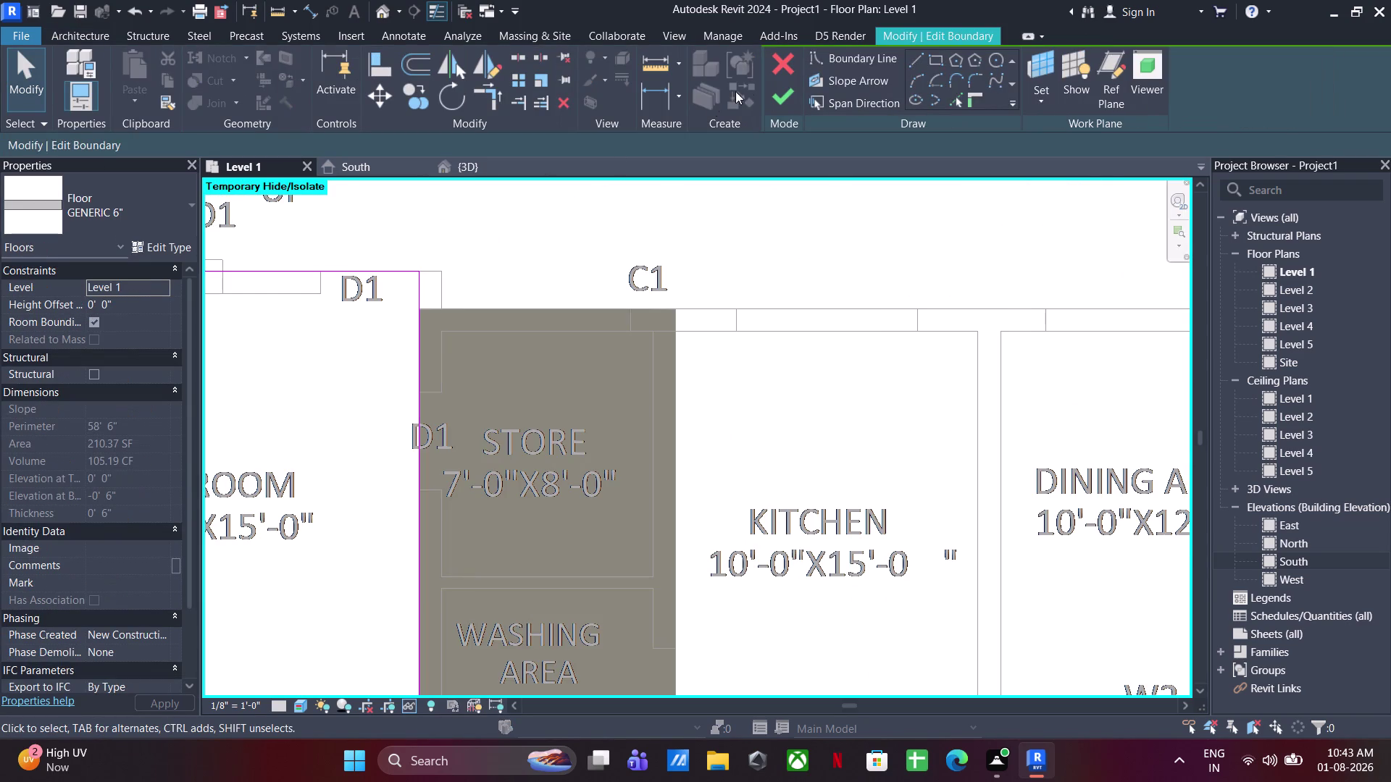
click(918, 65)
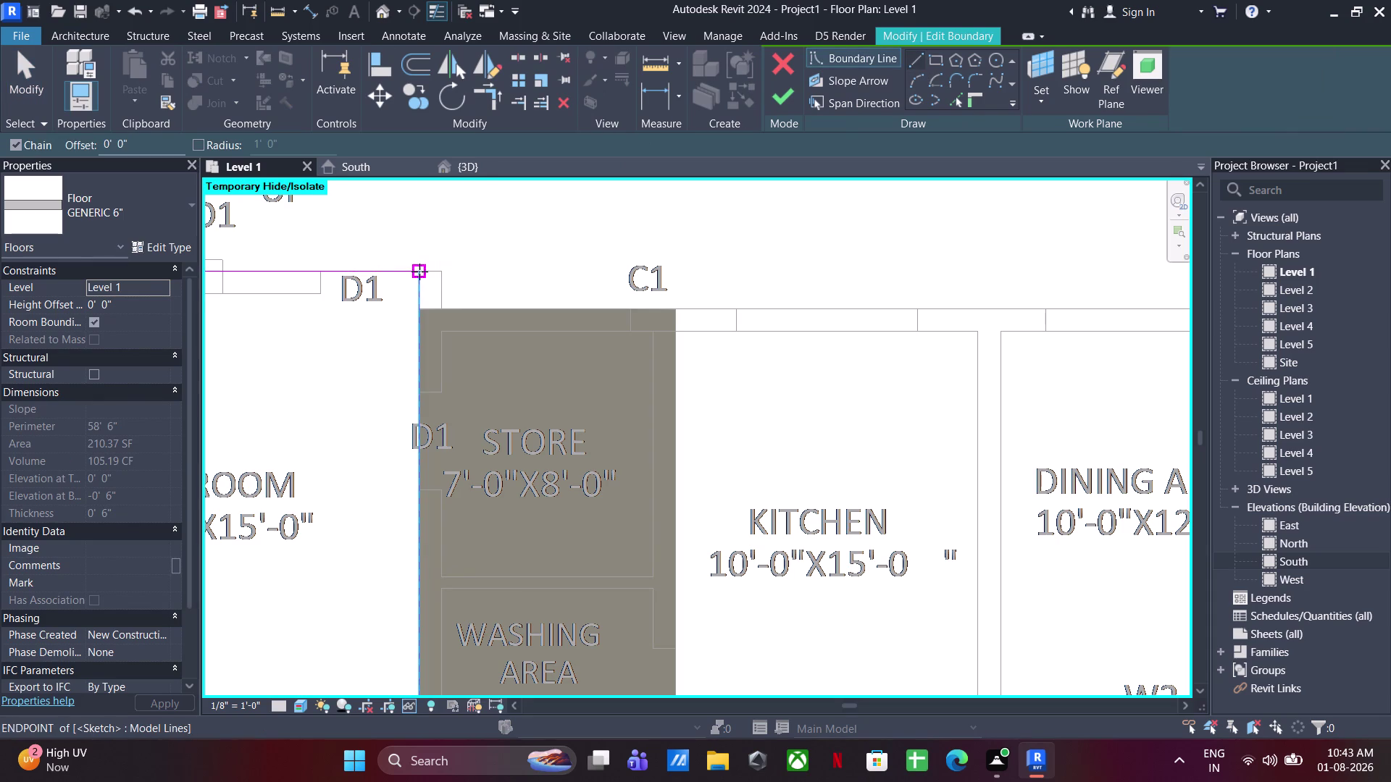
drag(420, 272, 463, 252)
click(437, 268)
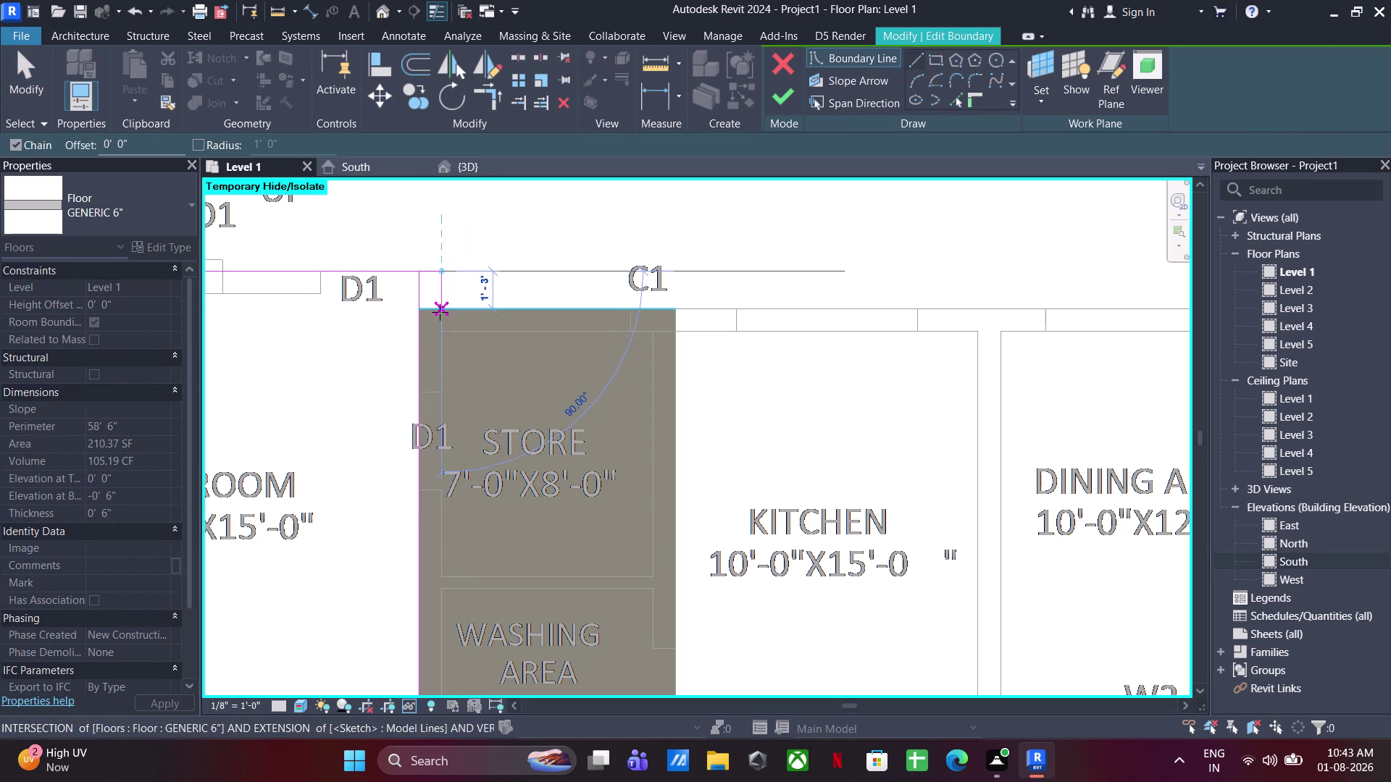
click(440, 312)
click(415, 315)
key(Escape)
key(Escape)
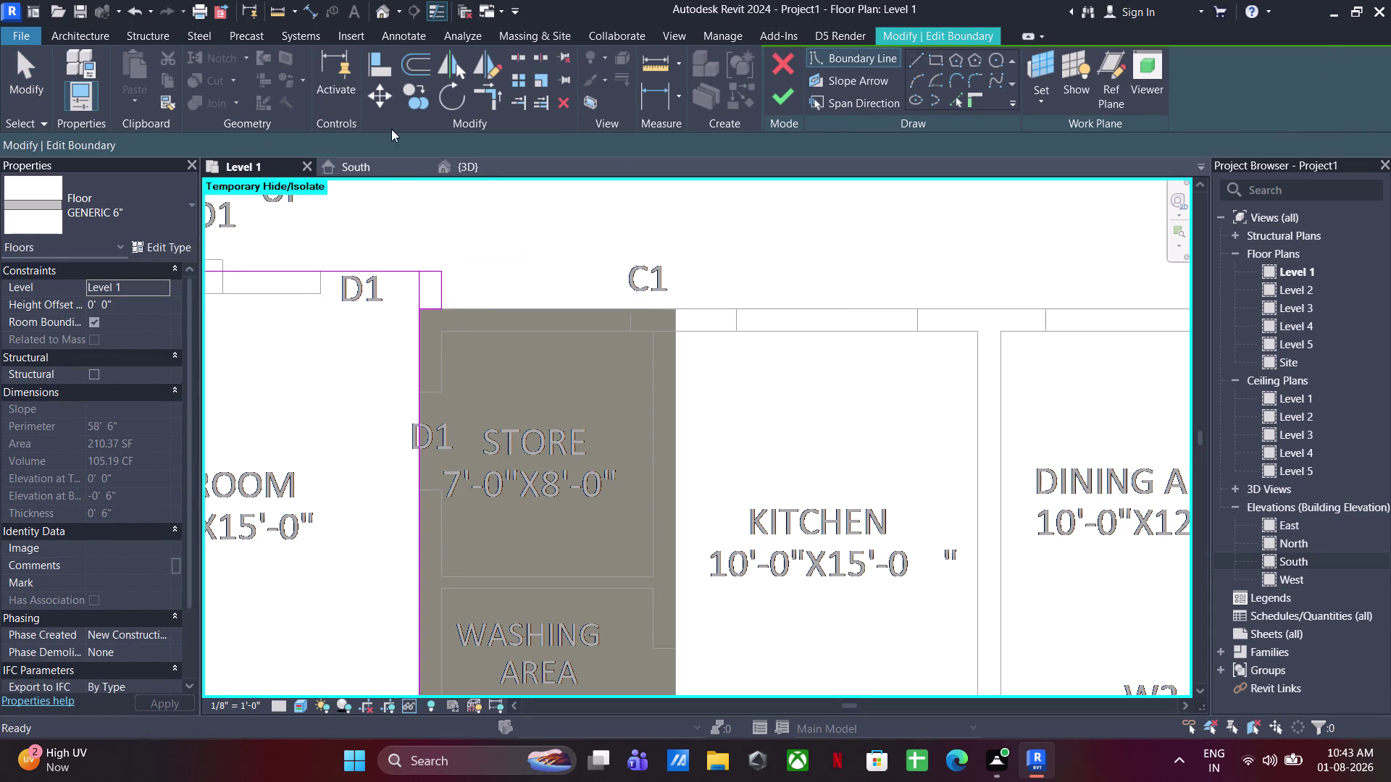
click(487, 95)
click(415, 357)
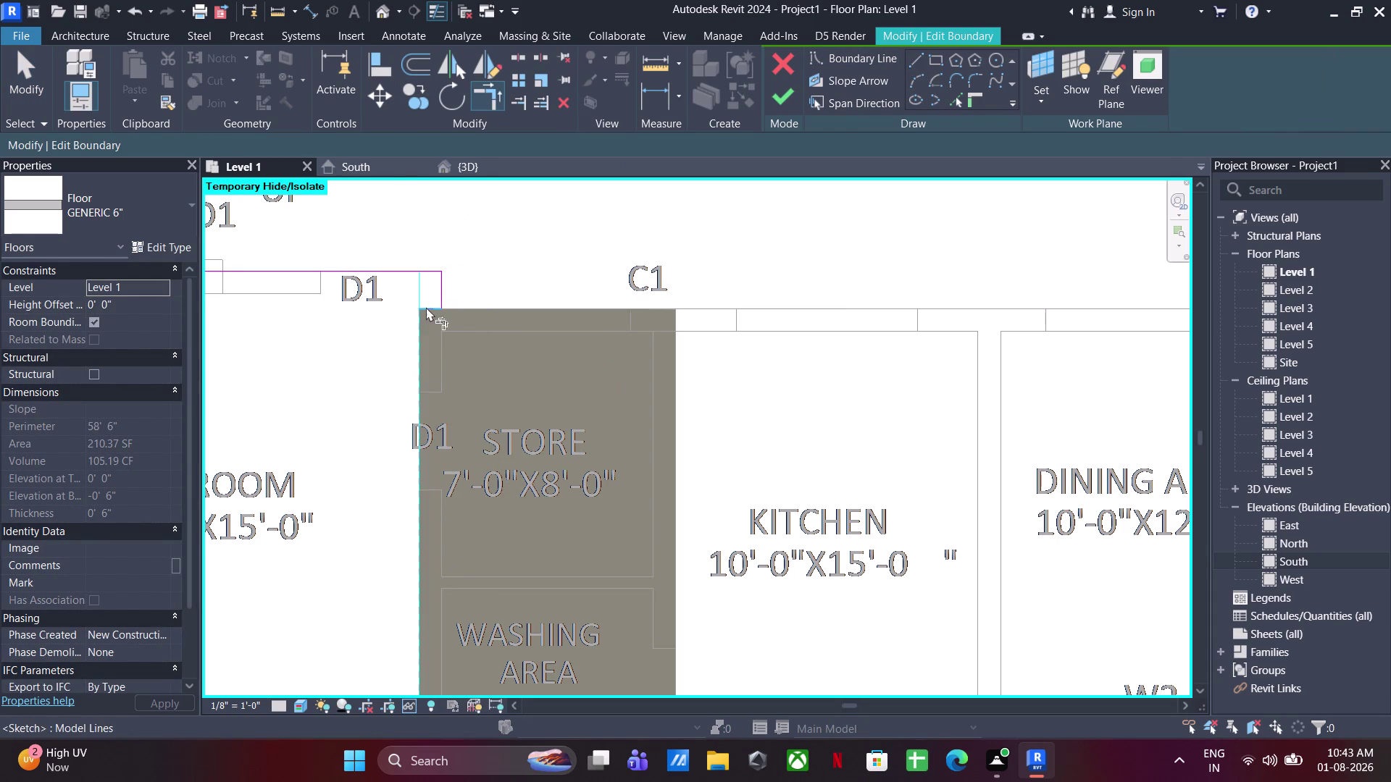
click(427, 305)
click(784, 92)
click(512, 271)
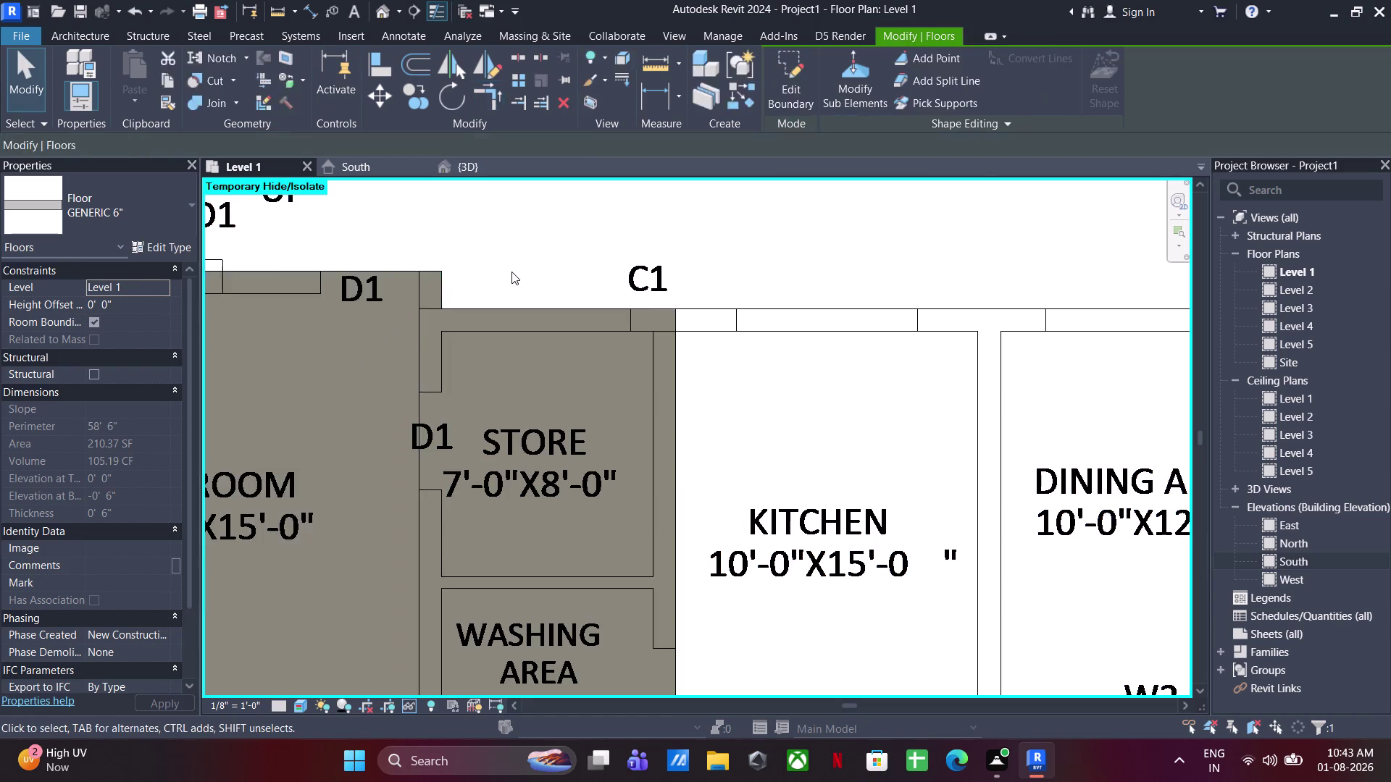
Create a rectangular floor slab over the kitchen.
scroll(down, 3)
middle_drag(586, 381, 407, 345)
scroll(up, 3)
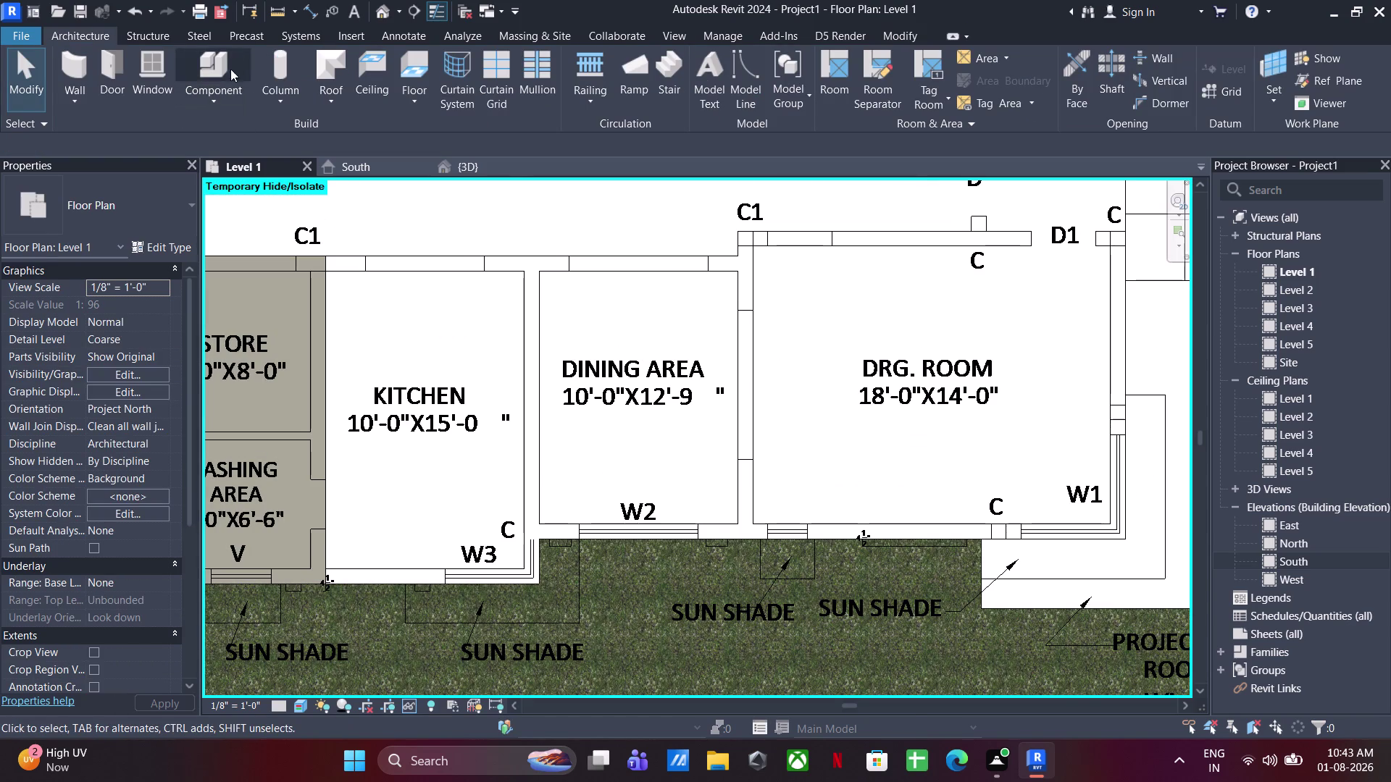
click(411, 72)
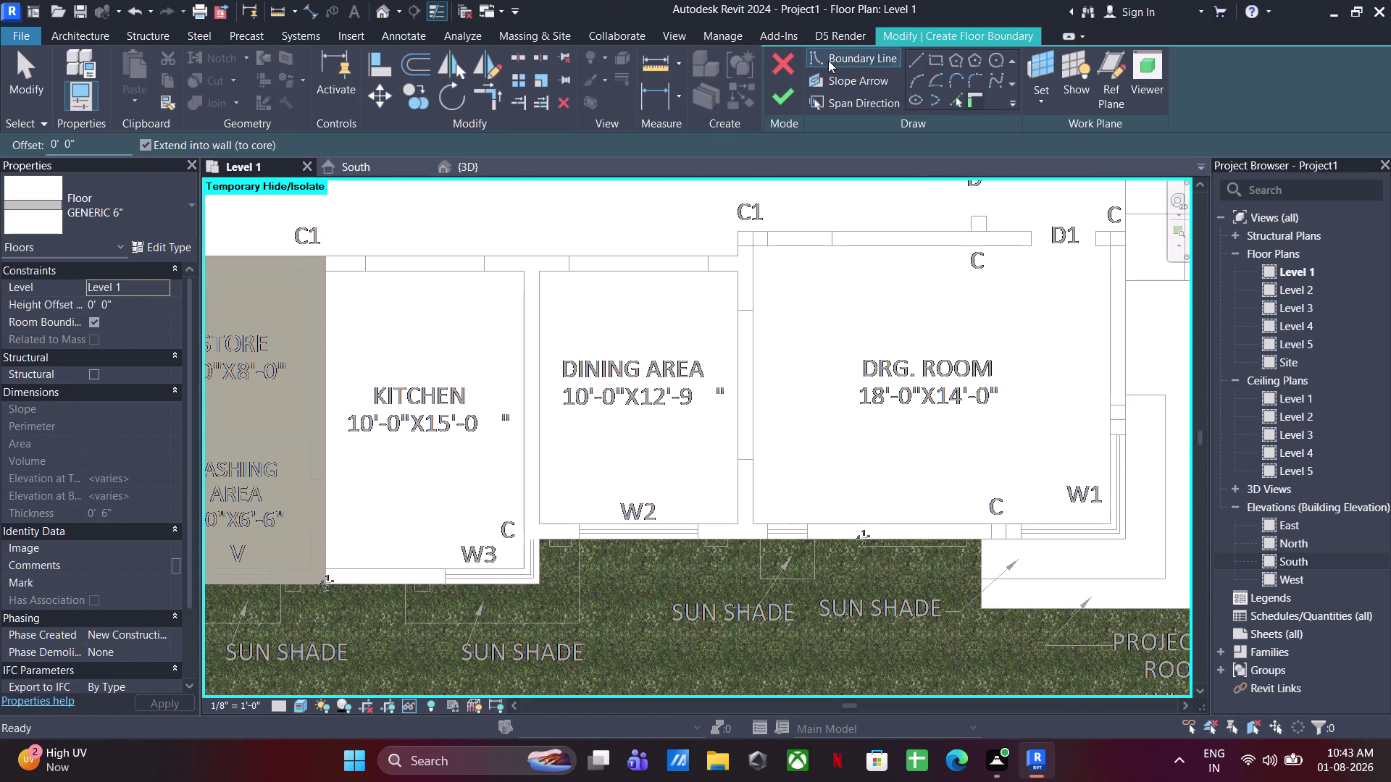
click(934, 54)
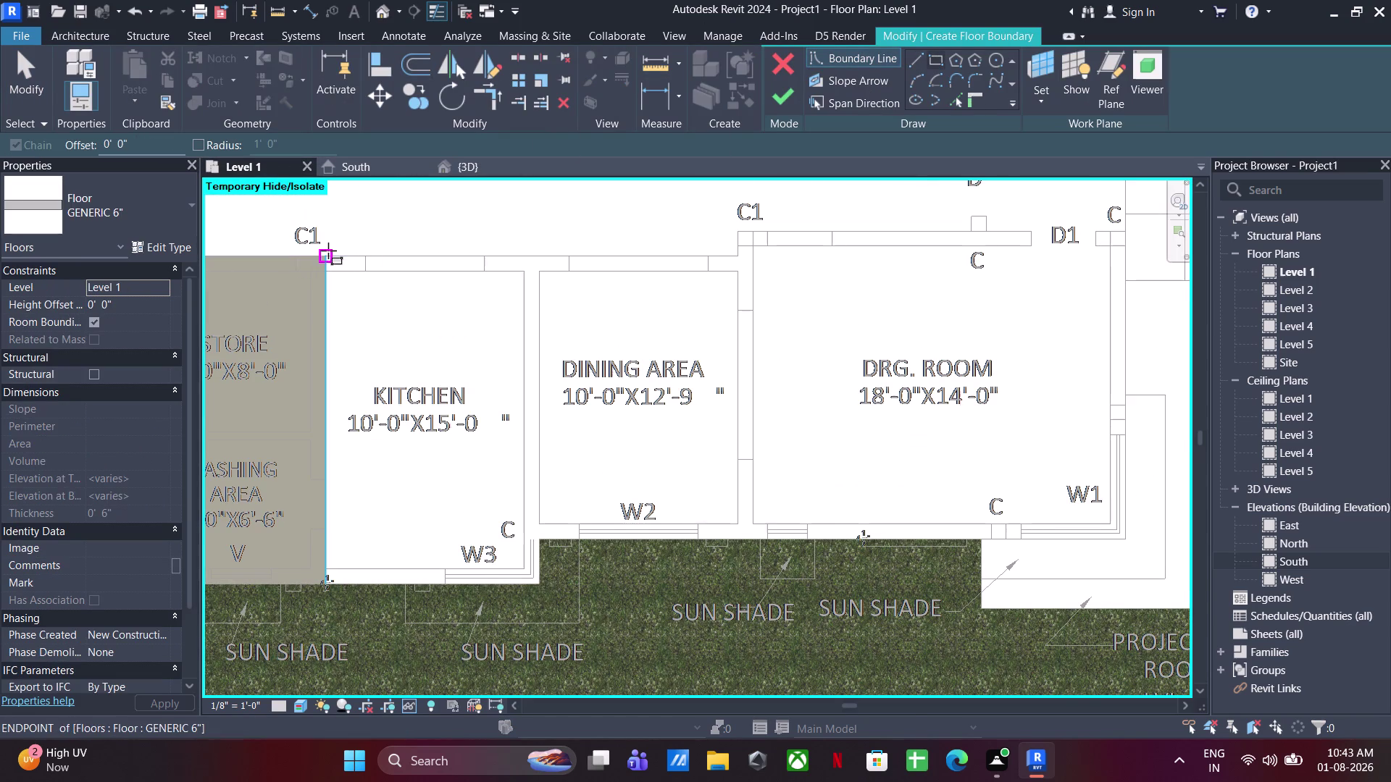
click(328, 251)
click(535, 582)
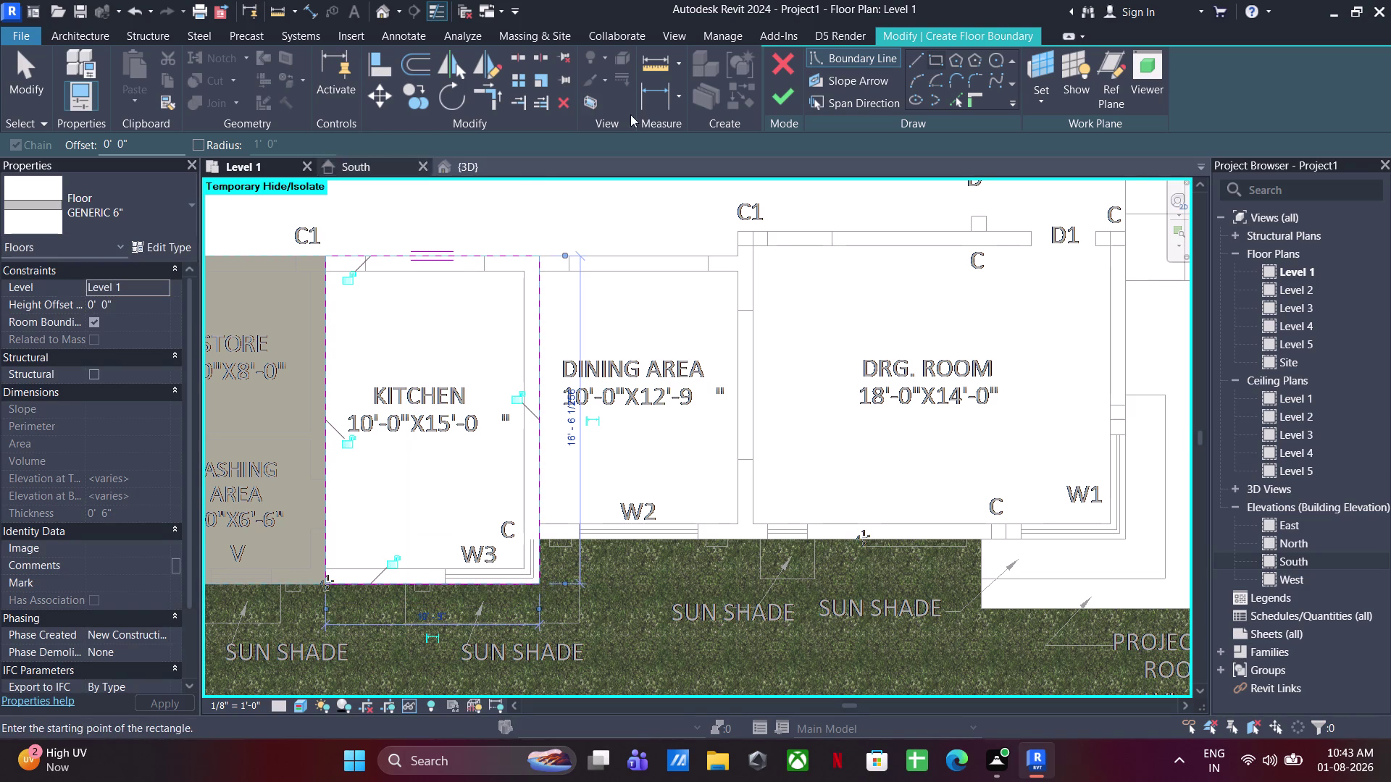
click(785, 96)
click(596, 302)
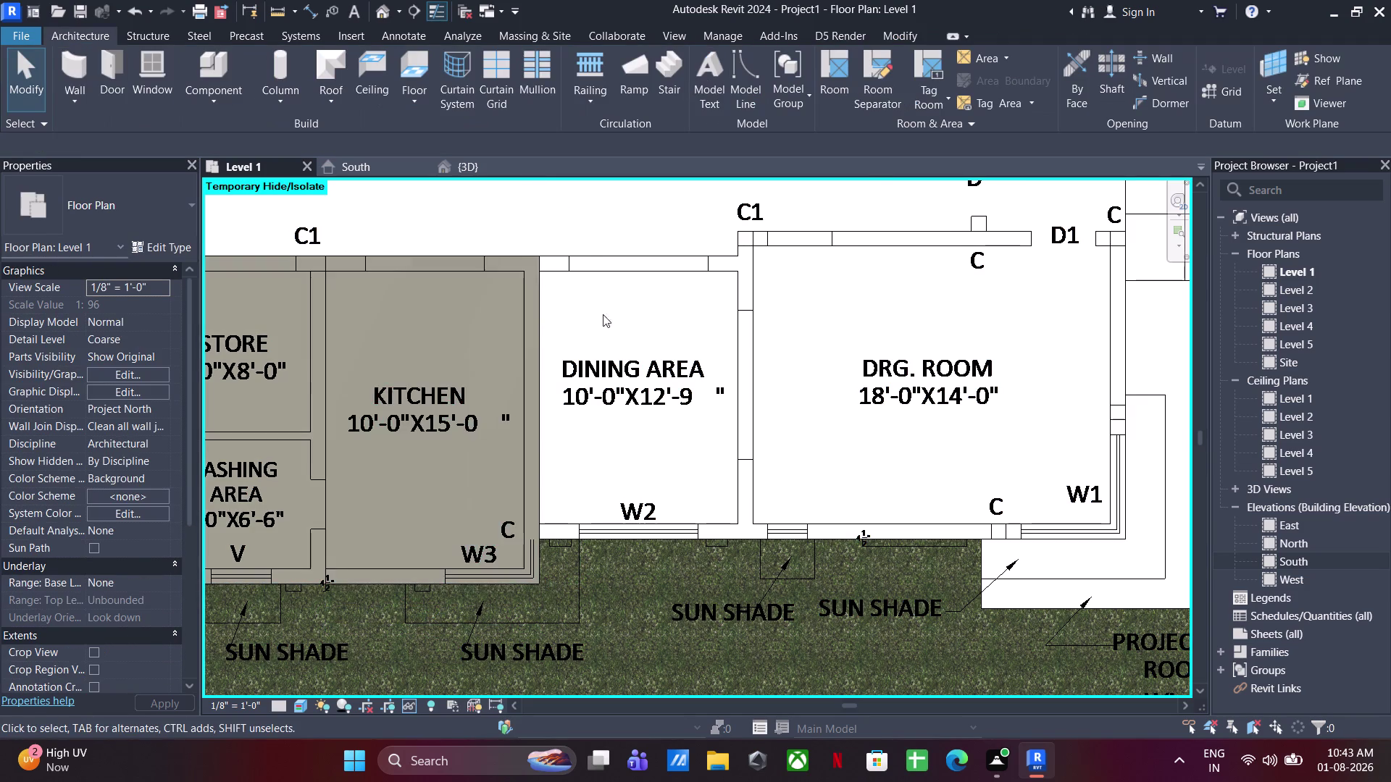
Start a rectangular floor sketch over the dining area.
middle_drag(591, 317, 476, 315)
click(400, 68)
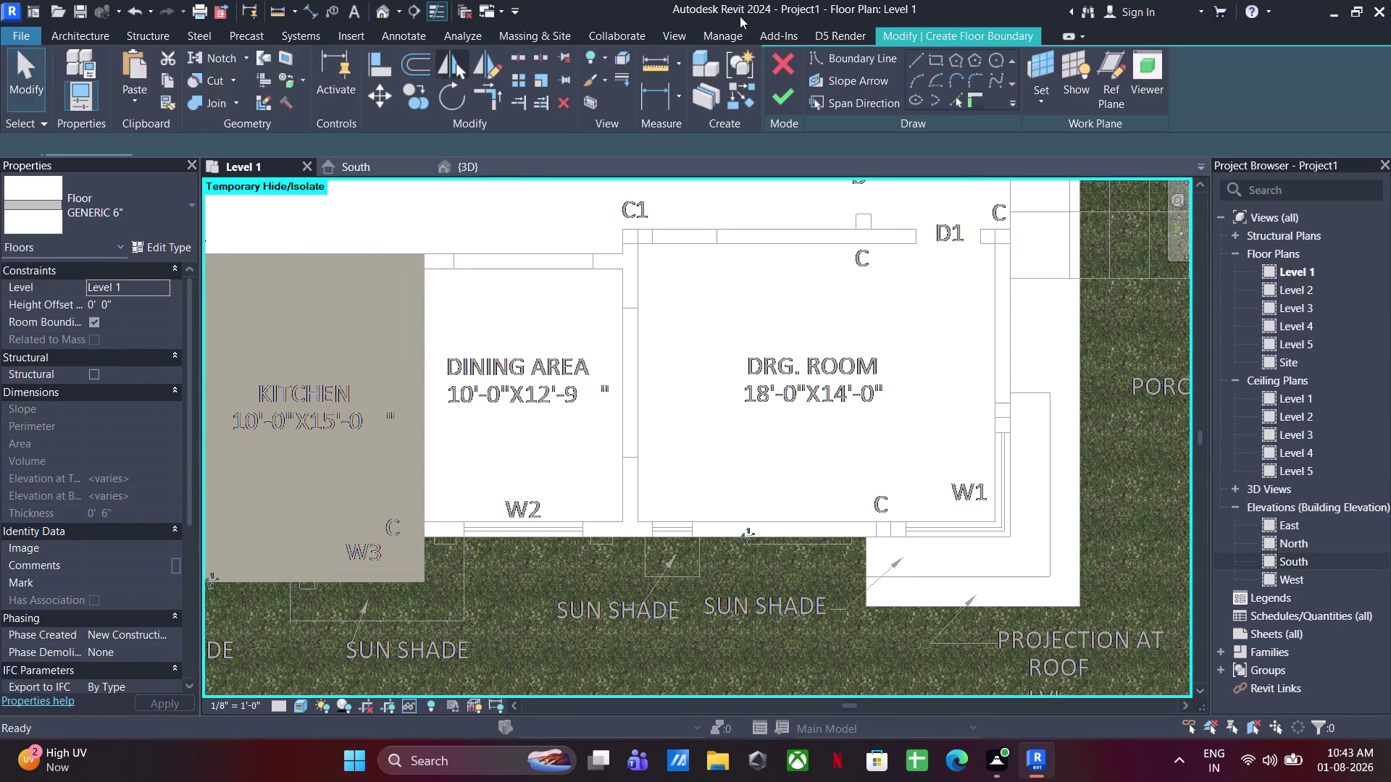
click(939, 58)
click(423, 249)
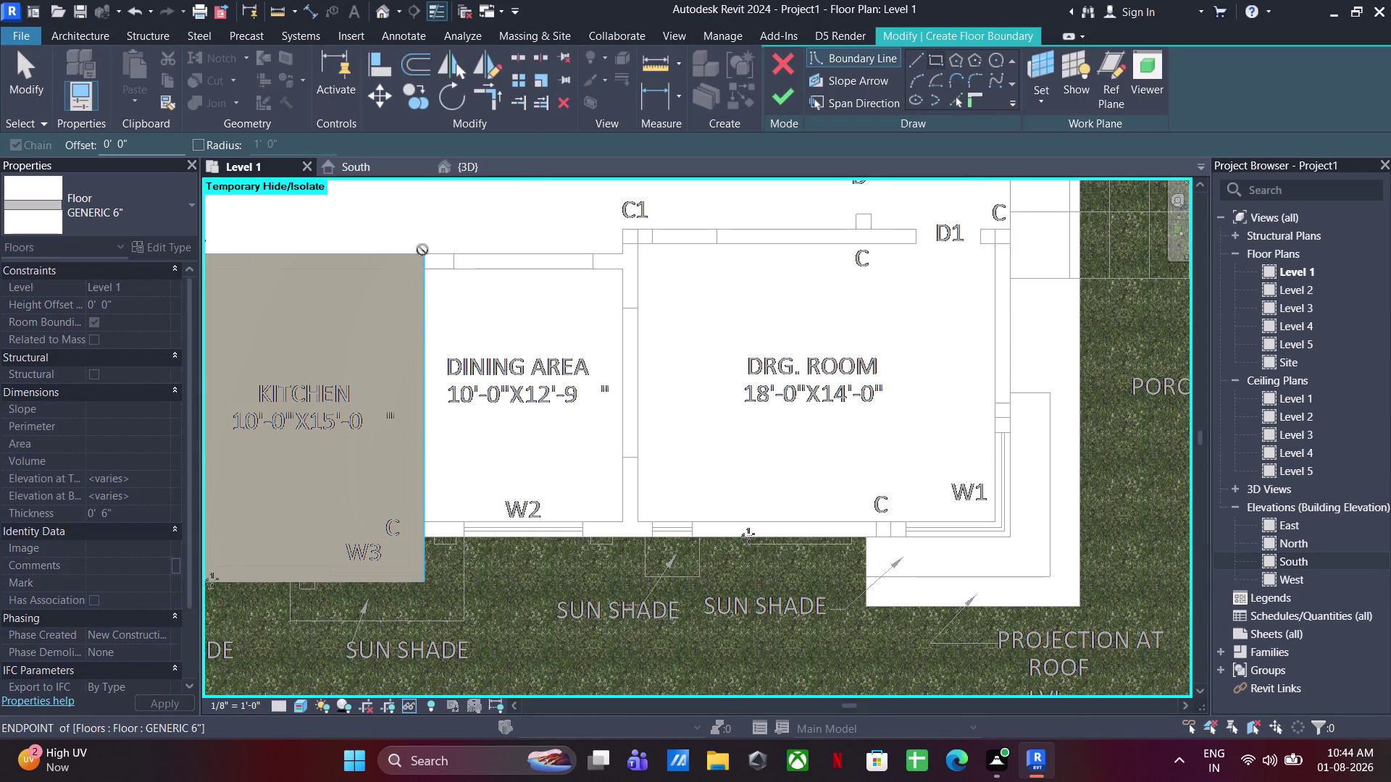
click(636, 536)
scroll(up, 3)
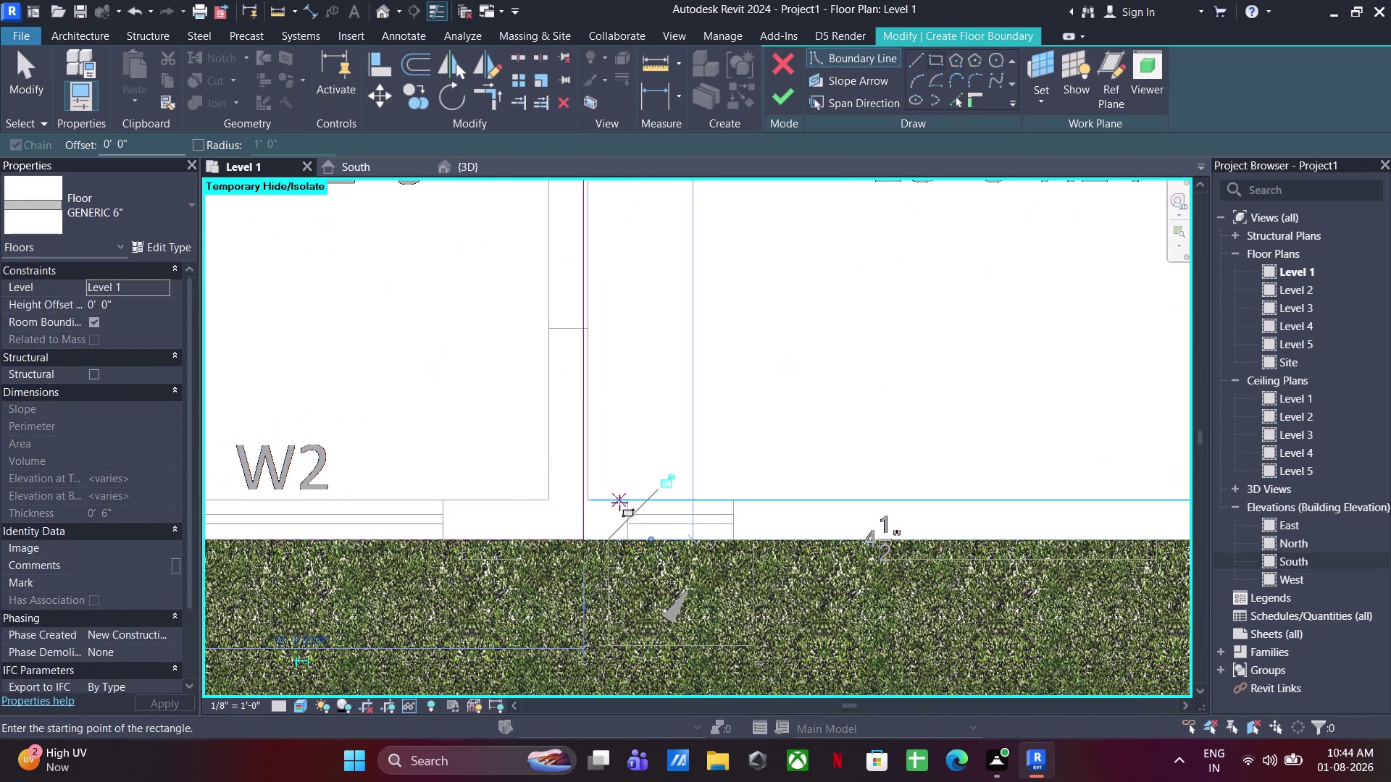
key(Escape)
key(Escape)
Complete the dining area rectangle and finish its slab.
click(581, 510)
key(Right)
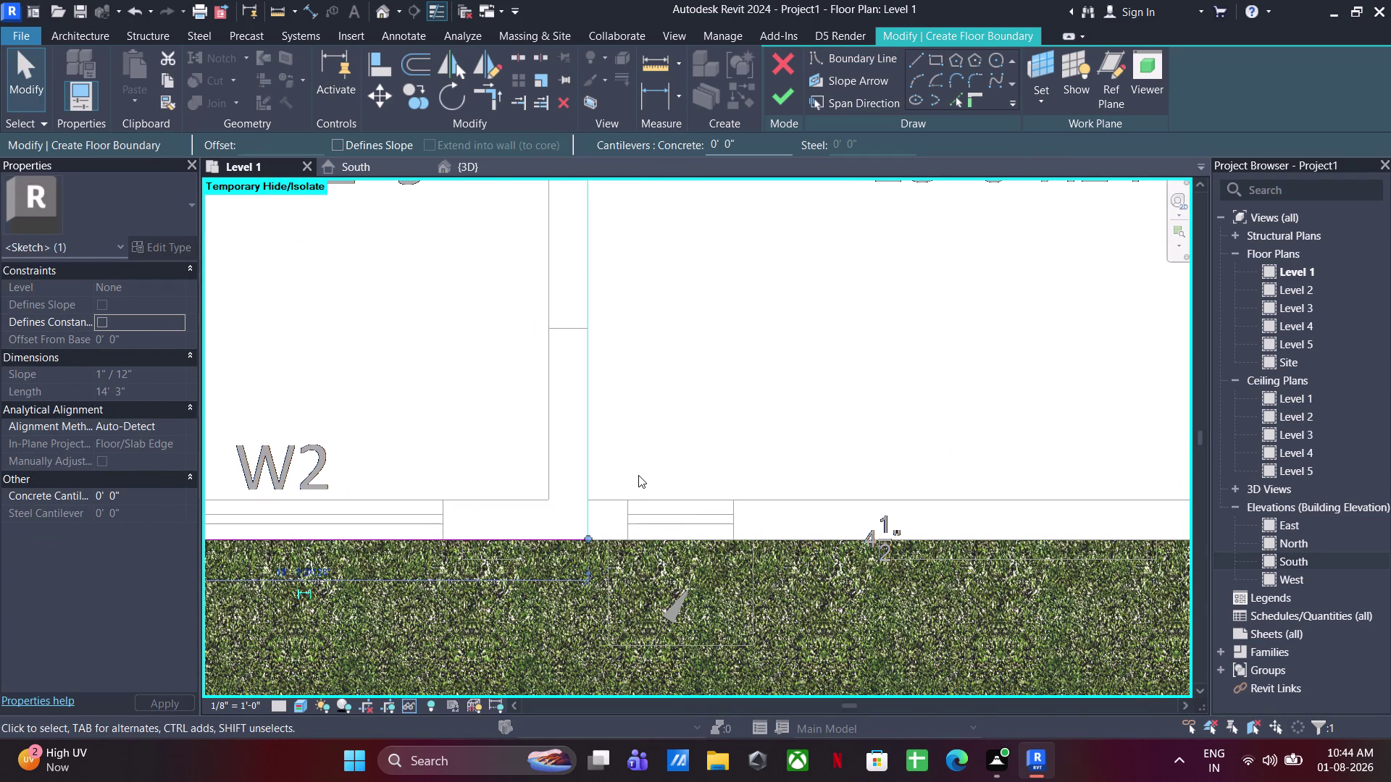
click(641, 471)
scroll(down, 3)
scroll(up, 3)
scroll(down, 3)
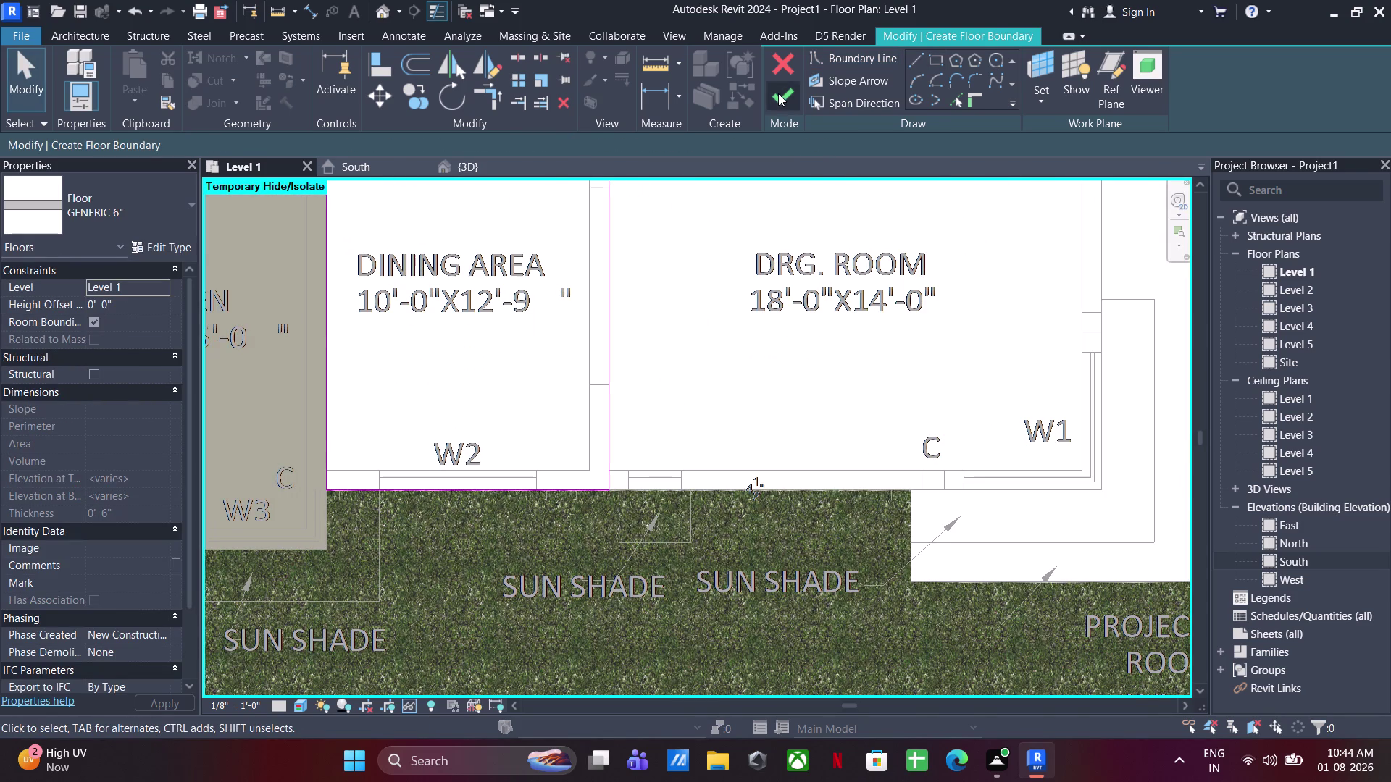
click(778, 93)
click(683, 348)
scroll(down, 3)
middle_drag(627, 376, 492, 450)
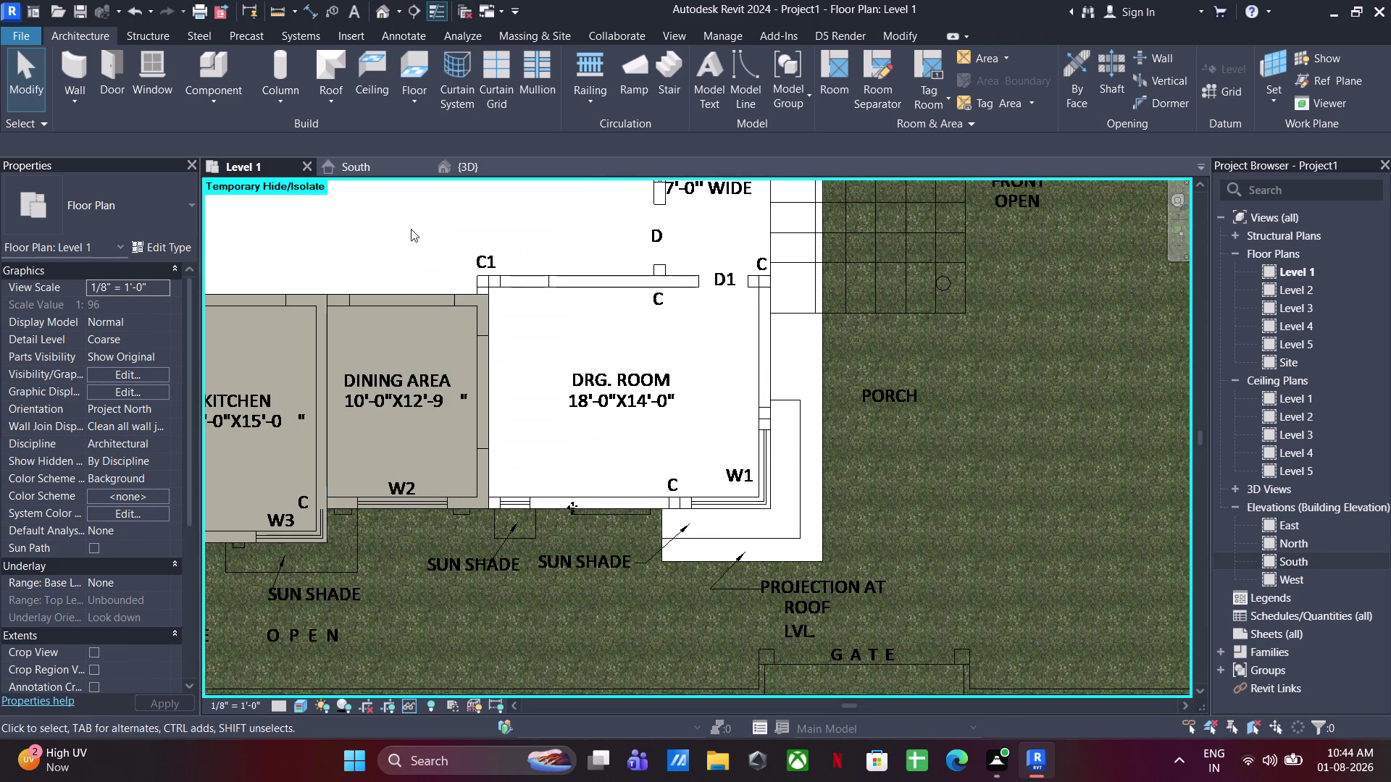
Trace the 18'-0" x 14'-0" drawing room walls with boundary lines and finish its slab.
click(420, 72)
click(912, 56)
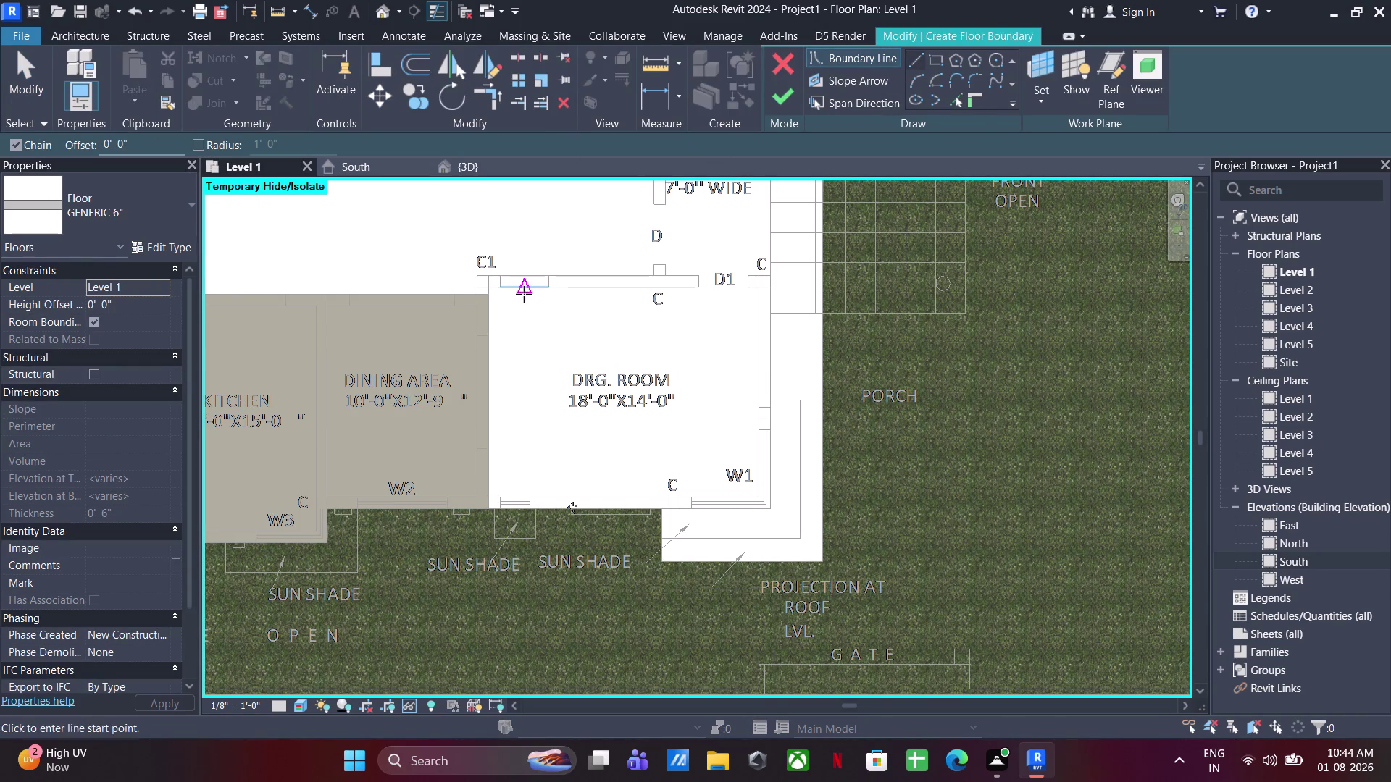
click(492, 300)
click(472, 297)
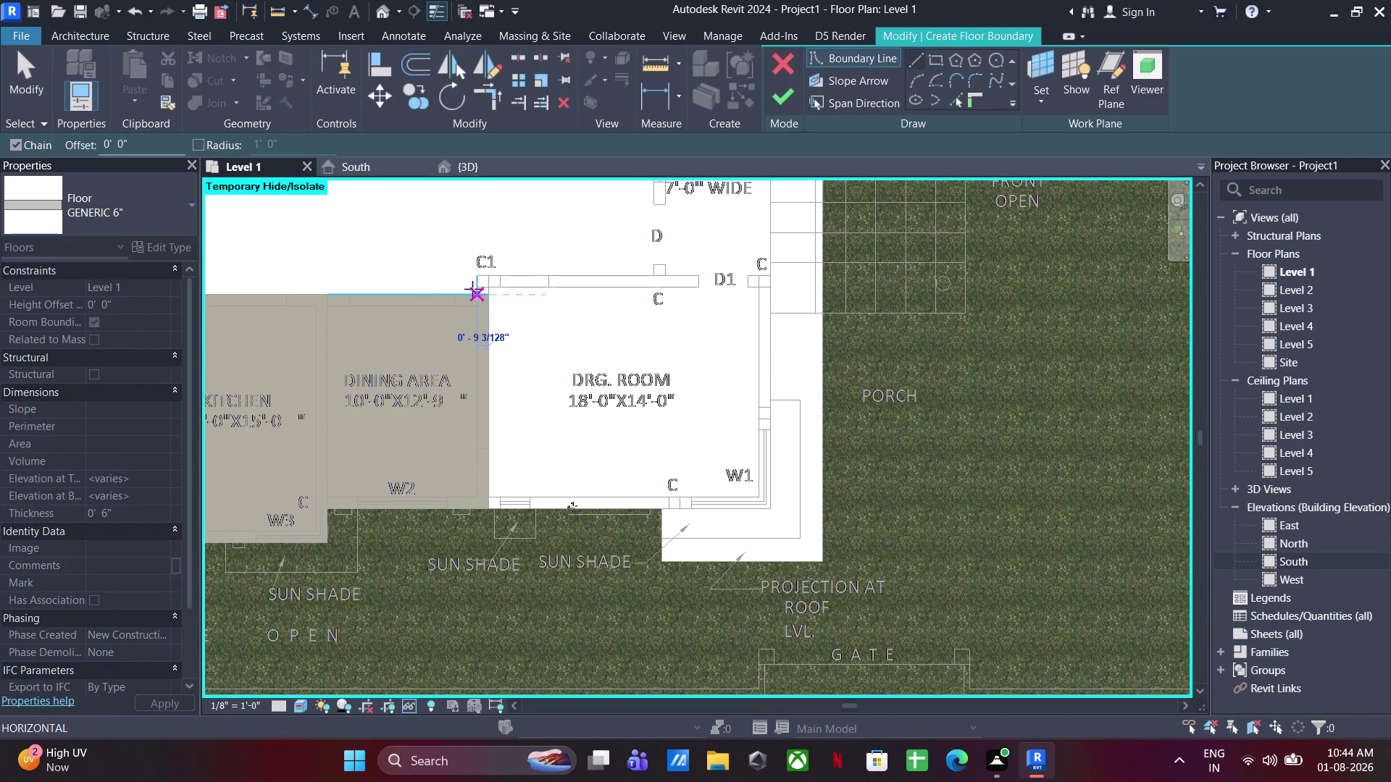
click(480, 274)
click(772, 273)
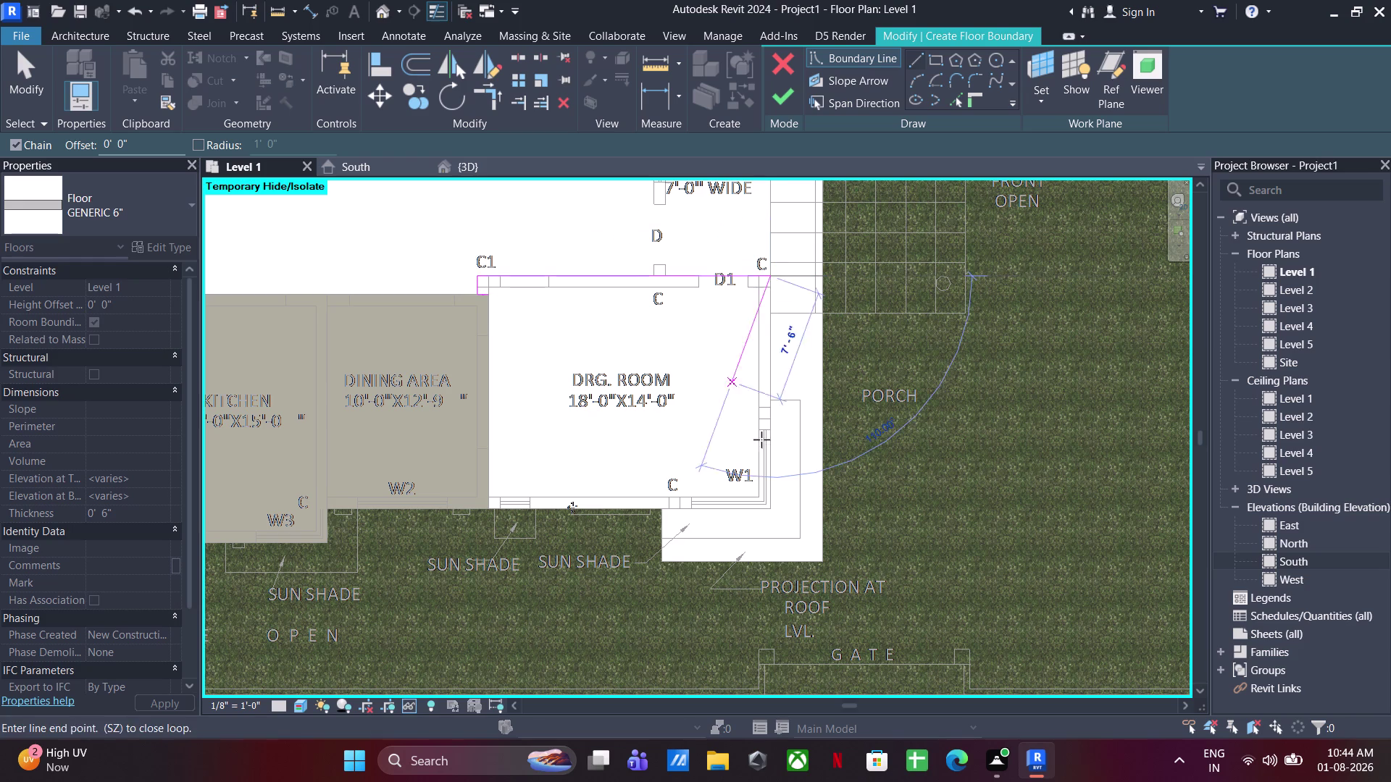
click(768, 515)
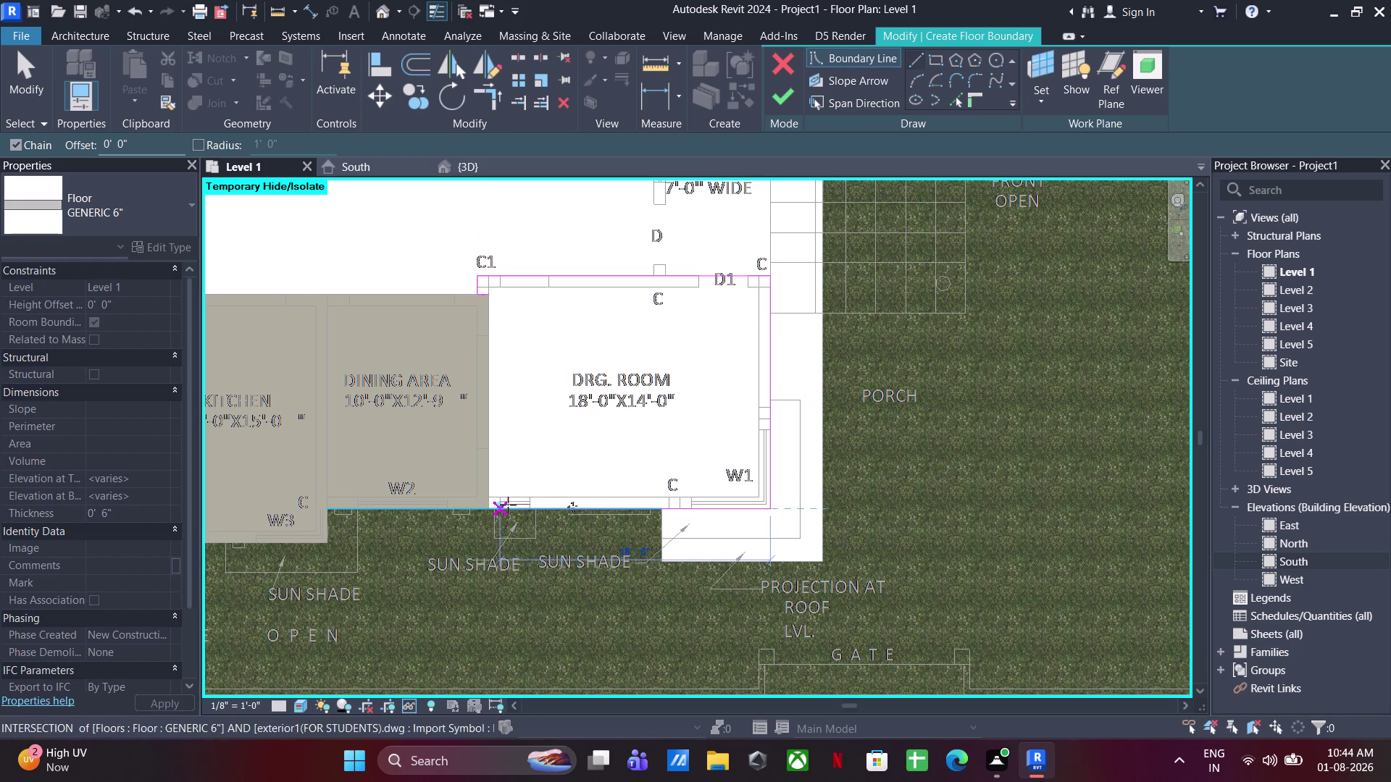
click(492, 515)
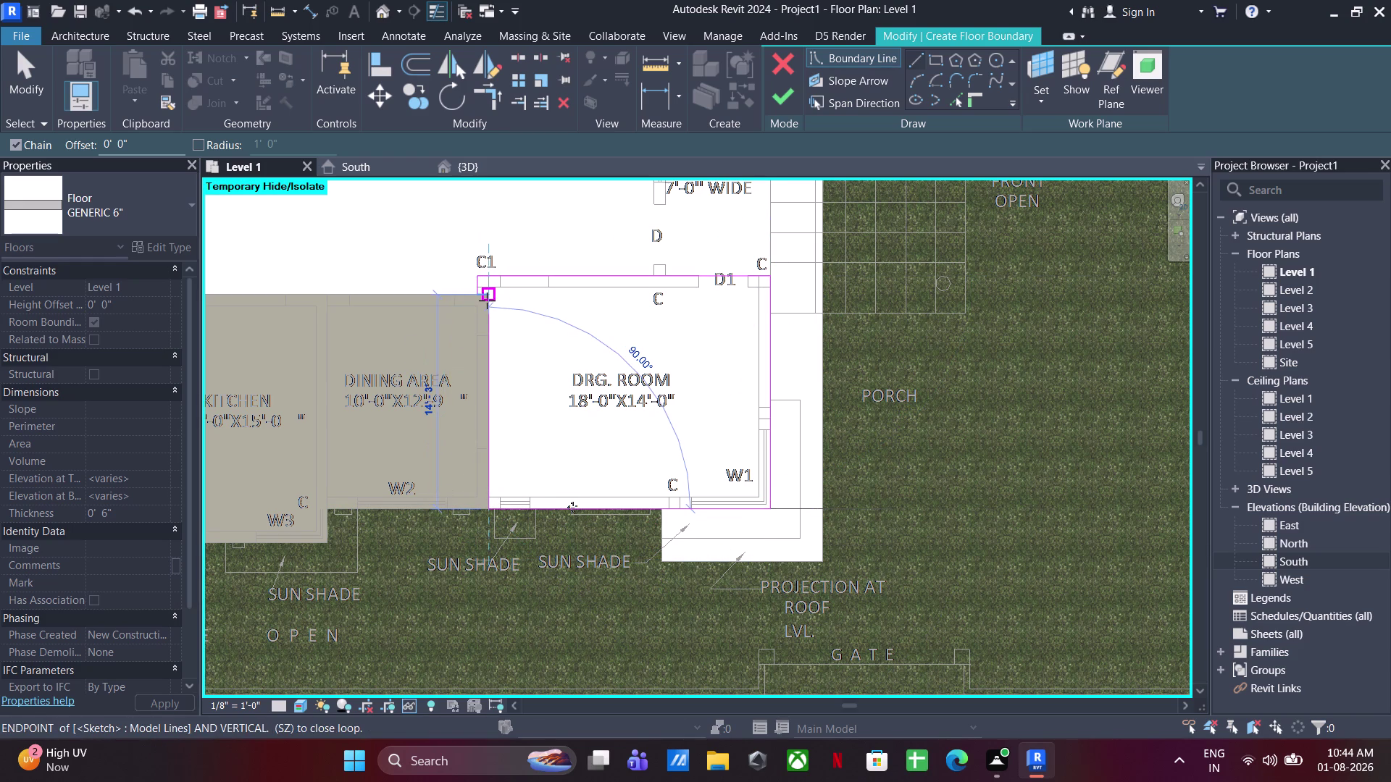
click(487, 300)
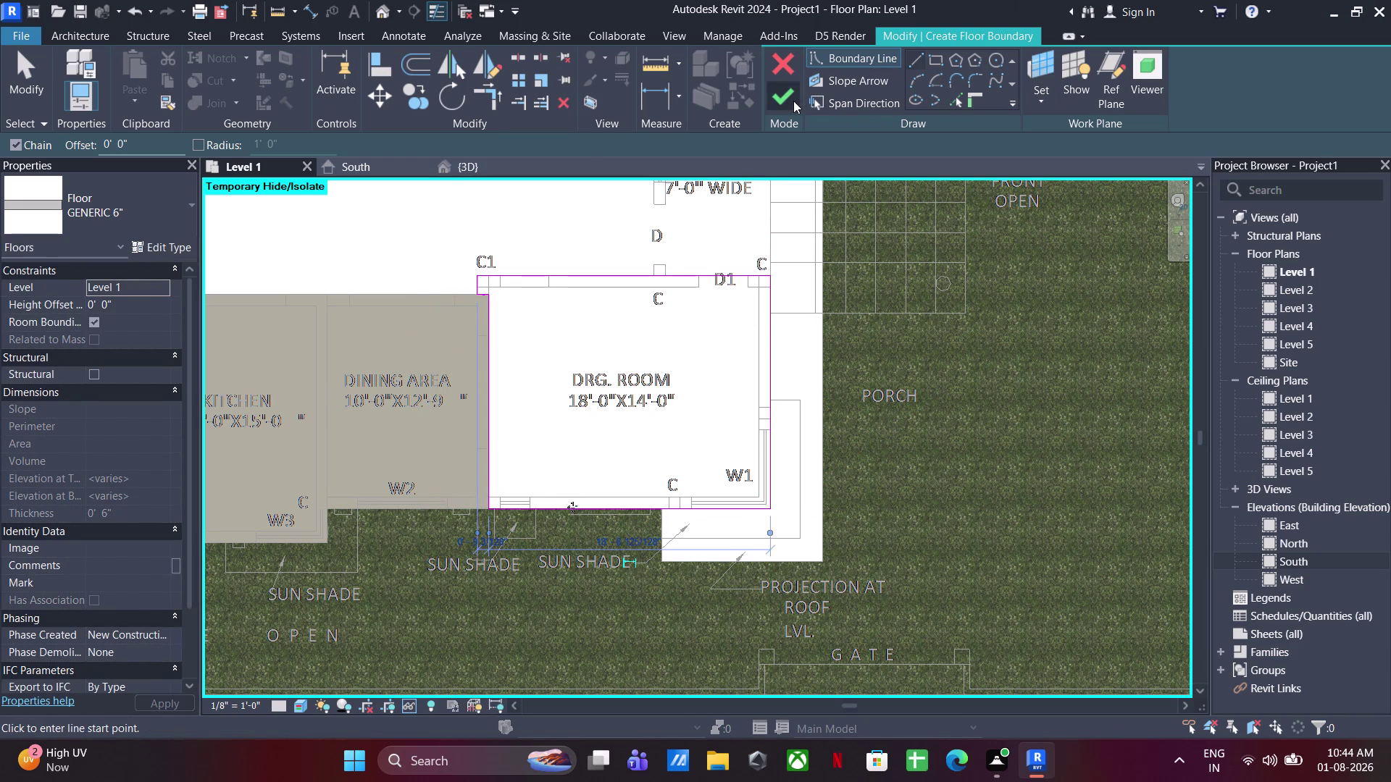
click(793, 101)
scroll(down, 3)
middle_drag(717, 348, 753, 457)
click(1053, 441)
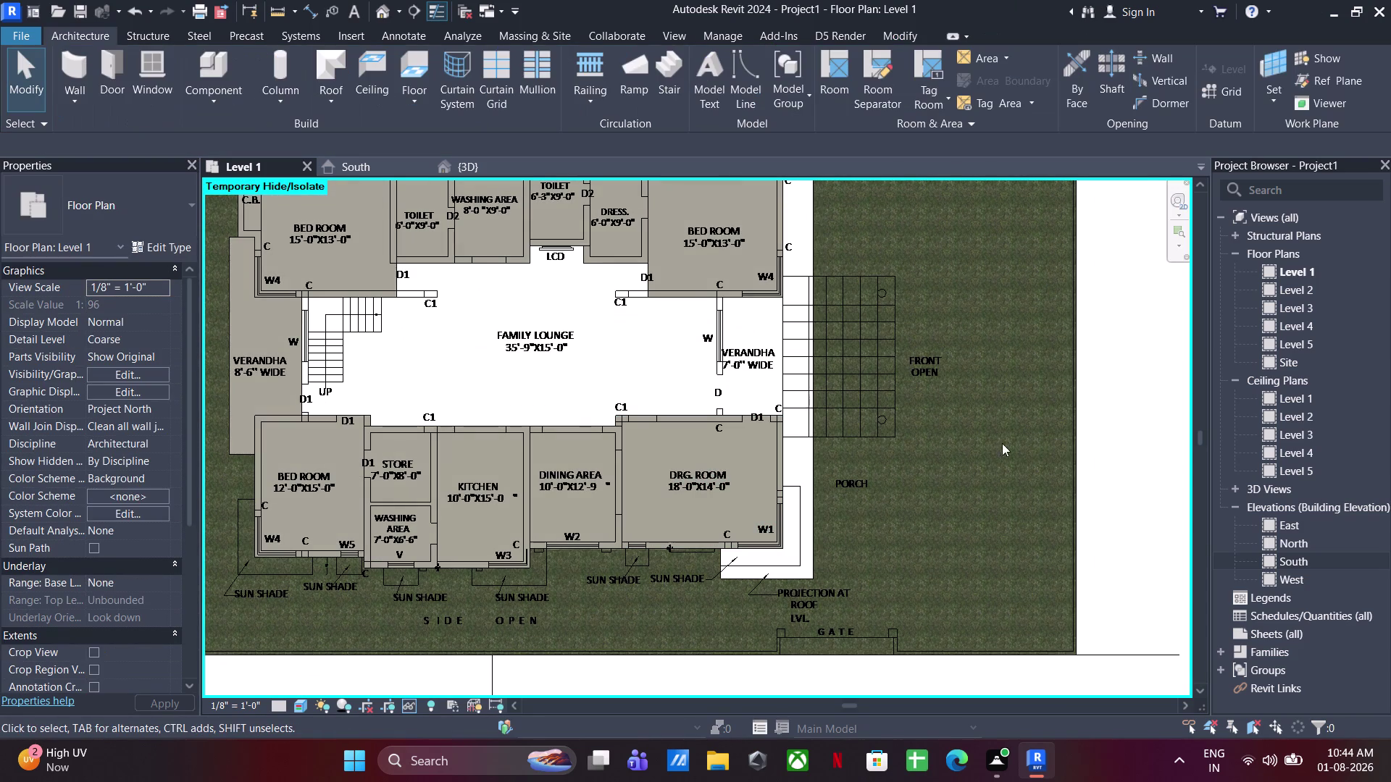
Trace a floor boundary from the stair edge along the lounge's top wall and LCD niche.
click(412, 69)
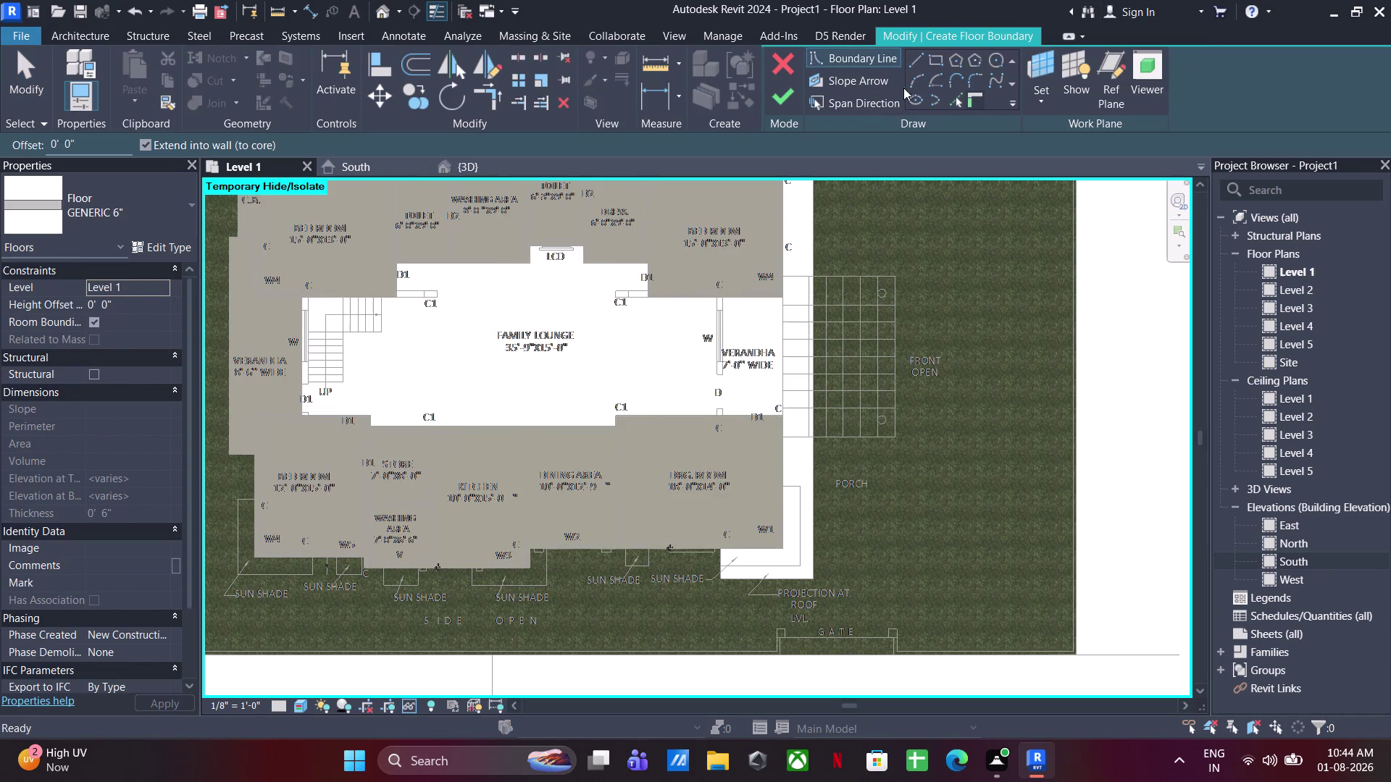
click(920, 55)
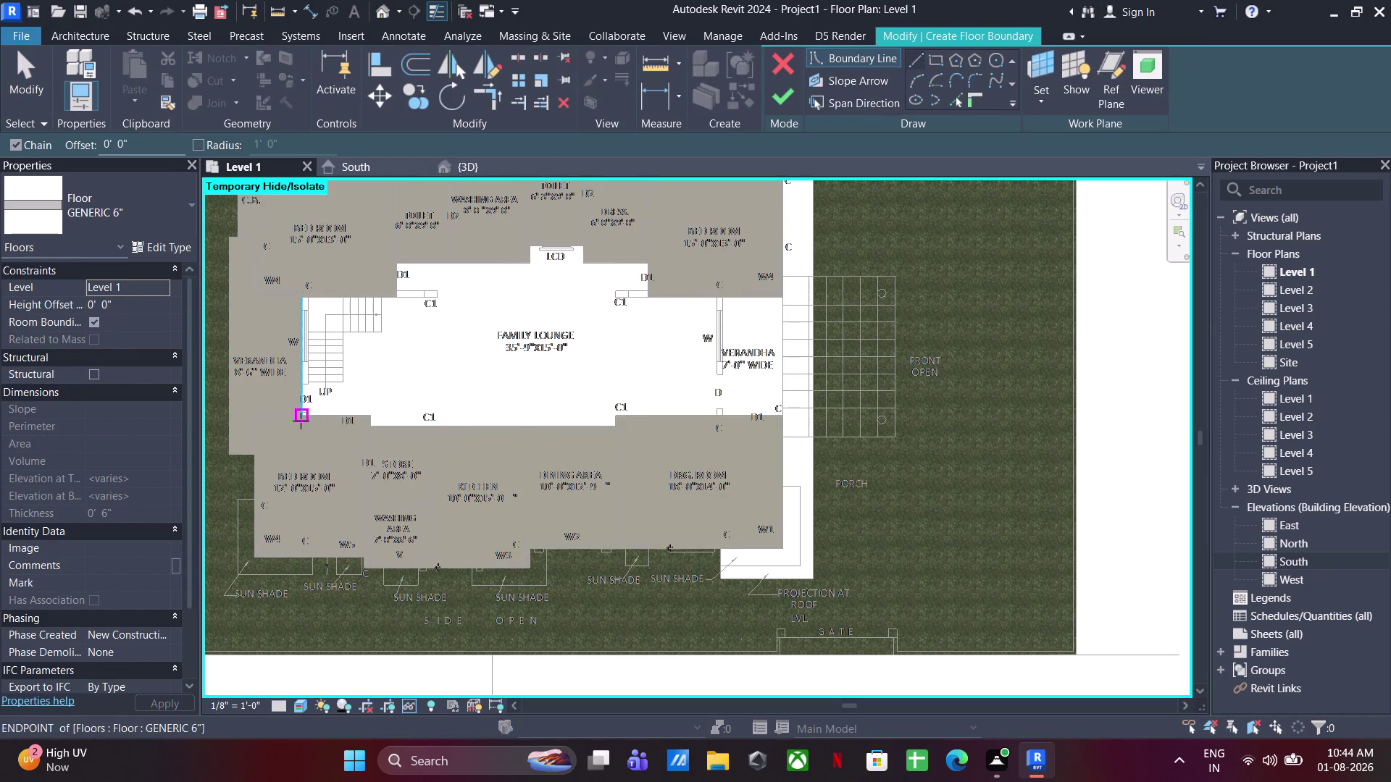
click(301, 421)
click(297, 299)
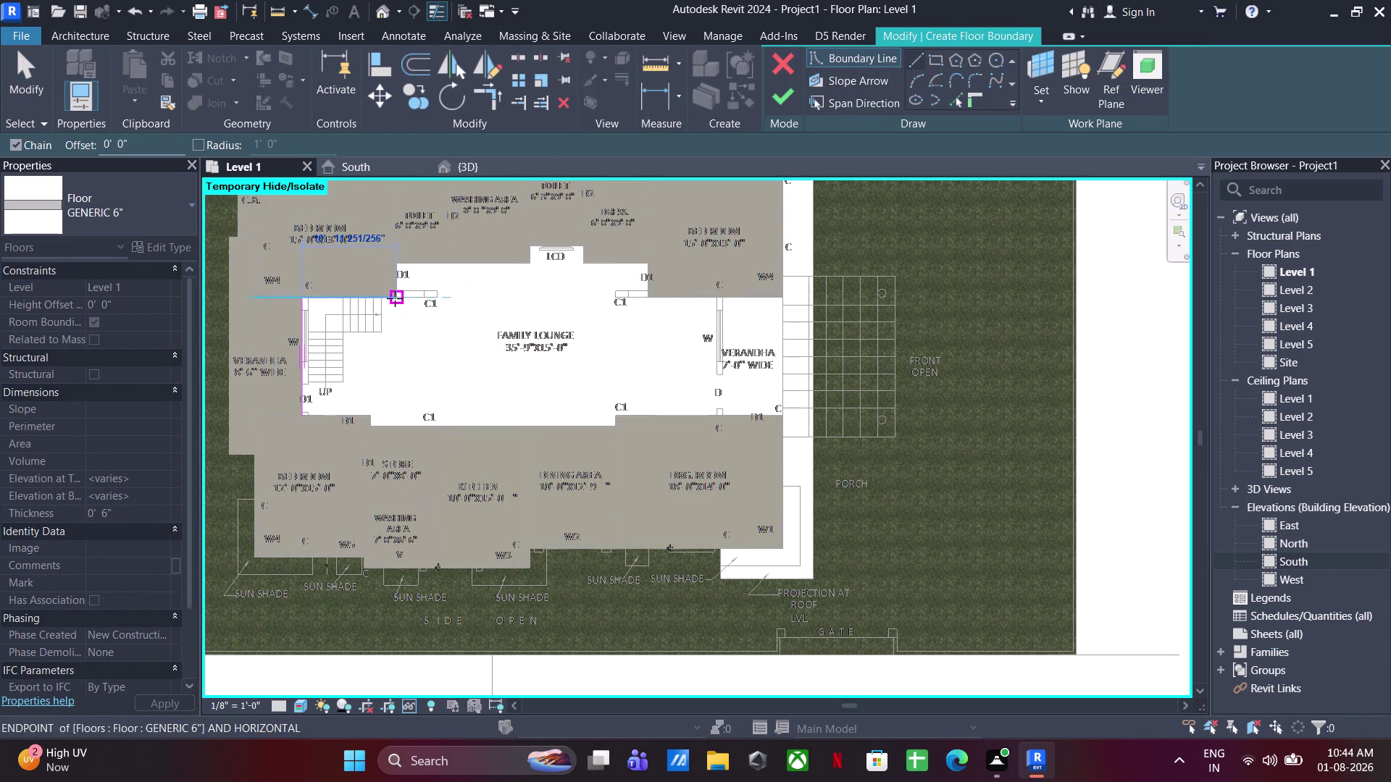
click(394, 298)
click(403, 261)
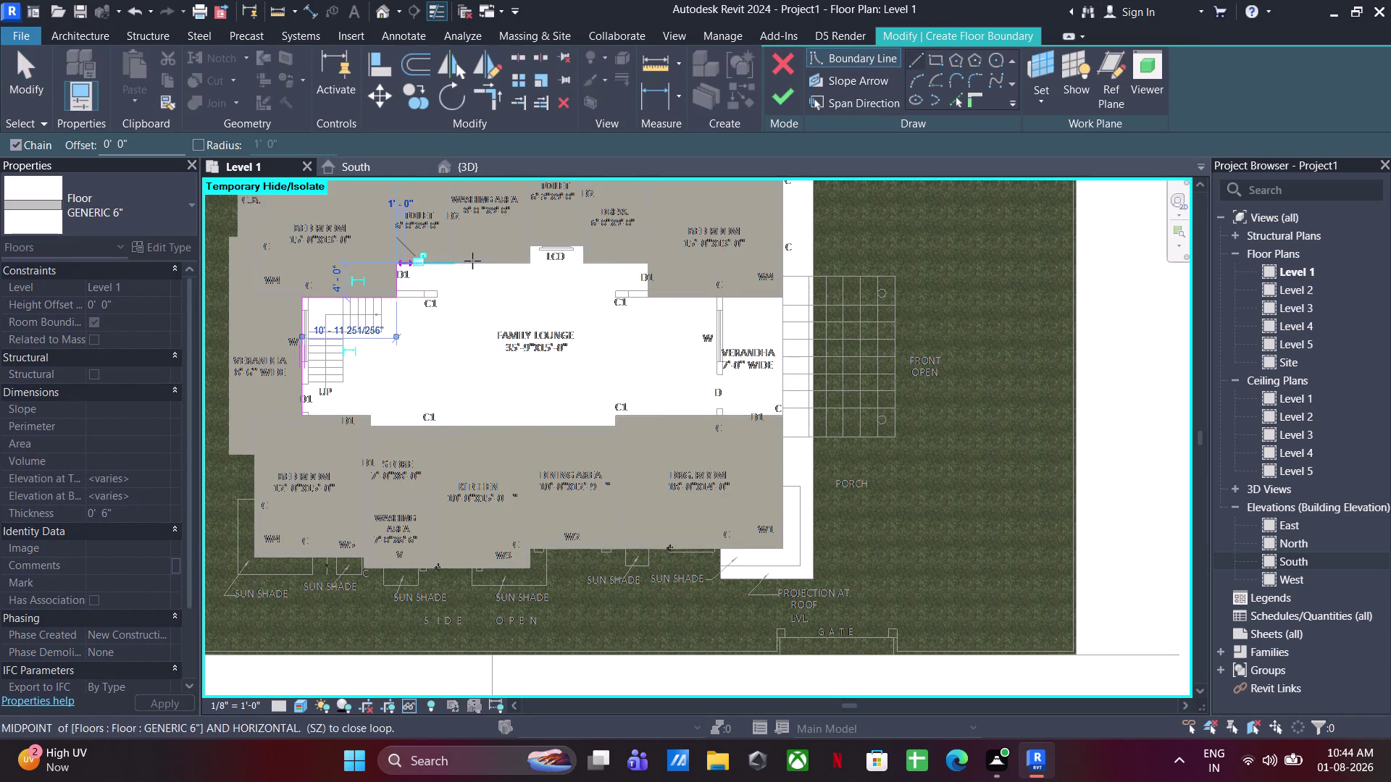
click(530, 260)
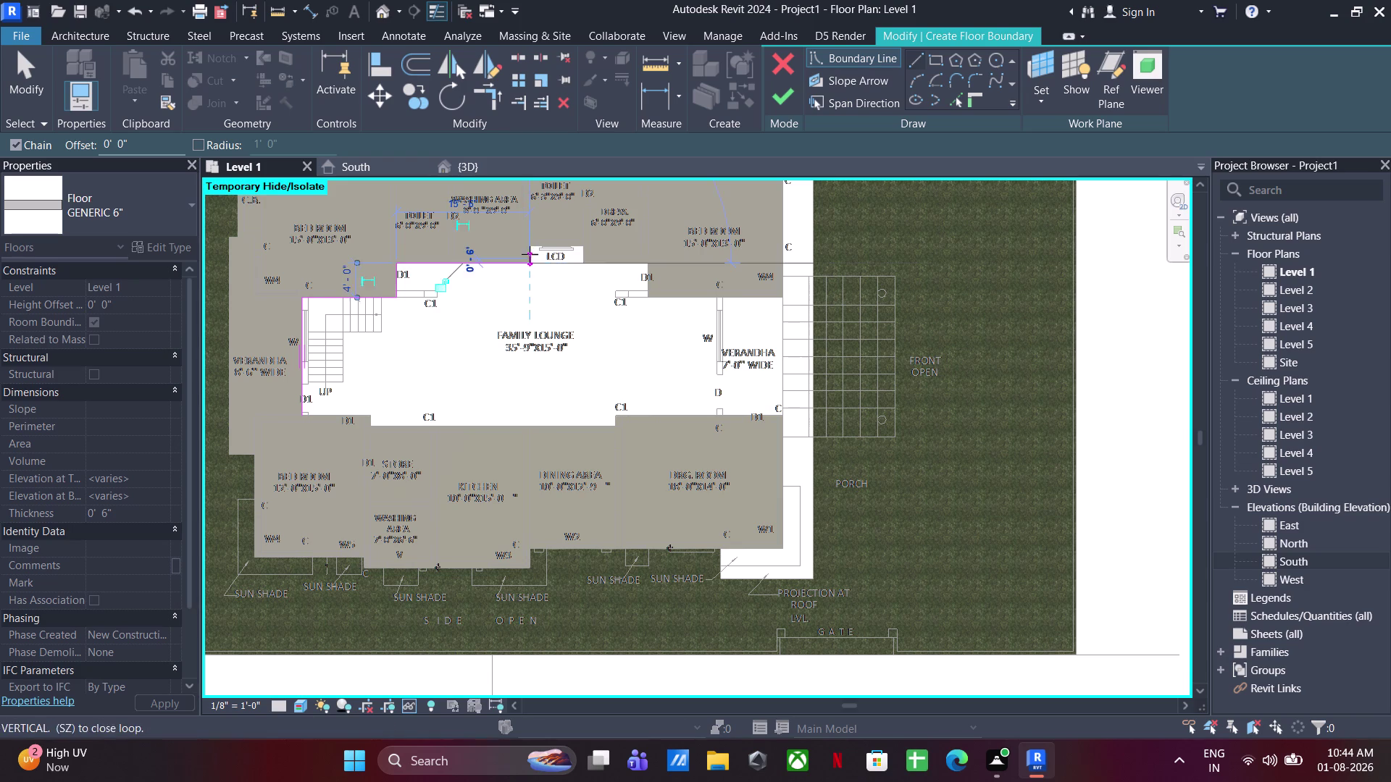
click(531, 239)
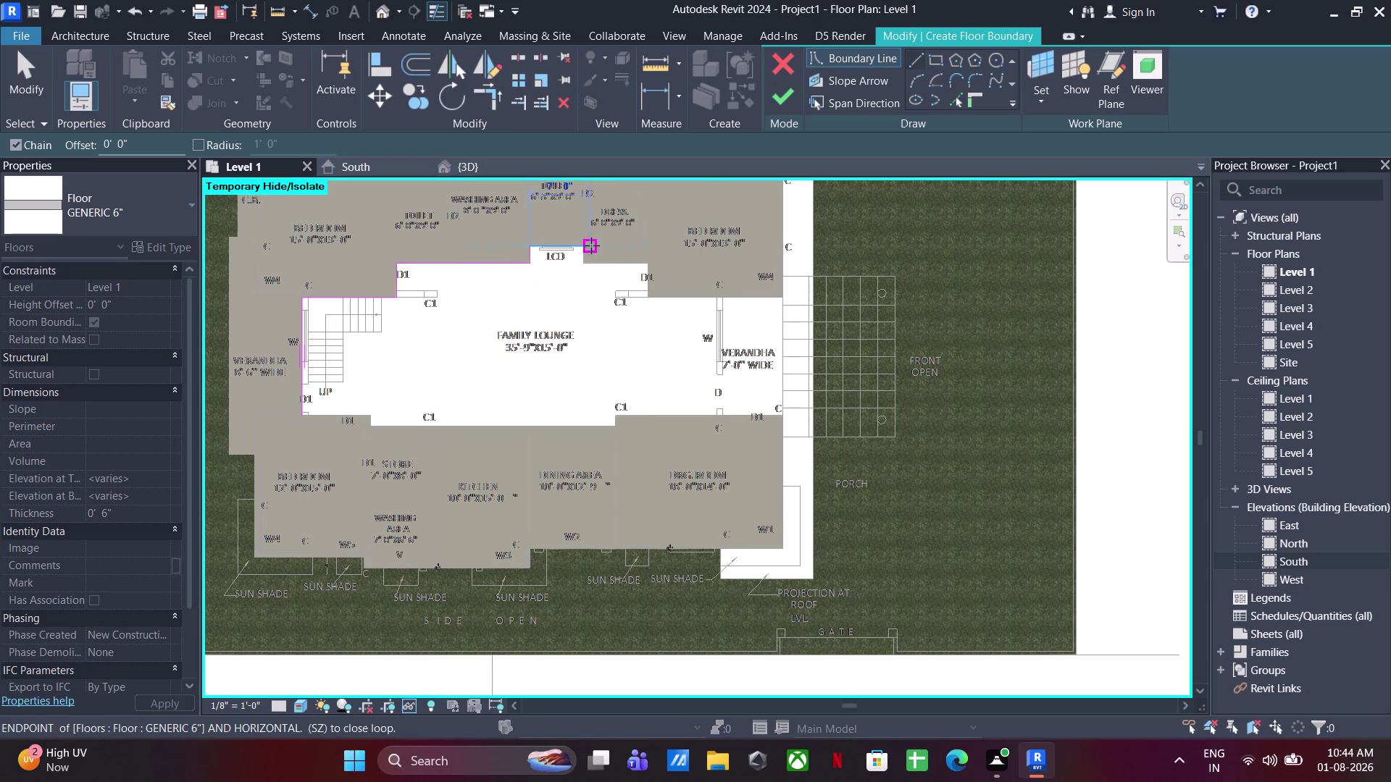
scroll(up, 3)
click(582, 248)
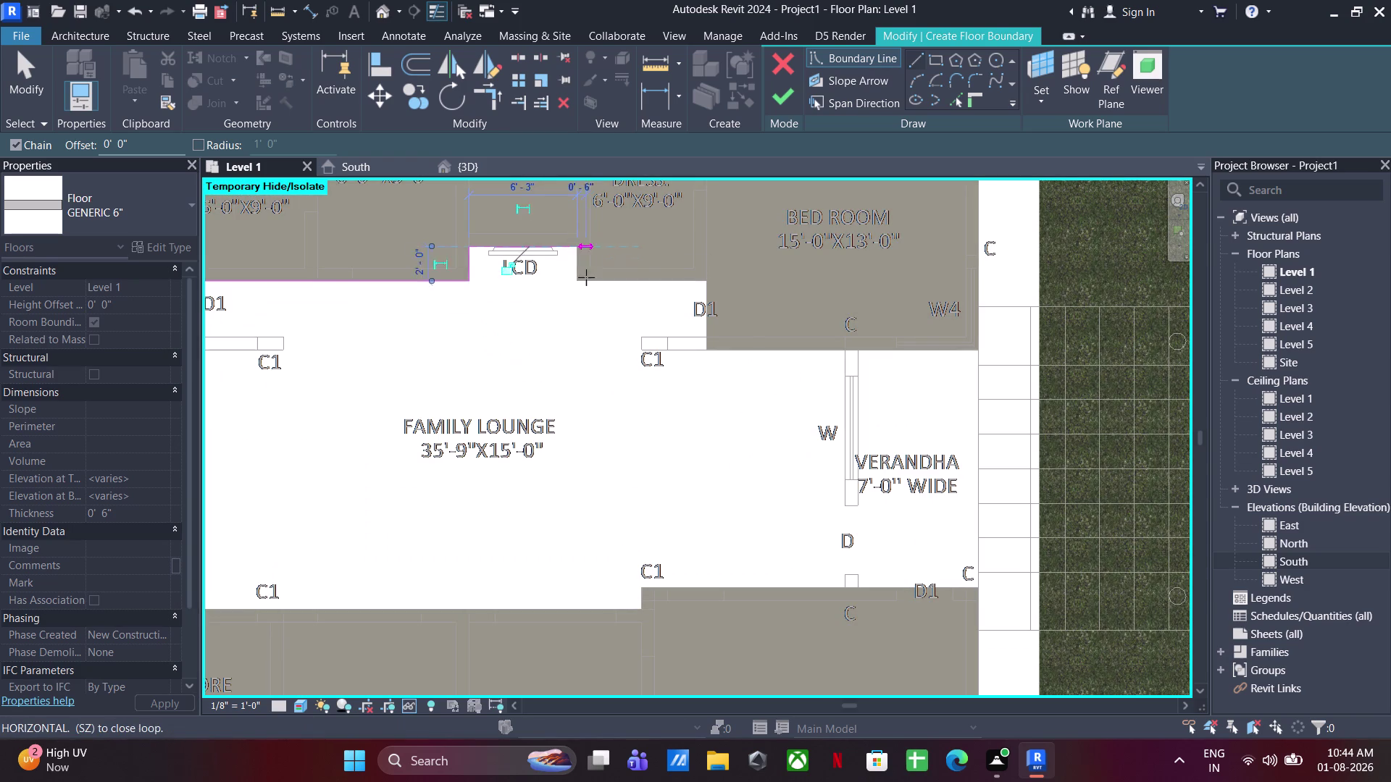
click(580, 279)
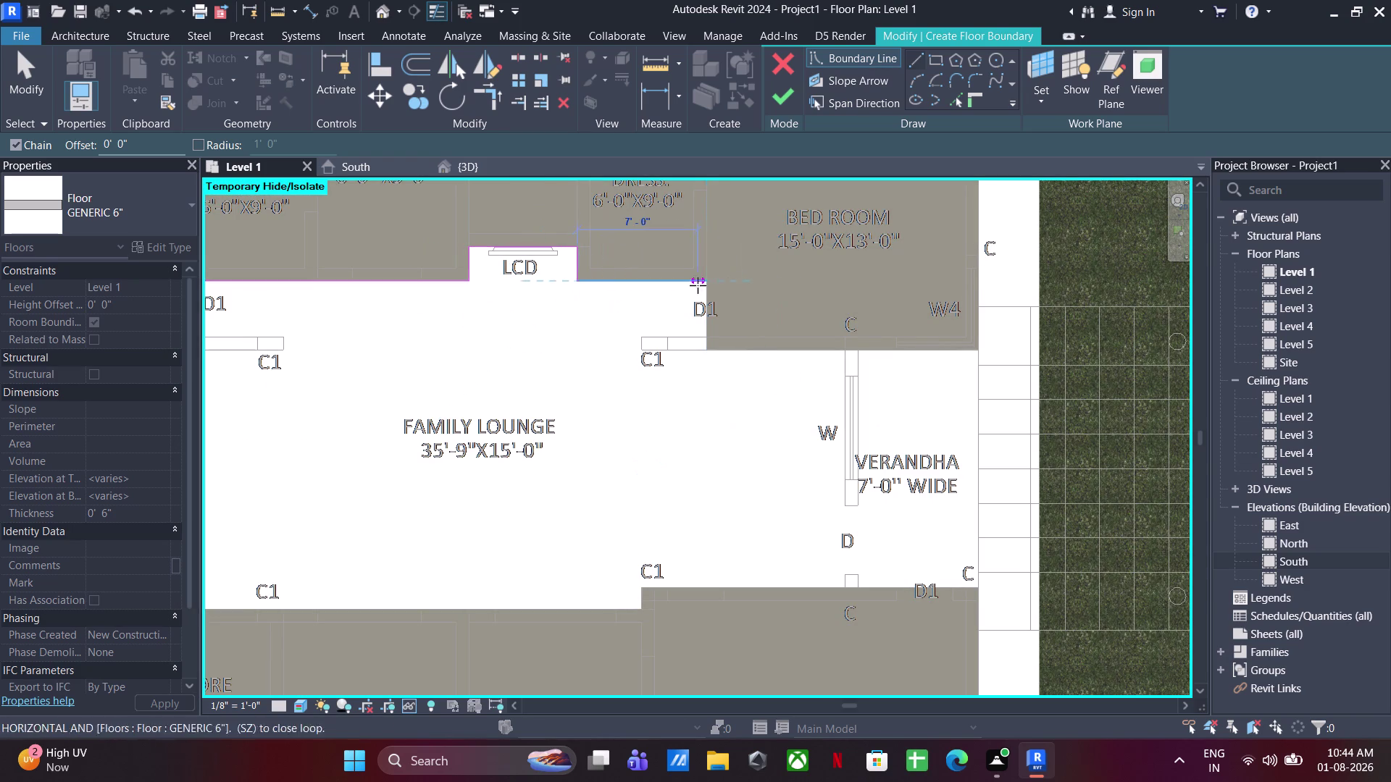
Continue the boundary past the bedroom and verandah walls to the stair, and finish the slab.
click(703, 283)
click(707, 350)
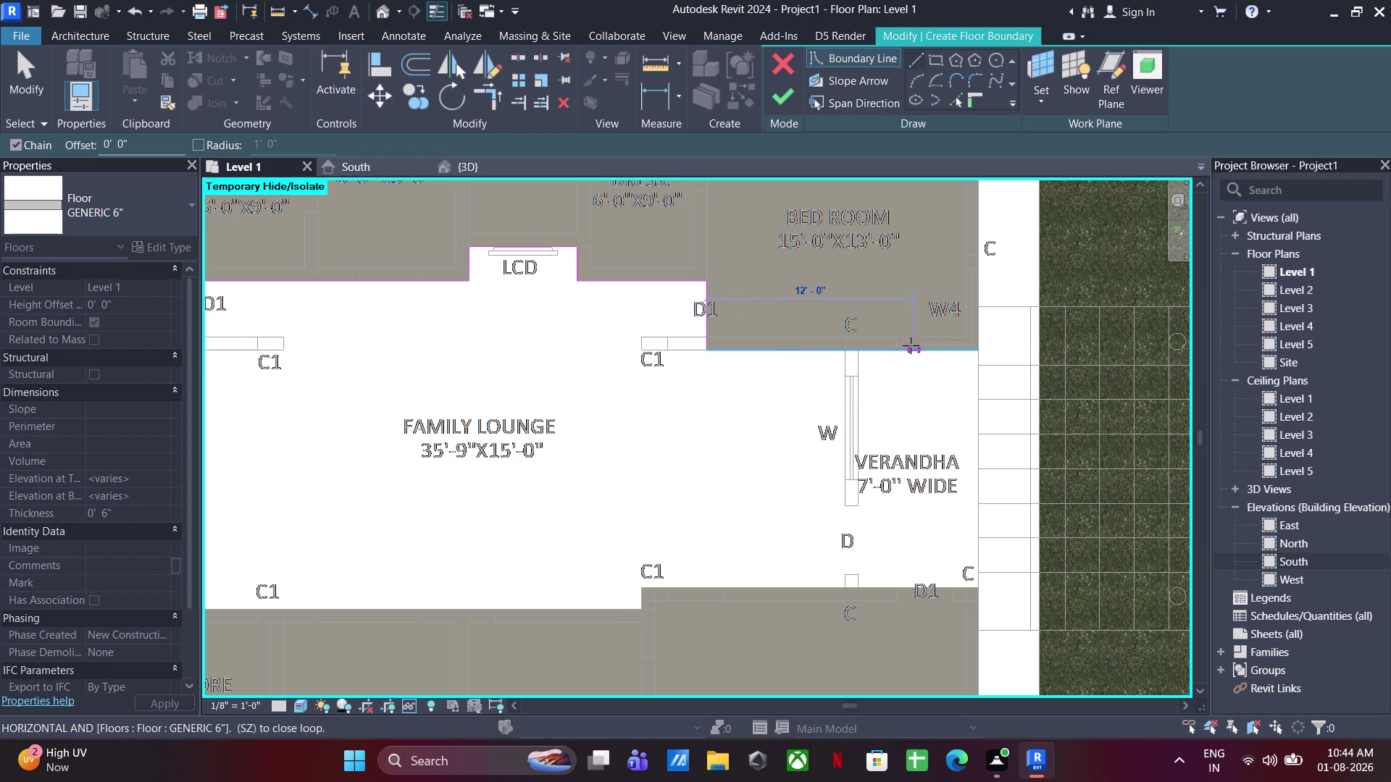
click(857, 352)
click(858, 595)
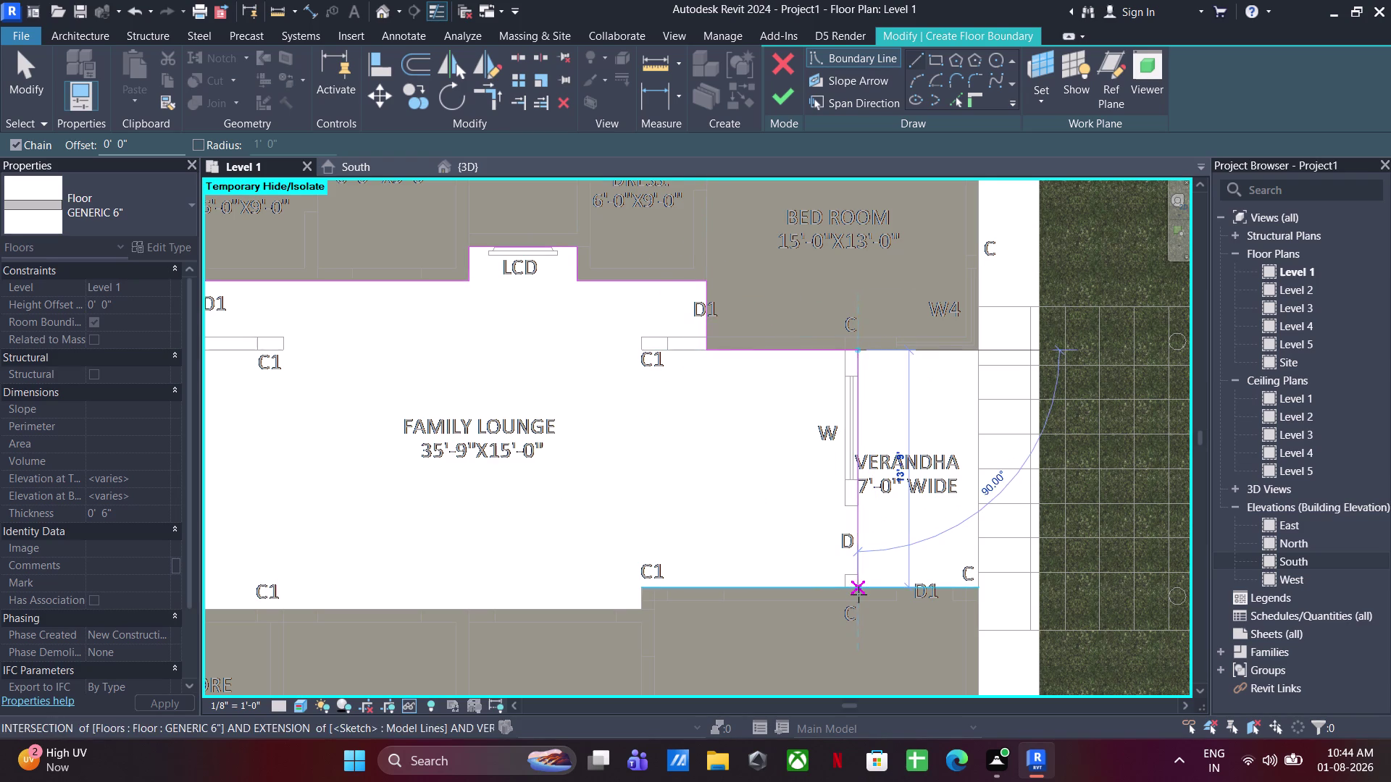
click(642, 595)
click(644, 617)
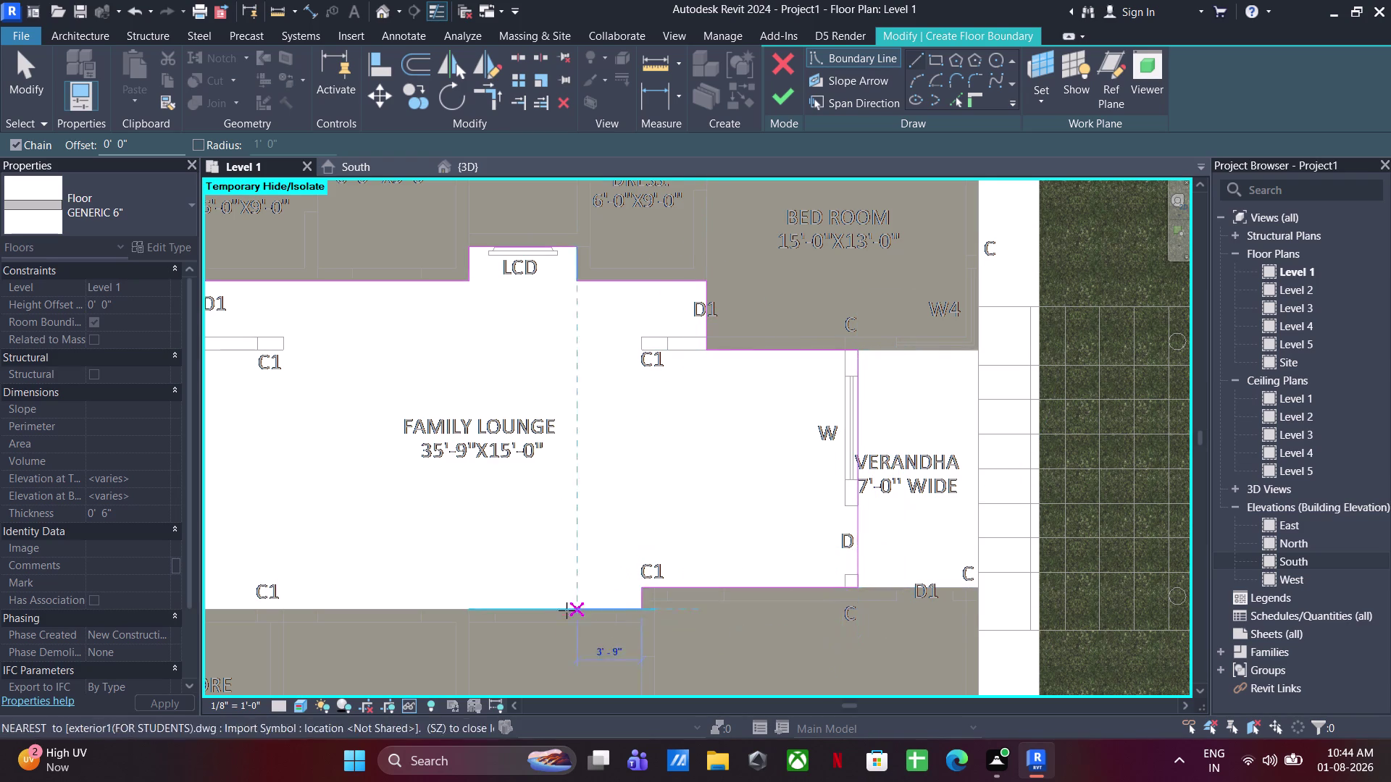
middle_drag(568, 608, 1304, 552)
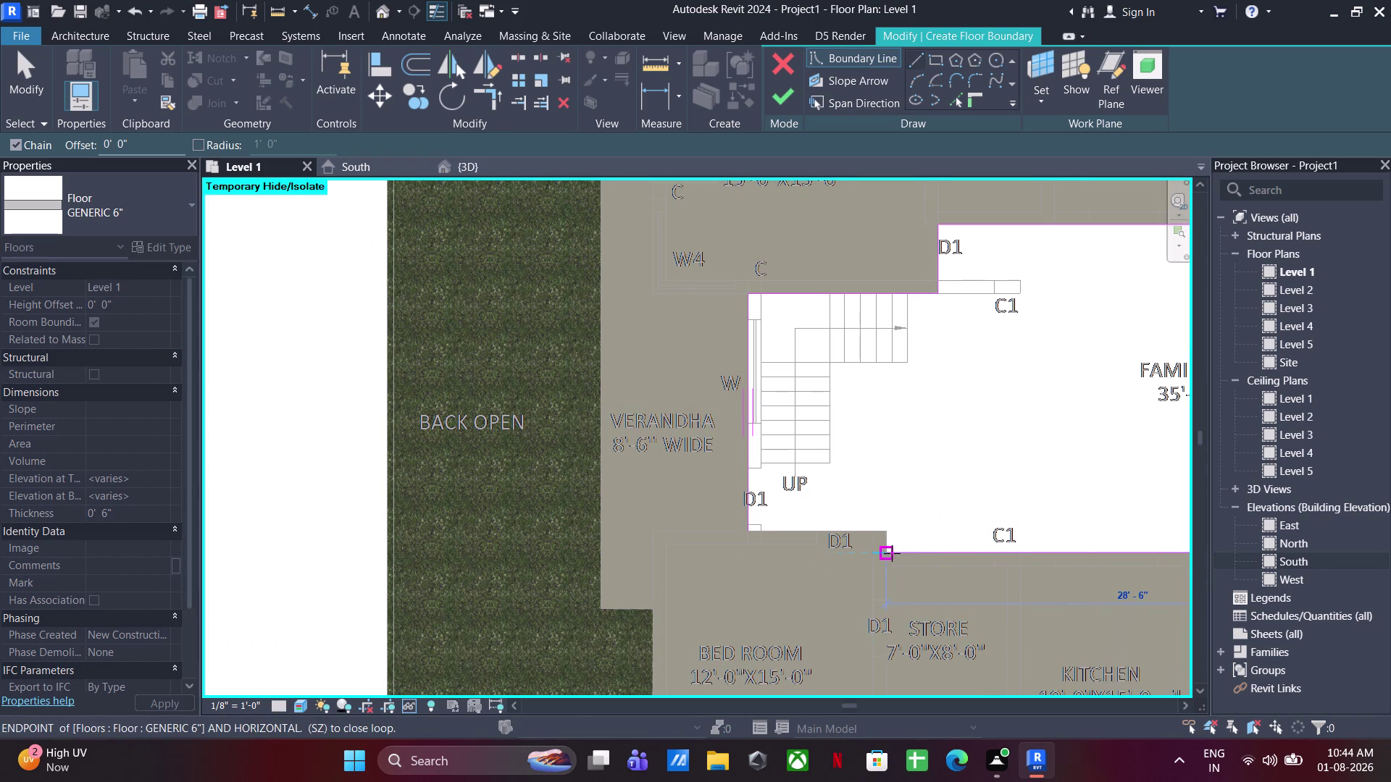
click(891, 553)
click(890, 530)
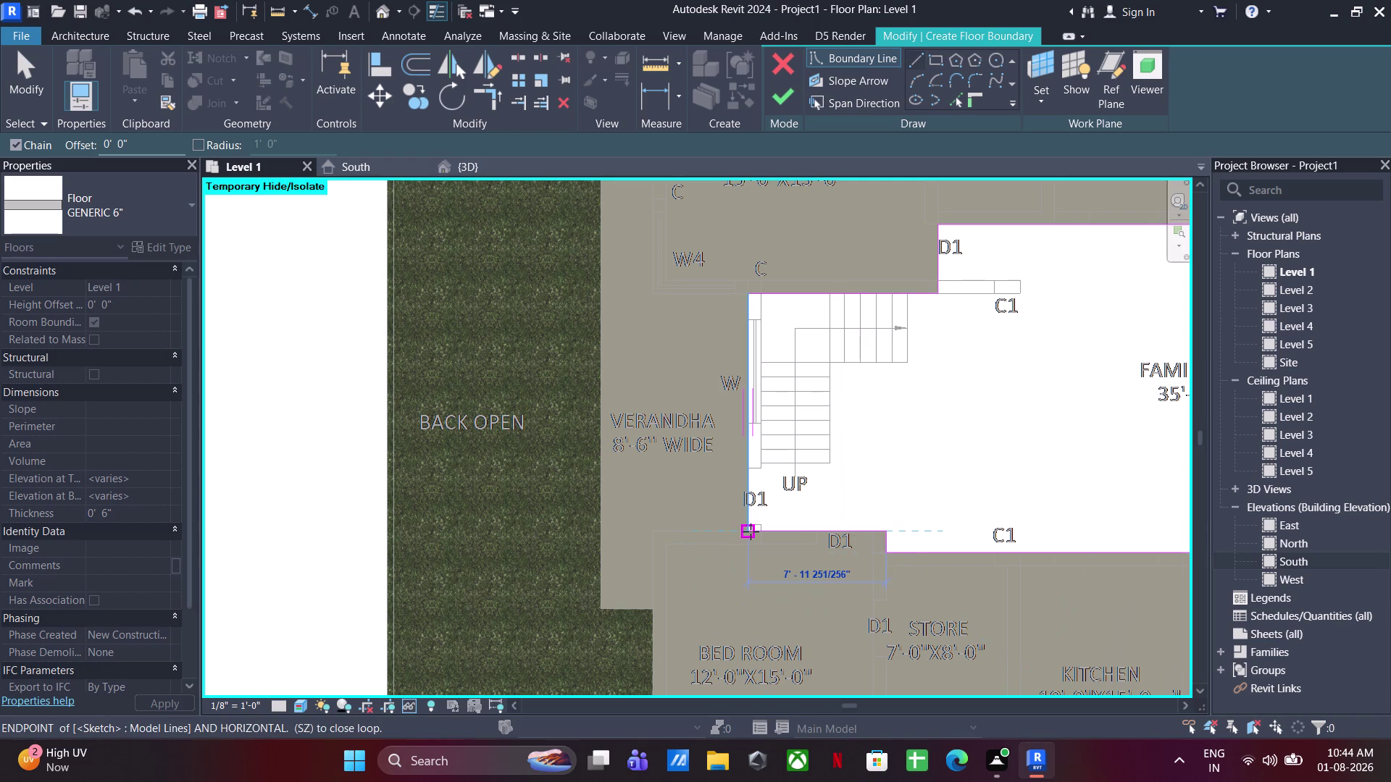
click(750, 532)
click(790, 97)
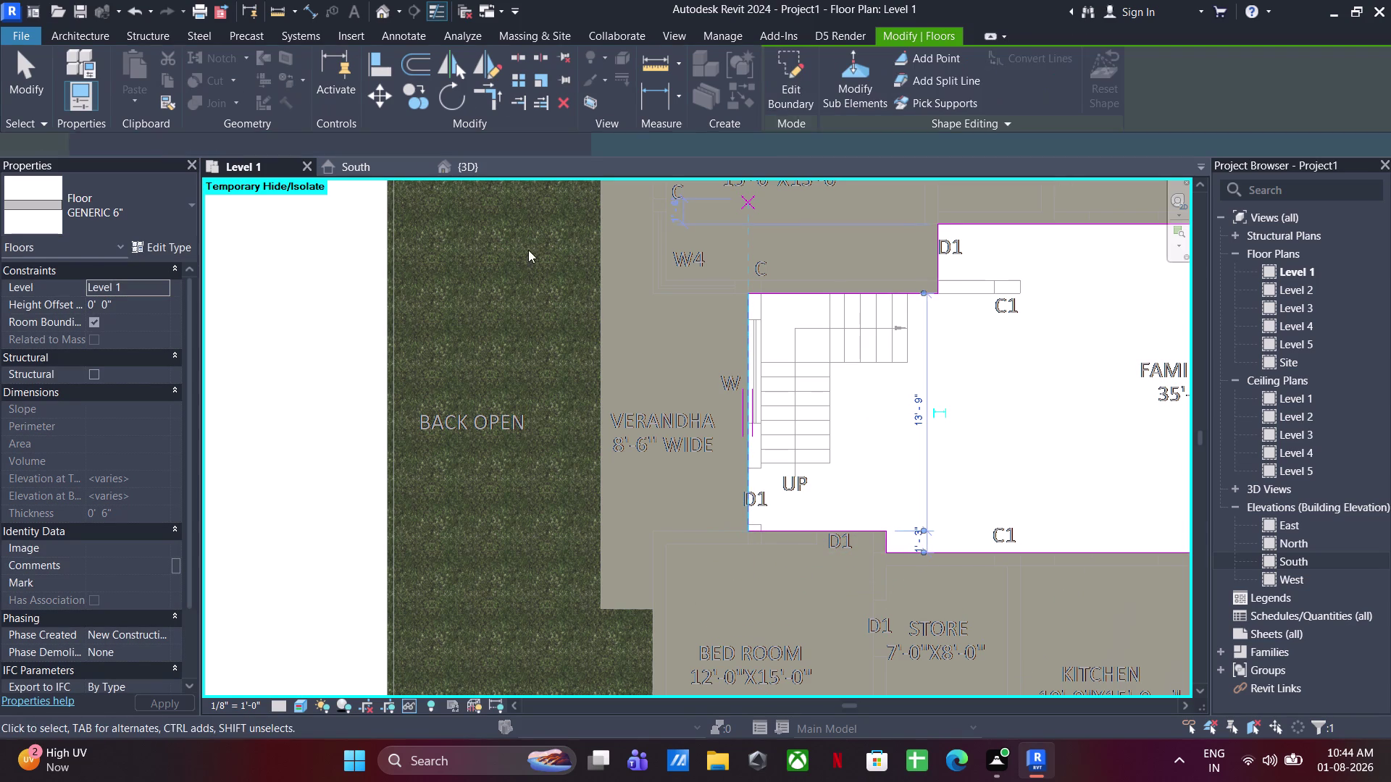
scroll(down, 3)
middle_drag(620, 315, 359, 315)
click(1030, 355)
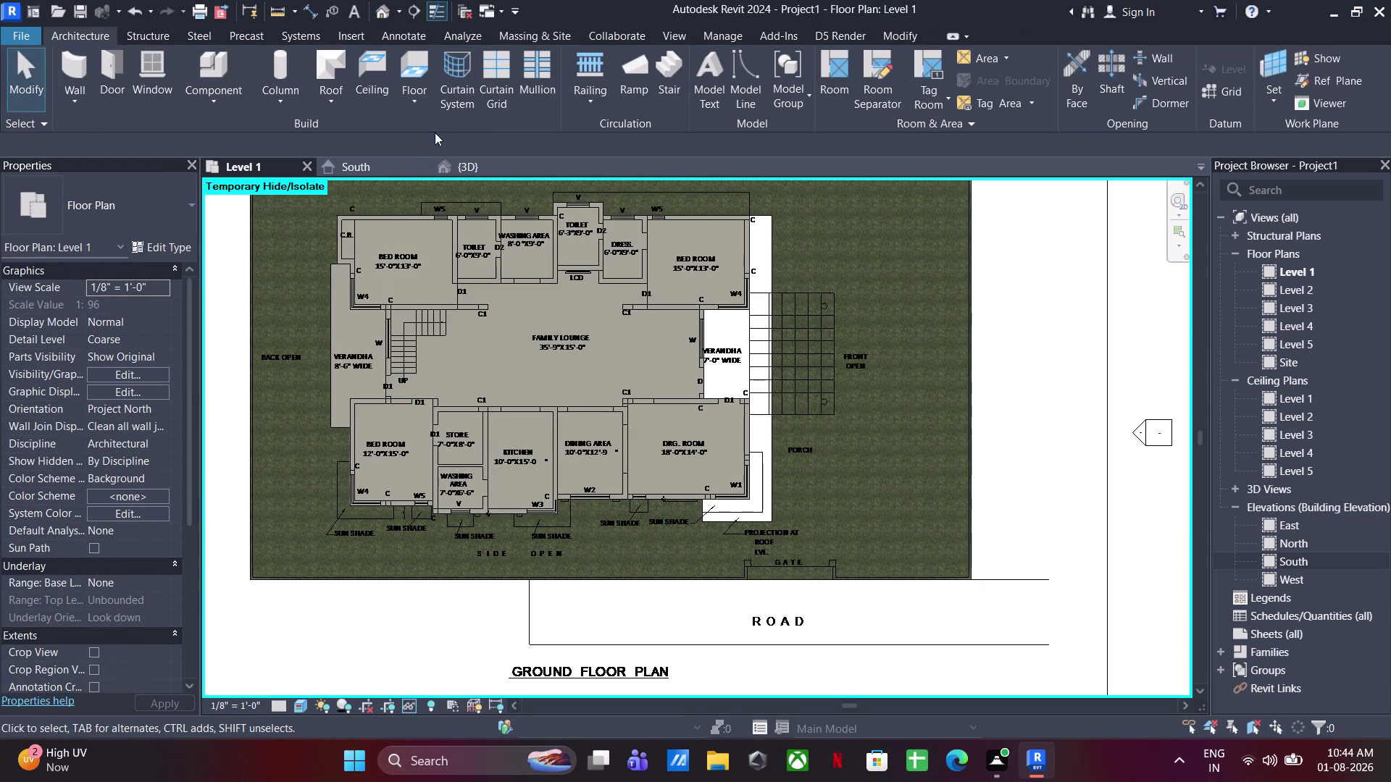
Sketch boundary lines from the verandah's top end down the front edge to the roof projection.
click(403, 64)
click(922, 58)
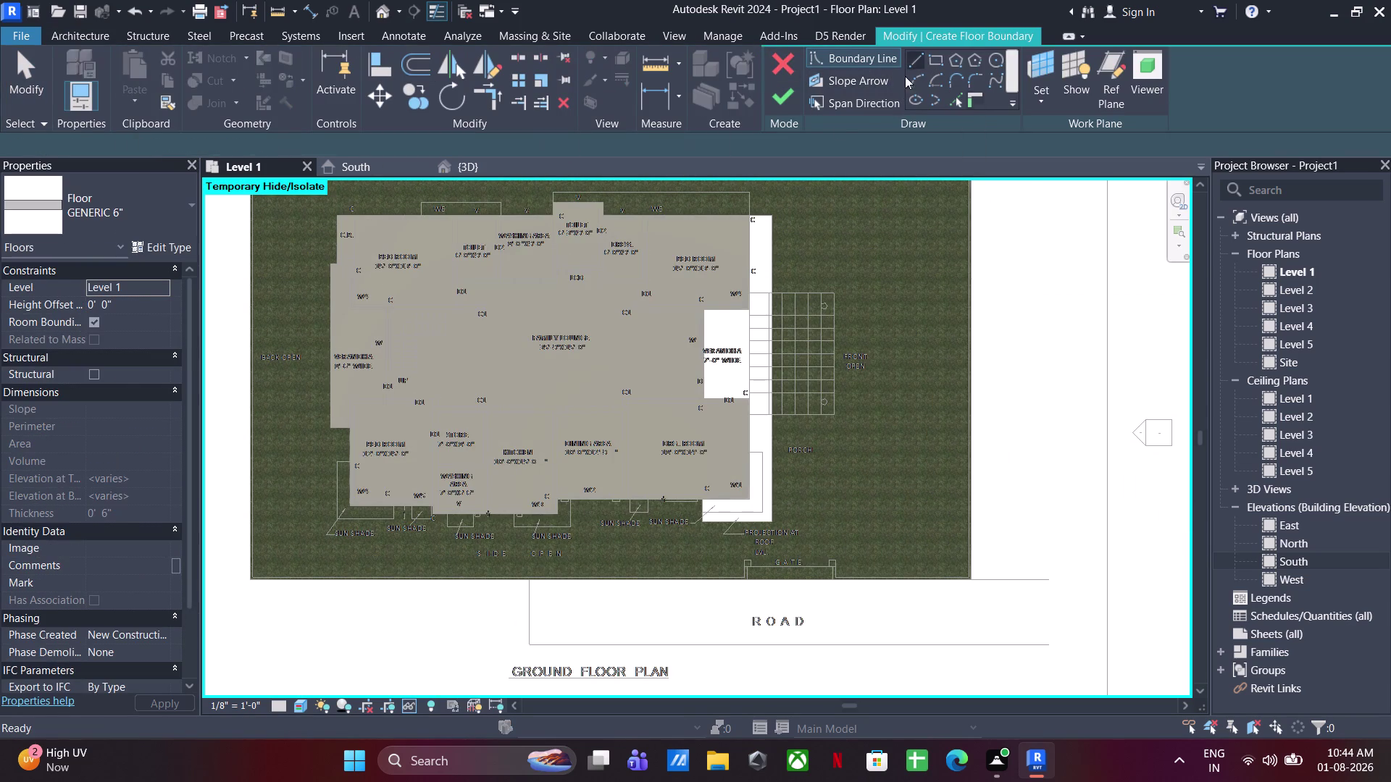
scroll(up, 3)
click(708, 238)
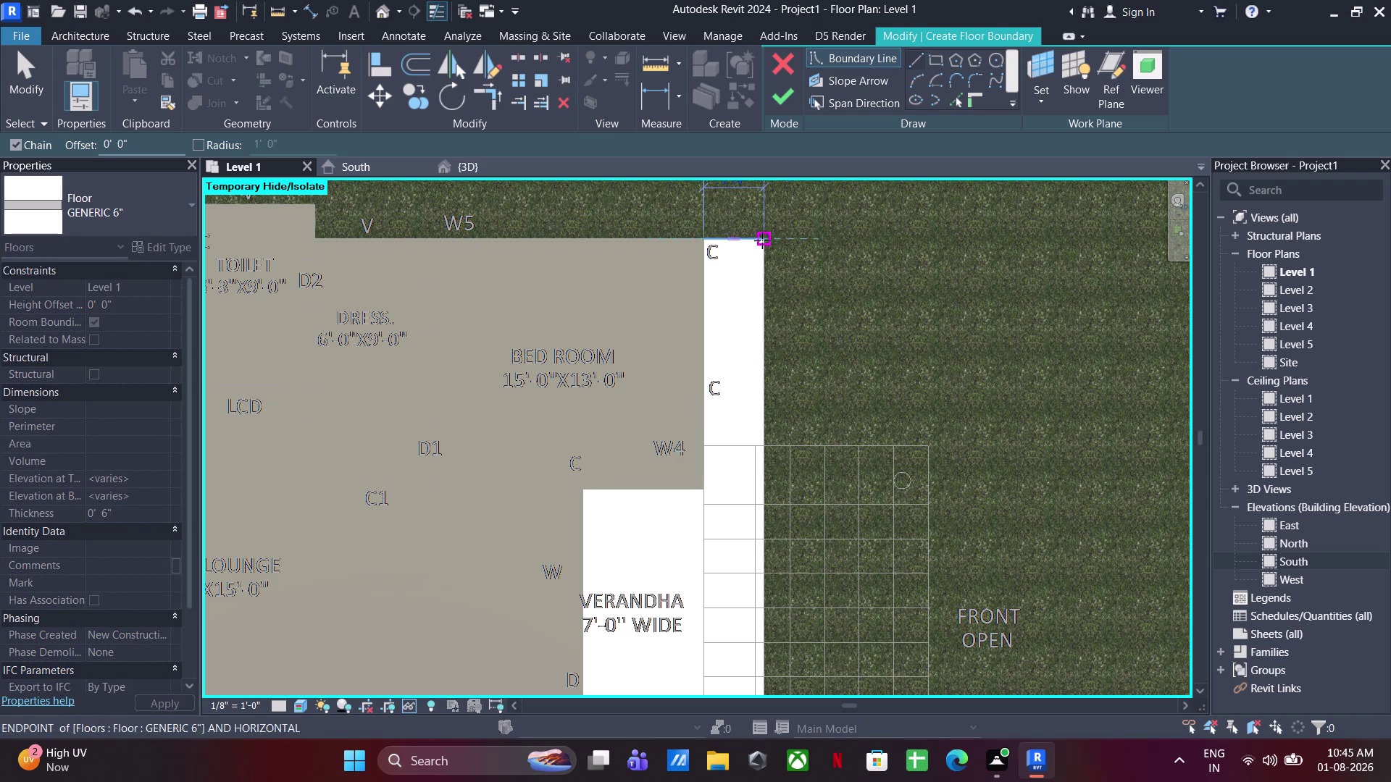
click(761, 240)
scroll(down, 3)
middle_drag(741, 564, 739, 182)
click(755, 547)
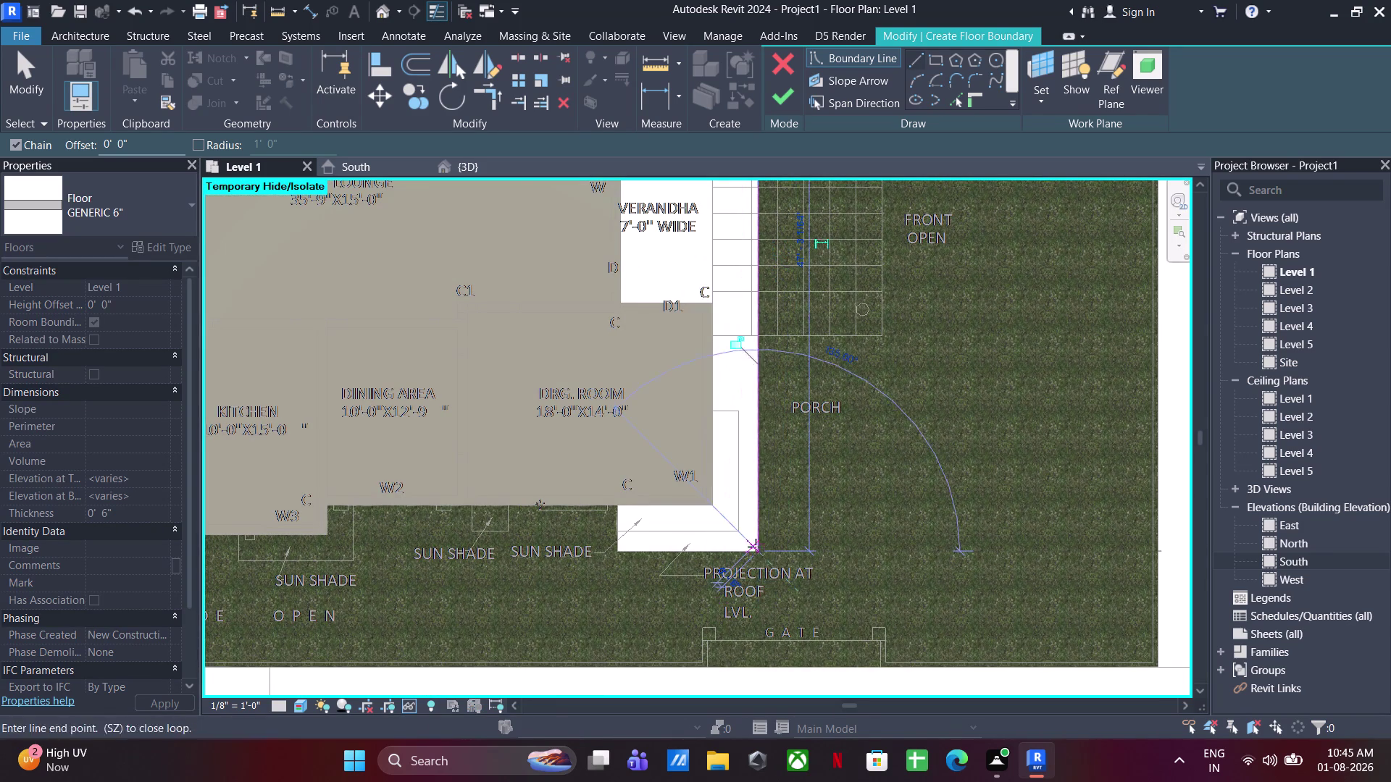
click(619, 555)
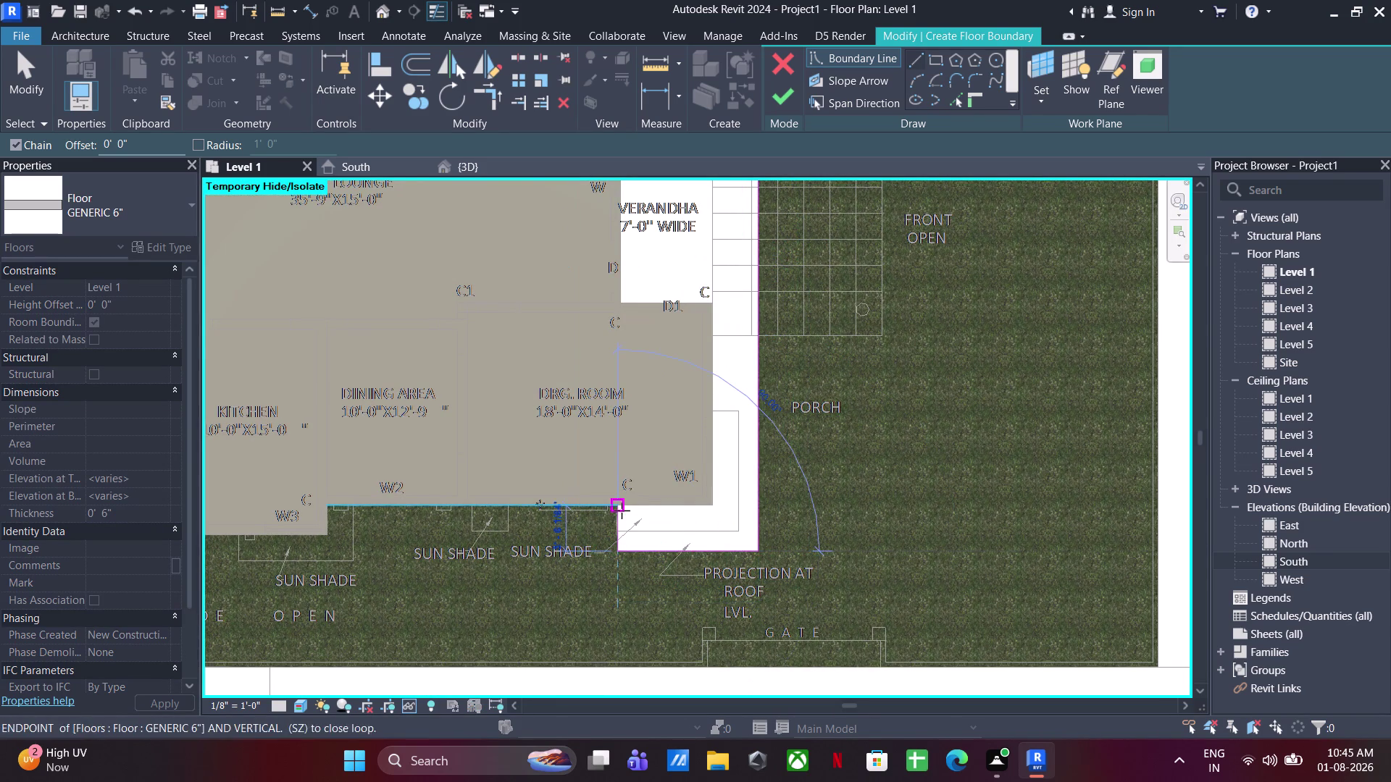
Trace the boundary along the drawing room and verandah inner edges, close it and finish.
click(621, 511)
click(707, 505)
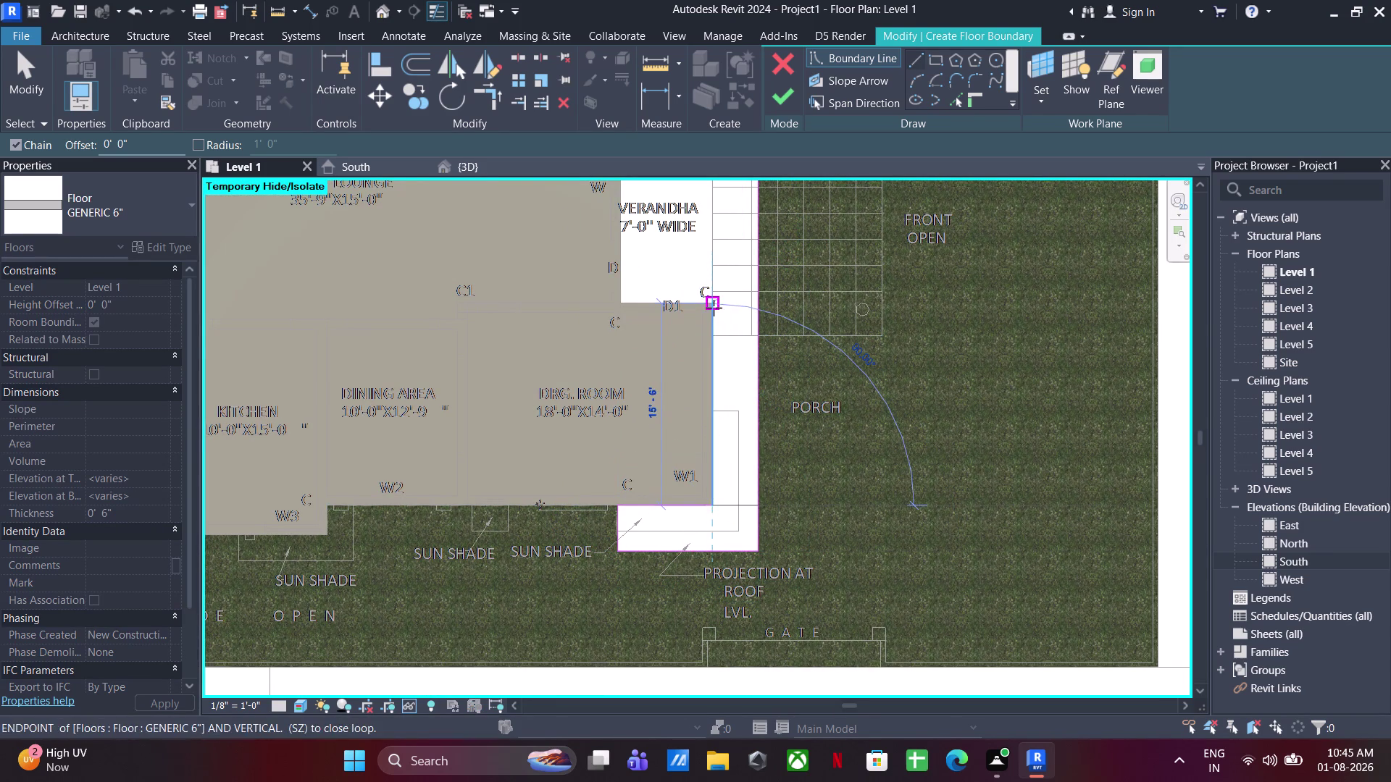
click(713, 308)
click(619, 303)
middle_drag(636, 255, 631, 557)
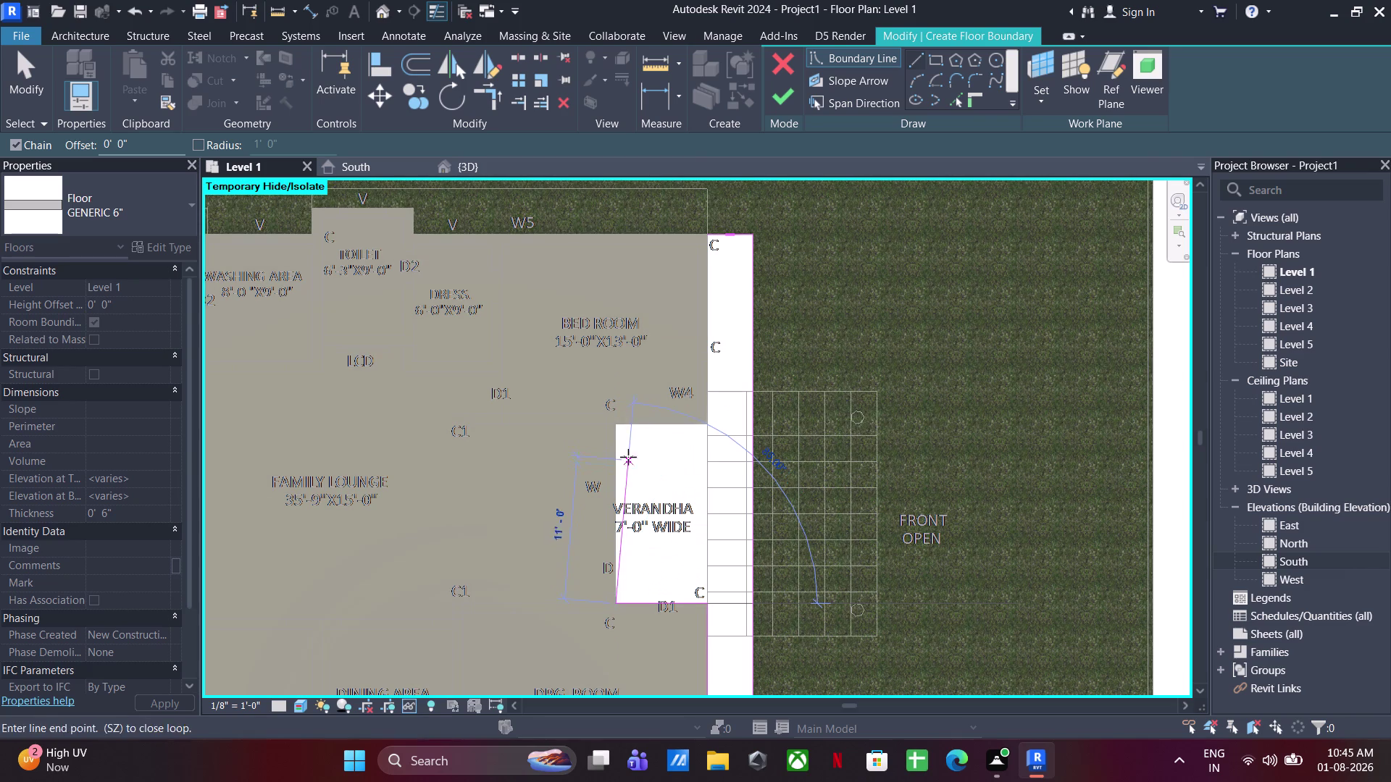
click(620, 424)
click(711, 425)
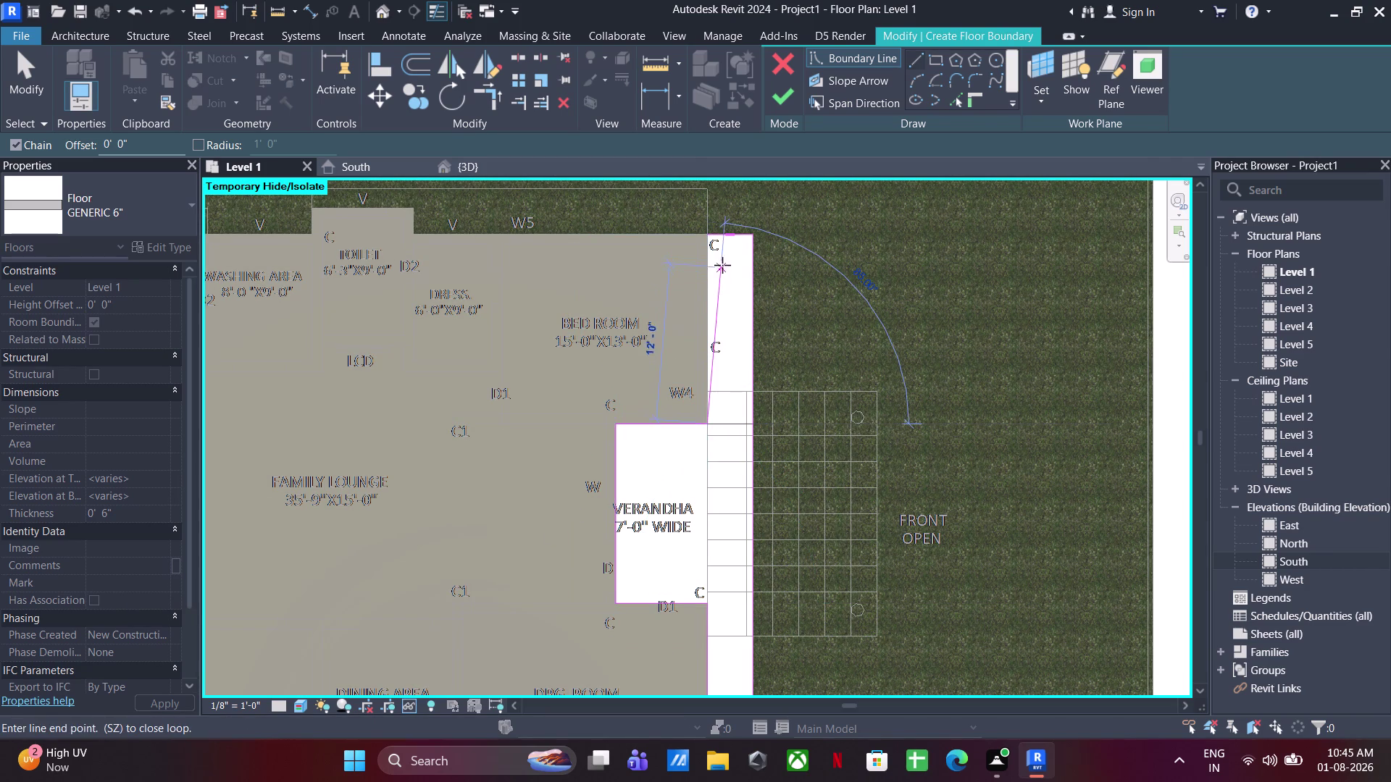
click(715, 239)
click(782, 87)
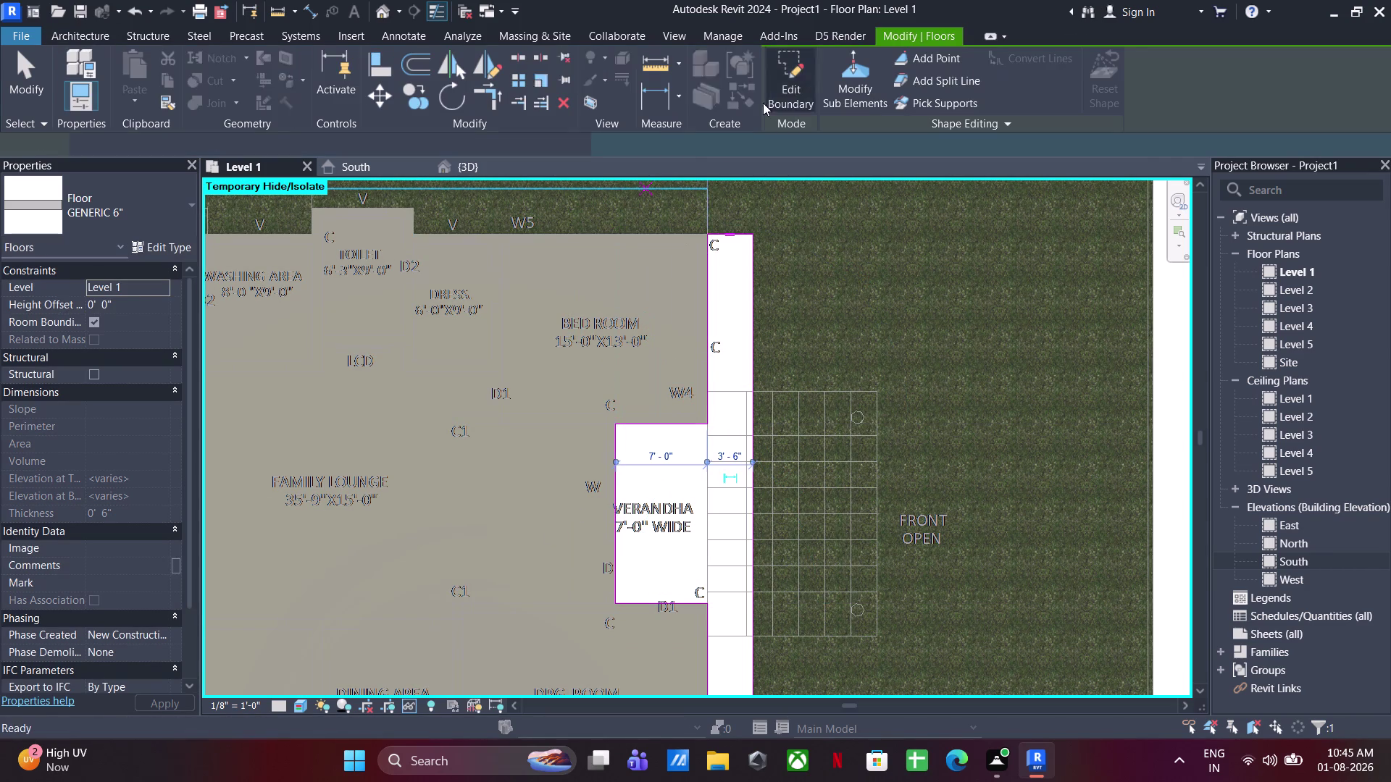
scroll(down, 3)
click(1074, 374)
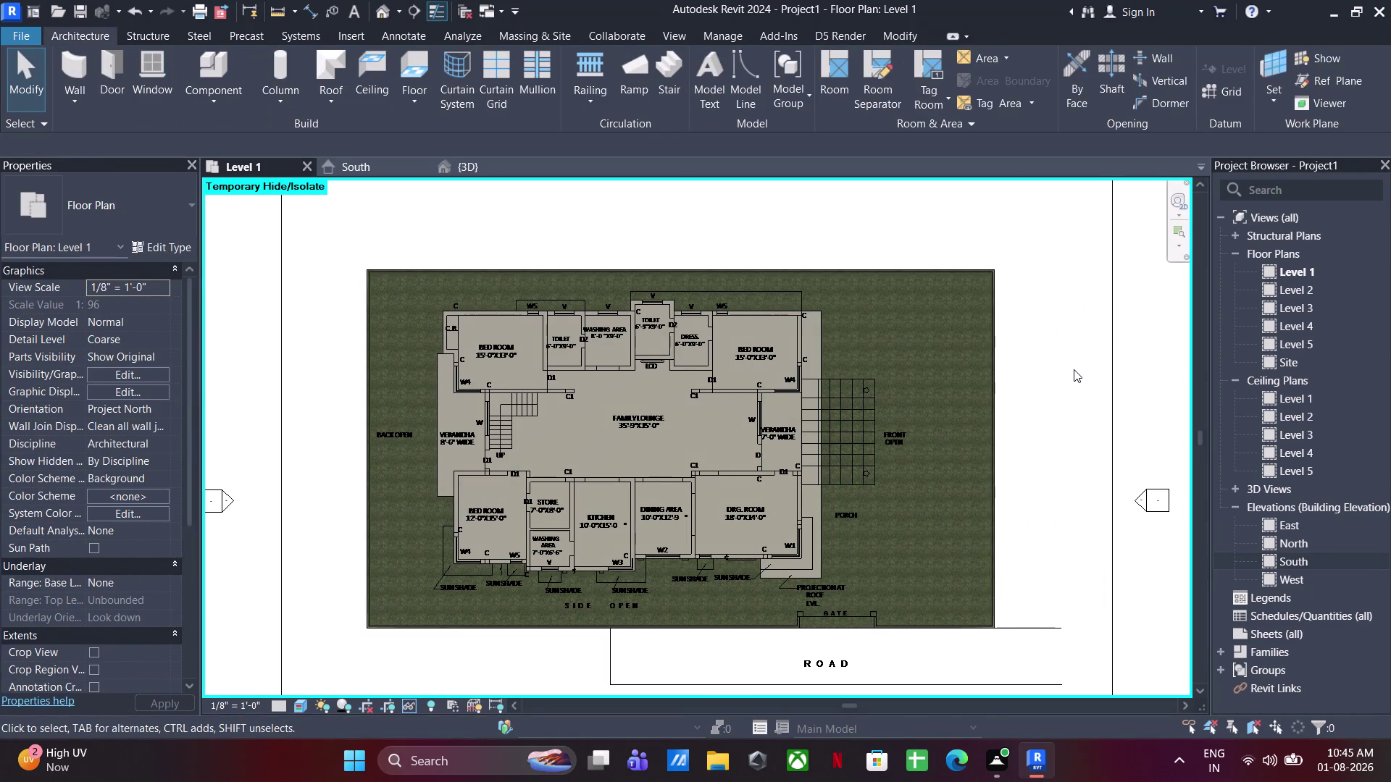
Create a new blank material in the Manage > Materials browser.
text(PT)
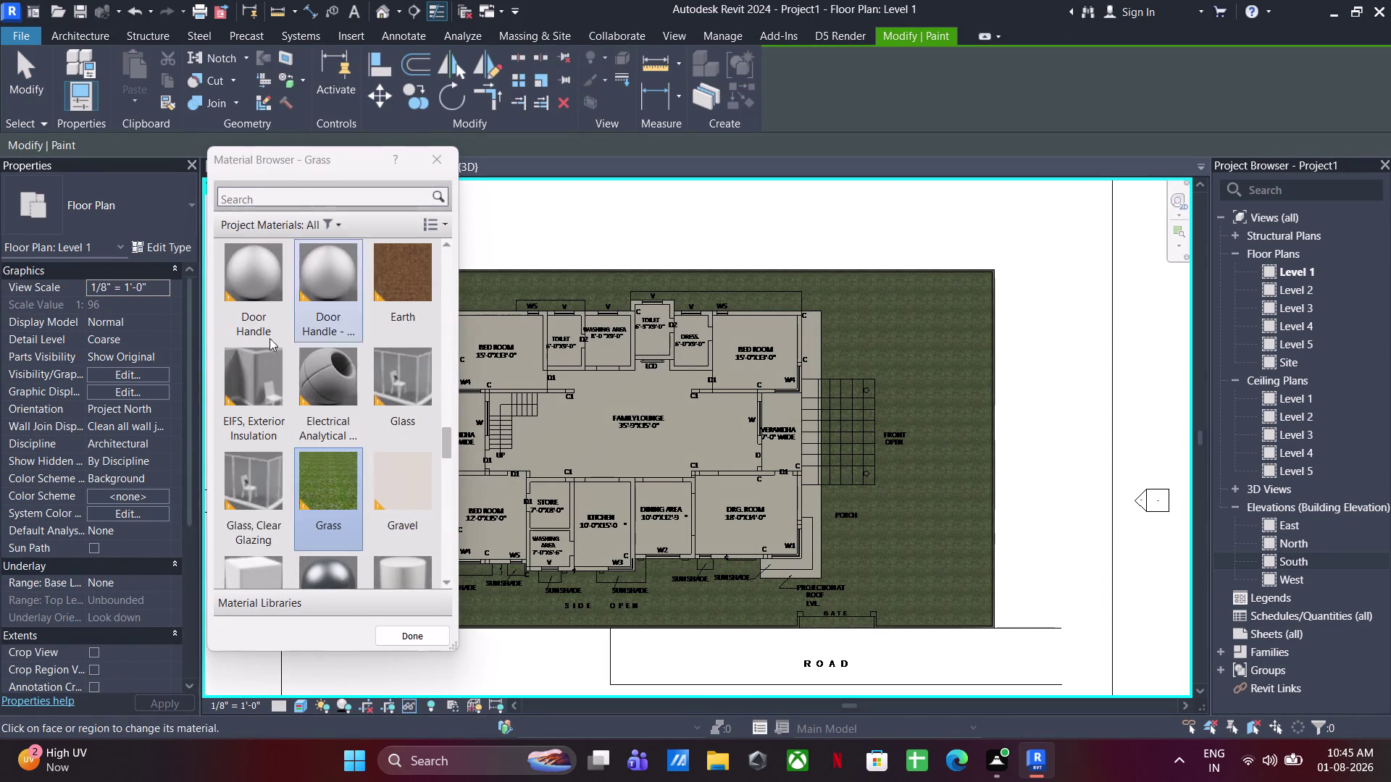
click(442, 158)
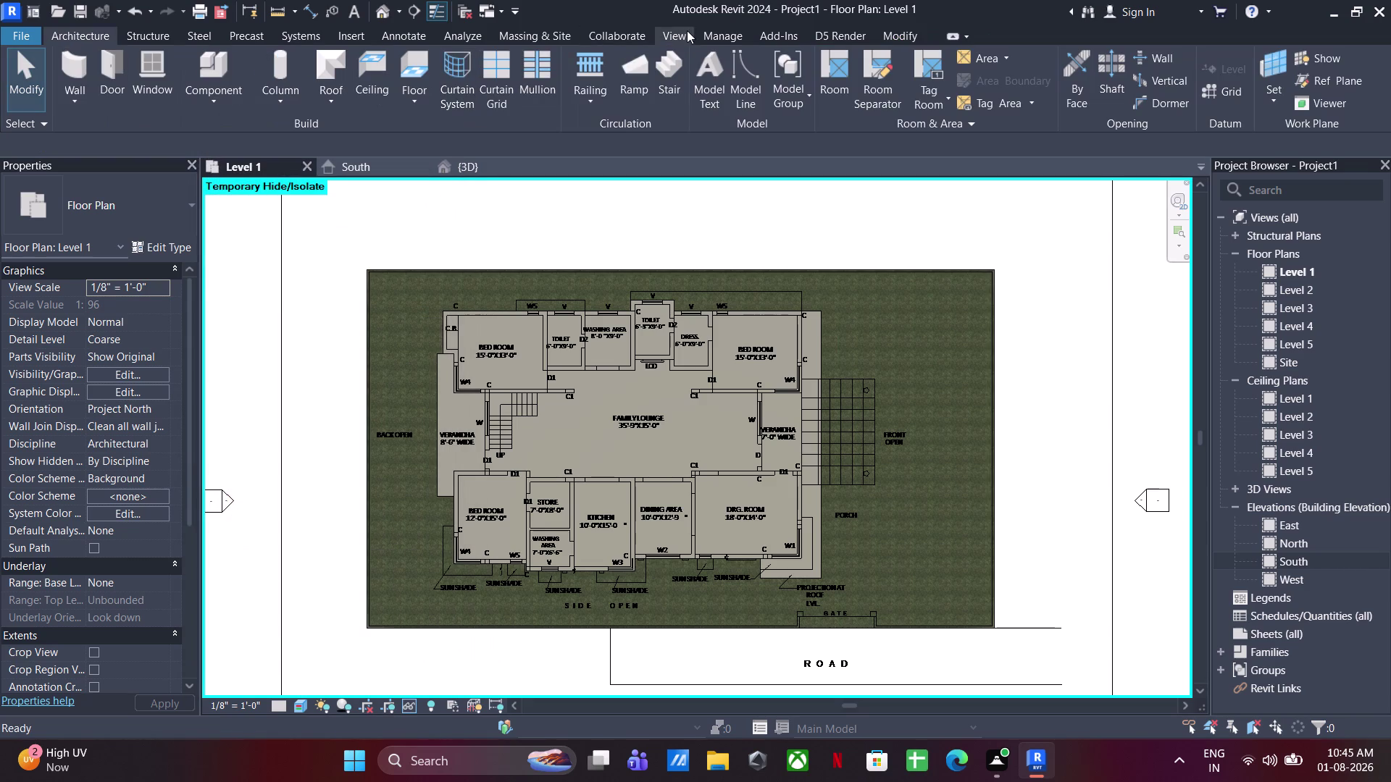
click(739, 27)
click(90, 58)
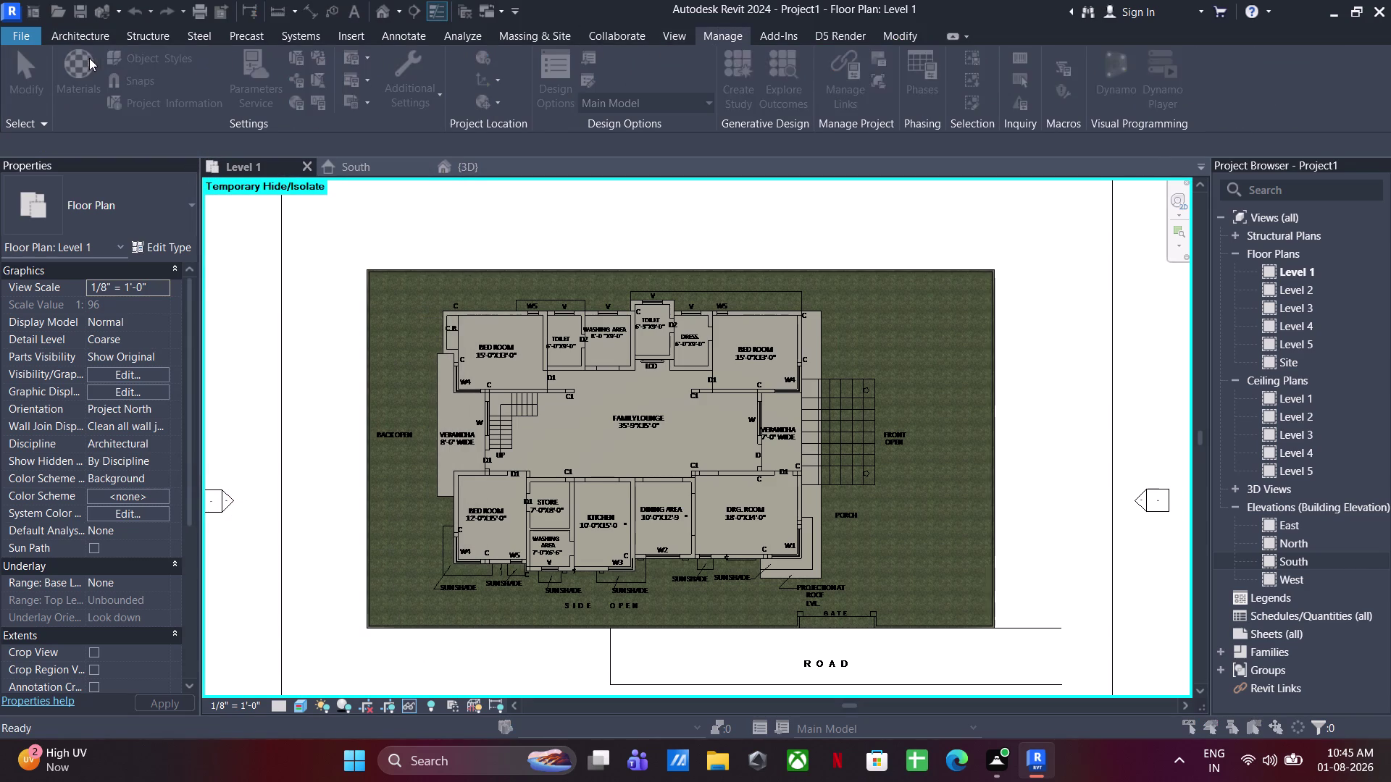
click(727, 518)
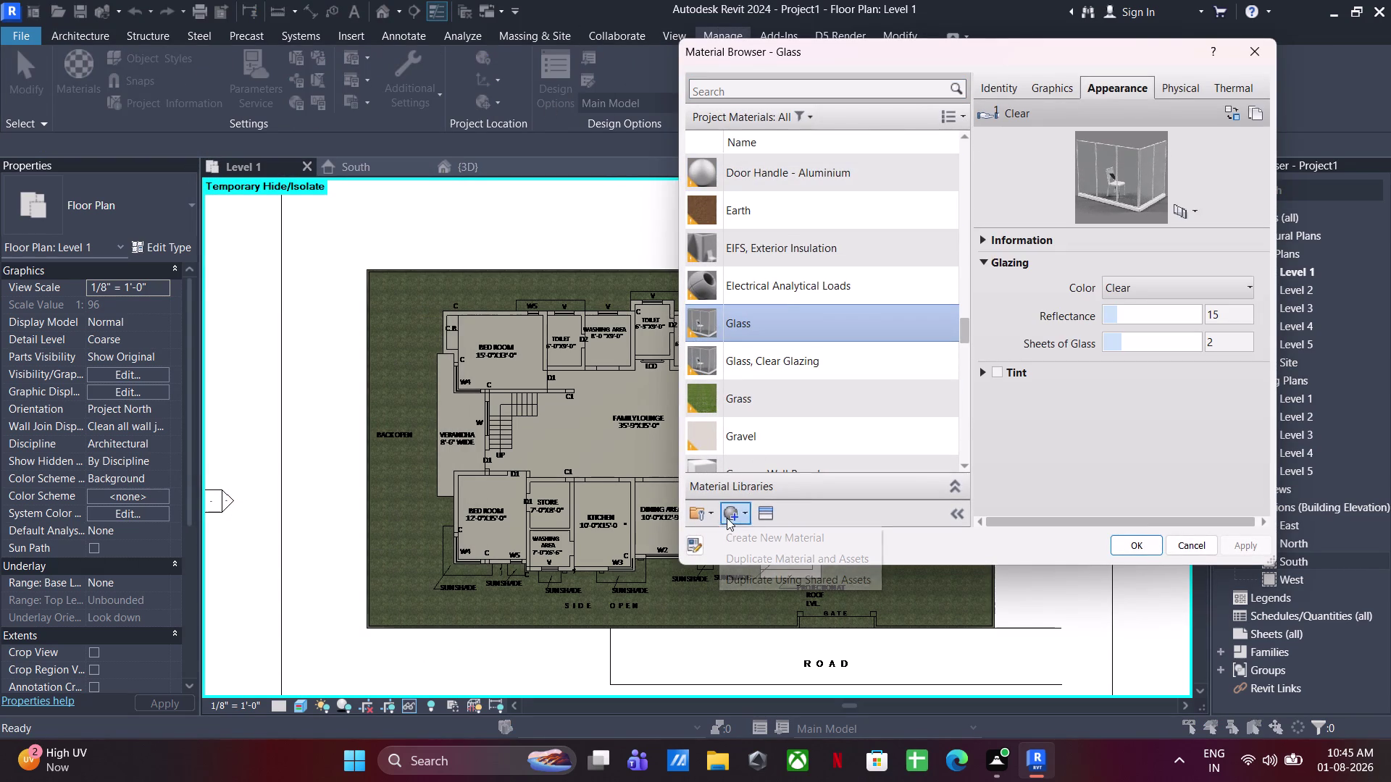
click(760, 523)
click(744, 509)
click(760, 545)
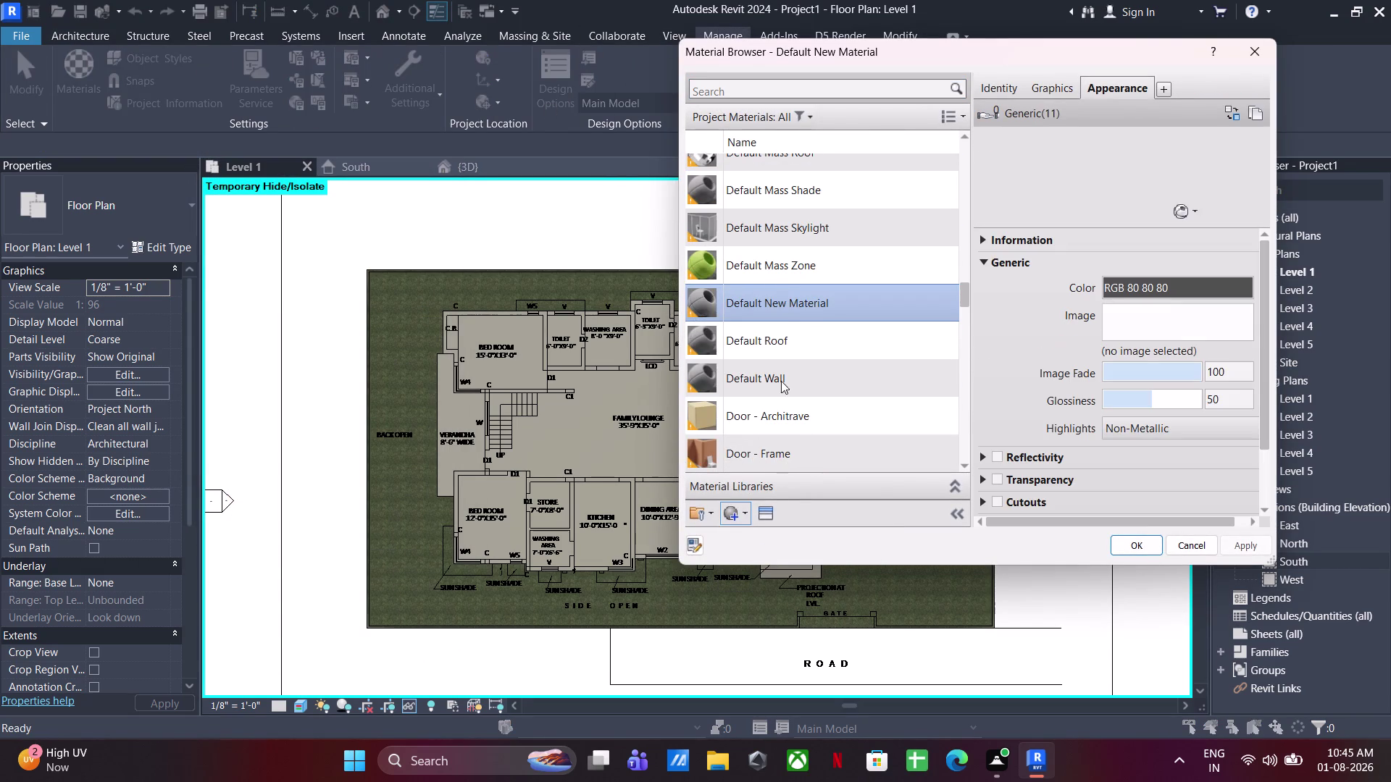
Rename the new material 'FRONT VARANDHA' and open the appearance asset library.
right_click(779, 310)
click(817, 374)
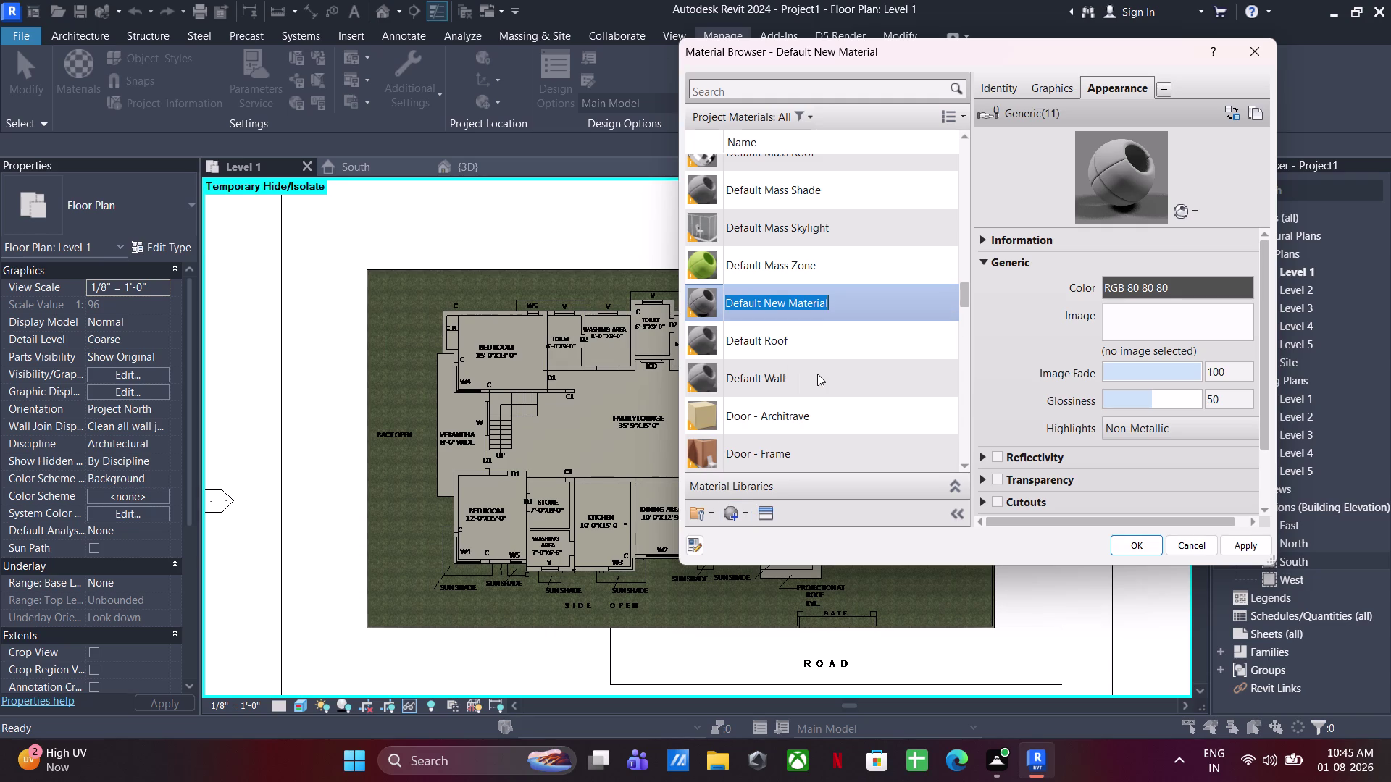
text(TILE)
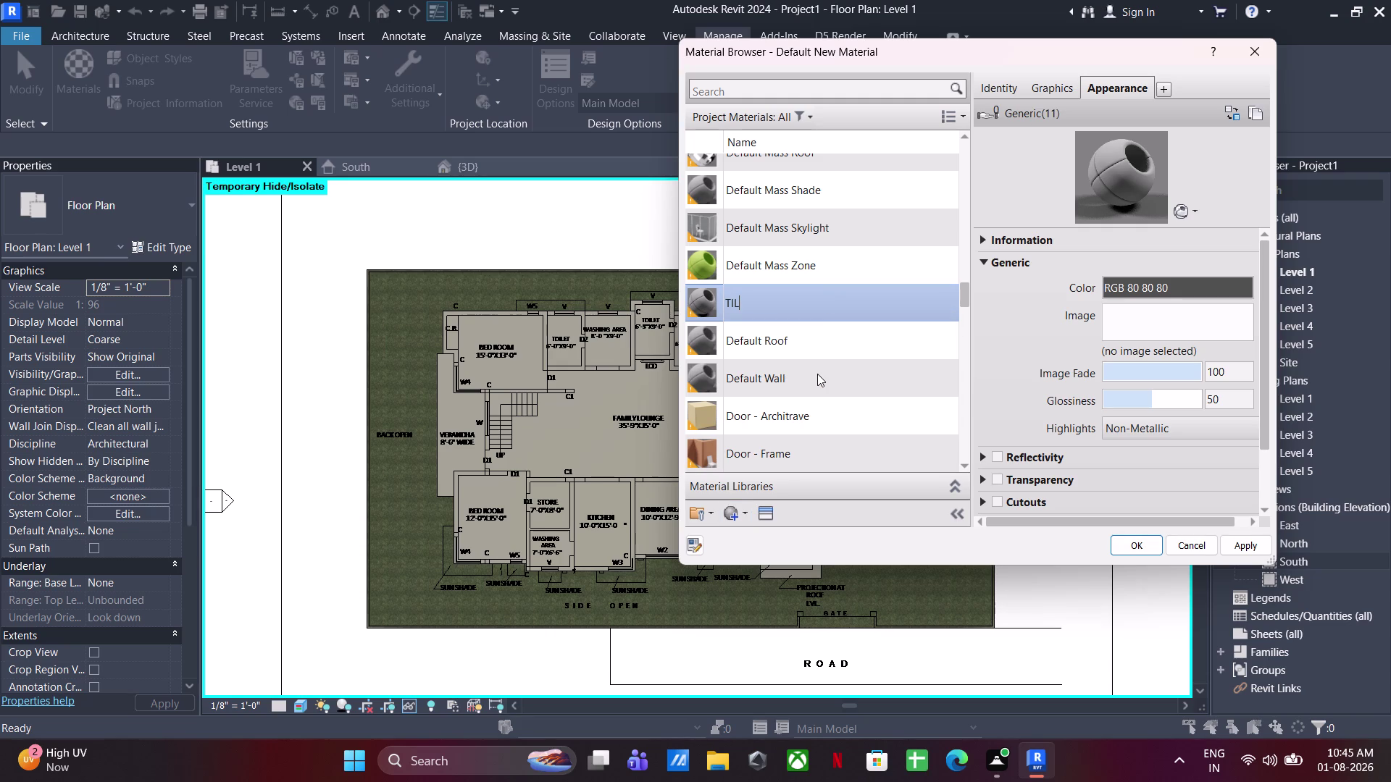
key(space)
key(BackSpace)
key(BackSpace)
key(BackSpace)
text(FRONT)
key(space)
text(VARANDHA)
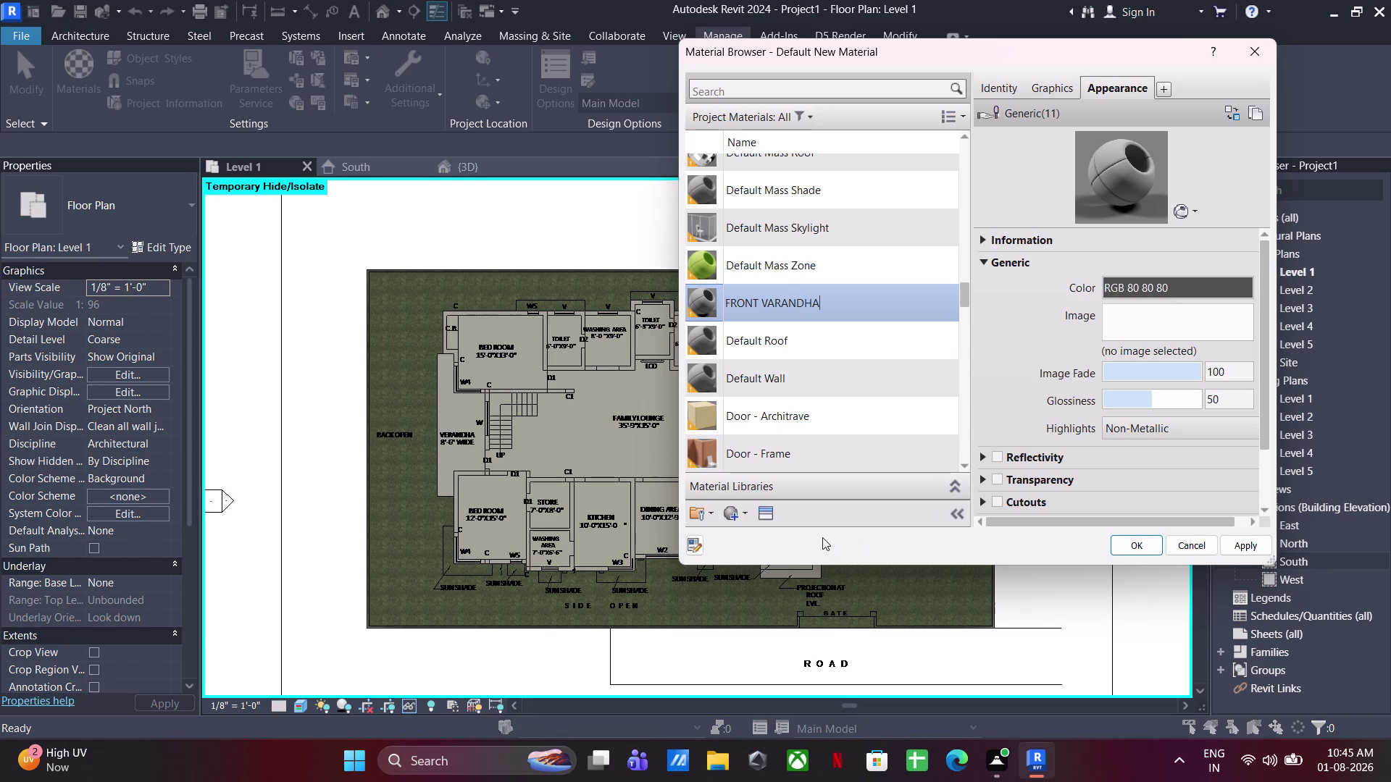
click(759, 513)
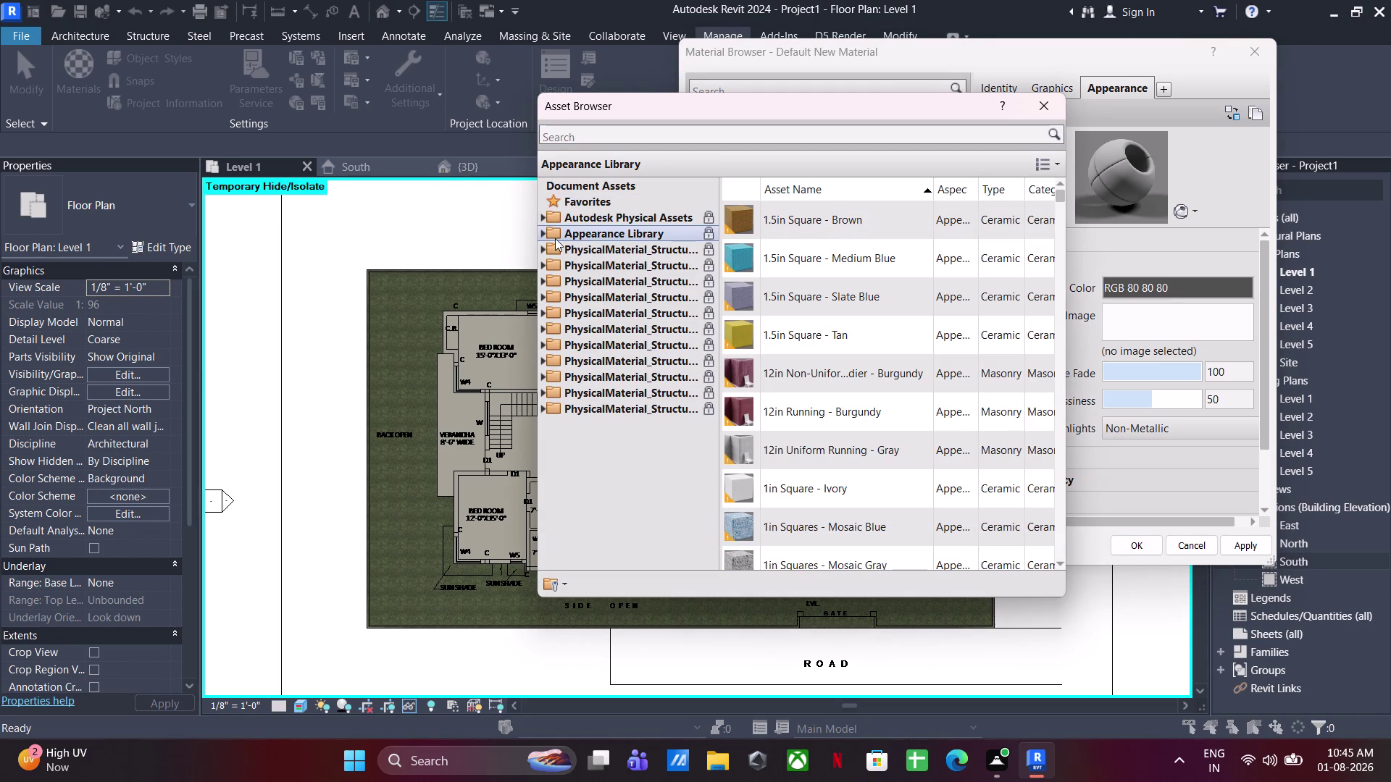
Give FRONT VARANDHA the Stone > Fieldstone - Weathered appearance and close the material dialogs.
click(545, 232)
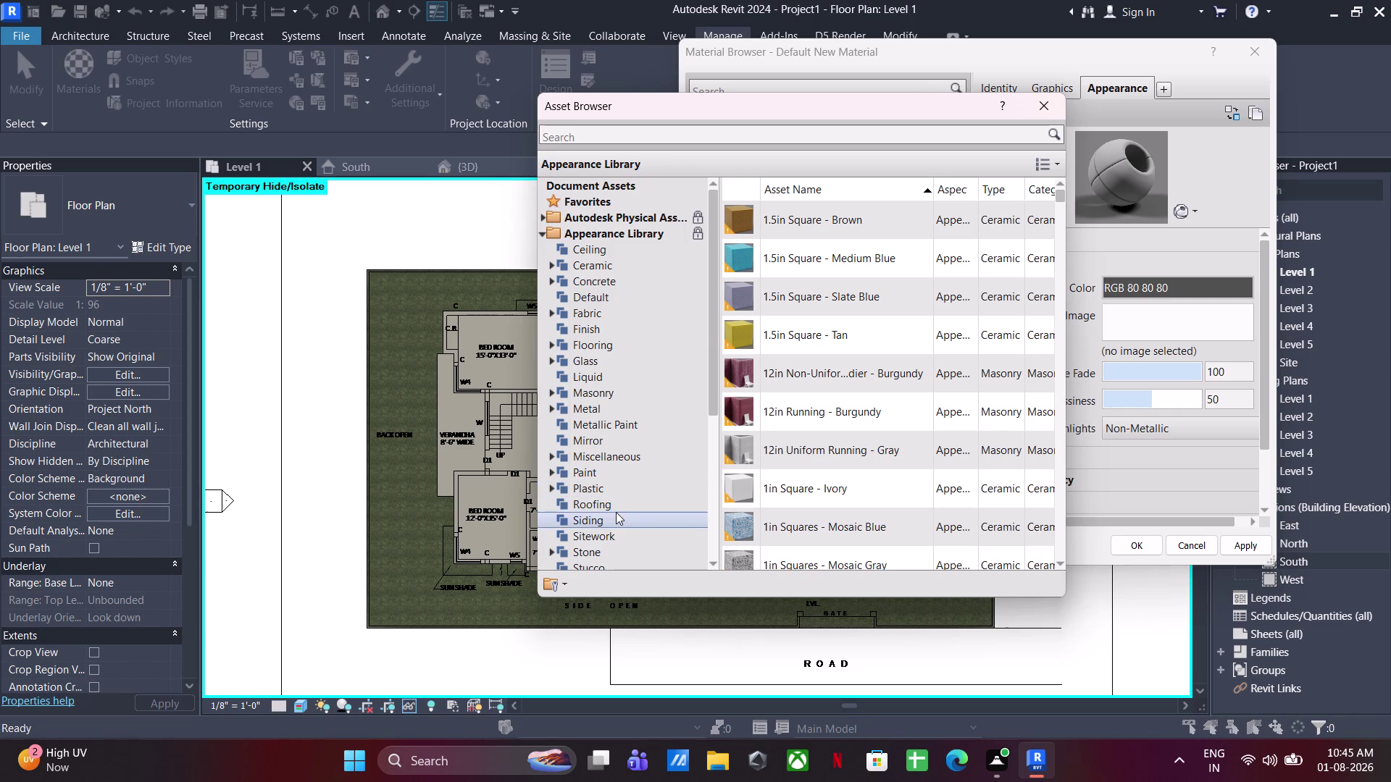
click(616, 512)
scroll(down, 3)
scroll(down, 3)
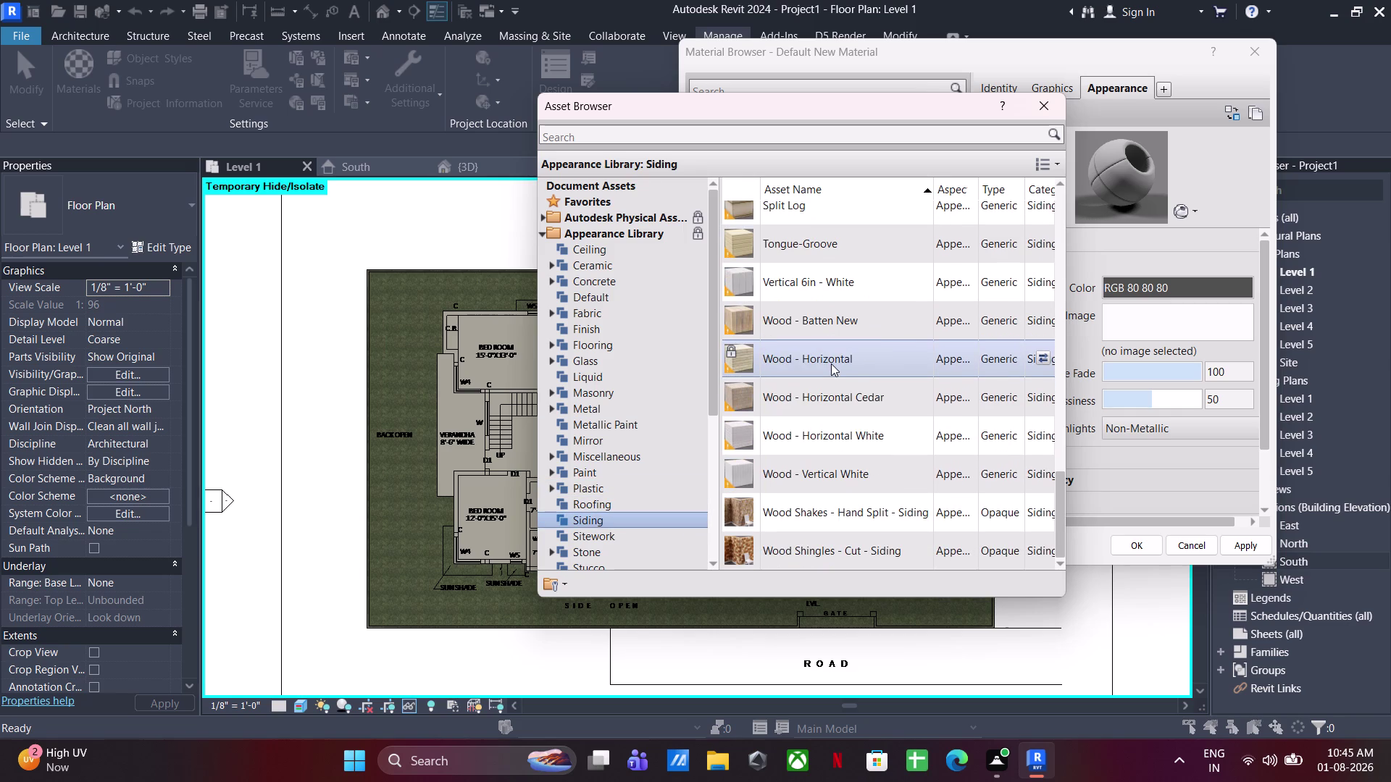
scroll(down, 3)
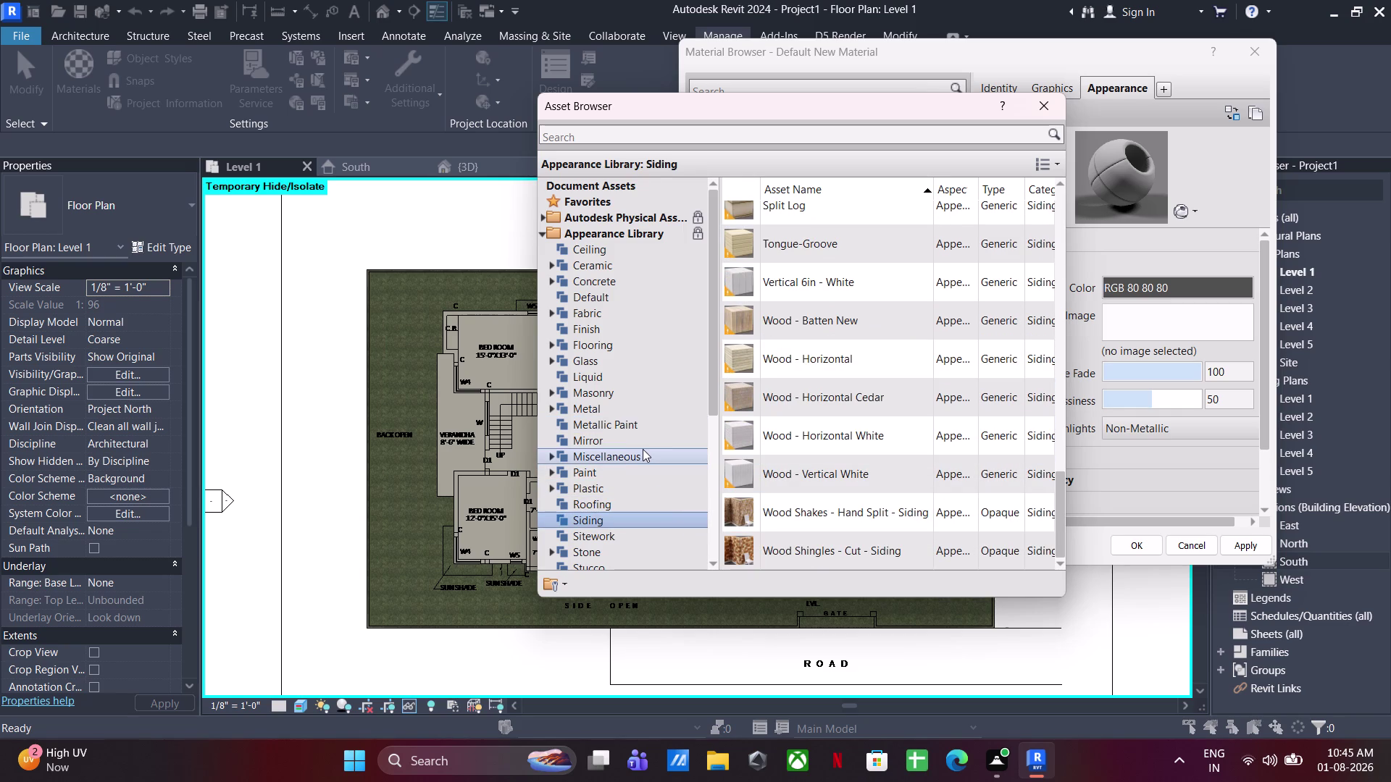
scroll(down, 3)
click(599, 502)
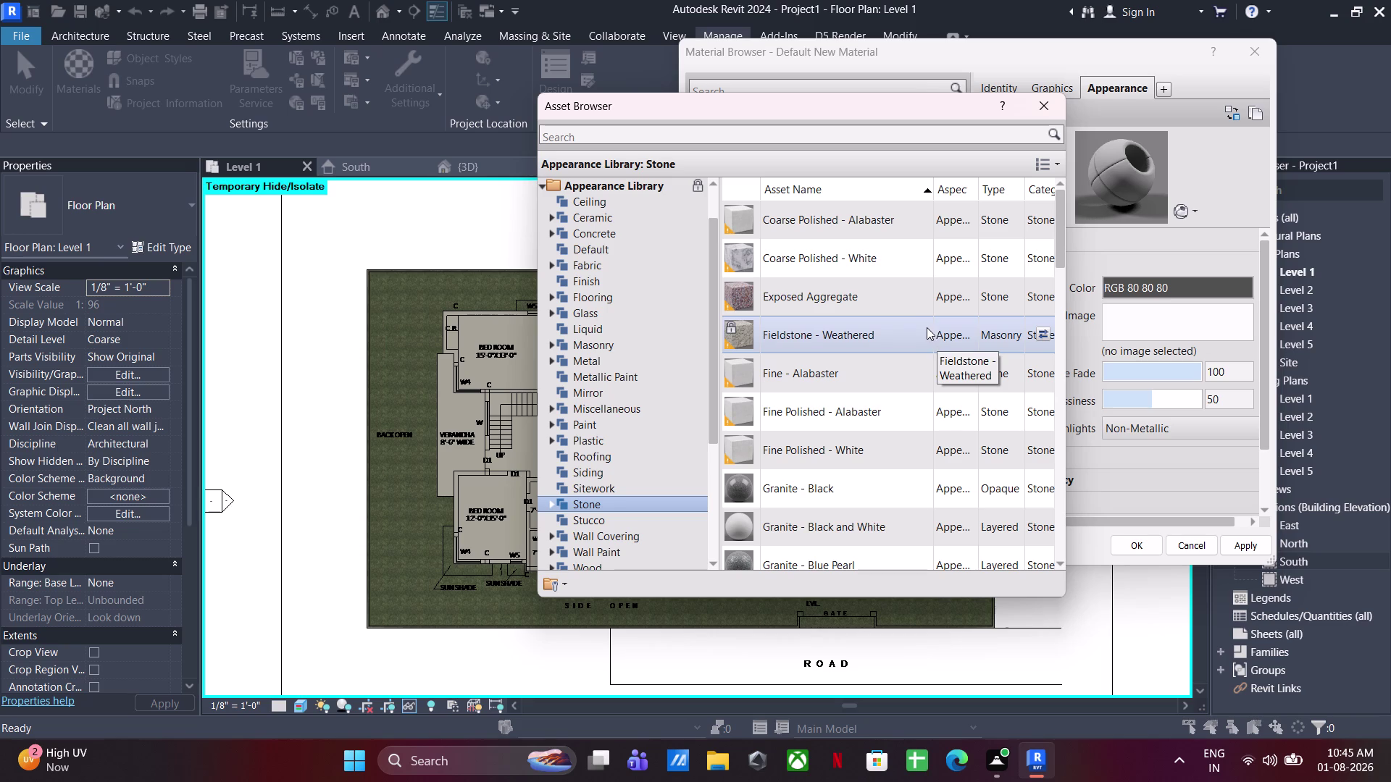
click(1046, 334)
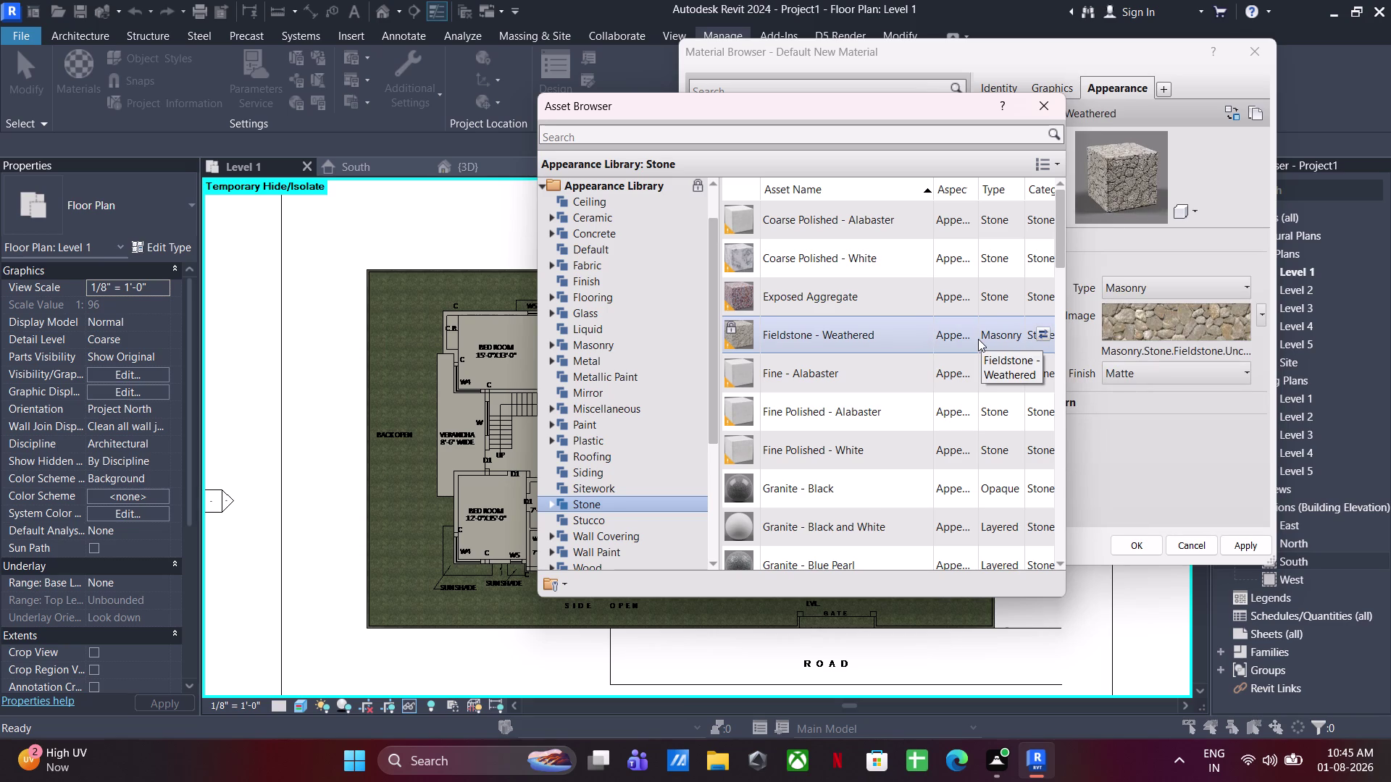
click(1048, 97)
click(1146, 541)
scroll(up, 3)
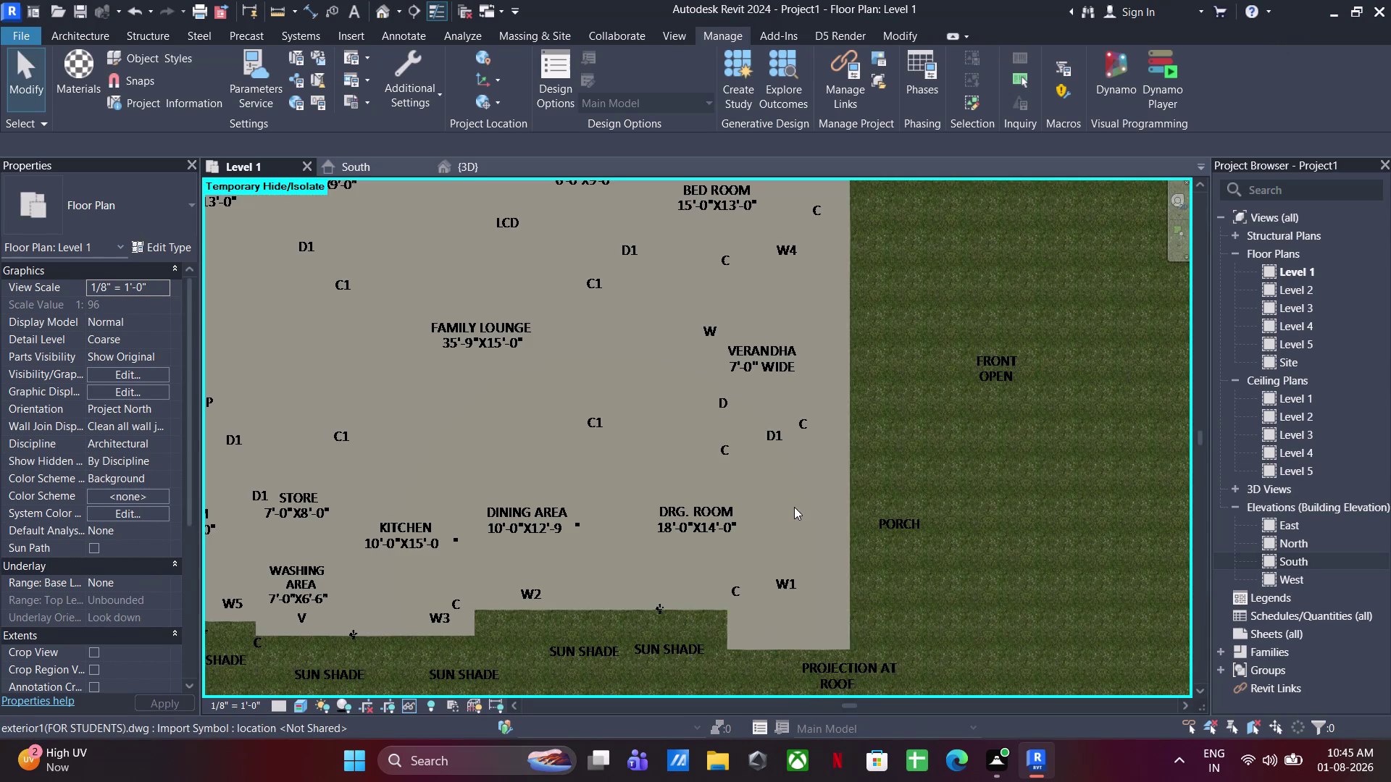
Paint the back verandah floor beside the stair with the FRONT VARANDHA fieldstone material.
text(PT)
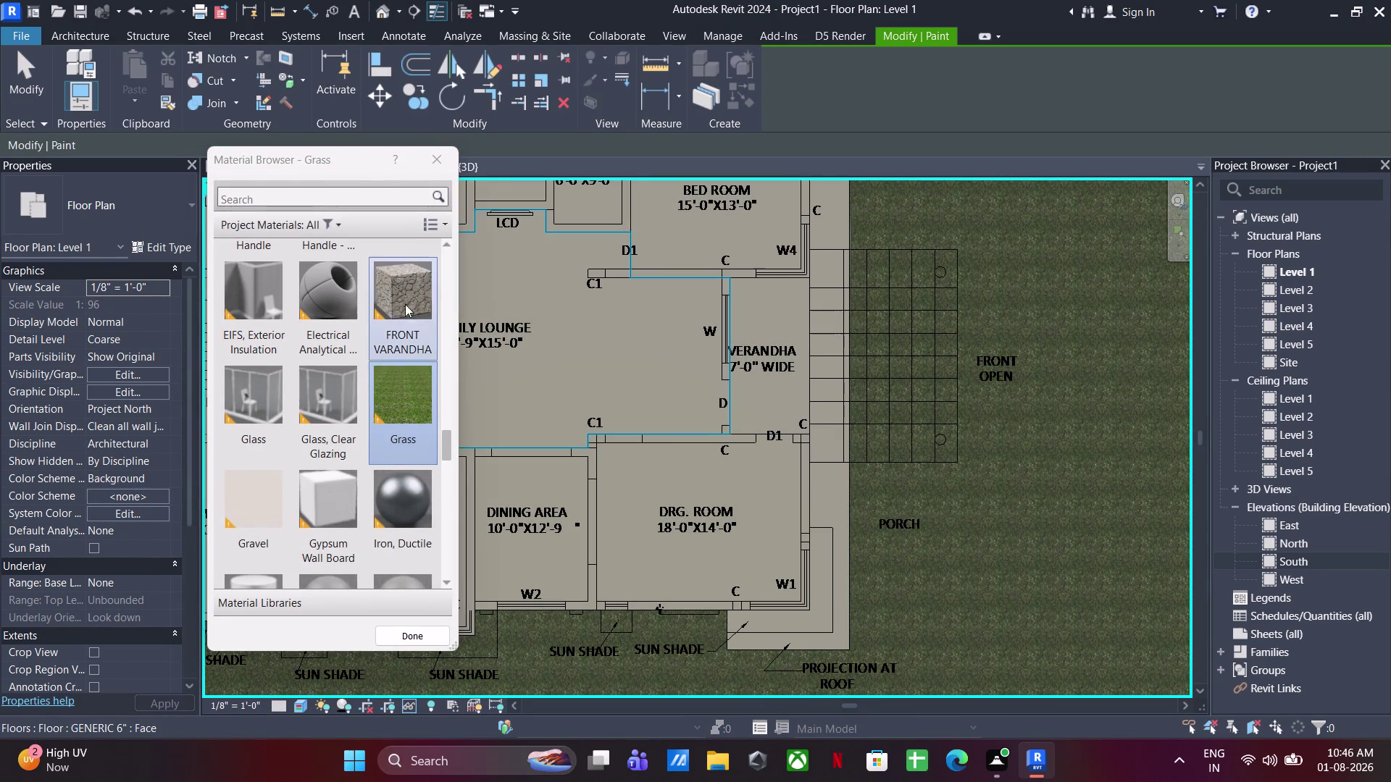
click(395, 308)
click(814, 409)
middle_drag(777, 429, 1383, 457)
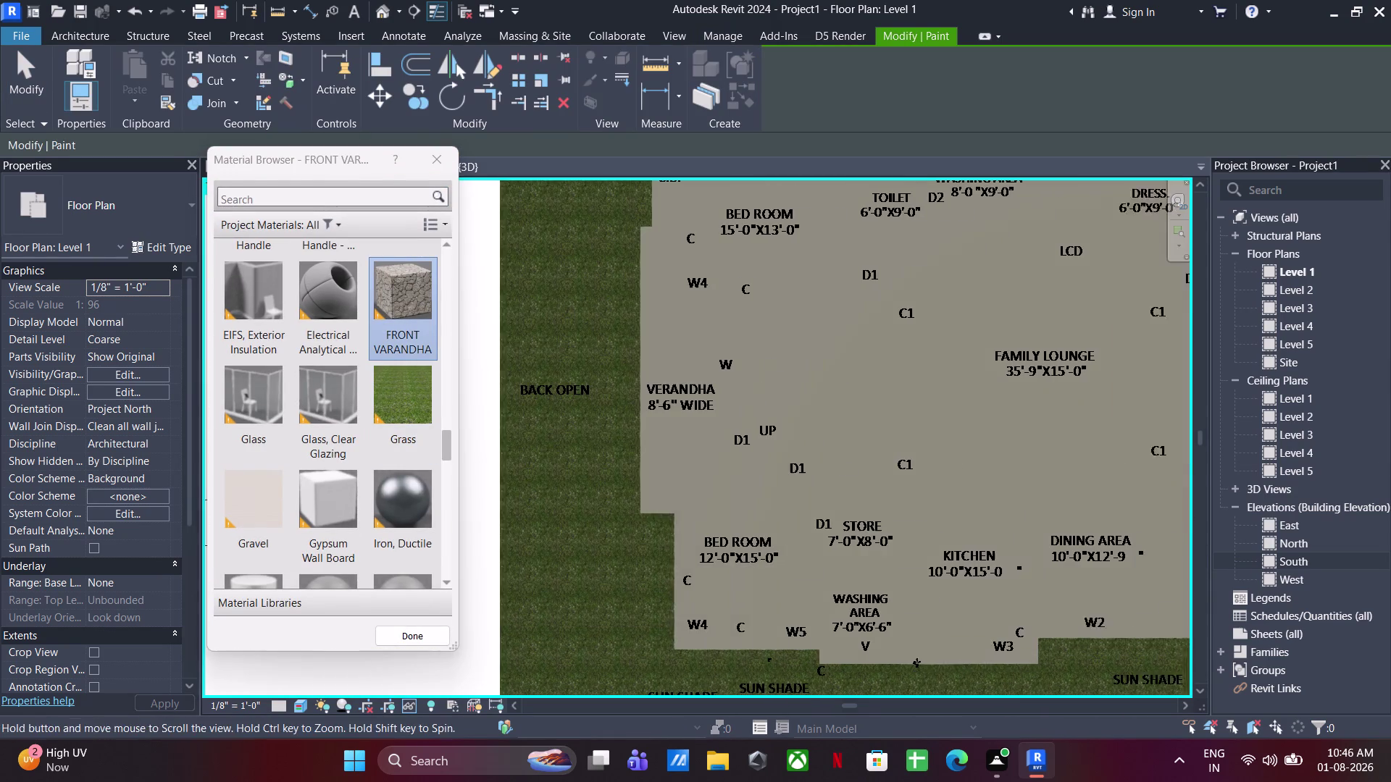
middle_drag(1383, 457, 1390, 457)
click(730, 404)
middle_drag(788, 440, 628, 478)
key(Escape)
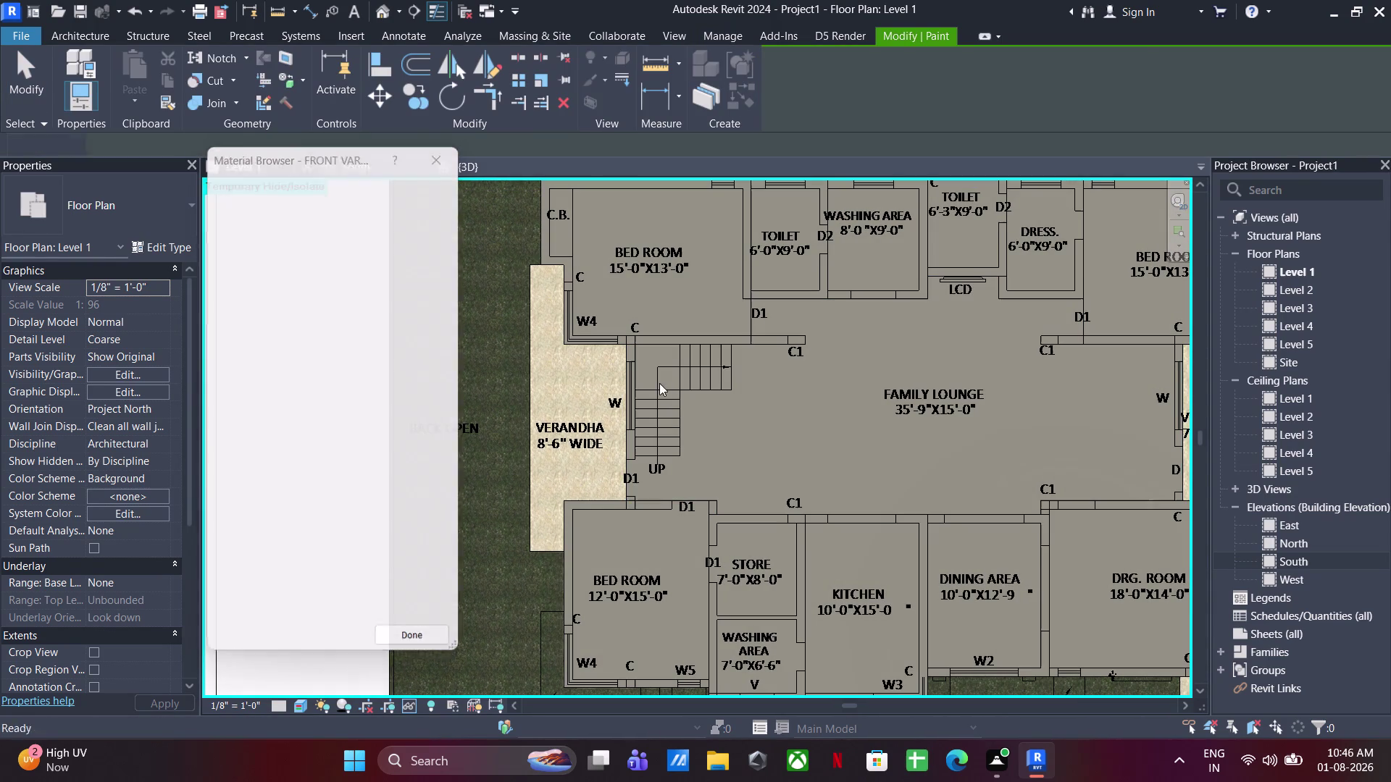
key(Escape)
key(Escape)
key(Escape)
key(Escape)
Restart Paint, then briefly open and dismiss the project materials list.
text(PT)
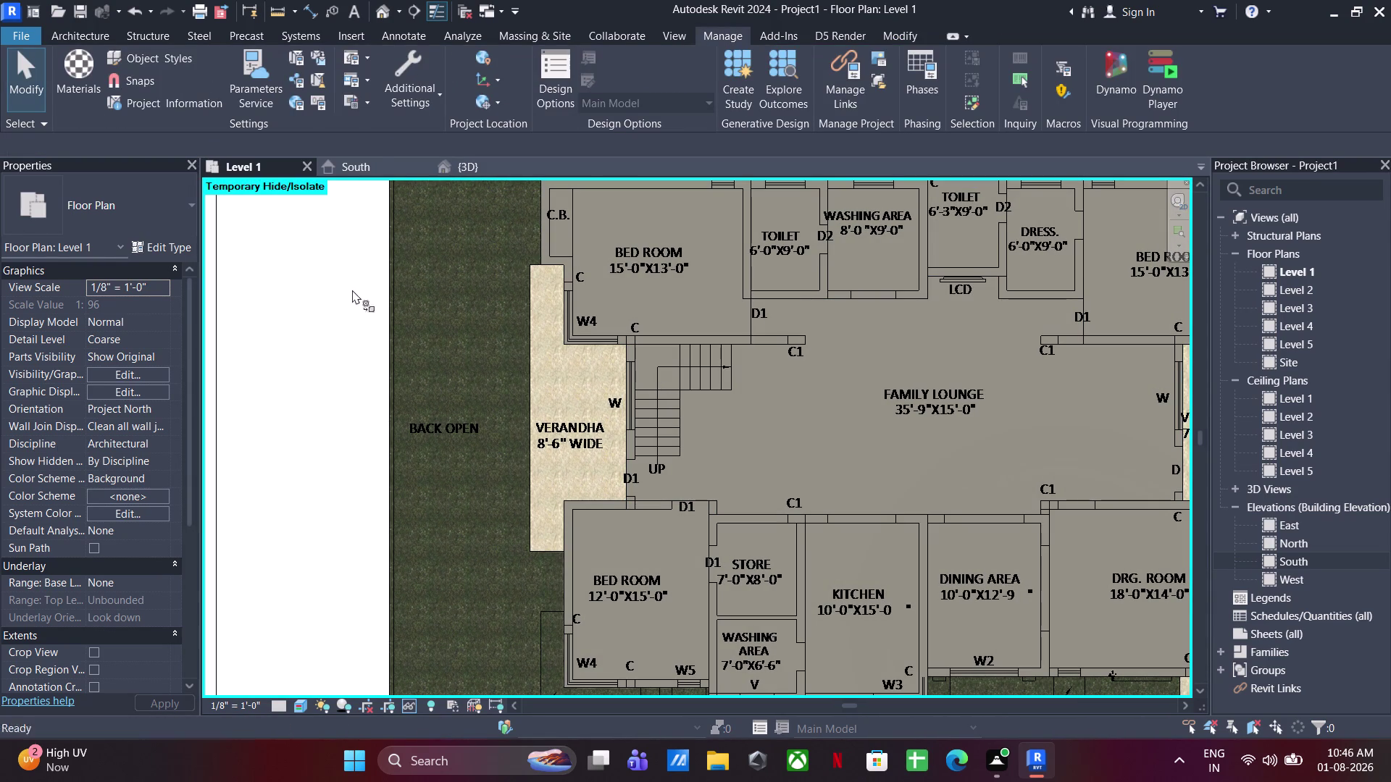
click(435, 163)
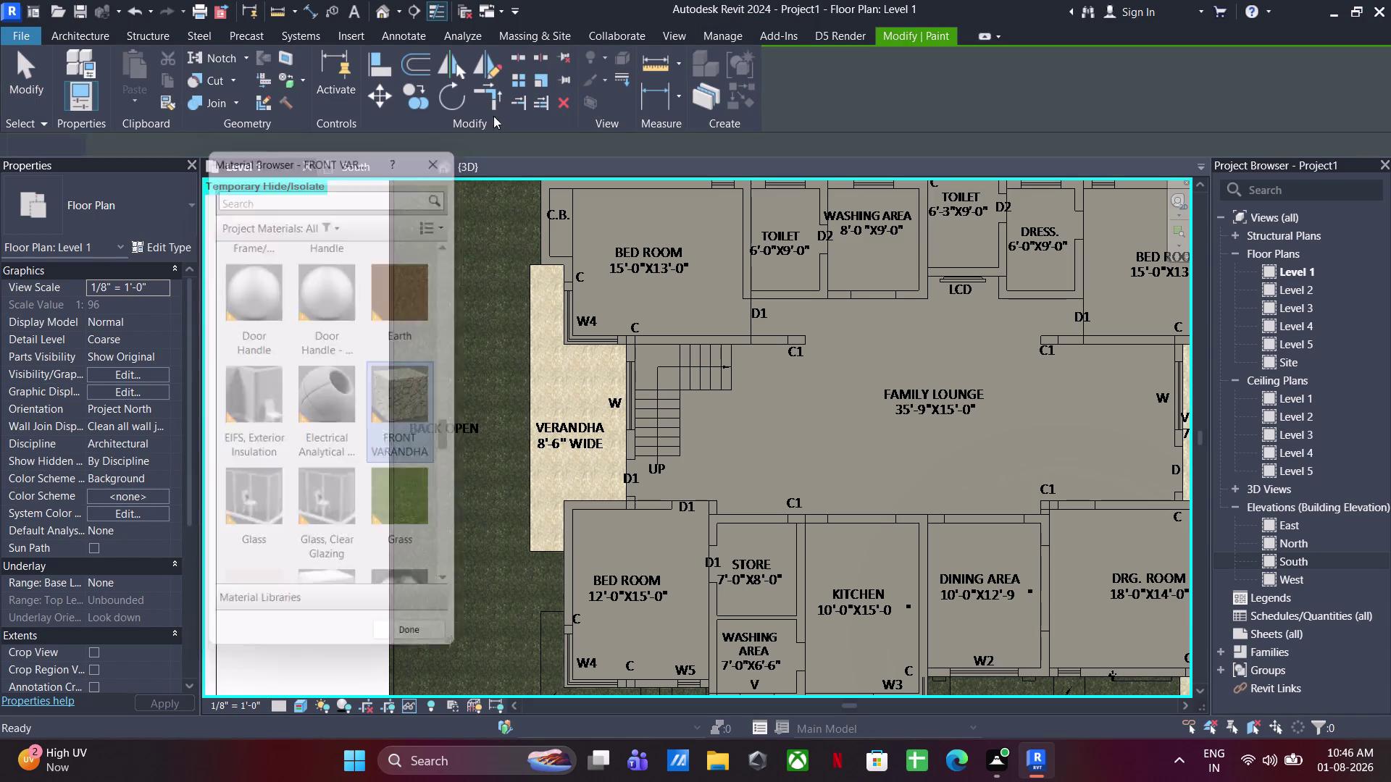
click(52, 84)
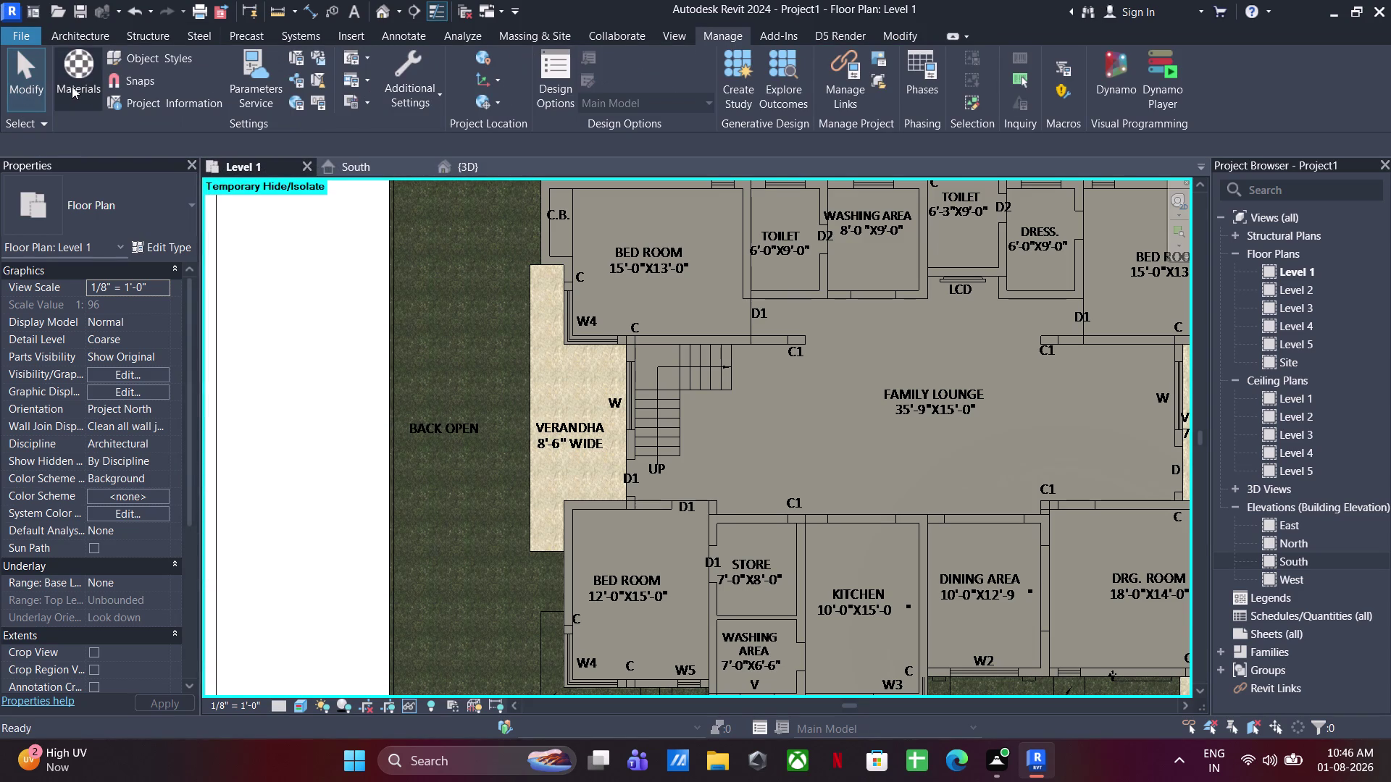
click(69, 87)
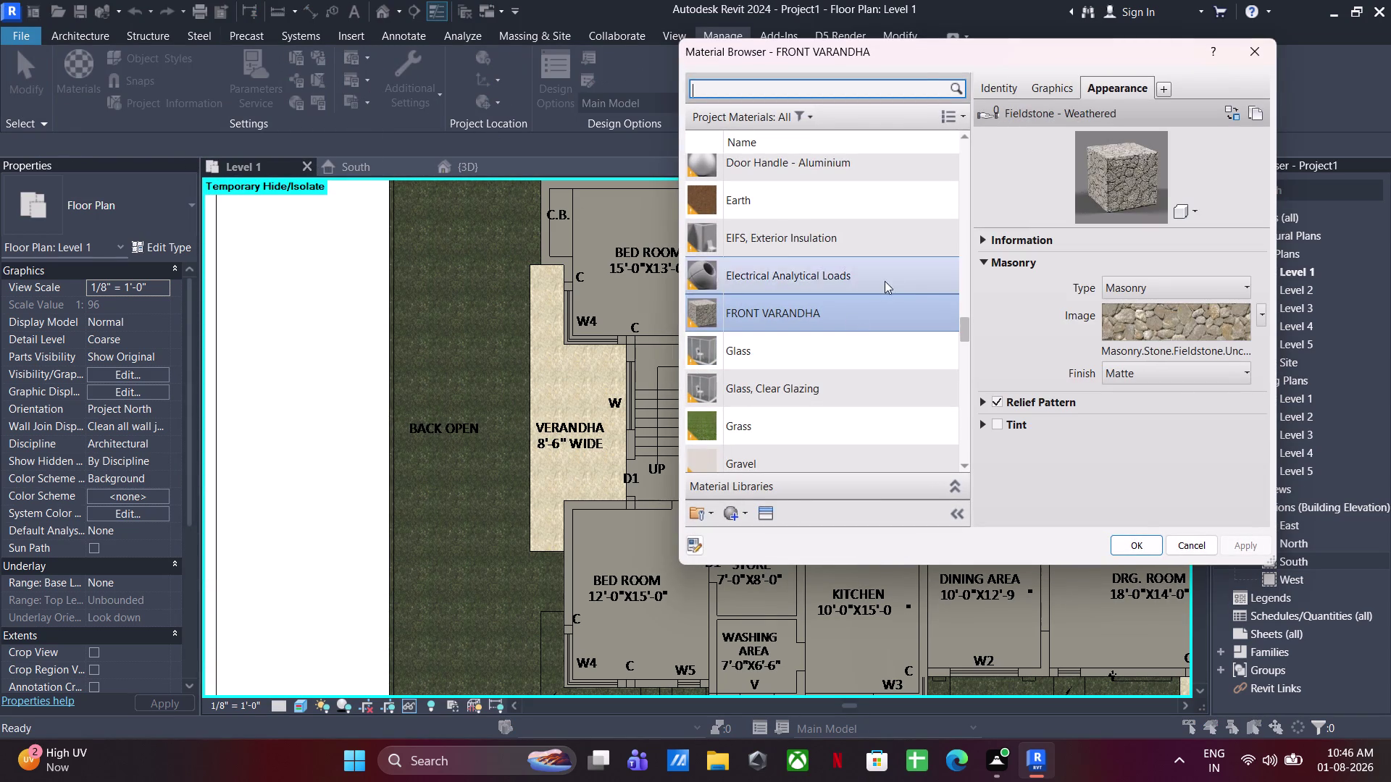
key(Escape)
key(Escape)
key(Escape)
Paint the upper and lower bedroom floors and two more room floors with Wood Planks.
text(PT)
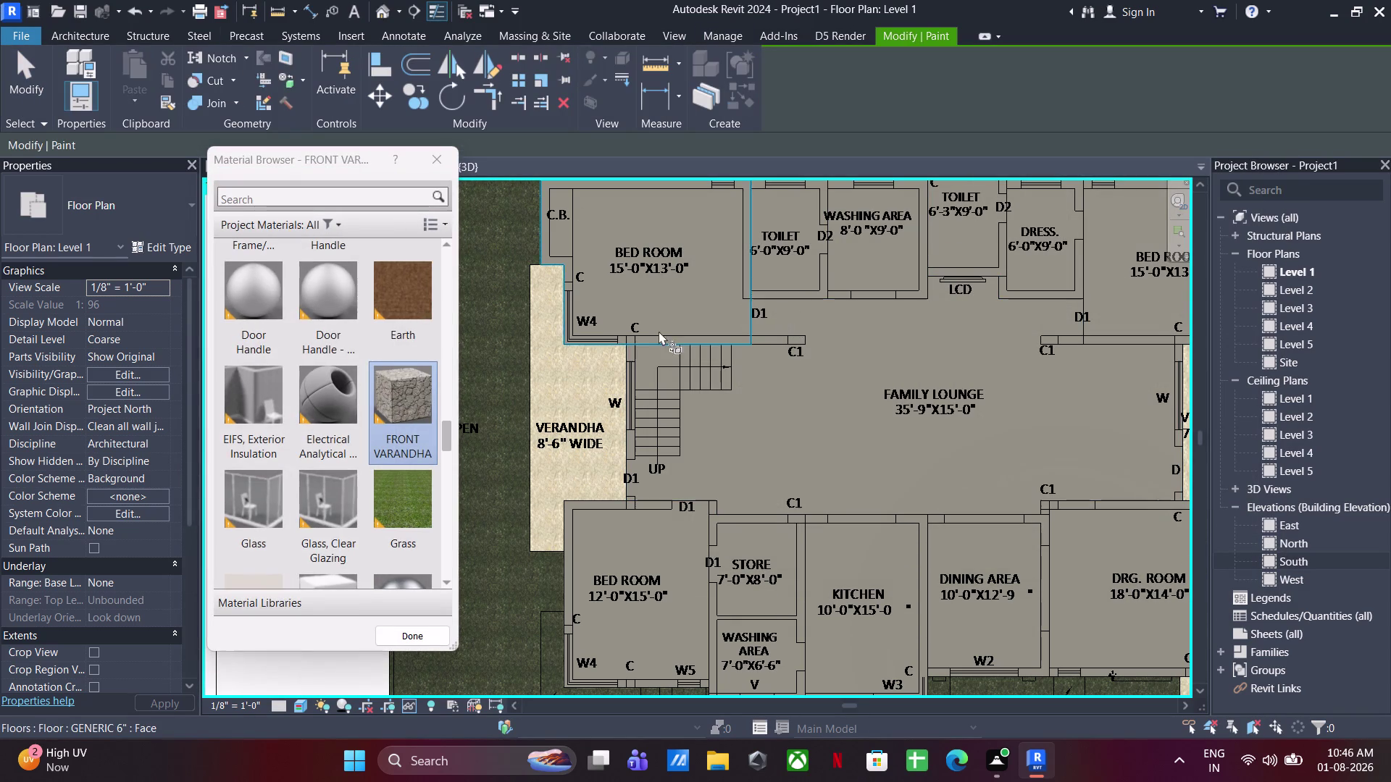
scroll(down, 3)
scroll(up, 3)
scroll(down, 3)
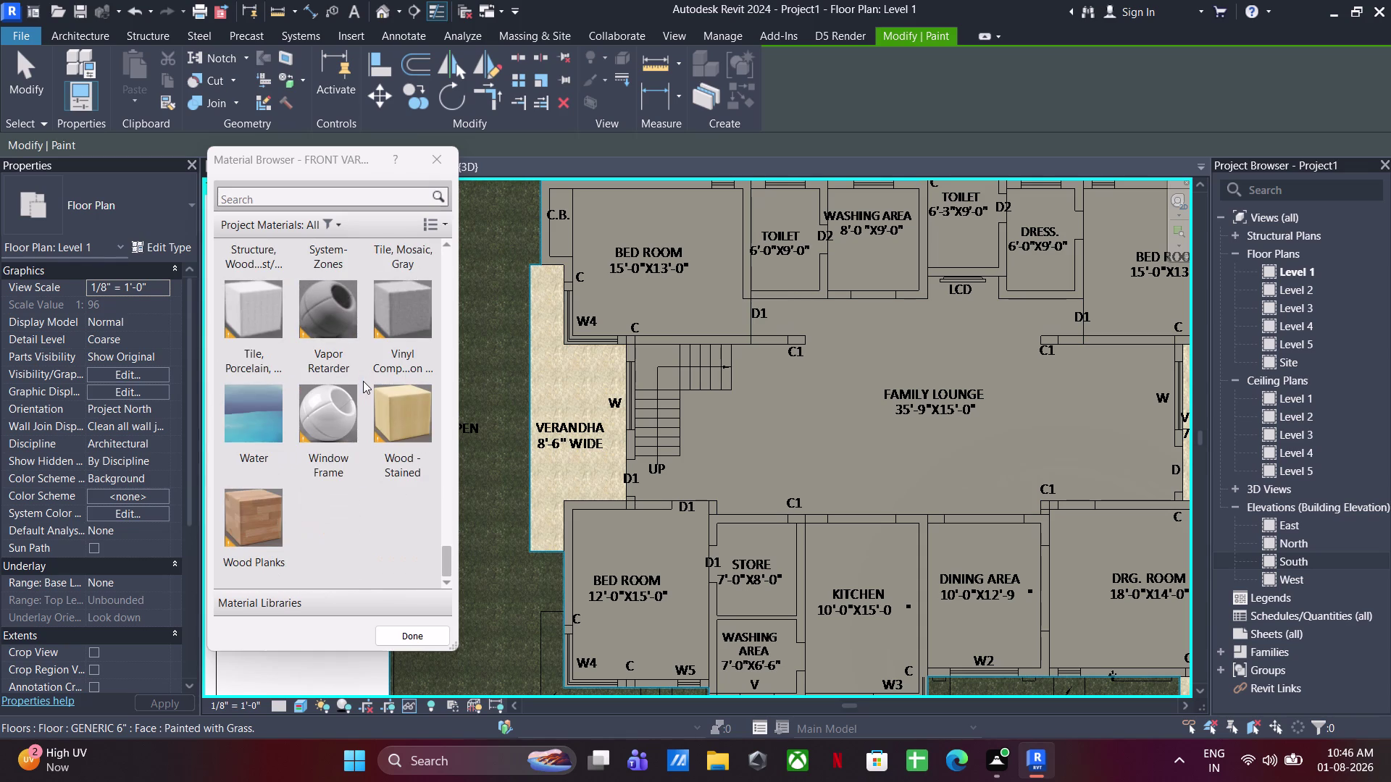
click(261, 534)
click(638, 306)
click(643, 621)
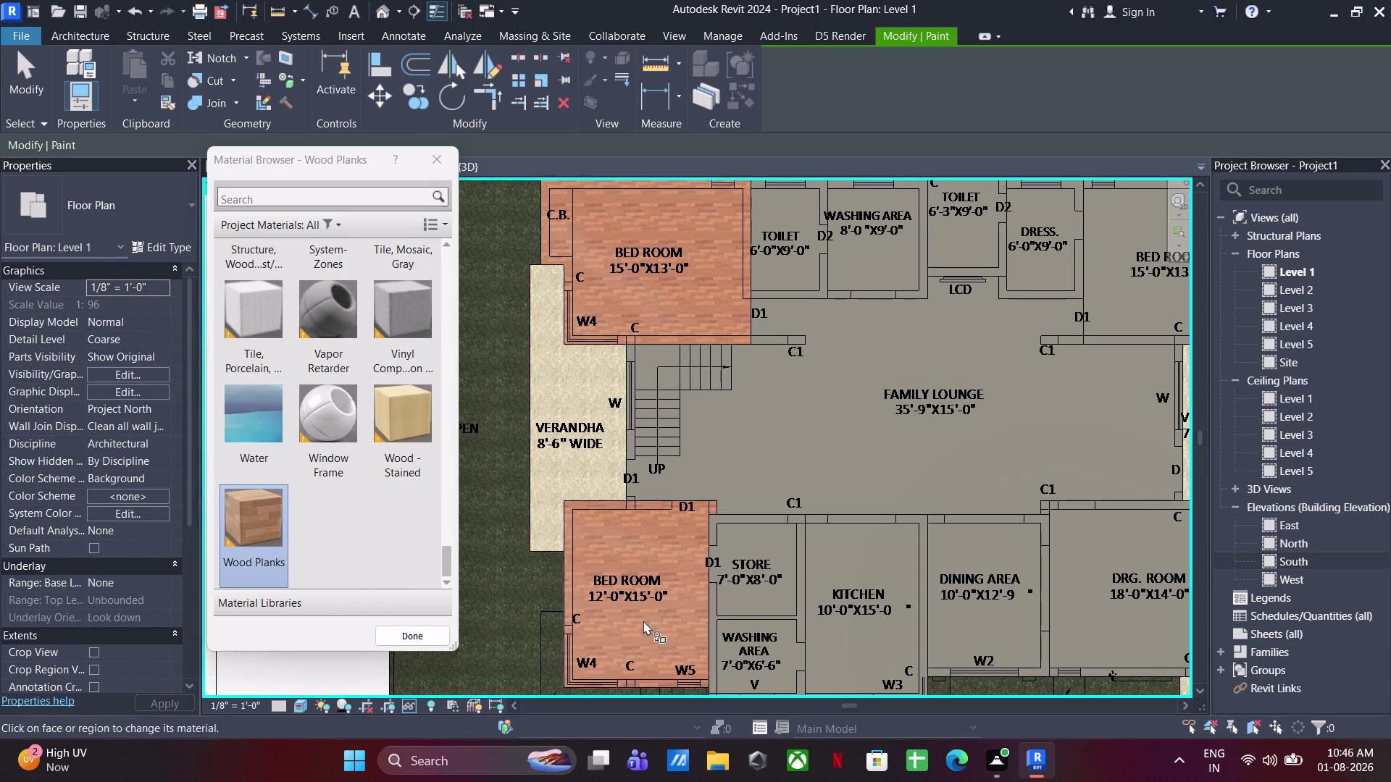
middle_drag(780, 622, 631, 658)
click(1004, 290)
middle_drag(892, 417, 927, 387)
middle_drag(834, 414, 847, 436)
click(769, 637)
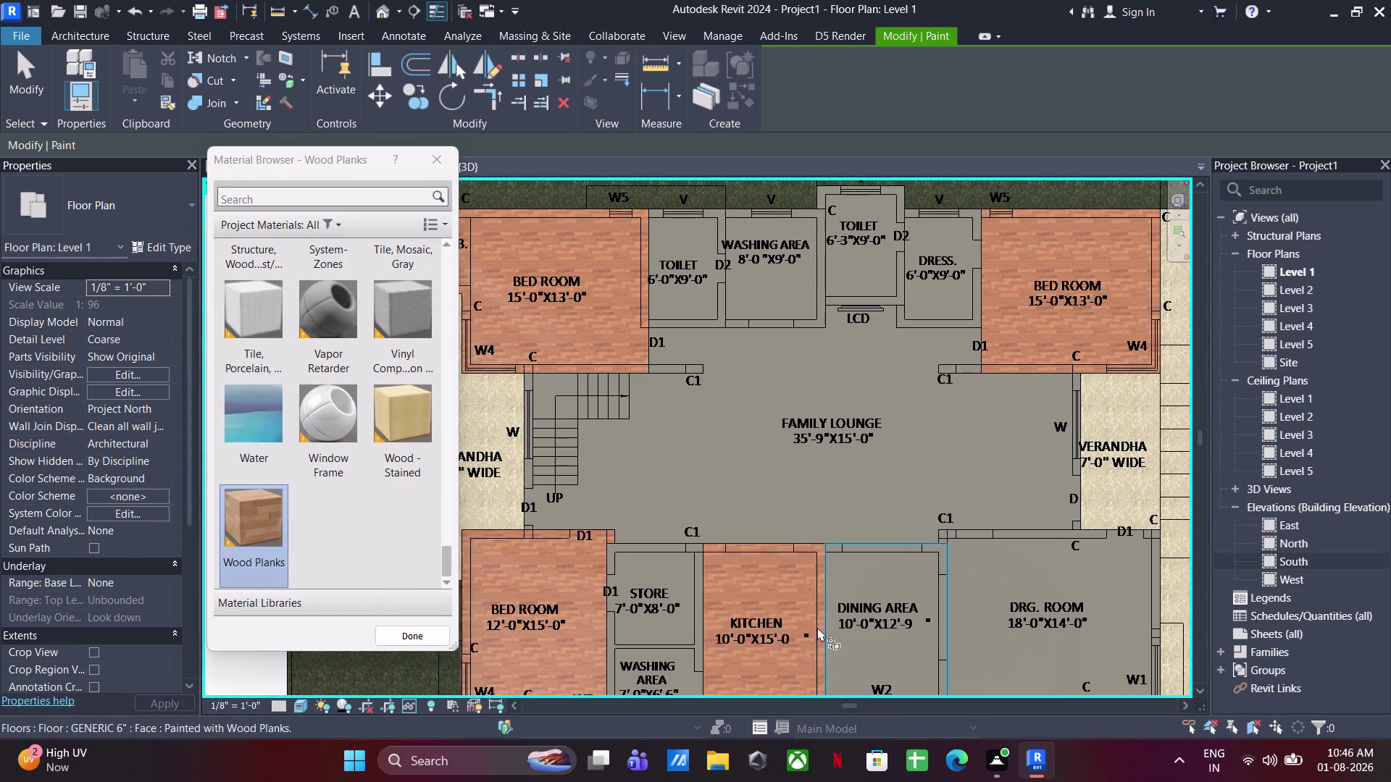
Paint the kitchen, dining area and dress room floors with Wood Planks.
middle_drag(822, 601, 838, 562)
click(889, 555)
middle_drag(823, 592, 846, 601)
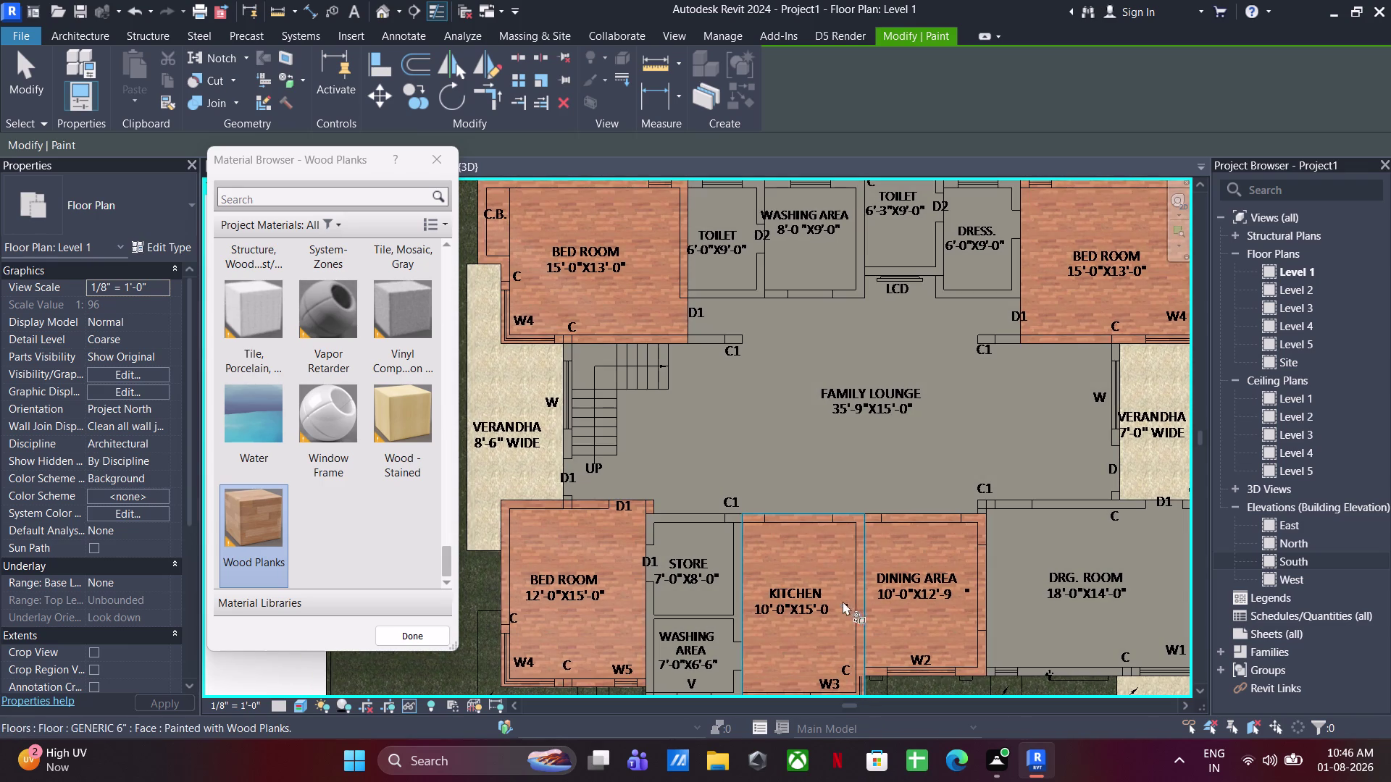
middle_drag(821, 596, 803, 633)
middle_drag(793, 623, 715, 588)
middle_drag(755, 575, 755, 605)
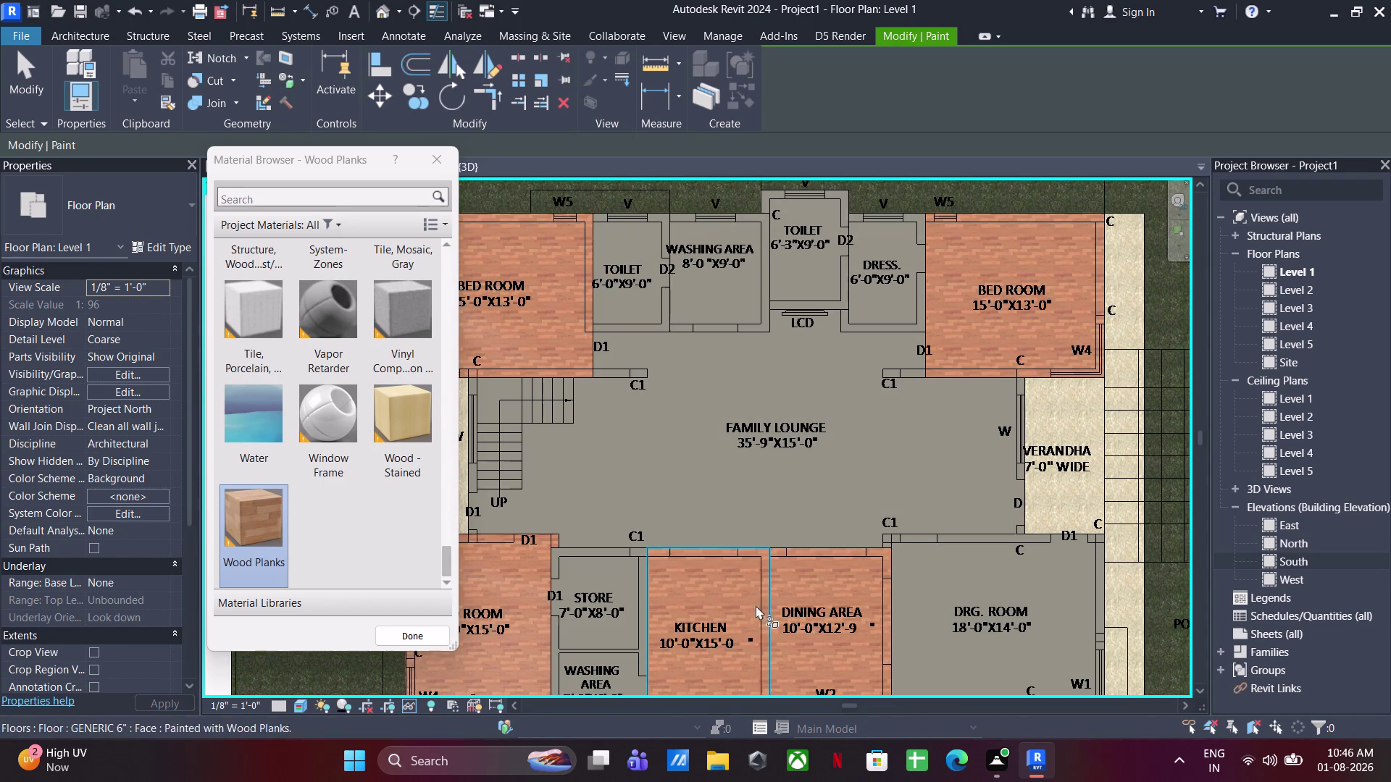
click(990, 619)
middle_drag(844, 588, 897, 646)
middle_drag(871, 643, 870, 630)
middle_click(859, 620)
middle_drag(853, 616, 872, 572)
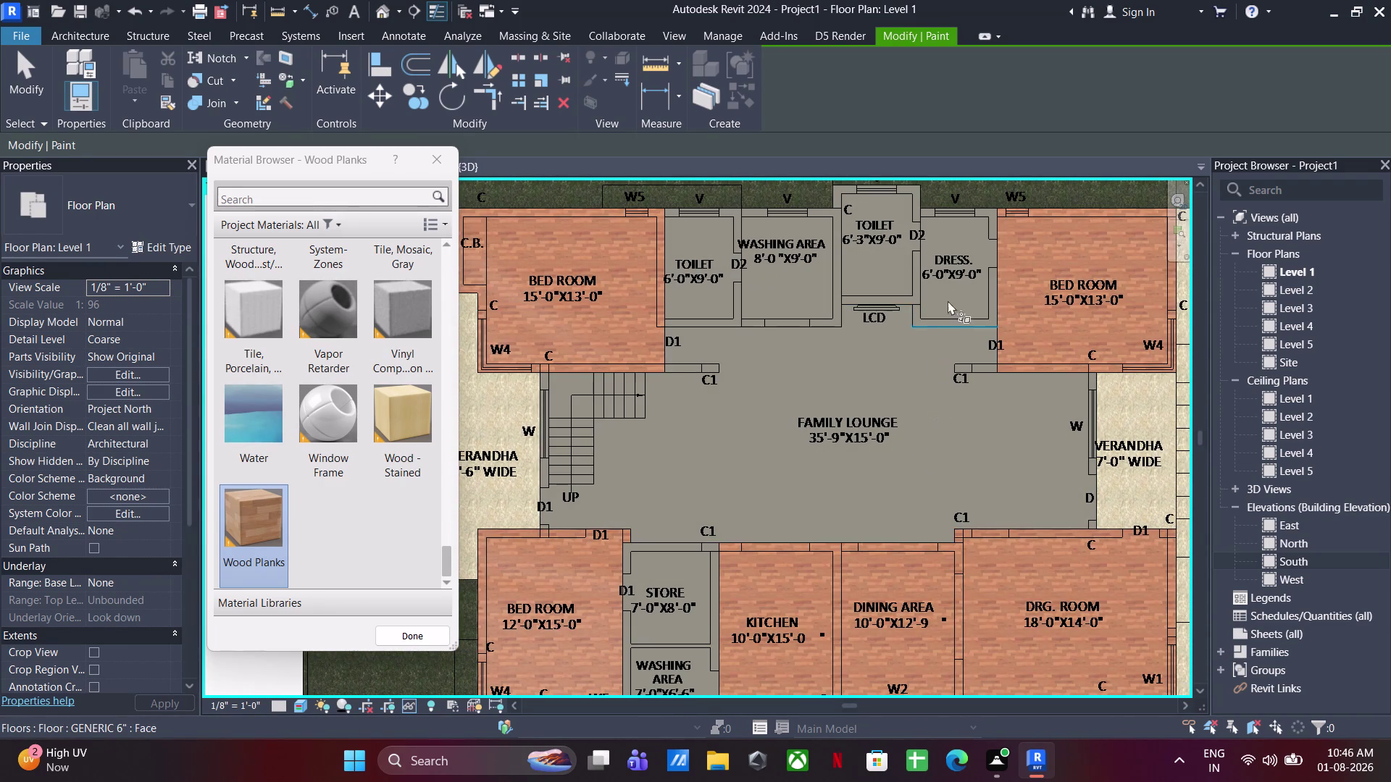
click(951, 284)
Leave Paint and add a new default material in the project Material Browser.
key(Escape)
key(Escape)
key(Escape)
key(Escape)
key(Escape)
key(Escape)
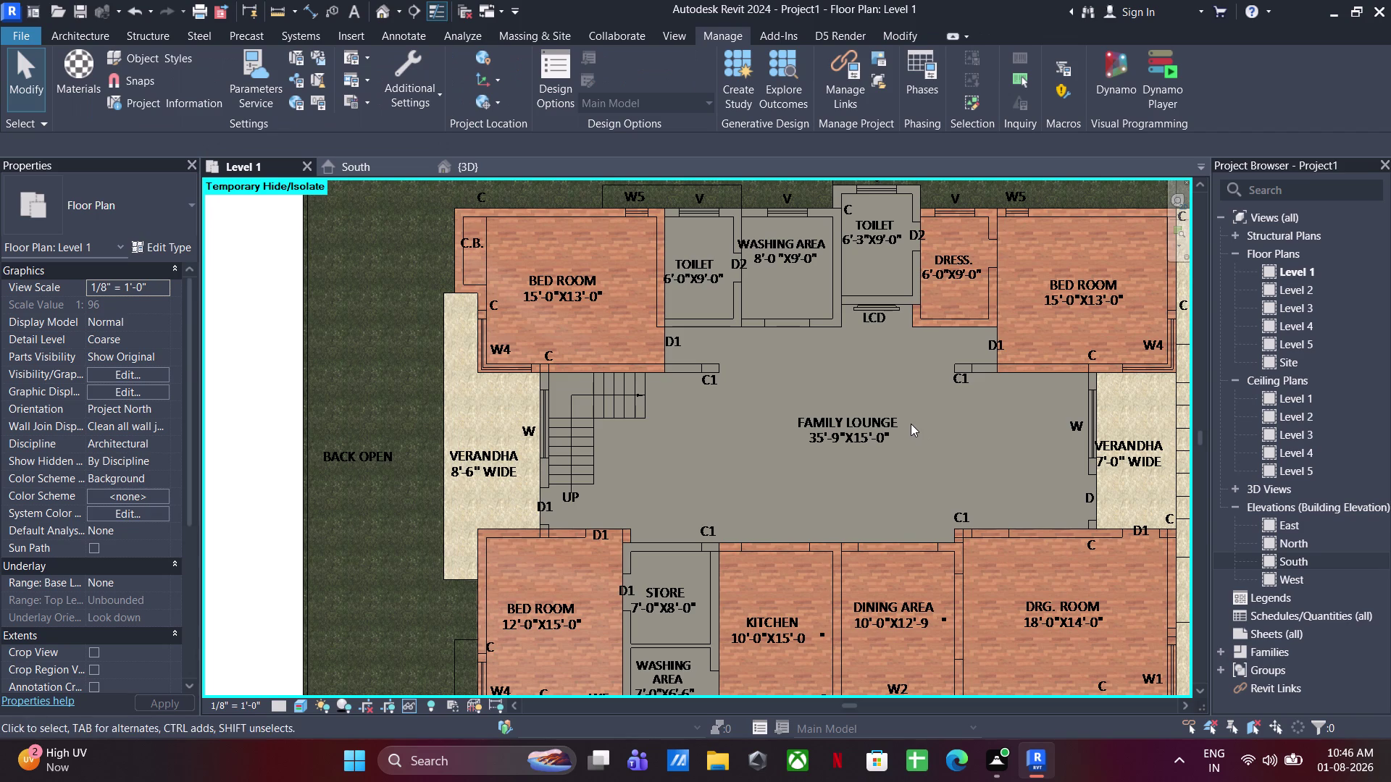
key(Escape)
key(Escape)
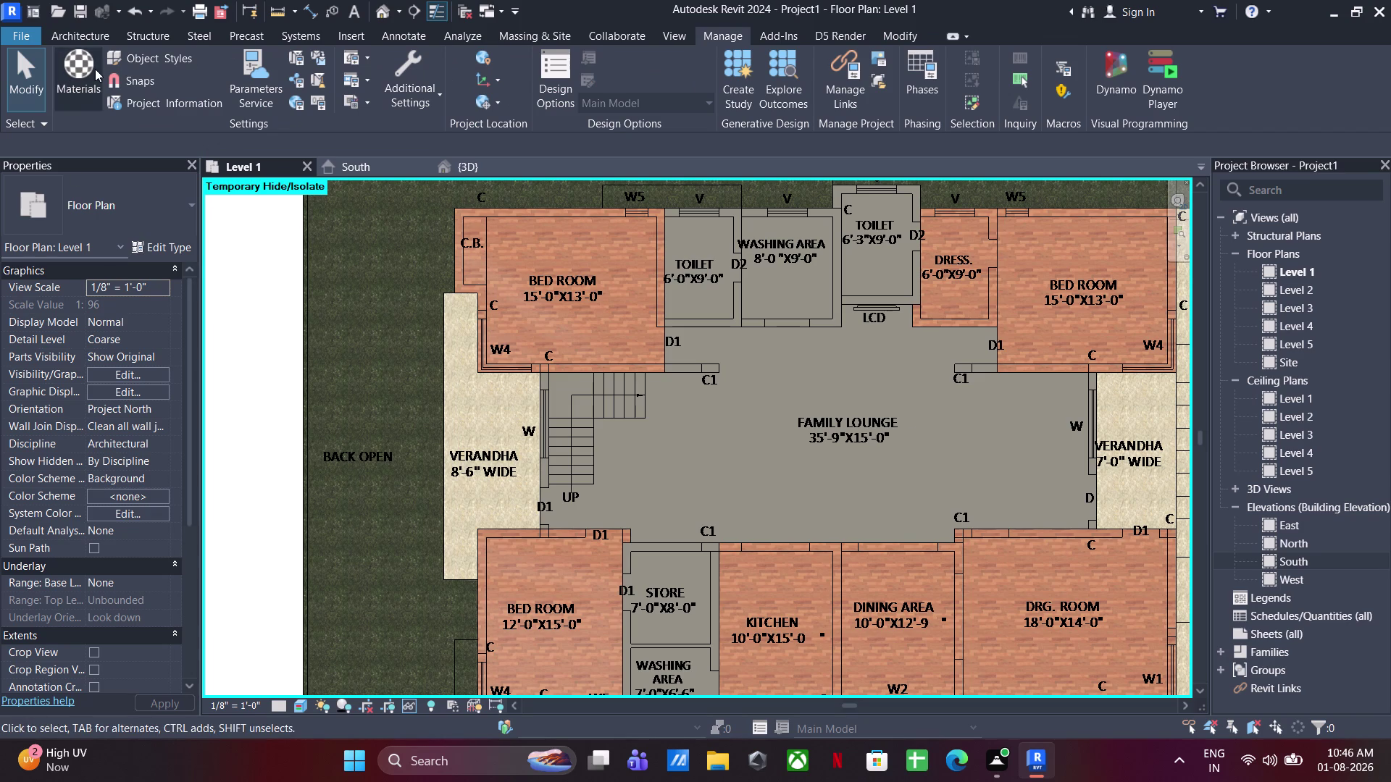
click(95, 68)
click(737, 503)
click(751, 535)
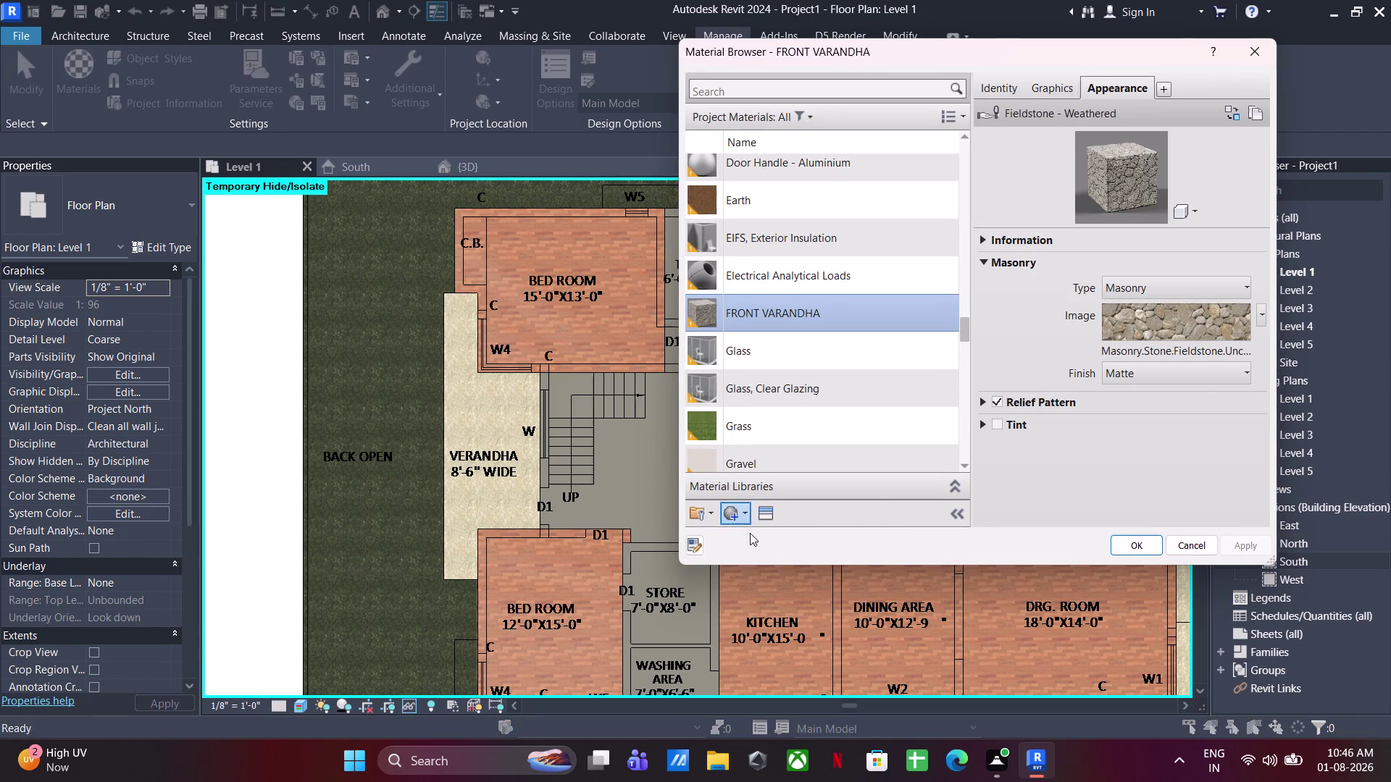
right_click(789, 300)
click(816, 364)
Name the new material TILE 1.
text(T)
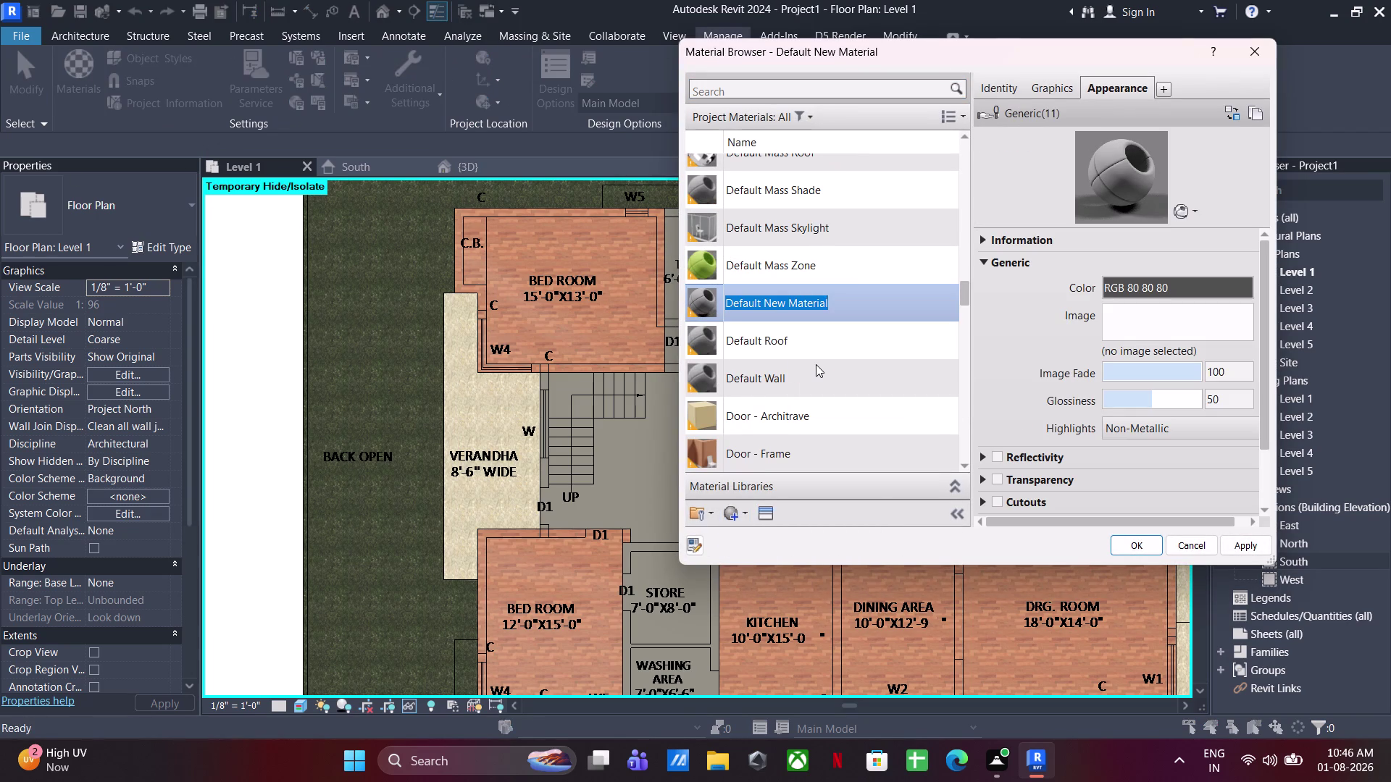
text(ILW)
key(BackSpace)
text(E)
key(space)
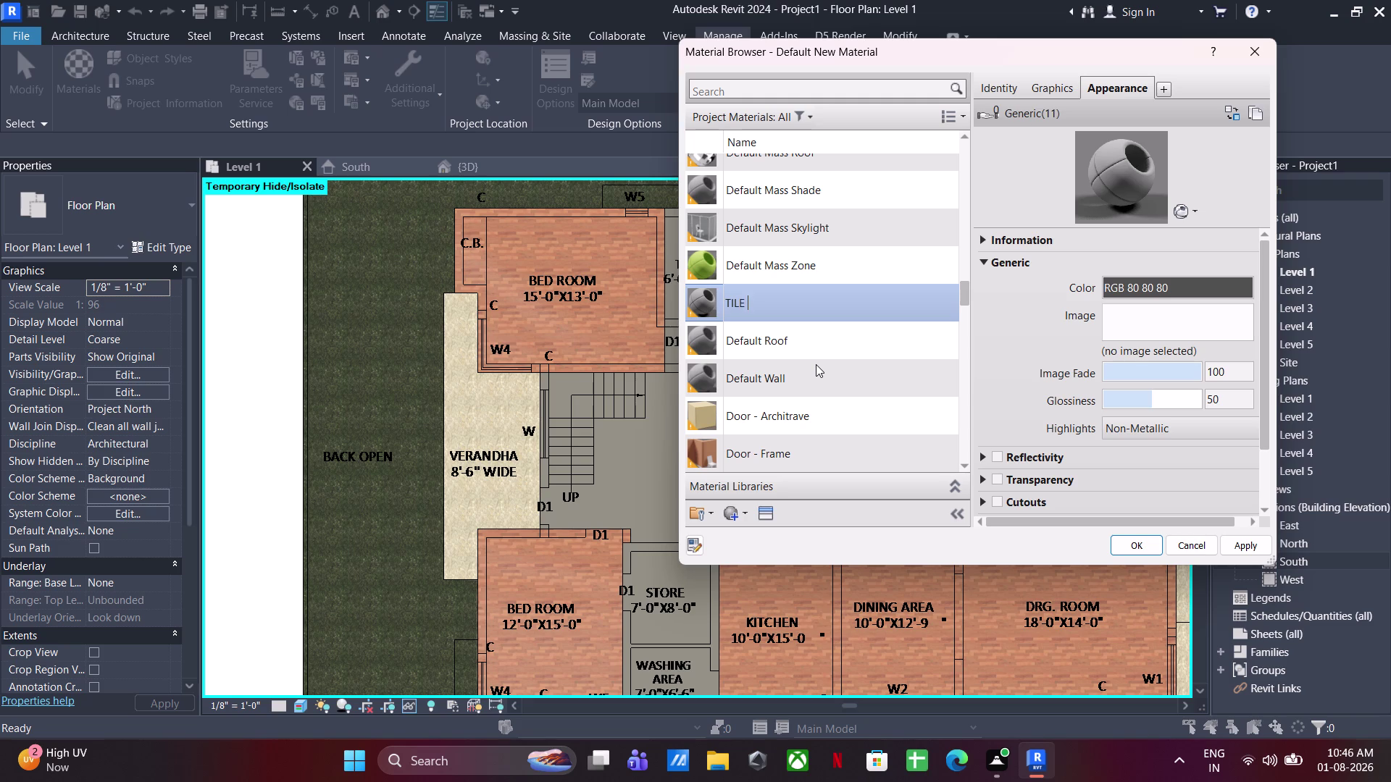
text(1)
click(990, 393)
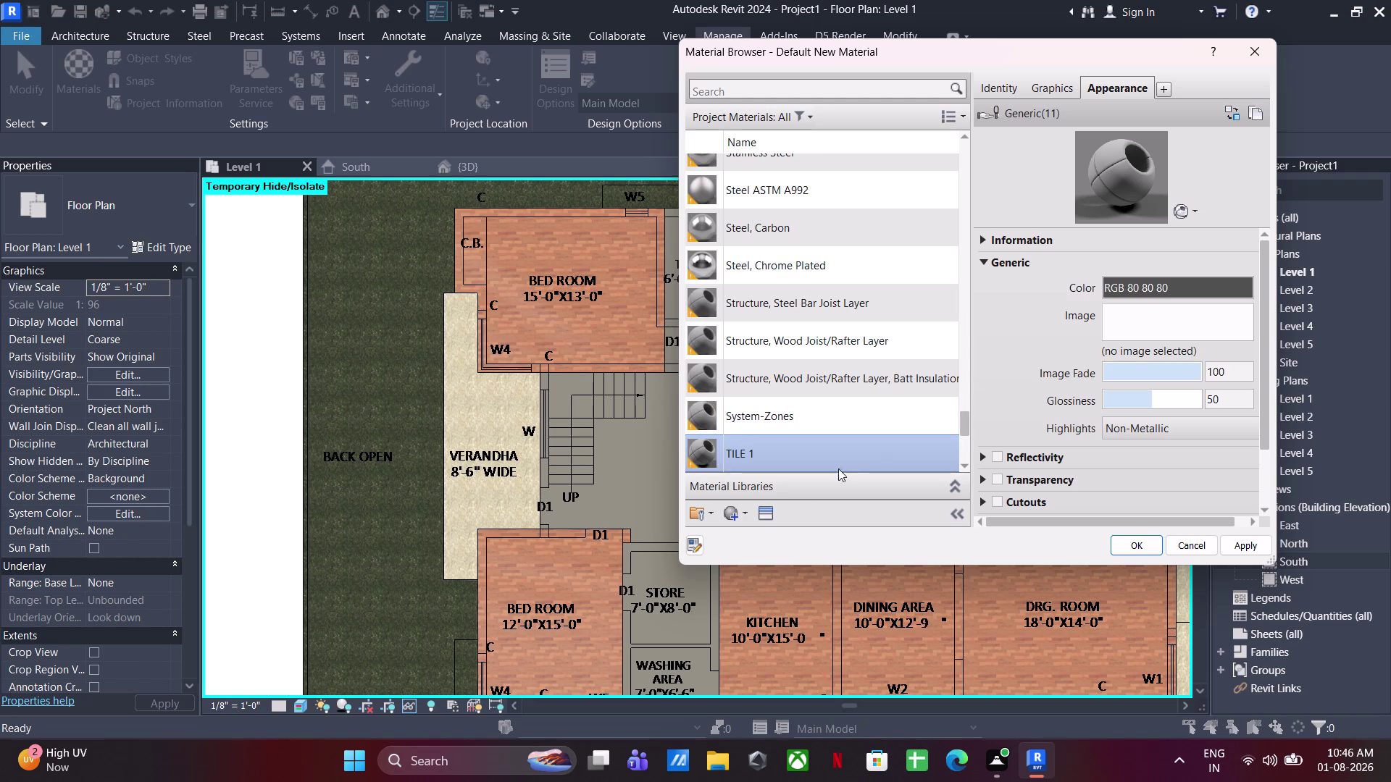
Give TILE 1 the Stone > Coarse Polished - White appearance and confirm the material.
click(768, 519)
click(541, 229)
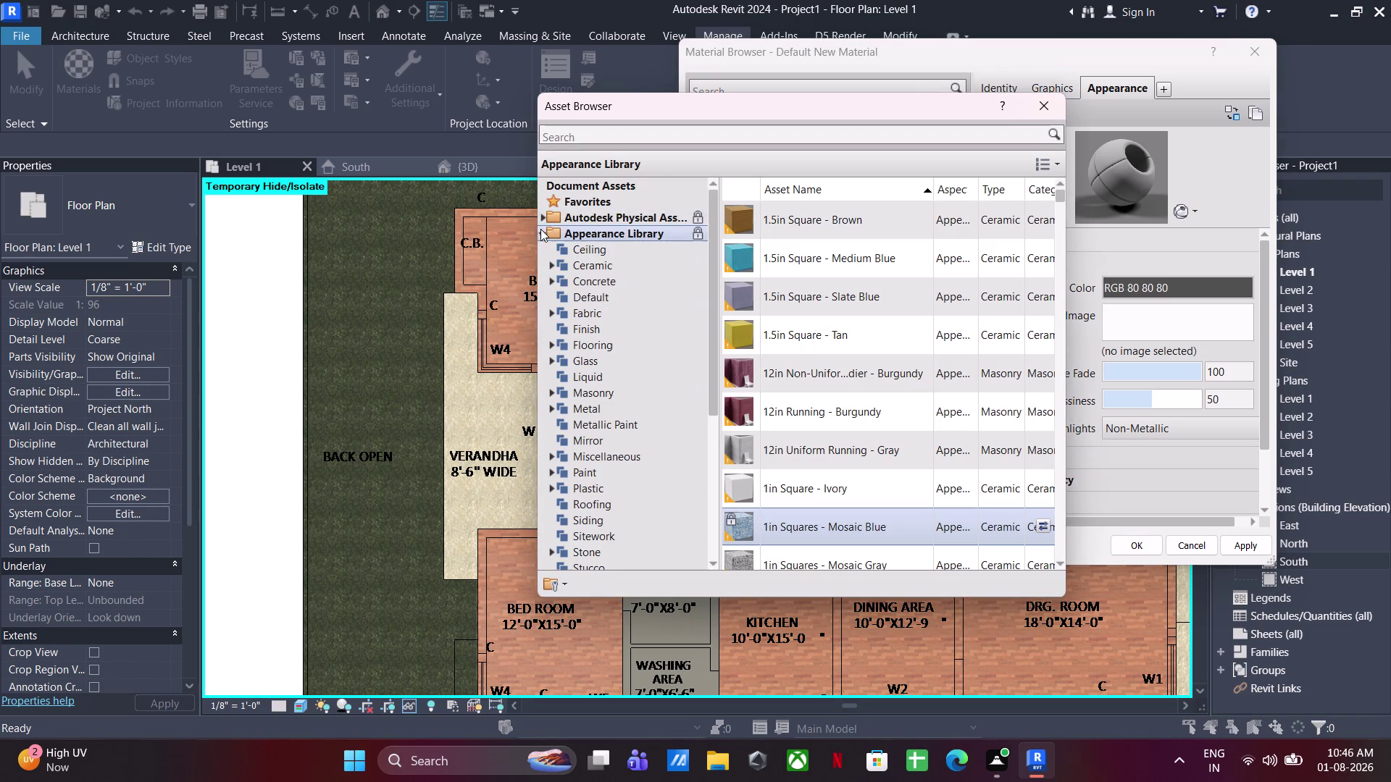
scroll(down, 3)
click(647, 365)
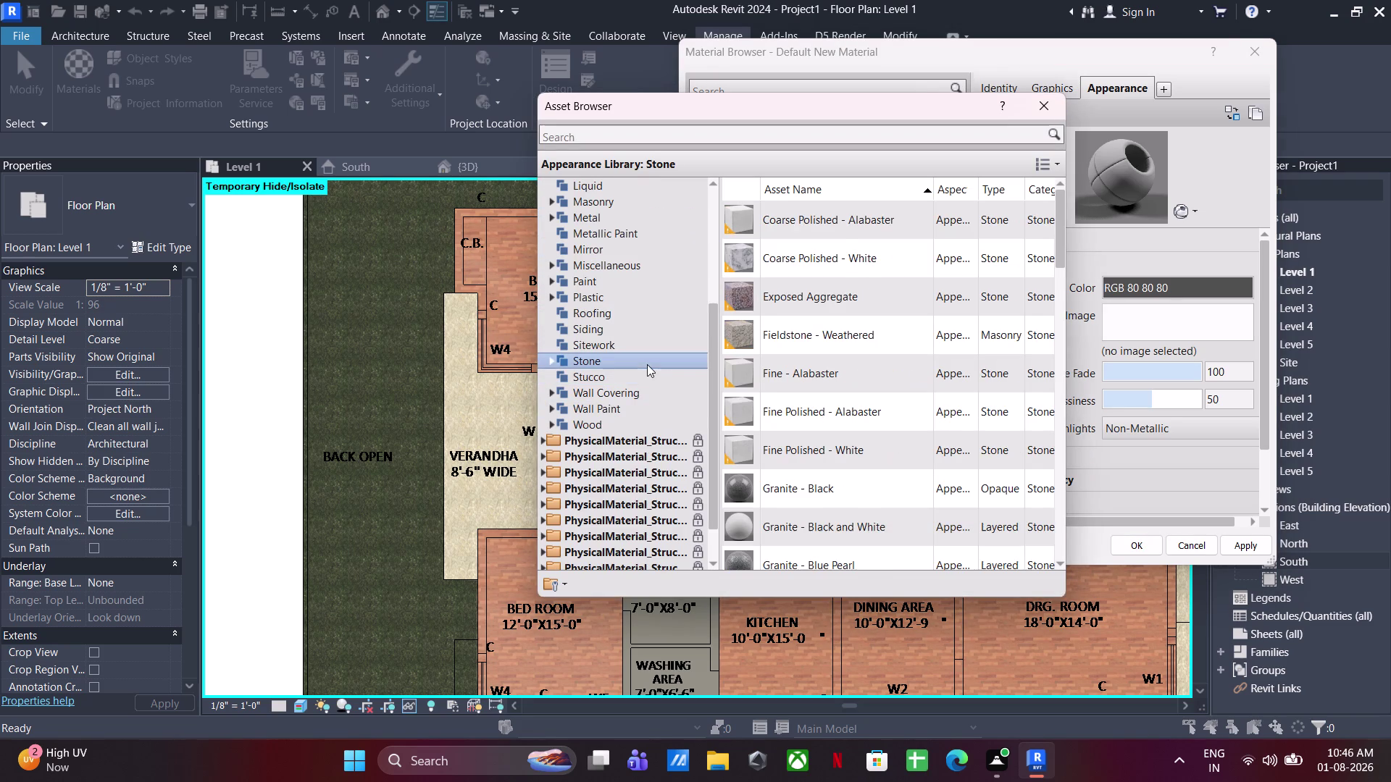
scroll(down, 3)
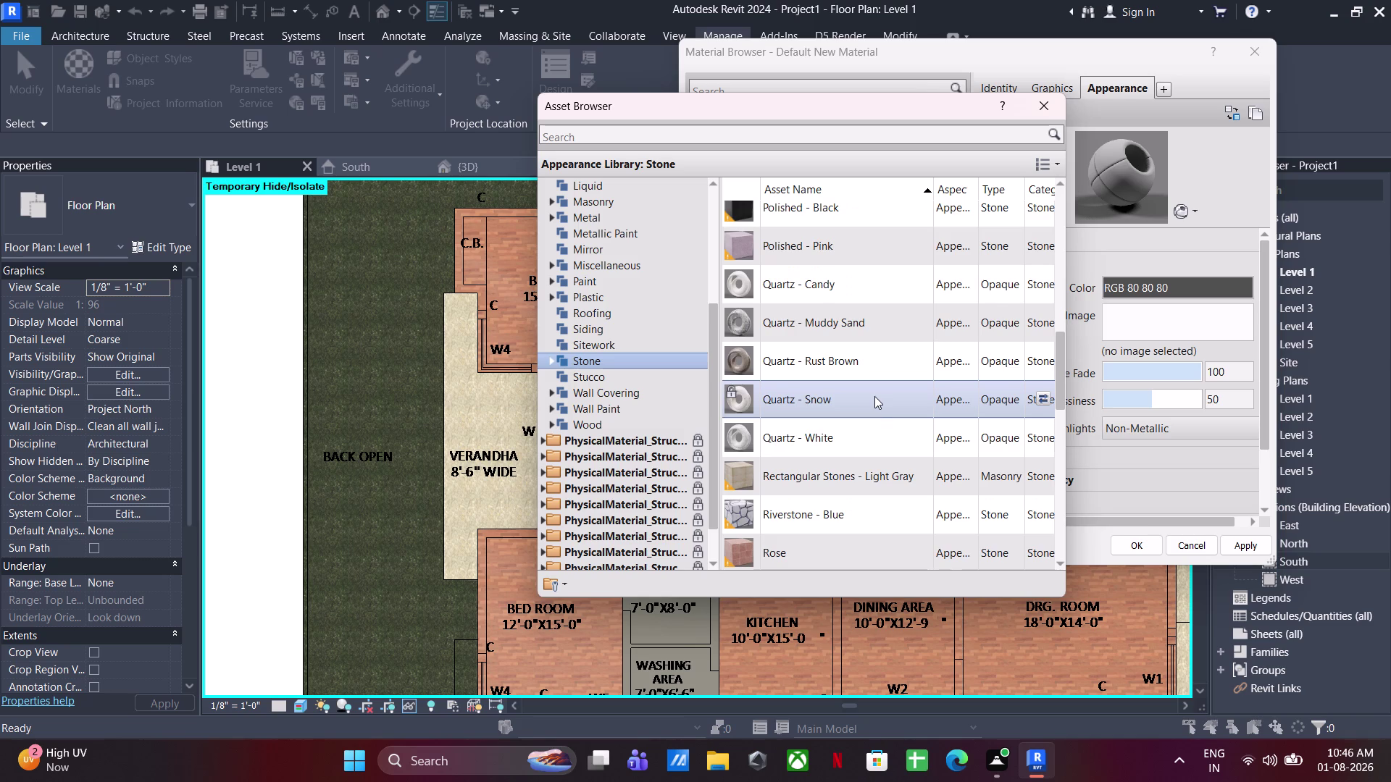
scroll(down, 3)
scroll(down, 3)
scroll(up, 3)
scroll(up, 3)
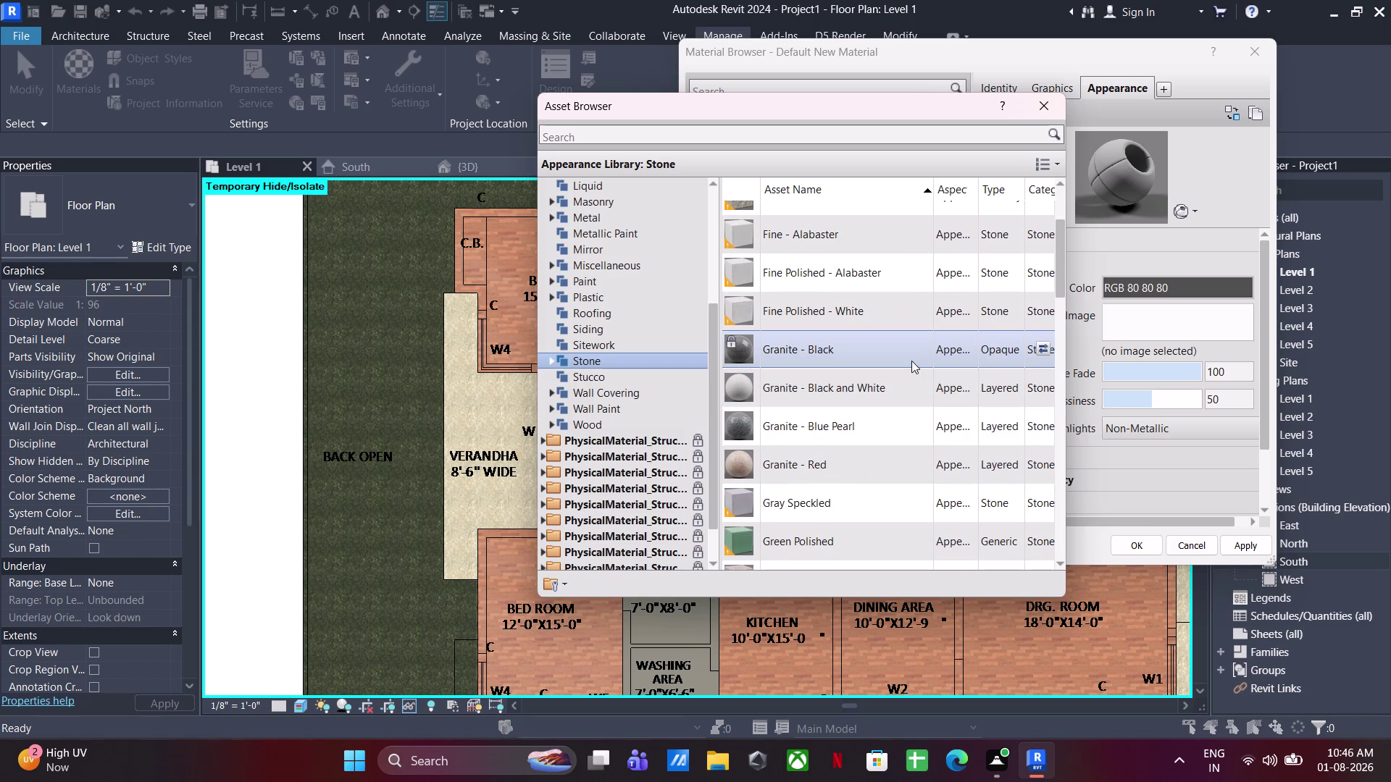
scroll(up, 3)
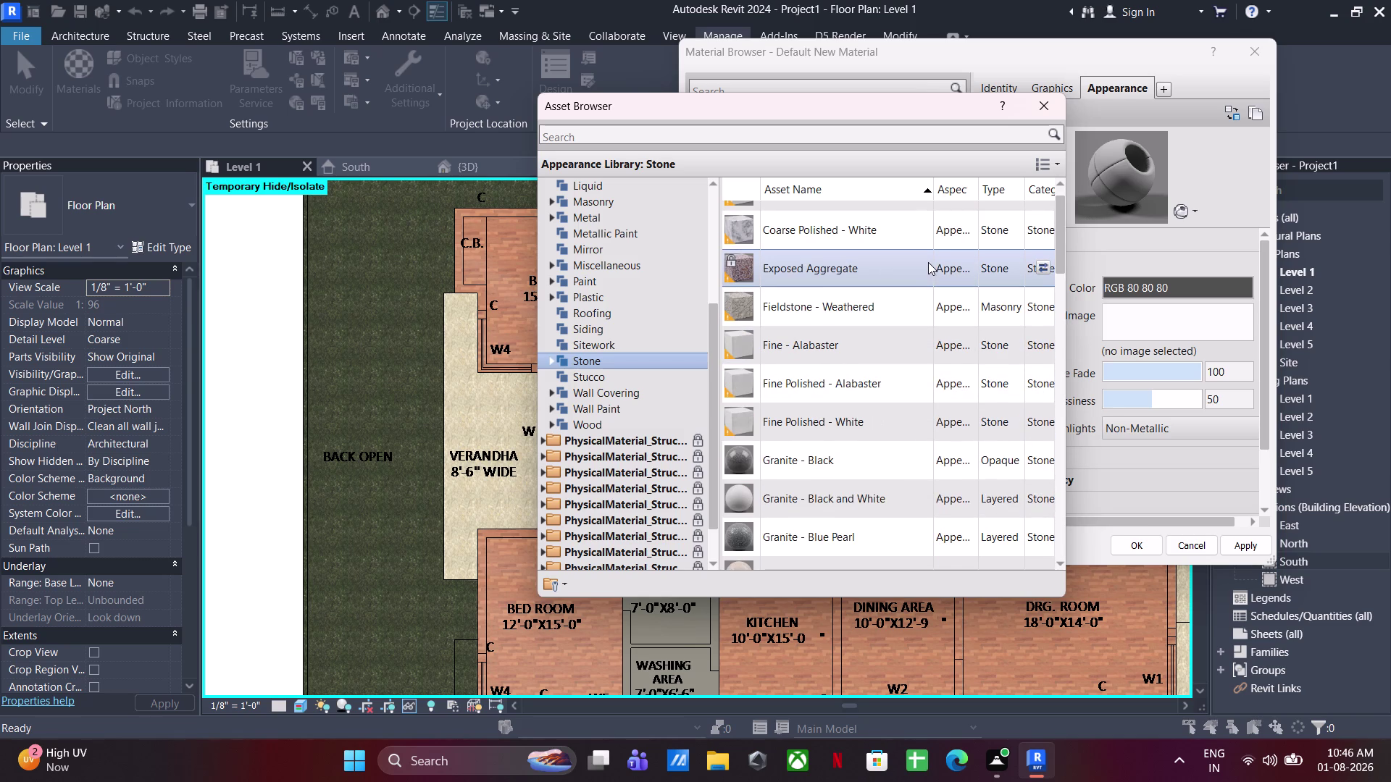
scroll(up, 3)
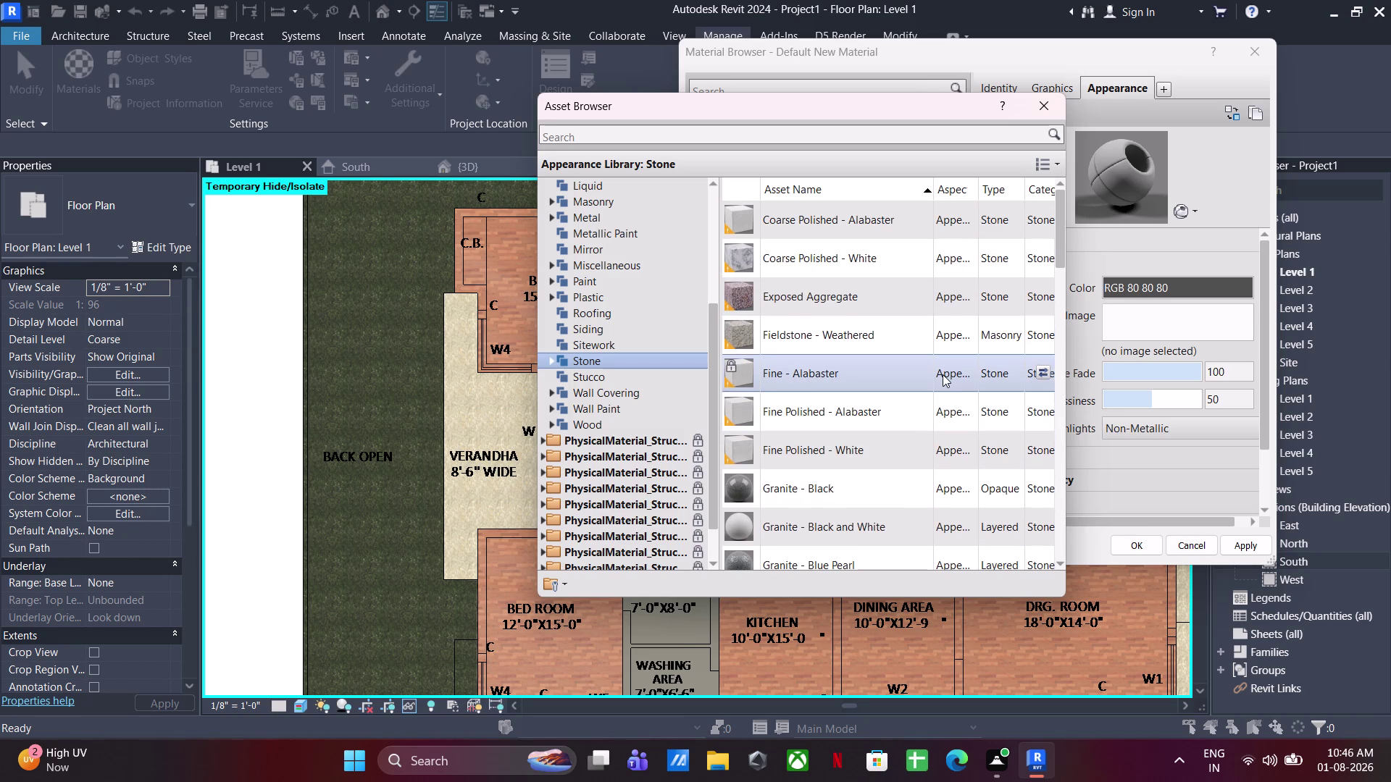
scroll(up, 3)
scroll(up, 3)
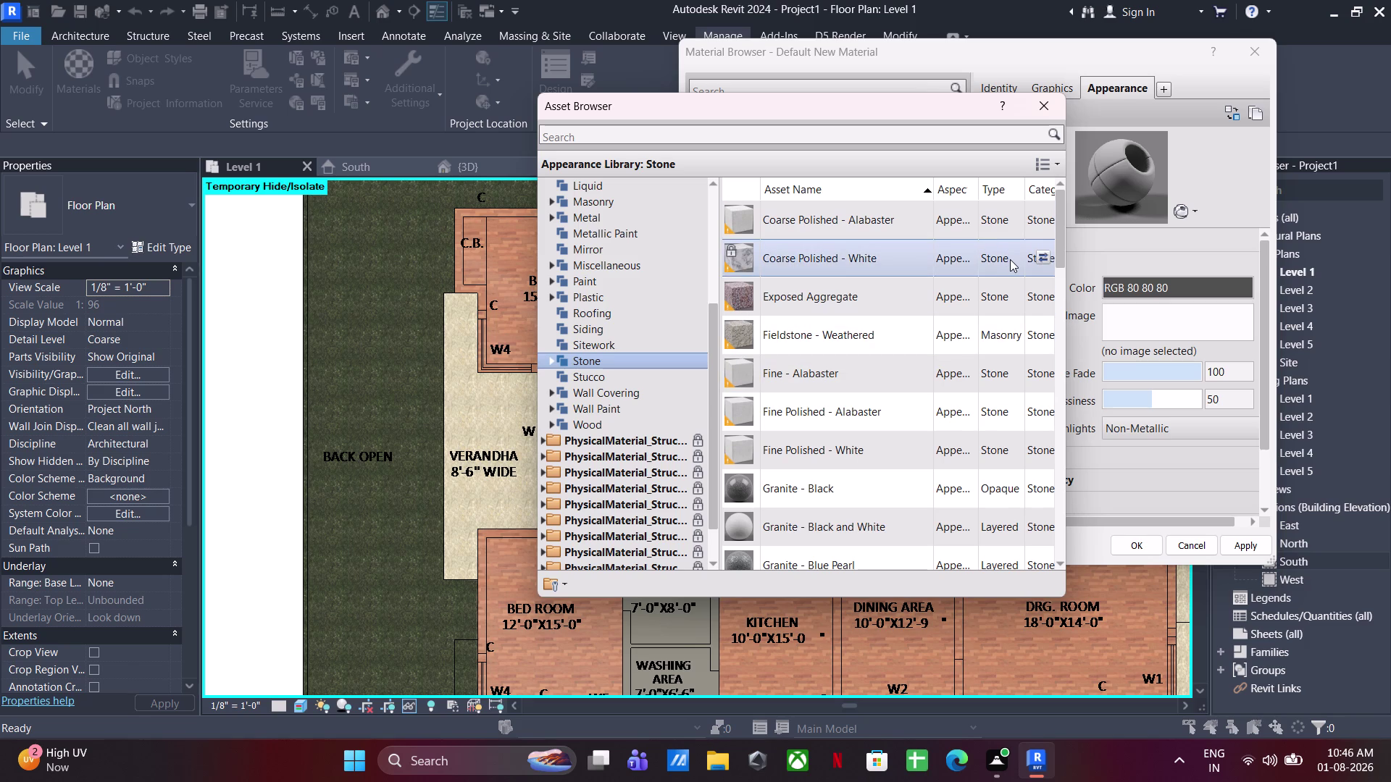
click(1045, 260)
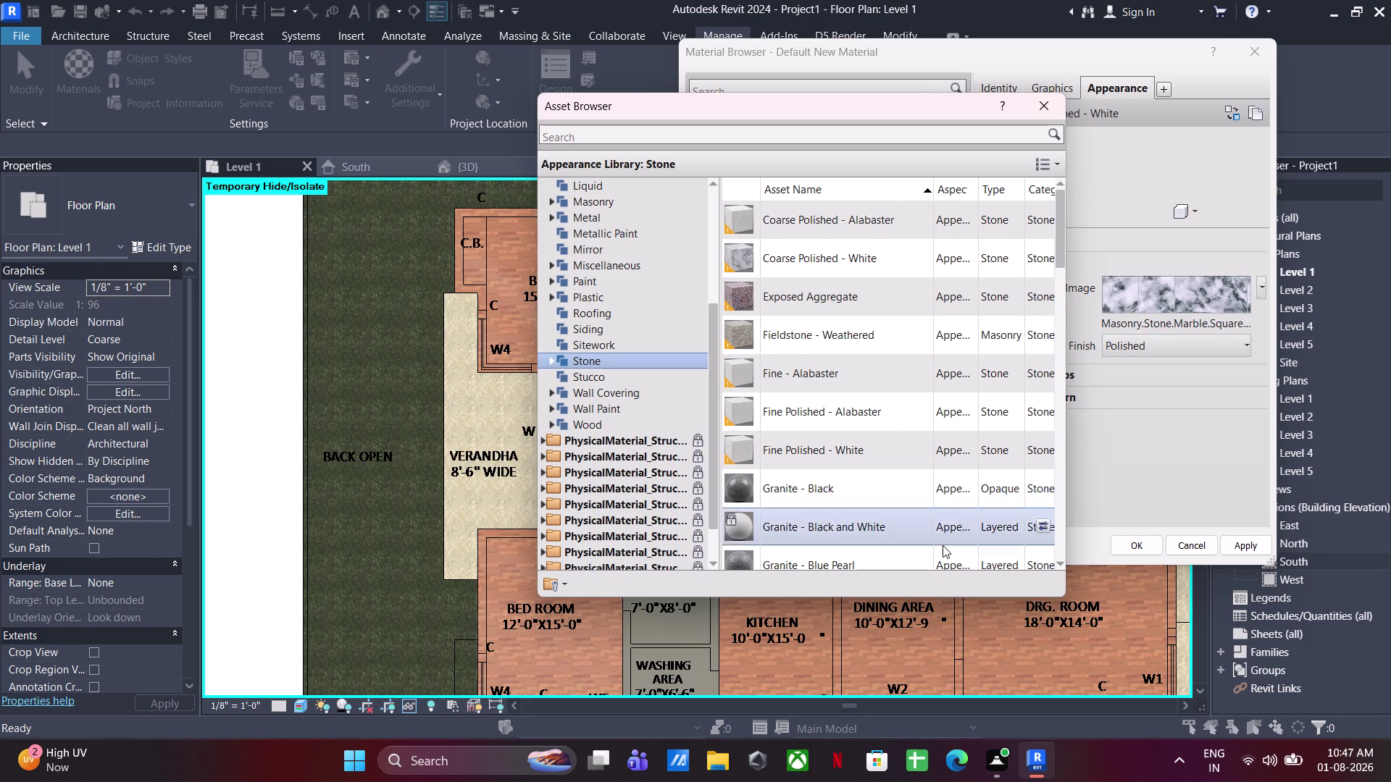
click(1052, 112)
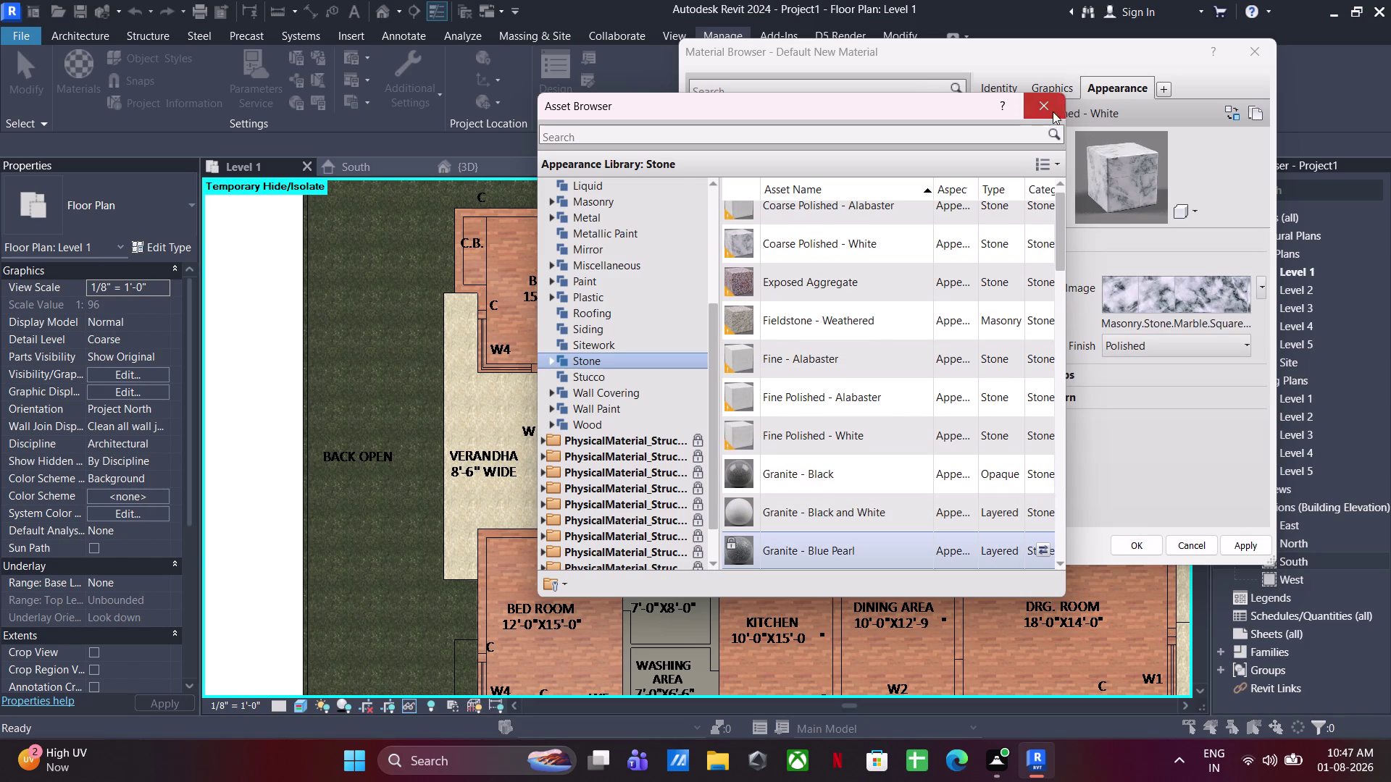
click(1156, 536)
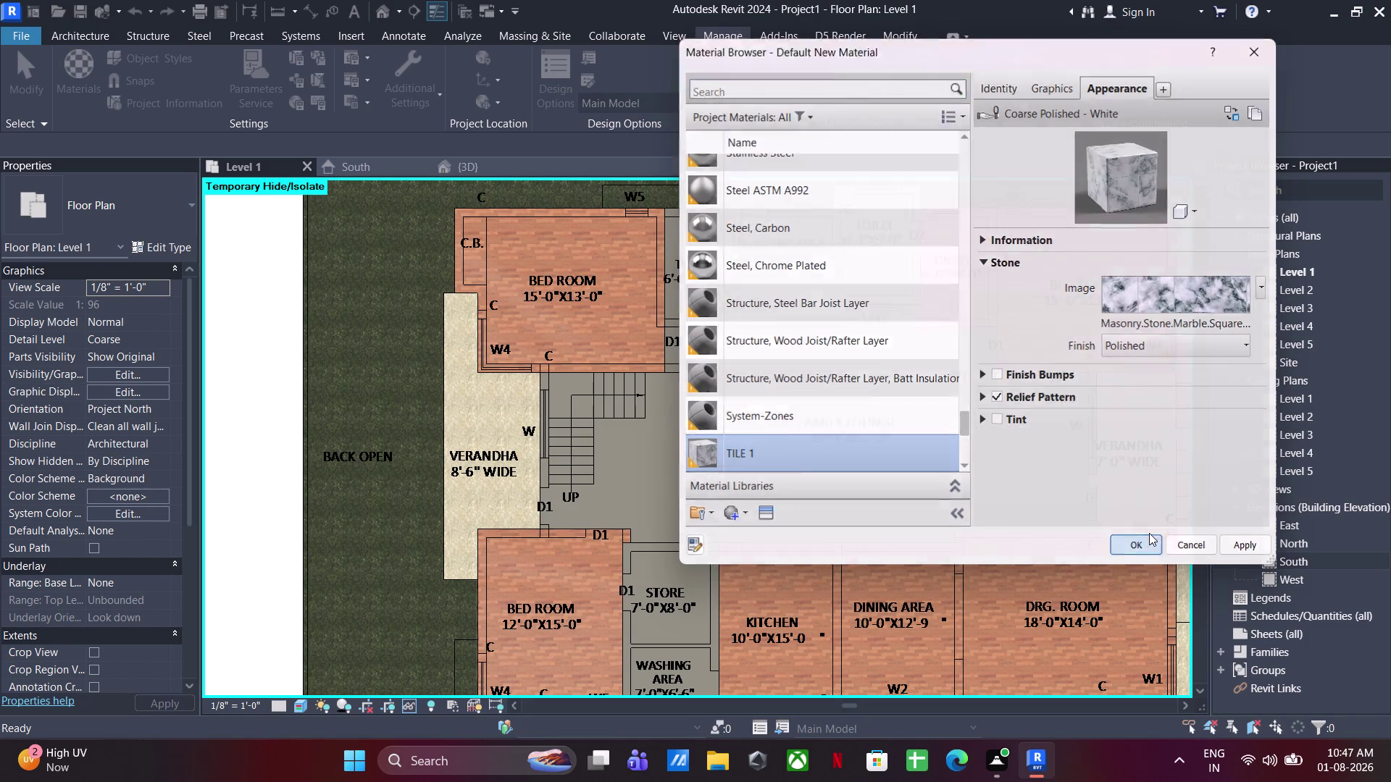
Paint the Family Lounge floor with TILE 1, found by searching 'TILE' in Paint.
text(PT)
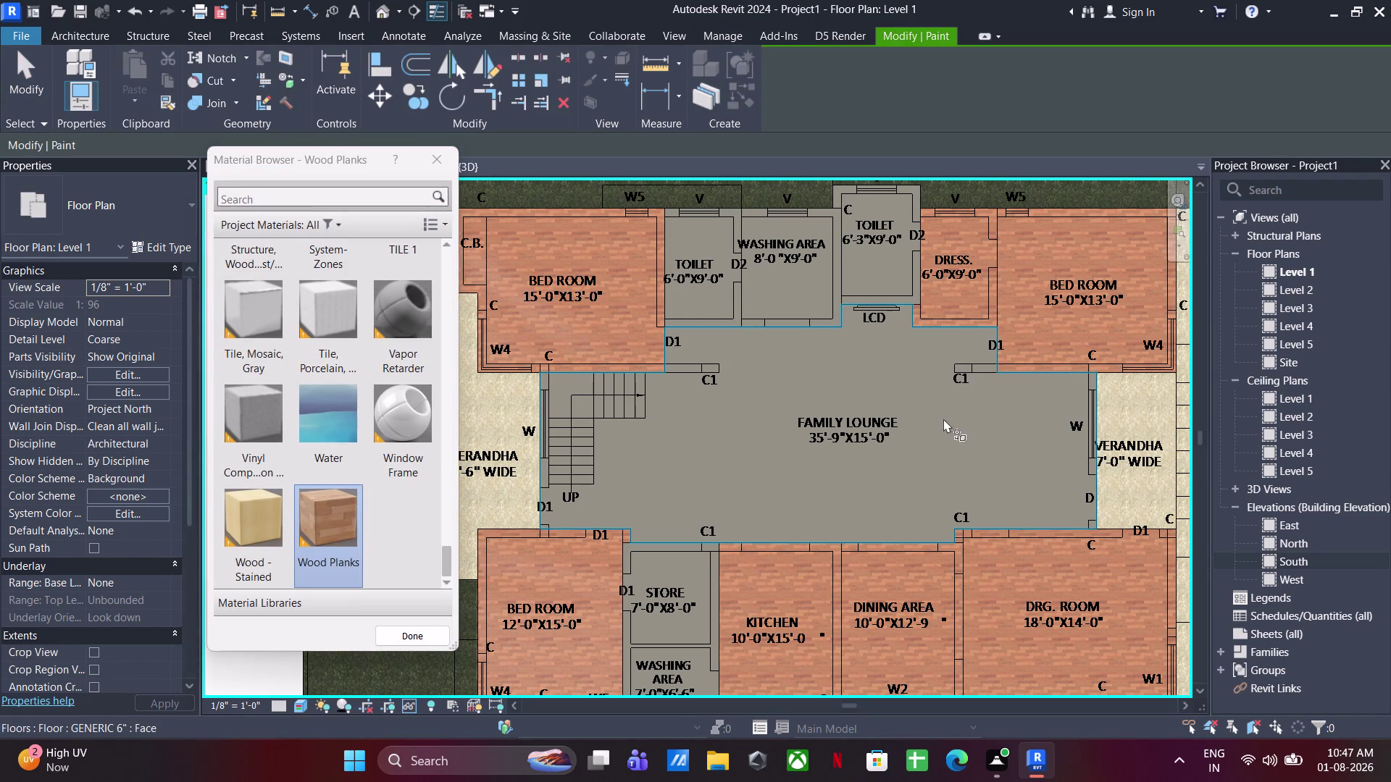
click(316, 194)
text(T)
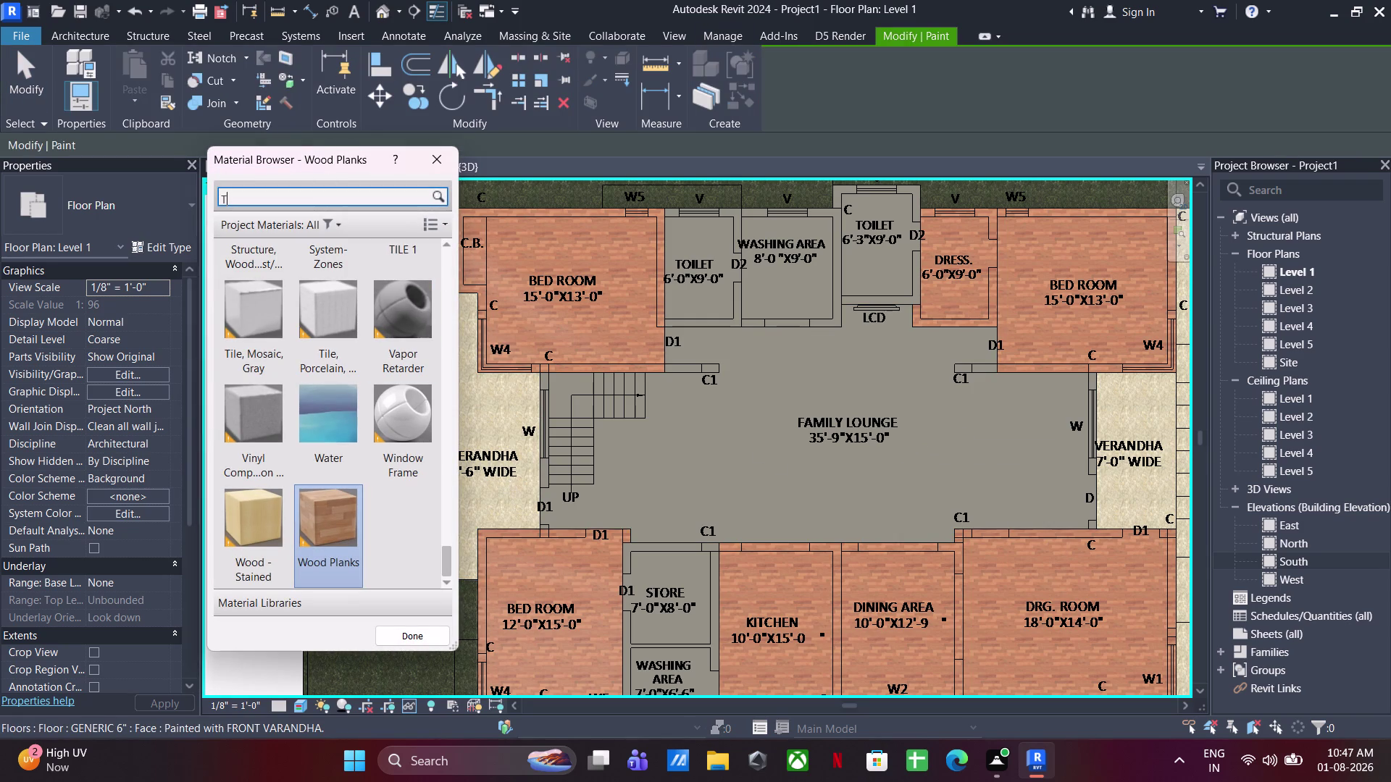
text(ILE)
click(270, 406)
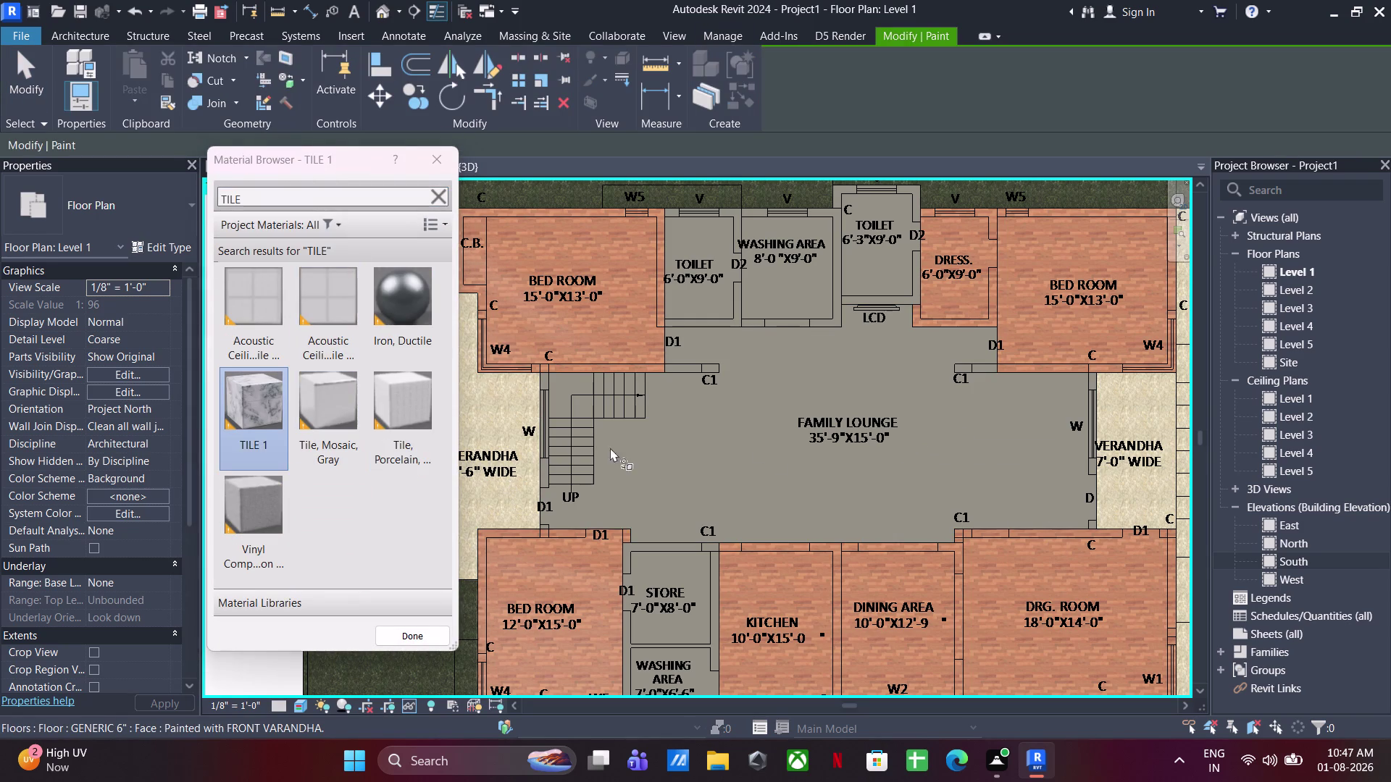
click(672, 479)
key(Escape)
key(Escape)
key(Escape)
key(Escape)
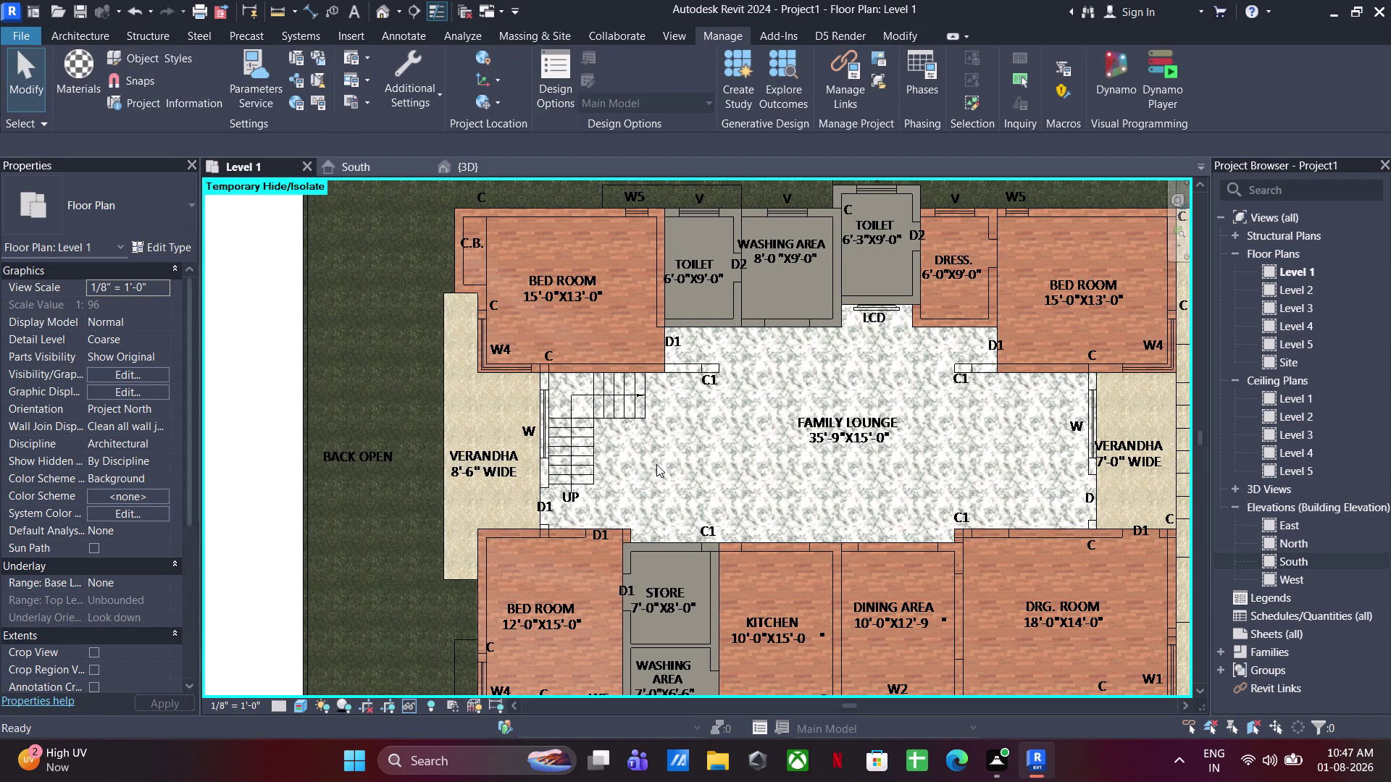
key(Escape)
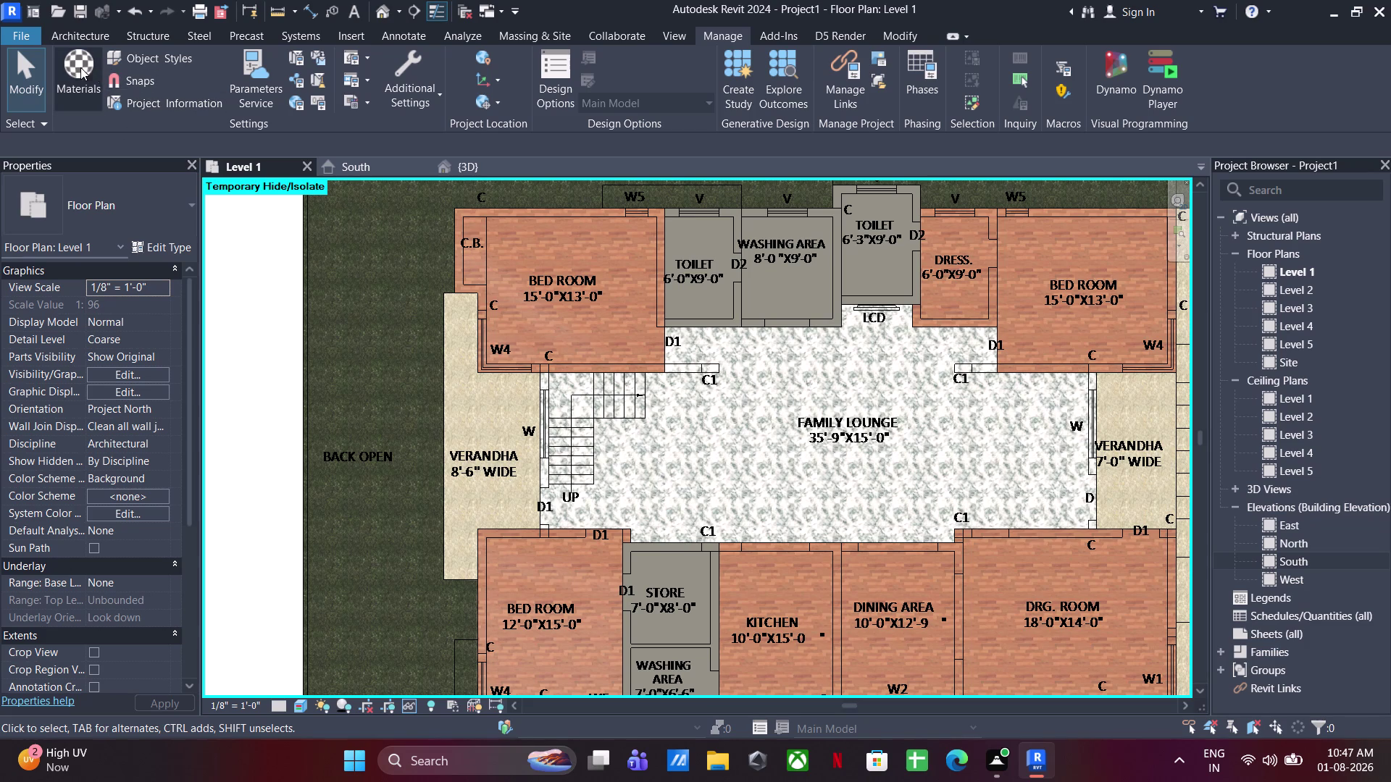
click(80, 68)
Create a new blank material and rename it TILE 2.
click(749, 512)
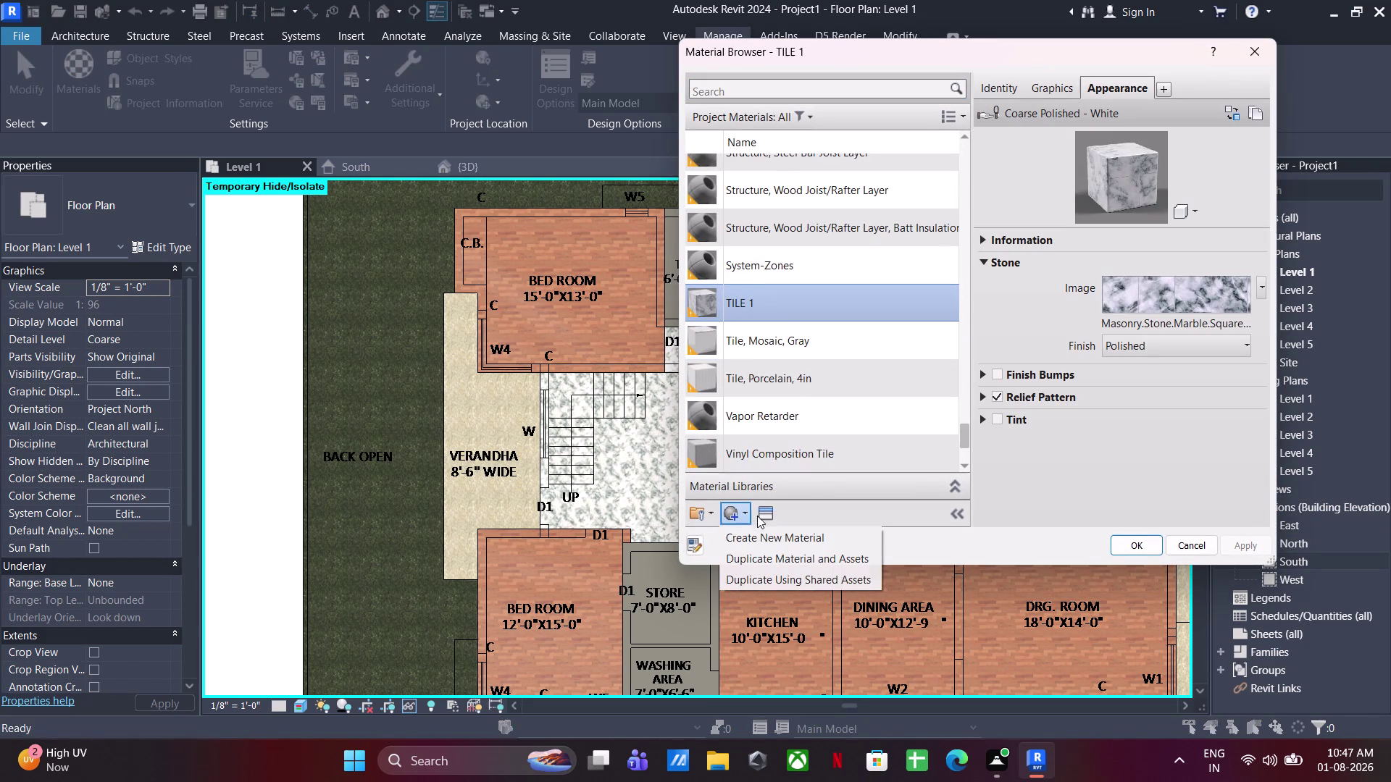
click(765, 528)
right_click(766, 301)
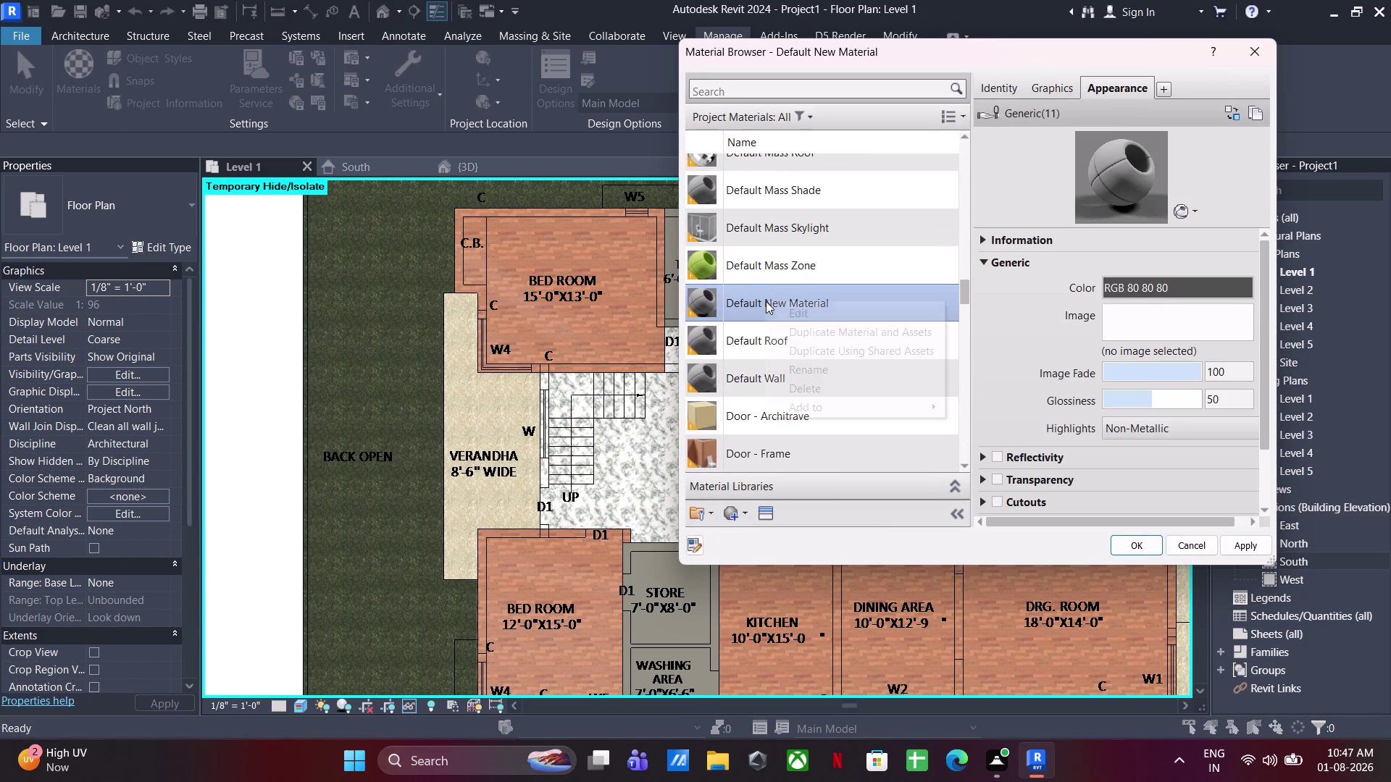
click(798, 366)
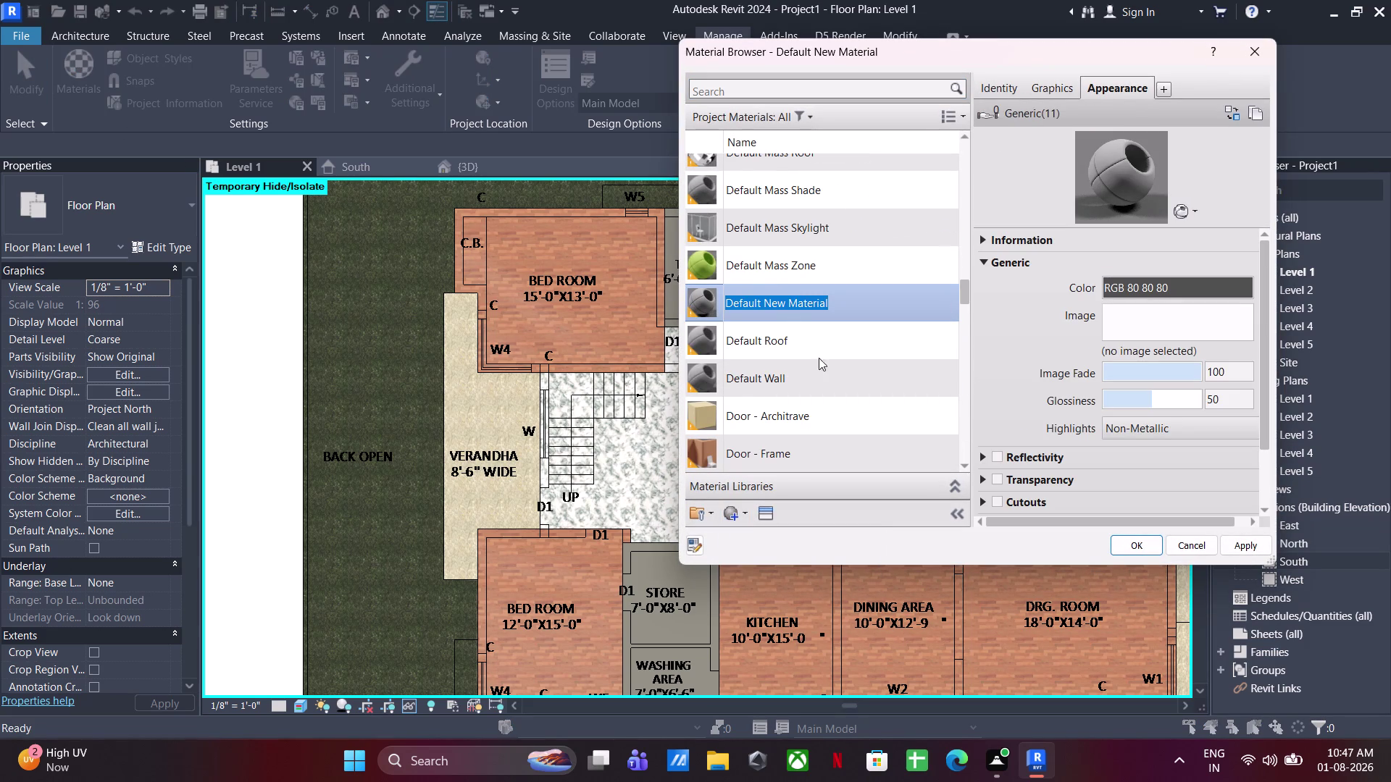
text(TILE 2)
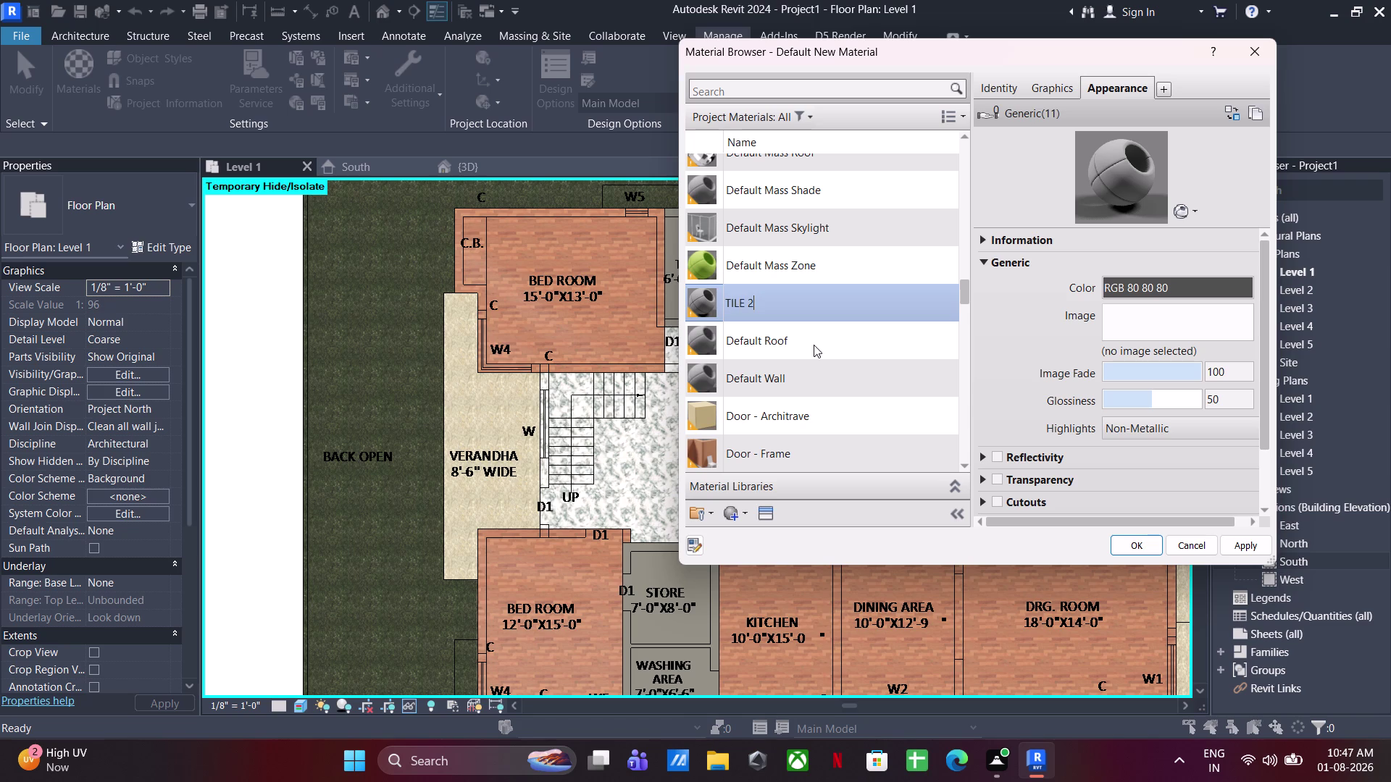
click(995, 361)
Give TILE 2 the Flooring > Marble - Deep Green appearance and confirm the material.
click(746, 509)
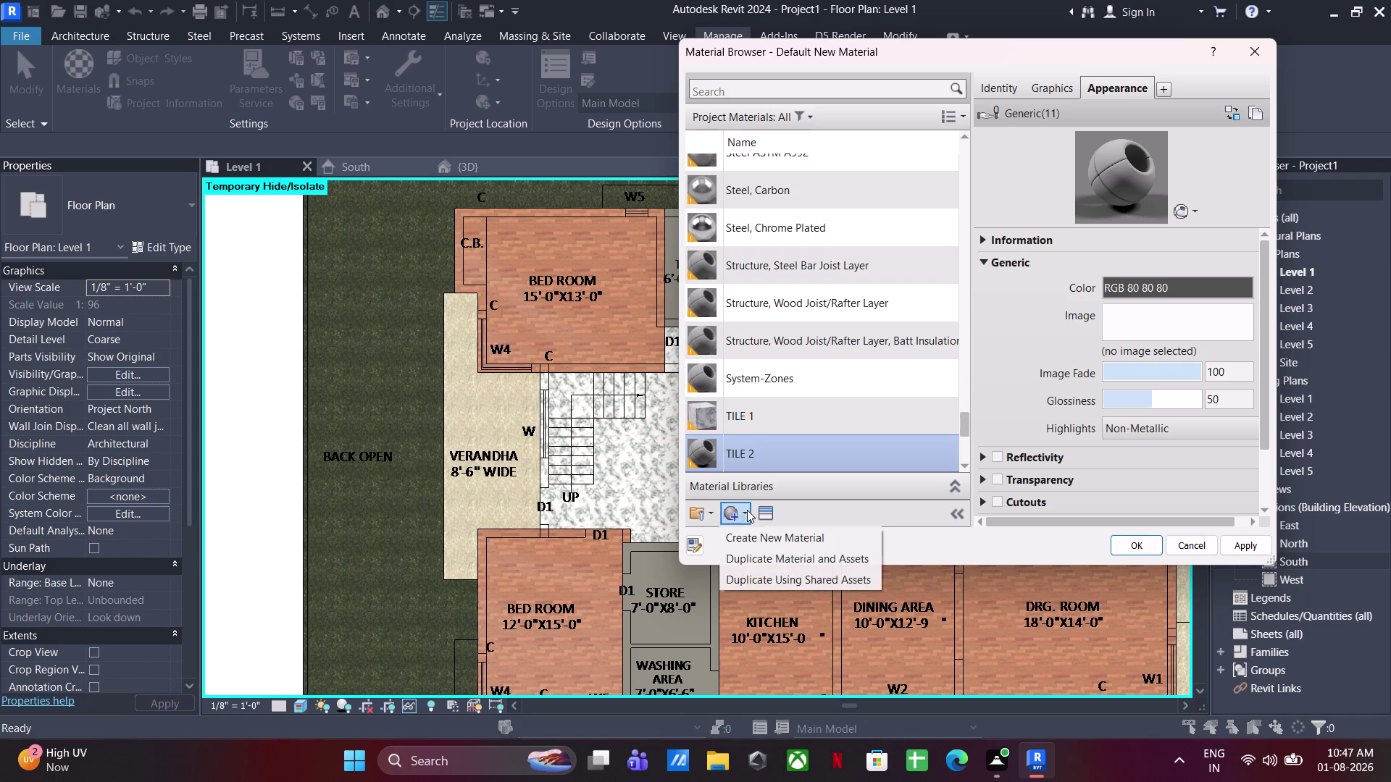
click(801, 510)
click(770, 512)
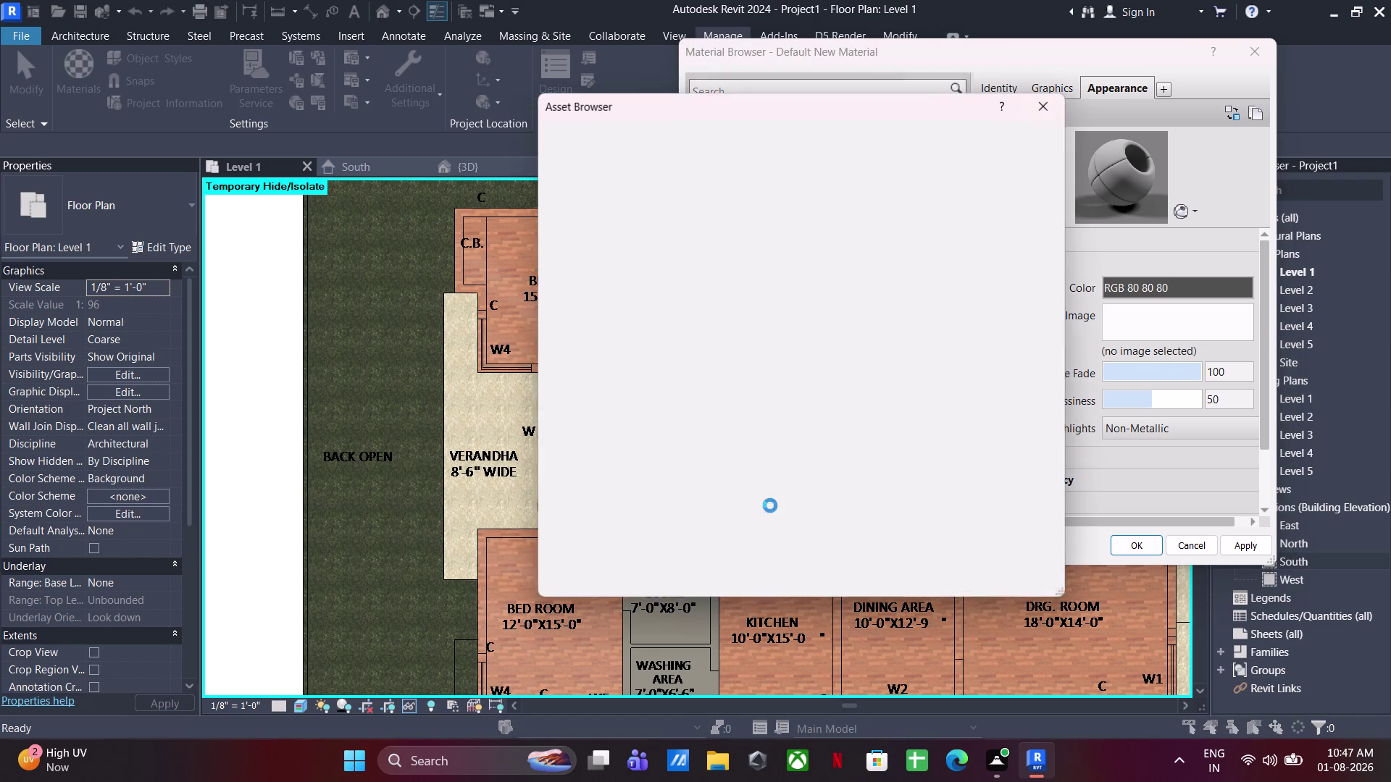
click(538, 233)
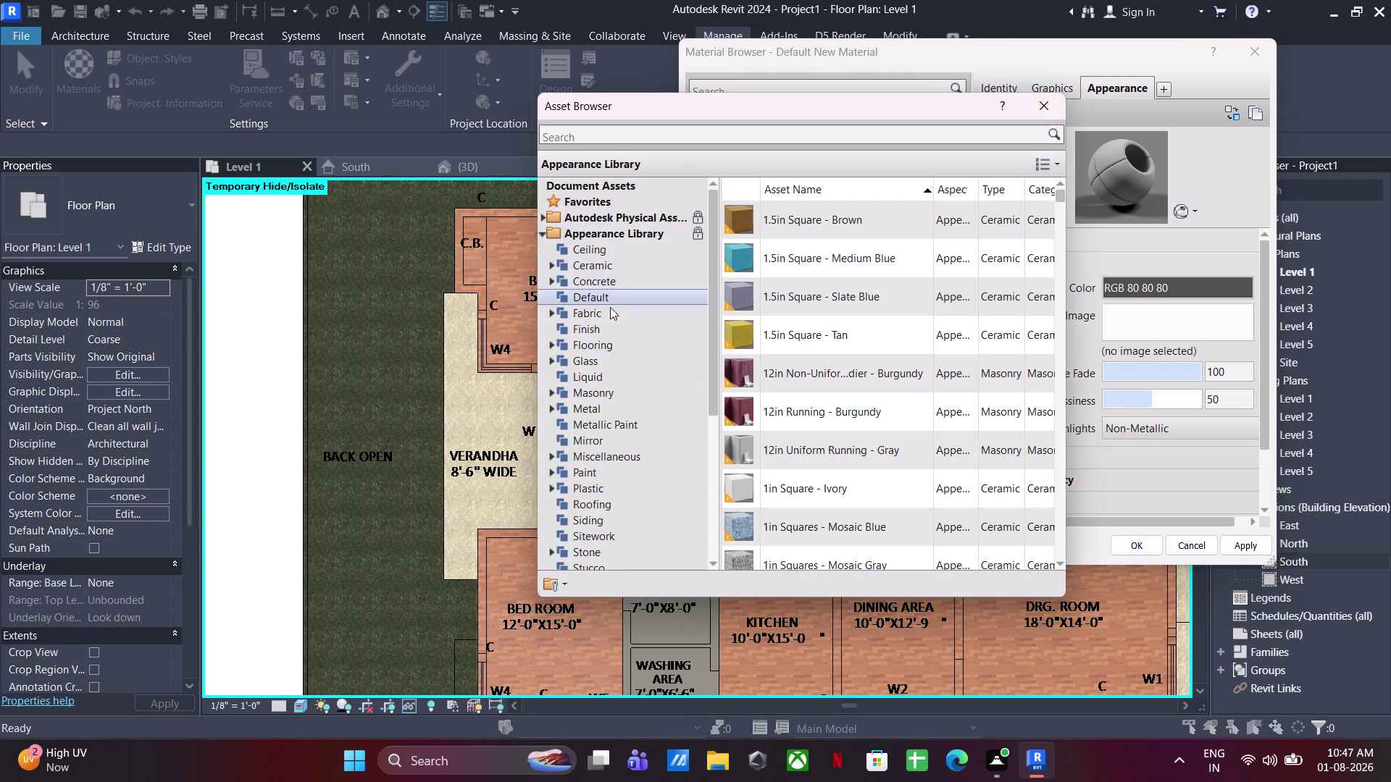
click(611, 342)
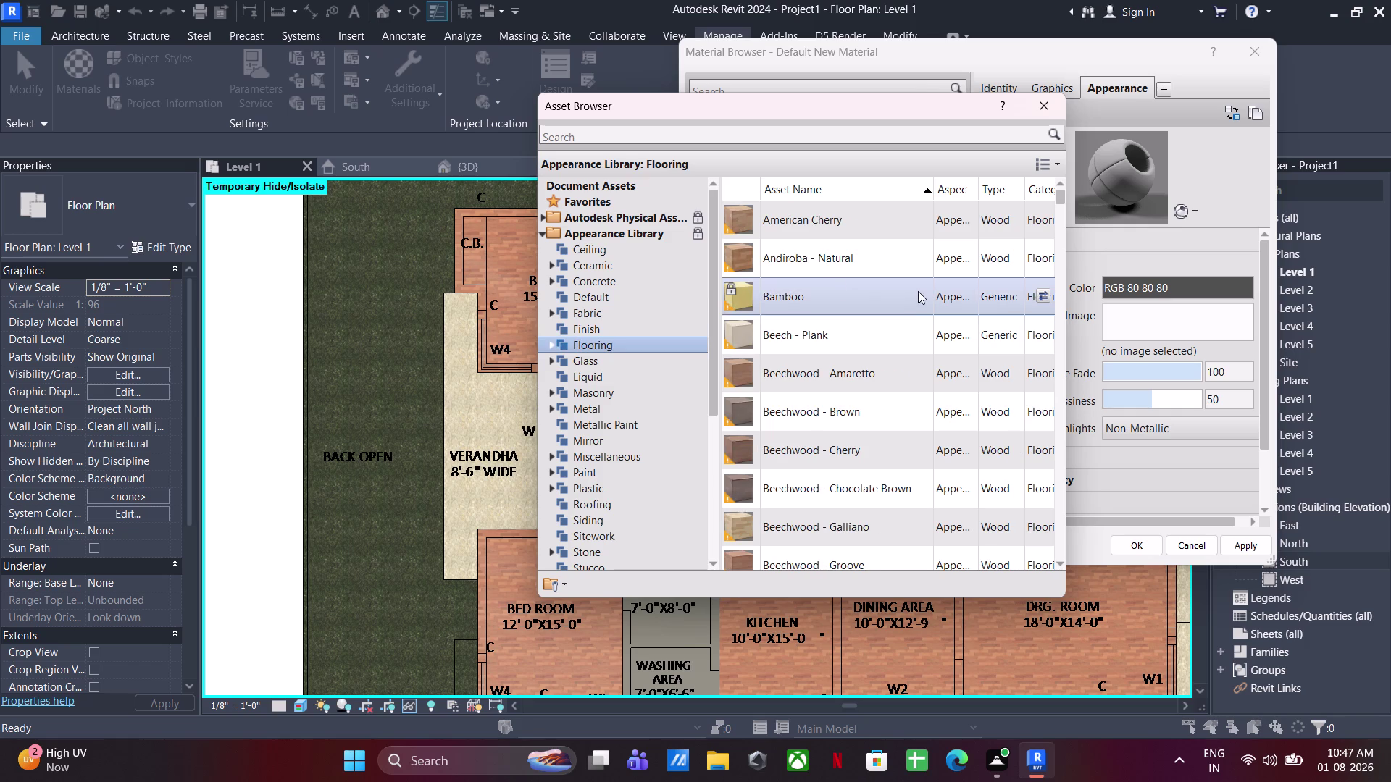
scroll(down, 3)
scroll(down, 3)
scroll(down, 3)
scroll(up, 3)
scroll(down, 3)
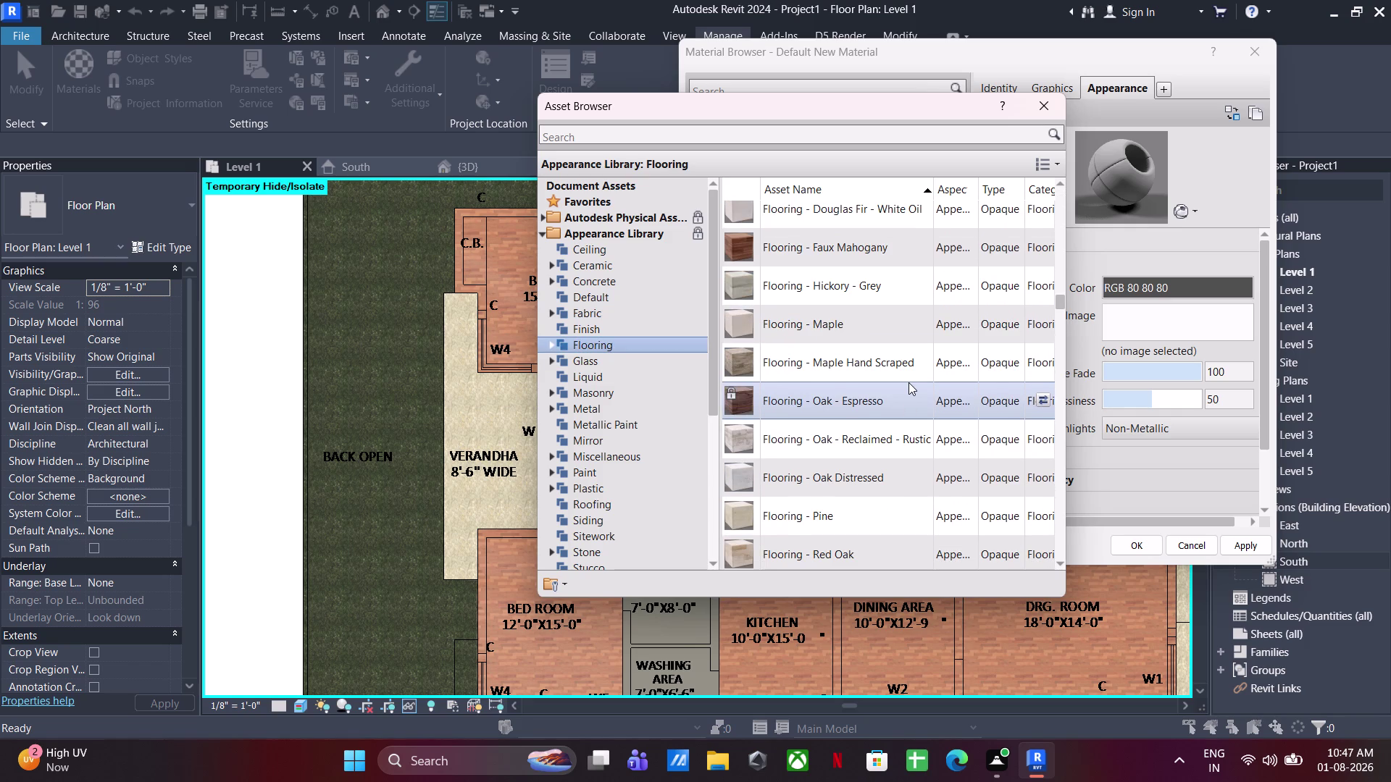
scroll(down, 3)
scroll(down, 3)
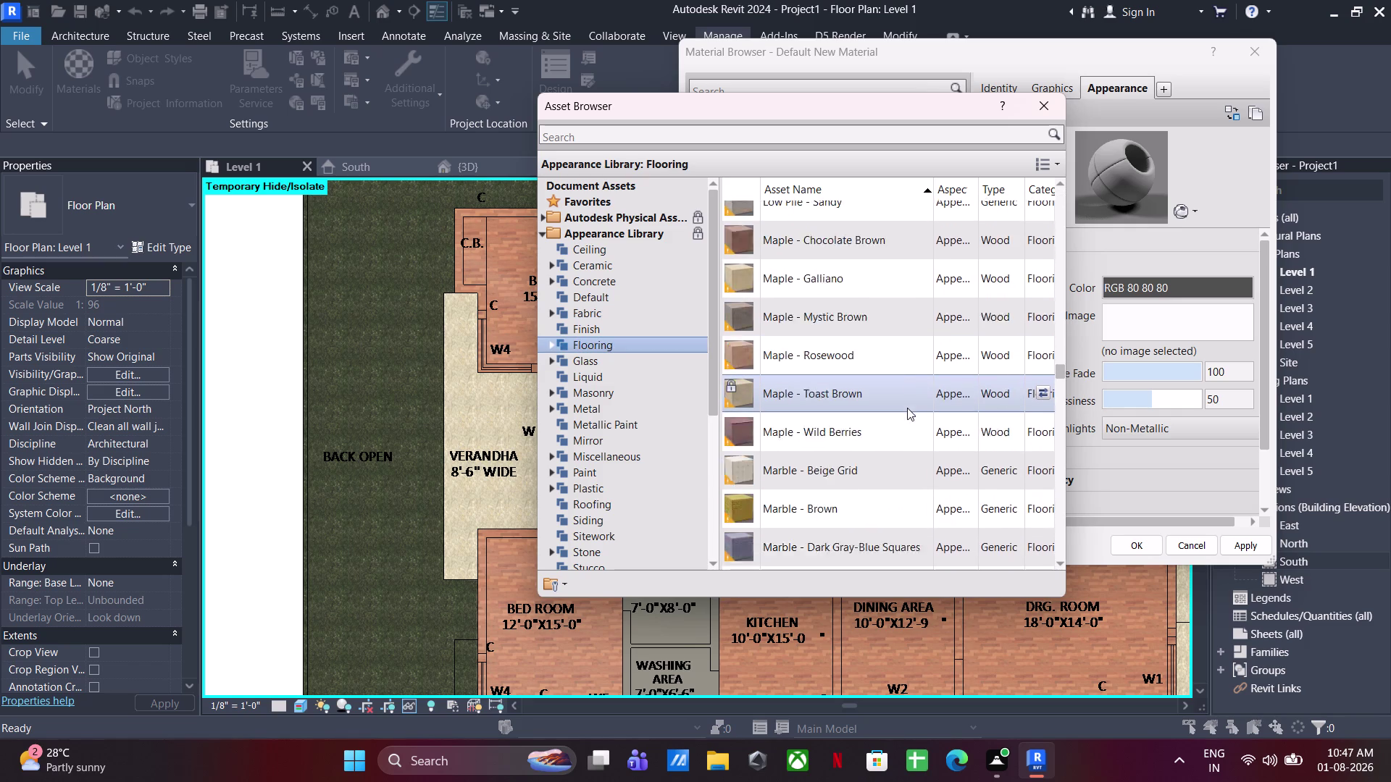
scroll(down, 3)
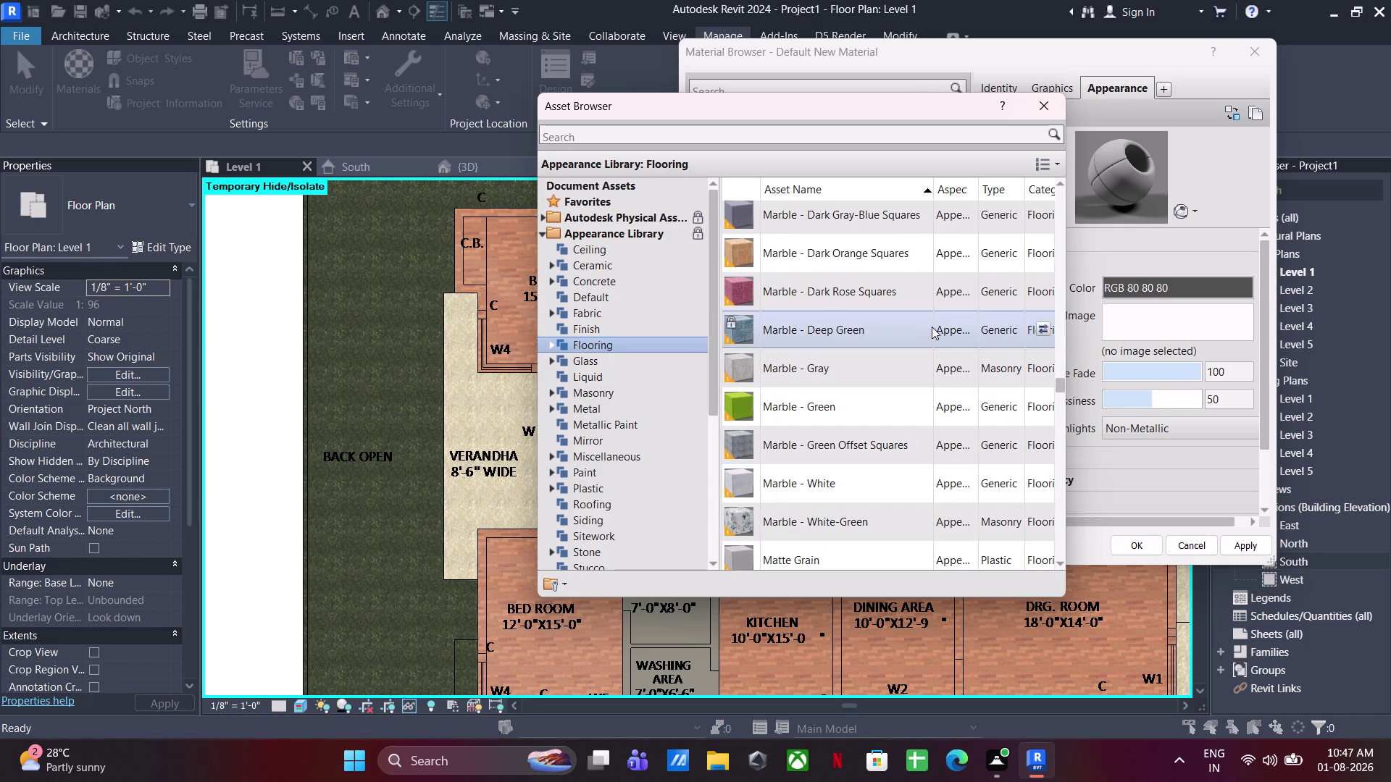
click(1037, 324)
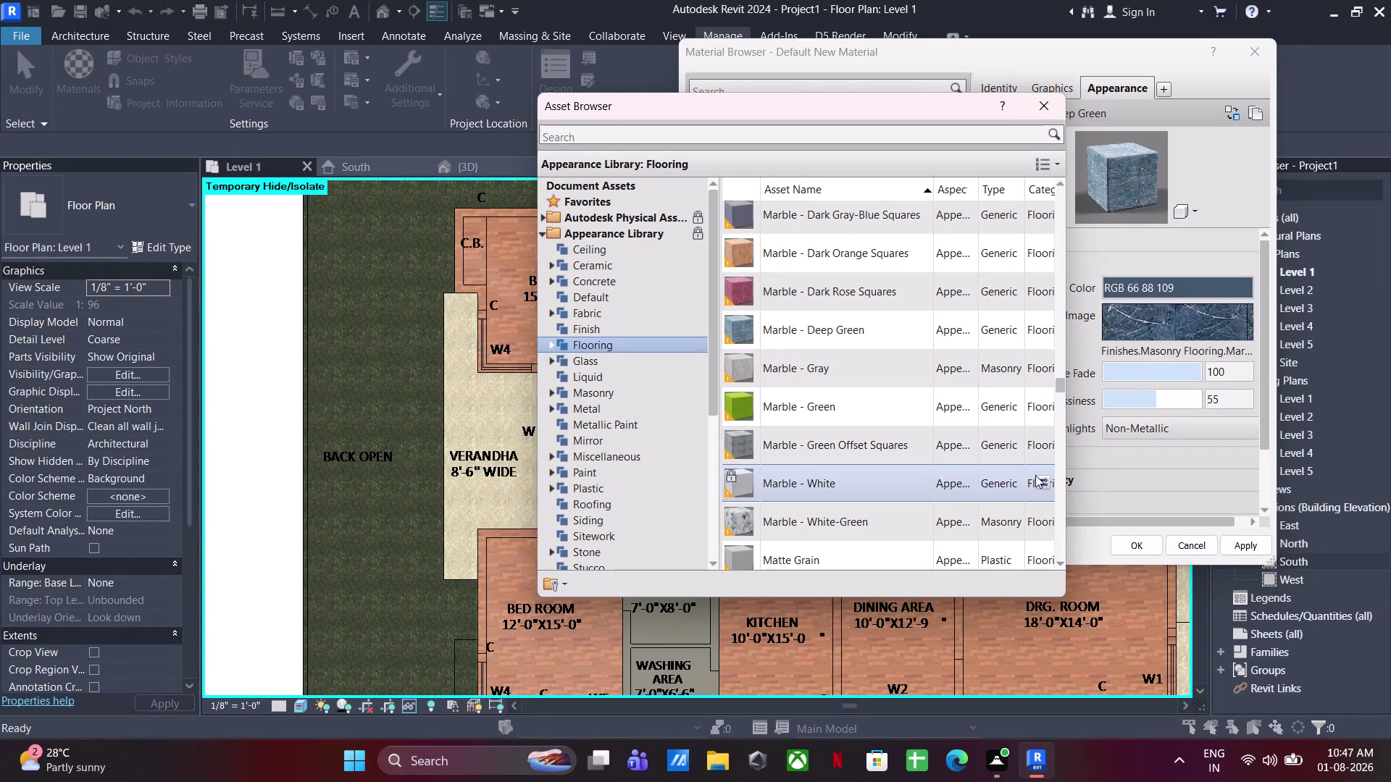
click(1050, 97)
click(1152, 538)
key(Escape)
key(Escape)
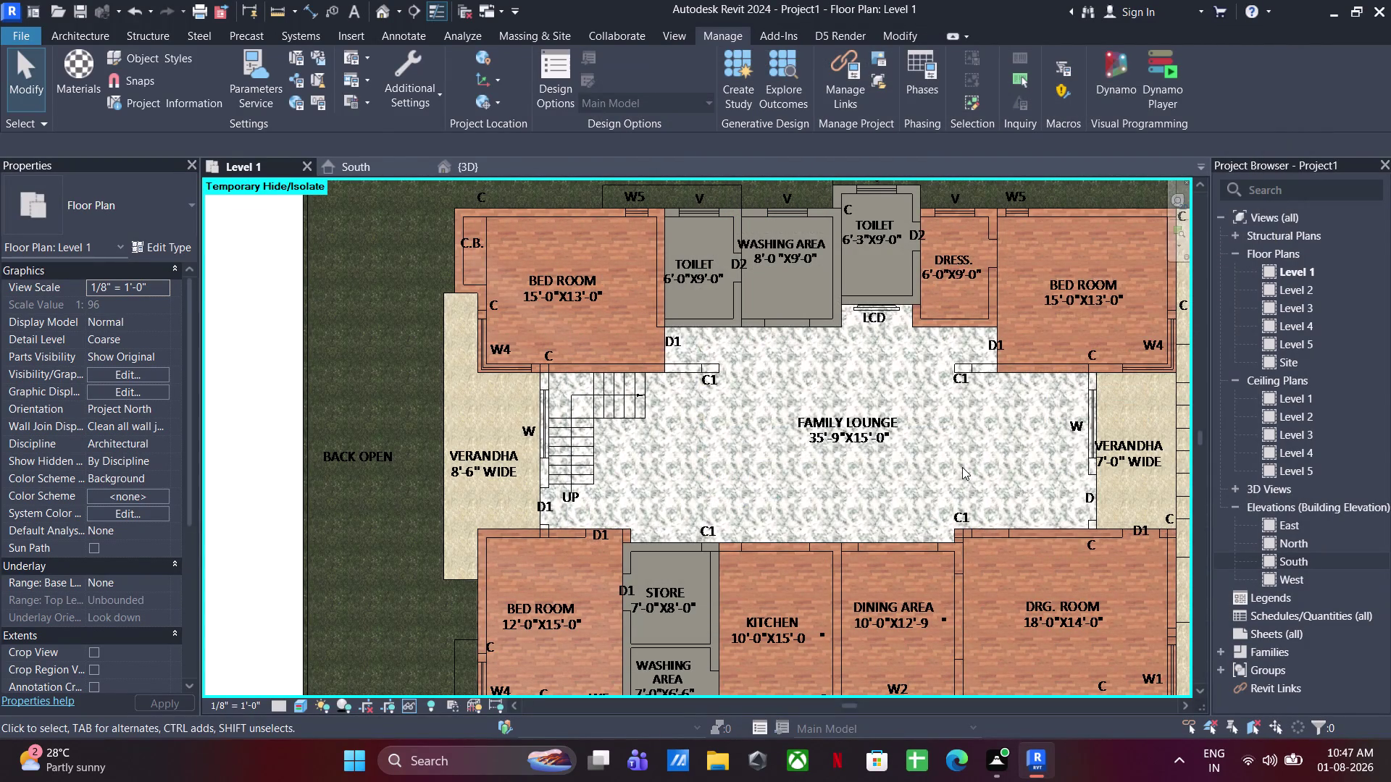
Paint the toilet, washing area and store floors with the TILE 2 marble.
text(PT)
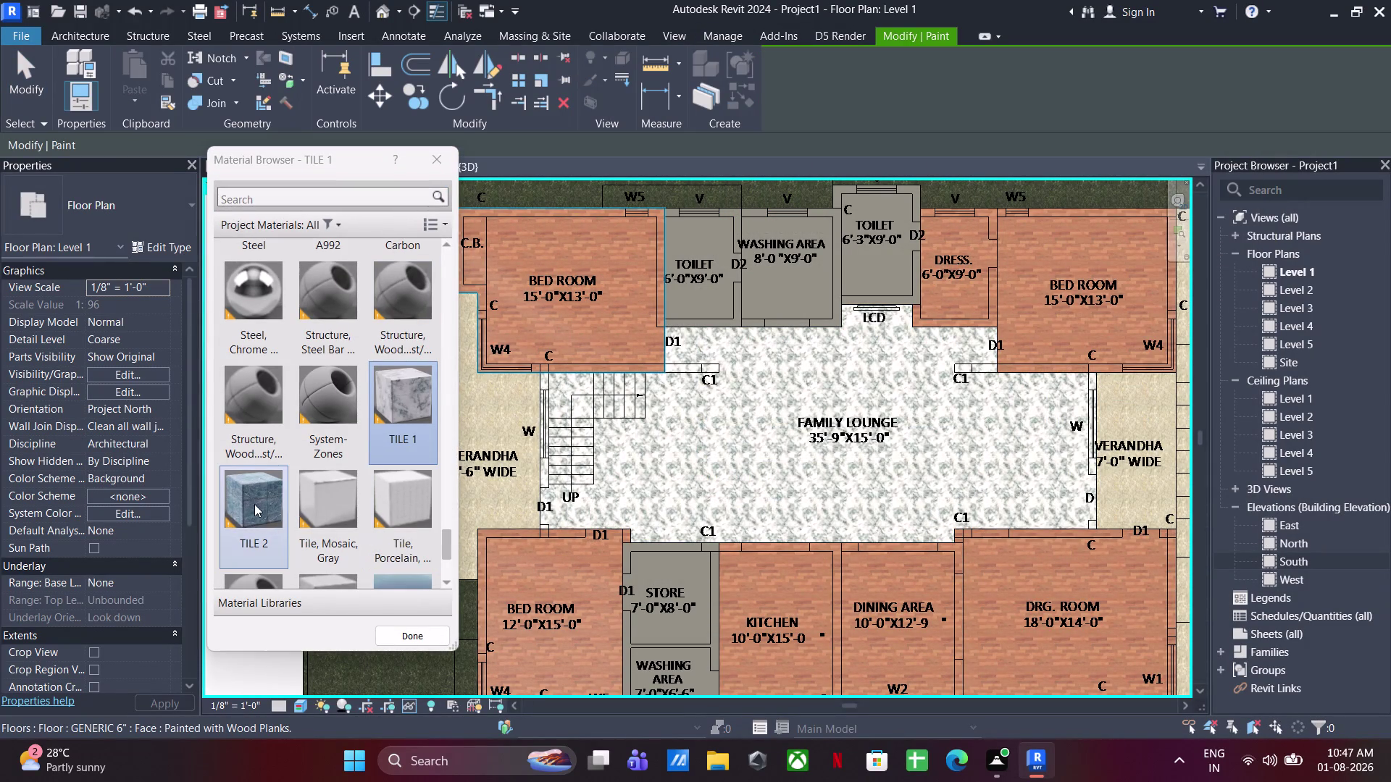
click(255, 504)
click(708, 296)
click(751, 286)
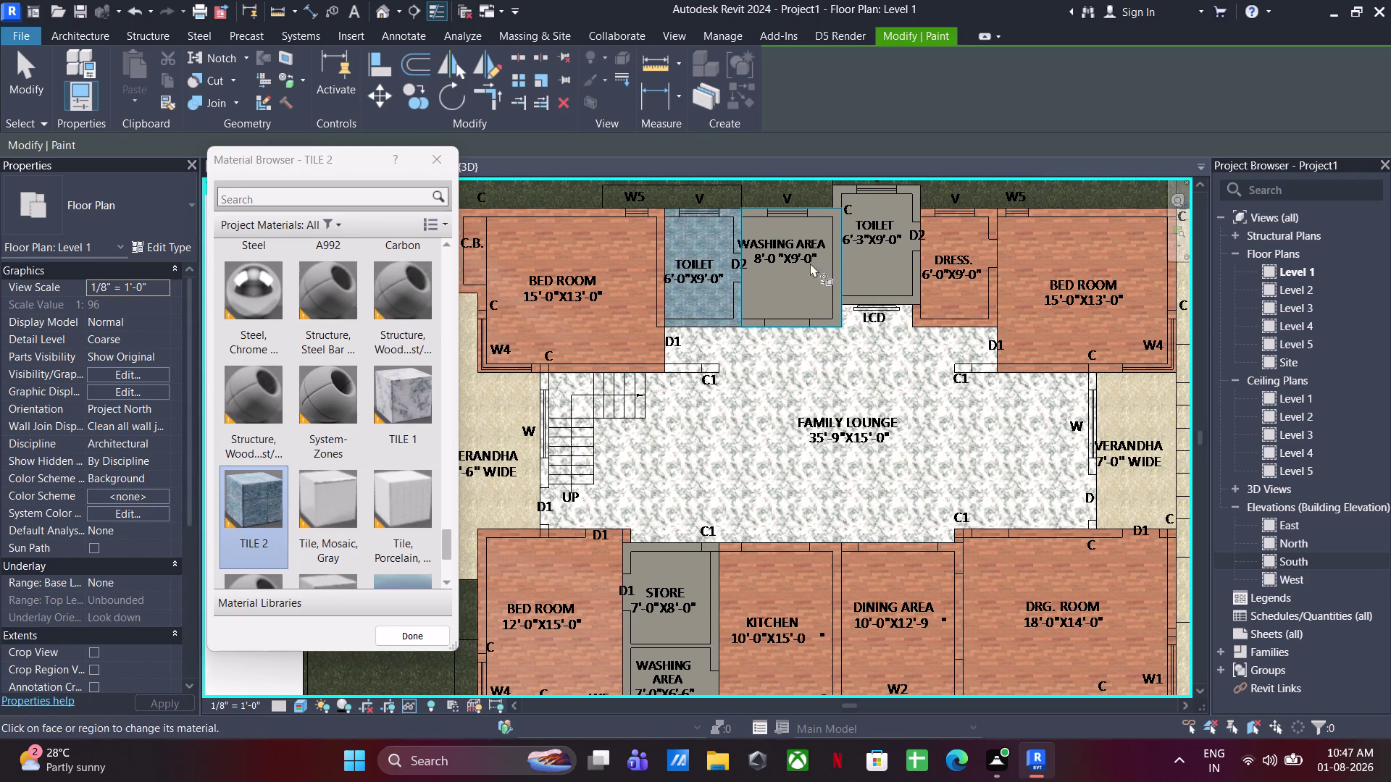
click(851, 250)
middle_drag(777, 462, 809, 377)
click(708, 510)
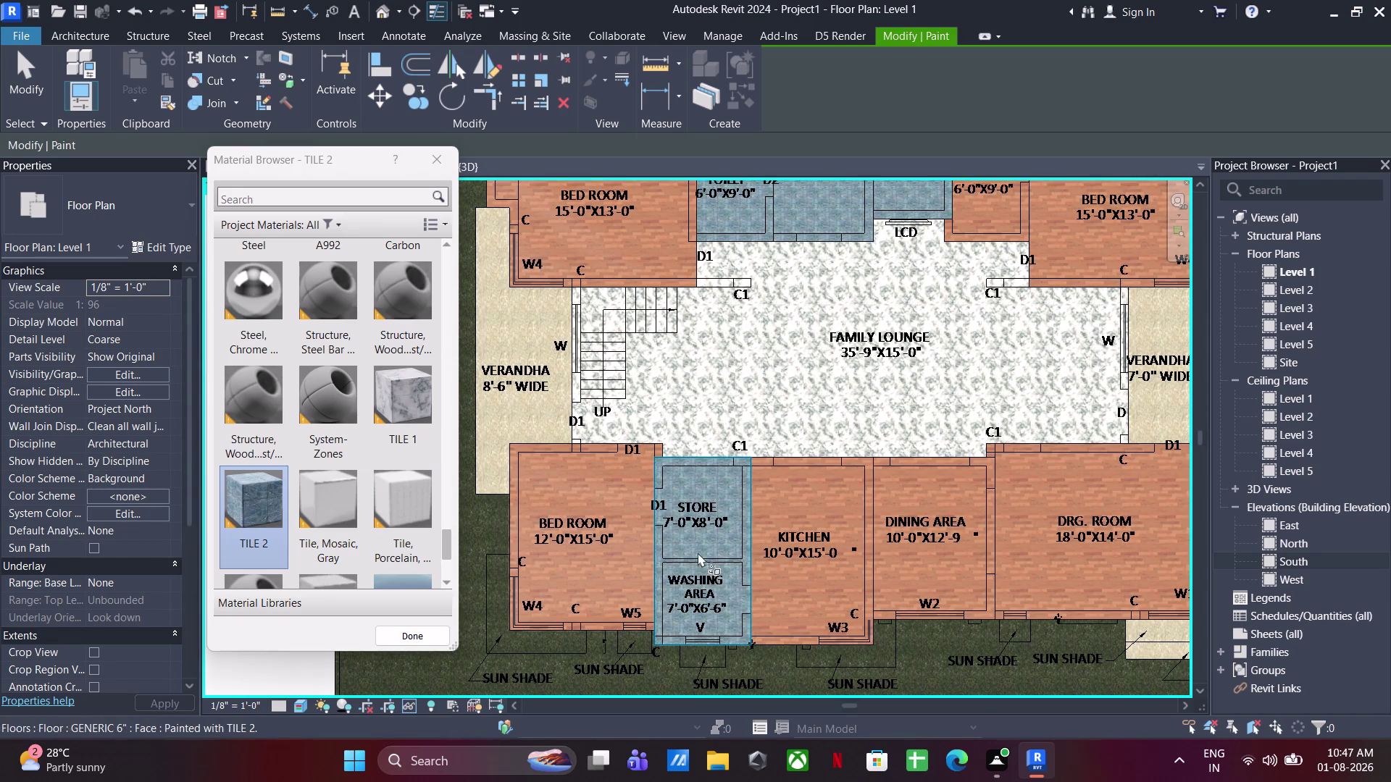
key(Escape)
key(Escape)
key(Escape)
Bring the whole ground floor plan into view, then switch to the 3D house view.
scroll(down, 3)
middle_drag(640, 516, 498, 514)
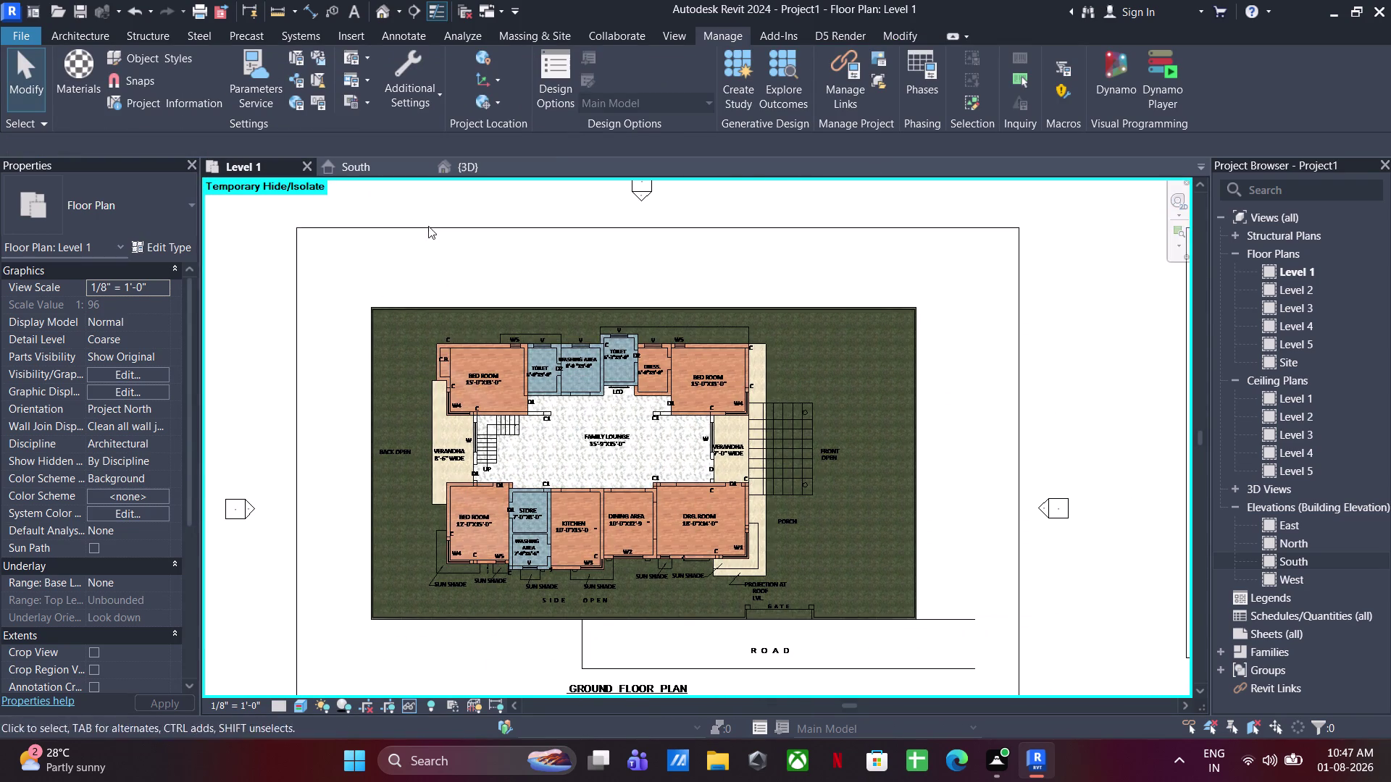
click(440, 242)
text(HR)
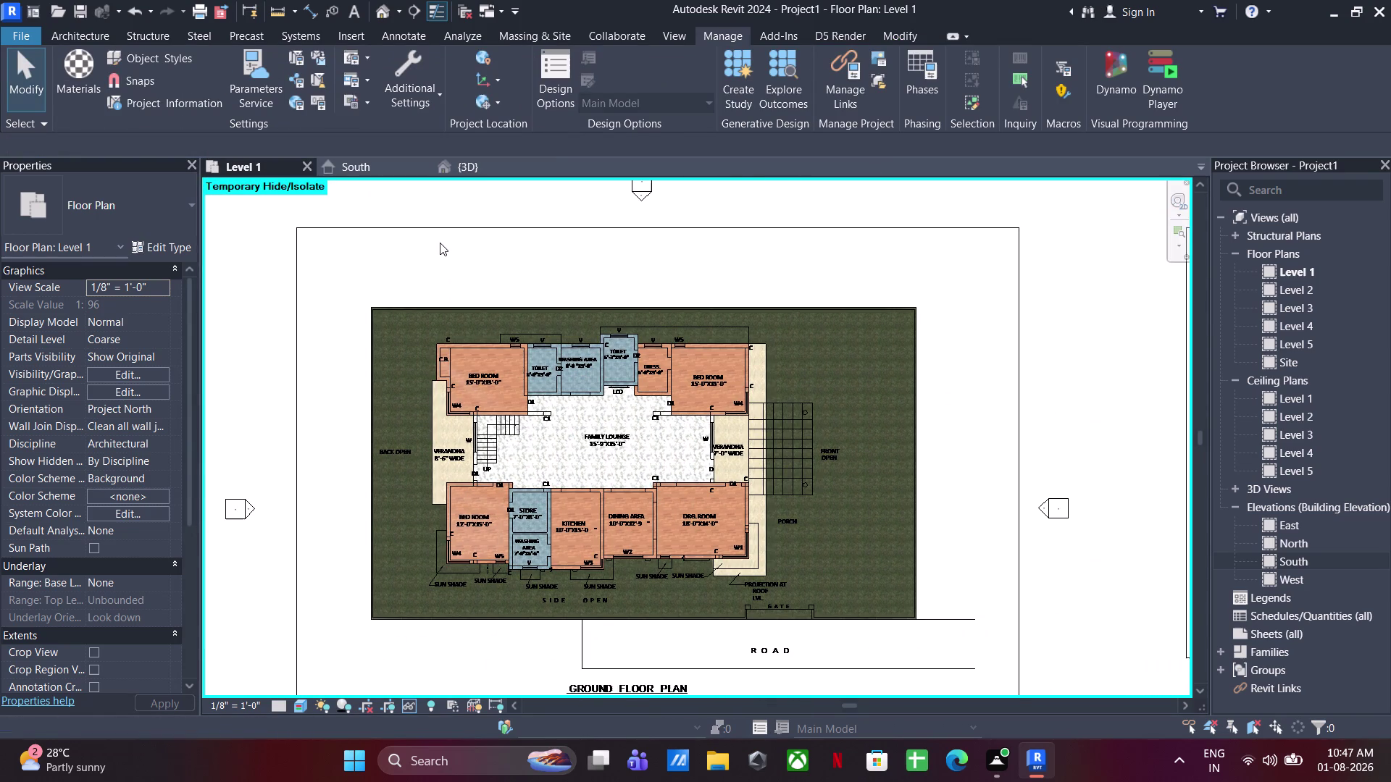
click(486, 168)
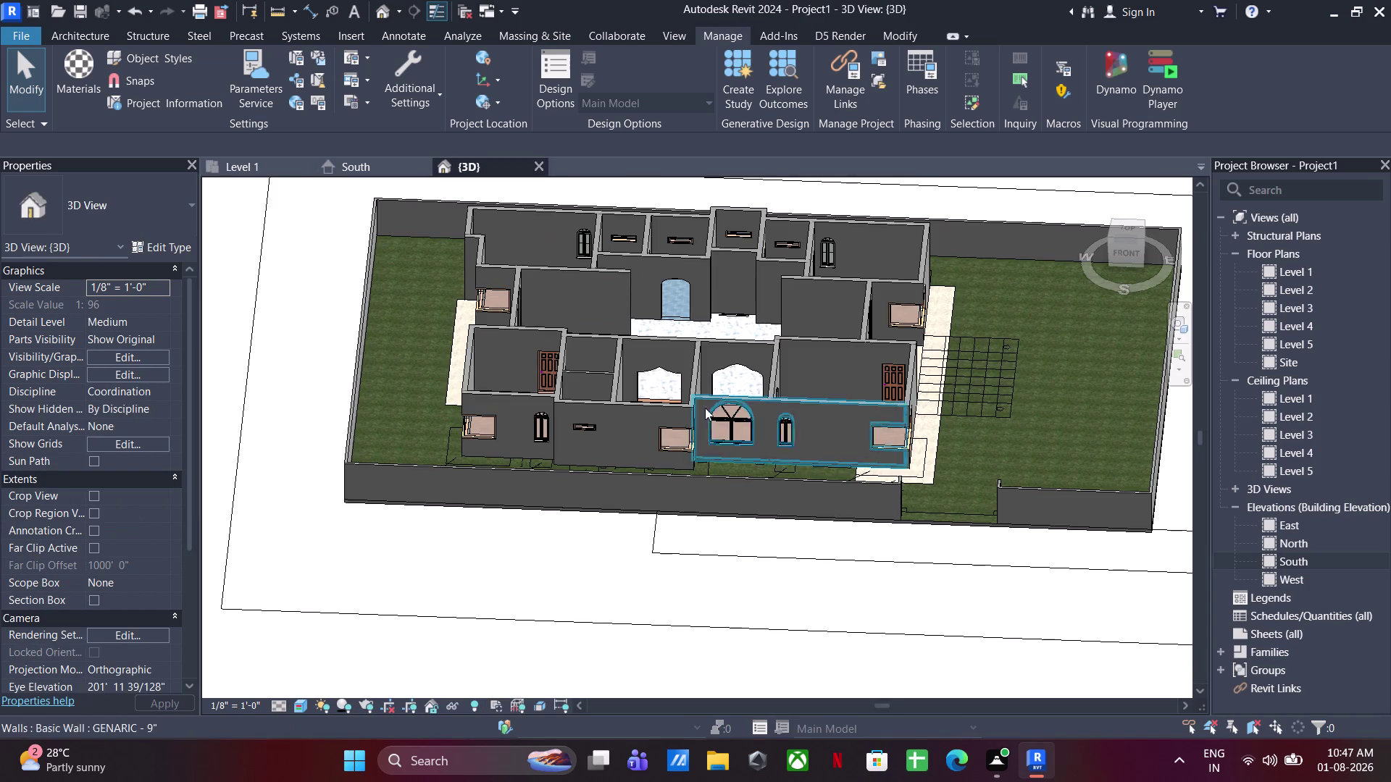
Orbit the 3D model to inspect the painted marble floors around the verandah and lounge.
middle_drag(744, 446, 714, 479)
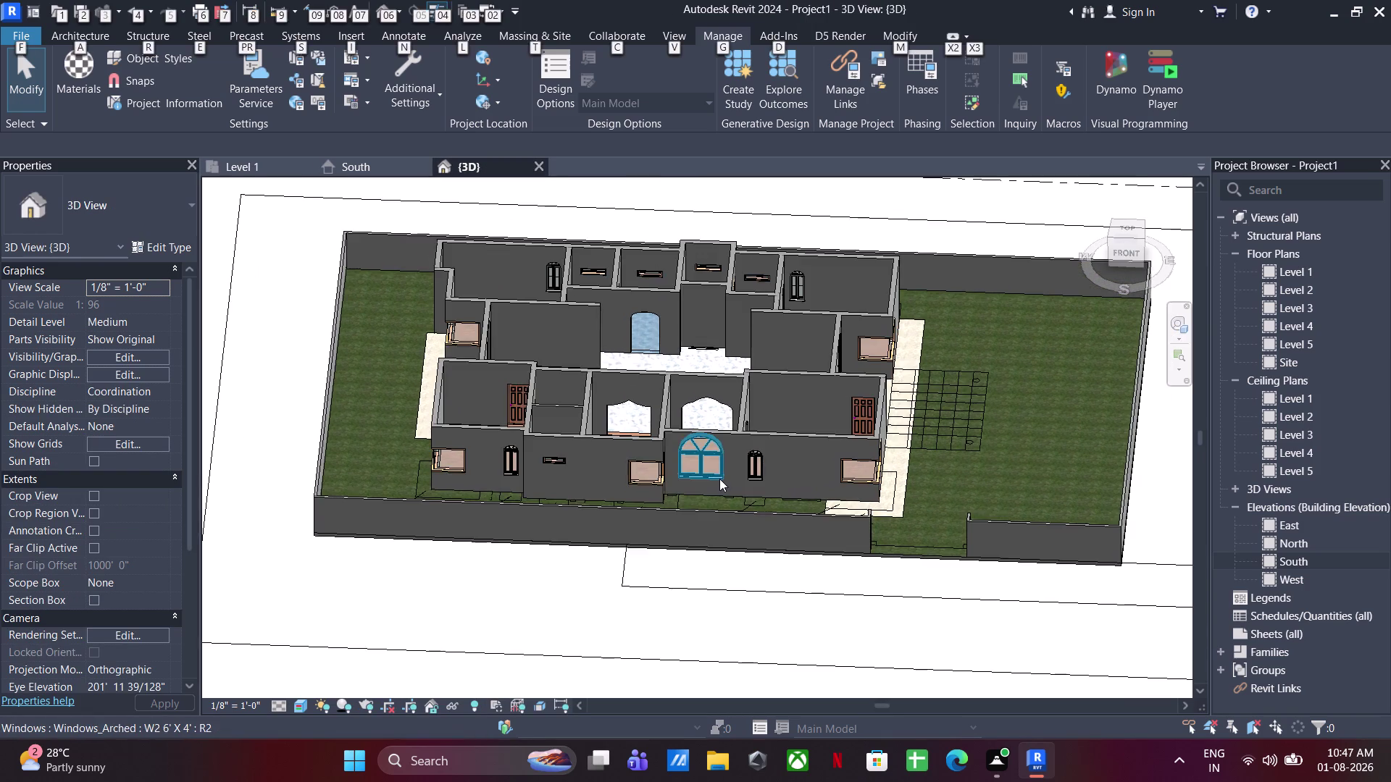
middle_drag(720, 485, 487, 594)
middle_drag(785, 471, 702, 306)
middle_drag(753, 381, 898, 293)
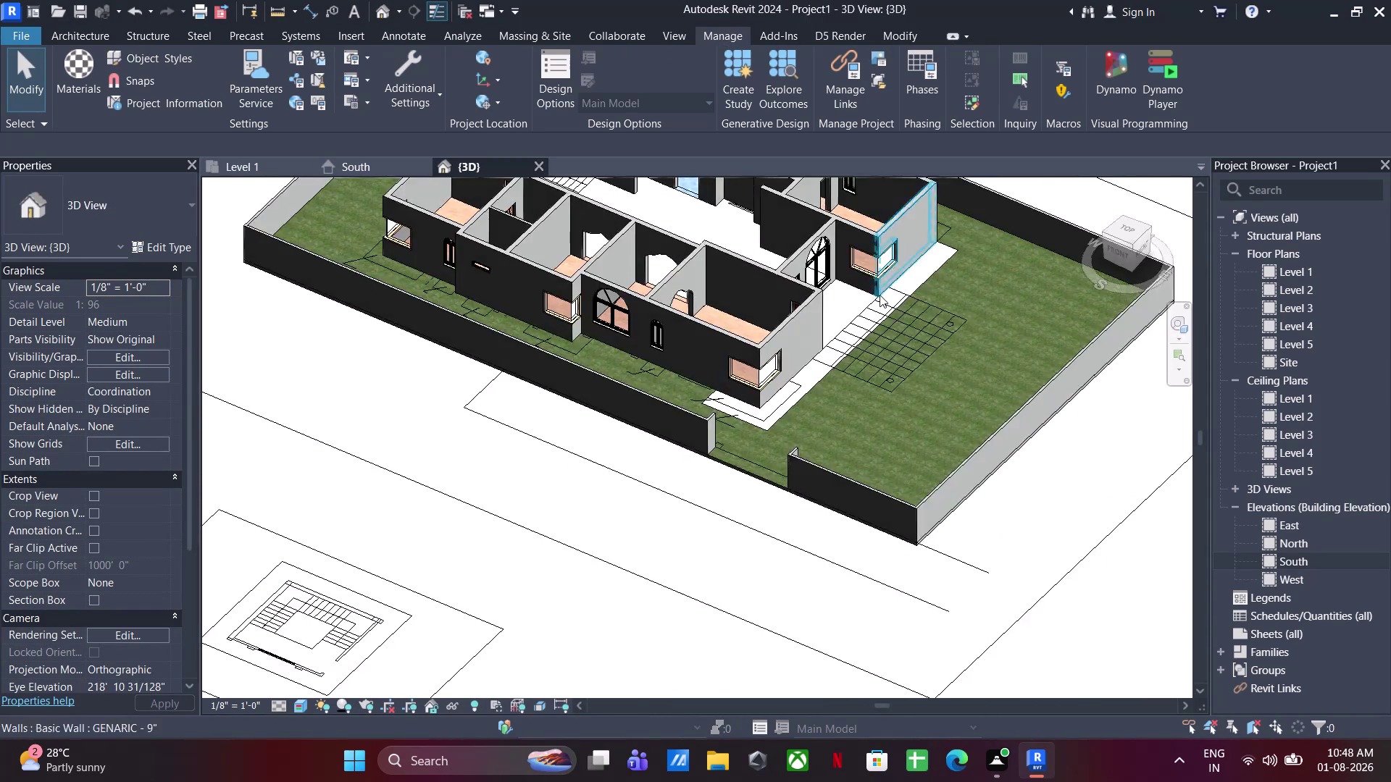
middle_drag(878, 305, 941, 547)
middle_drag(813, 486, 1045, 501)
middle_drag(572, 474, 804, 407)
middle_drag(761, 473, 713, 419)
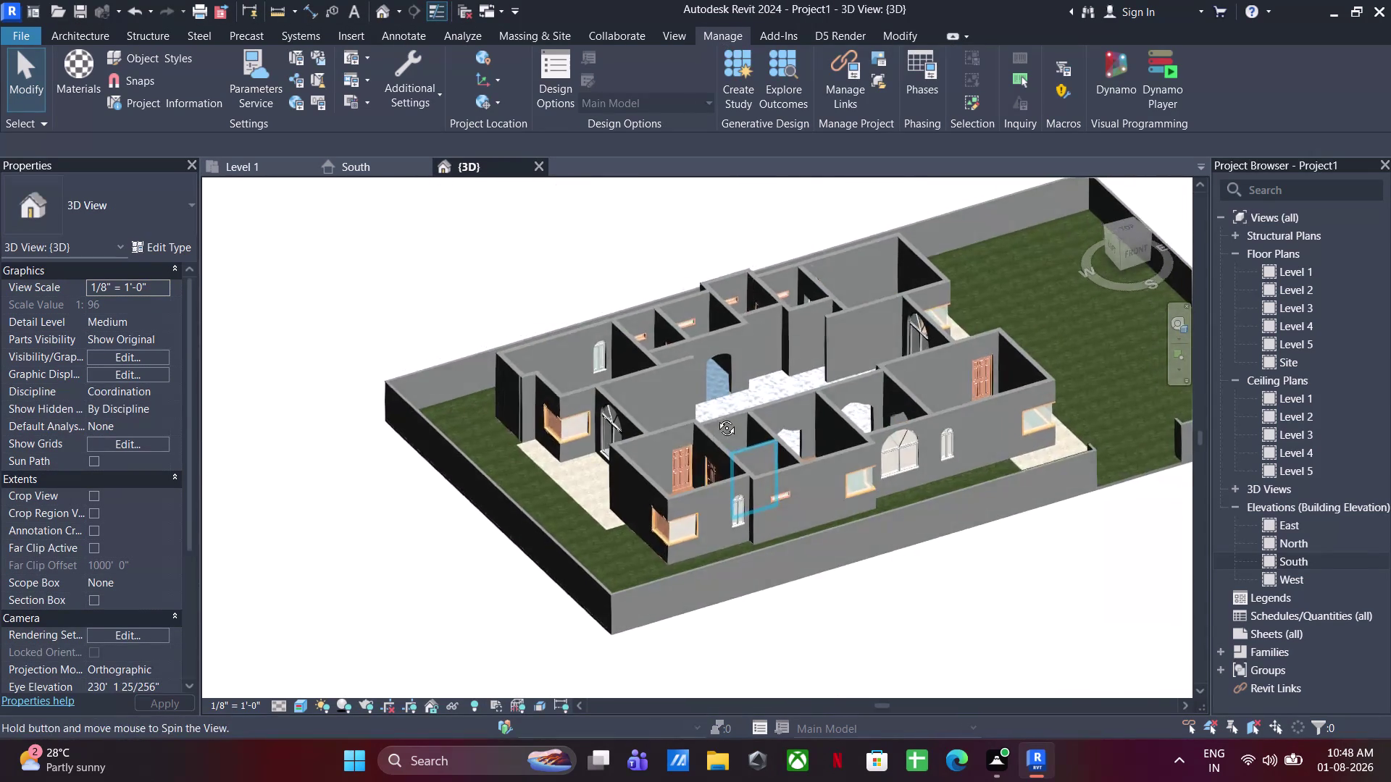
middle_drag(713, 419, 717, 415)
middle_drag(680, 448, 706, 508)
scroll(up, 3)
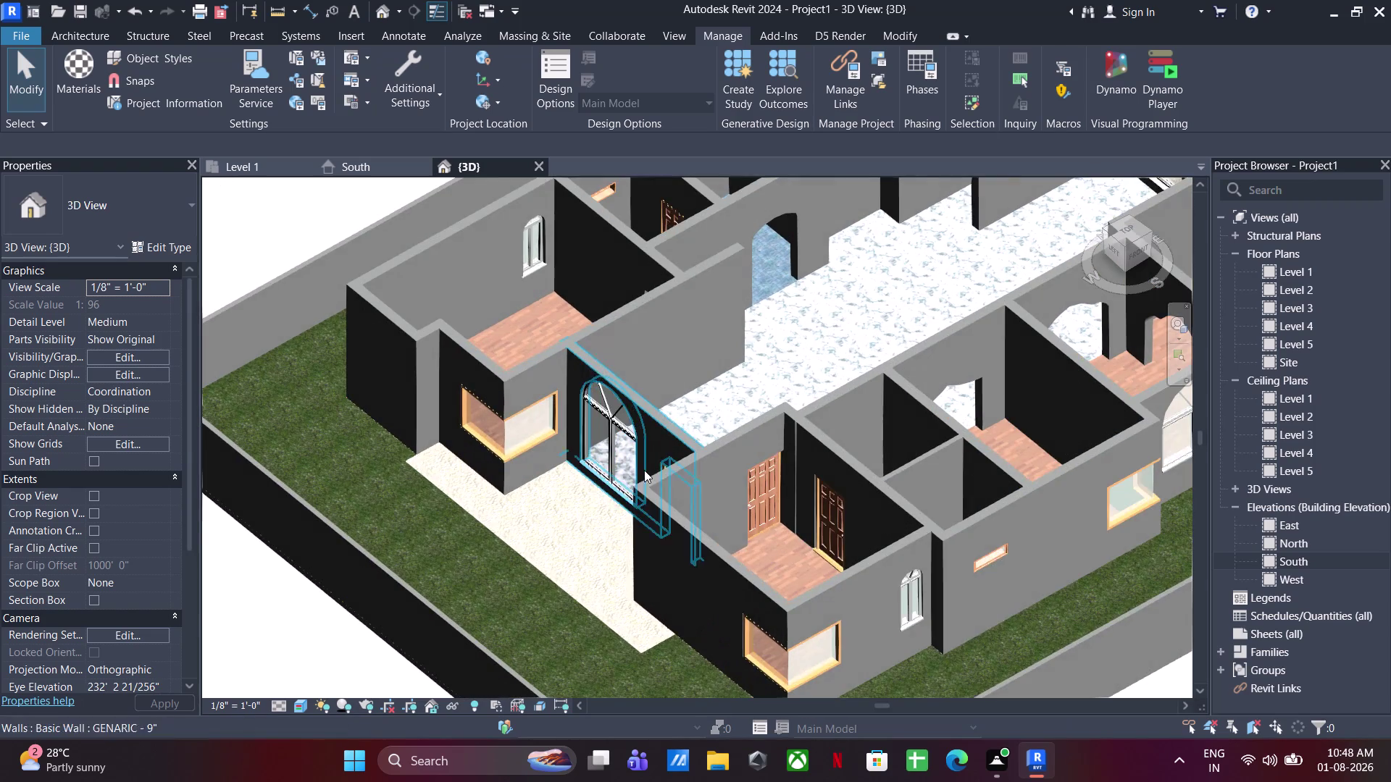
Select the wall beside the verandah, then bring up the Manage tools.
click(669, 474)
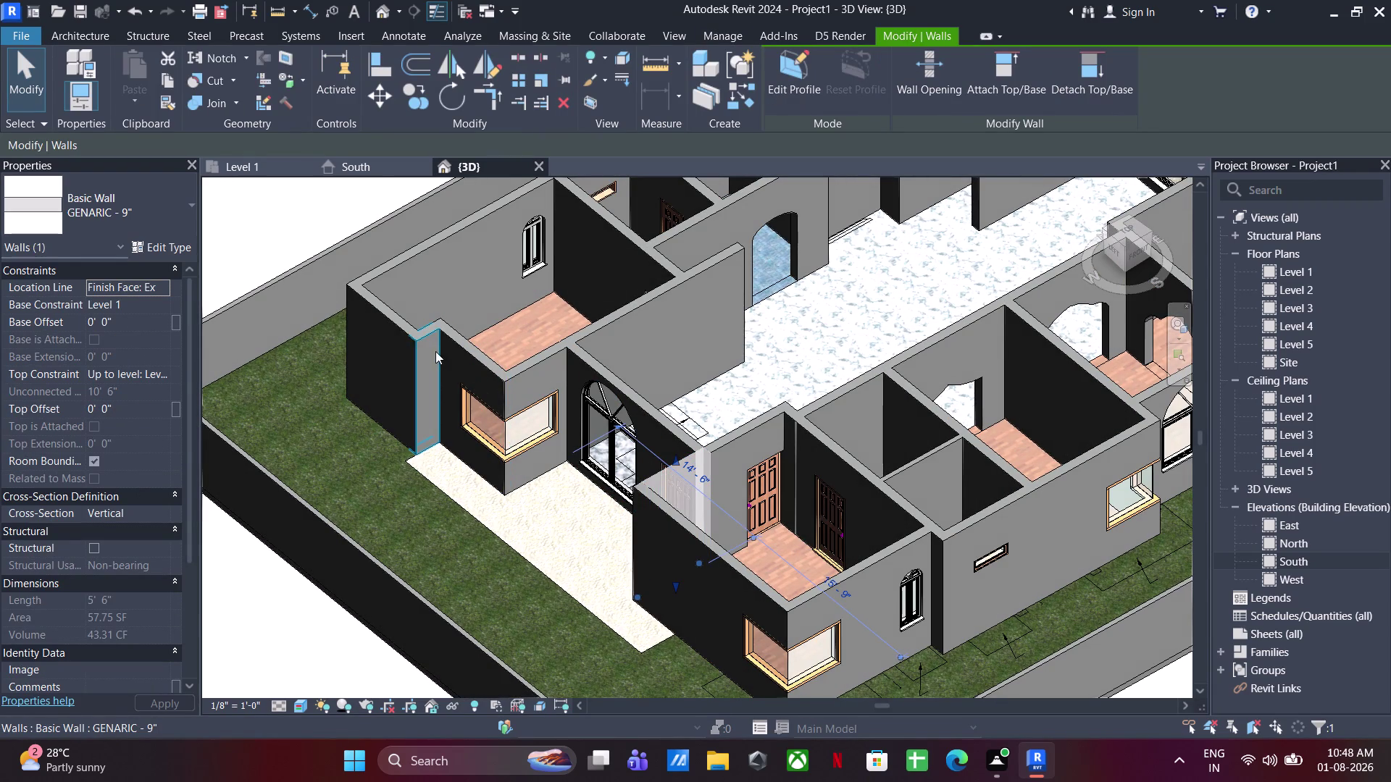
click(432, 350)
scroll(down, 3)
key(Escape)
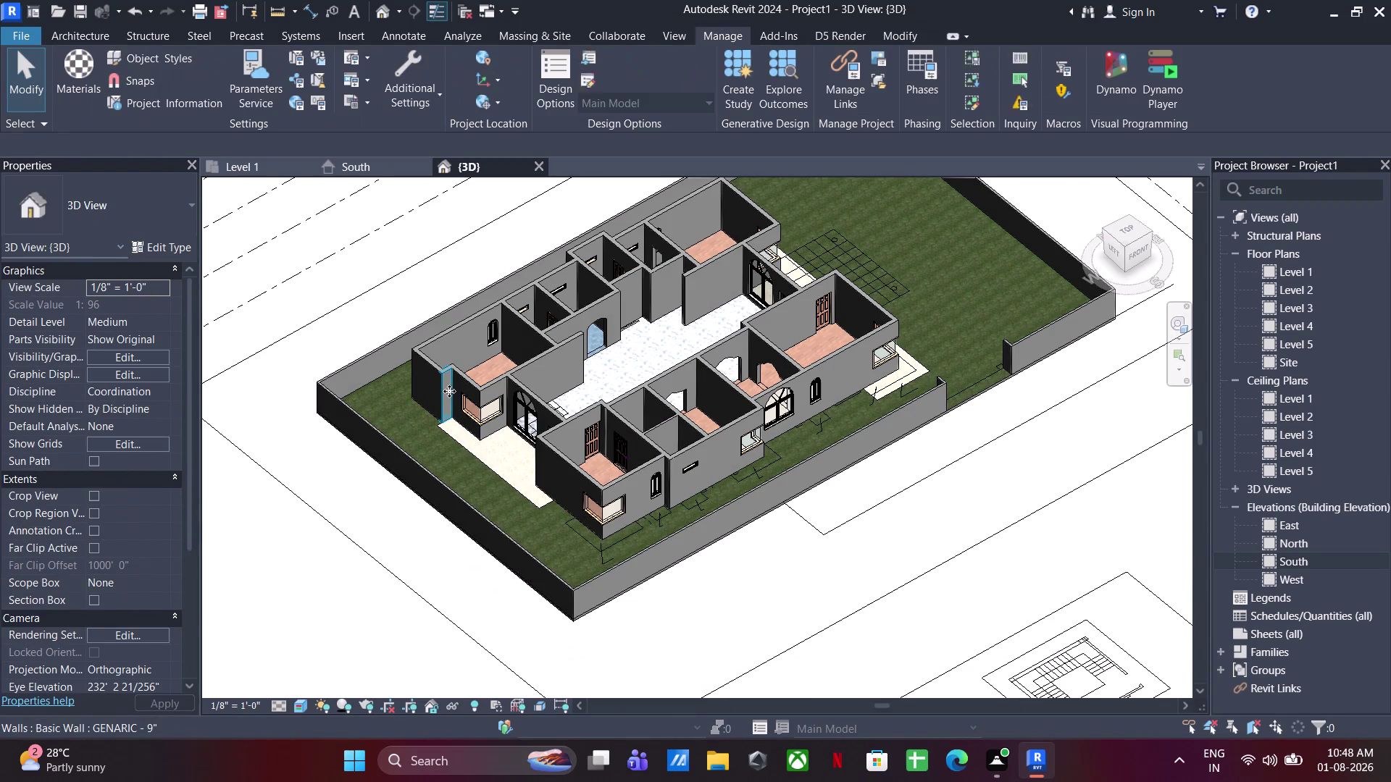
key(Escape)
key(Escape)
Create a new material from Default New Material and name it 'OUTER WALL PAINT'.
click(92, 83)
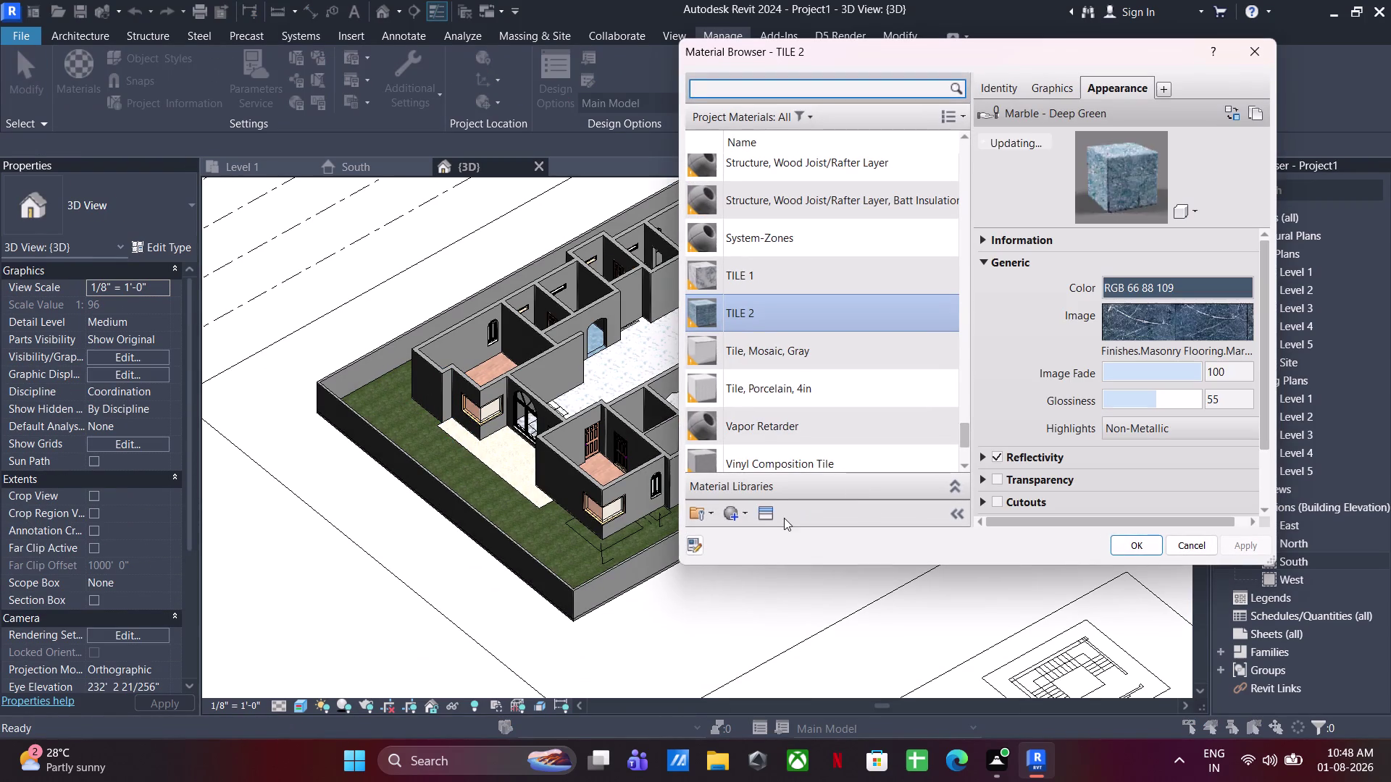
click(739, 520)
click(754, 544)
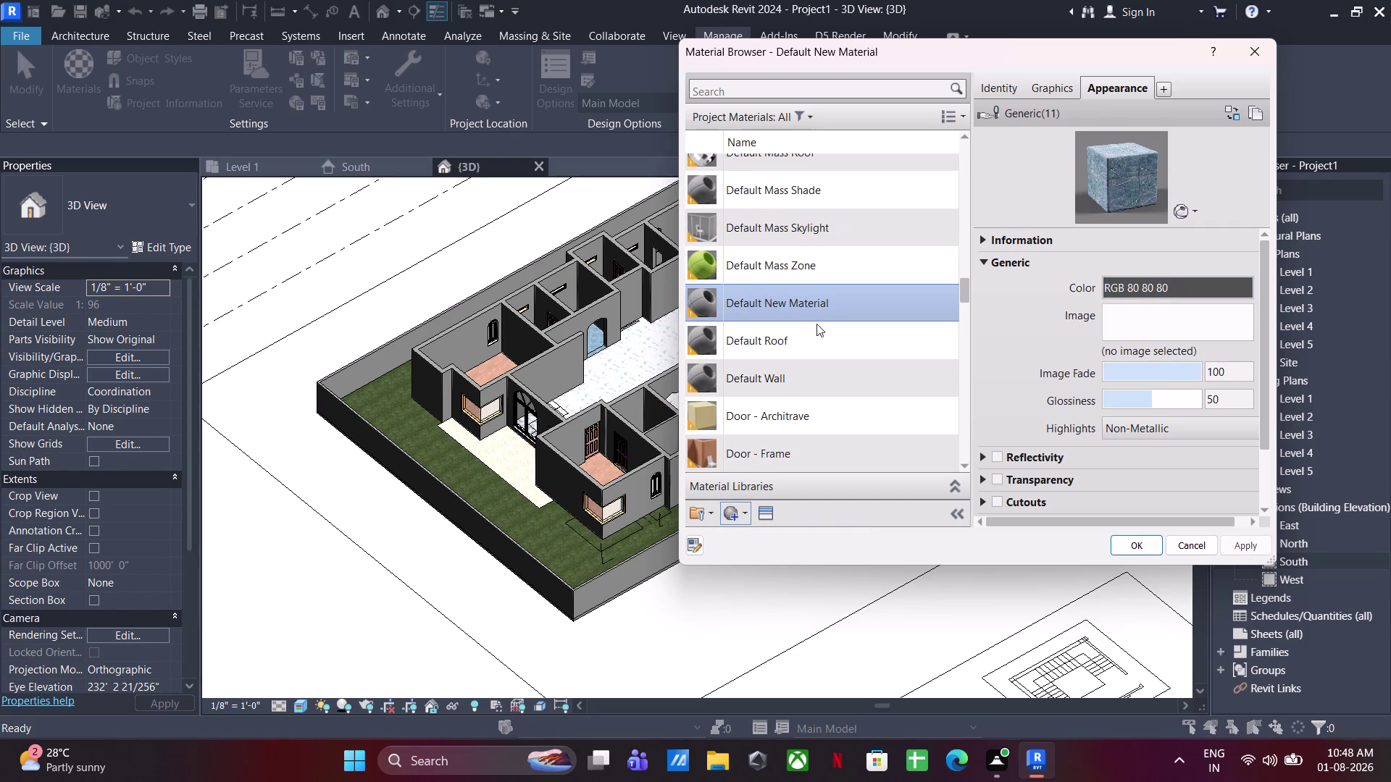
right_click(801, 304)
click(856, 379)
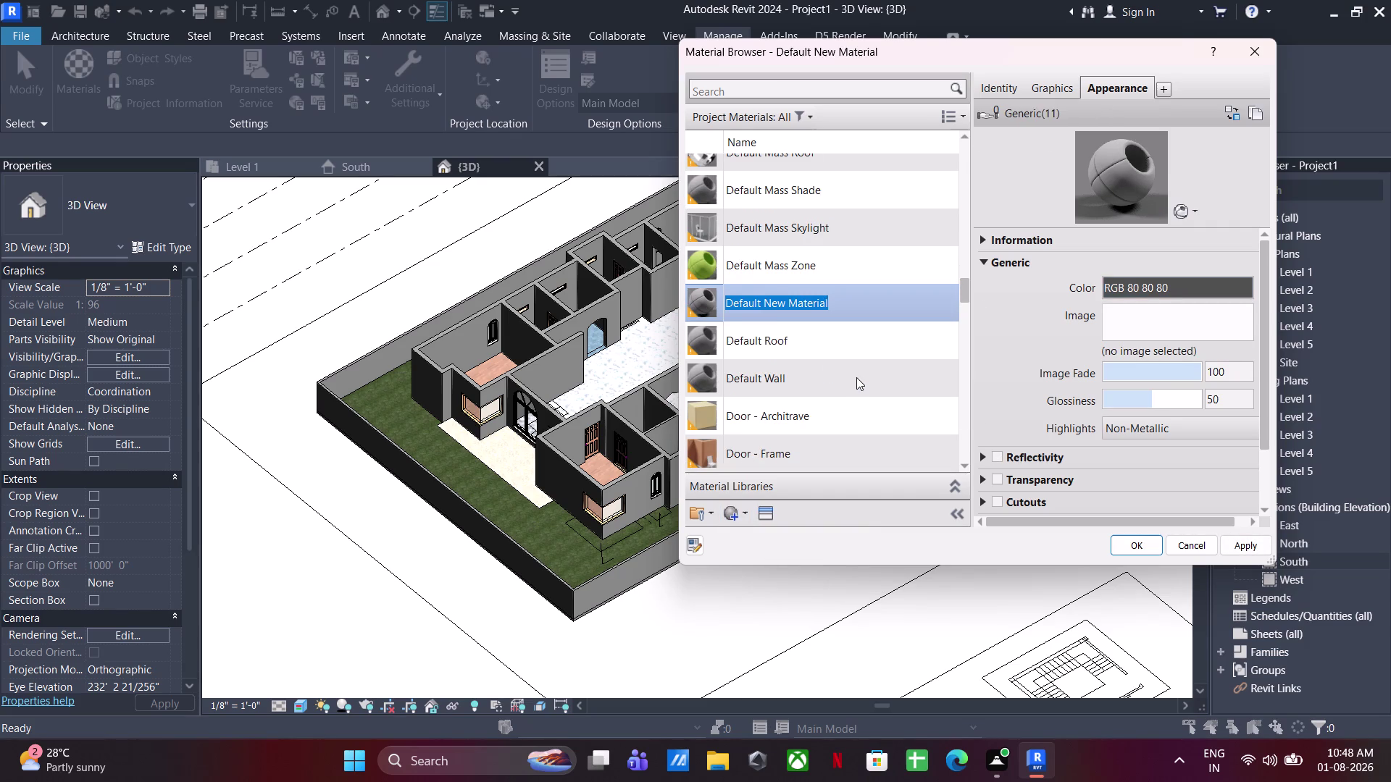
text(OUTER WA)
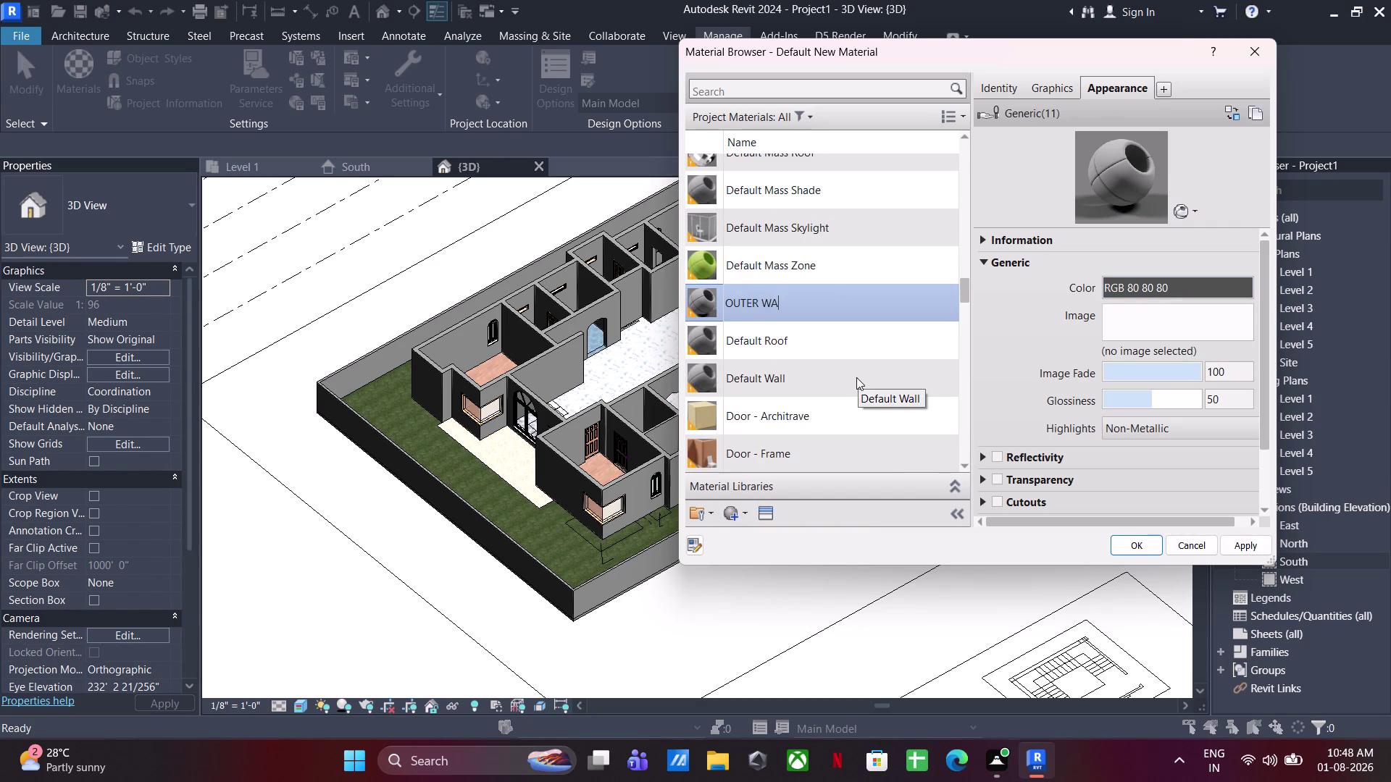
text(LL)
key(space)
text(PAINT)
click(1009, 334)
Give OUTER WALL PAINT a pale cream colour (RGB 255-255-208) and close the materials list.
click(1135, 284)
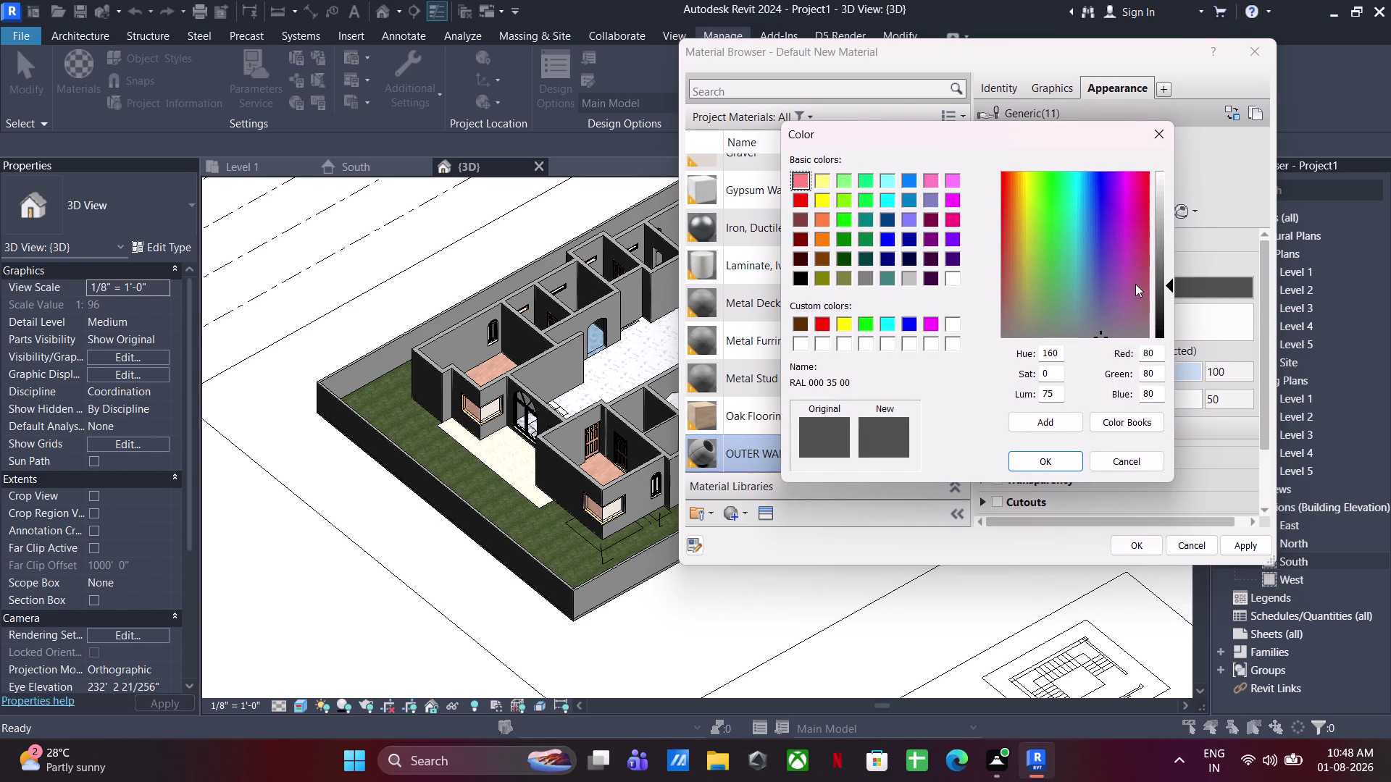
click(1024, 200)
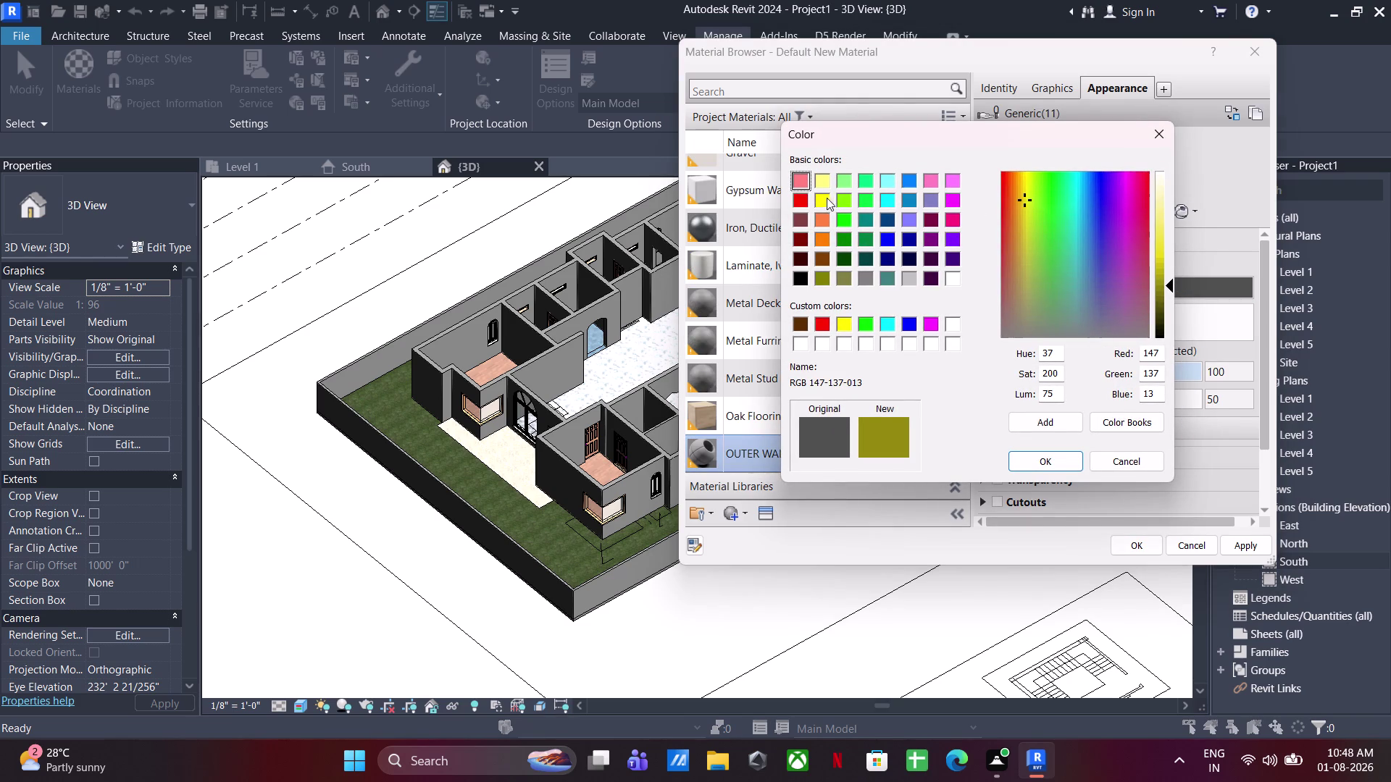
click(823, 198)
drag(1165, 230, 1164, 209)
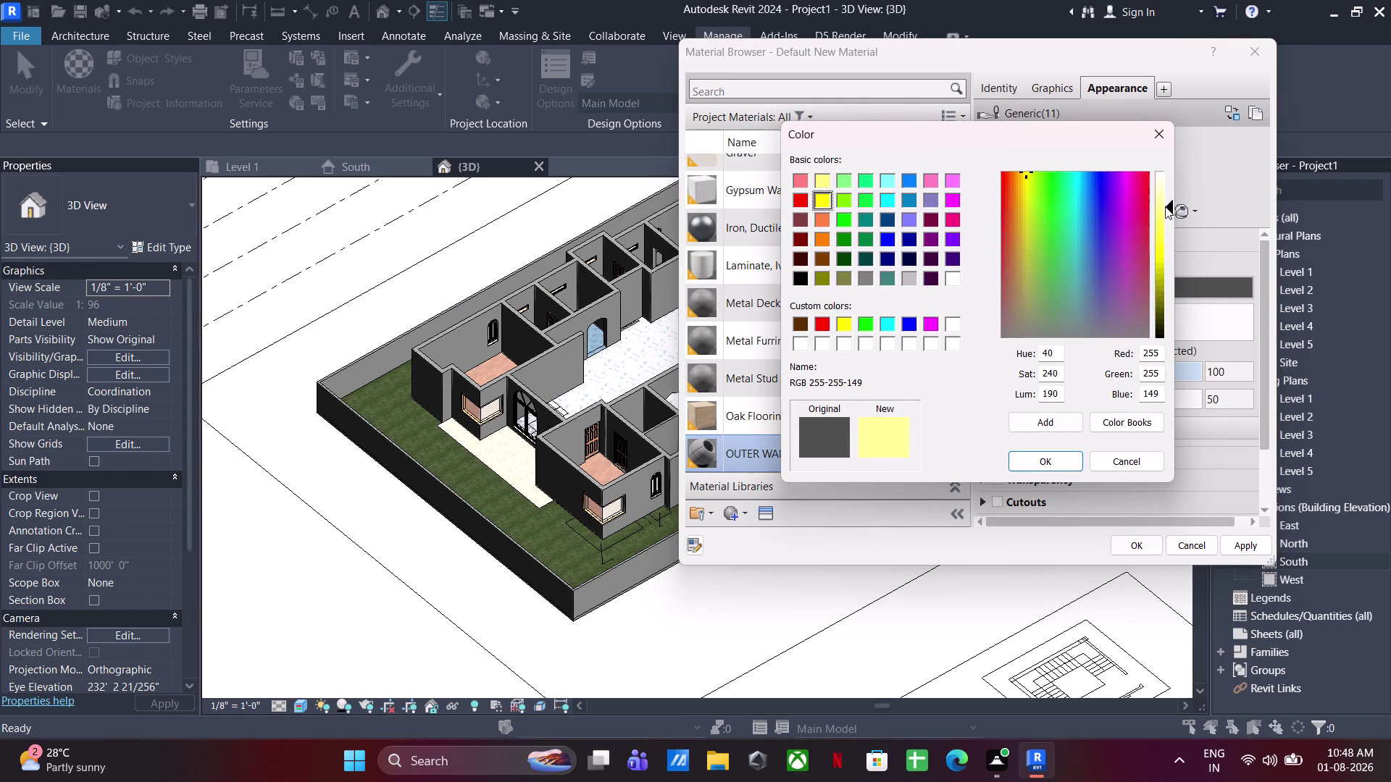
drag(1165, 208, 1164, 186)
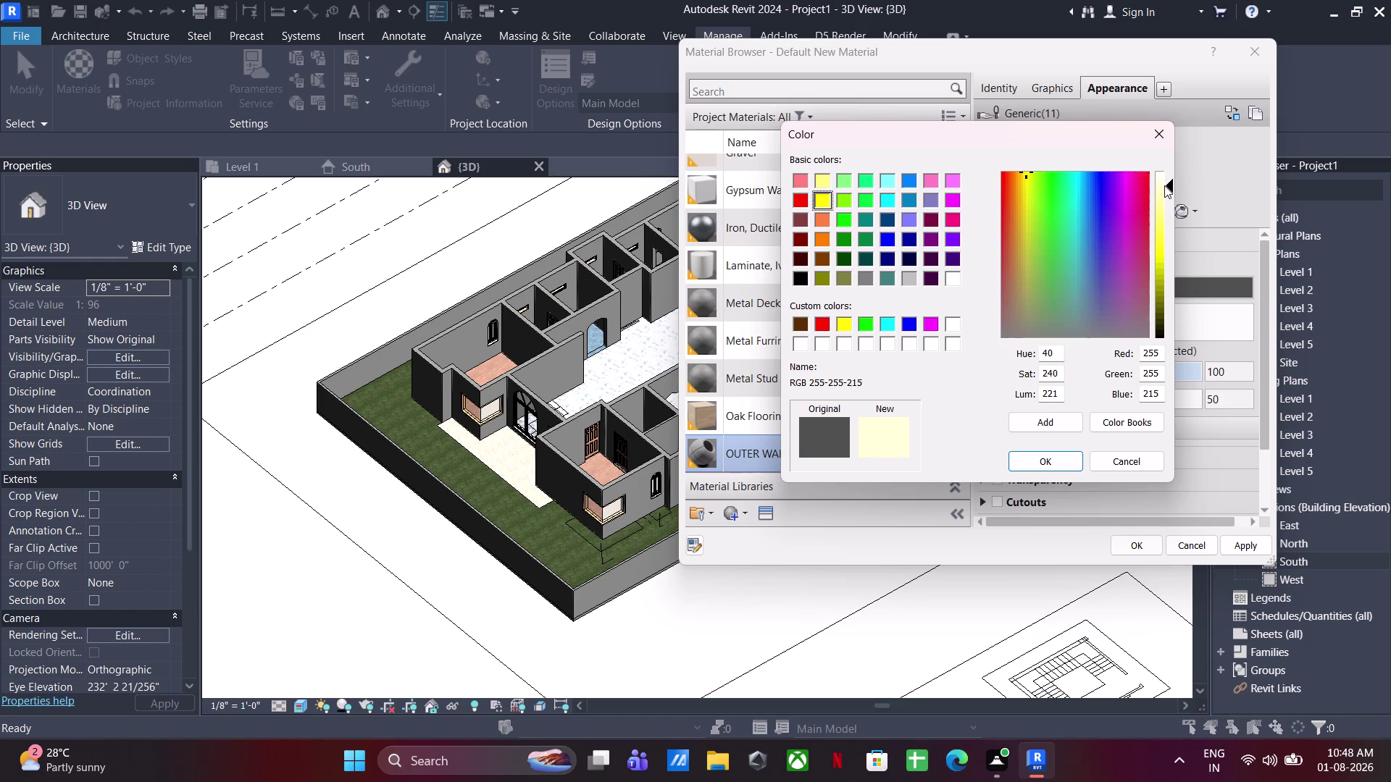
drag(1164, 185, 1164, 175)
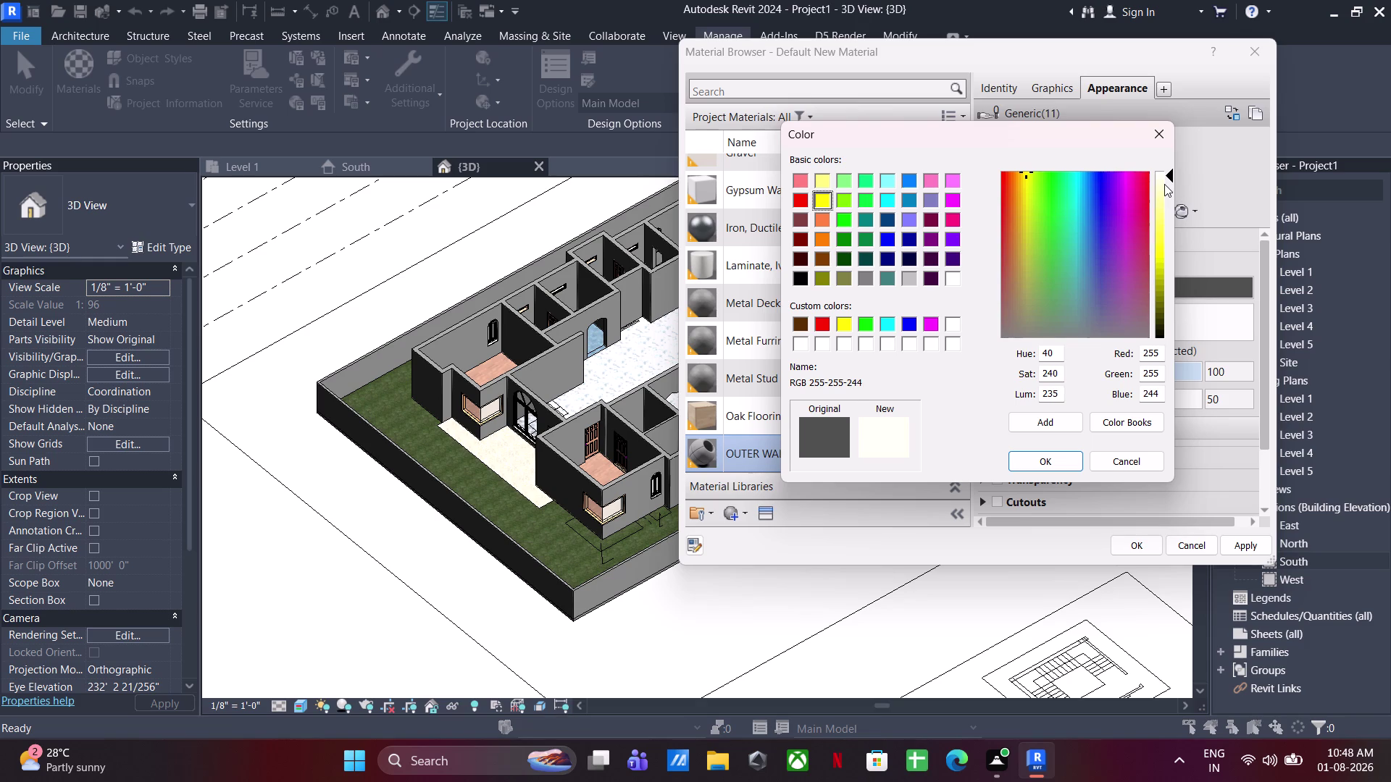
click(1164, 184)
click(1164, 187)
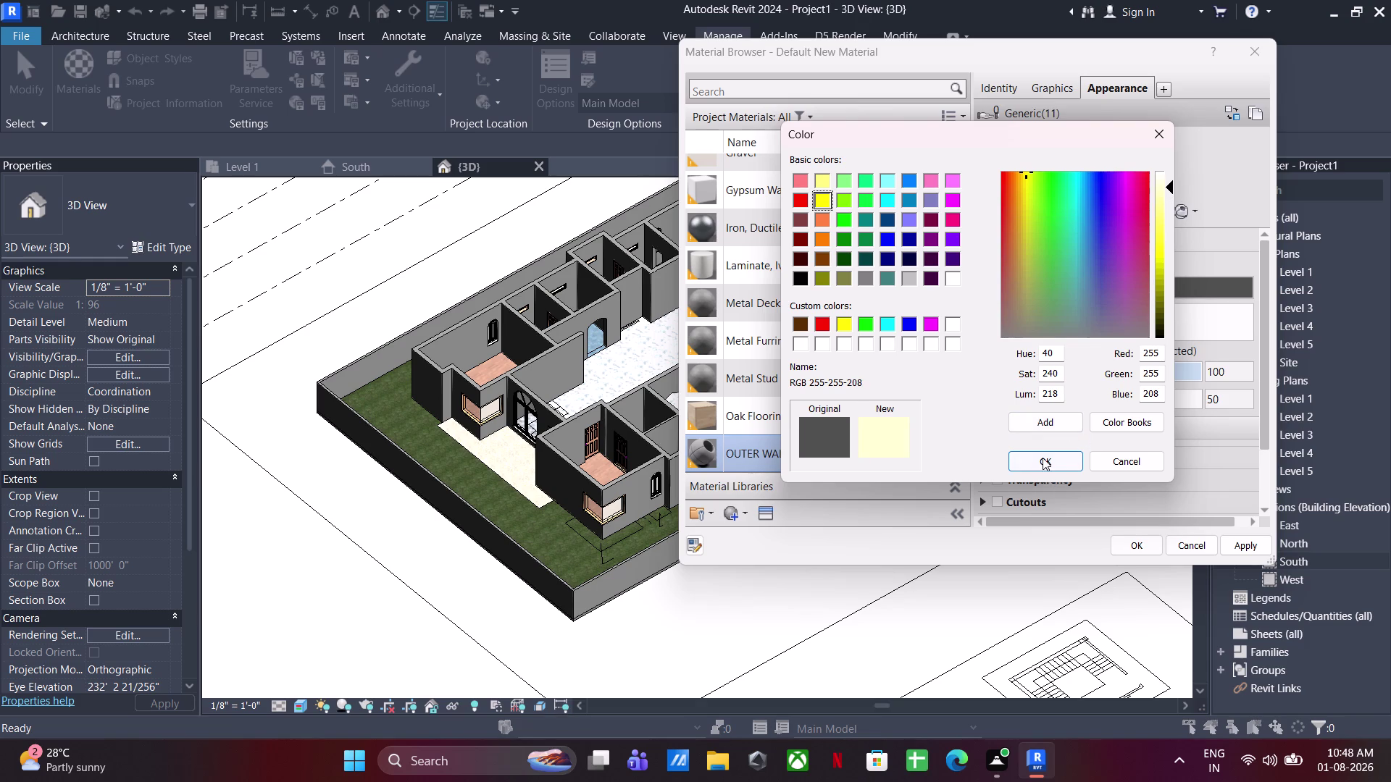
click(1042, 458)
click(1140, 541)
click(897, 586)
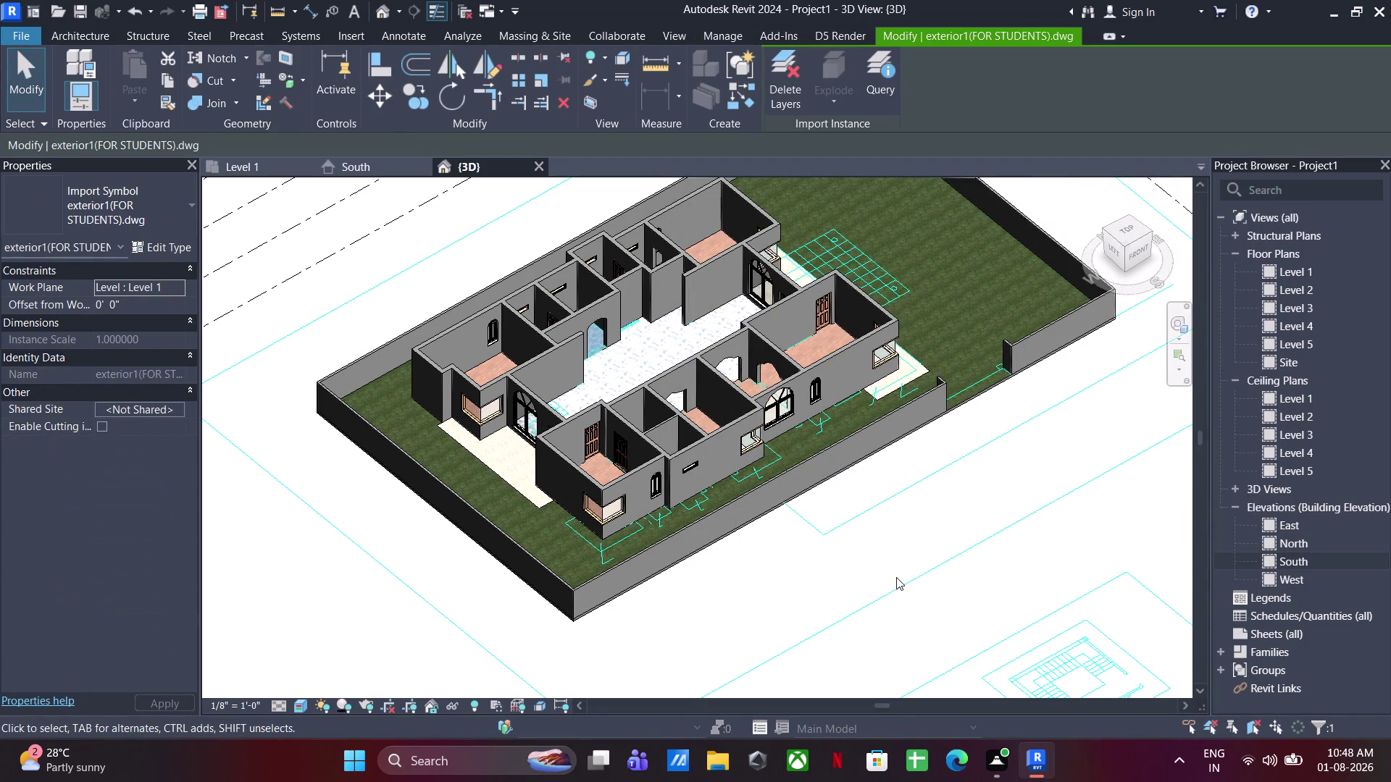
Start Paint (PT), then search for and select the OUTER WALL PAINT material.
text(PT)
scroll(down, 3)
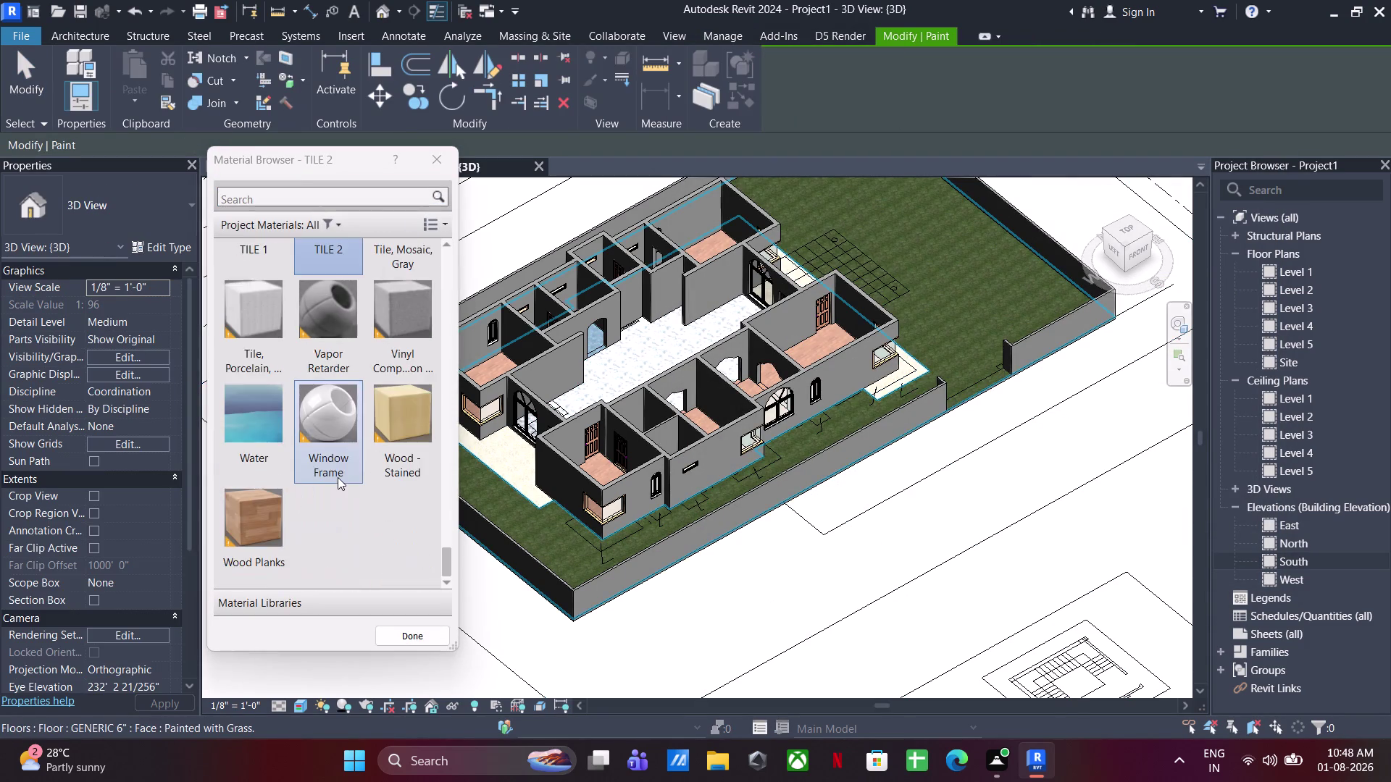
scroll(down, 3)
scroll(up, 3)
scroll(up, 3)
scroll(up, 3)
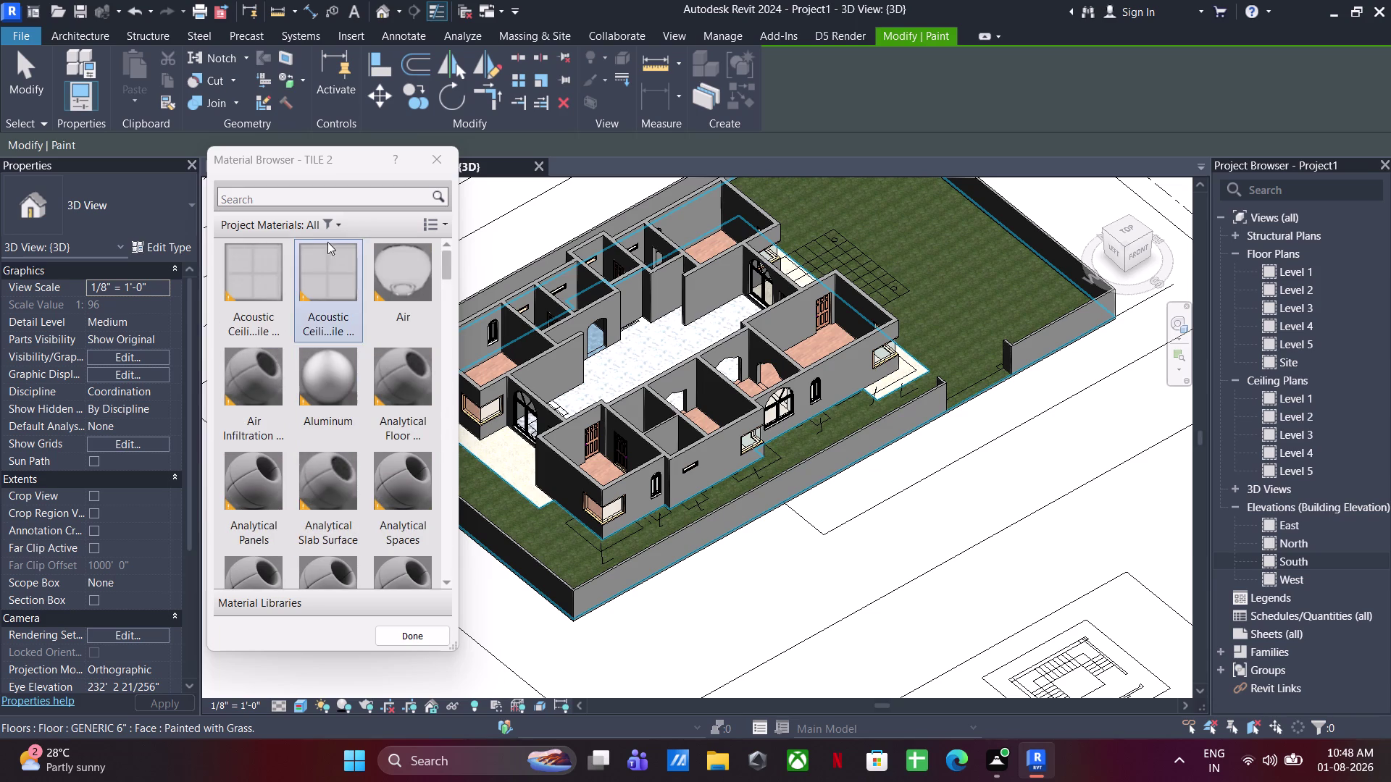
click(315, 196)
text(OUTE)
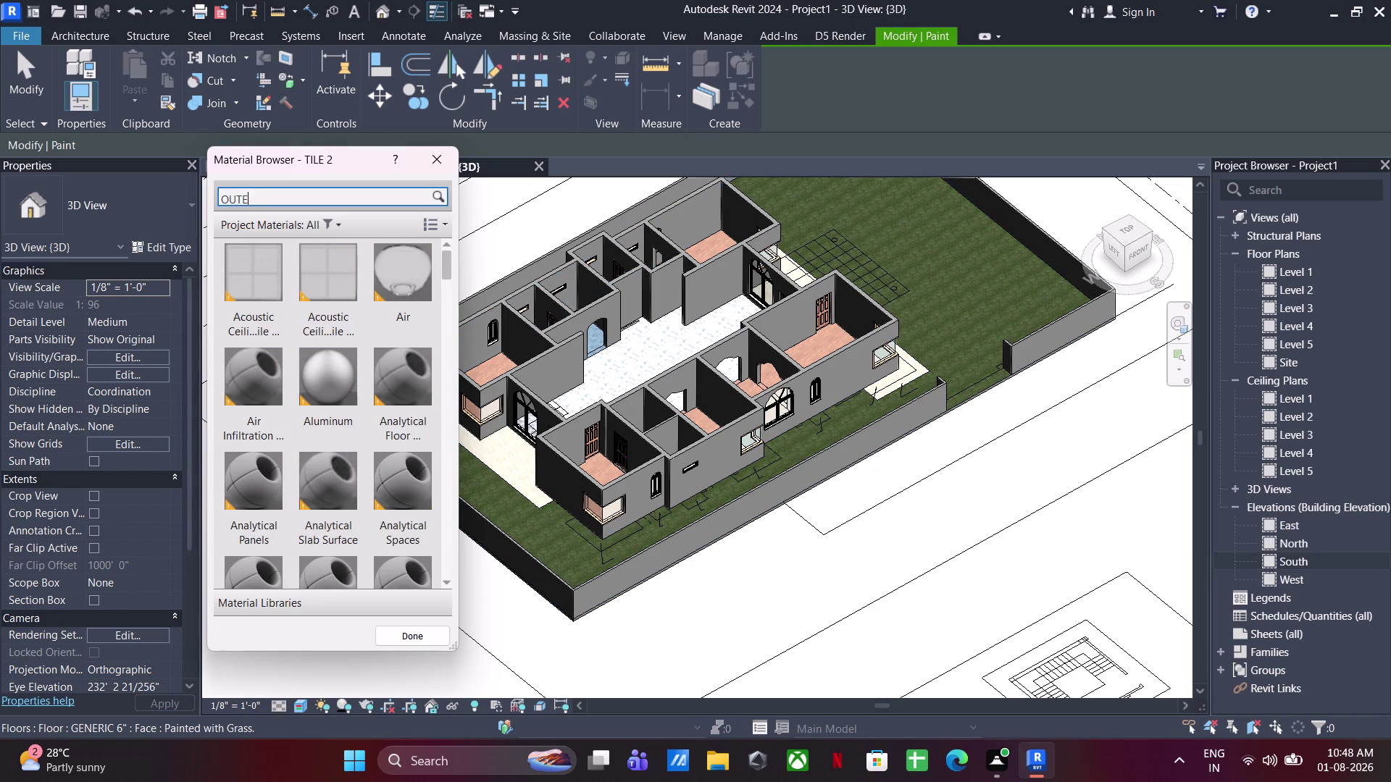
text(R)
click(292, 291)
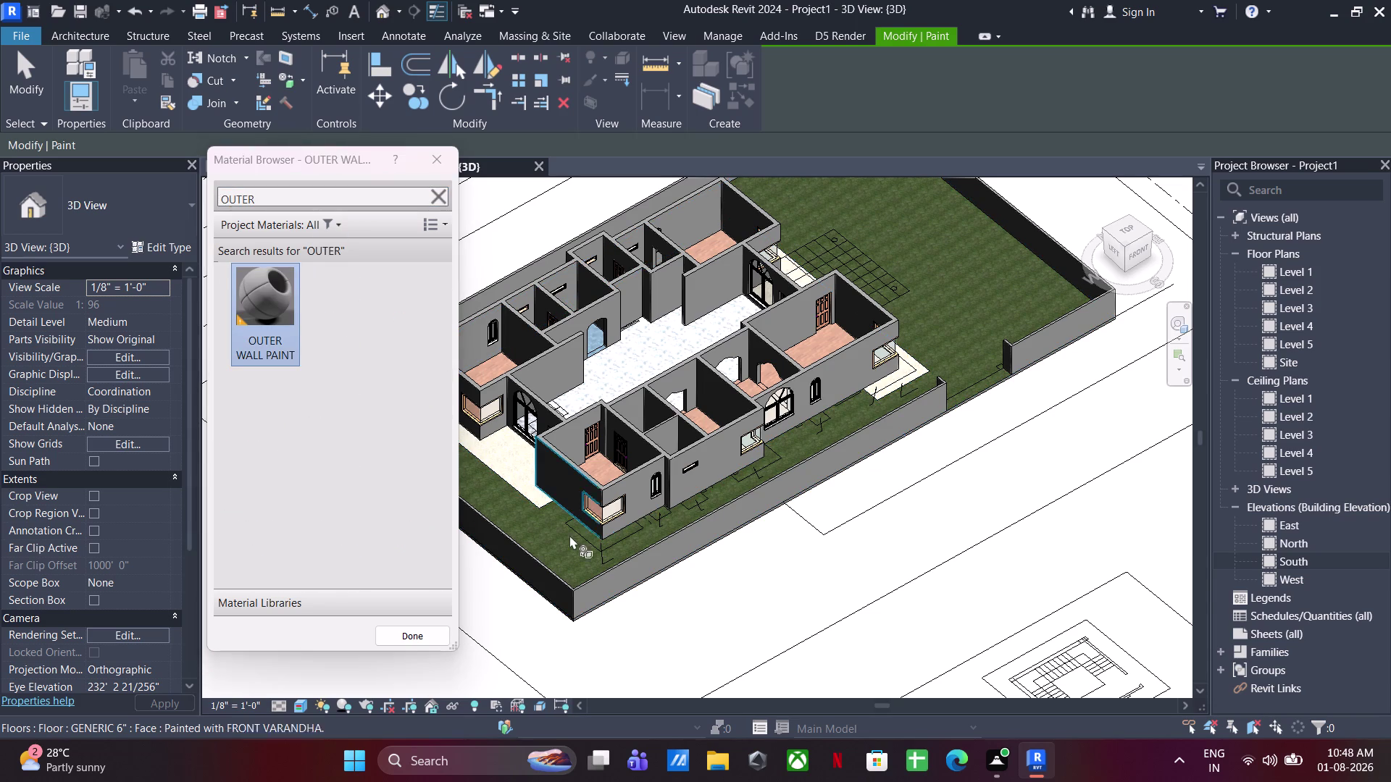
Paint the front exterior wall faces with OUTER WALL PAINT.
click(636, 509)
scroll(up, 3)
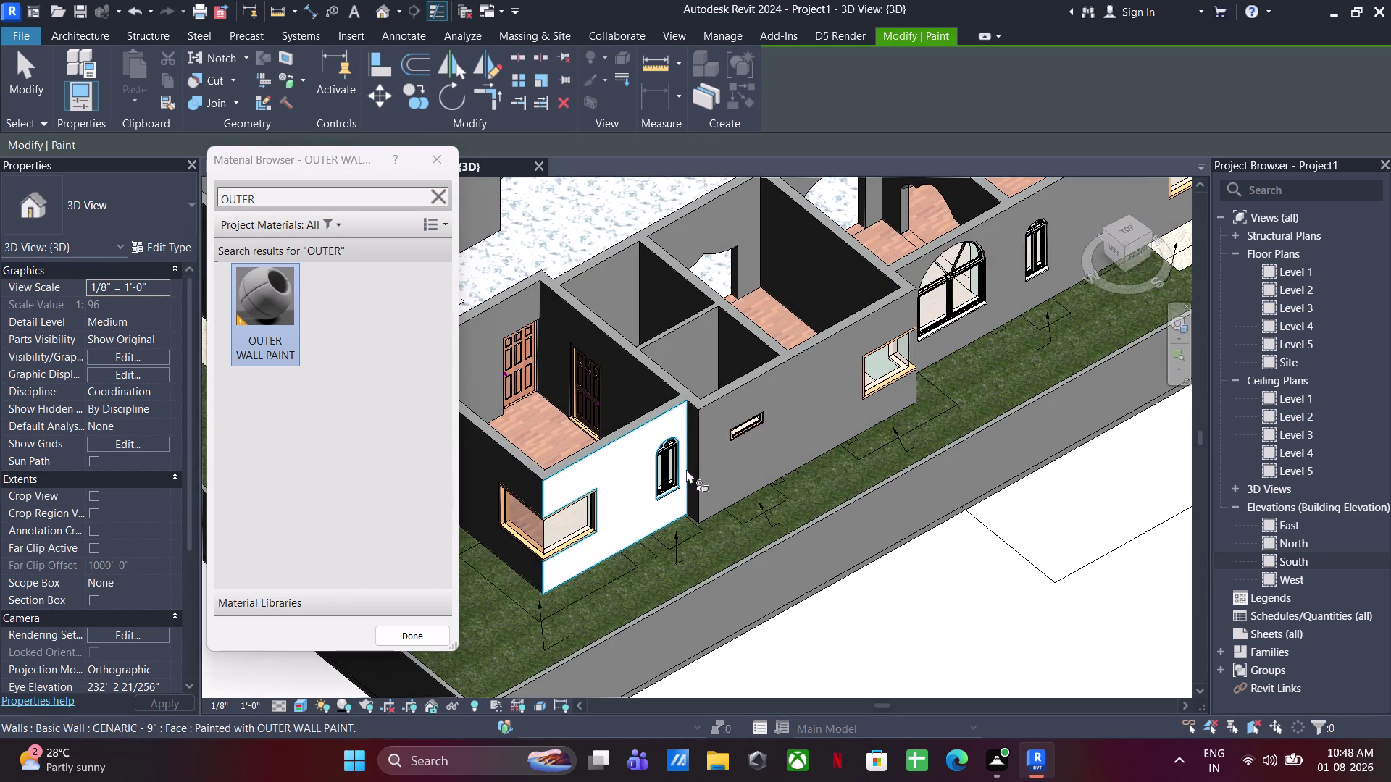
click(694, 467)
click(734, 451)
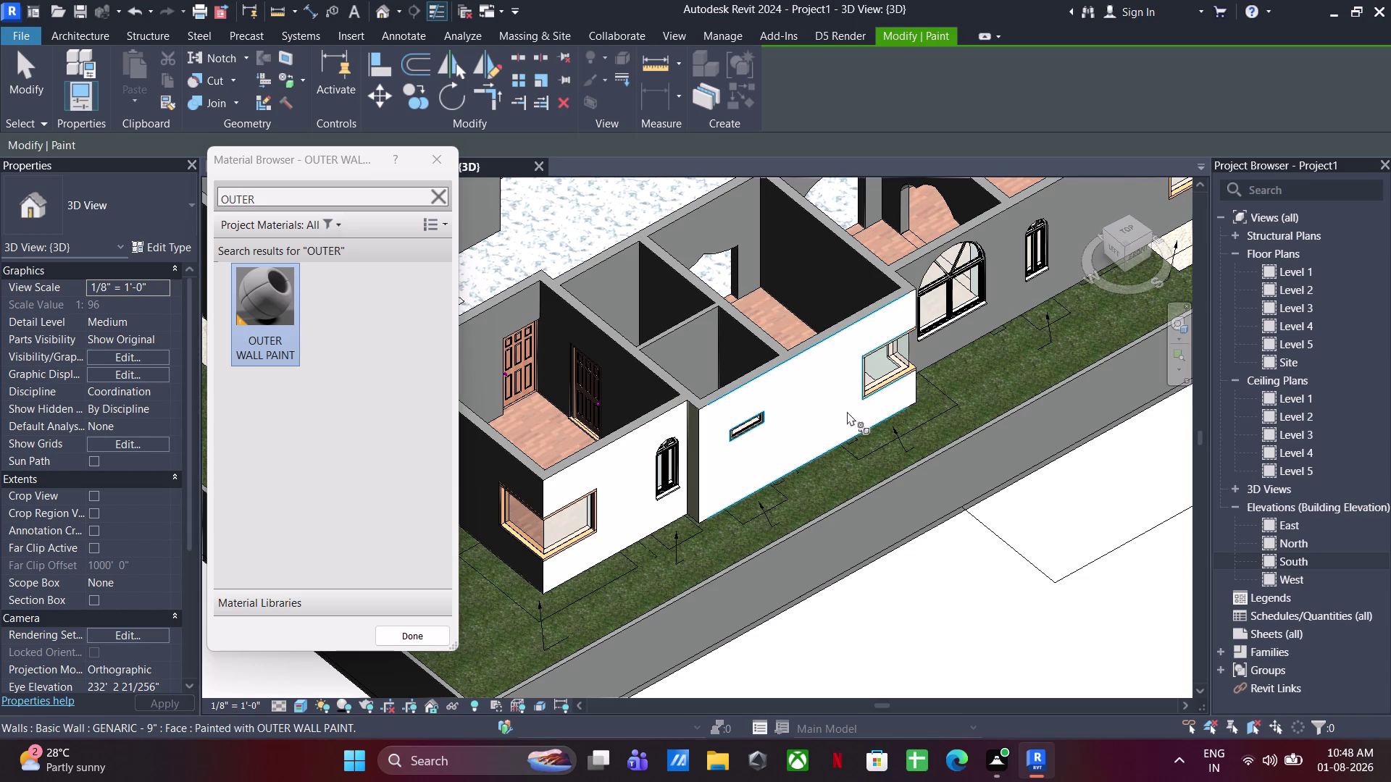
click(914, 265)
scroll(down, 3)
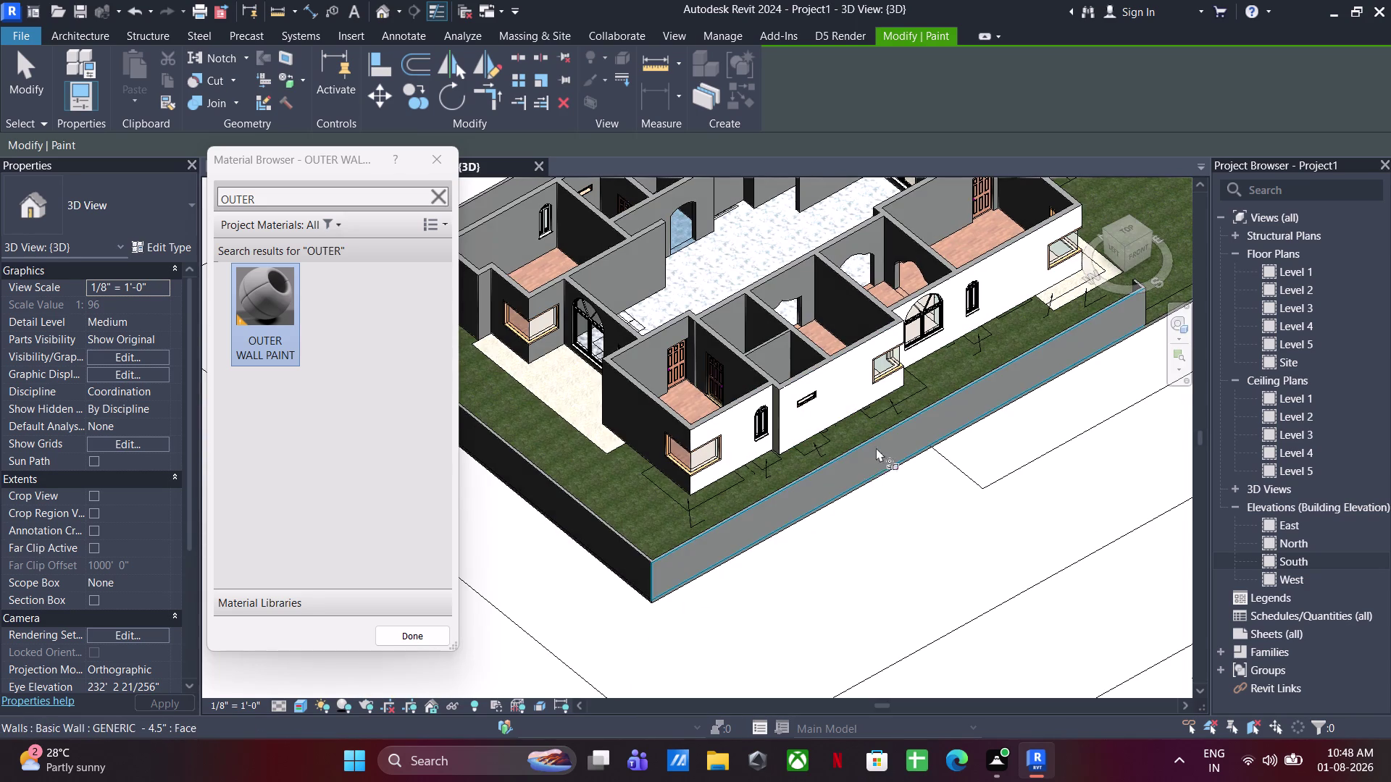
Paint the side exterior wall faces, including the one beside the window.
middle_drag(864, 543, 662, 530)
middle_drag(662, 530, 615, 517)
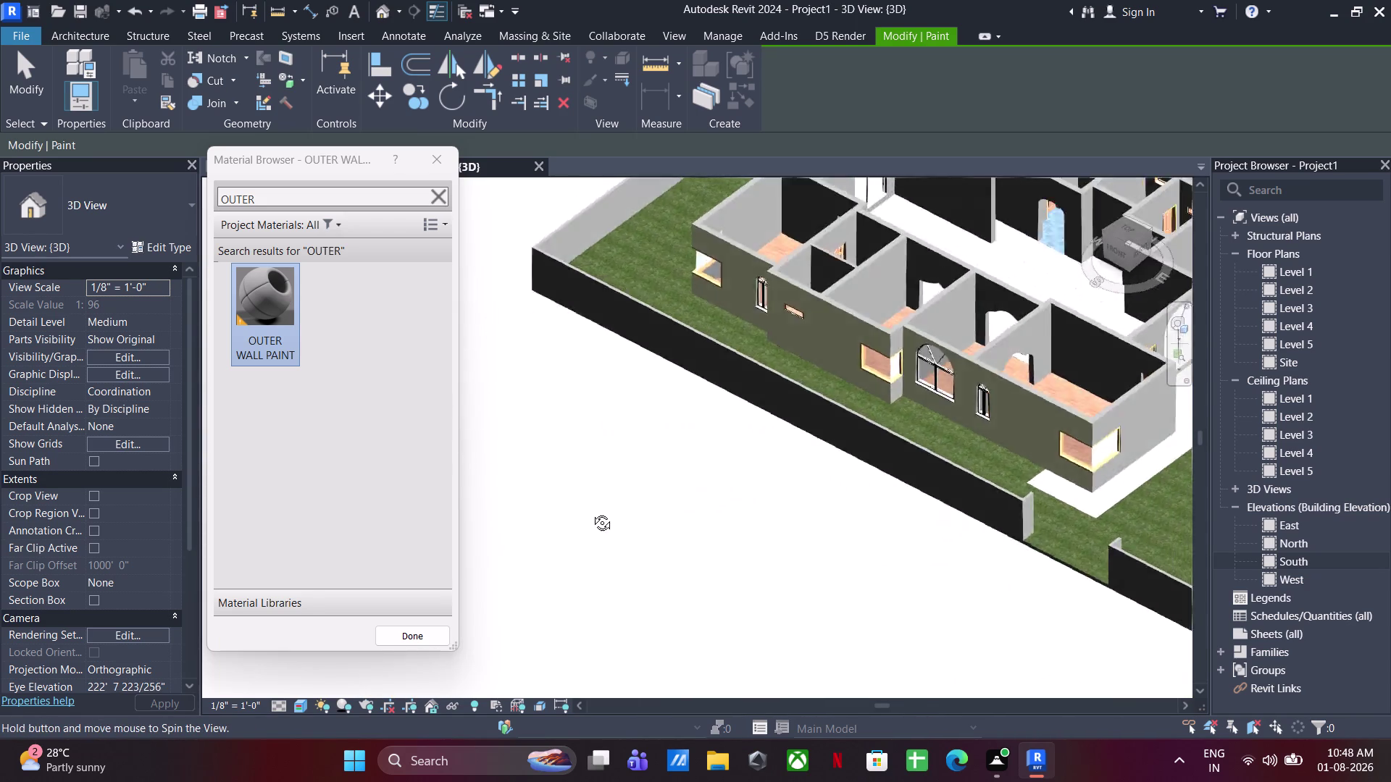
middle_drag(615, 517, 579, 511)
scroll(up, 3)
click(882, 337)
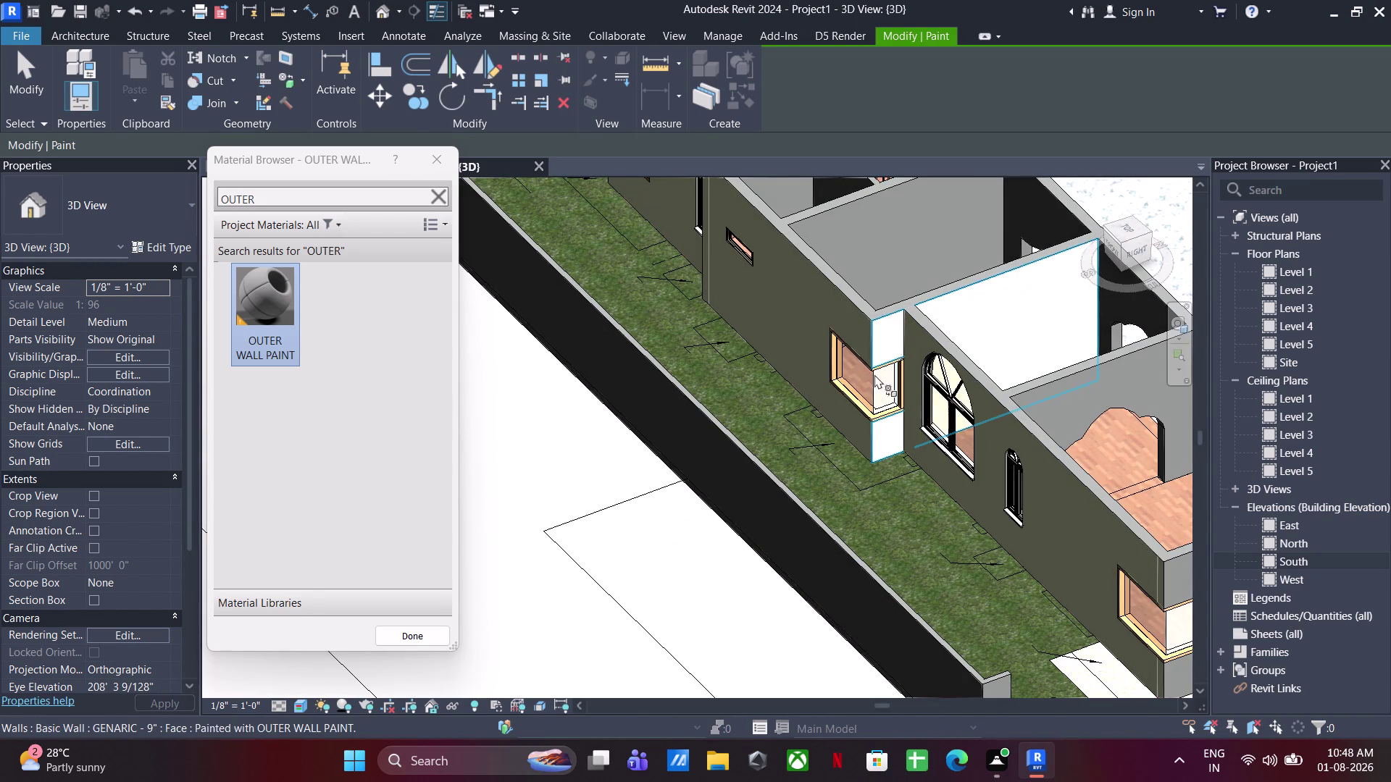
scroll(down, 3)
click(1080, 515)
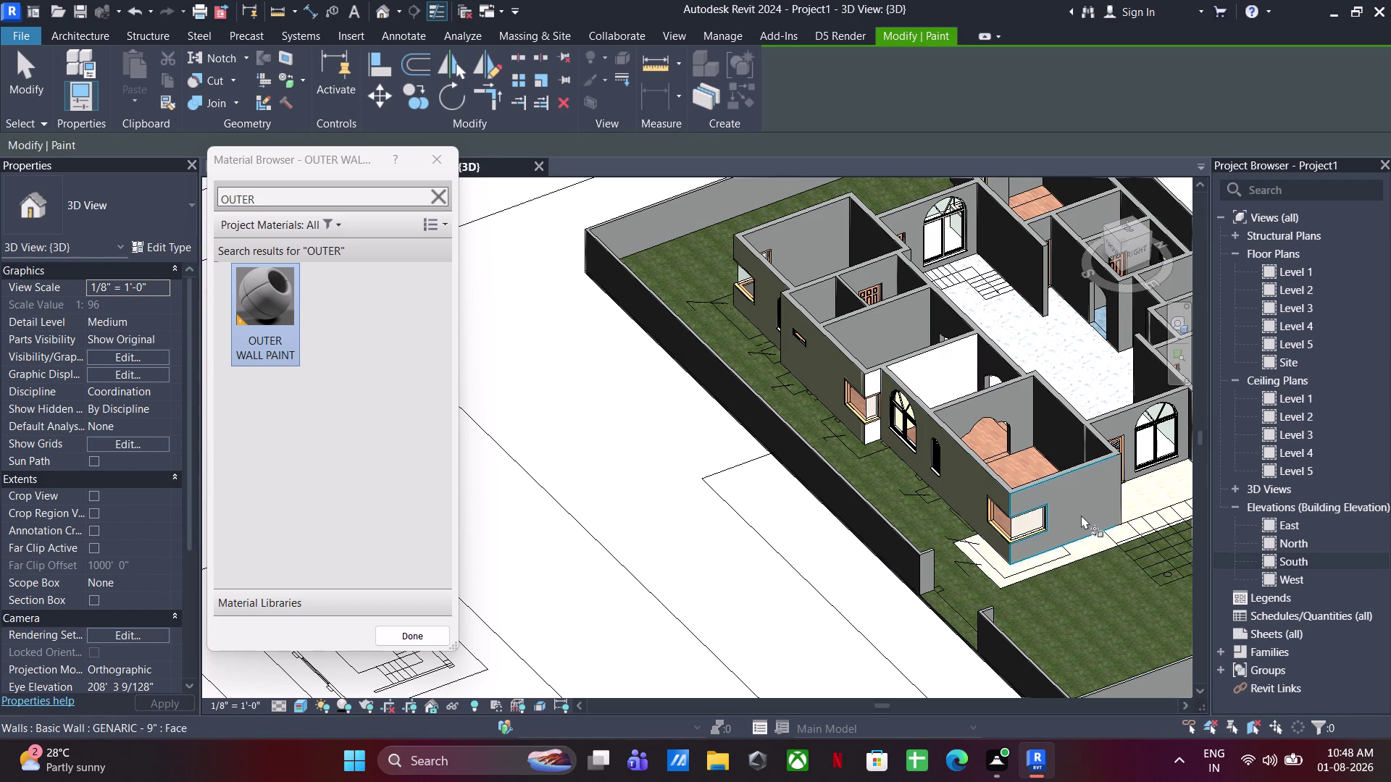
middle_drag(1066, 518, 899, 531)
middle_drag(951, 563, 727, 553)
click(628, 525)
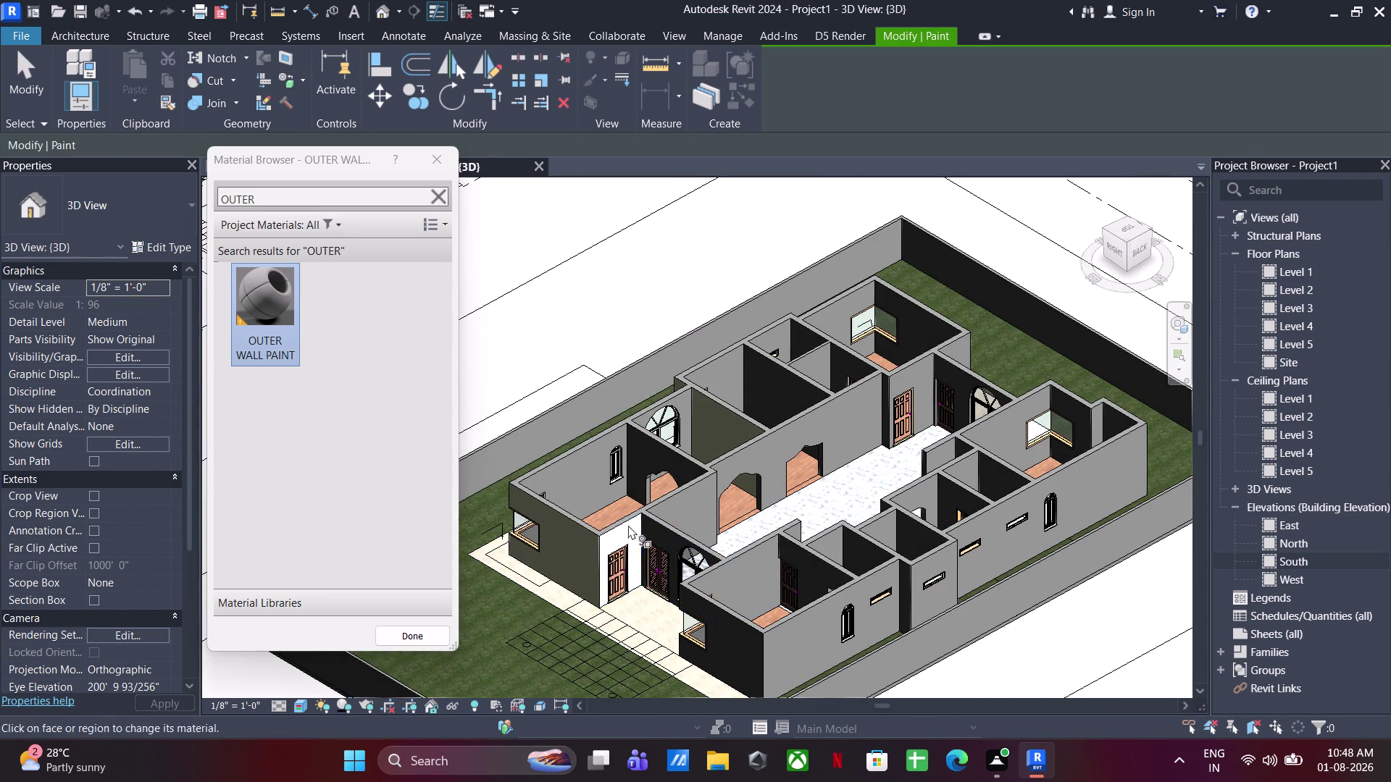
scroll(up, 3)
click(657, 522)
scroll(down, 3)
Turn toward the courtyard and paint the first rear exterior wall faces.
middle_drag(692, 615, 822, 646)
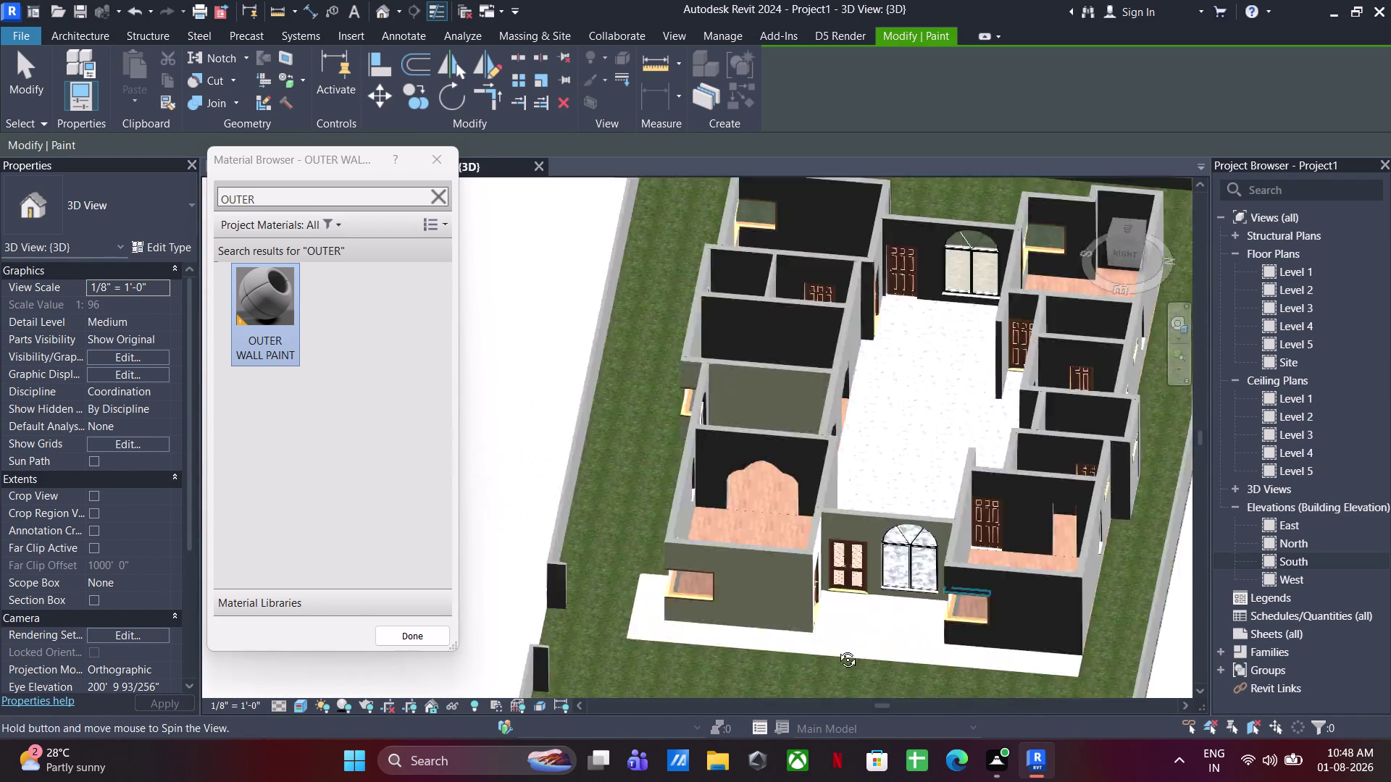
middle_drag(823, 646, 1062, 655)
middle_drag(1054, 468, 905, 781)
scroll(up, 3)
click(881, 518)
scroll(down, 3)
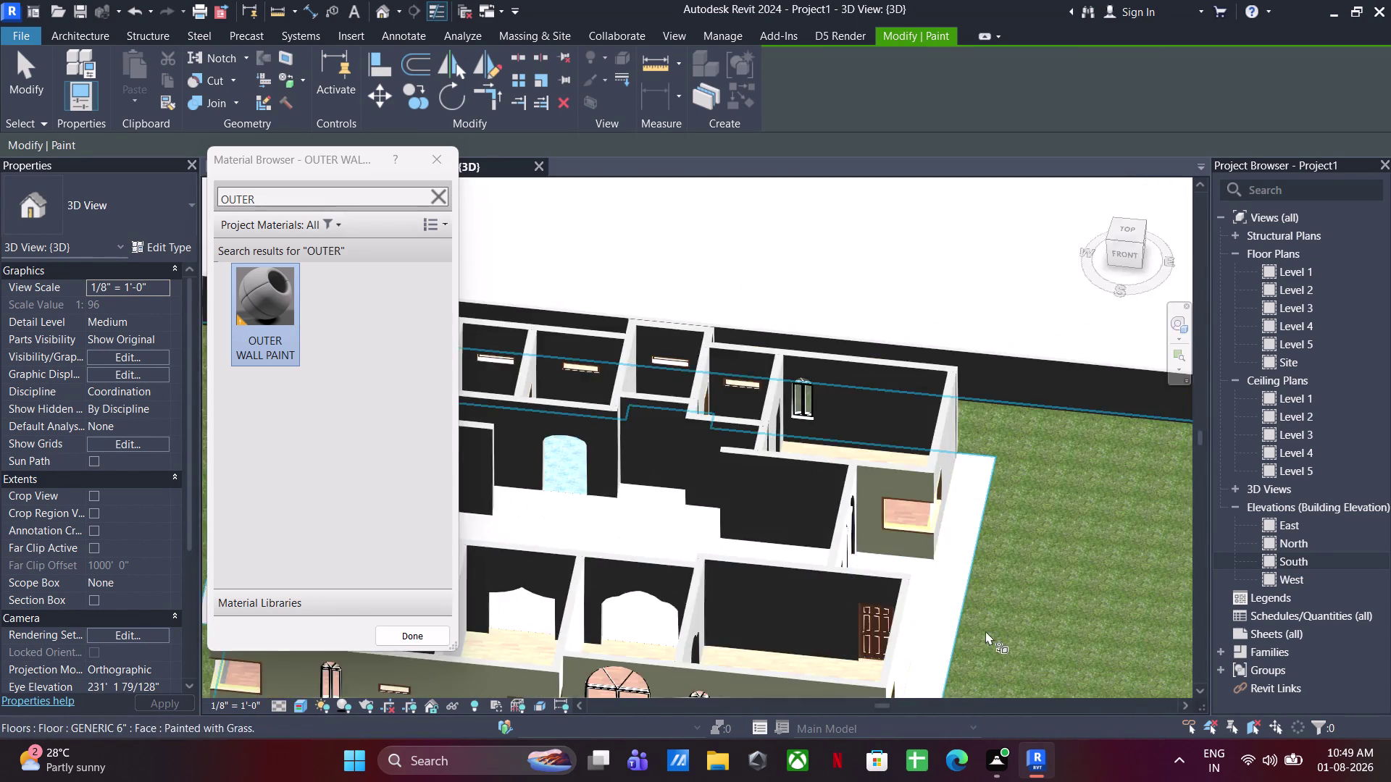
middle_drag(968, 638, 734, 695)
middle_drag(745, 675, 567, 239)
click(793, 548)
Paint the remaining rear exterior wall faces cream.
middle_drag(816, 582, 598, 575)
middle_drag(624, 563, 952, 465)
click(575, 577)
scroll(up, 3)
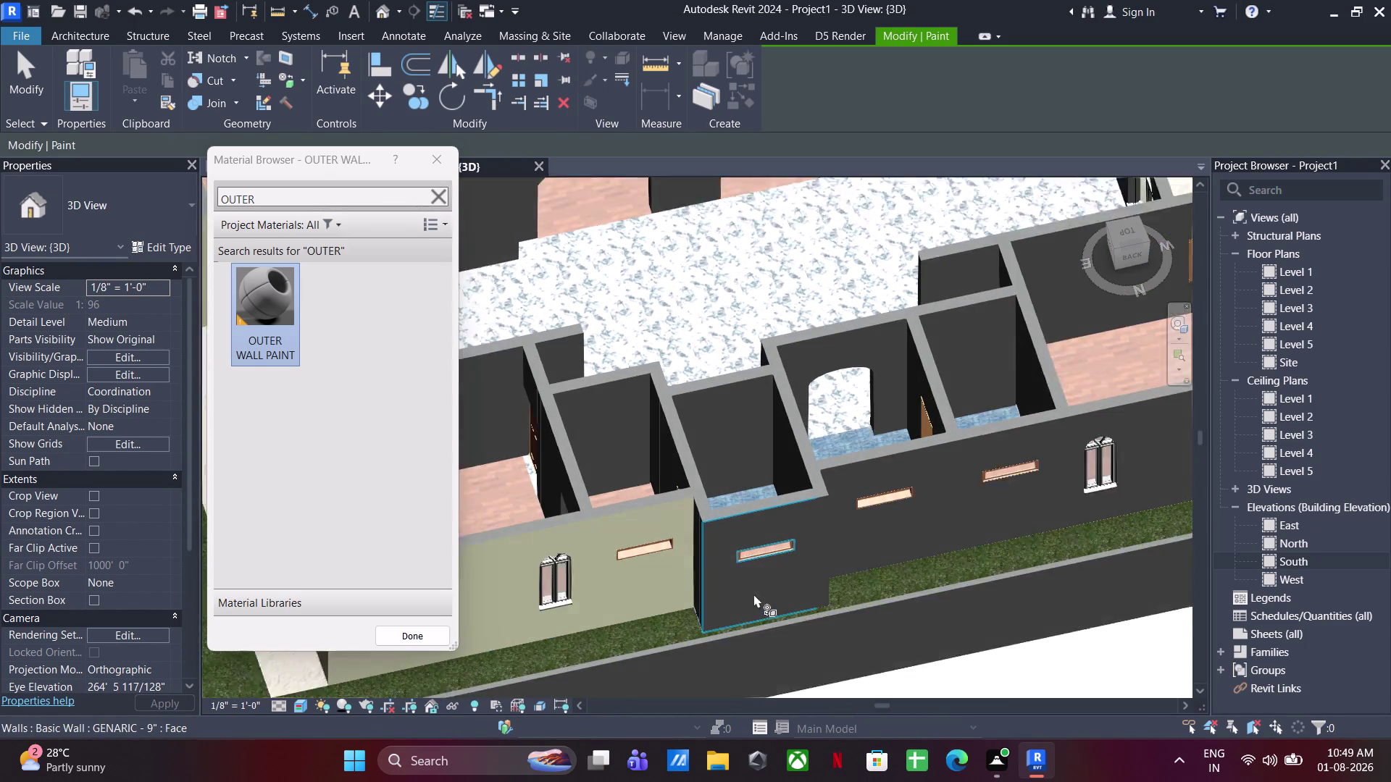
scroll(up, 3)
click(743, 584)
middle_drag(691, 565, 768, 567)
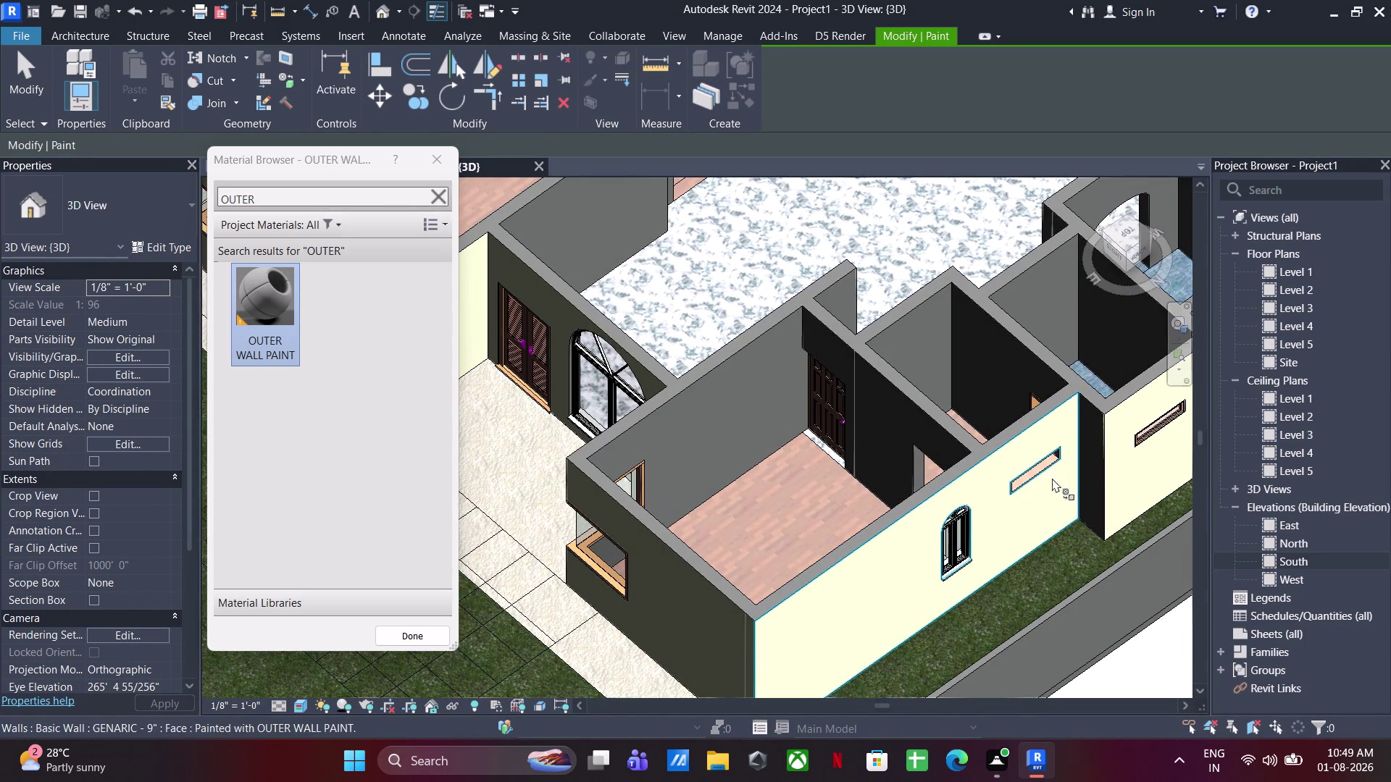
scroll(up, 3)
click(1085, 448)
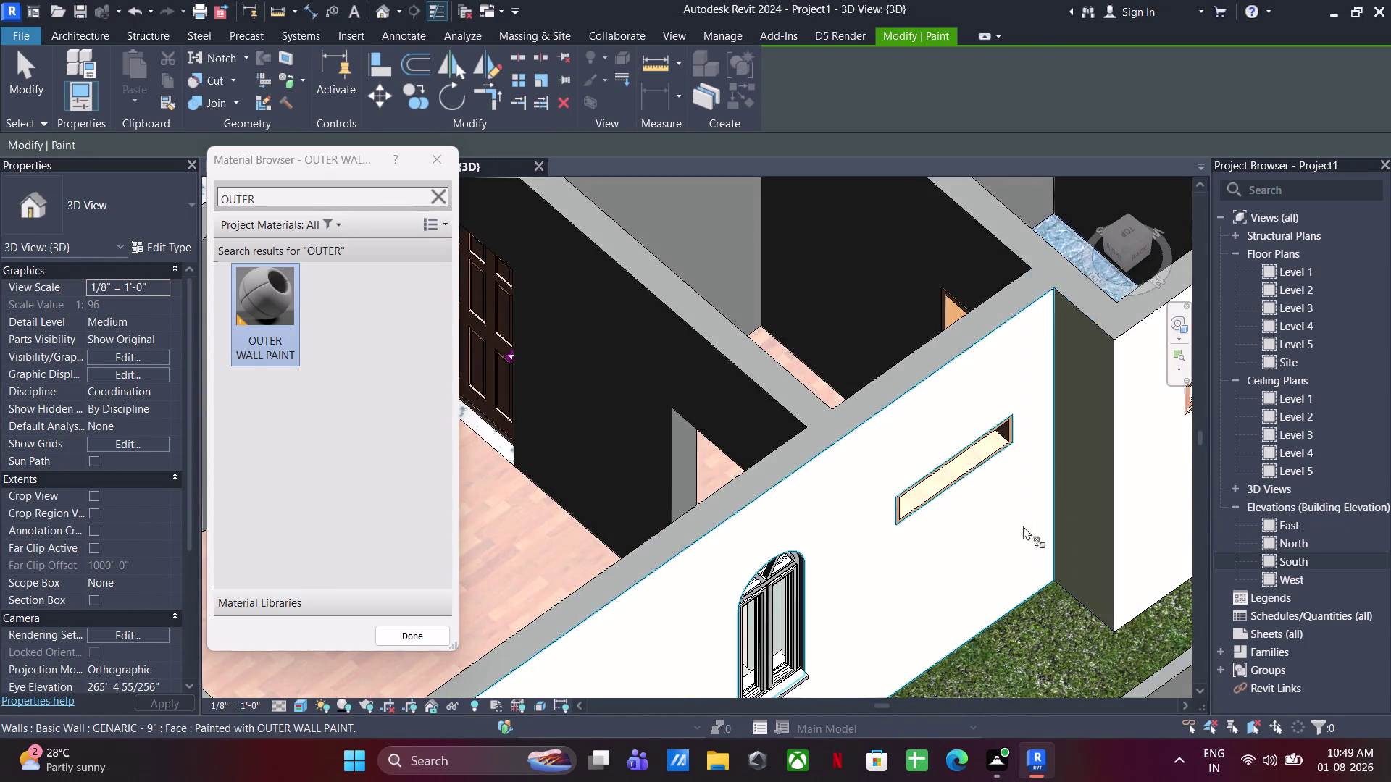
scroll(down, 3)
Paint the dark side wall faces and another exterior face along that side.
middle_drag(975, 527, 736, 523)
middle_drag(740, 523, 1160, 536)
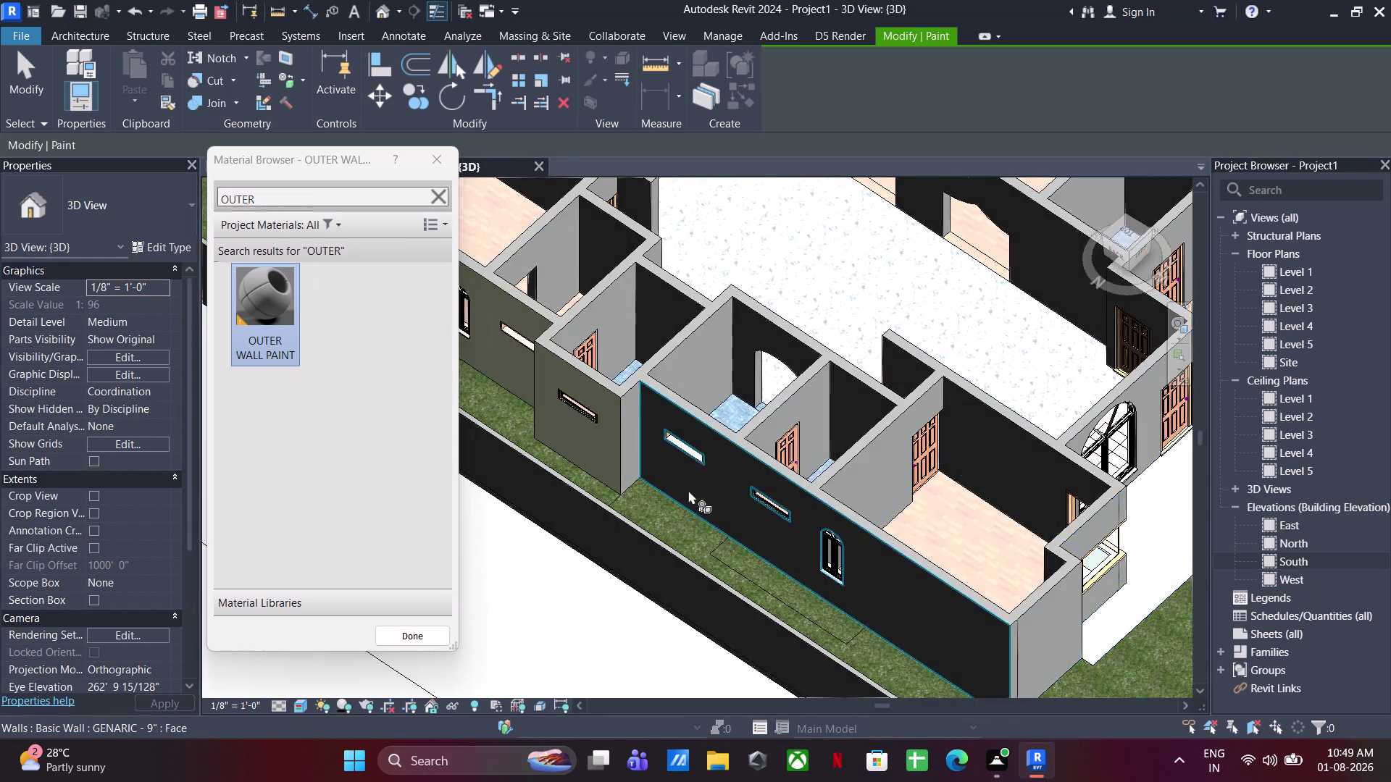
scroll(up, 3)
click(597, 430)
click(683, 499)
scroll(down, 3)
middle_drag(798, 616, 816, 472)
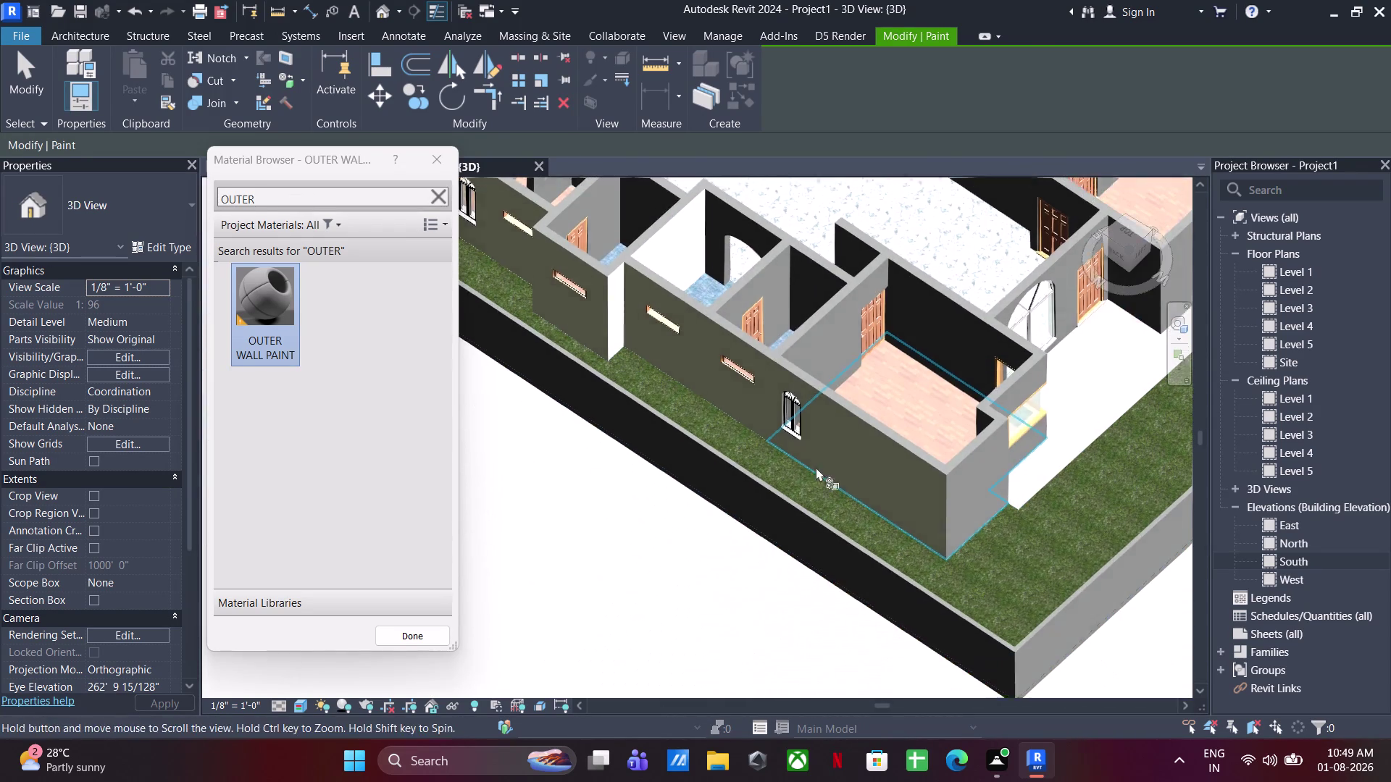
middle_drag(815, 472, 815, 469)
click(963, 484)
scroll(down, 3)
Paint the wall faces around the window on the stair side.
middle_drag(999, 533, 693, 551)
middle_drag(678, 394, 680, 397)
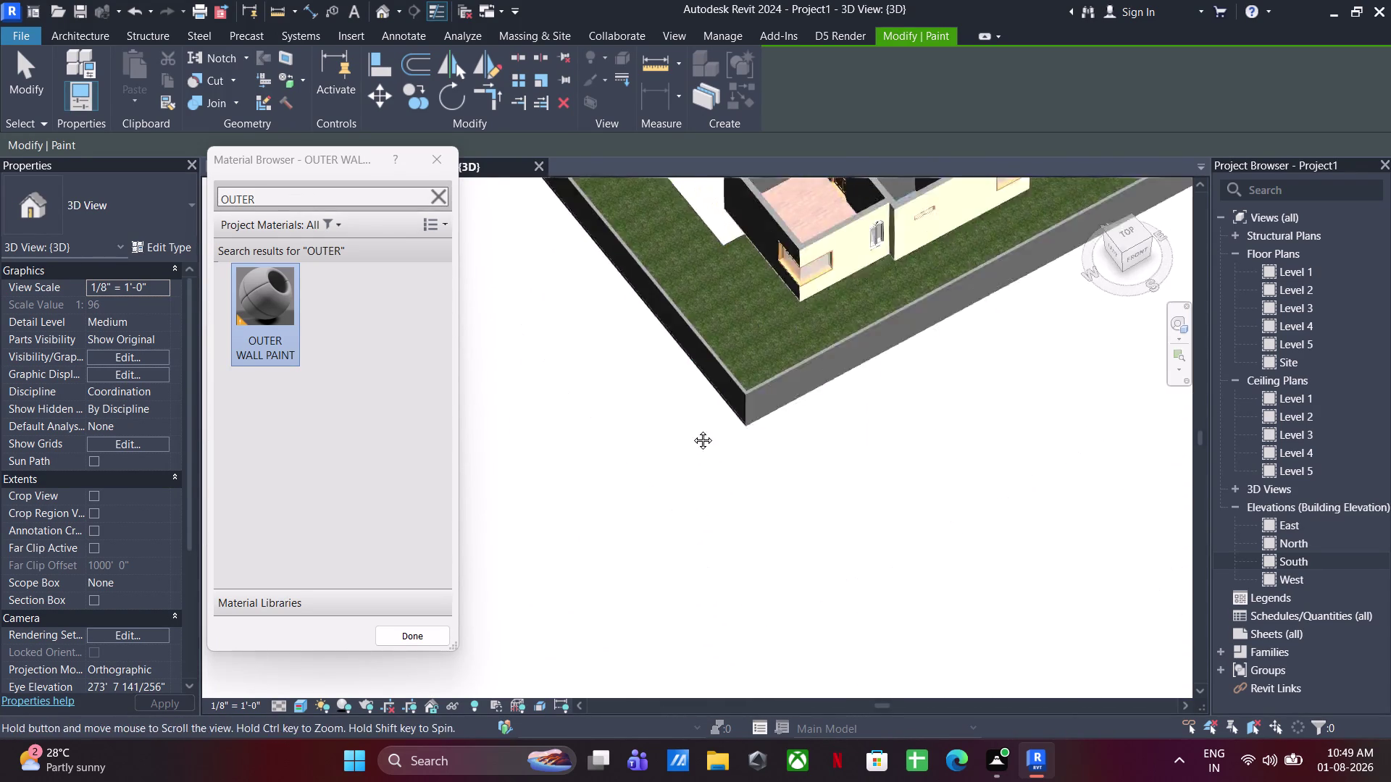
middle_drag(680, 396, 804, 781)
scroll(up, 3)
click(656, 305)
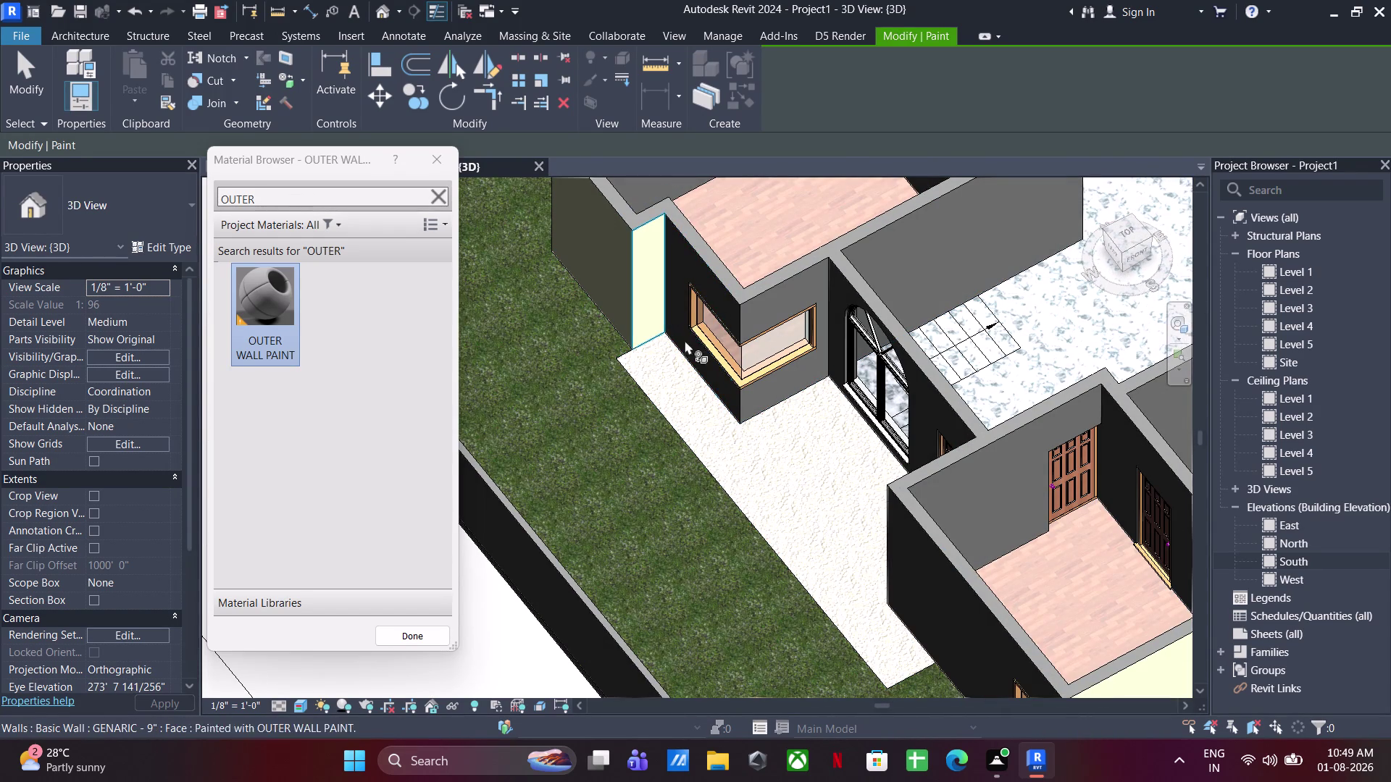
click(699, 359)
click(758, 382)
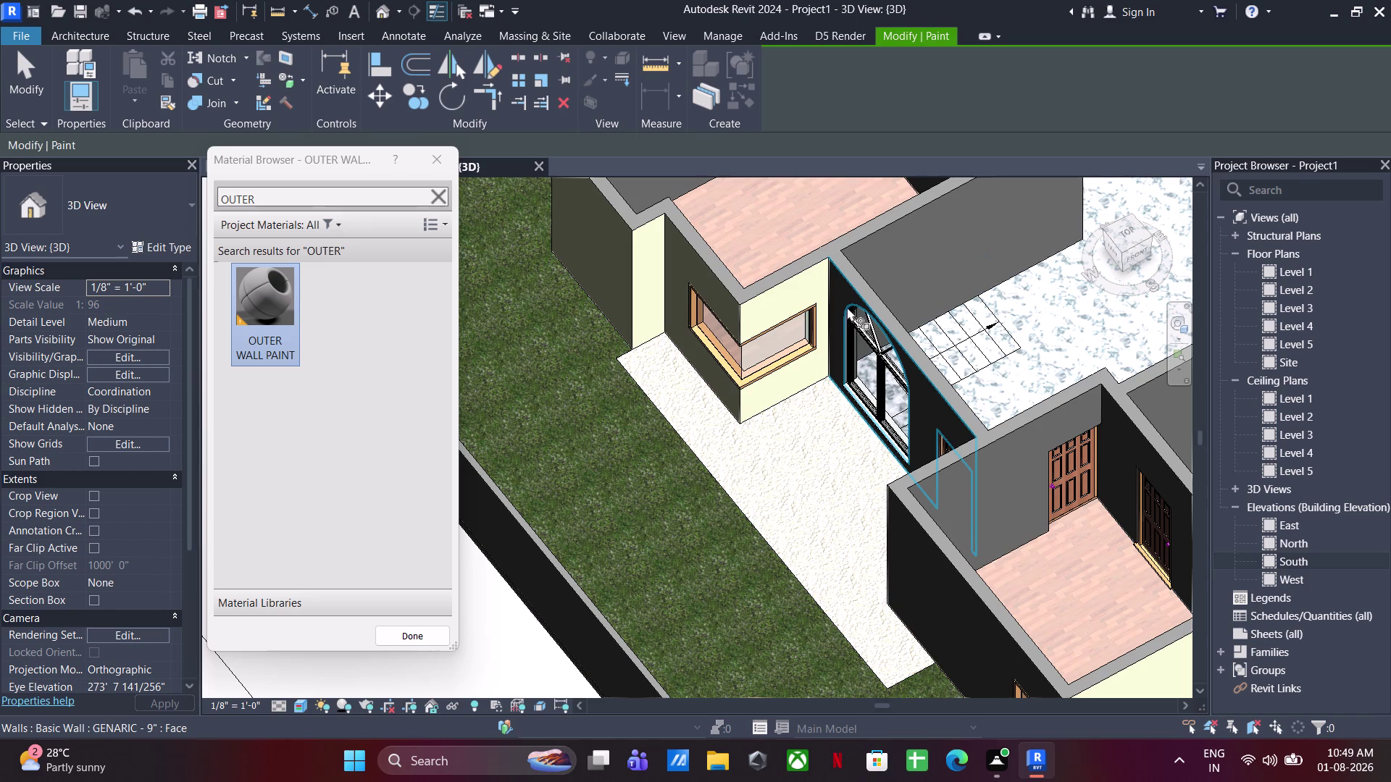
click(840, 298)
scroll(down, 3)
Paint two more exterior faces, orbit to review the whole house, and end painting.
middle_drag(839, 506, 1218, 541)
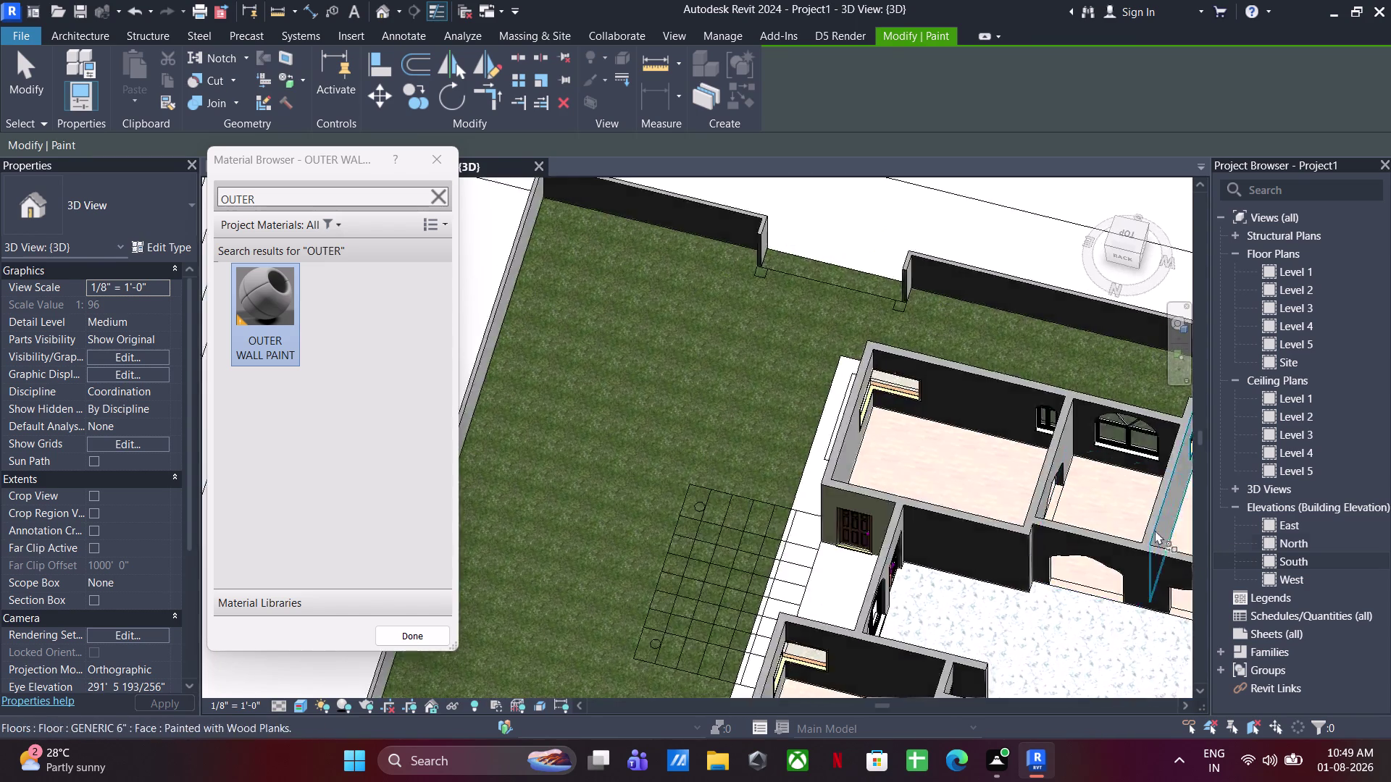
middle_drag(1118, 522, 603, 358)
click(938, 509)
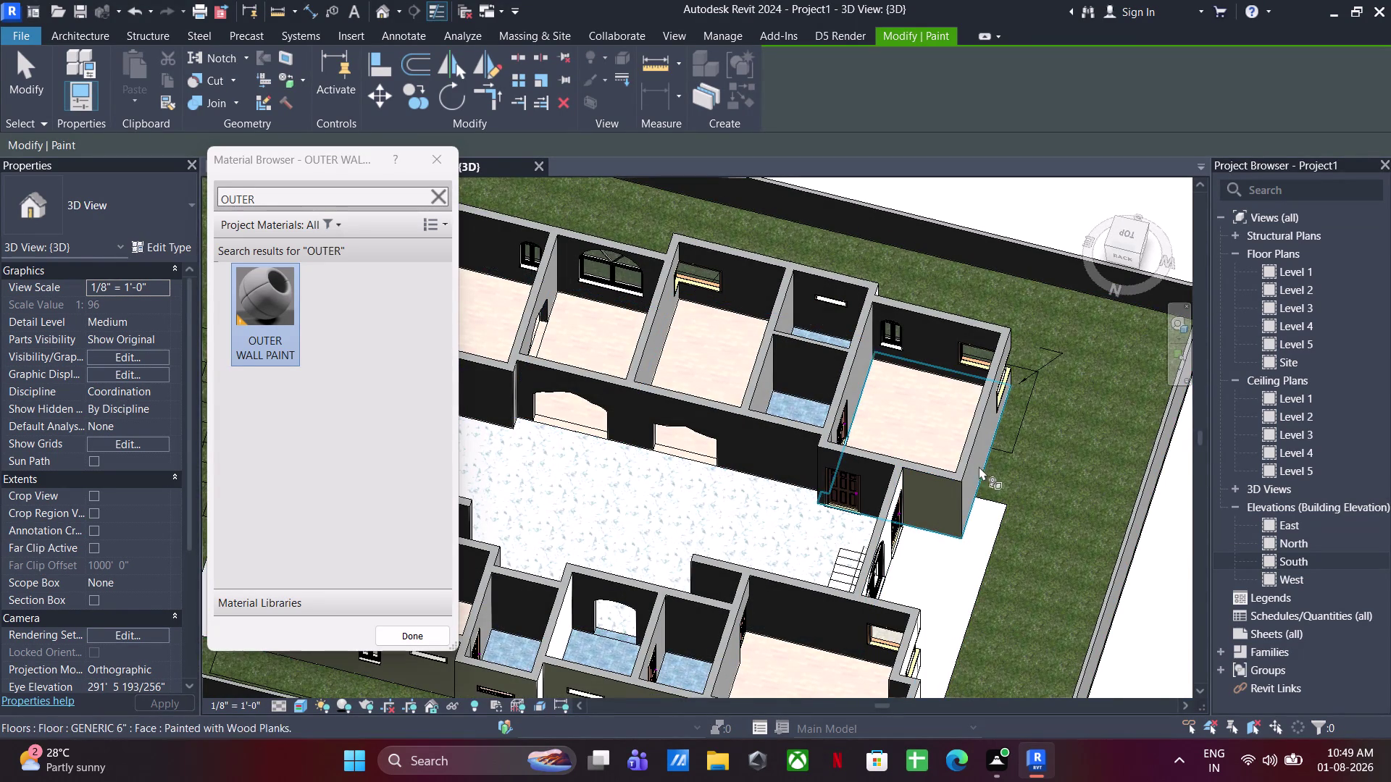
click(973, 467)
scroll(down, 3)
middle_drag(953, 534, 507, 433)
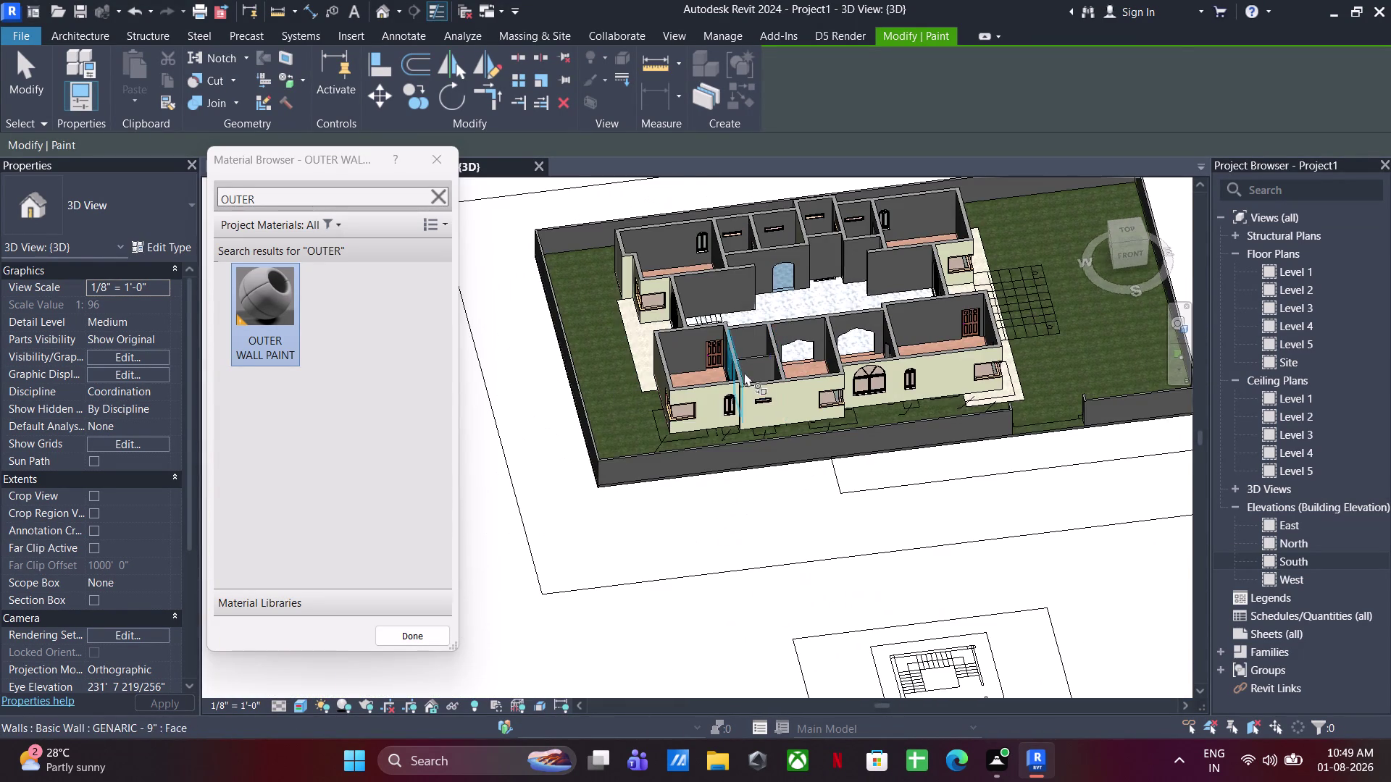
middle_drag(738, 378, 655, 462)
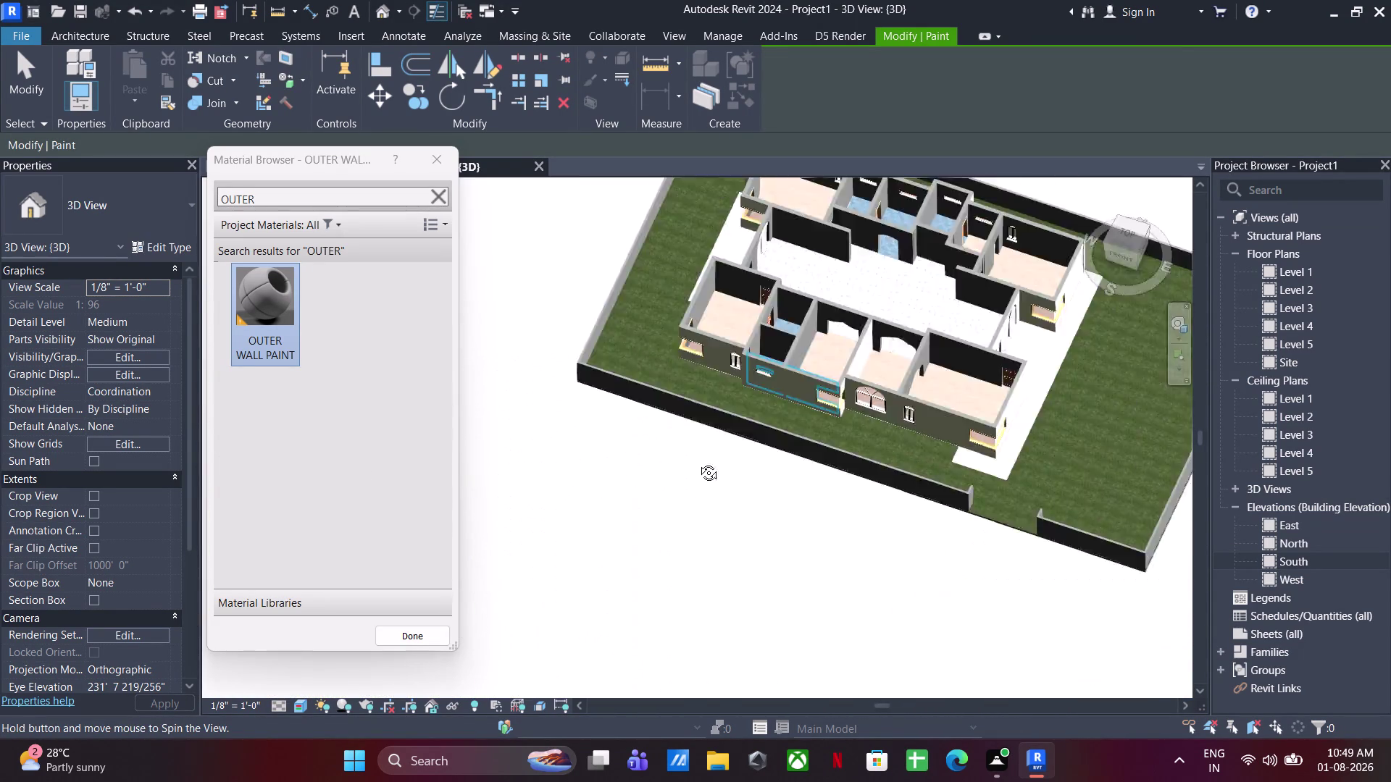
middle_drag(655, 462, 912, 415)
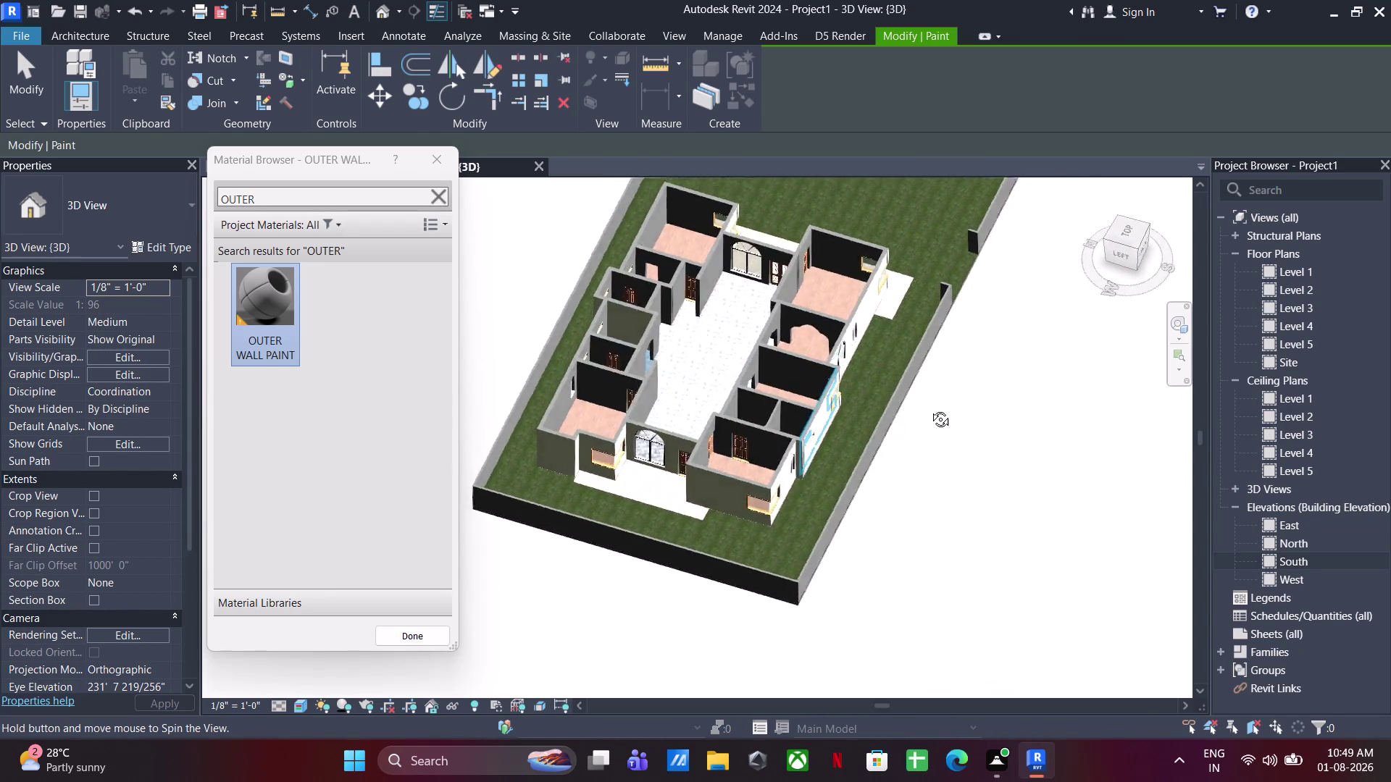
middle_drag(912, 414, 1069, 381)
scroll(up, 3)
key(Escape)
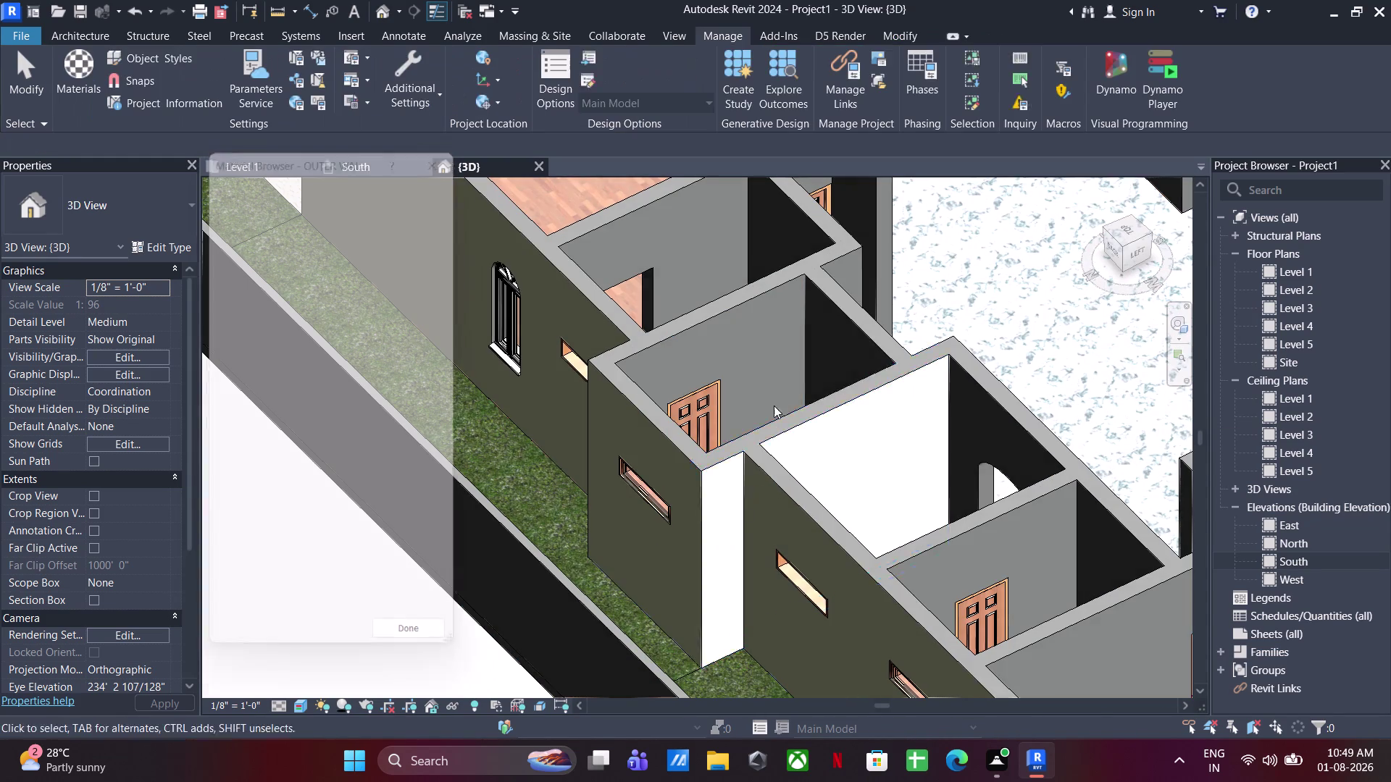
Close the material browser and exit the paint command.
key(Escape)
click(777, 431)
click(525, 52)
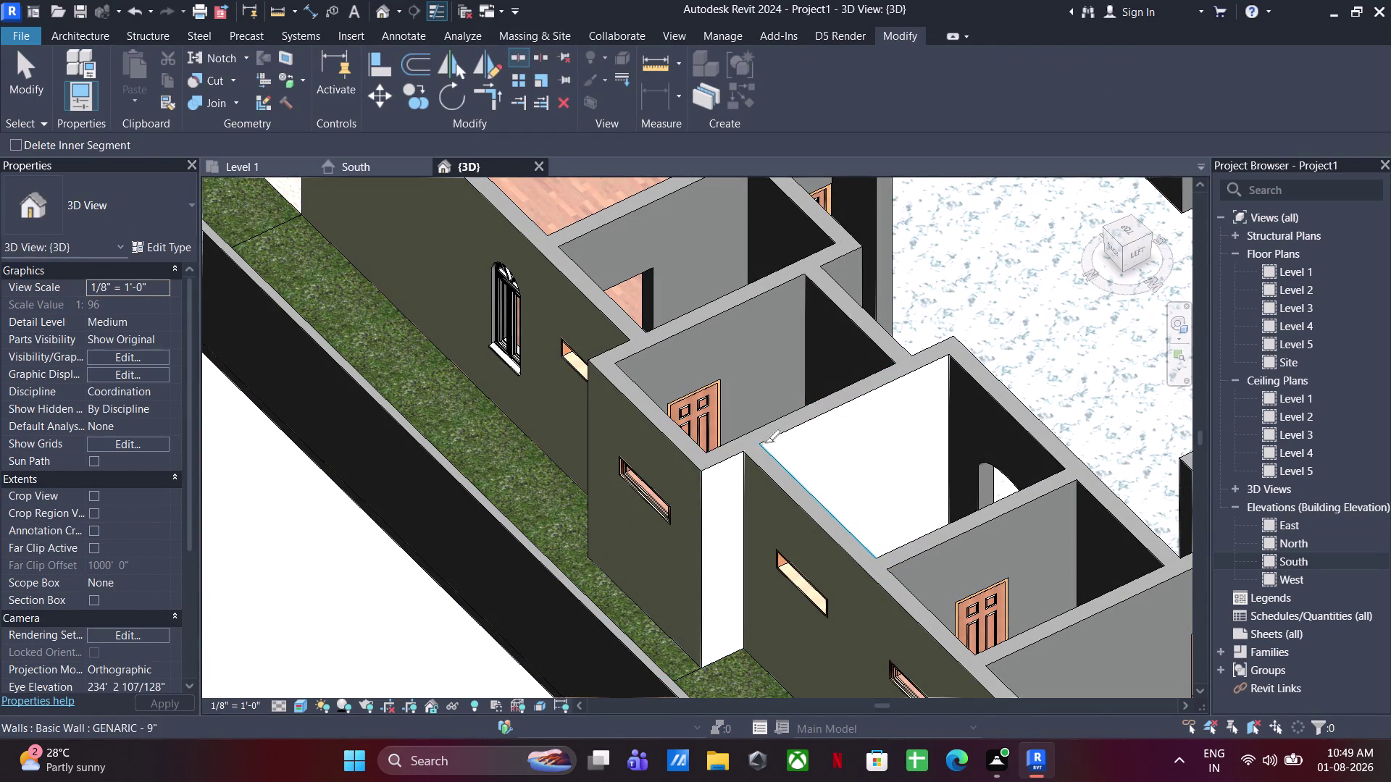
scroll(up, 3)
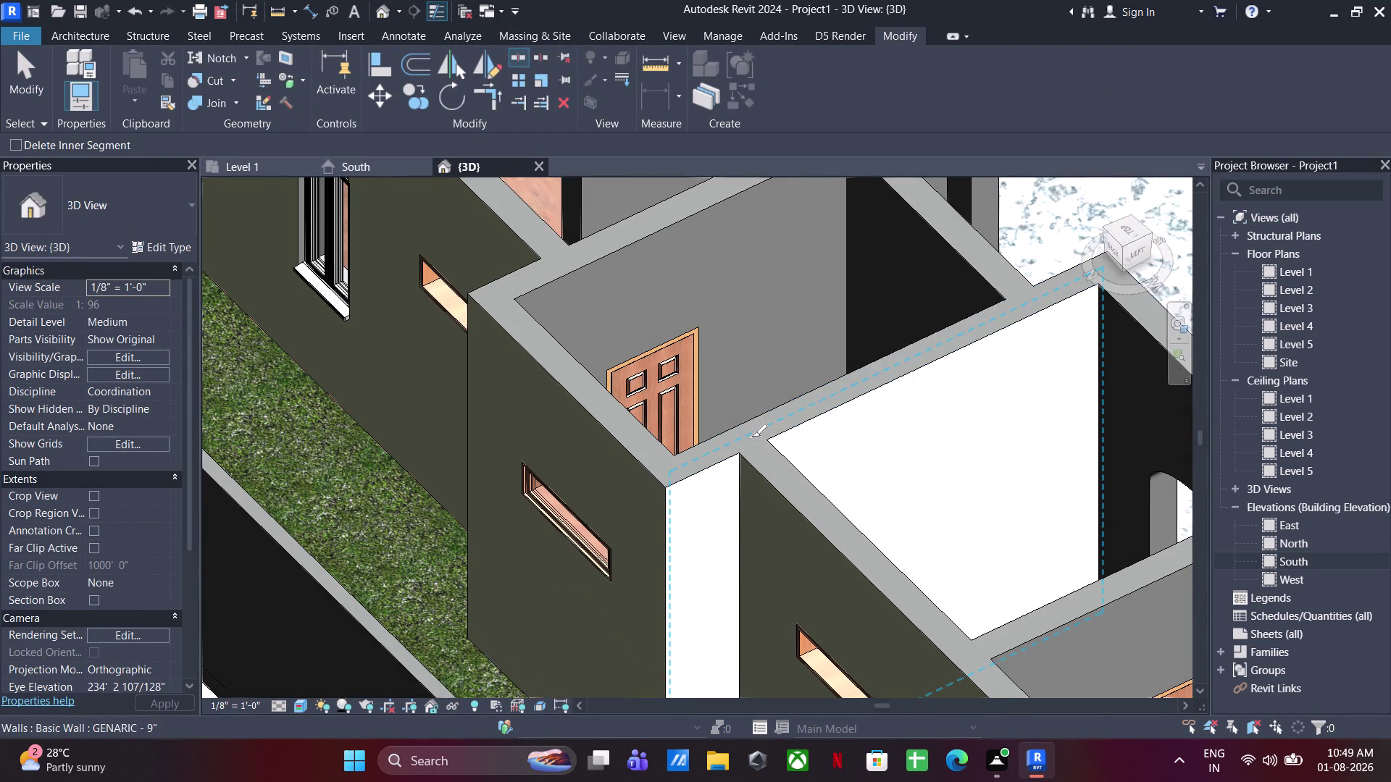
click(751, 436)
key(Escape)
key(Escape)
key(Escape)
key(Escape)
Use Remove Paint on the painted interior wall face to restore its grey finish.
key(Escape)
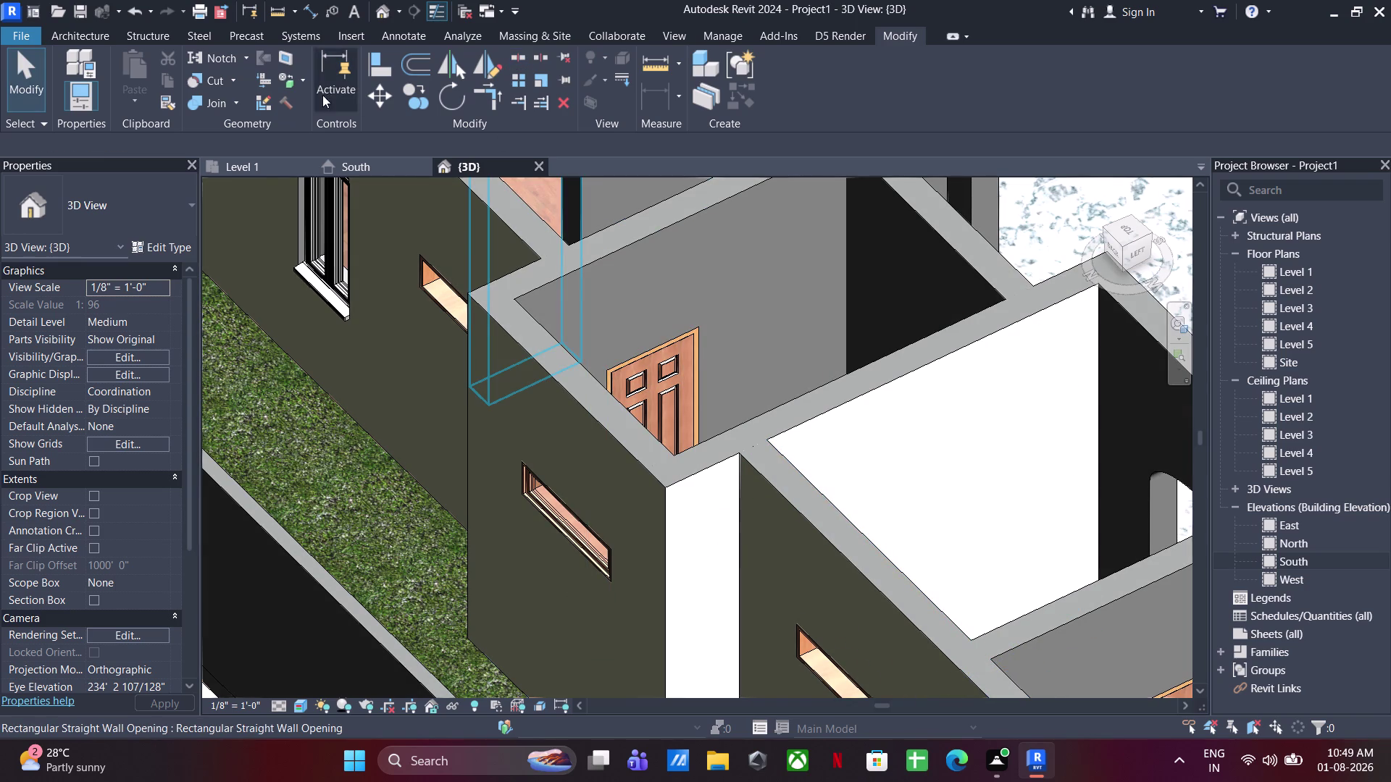
click(305, 75)
click(327, 132)
click(951, 446)
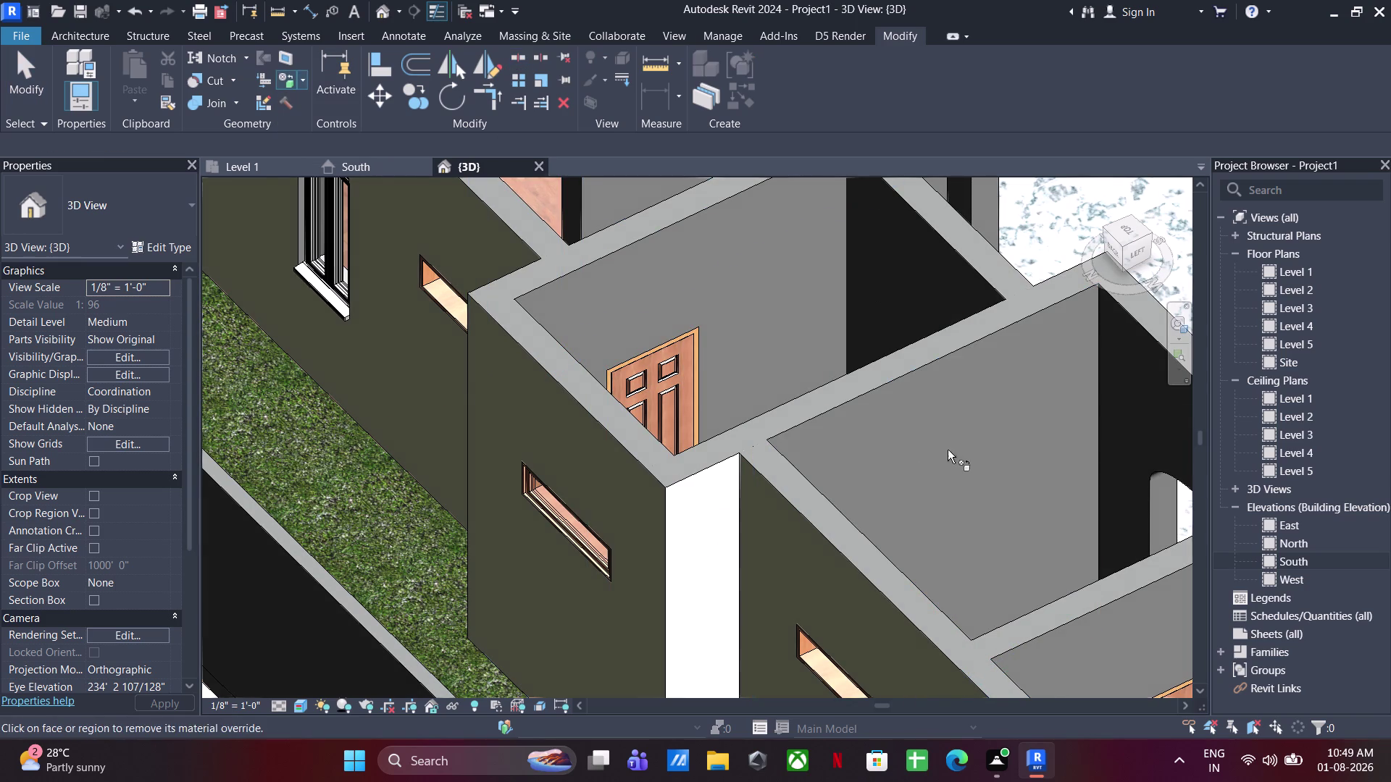
key(Escape)
key(Escape)
scroll(down, 3)
key(Escape)
key(Escape)
key(Escape)
Orbit the 3D model to inspect the painted walls and the whole house.
middle_drag(833, 488, 915, 399)
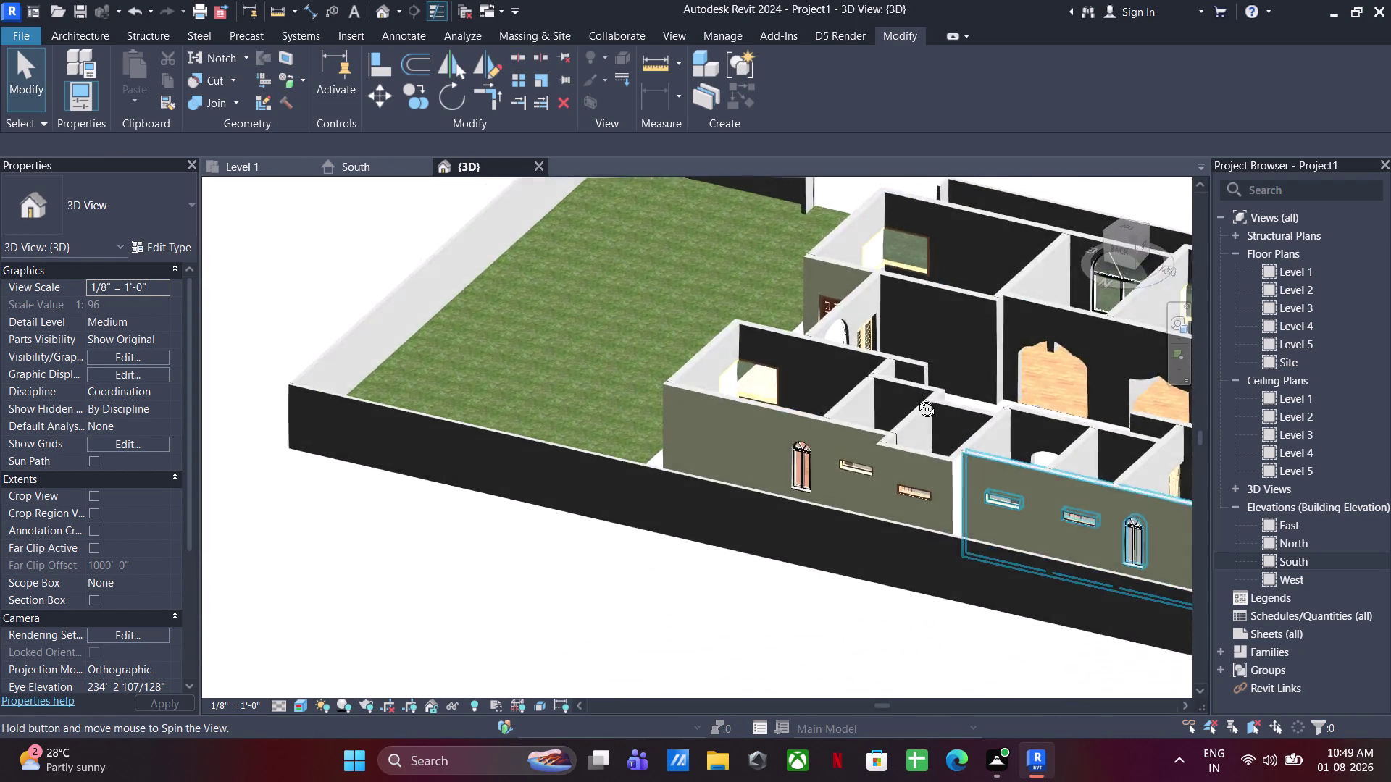
middle_drag(915, 399, 1207, 484)
middle_drag(1055, 467, 261, 470)
middle_drag(577, 530, 716, 502)
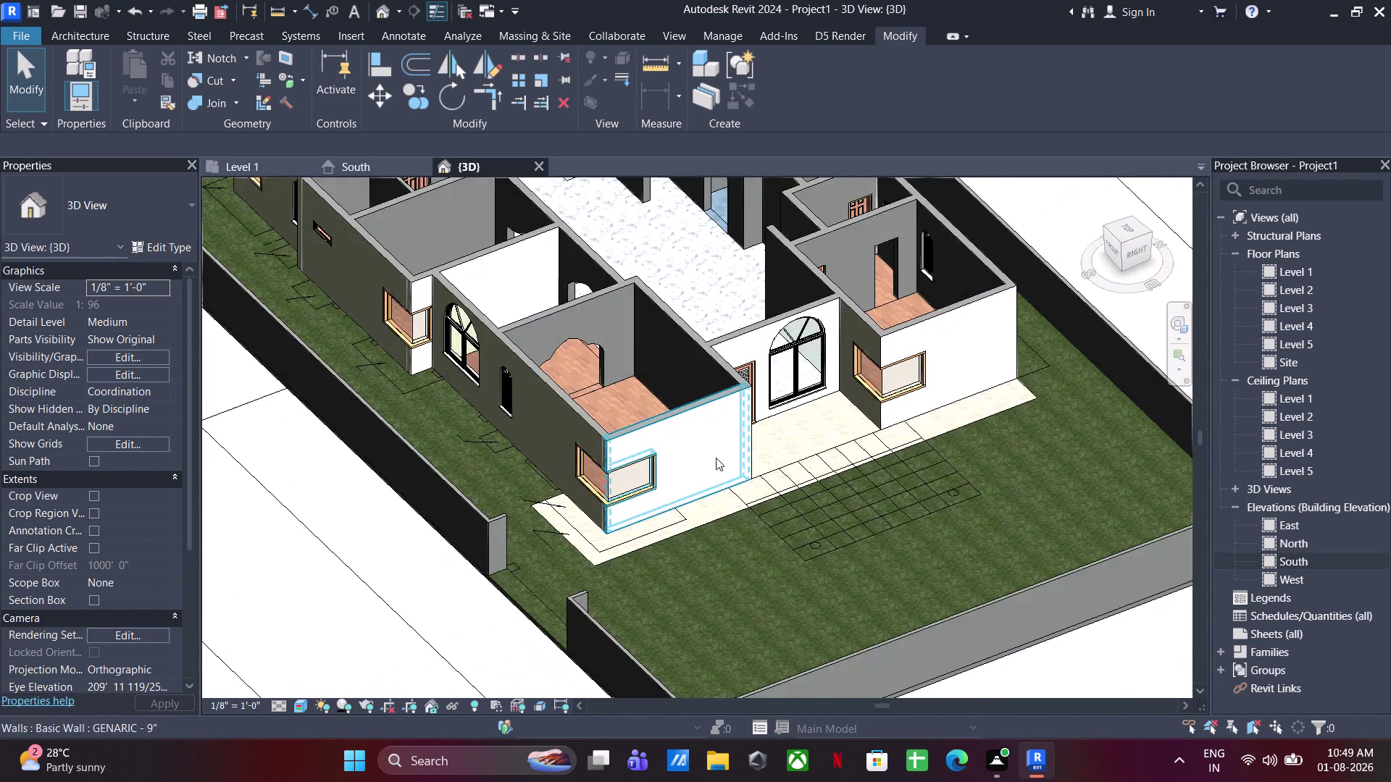
middle_drag(717, 417, 731, 589)
middle_drag(753, 515, 833, 517)
middle_drag(802, 496, 839, 660)
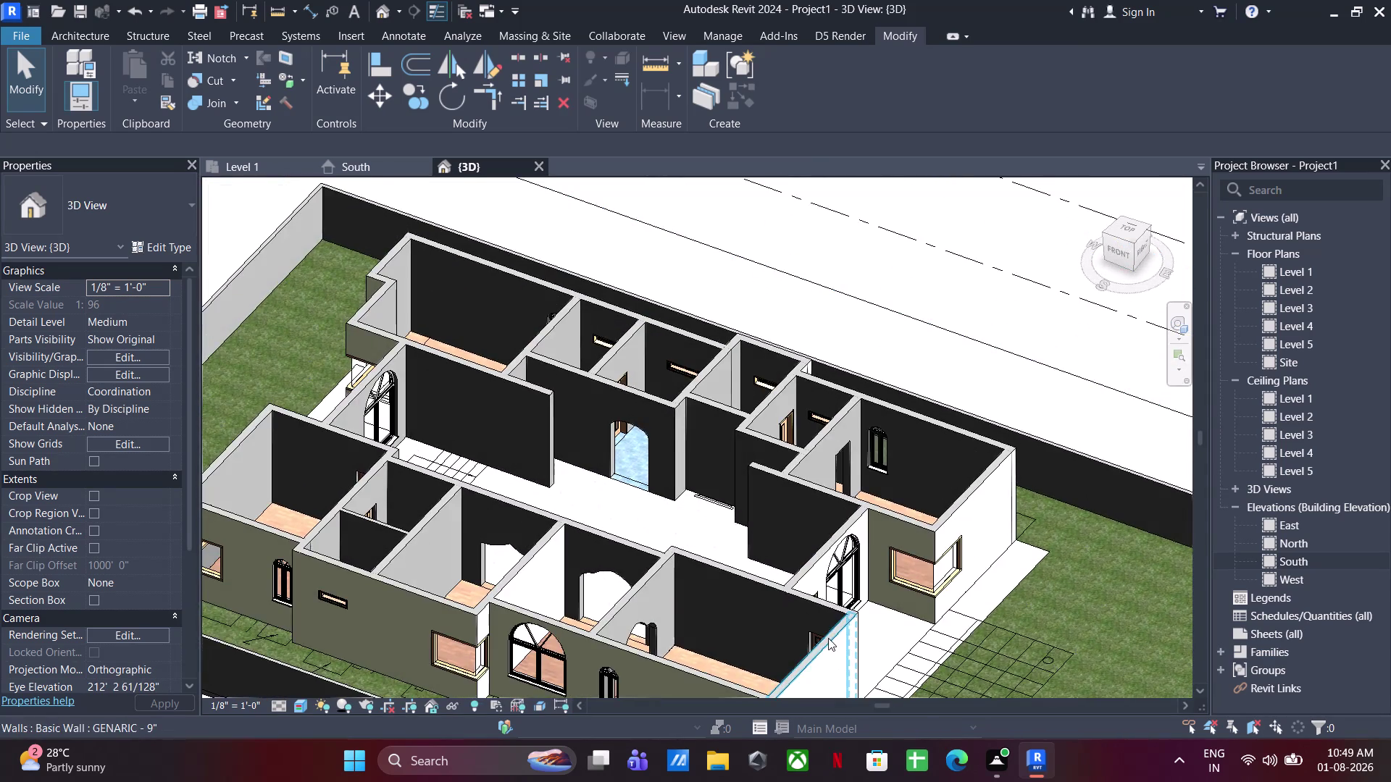
middle_drag(816, 637, 624, 628)
middle_drag(639, 638, 655, 431)
Orbit toward the front elevation, around to the back, then to a top view.
scroll(down, 3)
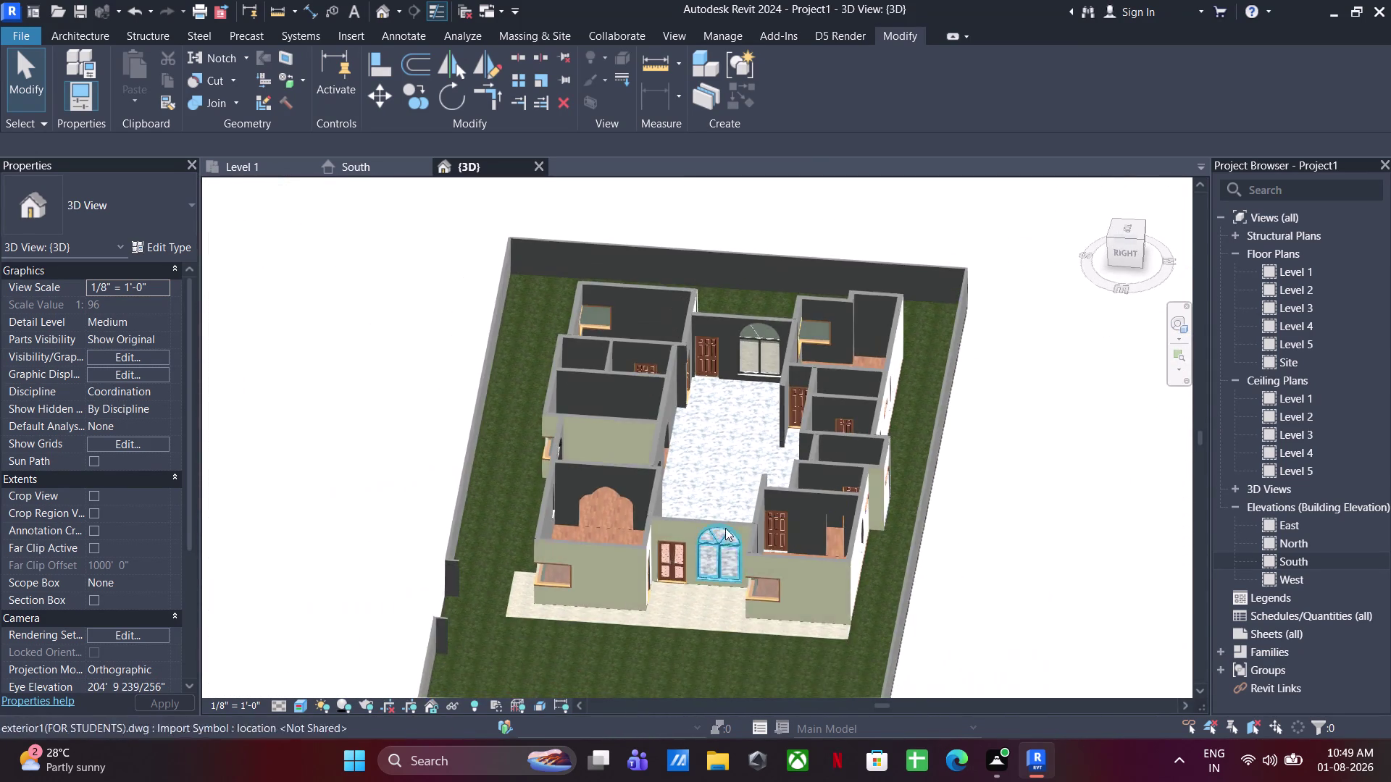
middle_drag(717, 573, 897, 541)
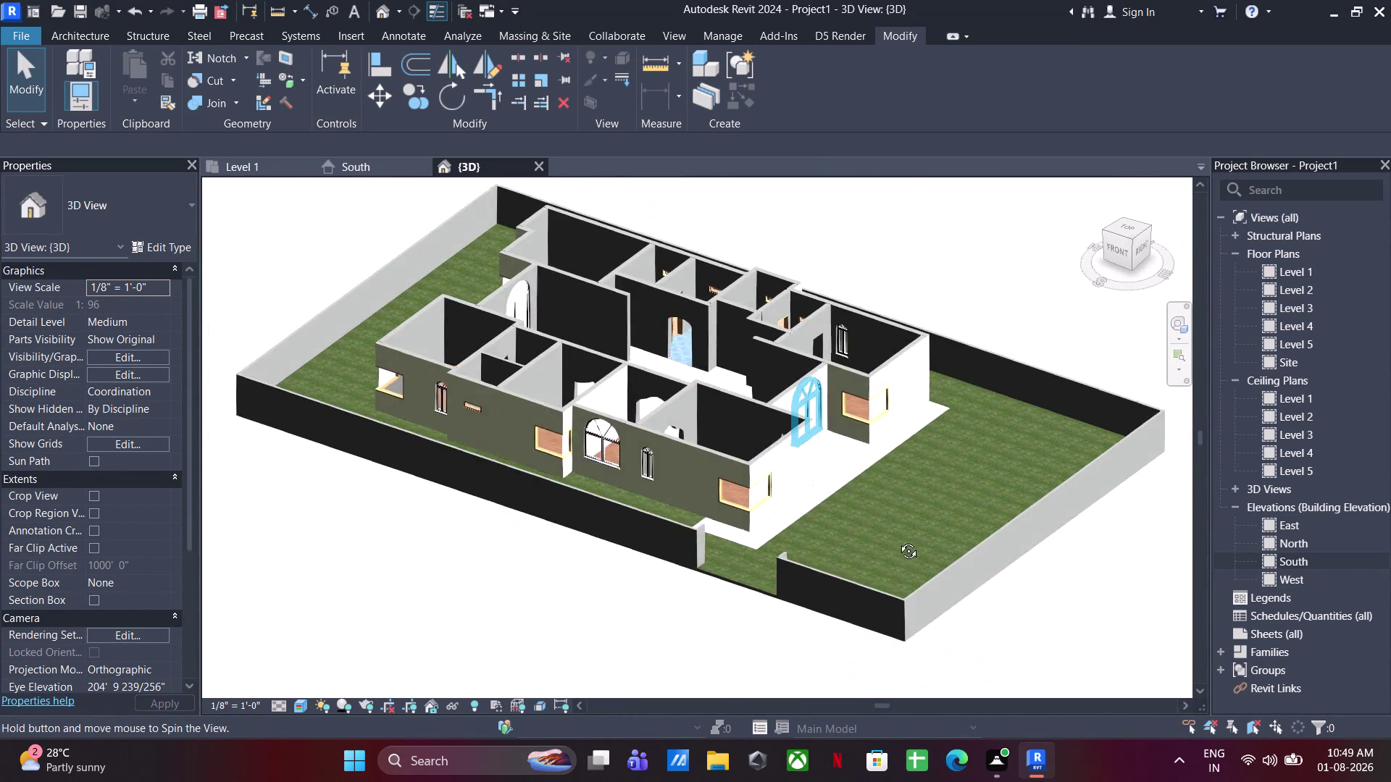
middle_drag(896, 541, 898, 541)
middle_drag(843, 530, 863, 594)
middle_drag(837, 578, 954, 555)
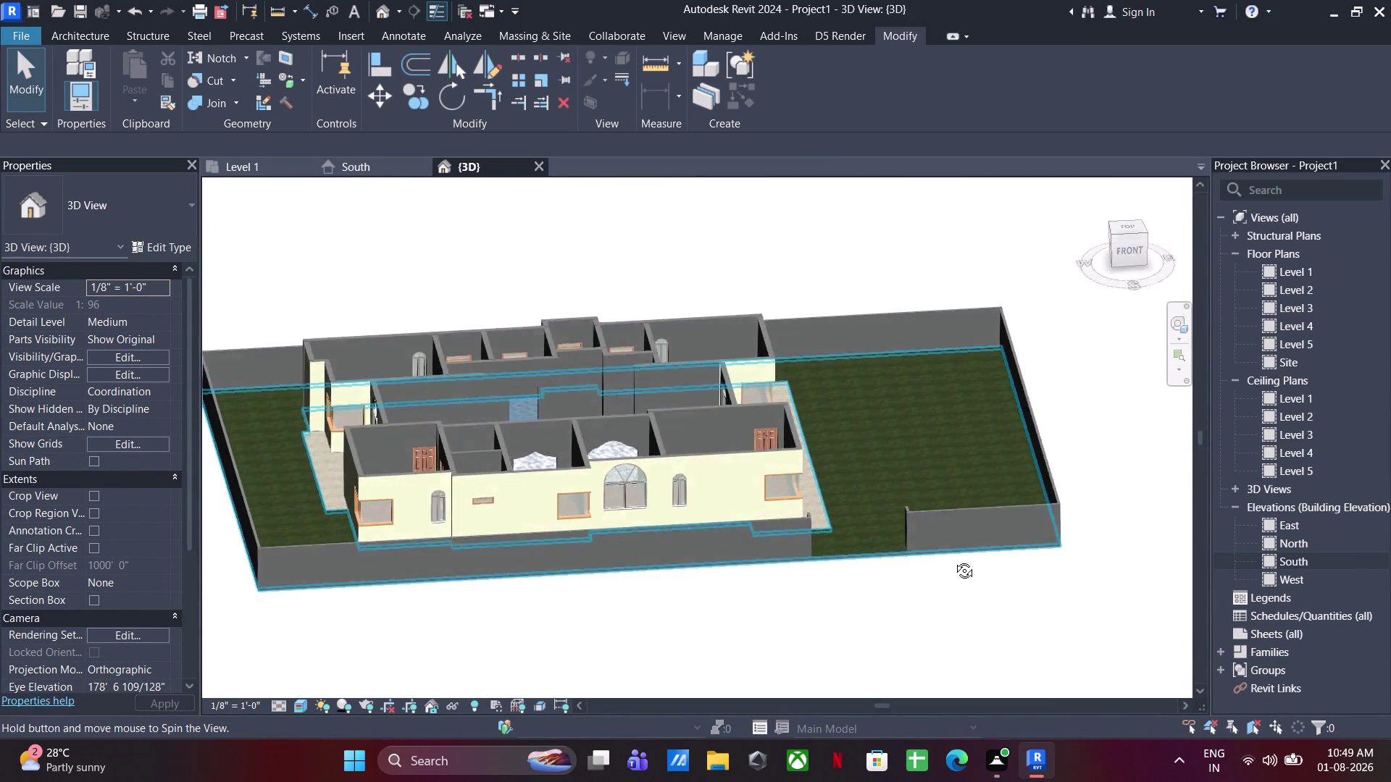
middle_drag(954, 555, 422, 549)
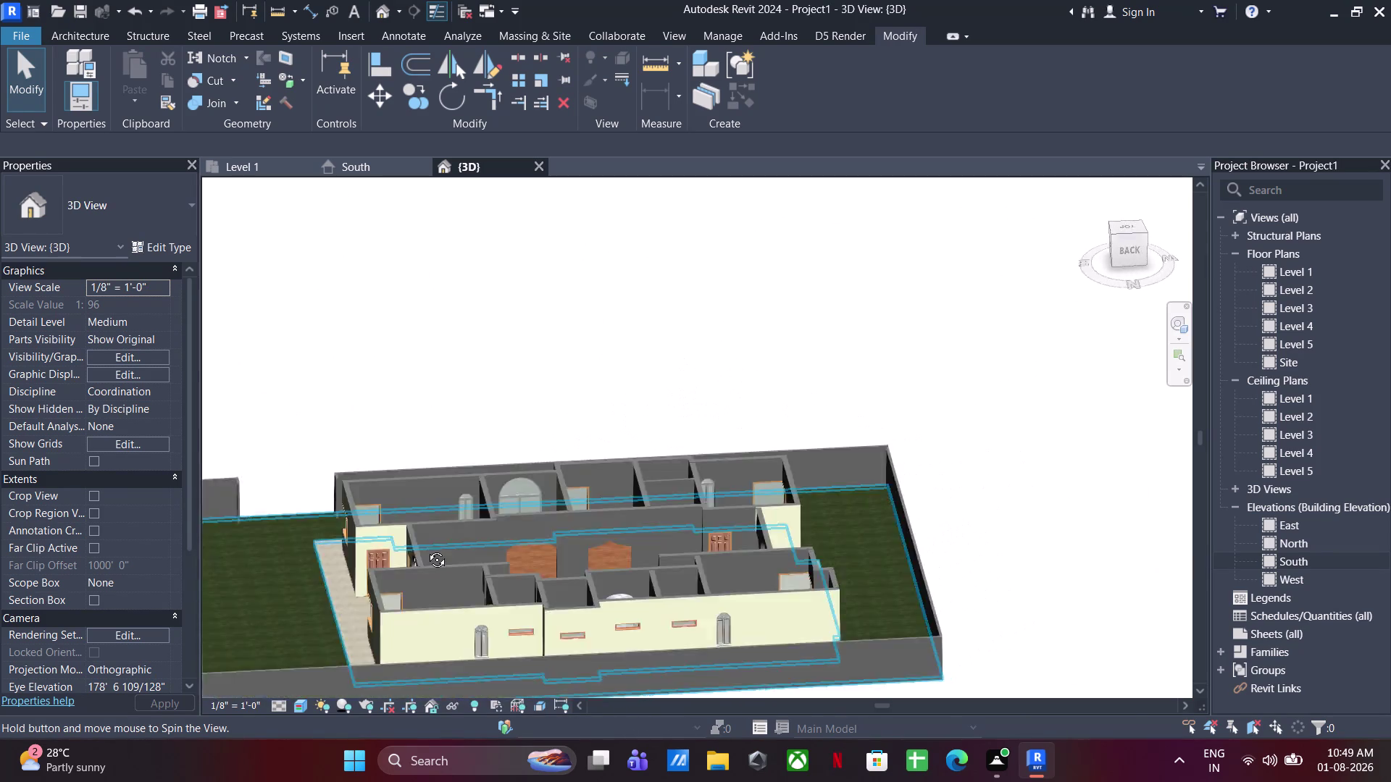
middle_drag(422, 549, 846, 655)
Clear the selection, then open and pan the Level 2 floor plan.
scroll(down, 3)
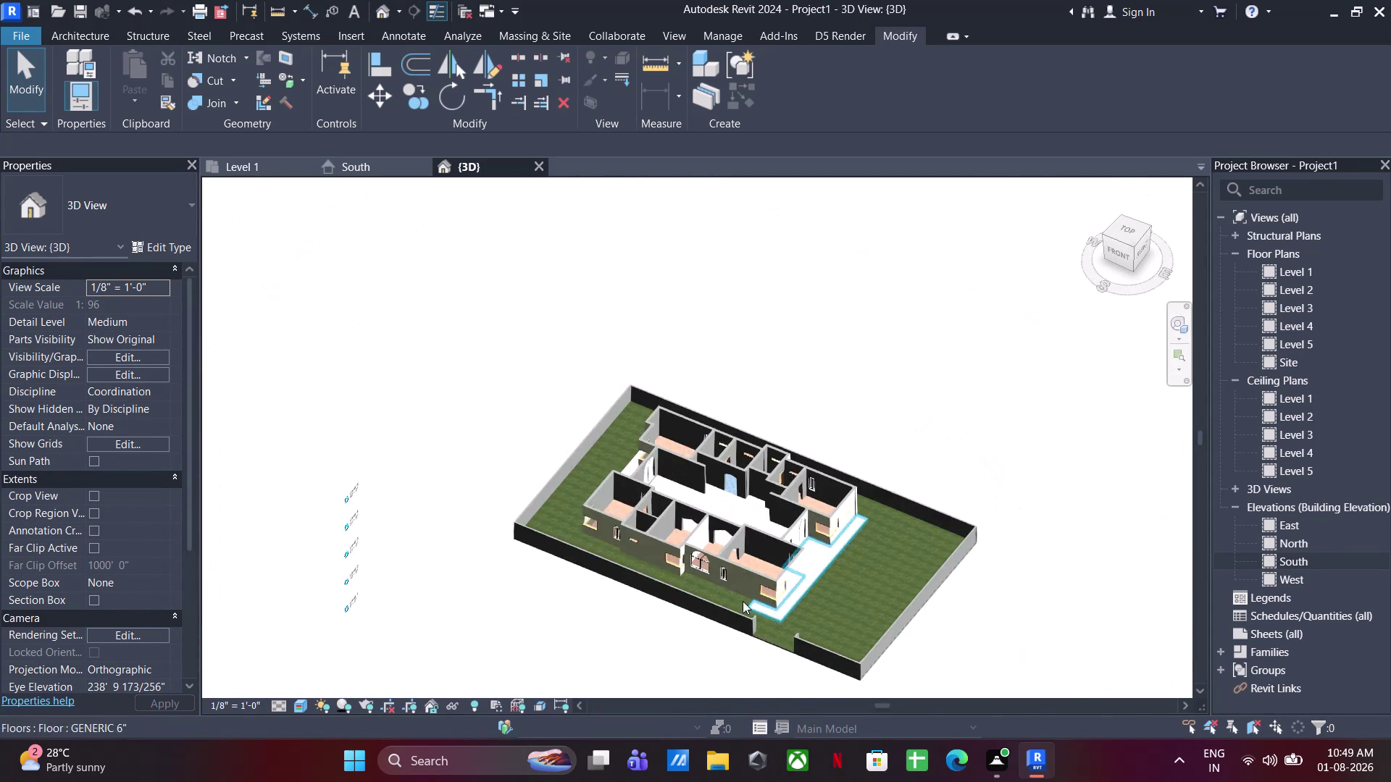
key(Escape)
key(Escape)
key(Escape)
double_click(1328, 292)
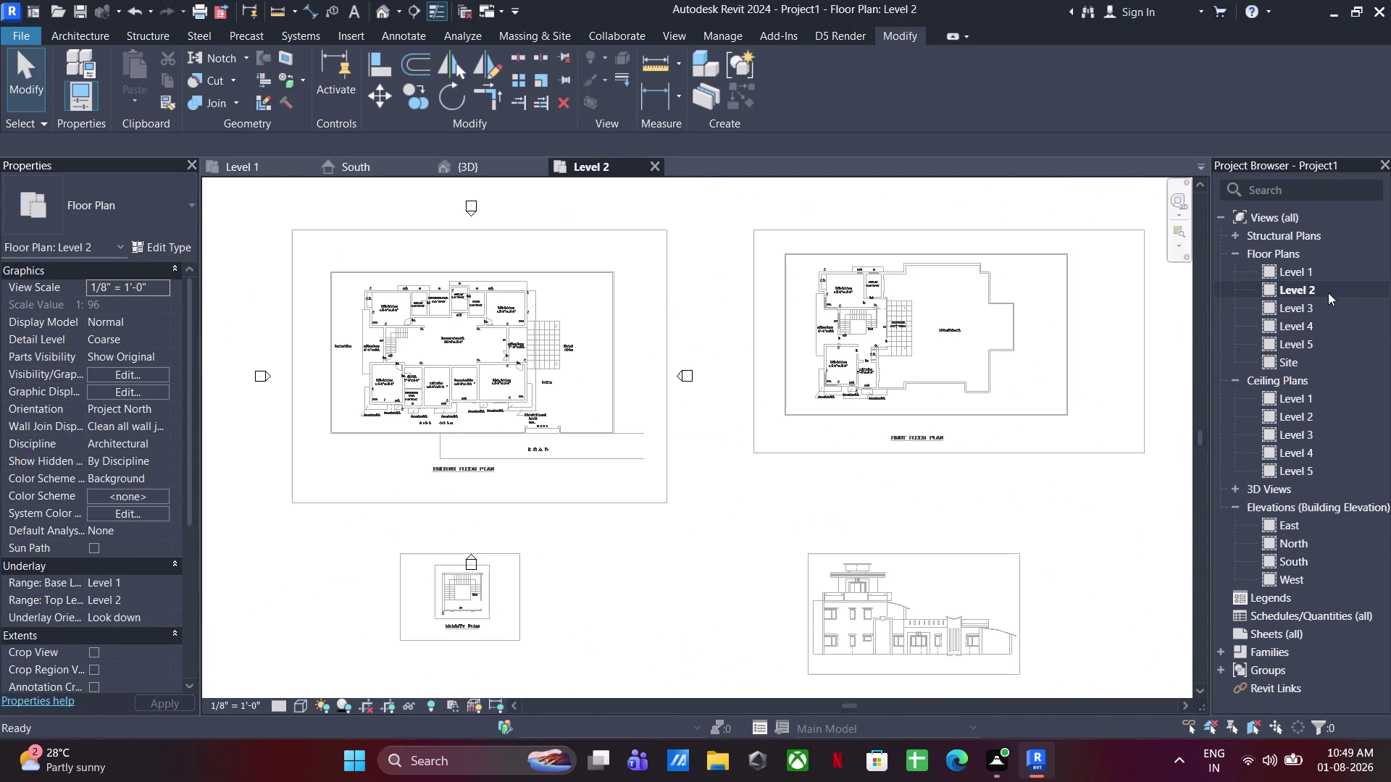
middle_drag(672, 485, 944, 497)
click(824, 555)
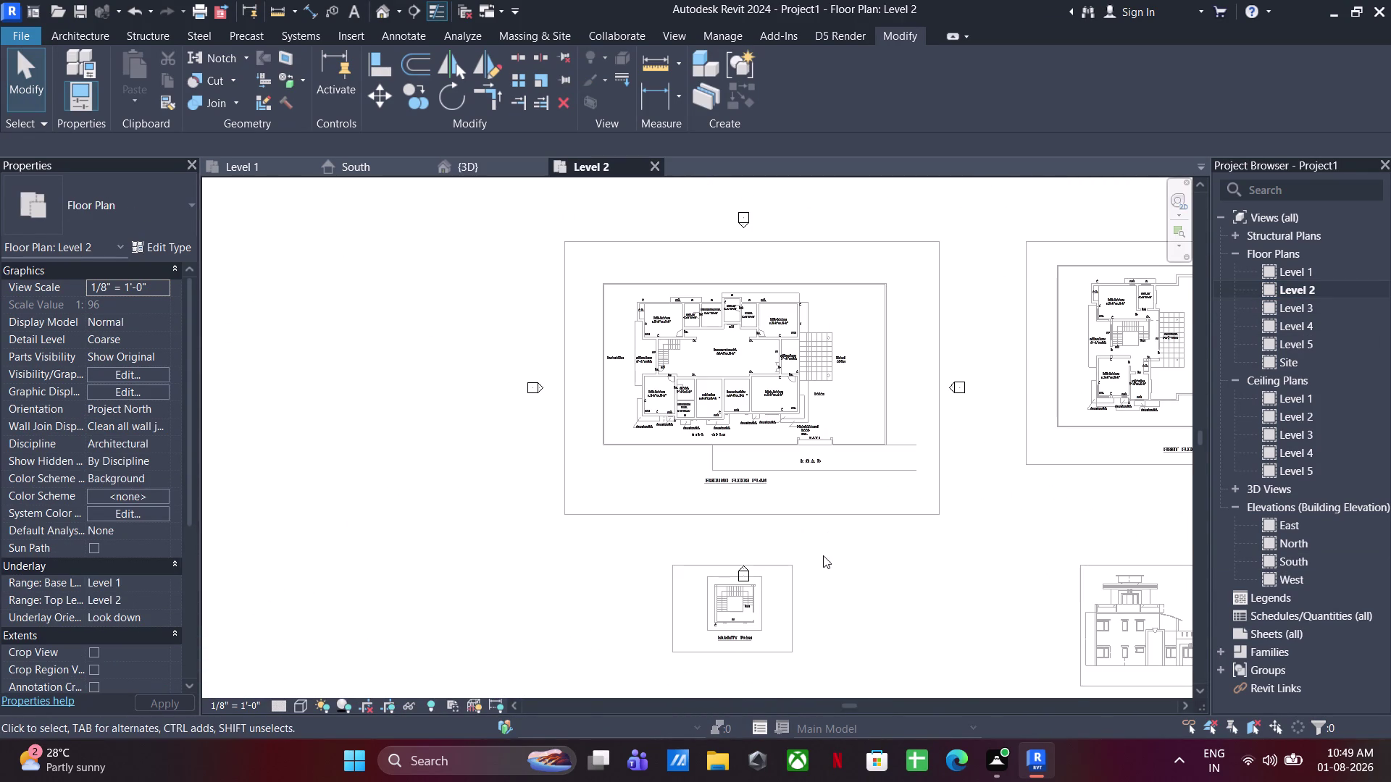
scroll(down, 3)
In the 3D view, select the imported DWG and place it on Level 2.
click(506, 169)
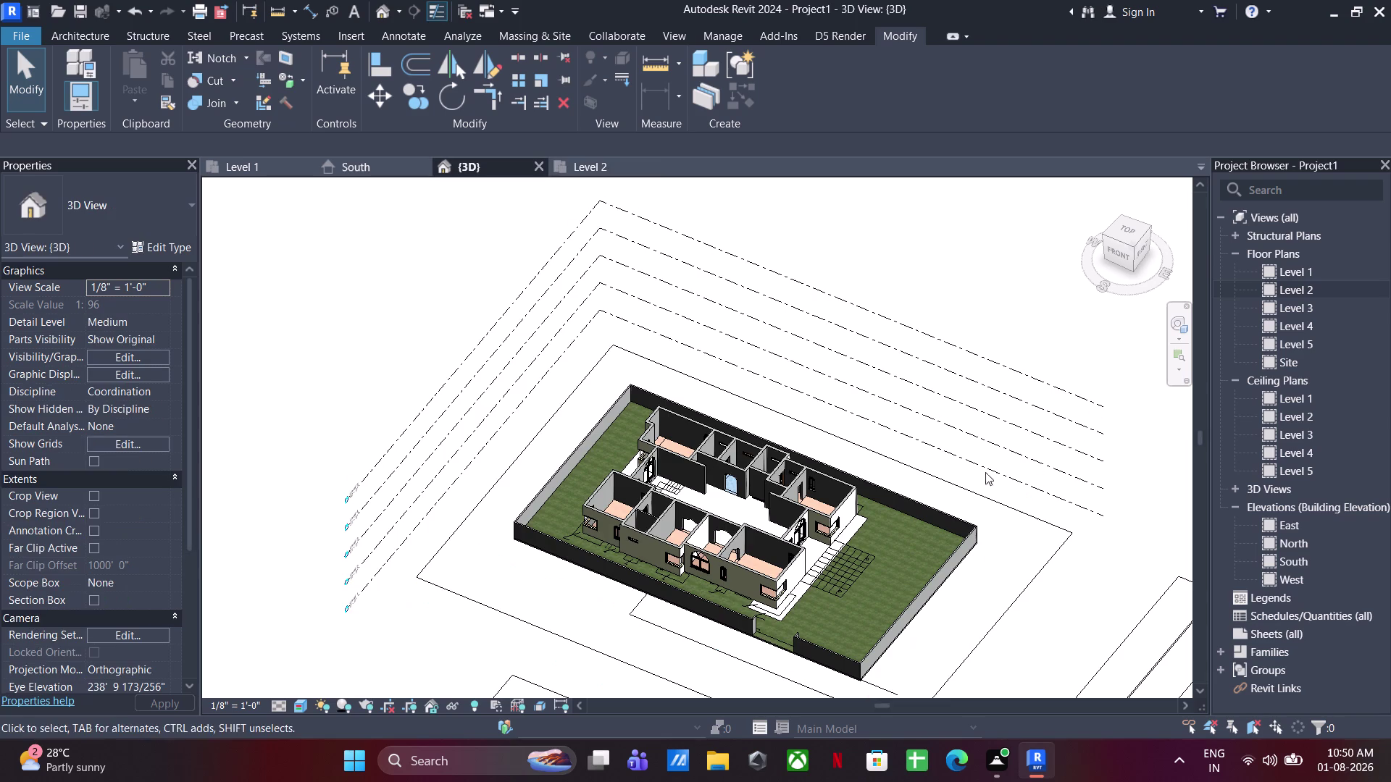
scroll(down, 3)
middle_drag(874, 481, 830, 369)
click(849, 511)
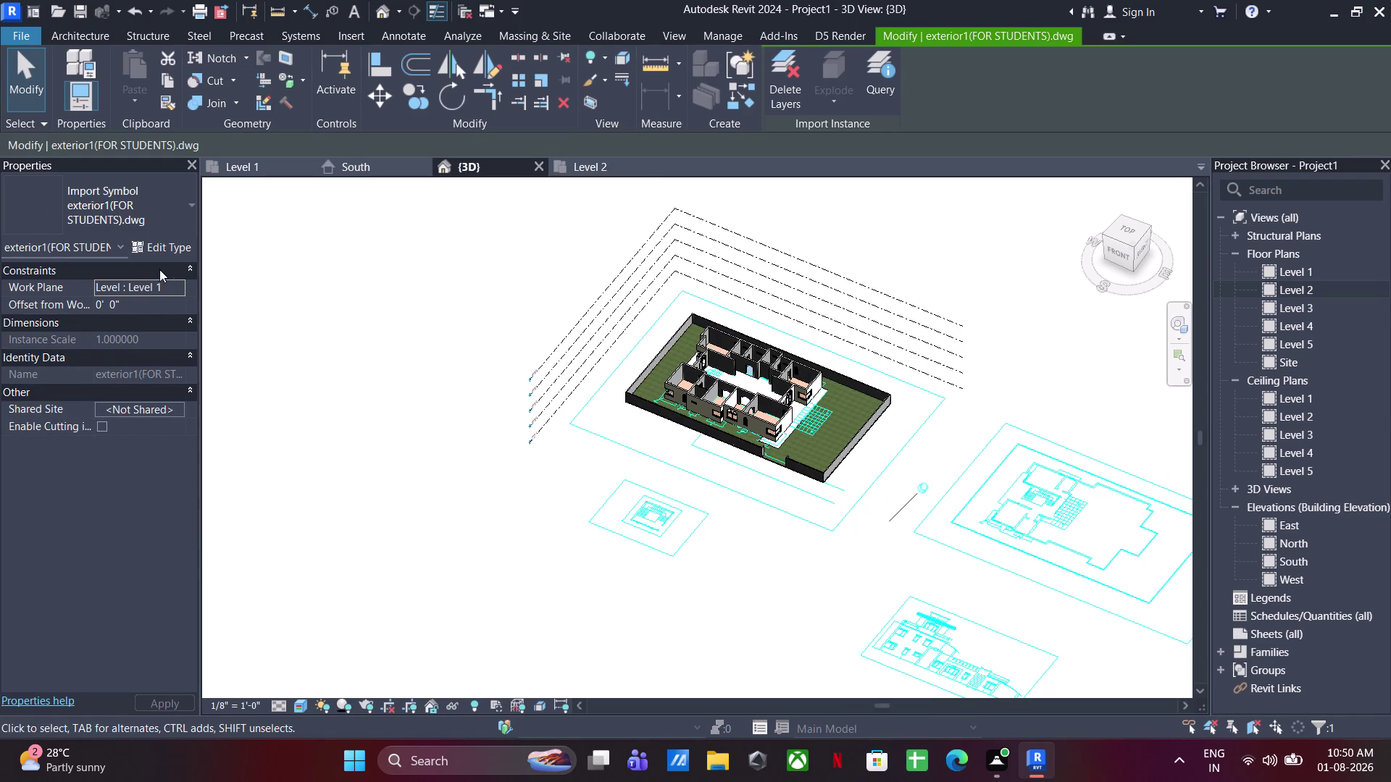
click(180, 285)
click(164, 318)
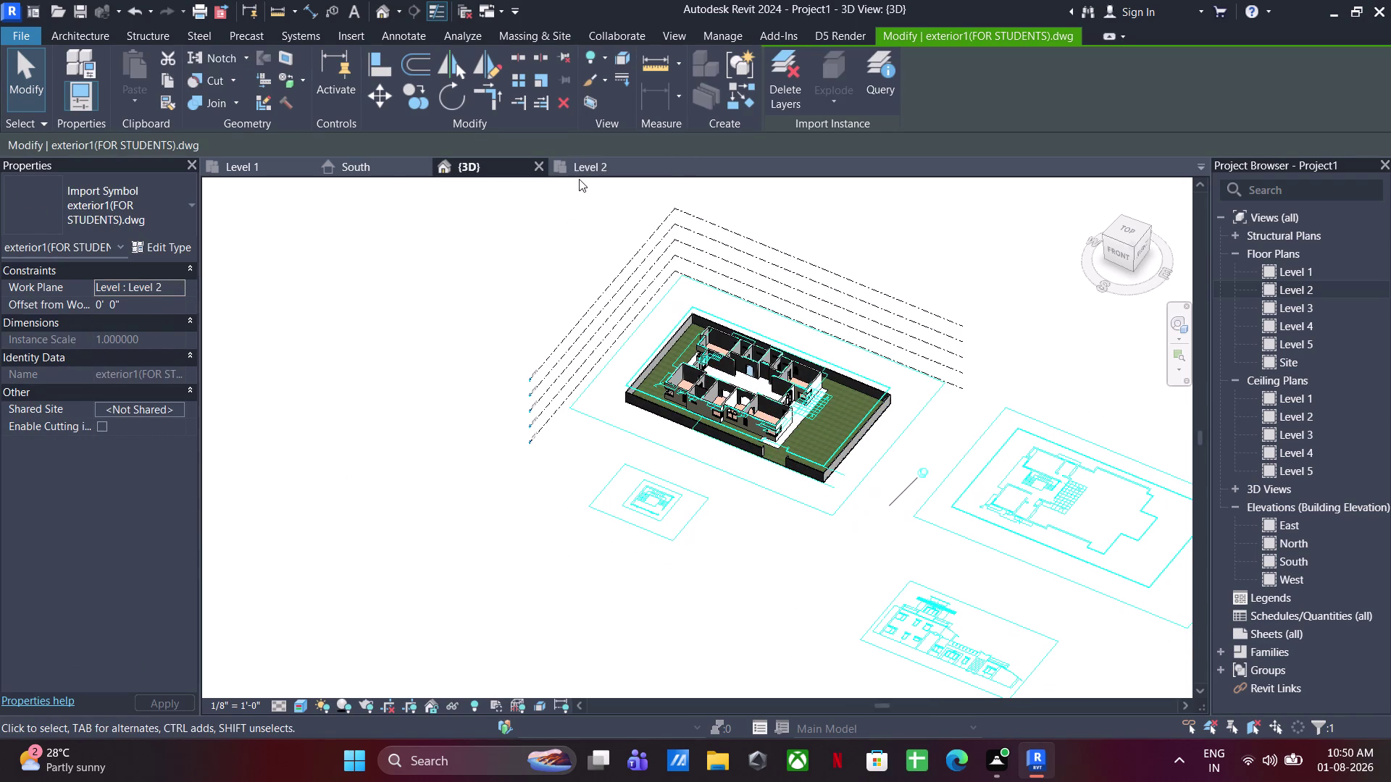
Select the DWG in the Level 2 plan and start moving it.
click(585, 166)
middle_drag(788, 374, 684, 337)
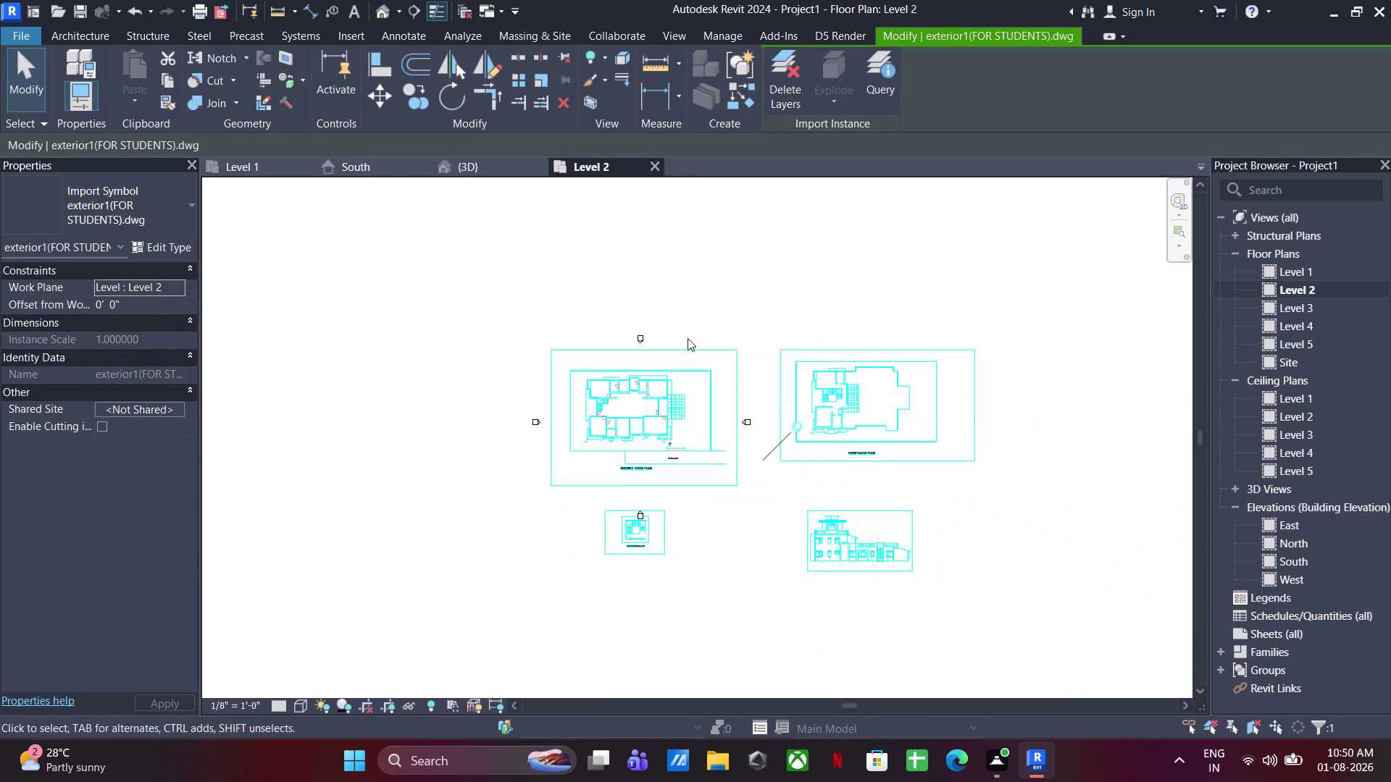
click(804, 430)
click(388, 101)
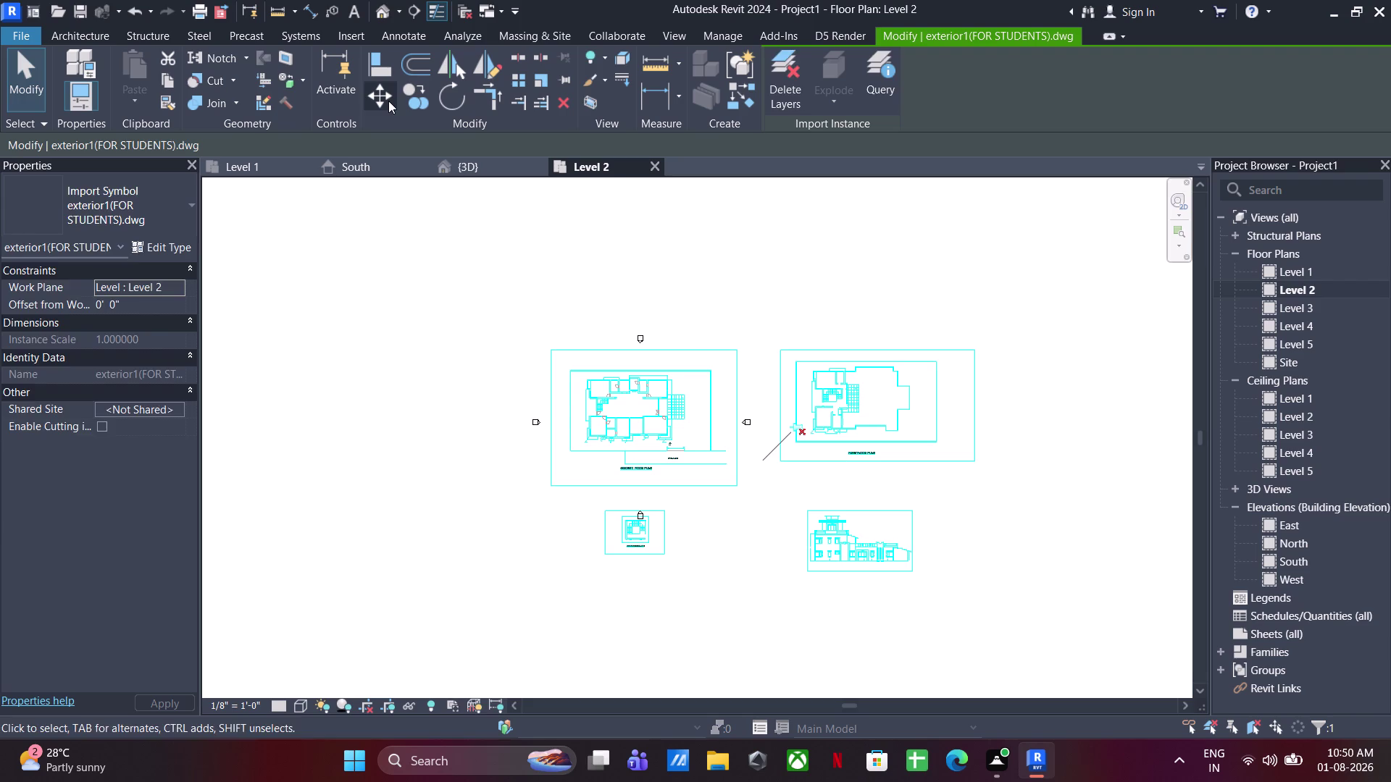
scroll(up, 3)
scroll(up, 3)
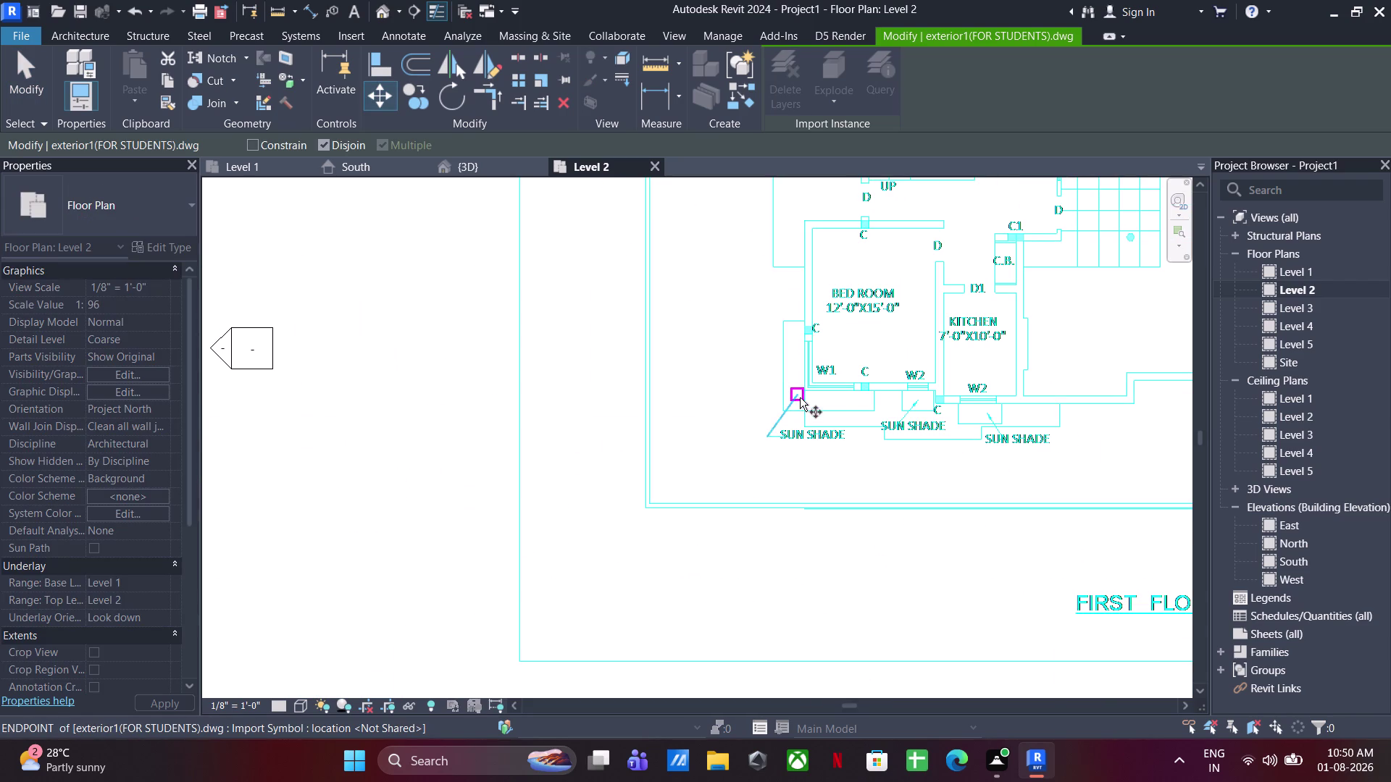
Move the DWG so its wall corner snaps onto the matching wall endpoint.
click(808, 392)
scroll(down, 3)
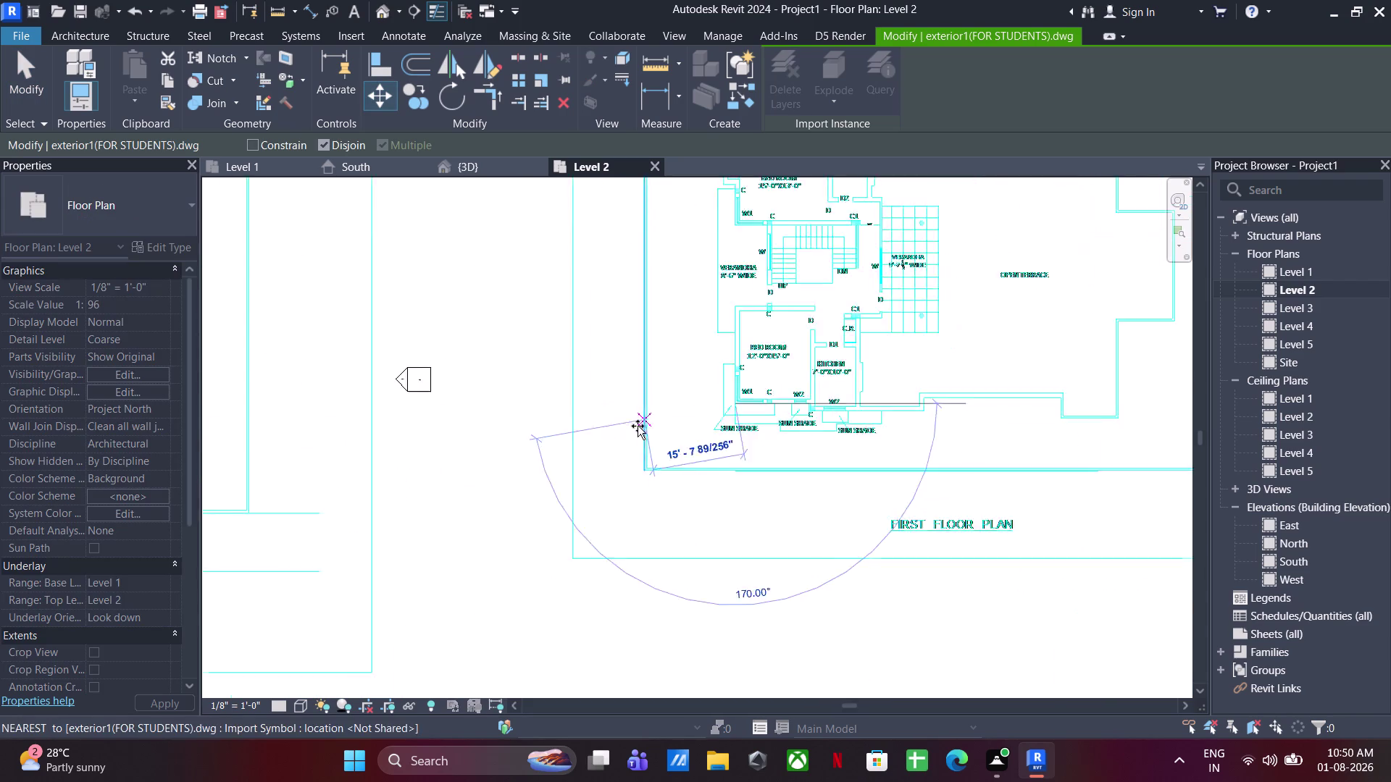
middle_drag(636, 427, 1390, 277)
scroll(up, 3)
scroll(up, 3)
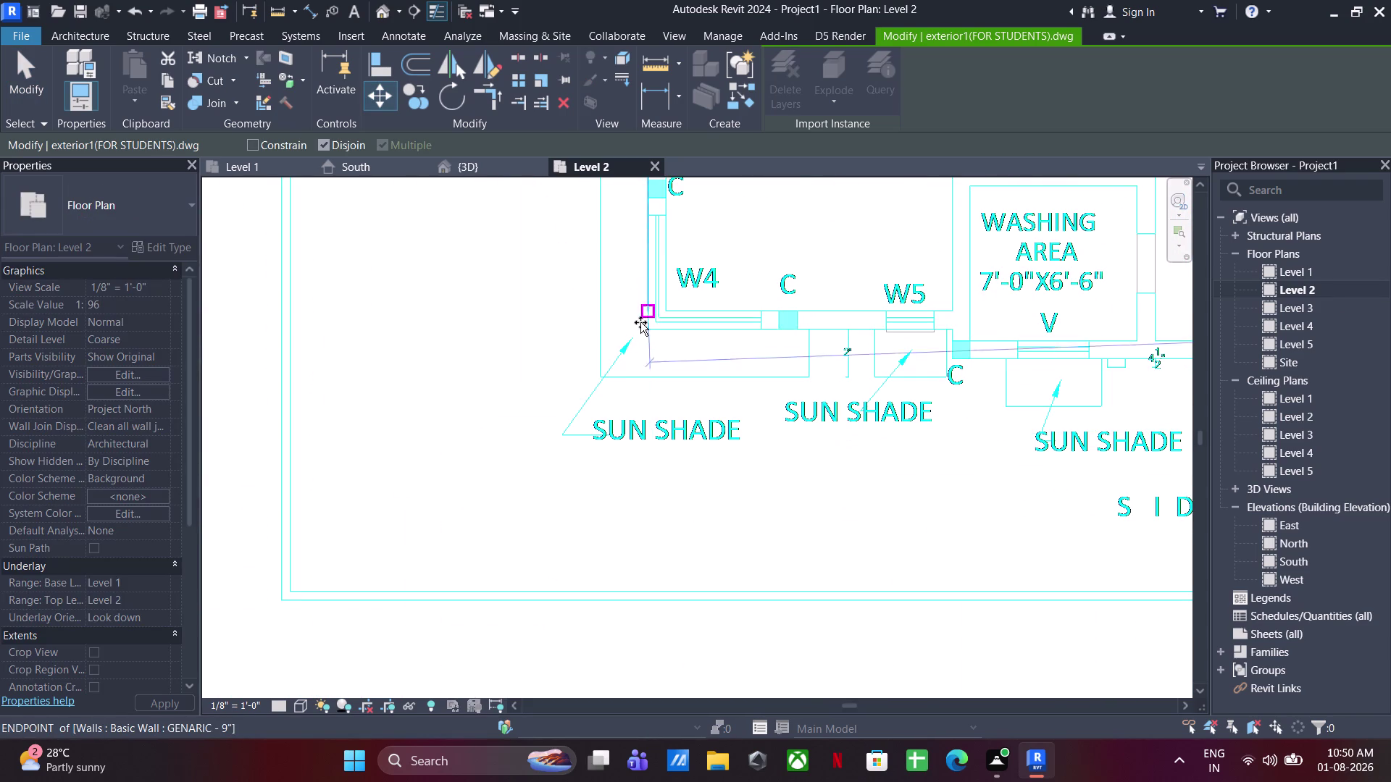
click(646, 322)
scroll(down, 3)
scroll(down, 3)
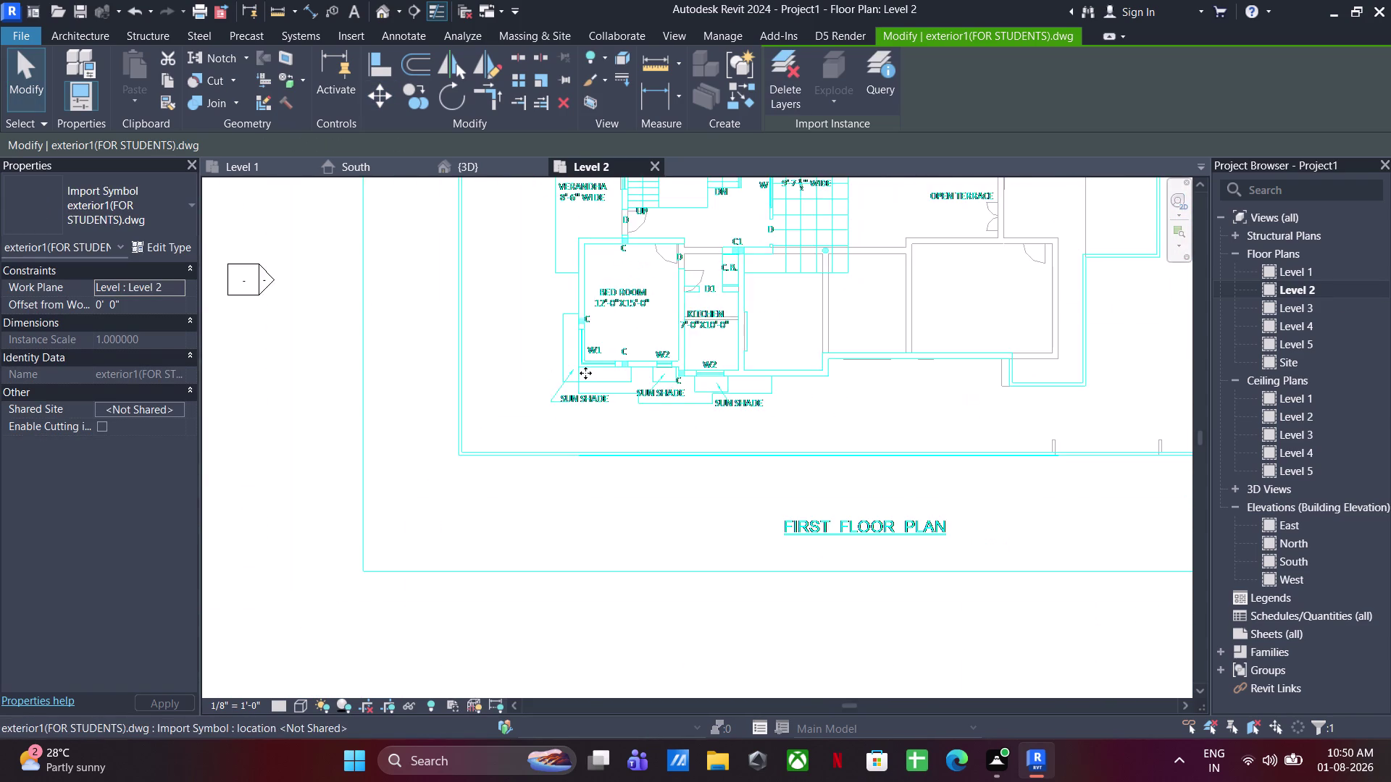
scroll(down, 3)
middle_drag(582, 372, 535, 457)
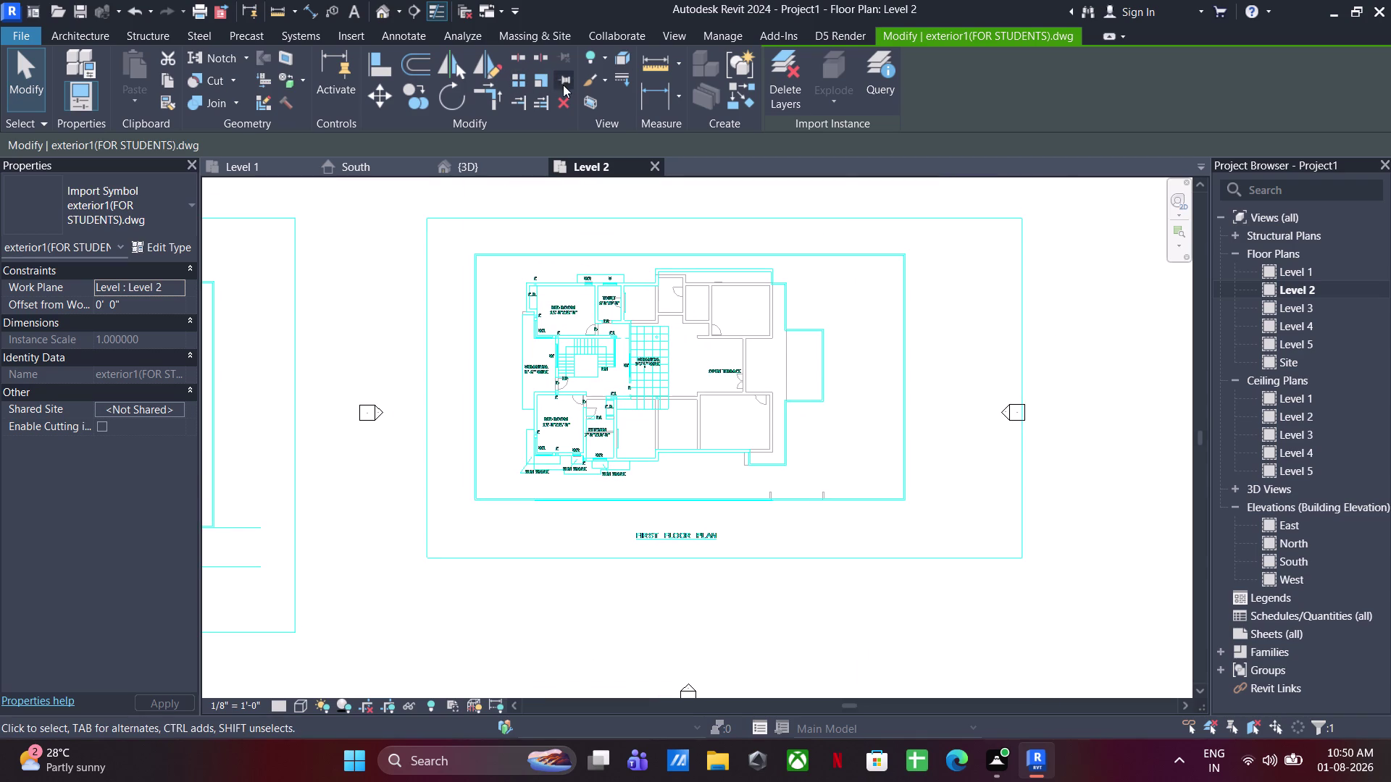
Set Underlay Base Level to None and center the first floor plan.
click(563, 85)
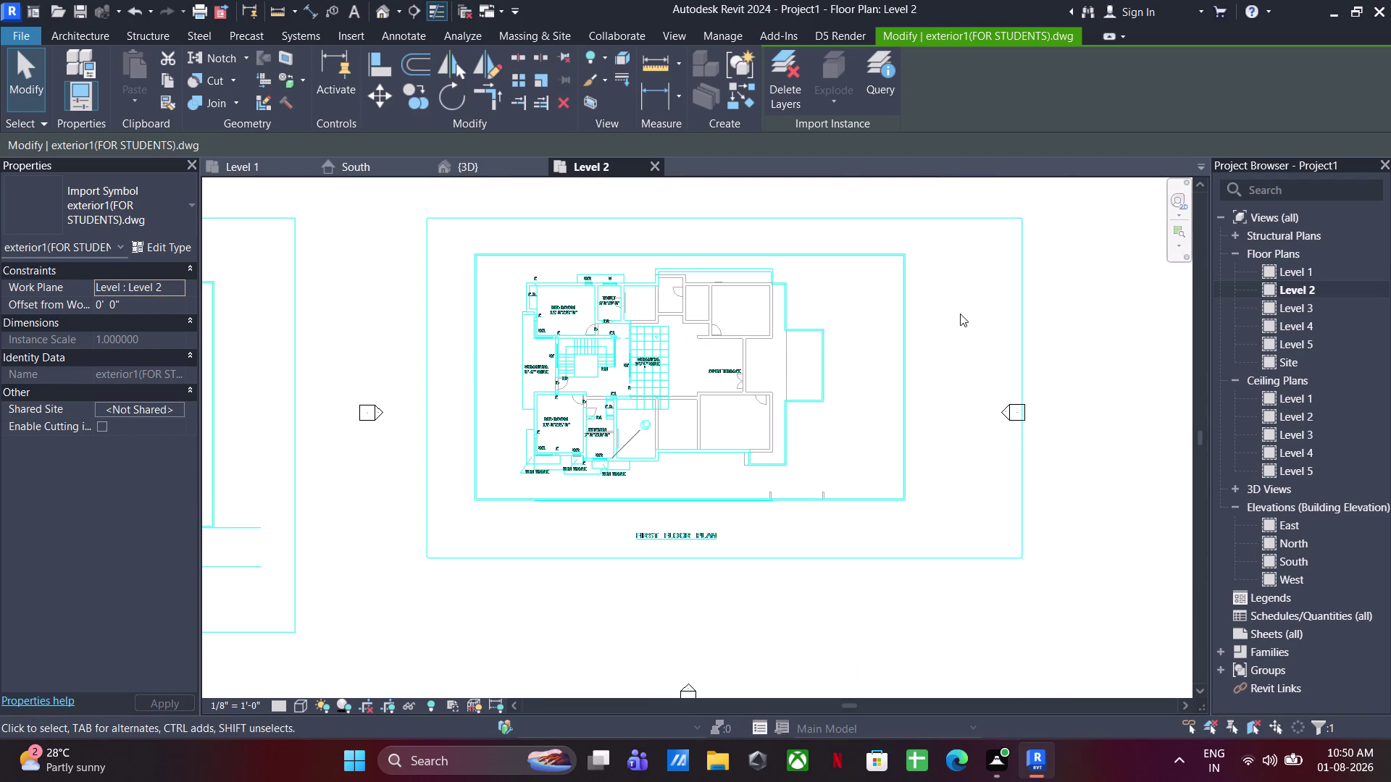
click(960, 314)
click(166, 581)
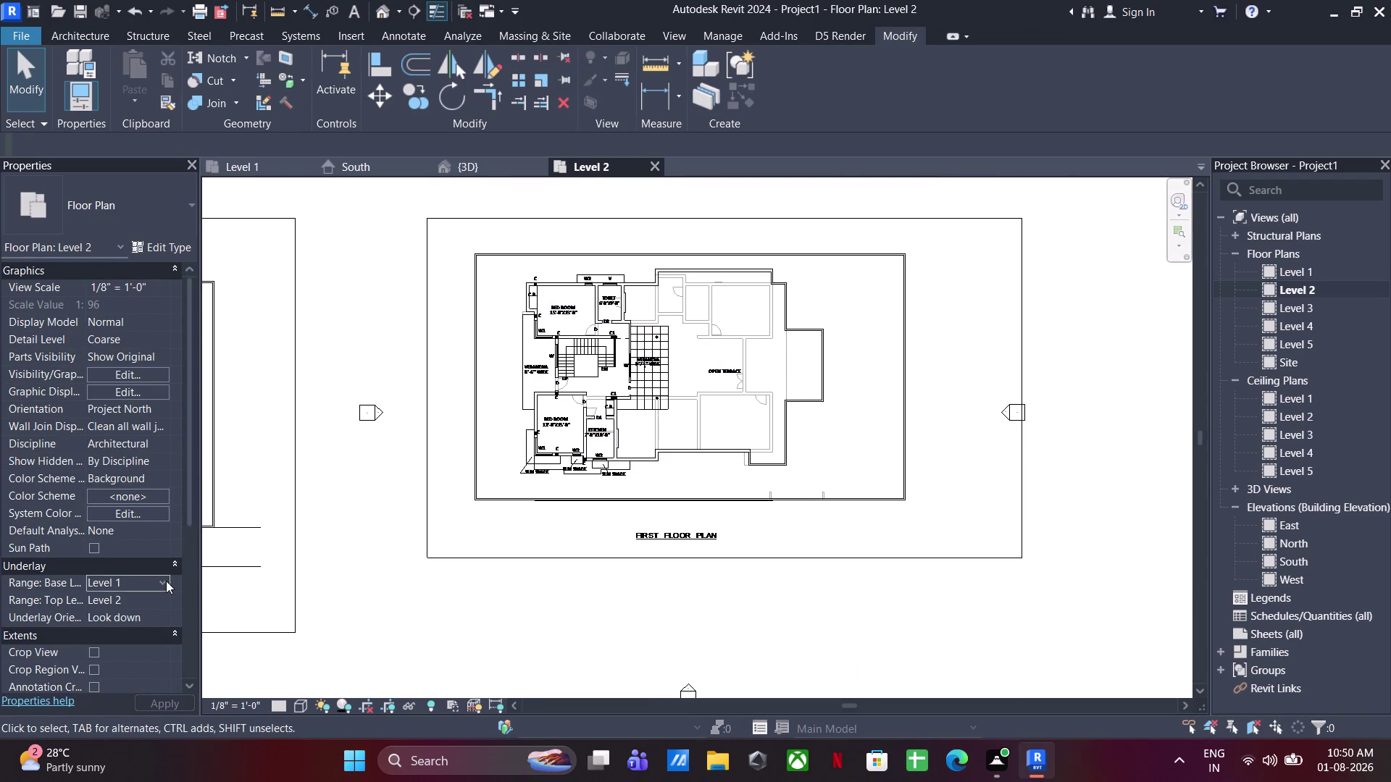
click(116, 600)
scroll(up, 3)
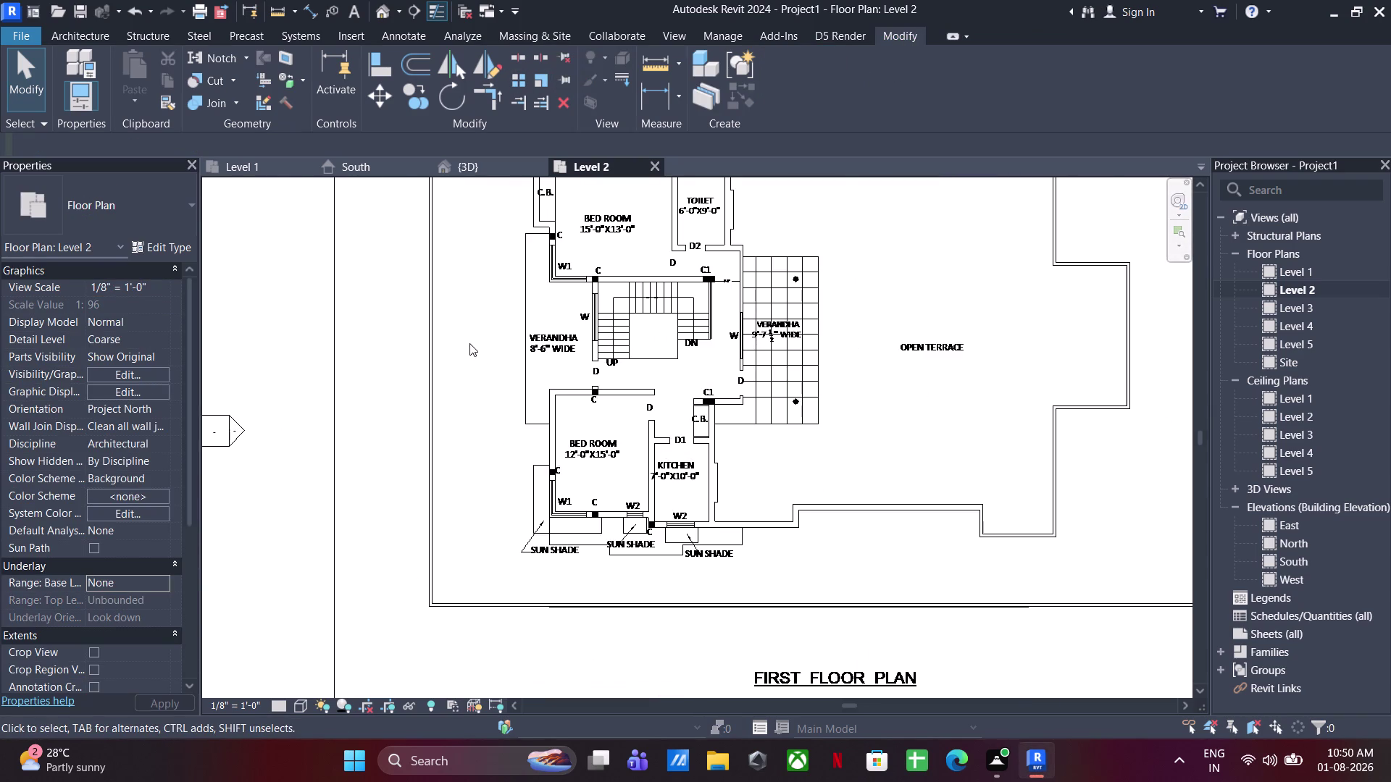
click(469, 344)
middle_drag(483, 328, 444, 454)
click(82, 35)
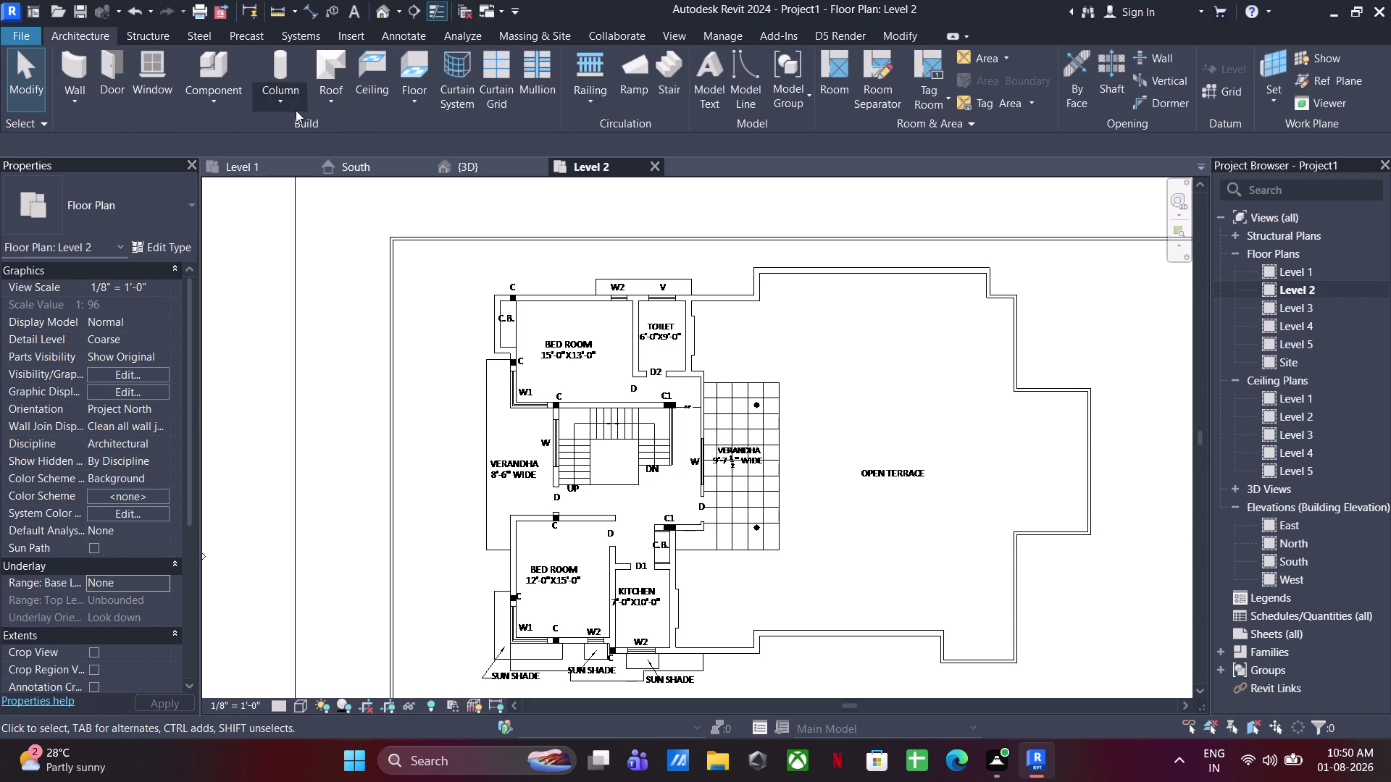
Start a line-boundary floor sketch from the toilet's top corner along the top edge.
click(425, 71)
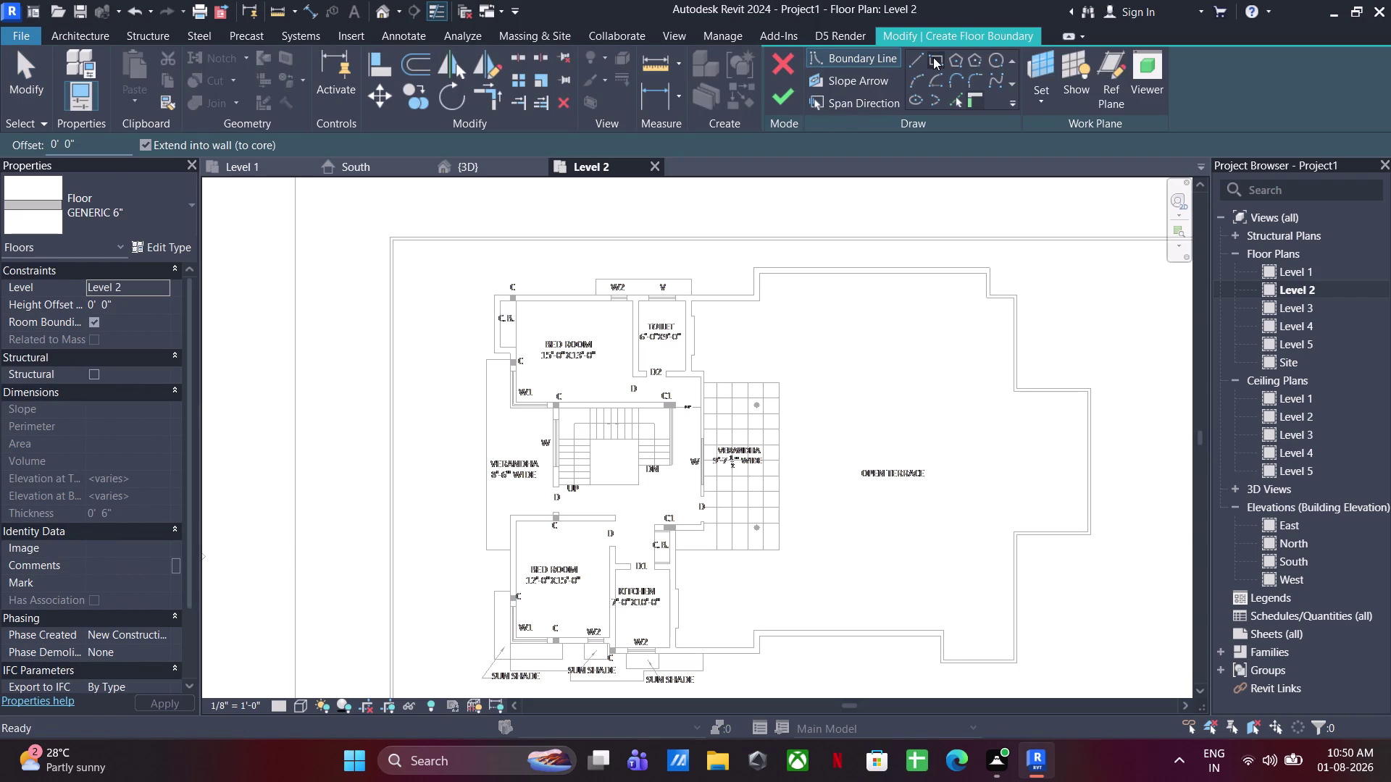
click(917, 60)
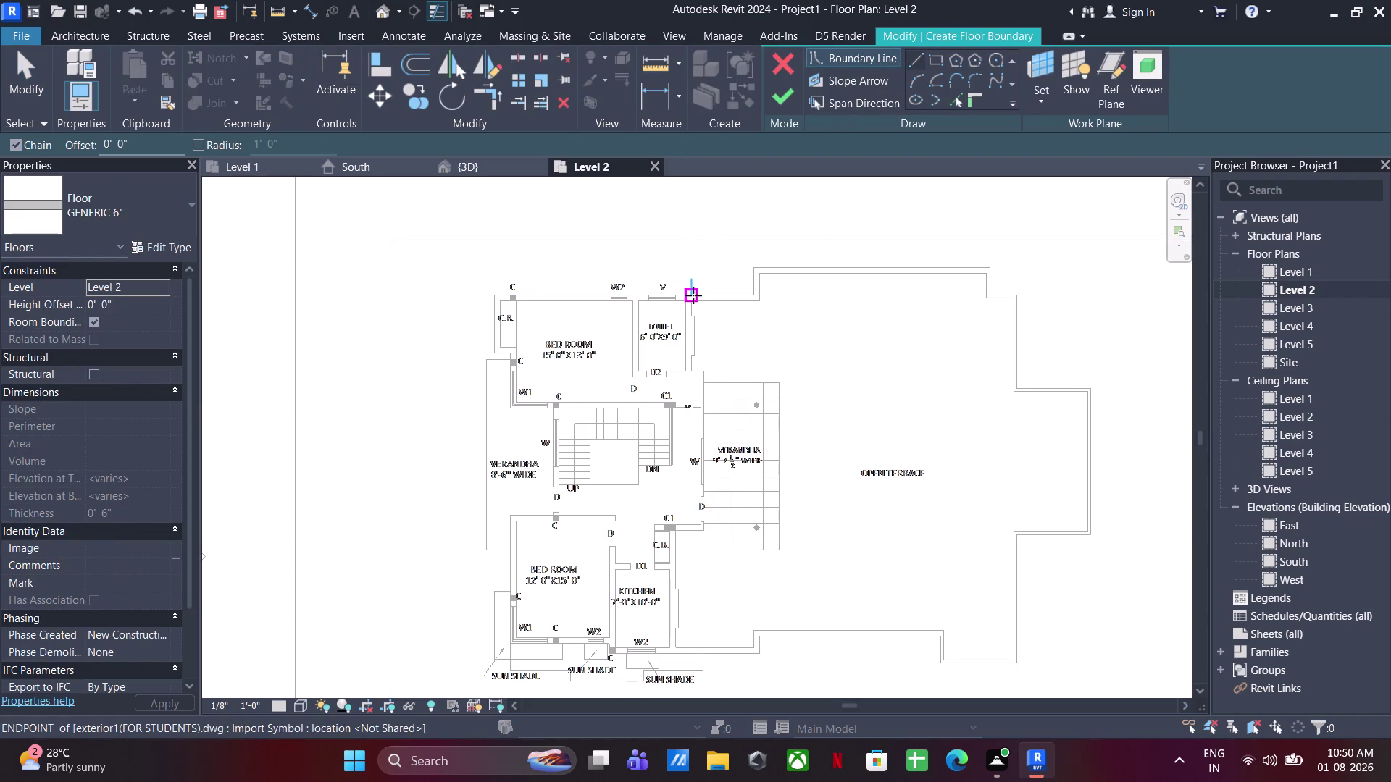
click(693, 295)
click(755, 299)
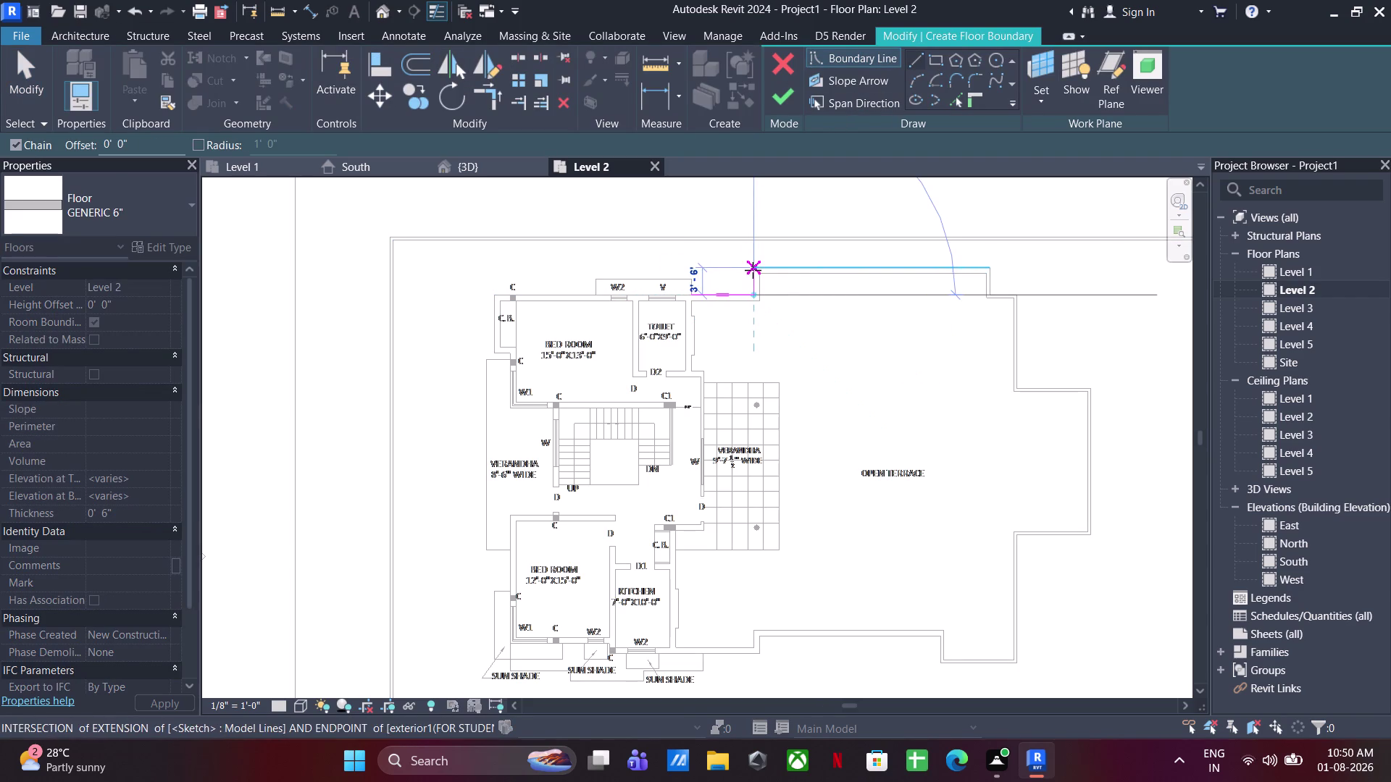
click(753, 270)
click(992, 265)
scroll(up, 3)
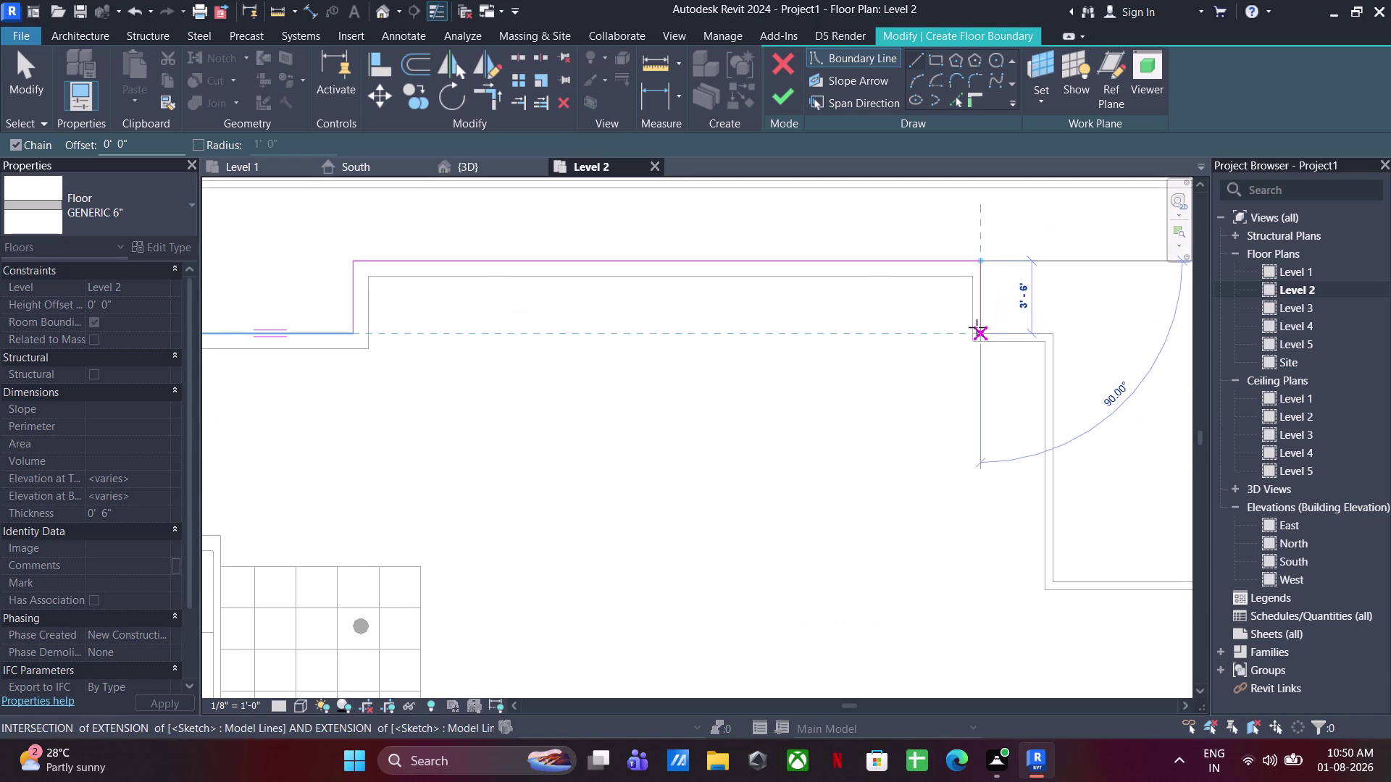
click(976, 332)
click(1055, 340)
Trace the terrace outline corners down its right side and lower edge.
middle_drag(1058, 491, 938, 282)
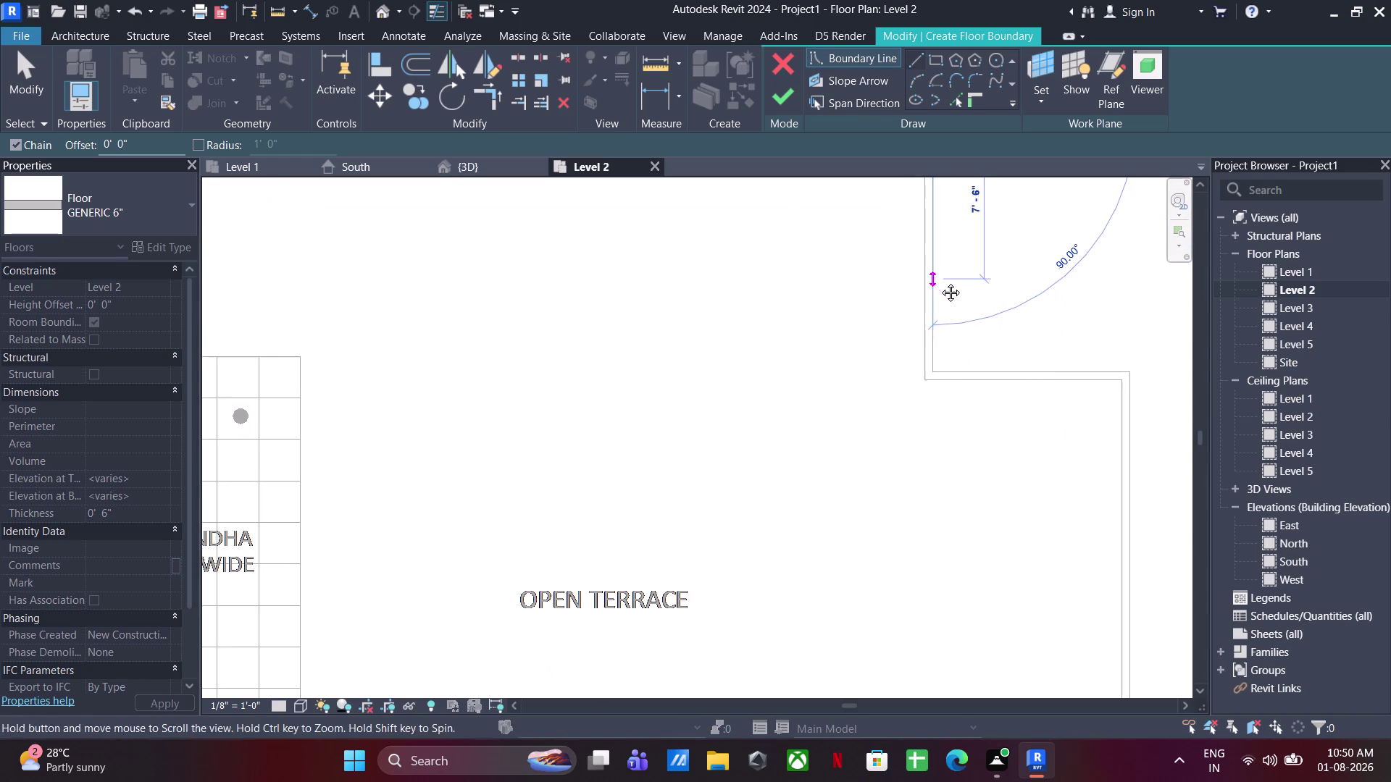
middle_drag(938, 281, 939, 282)
click(943, 375)
middle_drag(1049, 376, 802, 373)
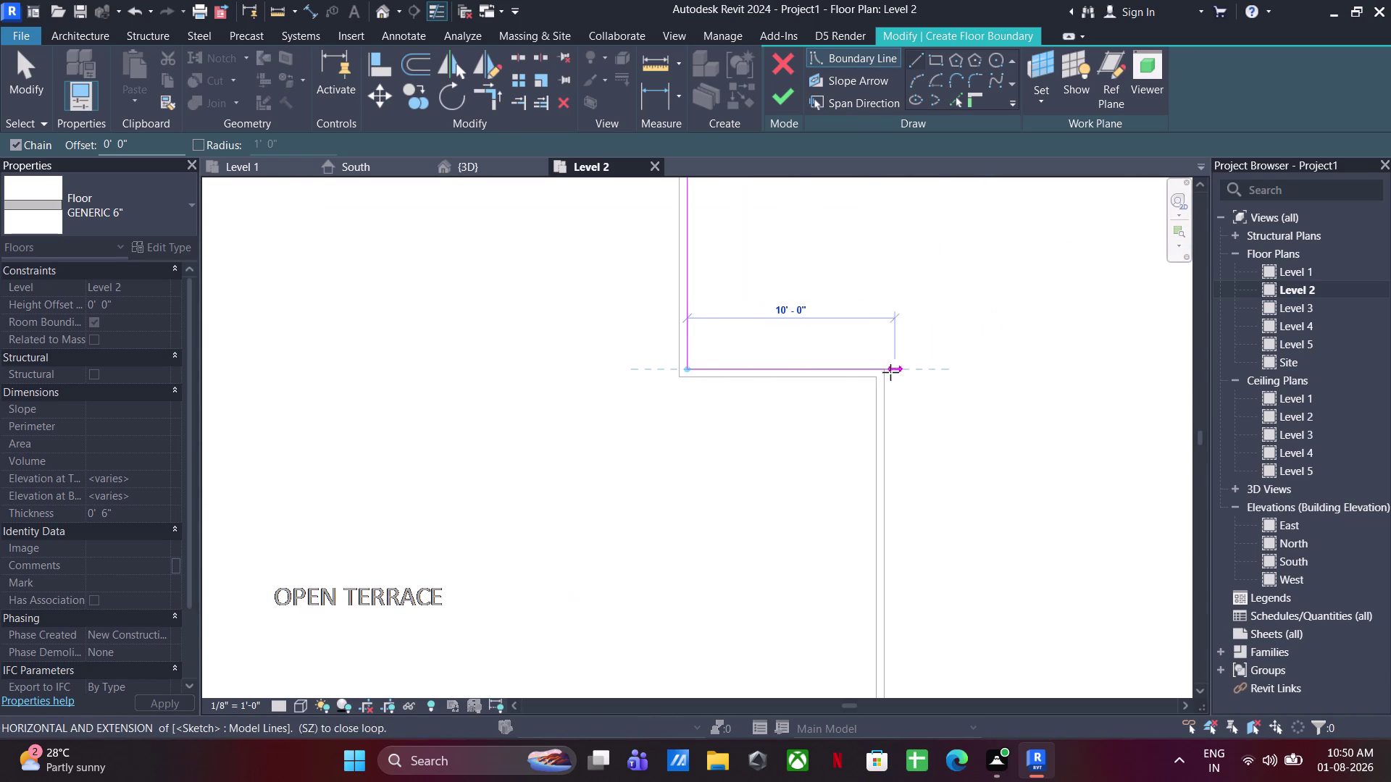
click(889, 372)
scroll(down, 3)
middle_drag(874, 566, 867, 271)
click(877, 439)
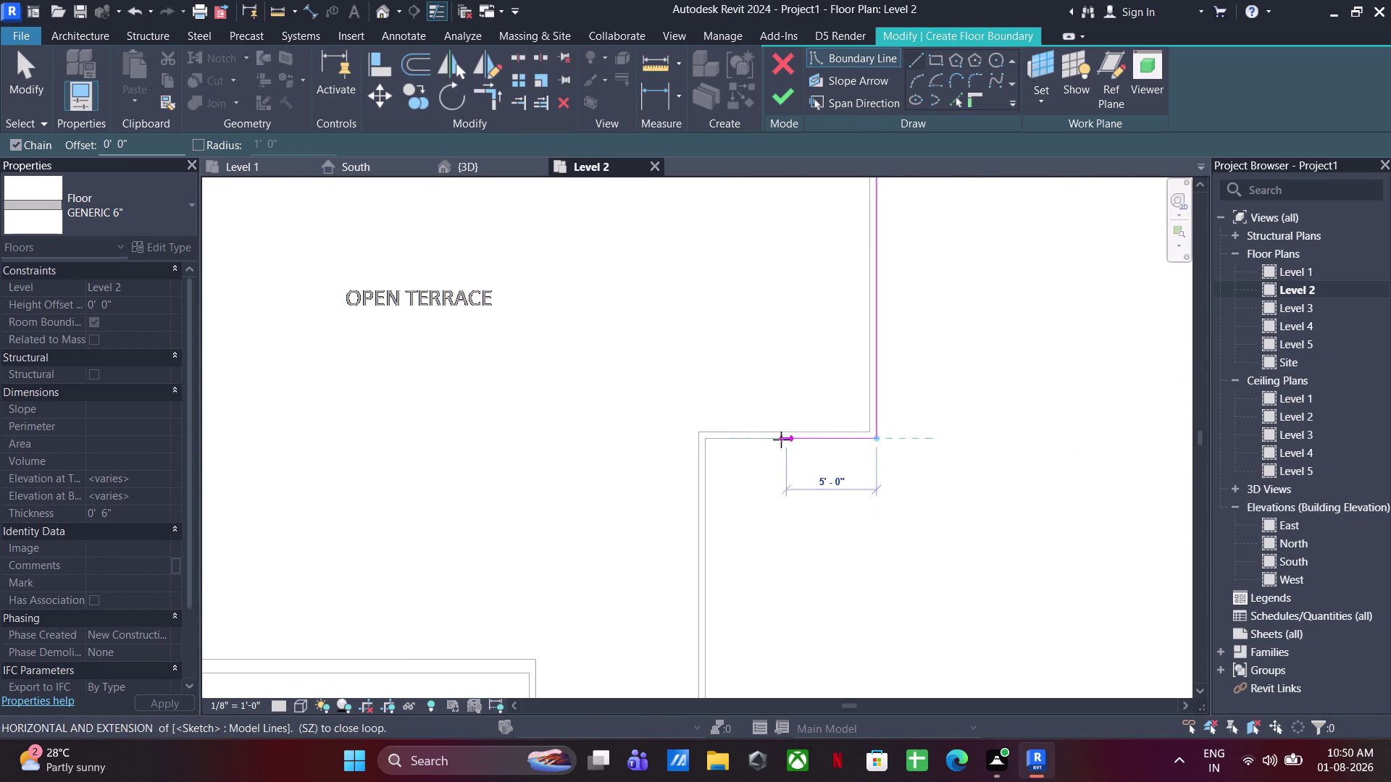
click(702, 445)
middle_drag(705, 511, 752, 194)
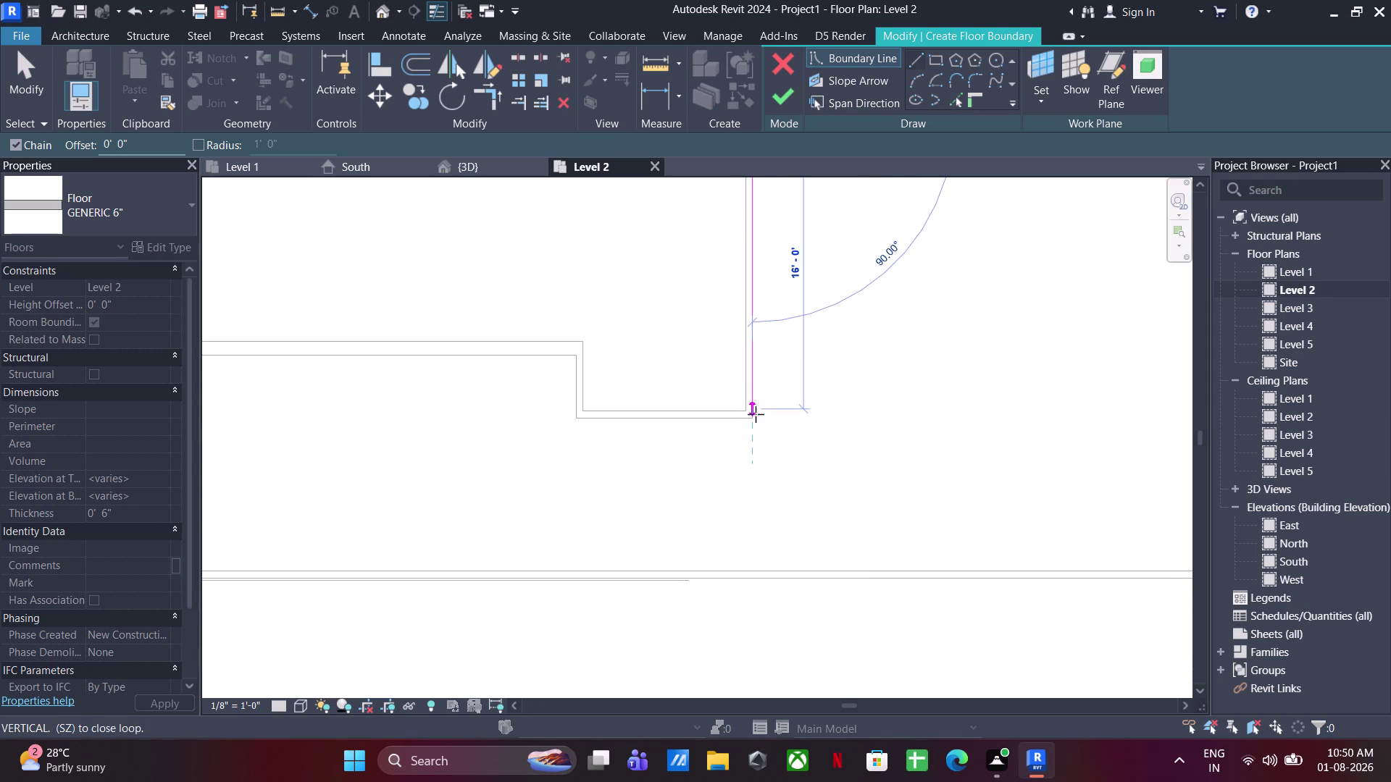
click(756, 420)
click(579, 424)
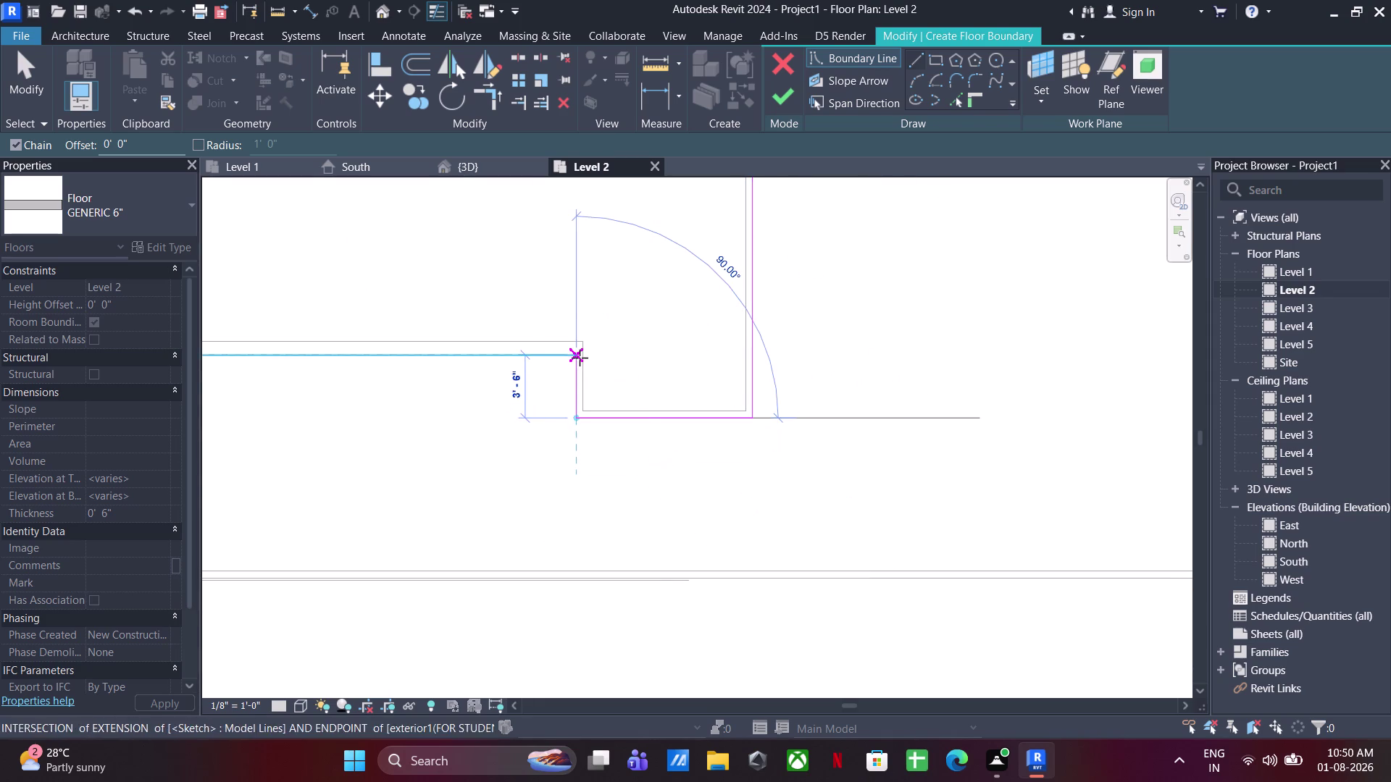
click(579, 357)
Continue the boundary past the kitchen wall, column C1 and door D2, closing the loop.
middle_drag(501, 338, 1390, 369)
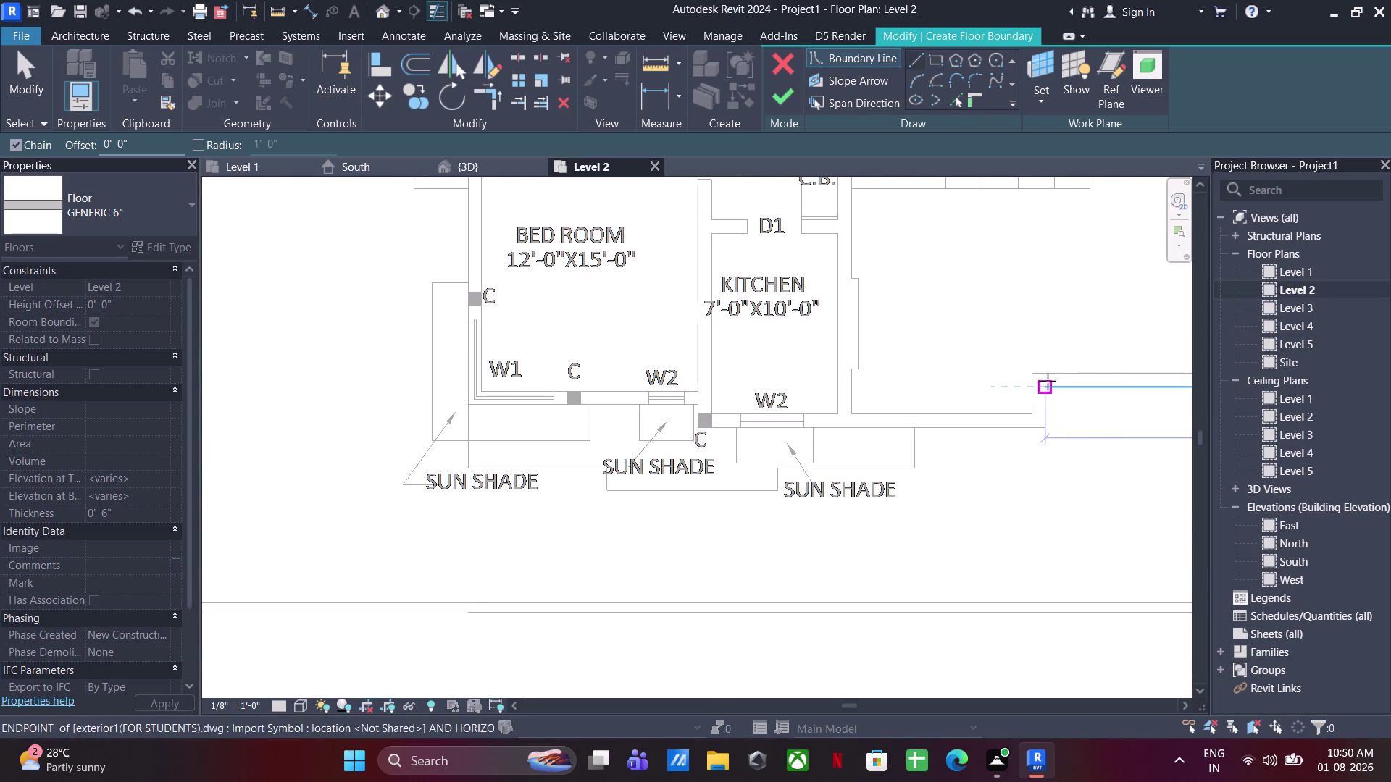
click(1048, 381)
click(1043, 428)
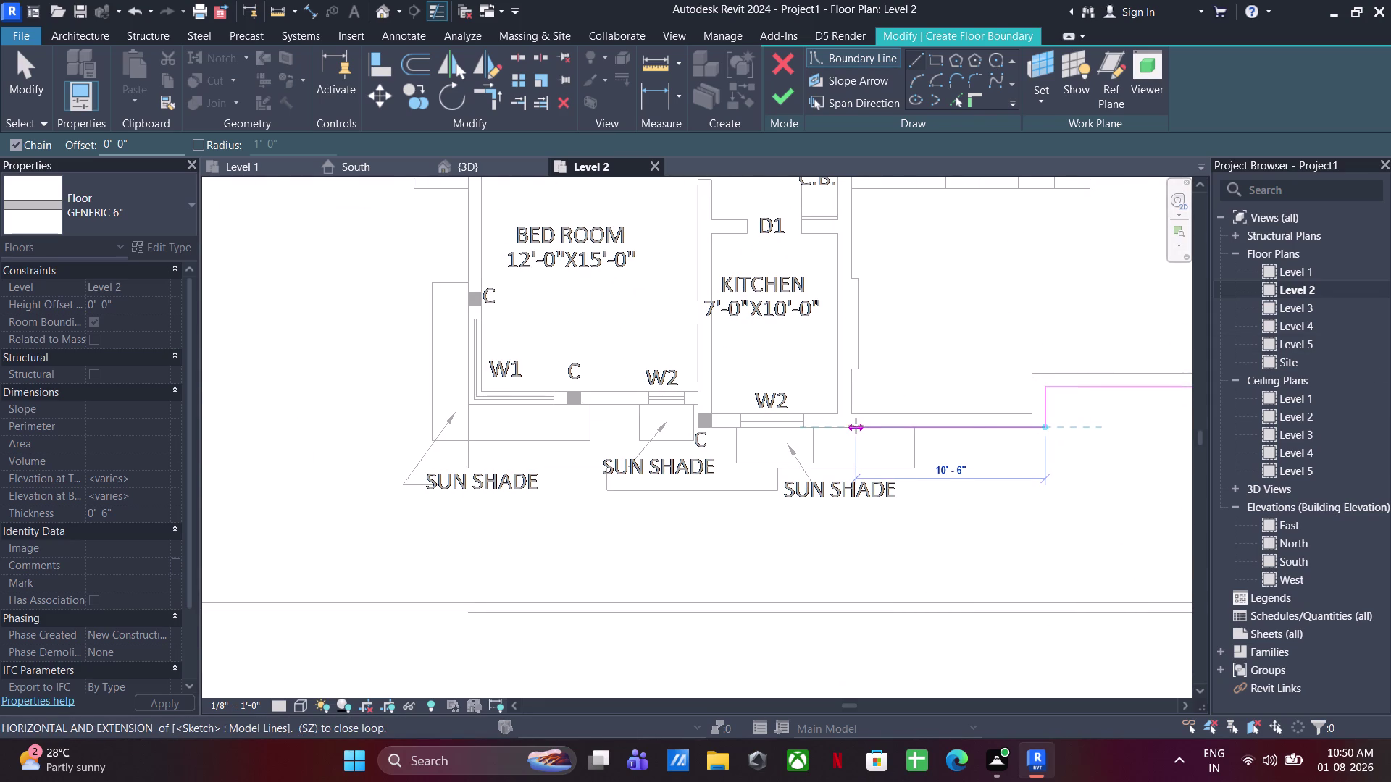
scroll(up, 3)
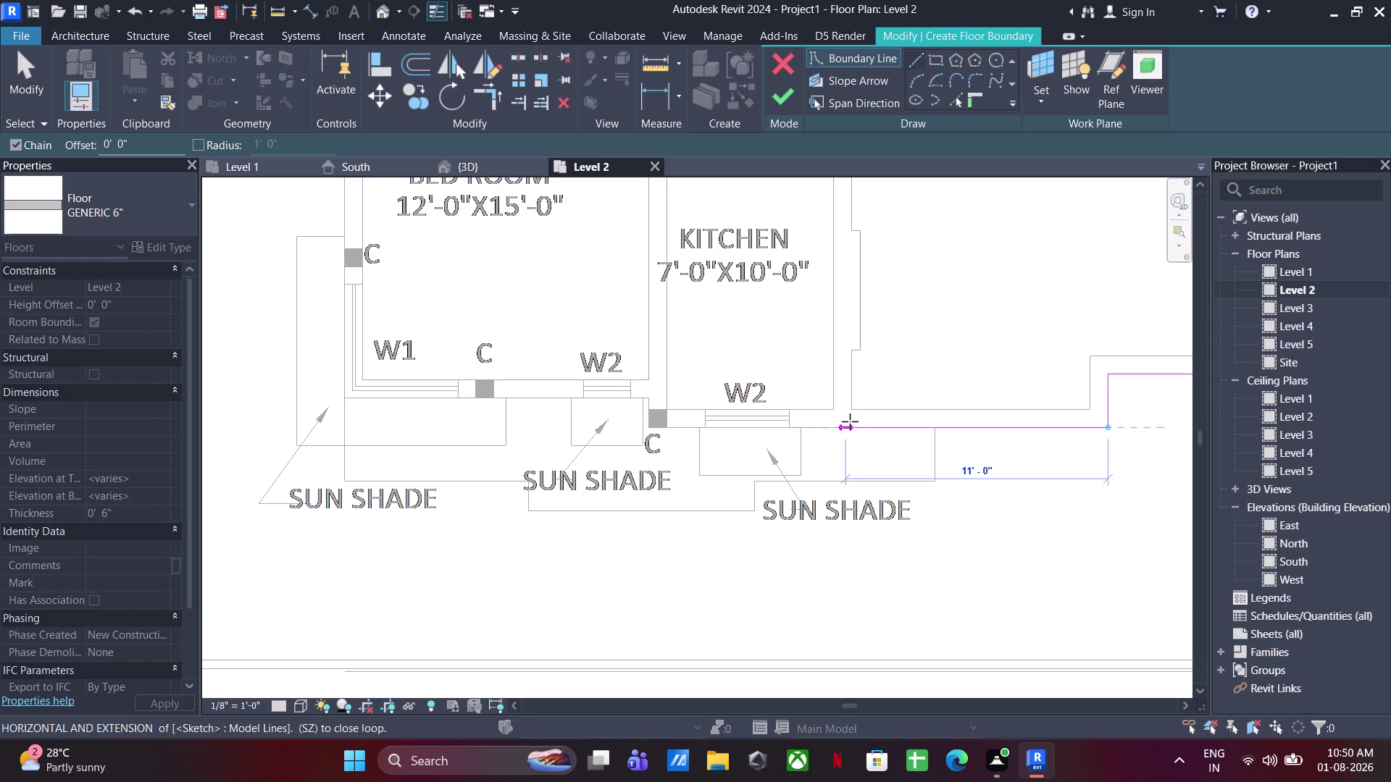
click(855, 422)
middle_drag(852, 296, 851, 541)
click(858, 299)
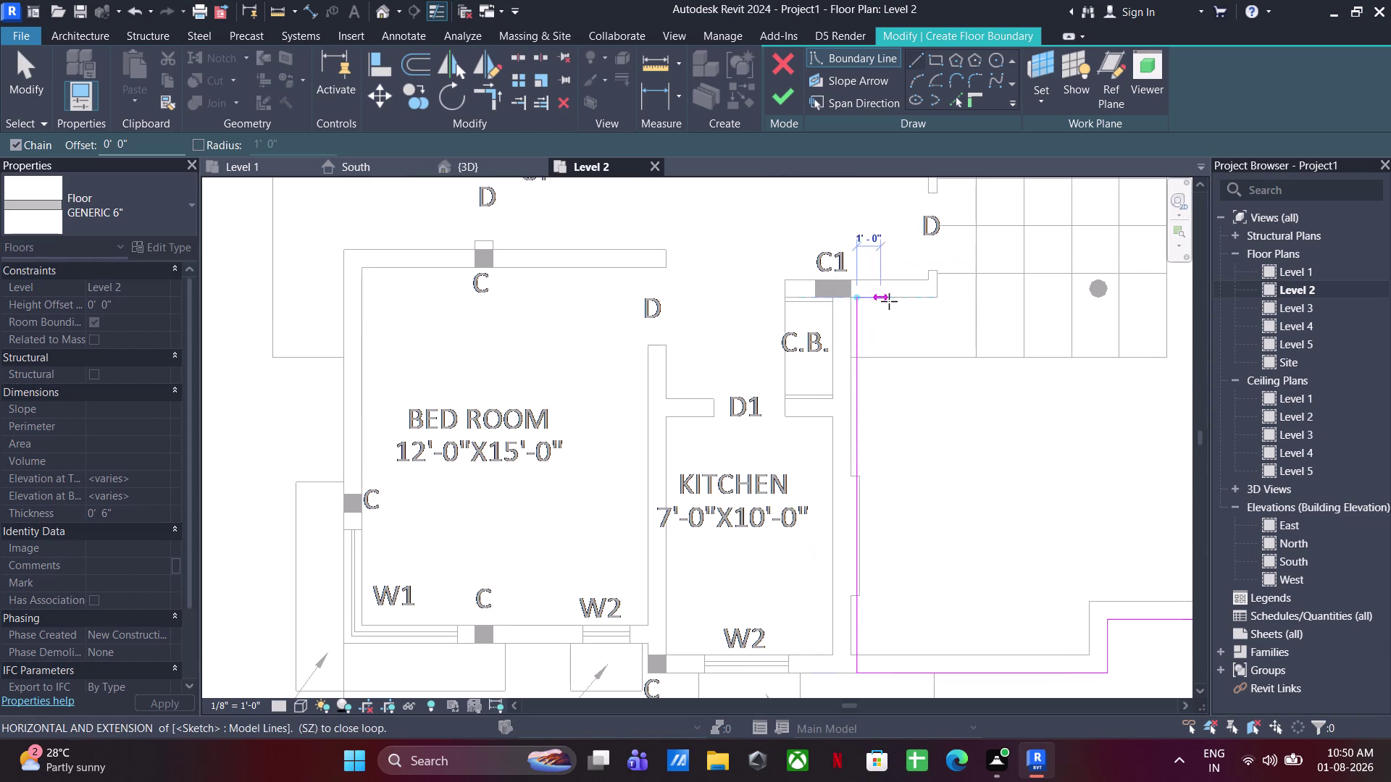
click(936, 301)
middle_drag(944, 268, 919, 634)
middle_drag(935, 325, 896, 565)
click(876, 411)
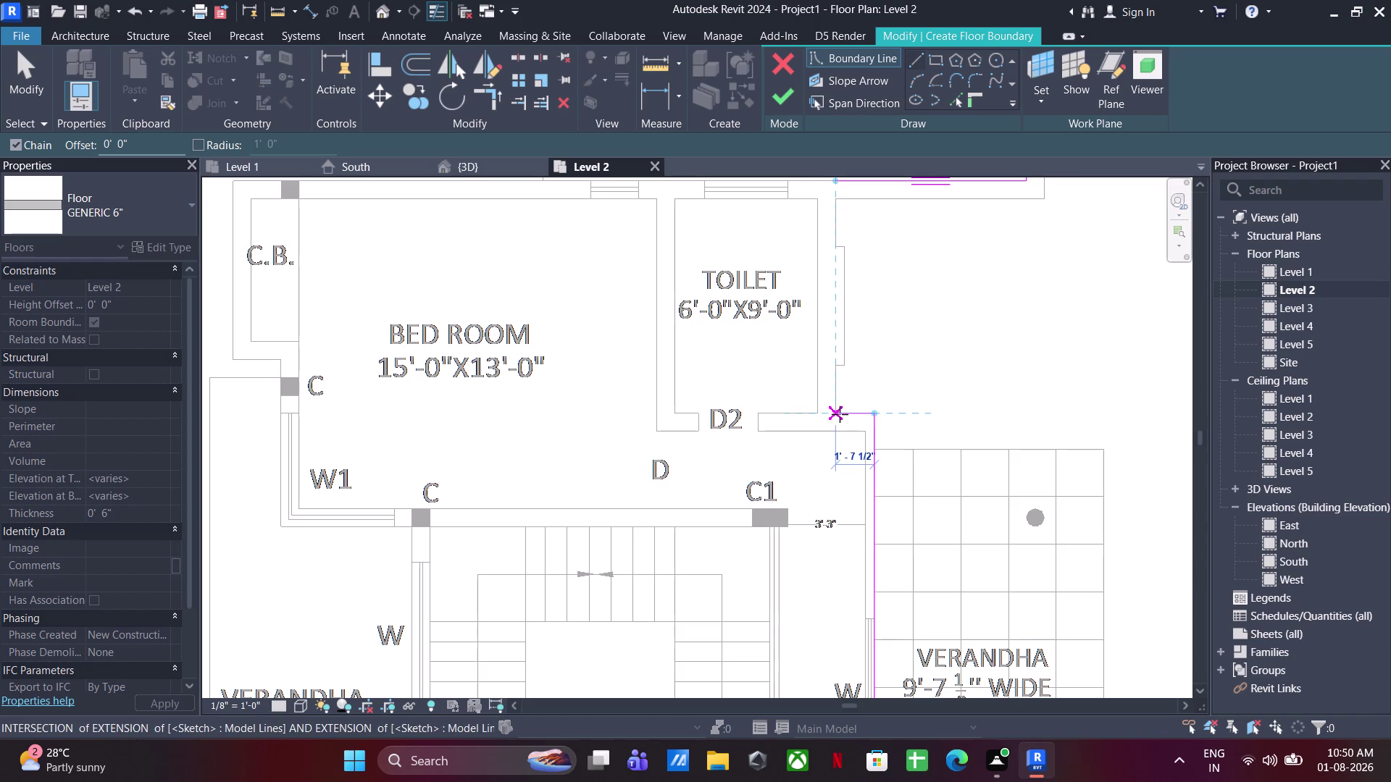
click(840, 414)
middle_drag(860, 343, 840, 518)
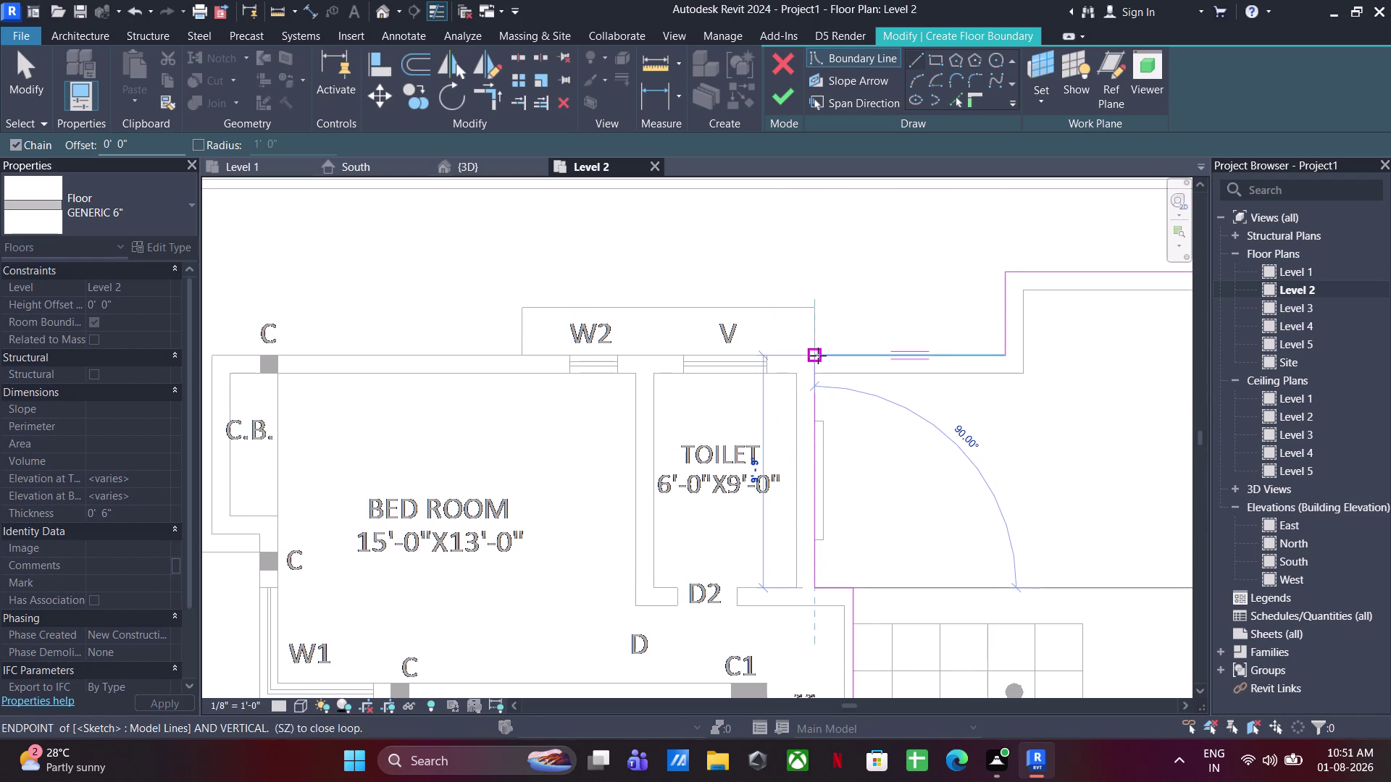
click(818, 355)
Stop drawing and check the boundary lines near the kitchen side.
key(Escape)
scroll(down, 3)
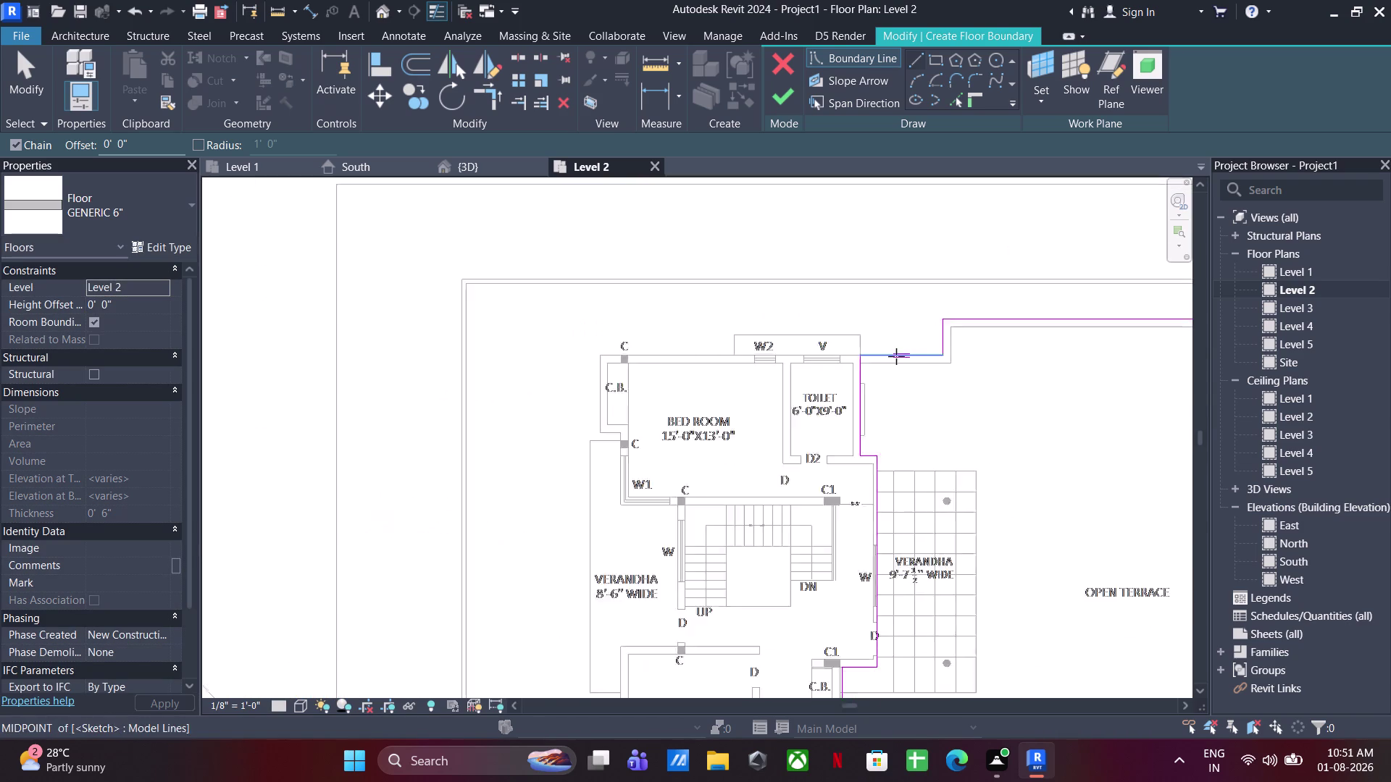
scroll(down, 3)
middle_drag(908, 486, 854, 358)
key(Escape)
scroll(up, 3)
key(Escape)
key(Escape)
key(Escape)
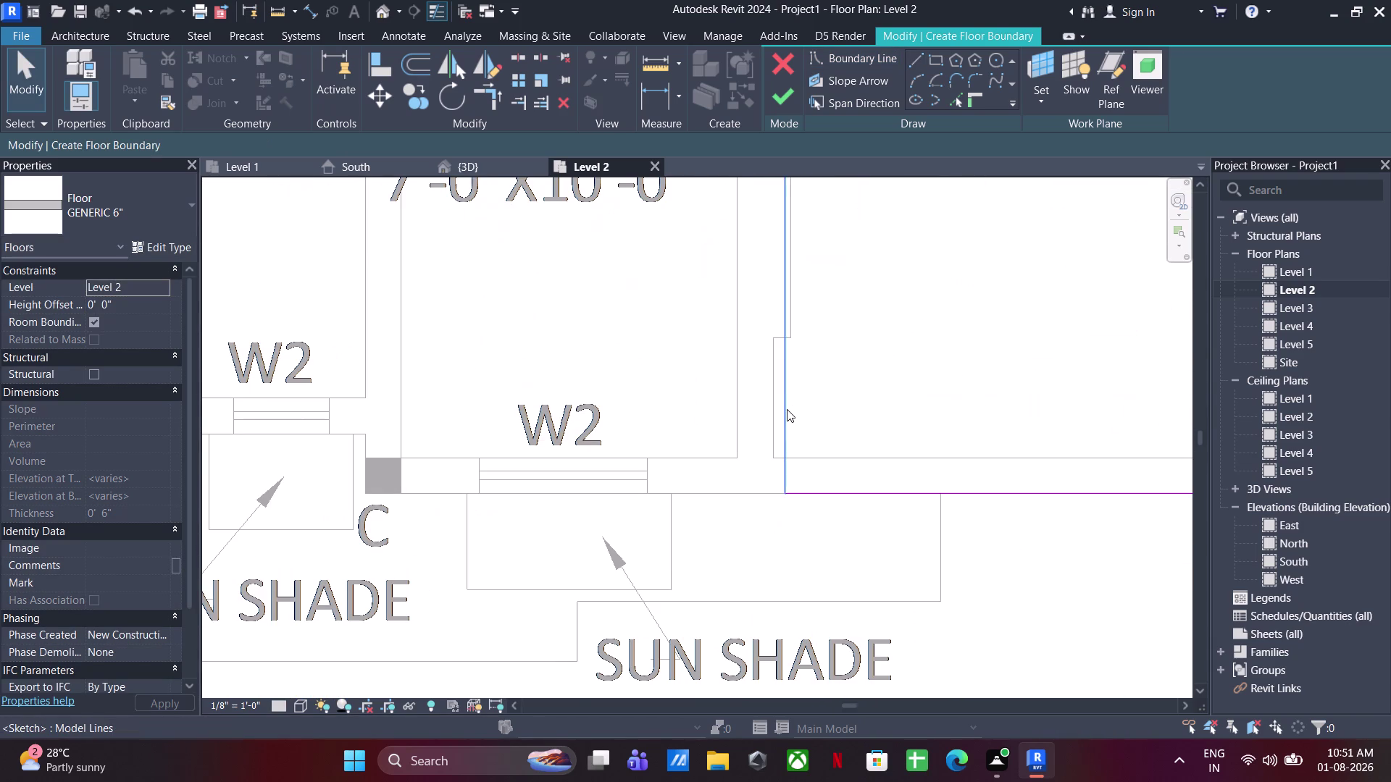
click(786, 412)
key(Left)
key(Left)
key(Left)
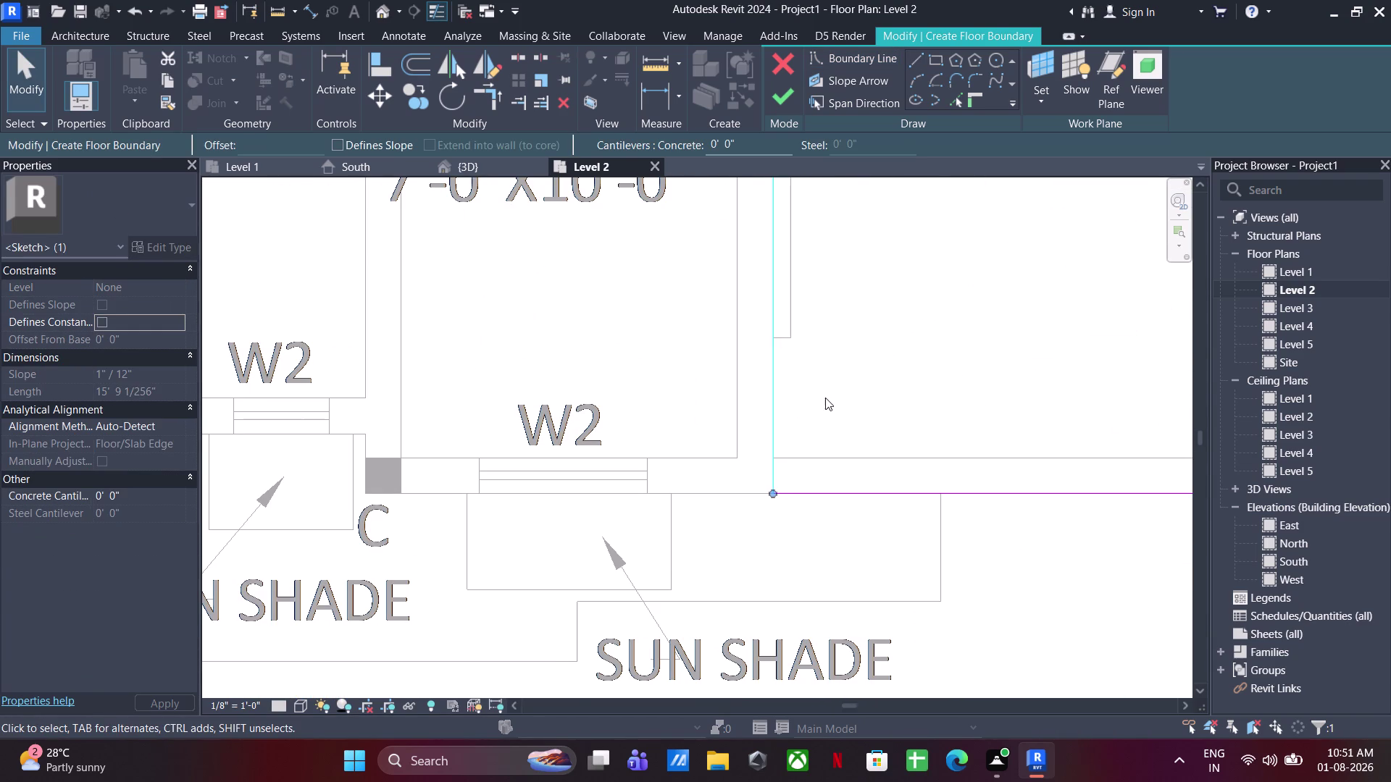
click(825, 398)
scroll(down, 3)
middle_drag(629, 490, 548, 551)
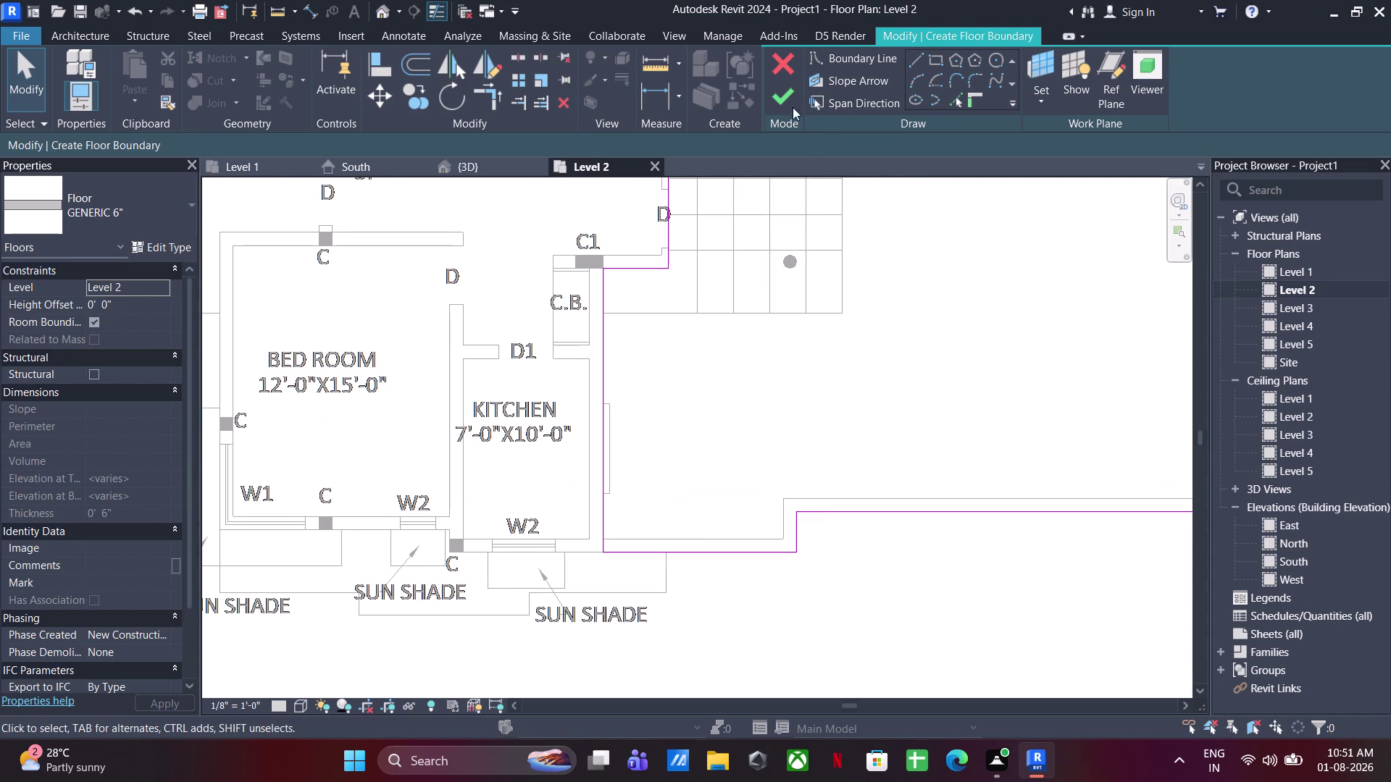
Finish the terrace floor sketch, dismiss the wall attachment warning, and view the plan.
click(787, 89)
click(754, 397)
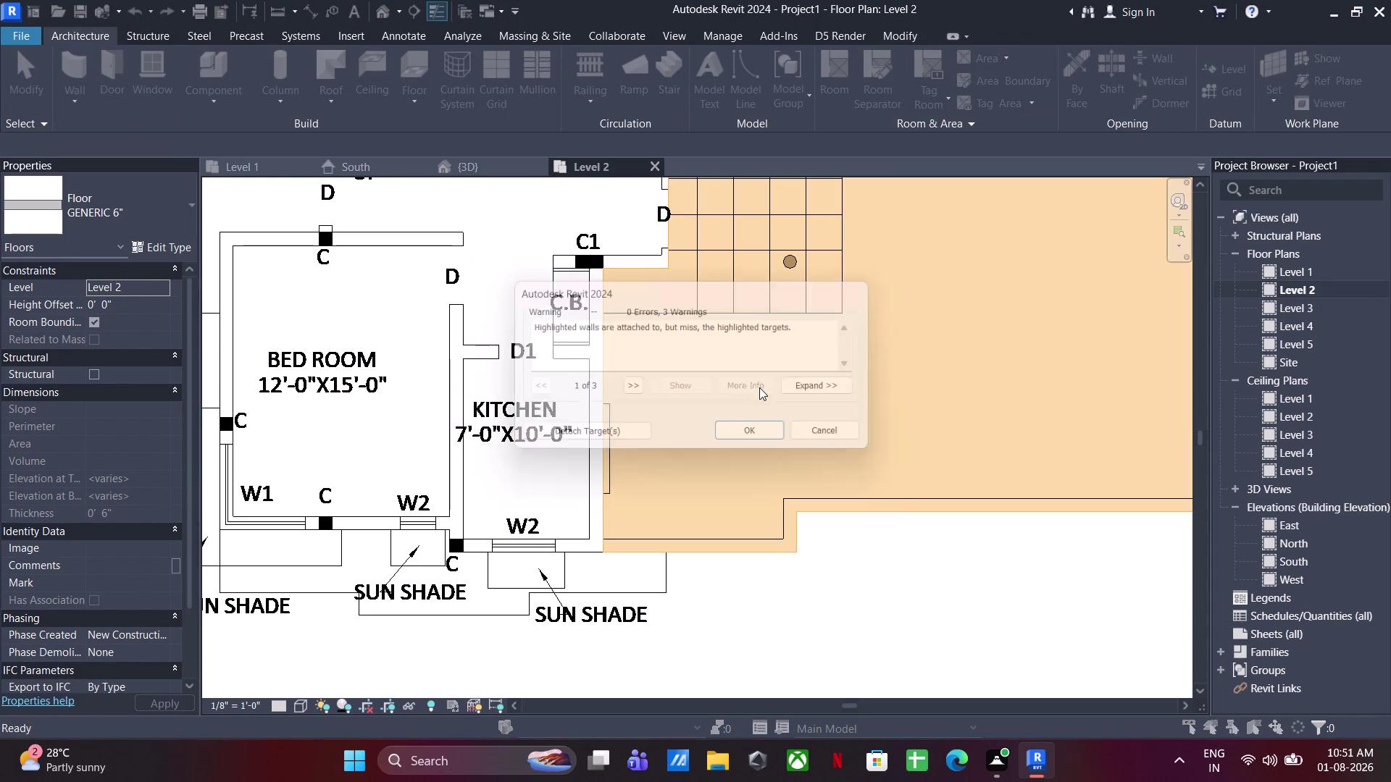
click(595, 435)
scroll(down, 3)
click(931, 469)
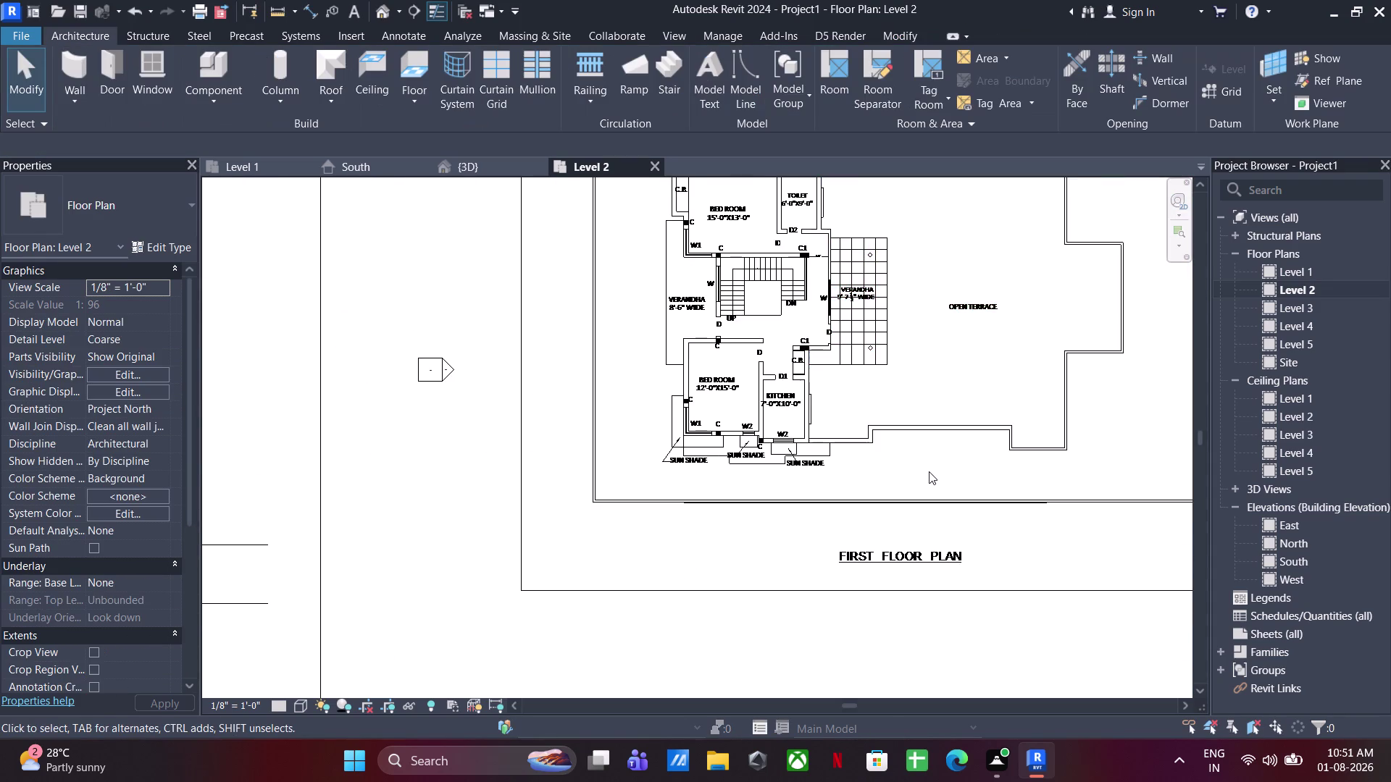
middle_drag(872, 469, 854, 513)
click(300, 703)
click(337, 693)
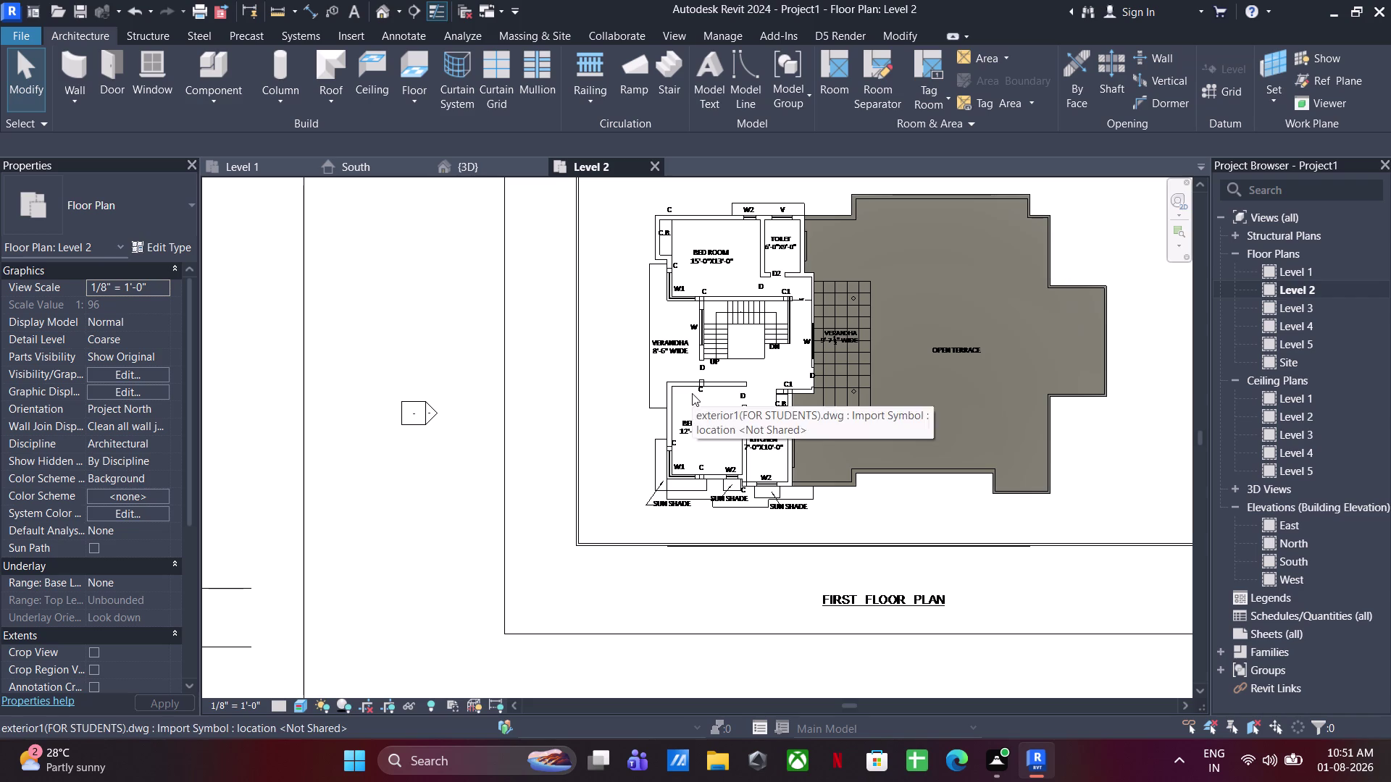
click(421, 72)
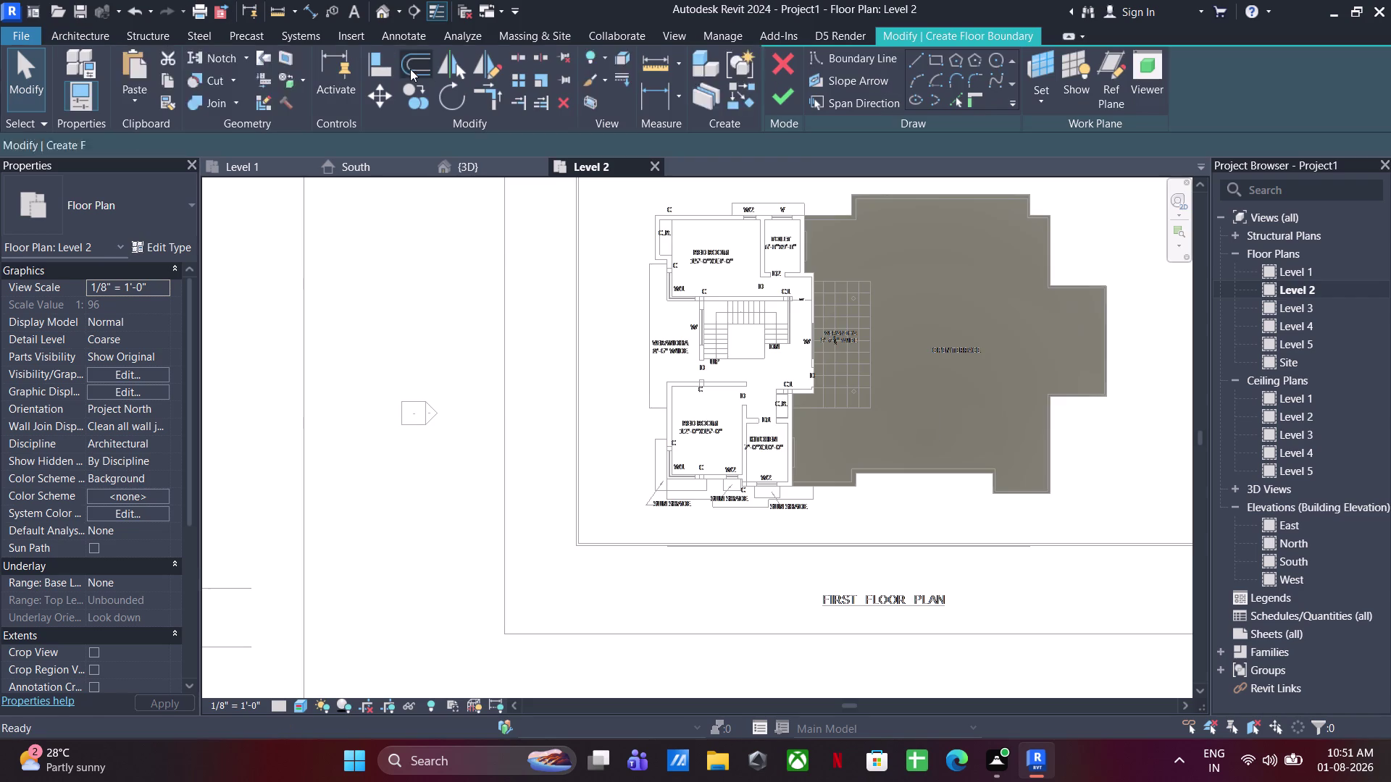
Sketch a rectangular boundary around the 6'-0" x 9'-0" toilet and finish the Generic 6" slab.
click(911, 60)
scroll(up, 3)
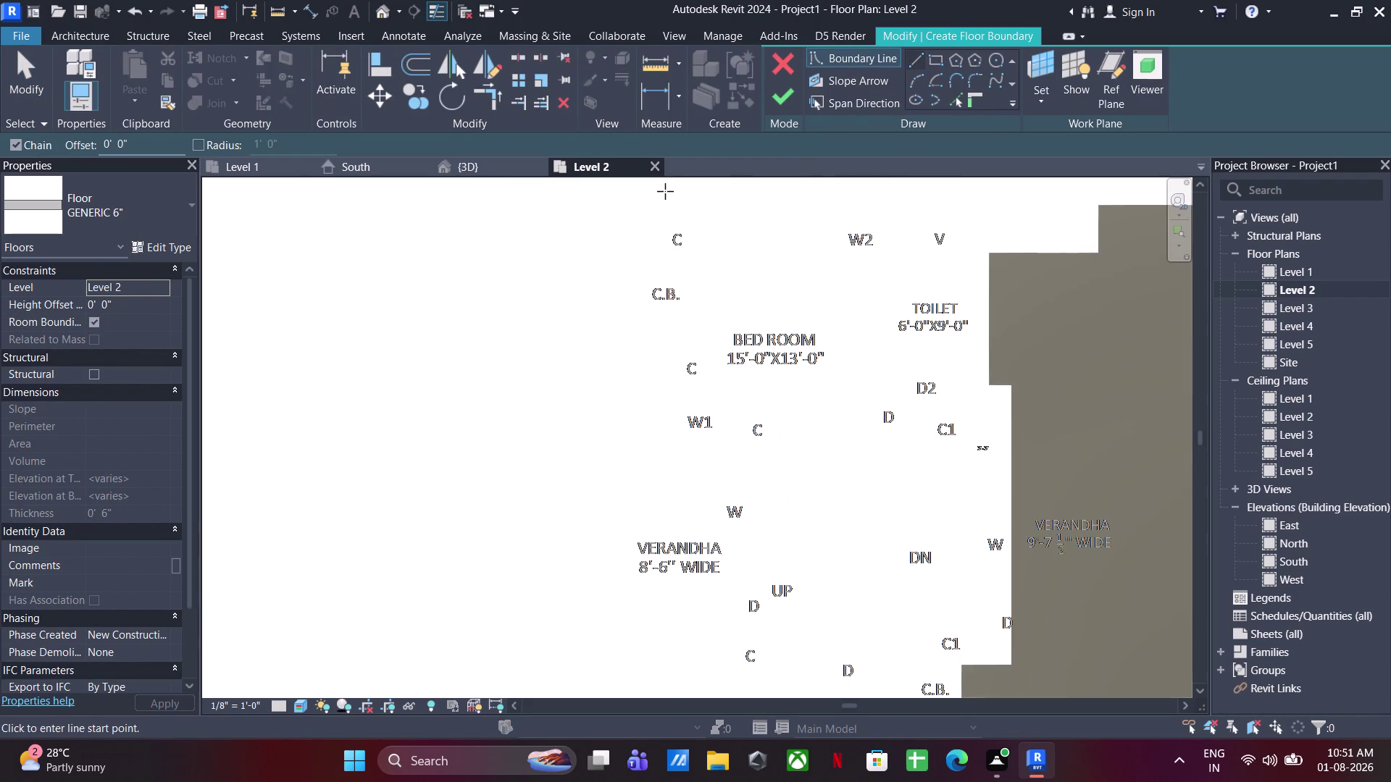
click(932, 60)
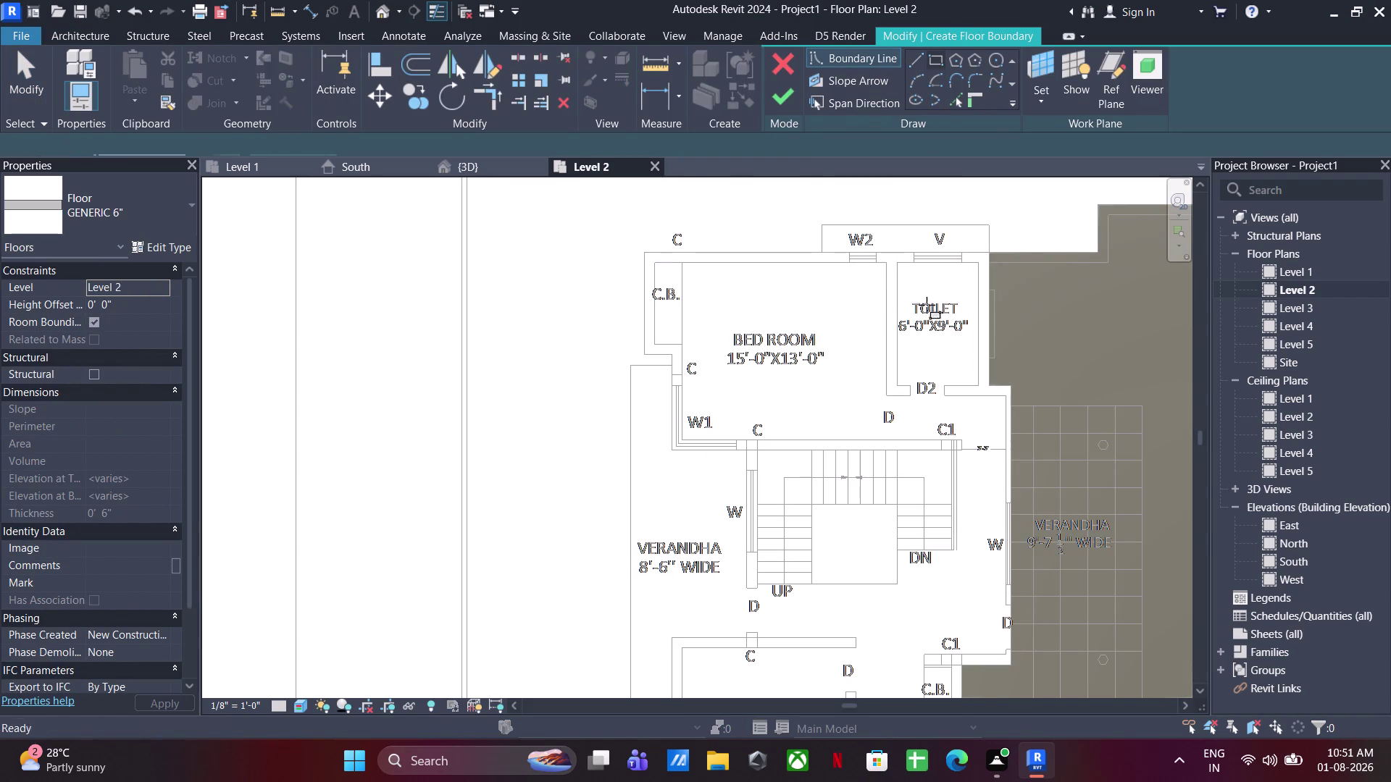
click(889, 390)
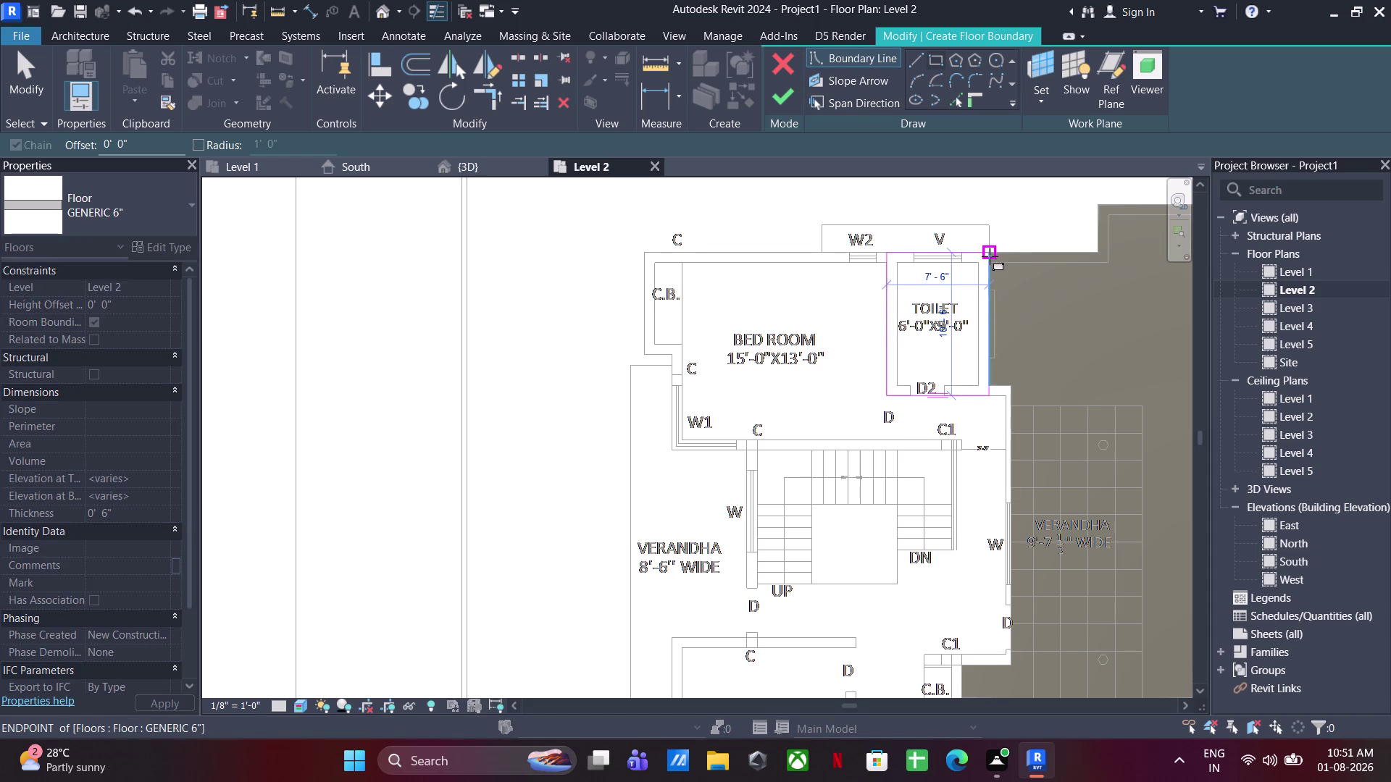
click(989, 257)
key(Escape)
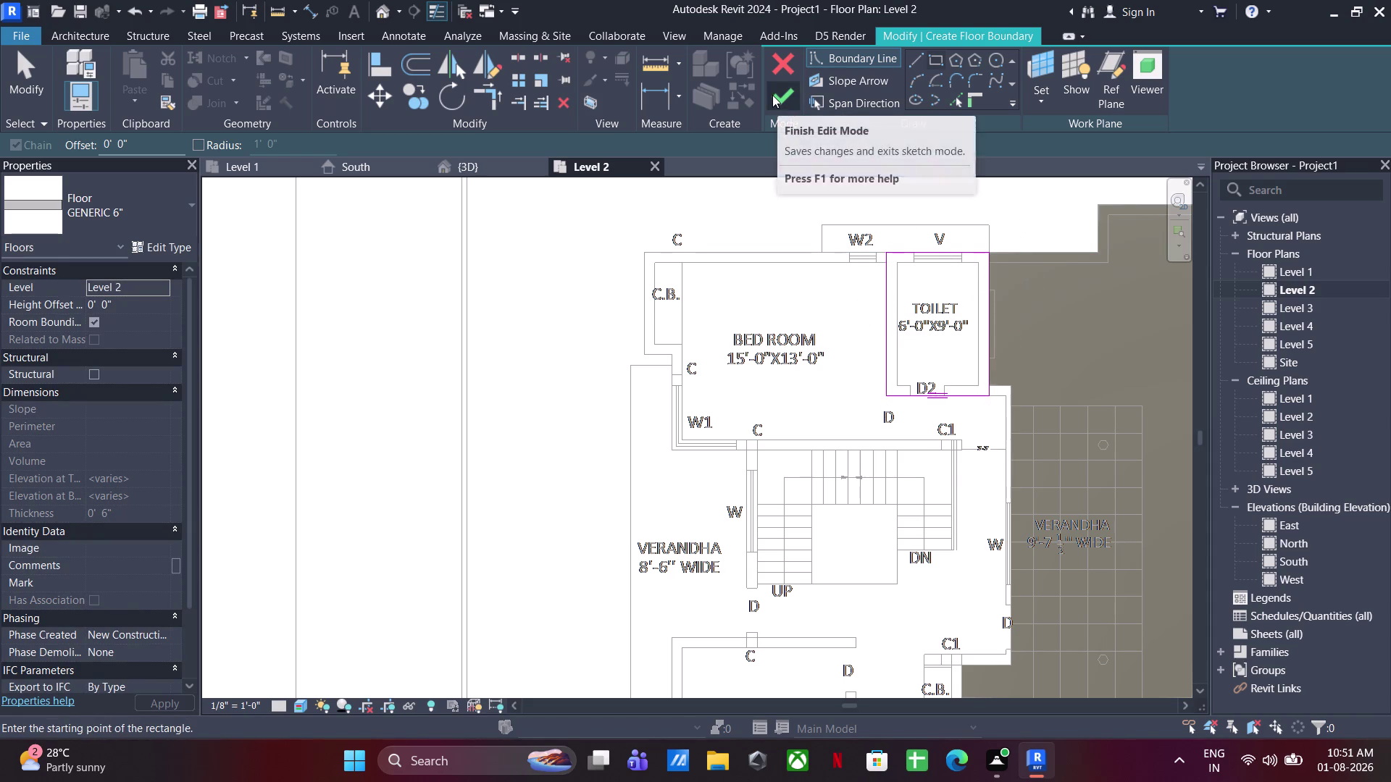
click(772, 95)
click(742, 393)
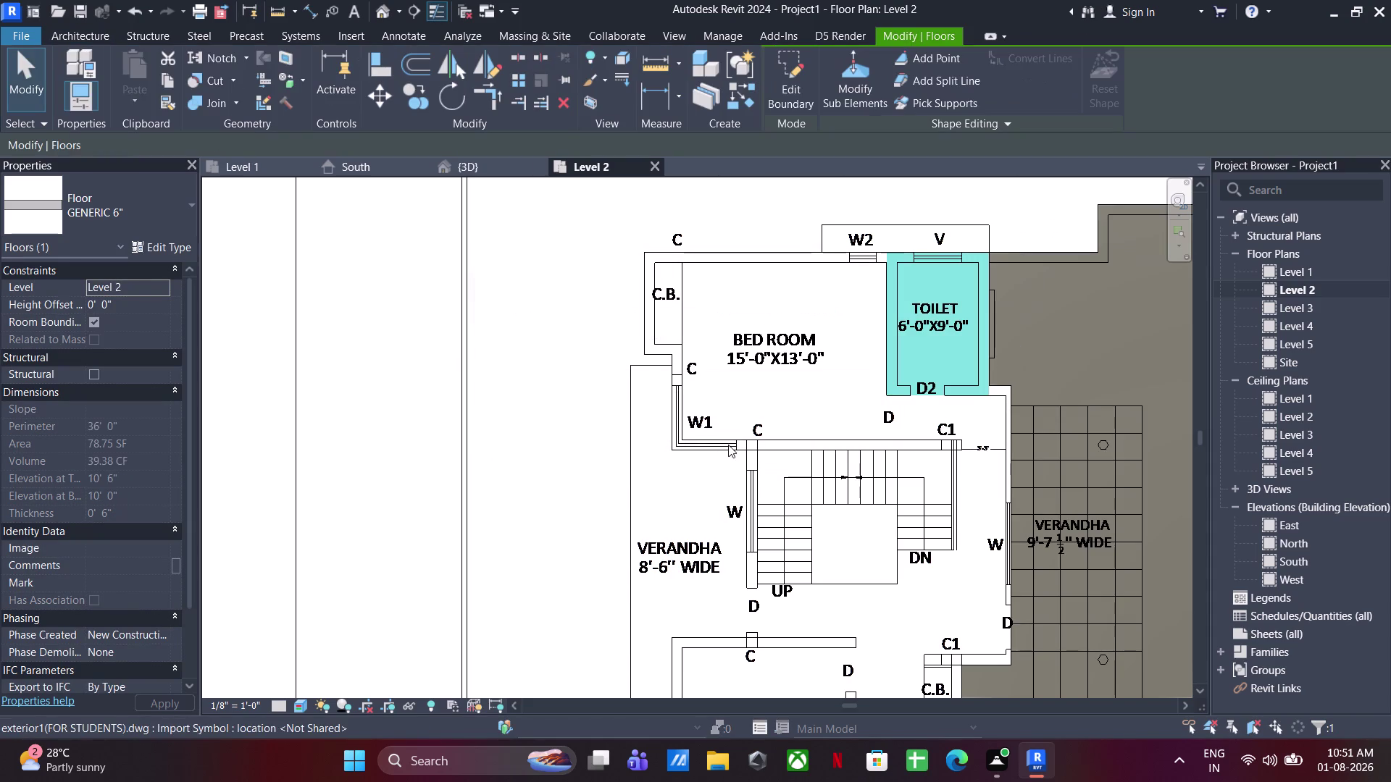
click(534, 372)
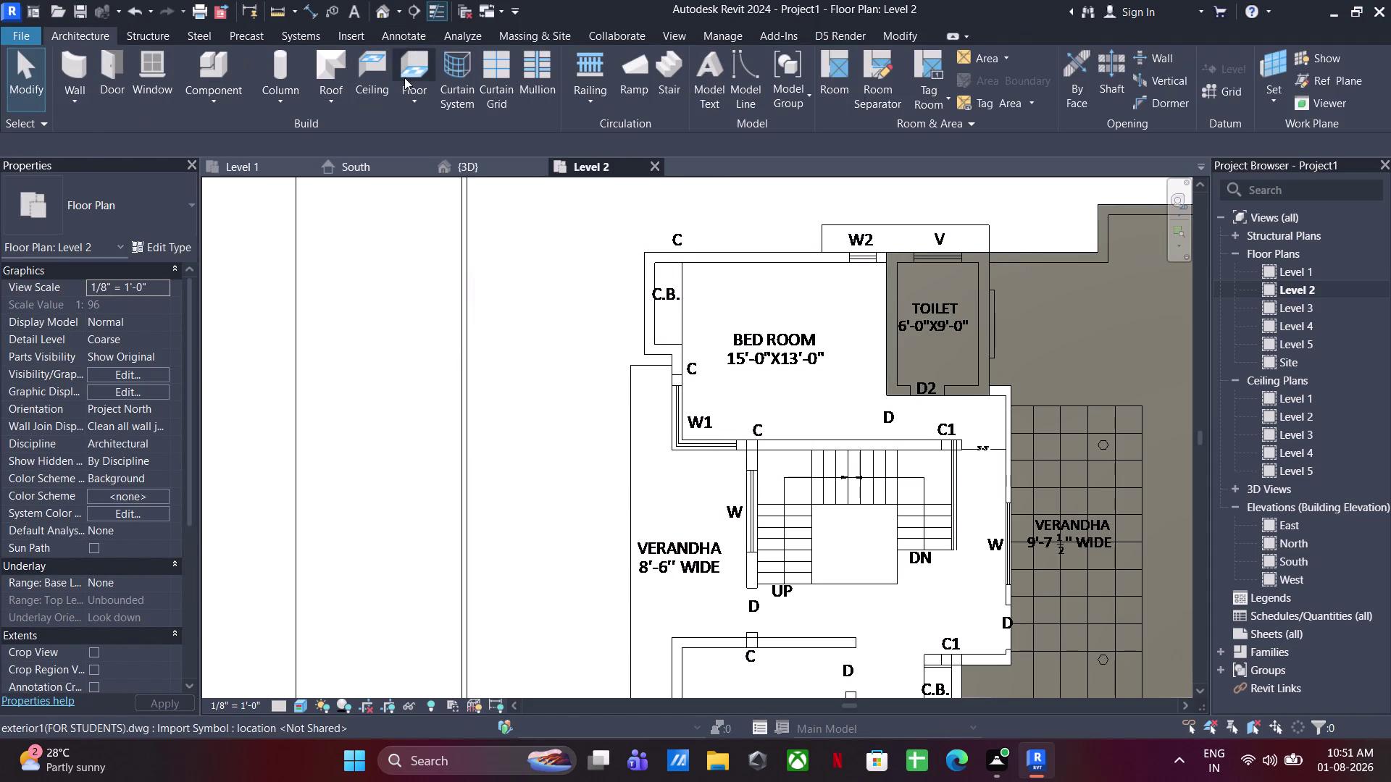
click(405, 78)
Trace the bedroom floor boundary along its top edge, left side and bottom past C1.
click(919, 61)
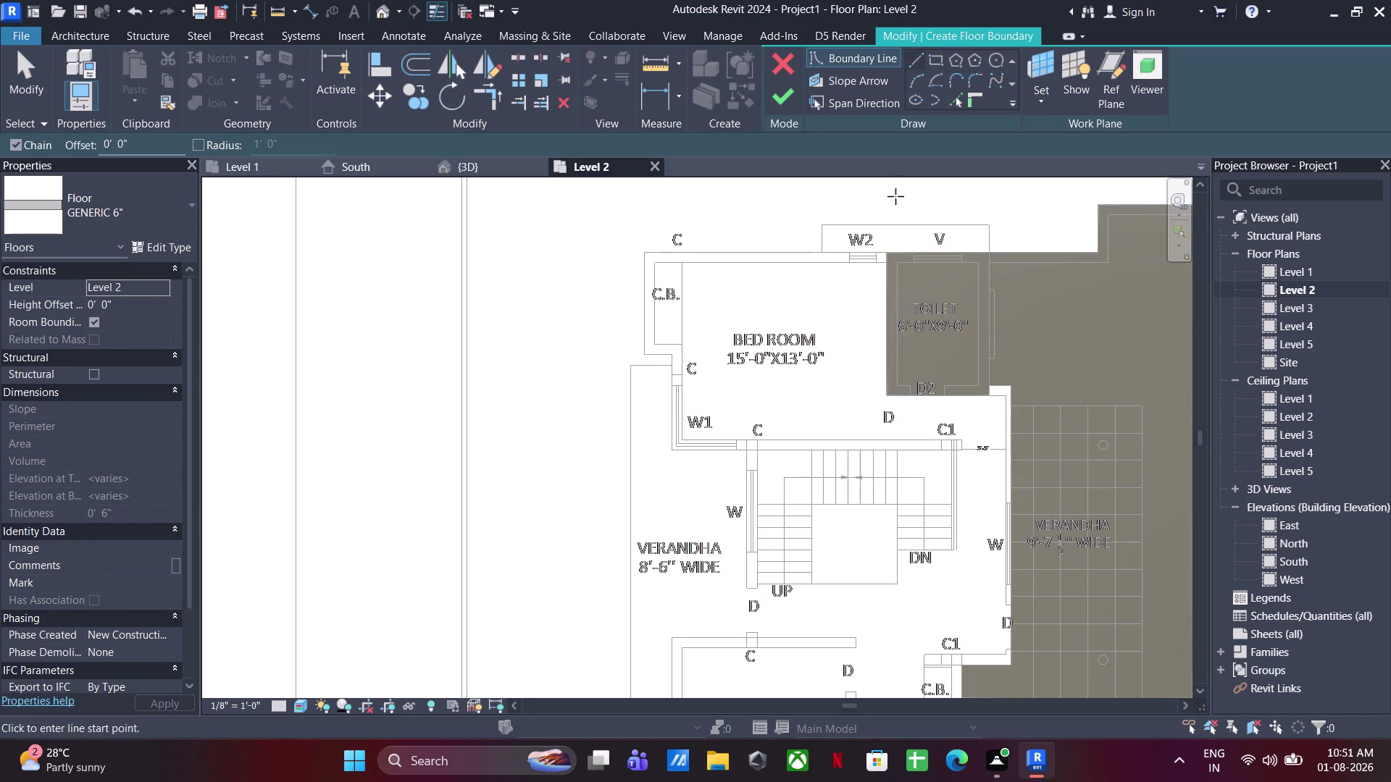
click(886, 260)
click(641, 251)
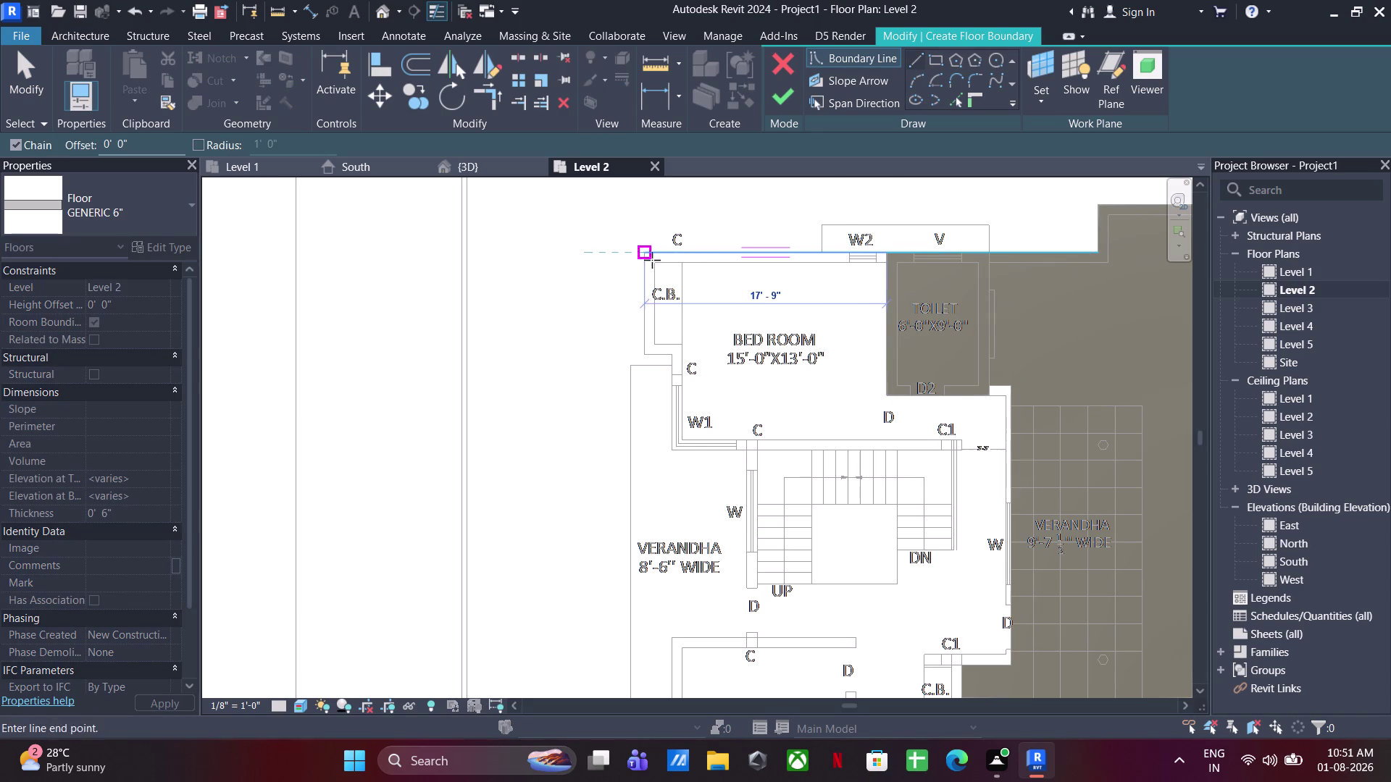
click(644, 355)
click(667, 359)
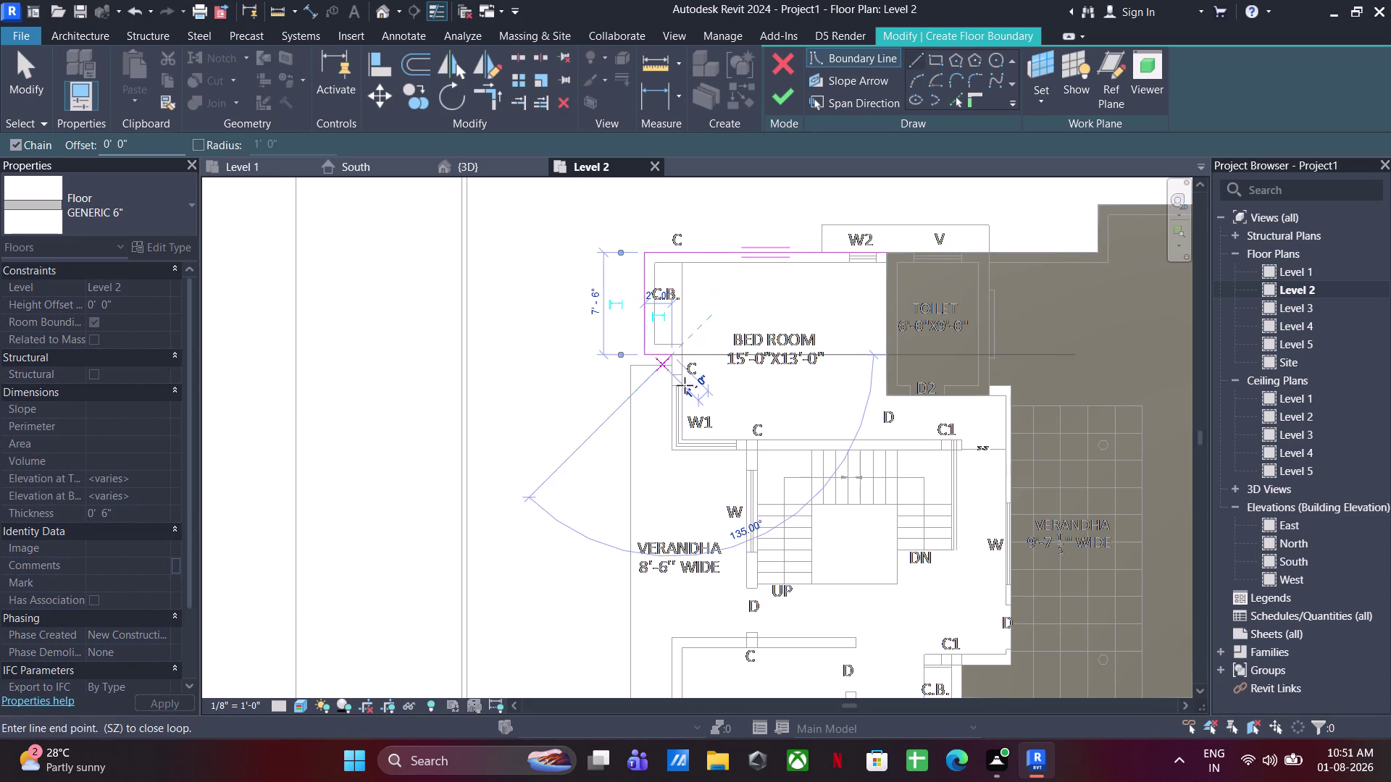
click(673, 455)
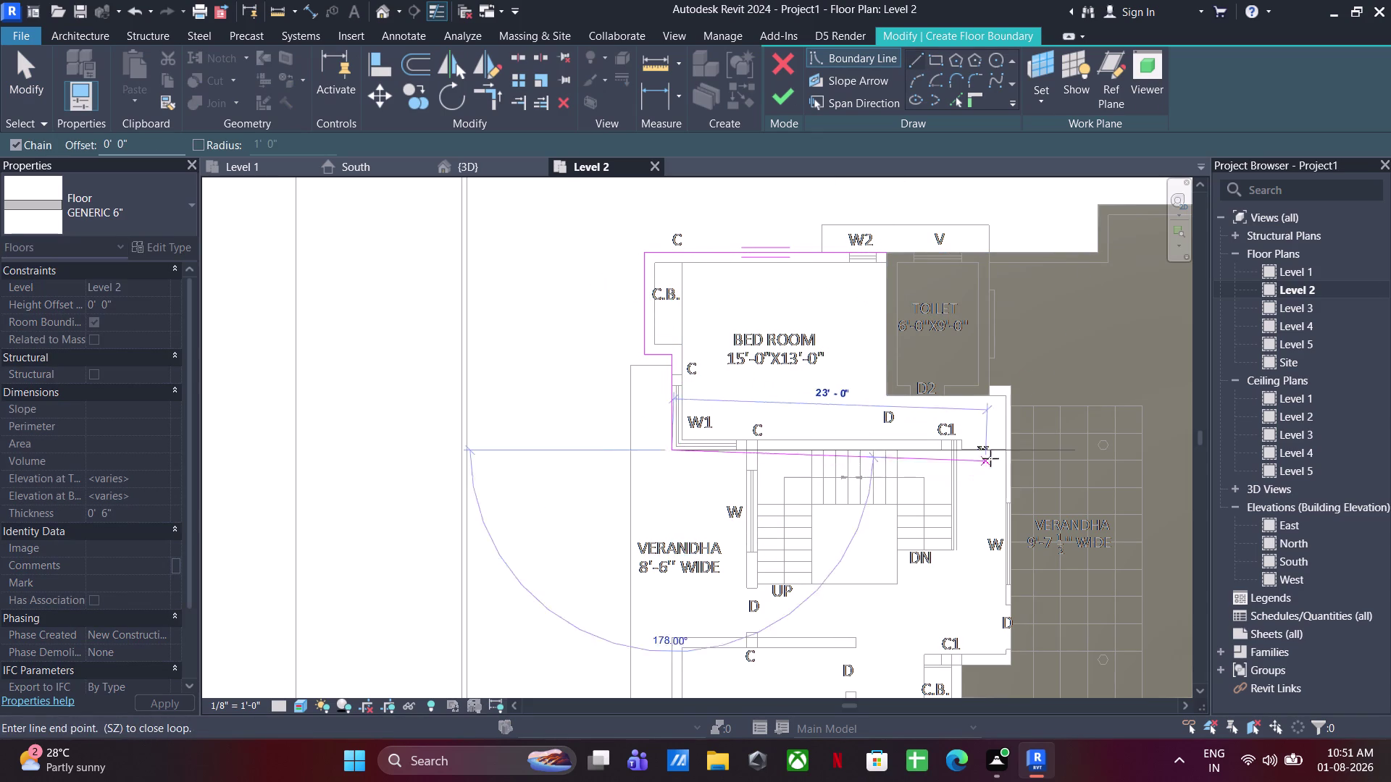
click(1012, 451)
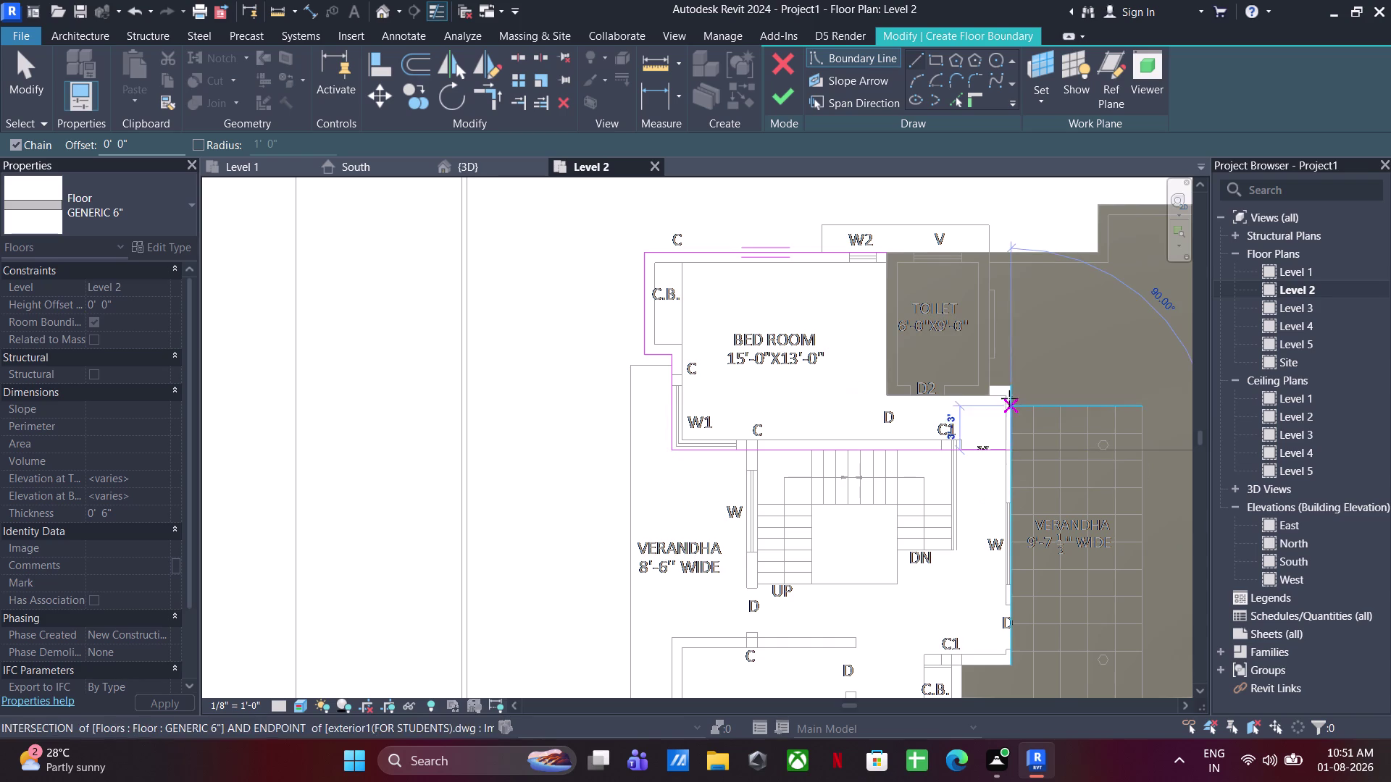
Carry the boundary up the verandah edge, under and beside the toilet, closing at the top.
click(1011, 392)
click(991, 388)
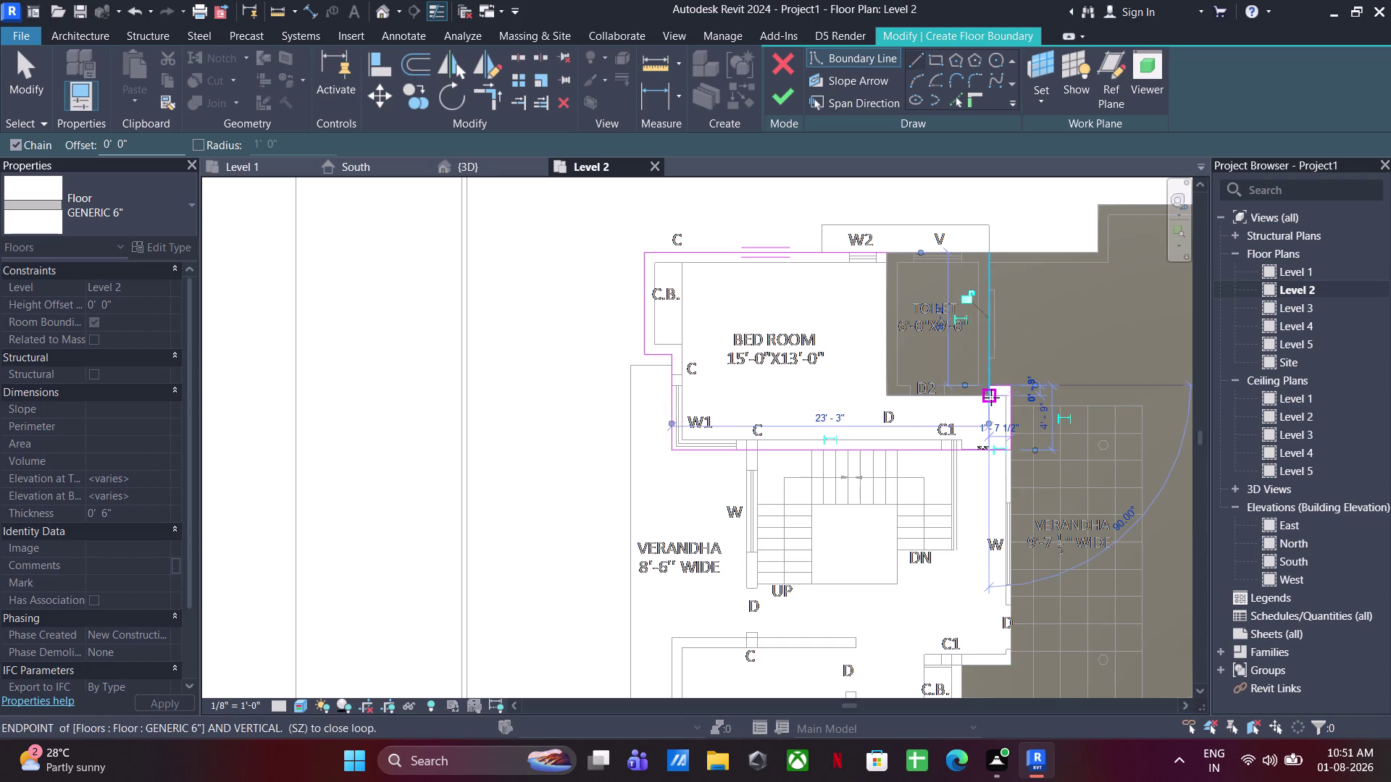
click(991, 397)
click(883, 394)
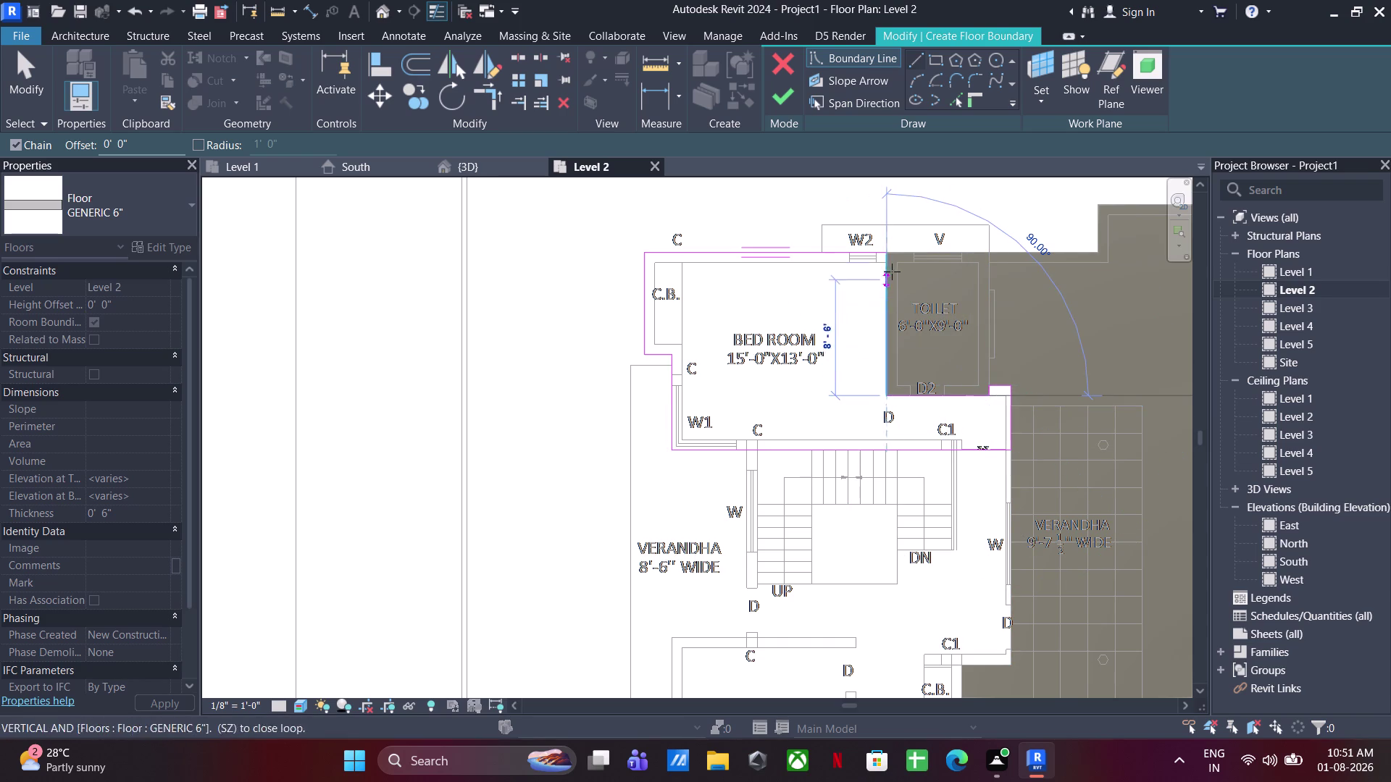
click(888, 253)
key(Escape)
scroll(up, 3)
key(Escape)
key(Escape)
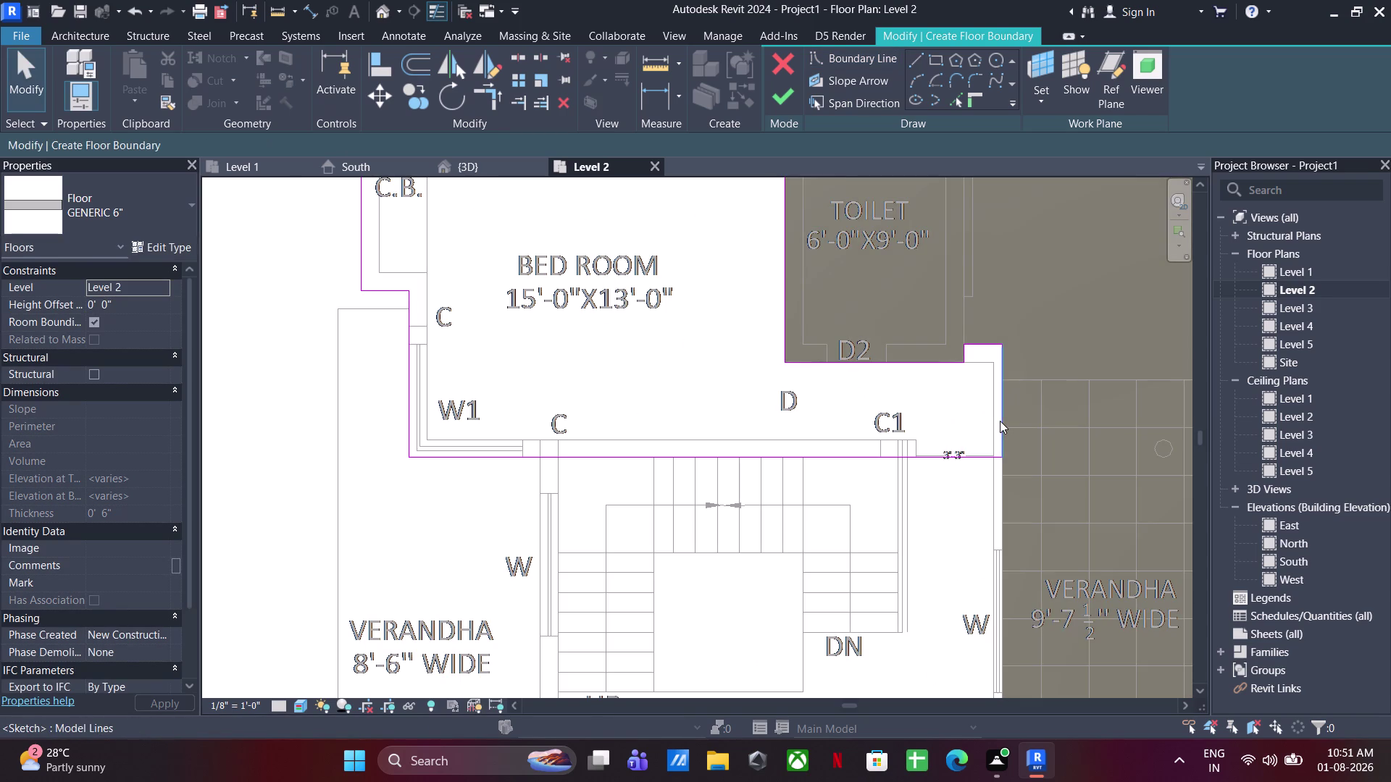
Realign the vertical boundary line near door D and attempt to finish the bedroom sketch.
click(1001, 417)
drag(1000, 411, 796, 402)
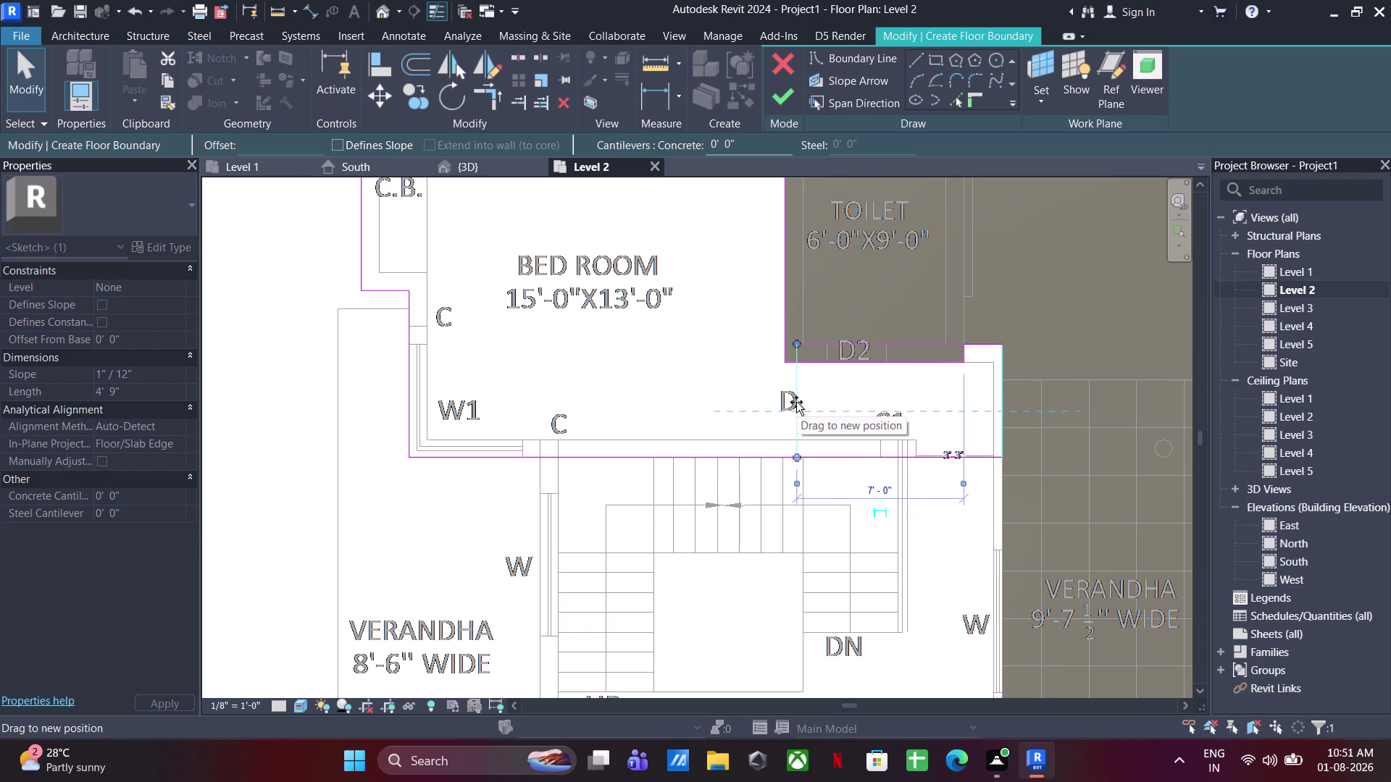
drag(796, 402, 802, 400)
key(Escape)
key(Escape)
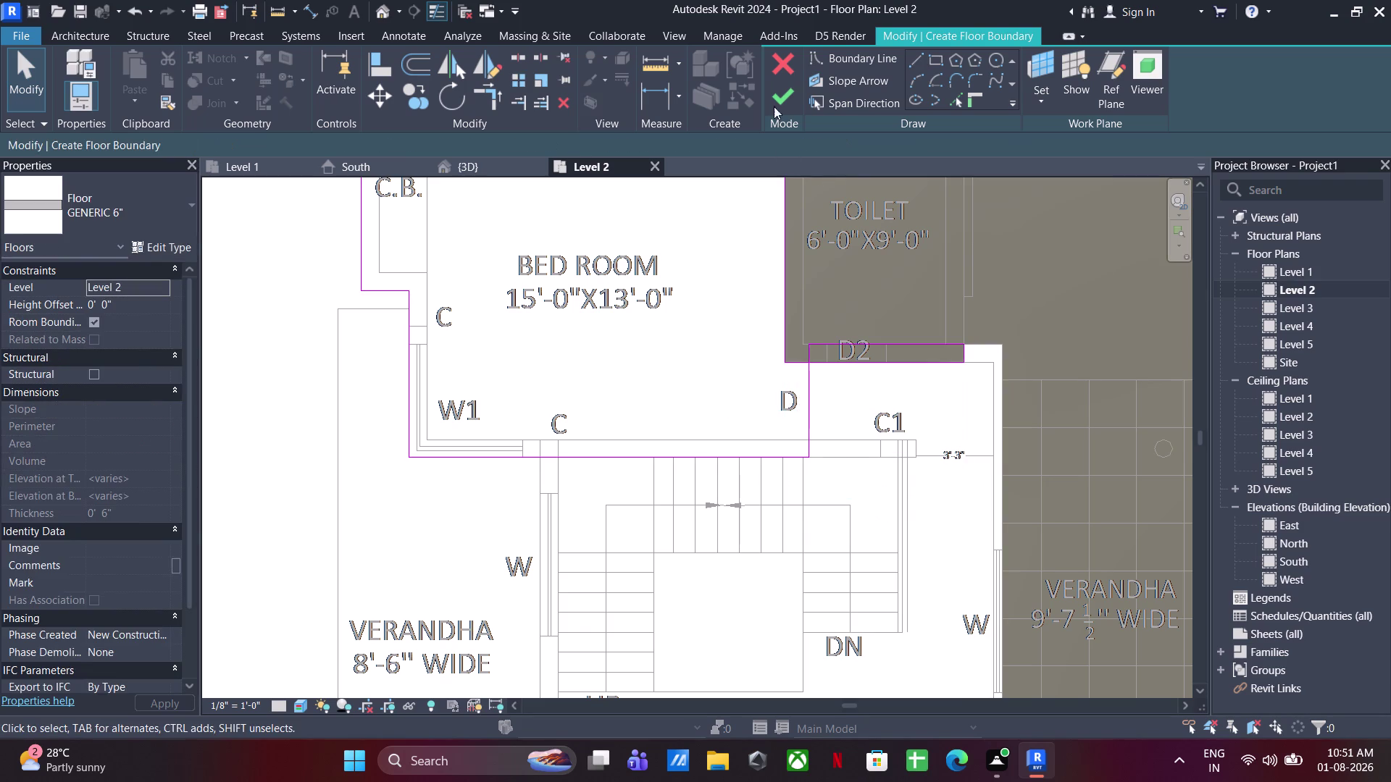
click(773, 89)
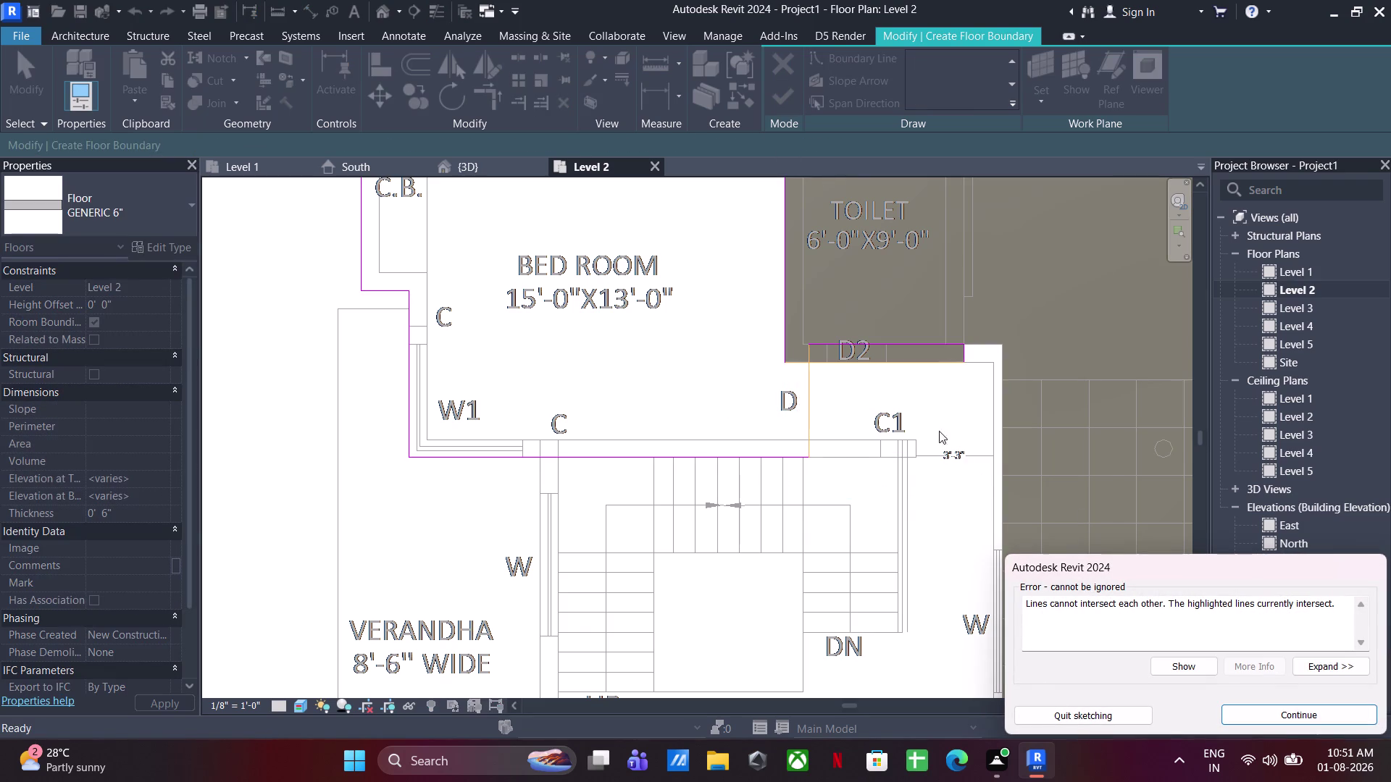
Dismiss the intersecting-lines error and delete the overlapping boundary line under the toilet.
click(905, 412)
click(1275, 712)
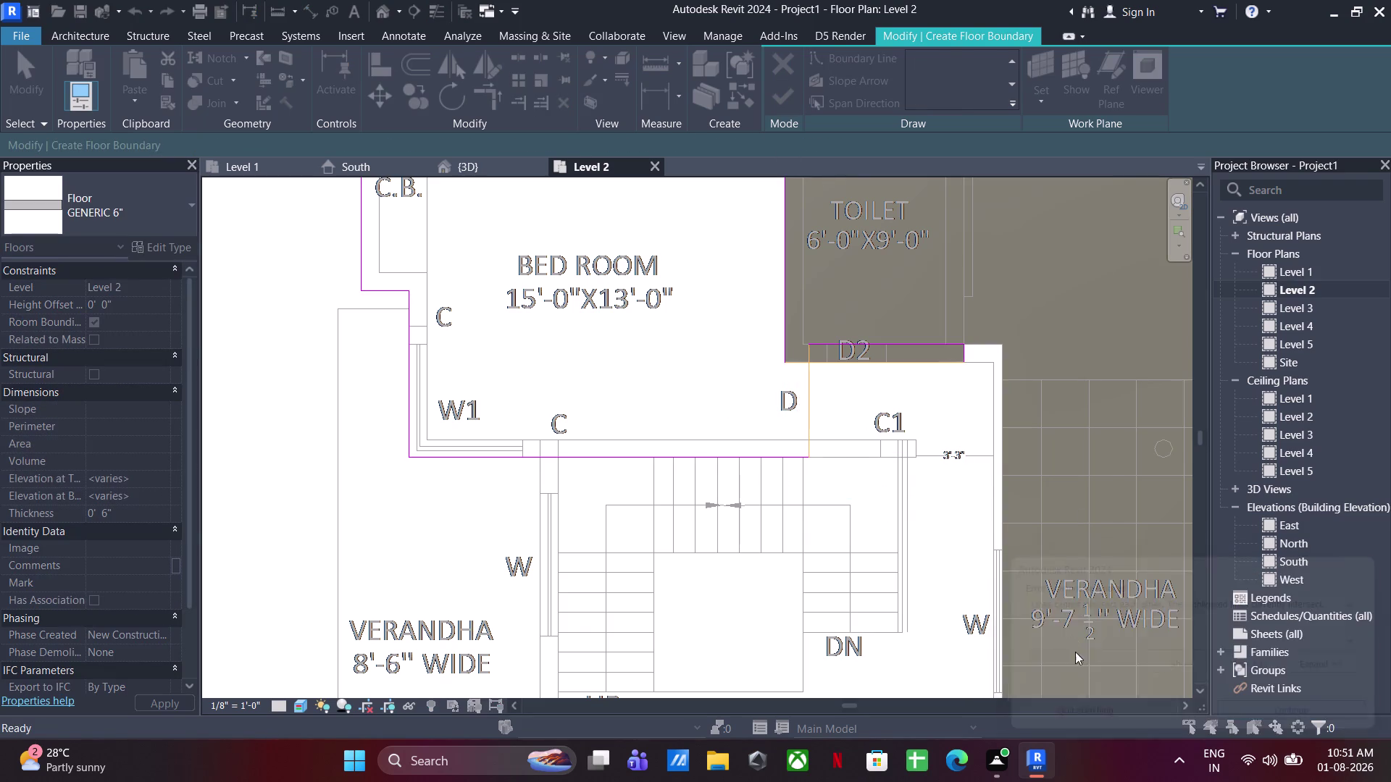
middle_drag(890, 468, 861, 550)
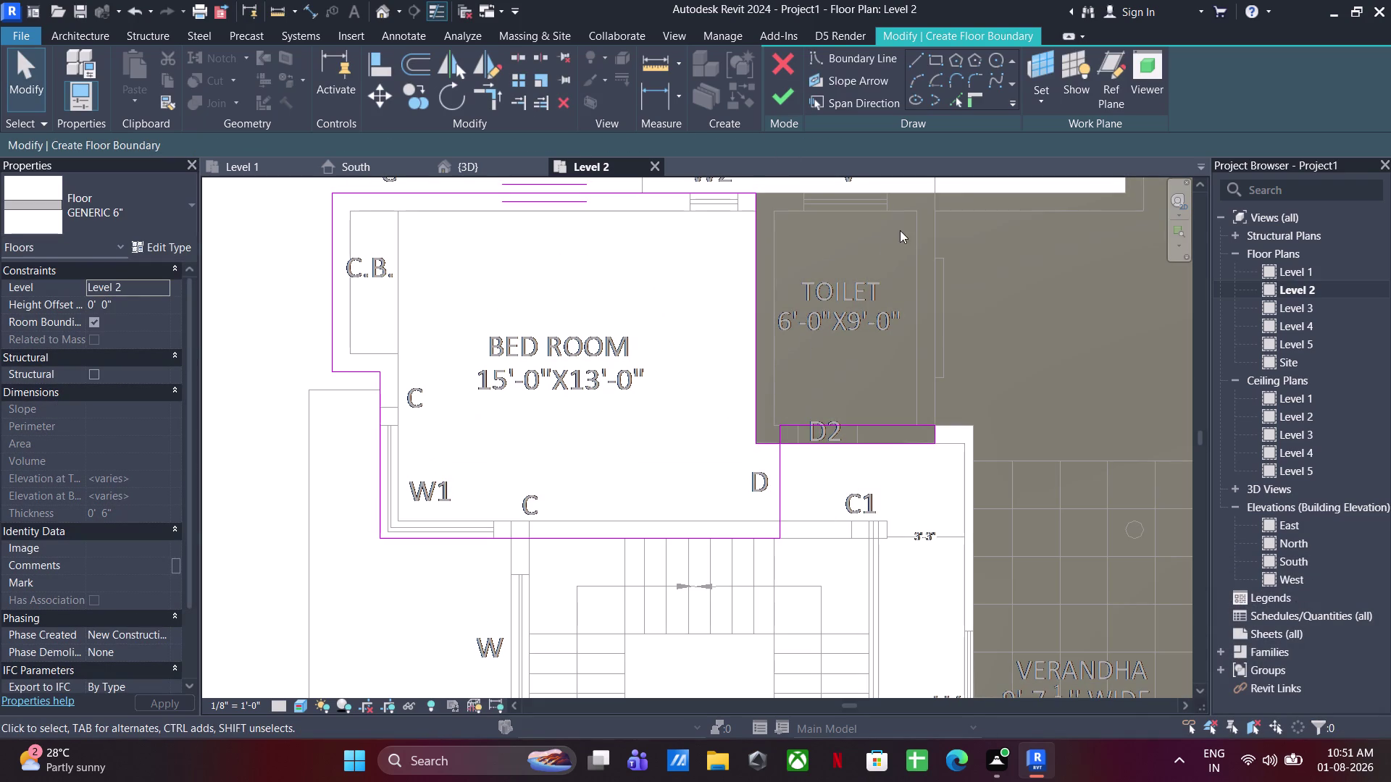
click(895, 426)
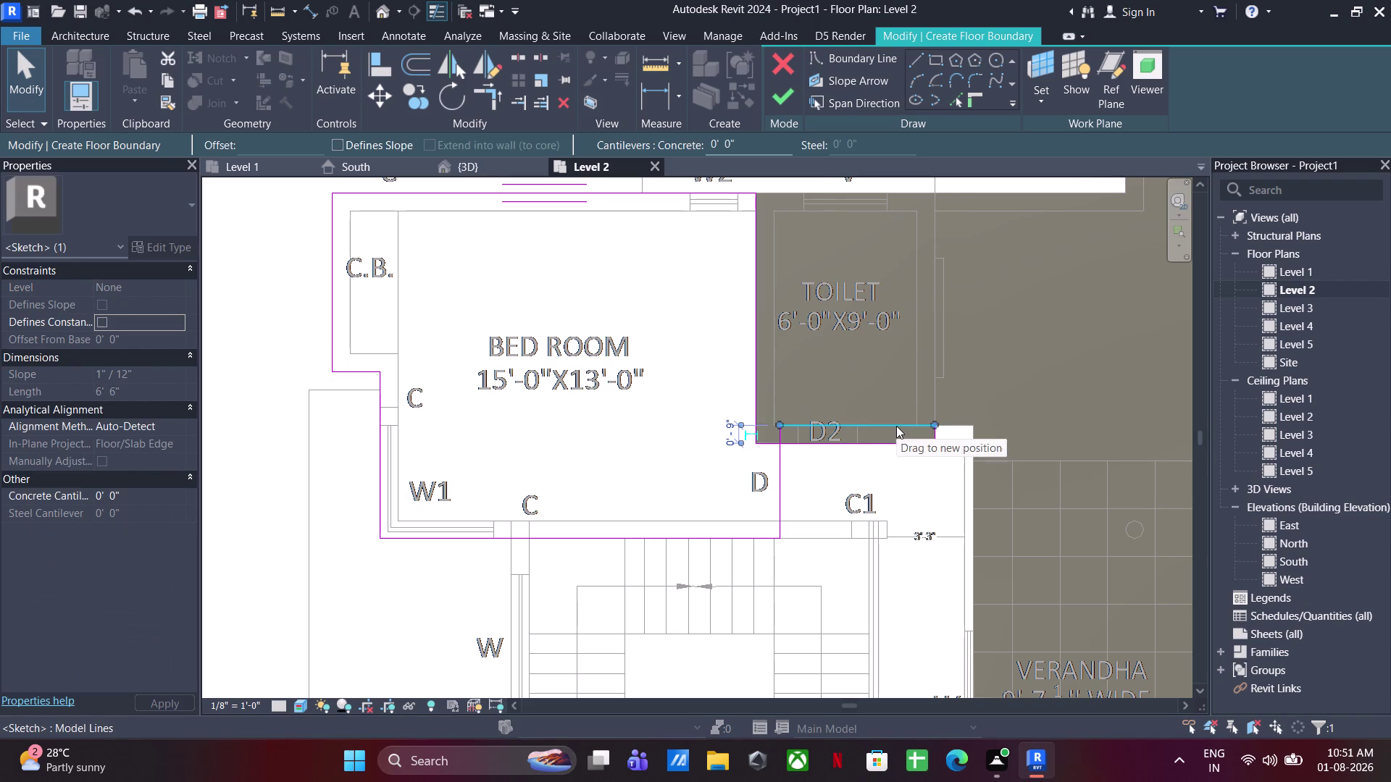
key(Delete)
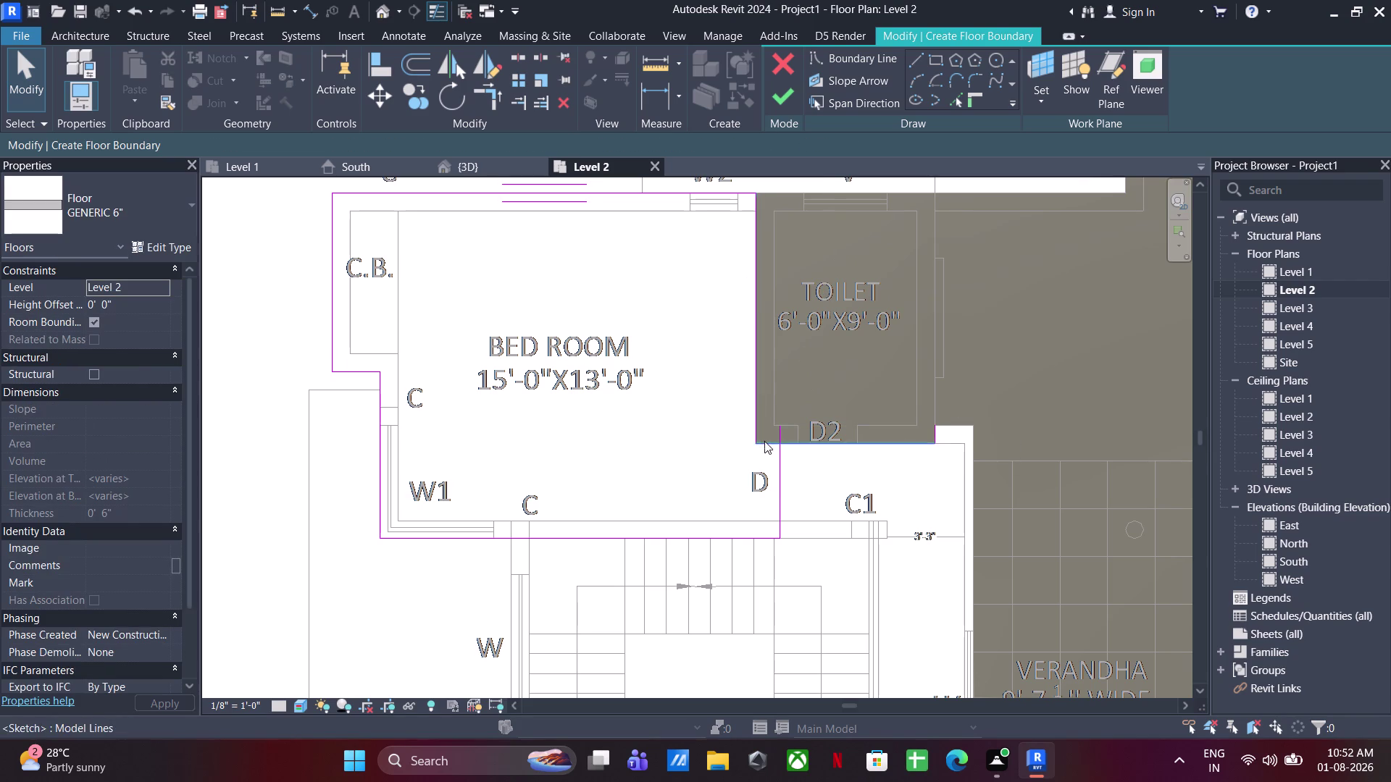
scroll(up, 3)
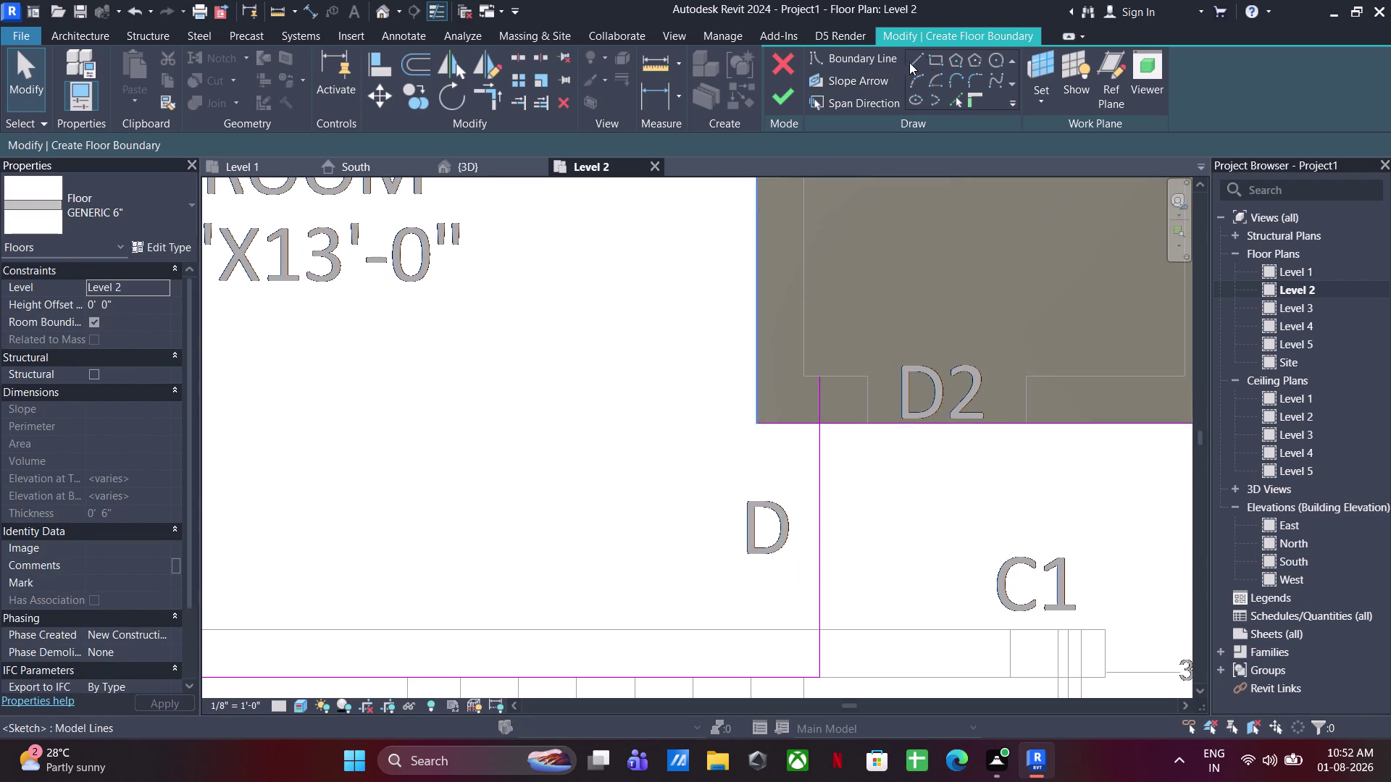
Try adding a boundary line at the toilet's lower-left corner, then cancel it.
click(911, 62)
click(758, 428)
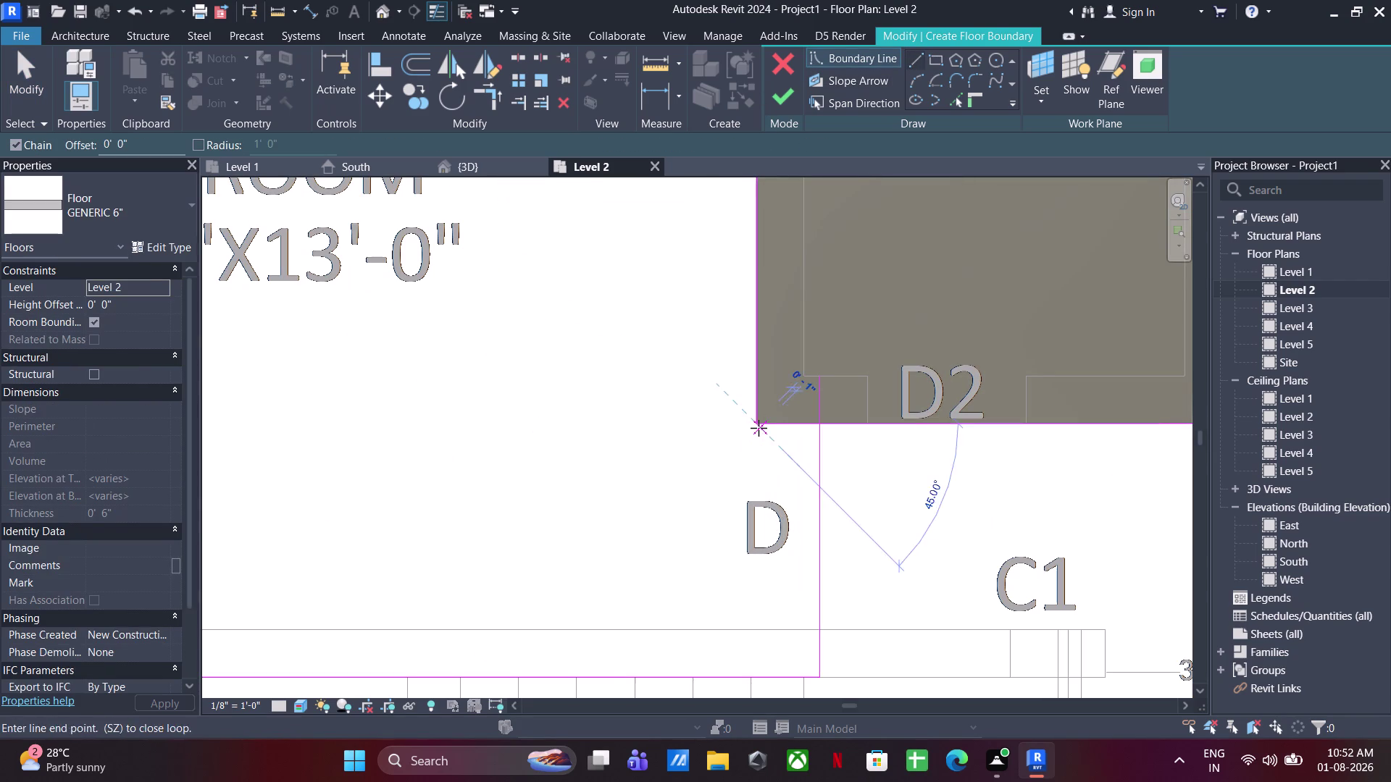
click(817, 423)
key(Escape)
key(Escape)
key(Escape)
key(Escape)
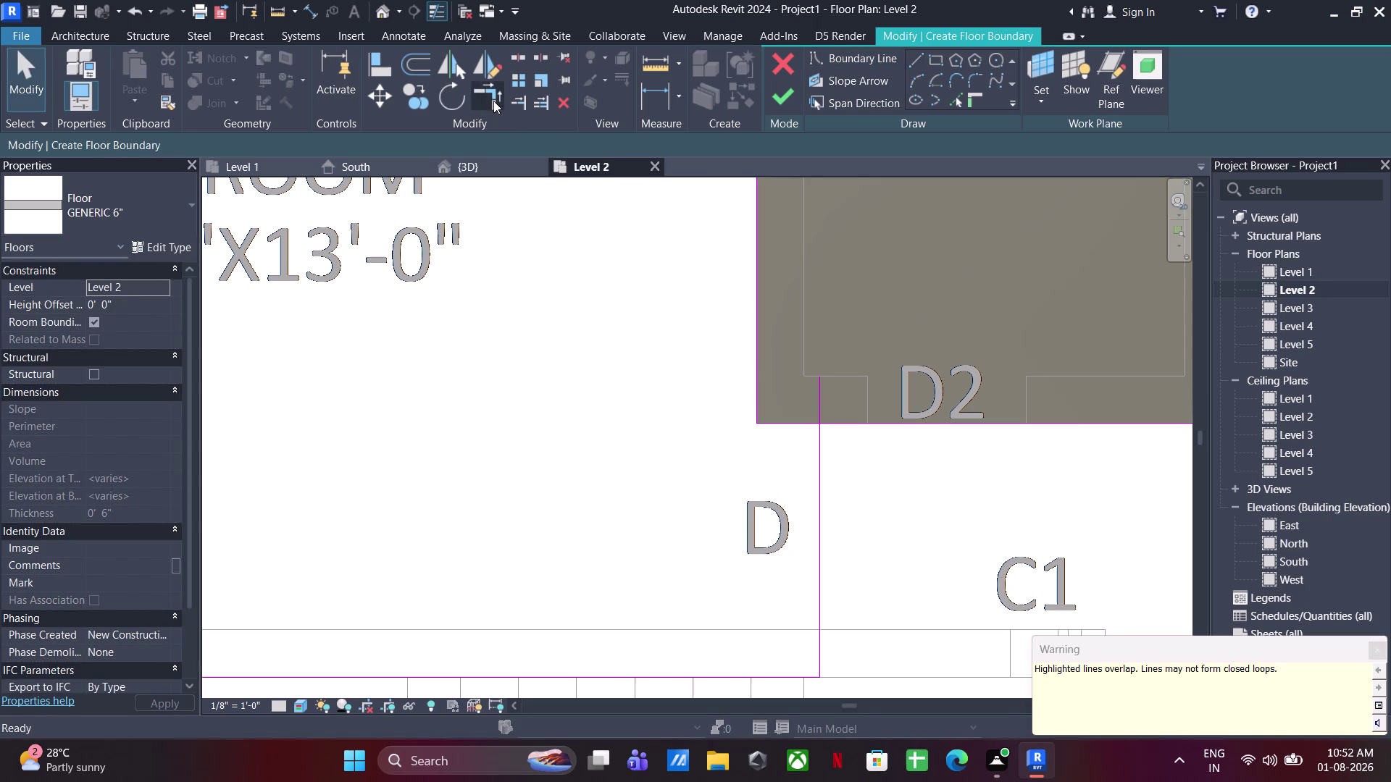
click(493, 101)
key(Escape)
key(Escape)
key(Escape)
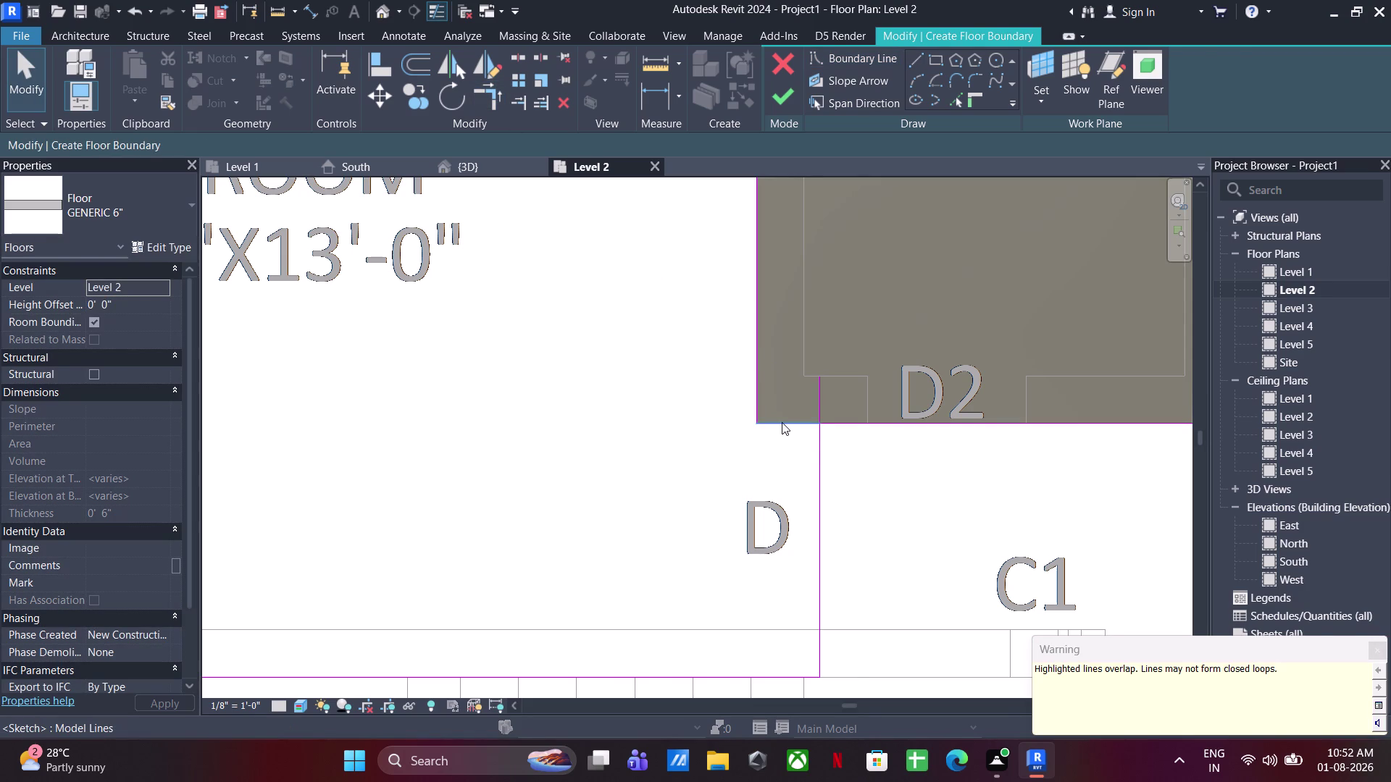
Delete another stray boundary line and select the redundant vertical line below the toilet.
click(782, 422)
key(Delete)
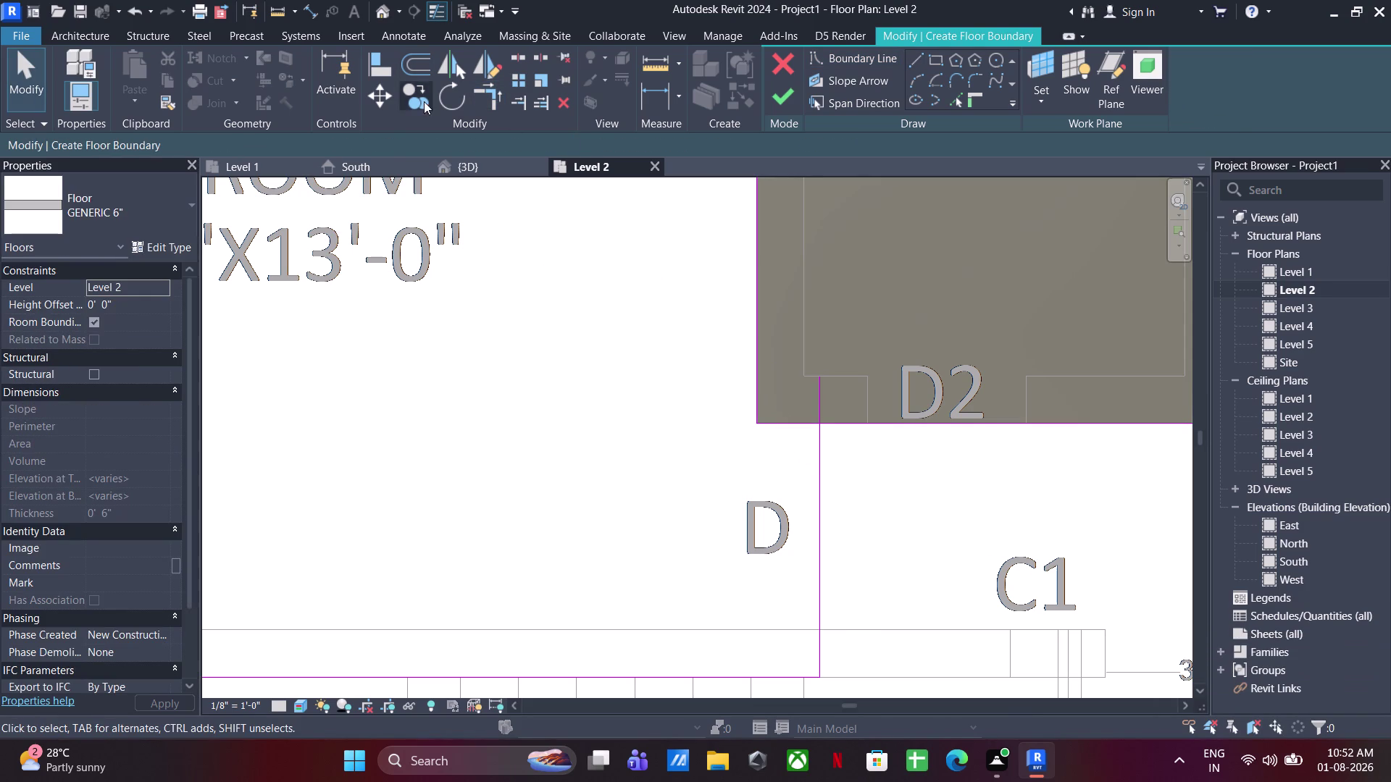
click(498, 98)
click(788, 424)
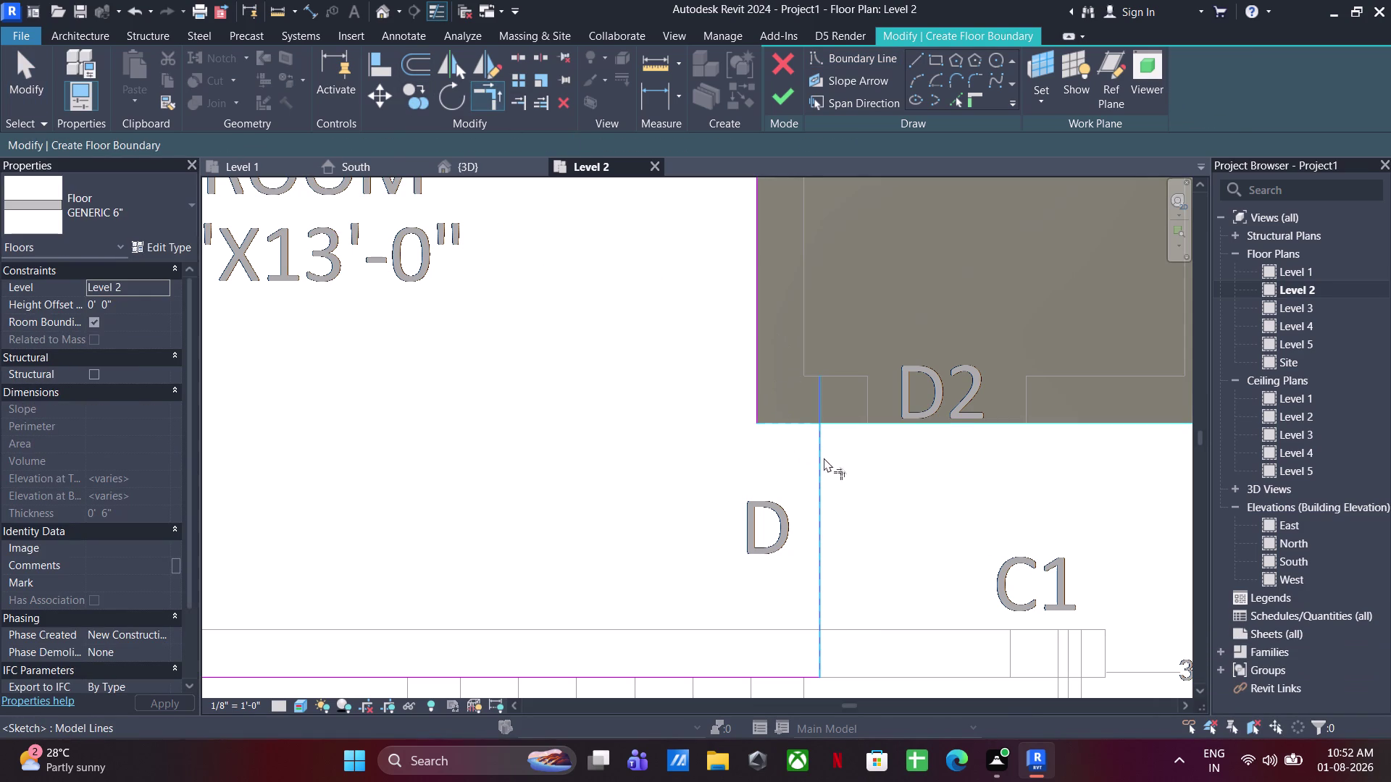
click(820, 458)
scroll(down, 3)
key(Escape)
key(Escape)
key(Escape)
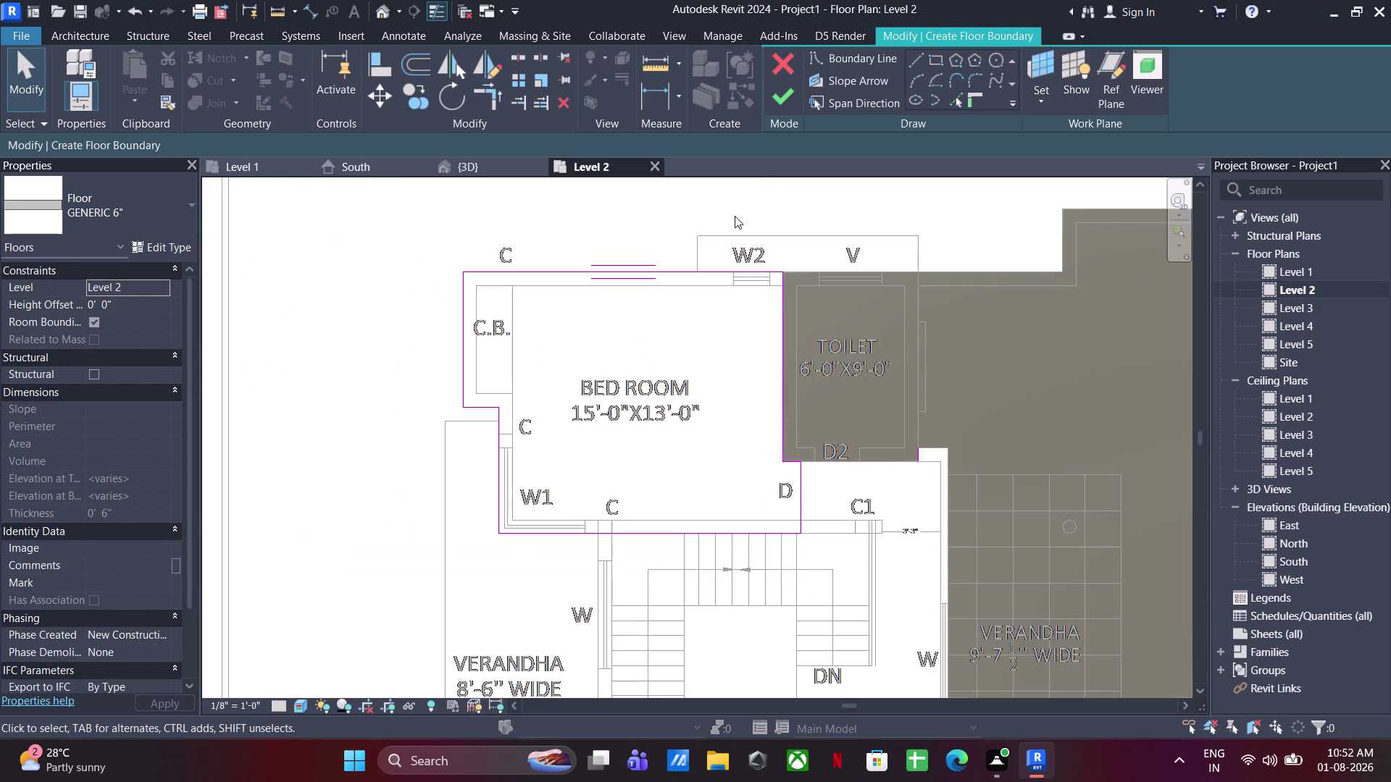
key(Escape)
Window-select and delete the leftover lines, then finish the bedroom floor slab.
click(780, 92)
key(Escape)
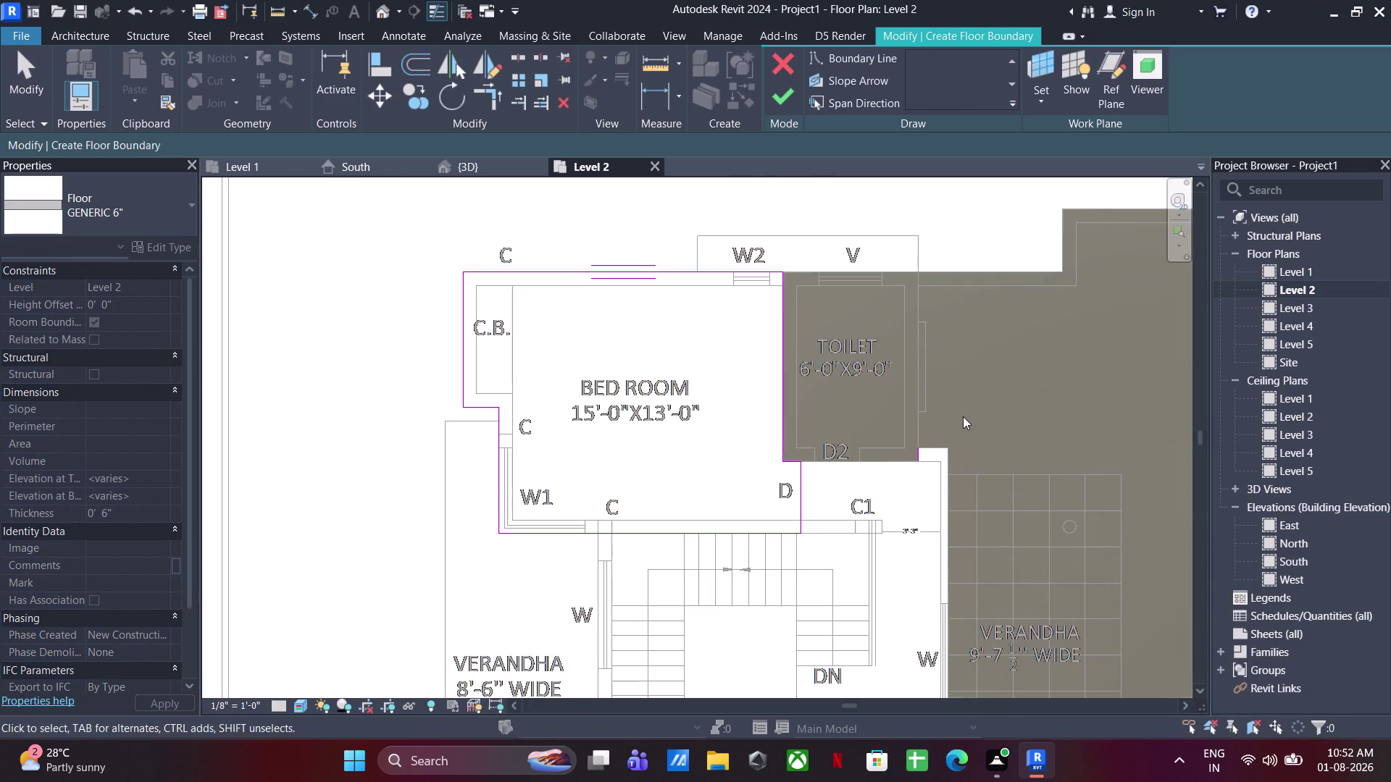
drag(961, 414, 905, 500)
key(Delete)
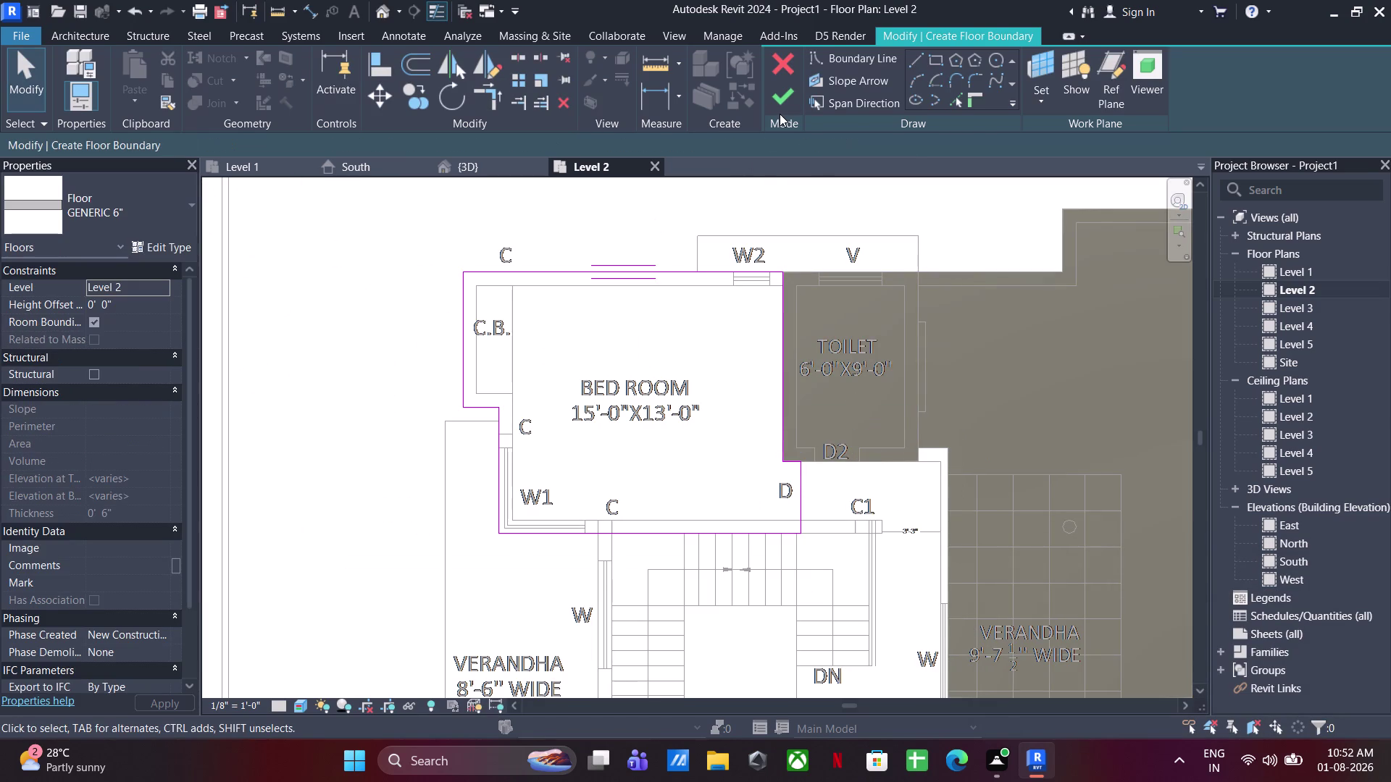
click(780, 107)
click(769, 392)
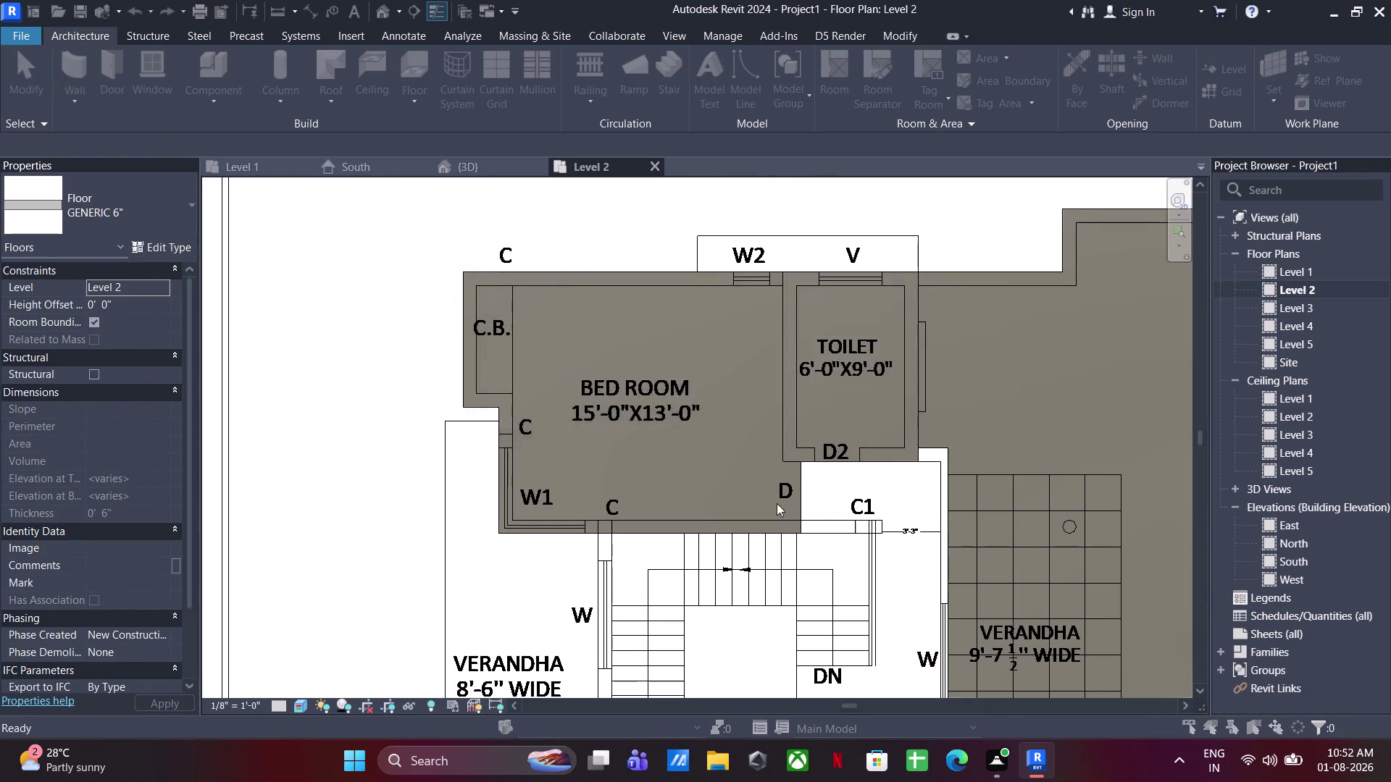
Deselect the new bedroom slab and pan to the verandah and stair.
click(611, 442)
click(833, 483)
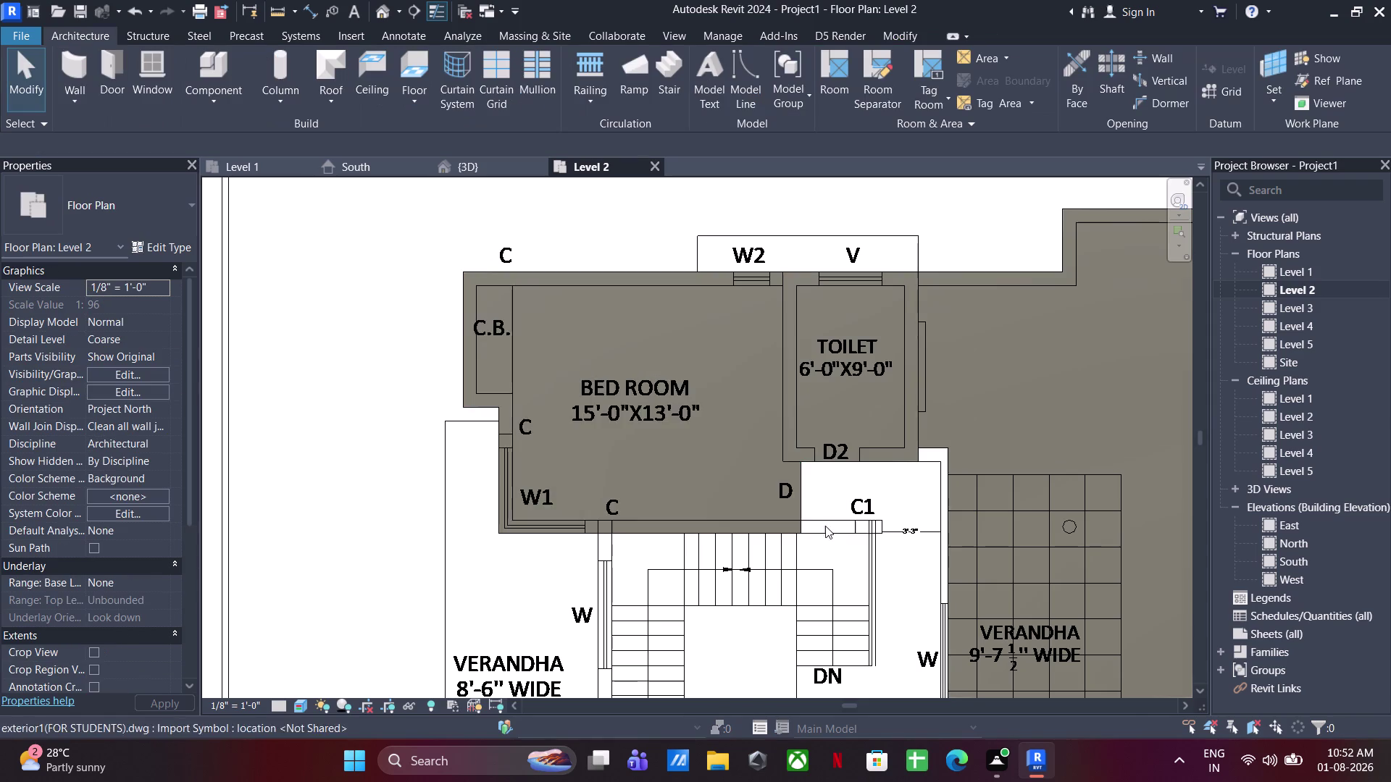
scroll(down, 3)
middle_drag(820, 538, 775, 429)
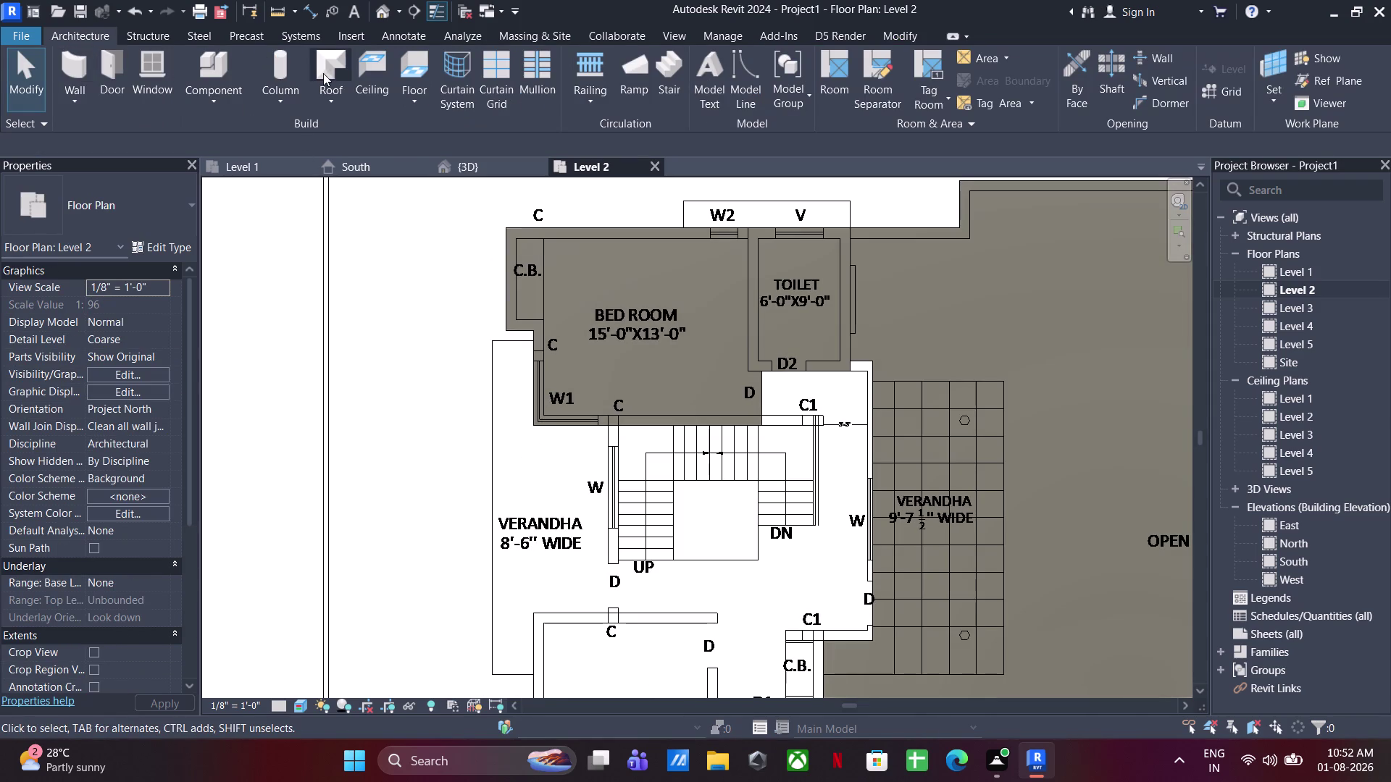
Start a new floor boundary from door D along the toilet bottom and verandah wall to C1.
click(397, 79)
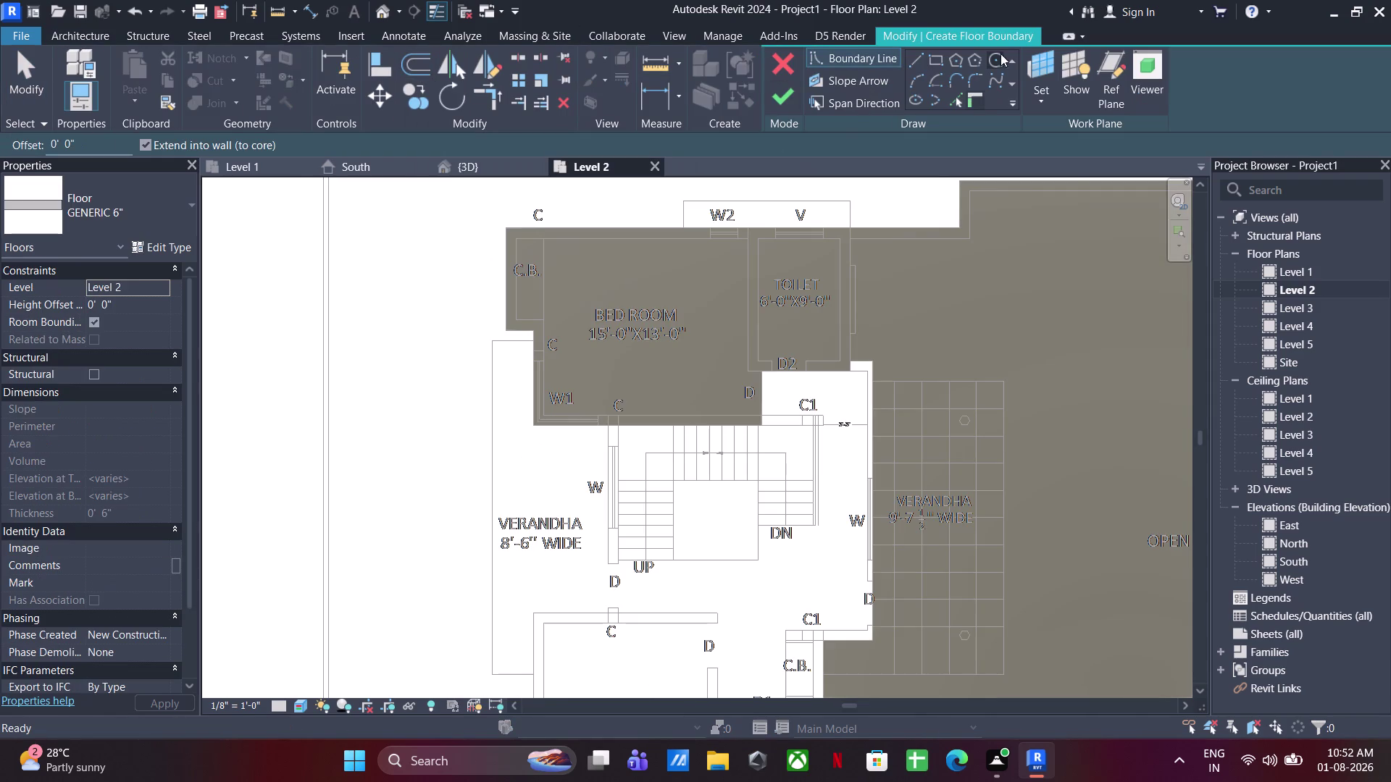
click(912, 61)
click(761, 432)
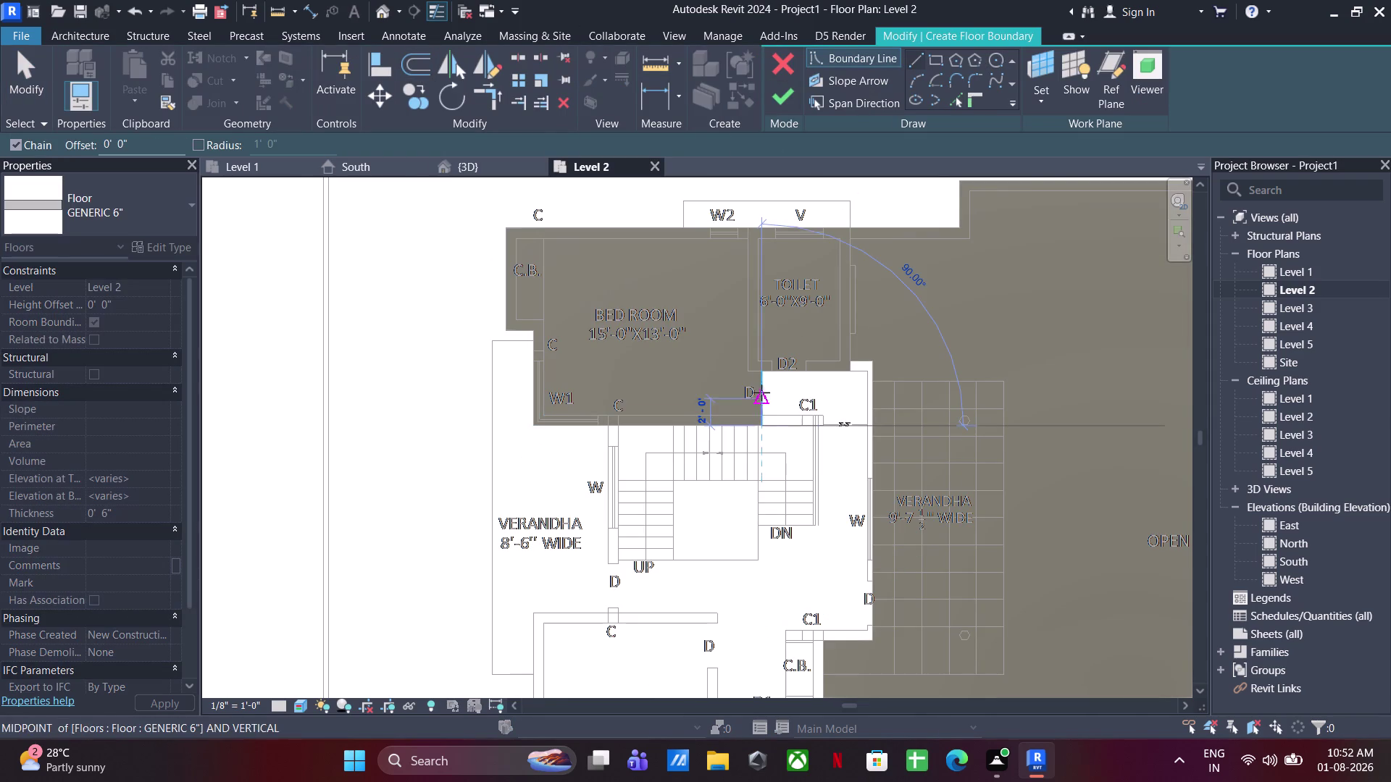
click(759, 377)
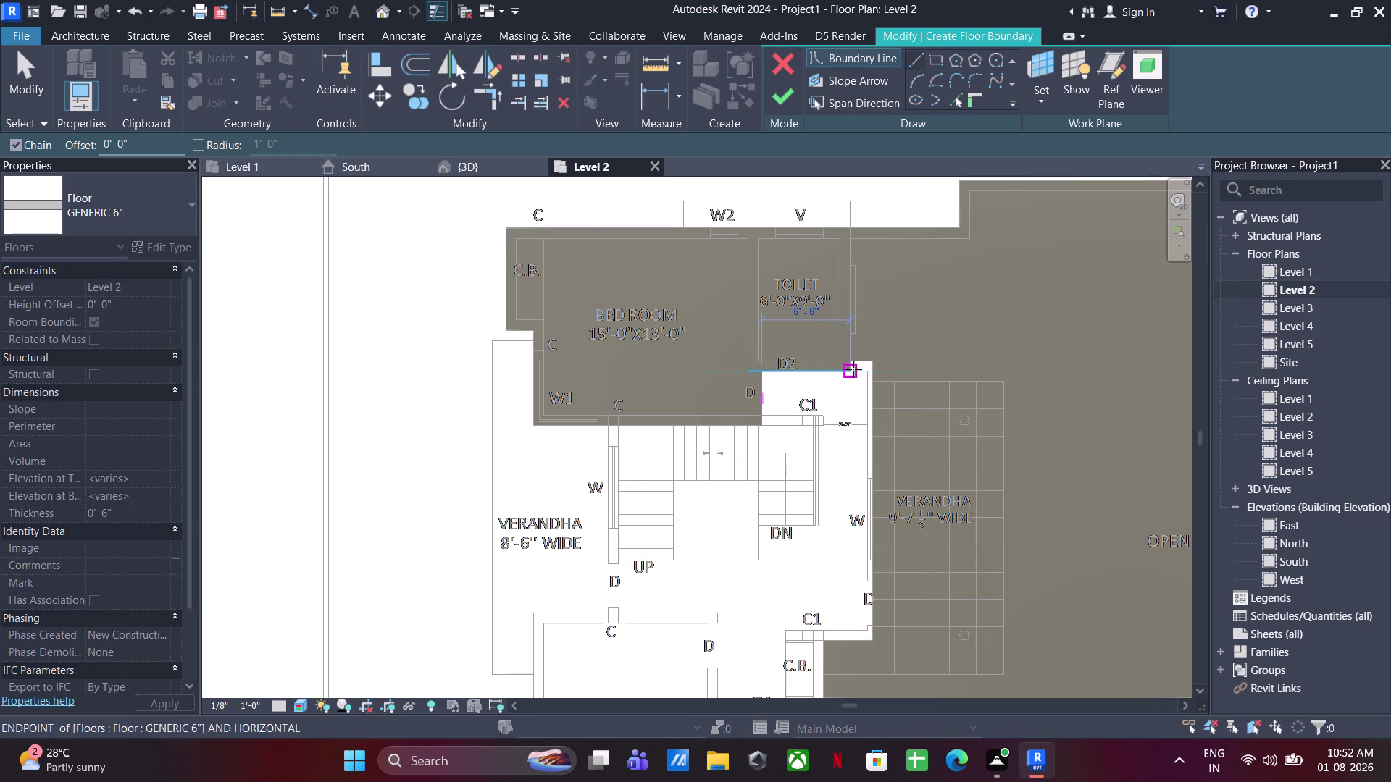
click(854, 369)
click(852, 353)
click(876, 360)
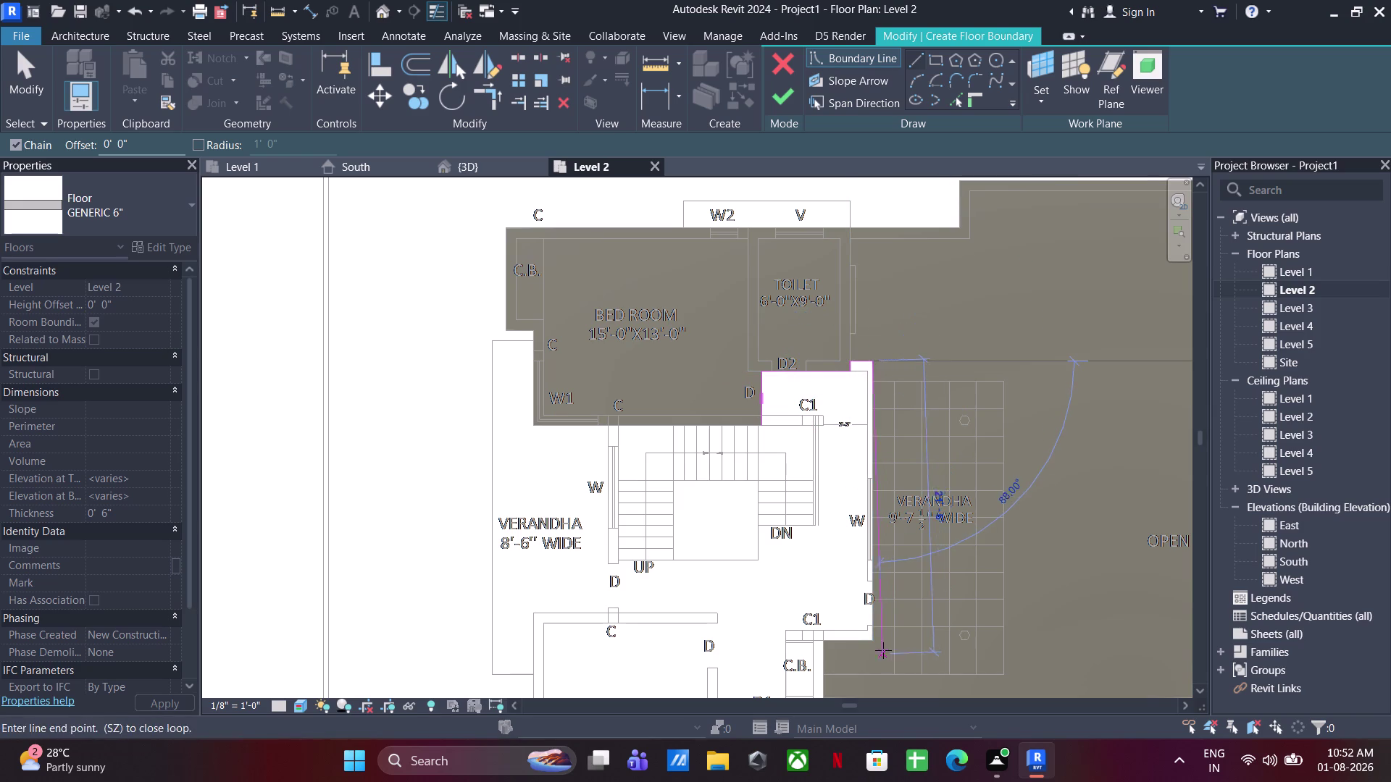
click(875, 634)
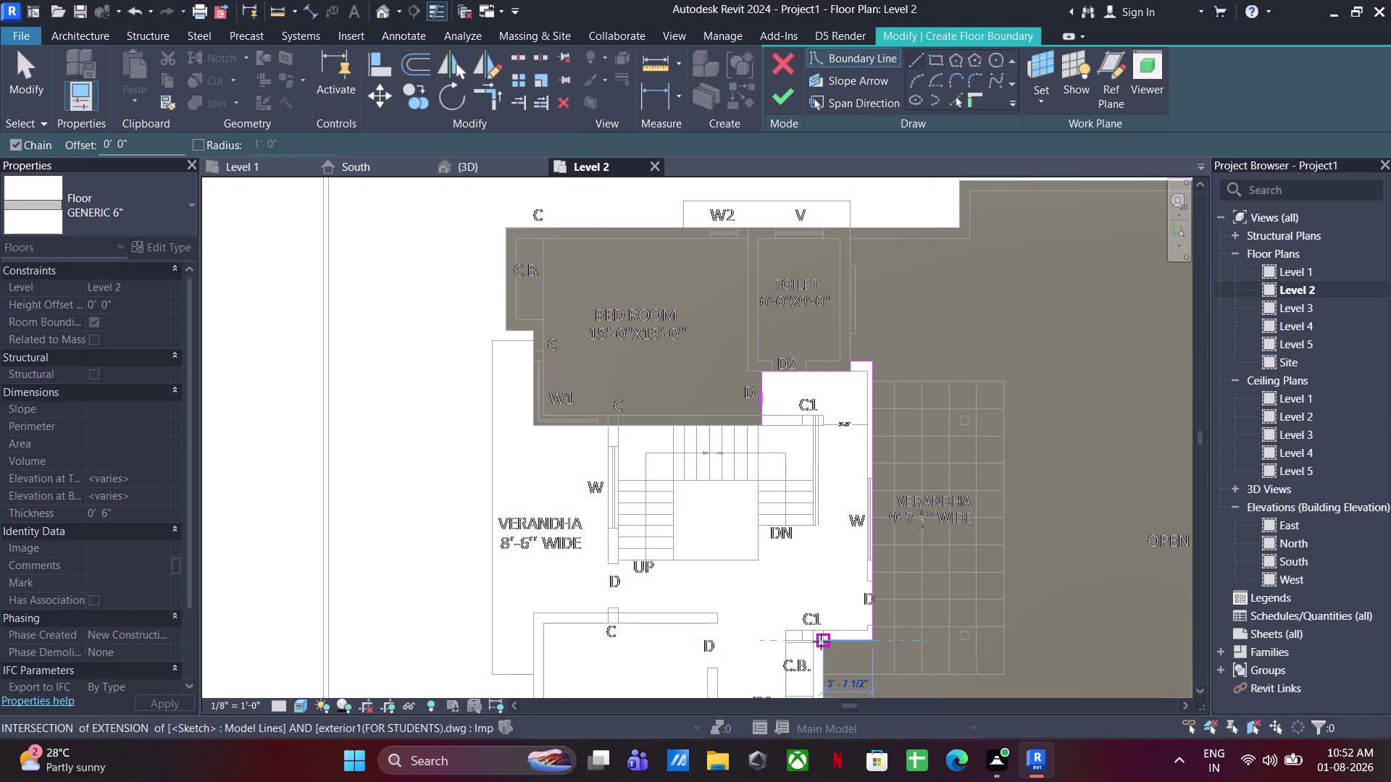
click(825, 643)
Continue the boundary past D1, the bedroom wall, the stair and W1, closing at the slab corner.
middle_drag(820, 664, 822, 480)
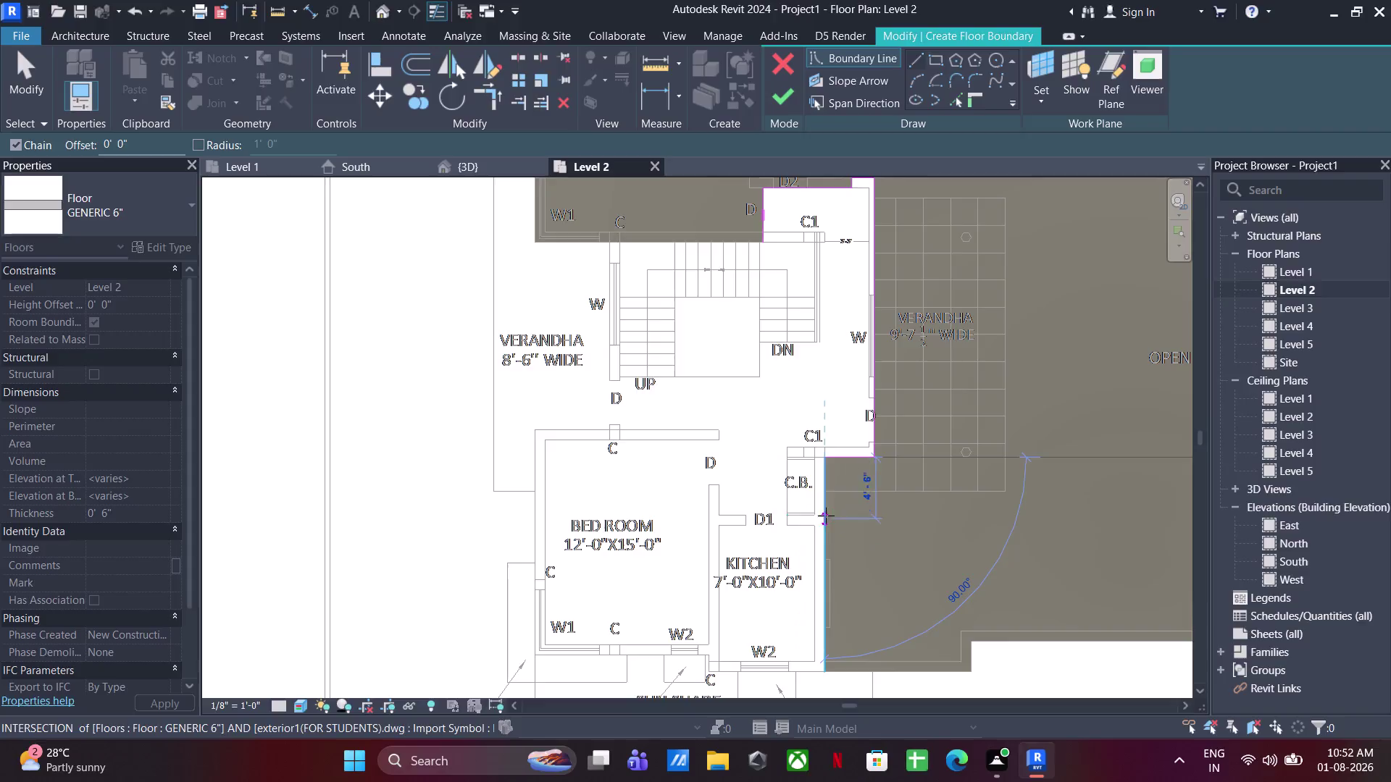
scroll(up, 3)
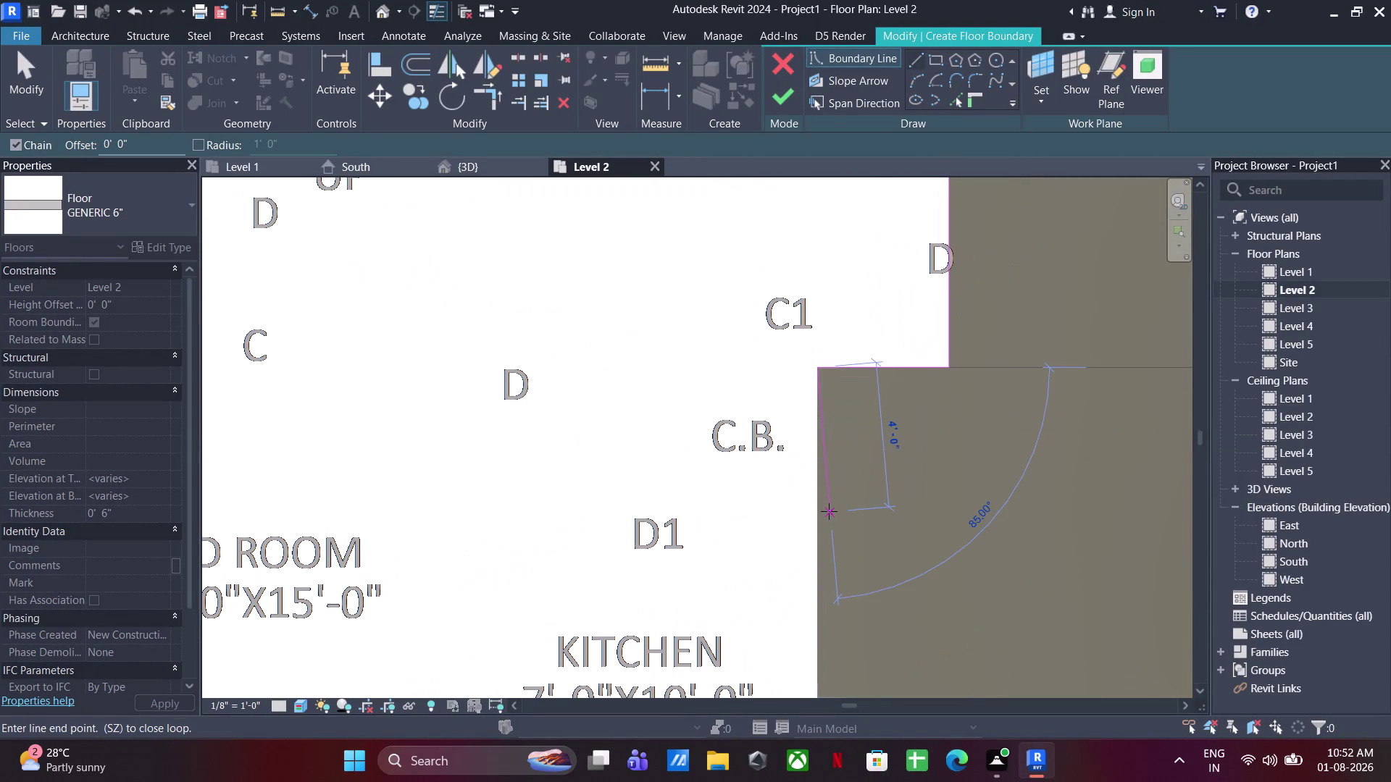
click(788, 523)
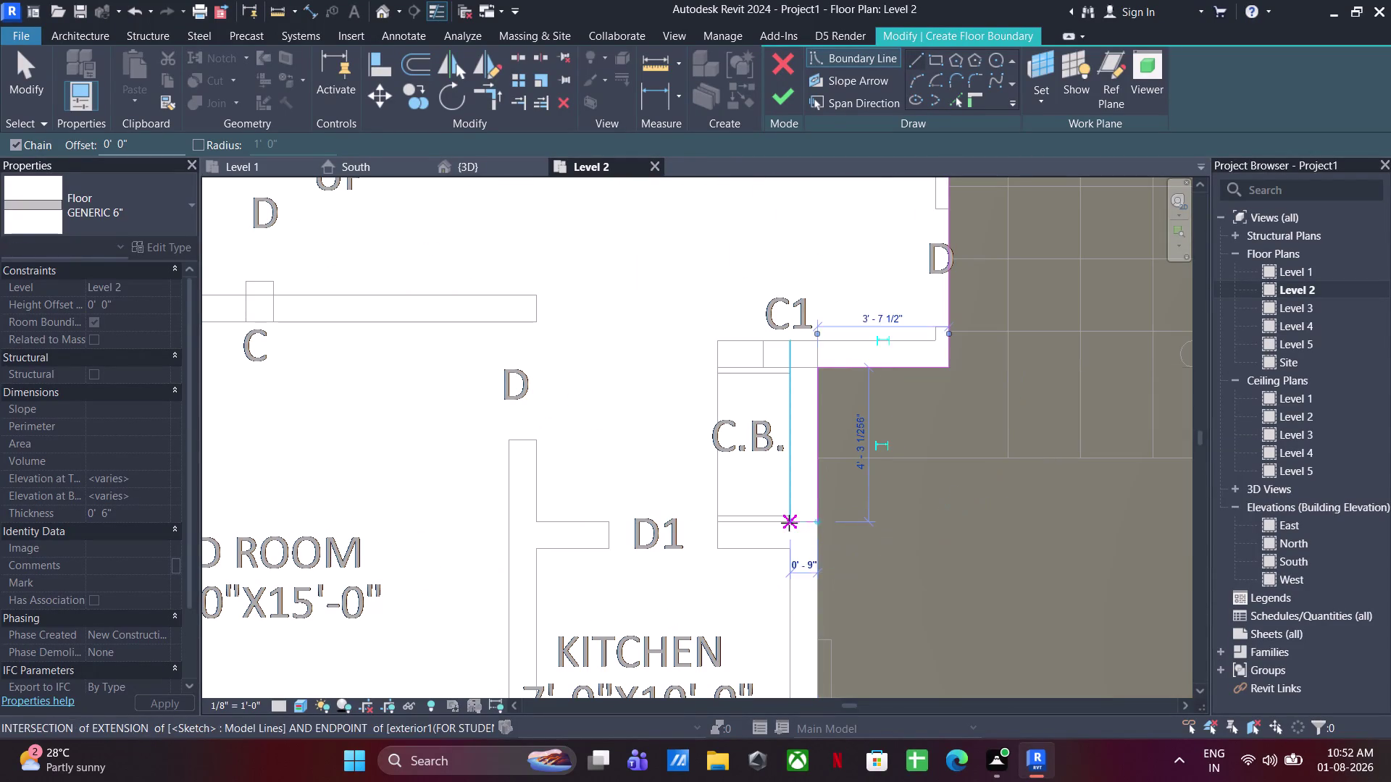
click(534, 525)
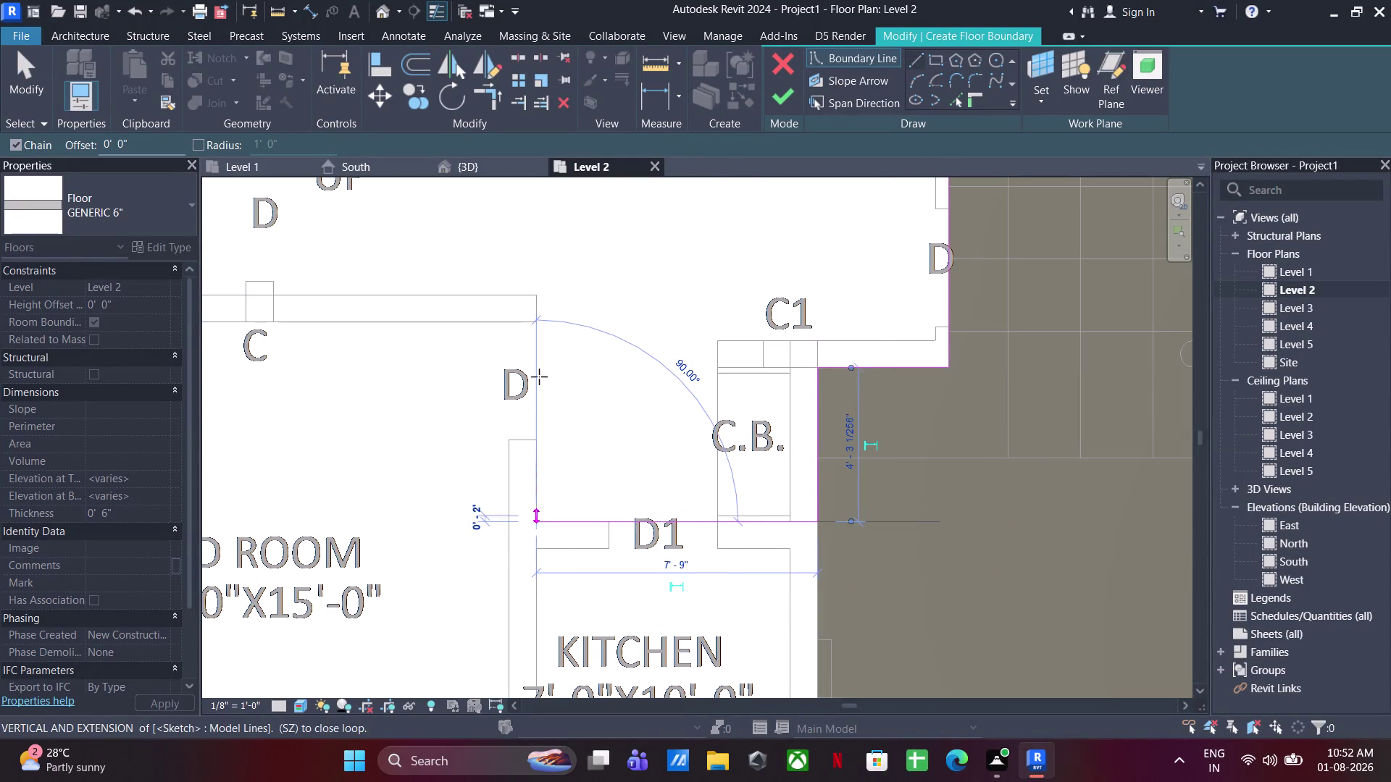
click(537, 298)
middle_drag(389, 347, 686, 617)
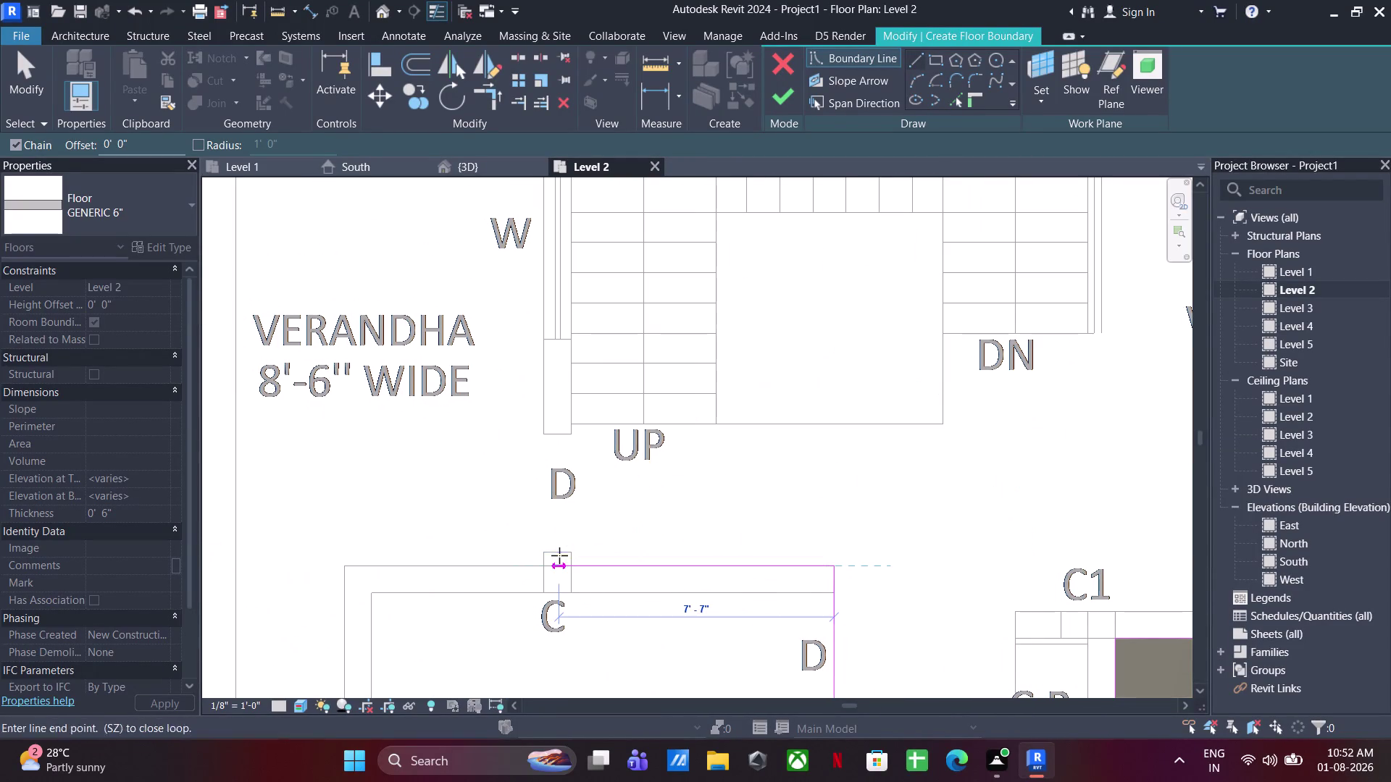
click(536, 565)
middle_drag(540, 380, 522, 673)
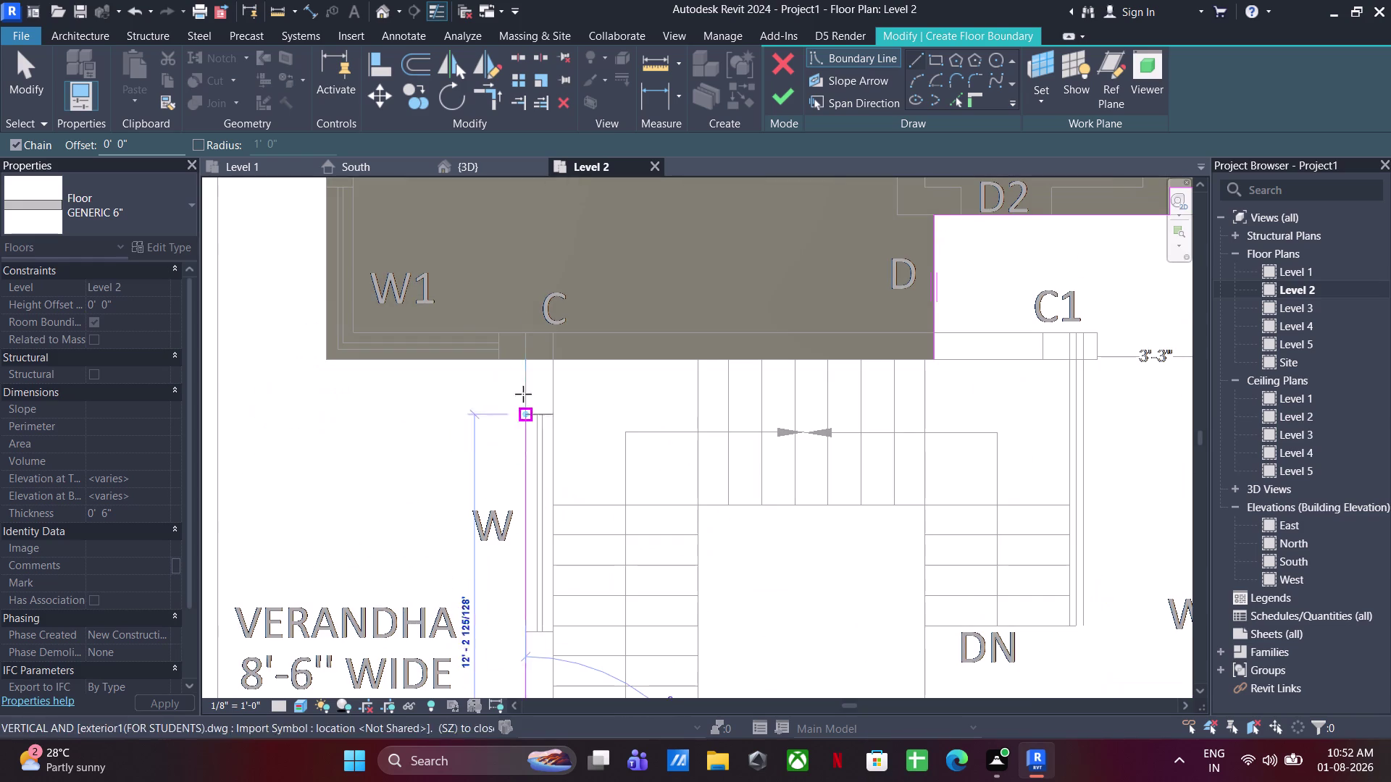
click(537, 355)
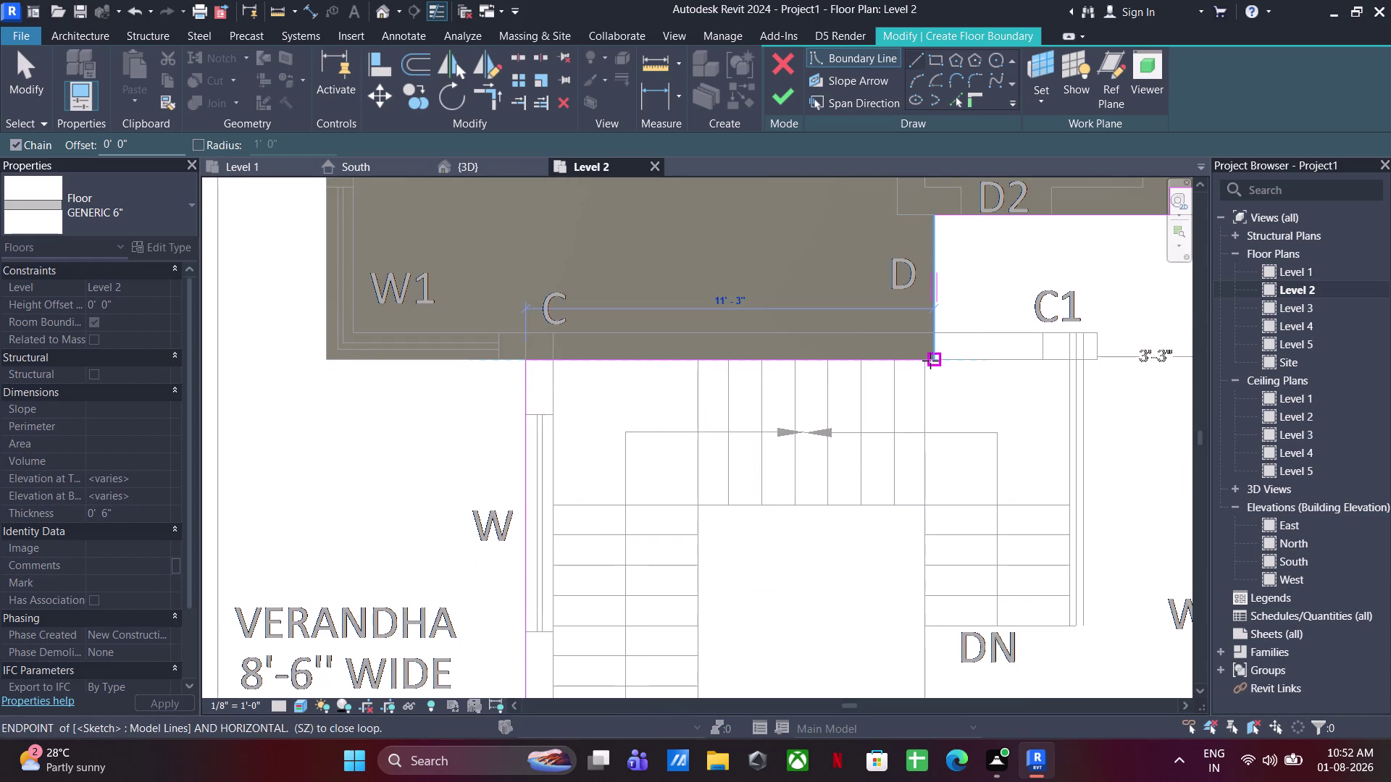
click(930, 361)
Finish the stair-area floor sketch, which raises seven wall-attachment warnings.
key(Escape)
key(Escape)
click(794, 96)
scroll(down, 3)
click(745, 393)
click(615, 428)
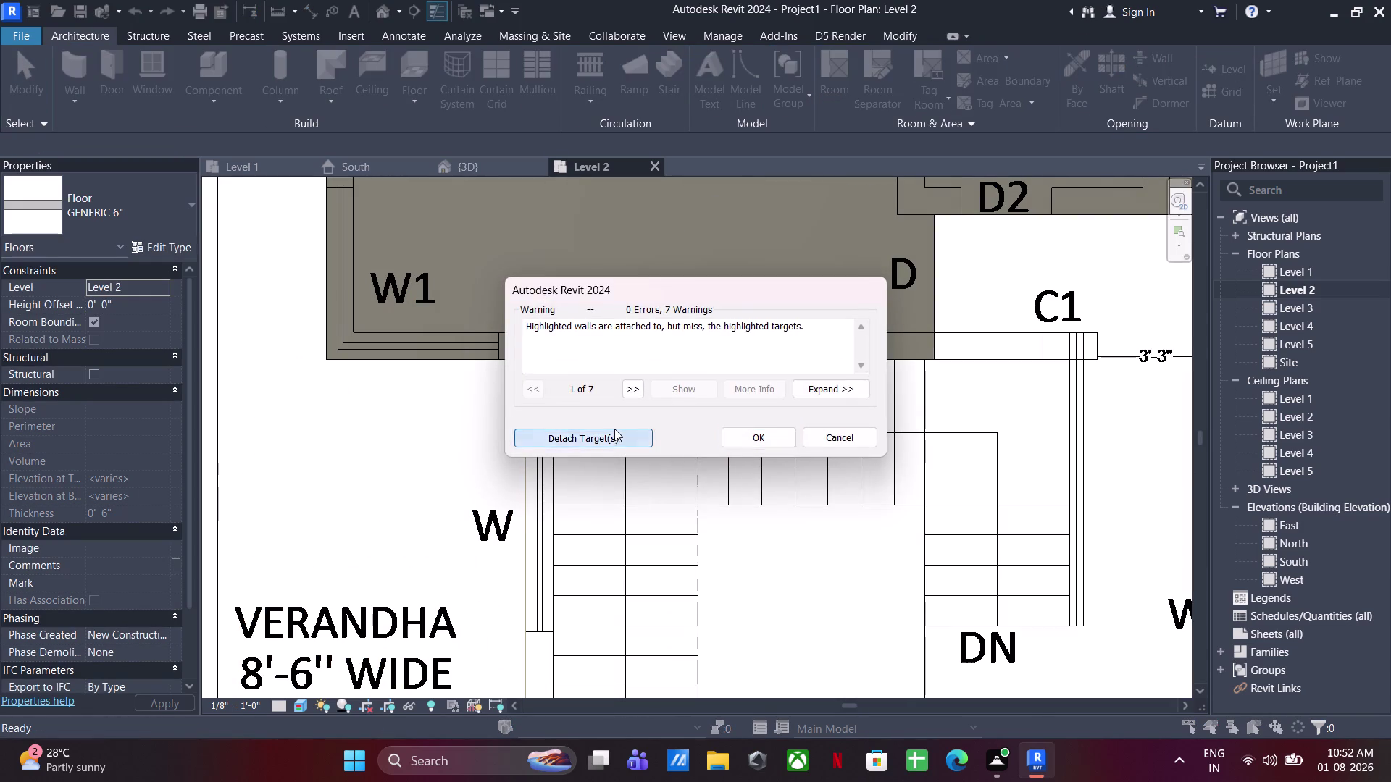
Dismiss the wall-attachment warning and bring the bedroom and kitchen into view.
scroll(down, 3)
middle_drag(678, 516, 786, 404)
click(481, 441)
scroll(down, 3)
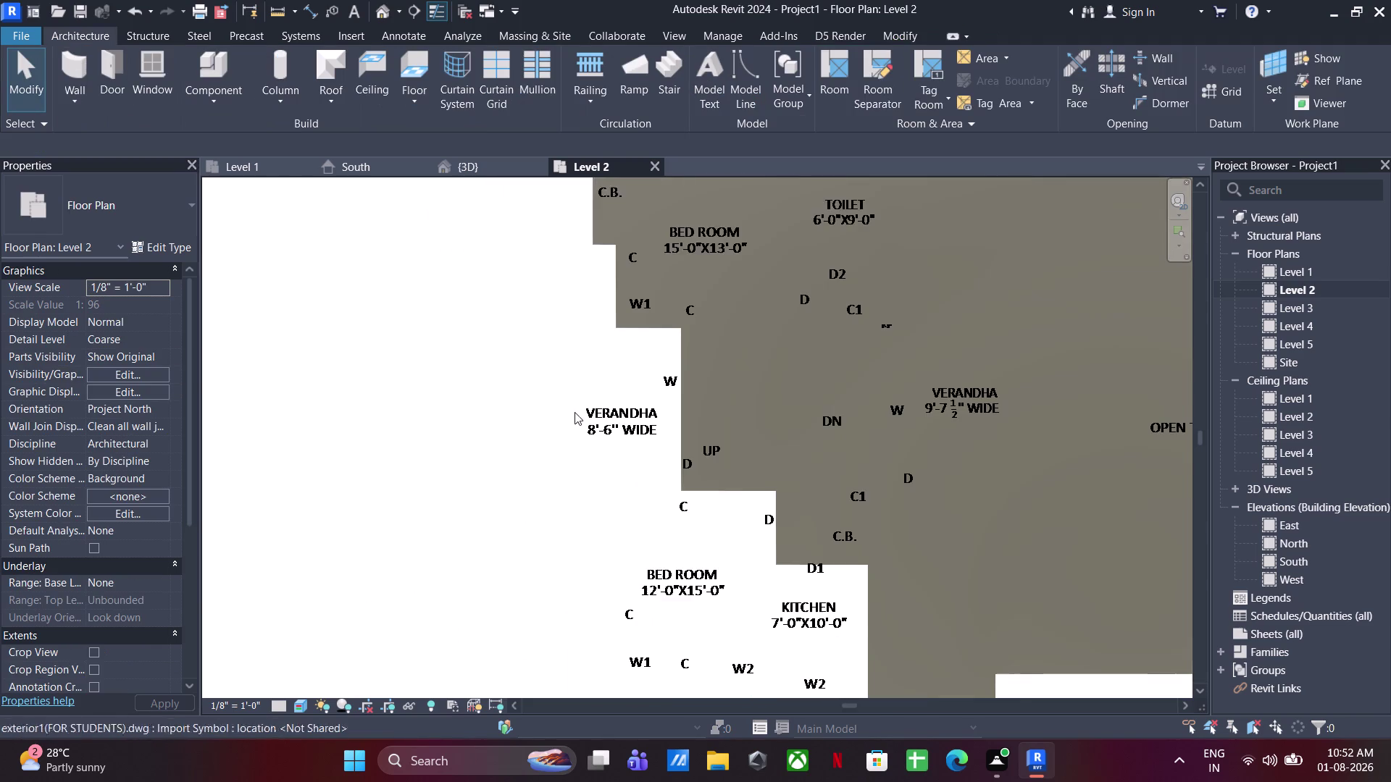
middle_drag(575, 412, 575, 343)
Outline the kitchen with a new floor boundary from the bedroom wall and finish it.
click(412, 70)
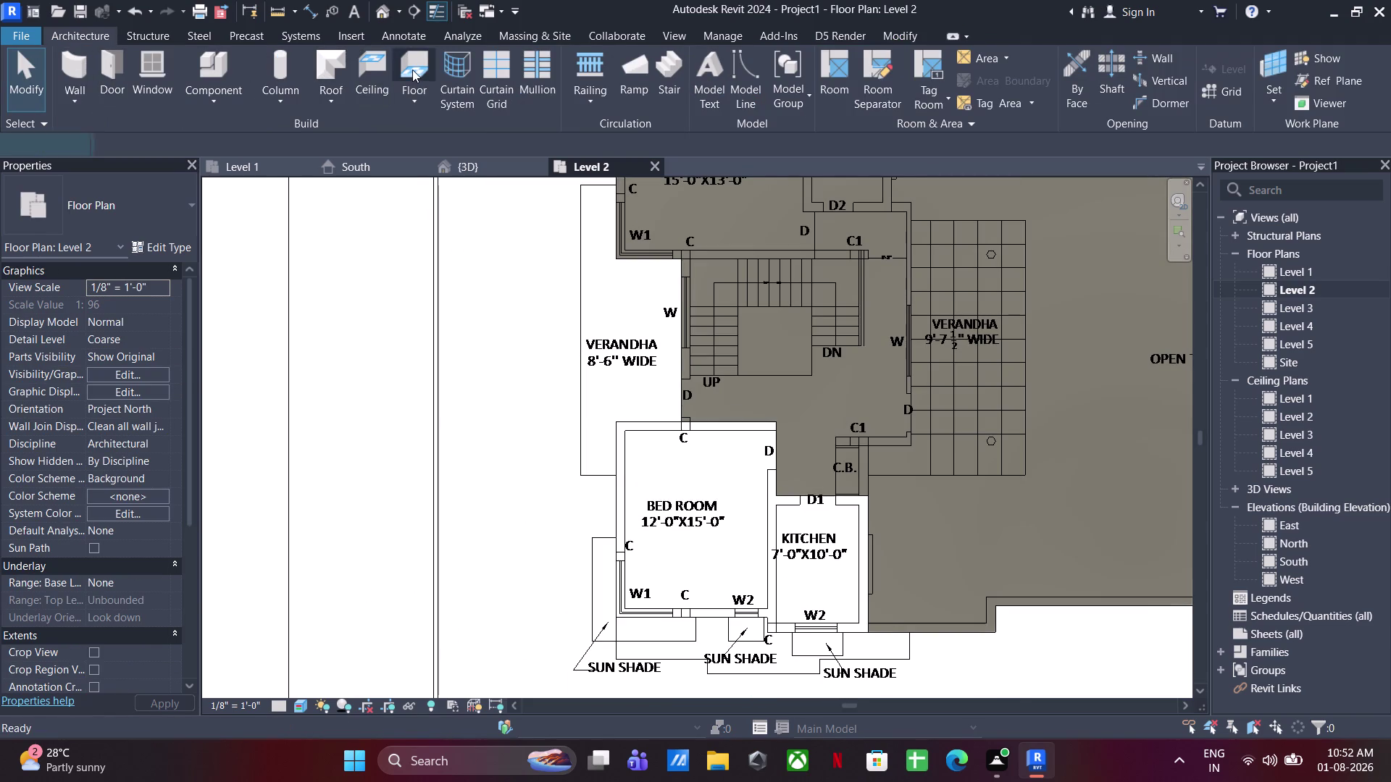
click(927, 59)
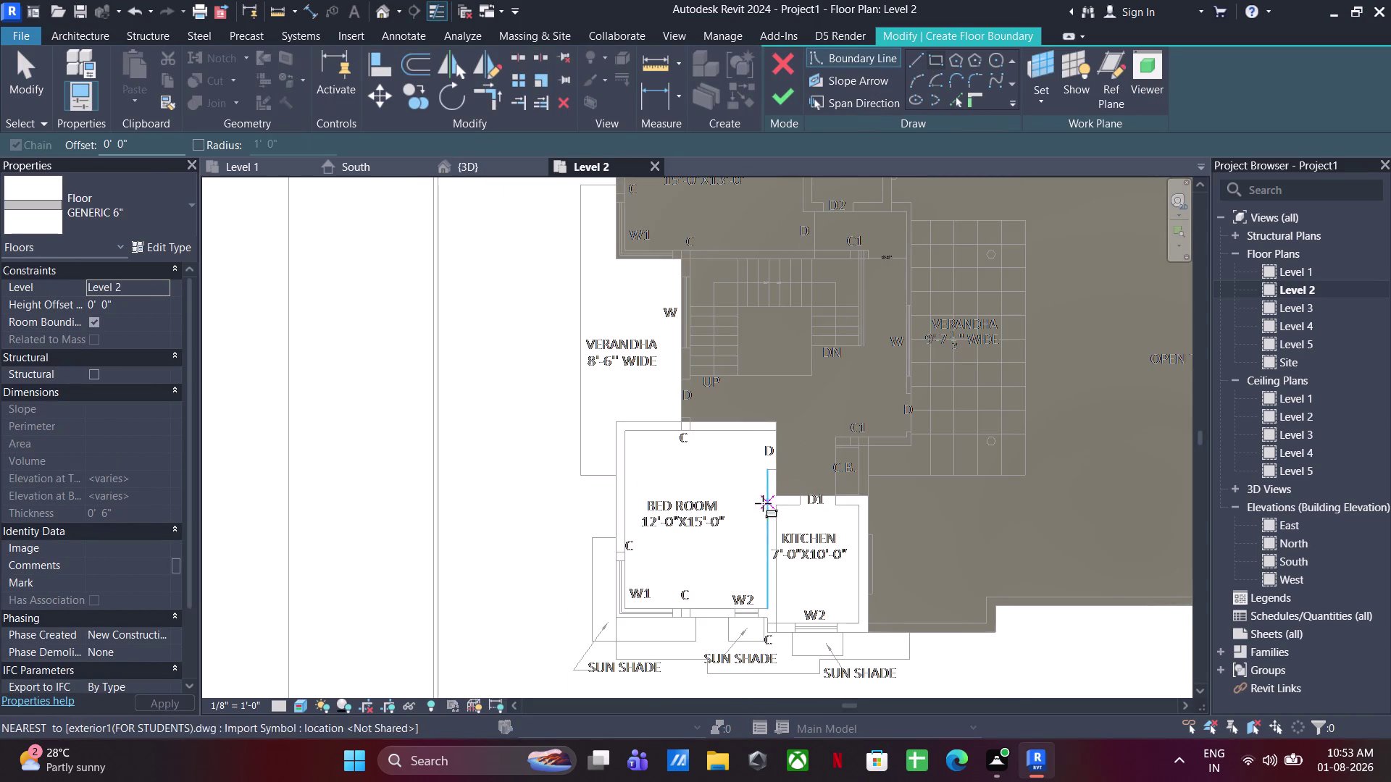
click(775, 493)
click(862, 628)
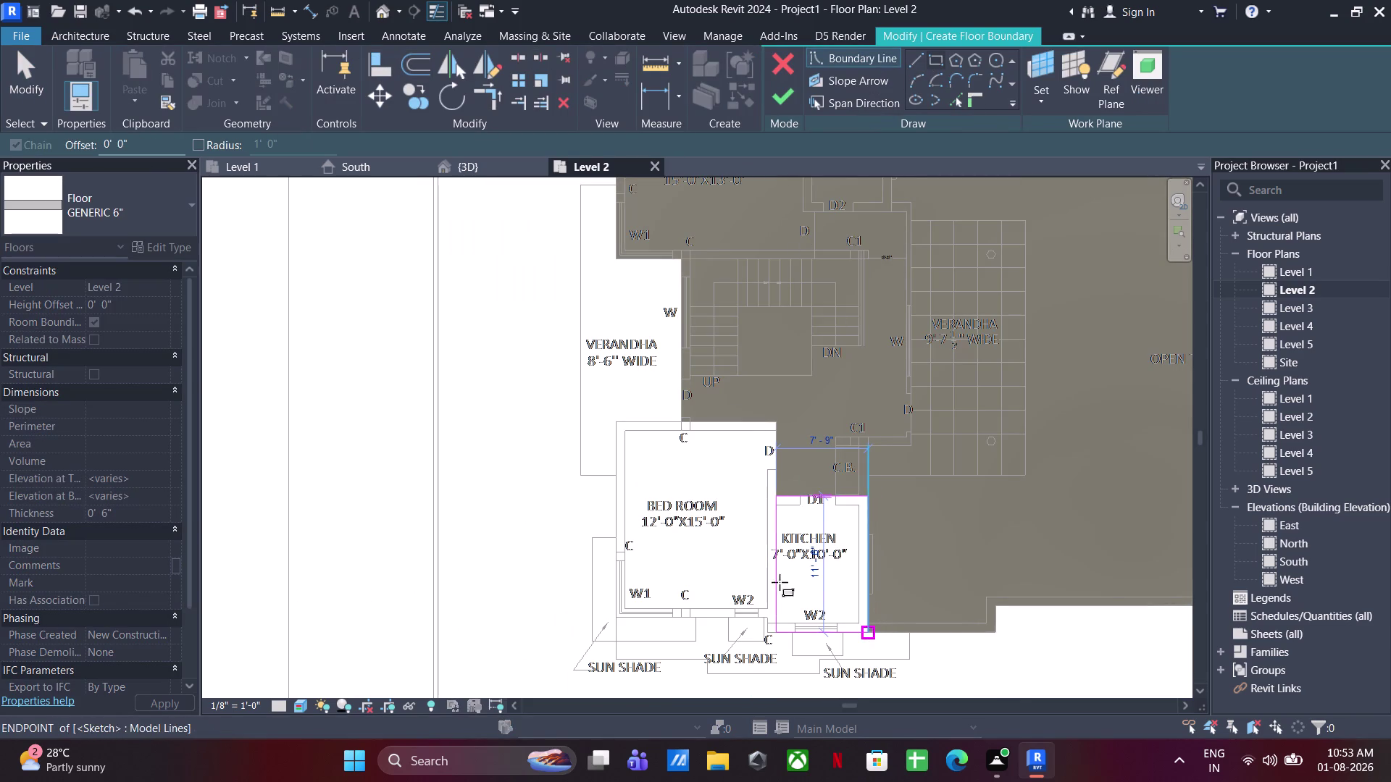
key(Escape)
key(Escape)
key(Escape)
click(783, 92)
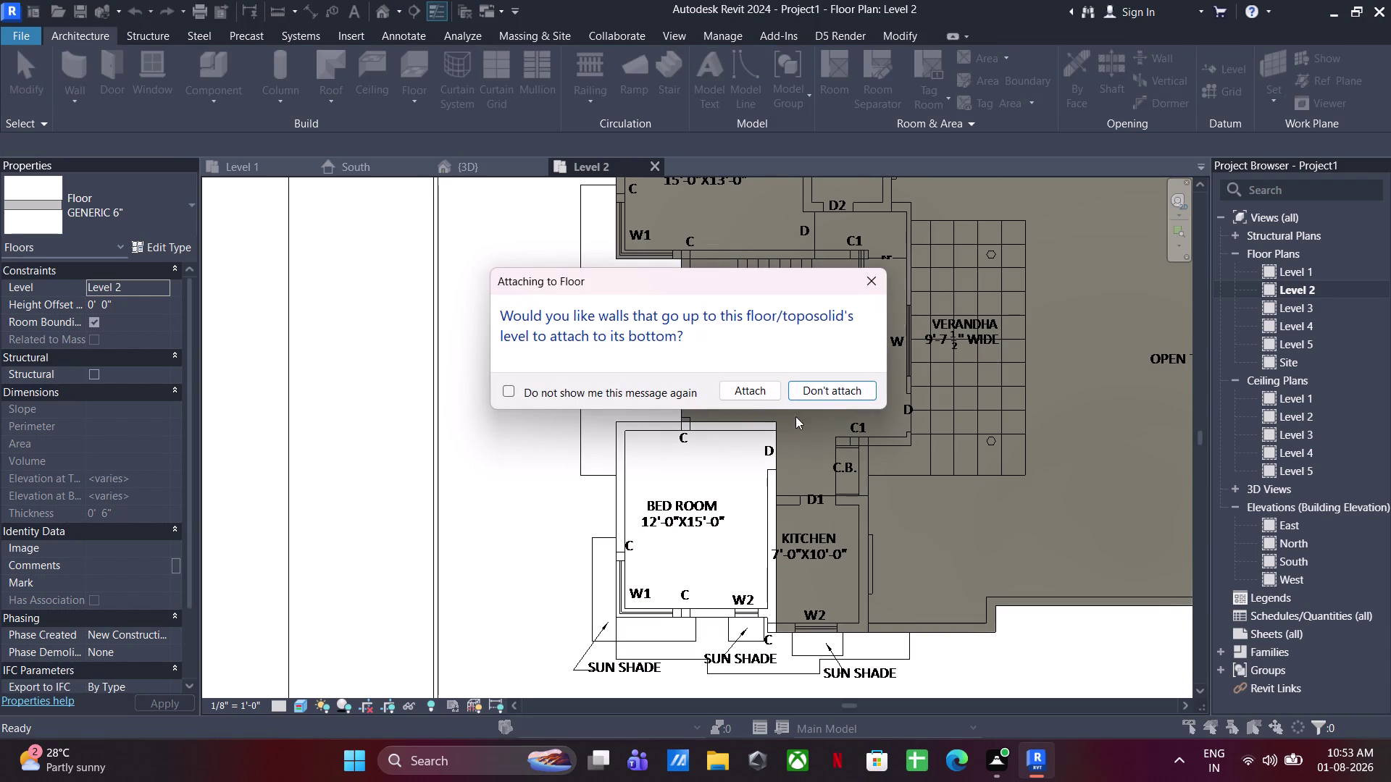